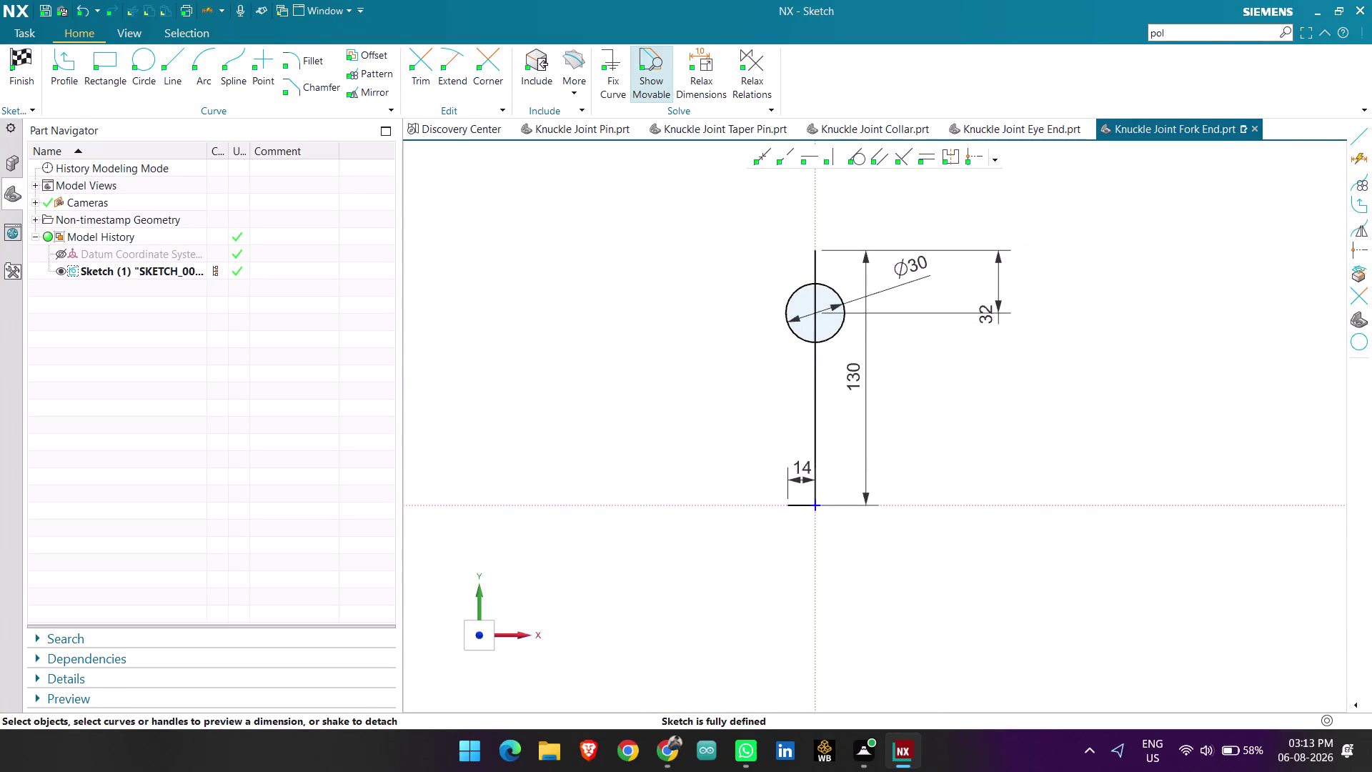
Change the 14 mm offset dimension at the vertical line's foot to 20.
scroll(up, 3)
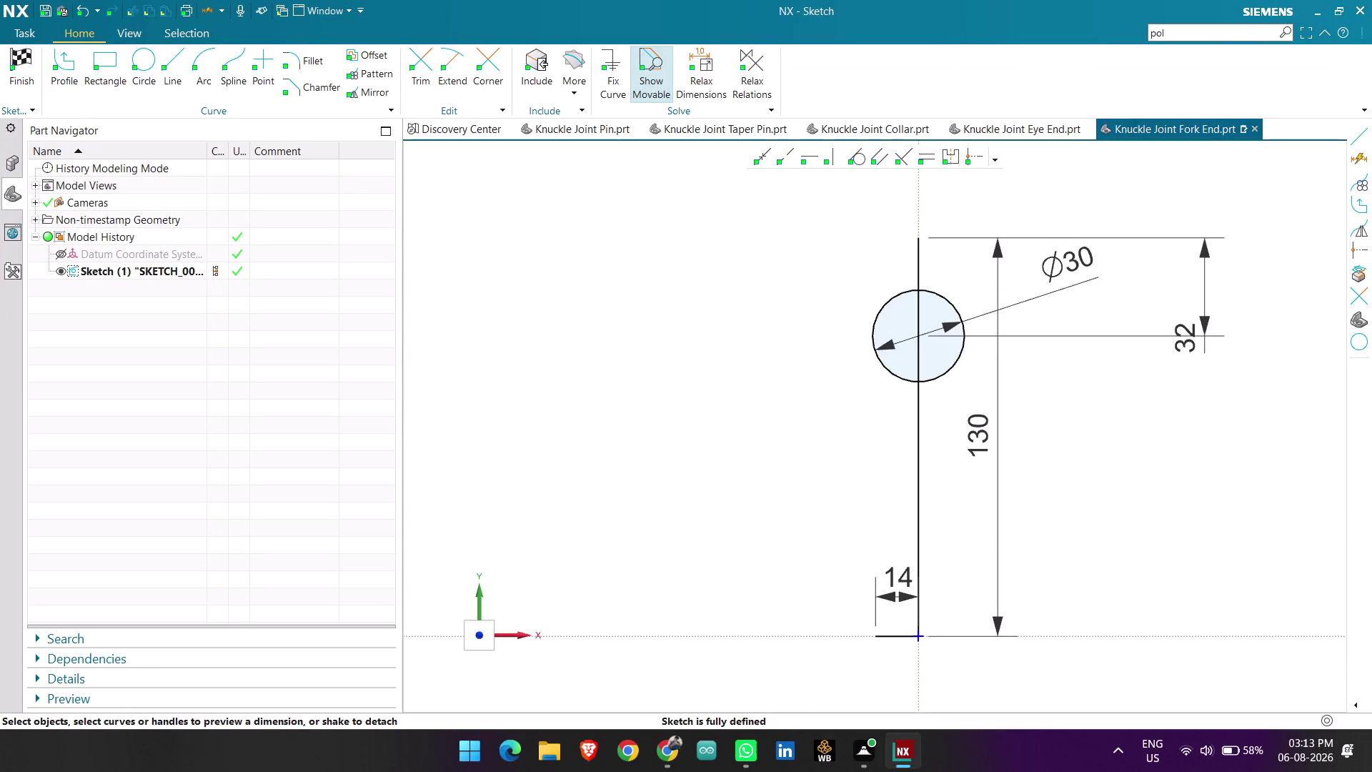
scroll(down, 3)
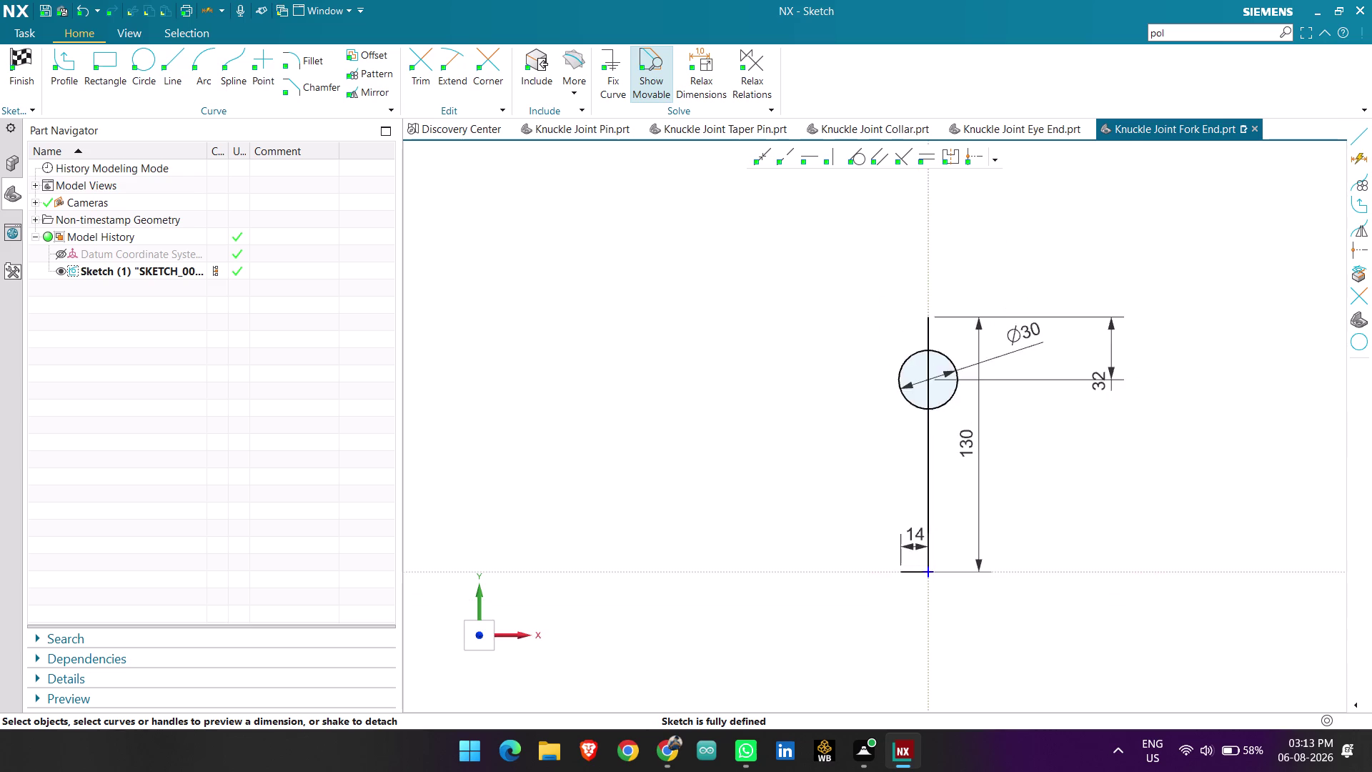
scroll(up, 3)
double_click(916, 507)
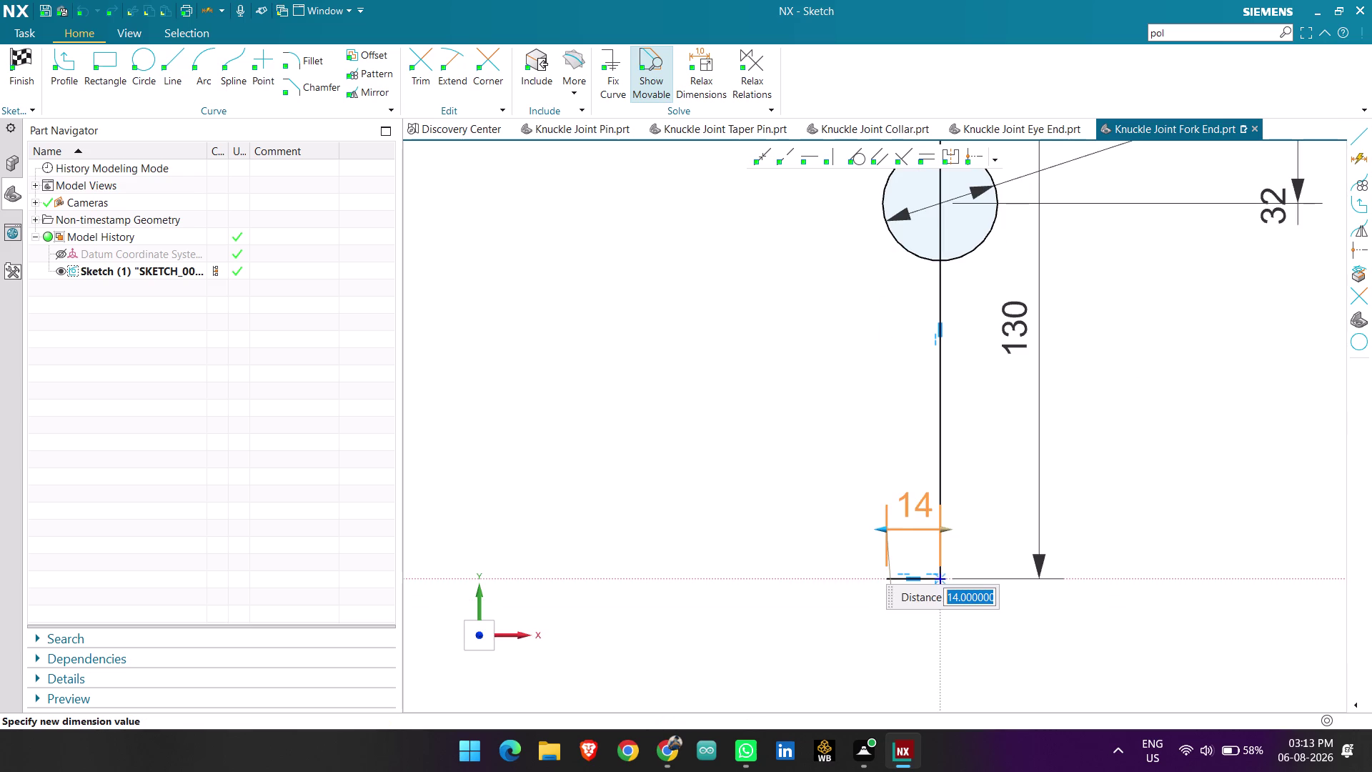
text(20)
key(Return)
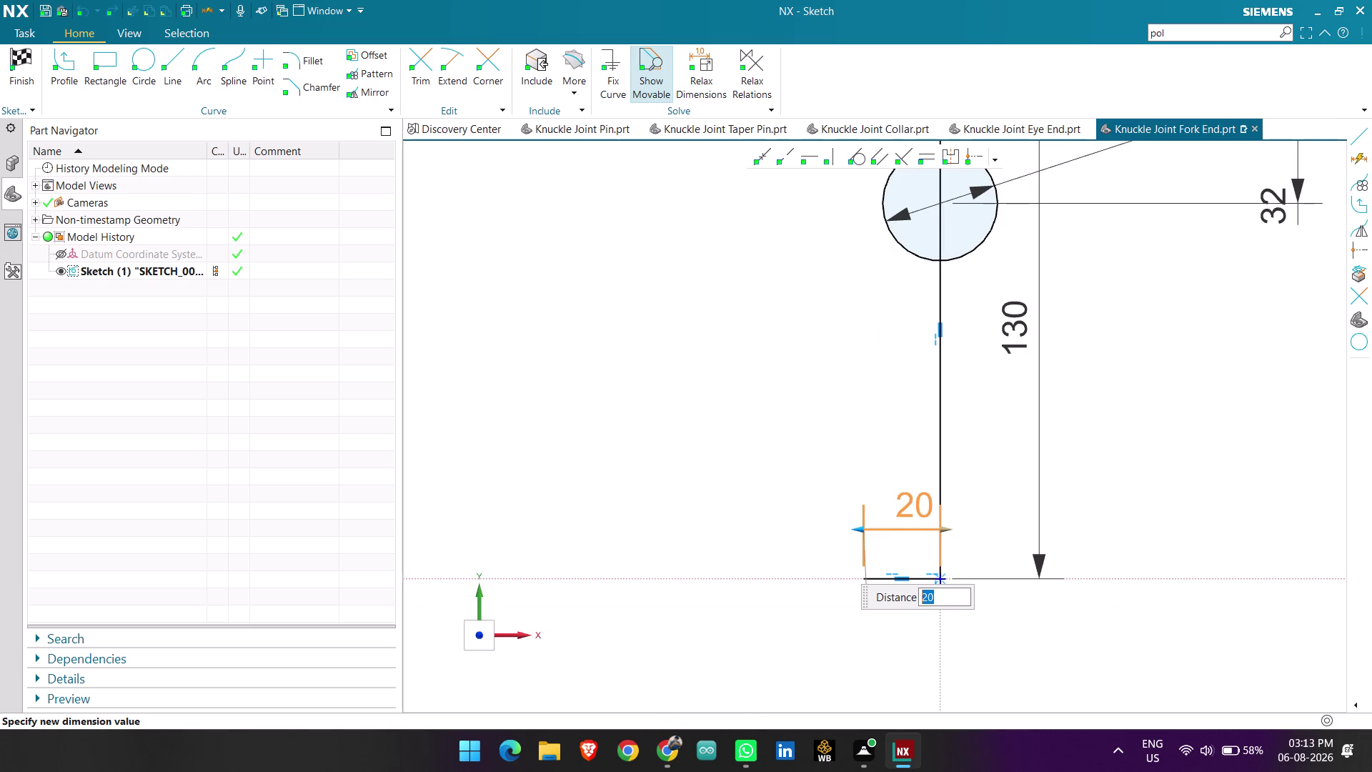
middle_click(879, 486)
scroll(down, 3)
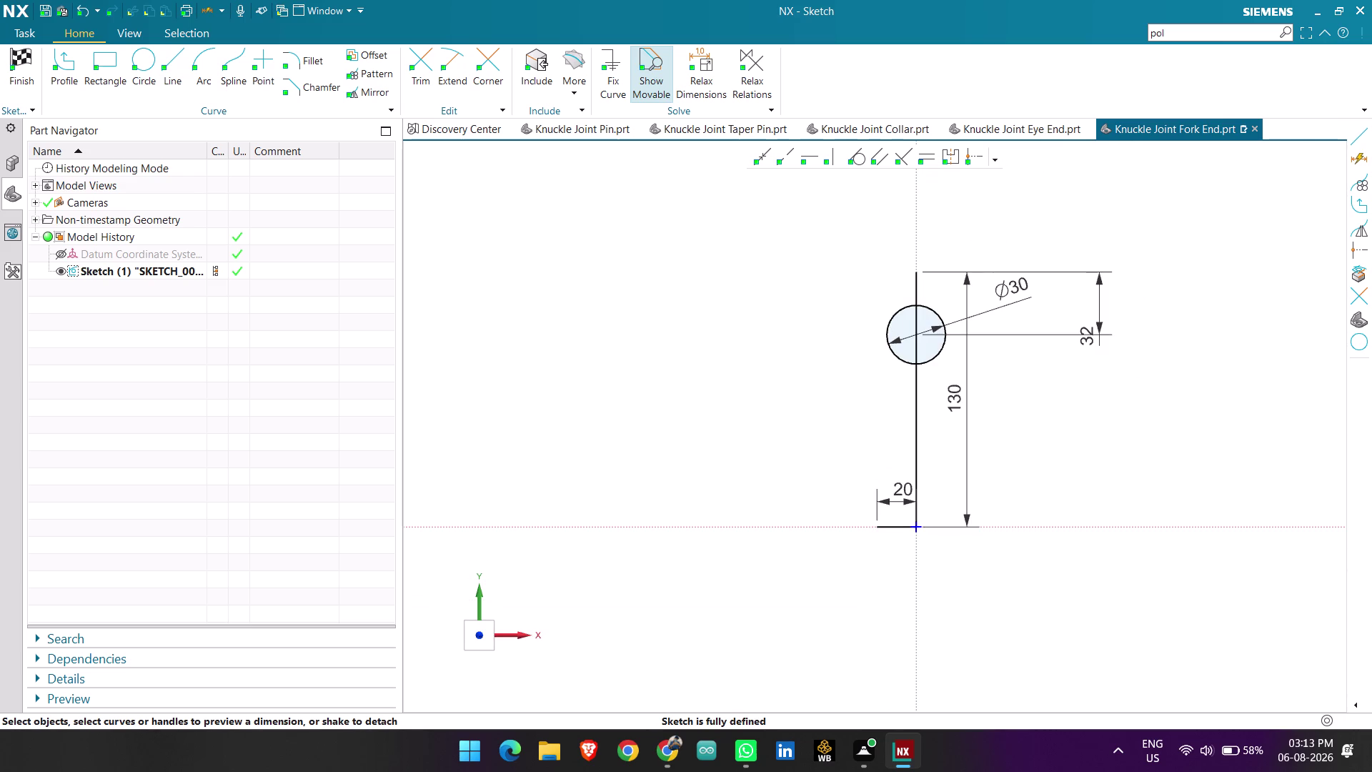
scroll(down, 3)
scroll(up, 3)
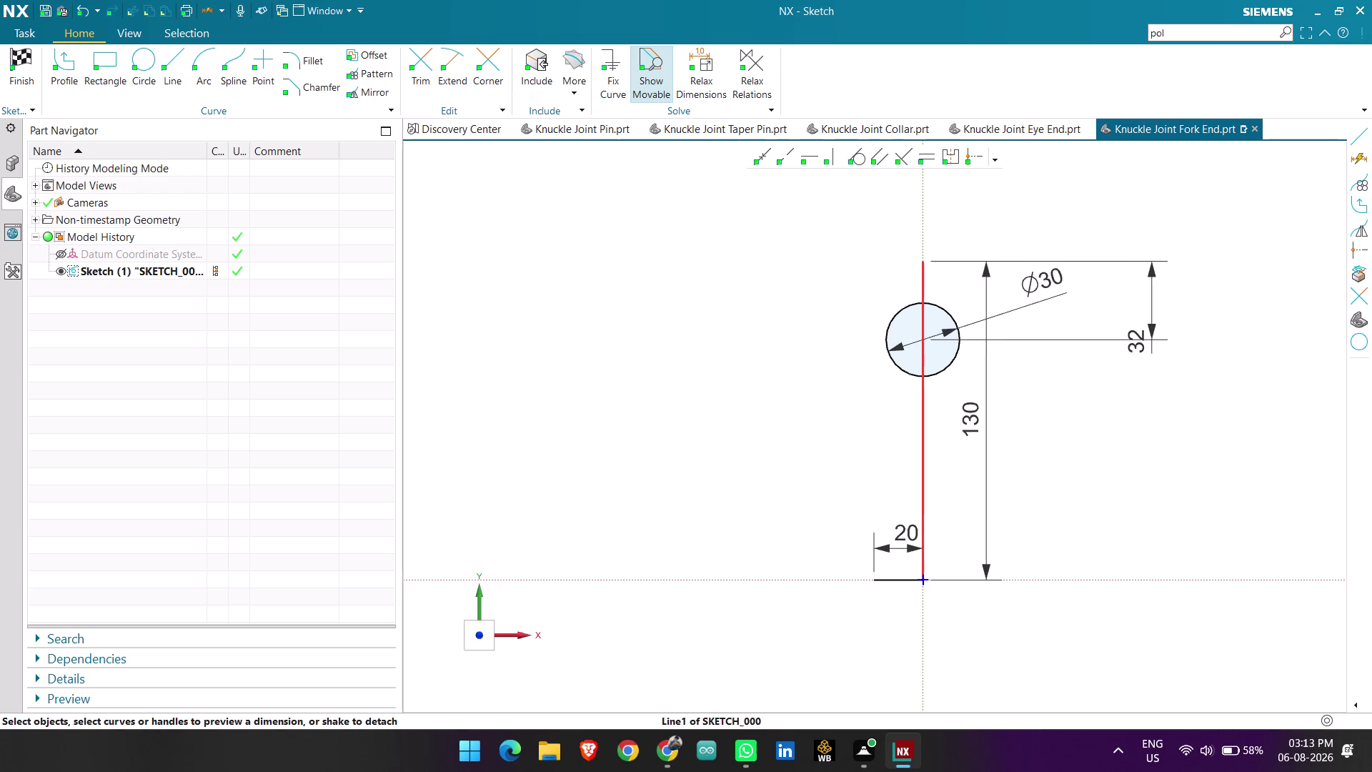
scroll(down, 3)
scroll(up, 3)
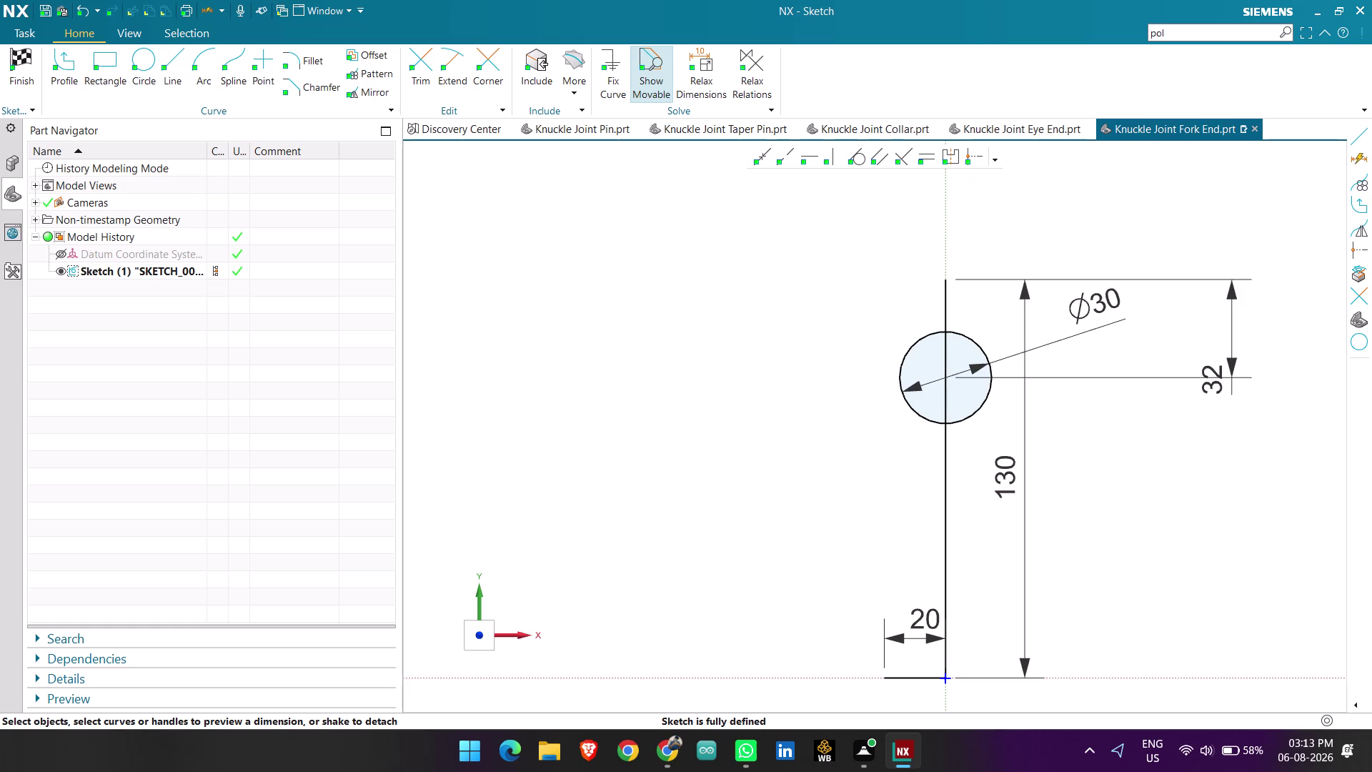
scroll(down, 3)
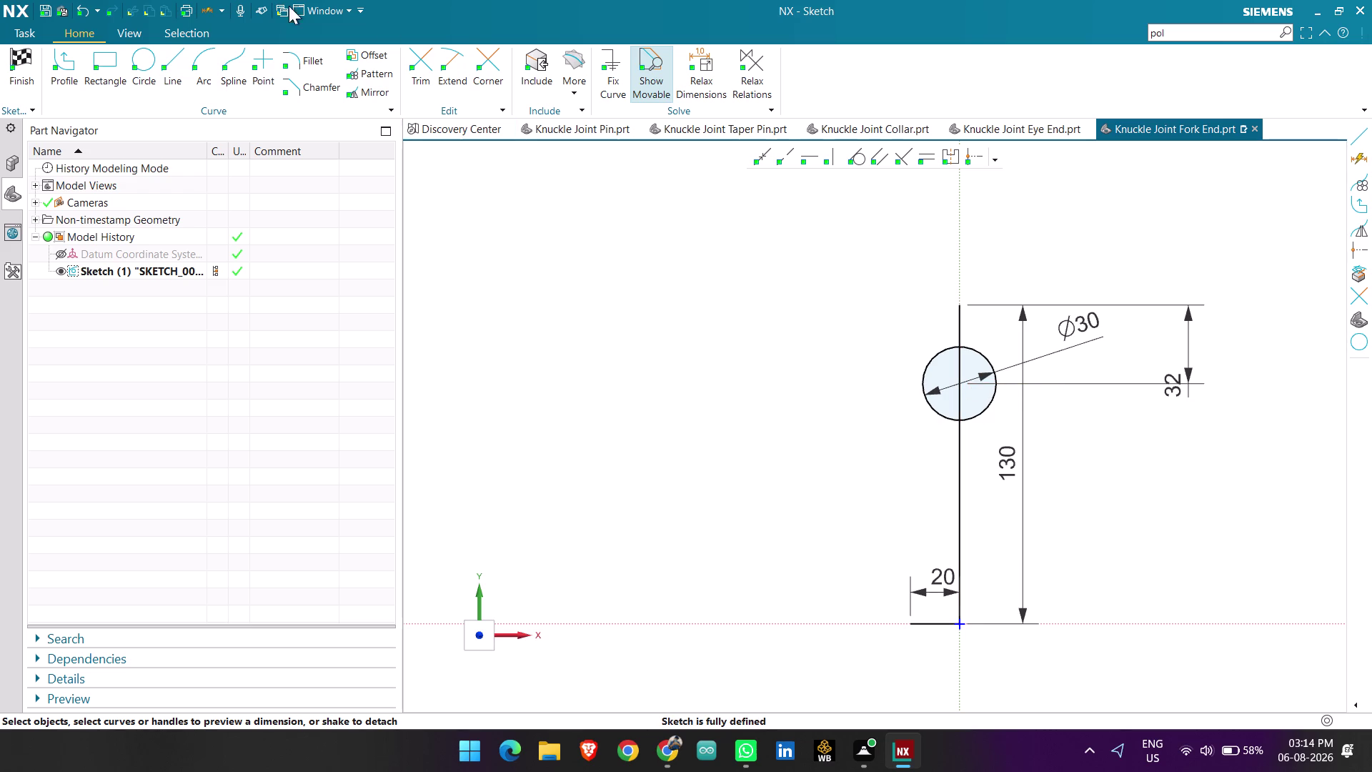
click(141, 69)
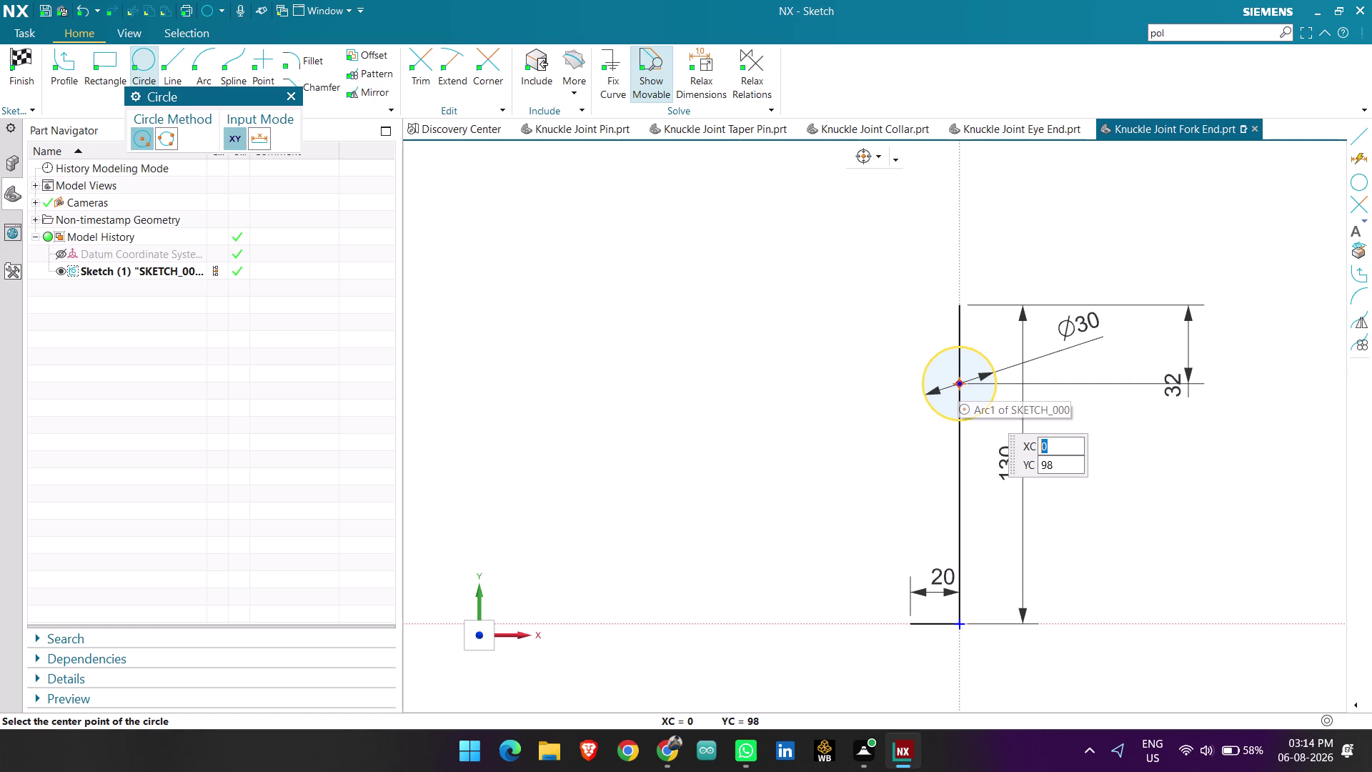
Draw a Ø80 circle centred on the Ø30 circle.
click(958, 383)
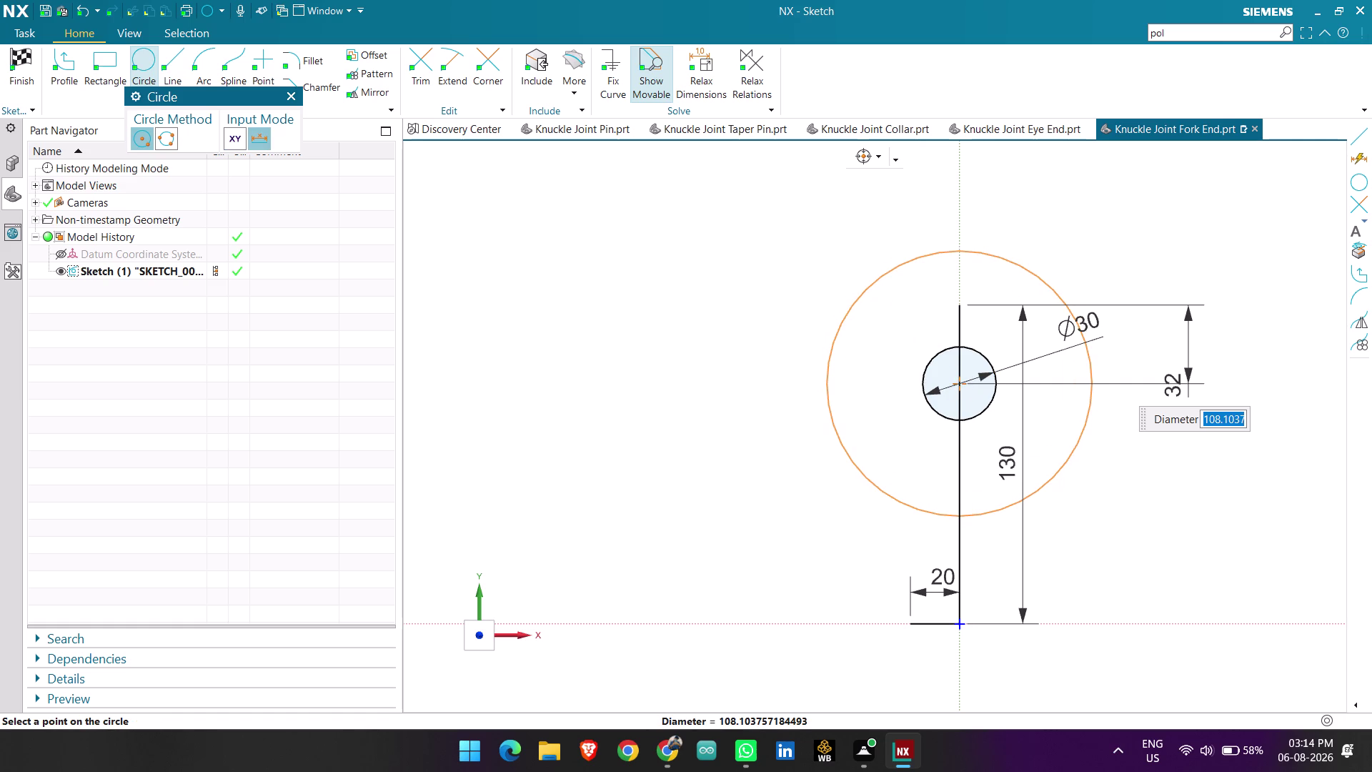
text(80)
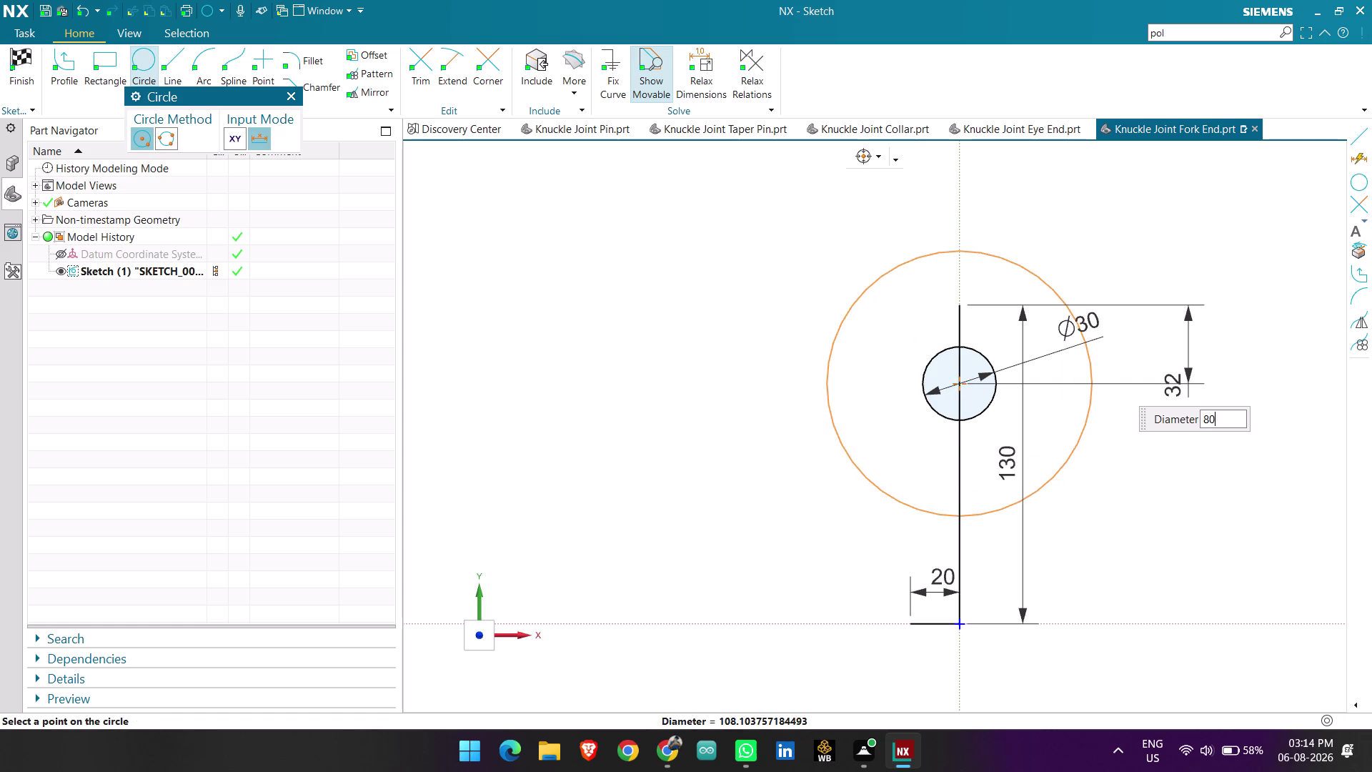
key(Return)
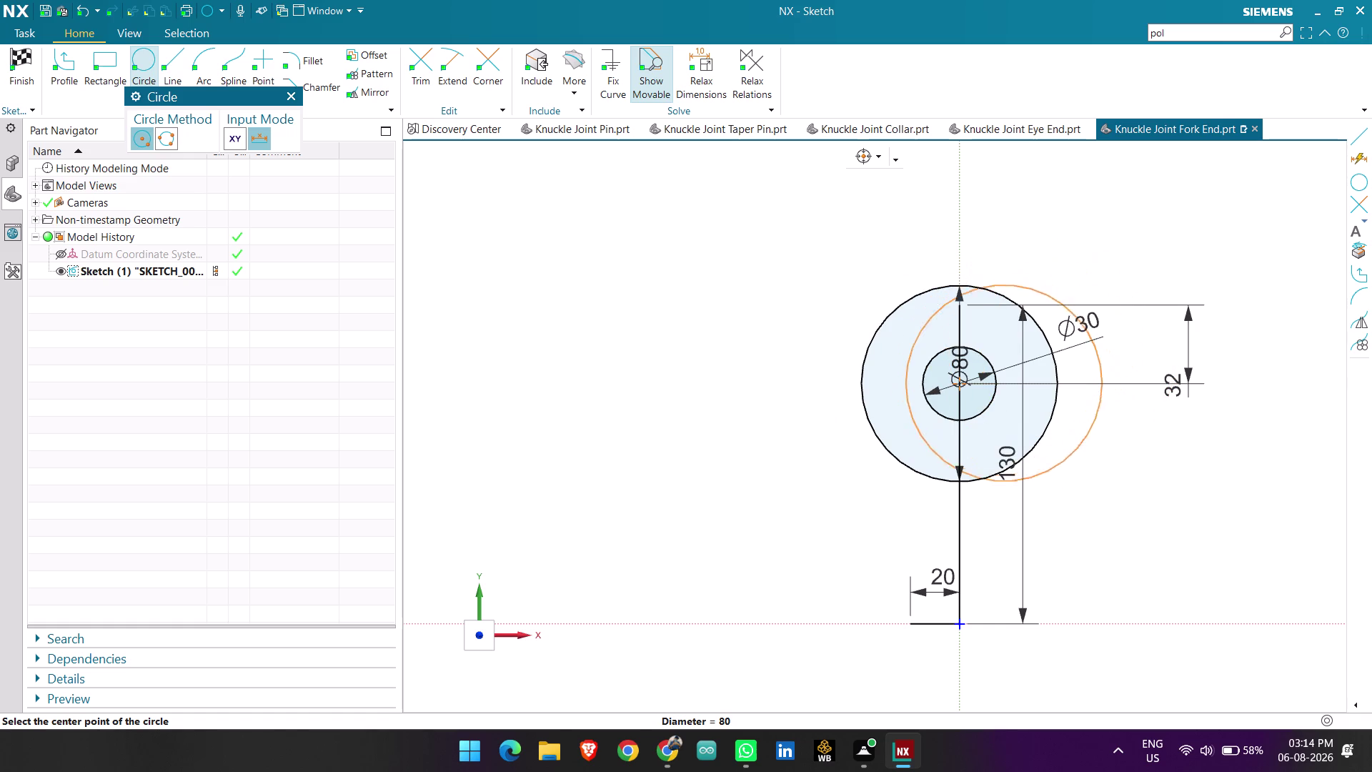
key(Escape)
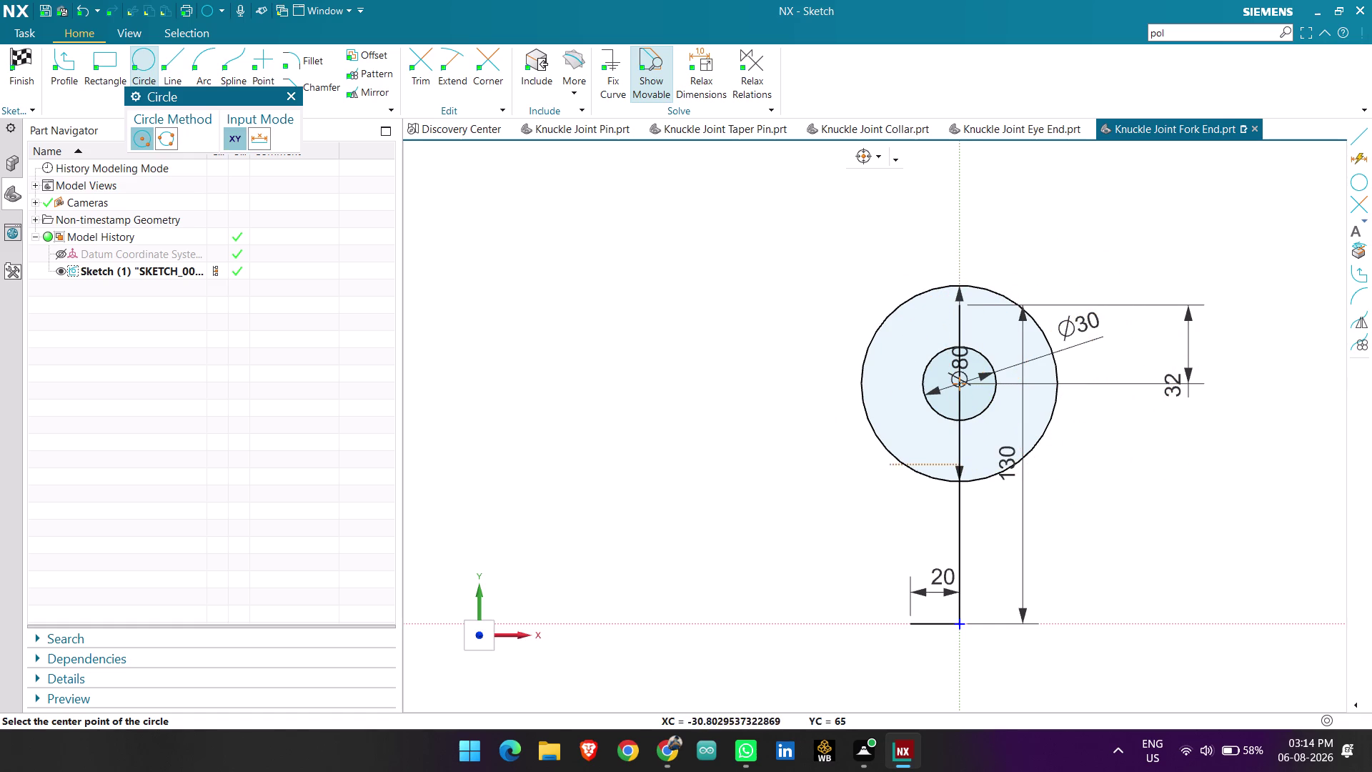
key(Escape)
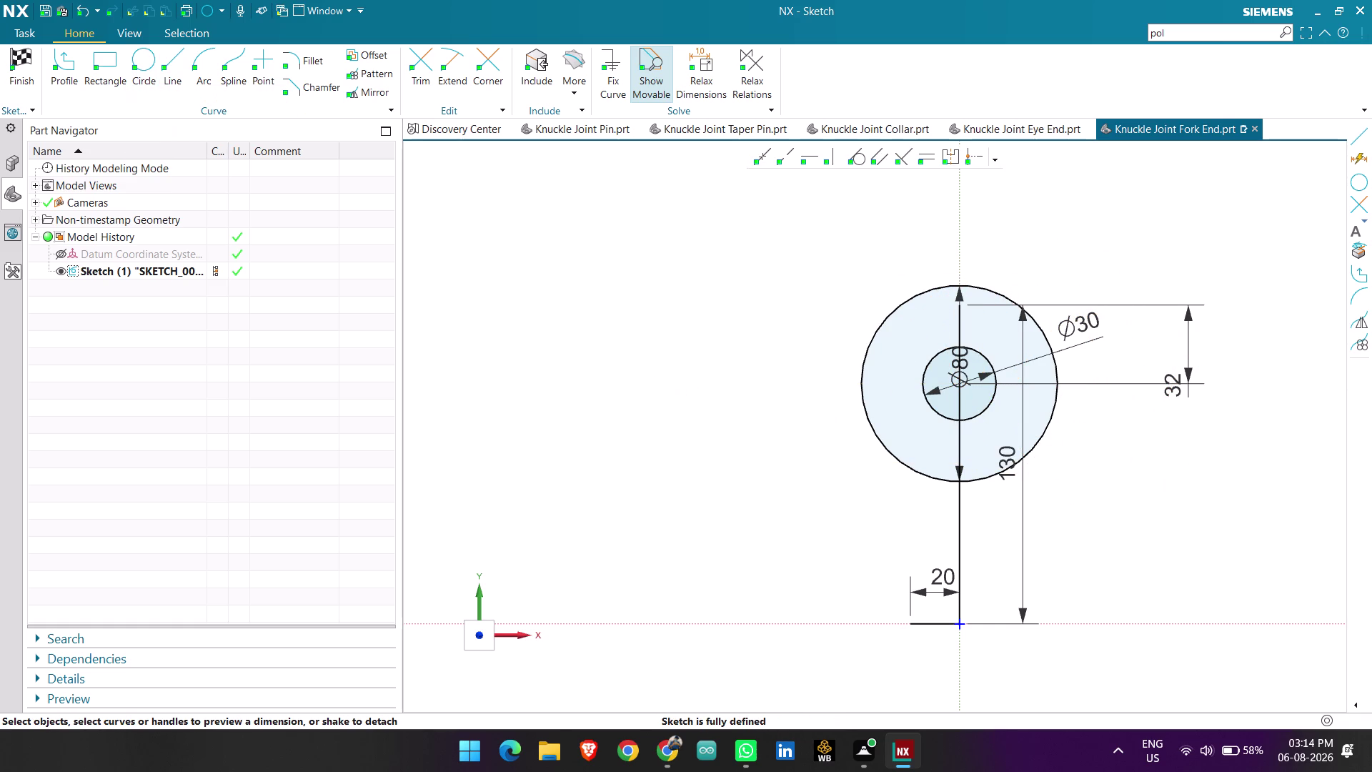
click(172, 63)
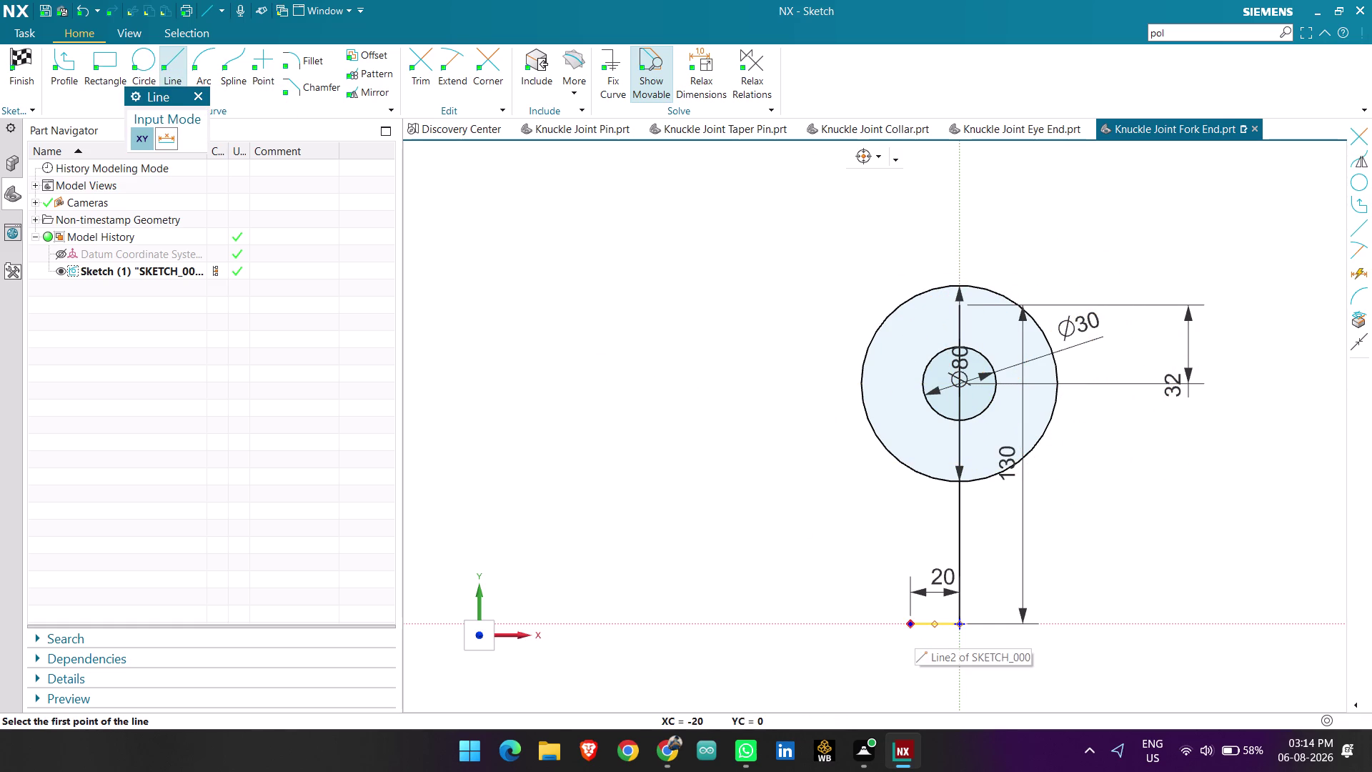
Draw a vertical line from the base line's left end up past the Ø80 circle.
click(912, 624)
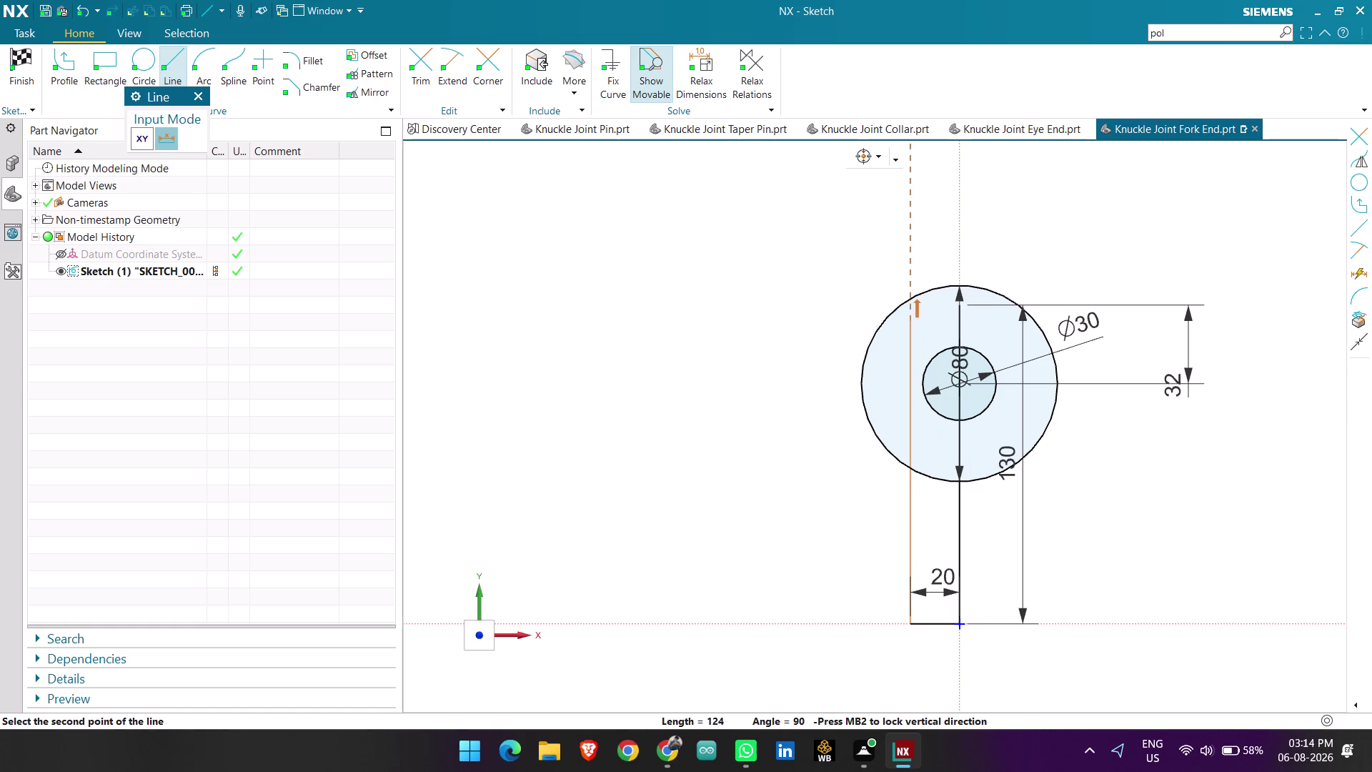
click(903, 263)
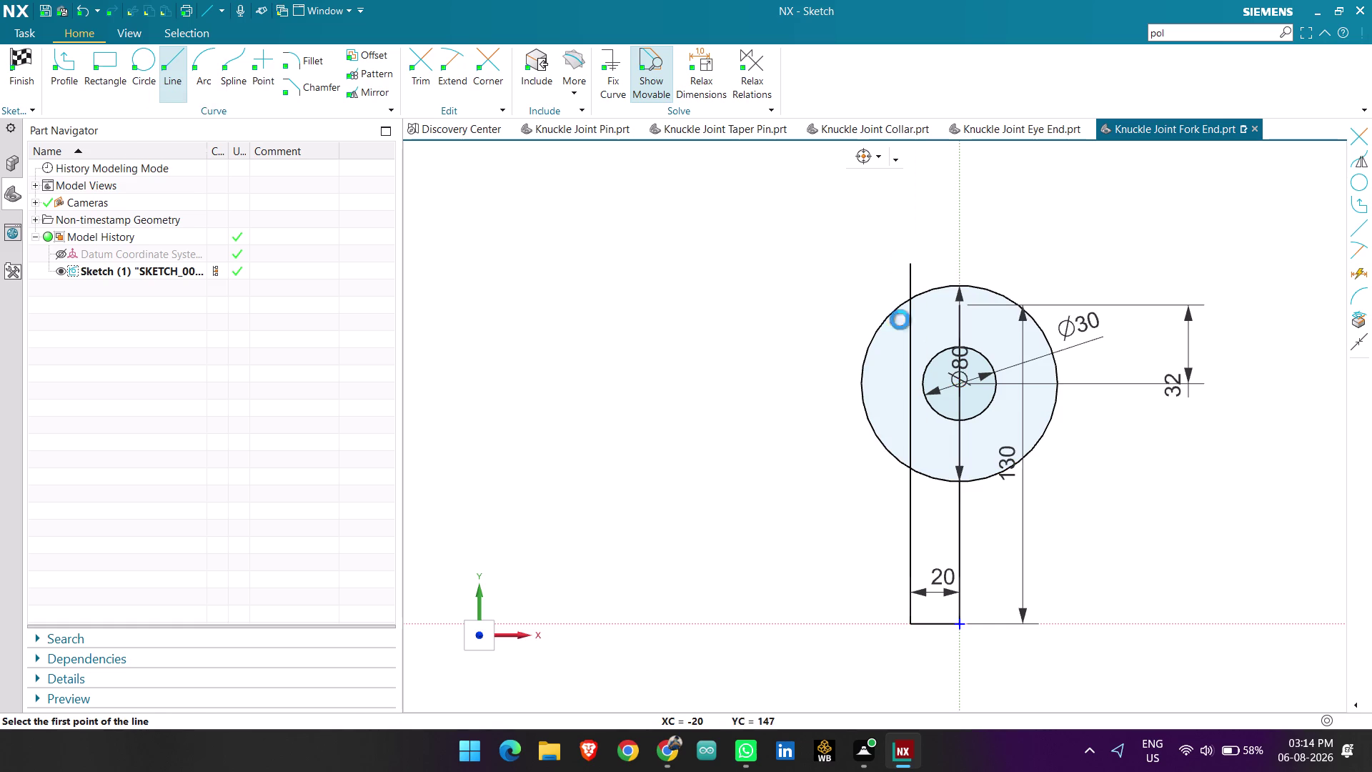
key(Escape)
key(Escape)
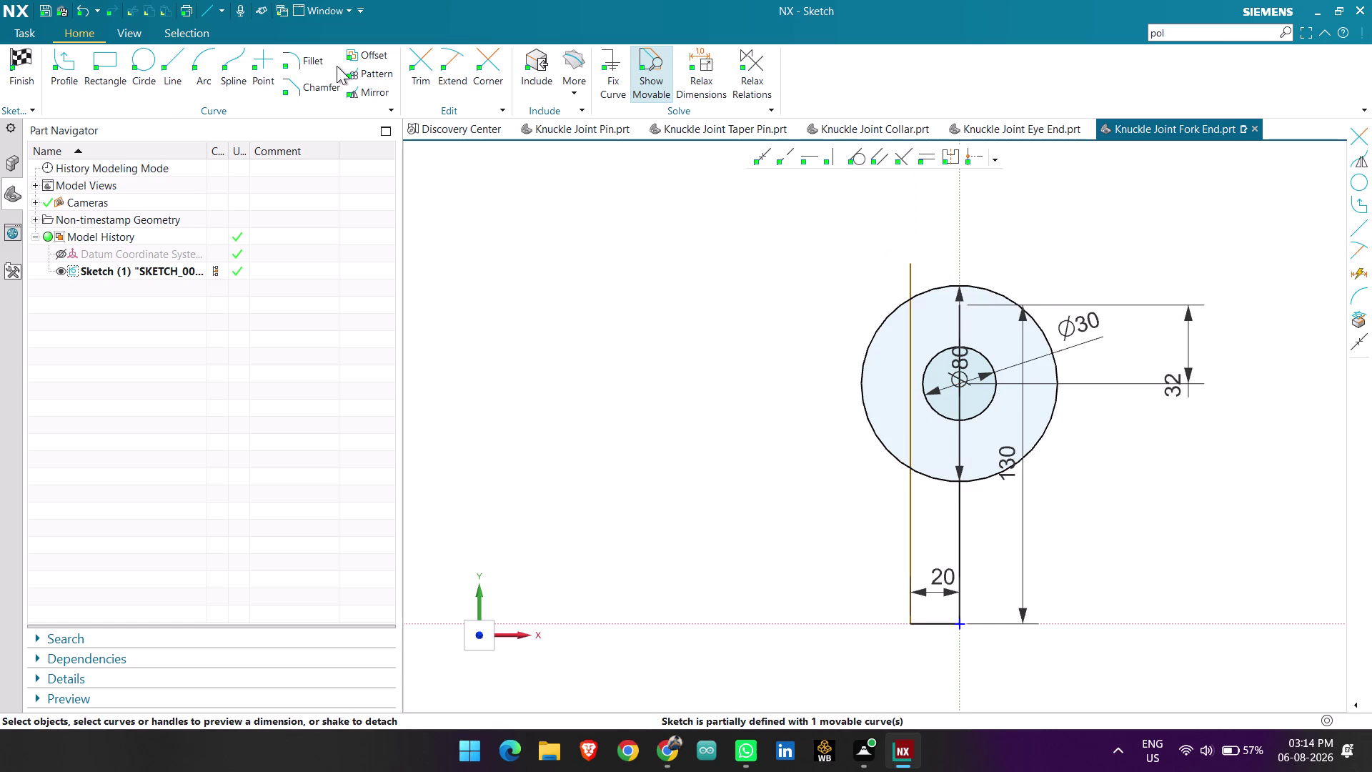
Trim away the vertical line's parts above and inside the Ø80 circle.
click(422, 64)
click(906, 275)
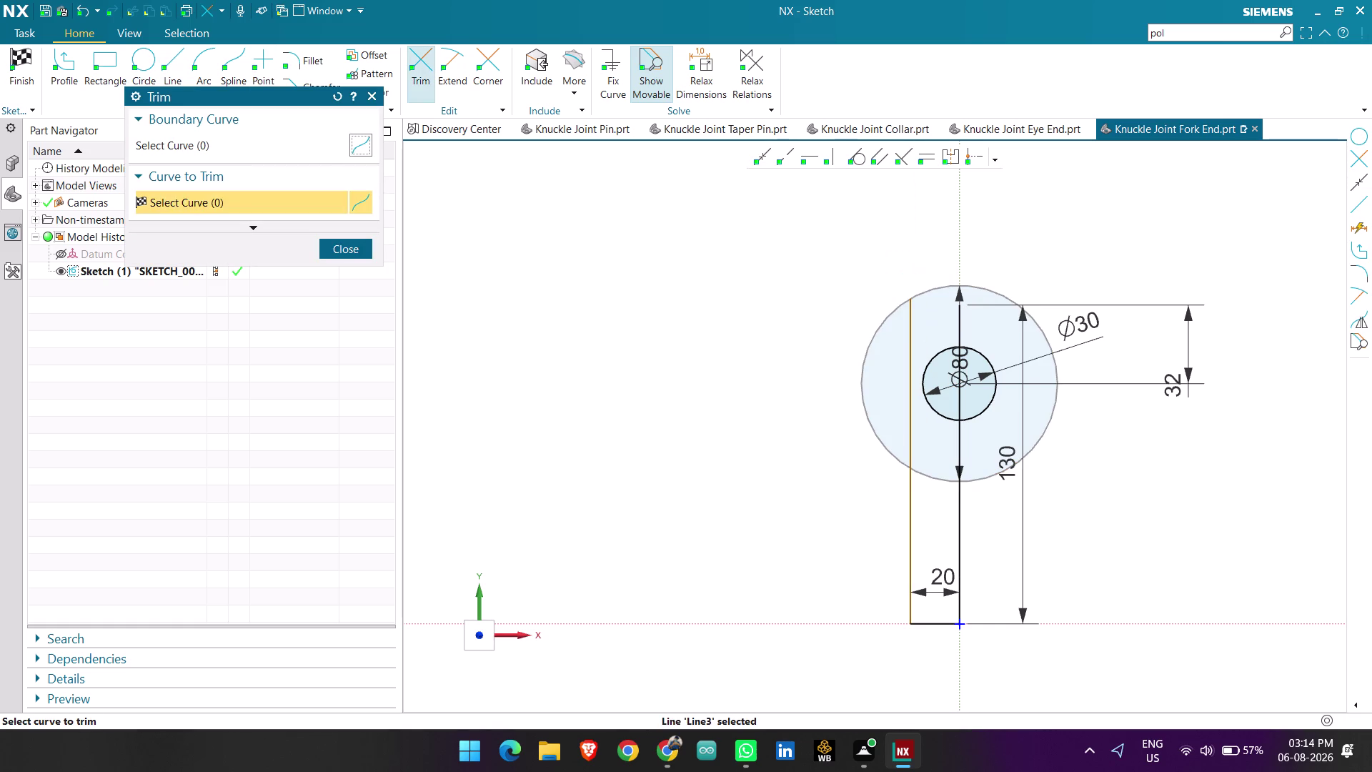
click(913, 337)
click(363, 256)
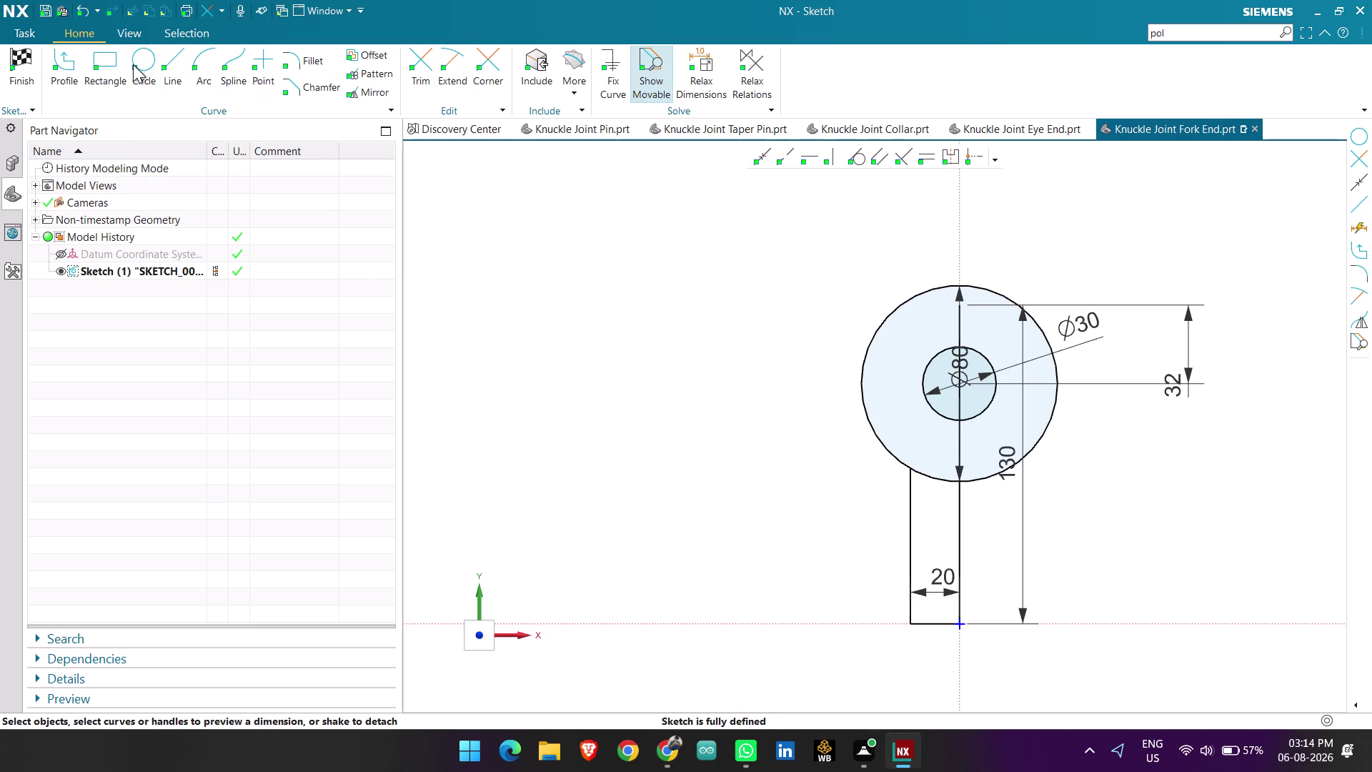
click(295, 59)
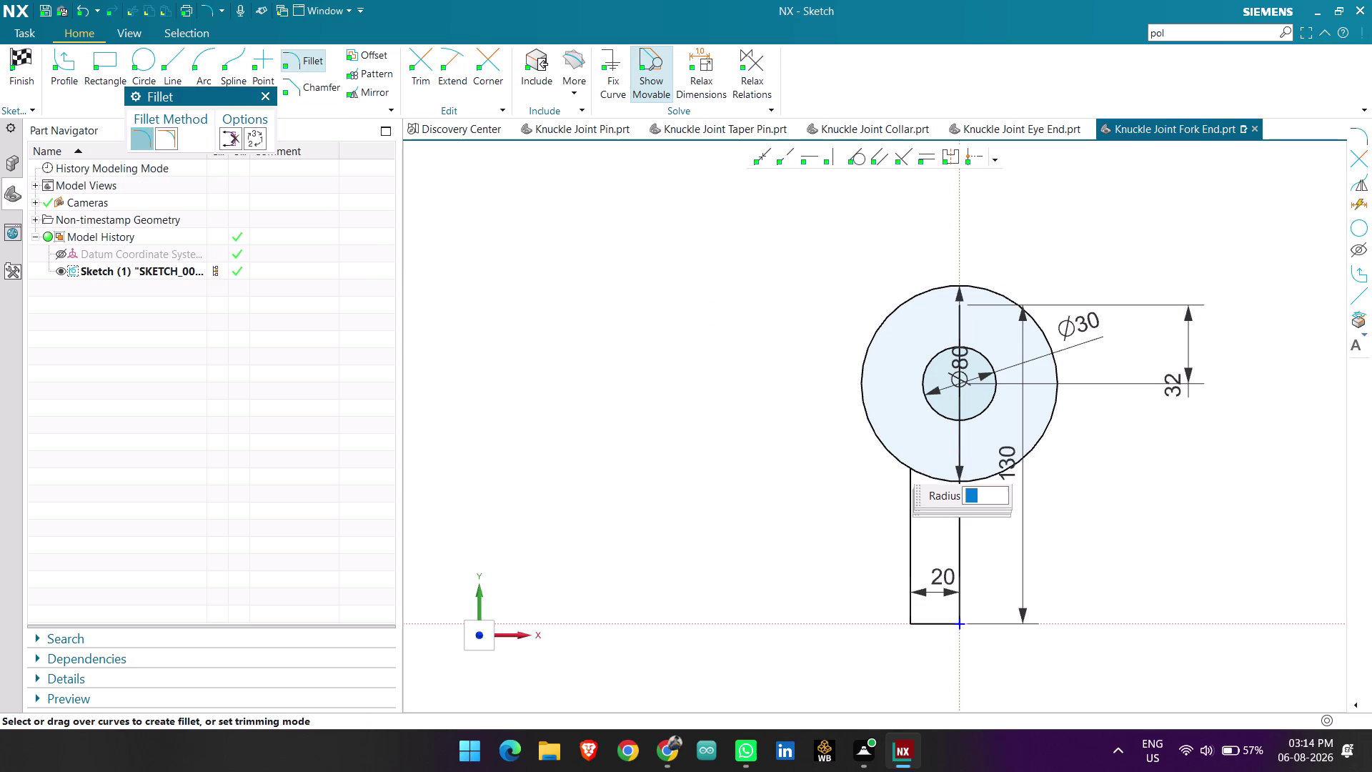
Blend the left vertical line into the Ø80 circle with an R12 fillet.
click(891, 457)
click(907, 496)
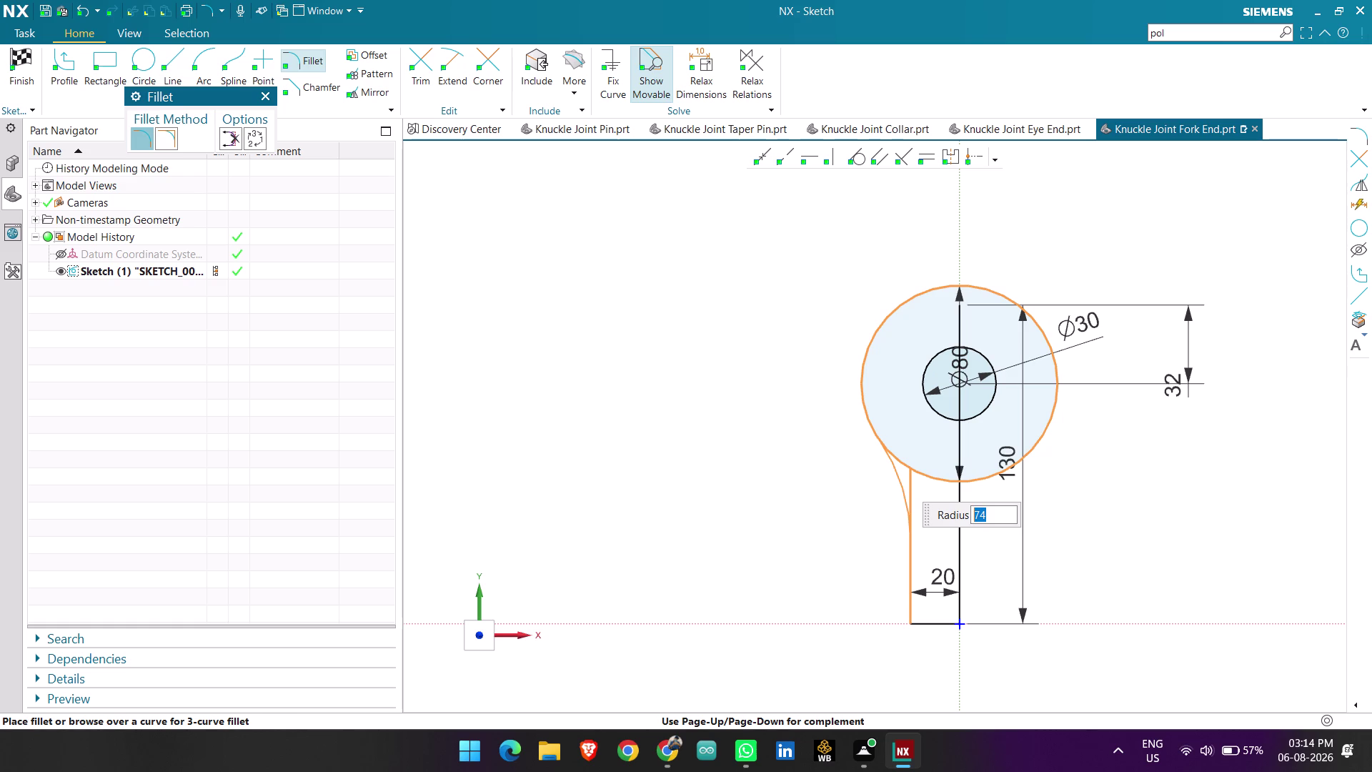
text(12)
key(Return)
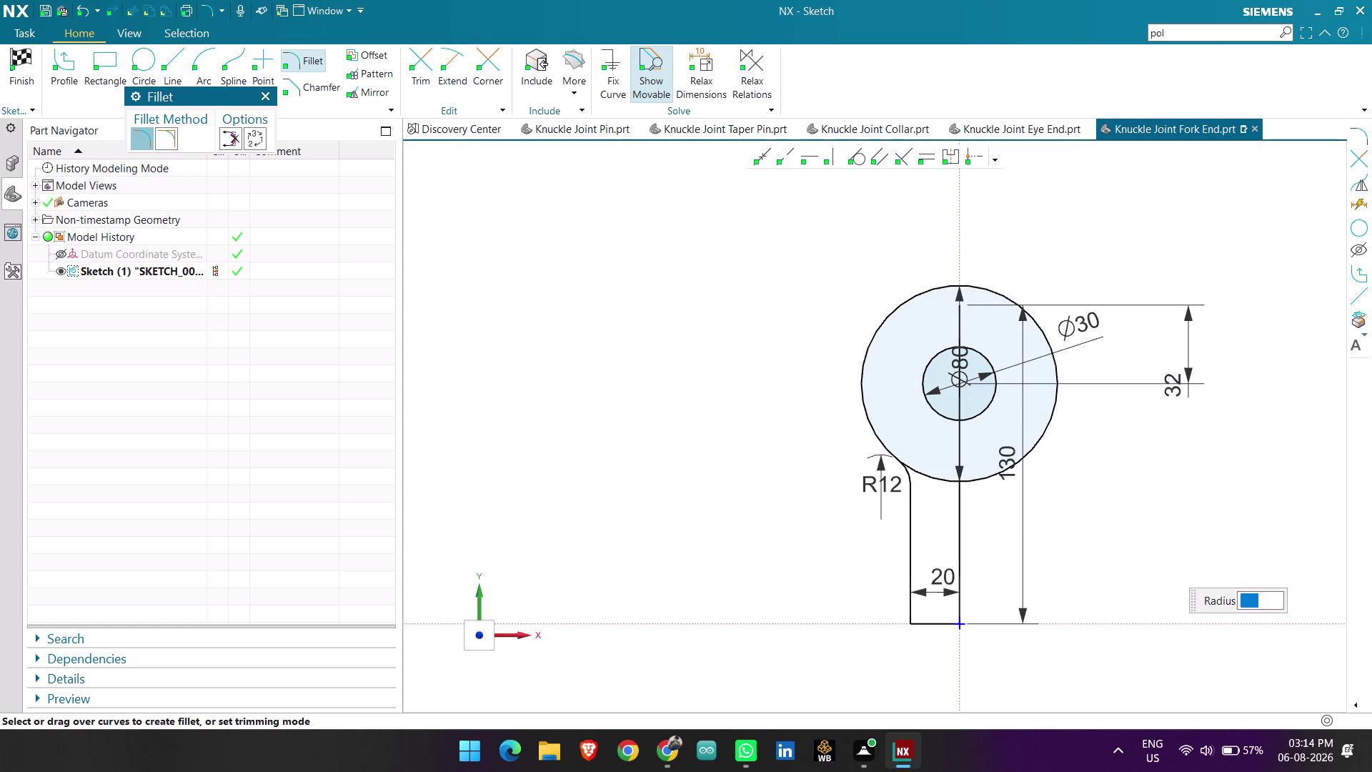
key(Escape)
scroll(down, 3)
scroll(up, 3)
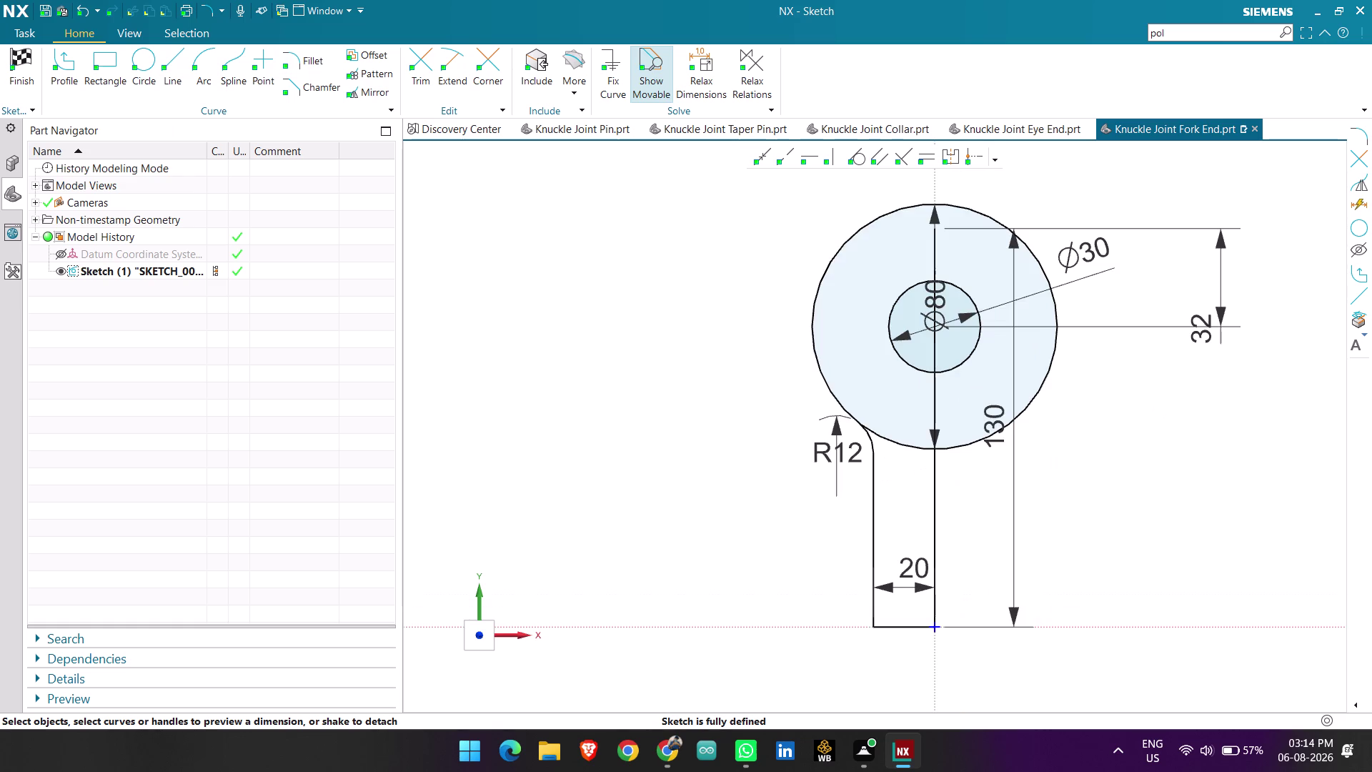
scroll(down, 3)
scroll(up, 3)
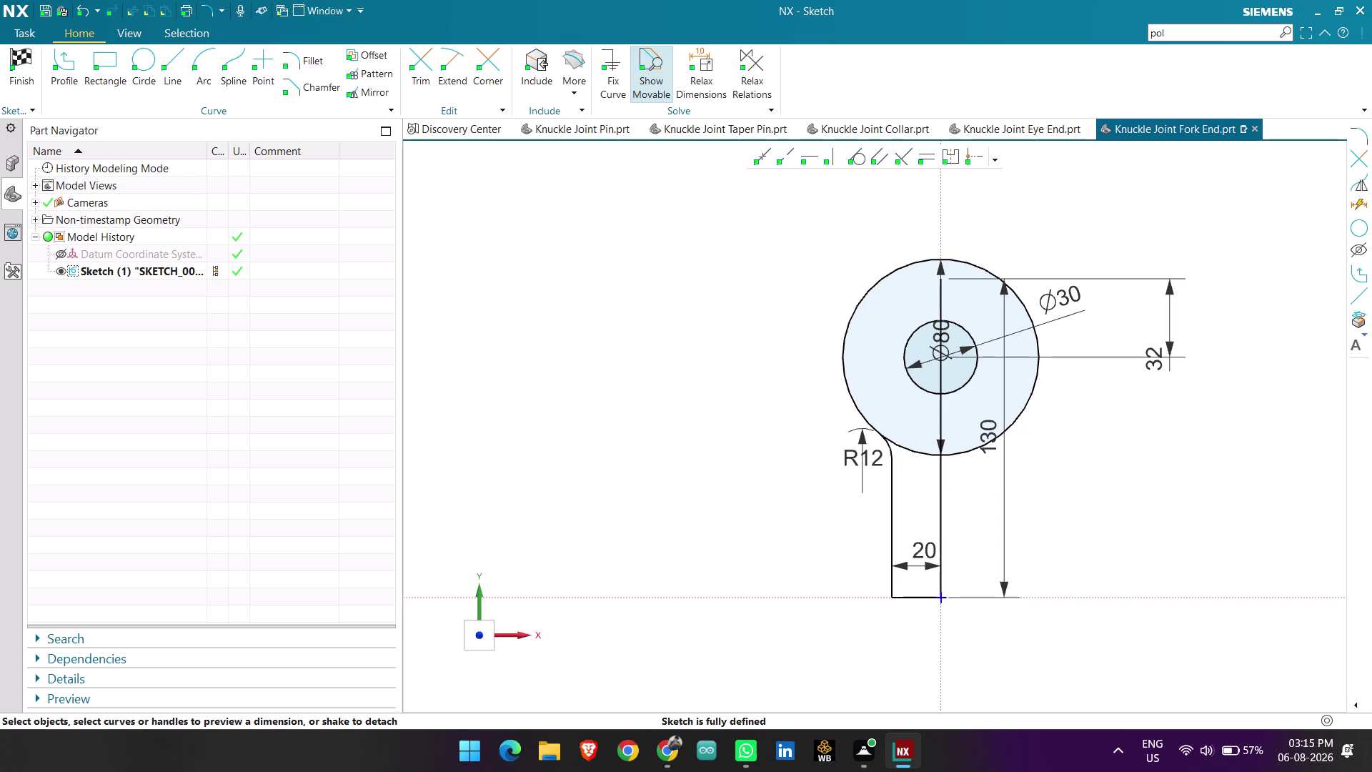
click(172, 66)
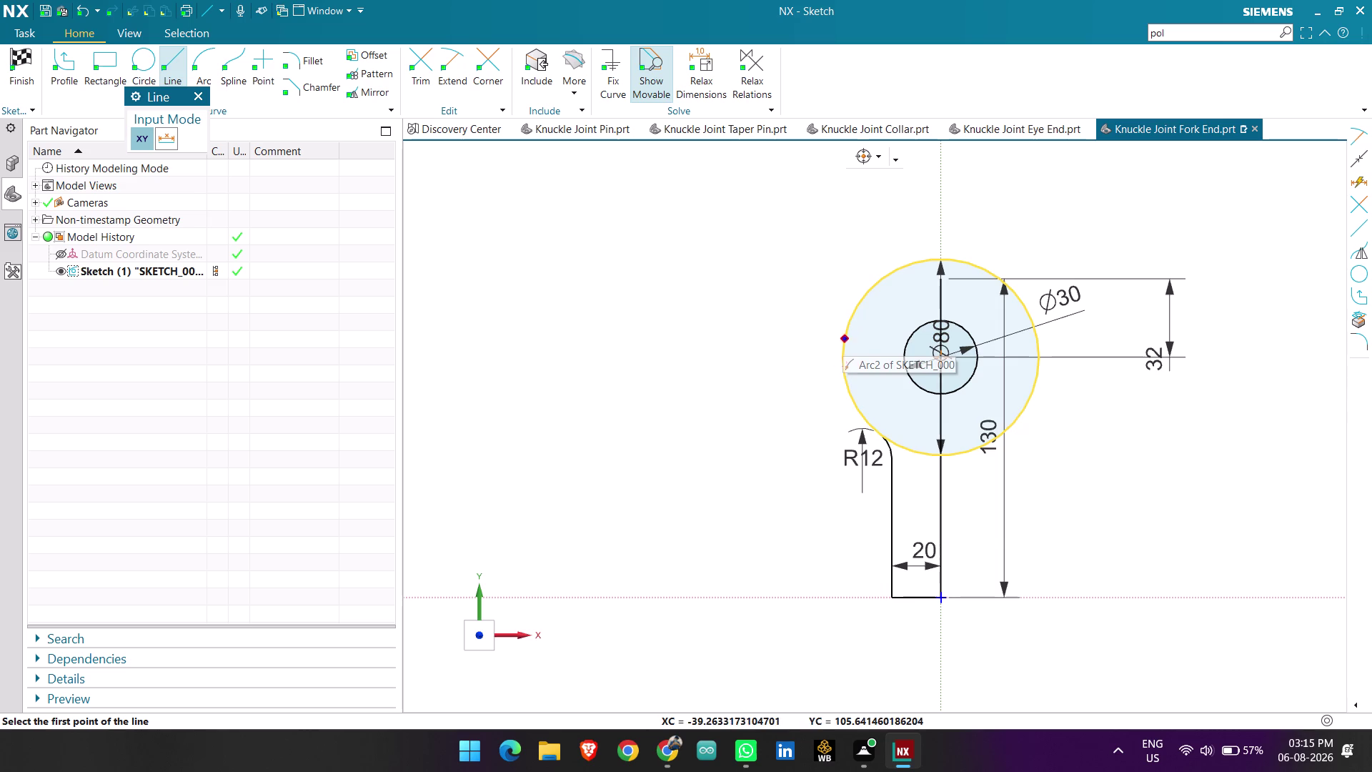
Draw a vertical line rising from the Ø80 circle's leftmost point.
click(848, 399)
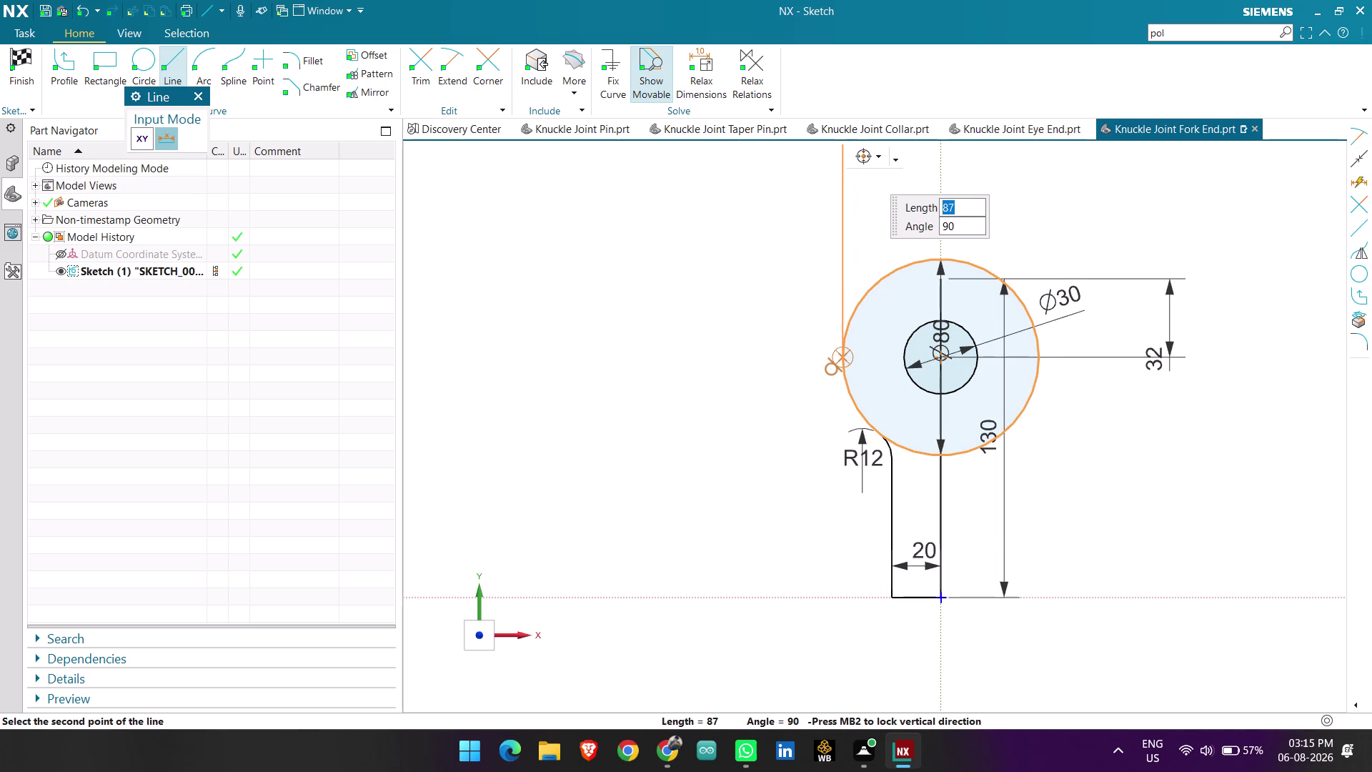
click(840, 144)
scroll(down, 3)
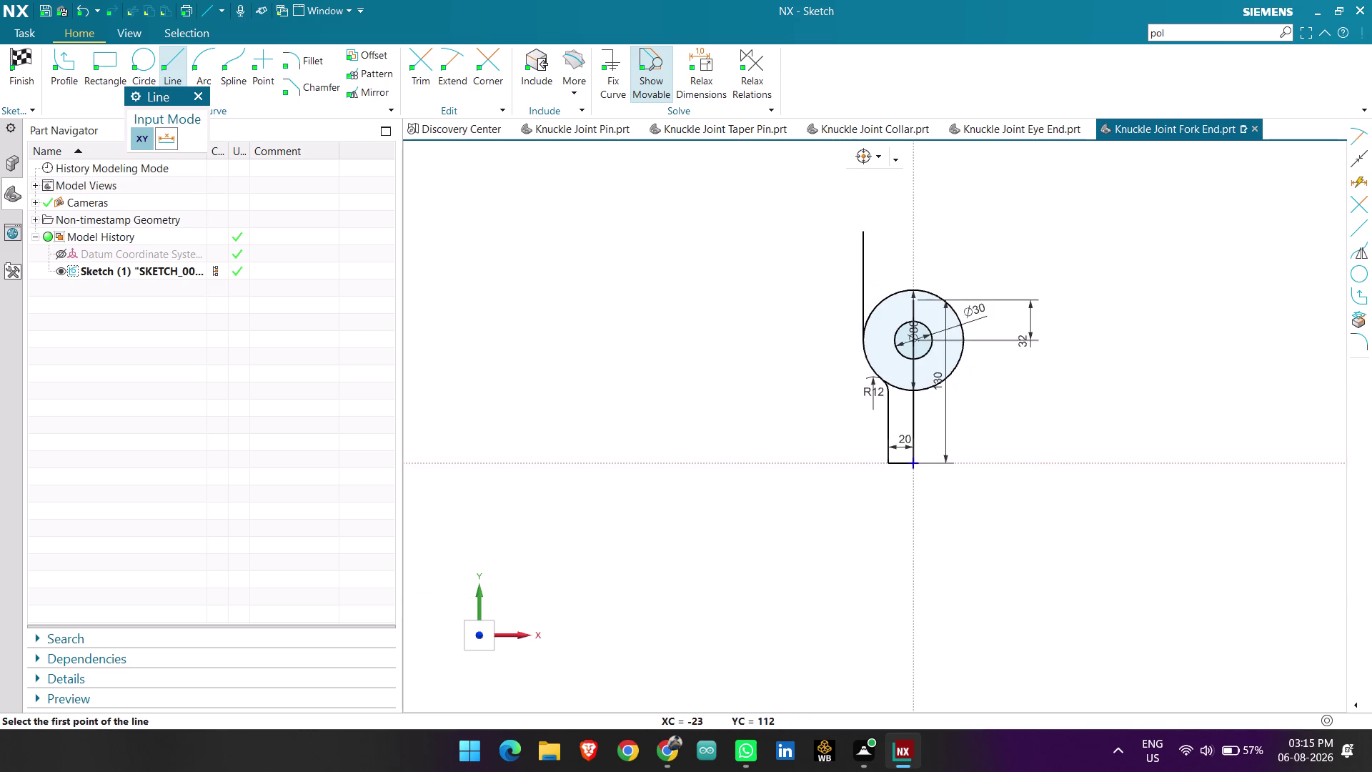
scroll(up, 3)
key(Escape)
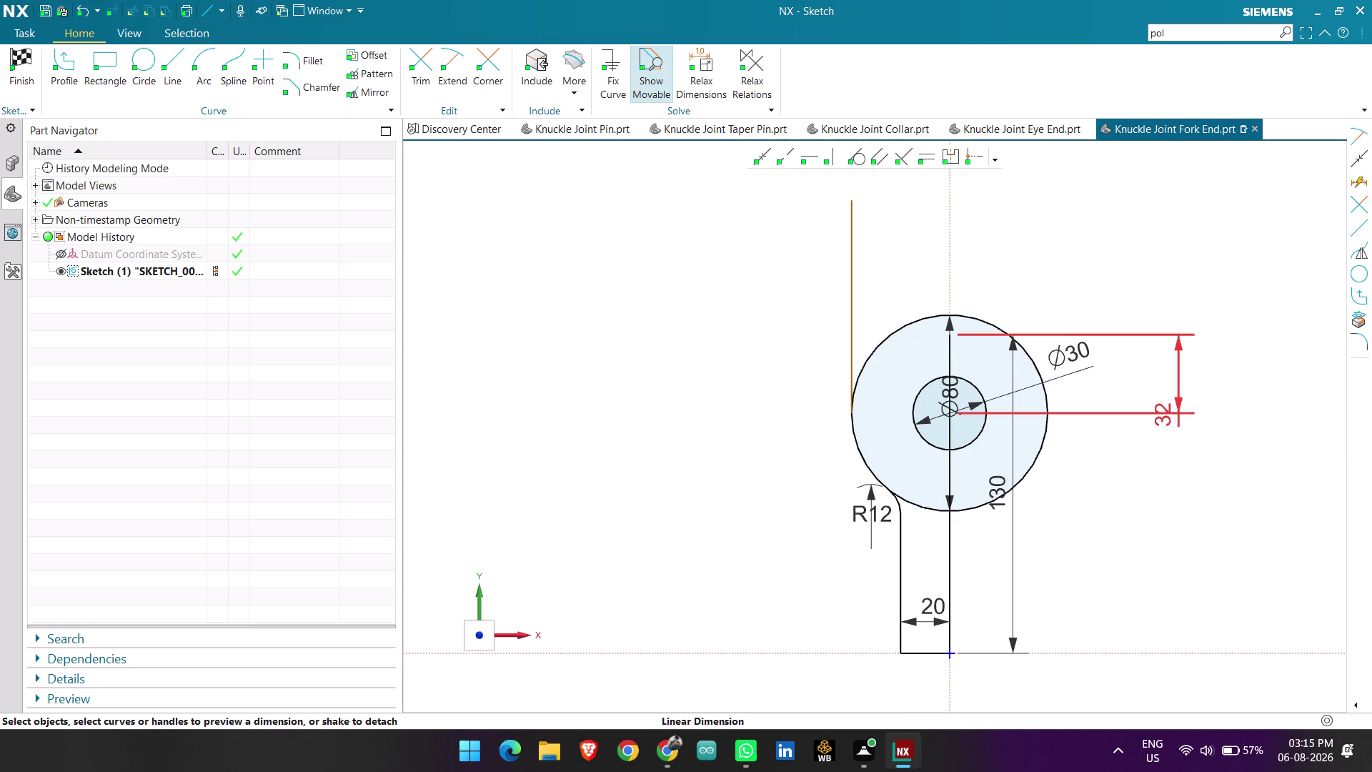
scroll(up, 3)
scroll(down, 3)
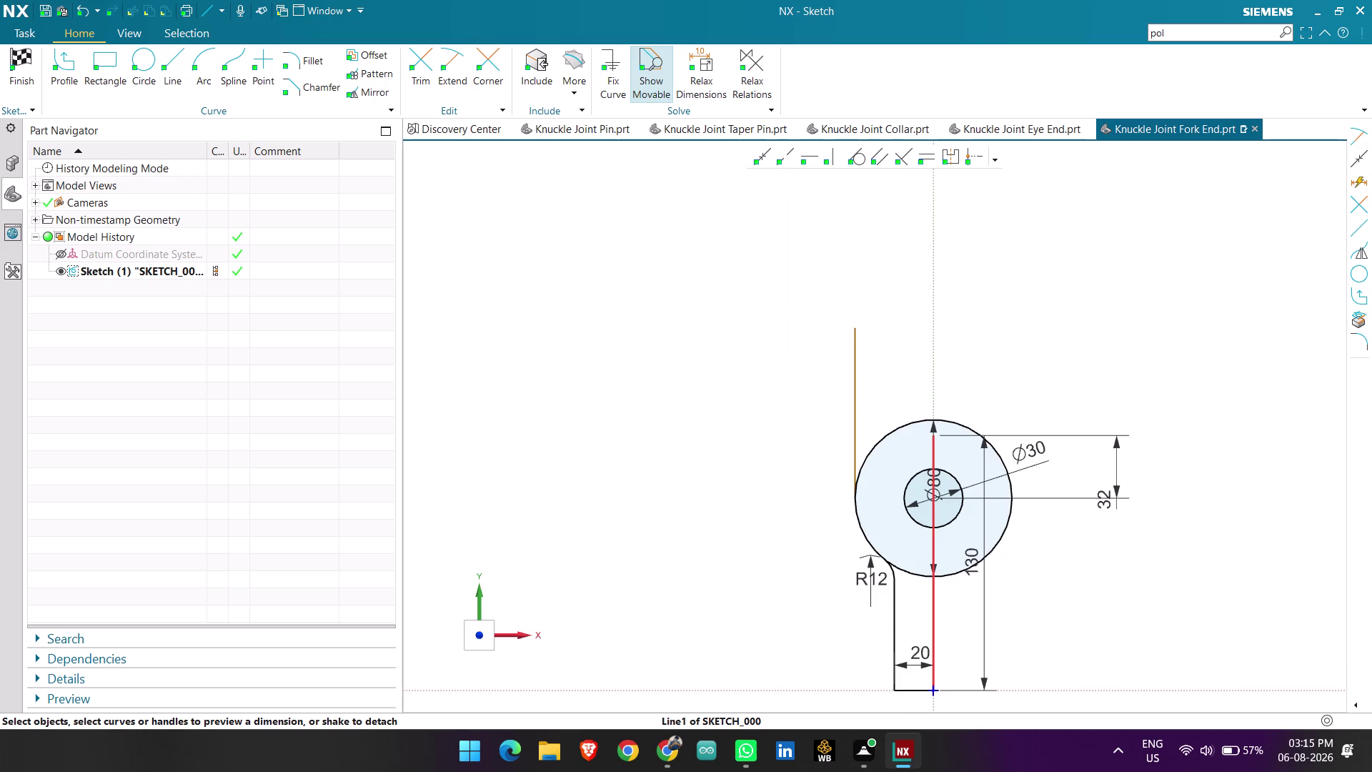
click(935, 602)
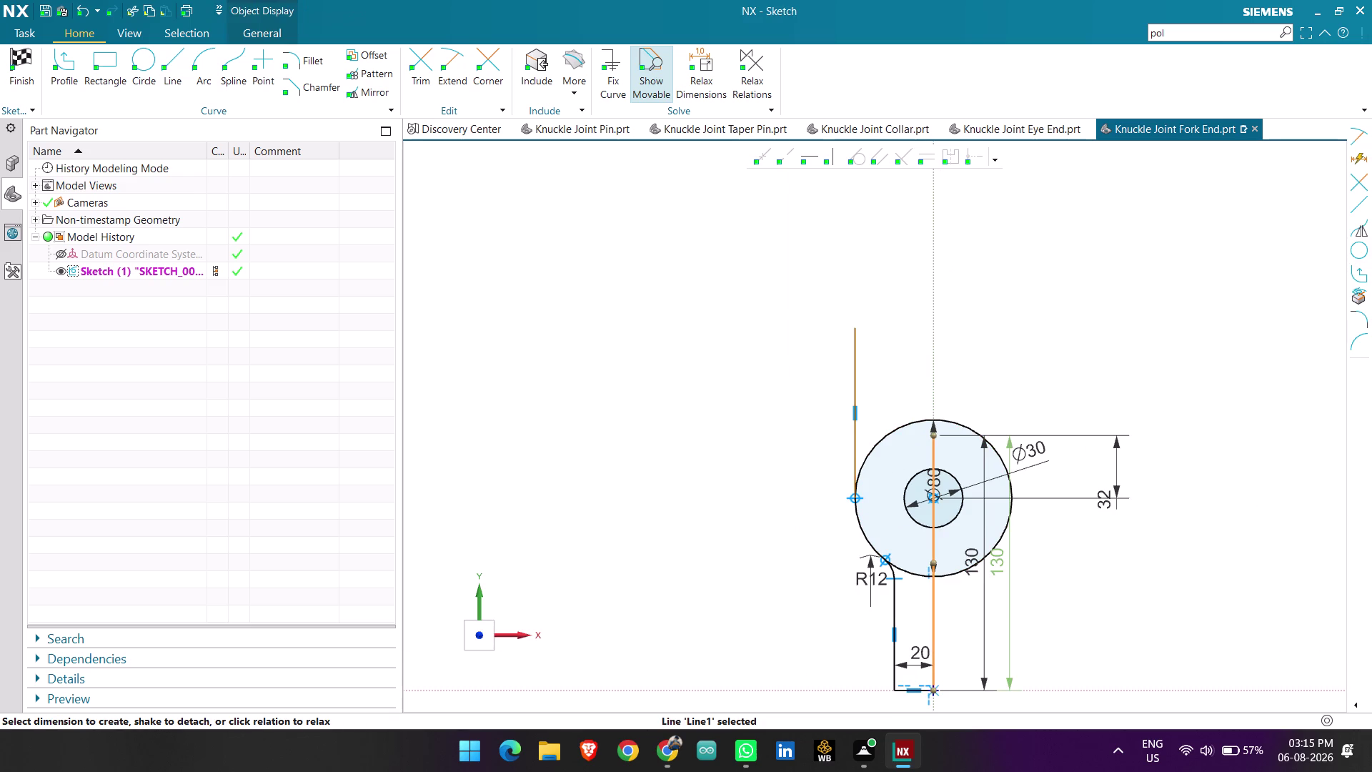
click(170, 60)
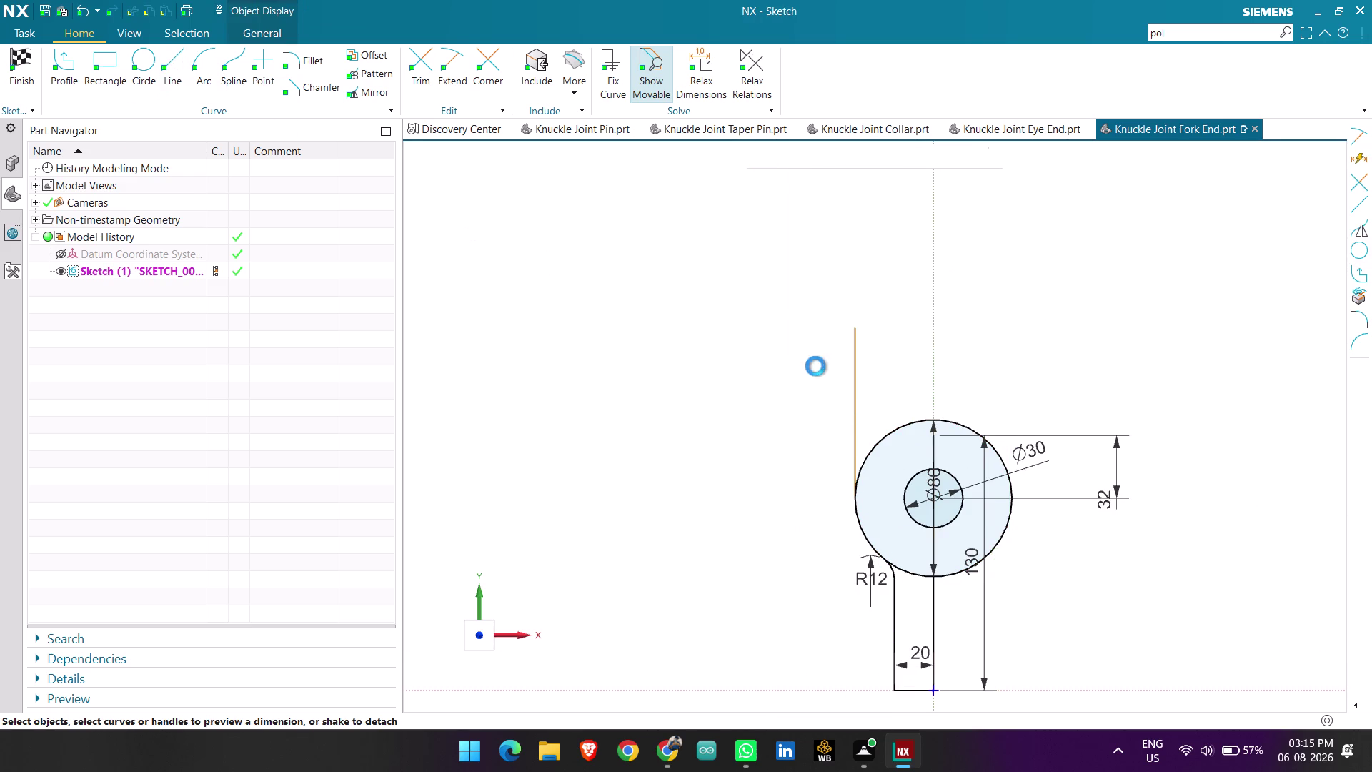
click(932, 438)
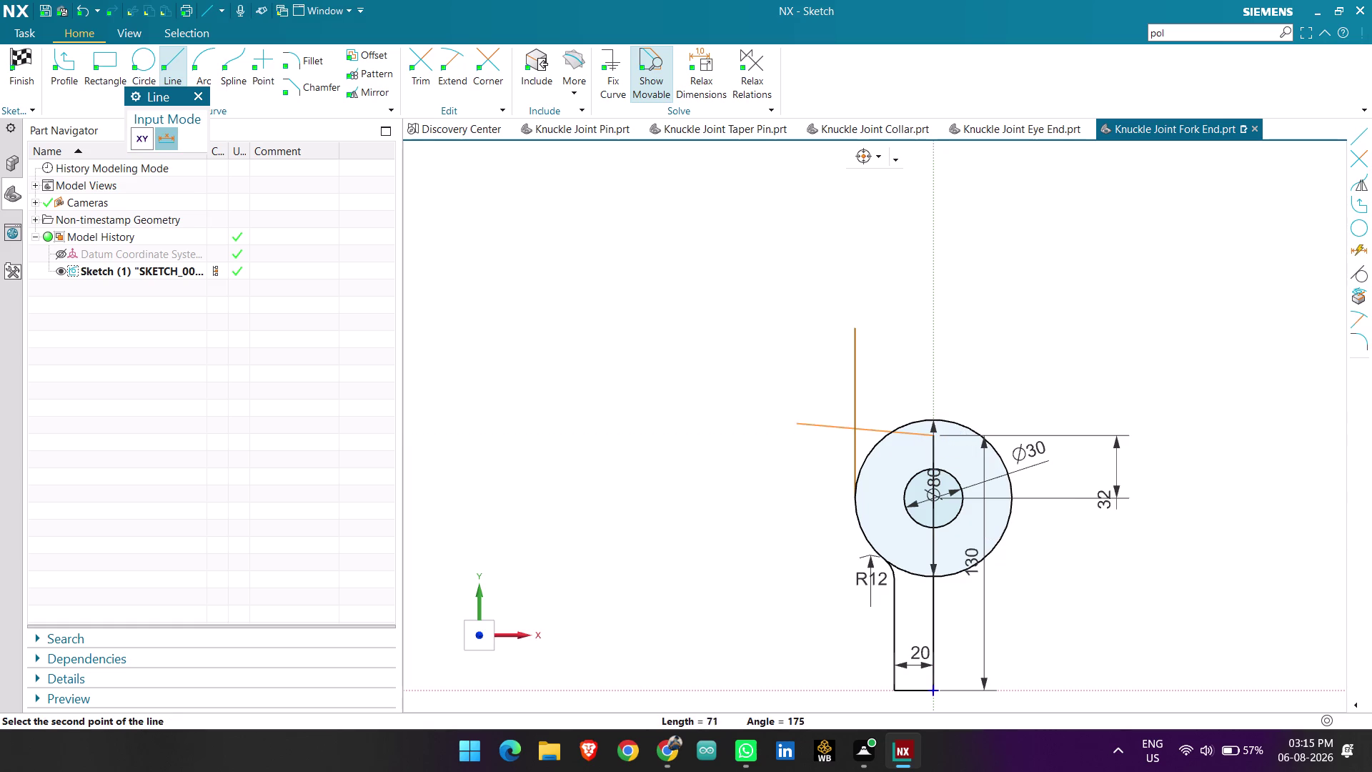
Draw a horizontal line at the Ø80 circle's top, crossing the left vertical line.
click(767, 442)
key(Escape)
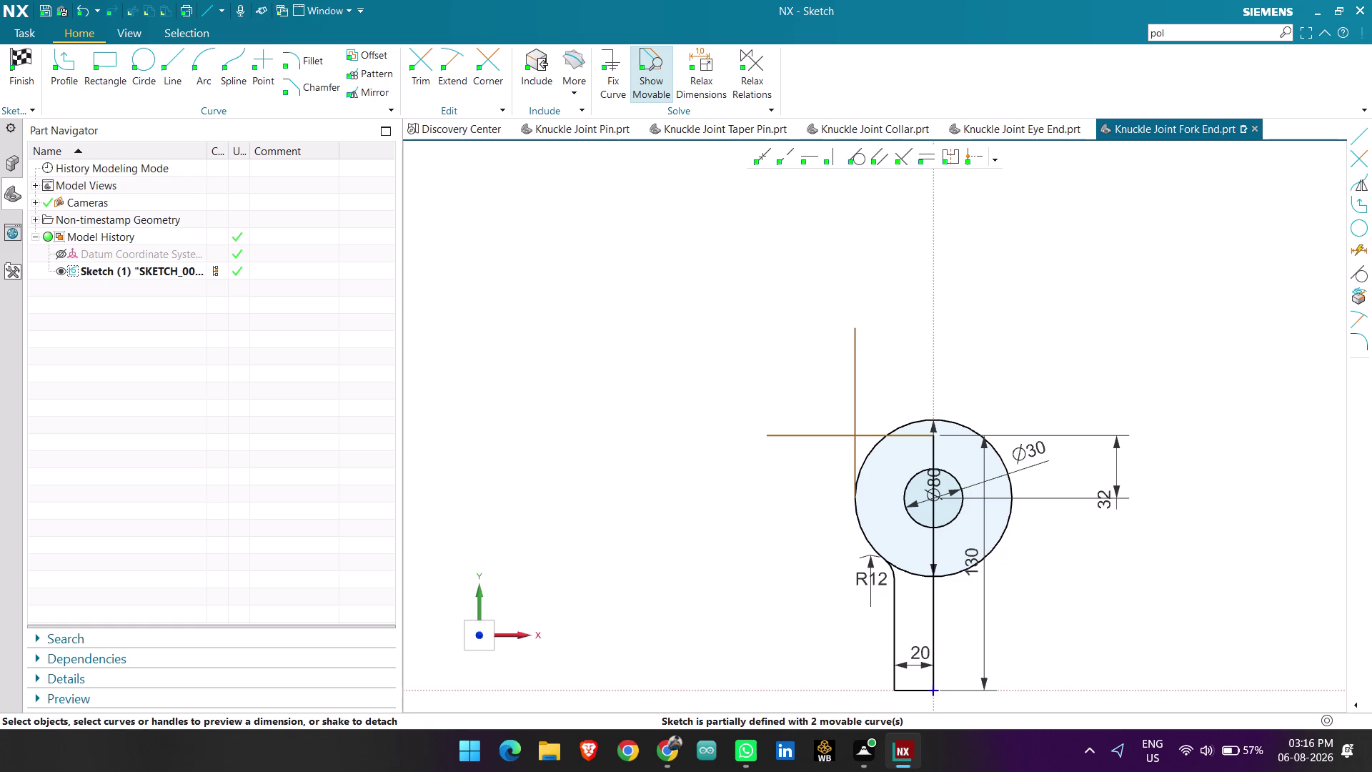
scroll(up, 3)
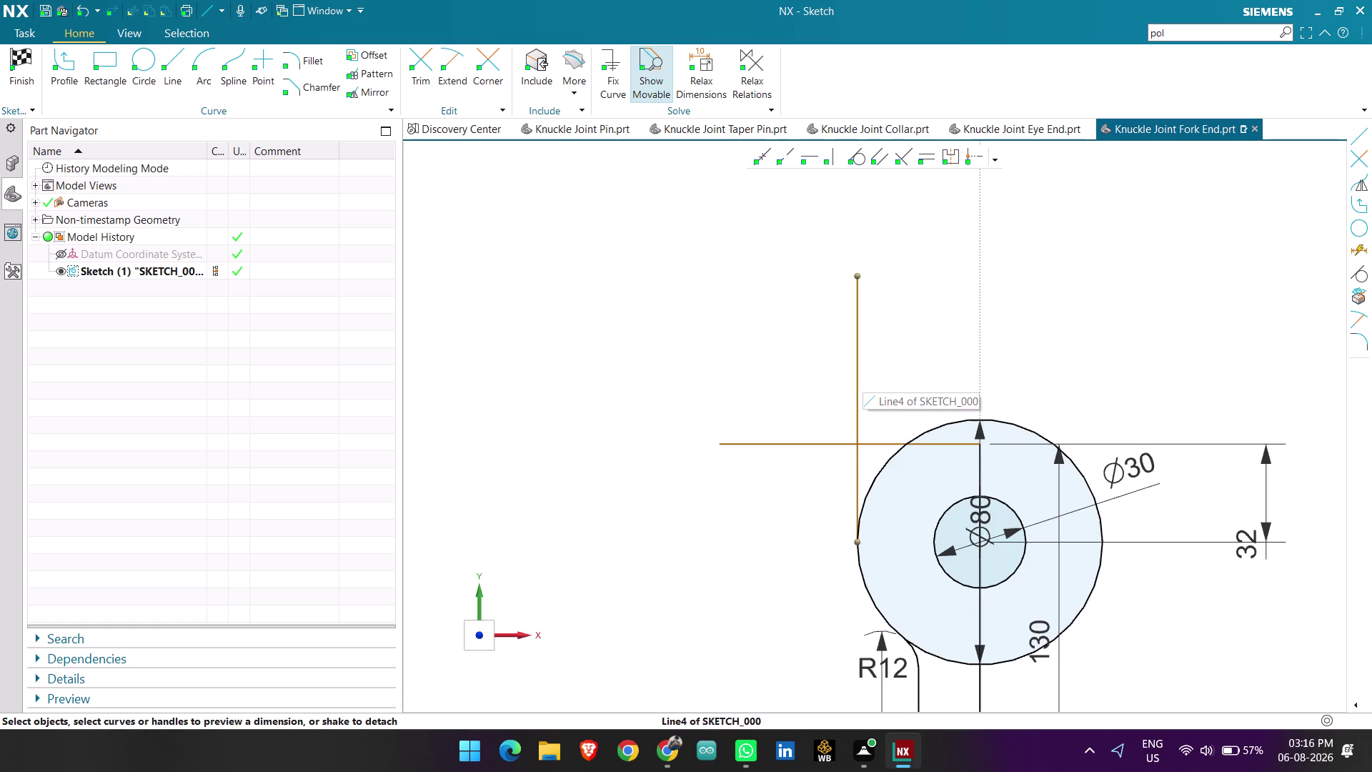
Trim the vertical line's segment above the horizontal line.
click(427, 57)
click(858, 366)
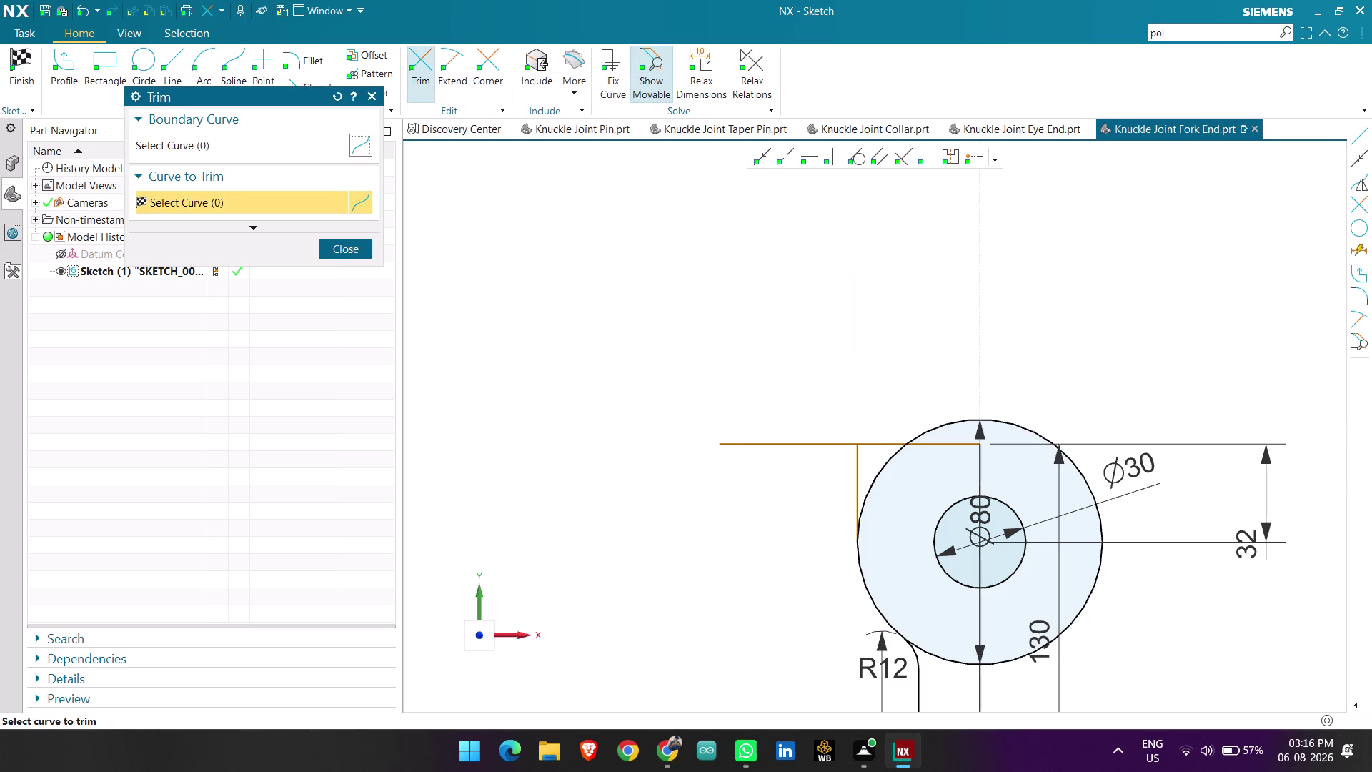
click(327, 247)
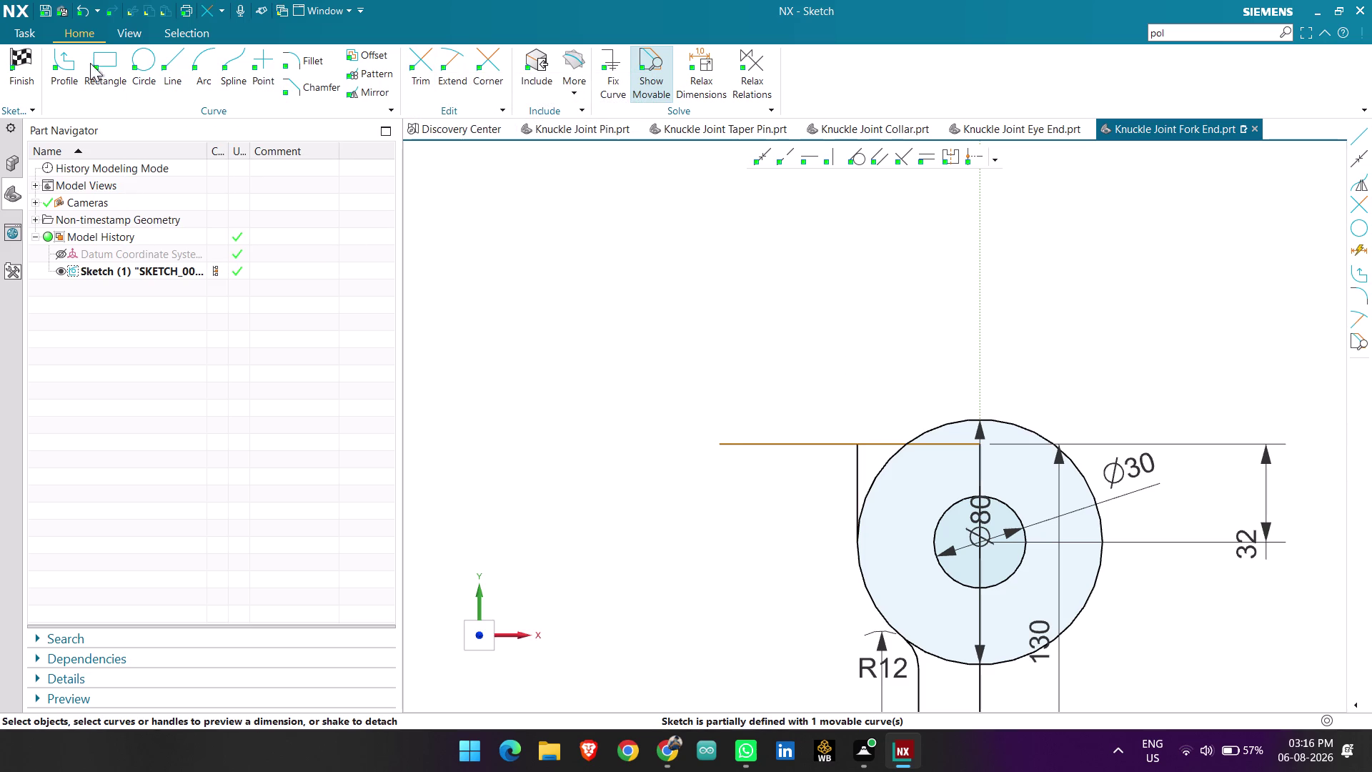
click(168, 58)
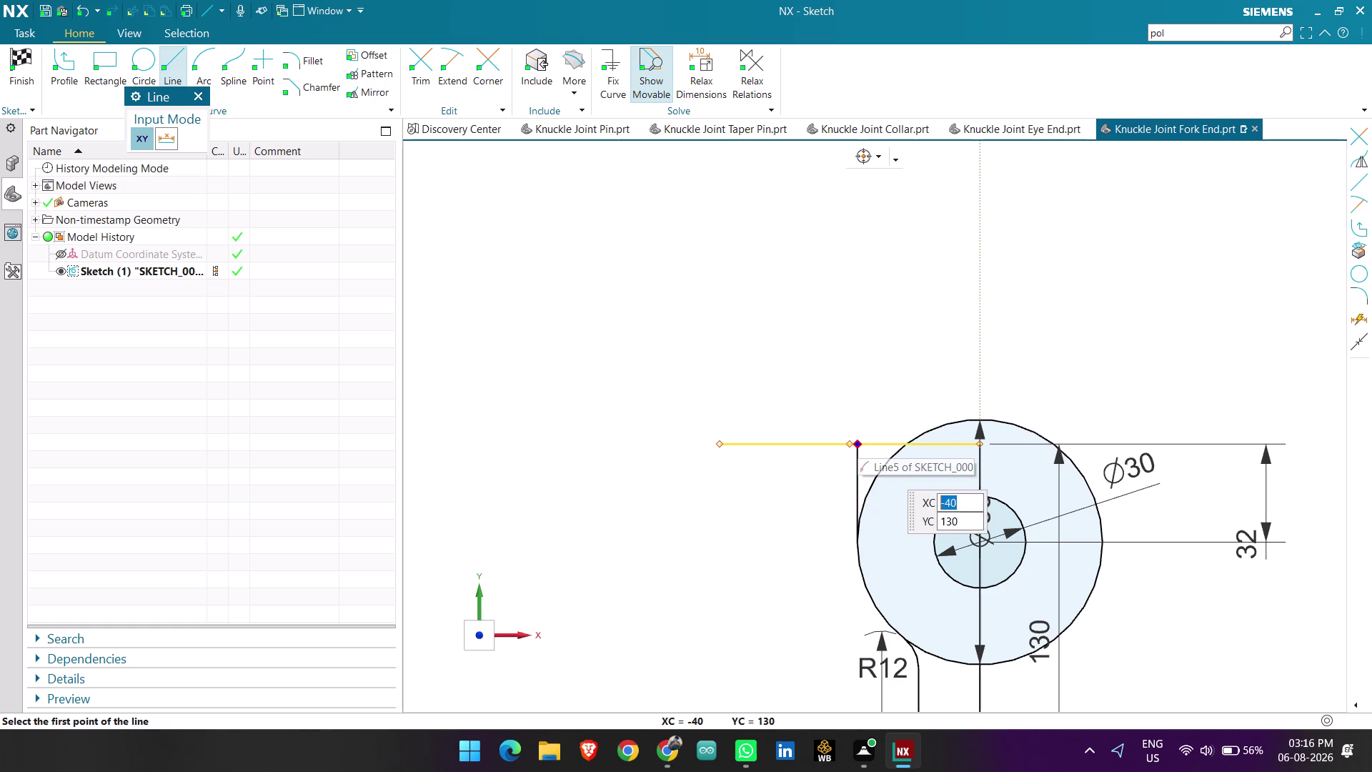
Draw a vertical line of length 52/2 (26) at 90° from the corner.
scroll(up, 3)
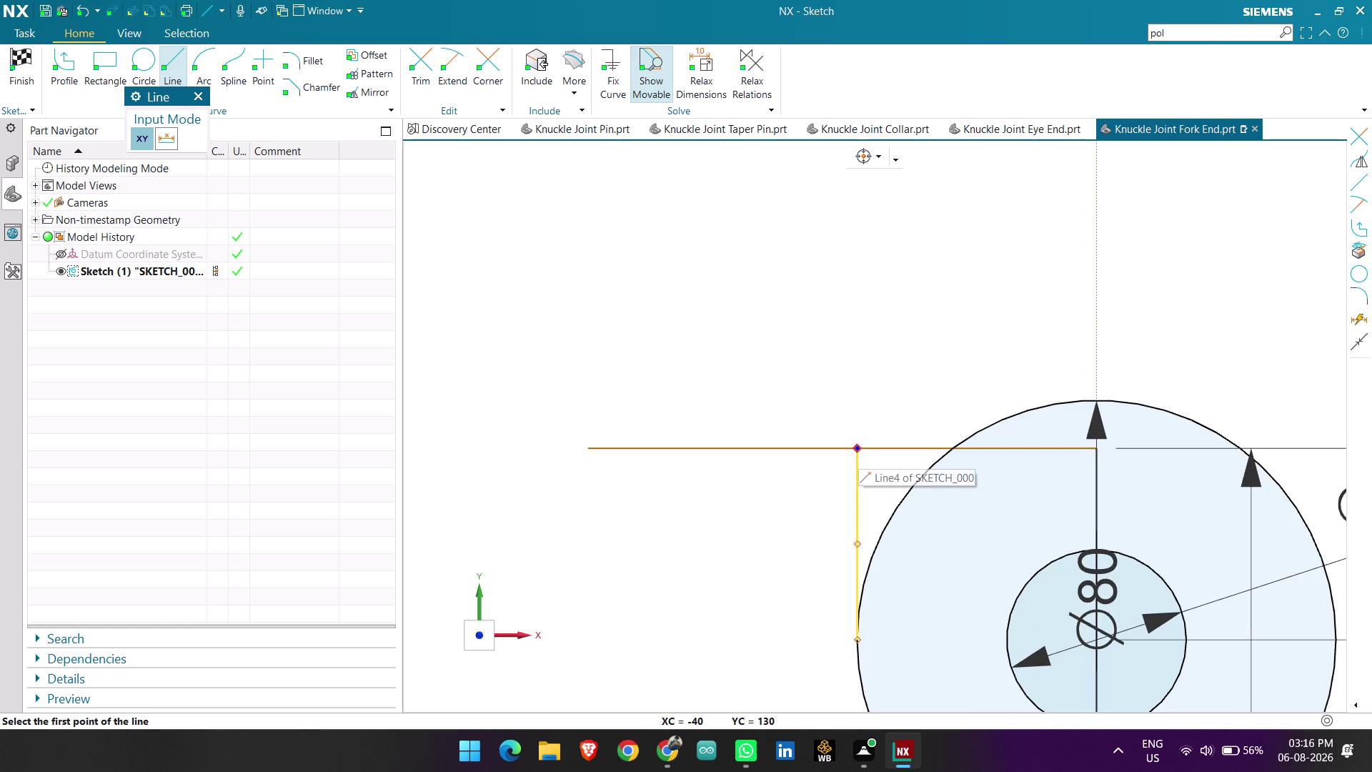
click(858, 450)
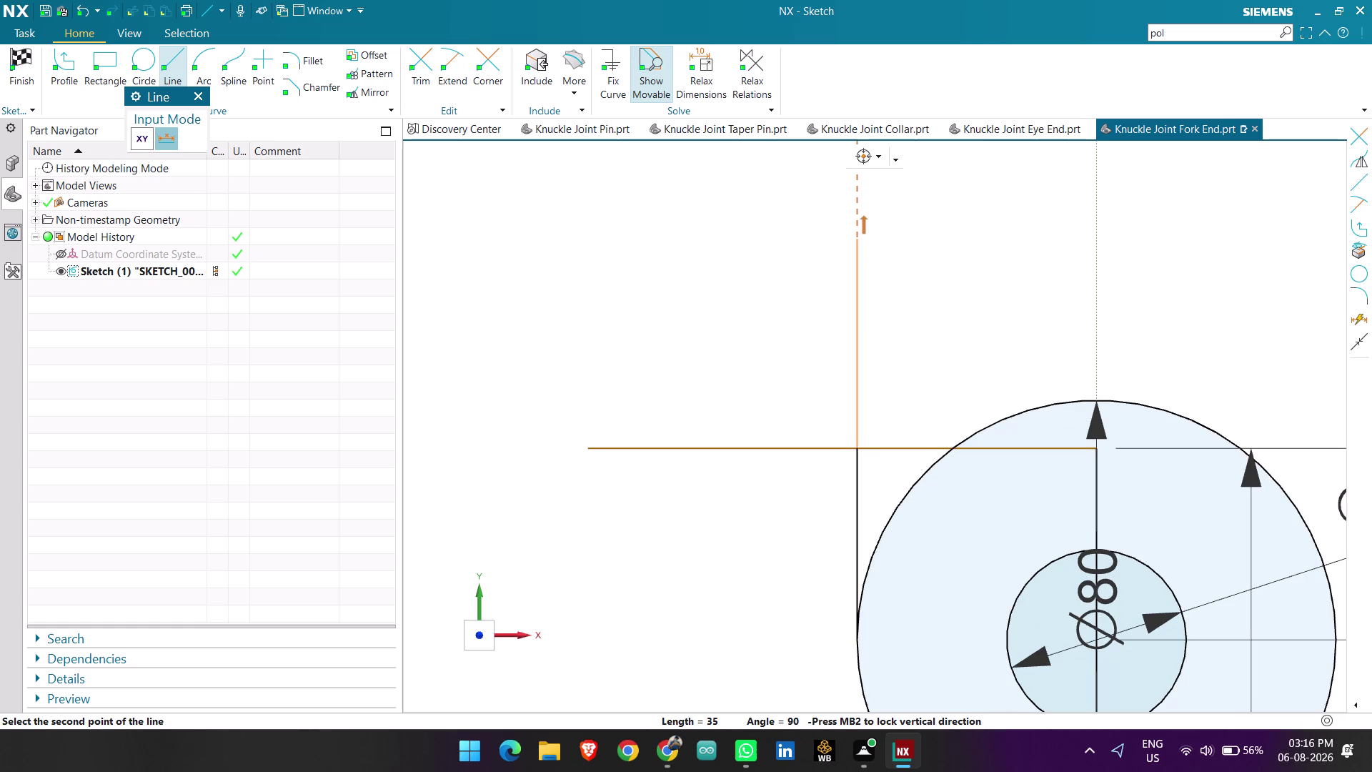
key(5)
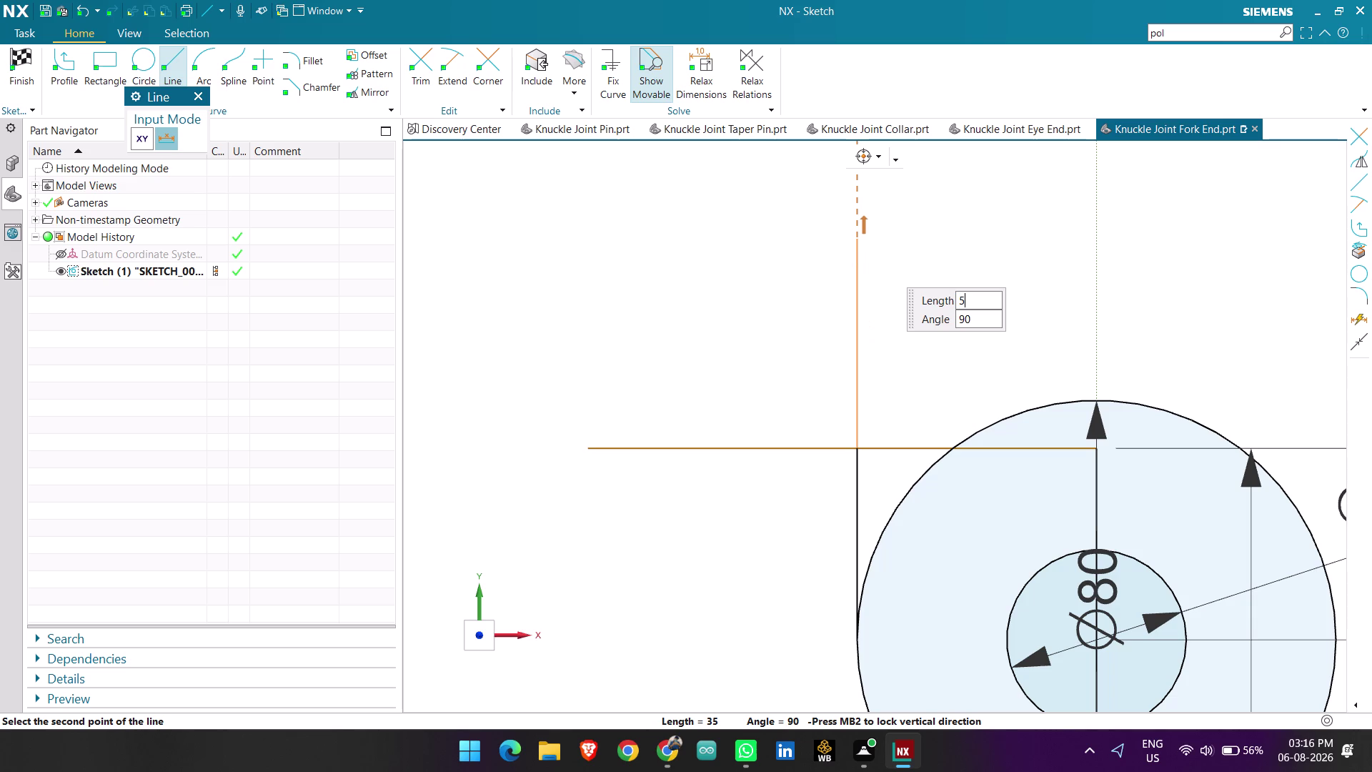
key(2)
key(slash)
key(2)
key(Return)
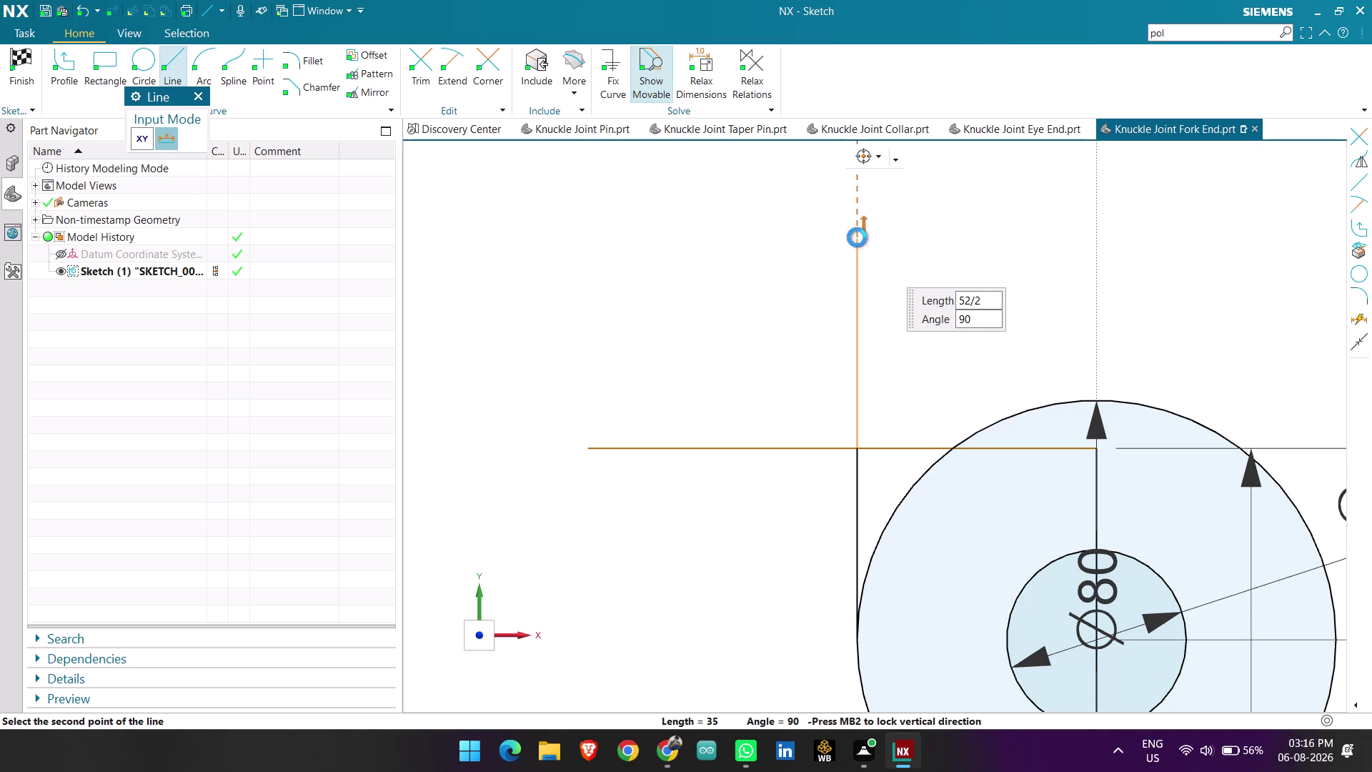
click(857, 237)
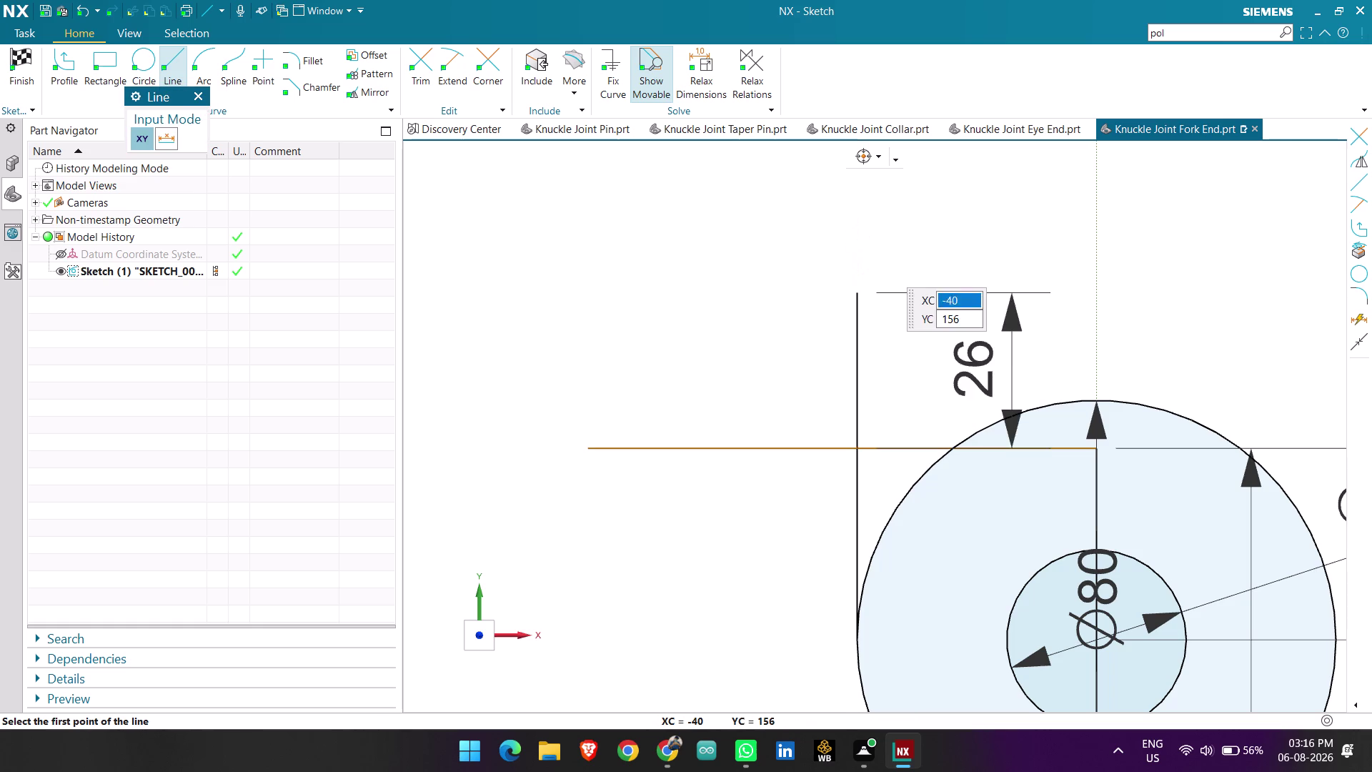
scroll(down, 3)
scroll(down, 3)
scroll(up, 3)
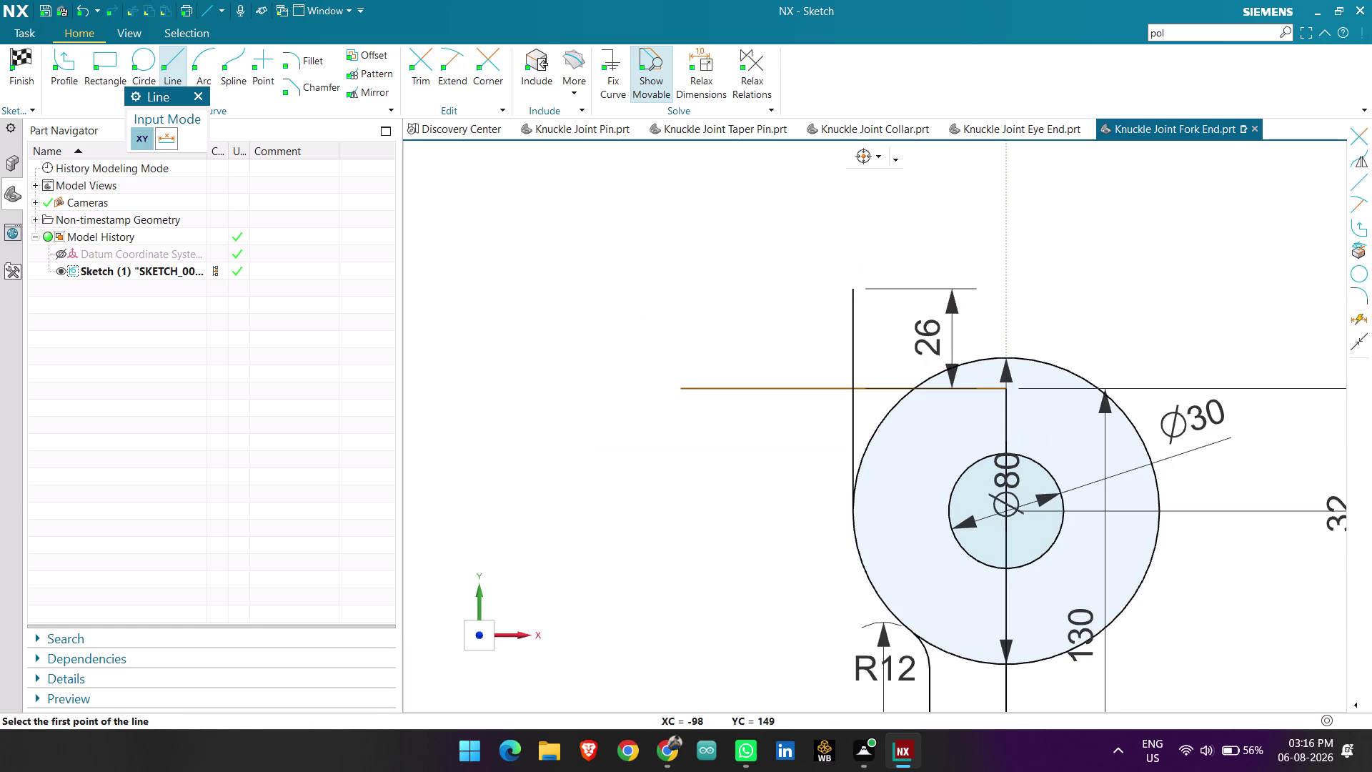
key(Escape)
Start another line on the horizontal line, then cancel it.
click(177, 64)
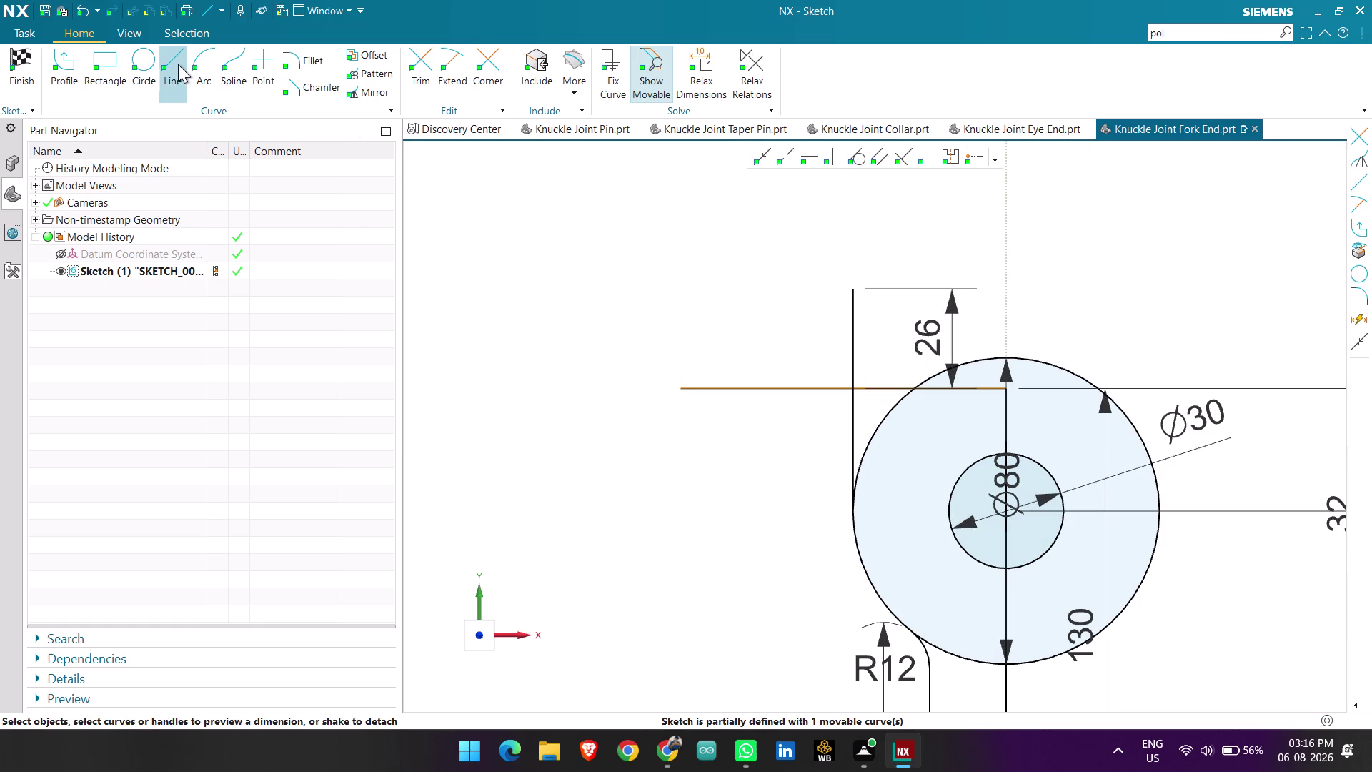
click(758, 389)
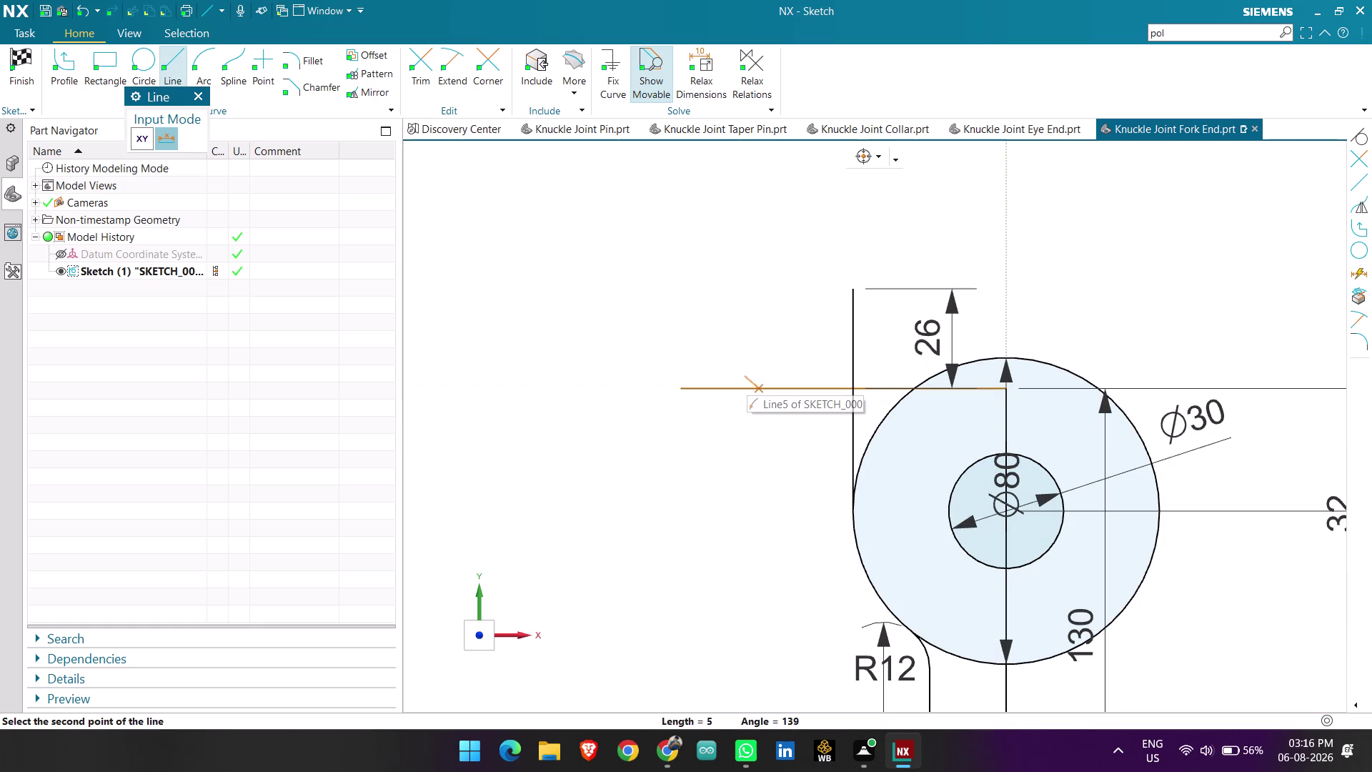
key(Escape)
Trim off the horizontal line's stub left of the vertical line.
key(Escape)
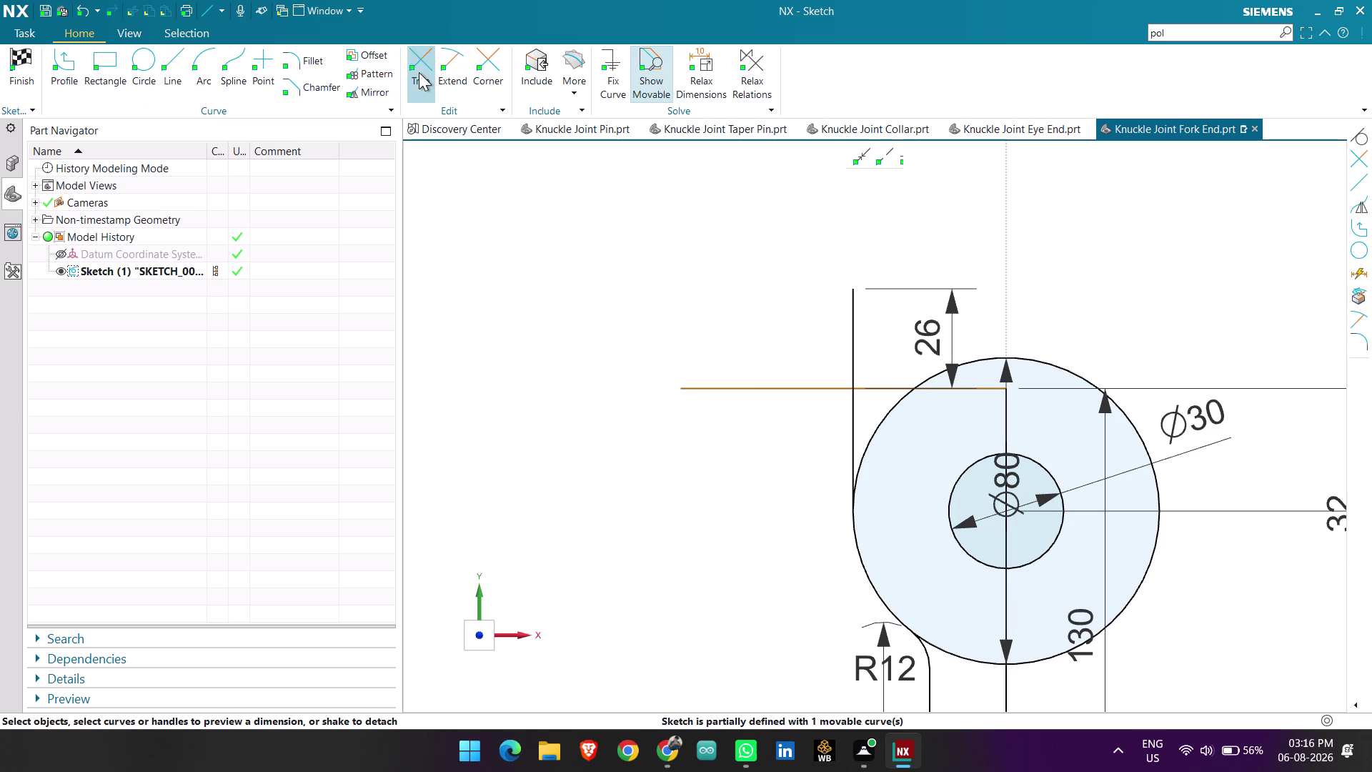
click(419, 72)
click(754, 392)
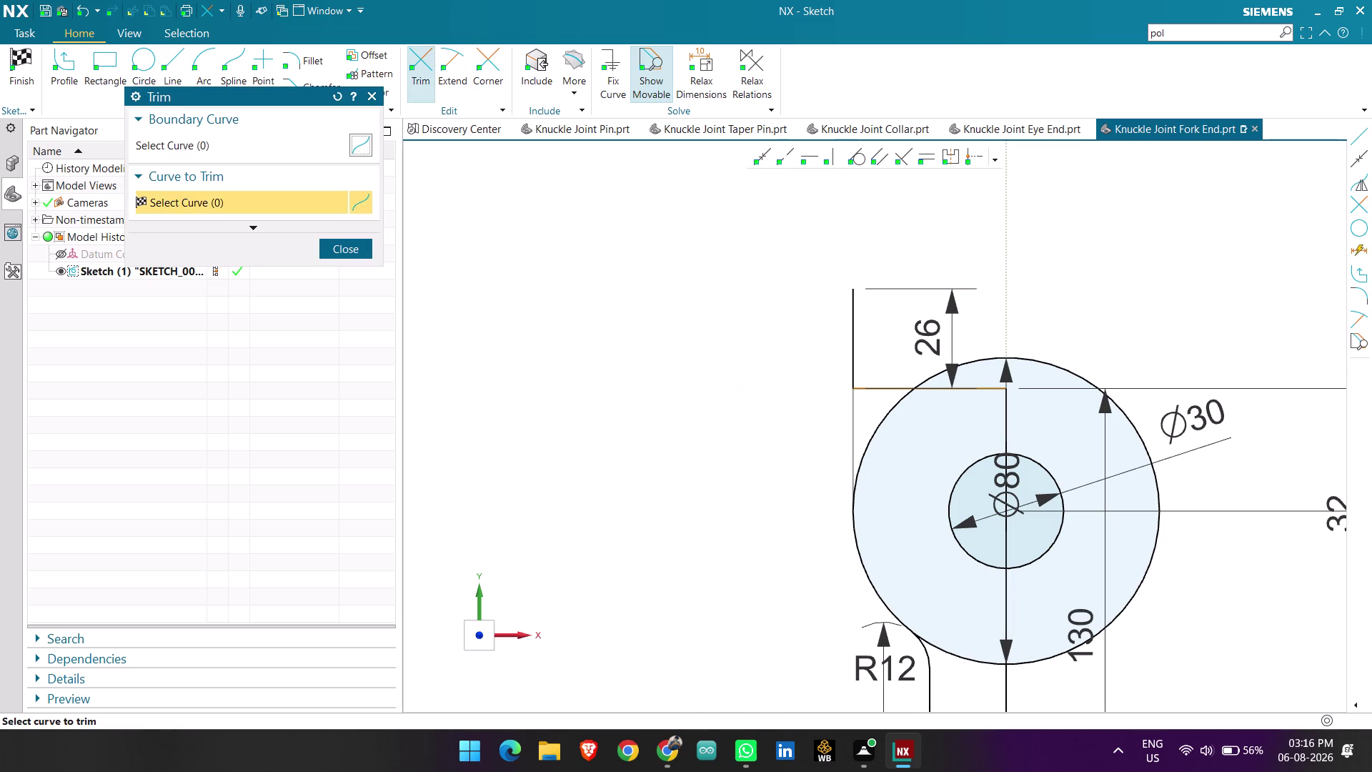
click(358, 259)
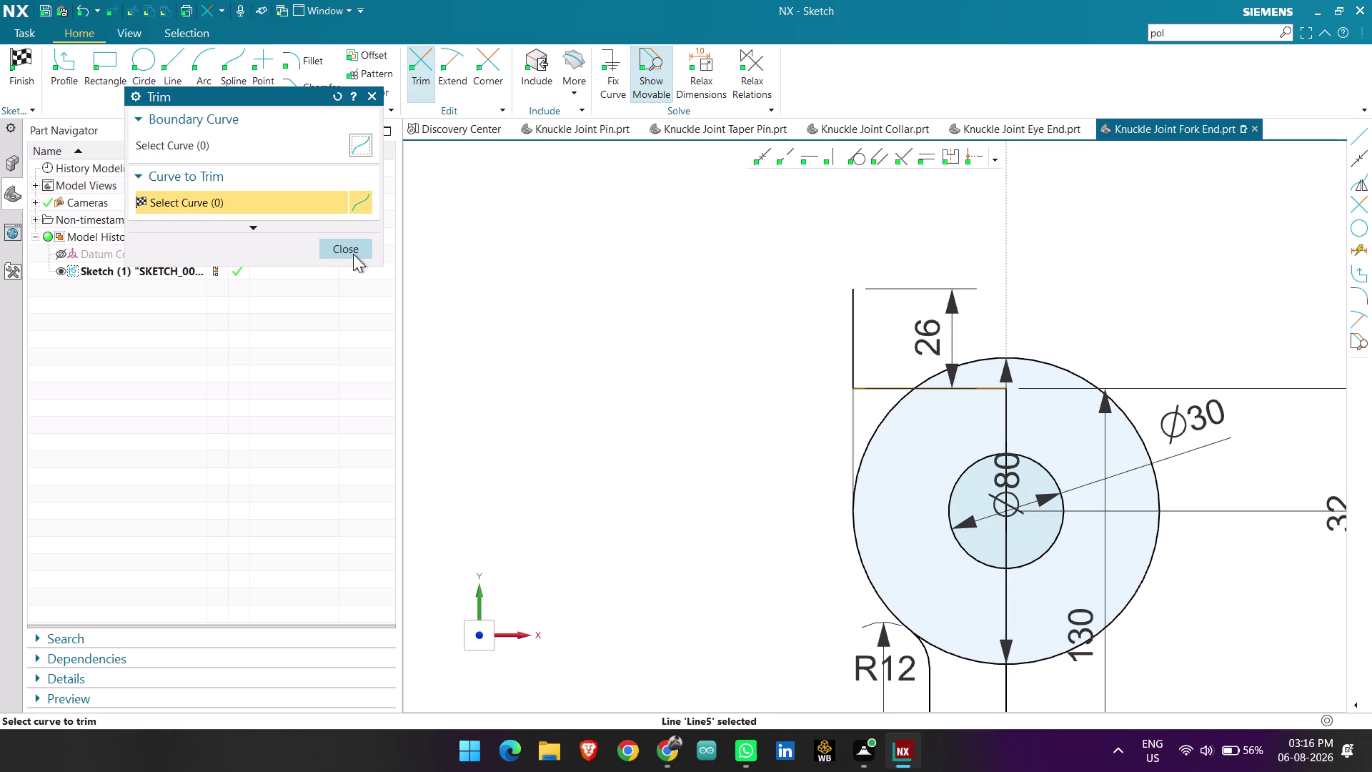
click(347, 249)
scroll(up, 3)
scroll(down, 3)
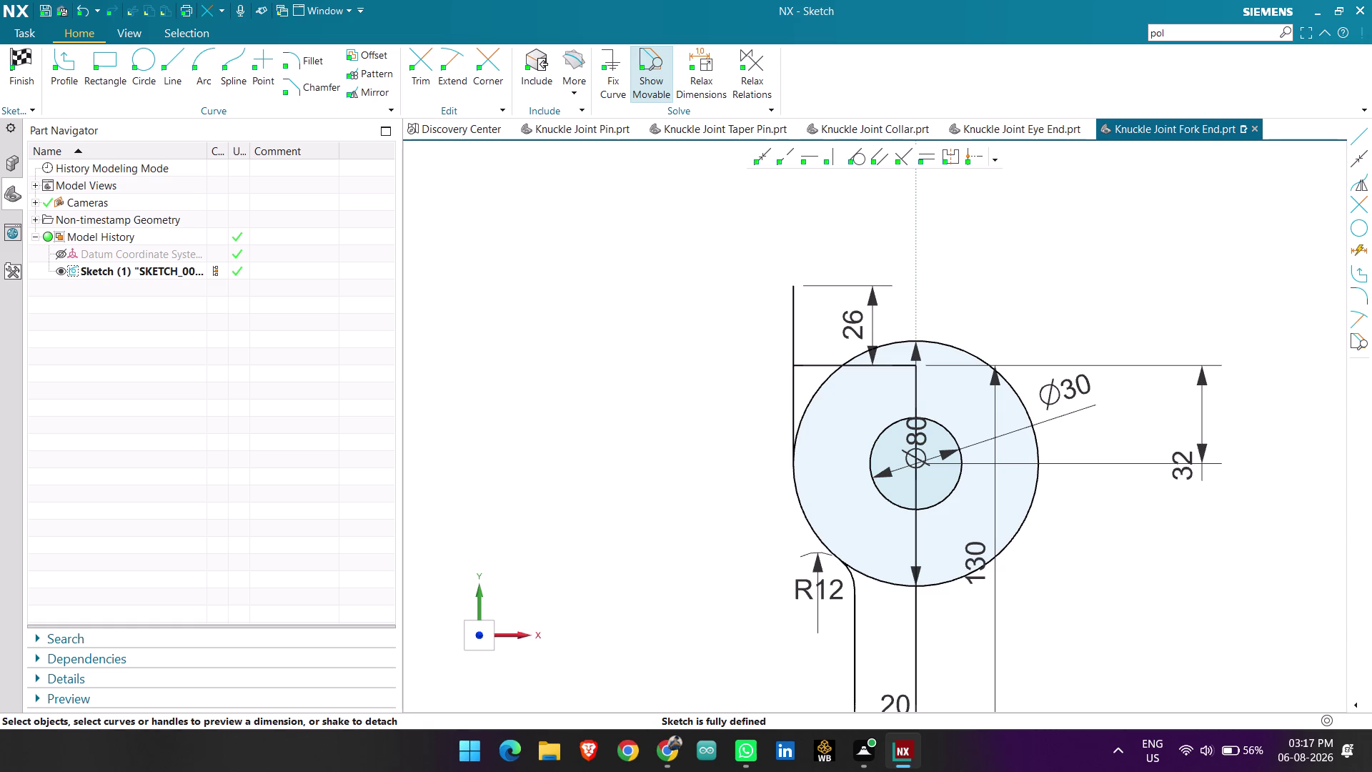
click(172, 54)
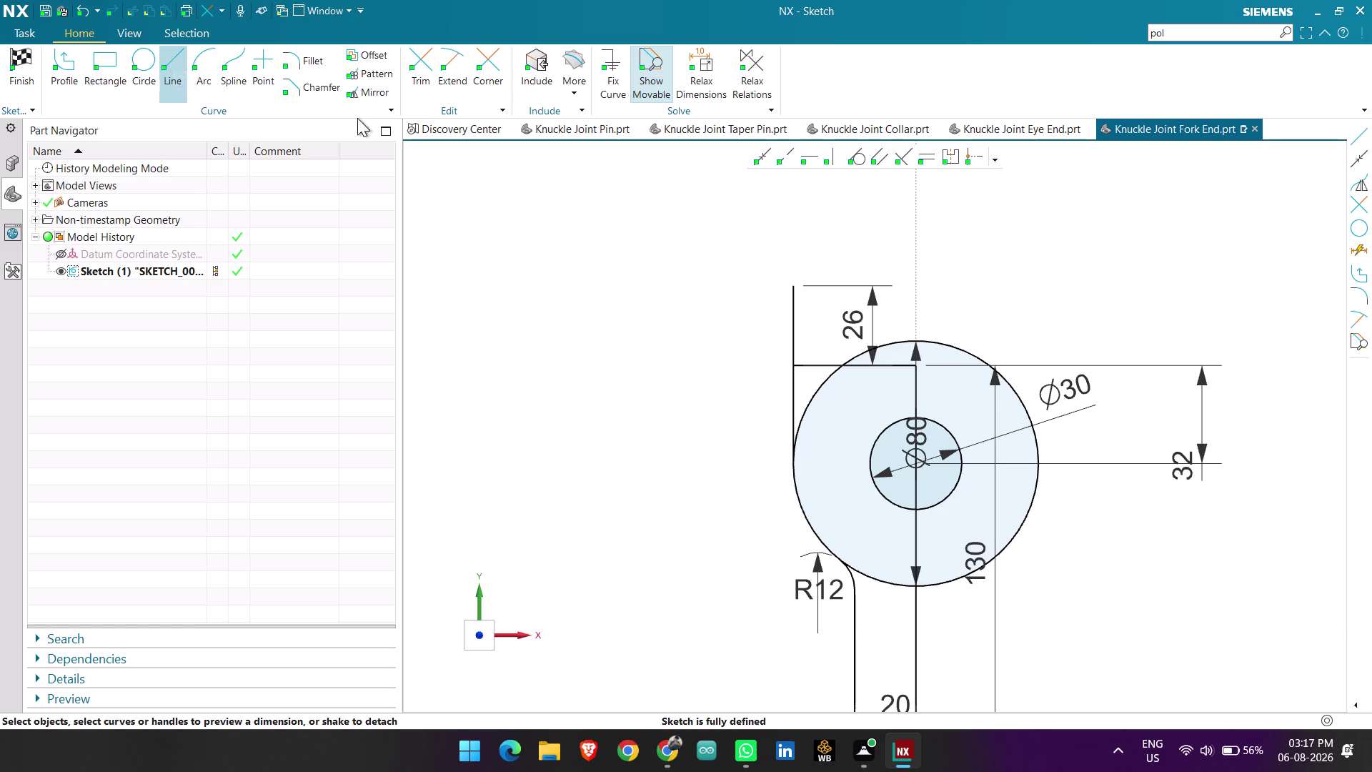
Start a line, then undo the misplaced one.
click(791, 287)
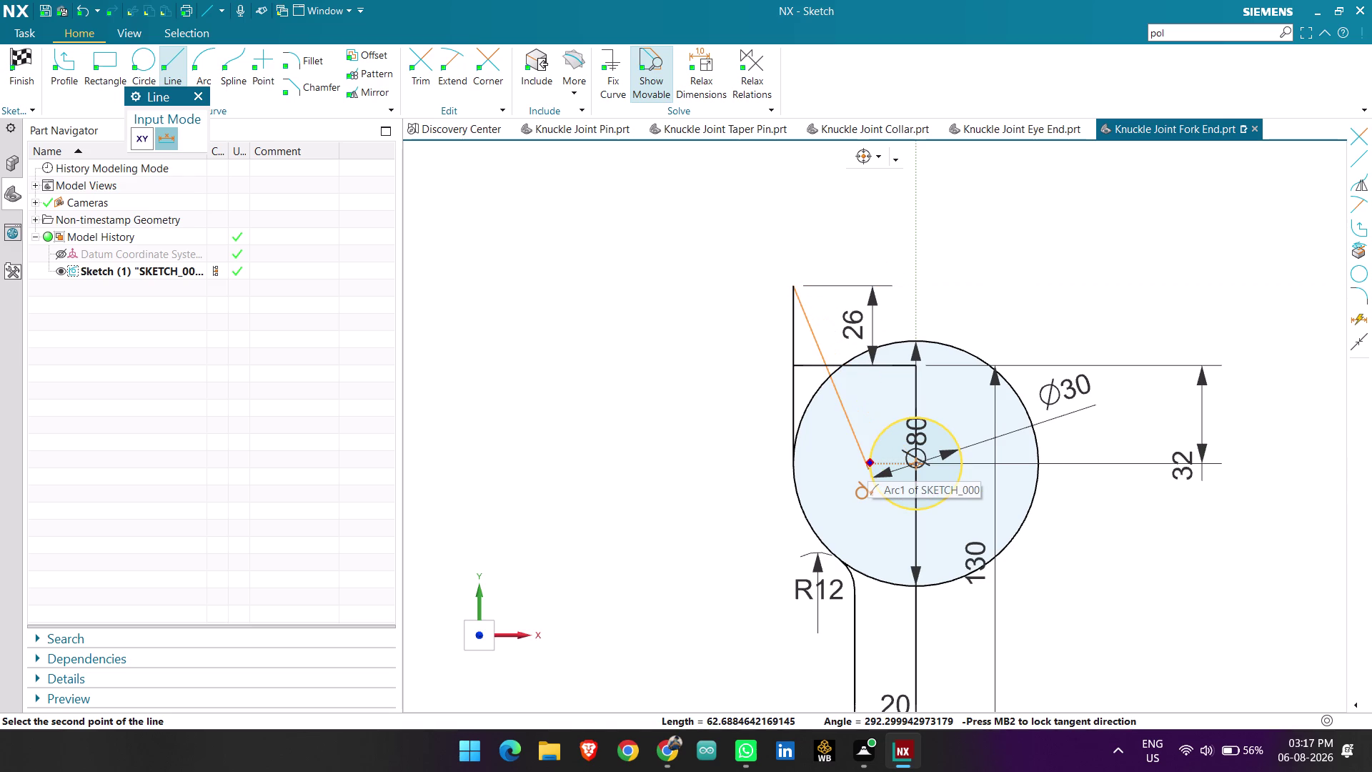
click(867, 462)
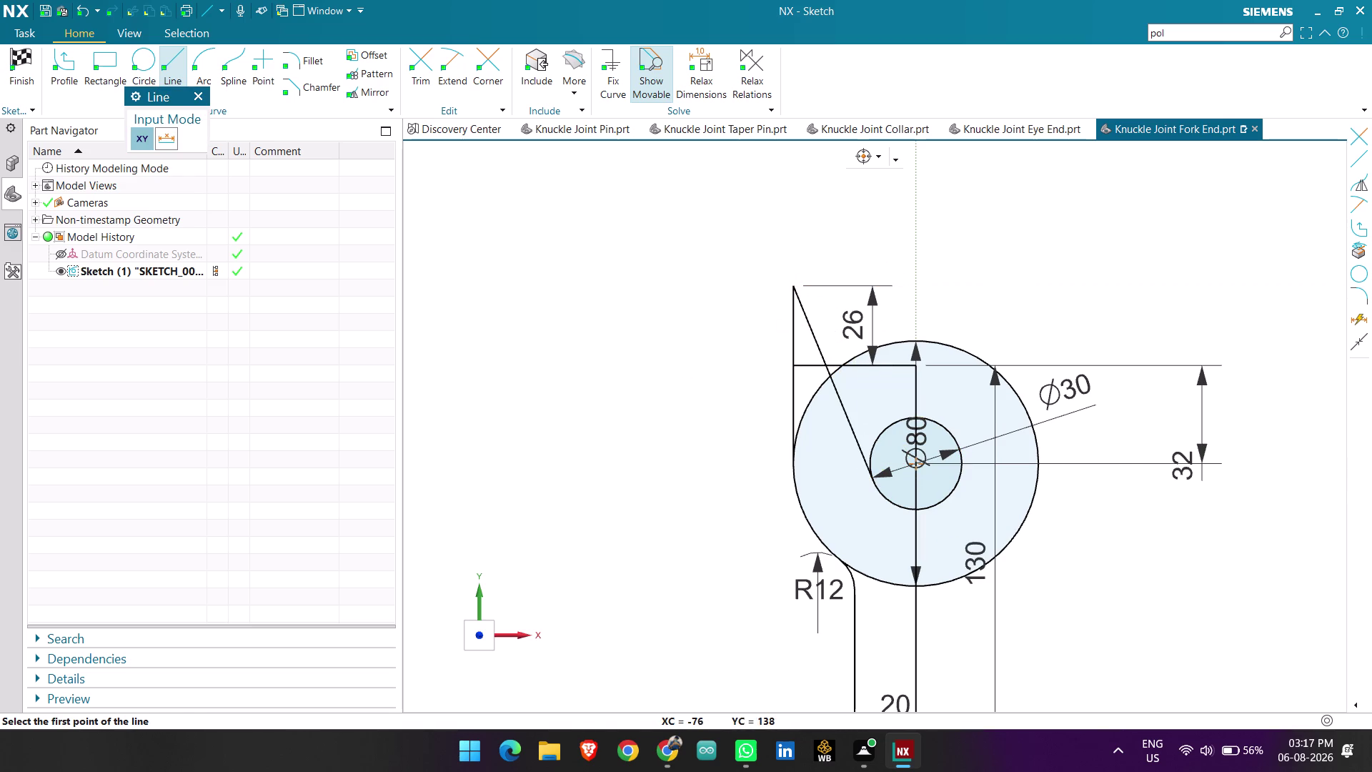
key(ctrl+z)
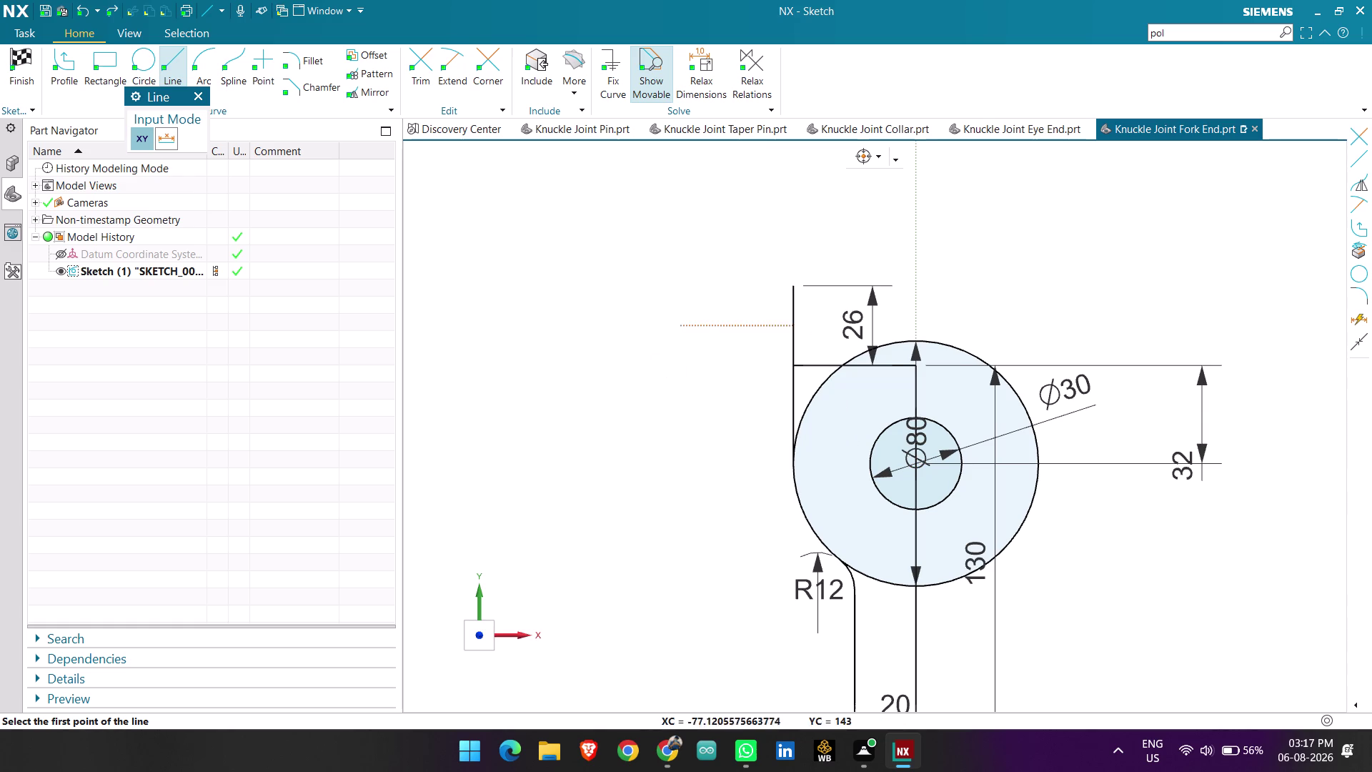
click(865, 463)
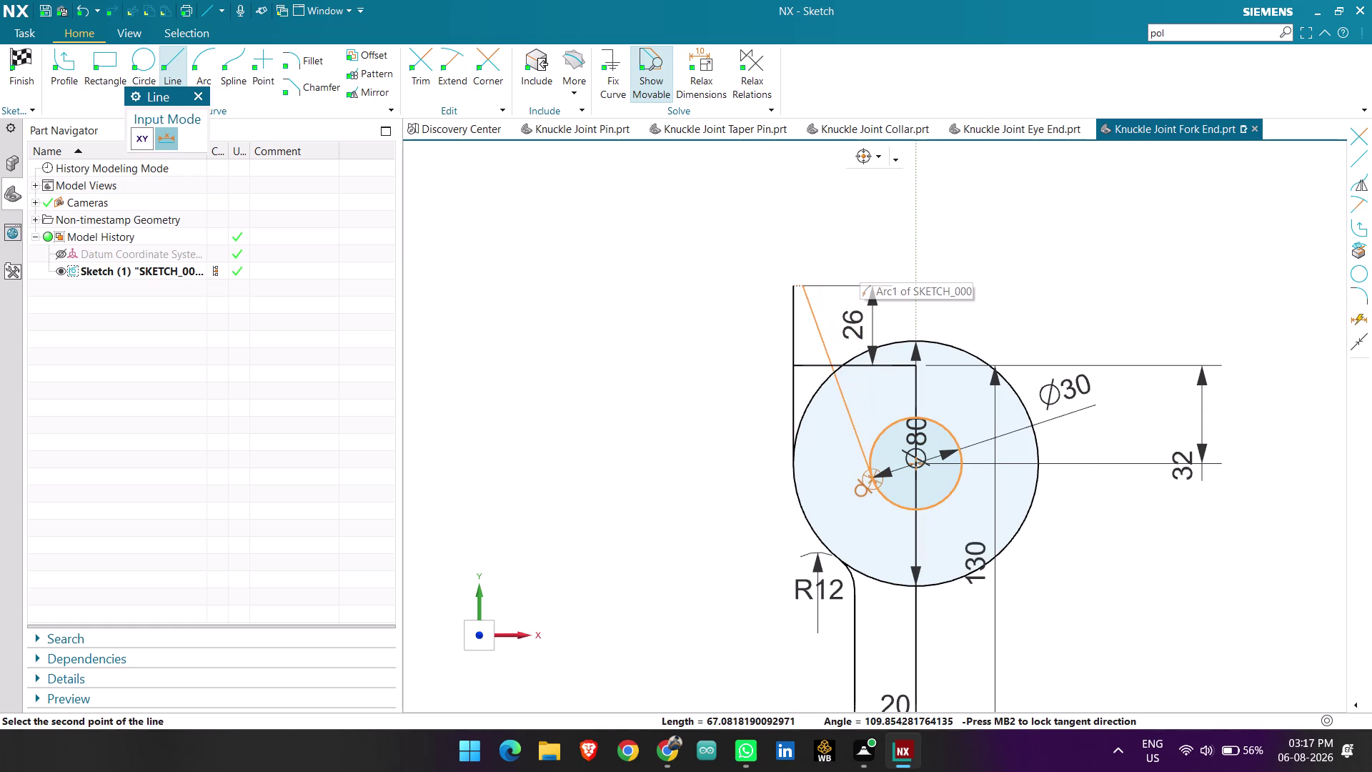
Draw a vertical line from the Ø30 circle's left edge and a 25 mm top line.
click(873, 284)
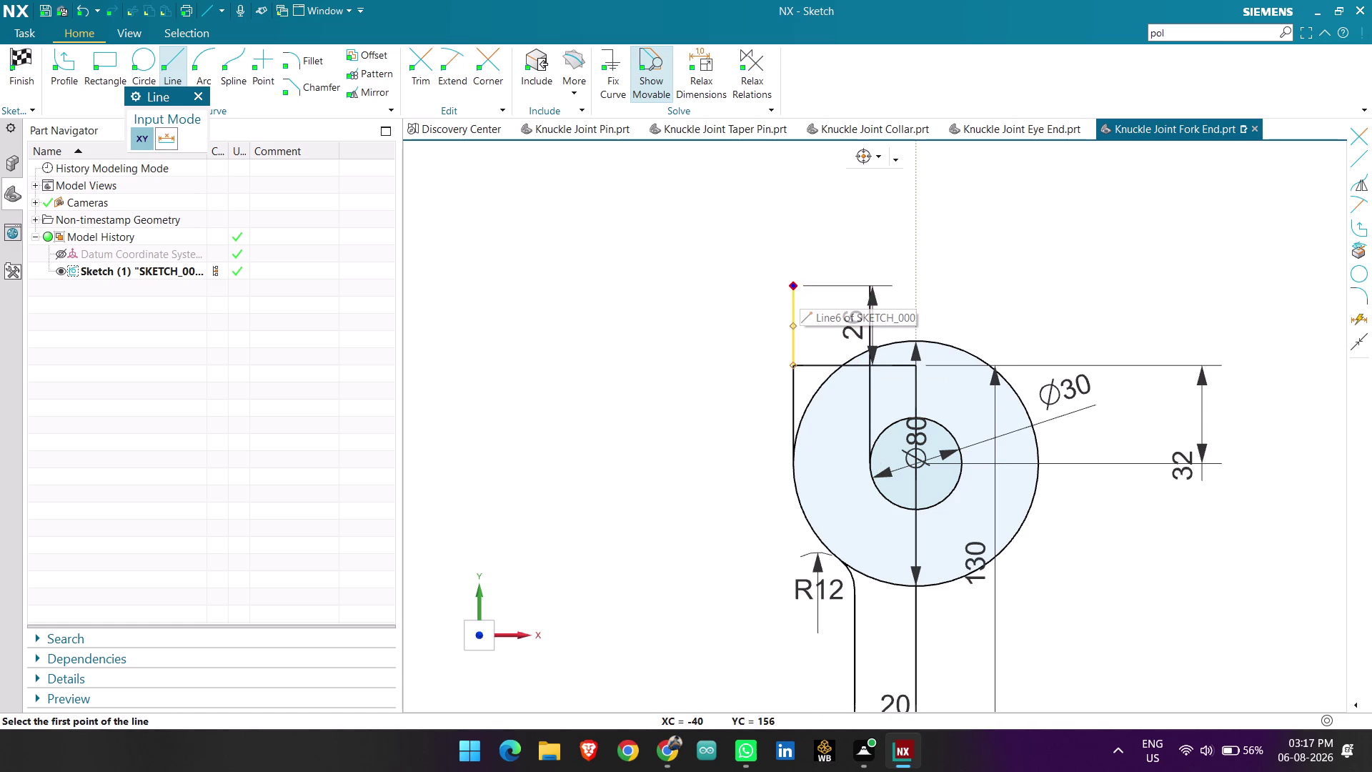
click(787, 290)
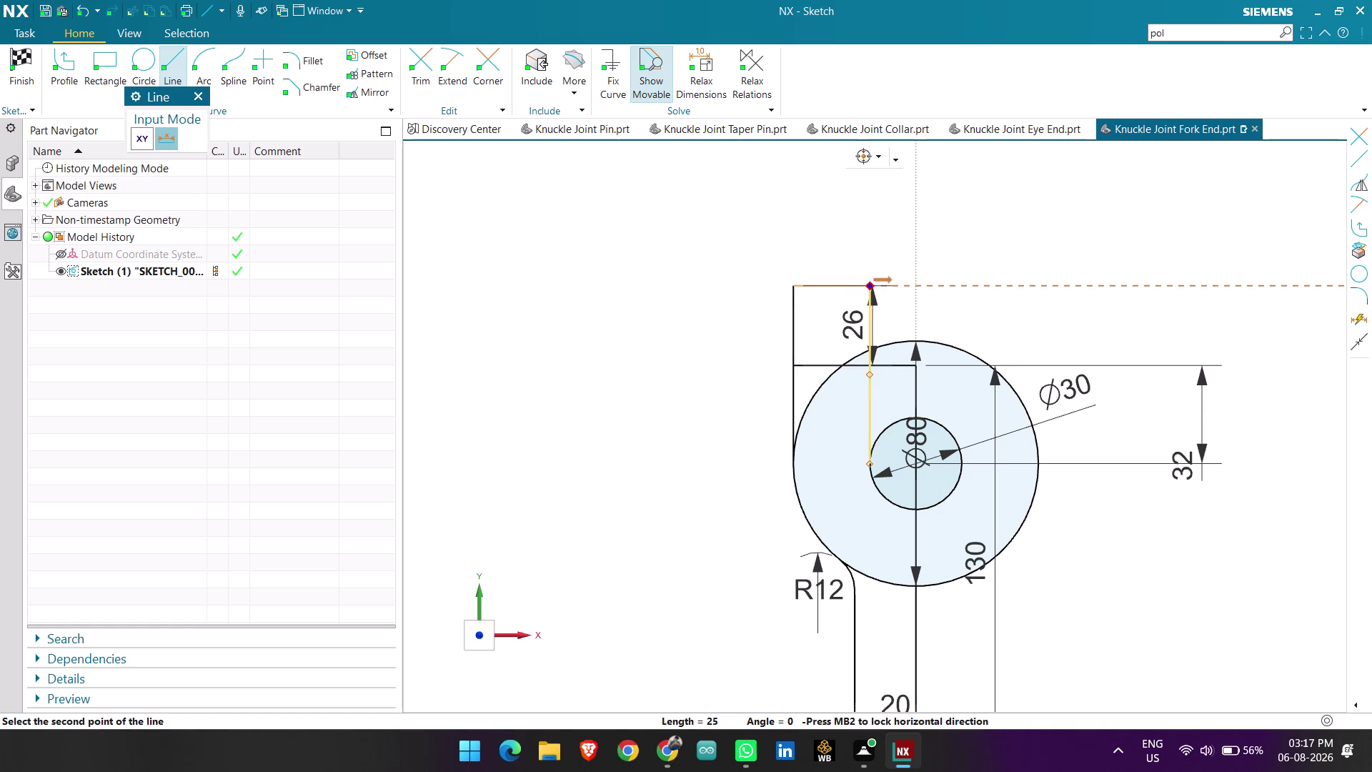
click(869, 288)
key(Escape)
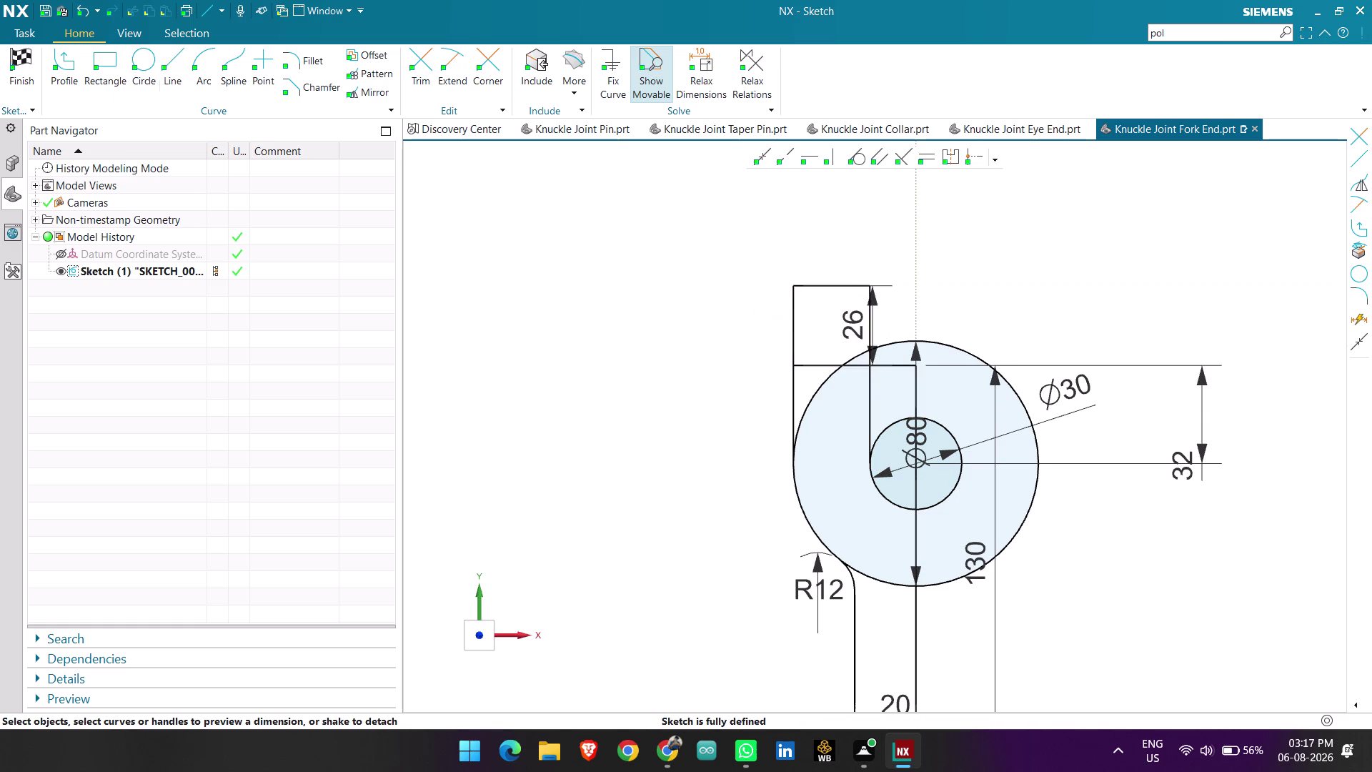
click(827, 284)
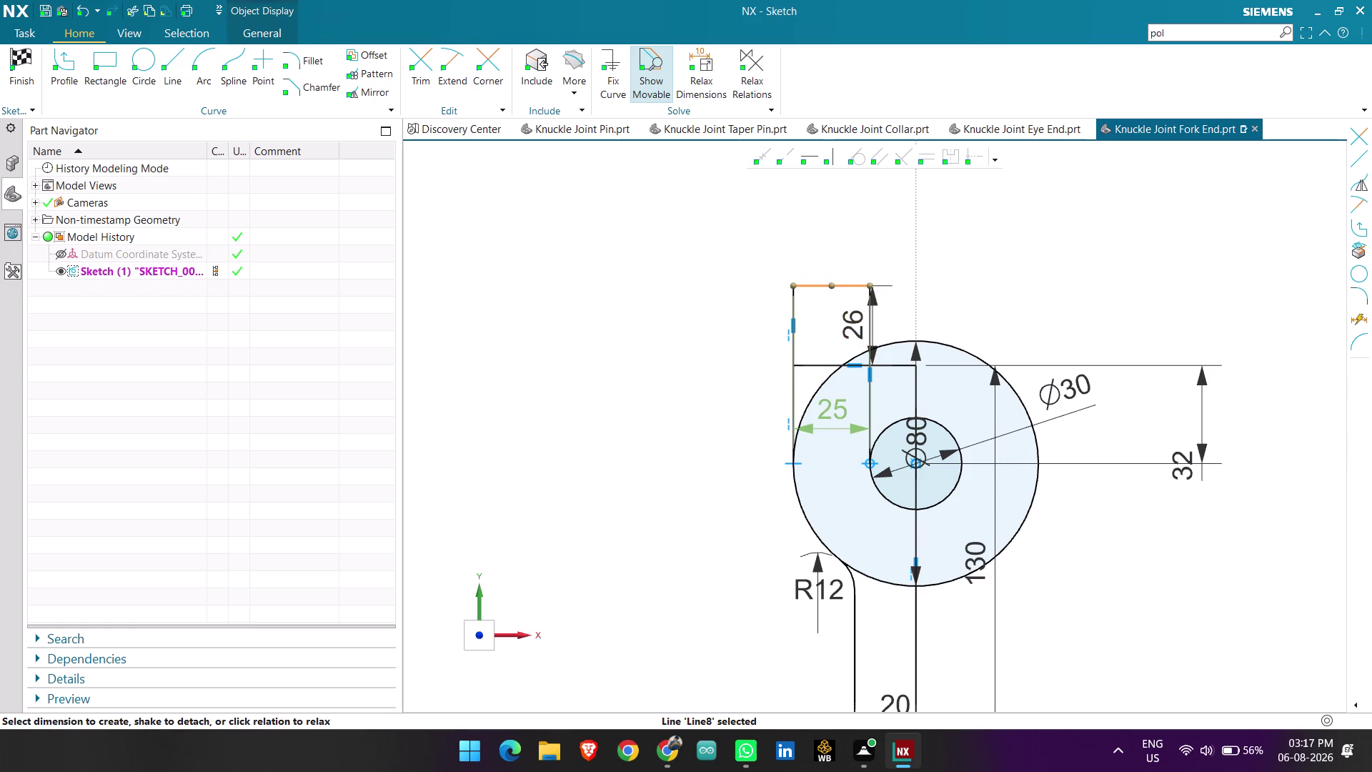
Review the fork-end sketch's circles and dimensions, then start trimming curves.
scroll(down, 3)
scroll(up, 3)
scroll(up, 3)
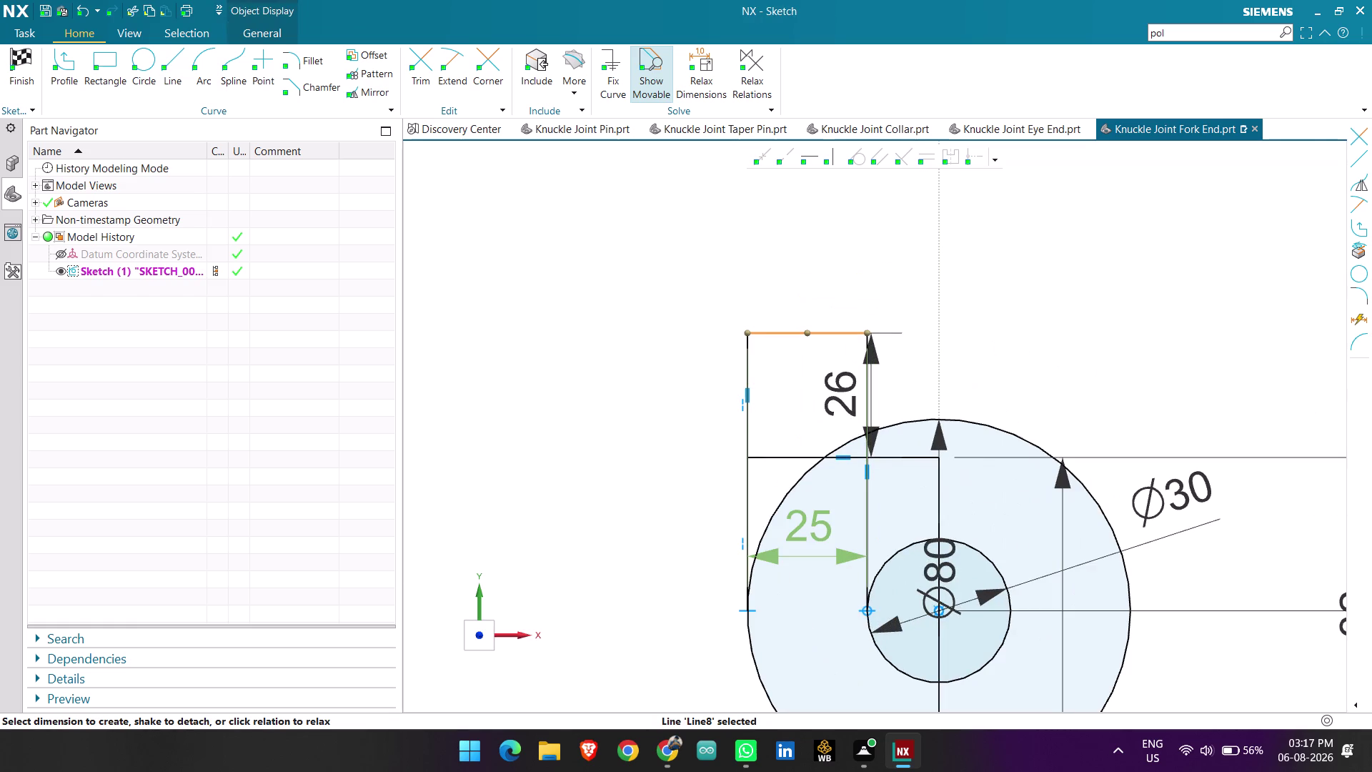
scroll(down, 3)
scroll(down, 3)
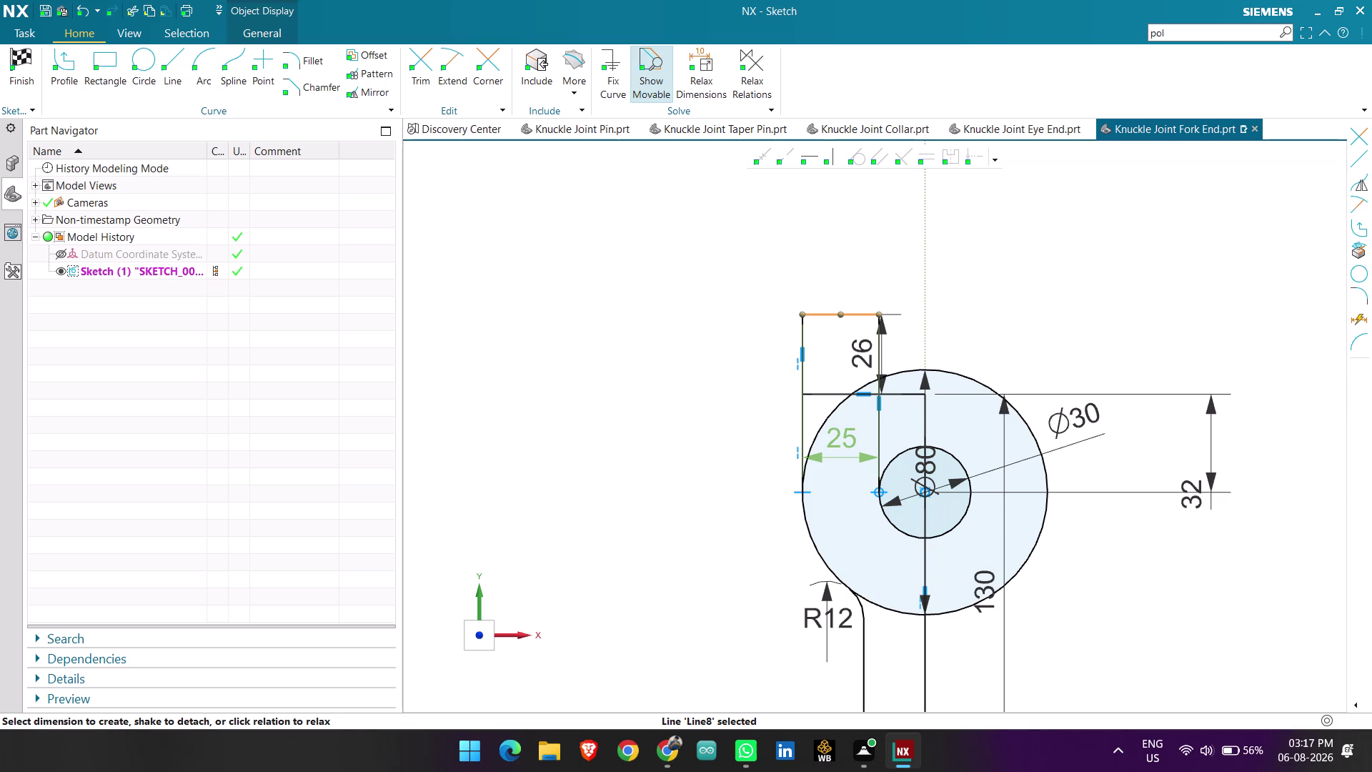
key(Escape)
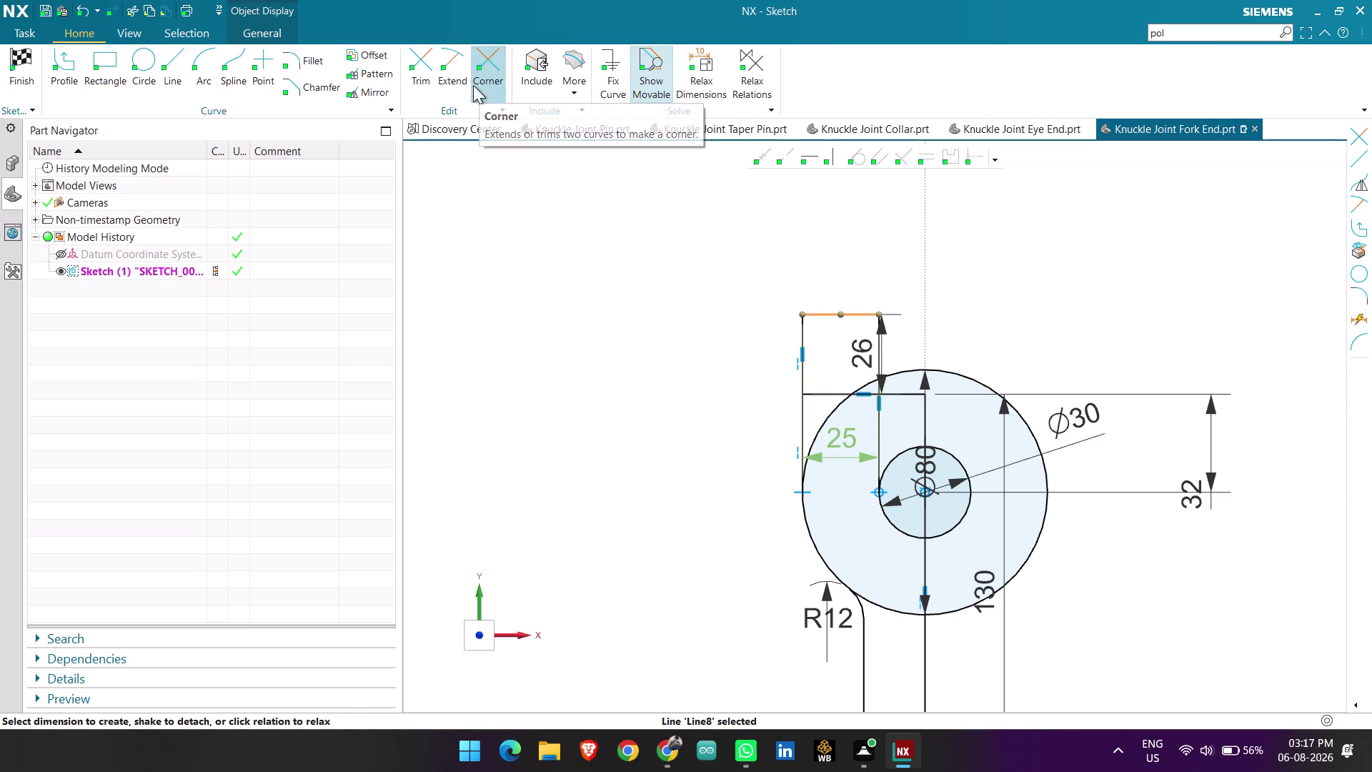
click(417, 70)
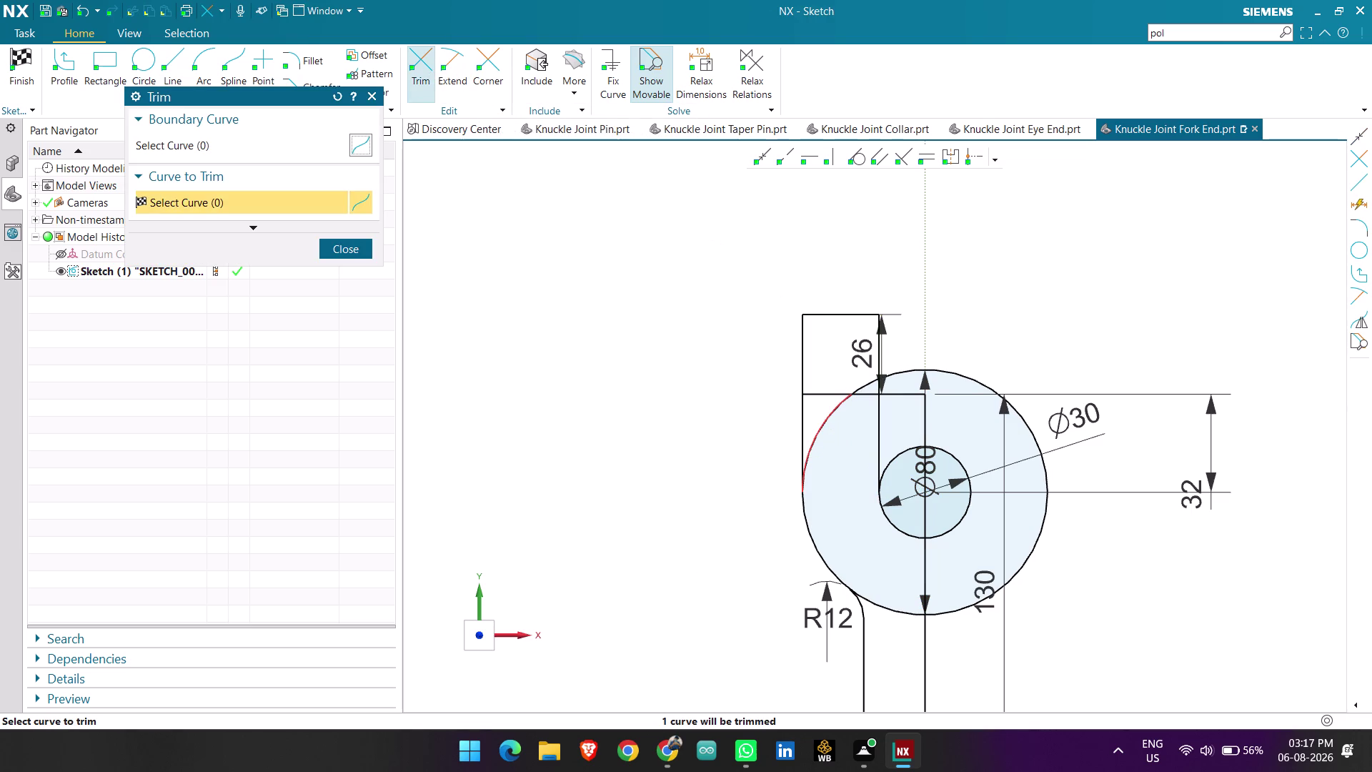
Trim the short stray line stubs below and around the slot.
click(829, 420)
scroll(up, 3)
click(859, 388)
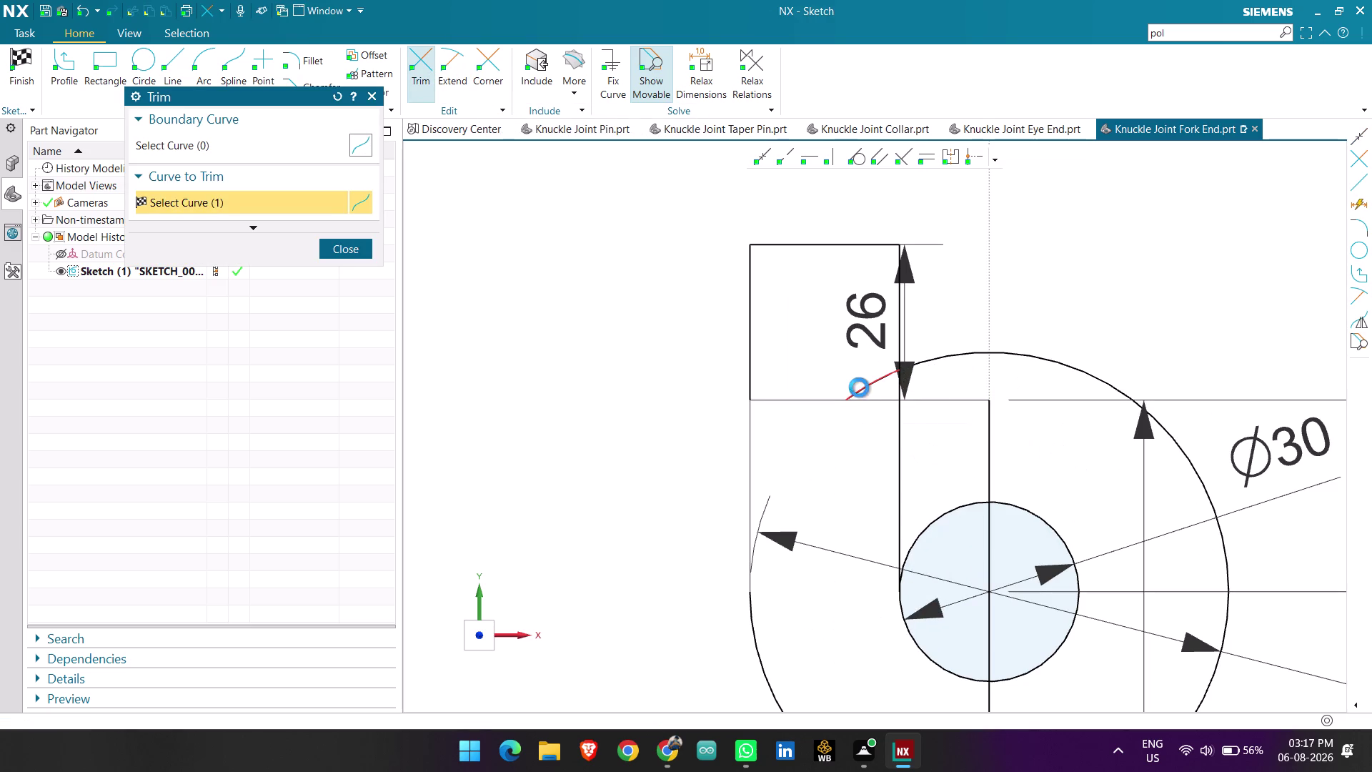
click(828, 407)
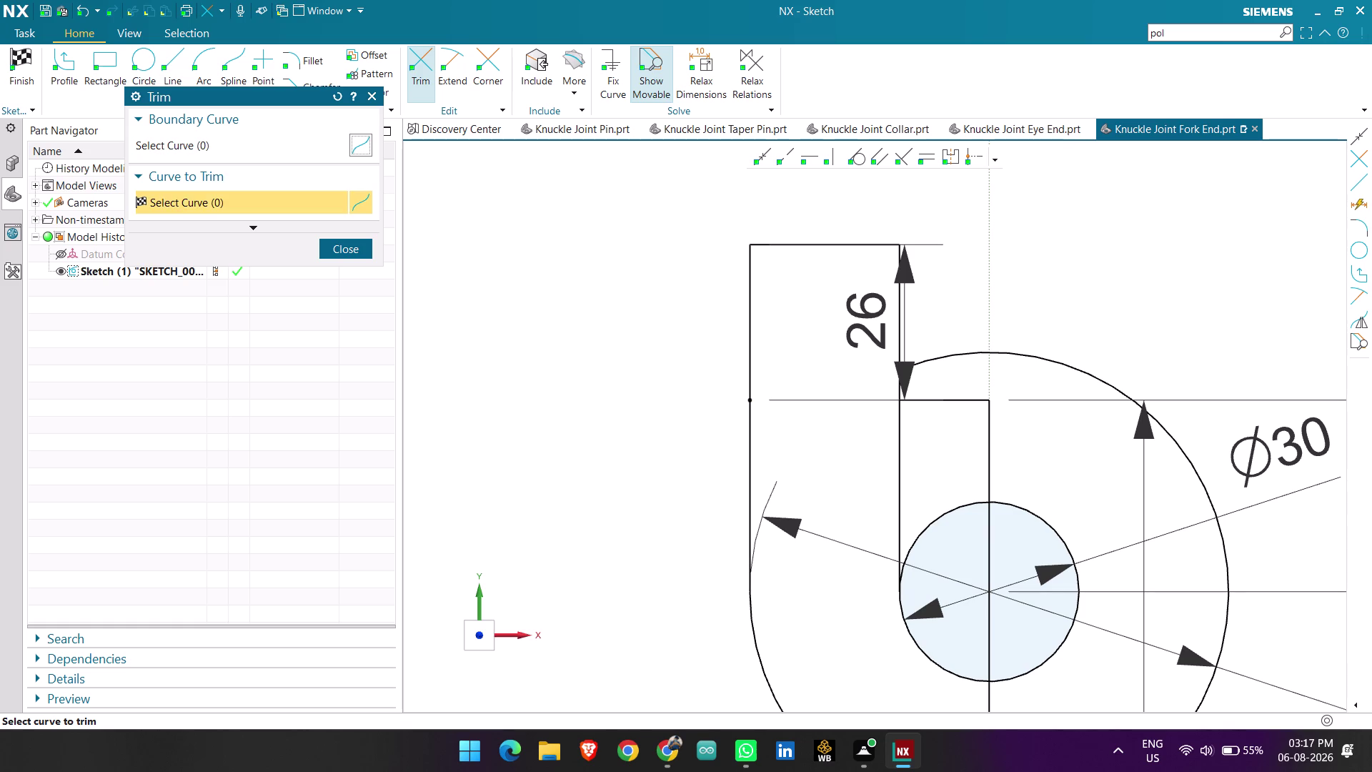
click(959, 355)
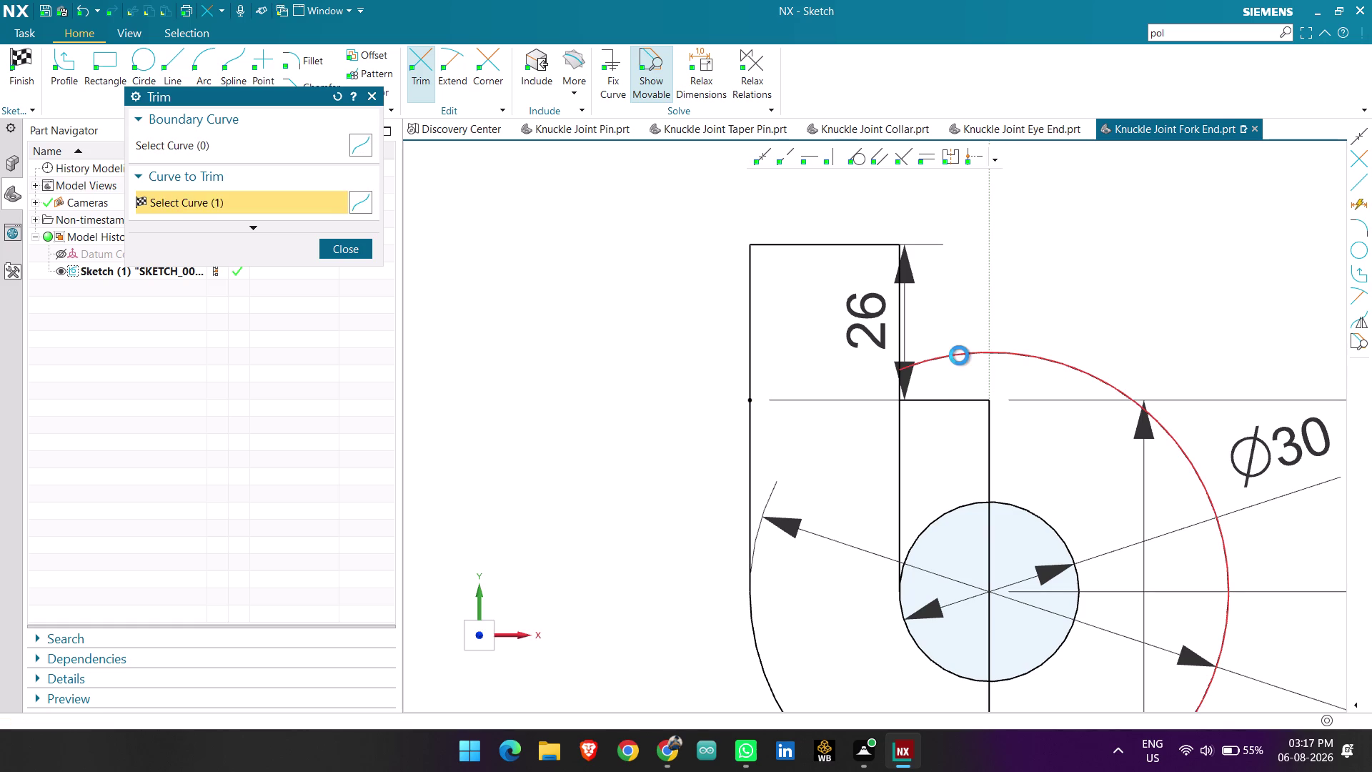
Cut away the Ø80 circle's right portion, undo the last trim, and end trimming.
click(951, 401)
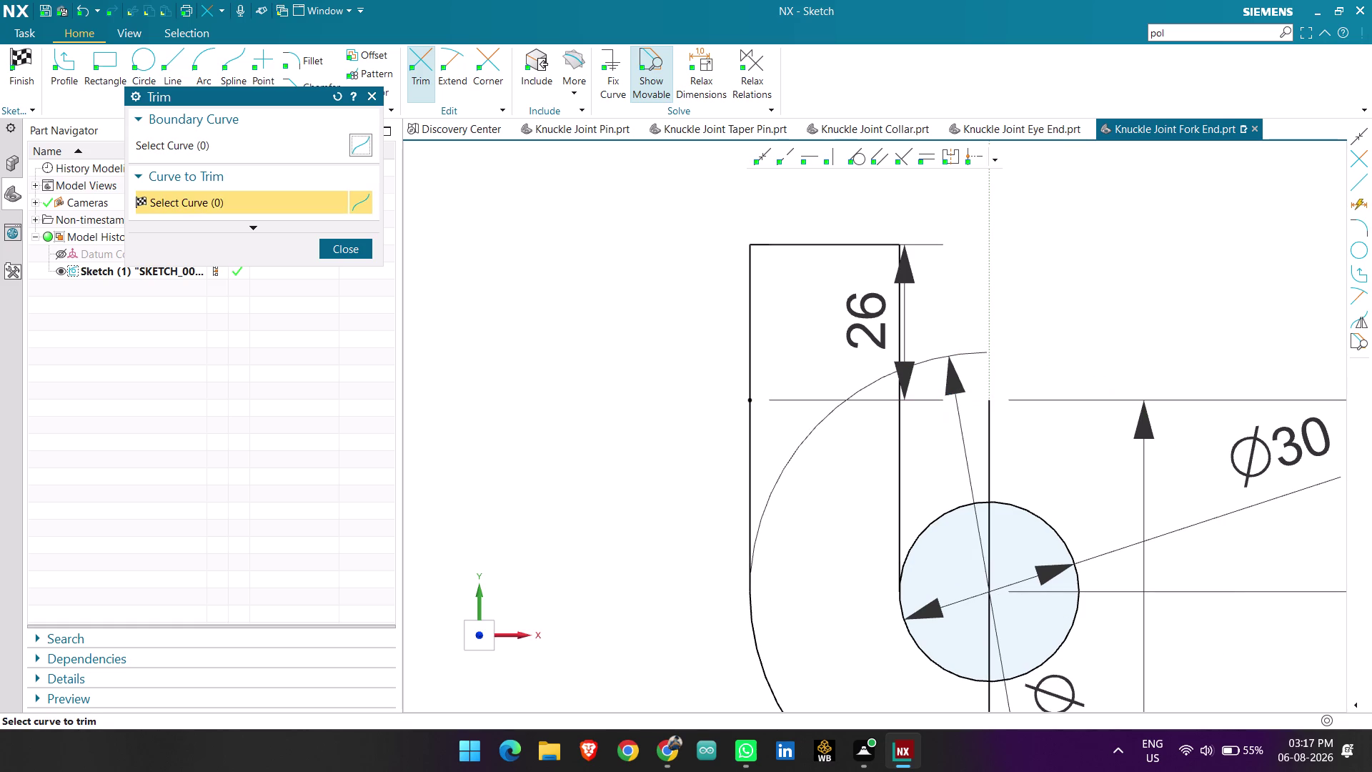
scroll(down, 3)
scroll(up, 3)
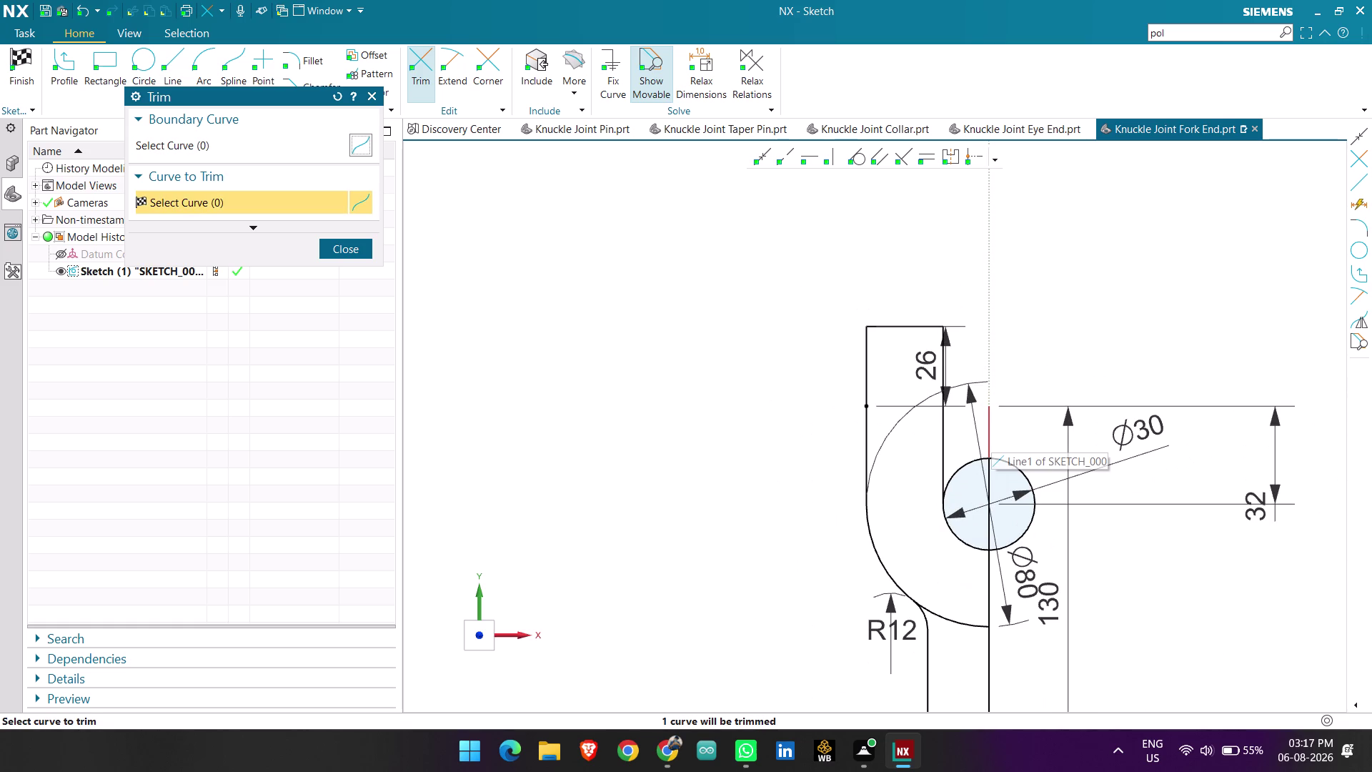
click(989, 437)
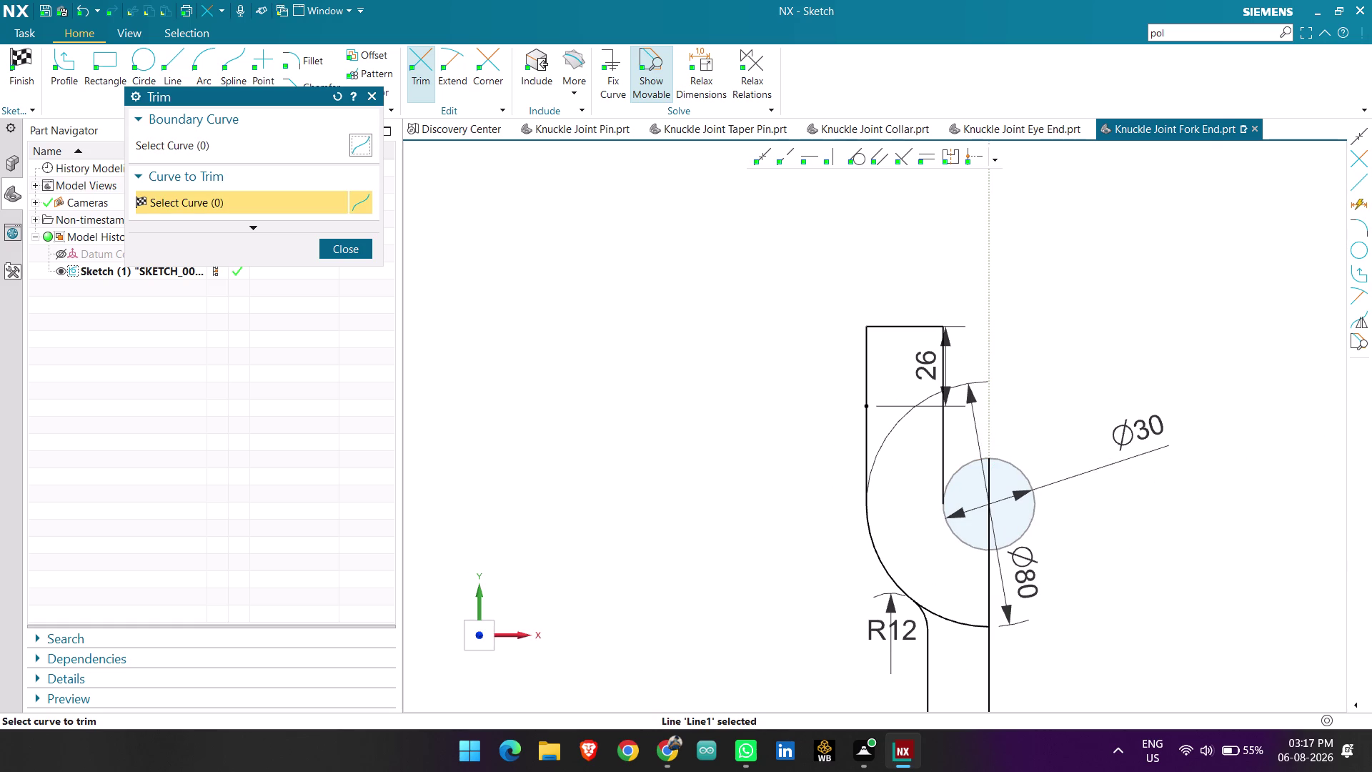
key(ctrl+z)
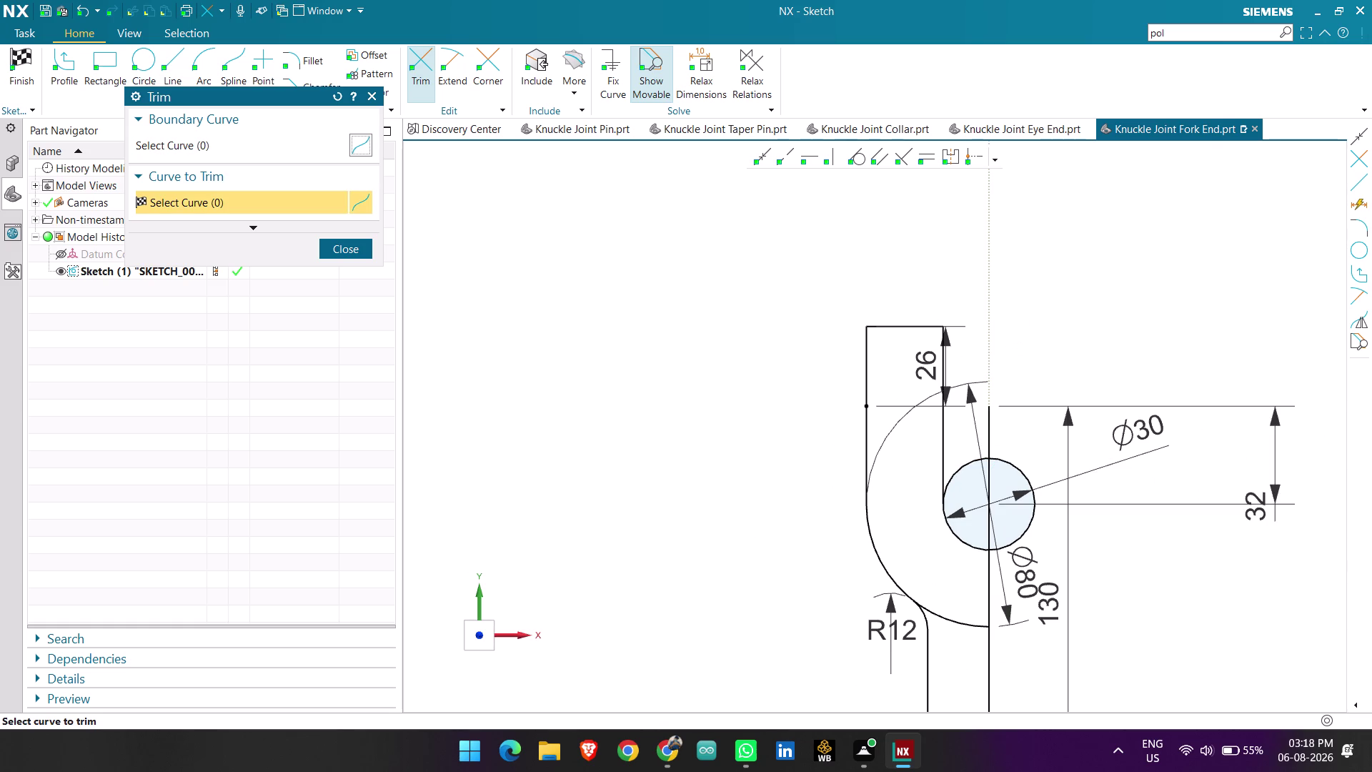
key(Escape)
scroll(down, 3)
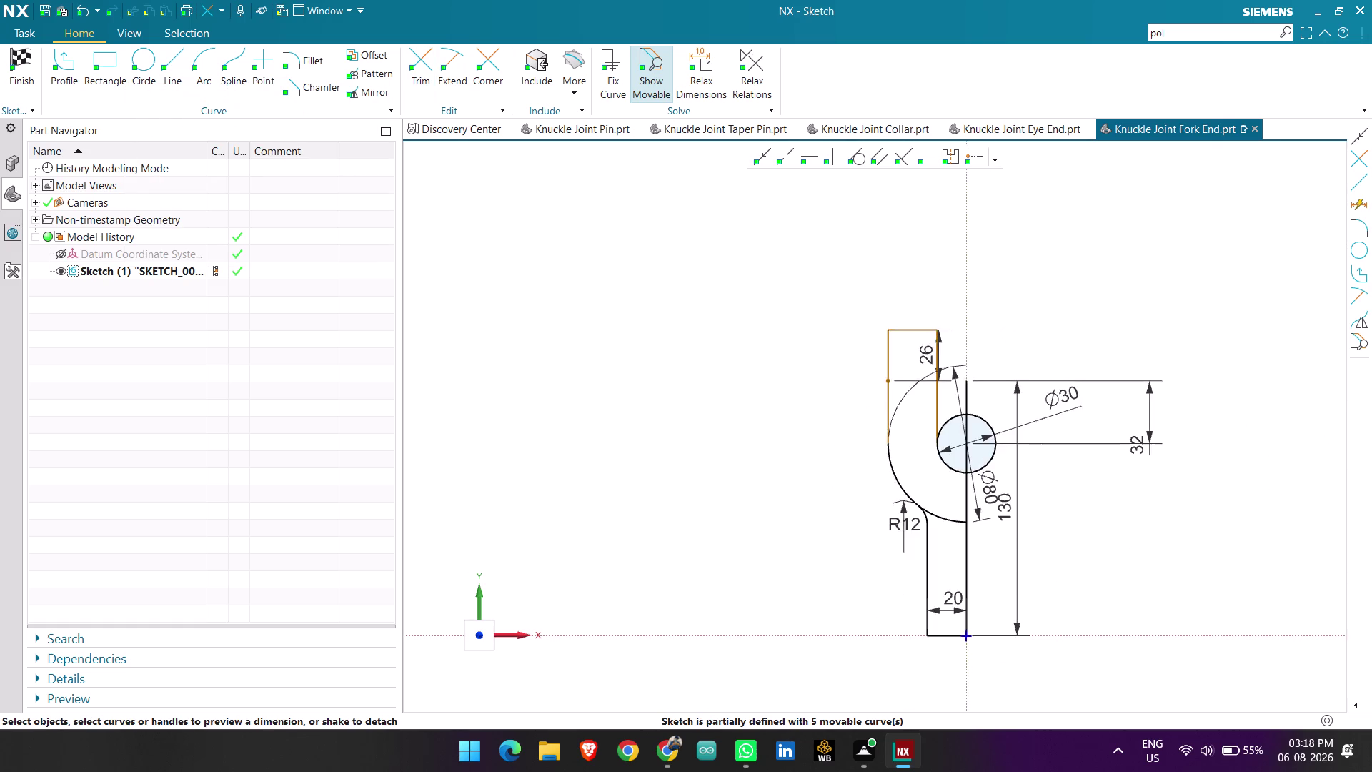
Pick three slot edges for mirroring, then back out without mirroring.
scroll(up, 3)
scroll(up, 3)
scroll(up, 3)
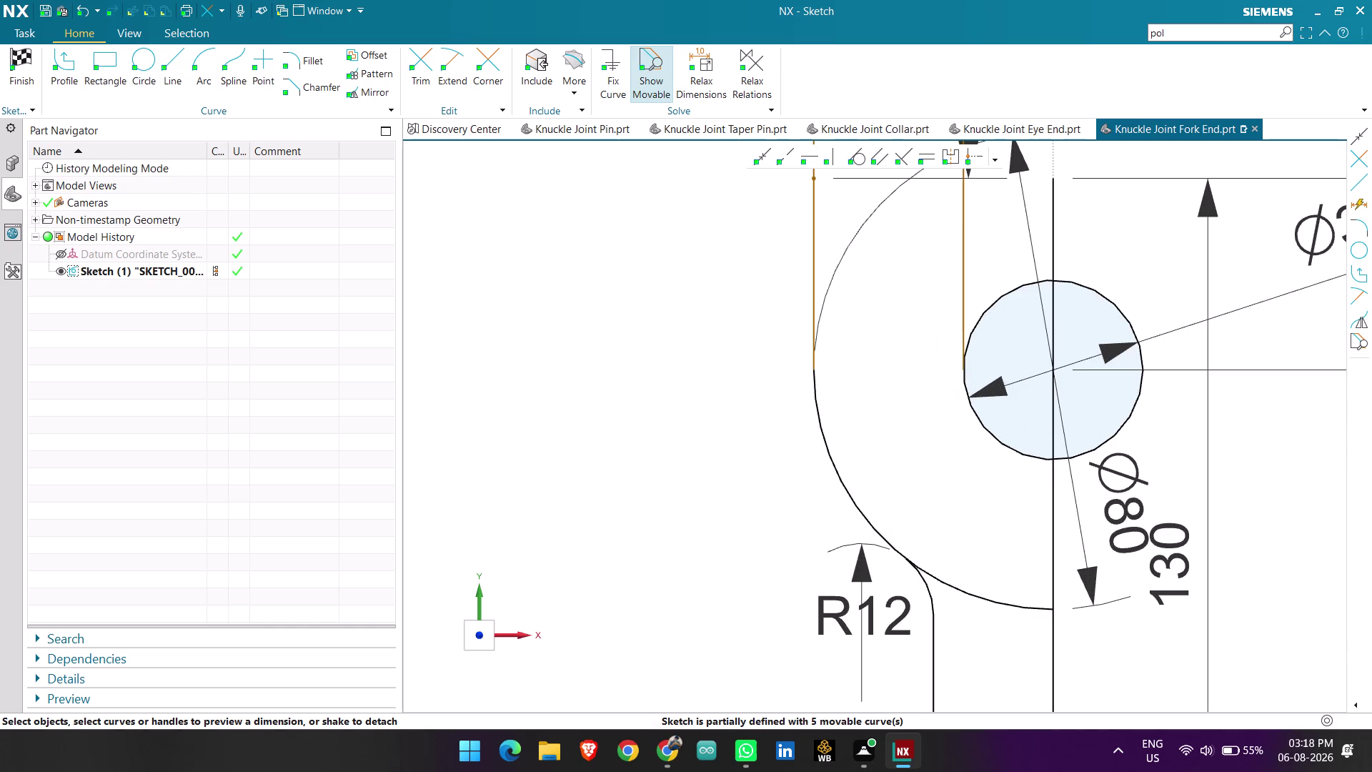
scroll(down, 3)
scroll(down, 3)
scroll(up, 3)
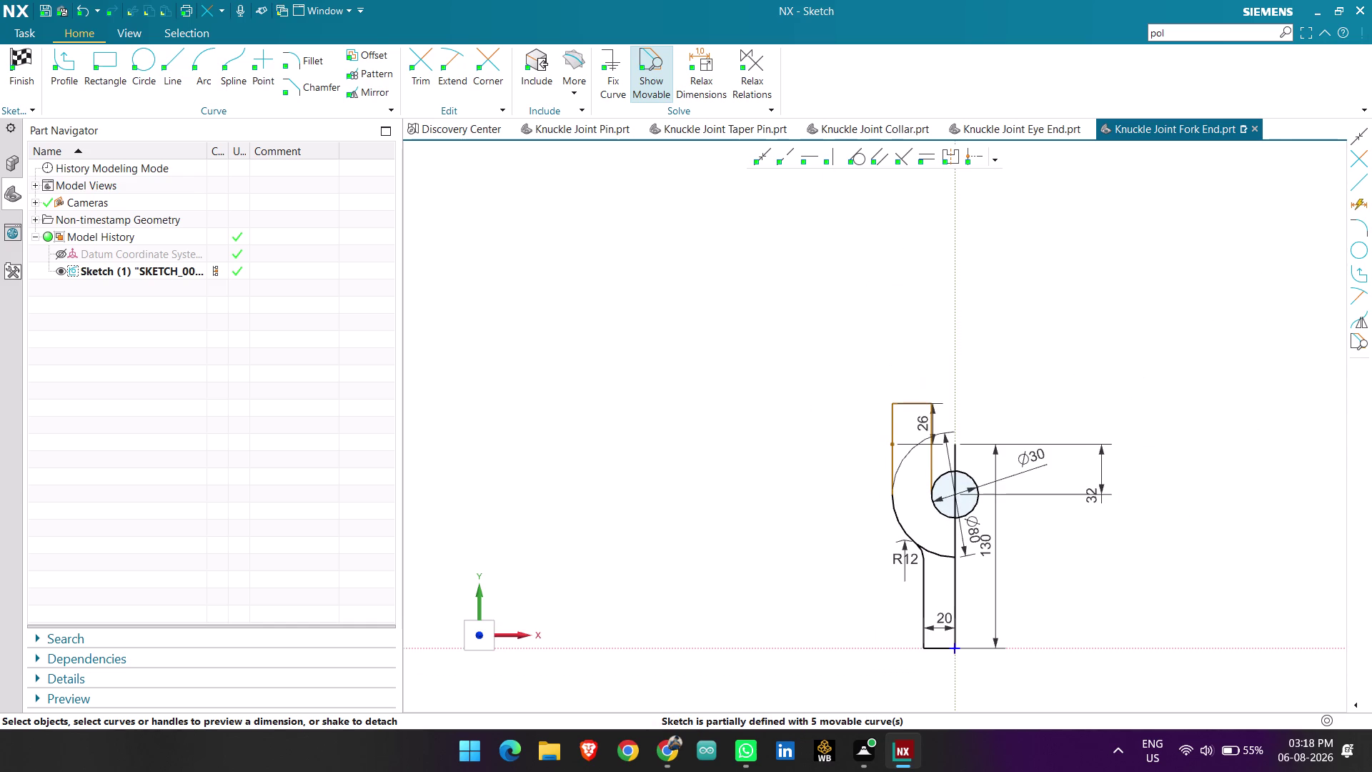
click(364, 89)
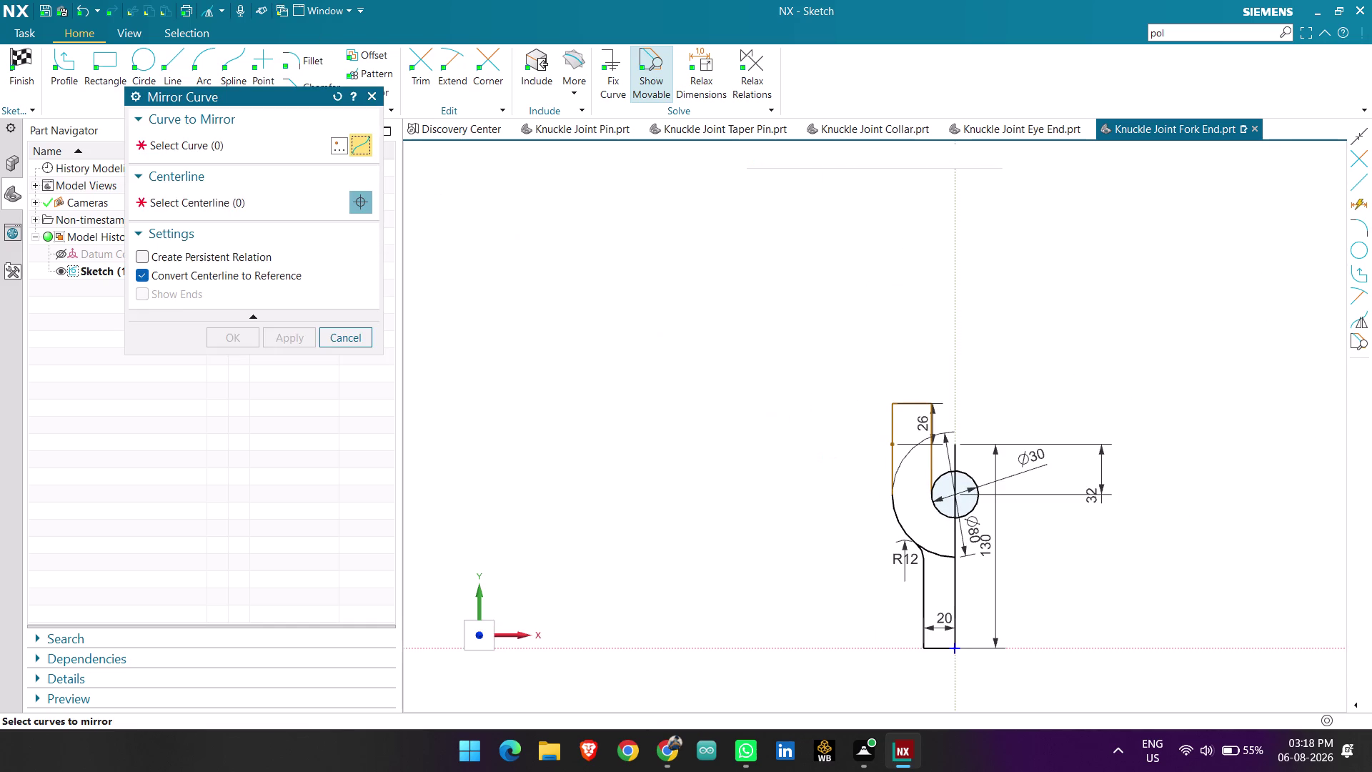
scroll(up, 3)
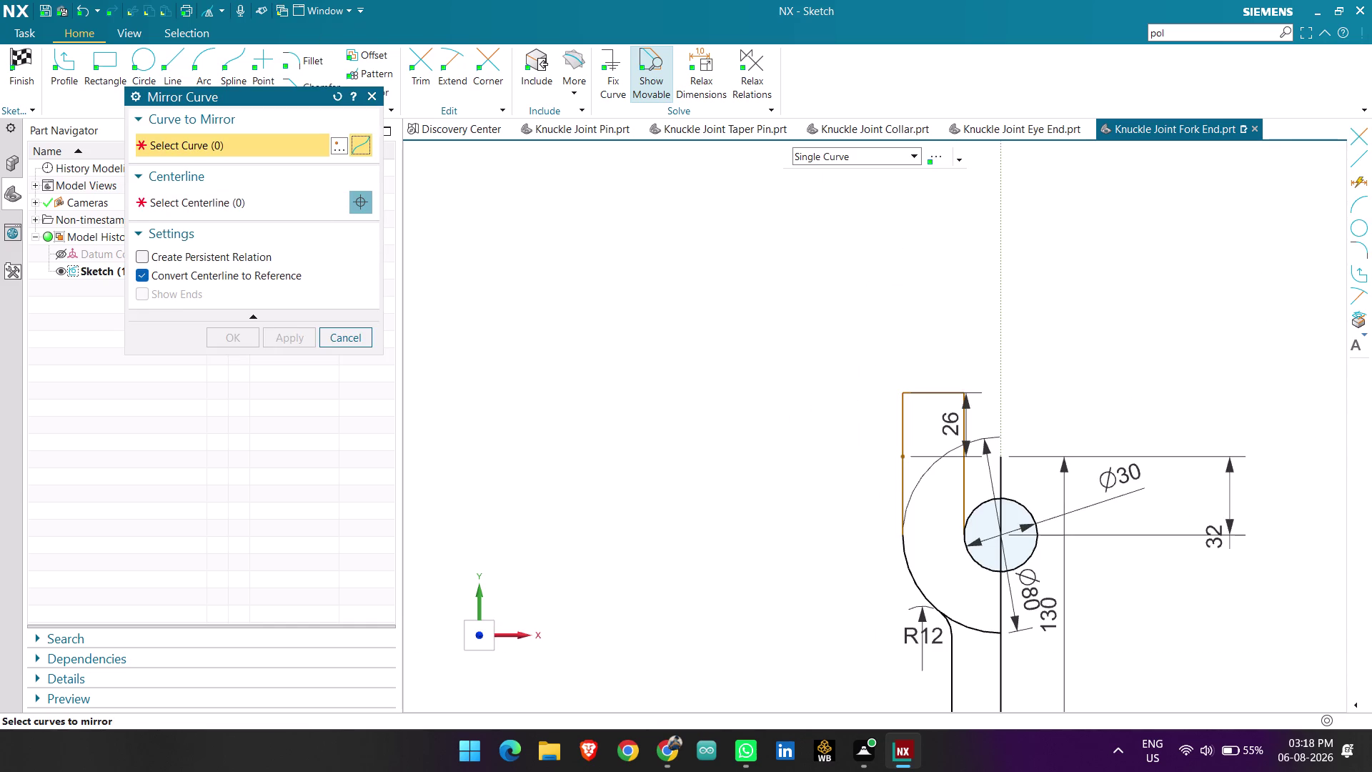
click(899, 476)
click(904, 419)
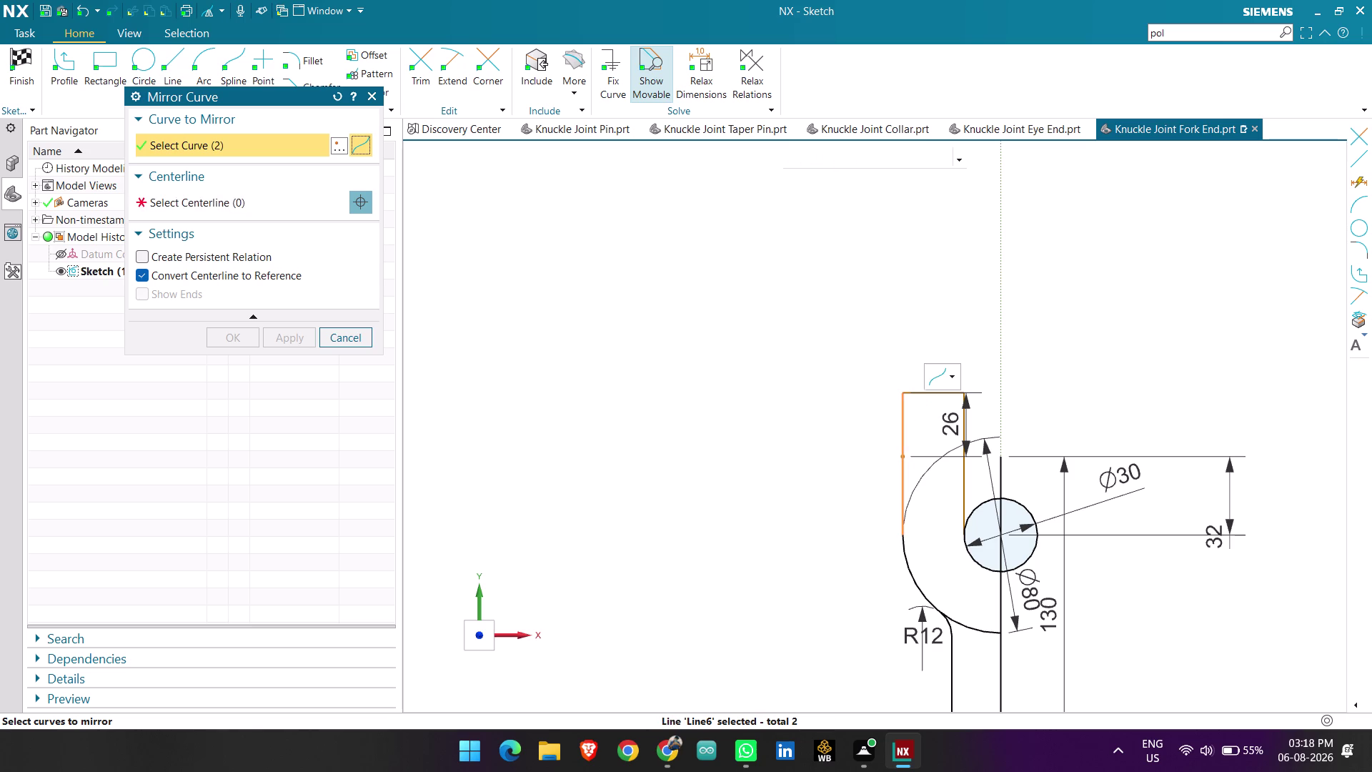
click(926, 394)
key(Escape)
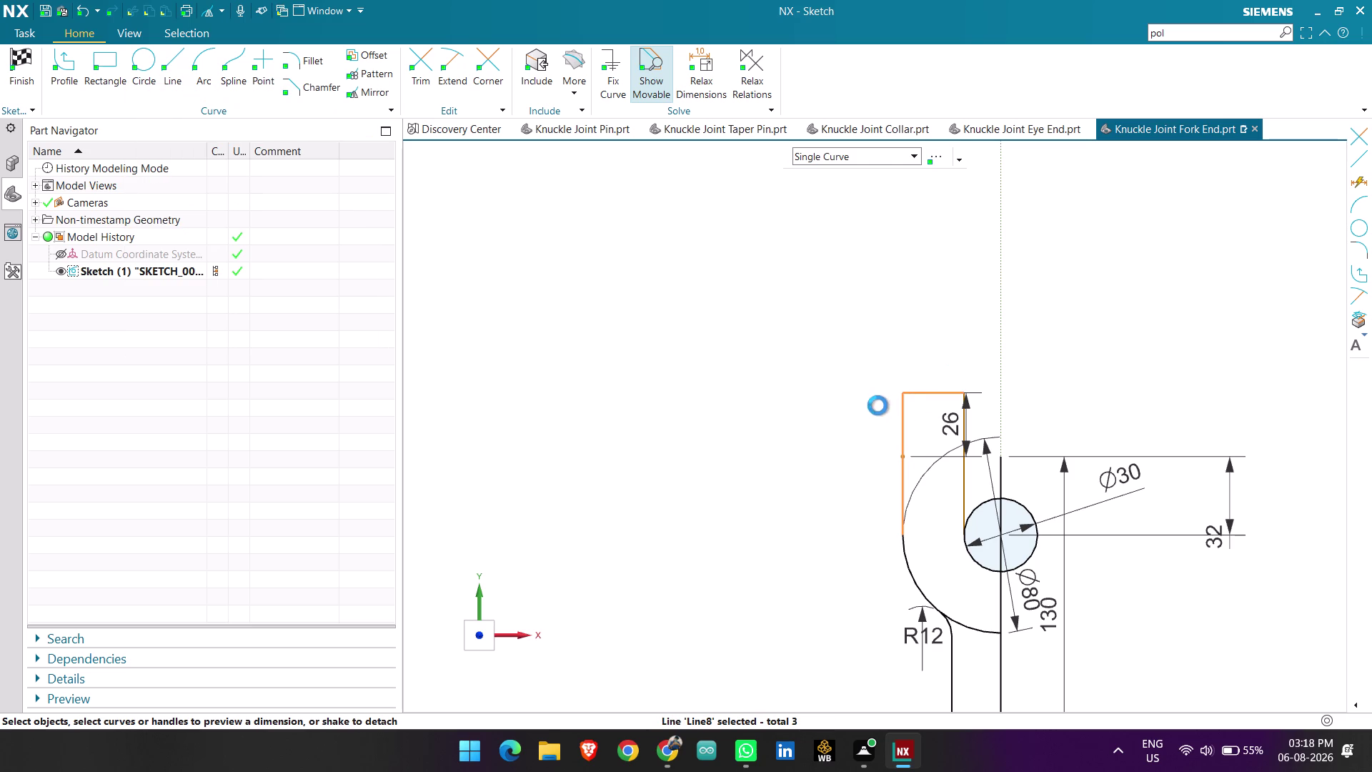
Delete the slot's 26 dimension and briefly try Extend before mirroring again.
click(904, 424)
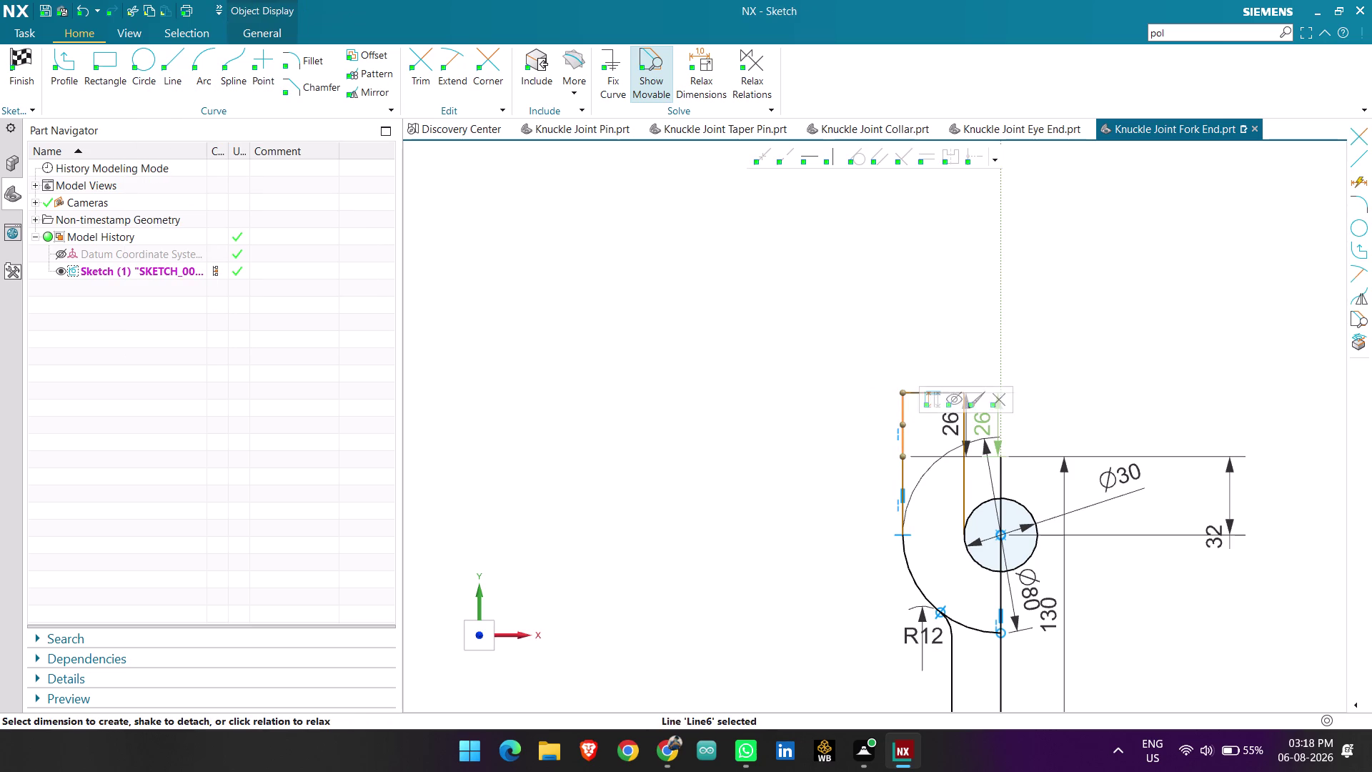
key(Delete)
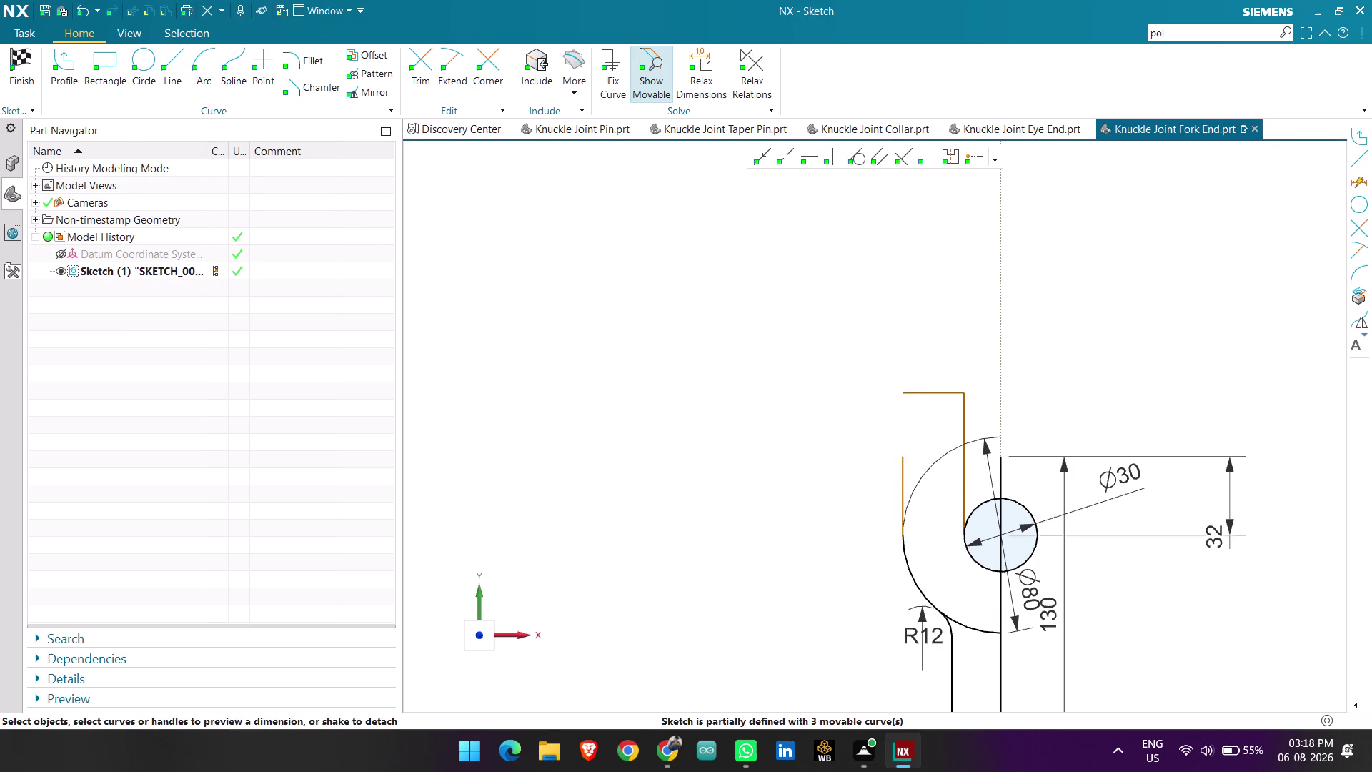
click(438, 71)
click(901, 479)
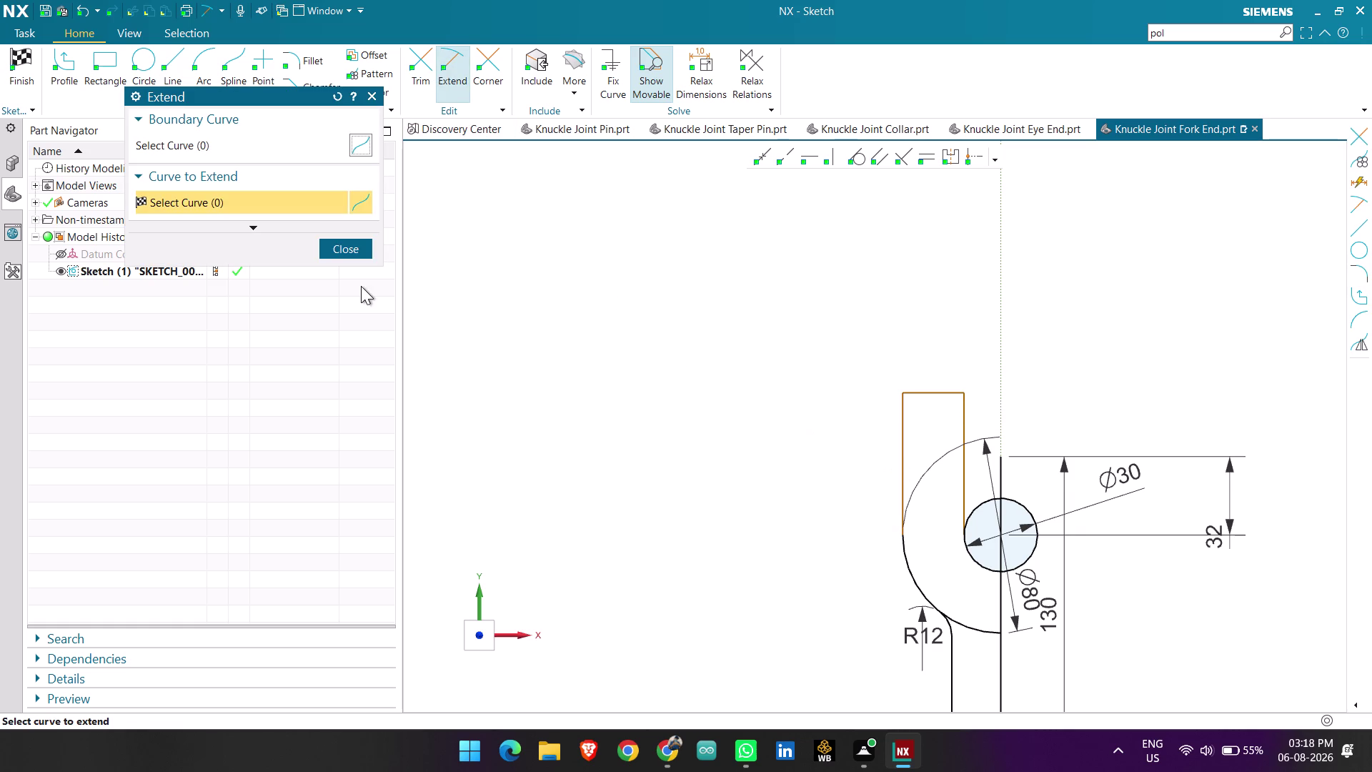
click(345, 254)
click(372, 98)
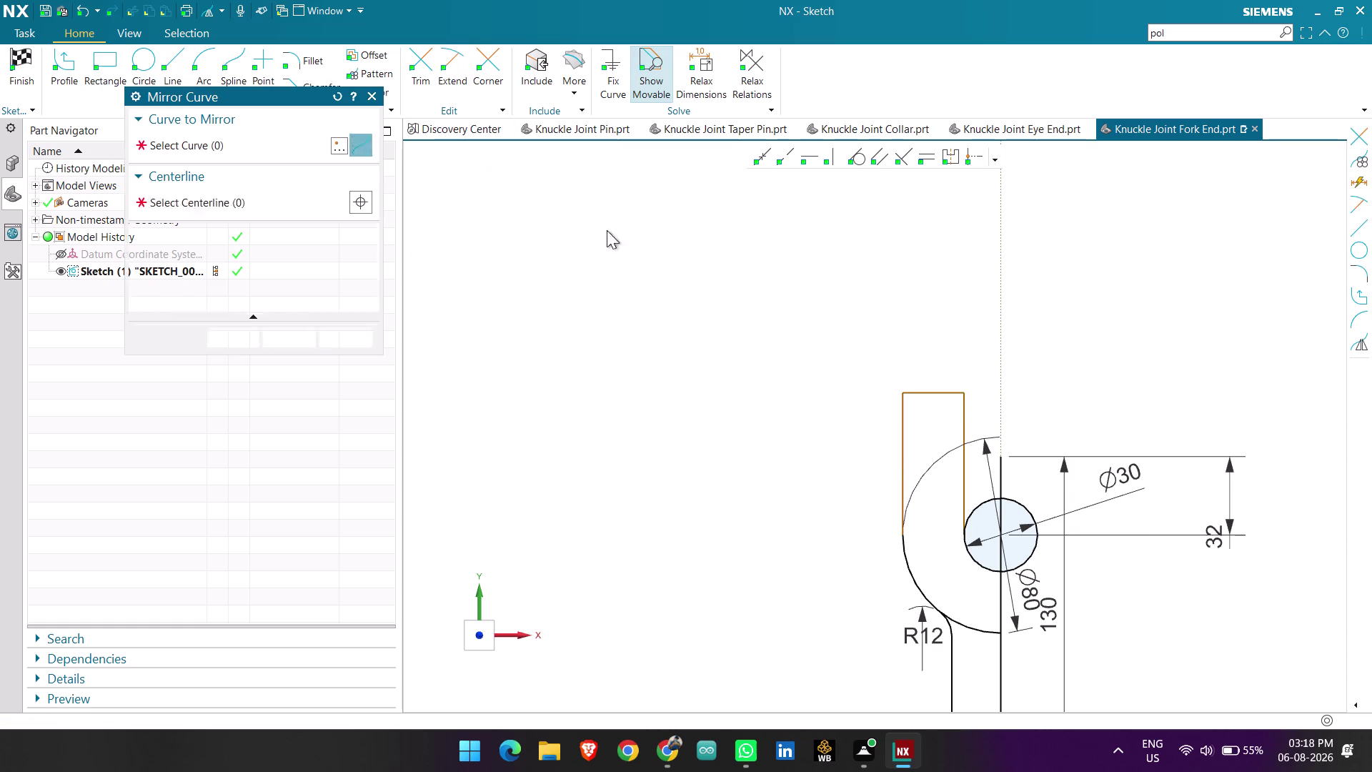
Select the stem's side and bottom edges as curves to mirror.
scroll(down, 3)
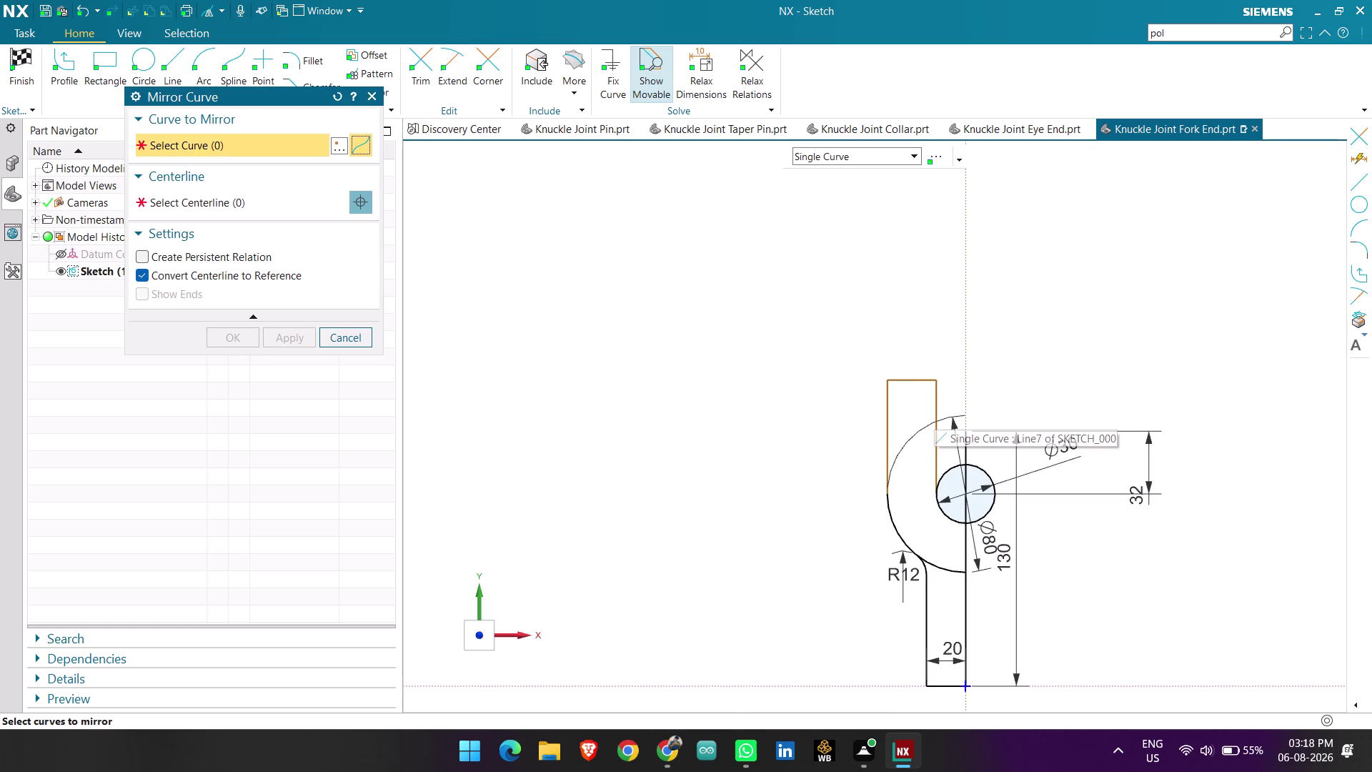
scroll(up, 3)
scroll(up, 3)
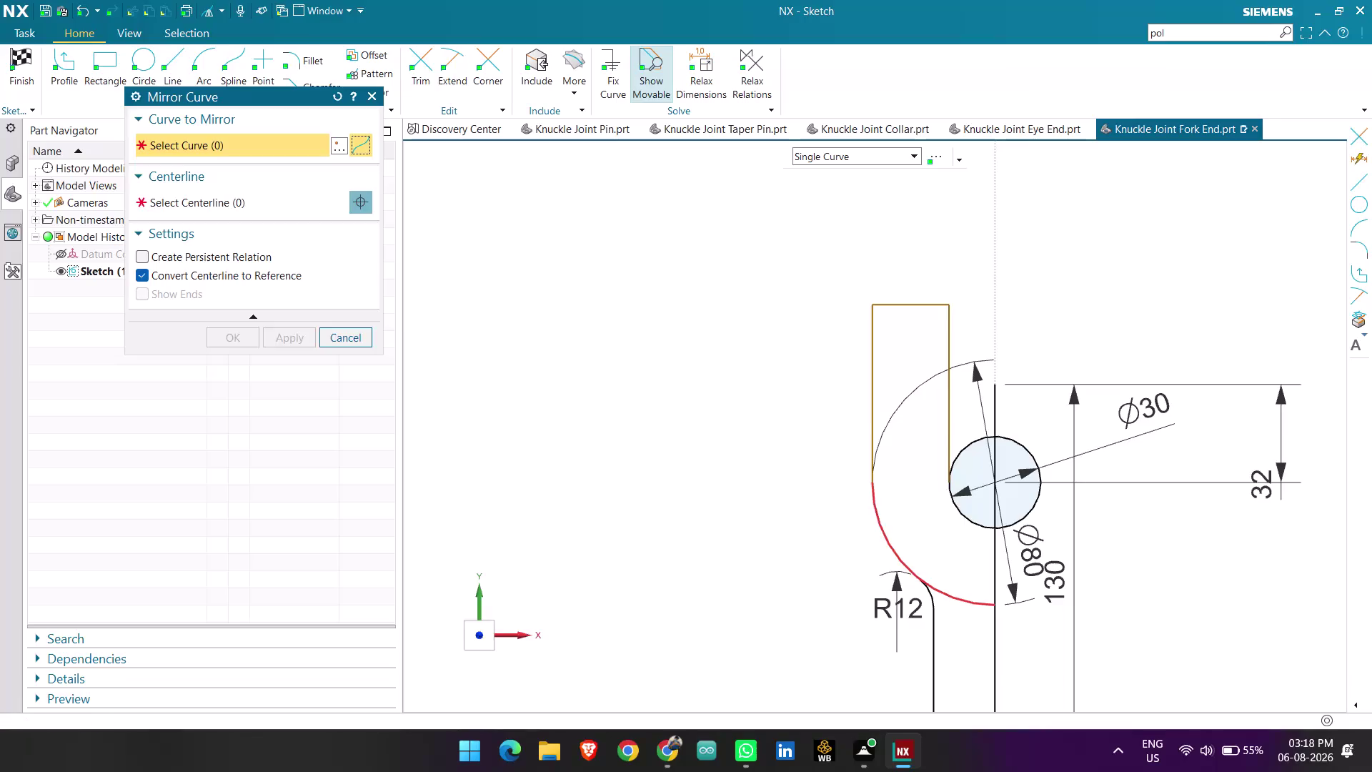
scroll(down, 3)
scroll(down, 3)
scroll(up, 3)
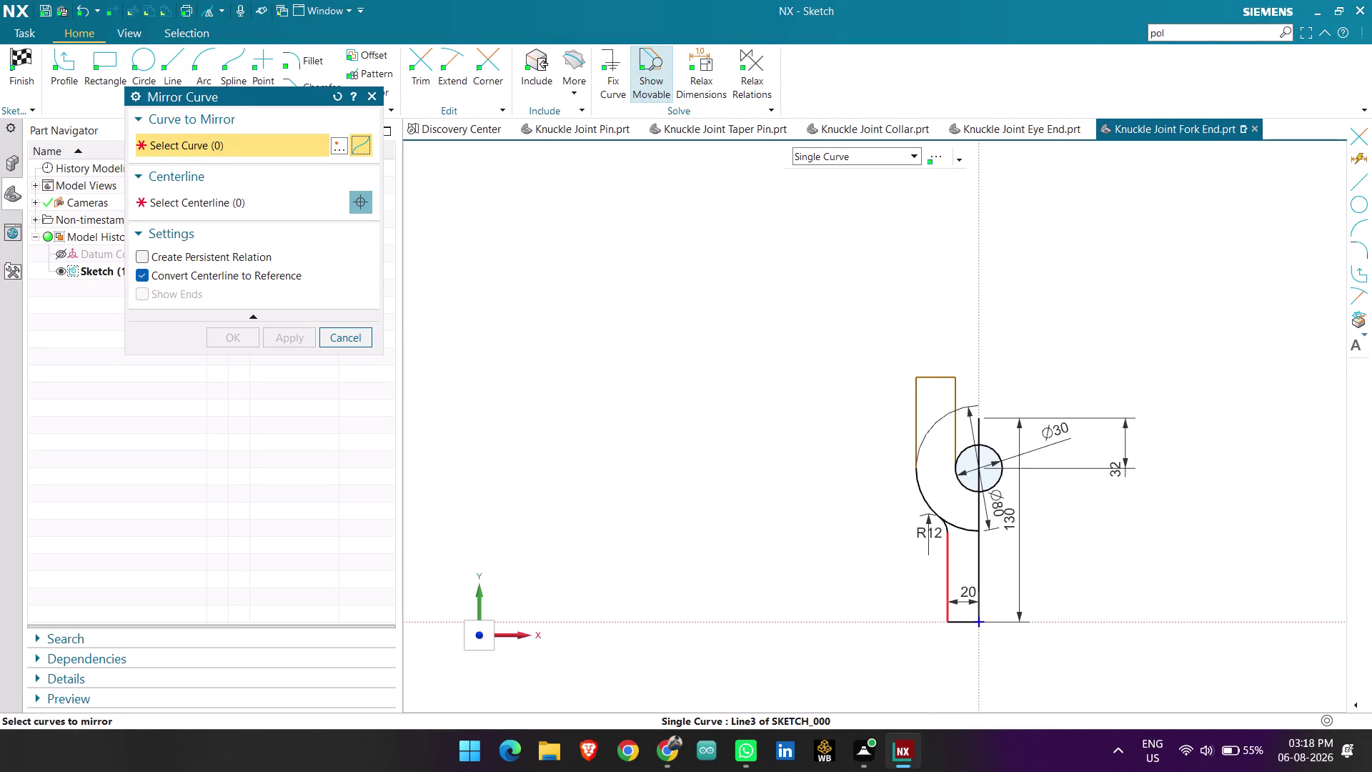
scroll(up, 3)
click(959, 626)
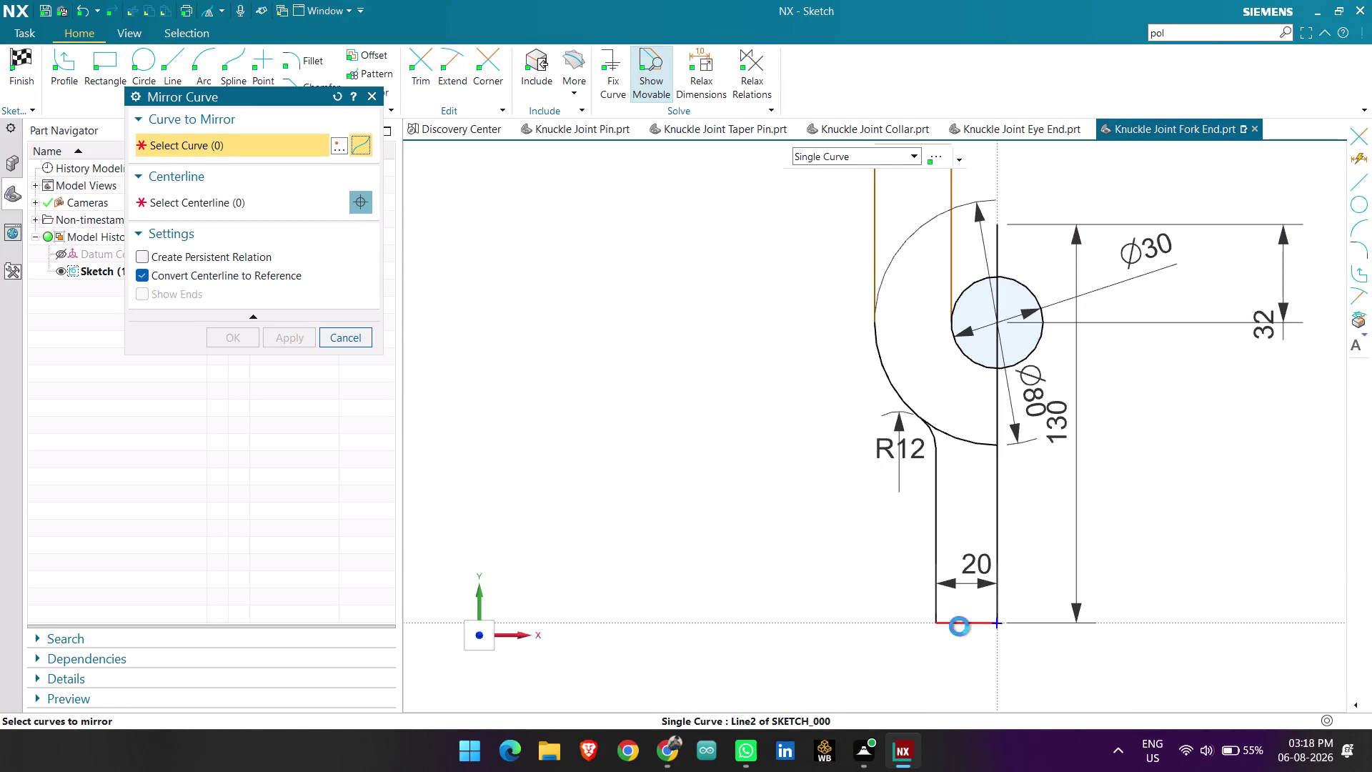
click(931, 552)
Add the R12 fillet arc, then cancel the mirror without creating copies.
scroll(up, 3)
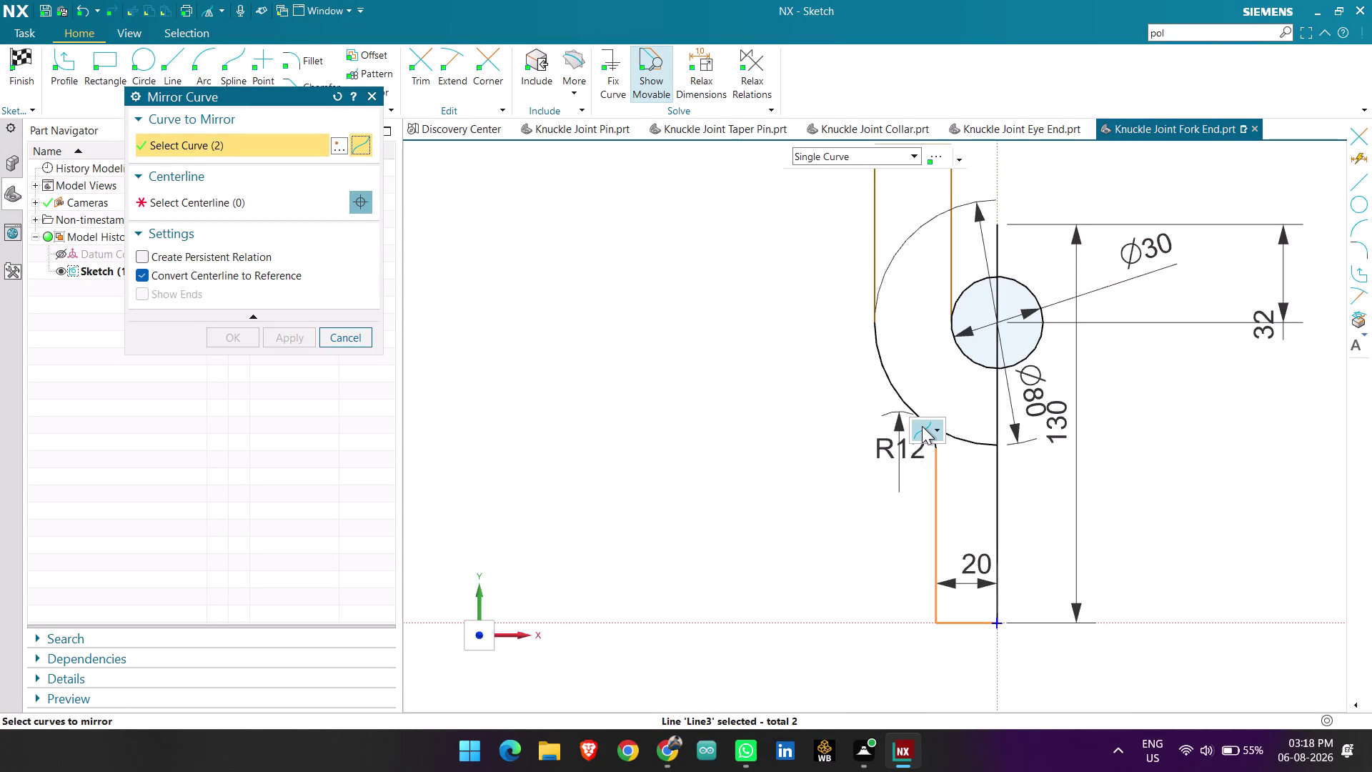
scroll(up, 3)
click(887, 419)
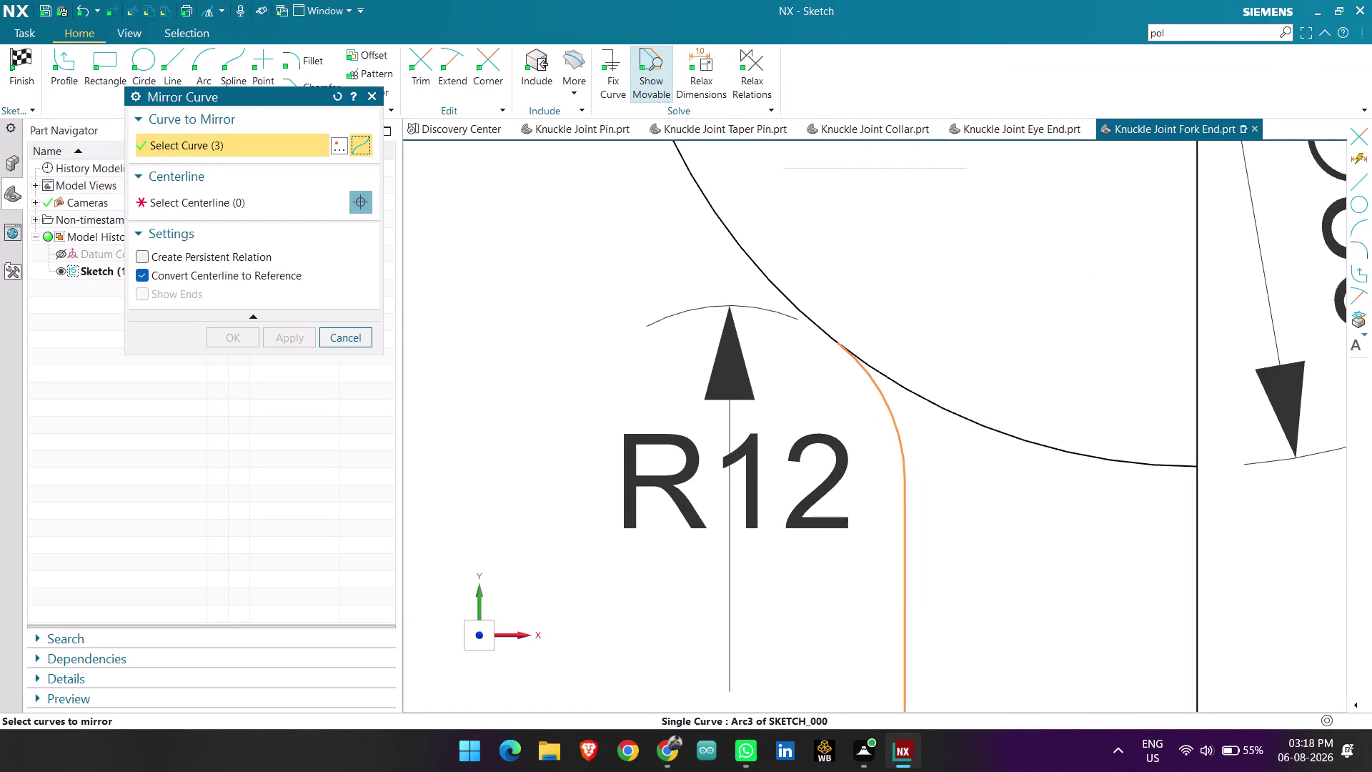
scroll(down, 3)
scroll(down, 3)
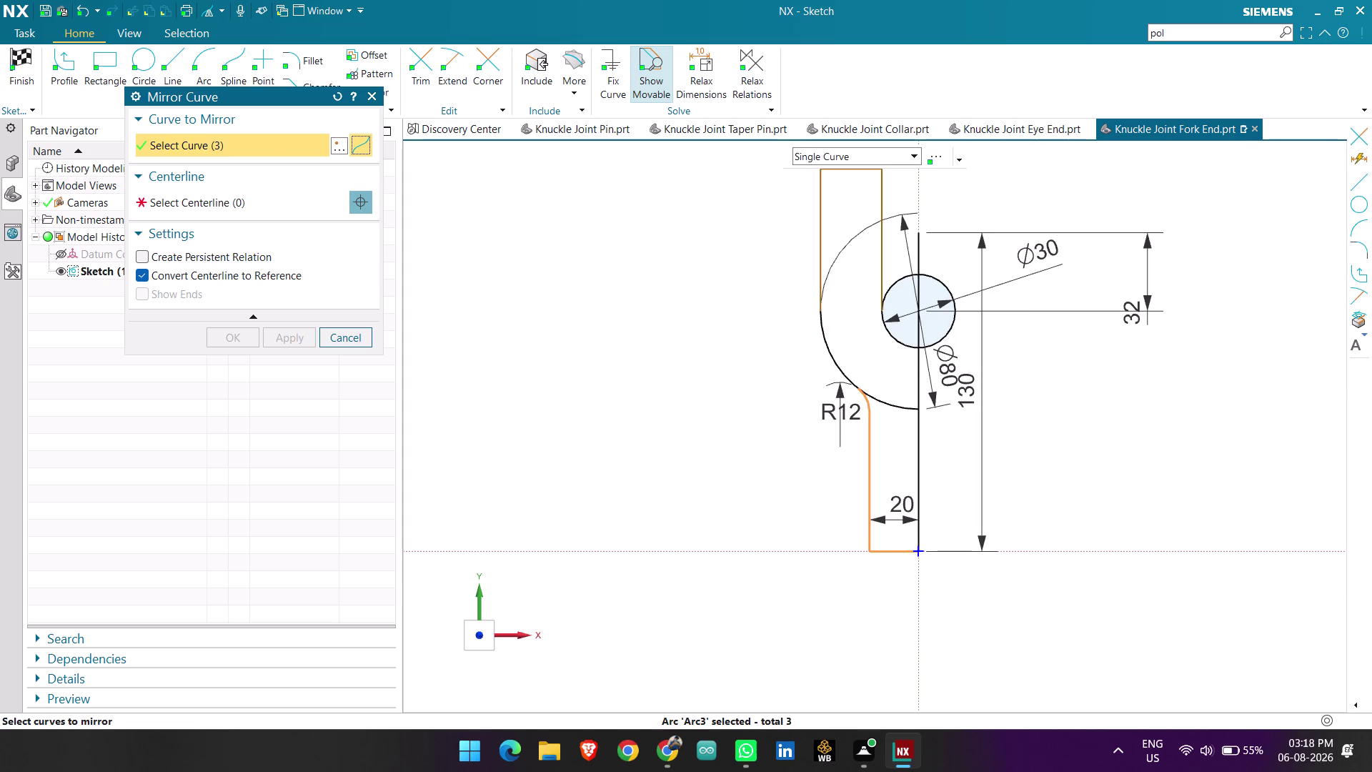
key(Escape)
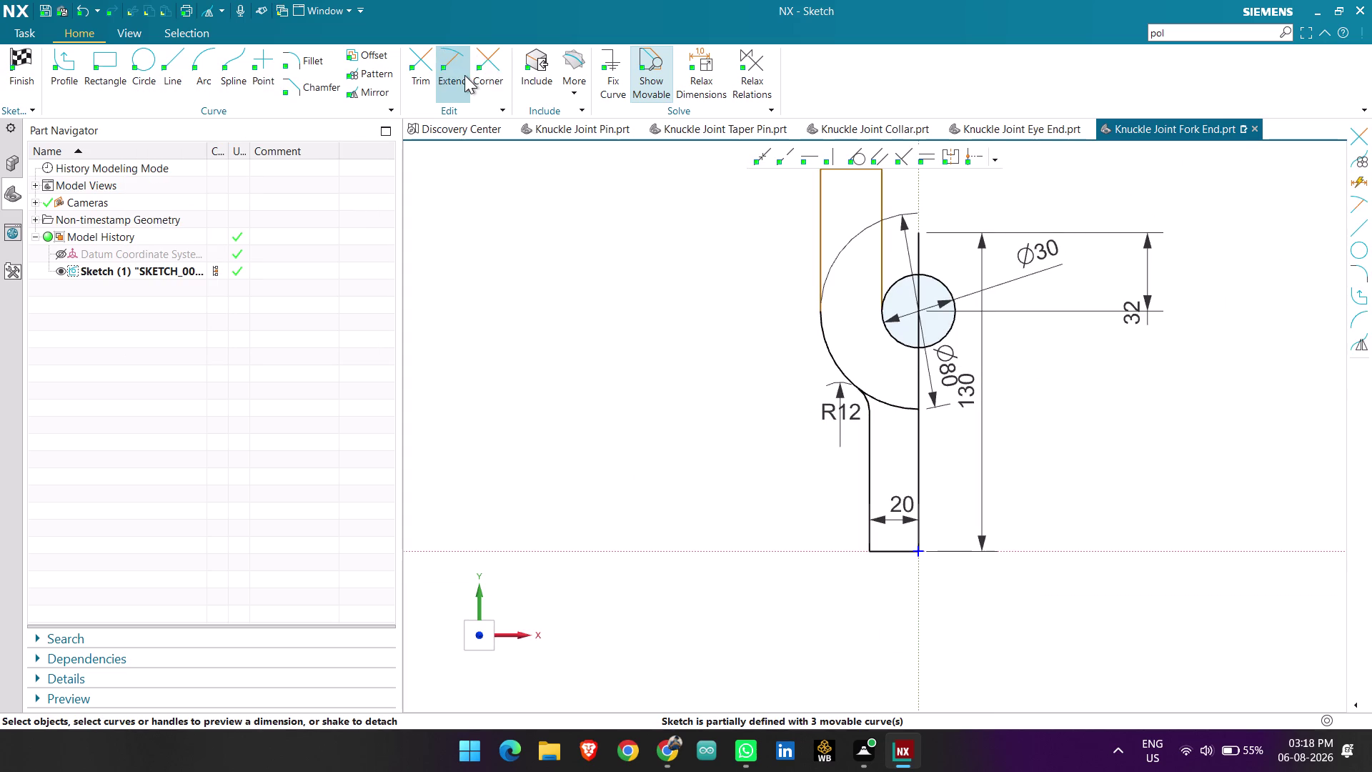
click(423, 72)
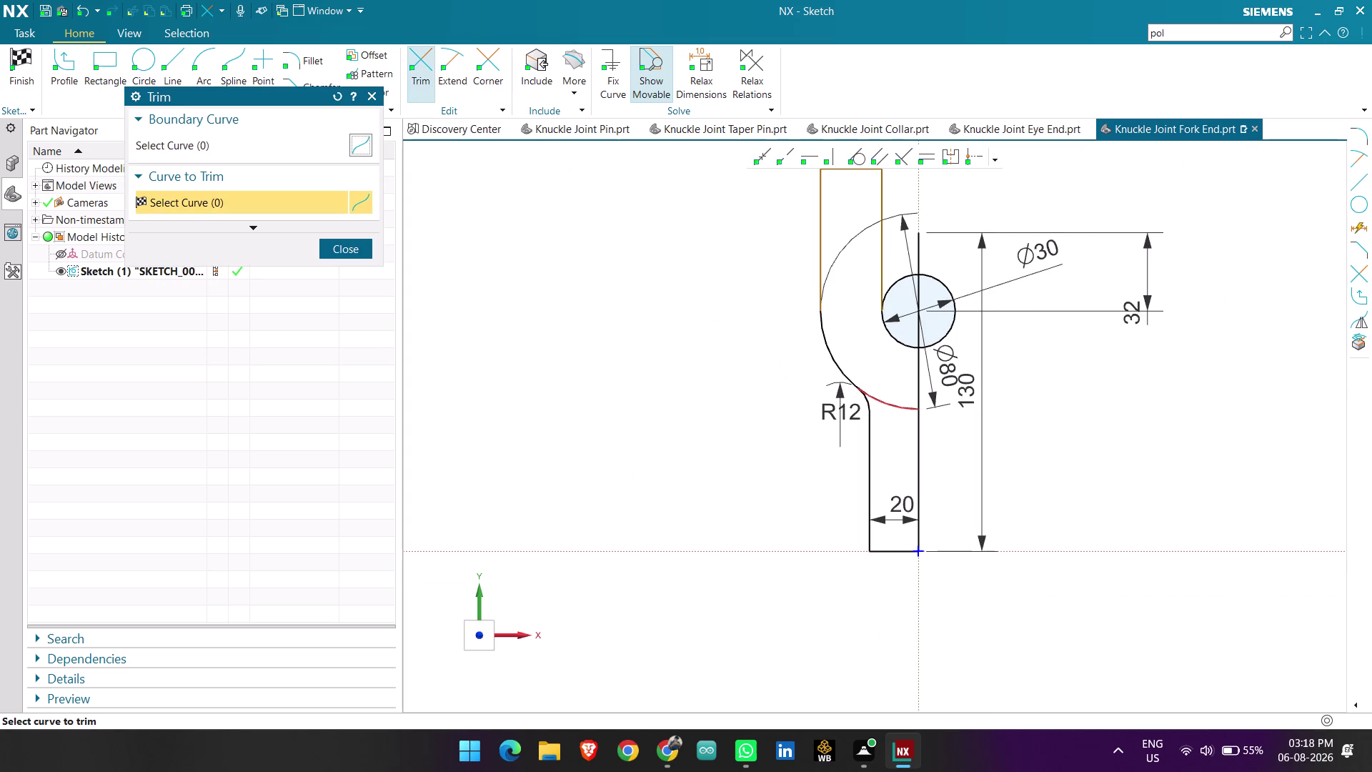
Trim the Ø30 circle and the arcs right of the centreline, leaving a half profile.
click(896, 401)
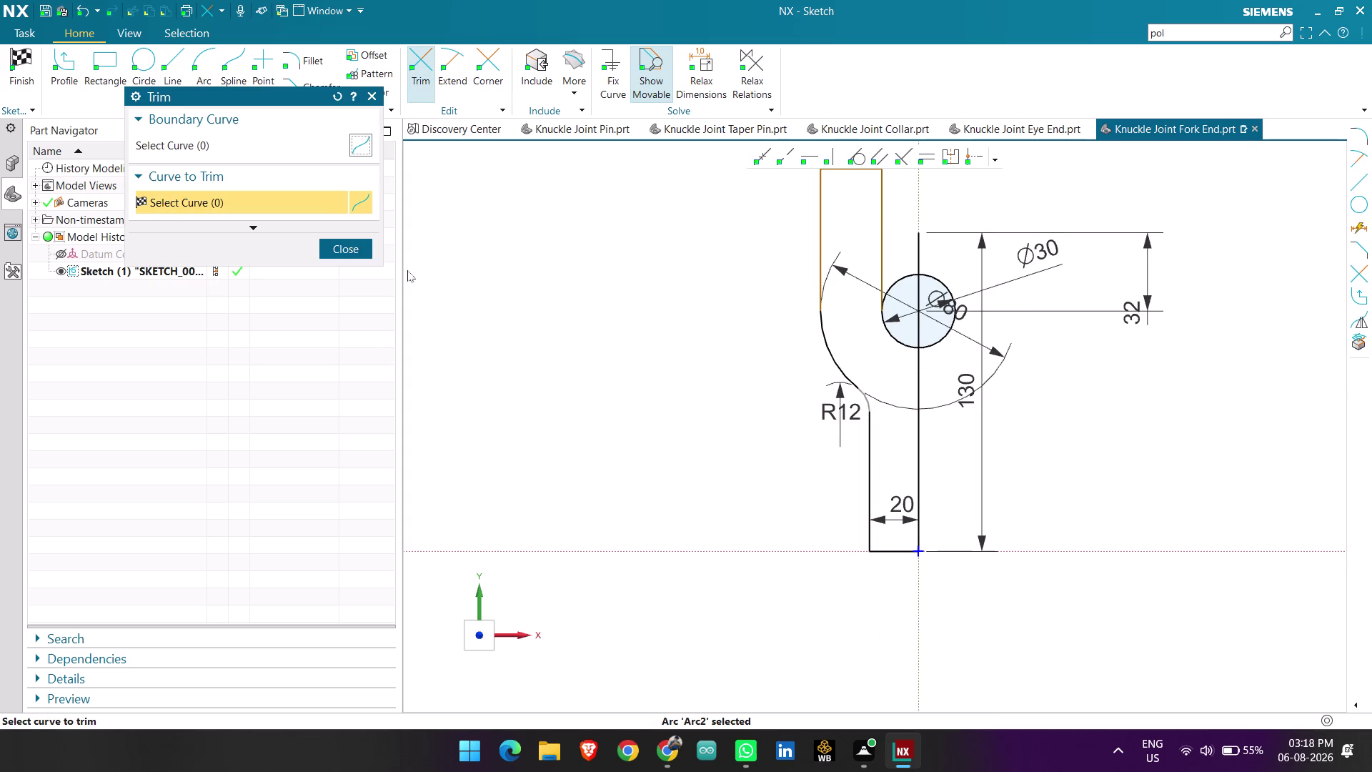
click(353, 253)
click(353, 250)
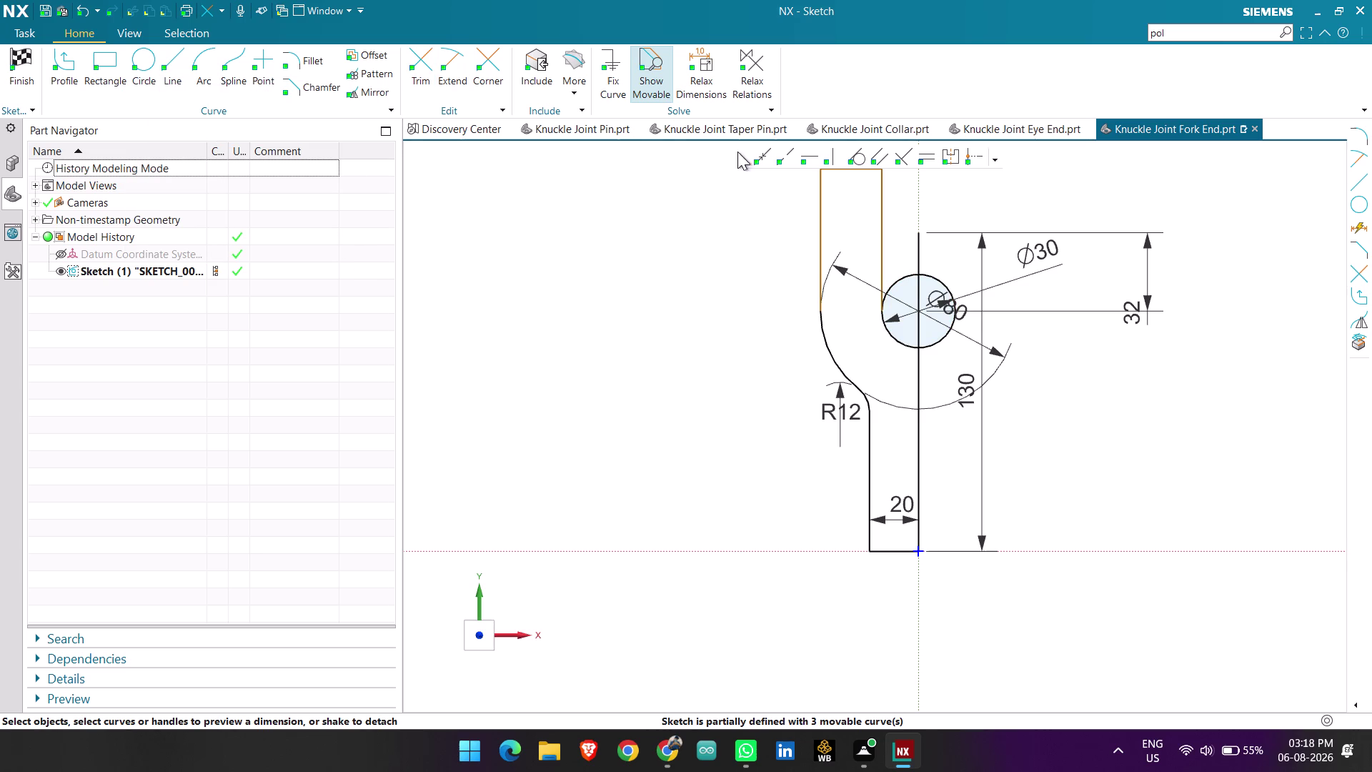
click(421, 77)
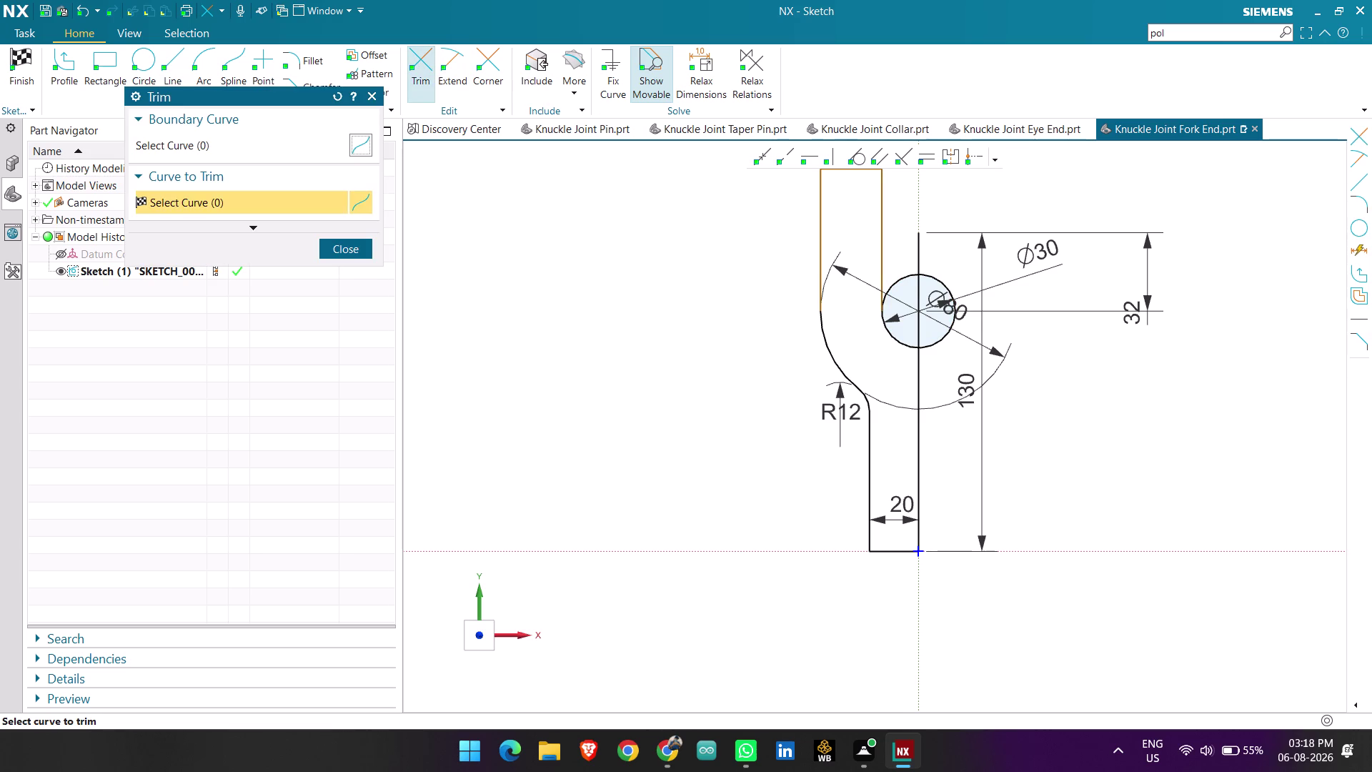
click(901, 283)
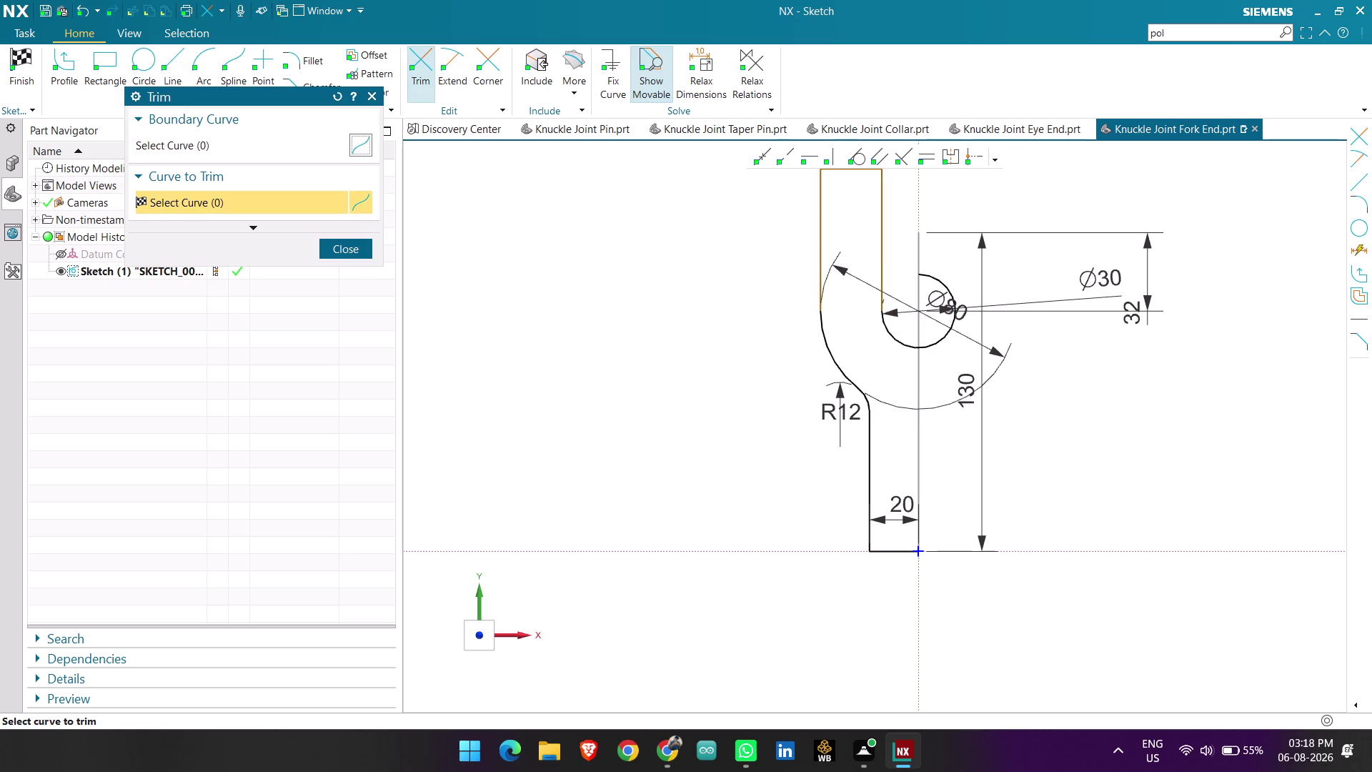
click(946, 336)
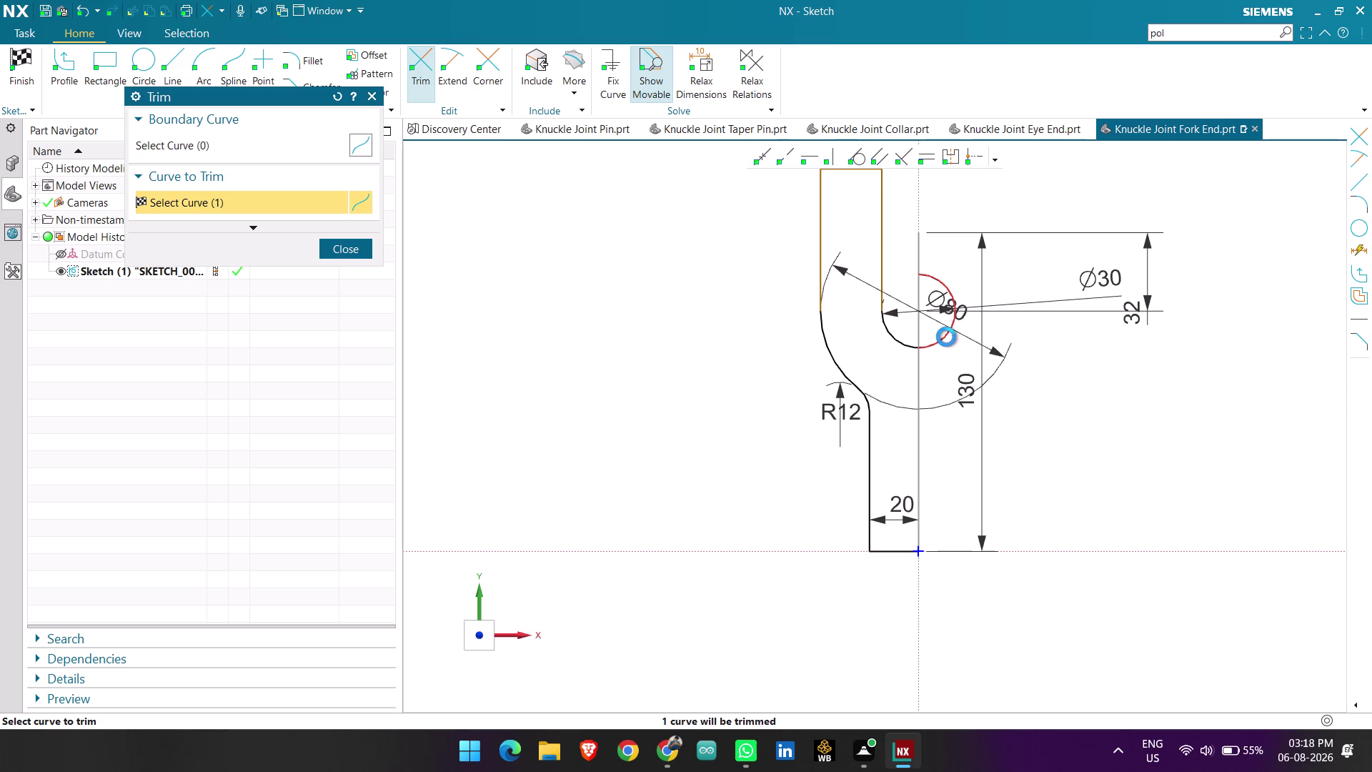
click(344, 255)
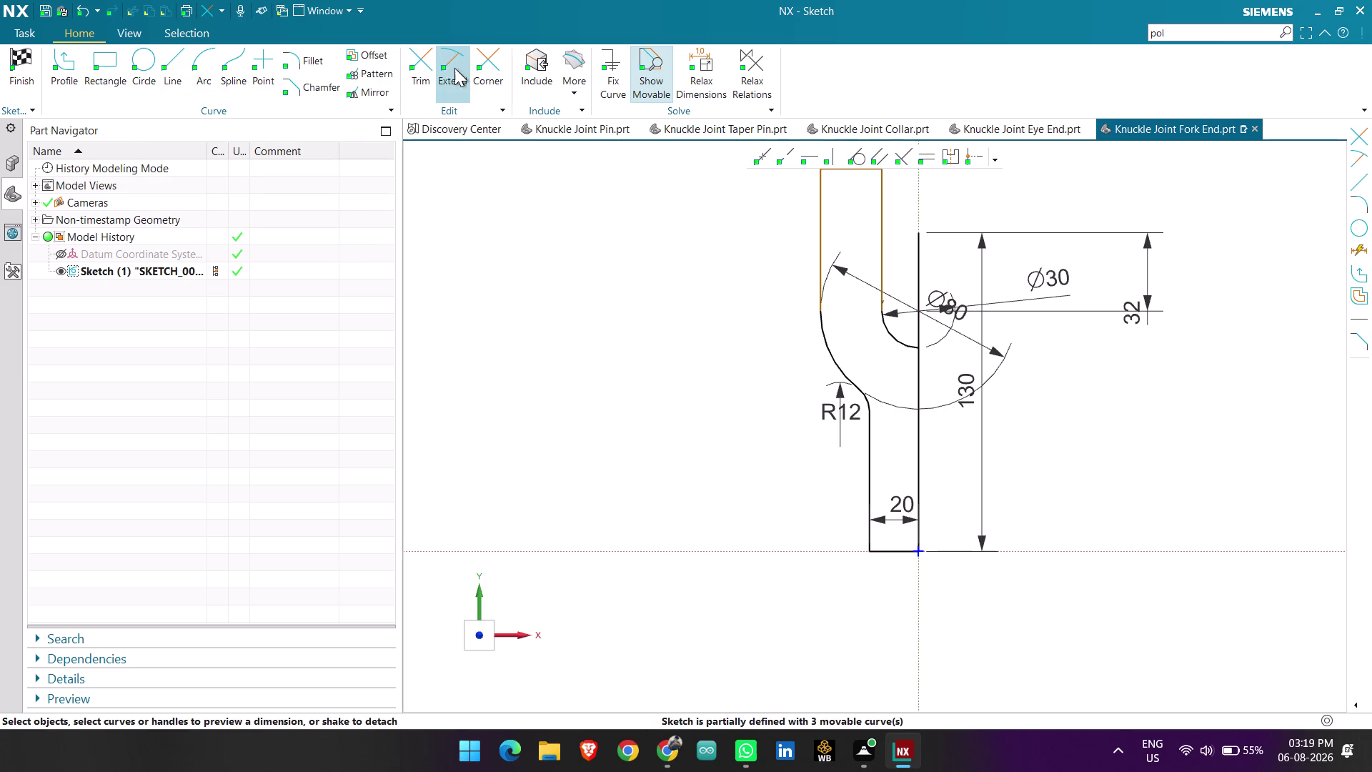
Mirror the half profile as Connected Curves about the vertical centreline.
click(370, 87)
scroll(down, 3)
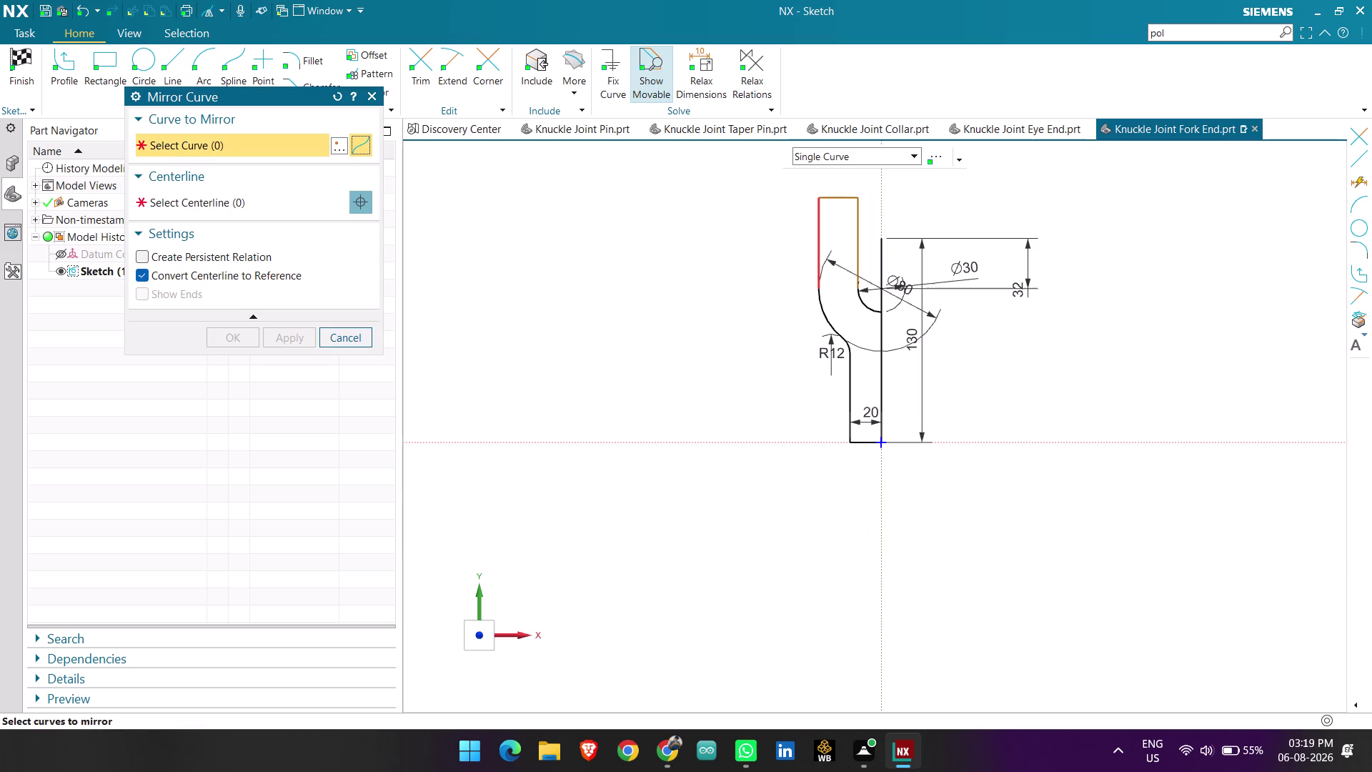
click(838, 159)
click(842, 191)
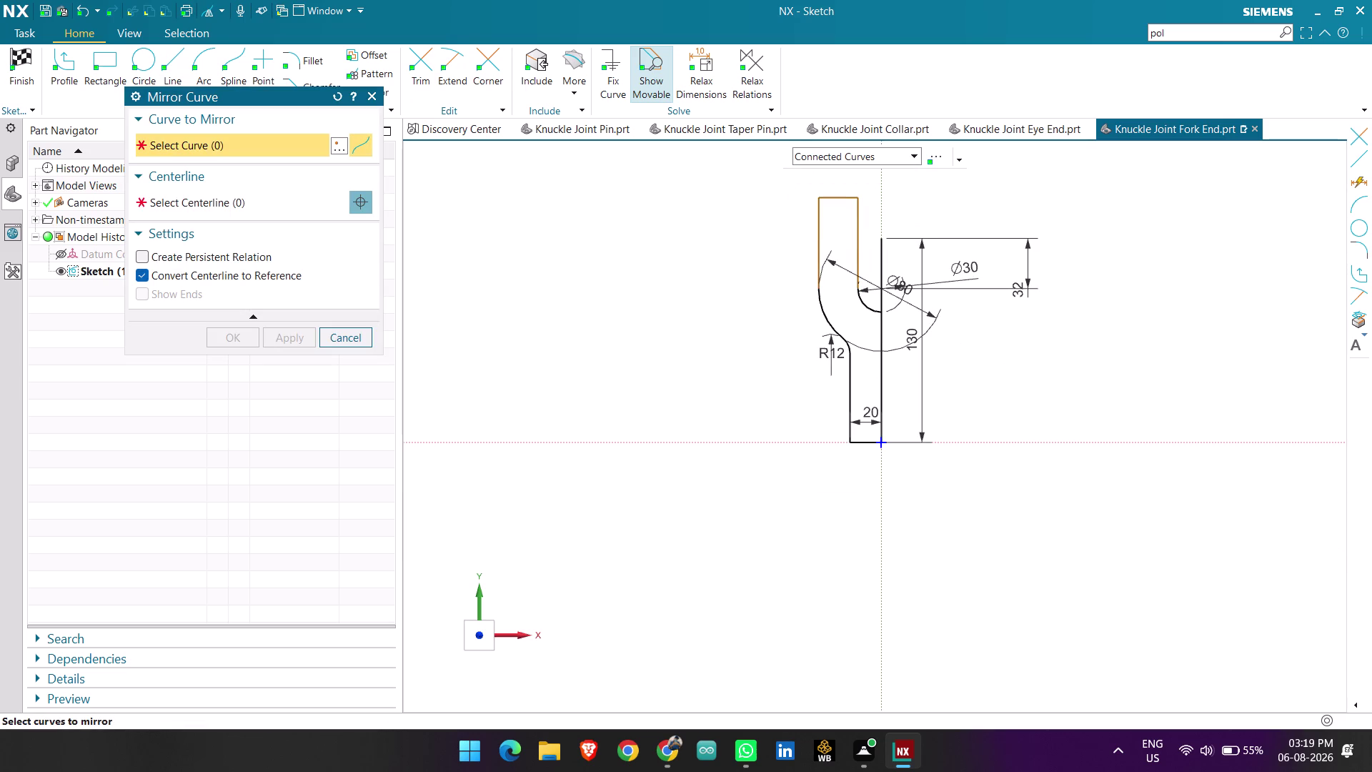
click(820, 211)
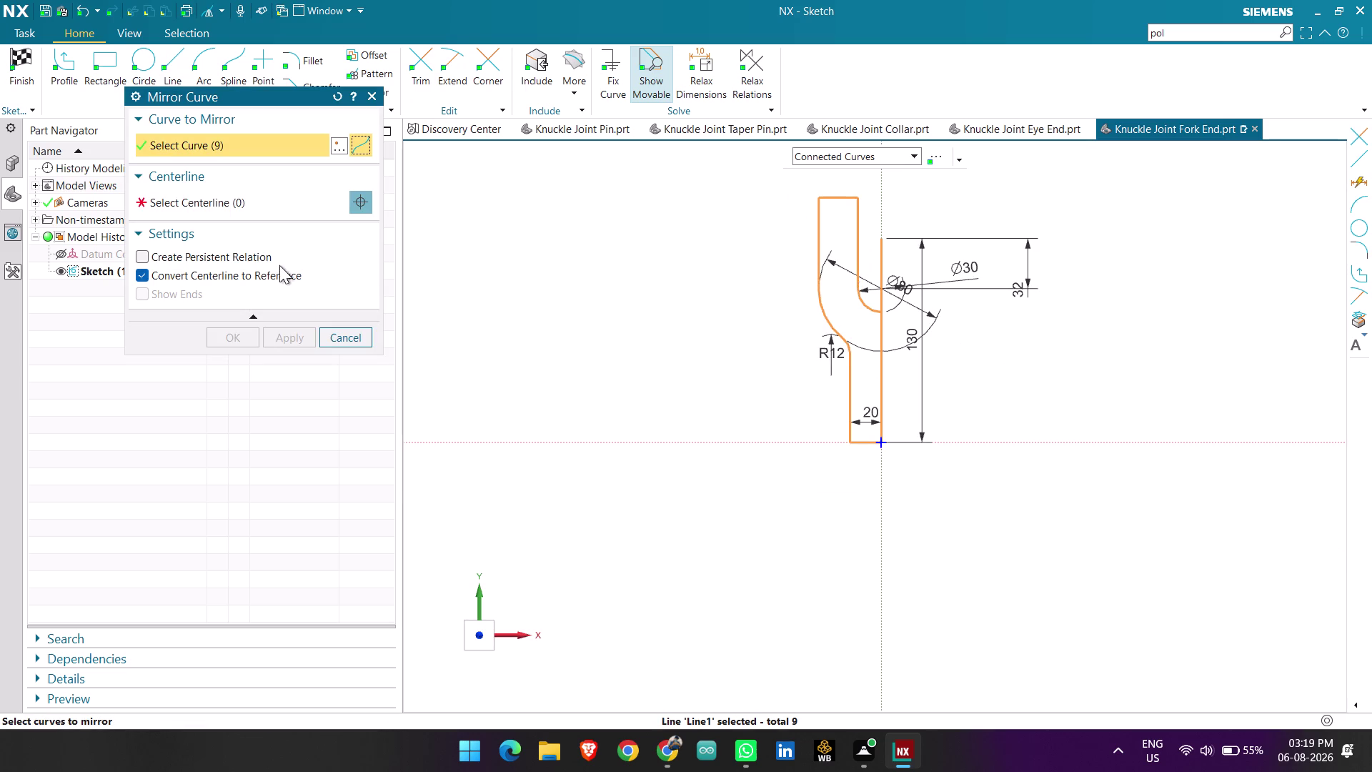
click(240, 195)
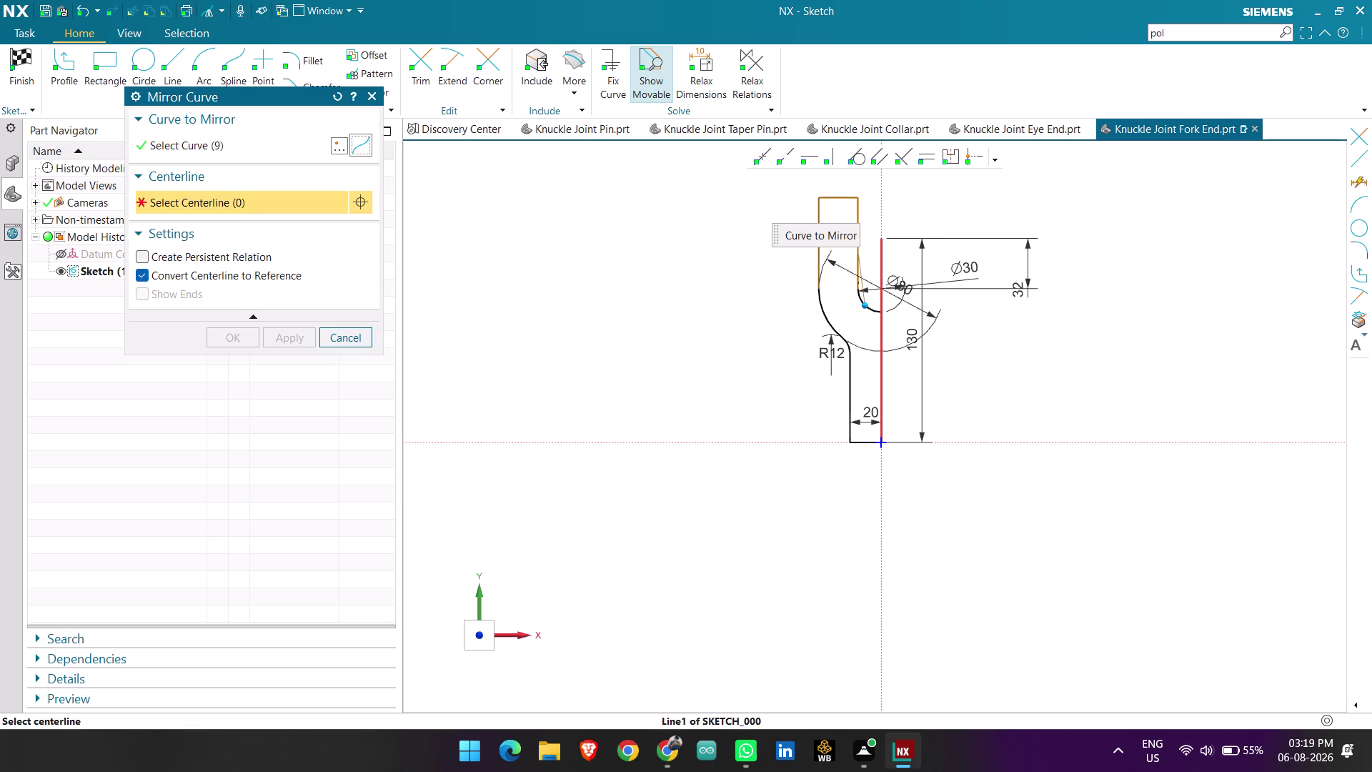
click(882, 264)
click(225, 333)
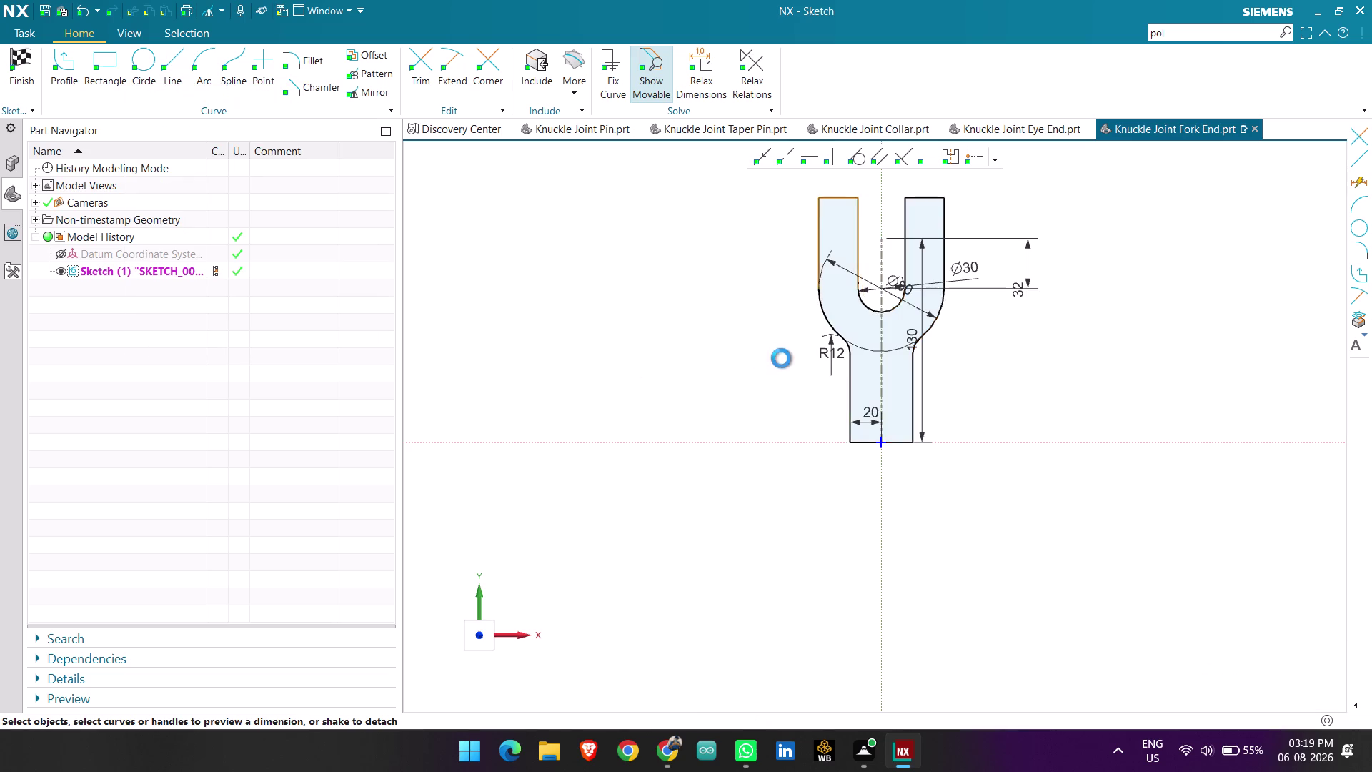
Check the full symmetric fork outline and finish the sketch.
scroll(down, 3)
scroll(up, 3)
scroll(up, 3)
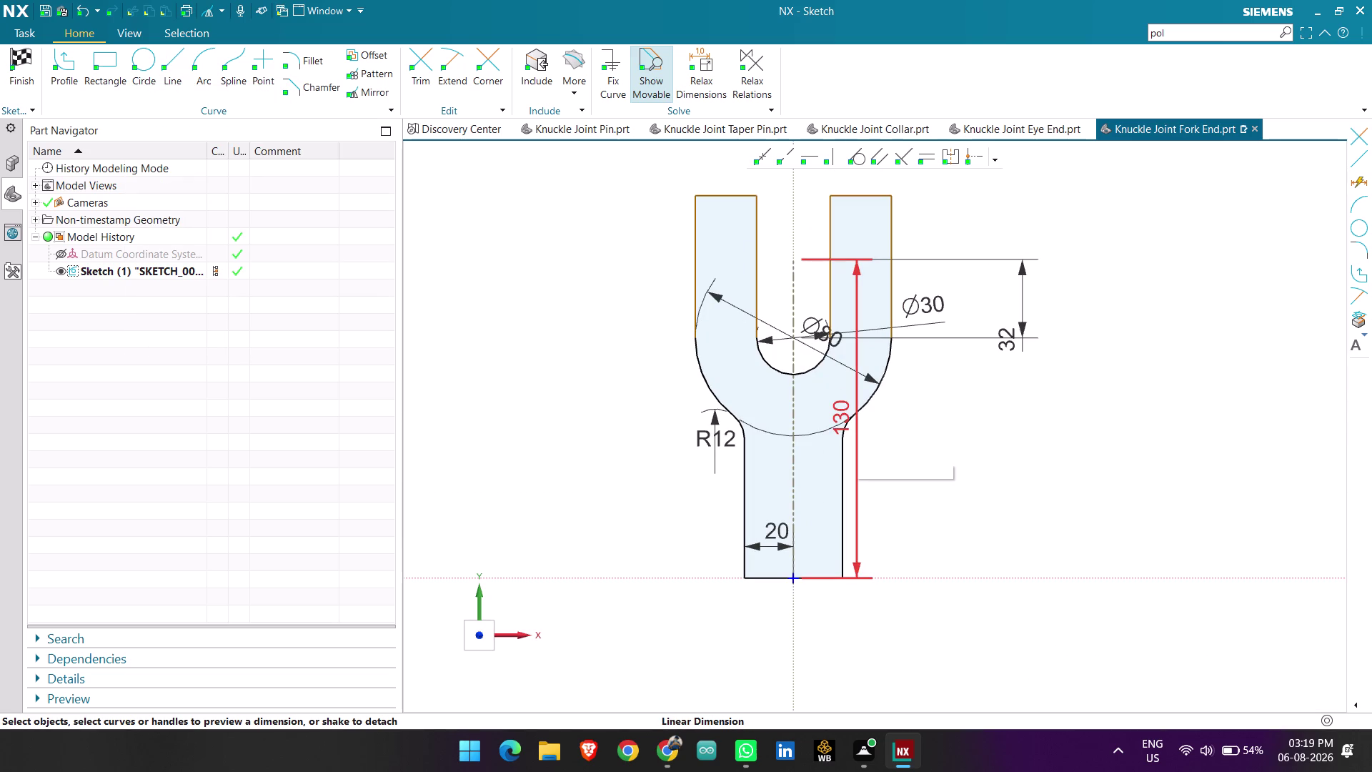
key(Escape)
scroll(down, 3)
scroll(up, 3)
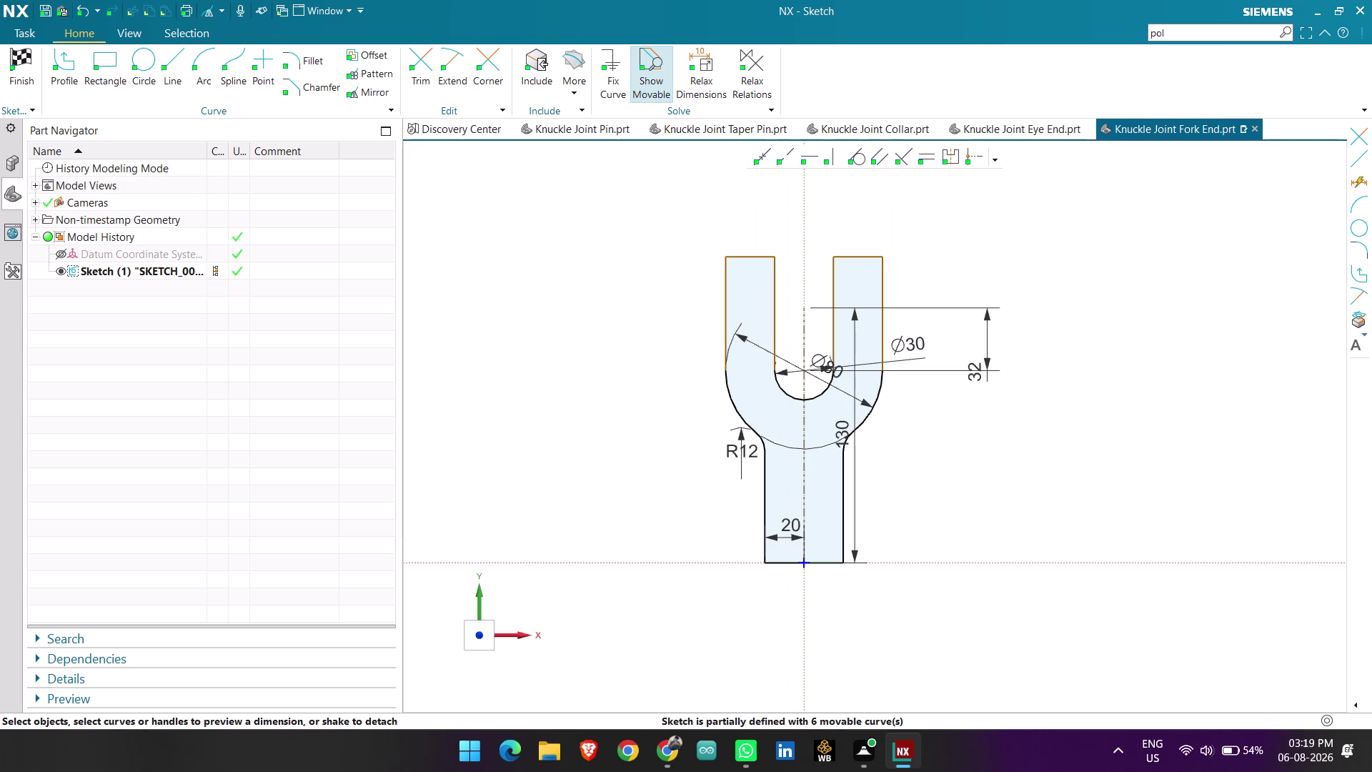
scroll(up, 3)
scroll(down, 3)
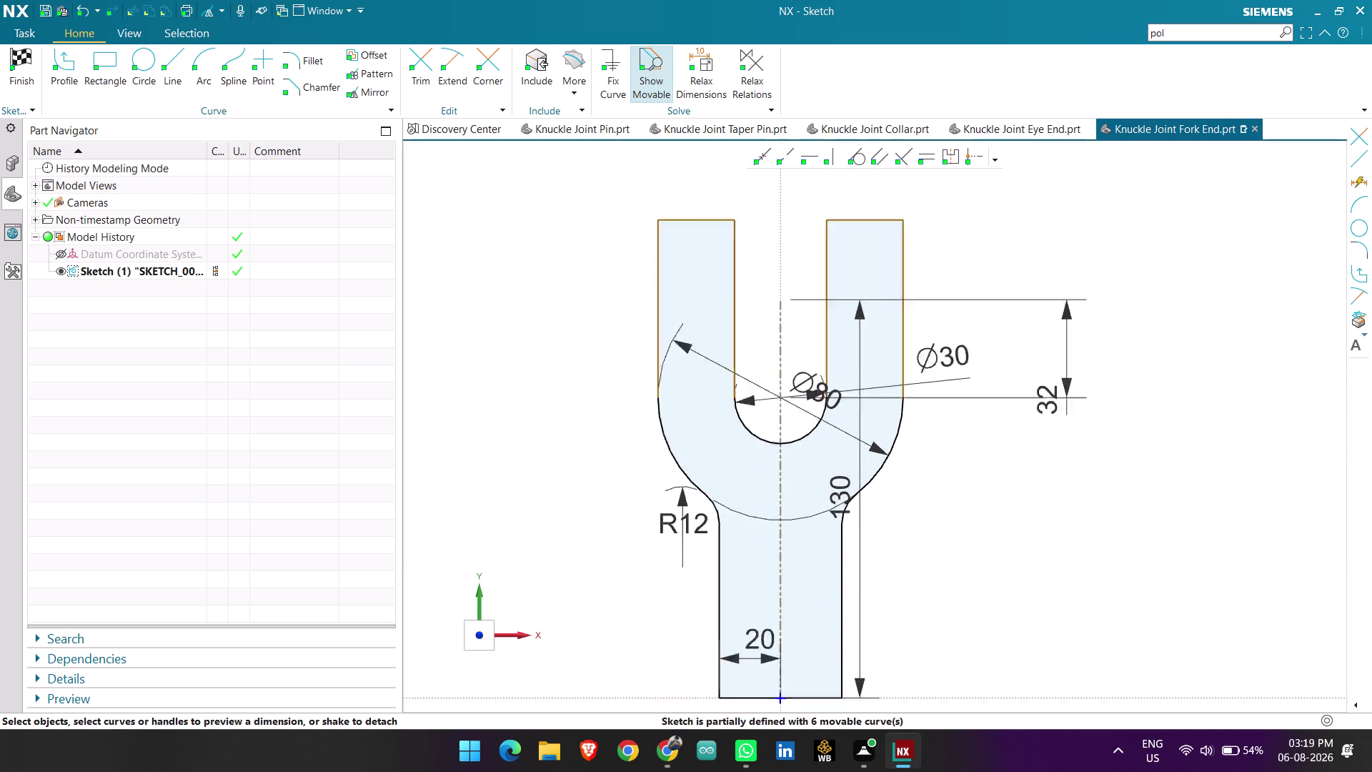
scroll(down, 3)
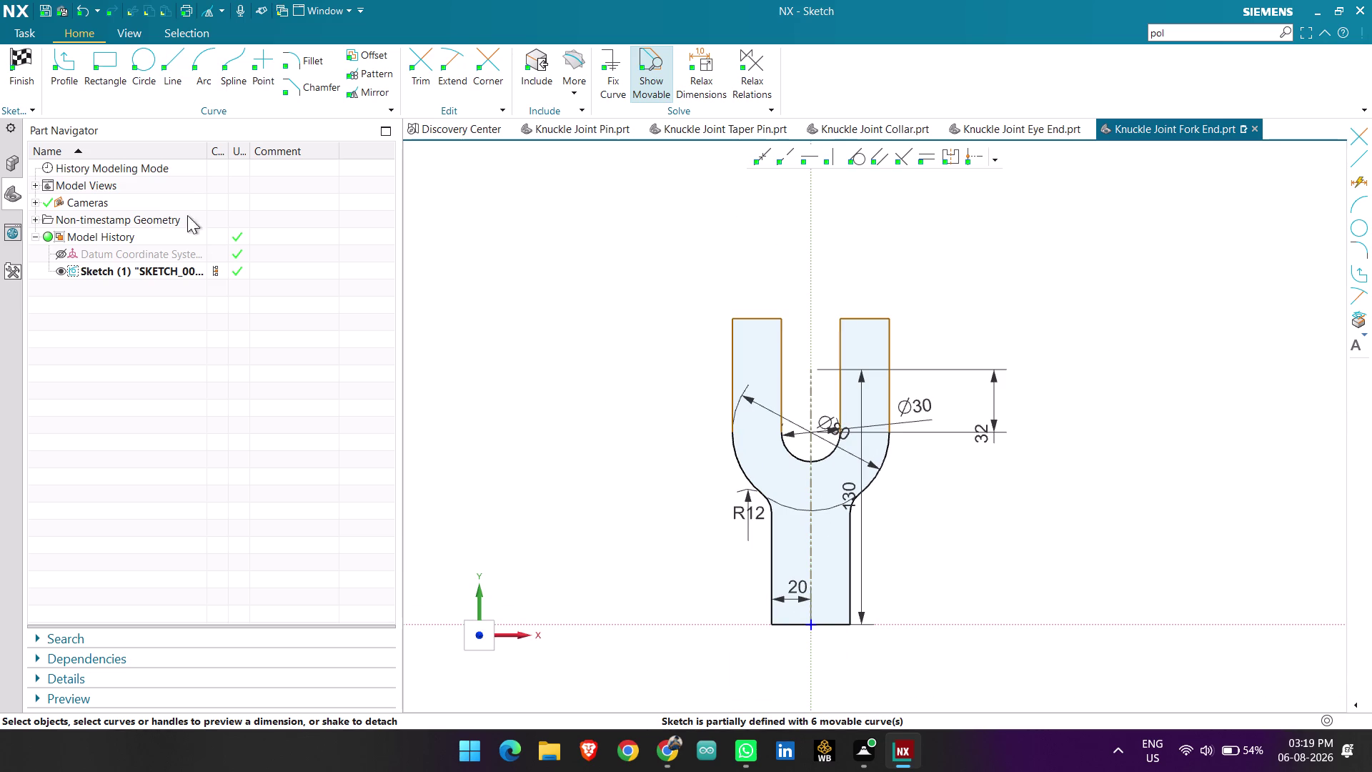
click(35, 84)
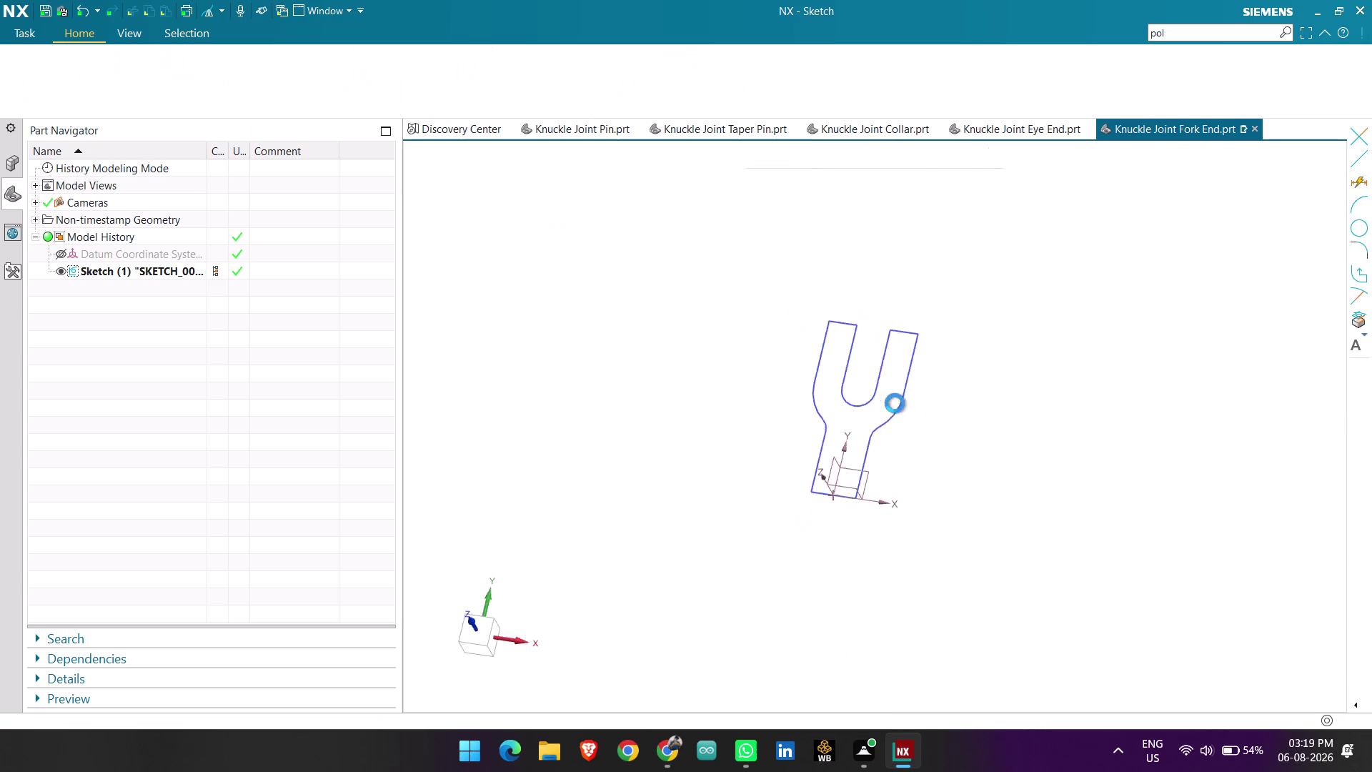
Extrude the fork profile with a 28 mm distance and preview the solid.
scroll(up, 3)
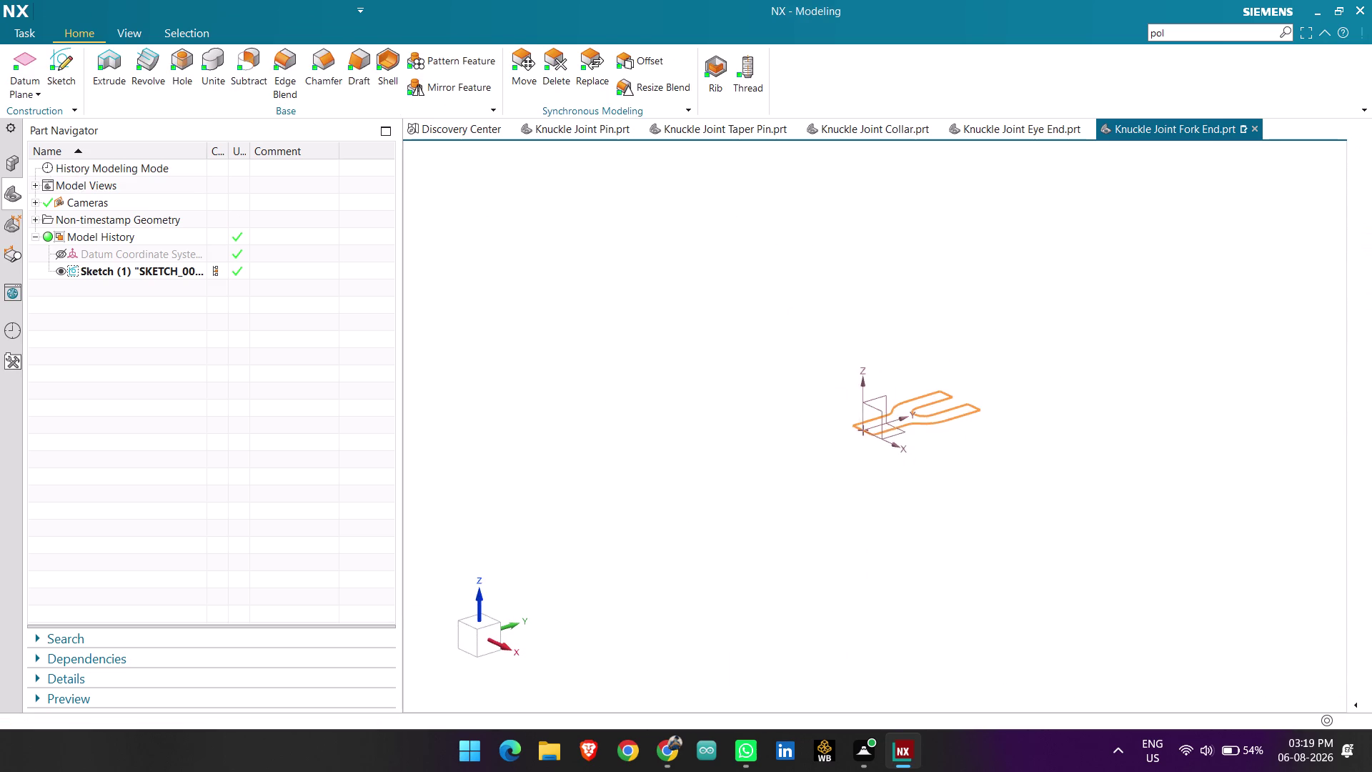
scroll(up, 3)
scroll(up, 3)
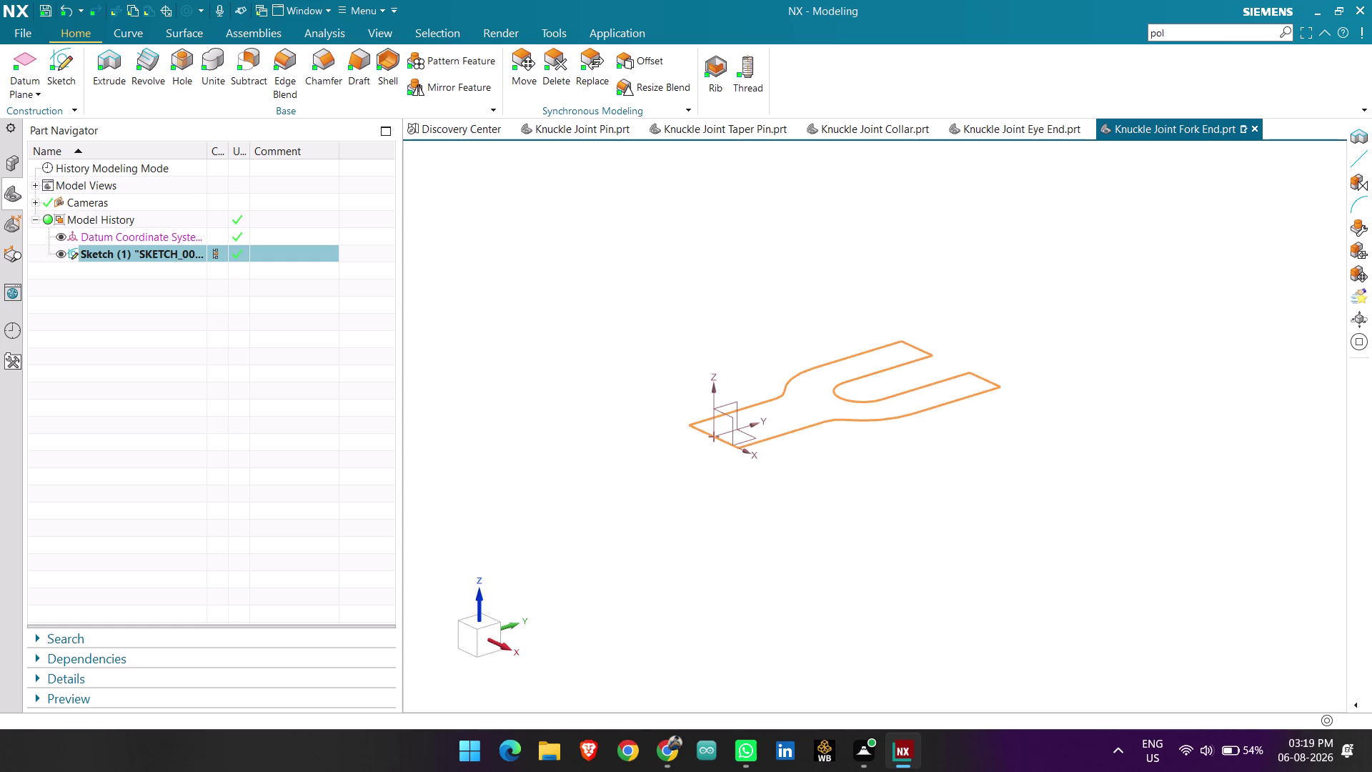
click(115, 58)
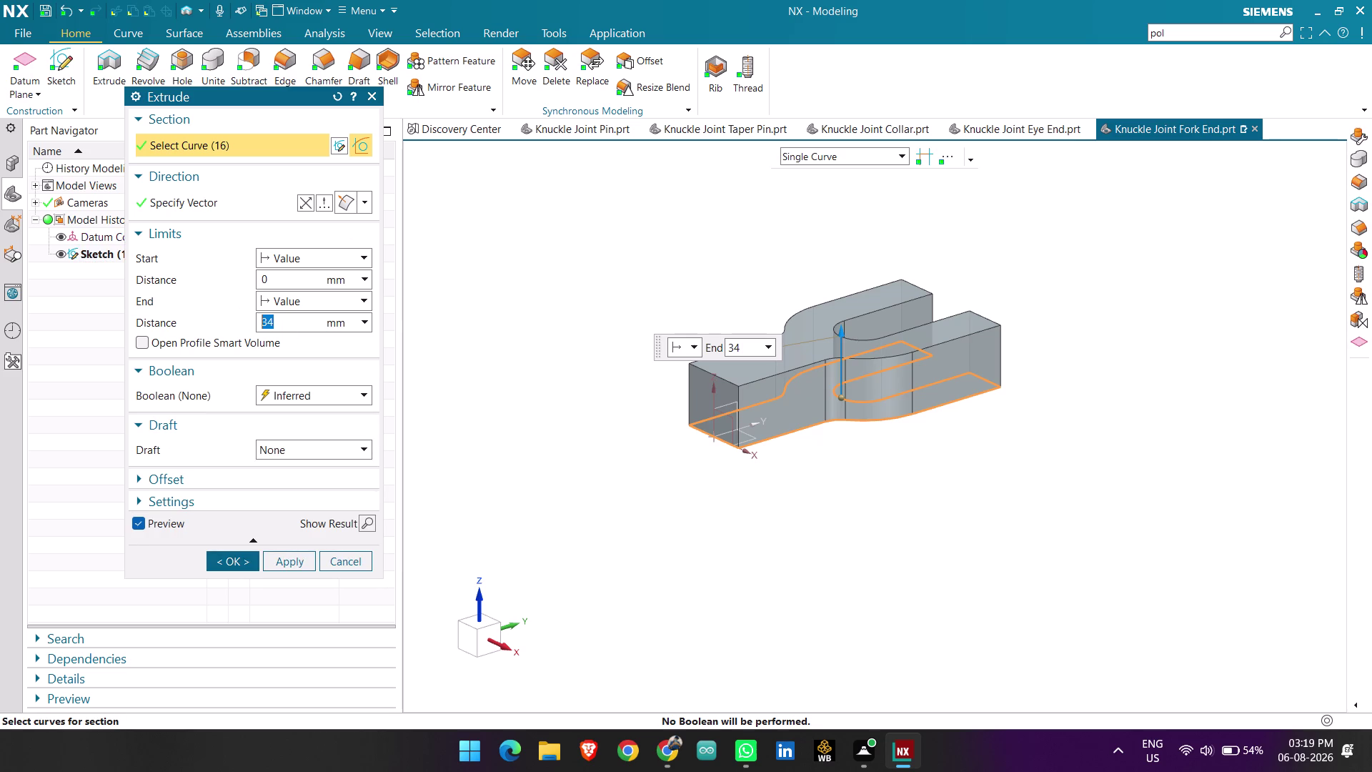
key(BackSpace)
key(2)
key(8)
key(Return)
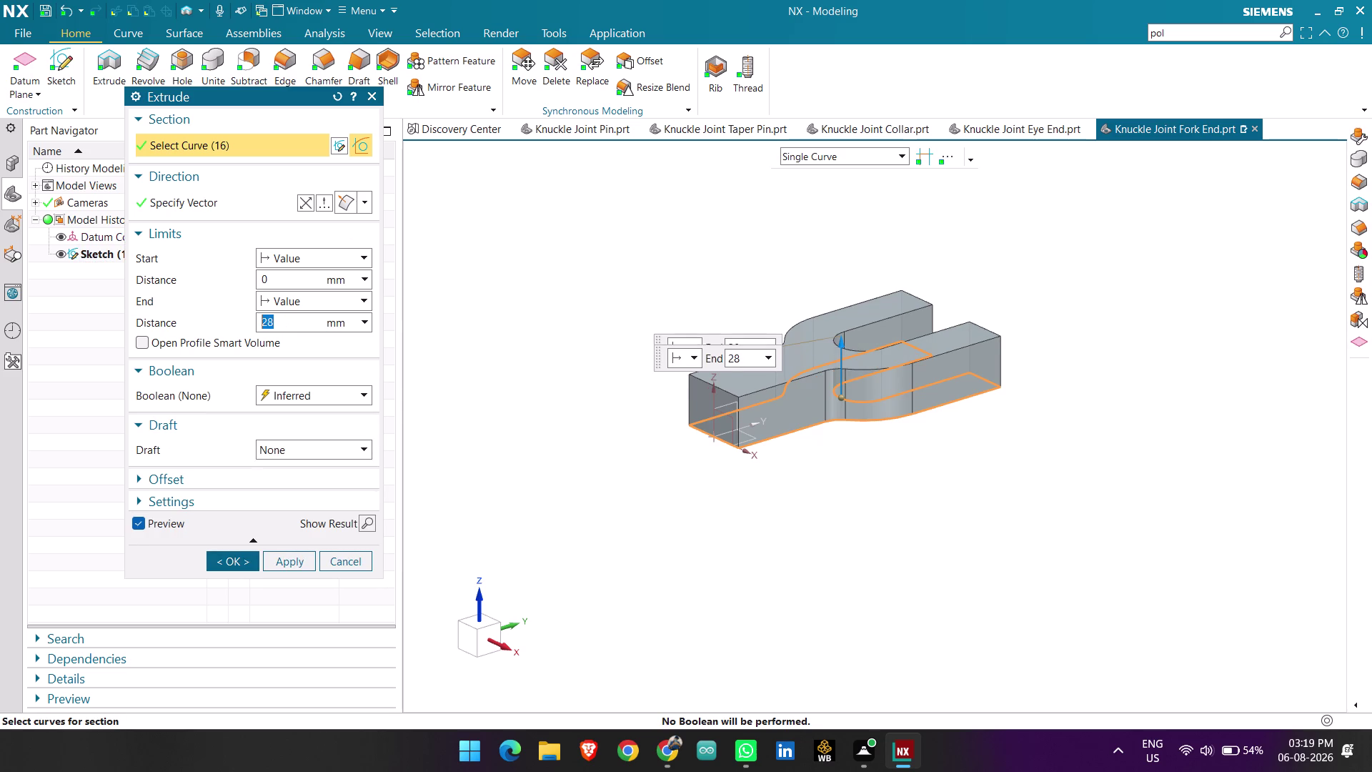
middle_drag(778, 493, 720, 487)
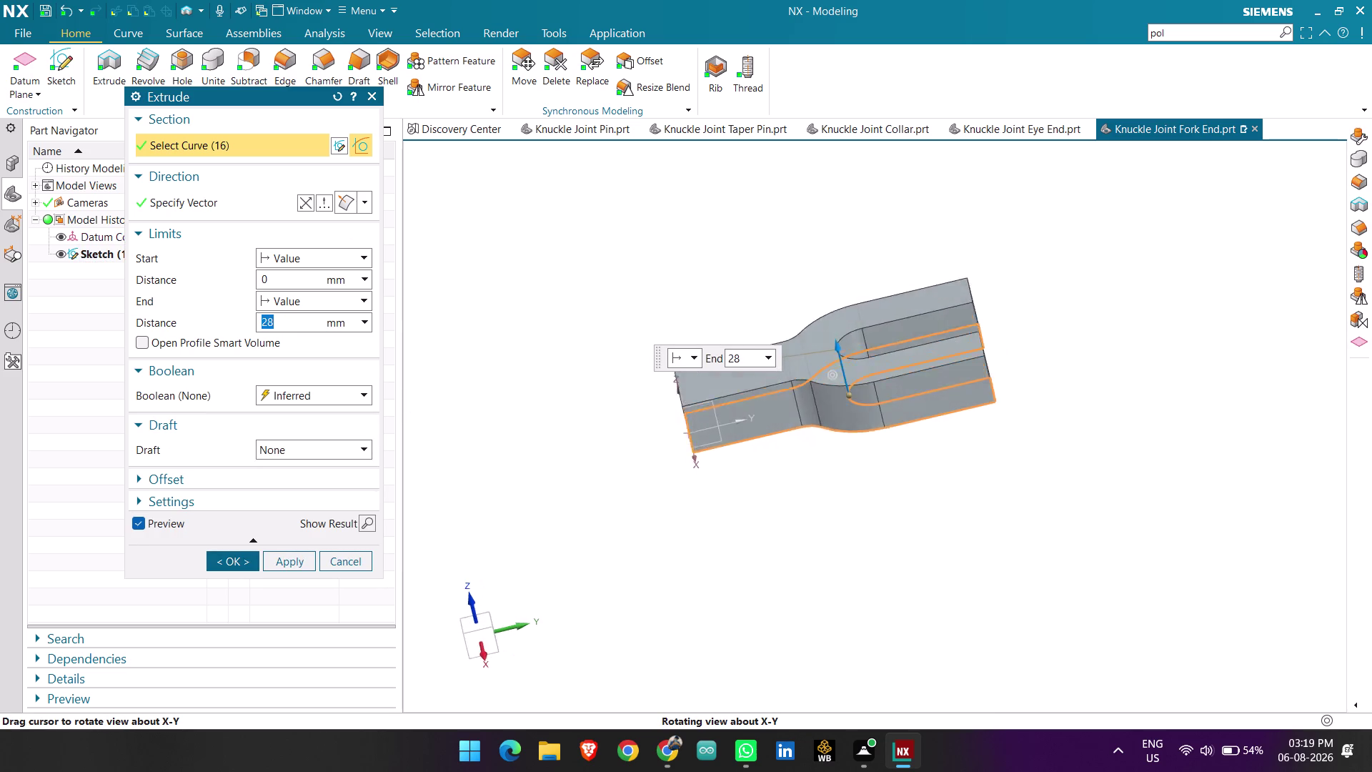
middle_drag(720, 487, 737, 472)
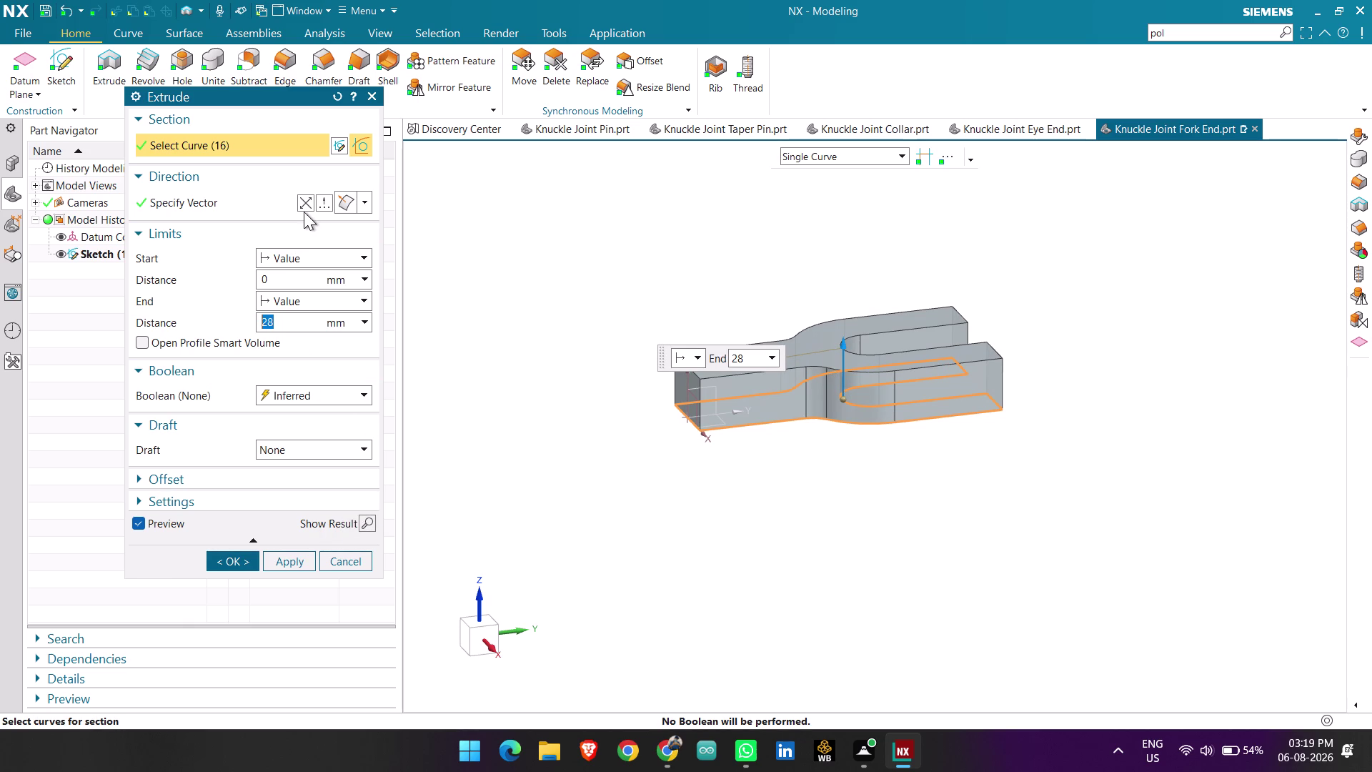
Make the extrusion Symmetric Value, create the plate, and orbit to inspect it.
click(313, 256)
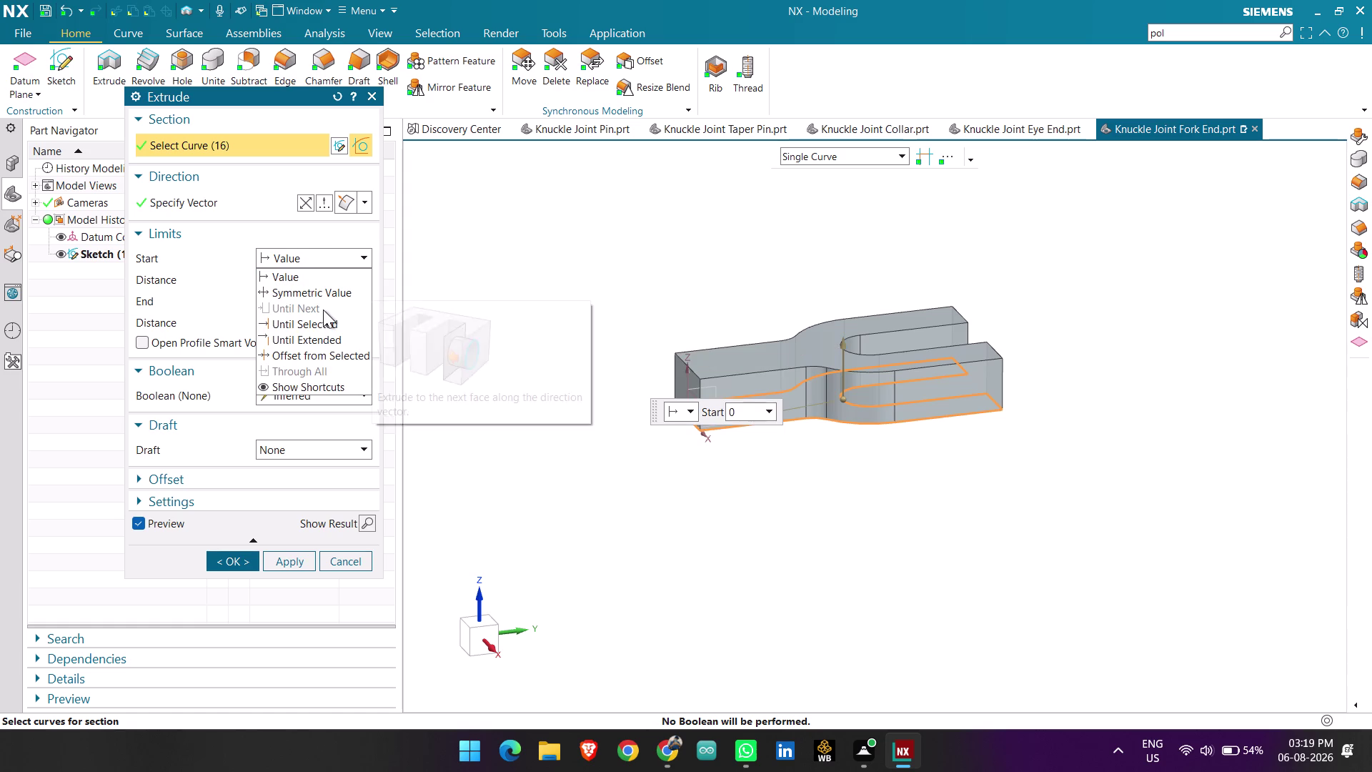
click(315, 288)
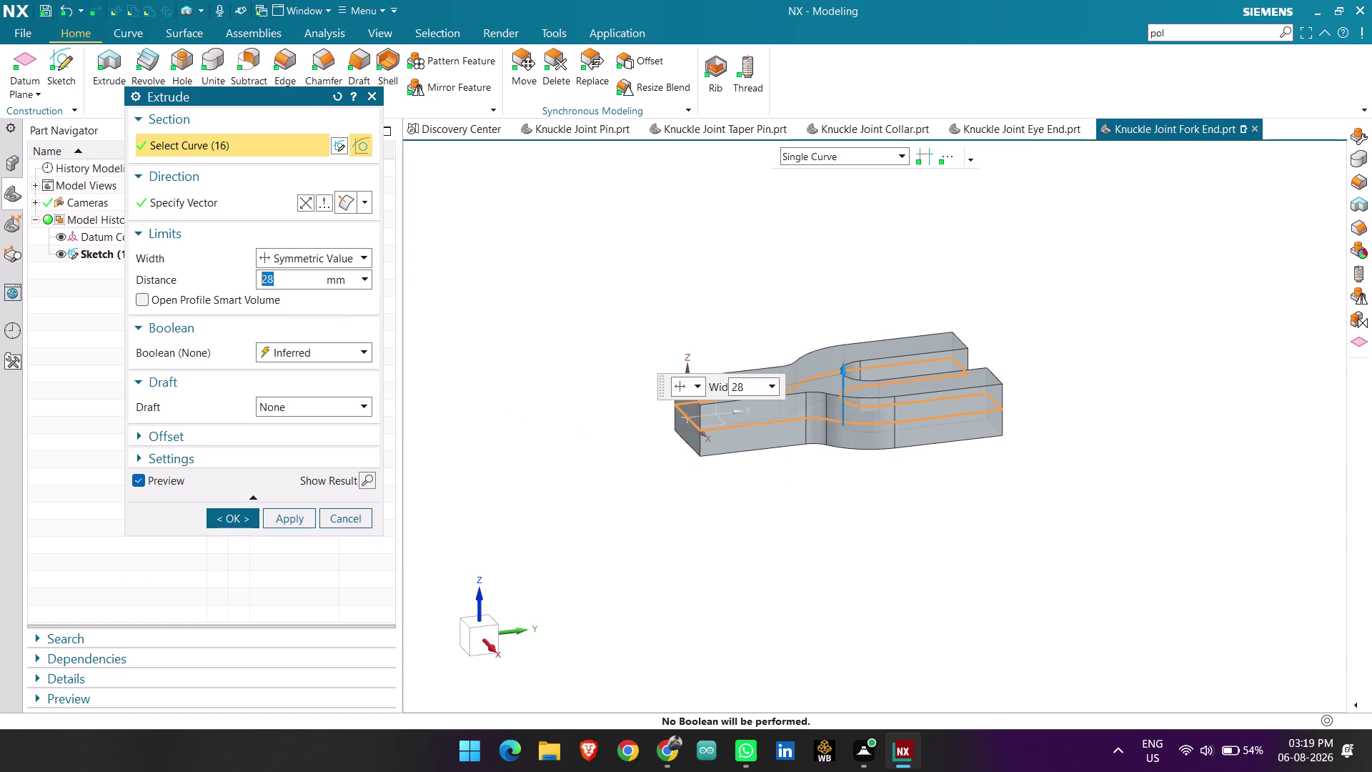
middle_drag(819, 495, 788, 476)
click(233, 519)
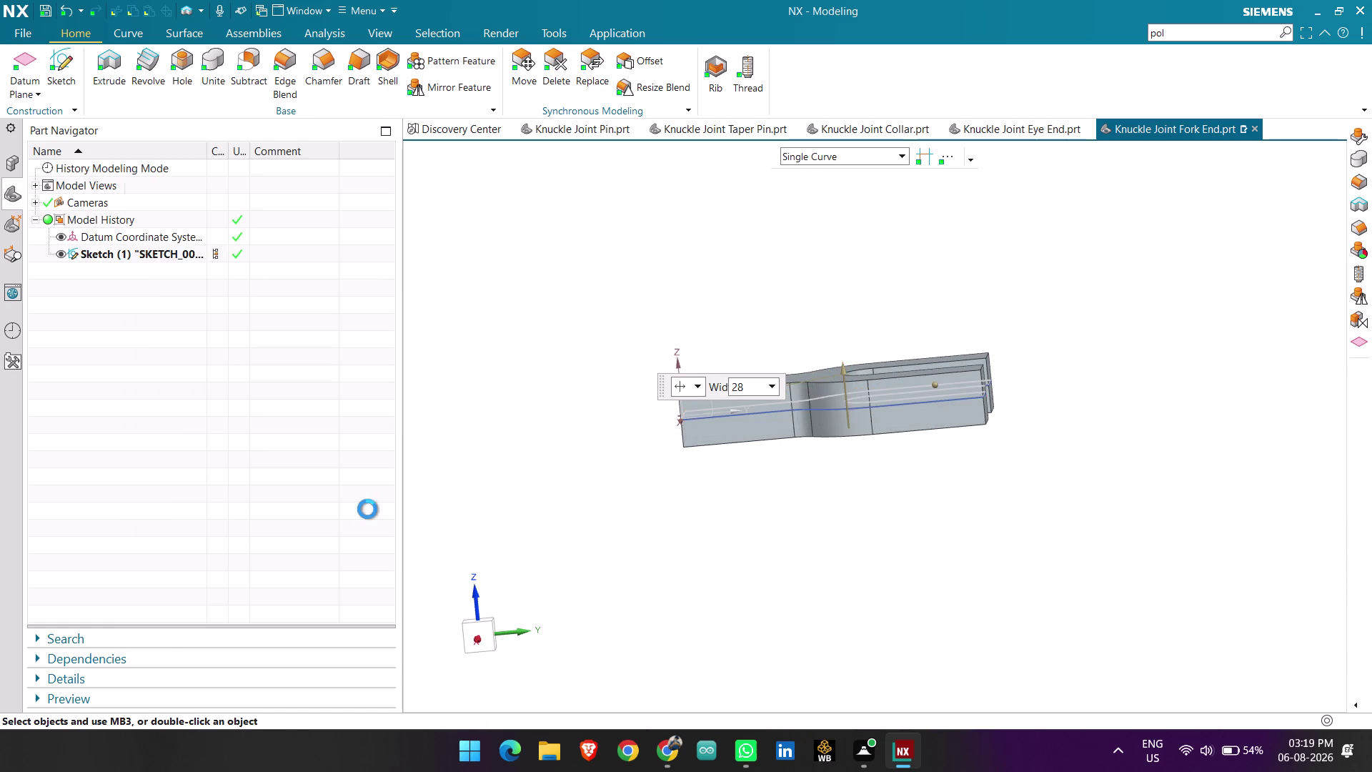
scroll(up, 3)
middle_drag(859, 433, 892, 518)
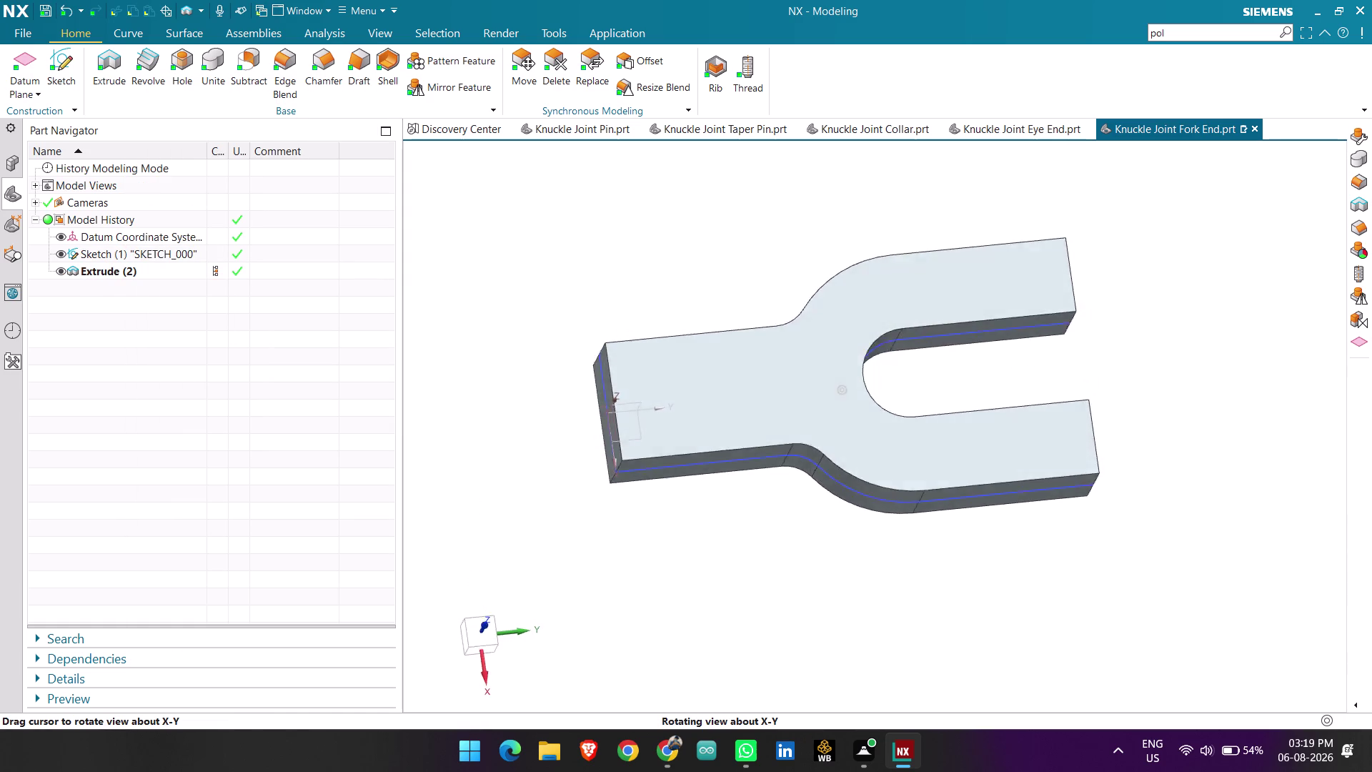
middle_drag(892, 518, 774, 541)
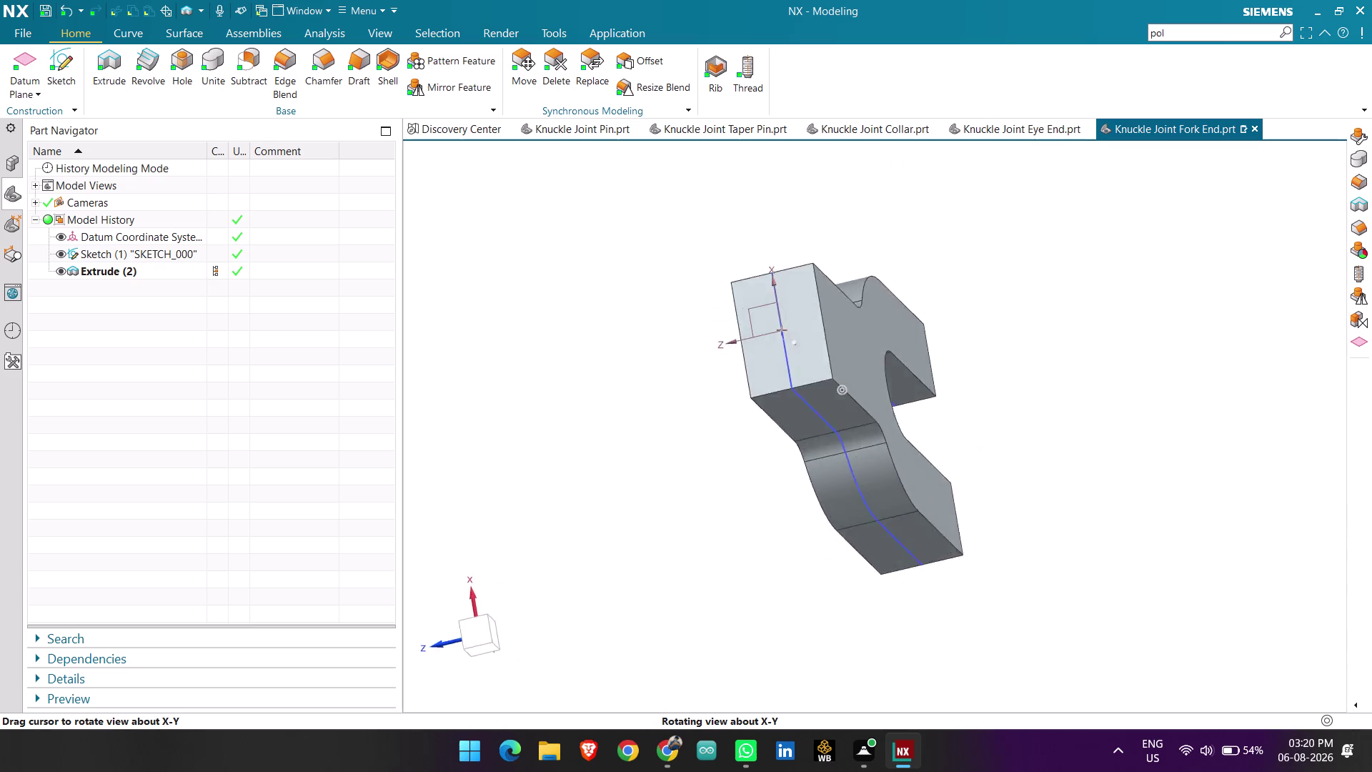
middle_drag(774, 541, 757, 463)
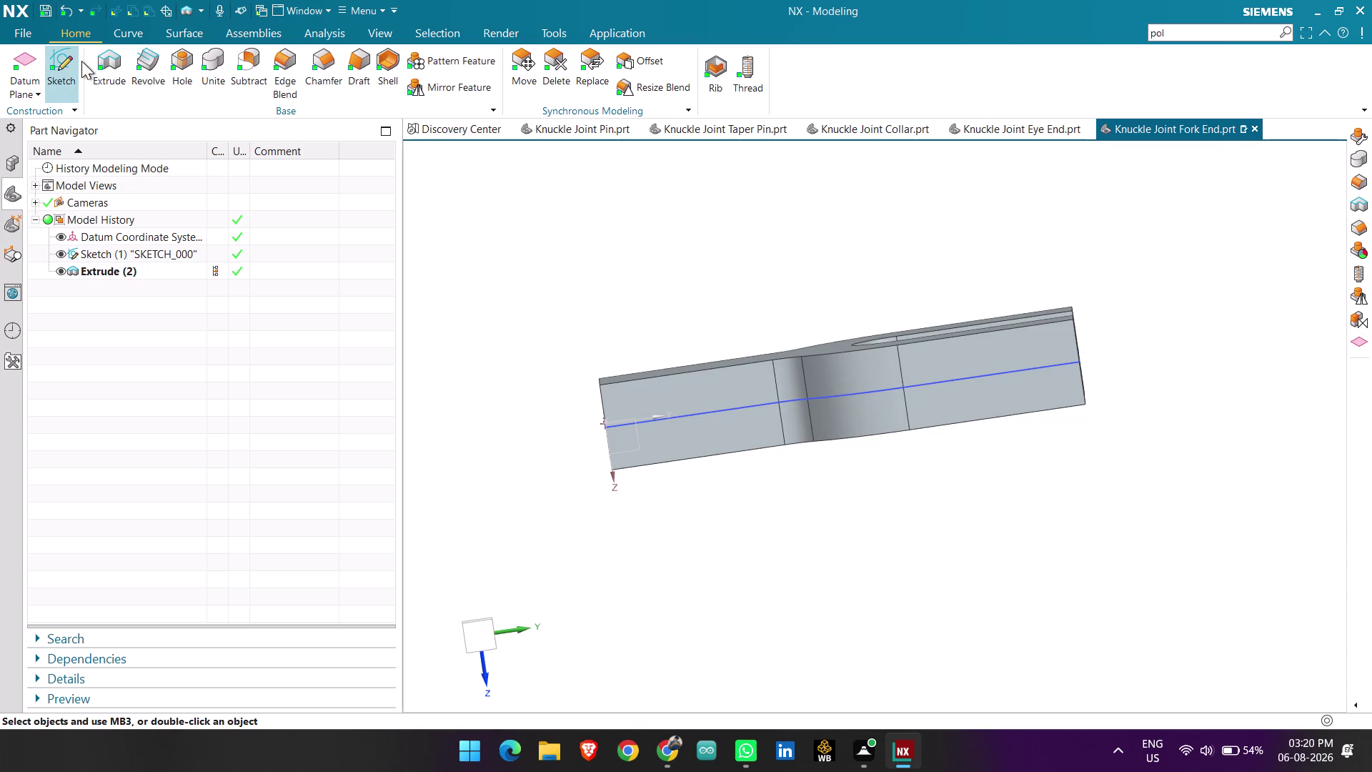
Start a new sketch on the fork plate's side face.
click(65, 59)
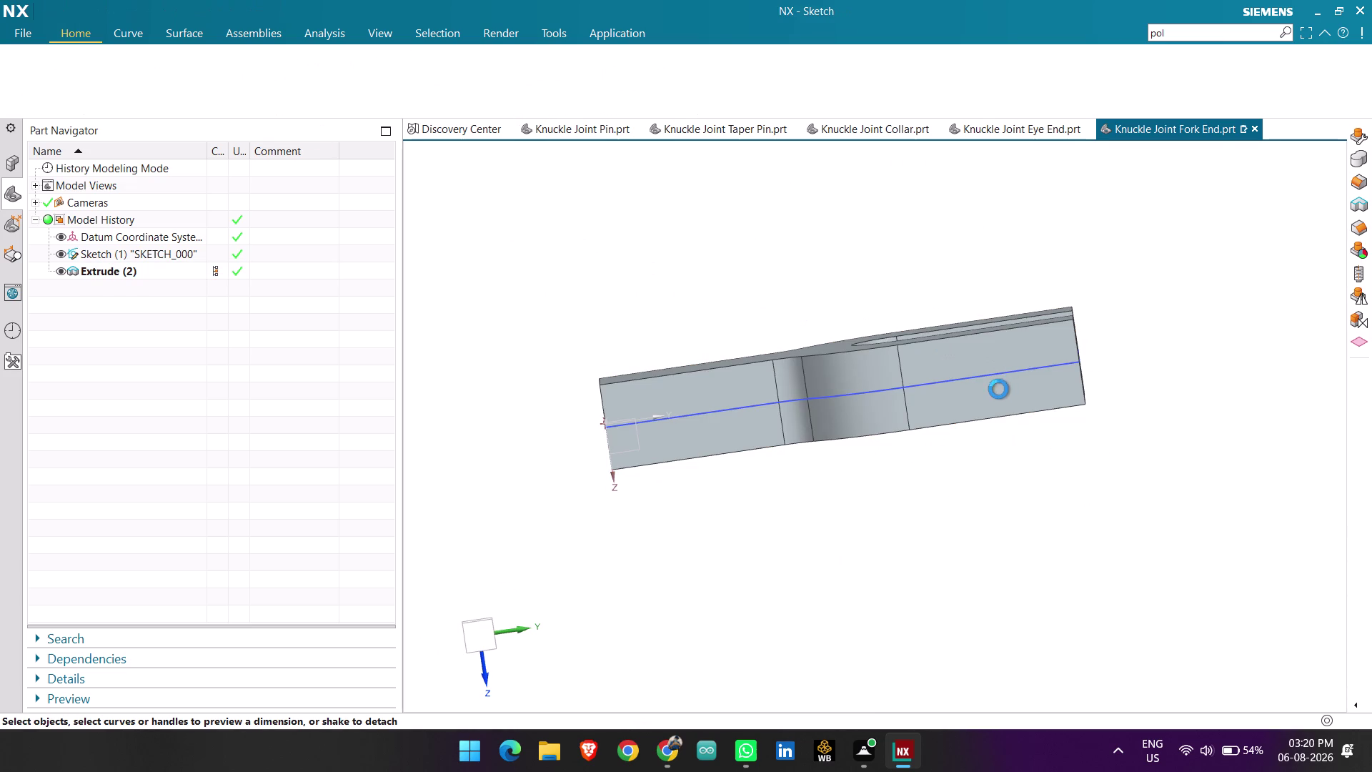
click(966, 391)
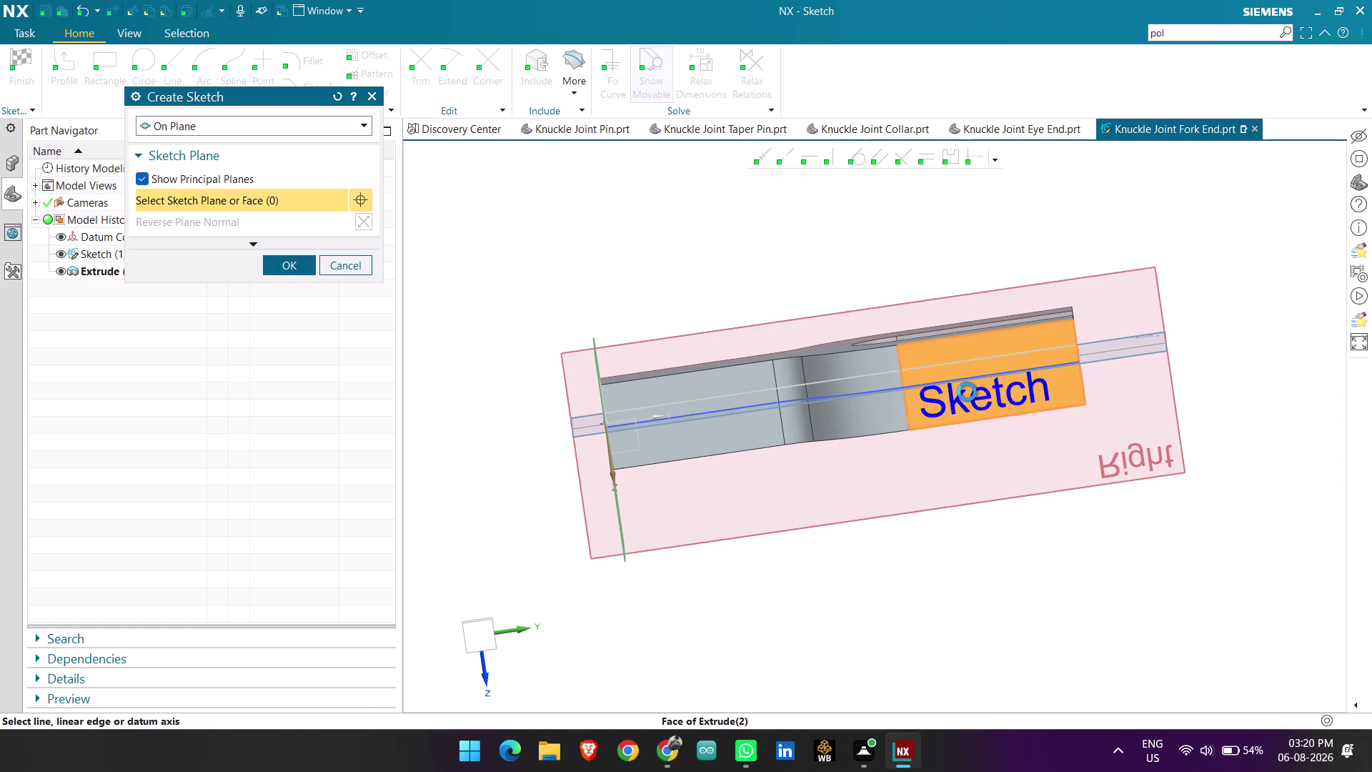
click(300, 264)
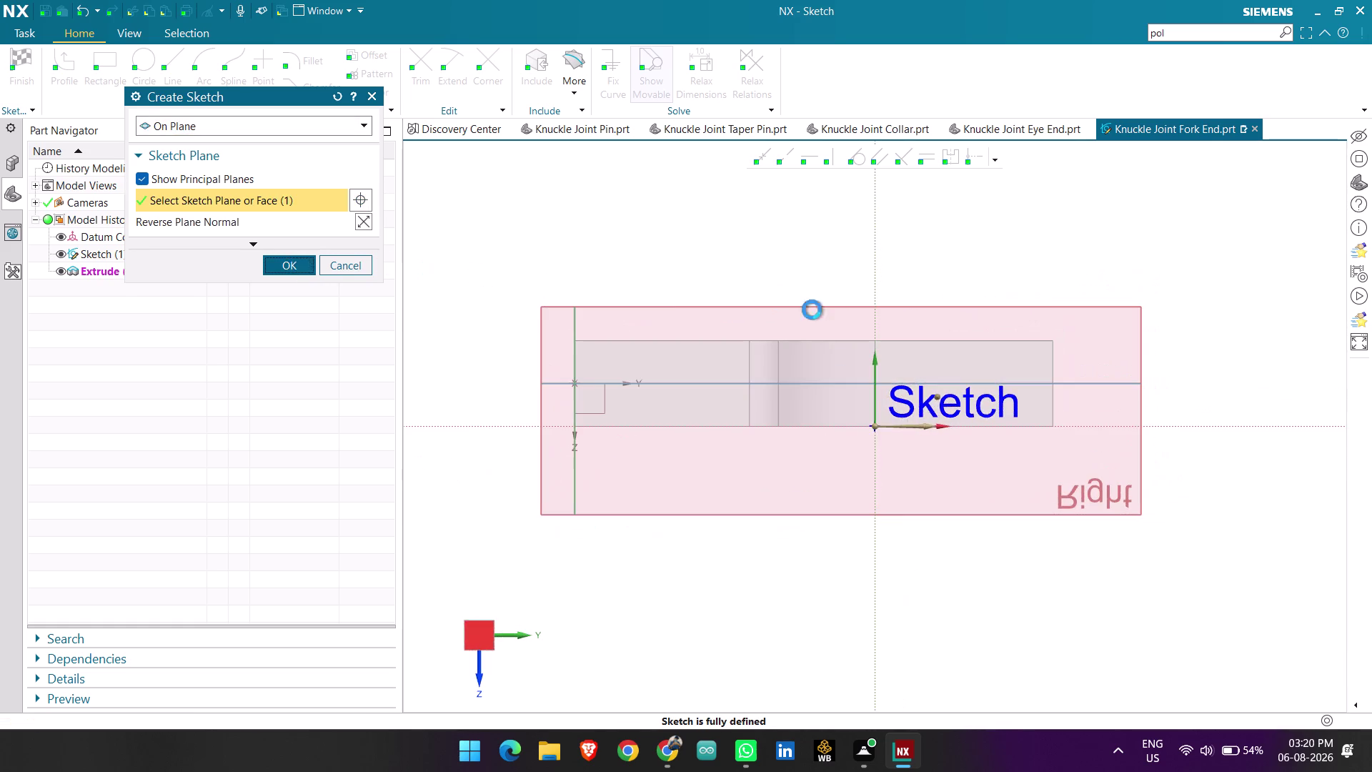
scroll(up, 3)
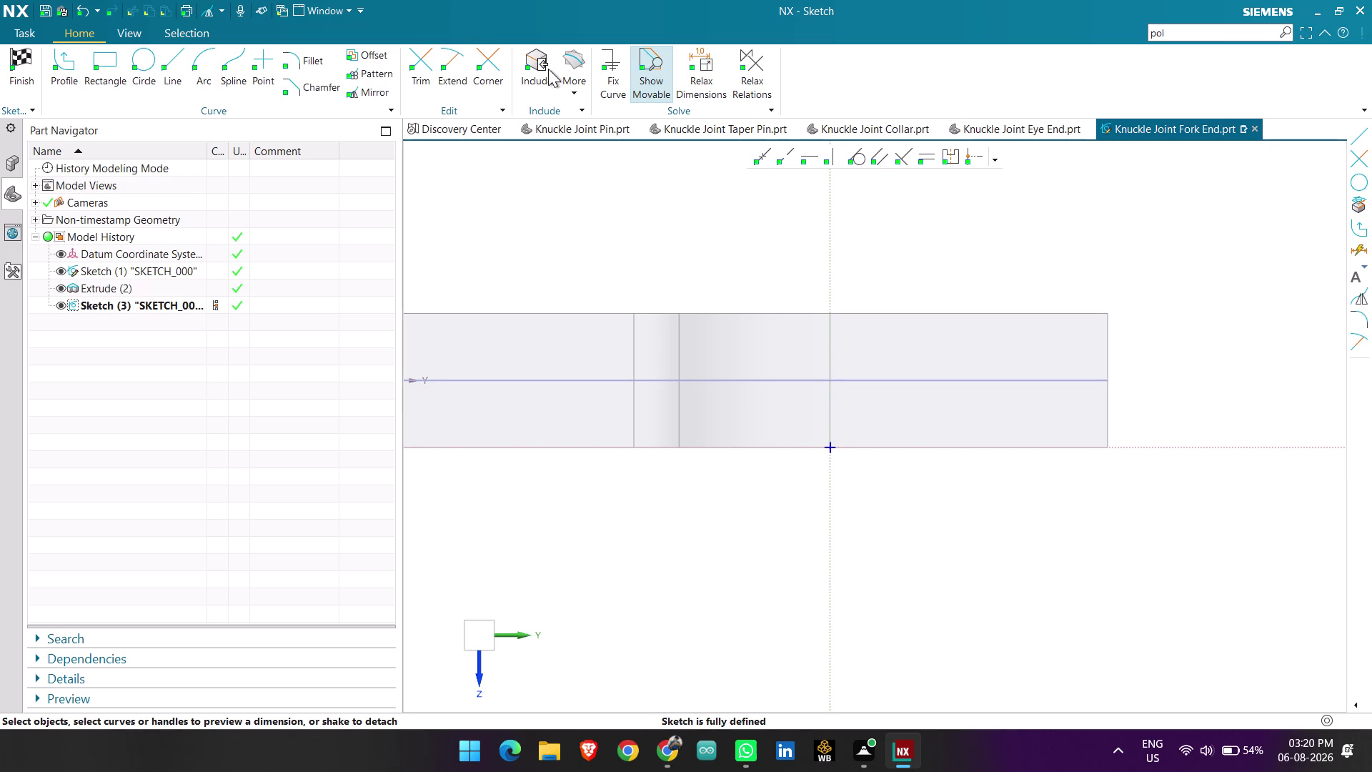
Project Line4 on the rod centreline into the sketch.
click(574, 57)
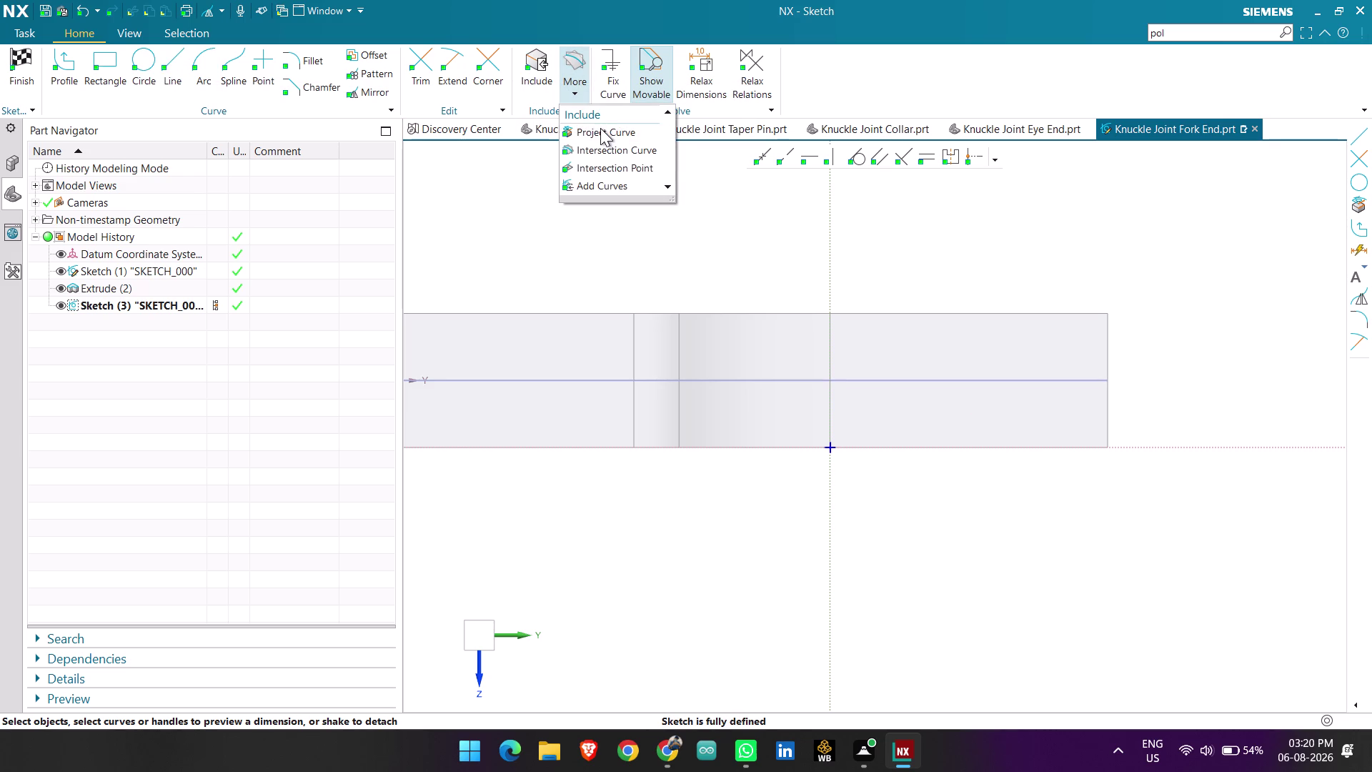
click(600, 128)
click(945, 385)
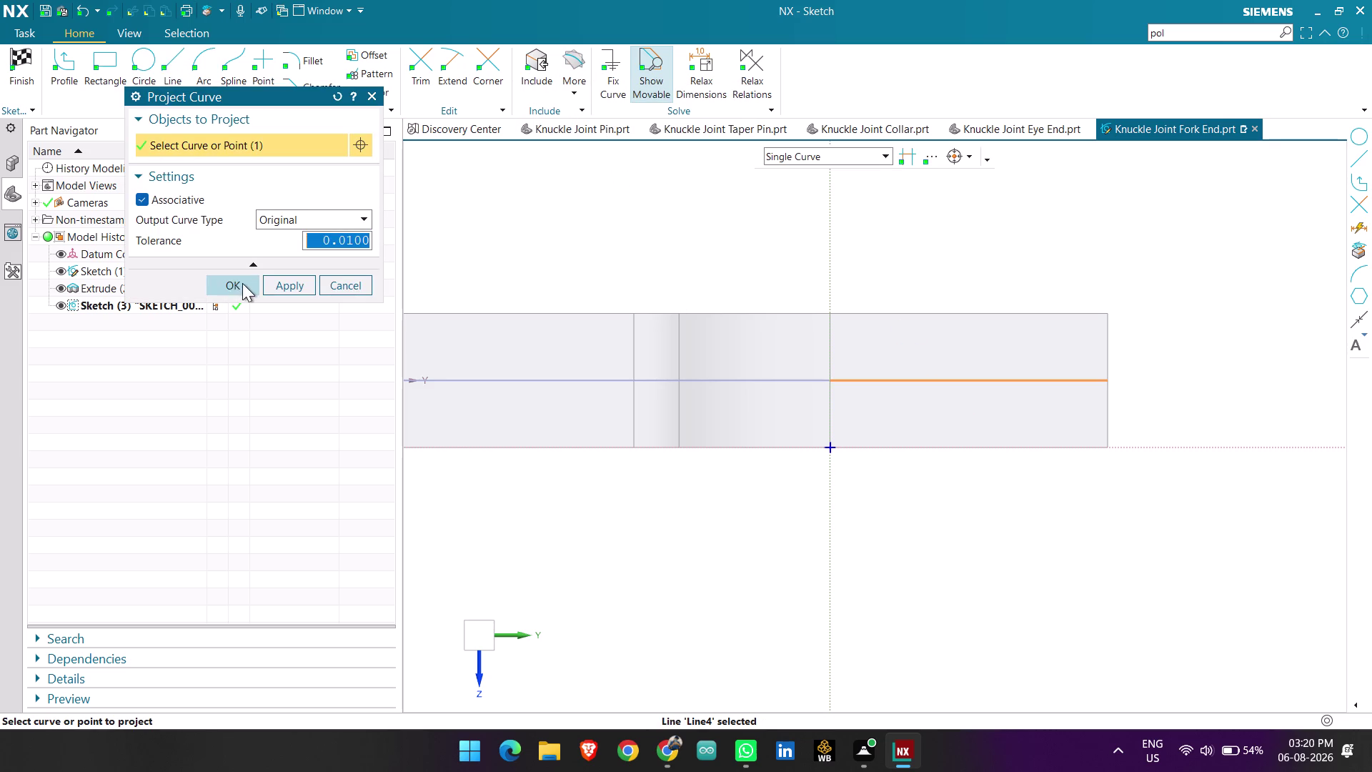
click(232, 283)
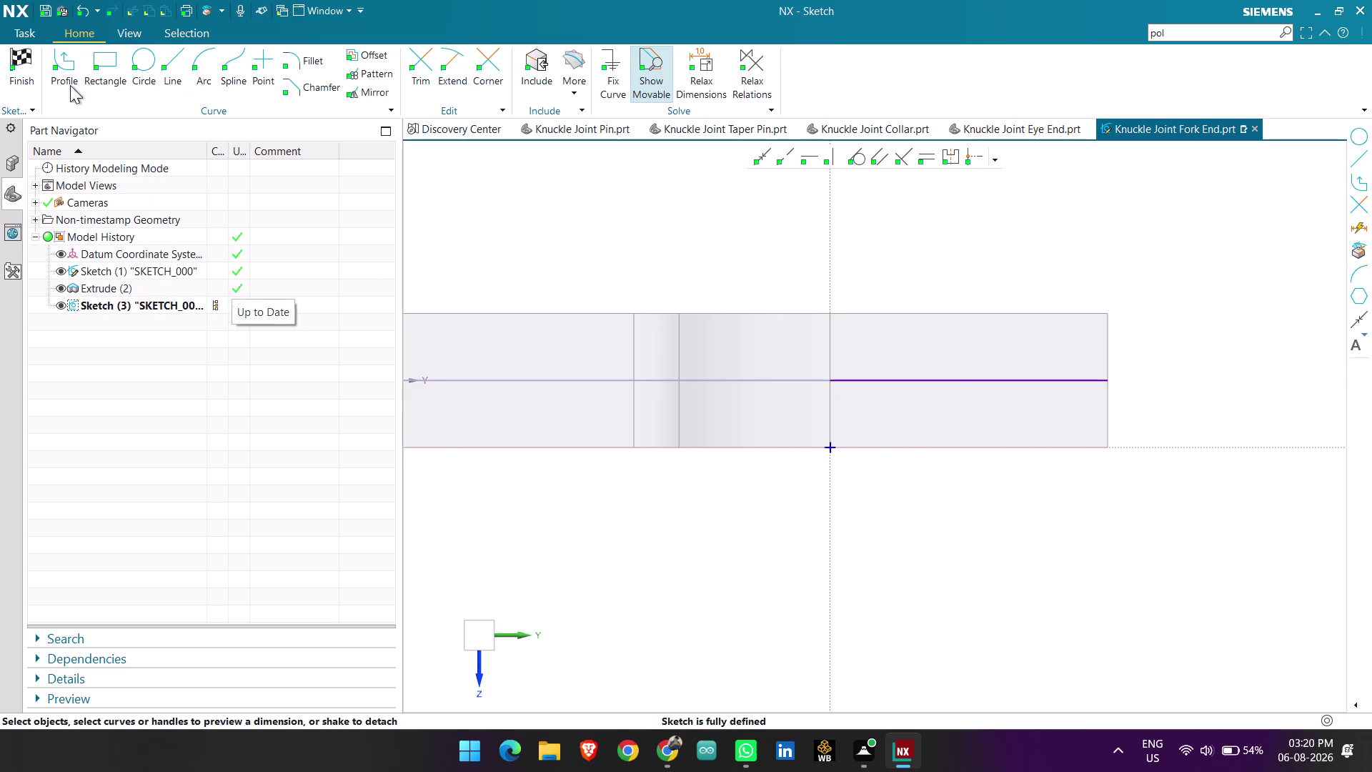
Draw a Ø25 circle centred on the rod axis.
click(147, 73)
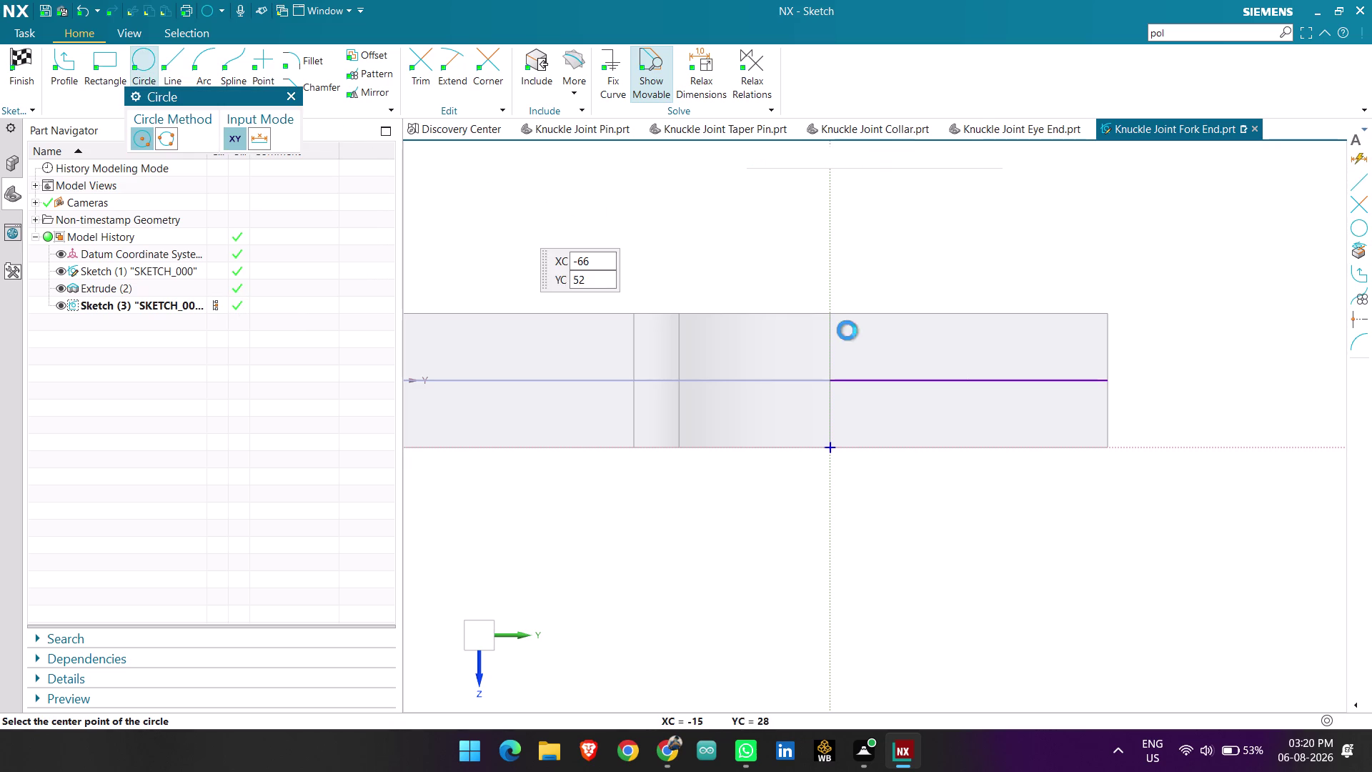
click(971, 379)
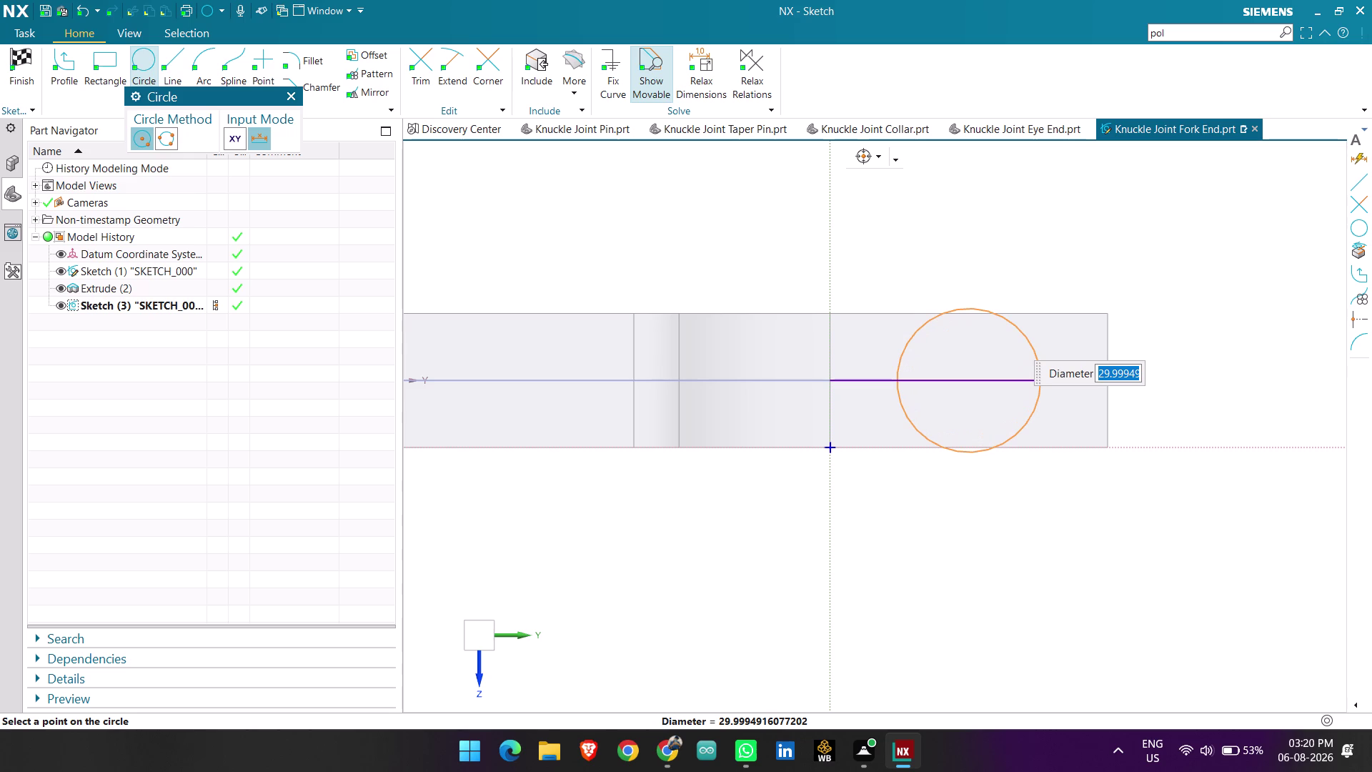
text(24)
key(BackSpace)
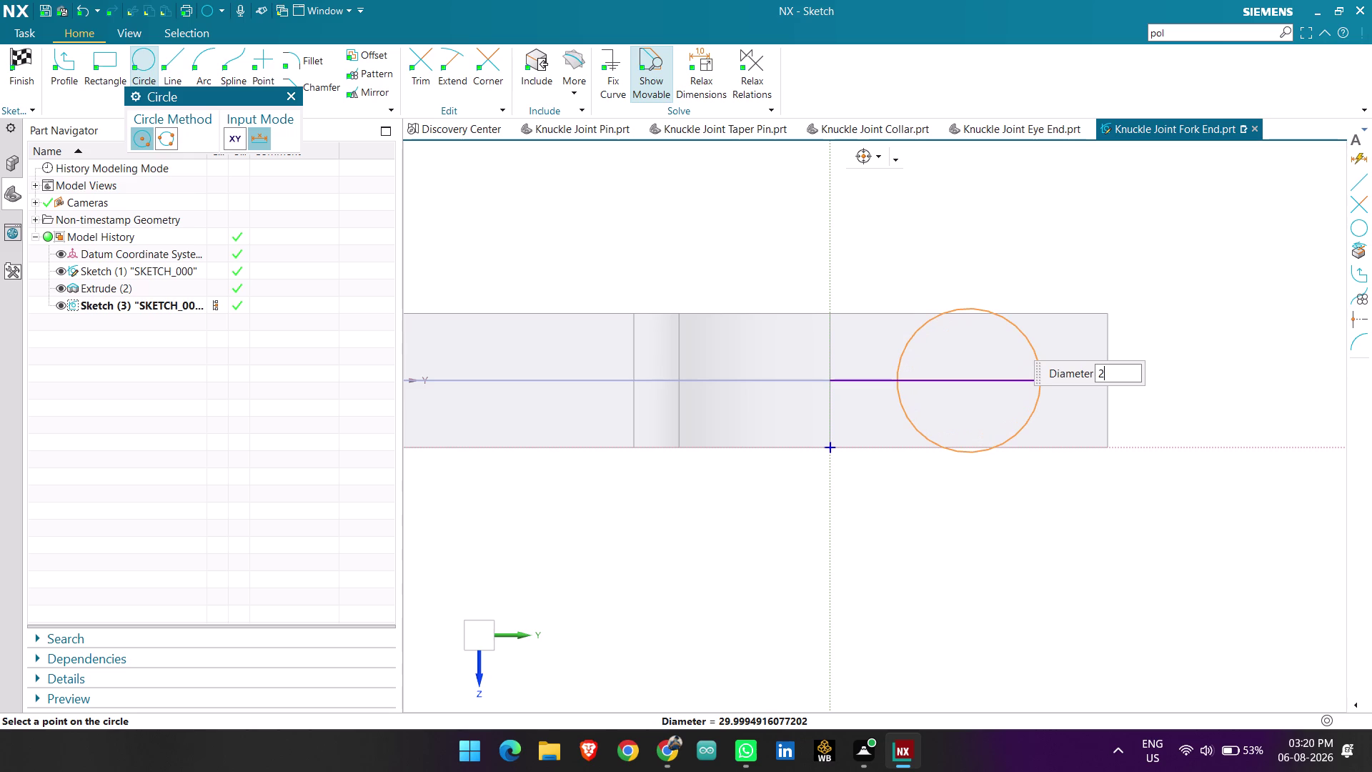
key(5)
key(Return)
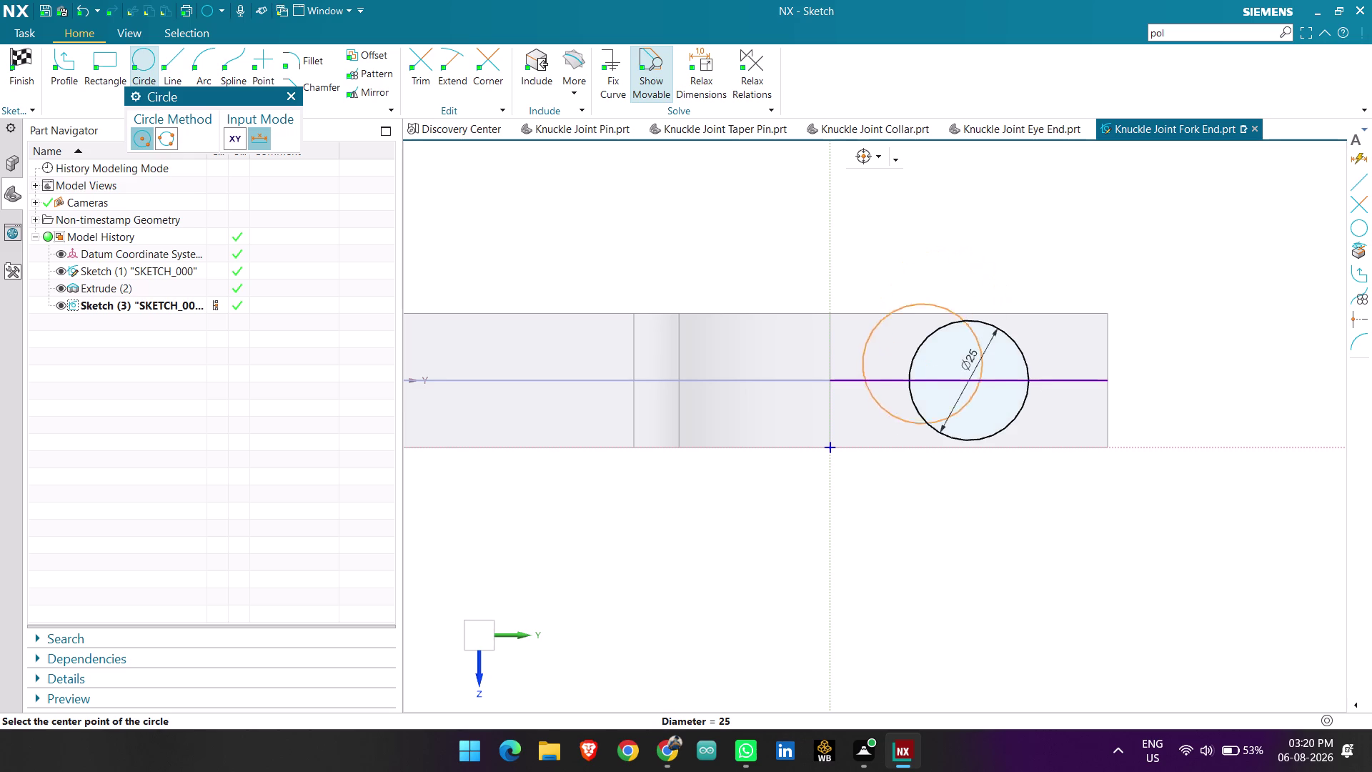
key(Escape)
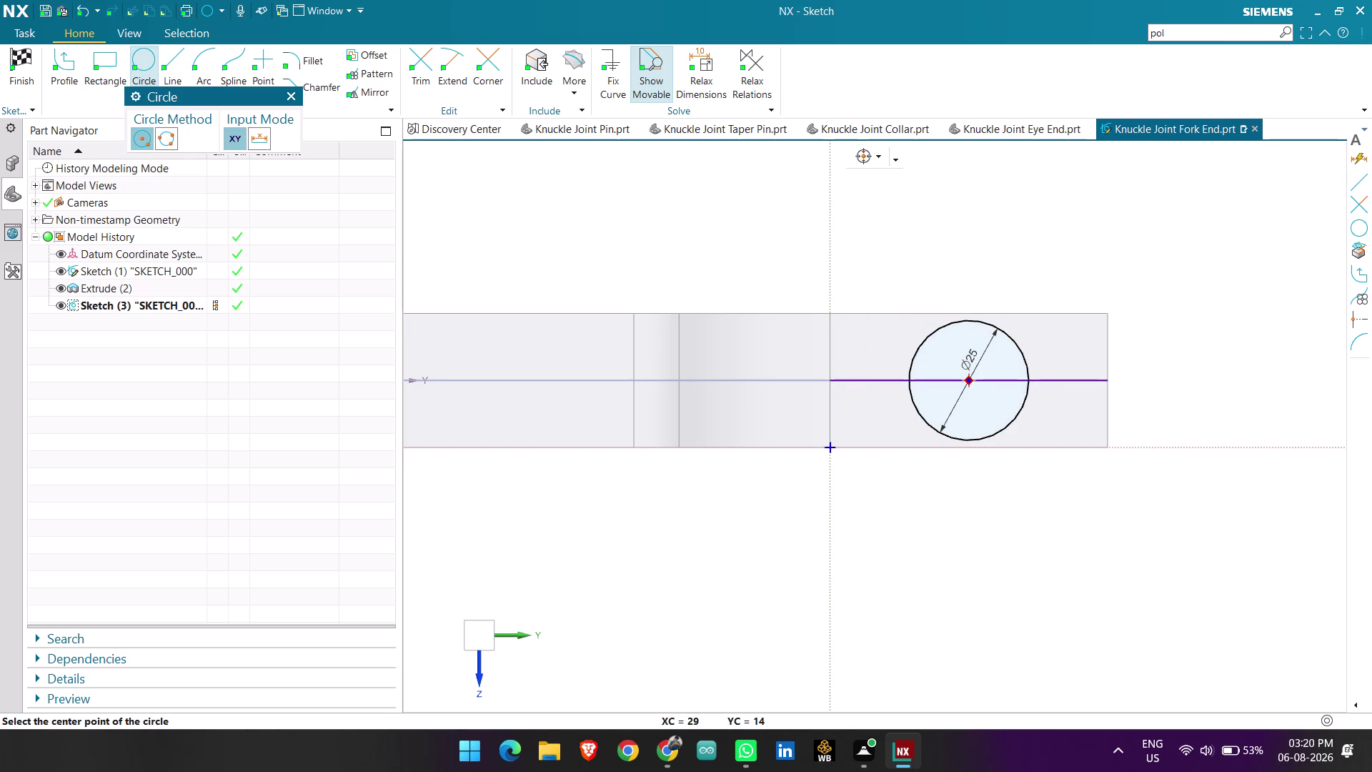
Add a concentric Ø52 circle and finish the sketch.
click(967, 380)
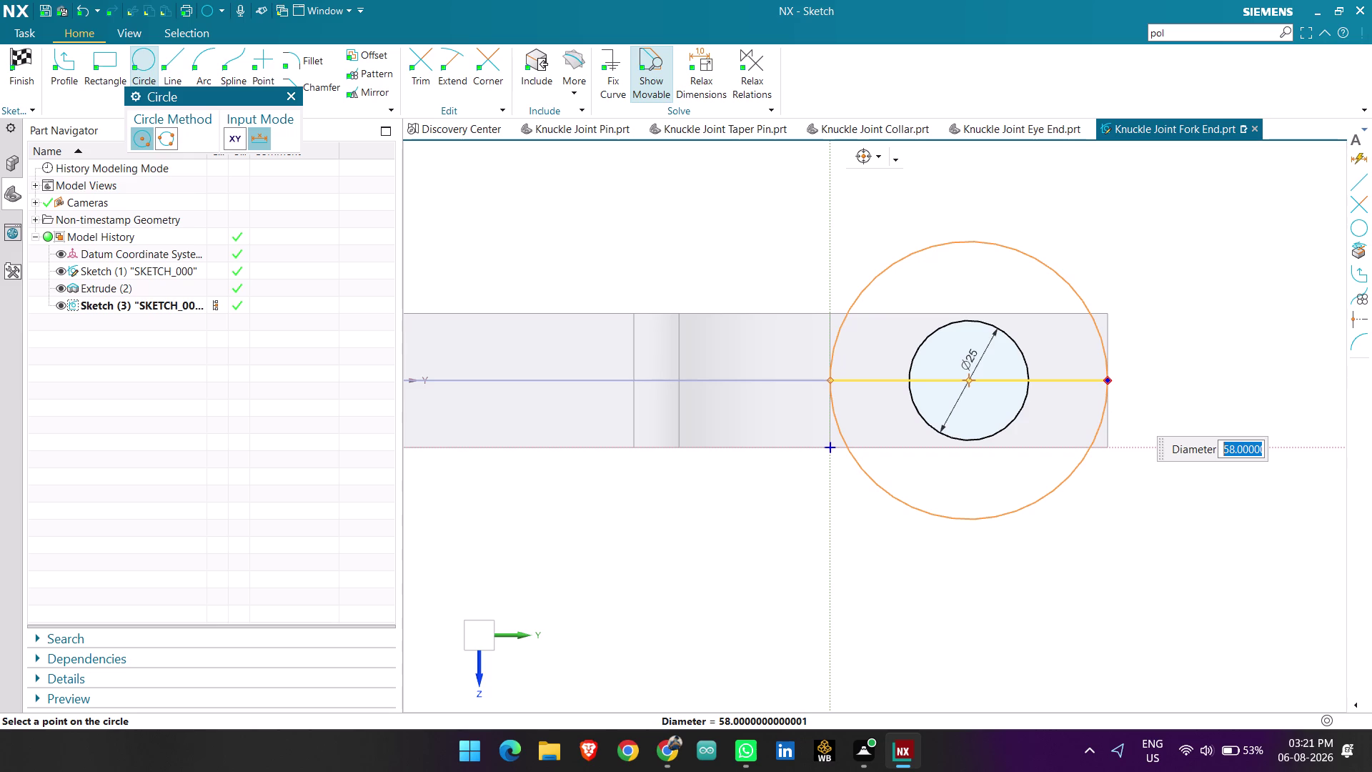
text(5)
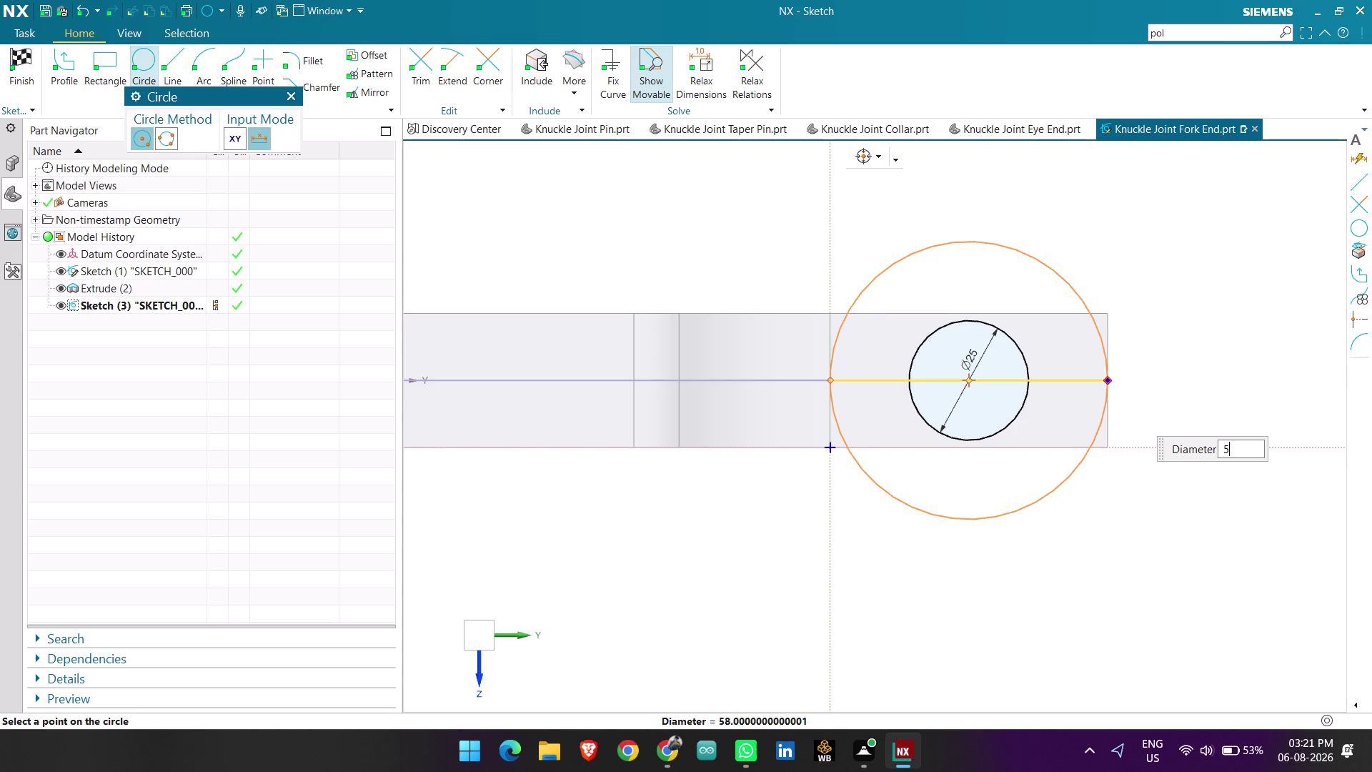
text(2)
key(Return)
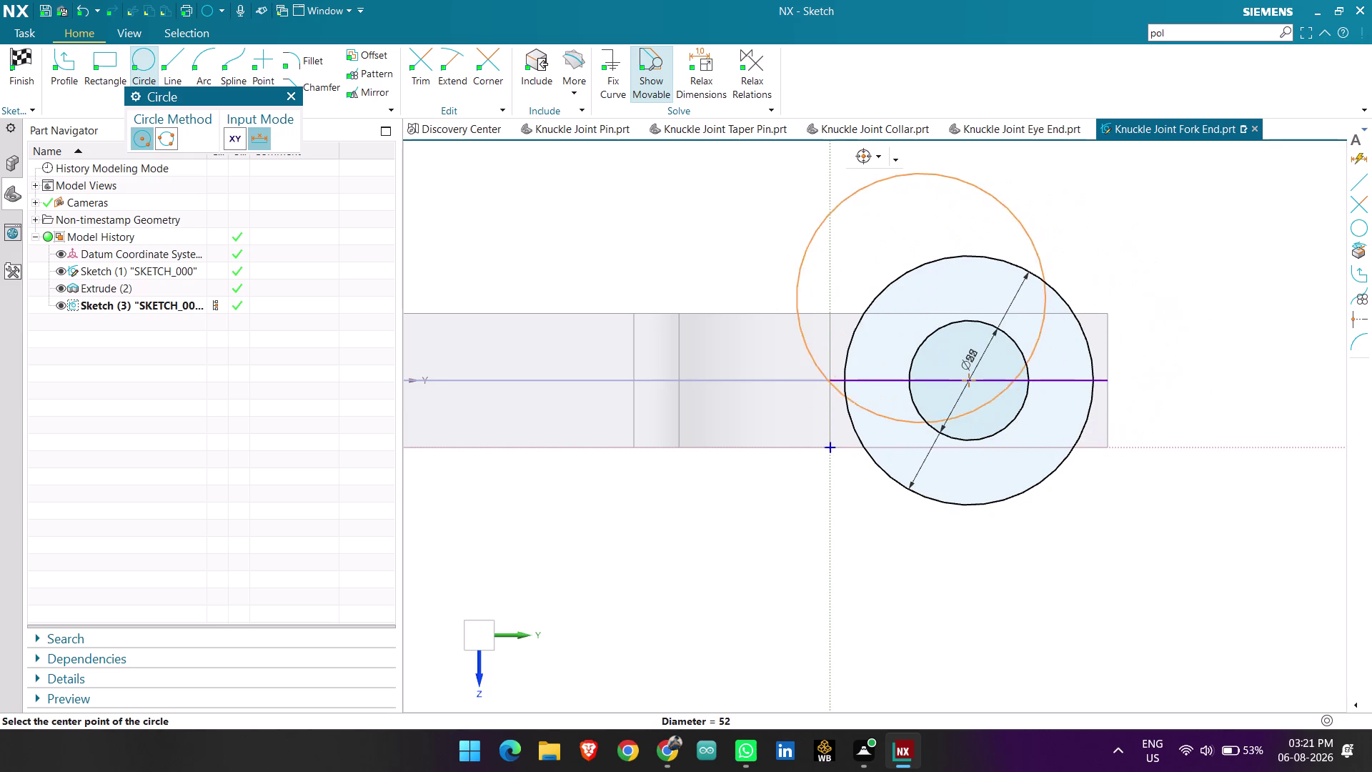
key(Escape)
key(Escape)
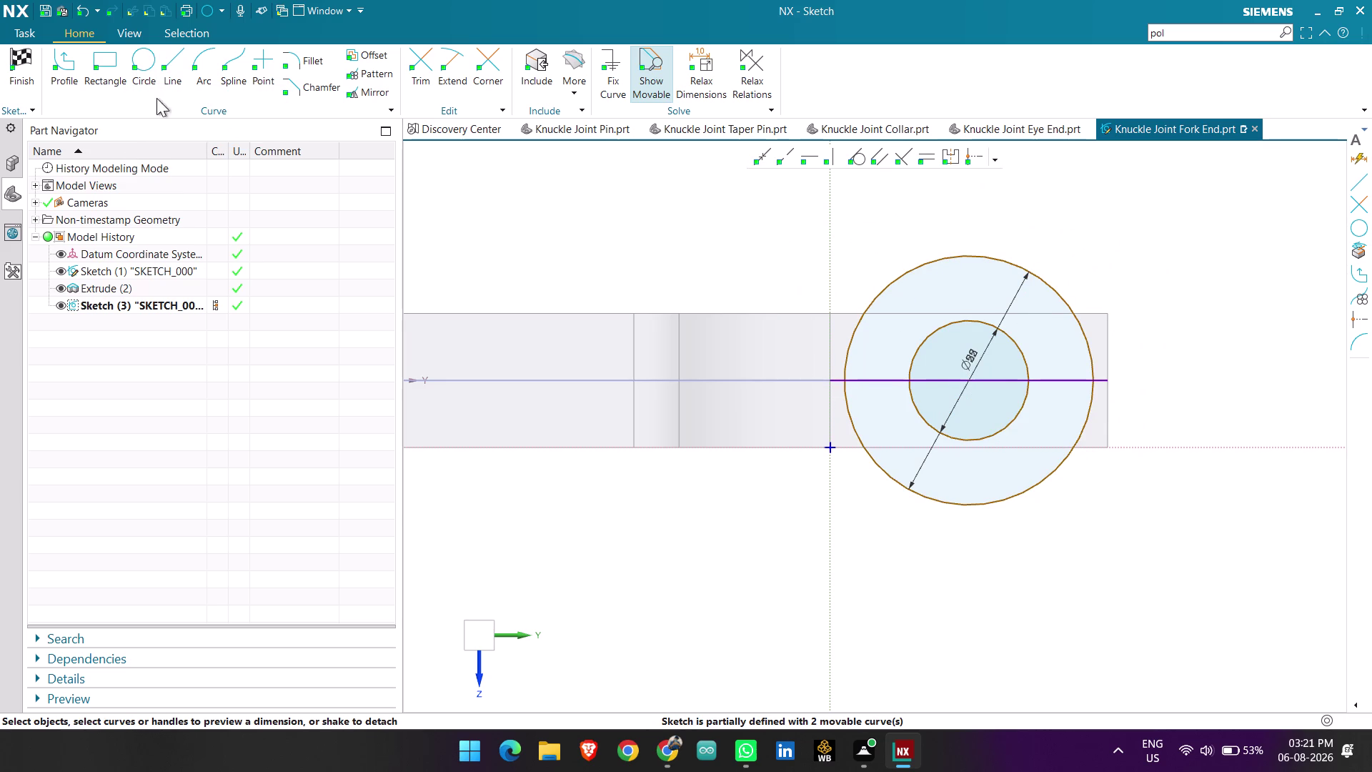
click(26, 76)
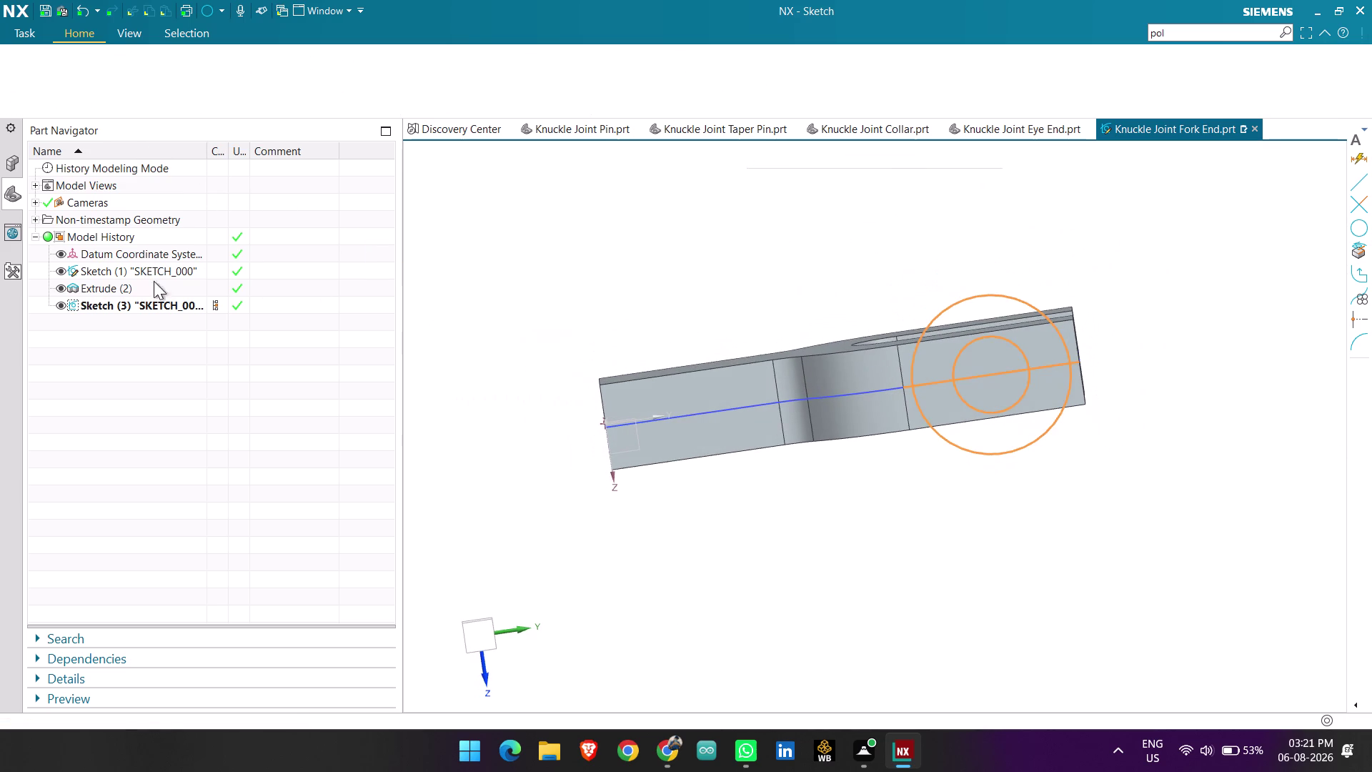
Reopen fork profile Sketch (1) using Edit with Rollback.
click(138, 270)
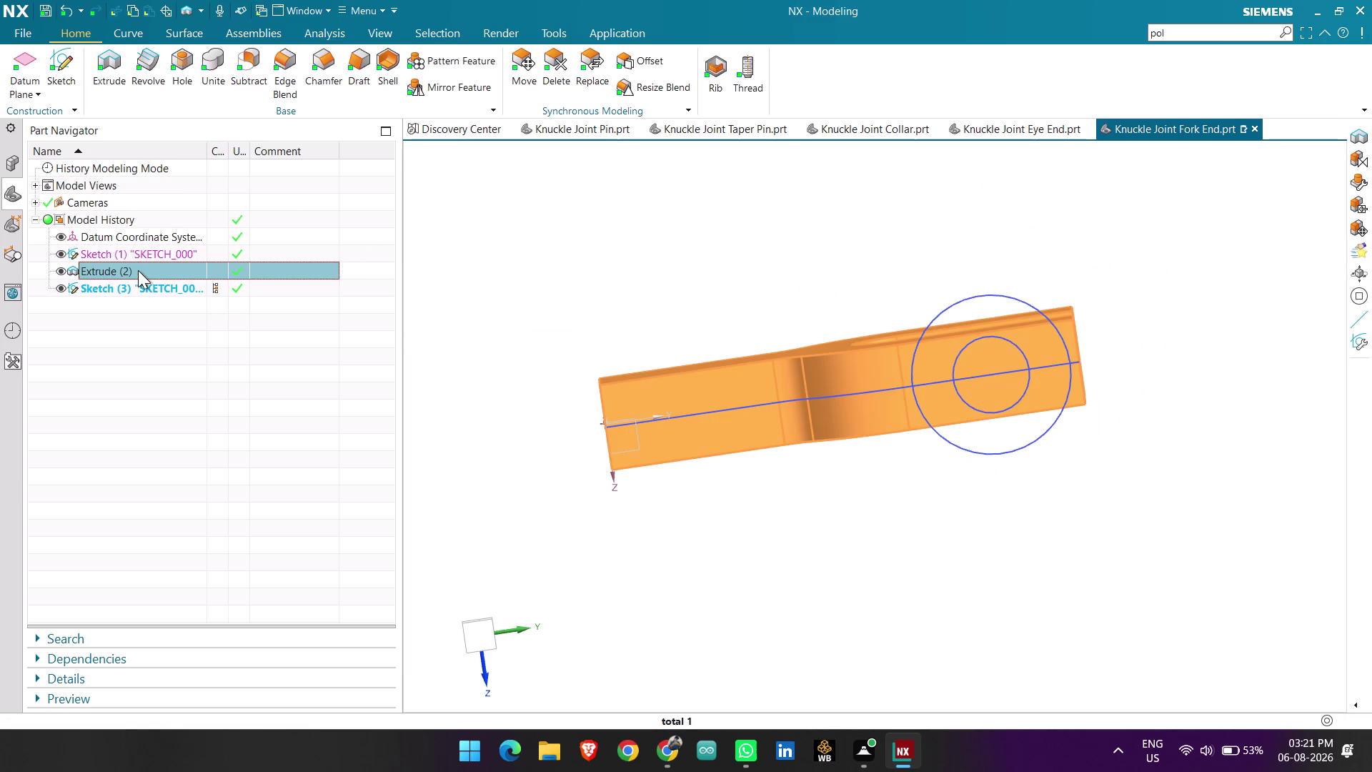
click(143, 248)
right_click(143, 248)
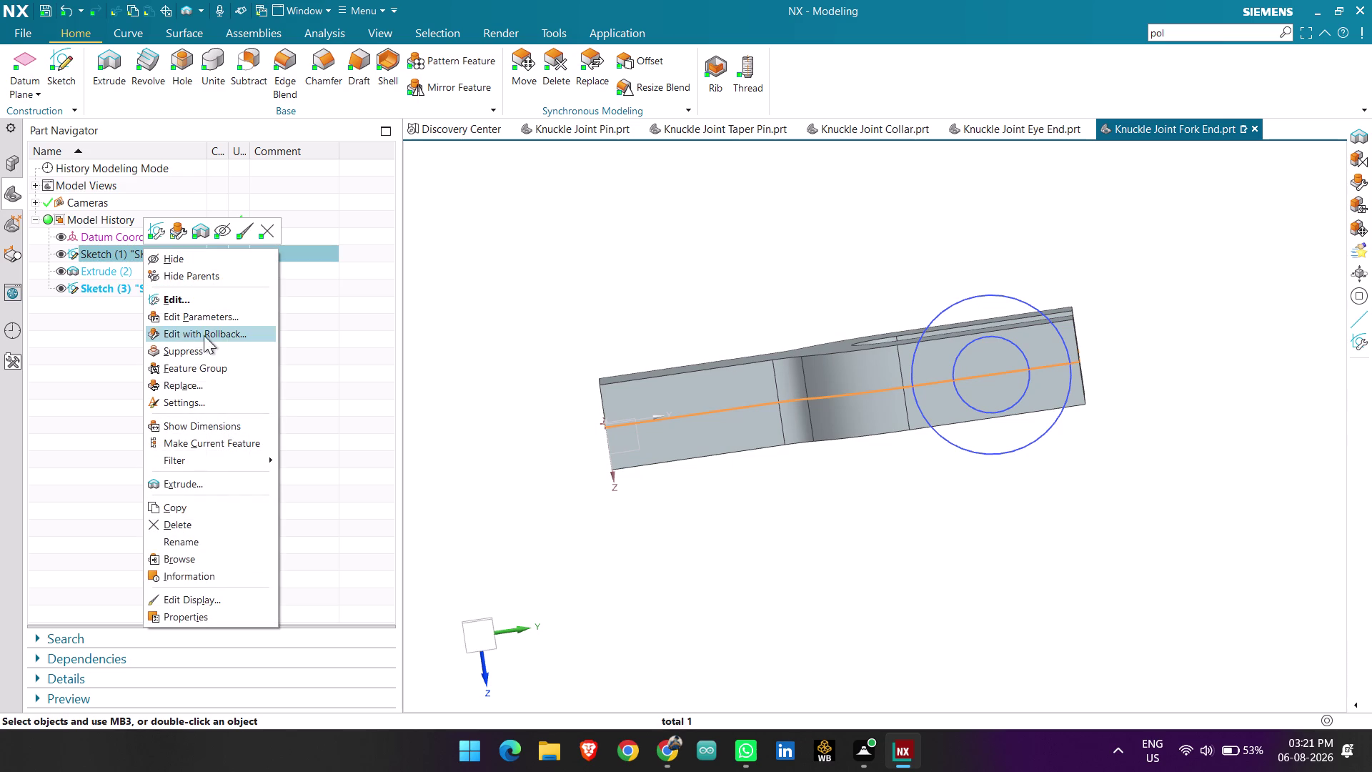
click(213, 331)
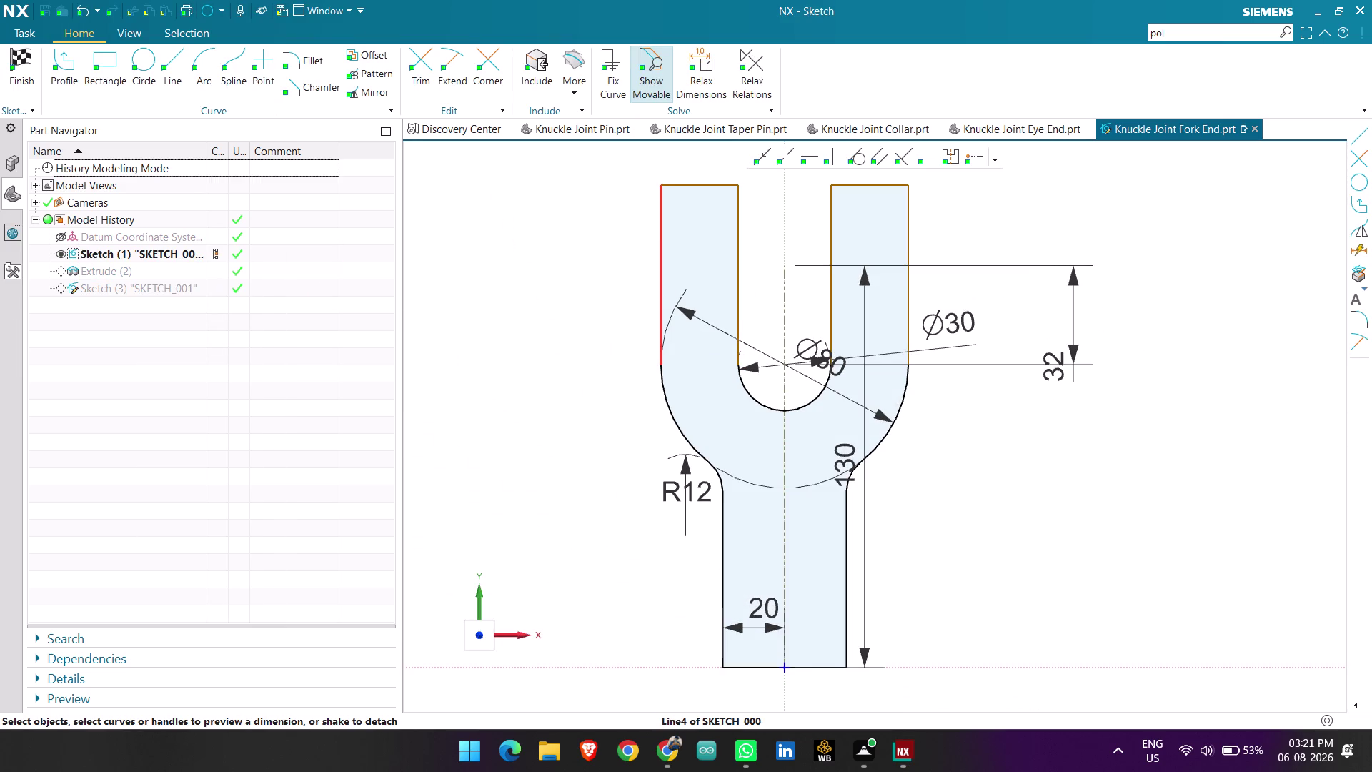
click(657, 248)
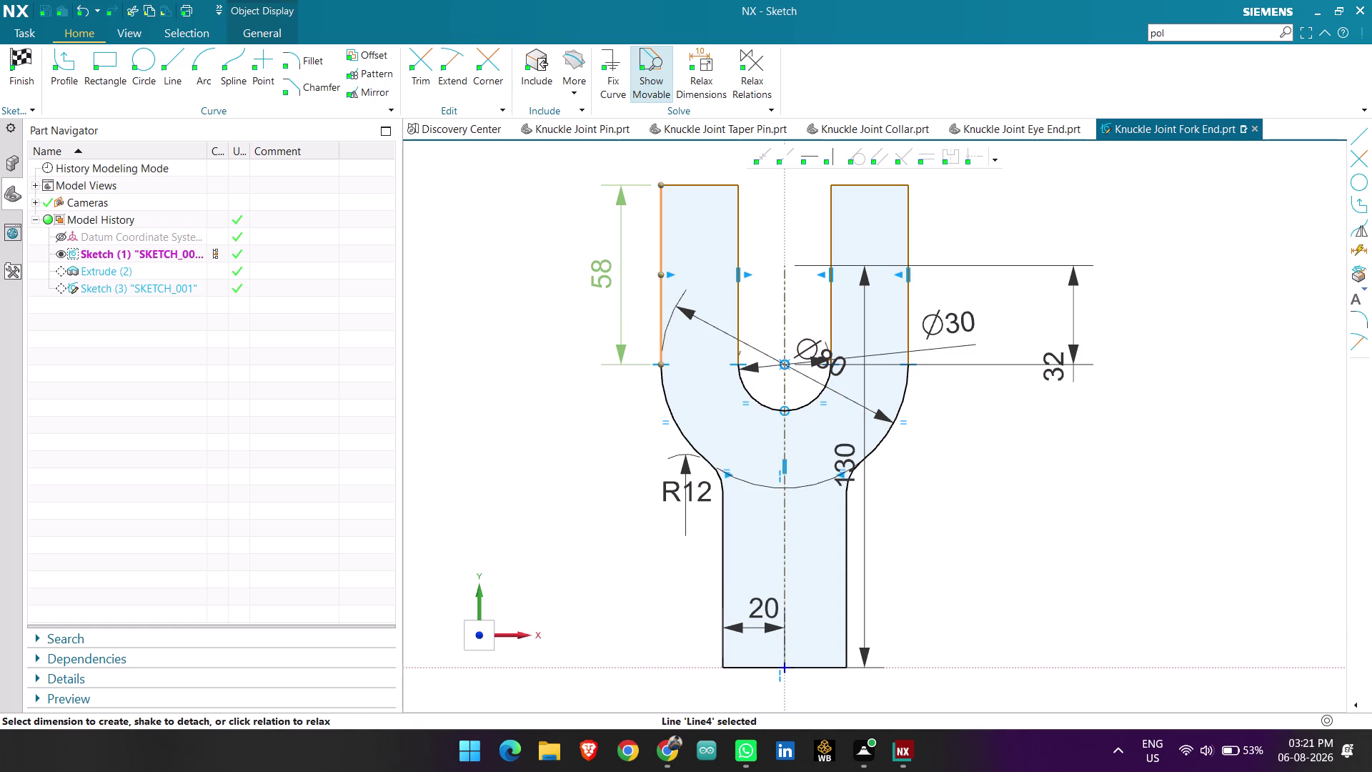
key(Escape)
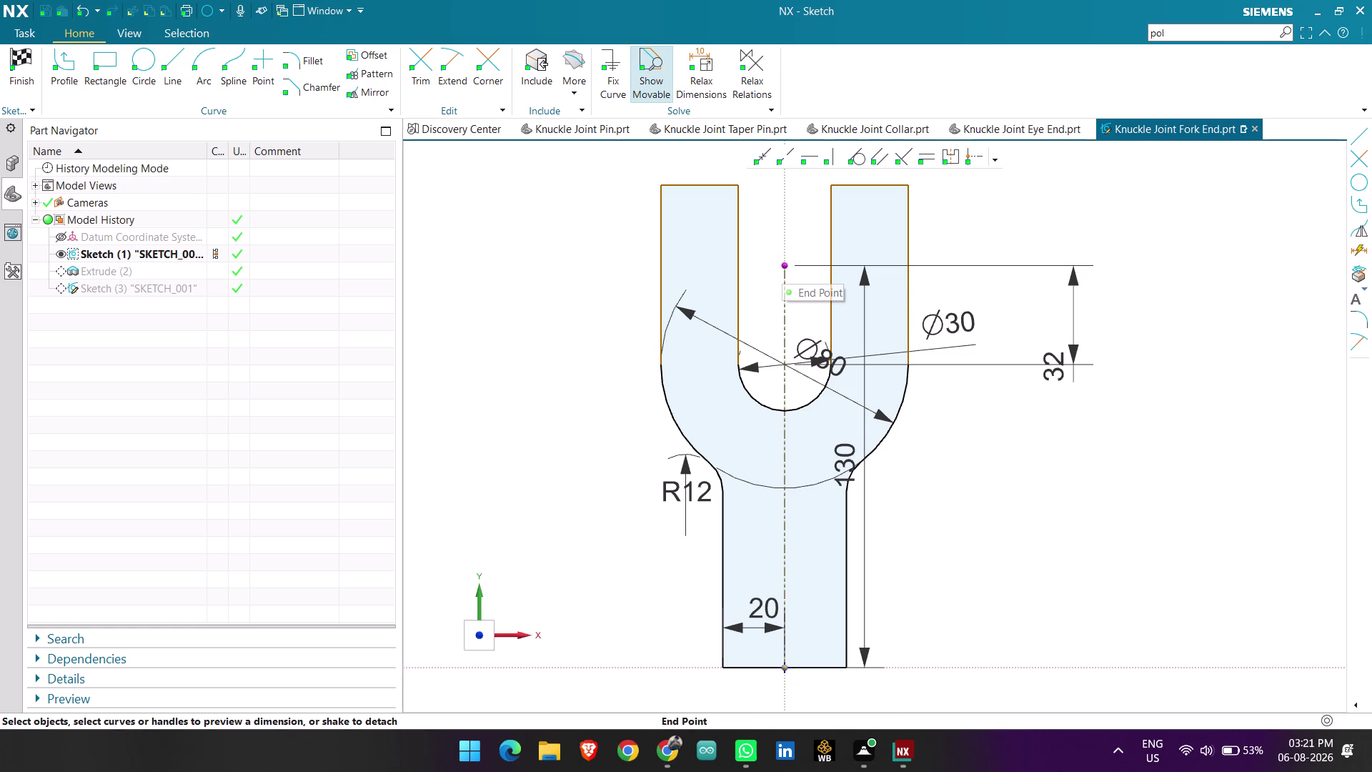
Draw a horizontal line from the centreline across the left prong.
click(170, 63)
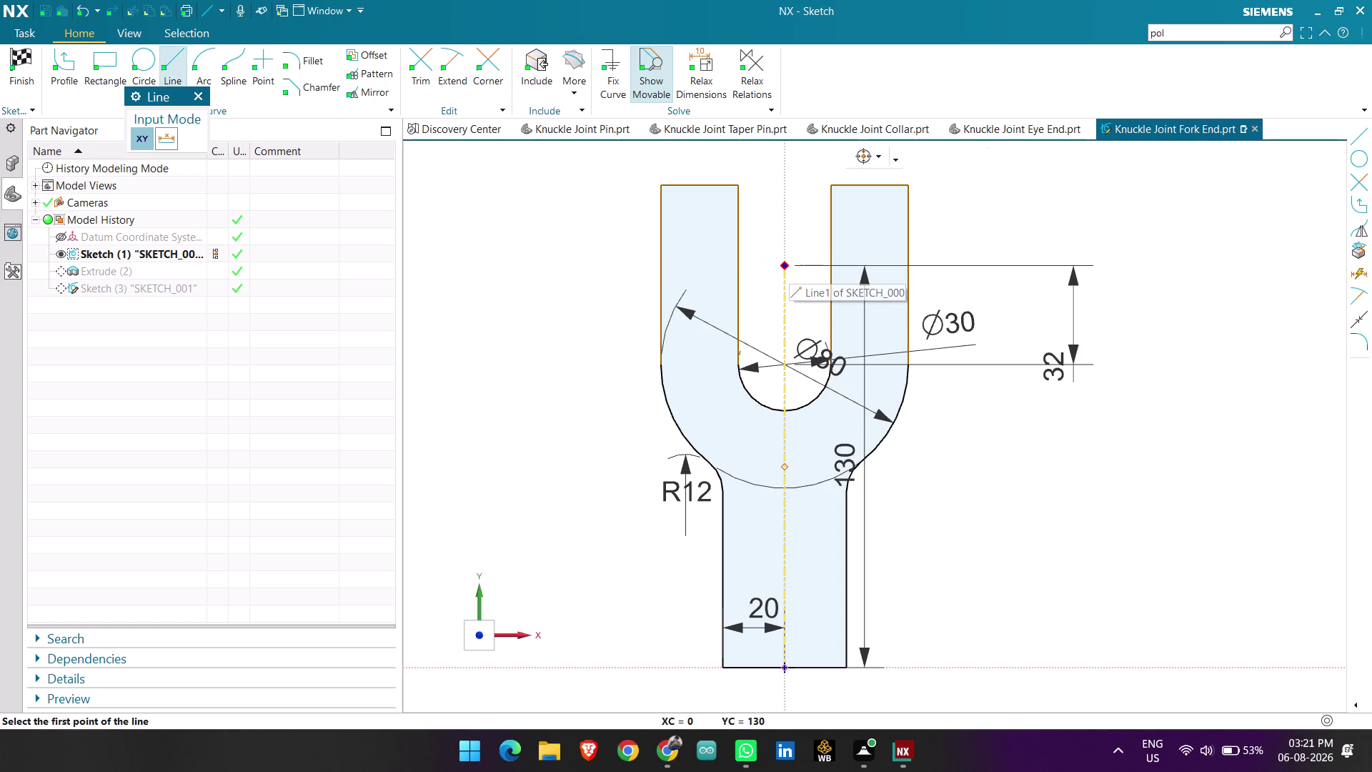
click(788, 265)
click(621, 263)
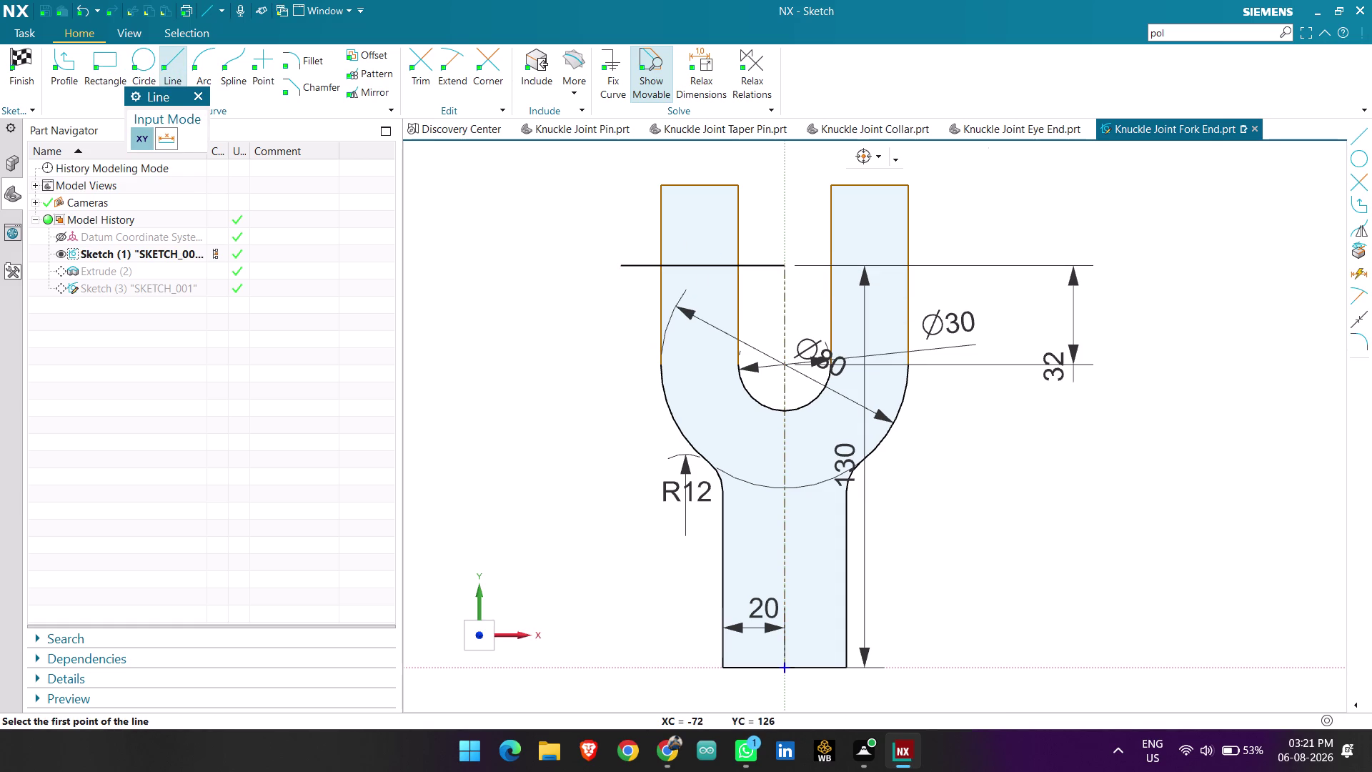
key(Escape)
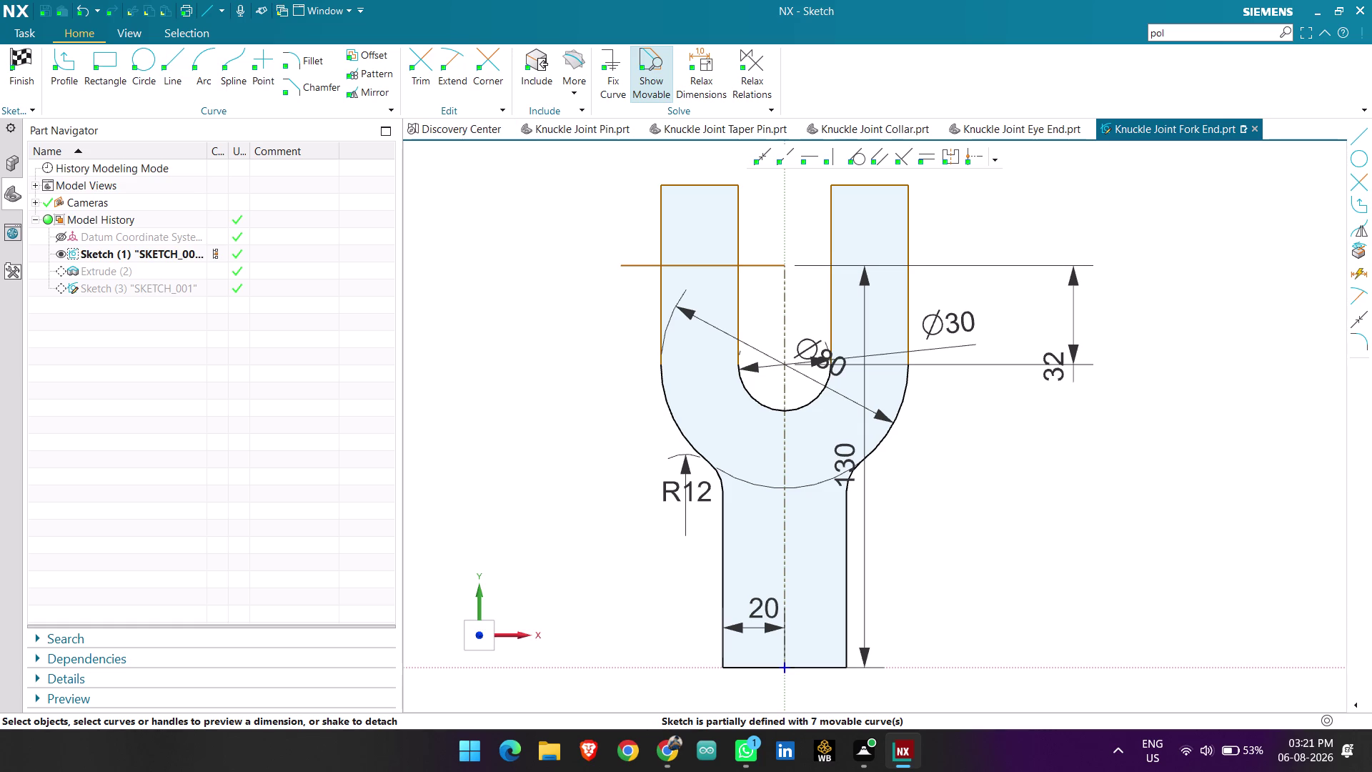
Dimension the new line 26 below the top of the left prong.
key(d)
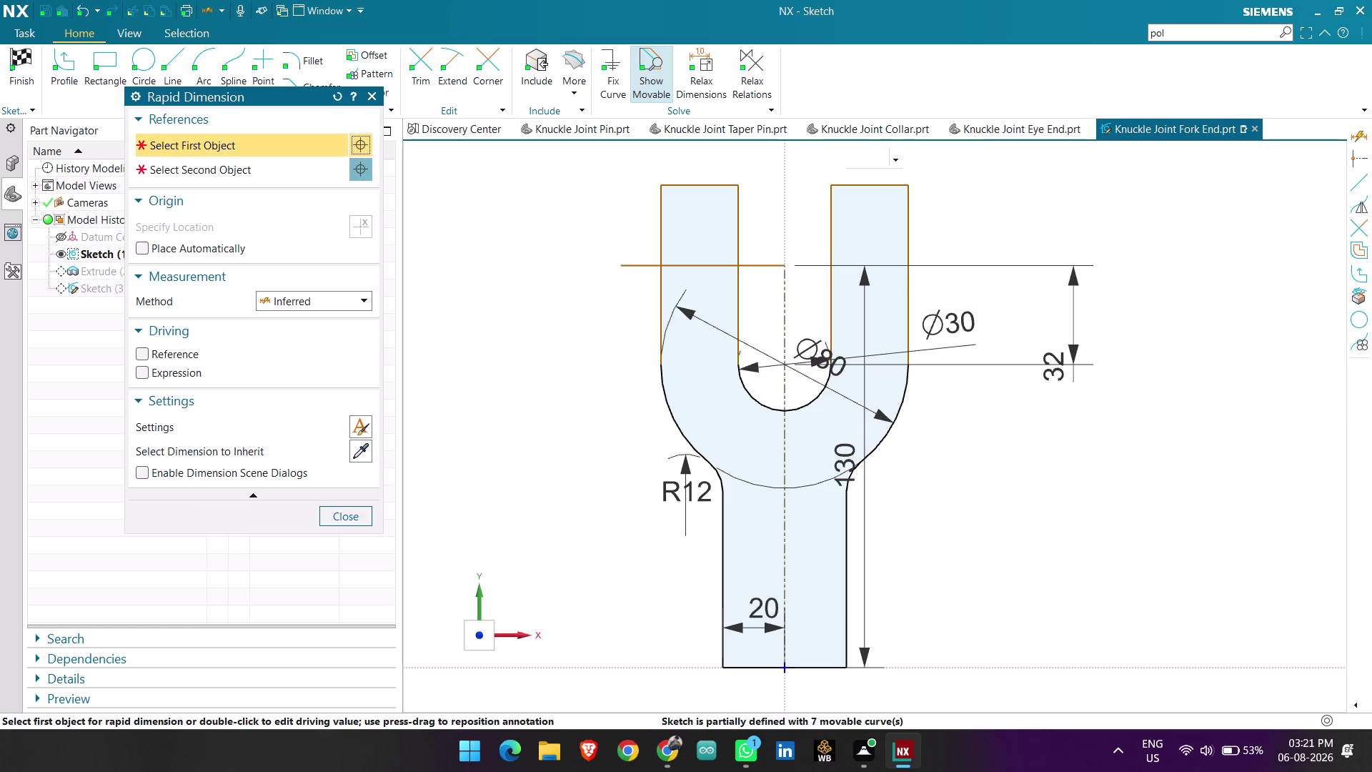
click(625, 264)
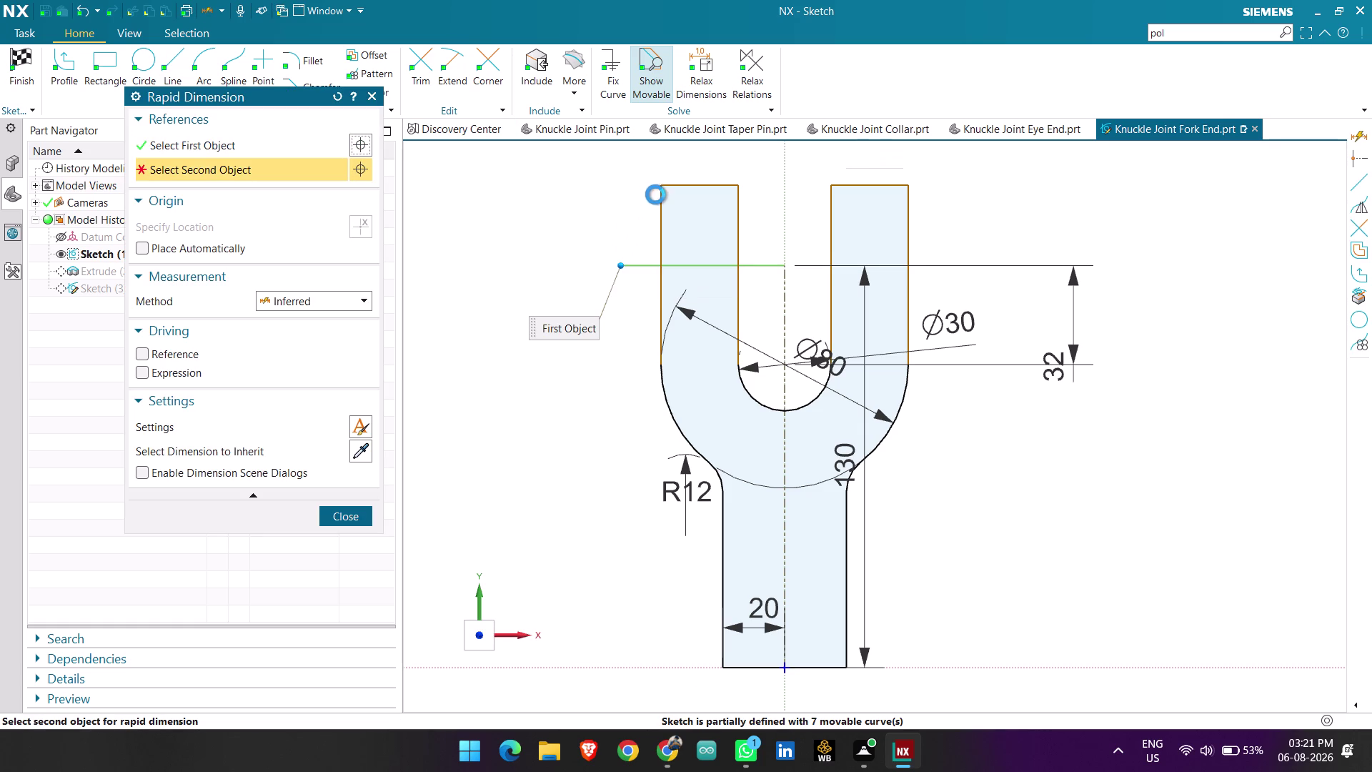
click(659, 187)
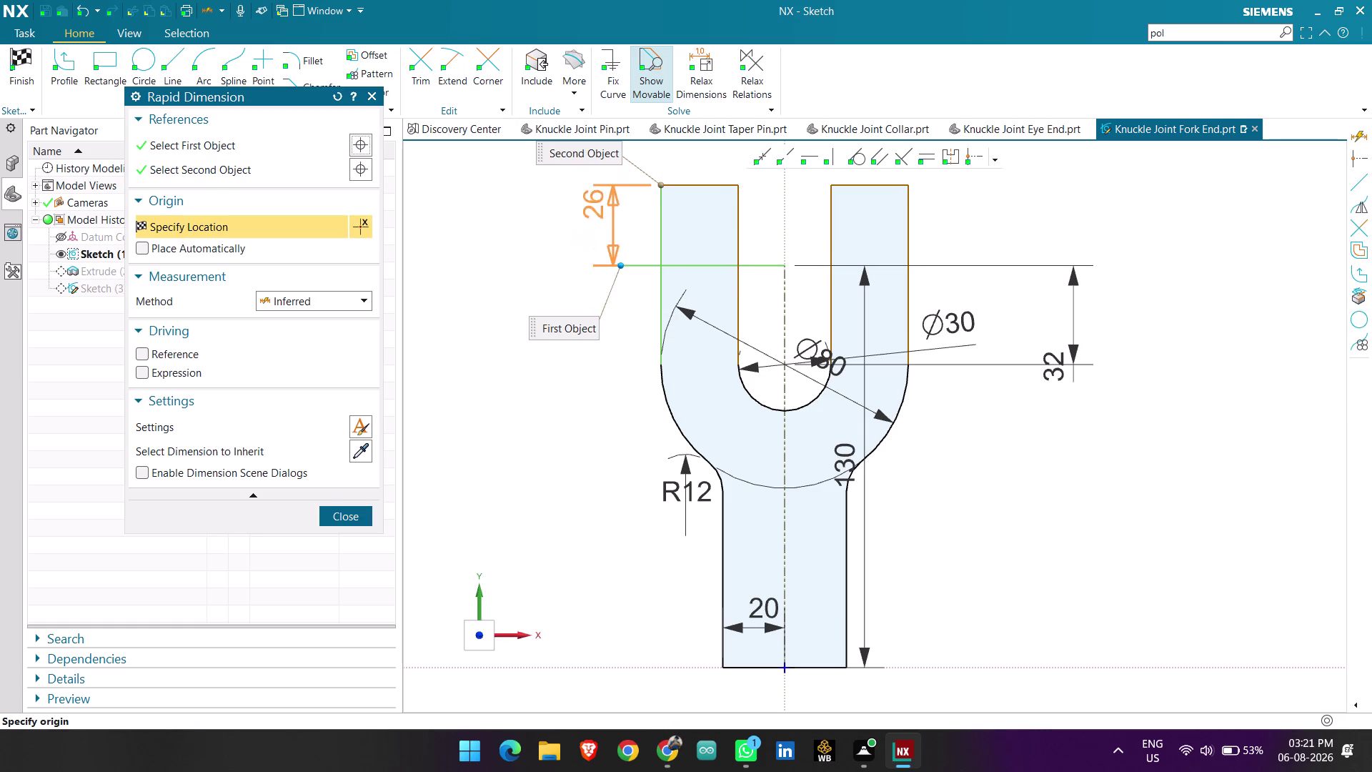
click(600, 217)
key(Escape)
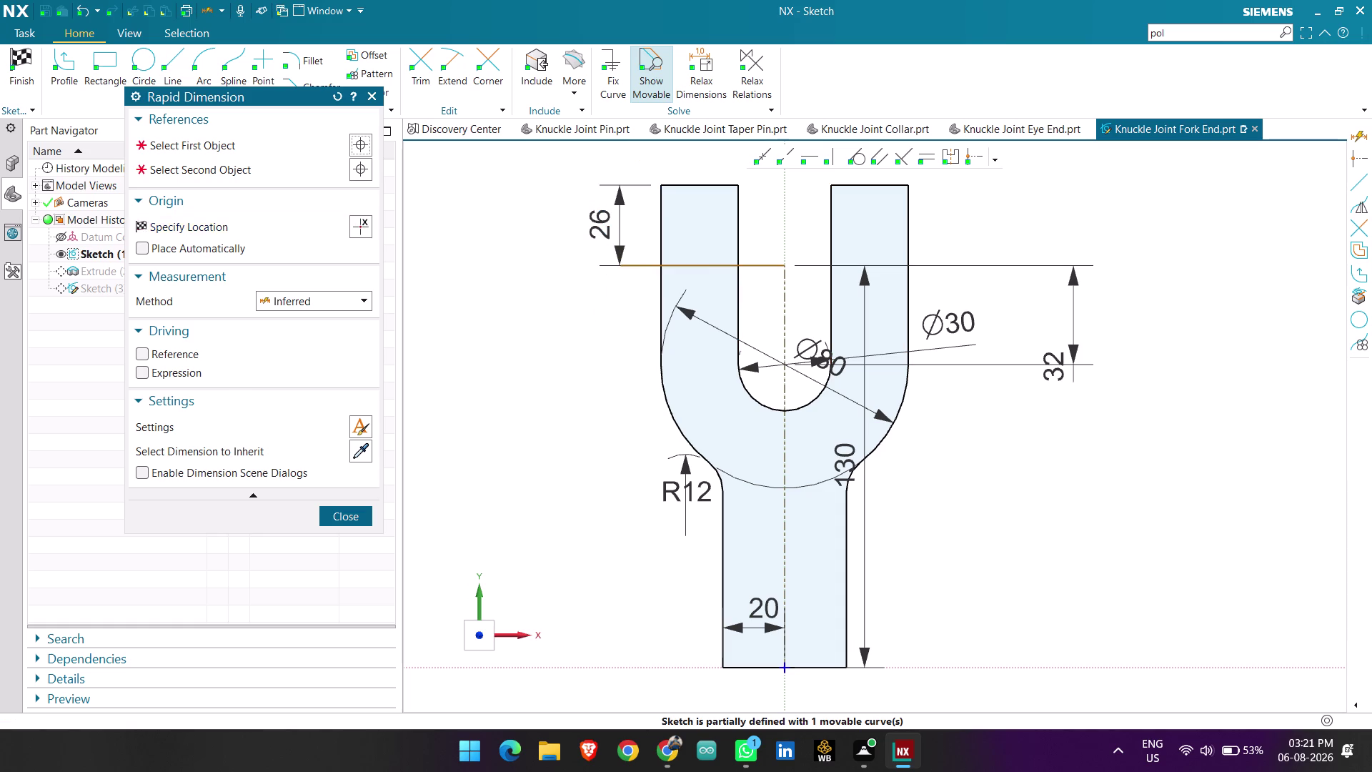
key(Escape)
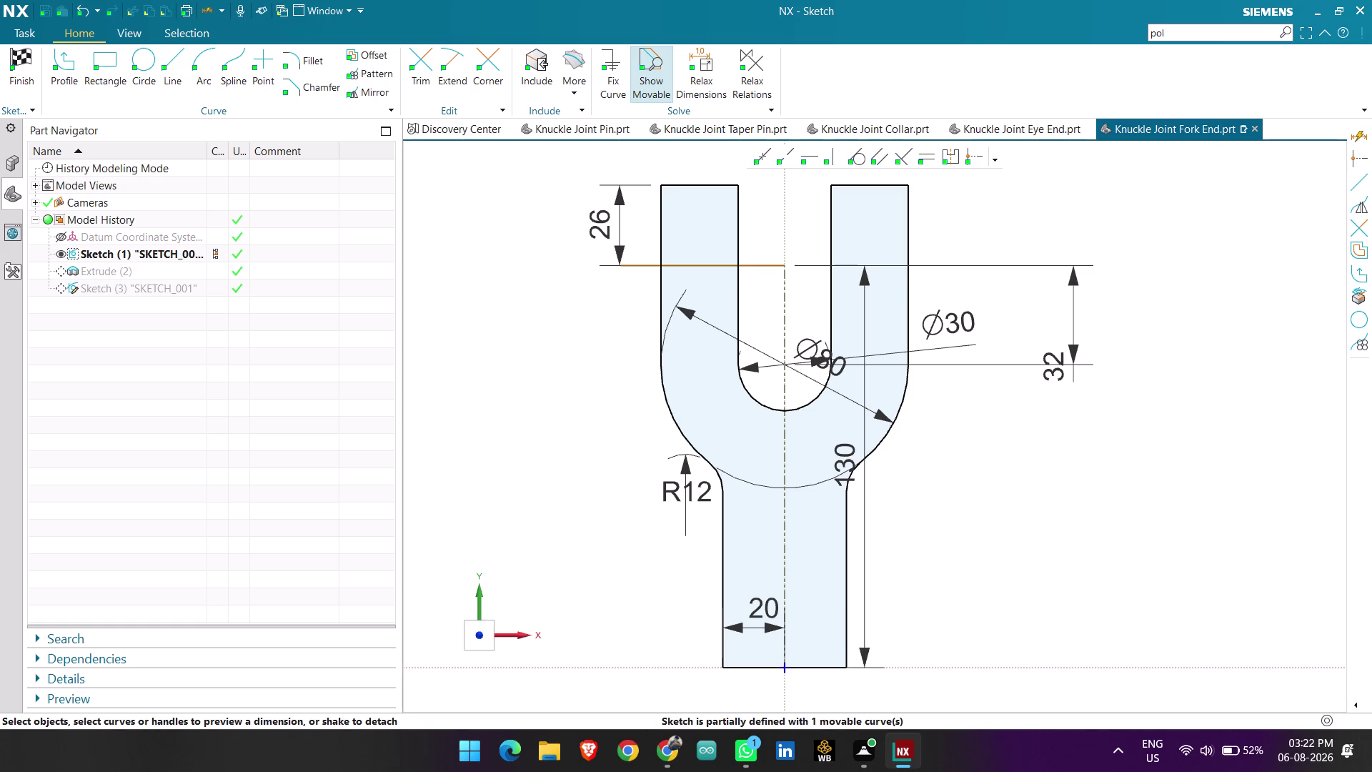
Select the new horizontal line and finish the fork profile sketch.
right_click(694, 266)
click(704, 244)
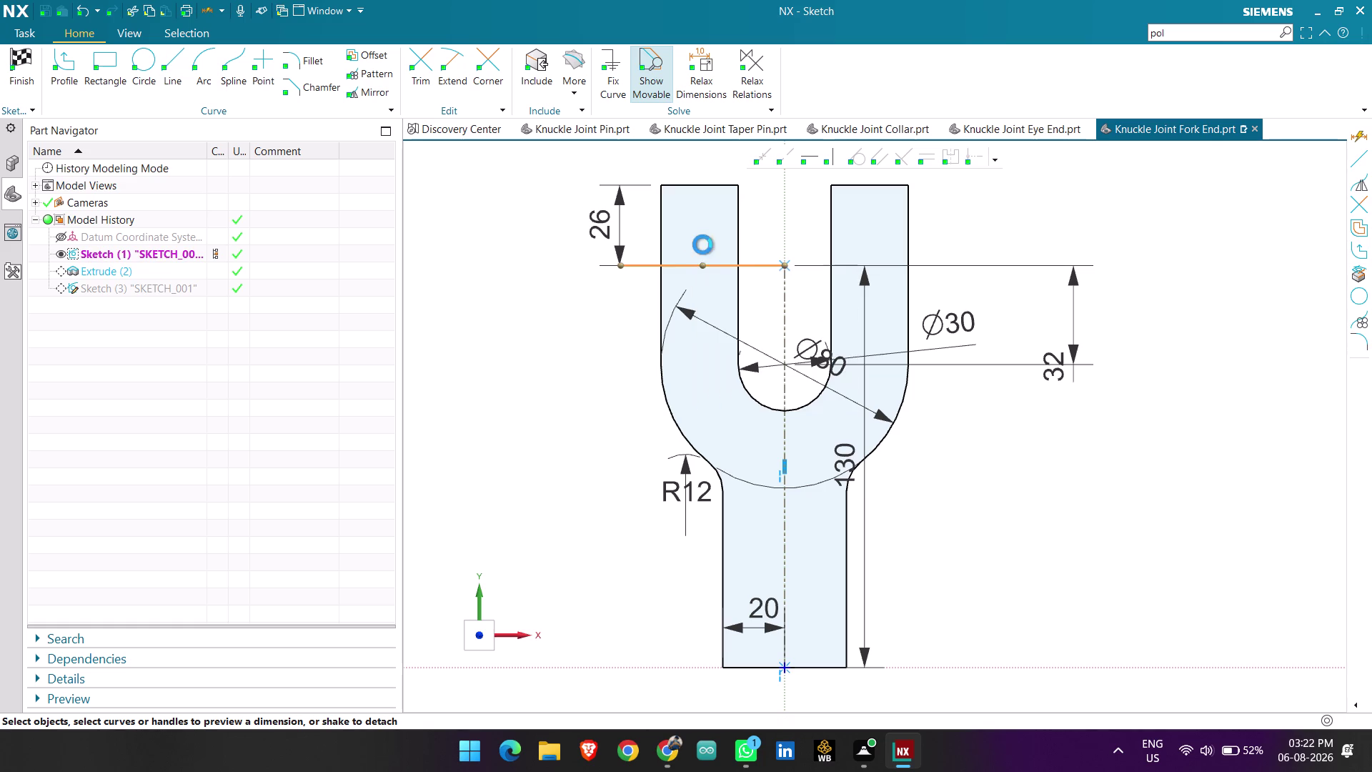
click(22, 70)
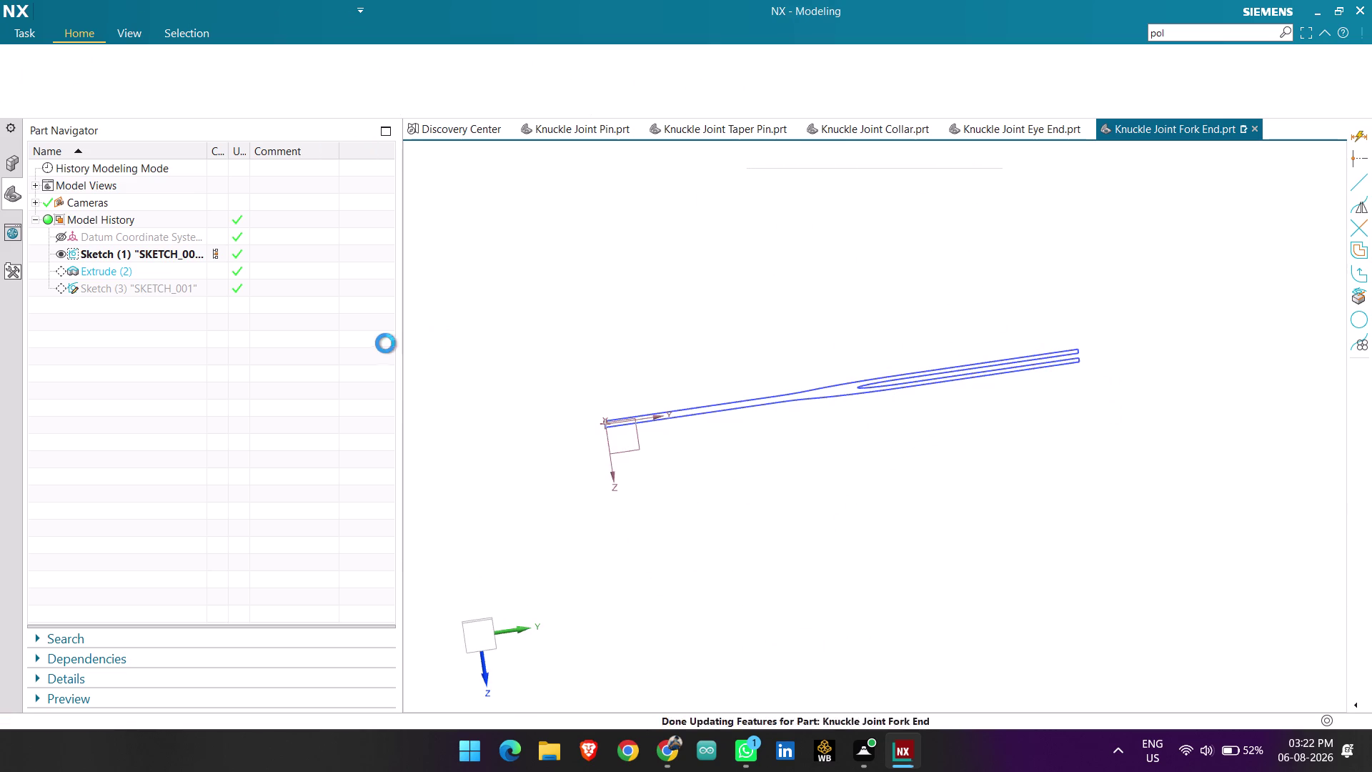
Reopen the circle sketch, Sketch (3), via Edit Parameters.
click(158, 289)
right_click(158, 289)
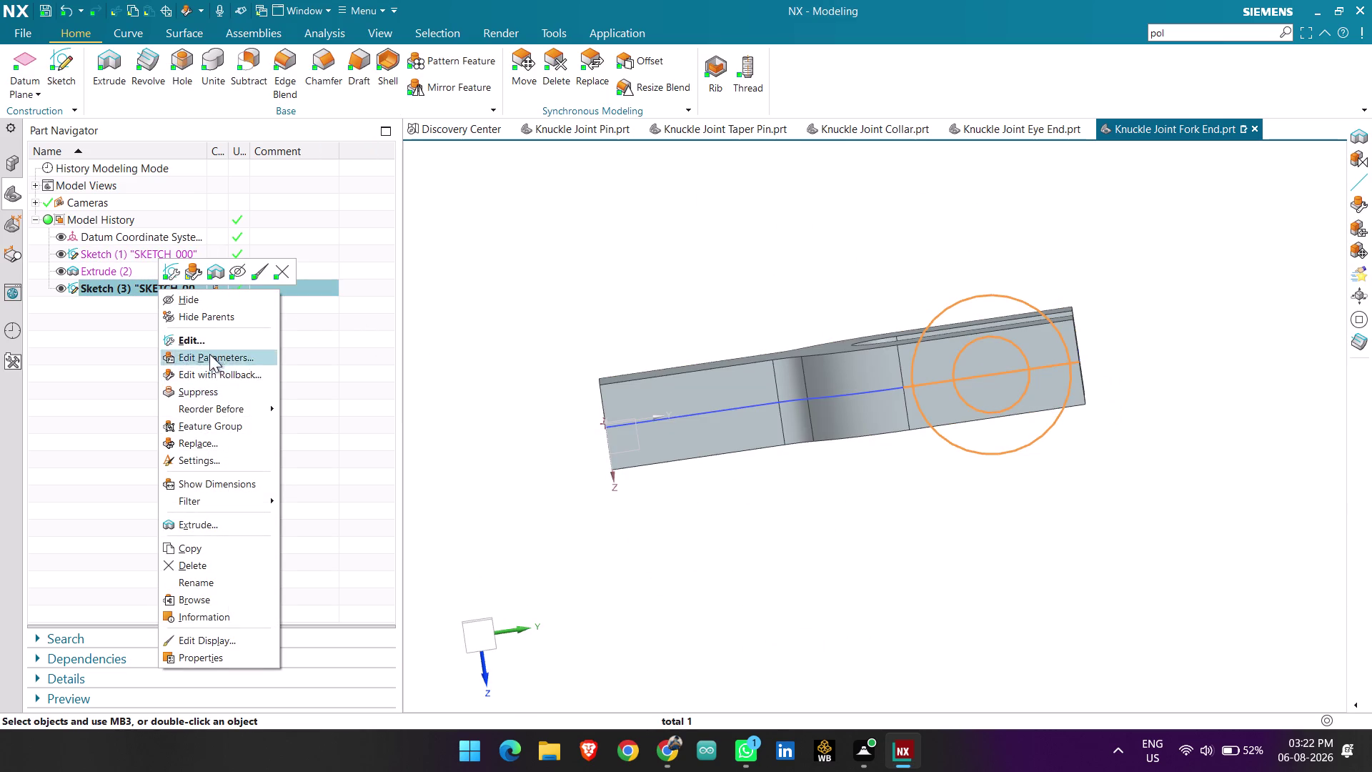
click(224, 373)
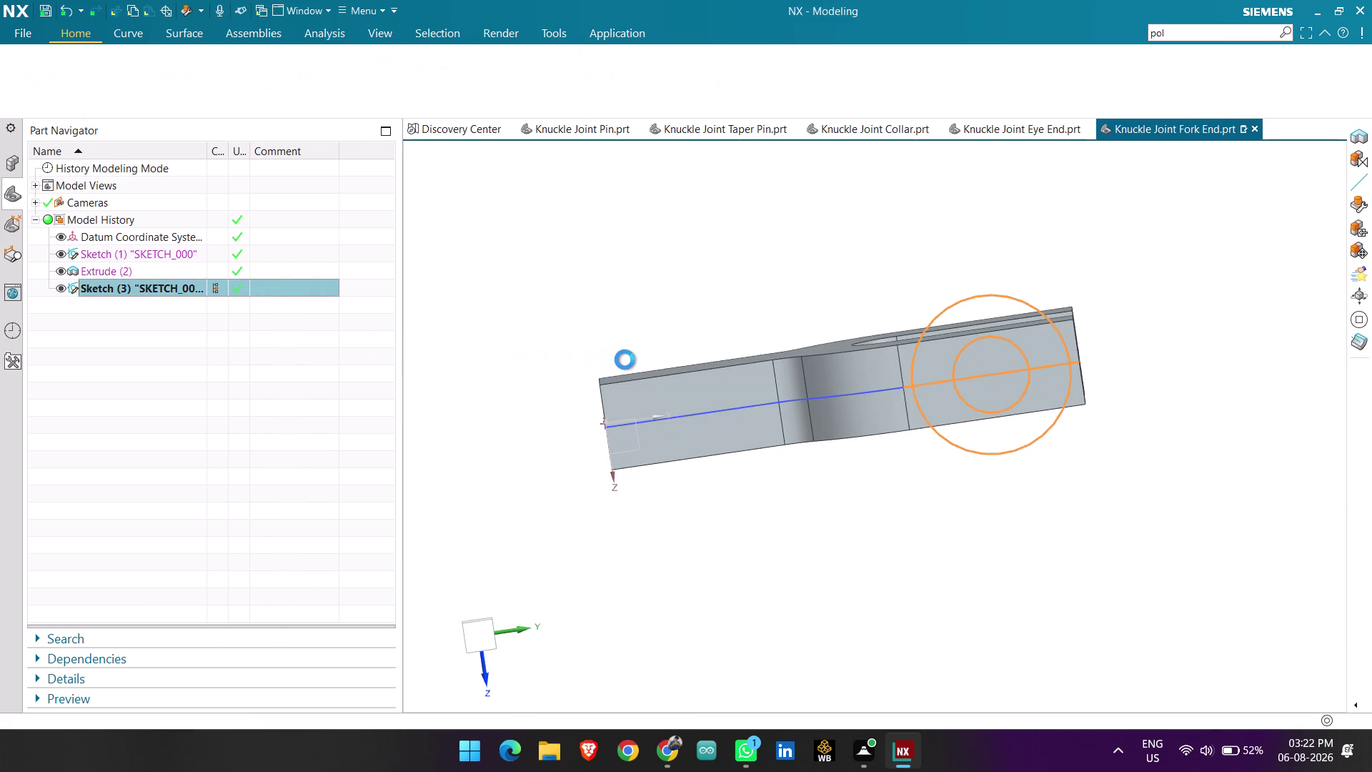
Undo the recent sketch changes with repeated Ctrl+Z.
scroll(down, 3)
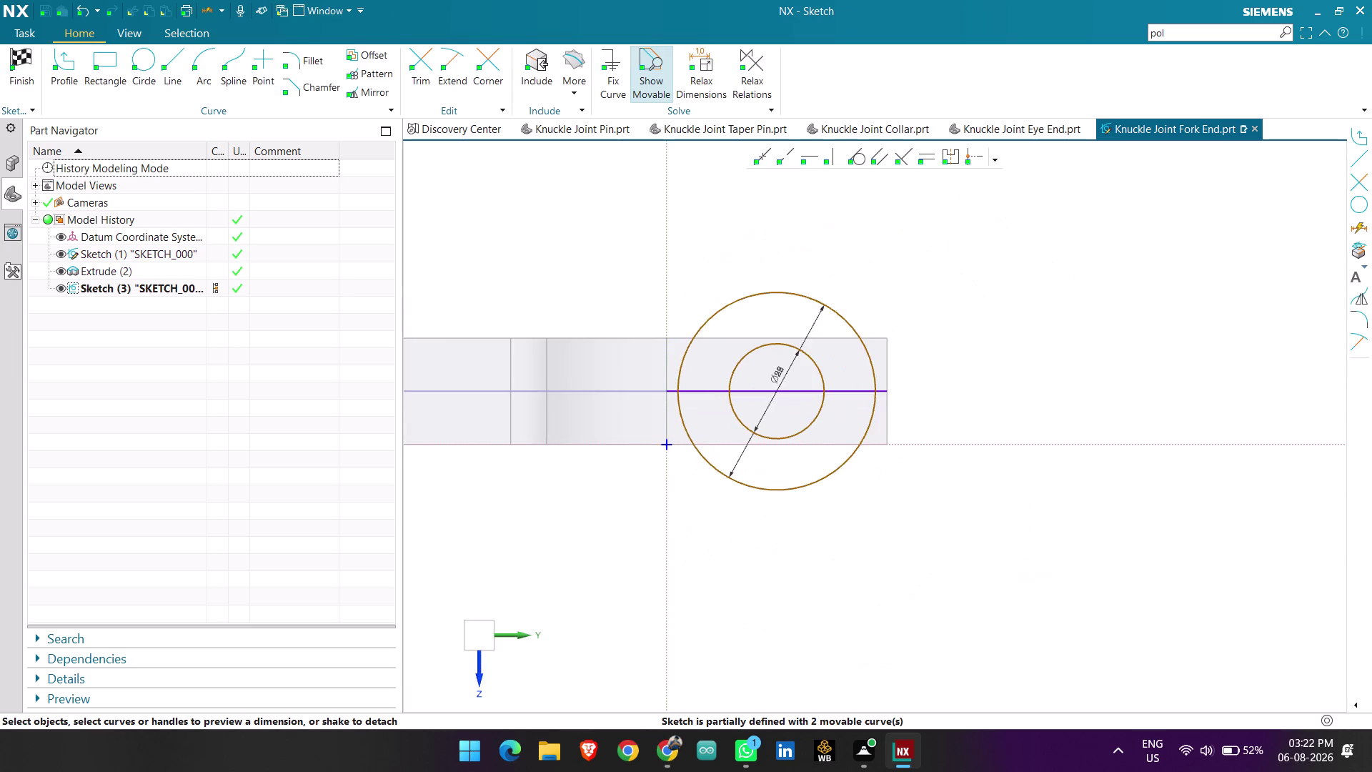
scroll(up, 3)
scroll(up, 3)
key(Escape)
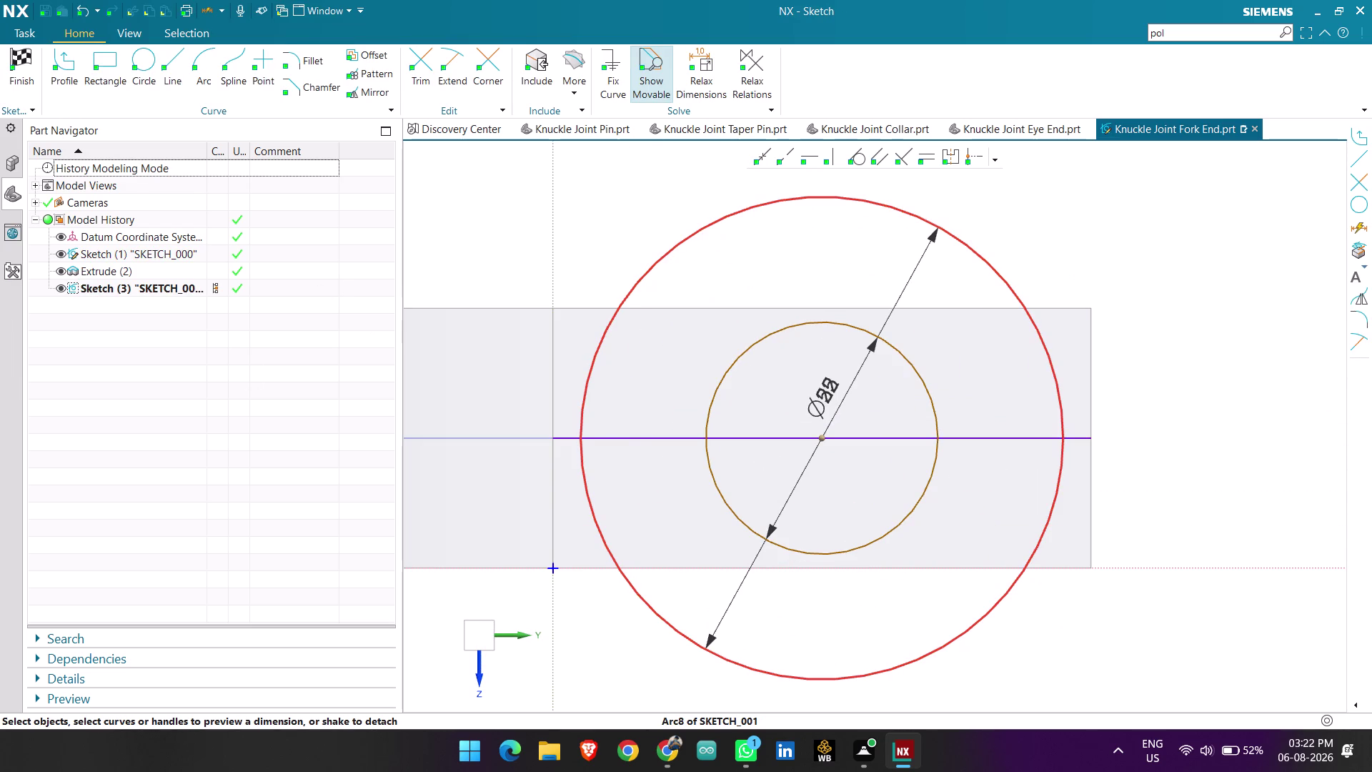
key(ctrl+z)
key(ctrl+z)
key(ctrl+z)
key(ctrl+z)
key(ctrl+z)
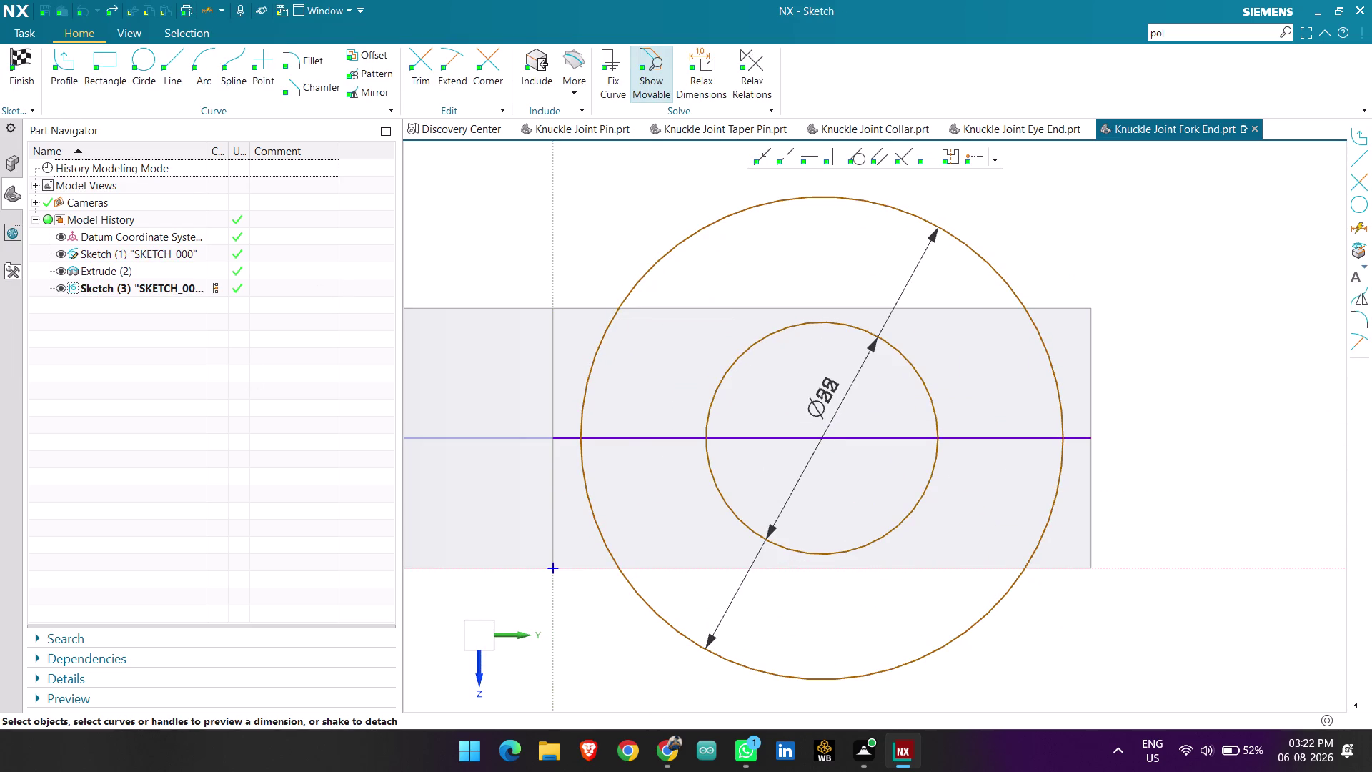
key(ctrl+z)
key(ctrl+z)
key(ctrl+z)
Delete the old sketch circles.
right_click(663, 249)
click(742, 229)
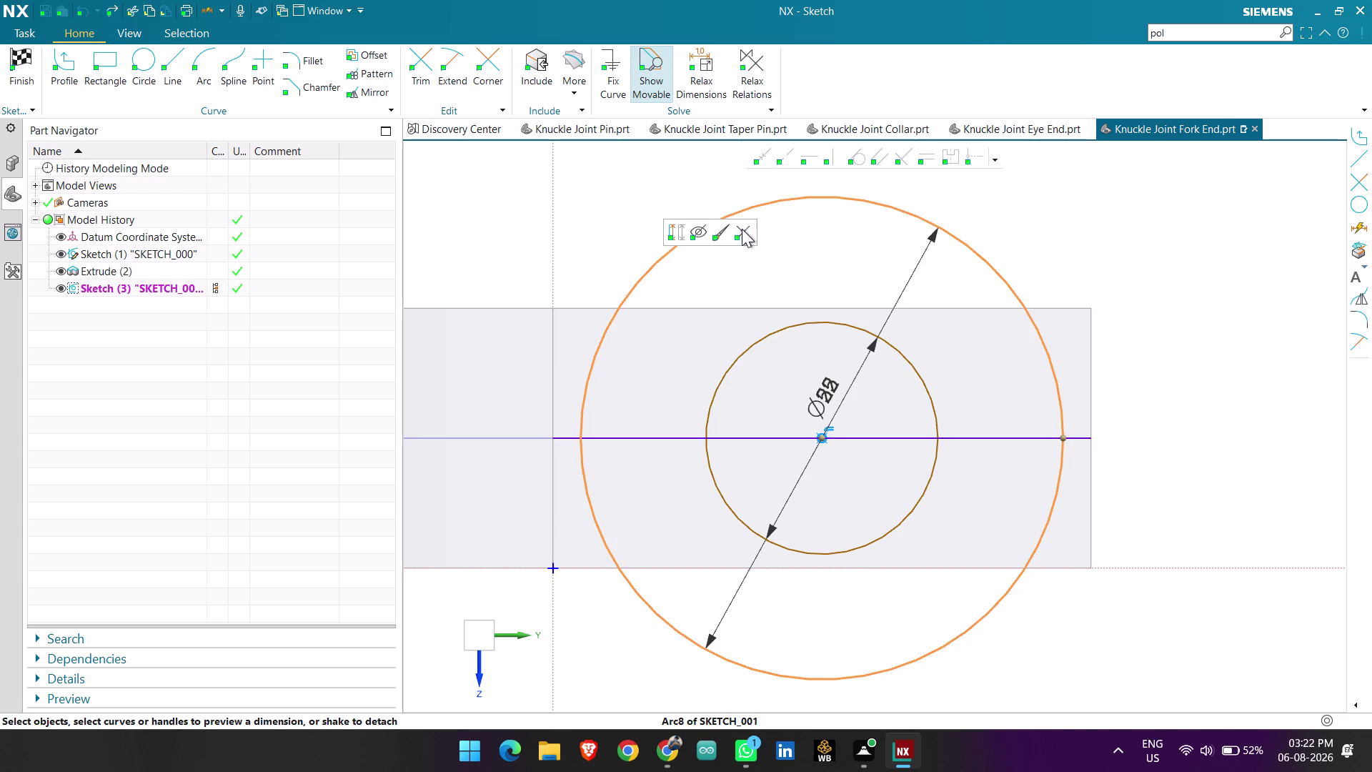
right_click(771, 339)
click(856, 323)
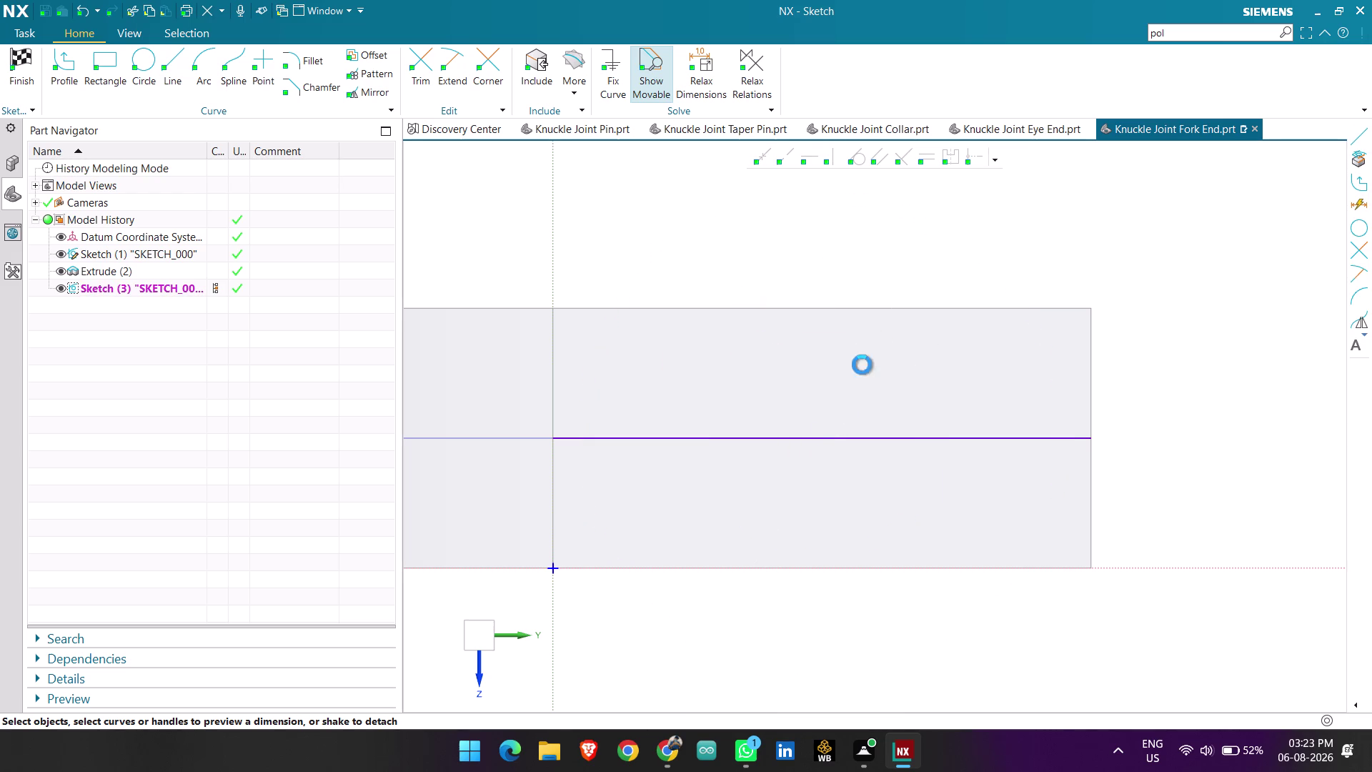
right_click(788, 437)
click(874, 423)
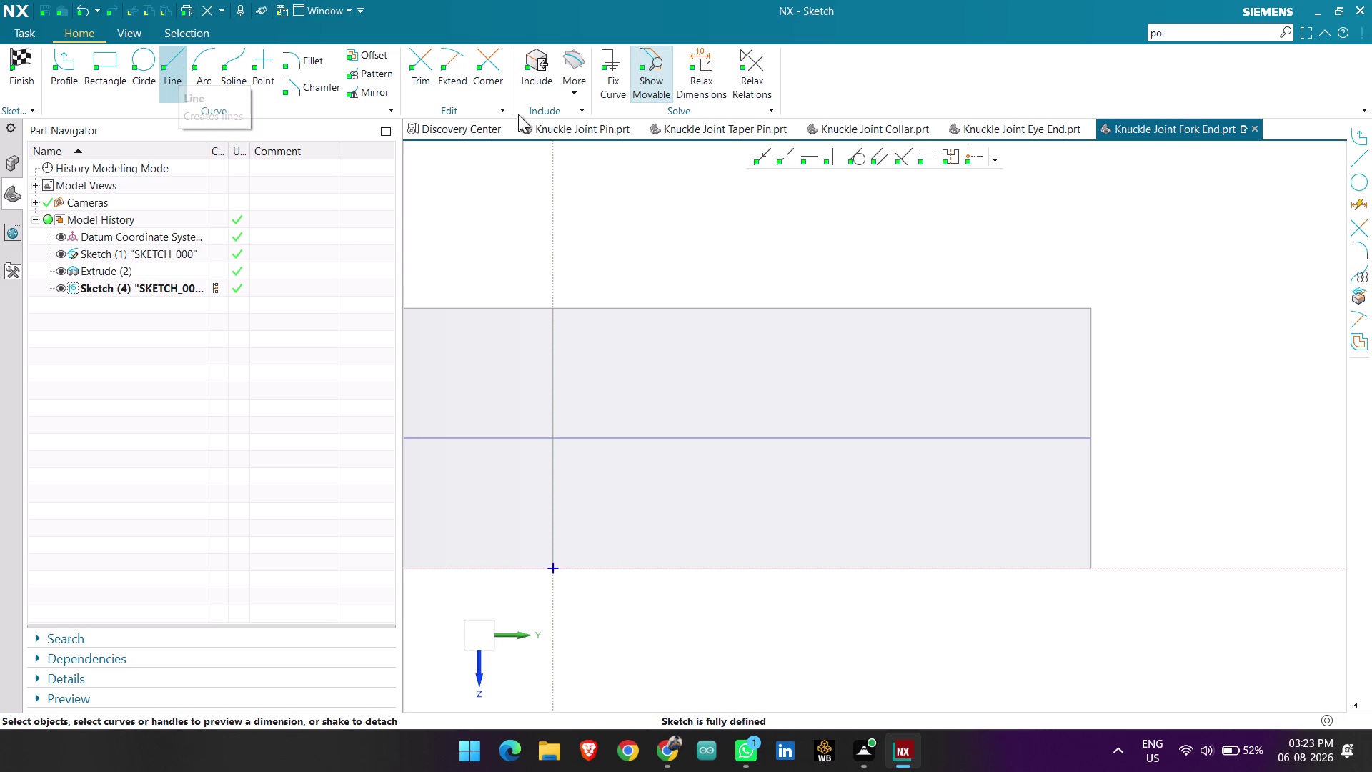
Project the rod's right end edge into the sketch as a line.
click(169, 65)
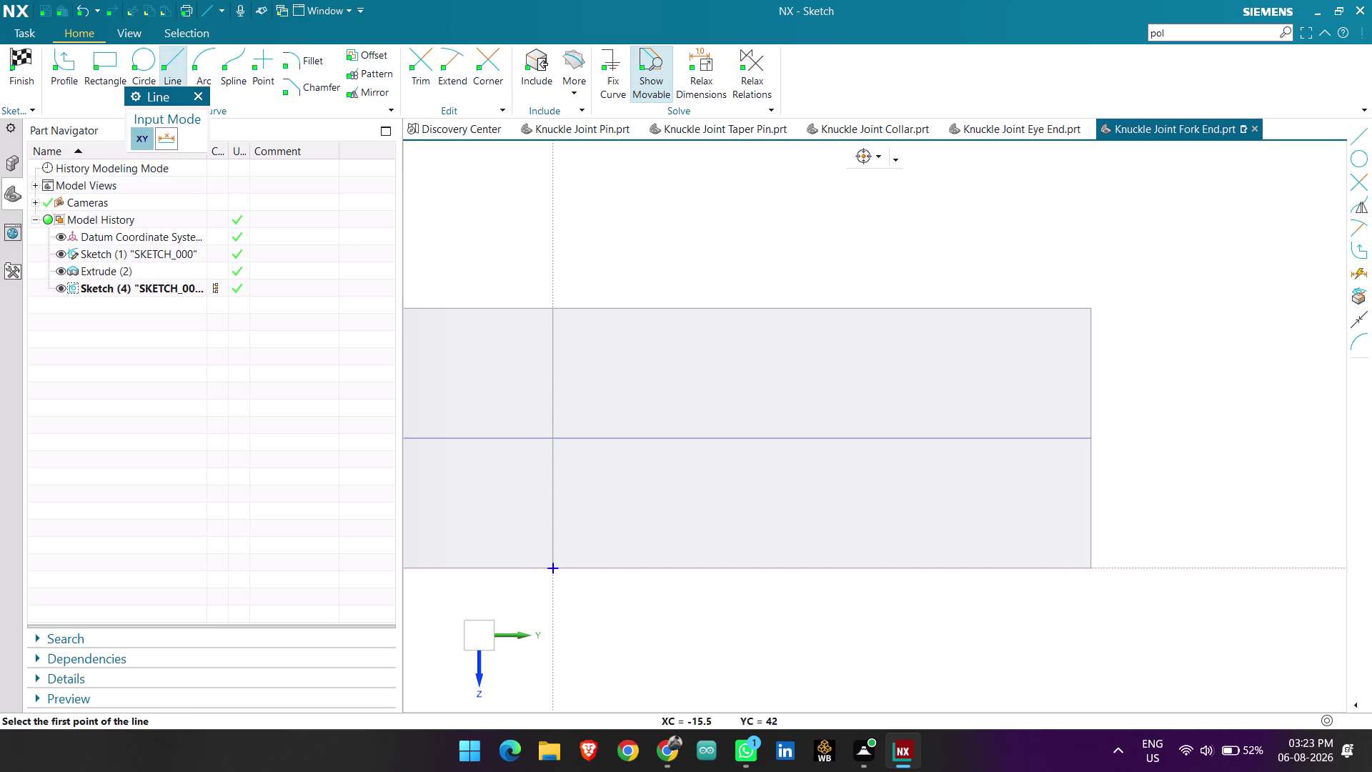
key(Escape)
click(570, 68)
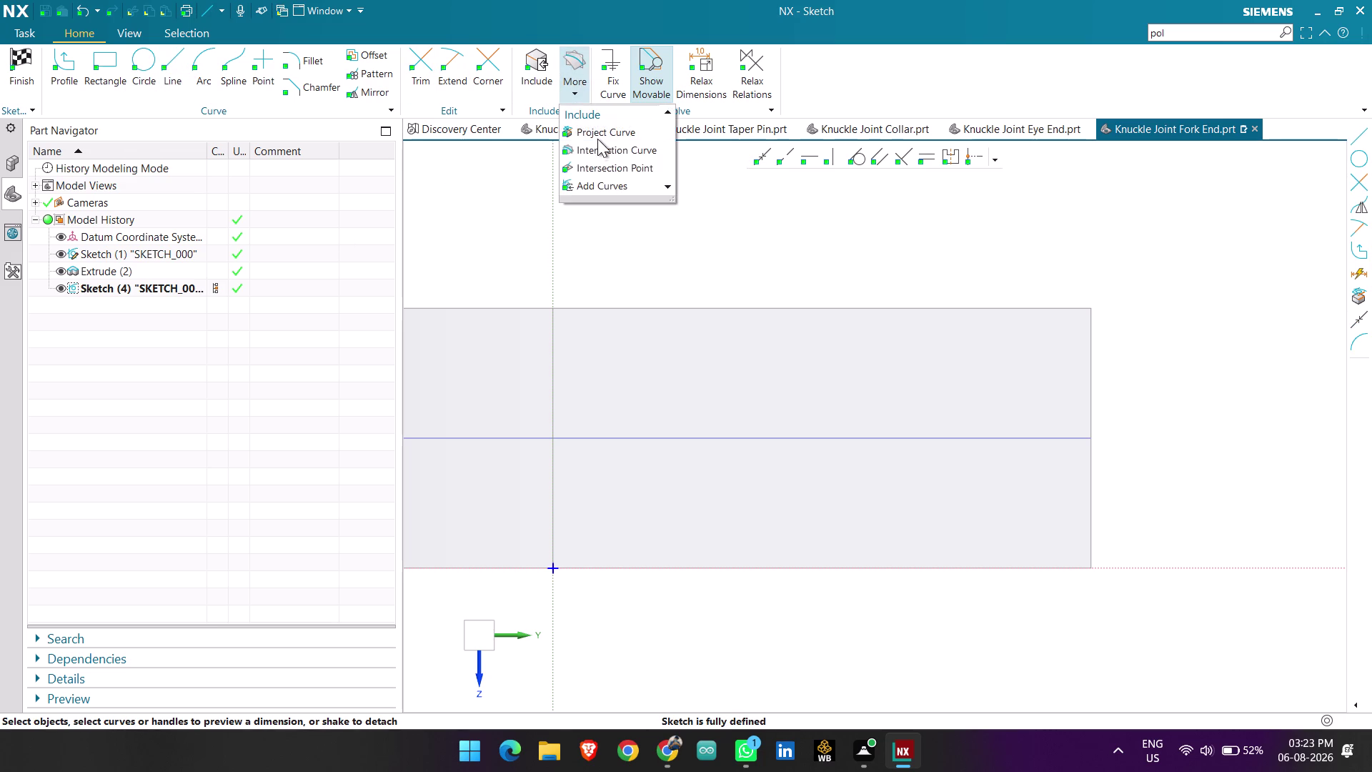
click(595, 135)
click(1085, 383)
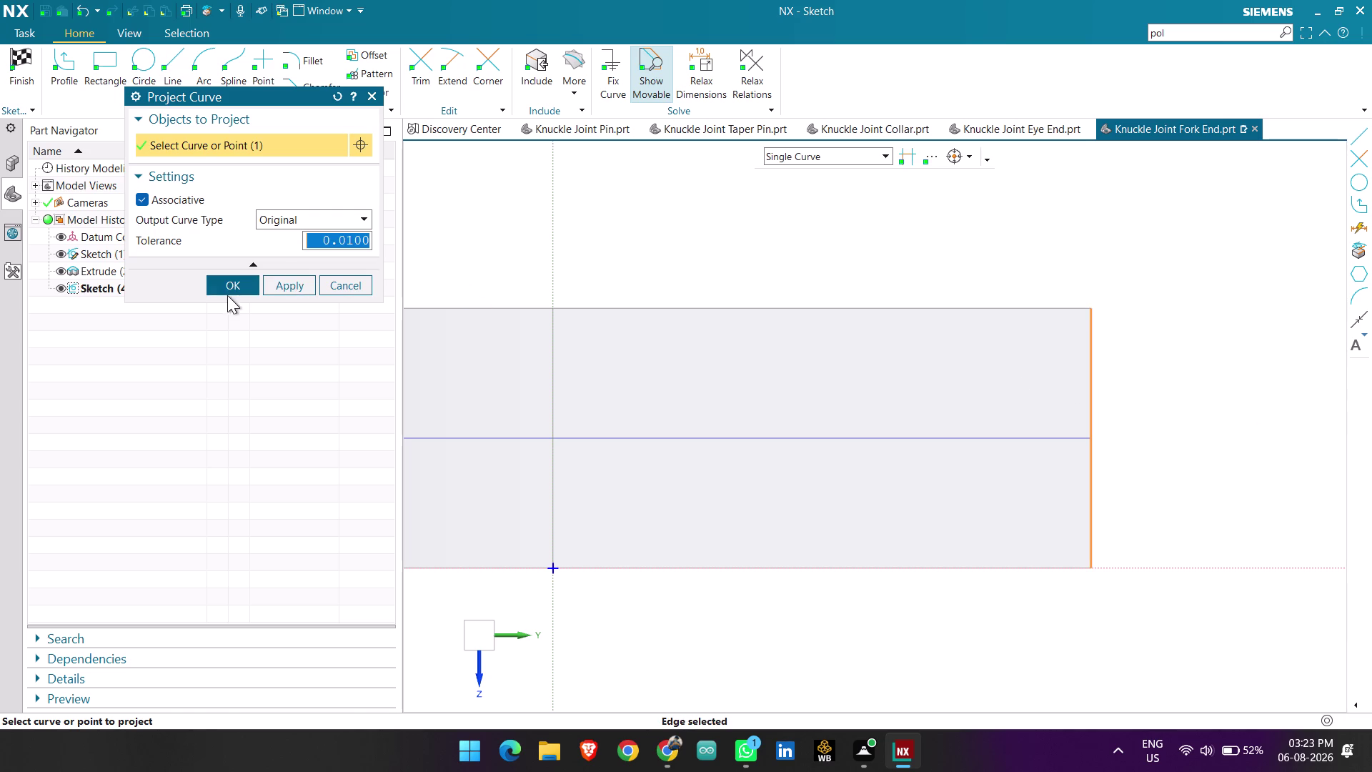
click(224, 285)
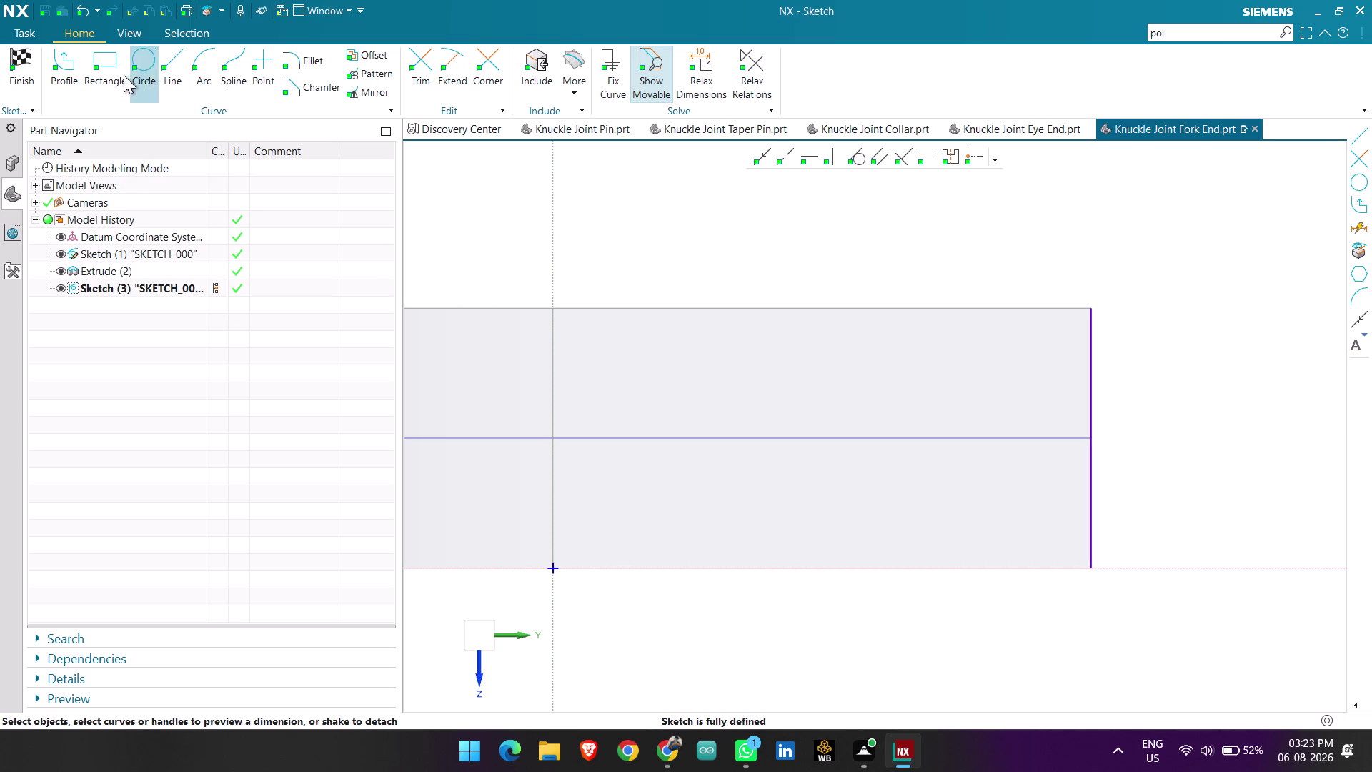
click(151, 64)
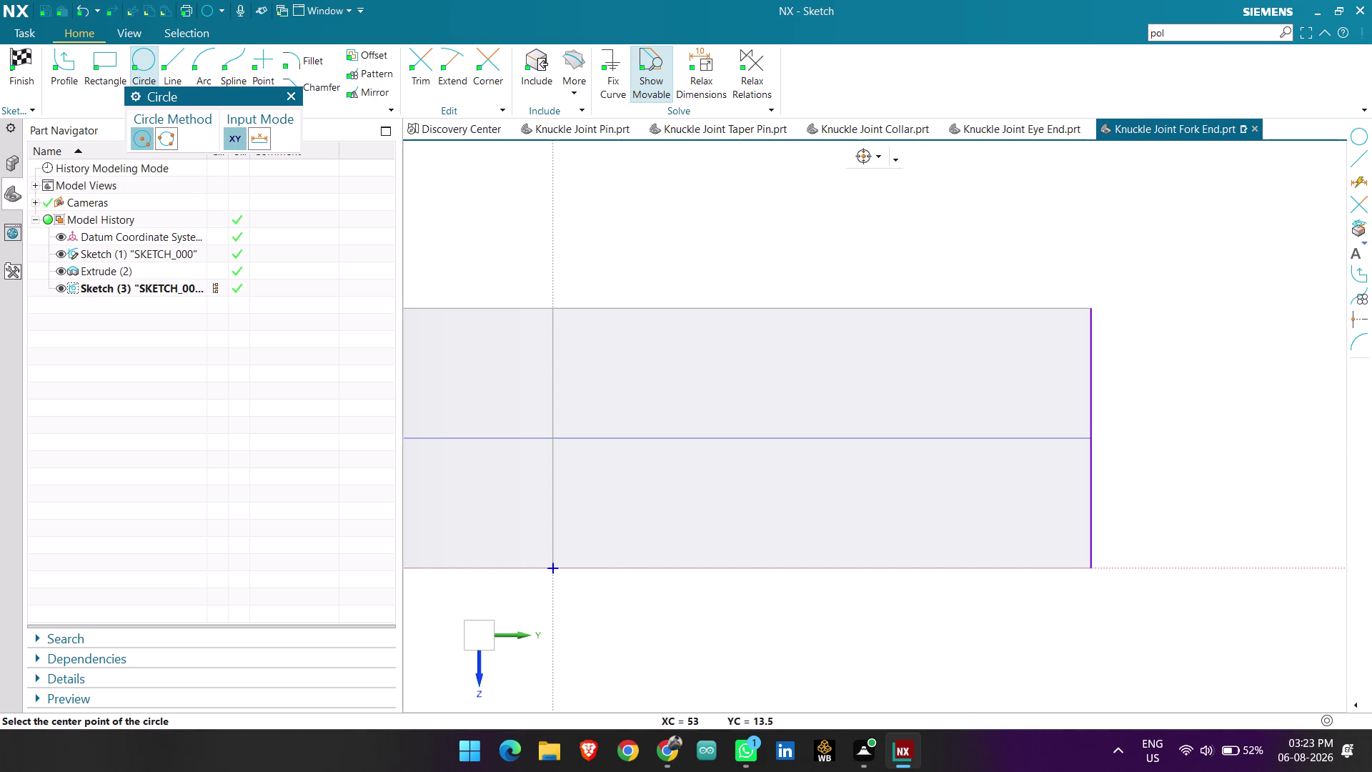
Draw a circle near the rod's right end and set its diameter to 25.
click(923, 442)
click(942, 371)
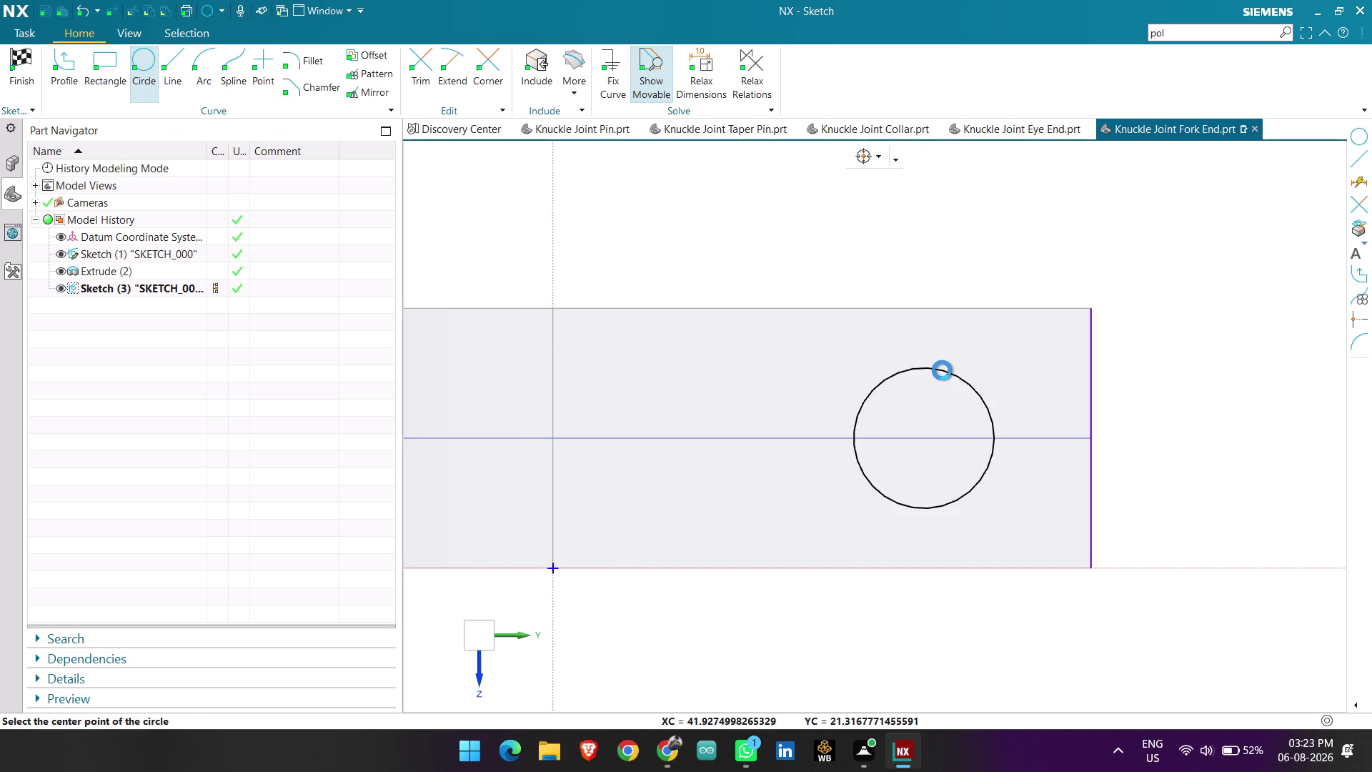
key(Escape)
right_click(901, 374)
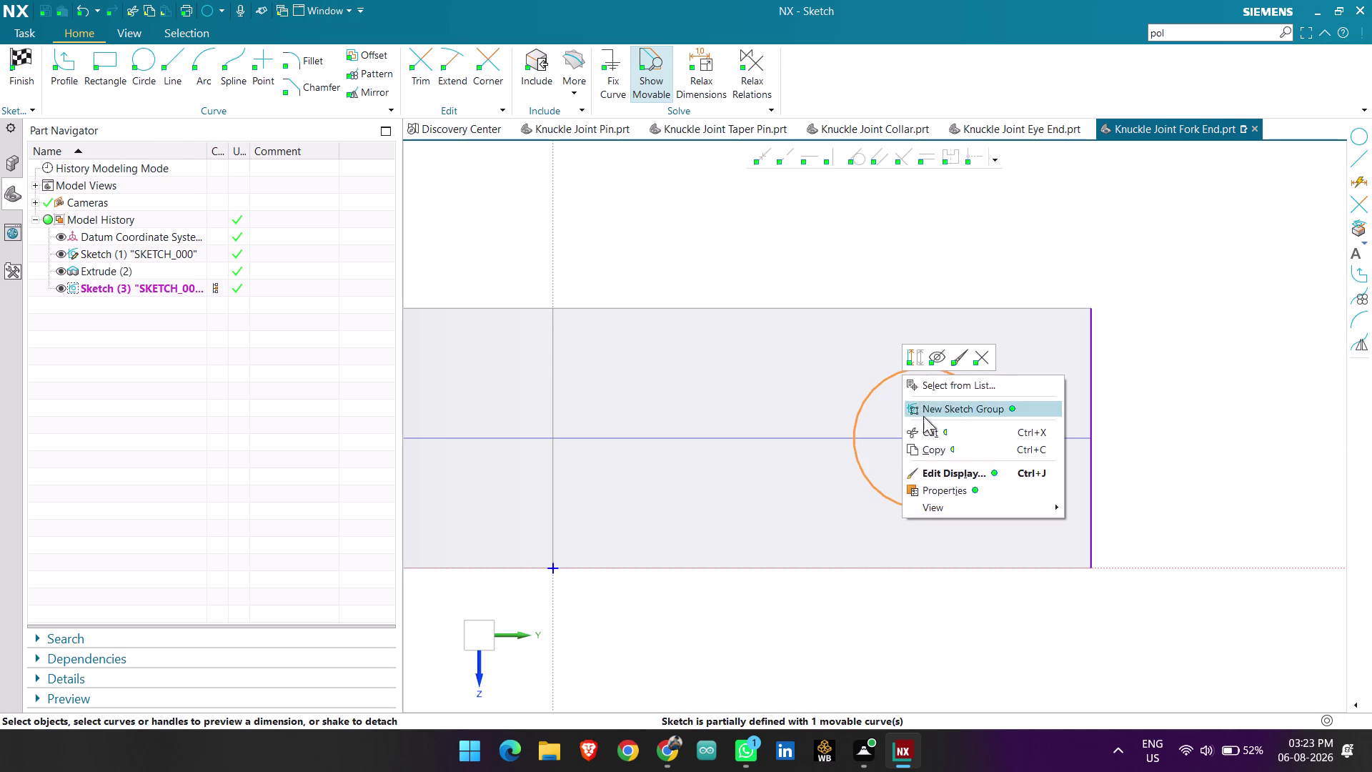
click(851, 390)
right_click(883, 383)
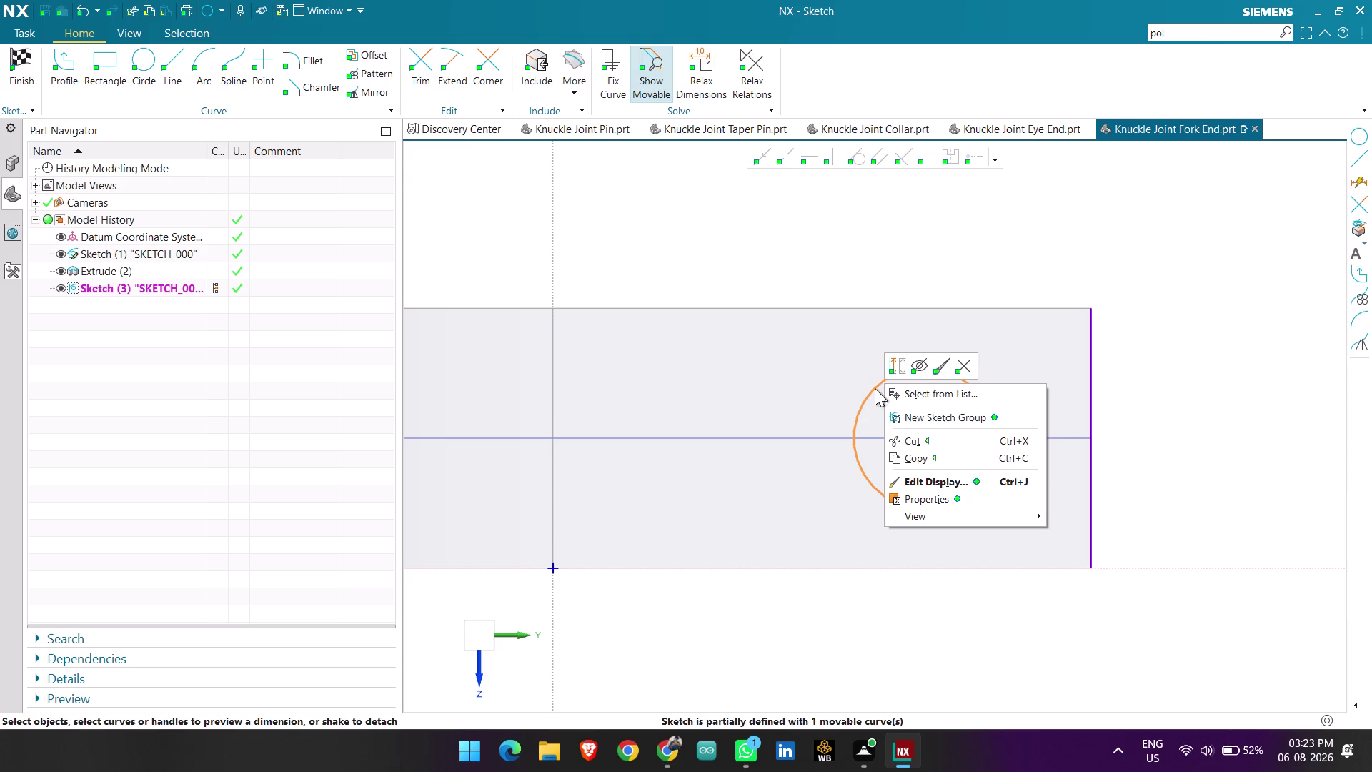
double_click(870, 389)
double_click(1047, 386)
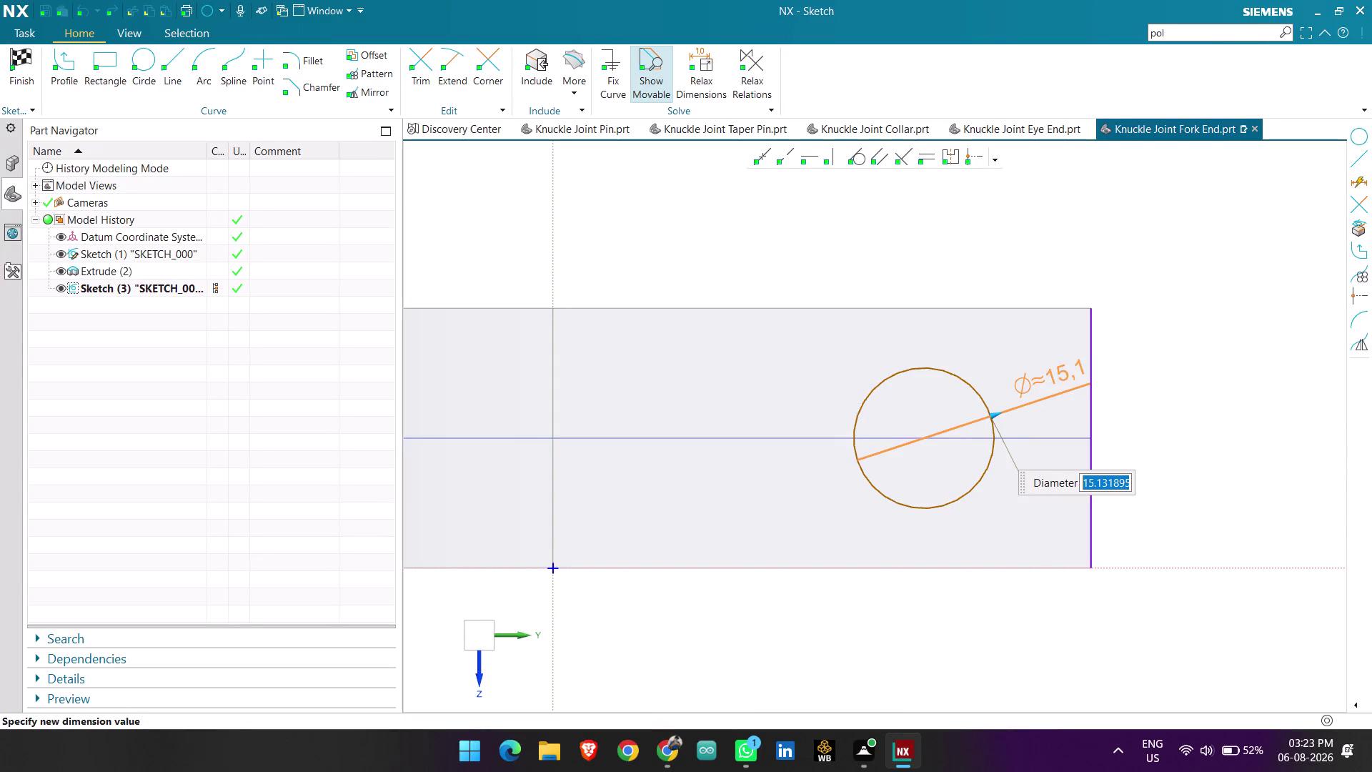
key(2)
key(5)
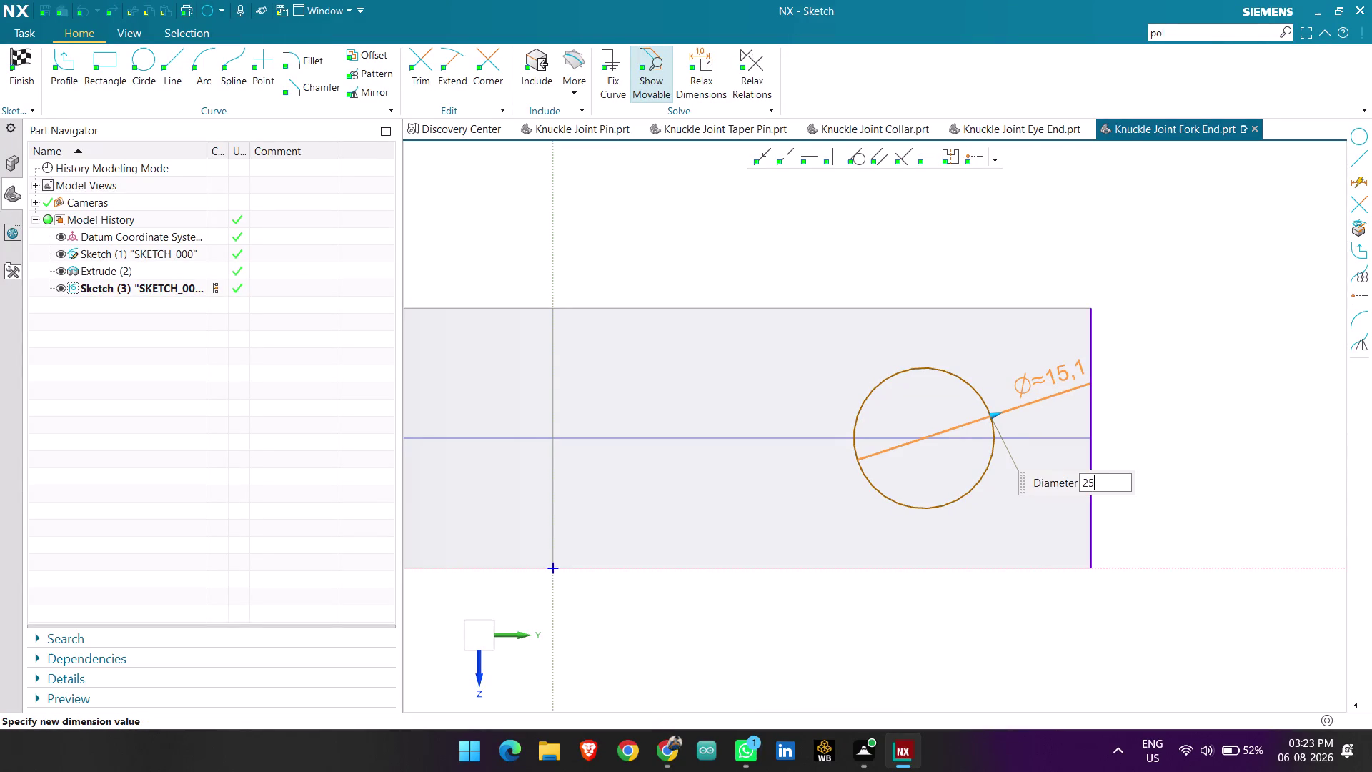
key(Return)
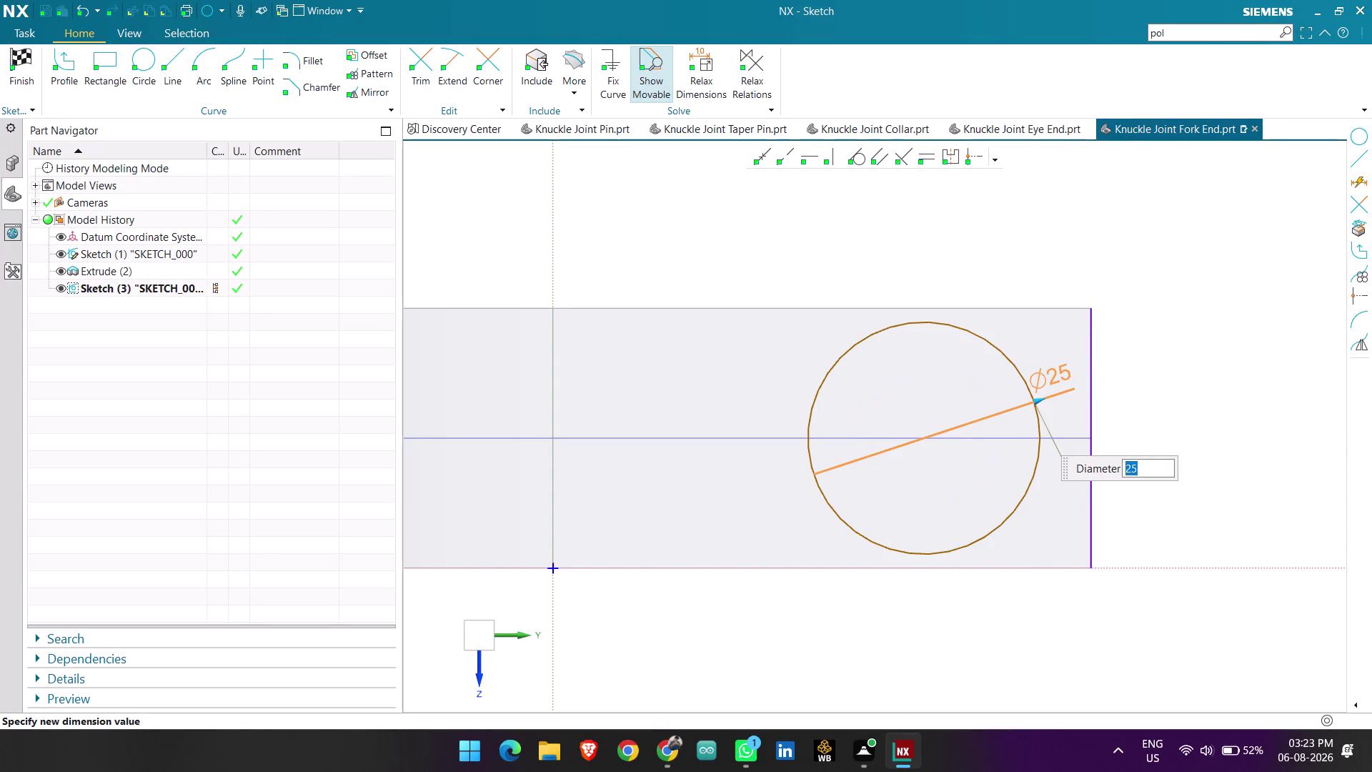
middle_click(1040, 371)
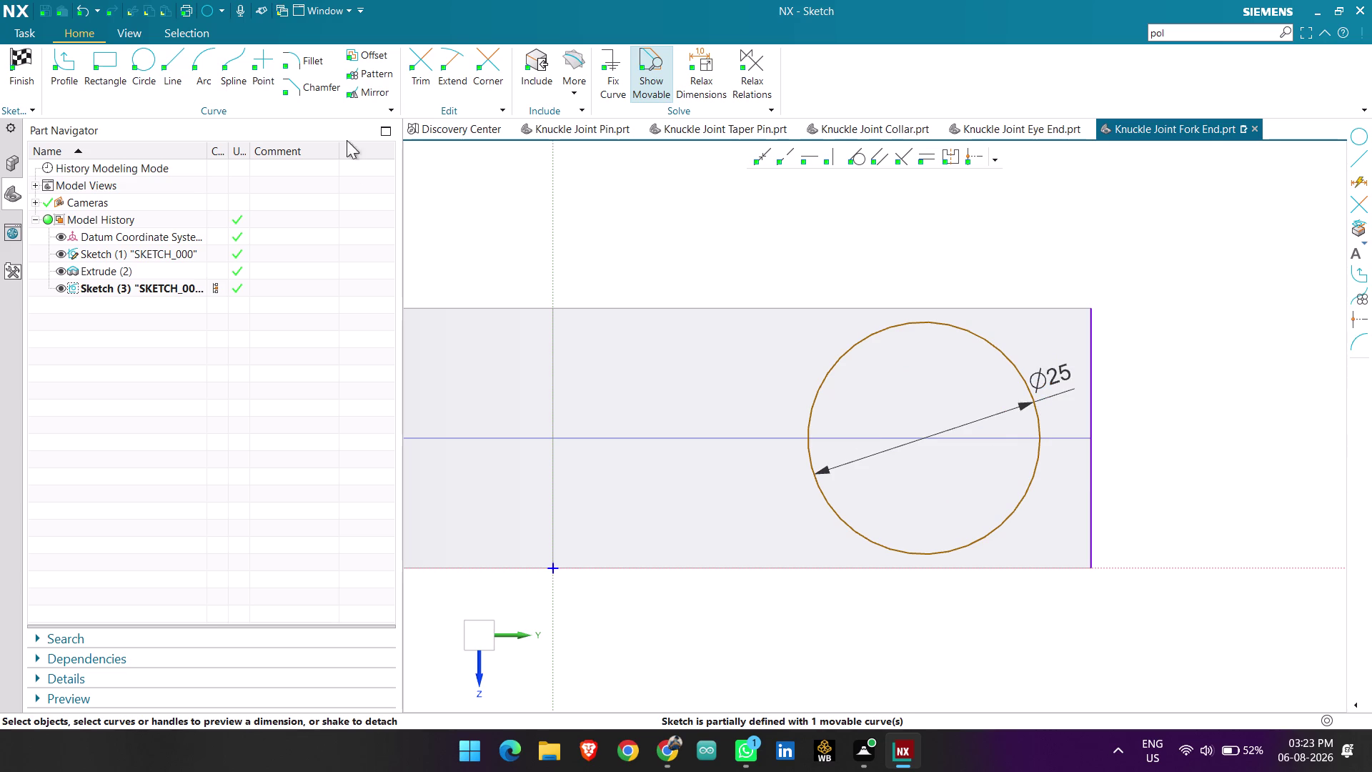
Add a concentric circle of diameter 52 on the same centre.
click(140, 70)
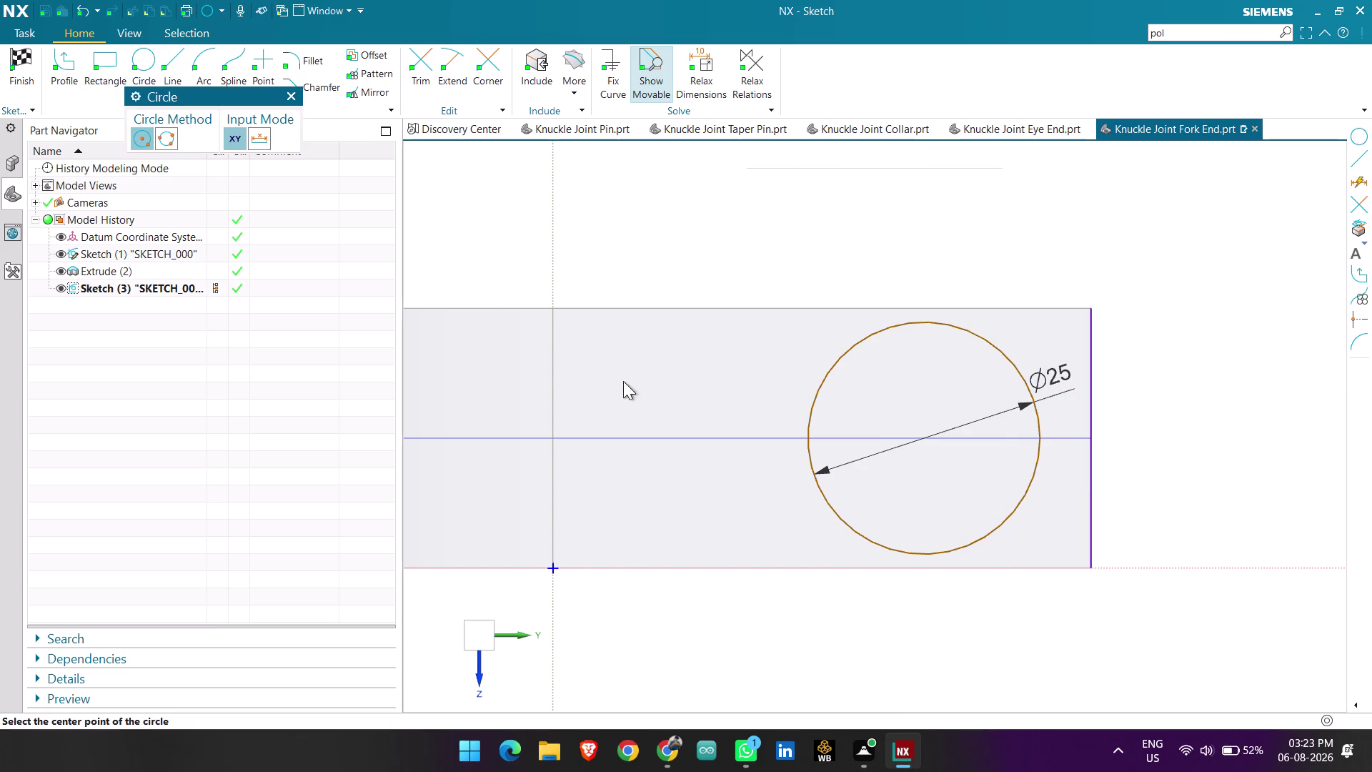
click(925, 440)
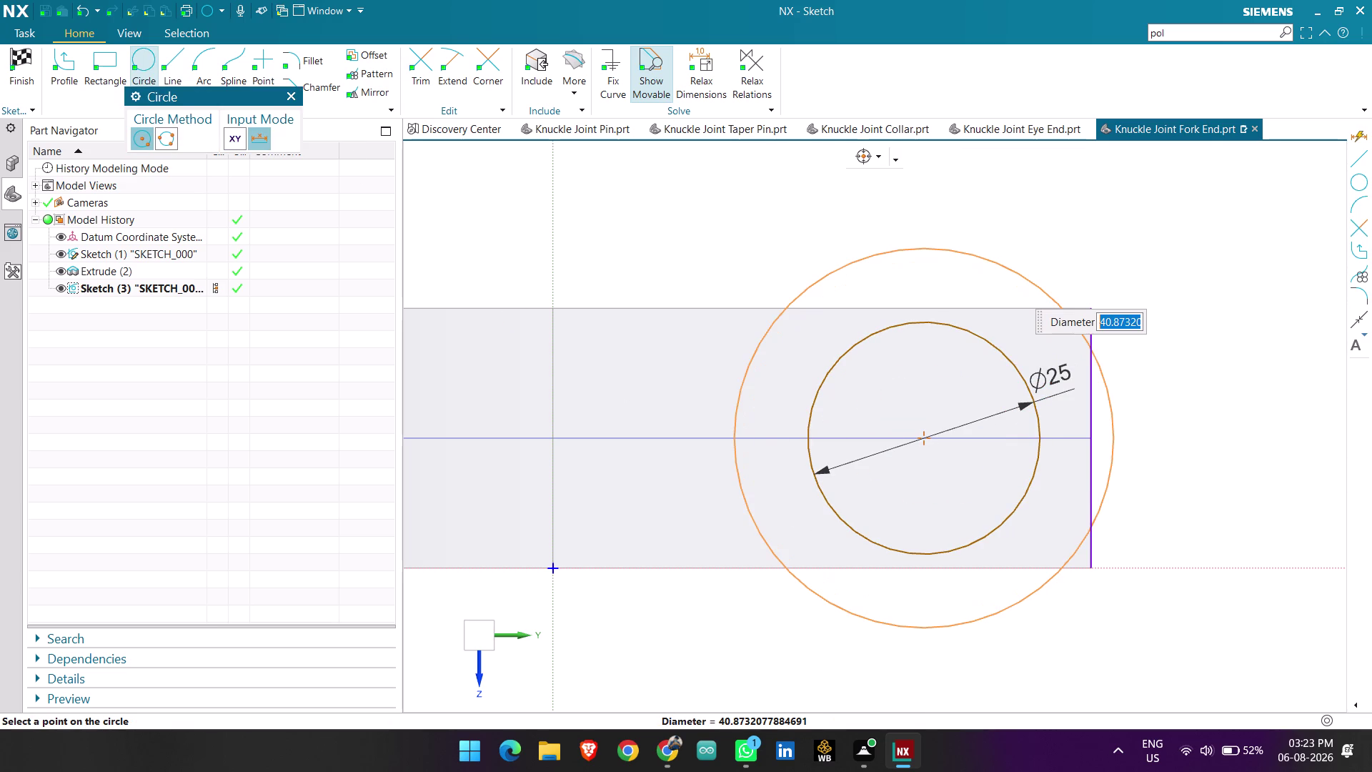
text(5)
text(2)
key(Return)
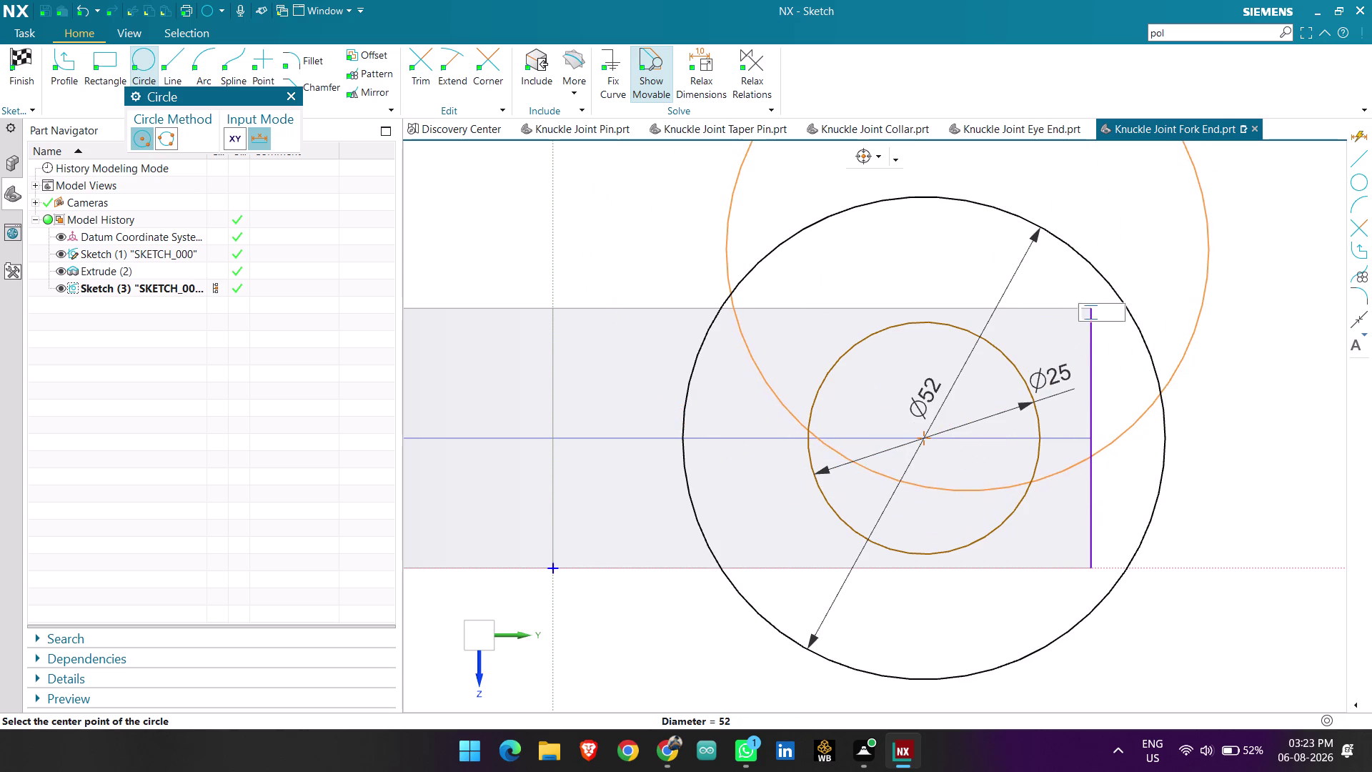
key(super+p)
key(super+p)
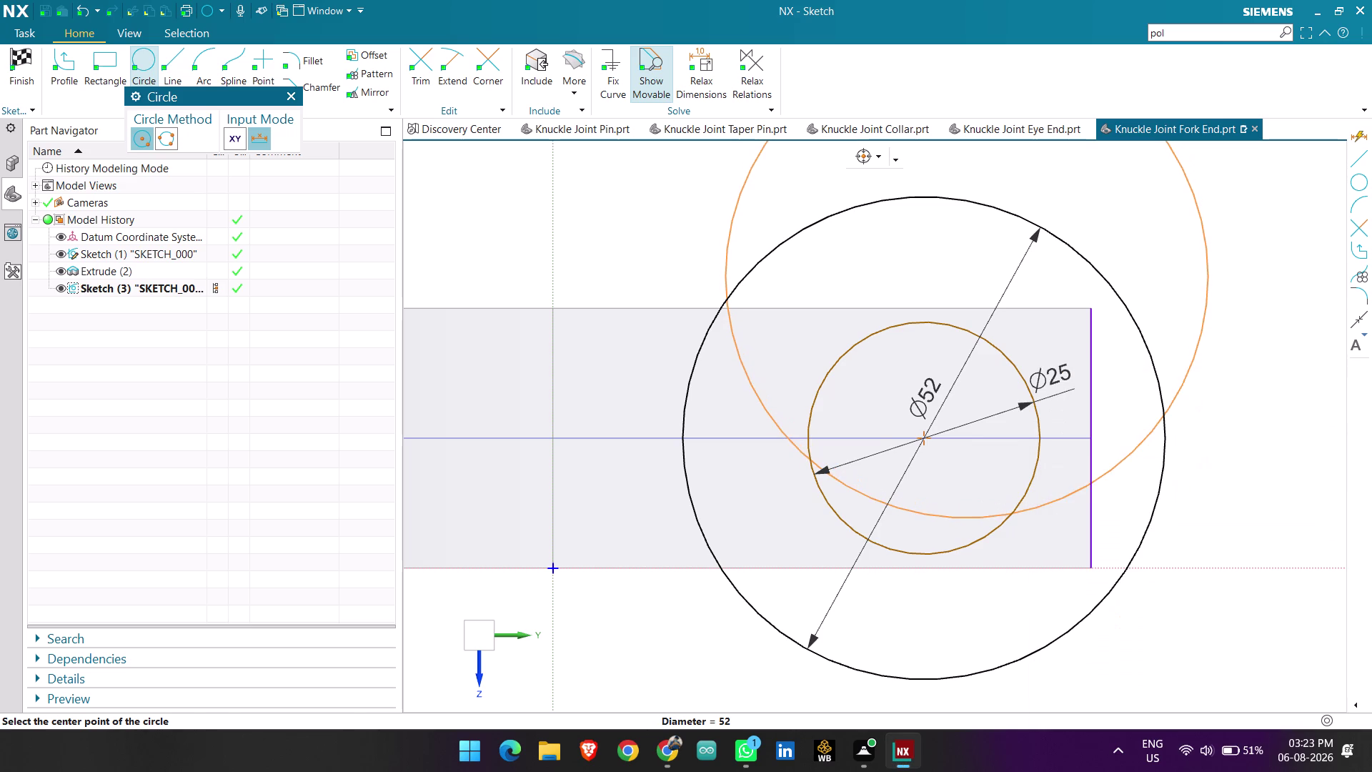
key(Escape)
scroll(down, 3)
scroll(up, 3)
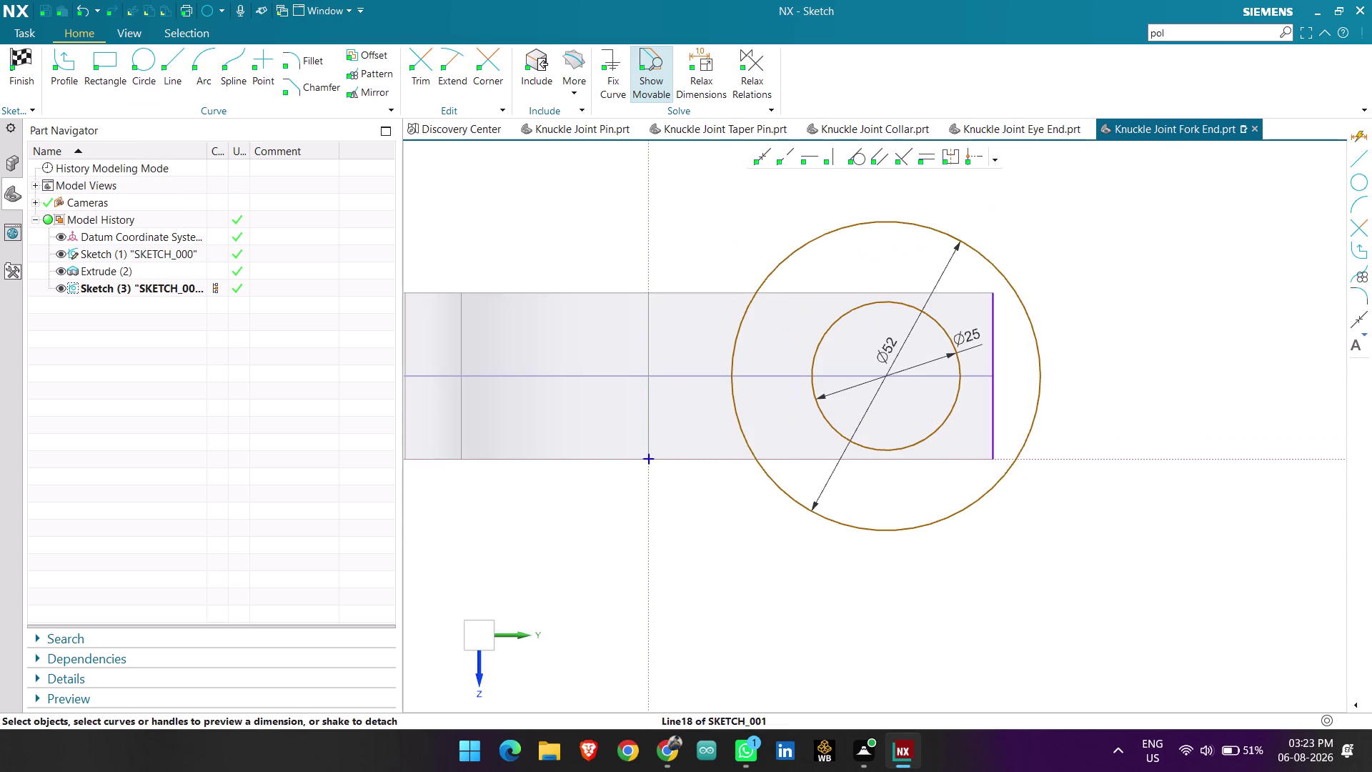
click(995, 168)
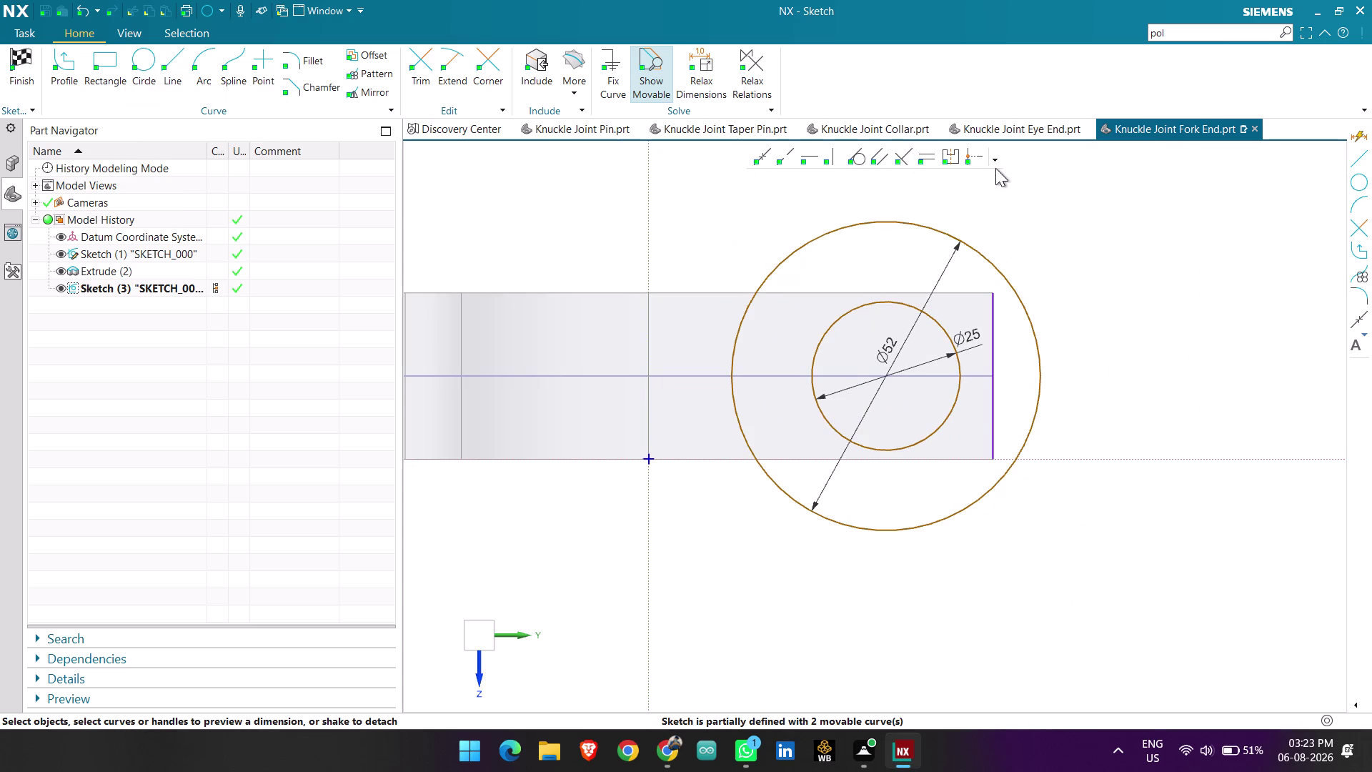
Drop the perpendicular constraint; midpoint-align the circles' centre to the projected end line.
click(999, 157)
click(1116, 252)
click(901, 157)
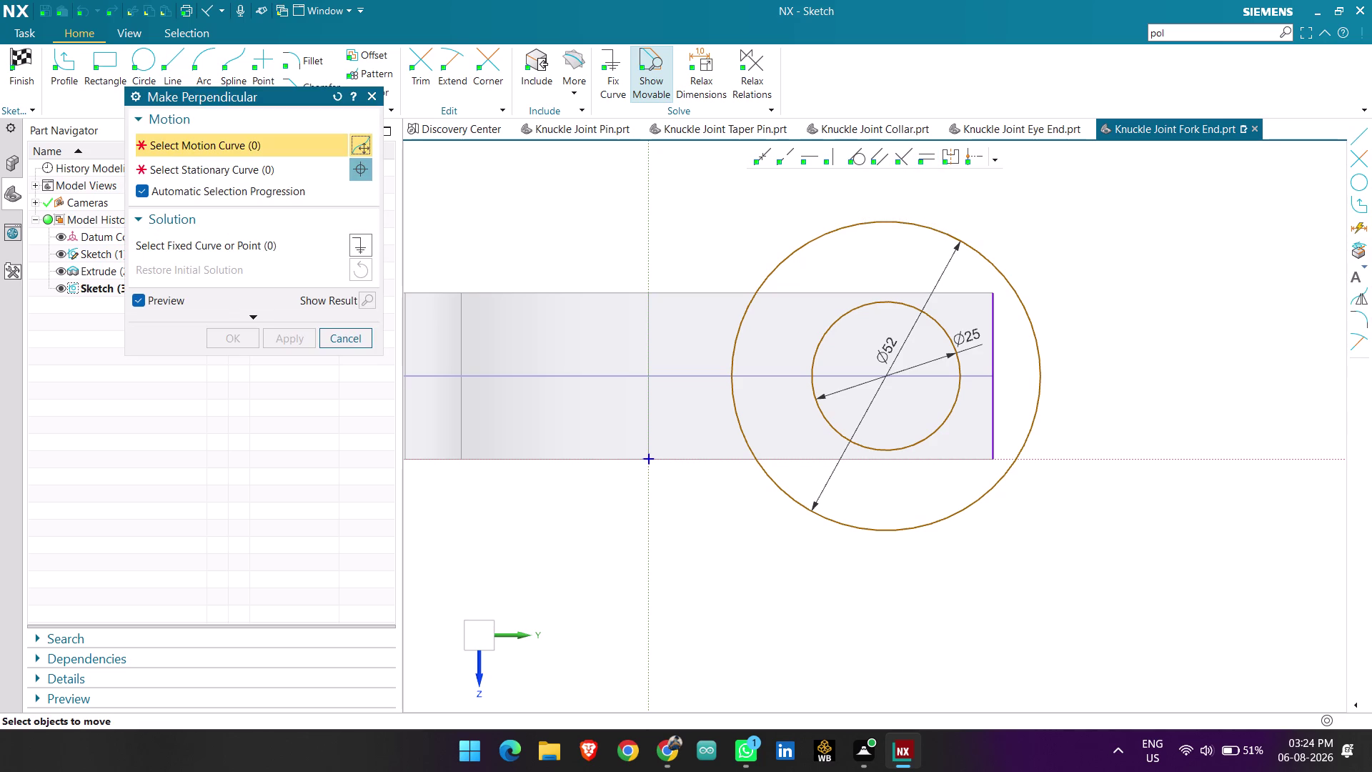
click(357, 340)
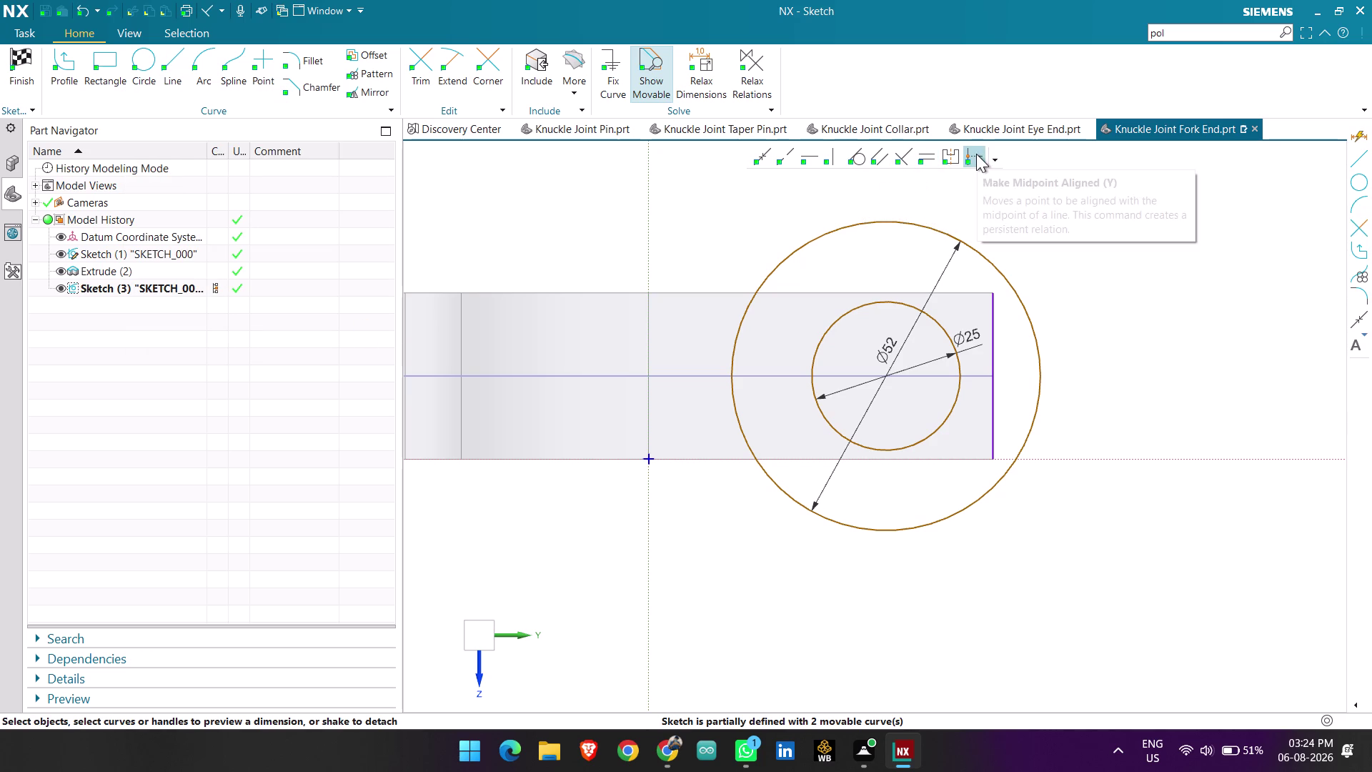
click(976, 154)
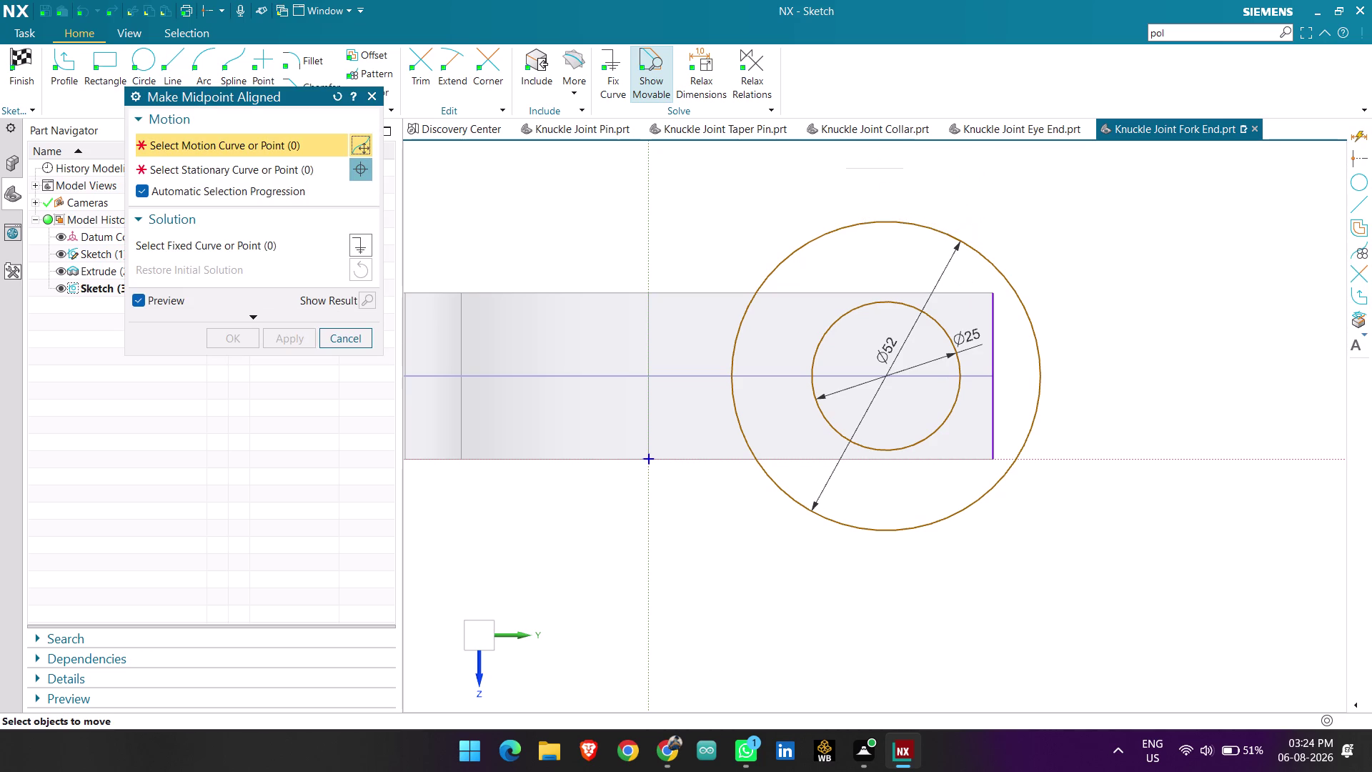
click(887, 375)
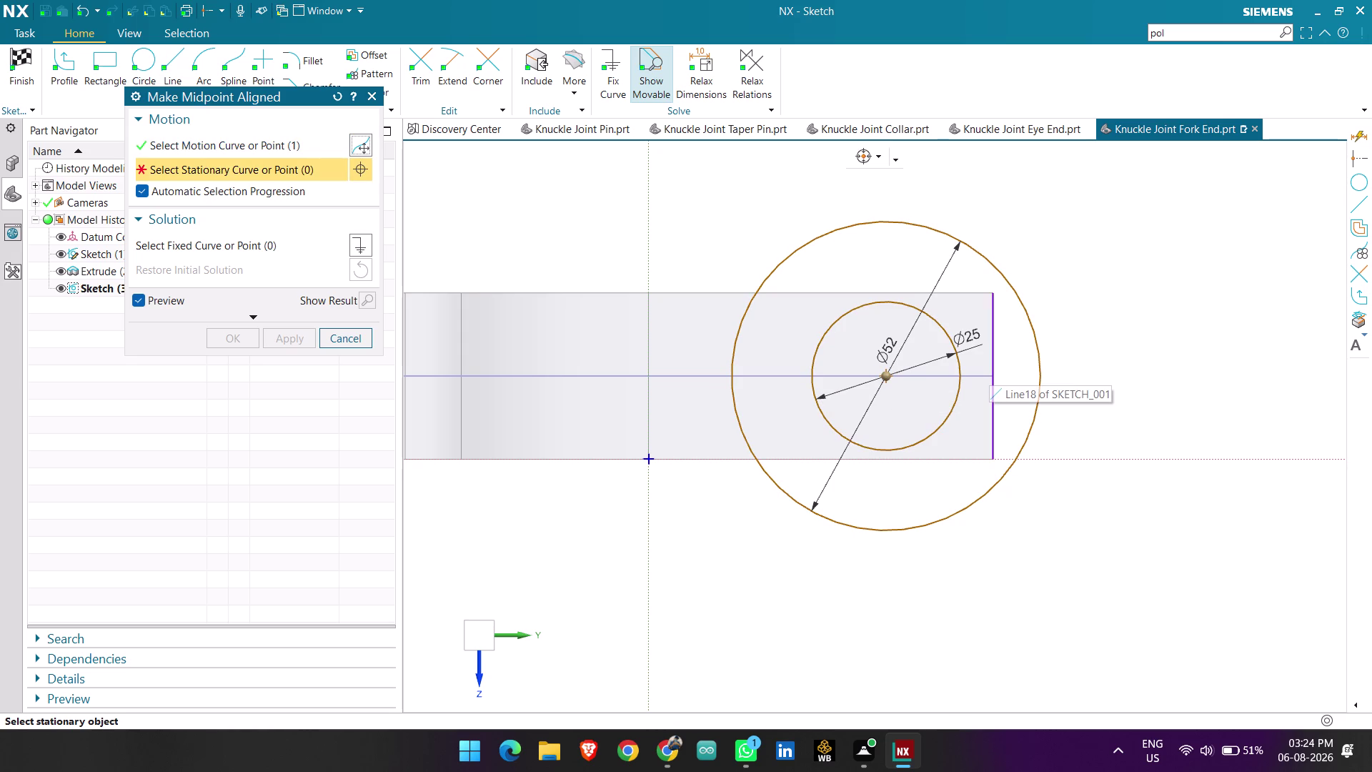
click(991, 362)
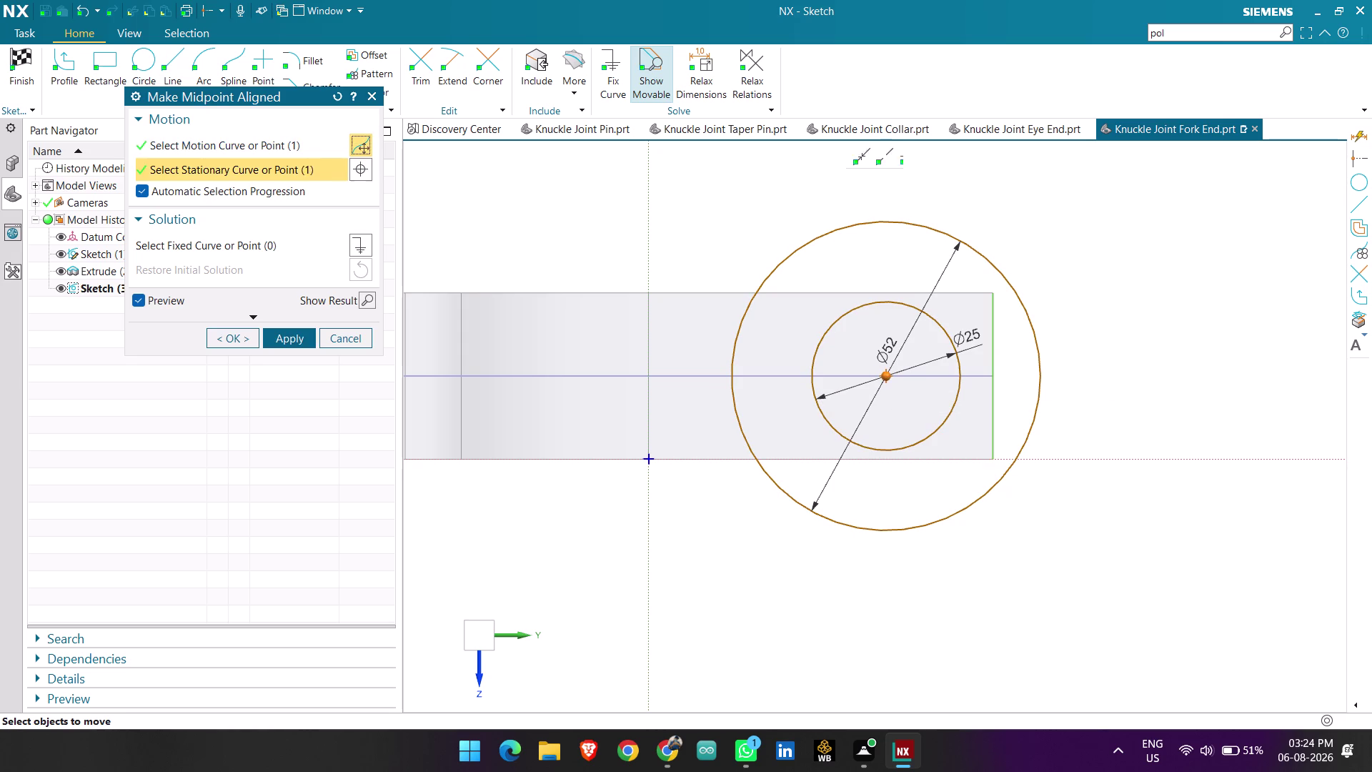
click(284, 340)
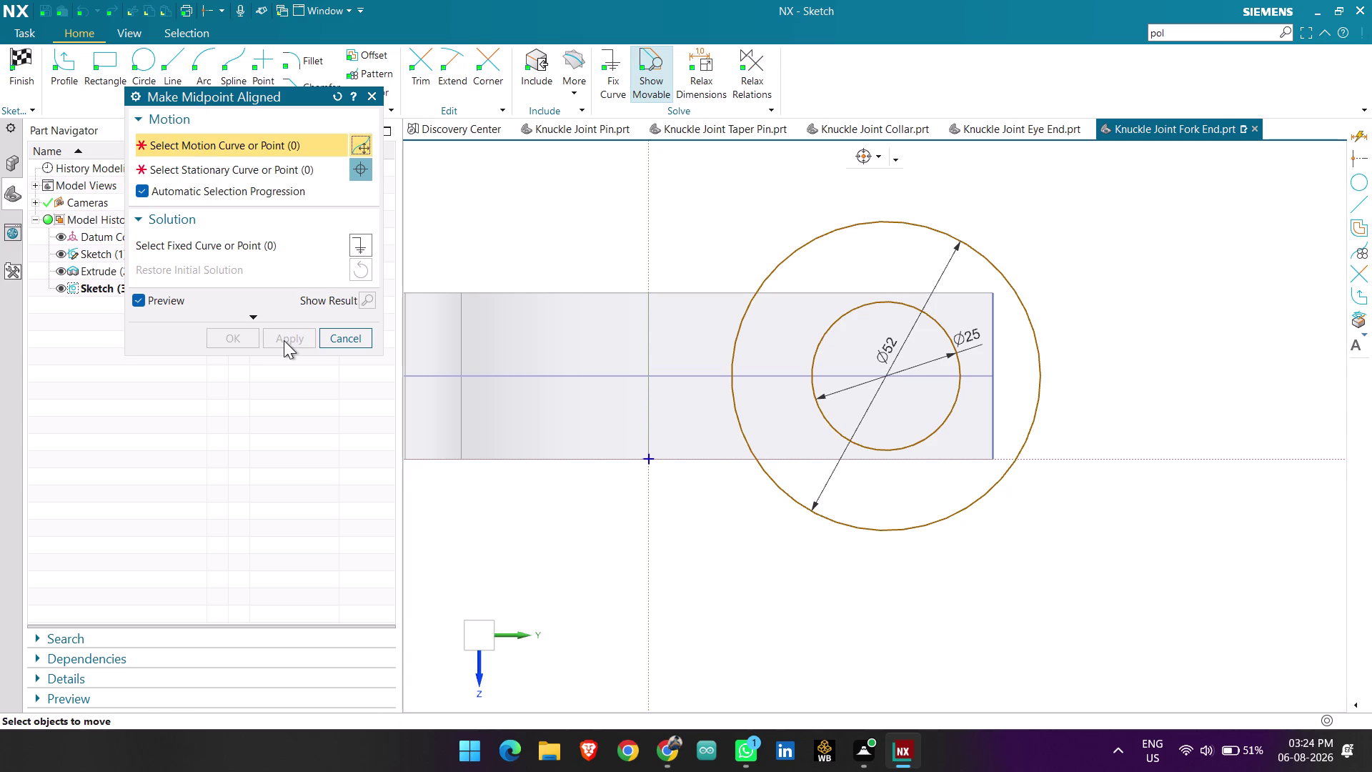
click(343, 340)
scroll(down, 3)
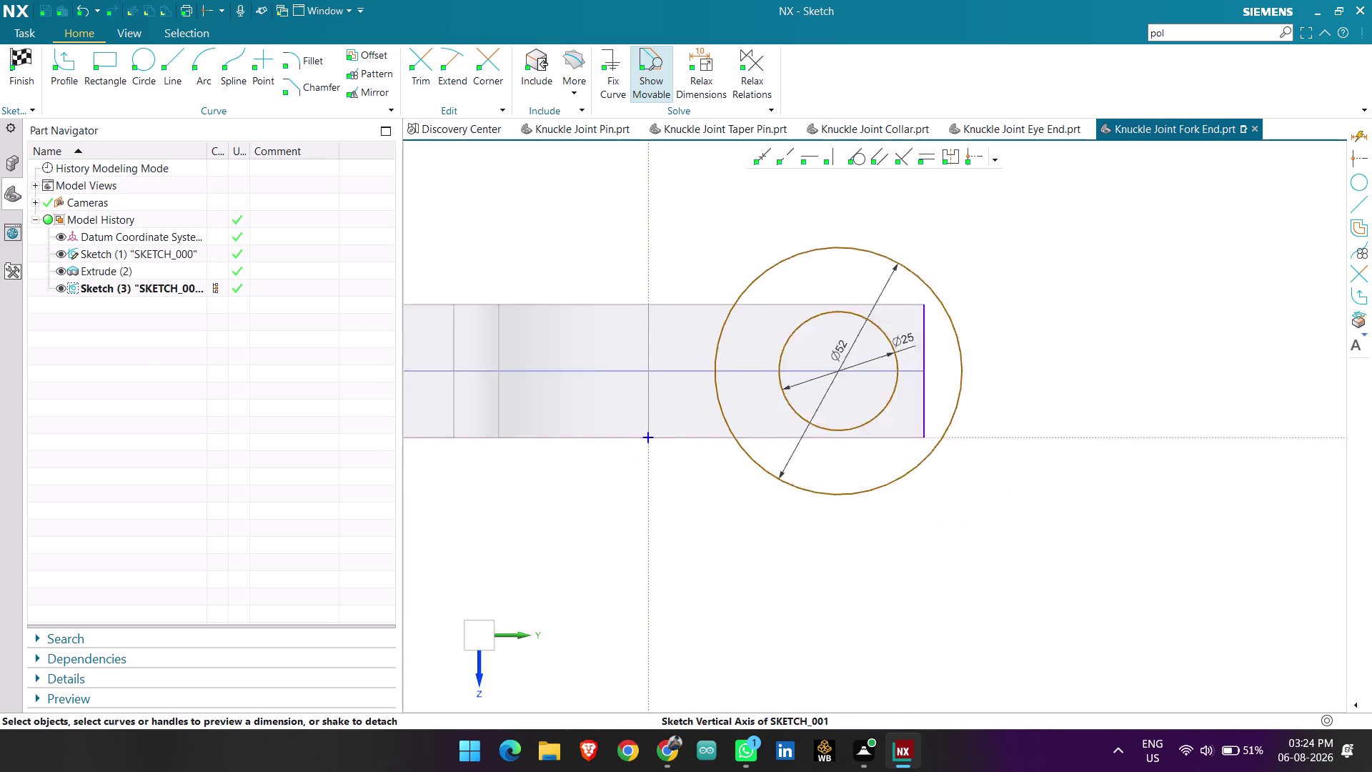
scroll(up, 3)
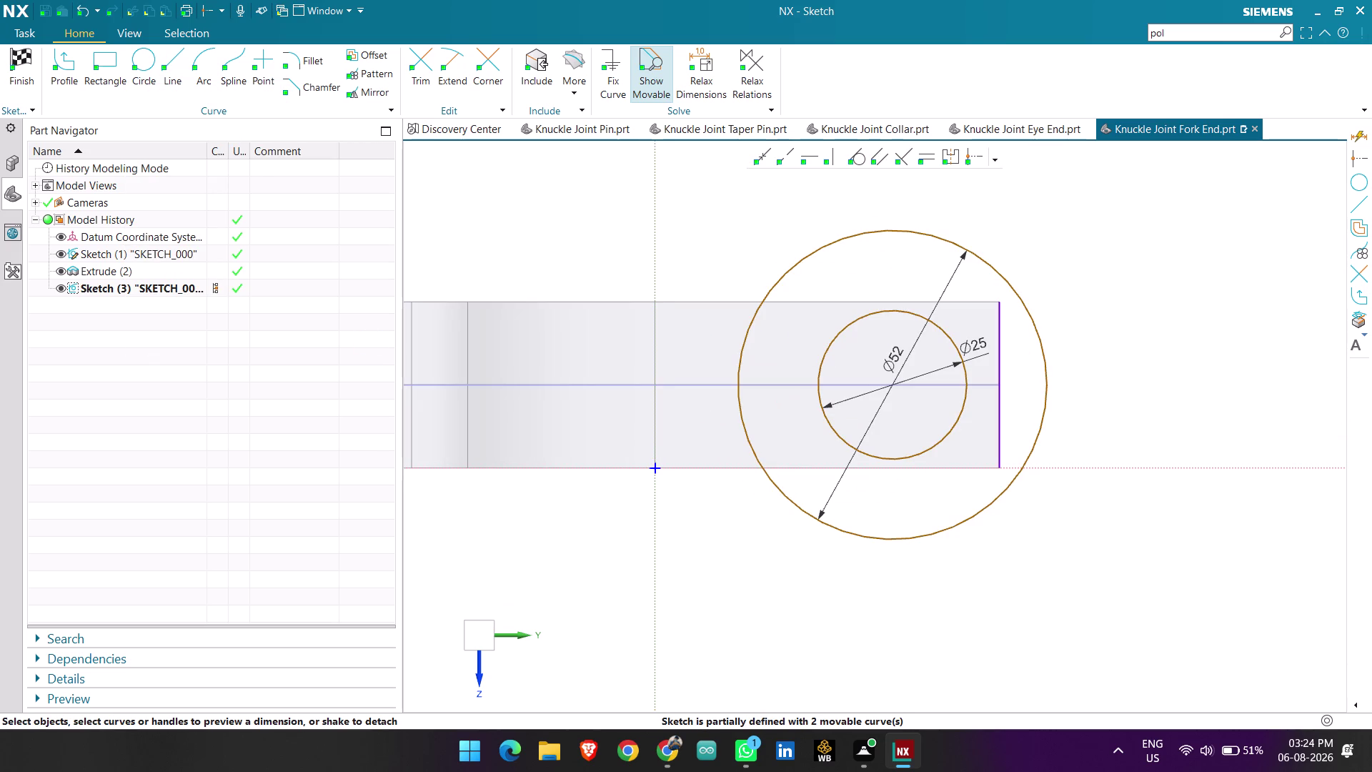
Dimension the circles' centre 26 mm from the rod's right end line.
key(d)
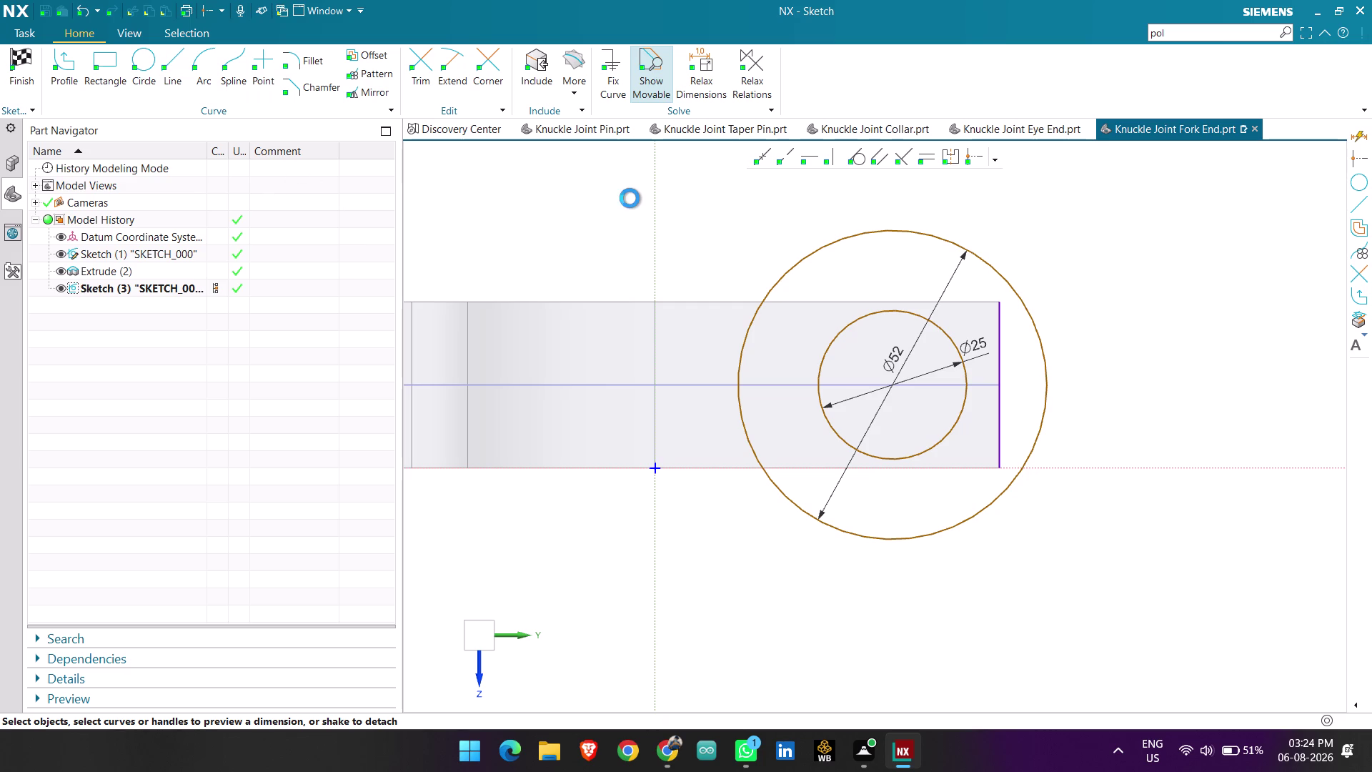
click(891, 382)
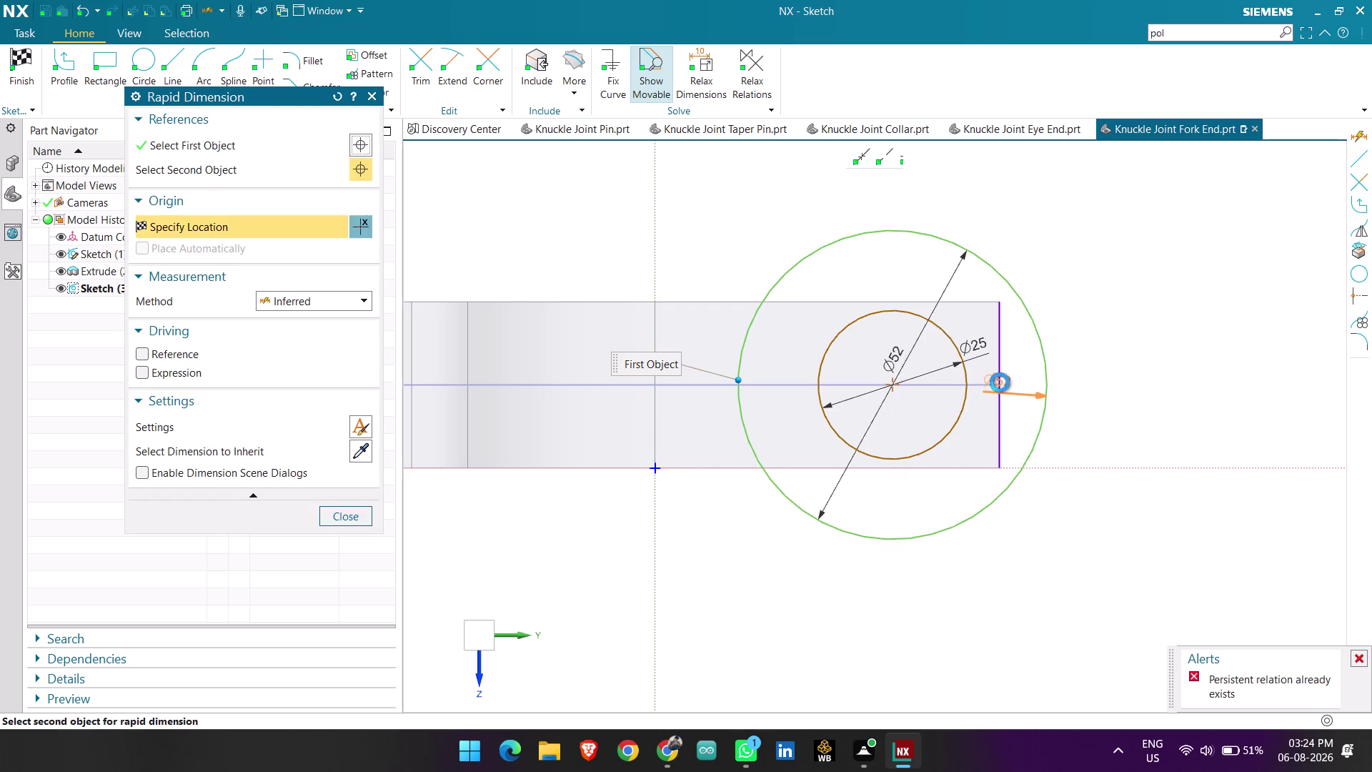
click(1000, 382)
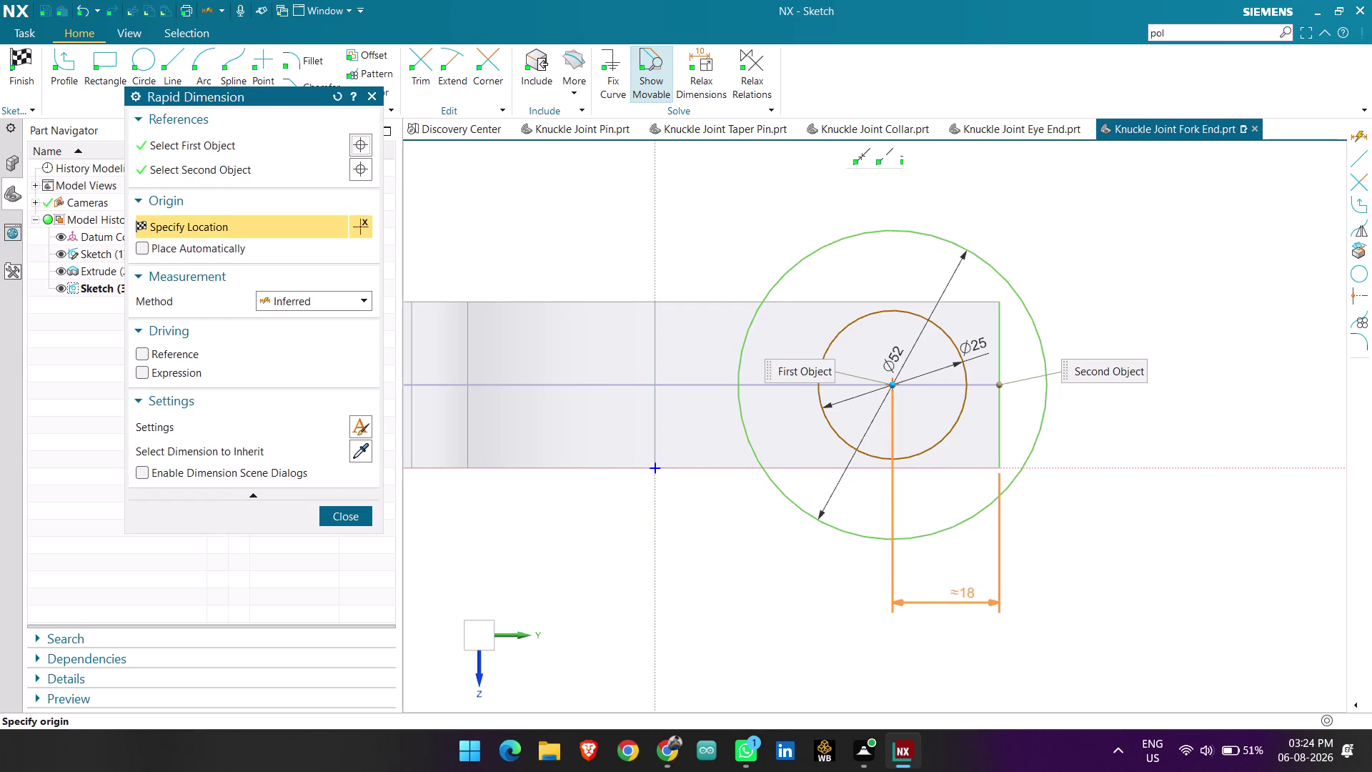
click(953, 586)
key(Escape)
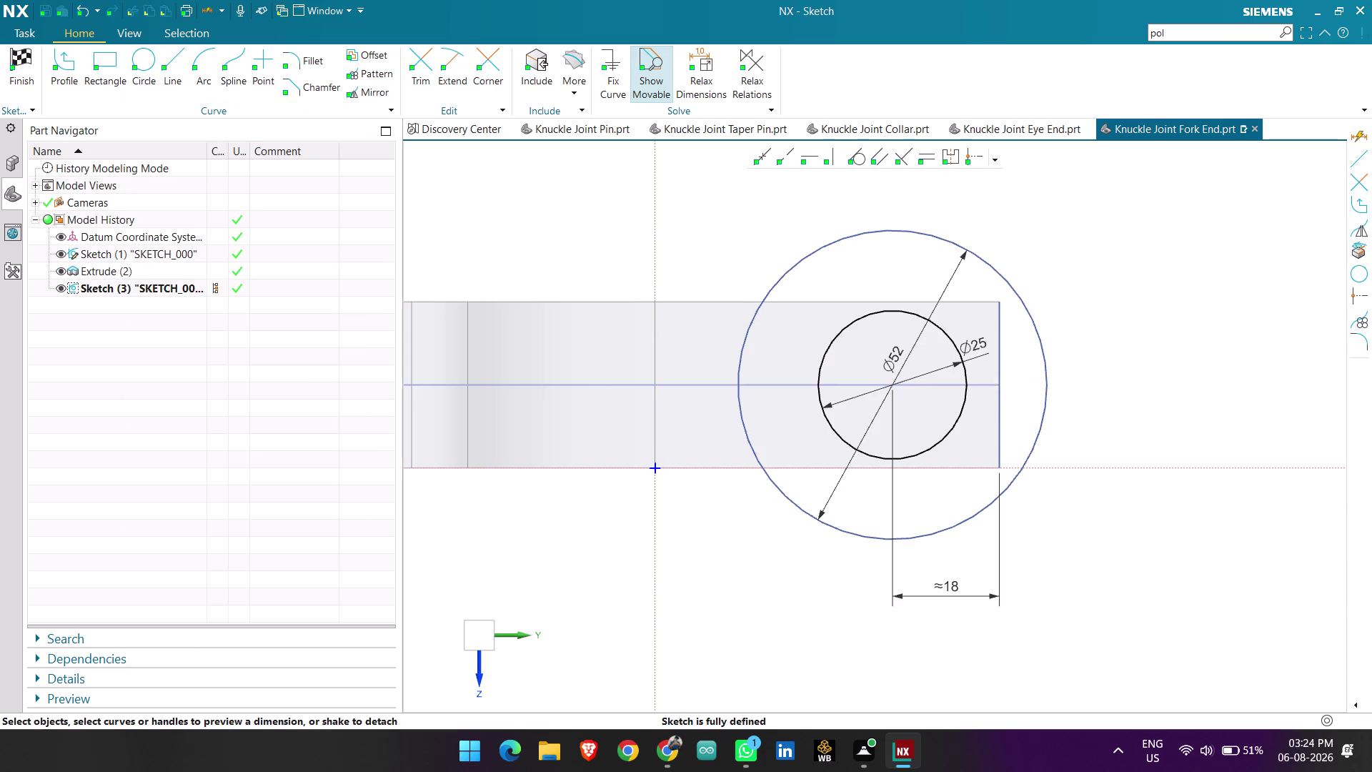
double_click(941, 583)
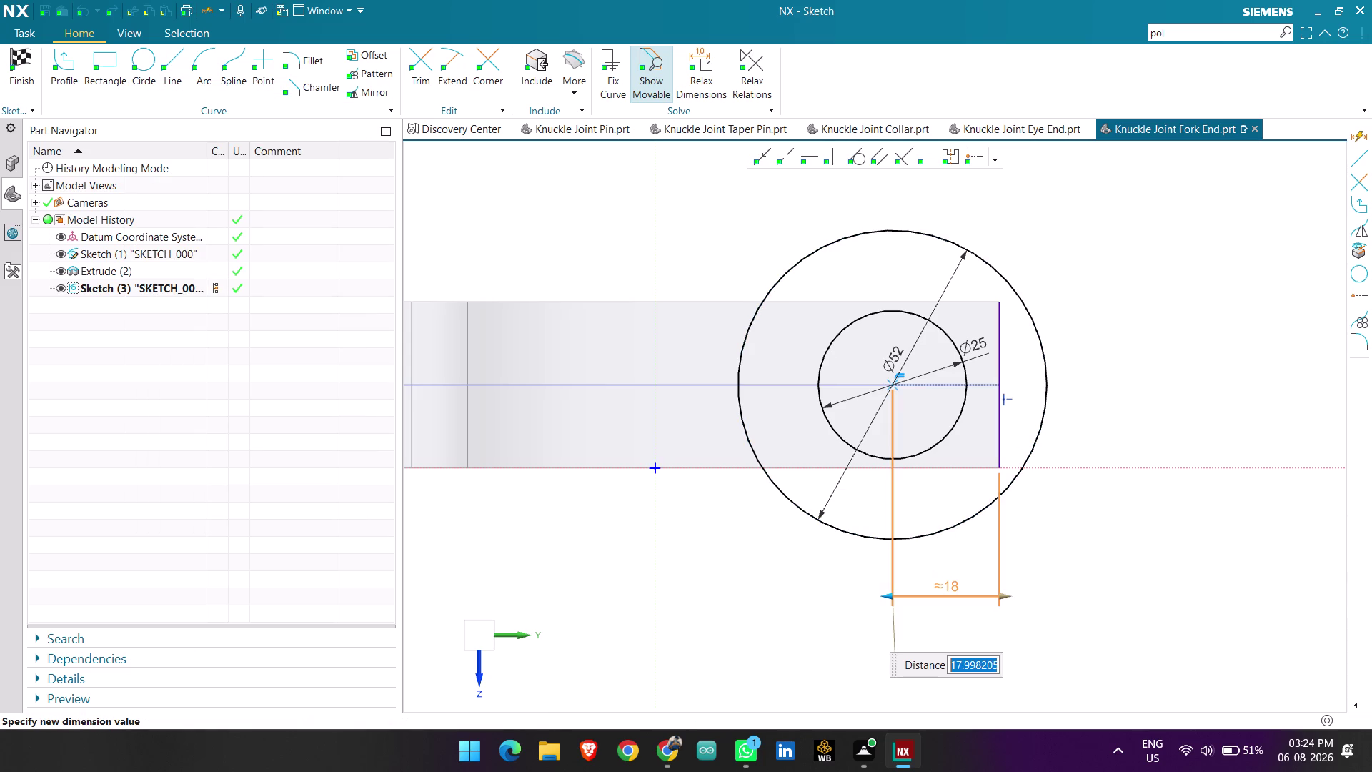
text(2)
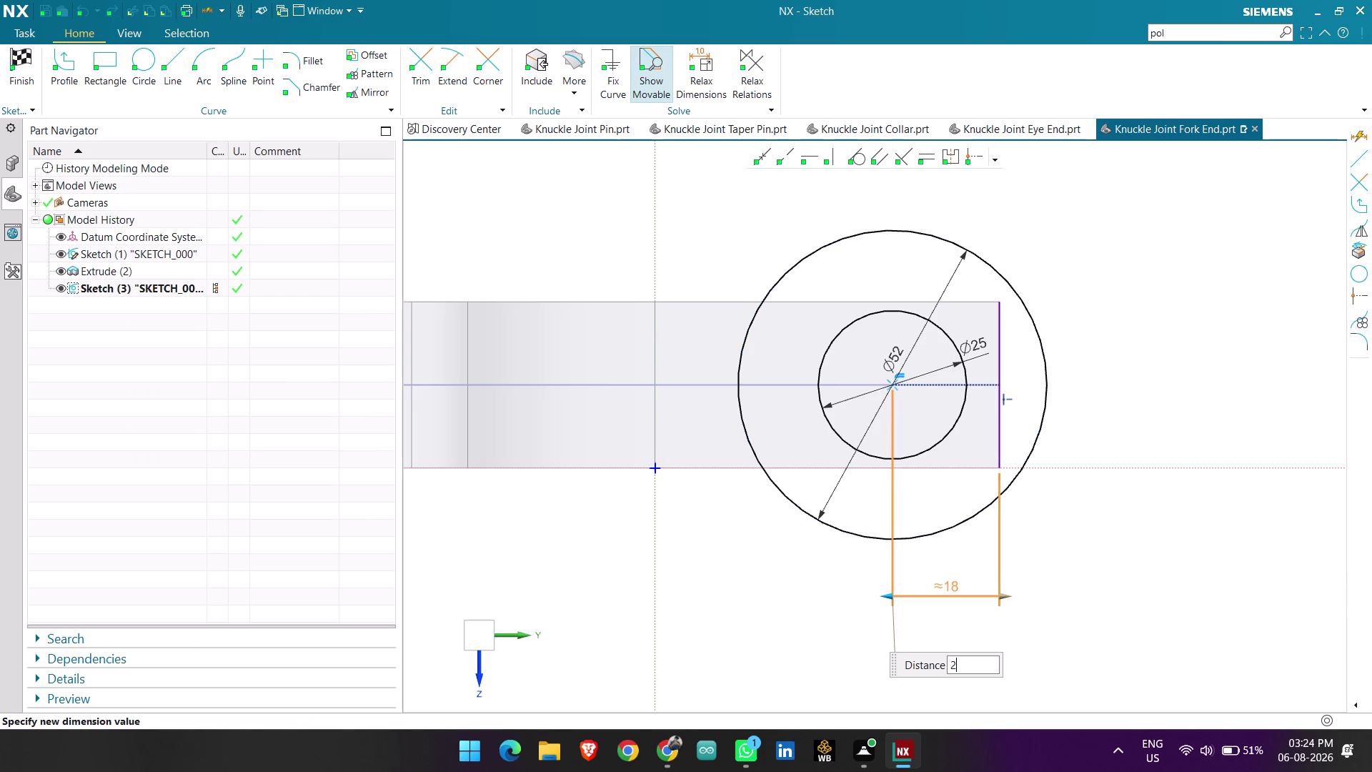
text(6)
key(Return)
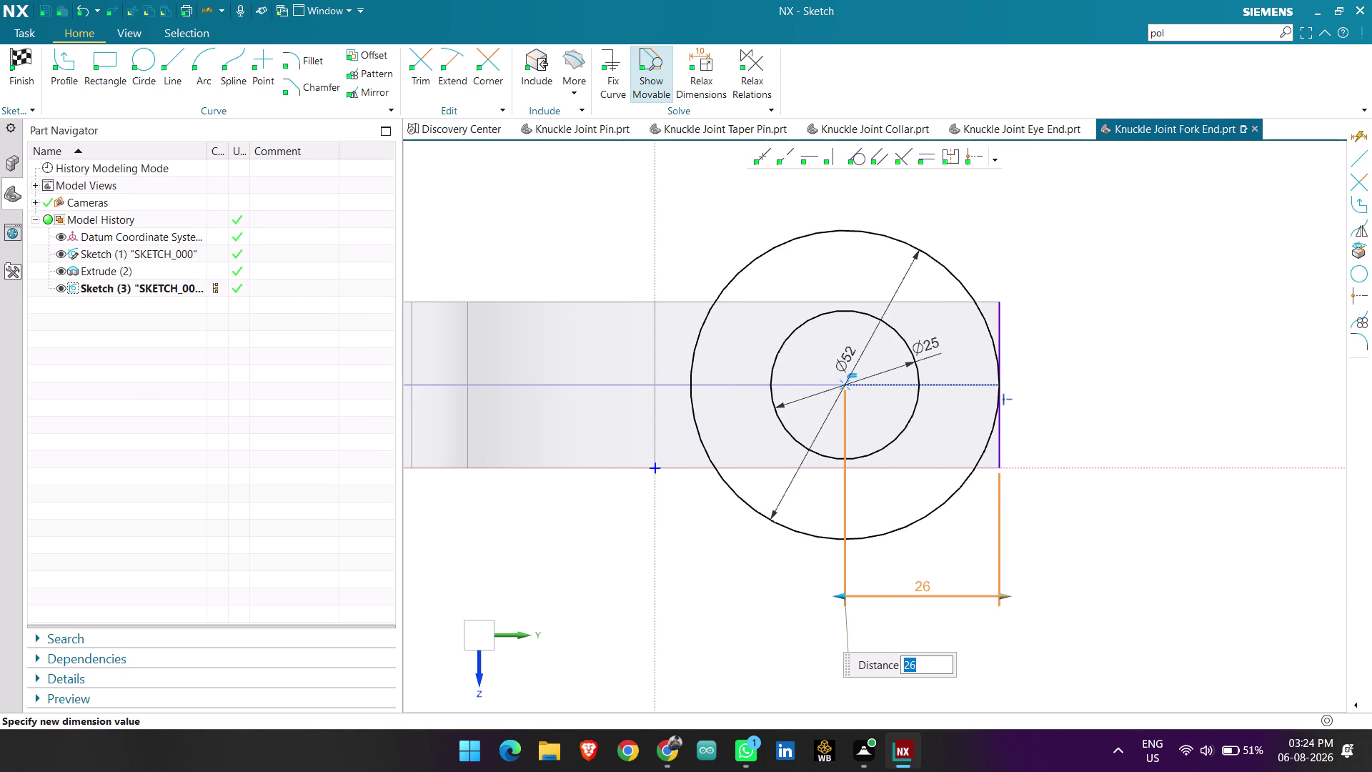
middle_click(1077, 518)
Finish the now fully defined circle sketch and return to modeling.
scroll(up, 3)
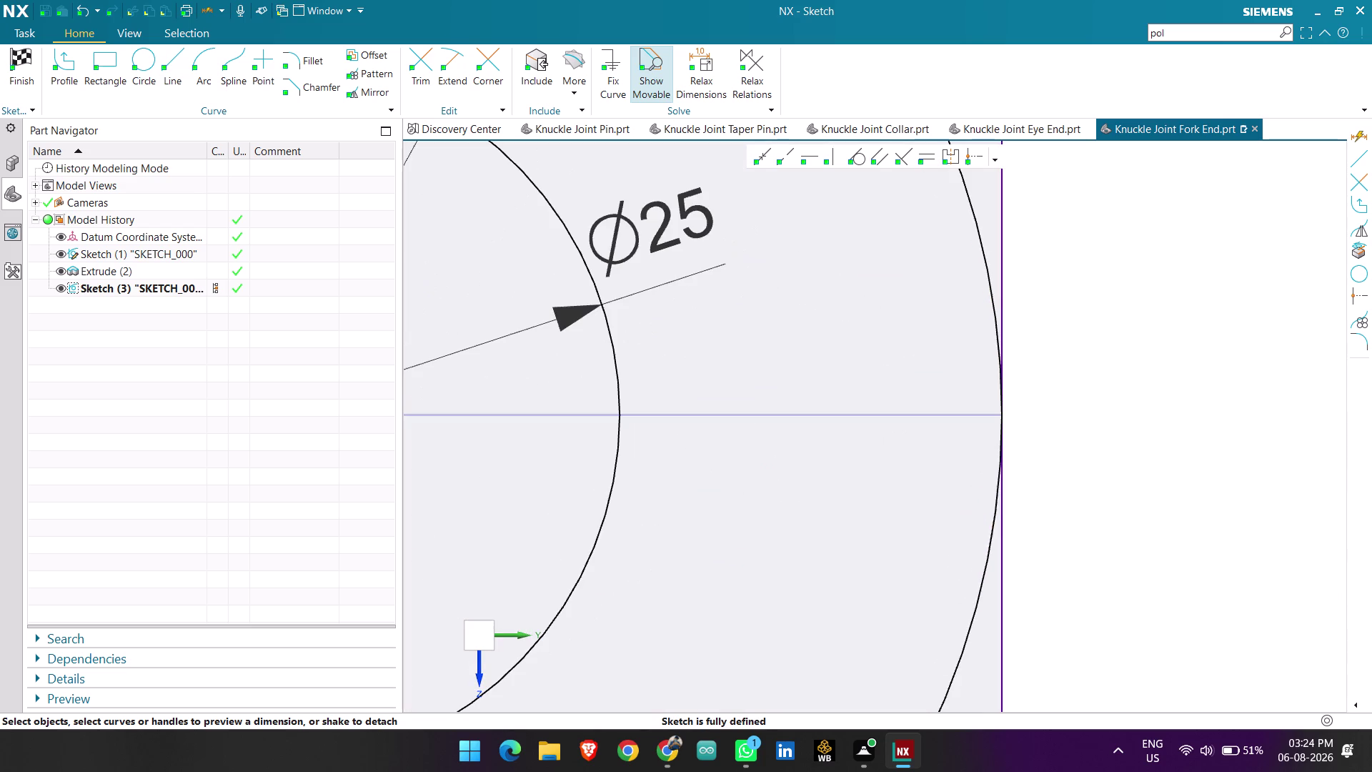
scroll(down, 3)
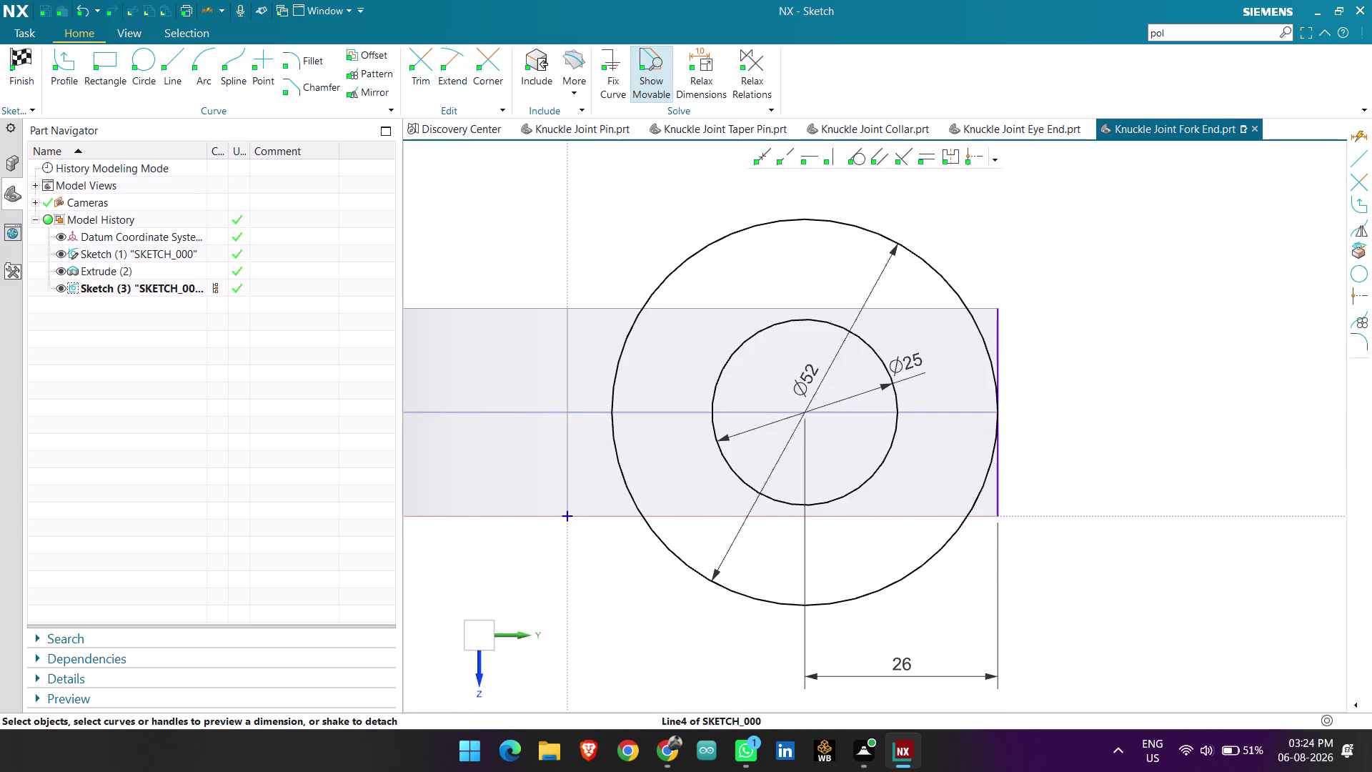
scroll(down, 3)
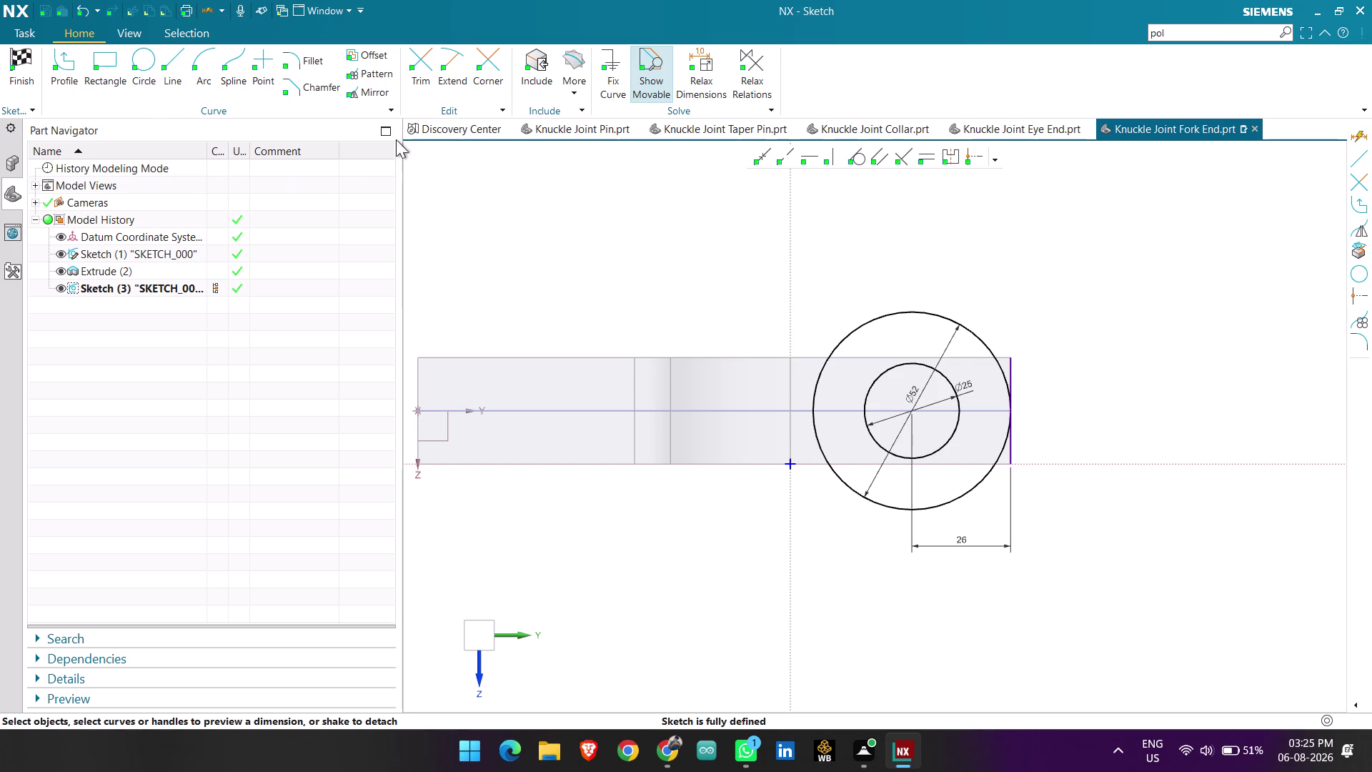
scroll(up, 3)
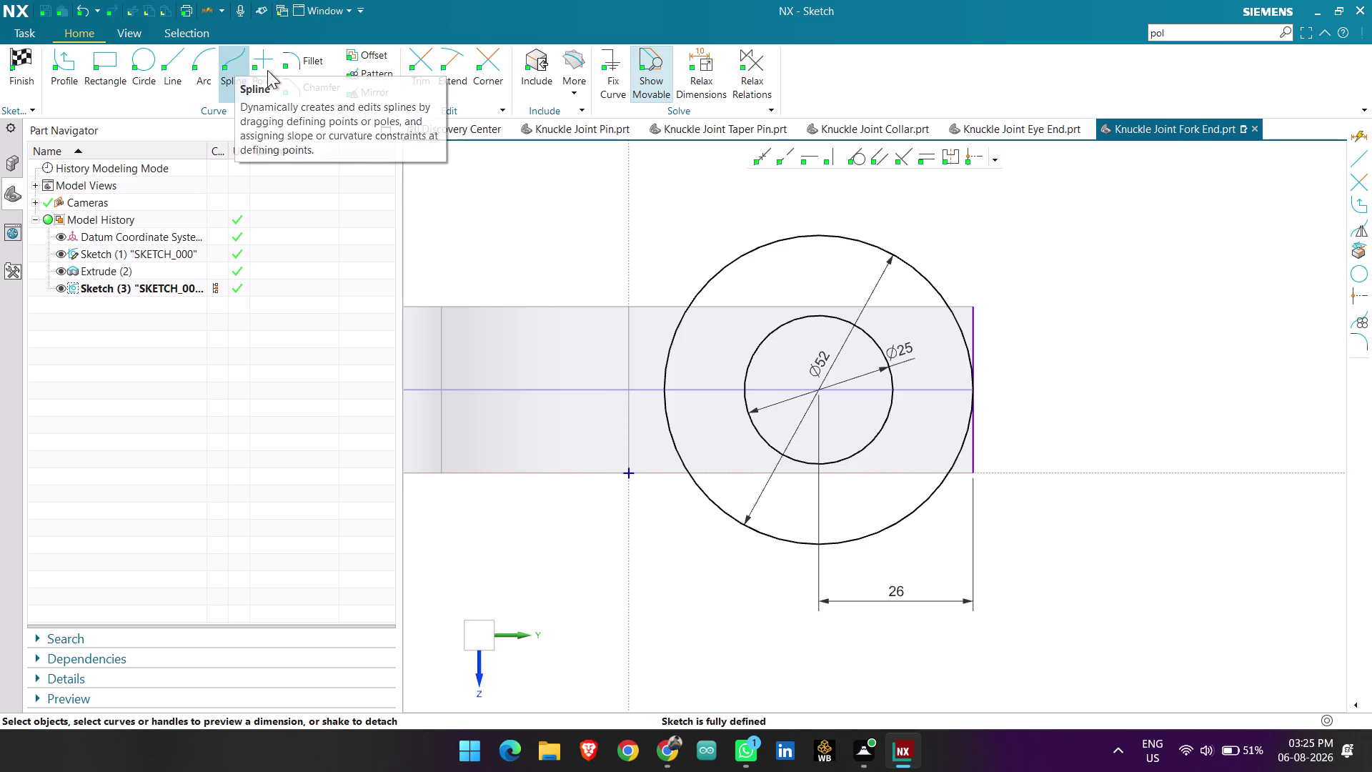
click(25, 60)
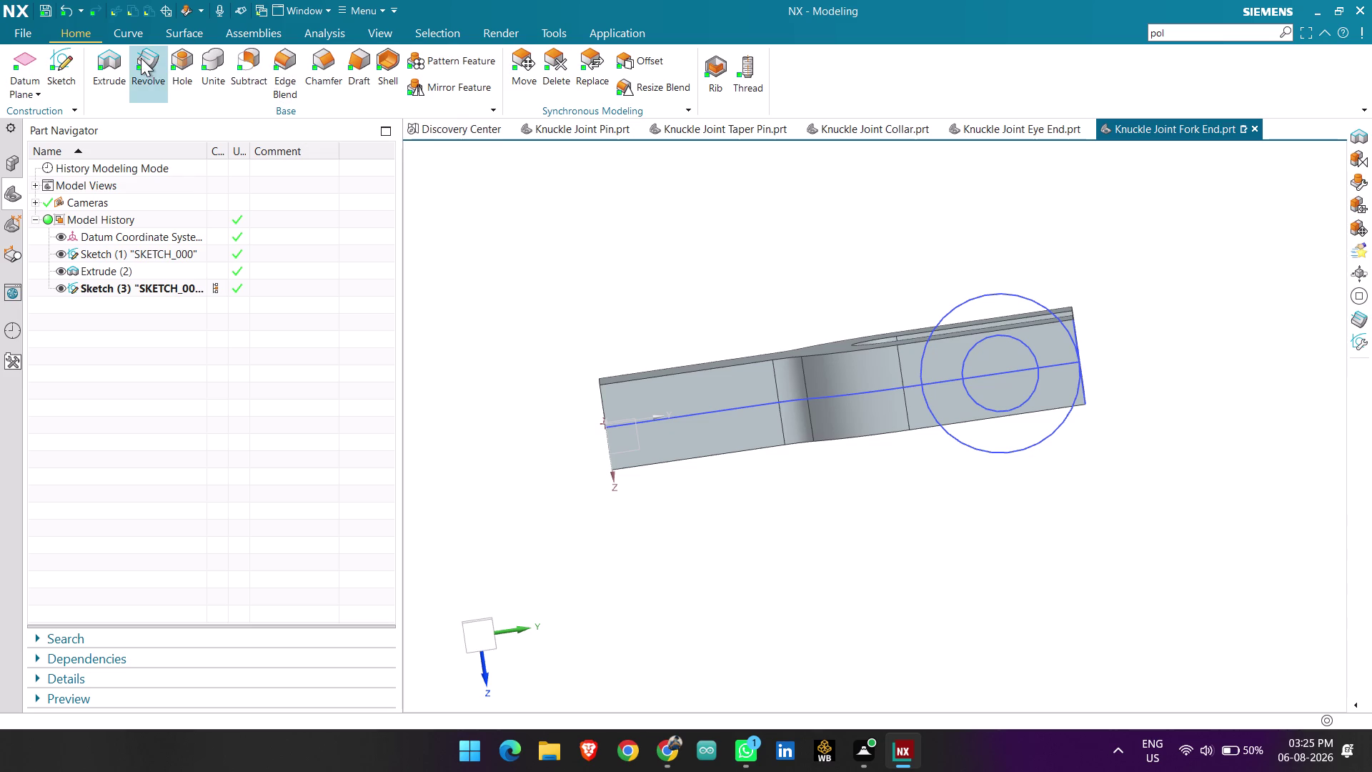
Start an extrusion using the inner and outer sketch circles as the section.
click(116, 63)
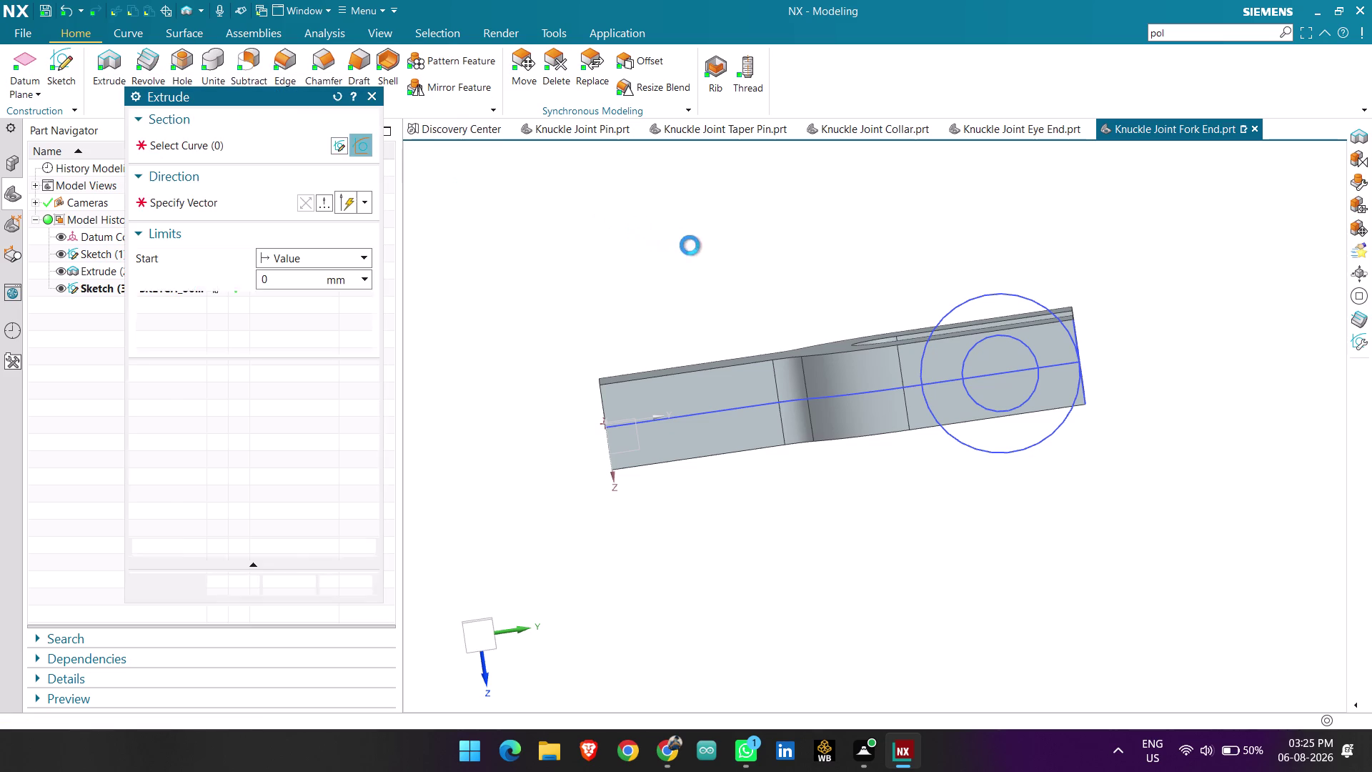
click(949, 314)
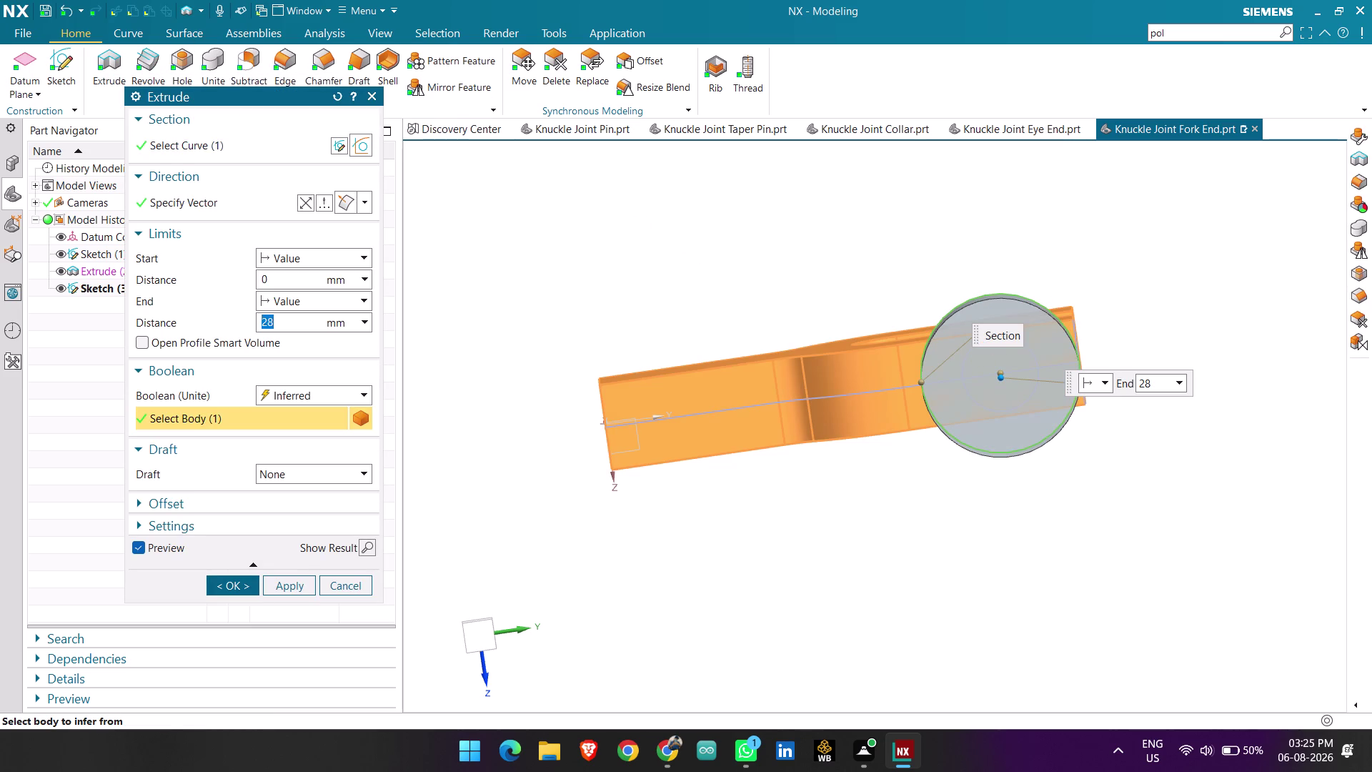
middle_drag(991, 265, 1030, 403)
scroll(up, 3)
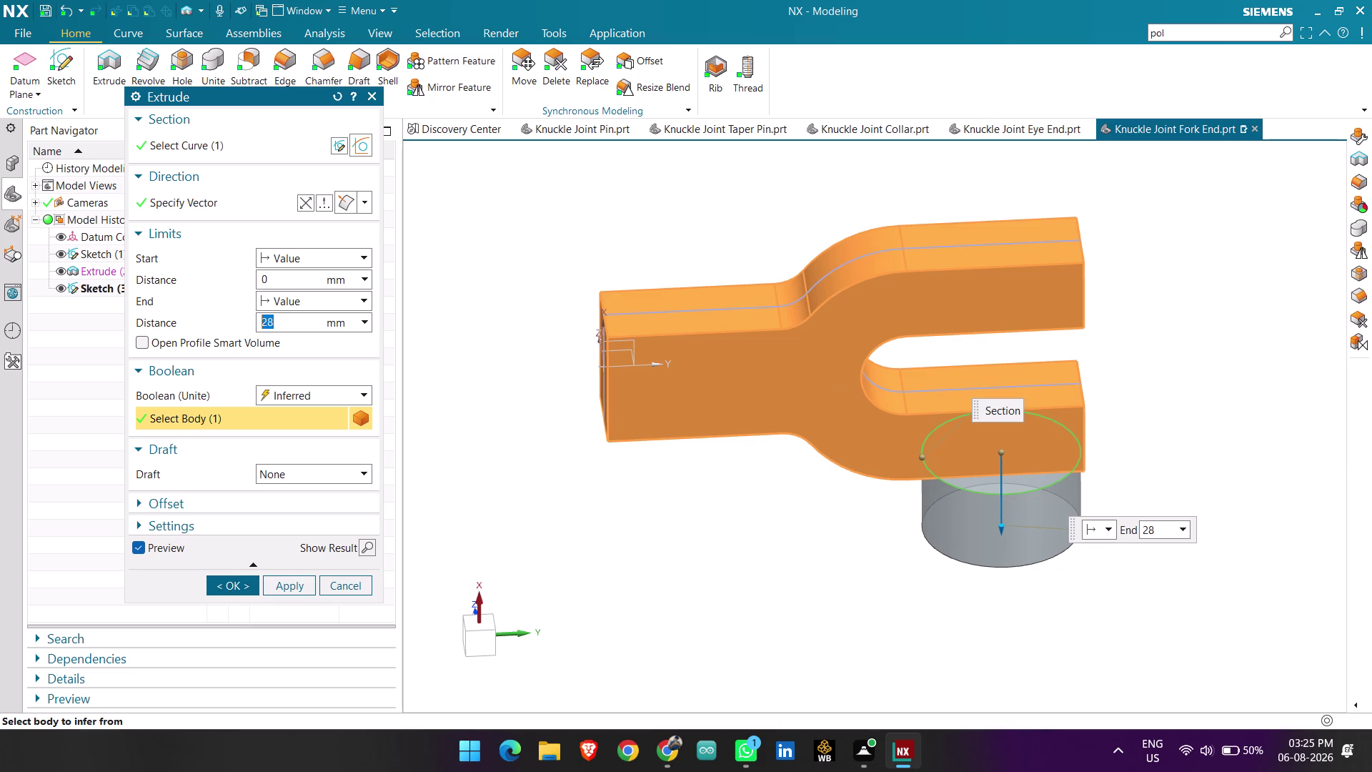
middle_drag(1033, 480, 1010, 429)
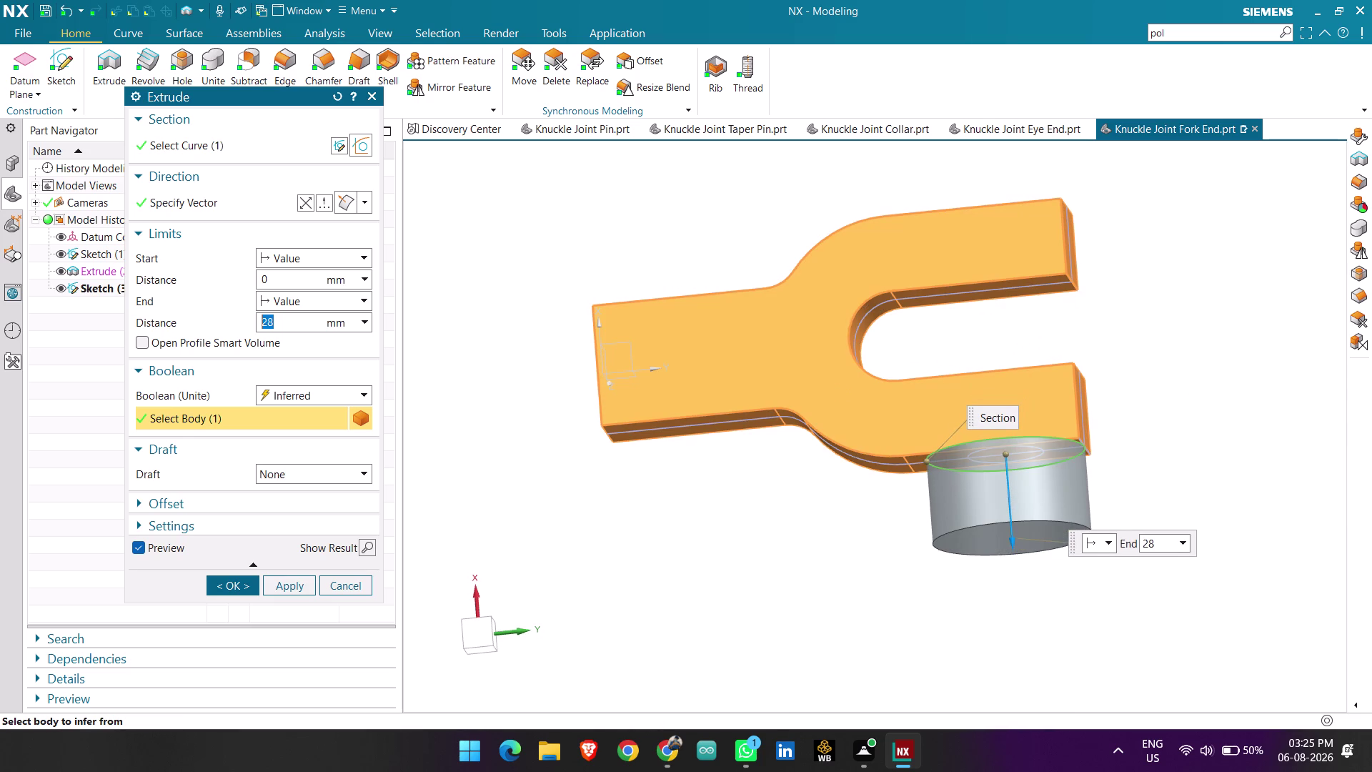
scroll(up, 3)
scroll(up, 3)
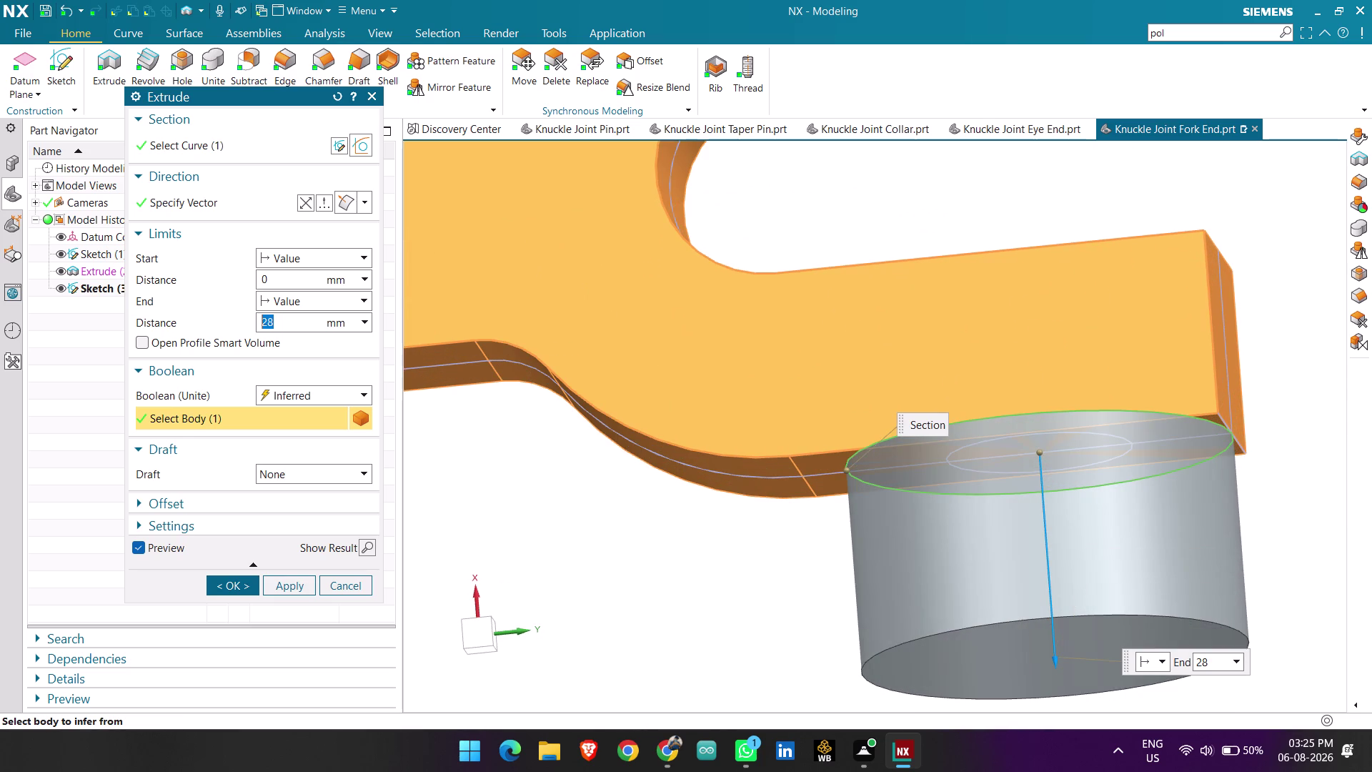
scroll(up, 3)
middle_drag(958, 447, 956, 395)
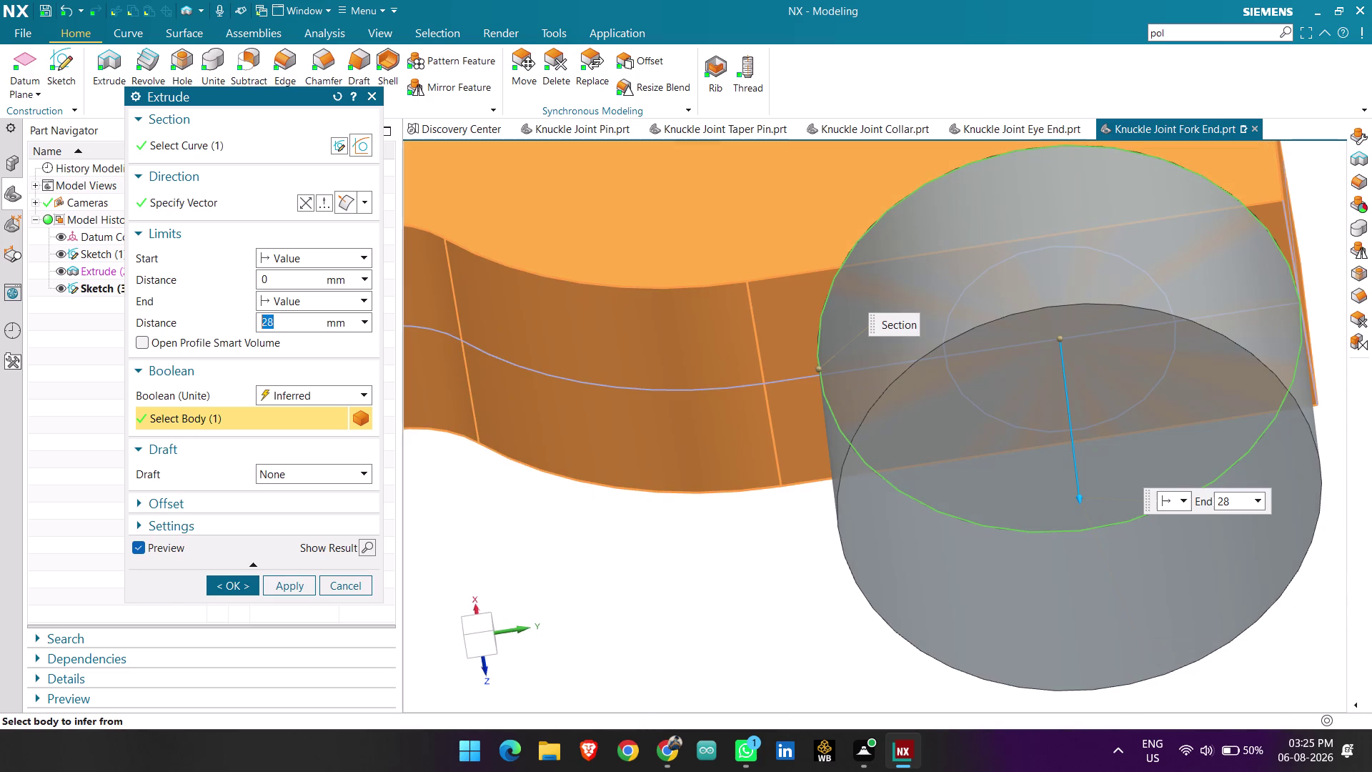
click(606, 561)
click(183, 140)
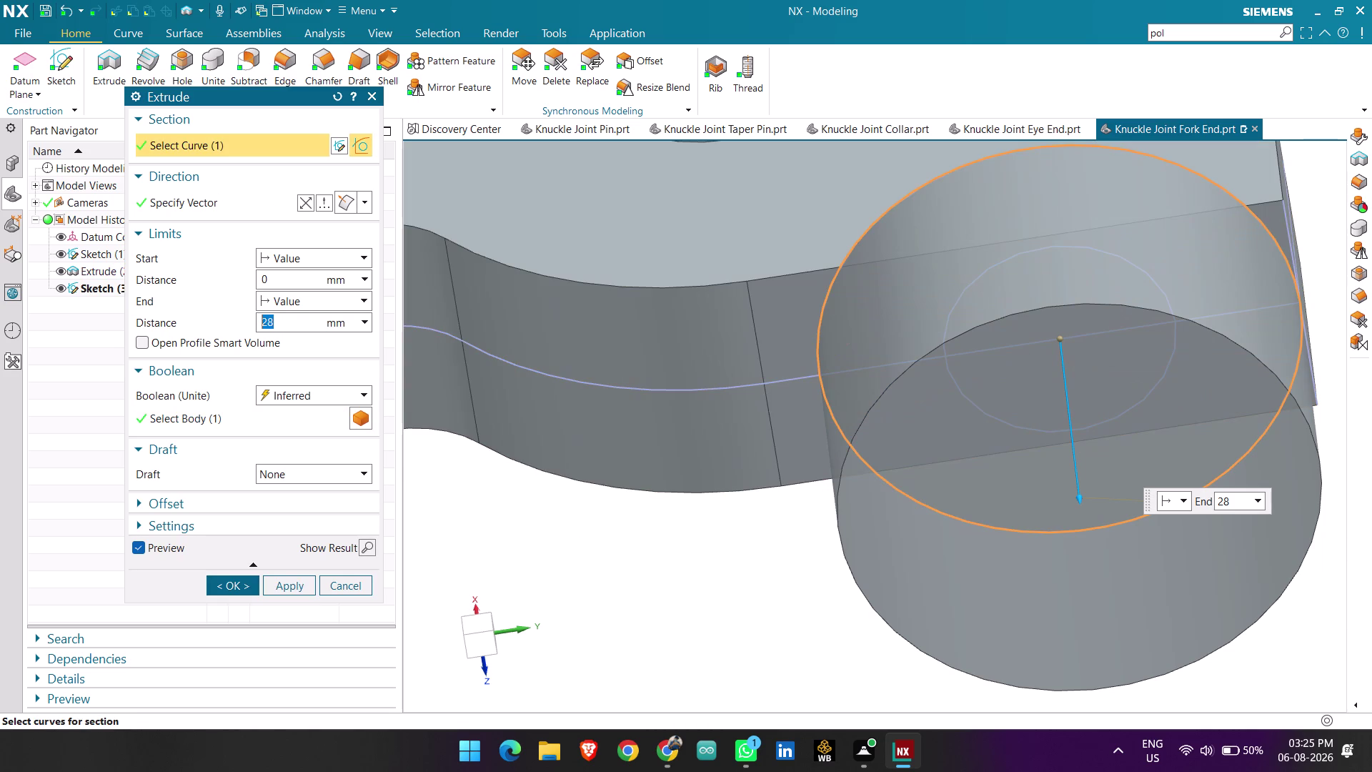
click(681, 574)
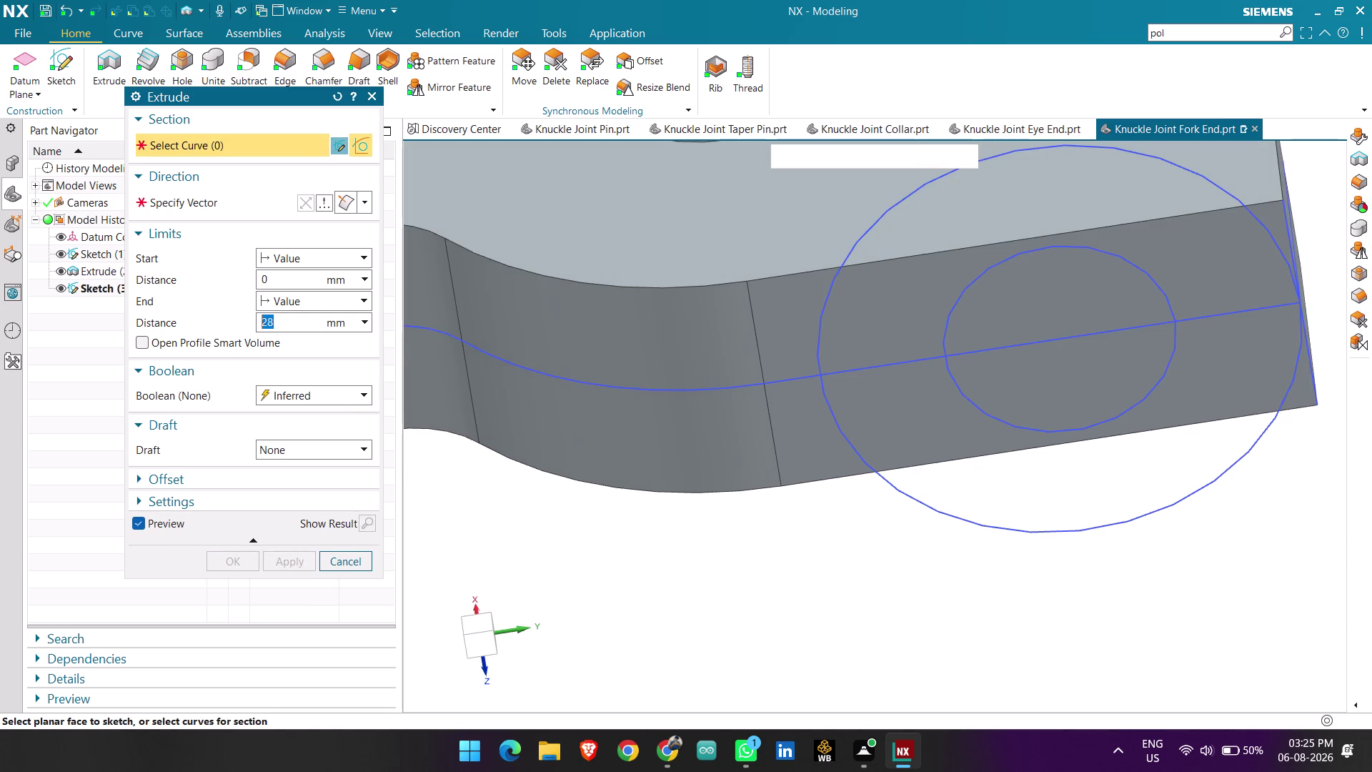
click(1026, 431)
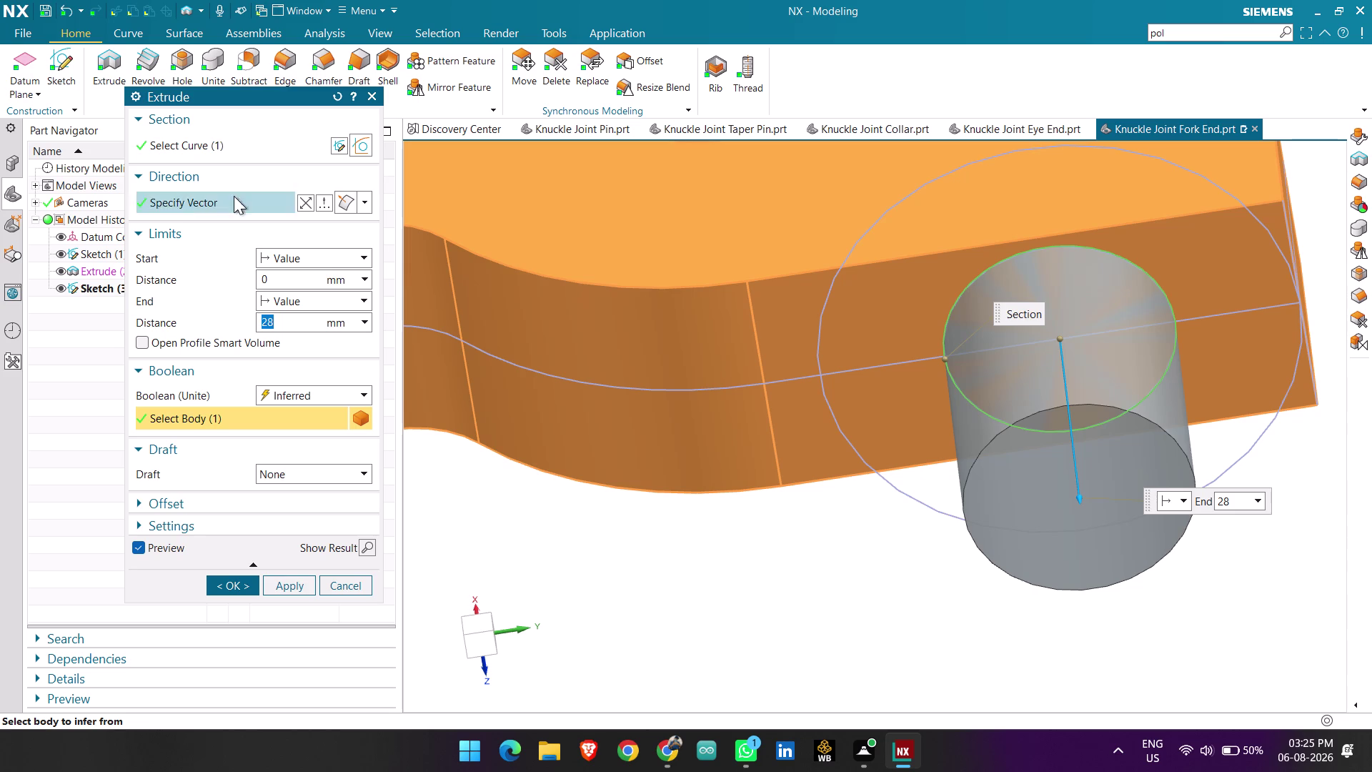
click(218, 152)
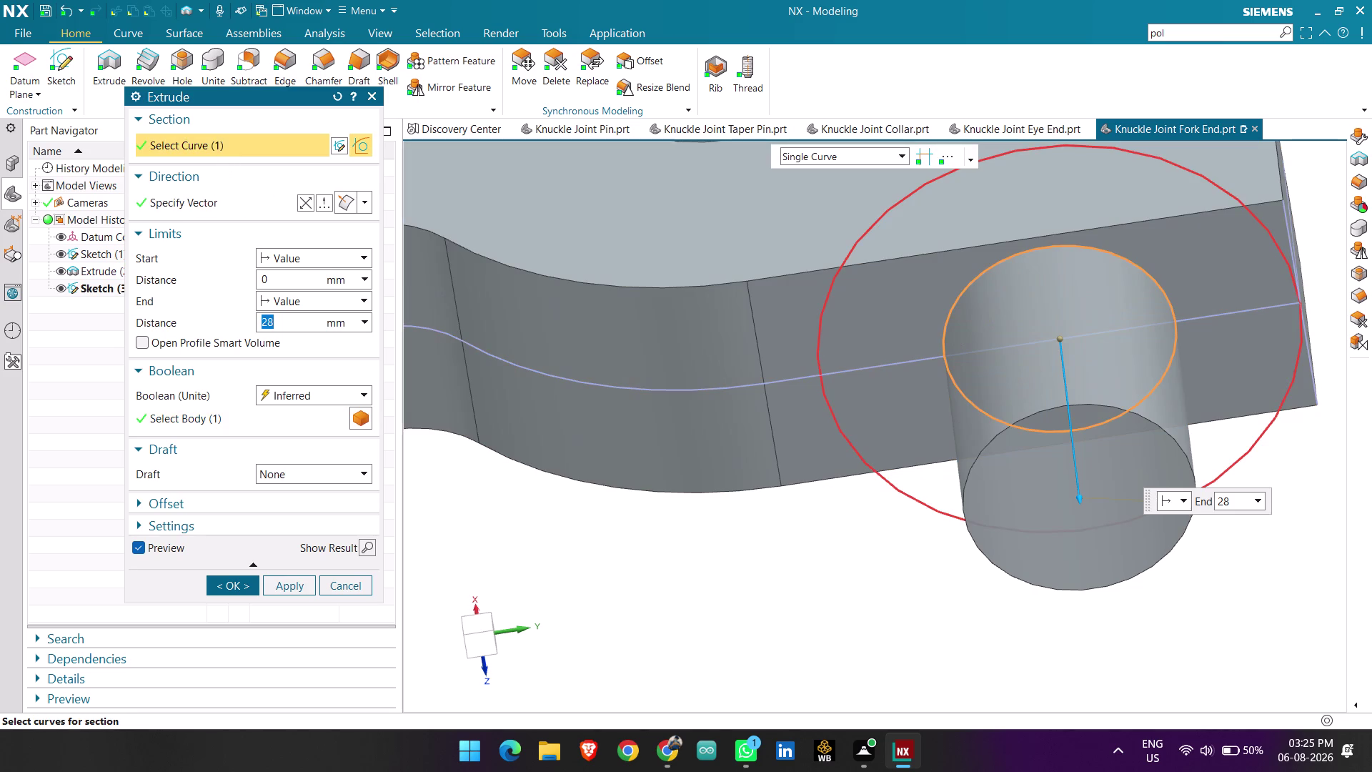
click(910, 495)
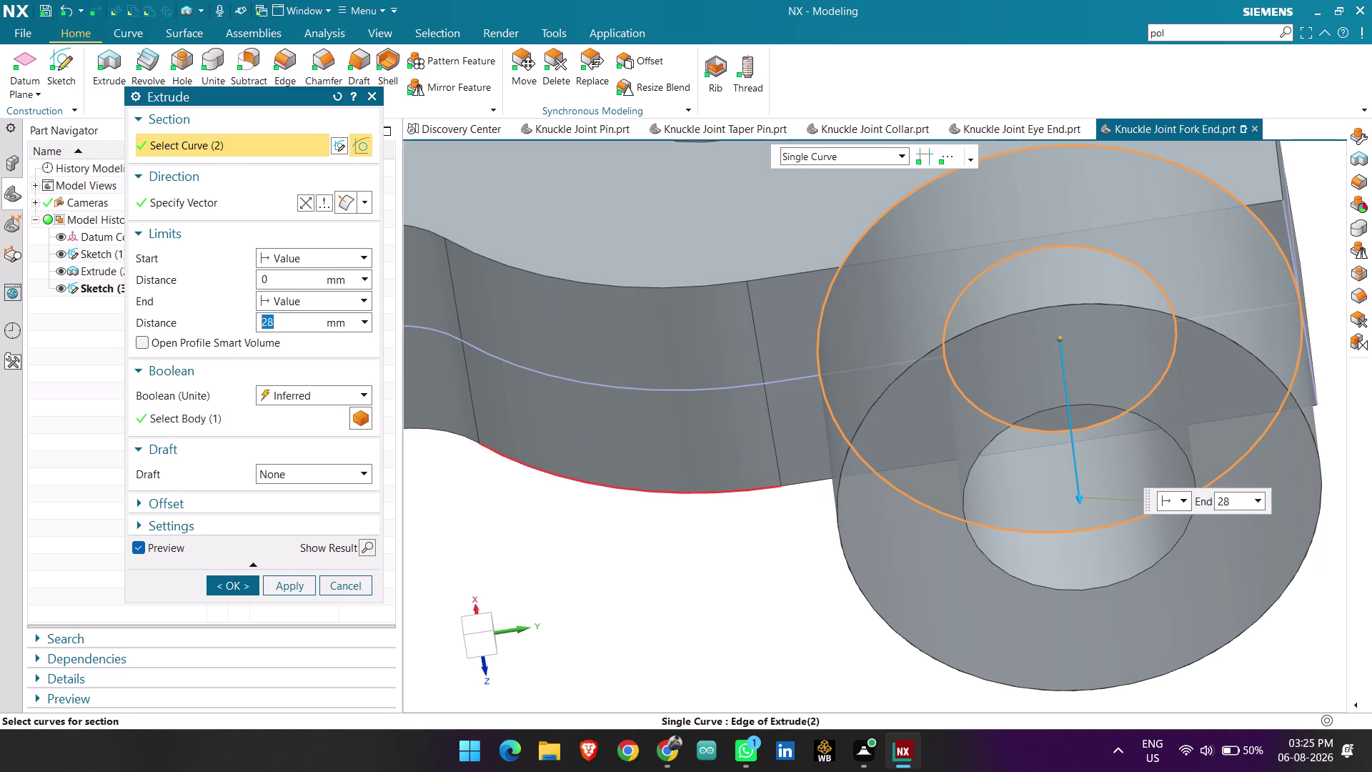
Set the extrusion to unite with the fork body and end at Until Next.
click(306, 202)
scroll(down, 3)
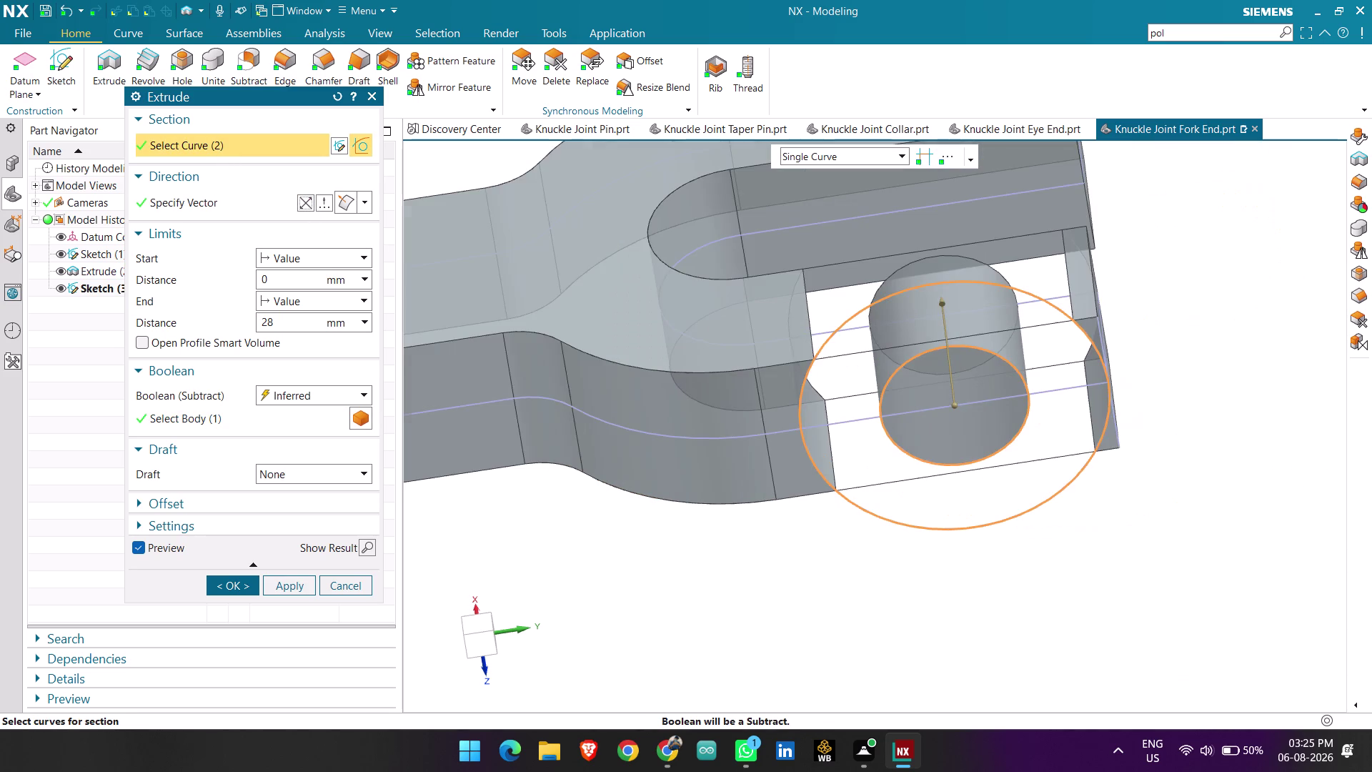
middle_drag(777, 542, 803, 582)
click(311, 472)
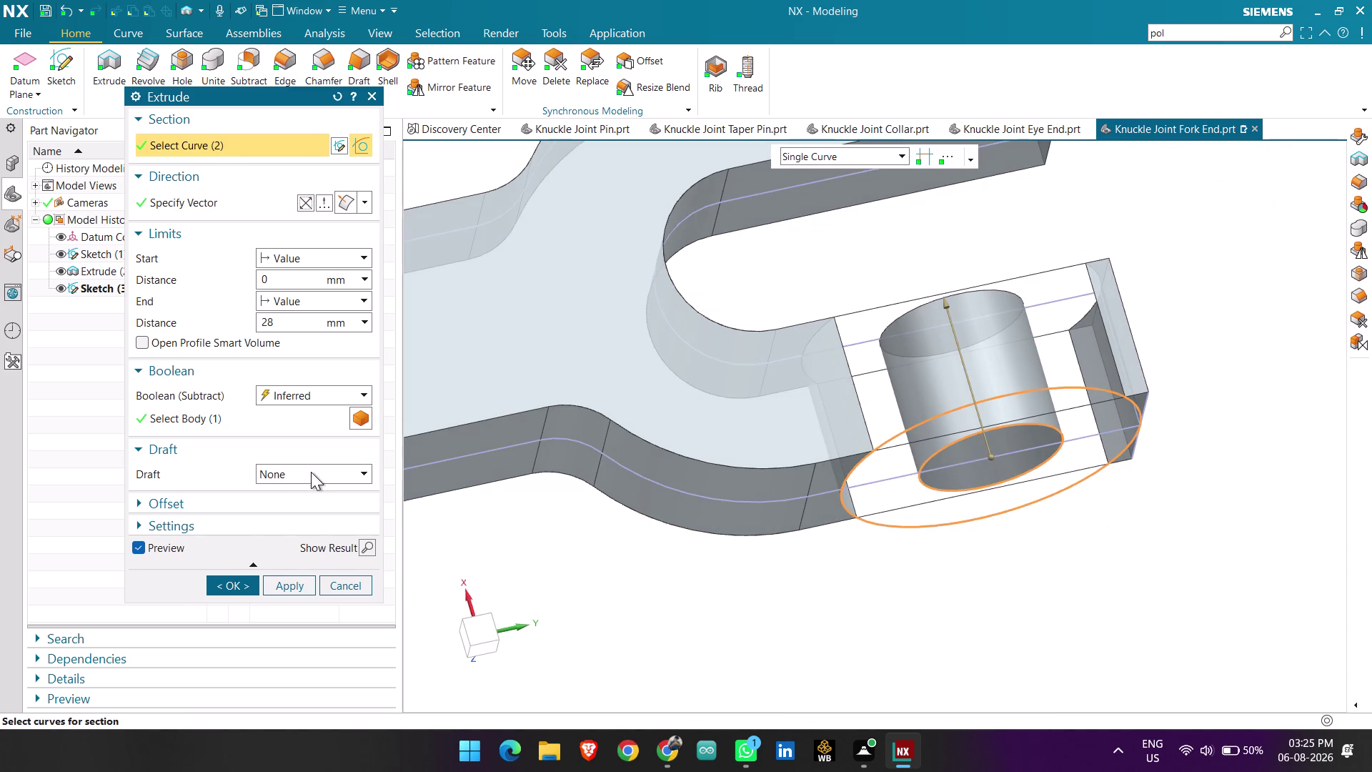
click(305, 391)
click(305, 391)
click(316, 426)
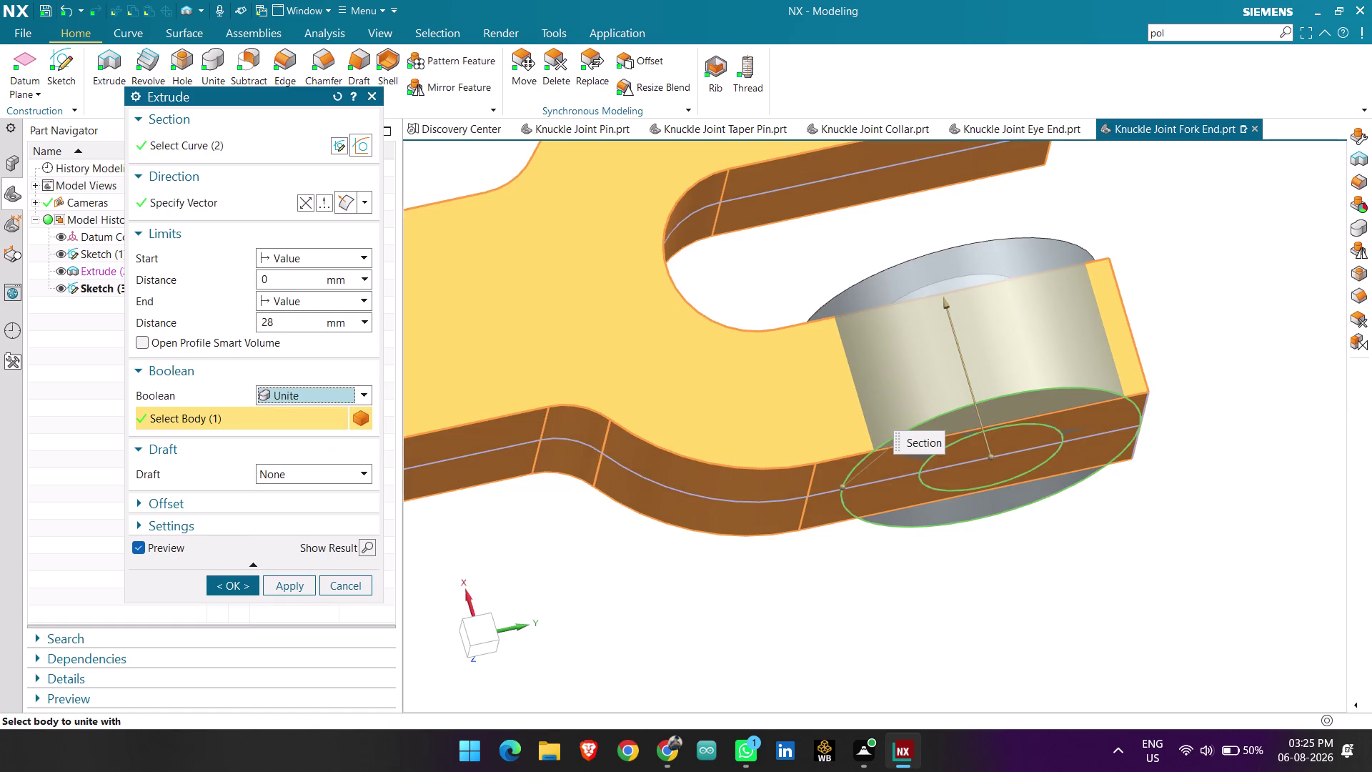
middle_drag(764, 608, 780, 659)
scroll(down, 3)
click(306, 301)
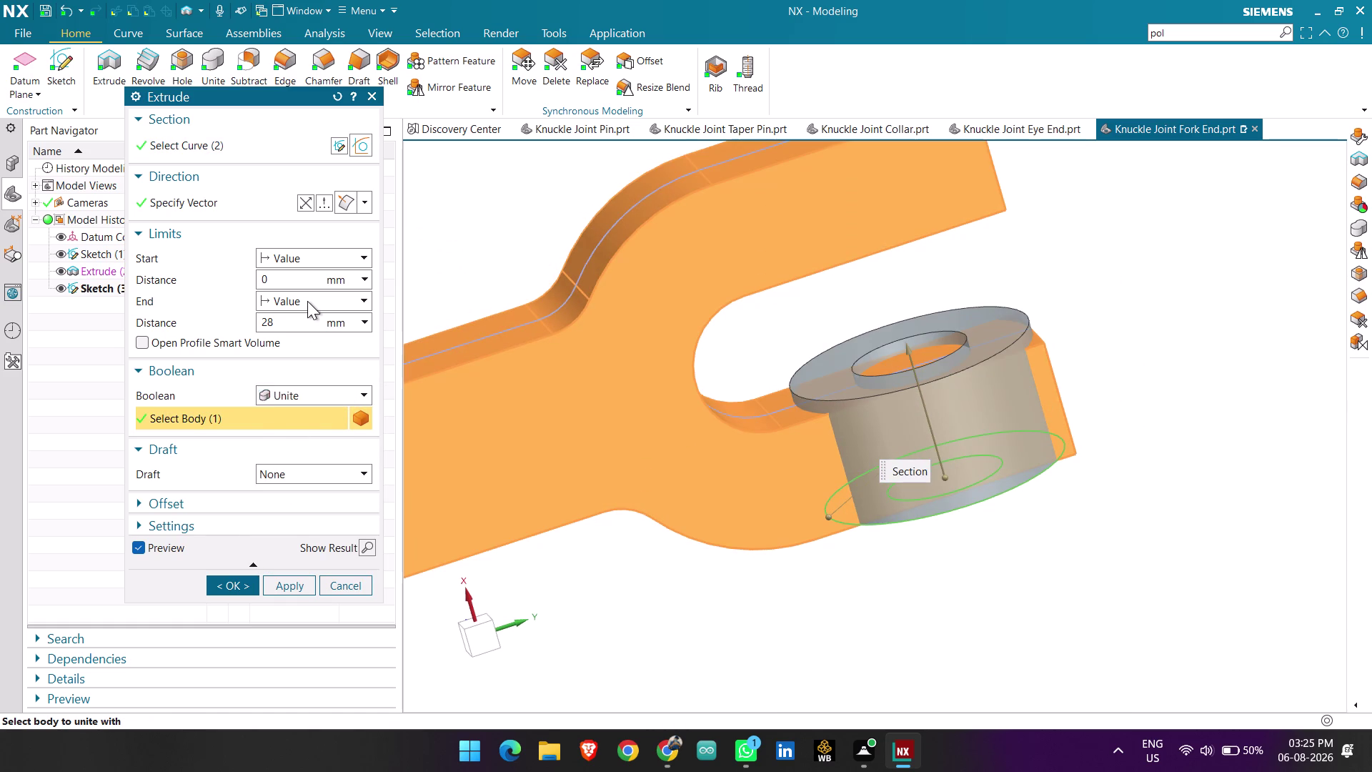
click(340, 360)
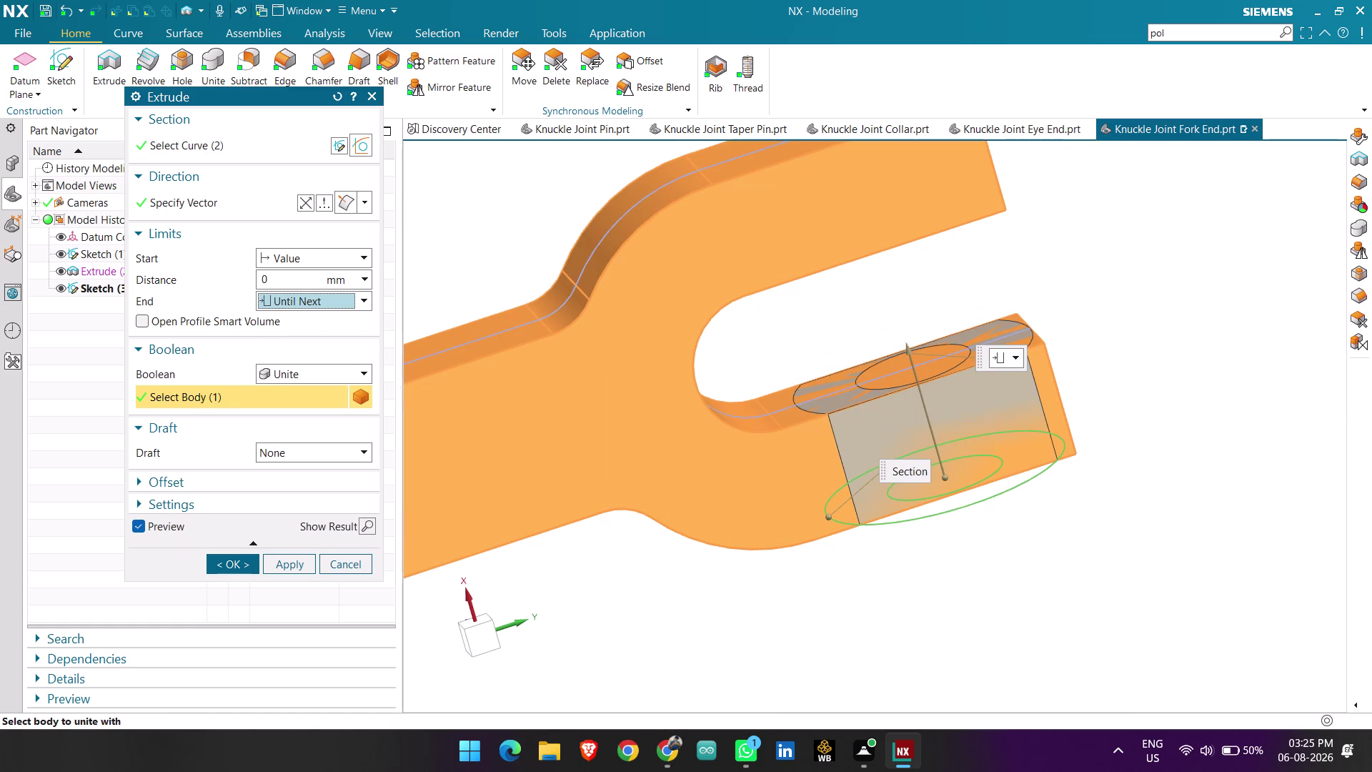
middle_drag(885, 608, 847, 520)
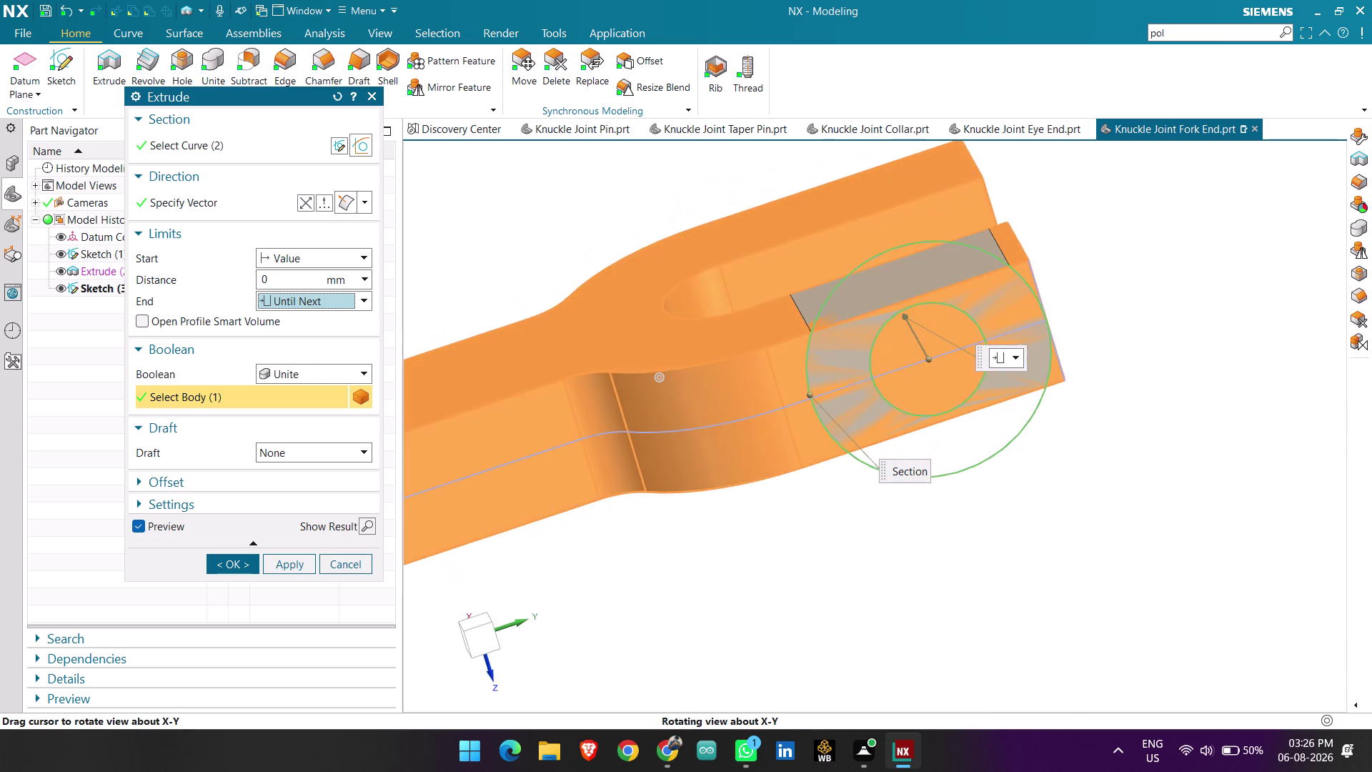
middle_drag(848, 520, 876, 513)
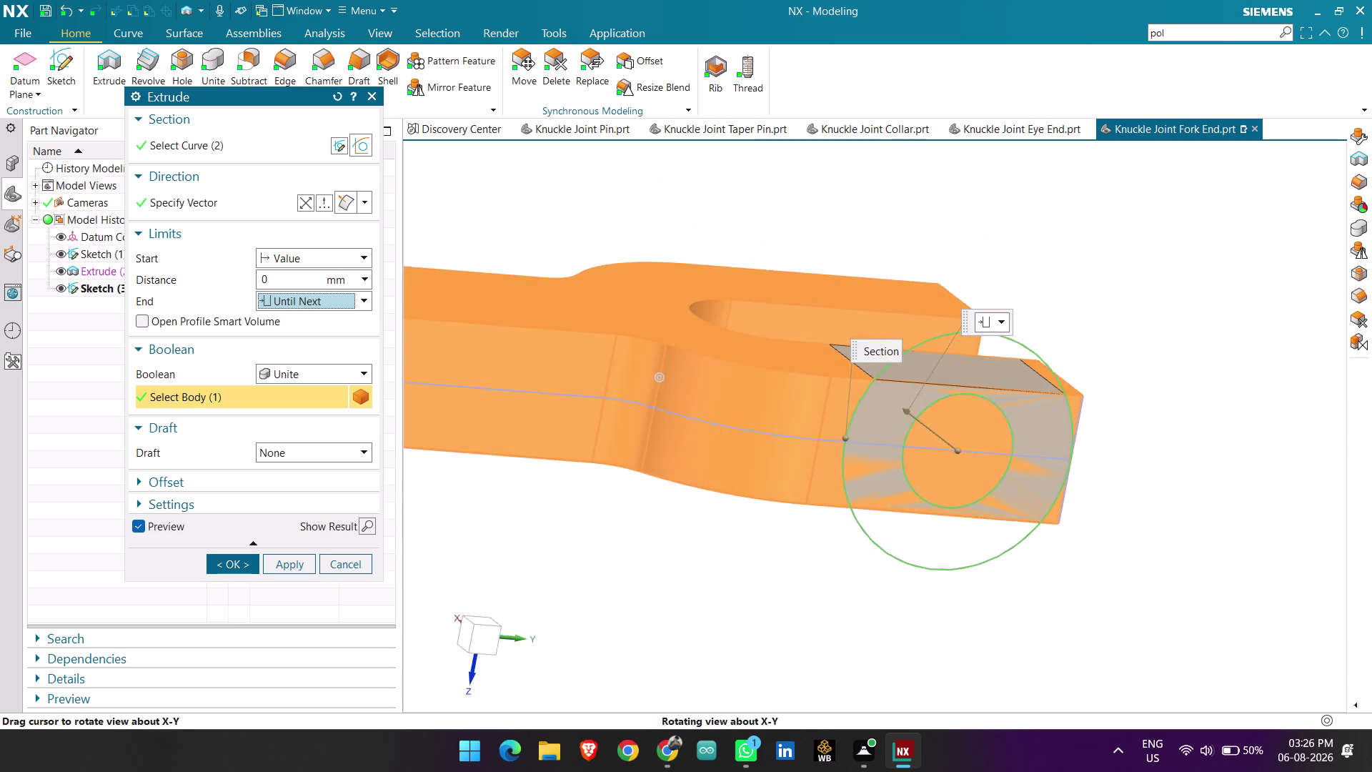
middle_drag(876, 513, 856, 601)
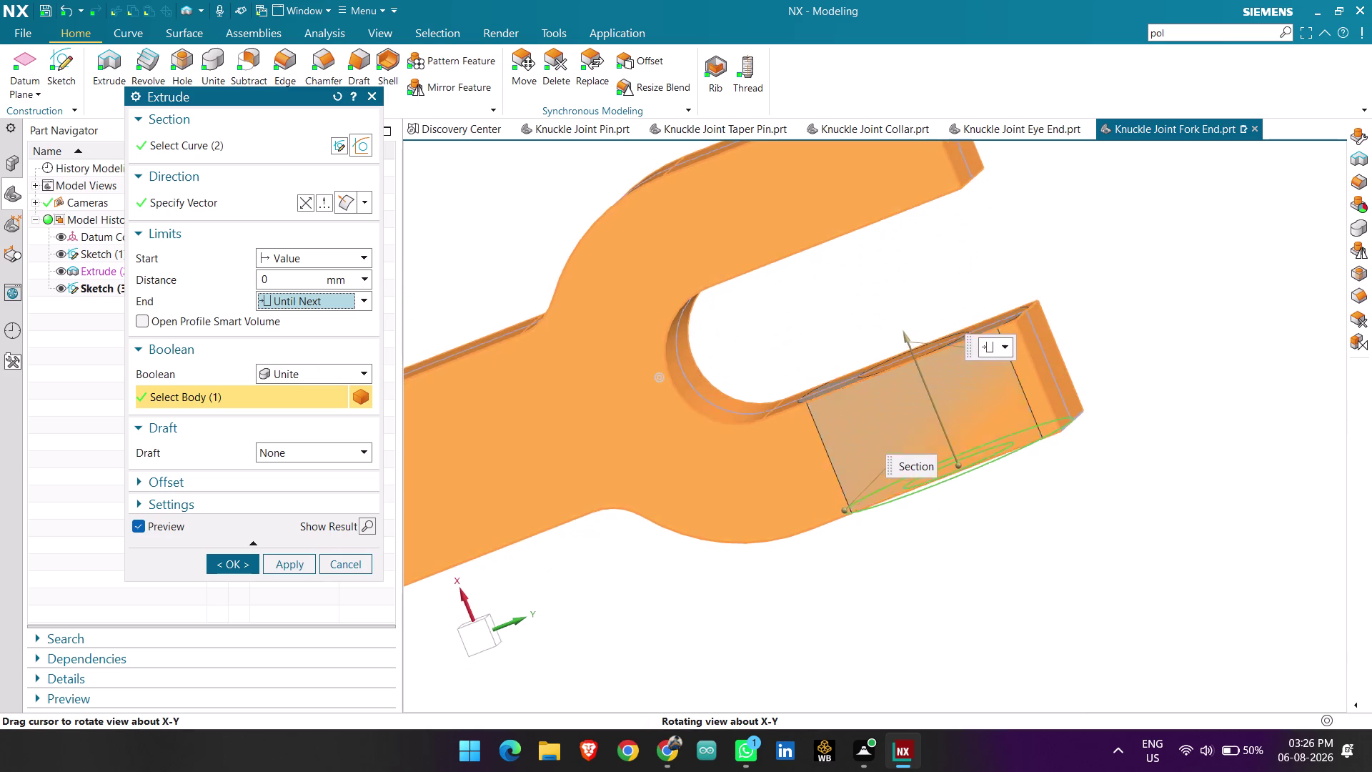
middle_drag(856, 601, 833, 507)
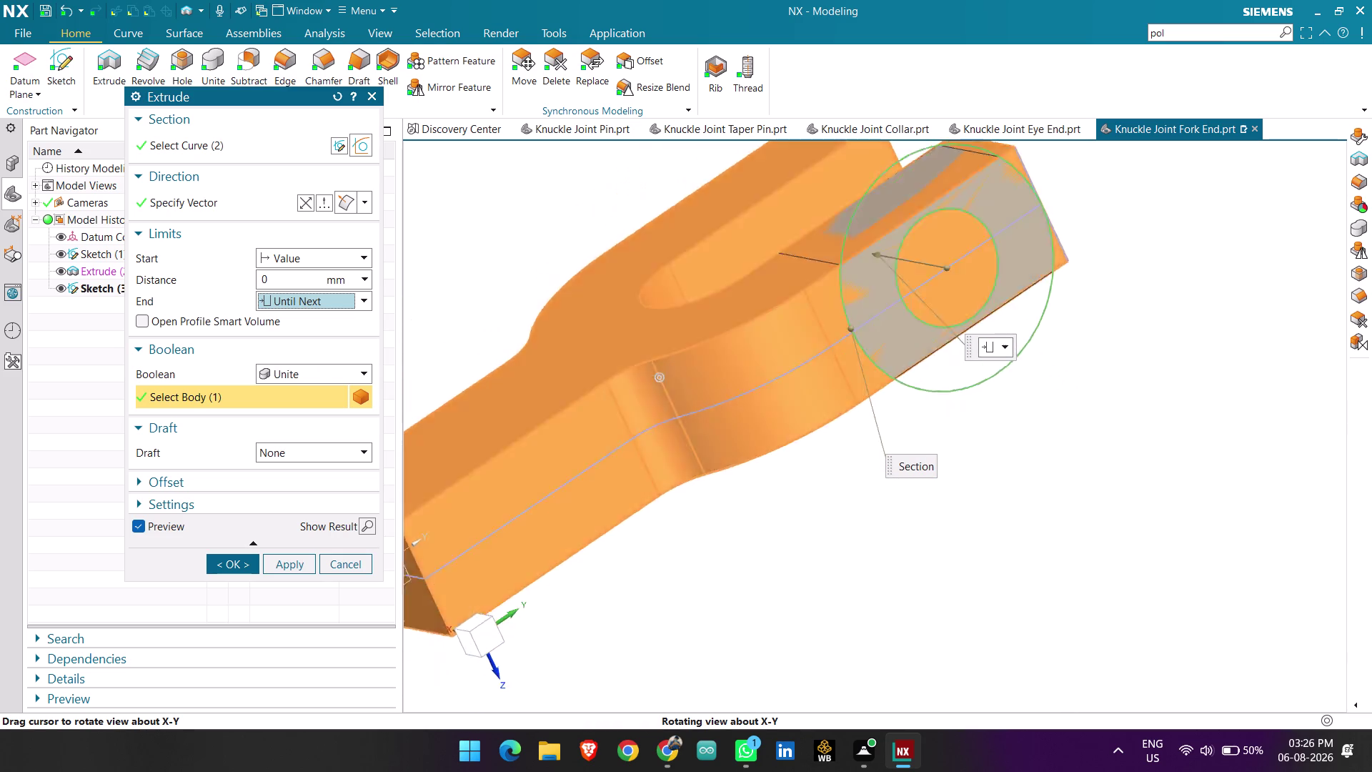
middle_drag(833, 508, 839, 512)
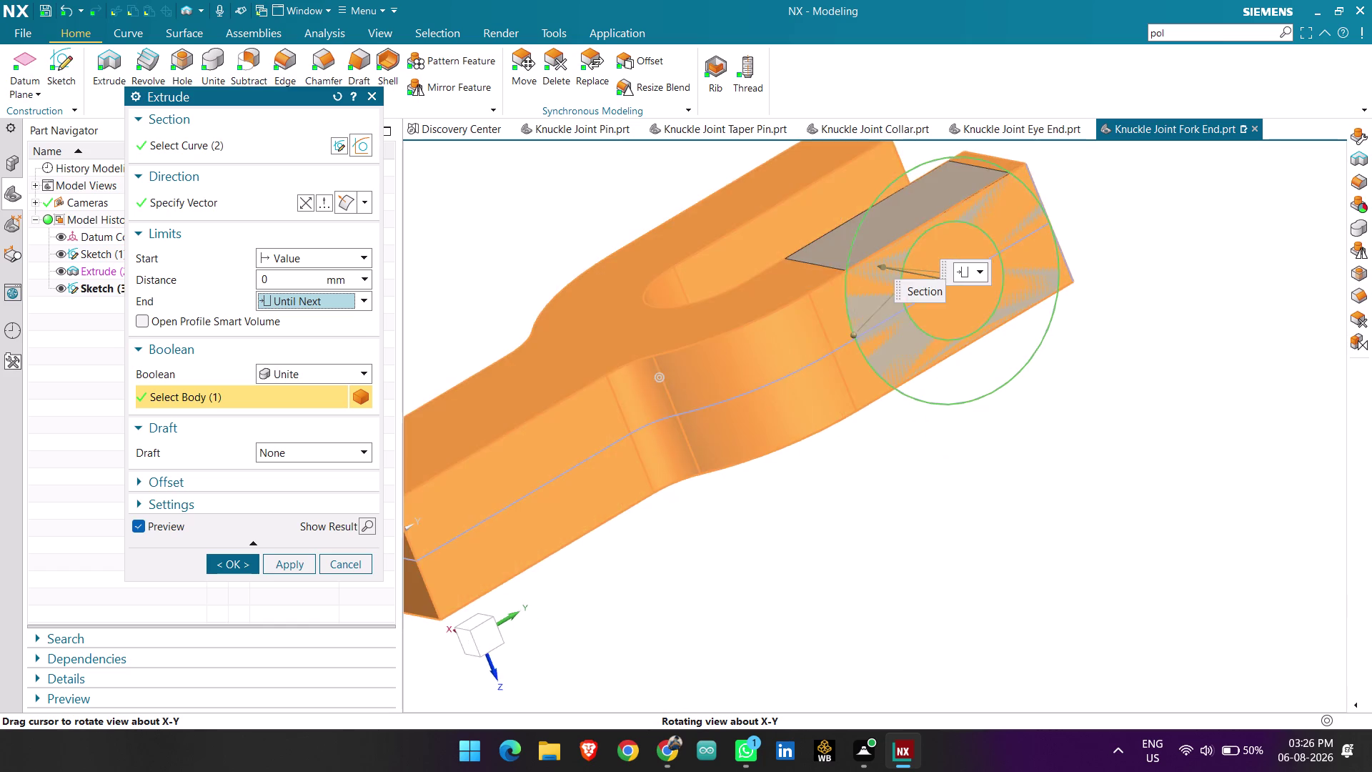
middle_drag(839, 512, 818, 531)
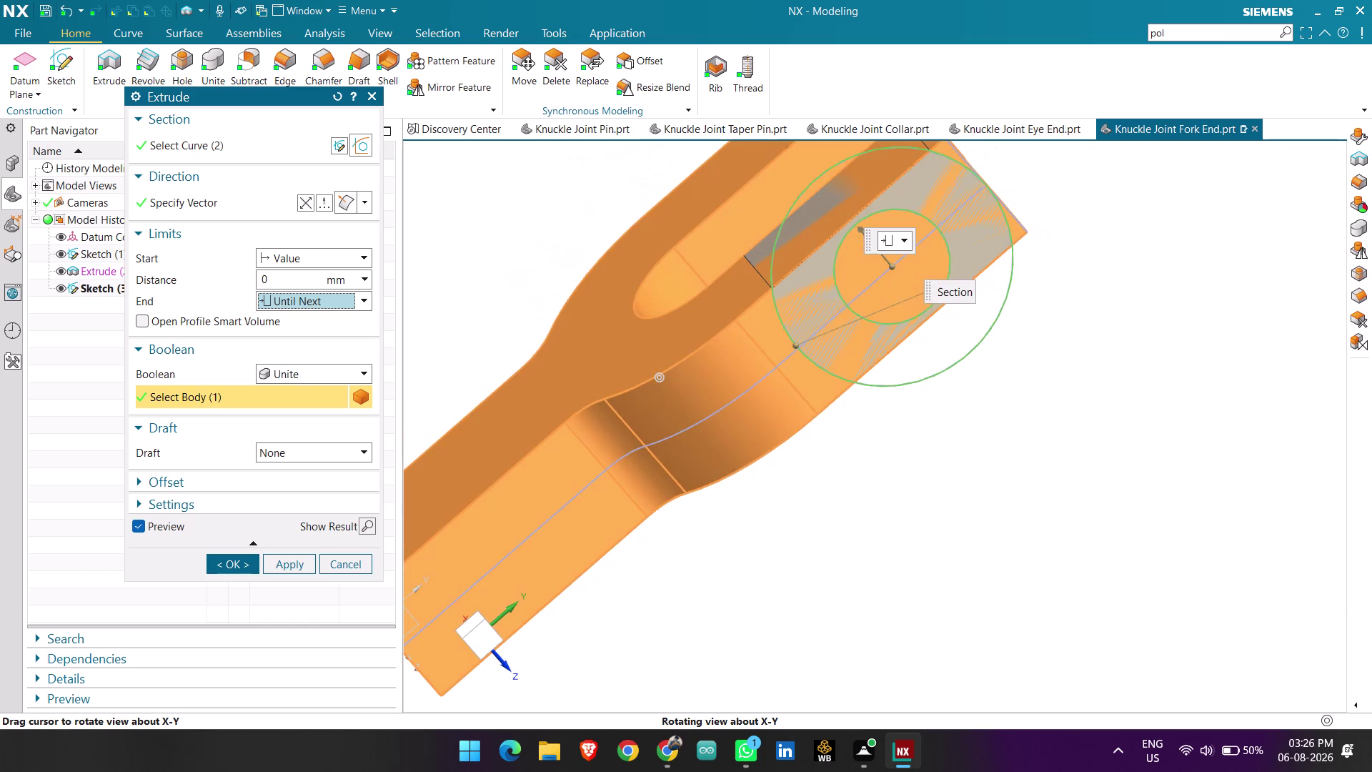
middle_drag(819, 531, 829, 534)
Apply the extrusion, inspect it, then undo Extrude (4).
click(288, 558)
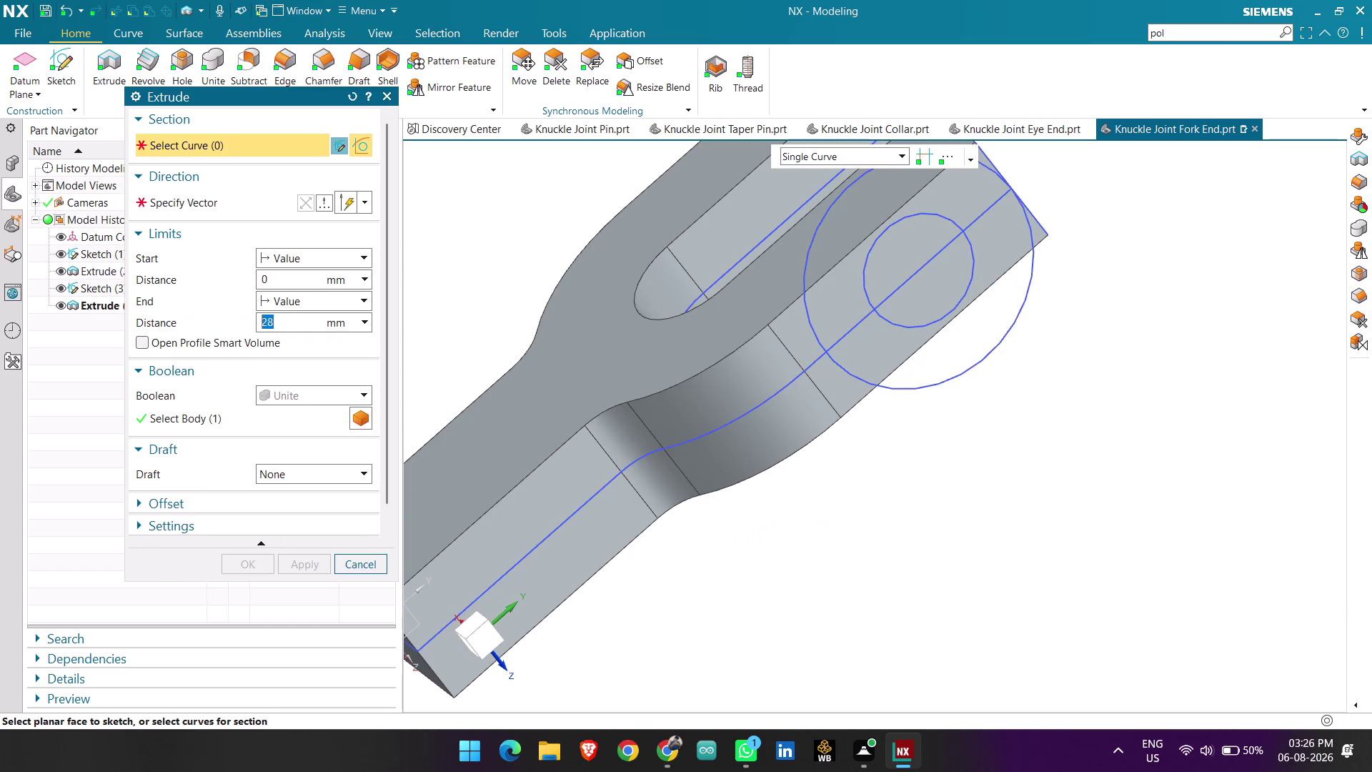
scroll(down, 3)
middle_drag(873, 467, 910, 500)
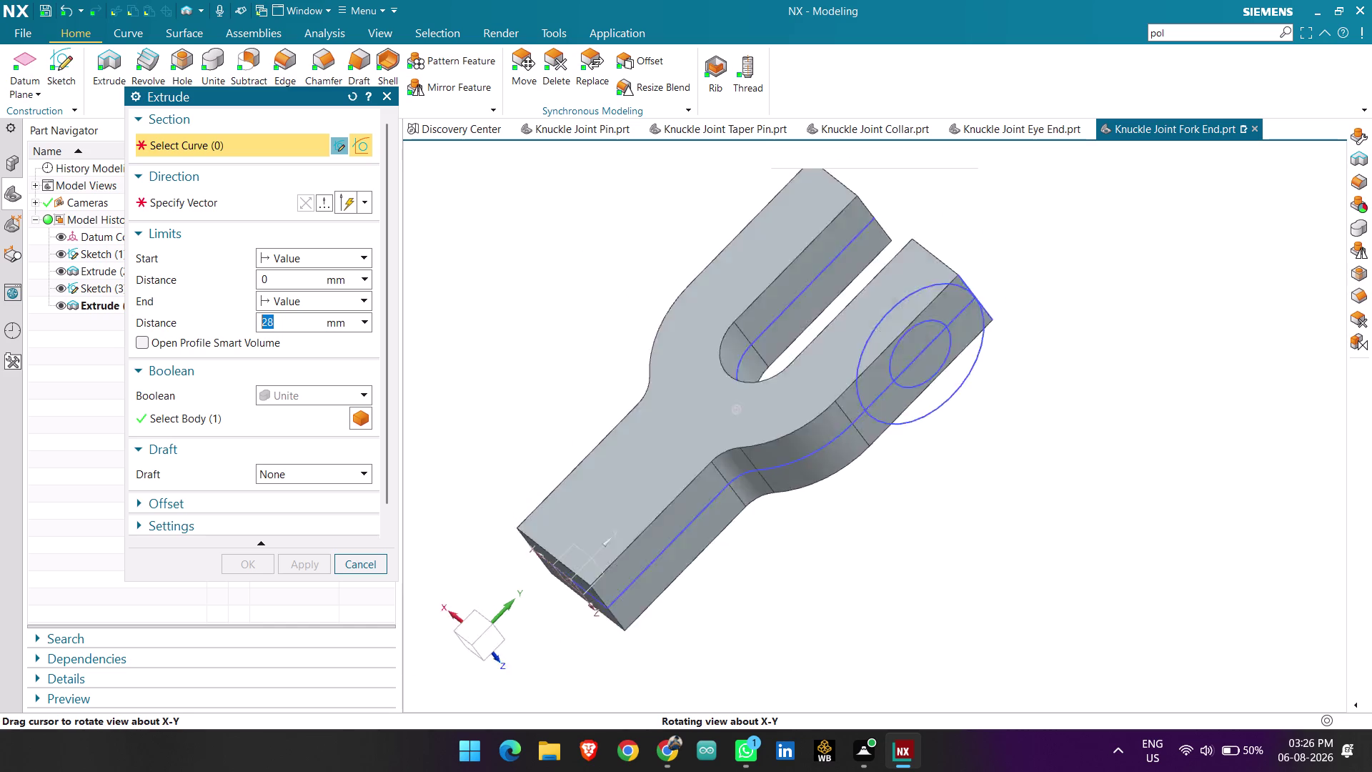
middle_drag(910, 501, 906, 496)
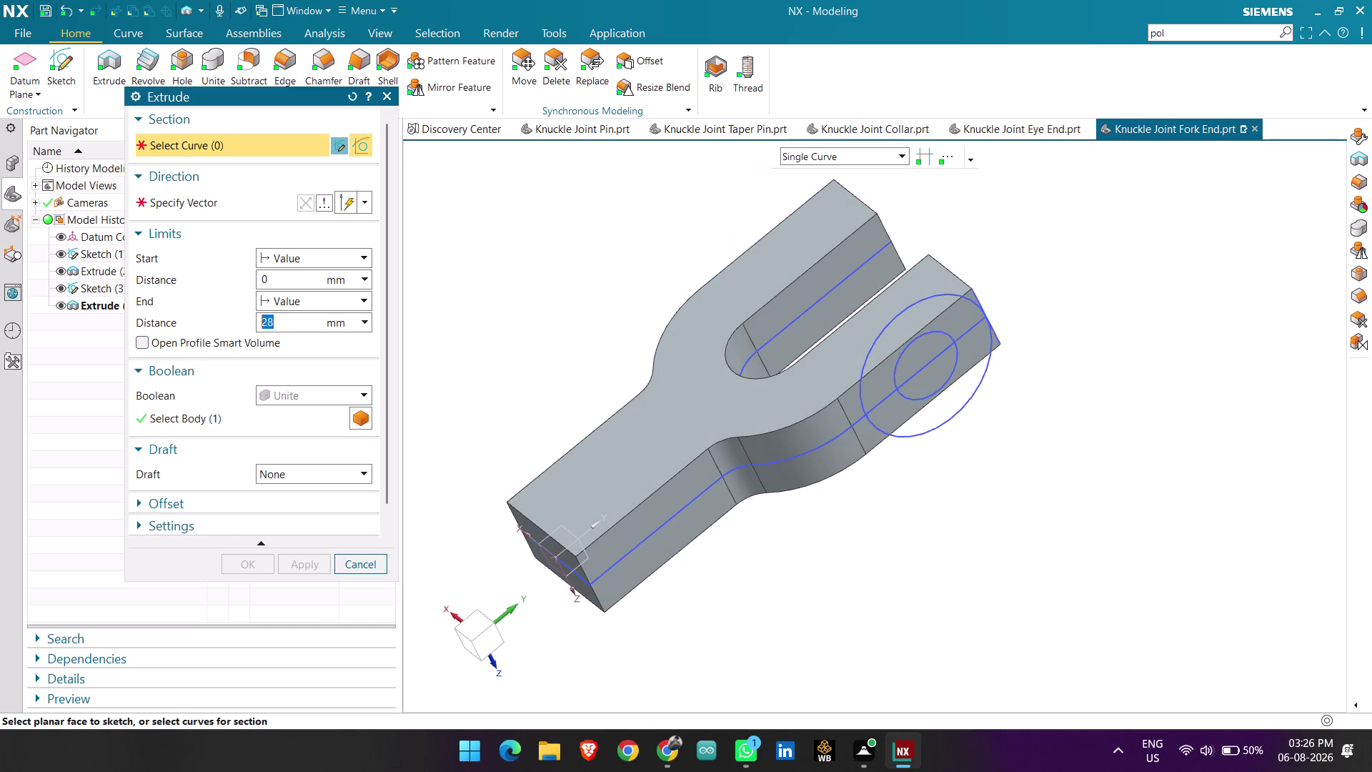
key(ctrl+z)
key(ctrl+z)
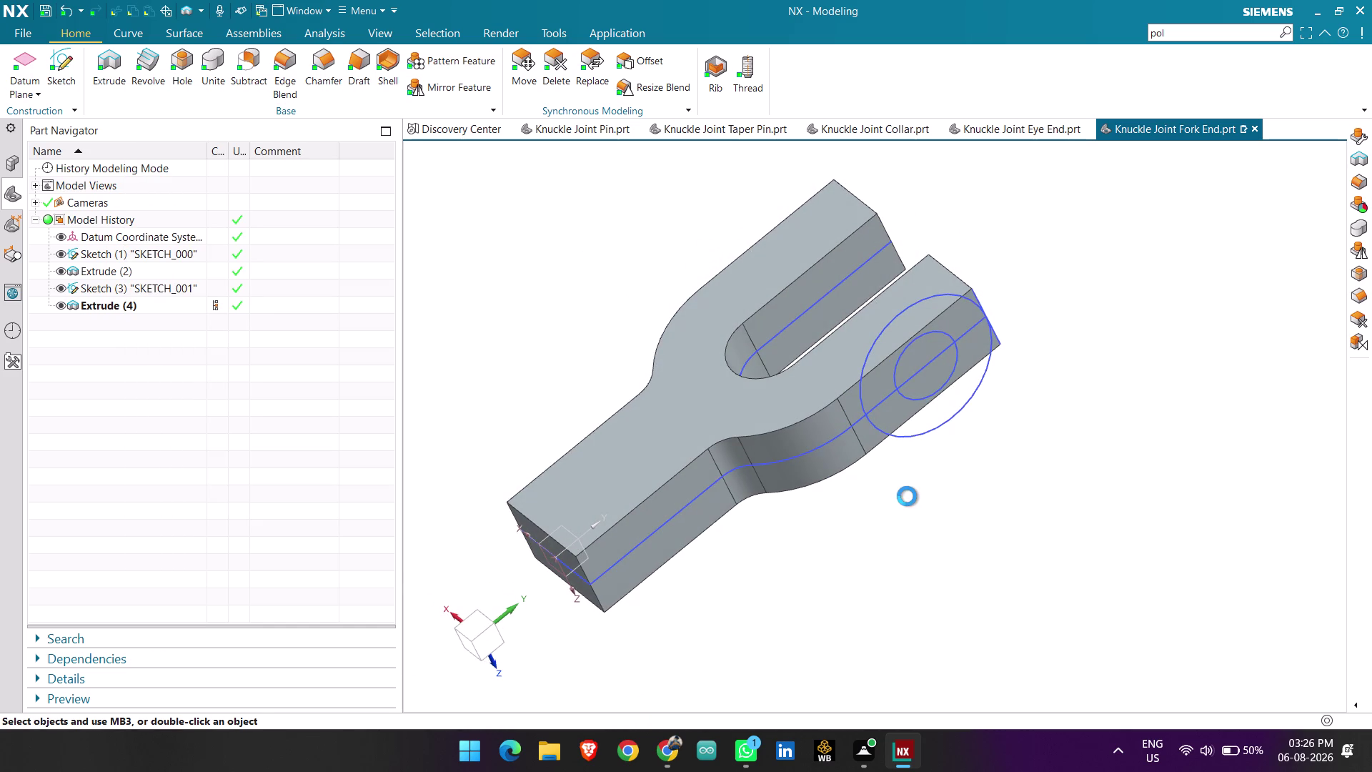
middle_drag(950, 495, 943, 493)
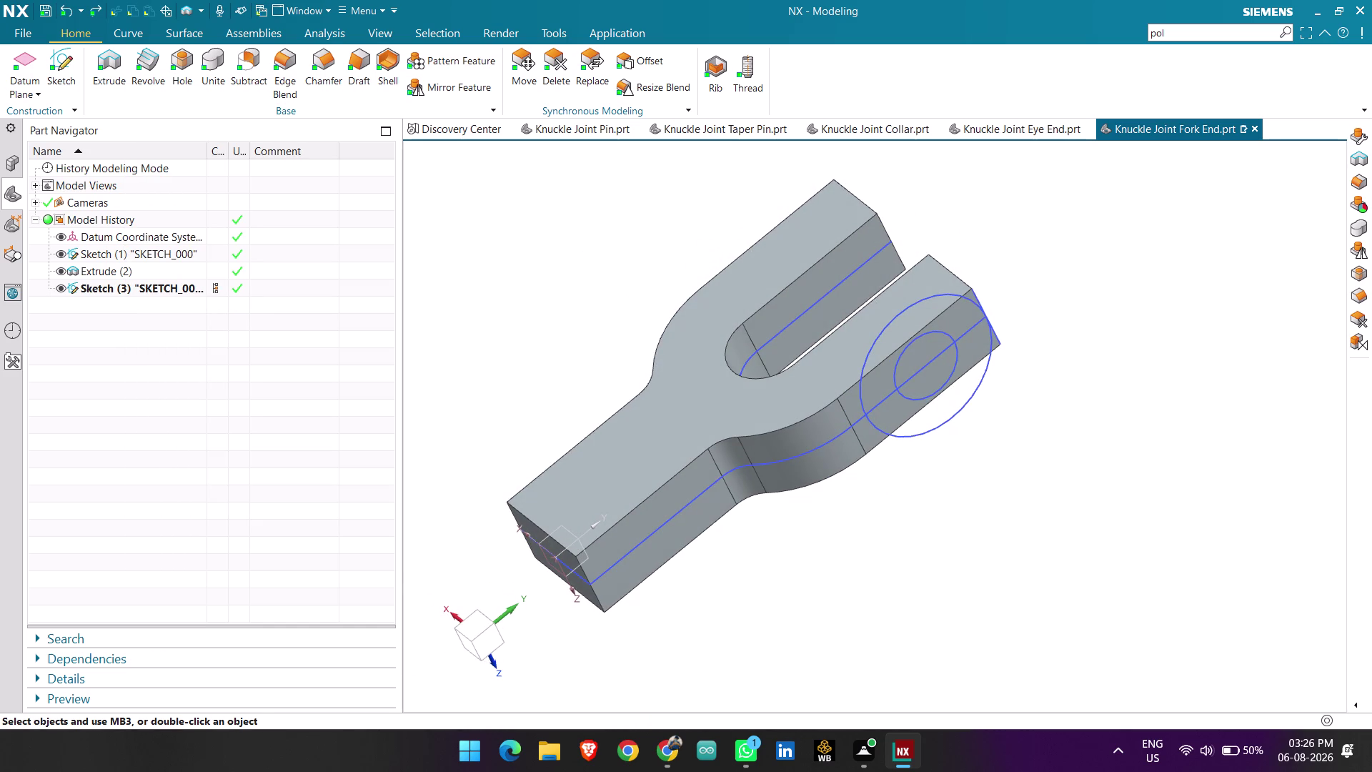
middle_drag(943, 493, 899, 484)
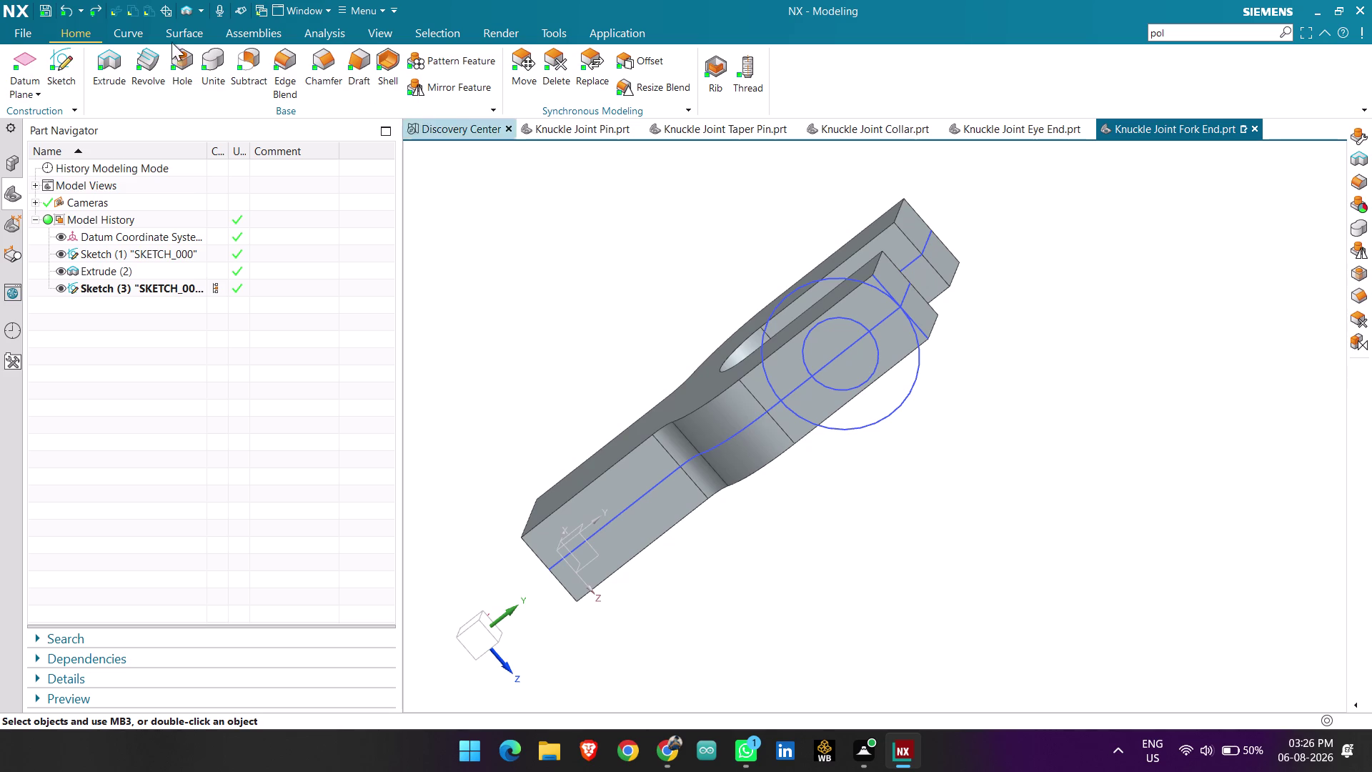
Create Sketch (4) on the datum plane through the rod axis.
click(67, 66)
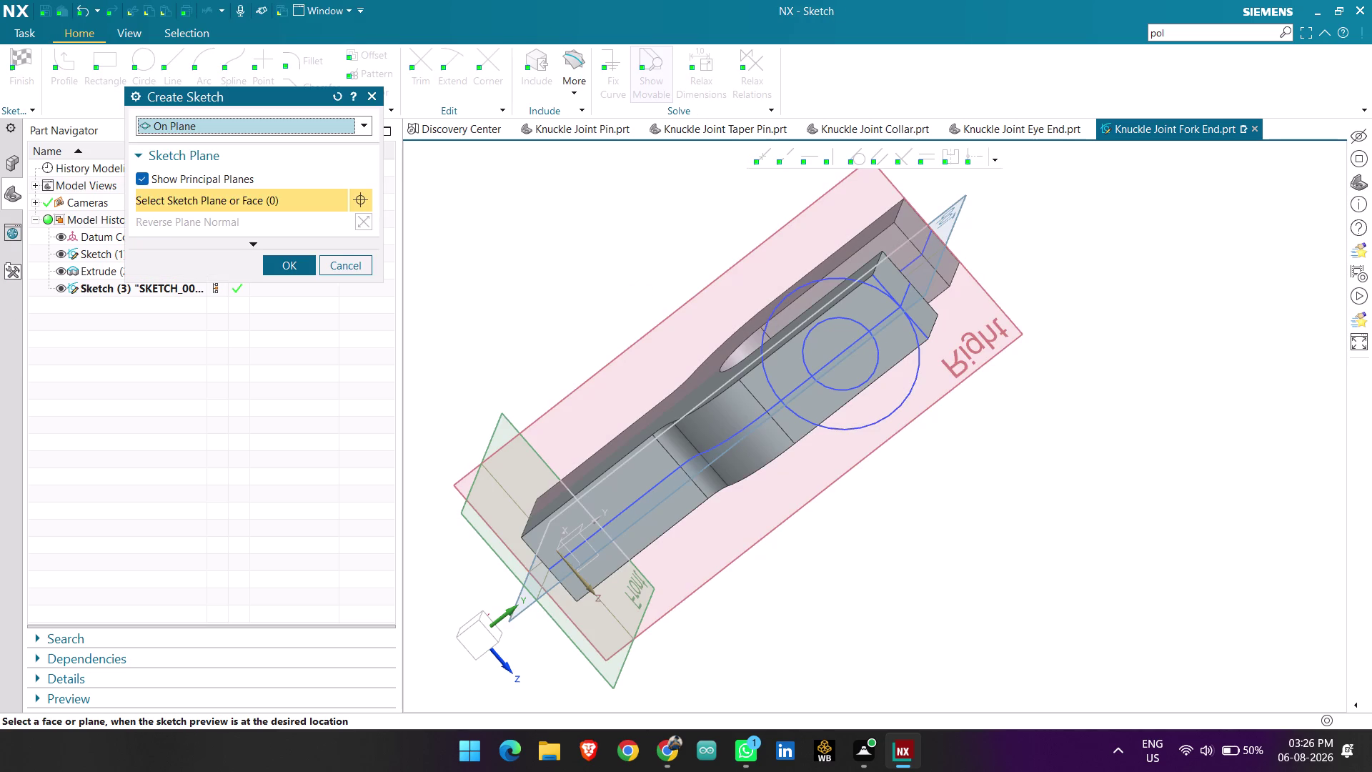
middle_drag(1069, 372, 1095, 340)
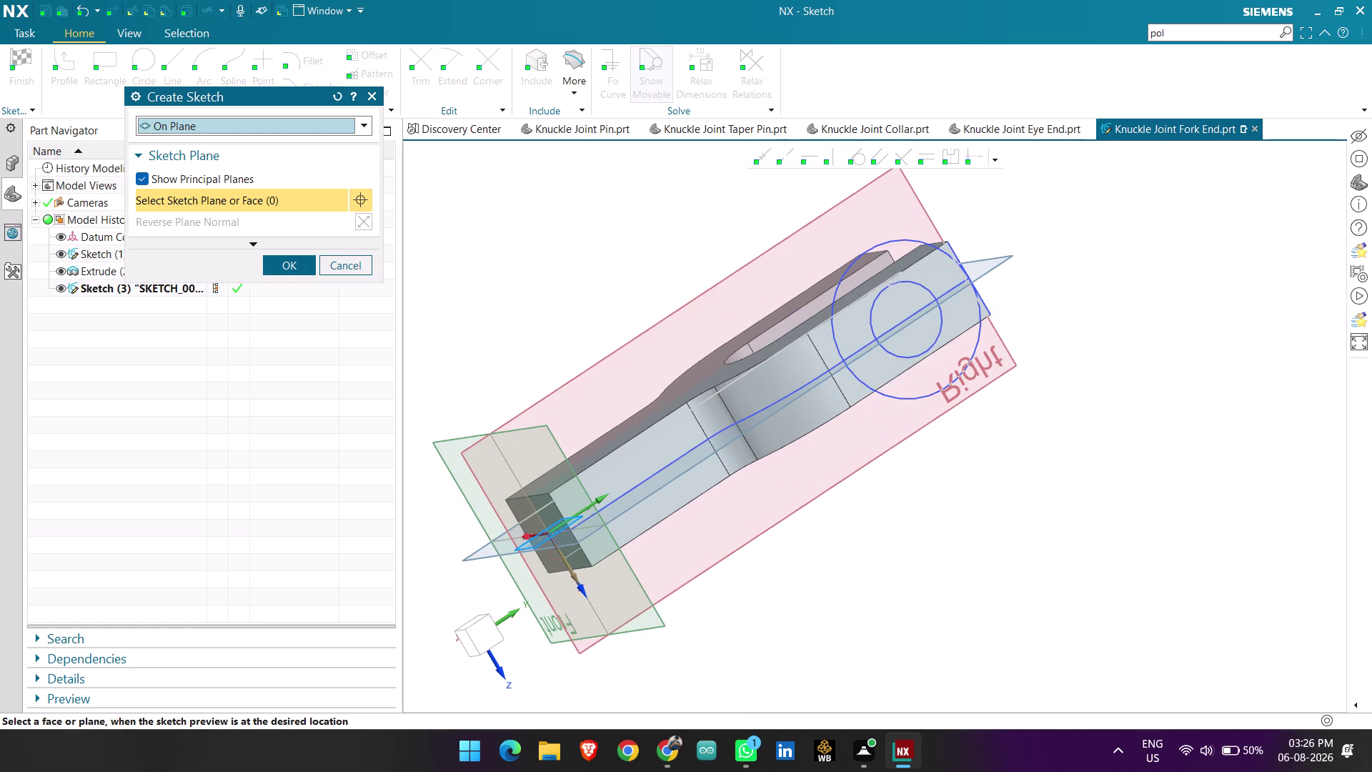
click(870, 308)
click(282, 264)
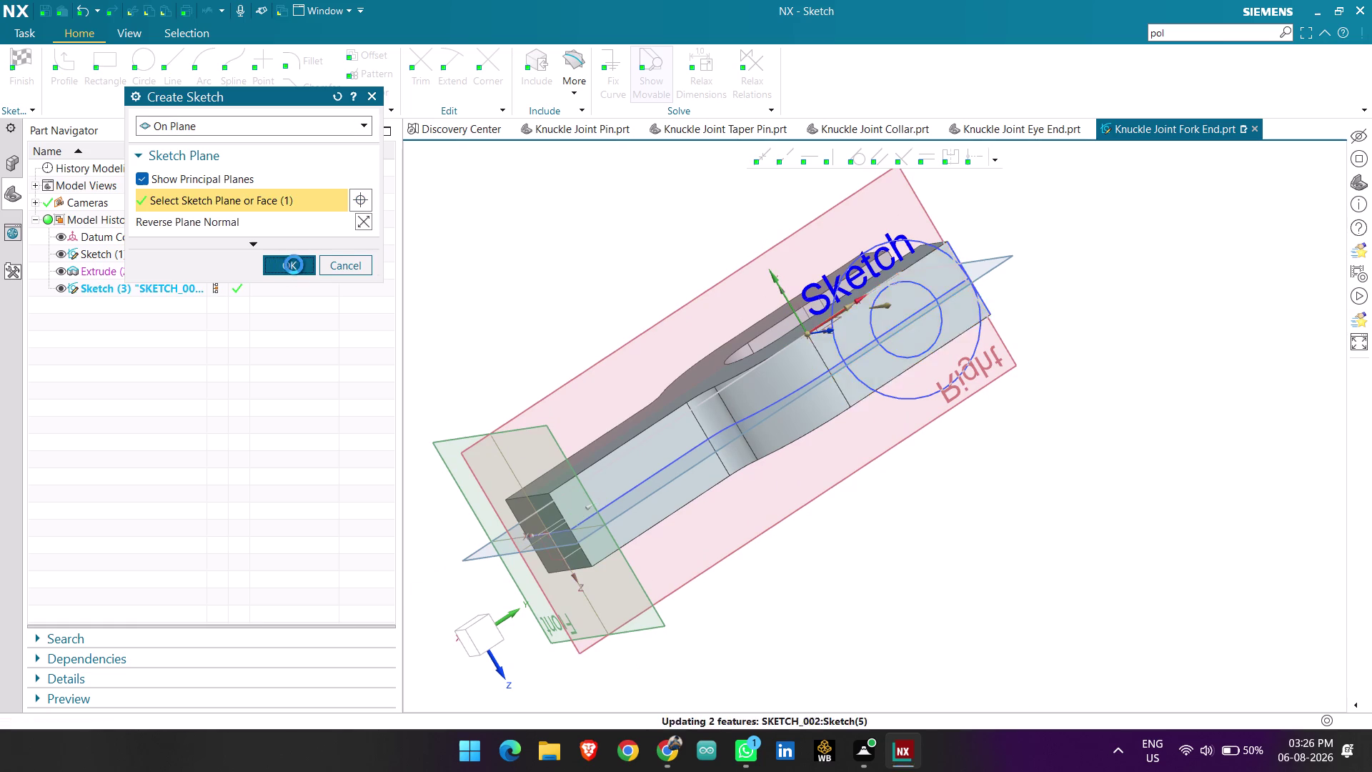
scroll(up, 3)
scroll(up, 3)
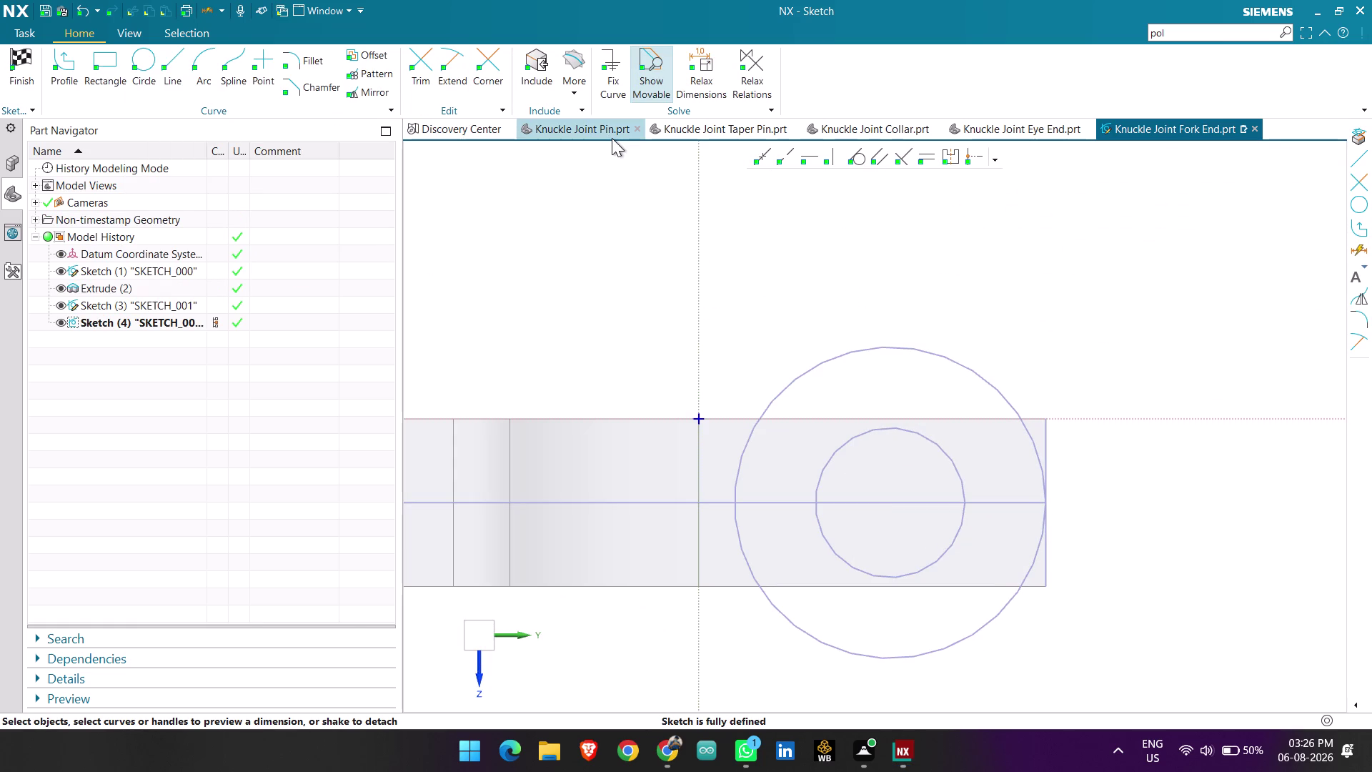
click(574, 60)
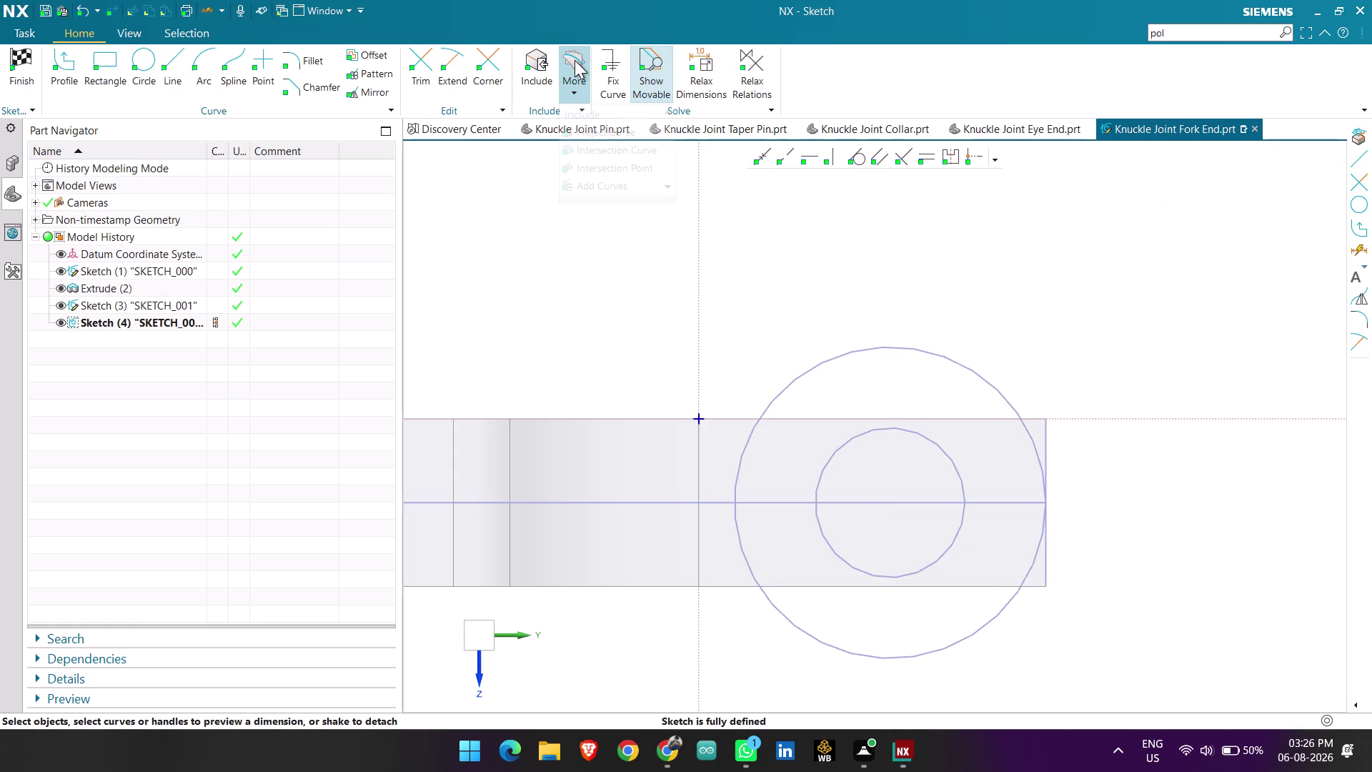
Project the rod's right end edge and top edge into the sketch.
click(586, 129)
scroll(up, 3)
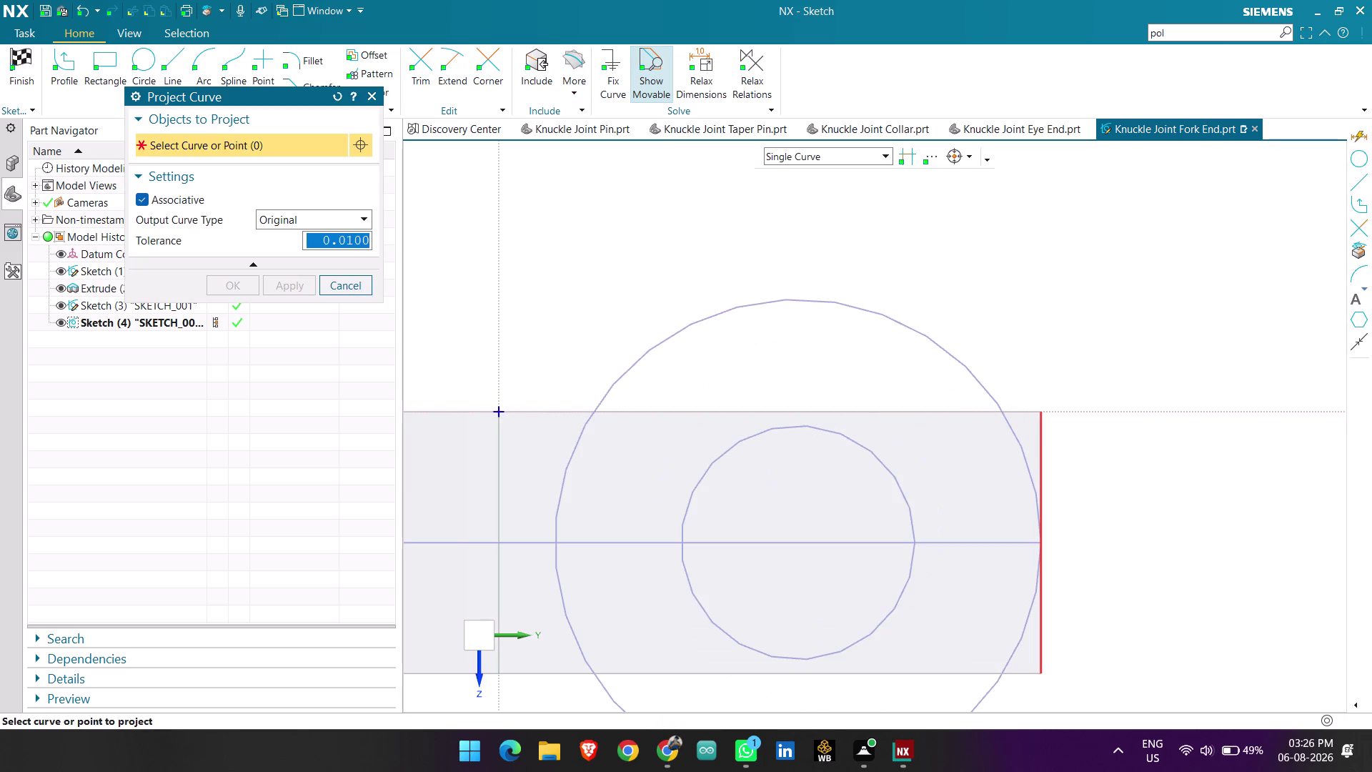
click(1041, 446)
click(1018, 411)
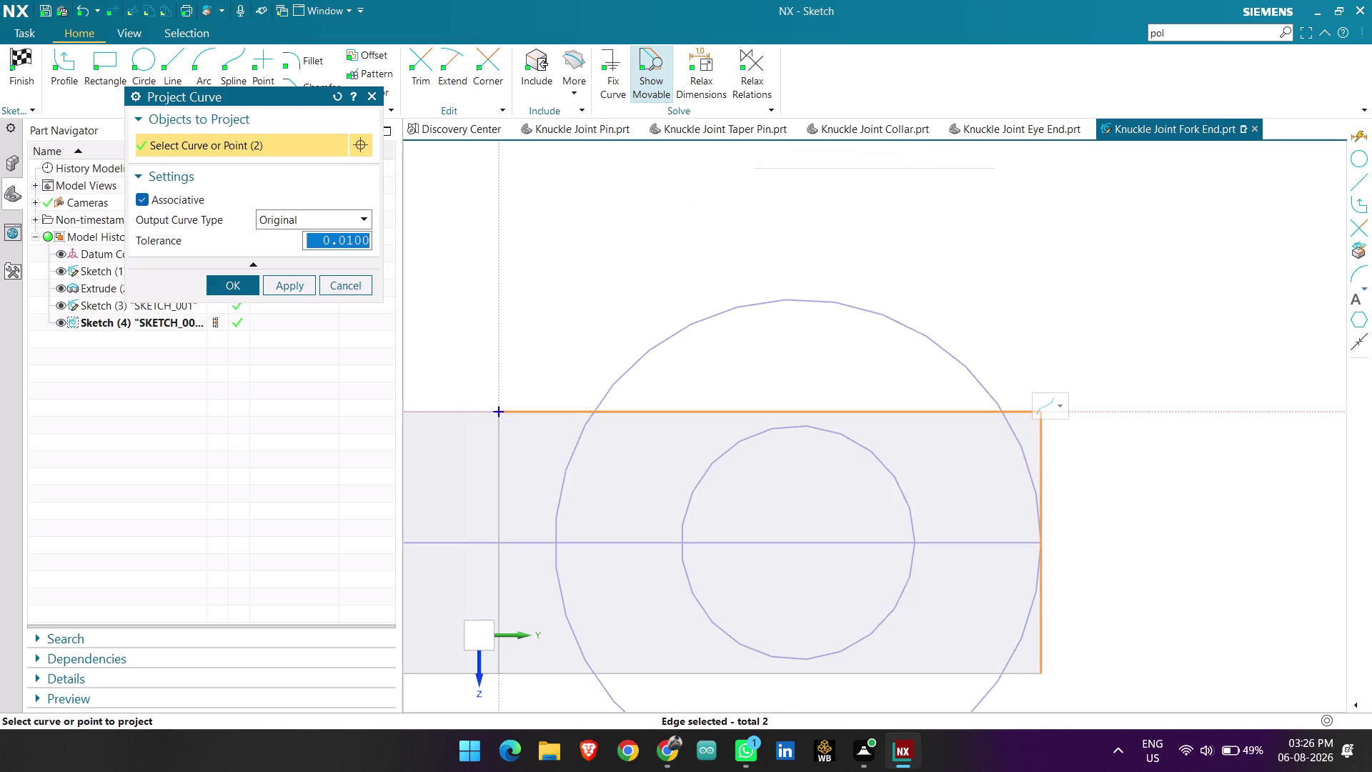
click(1019, 440)
Trim the large circle and the top edge segment inside the circle.
click(229, 286)
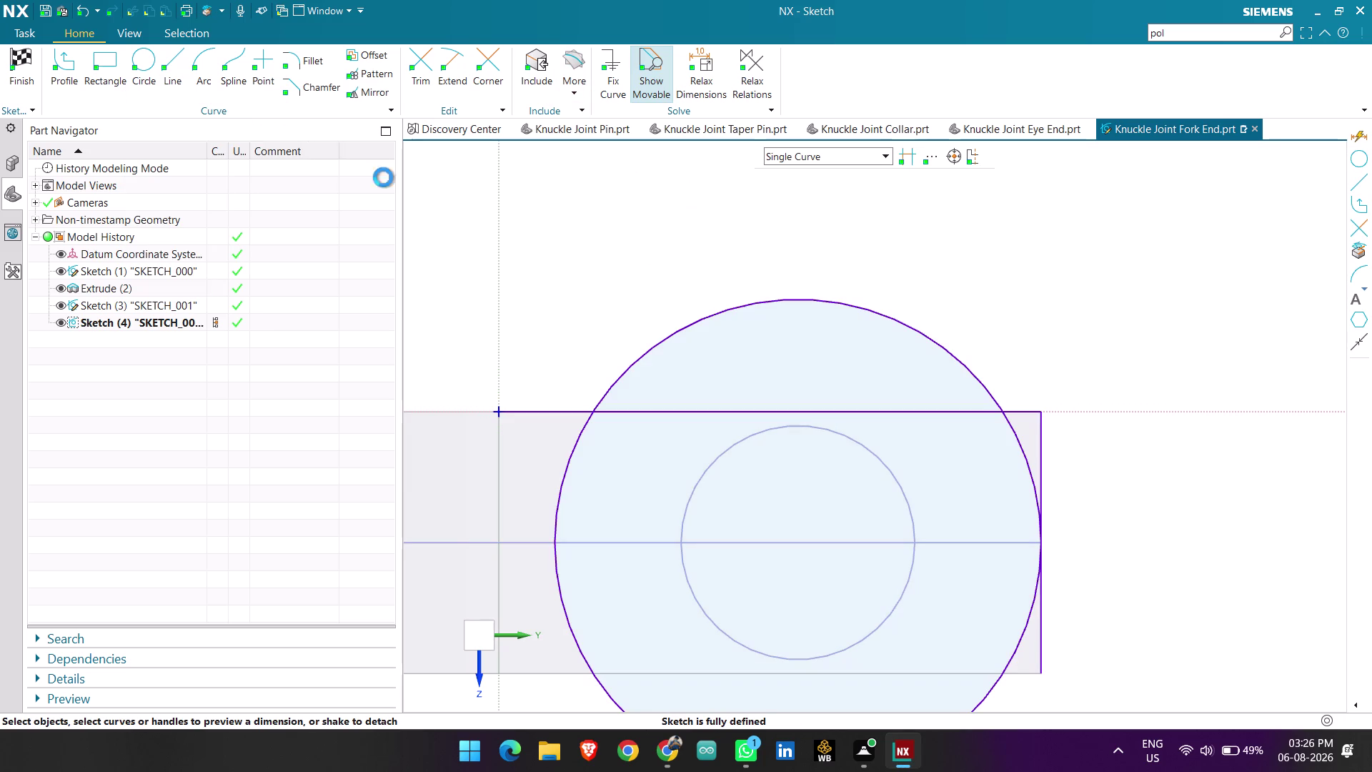
click(425, 64)
click(699, 319)
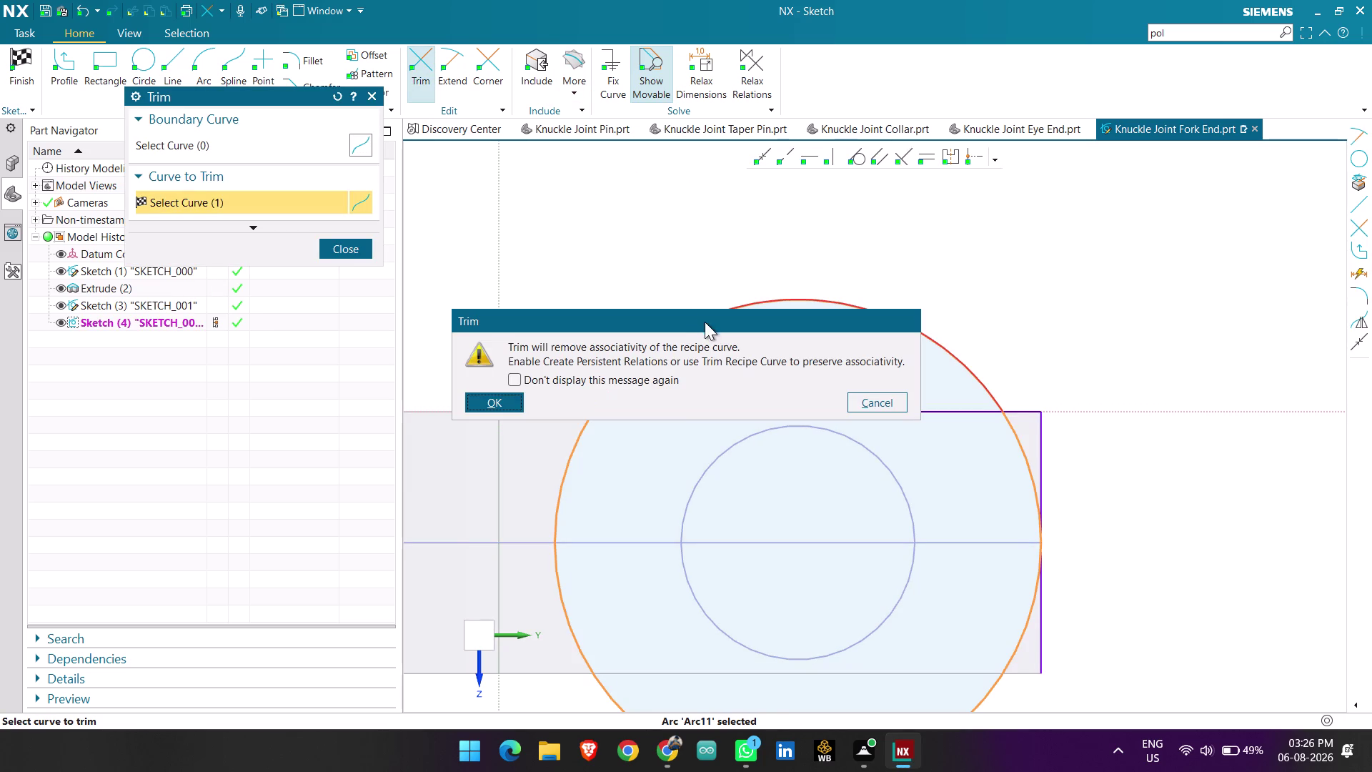
click(497, 401)
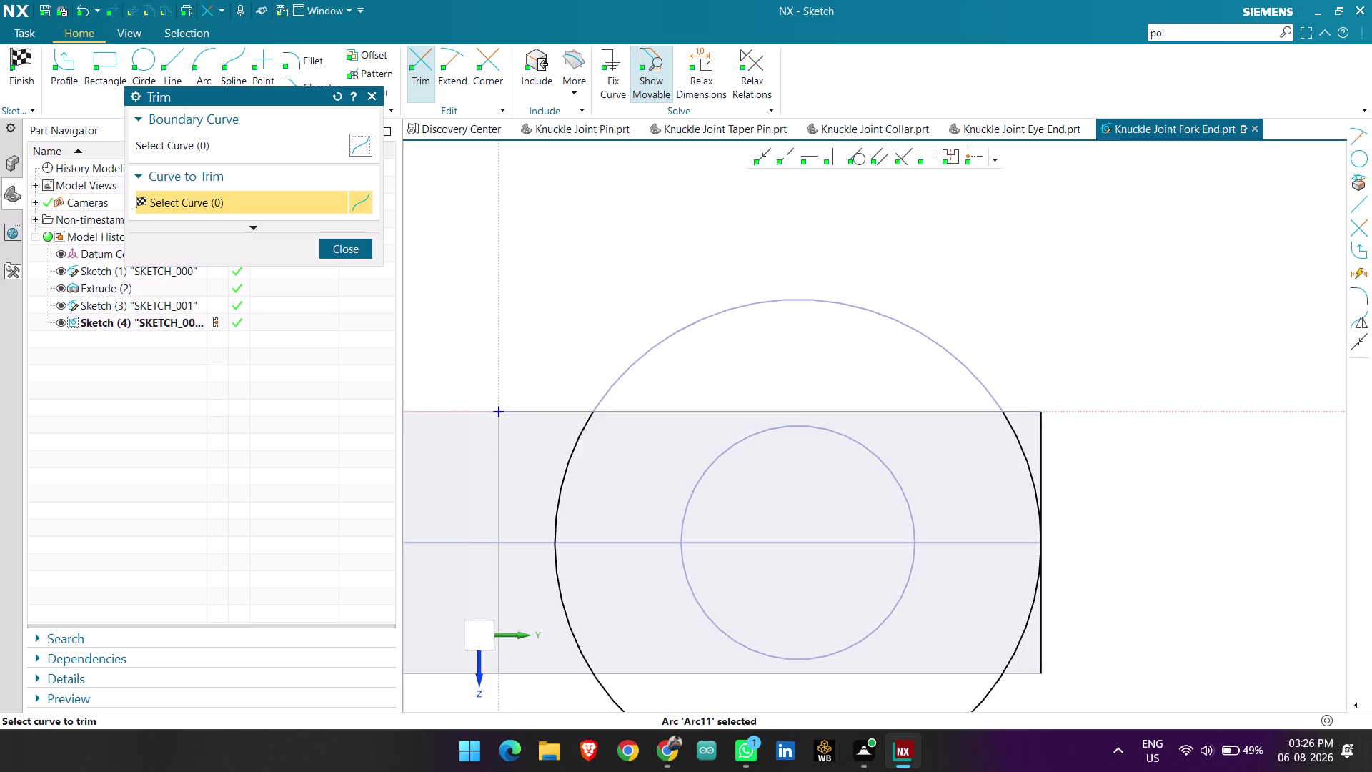
scroll(down, 3)
scroll(up, 3)
click(672, 449)
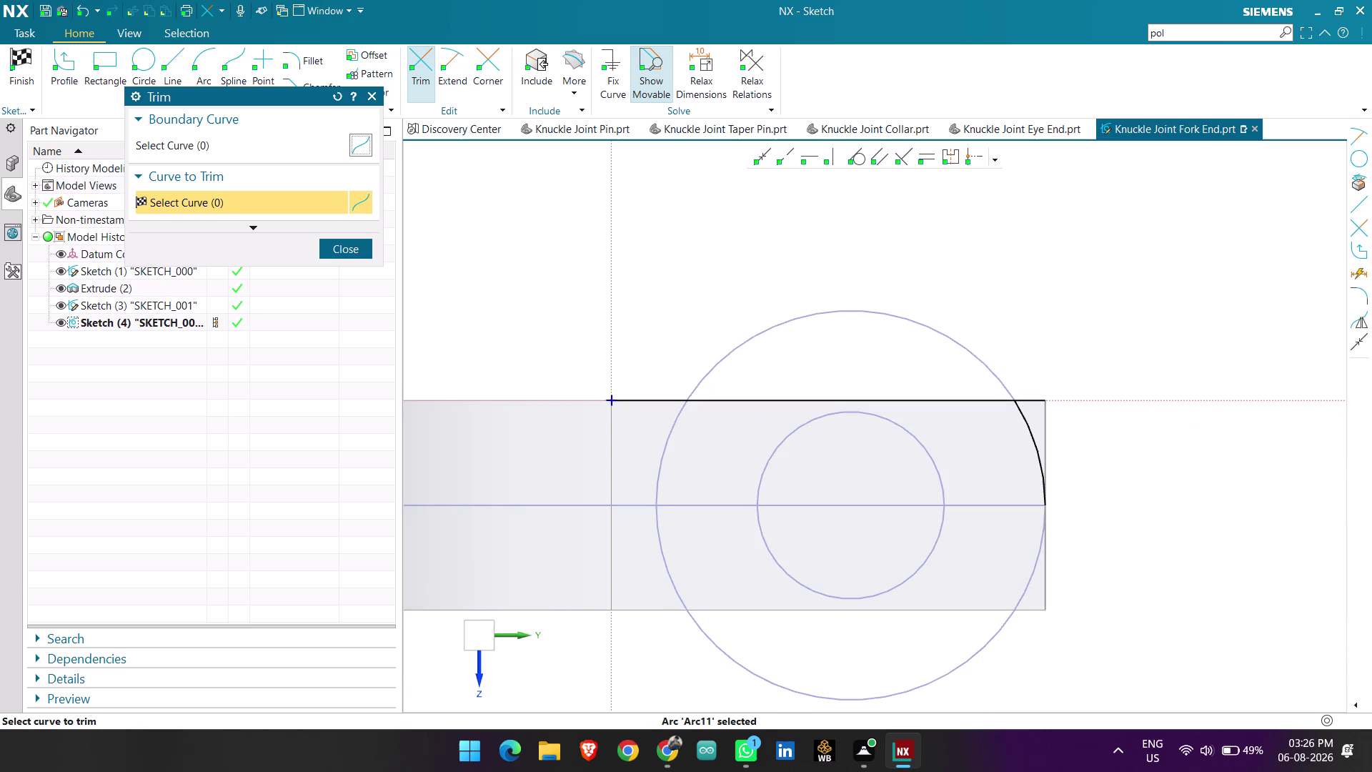
key(ctrl+z)
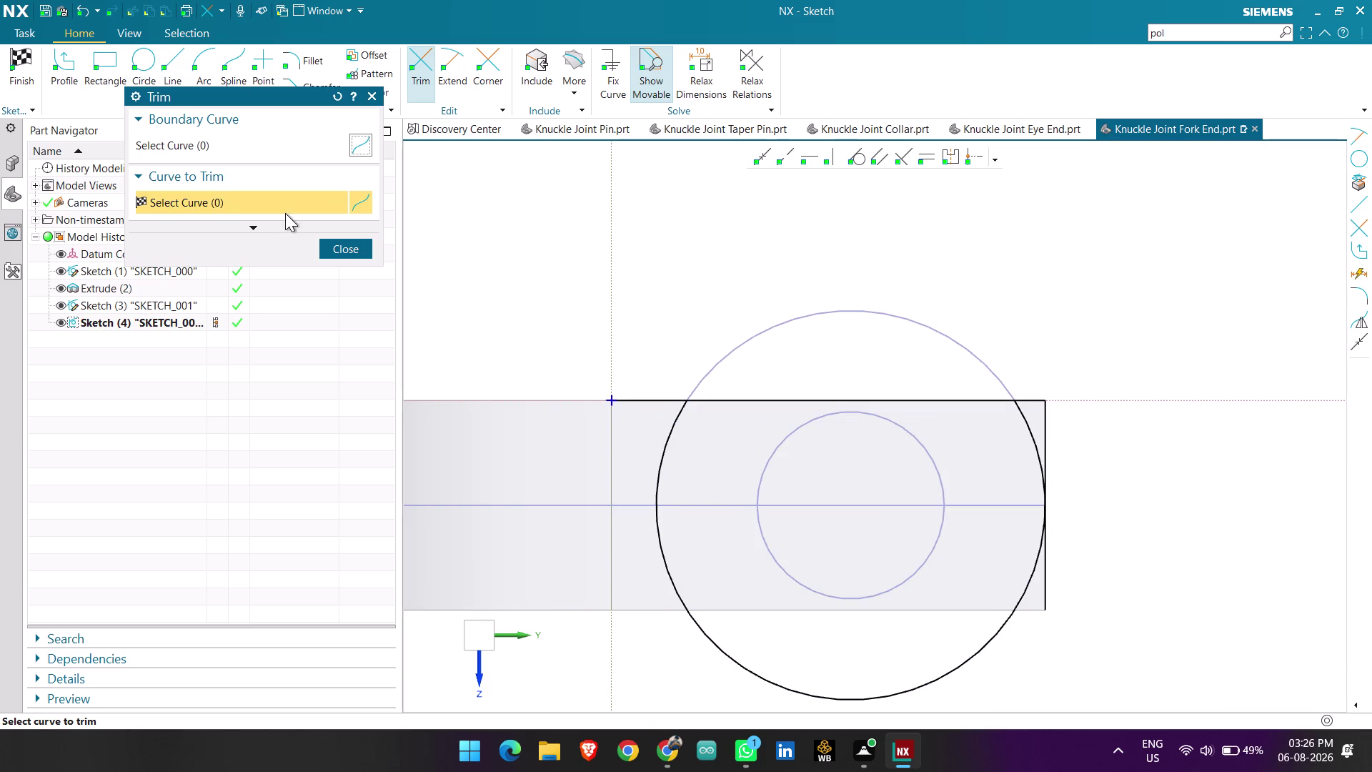
click(723, 399)
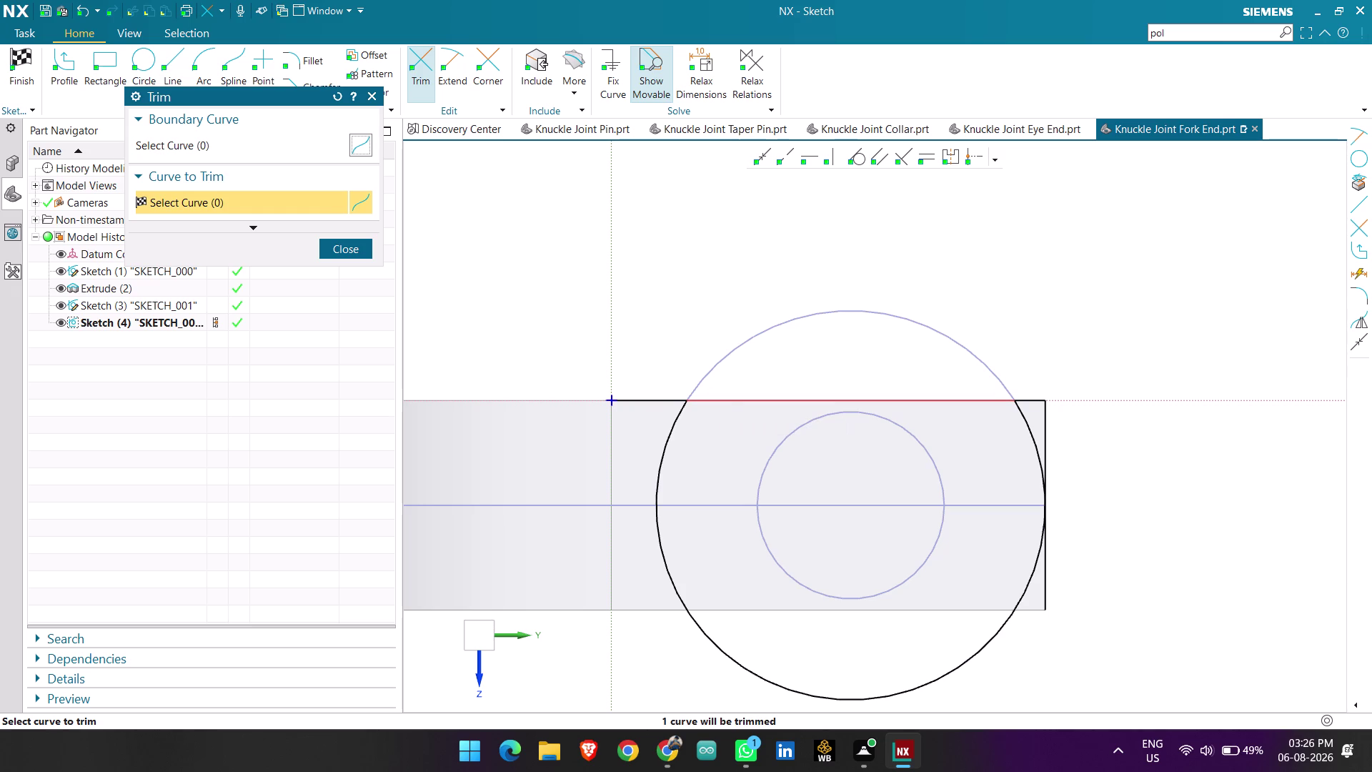
click(660, 400)
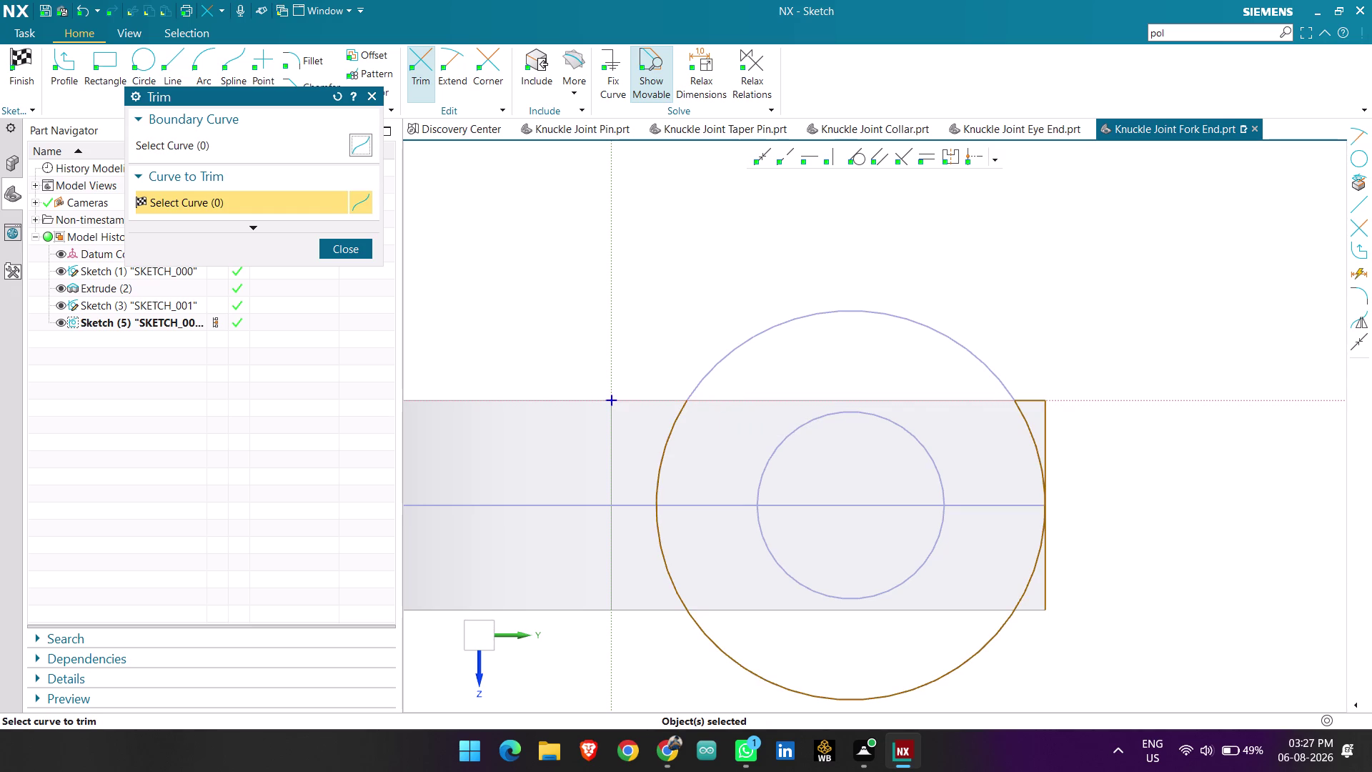
click(361, 253)
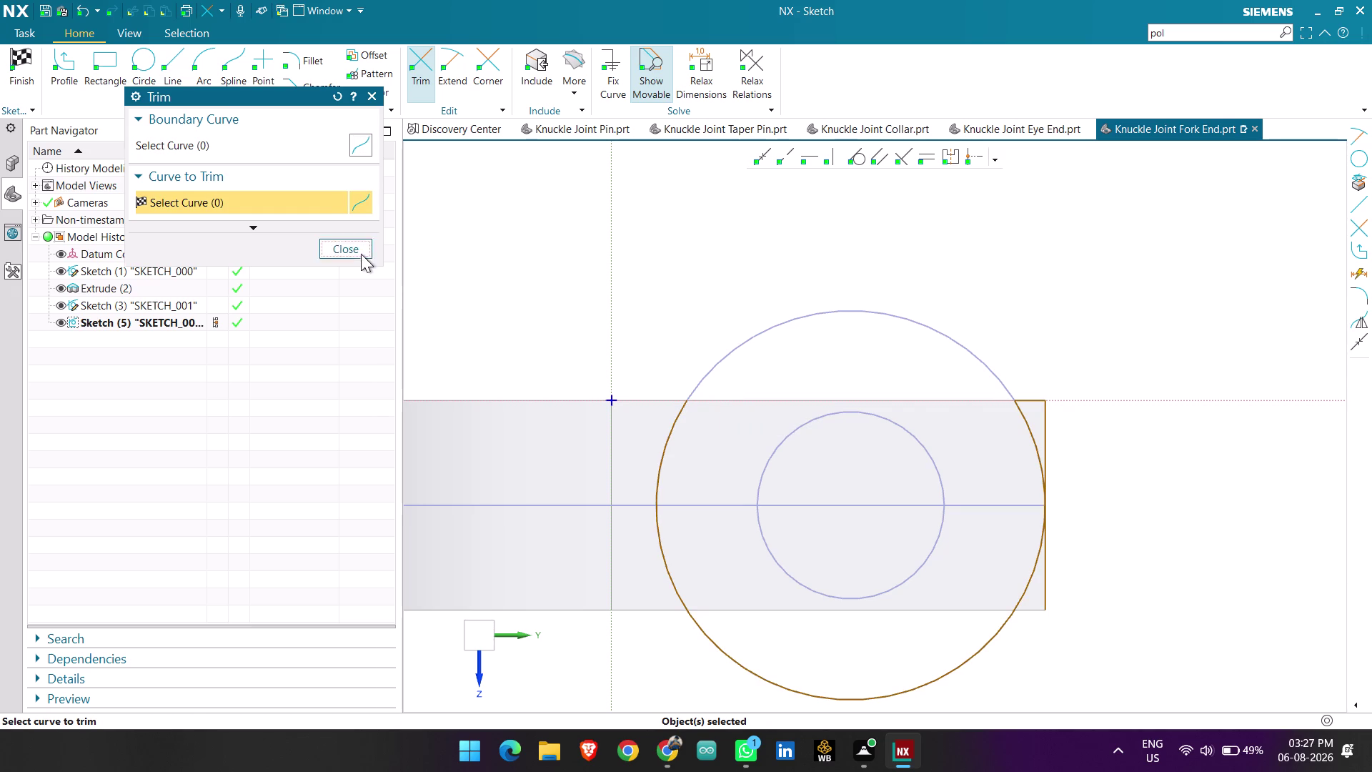
click(577, 61)
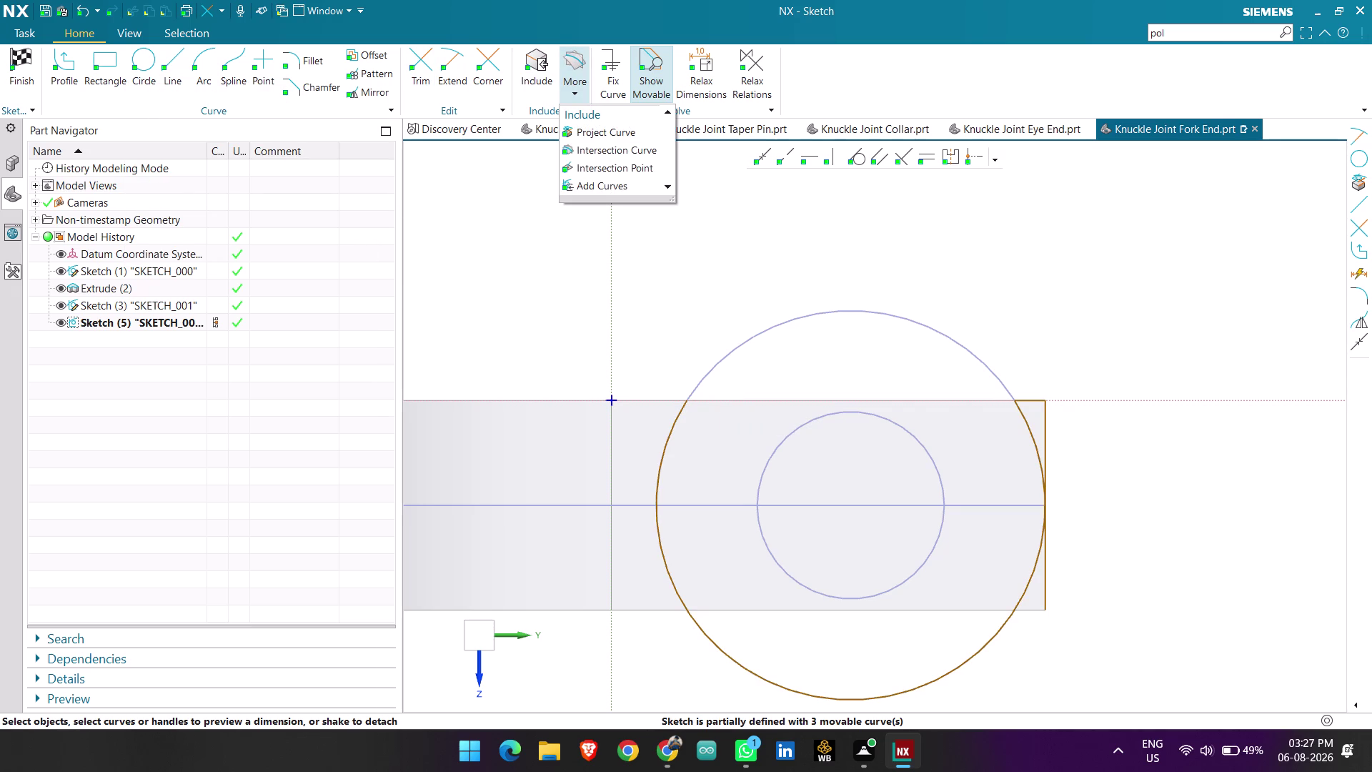
Project the rod's bottom edge into the sketch.
click(736, 617)
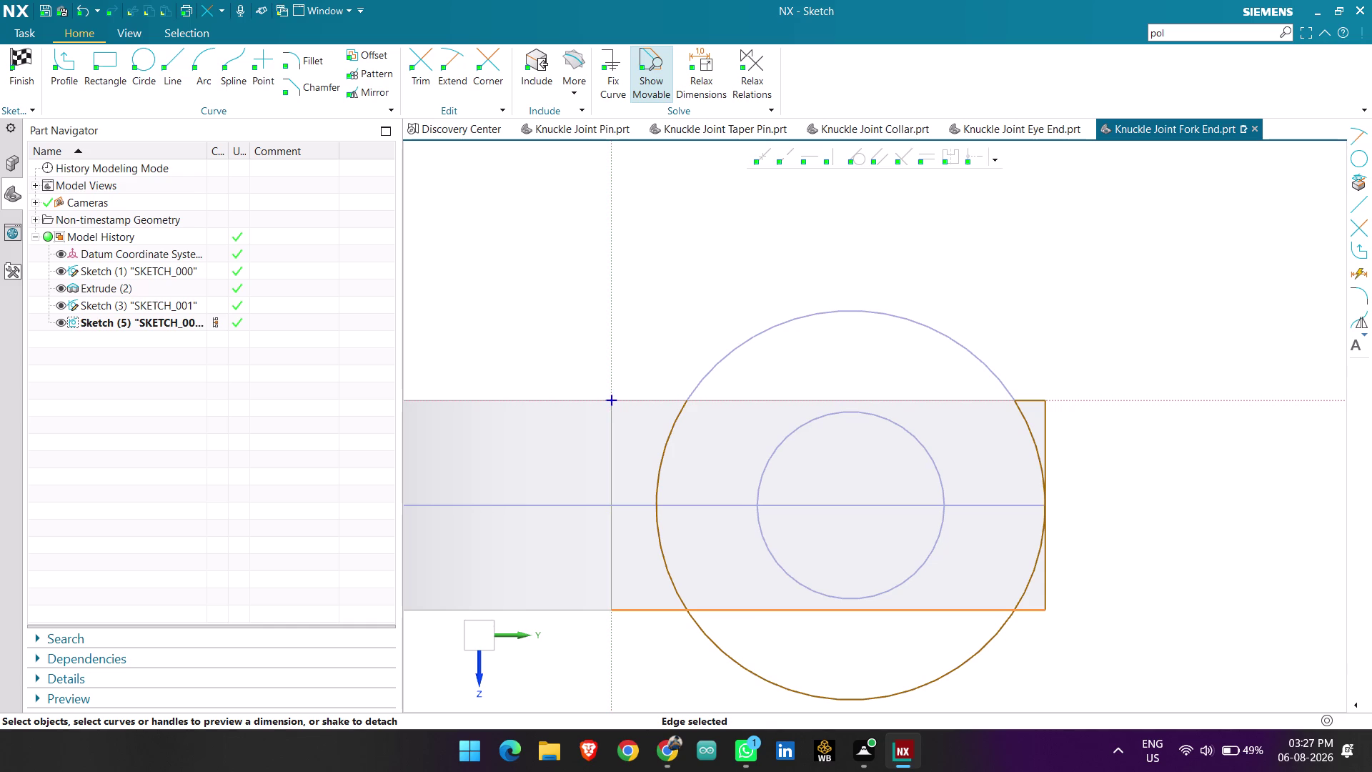
click(567, 57)
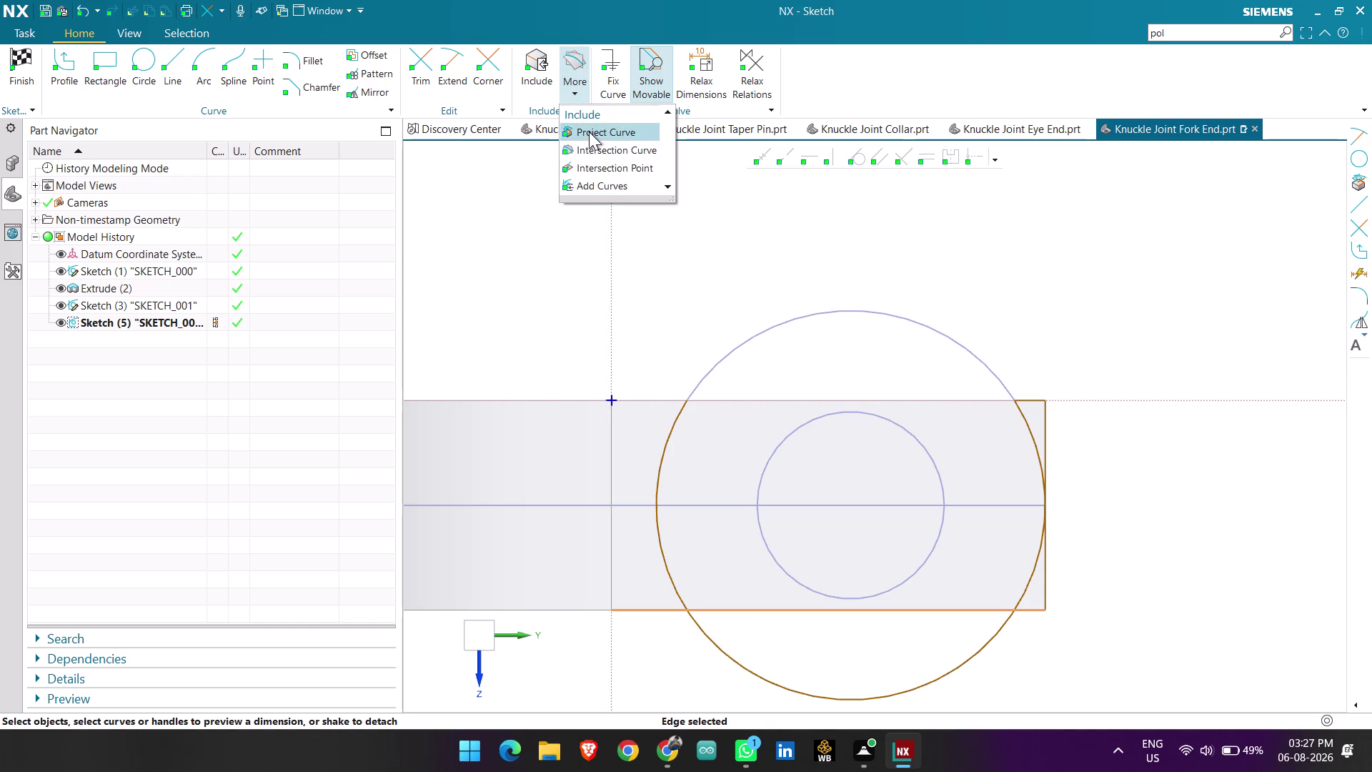
click(588, 131)
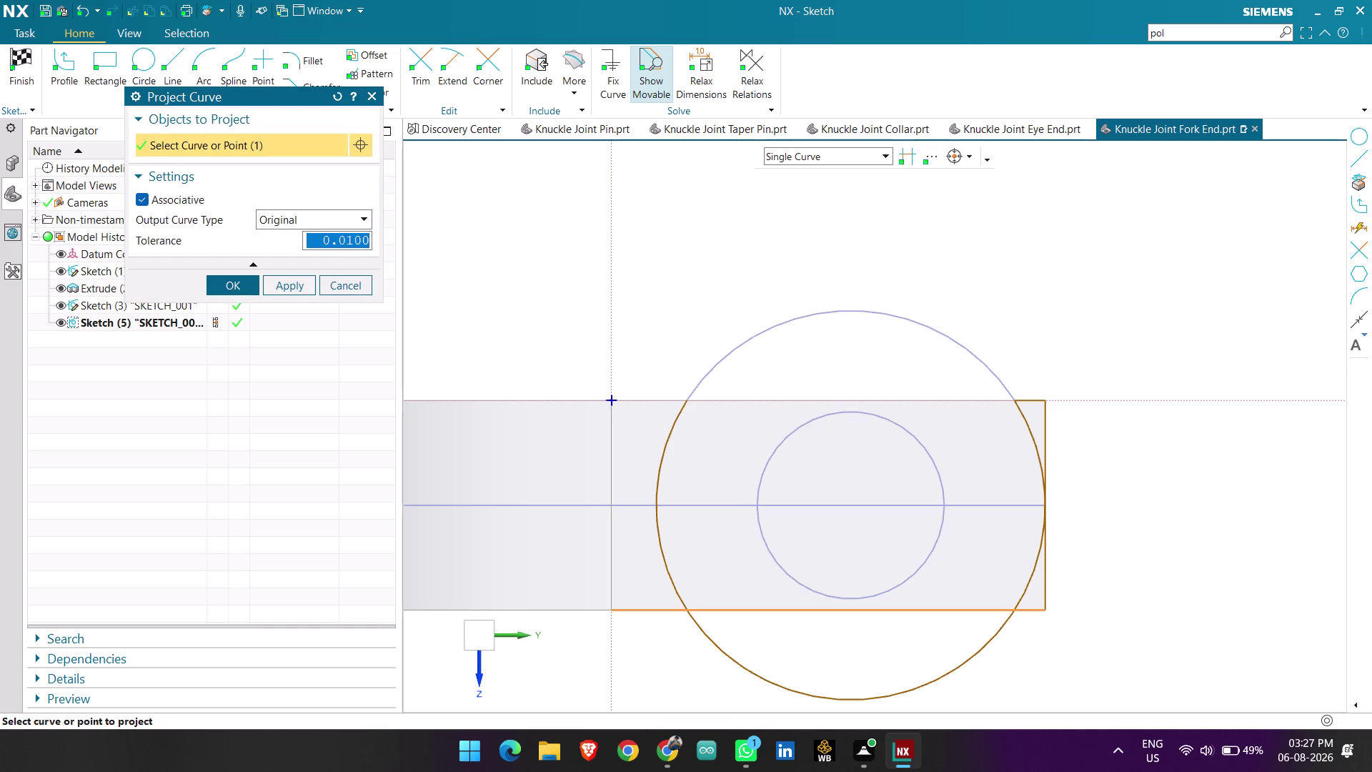
click(238, 289)
click(418, 58)
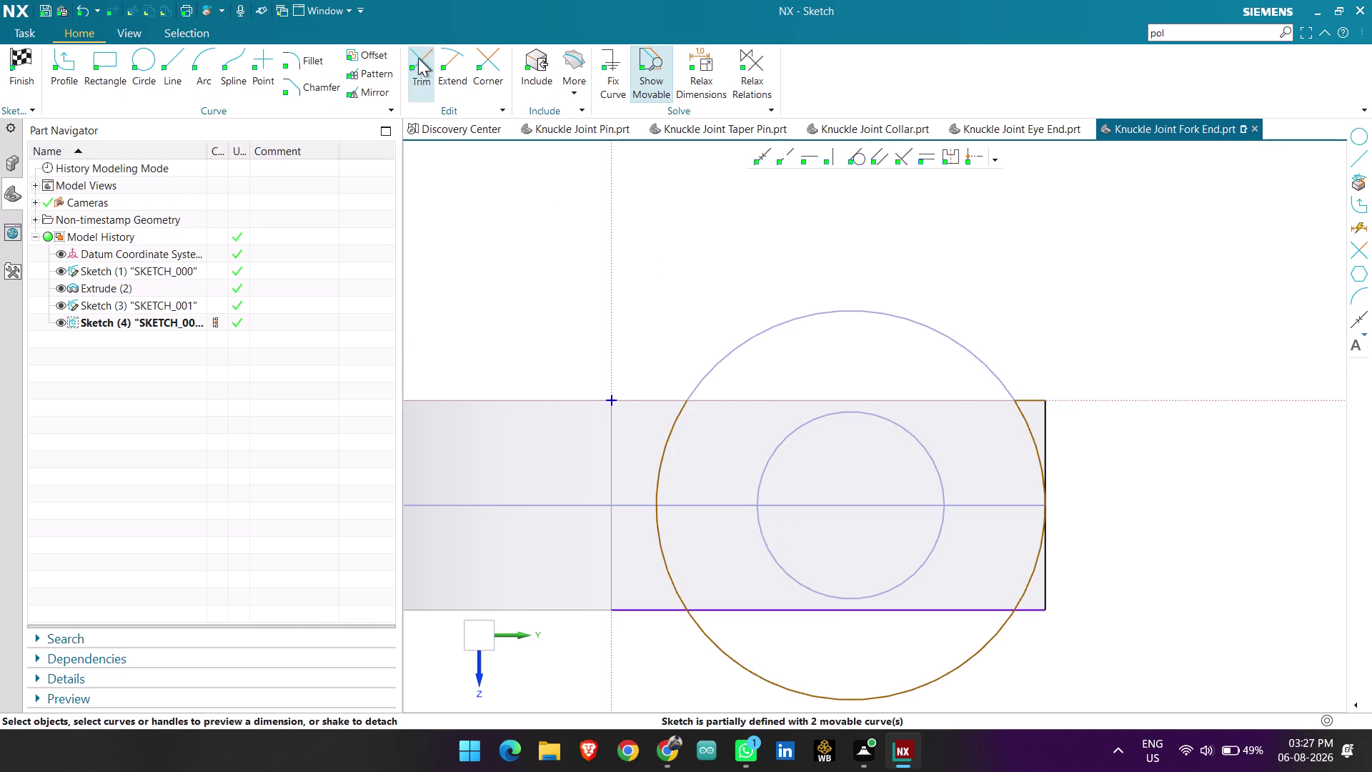
Trim the bottom edge segment and the lower part of the large circle.
click(675, 425)
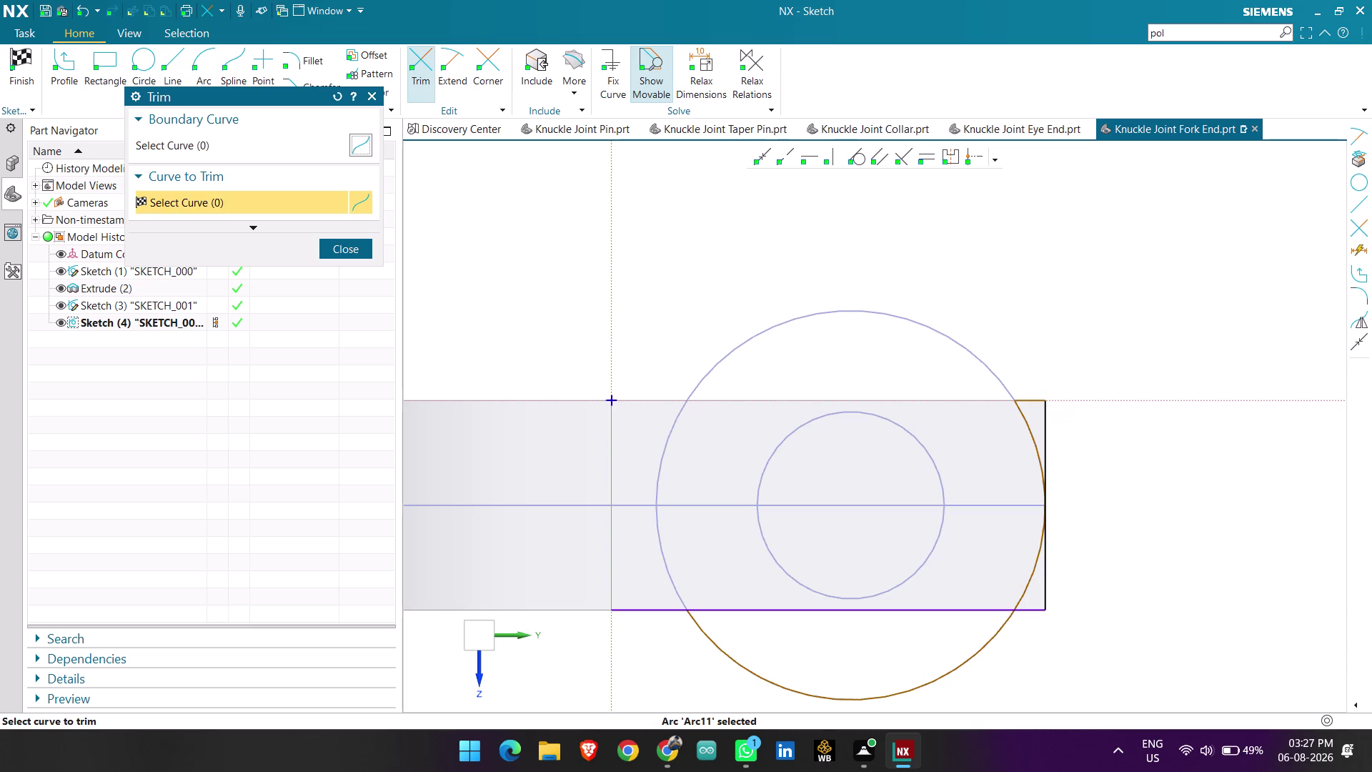
click(658, 608)
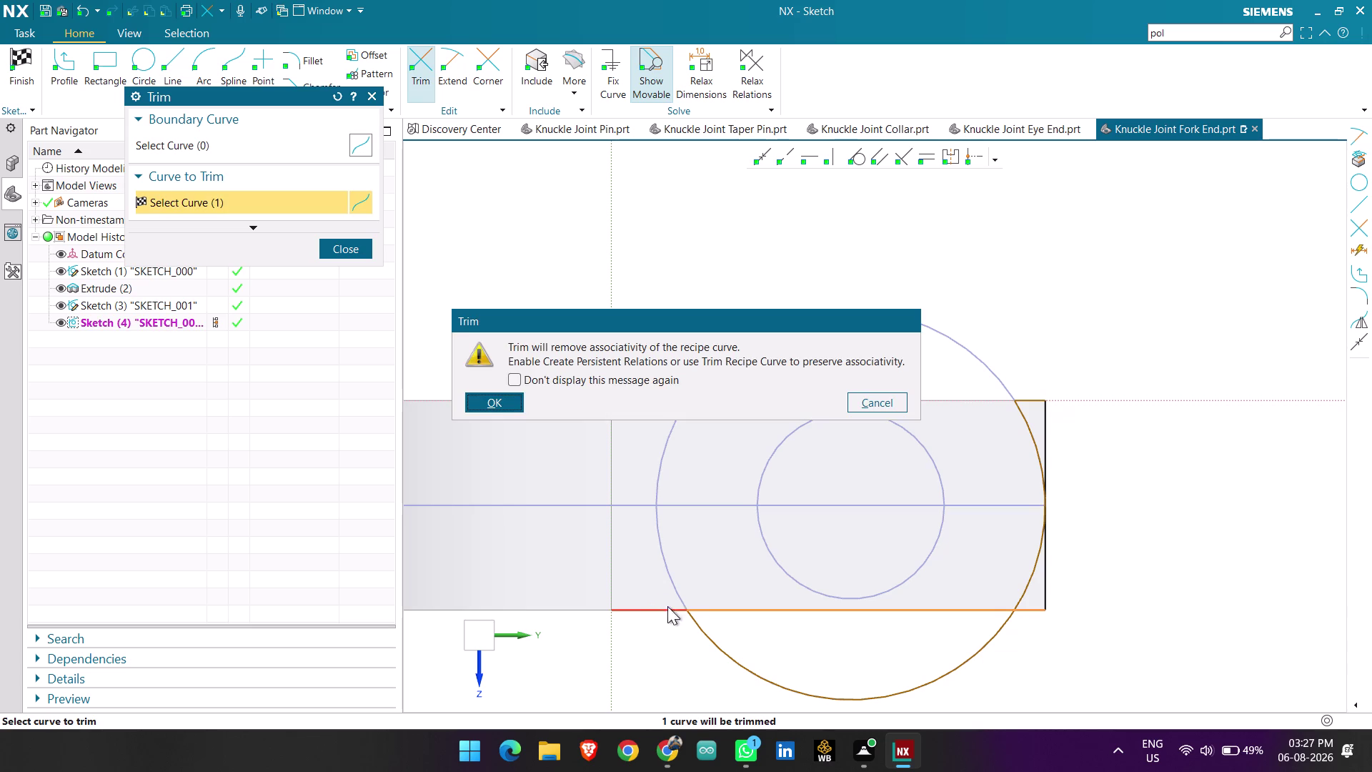
click(492, 397)
click(727, 651)
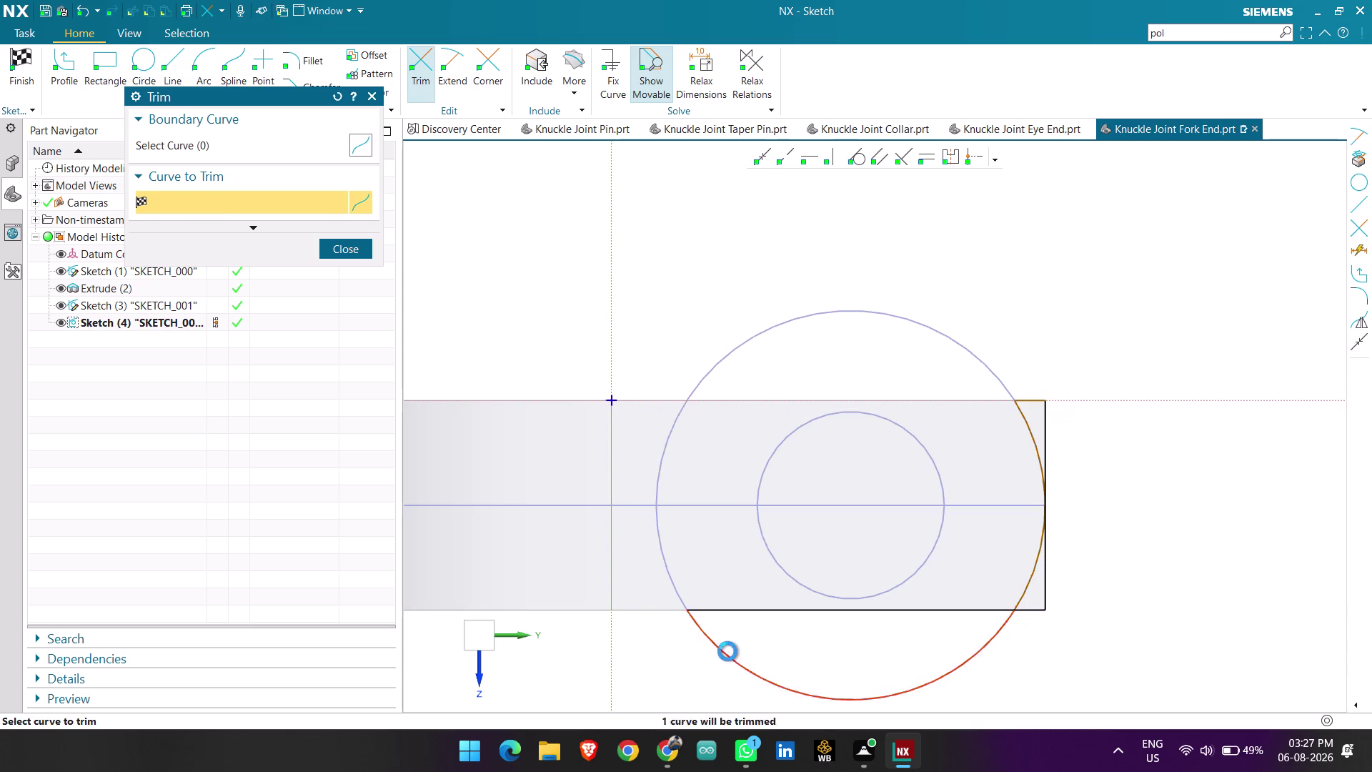
click(758, 610)
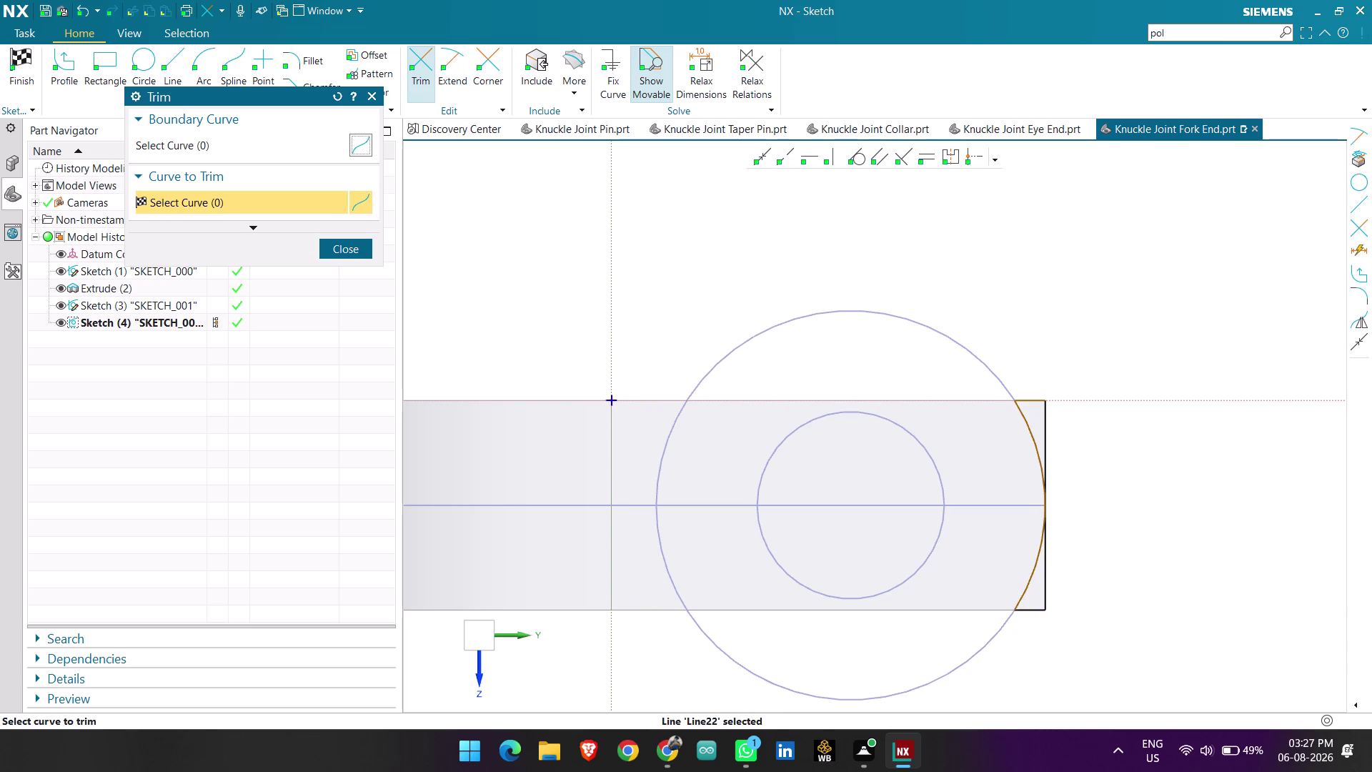
scroll(up, 3)
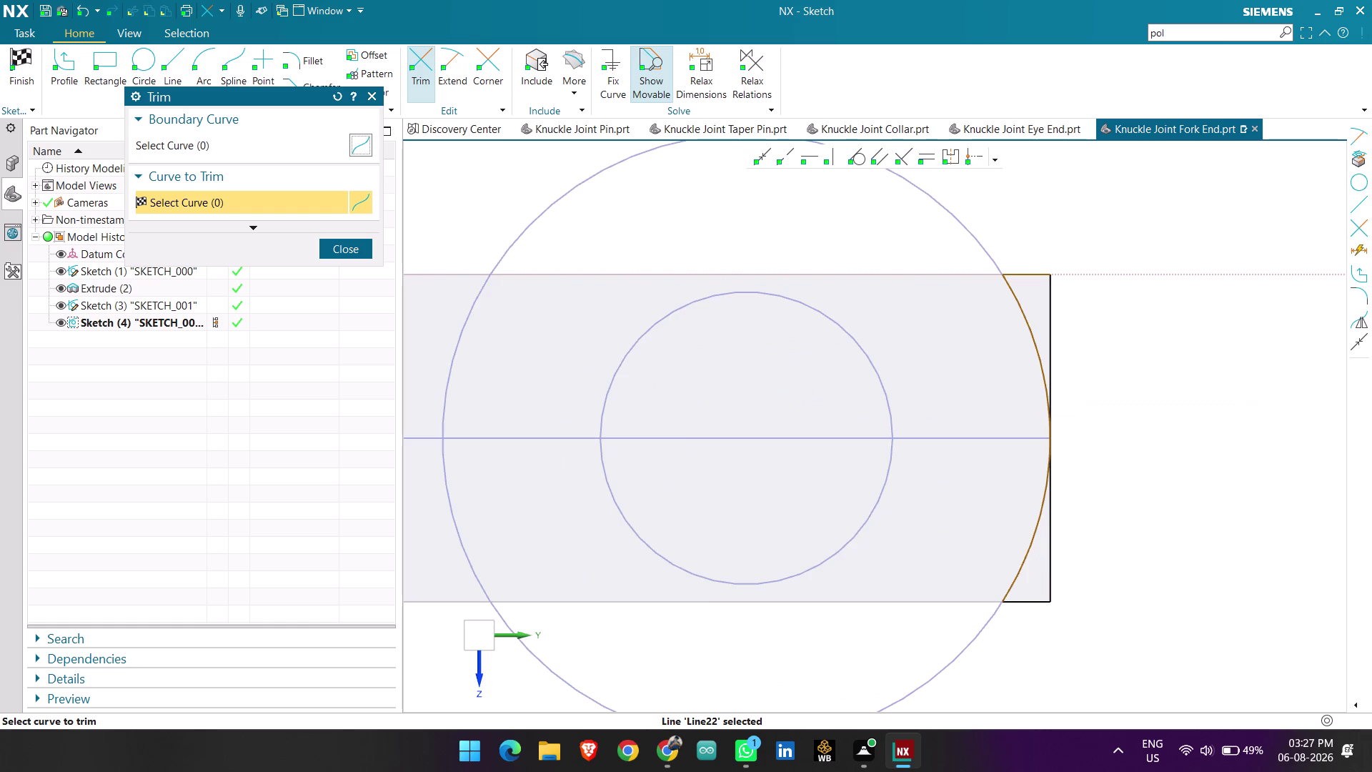
scroll(up, 3)
scroll(down, 3)
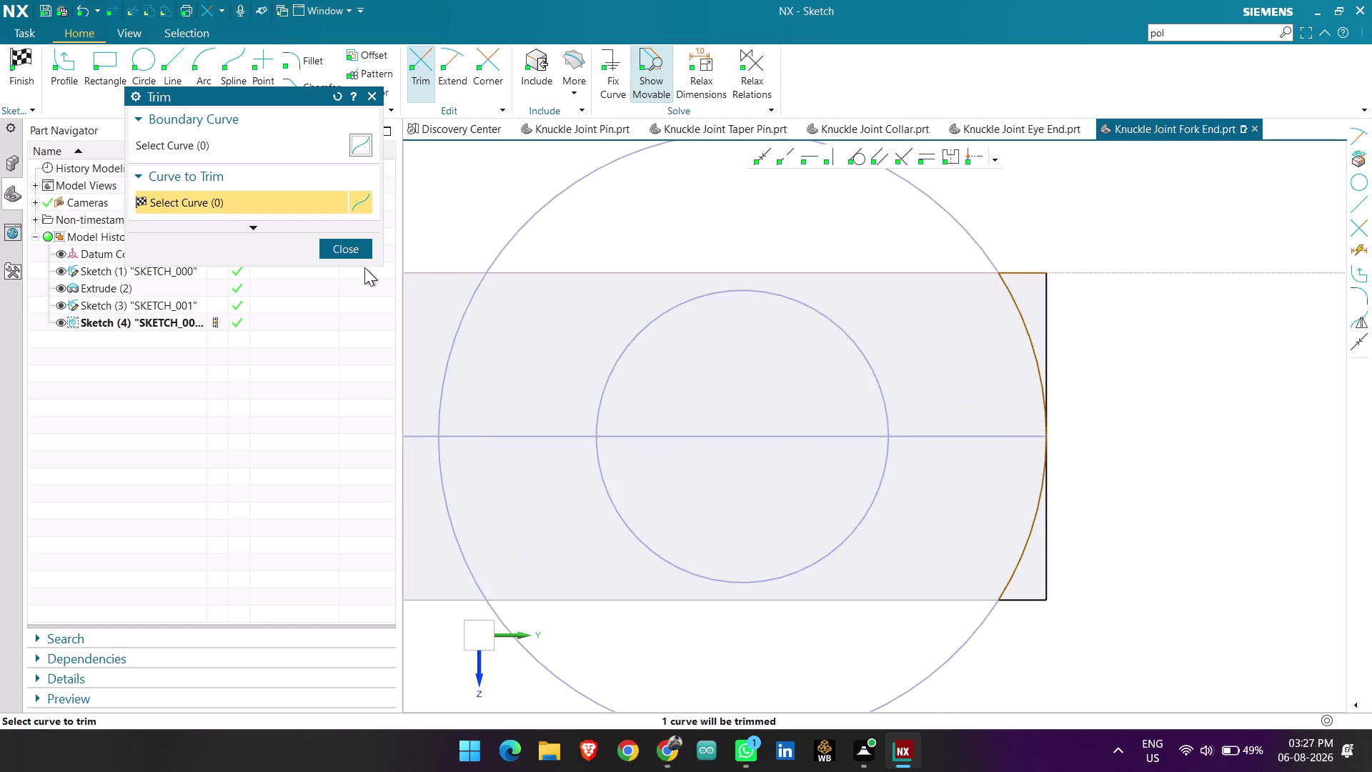
click(349, 247)
Finish the rod-end sketch and return to the model.
scroll(down, 3)
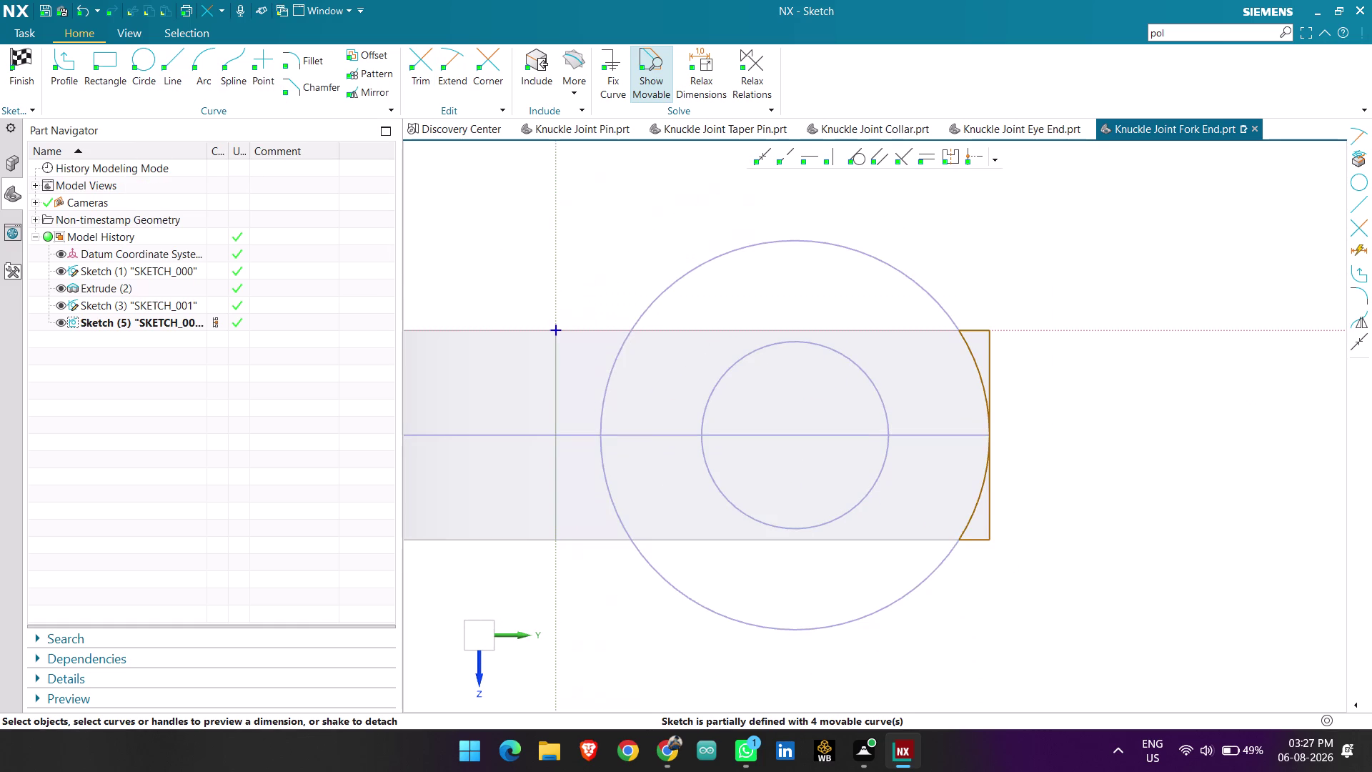
scroll(up, 3)
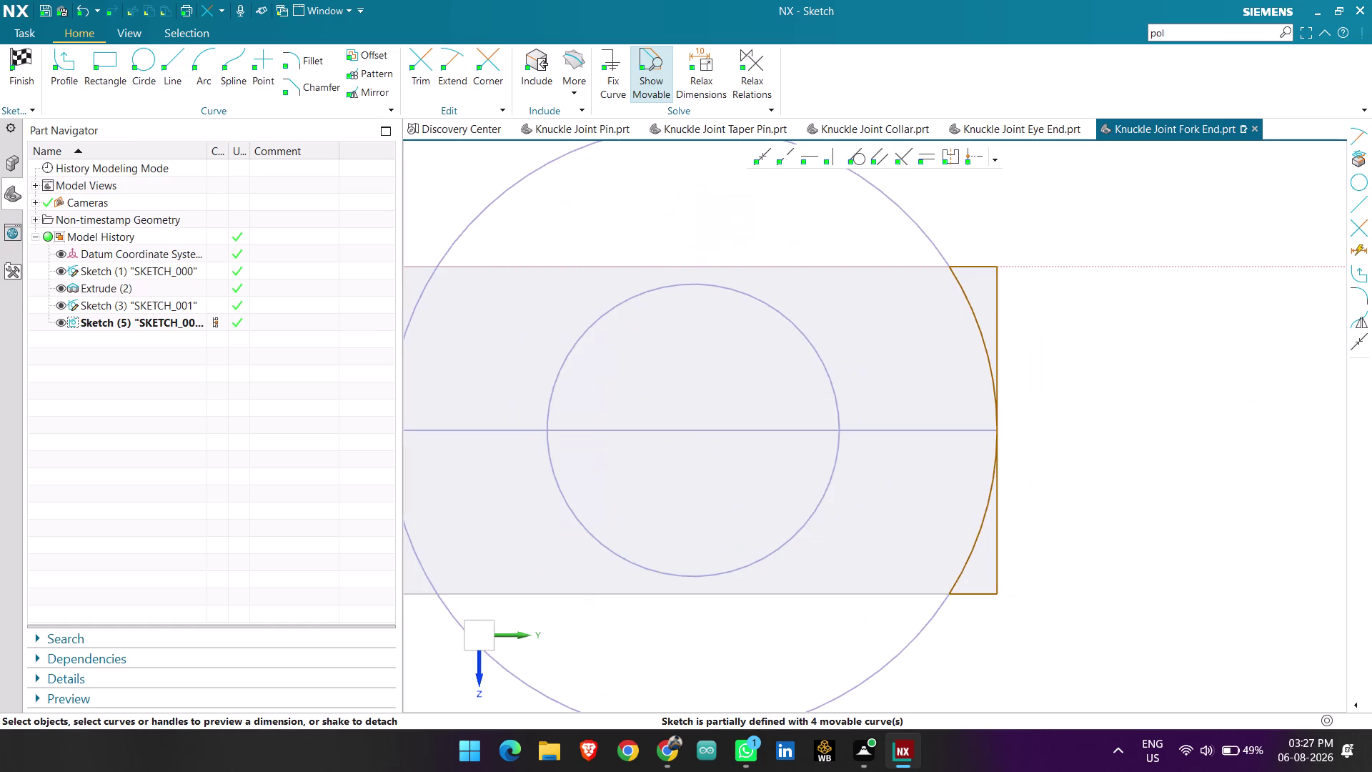
scroll(up, 3)
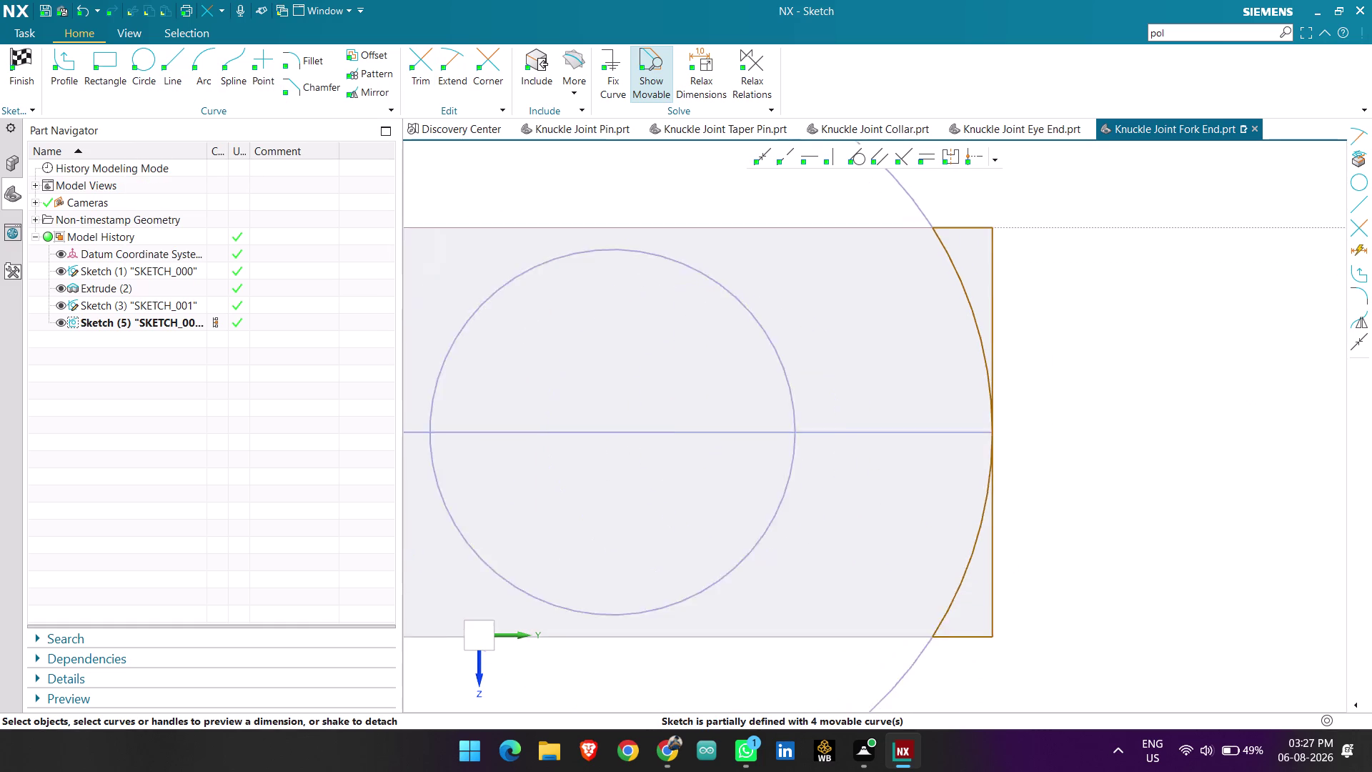
scroll(up, 3)
scroll(up, 3)
scroll(down, 3)
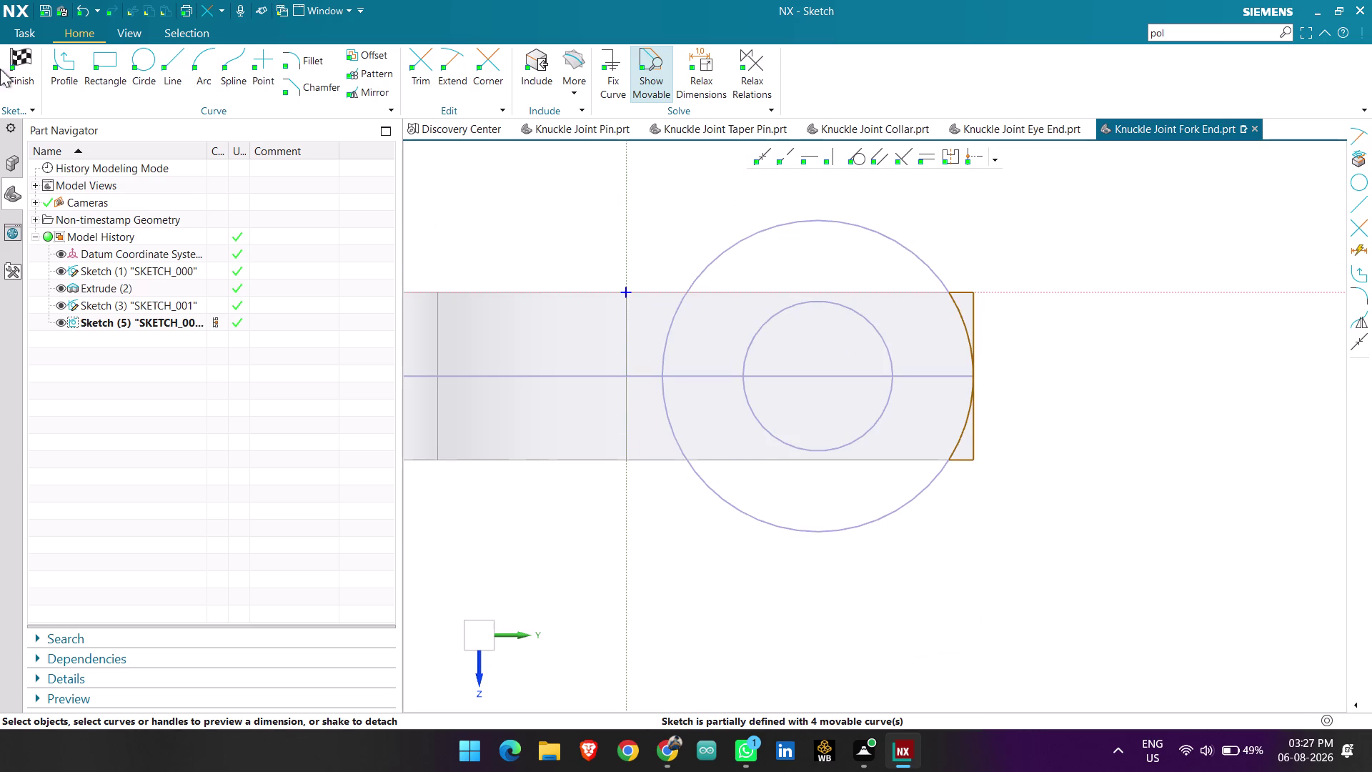
click(34, 63)
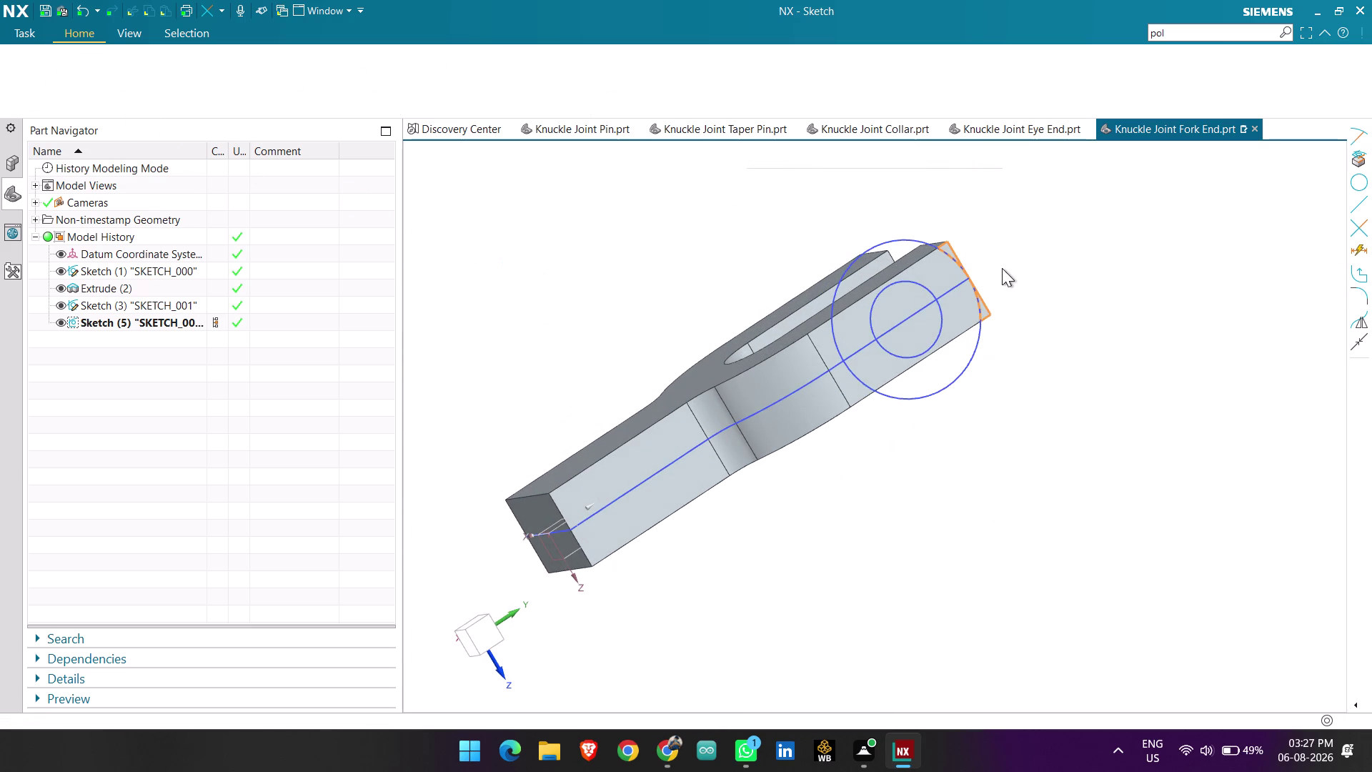
click(109, 62)
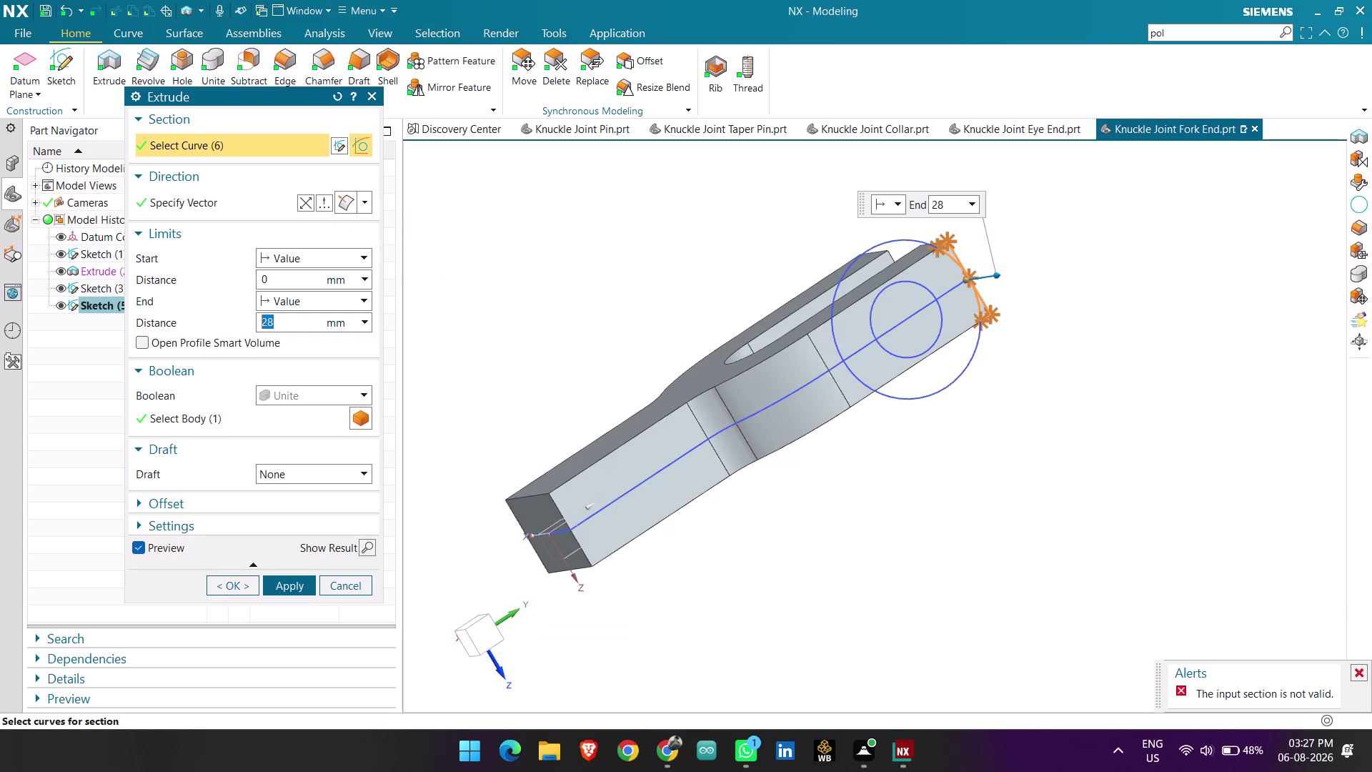
scroll(up, 3)
middle_drag(1072, 288, 1052, 311)
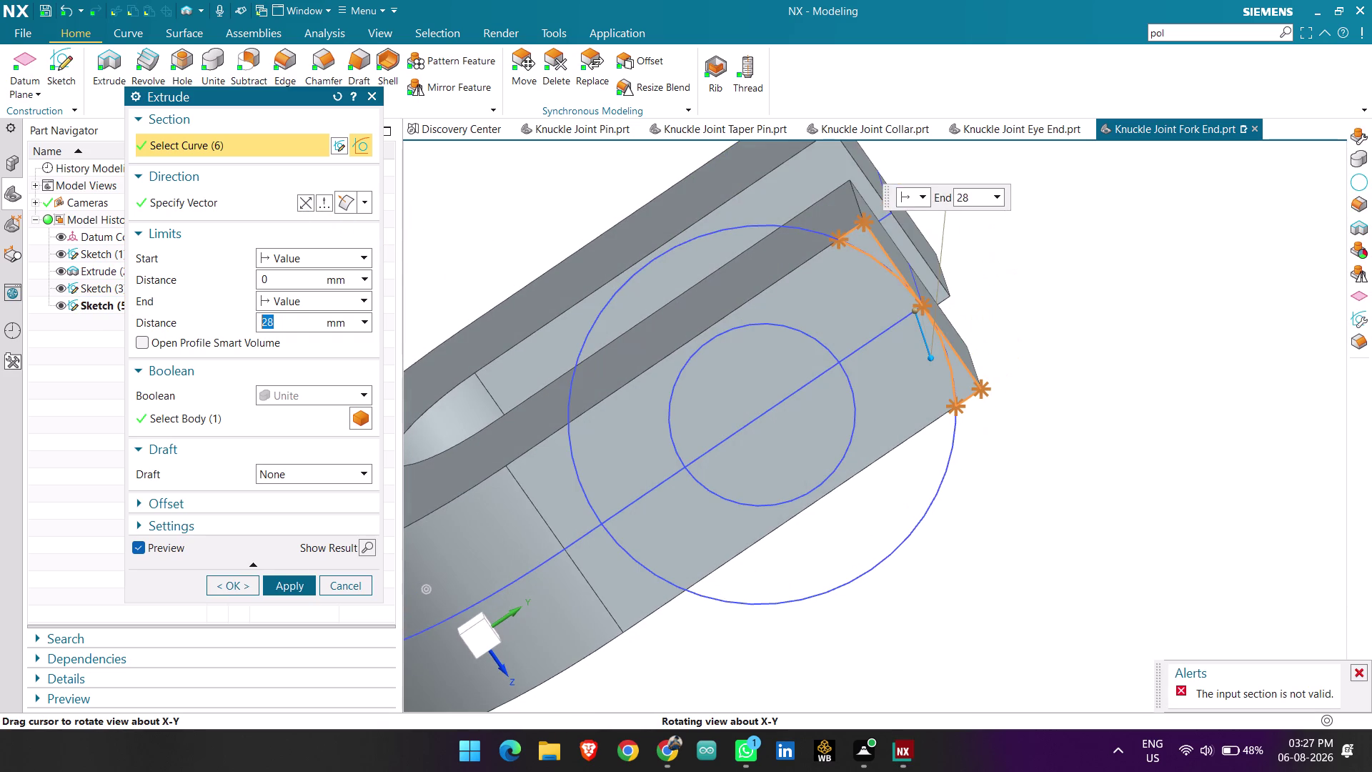
middle_drag(1052, 310, 1050, 300)
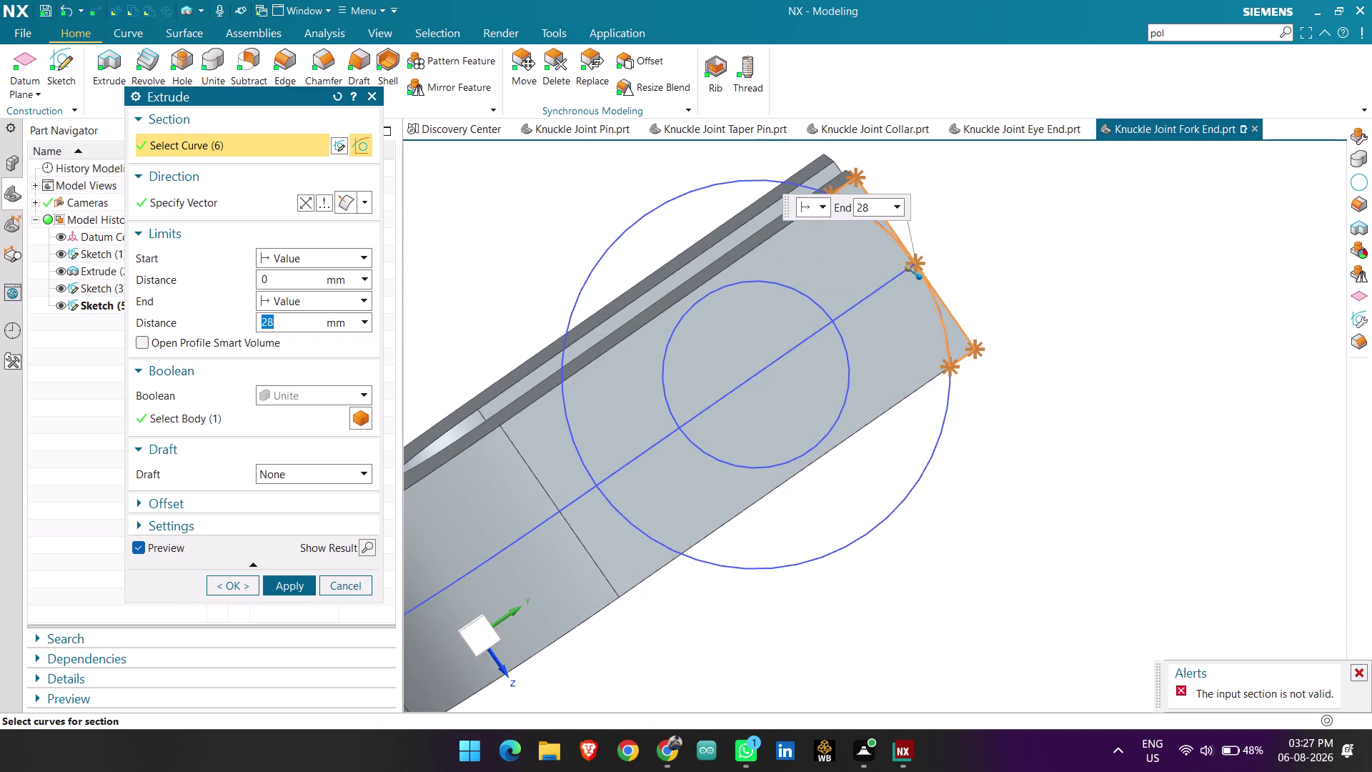
scroll(up, 3)
scroll(down, 3)
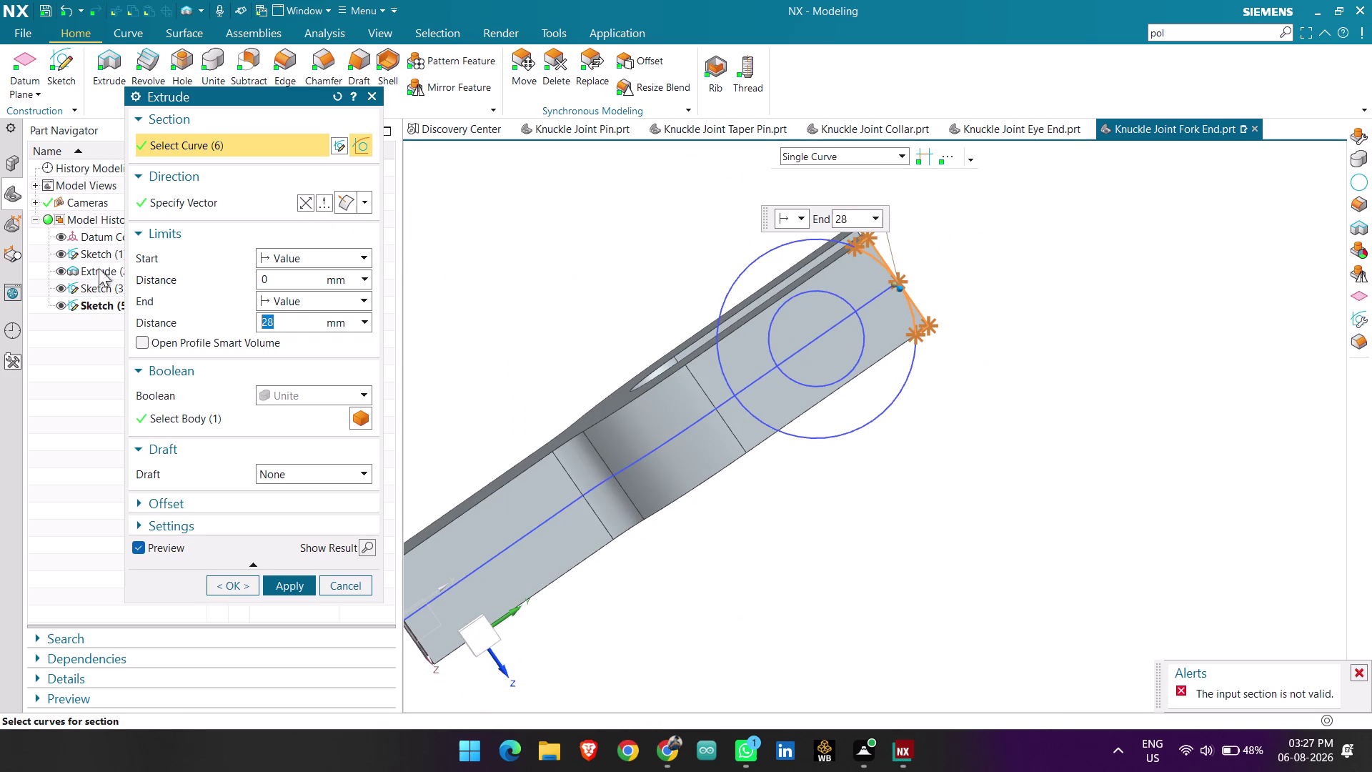
click(303, 203)
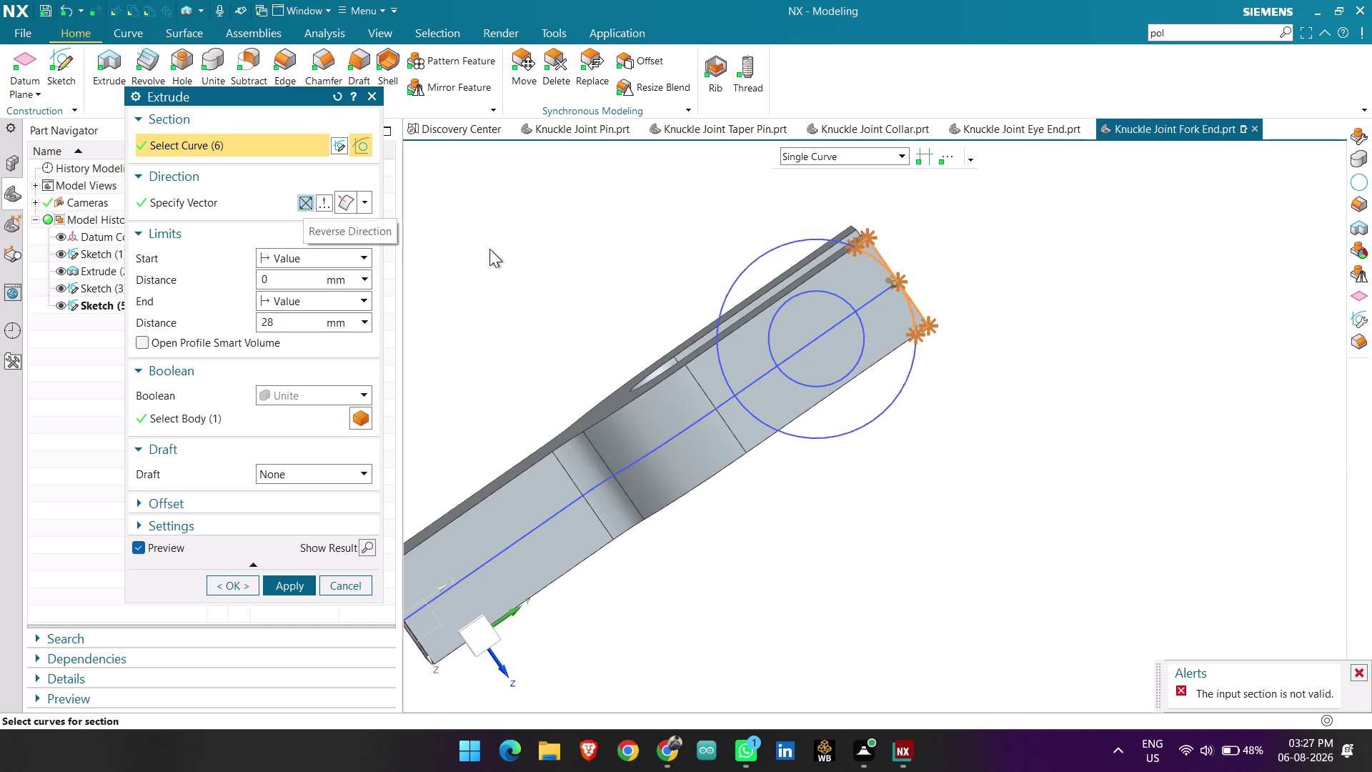
middle_drag(681, 268, 669, 328)
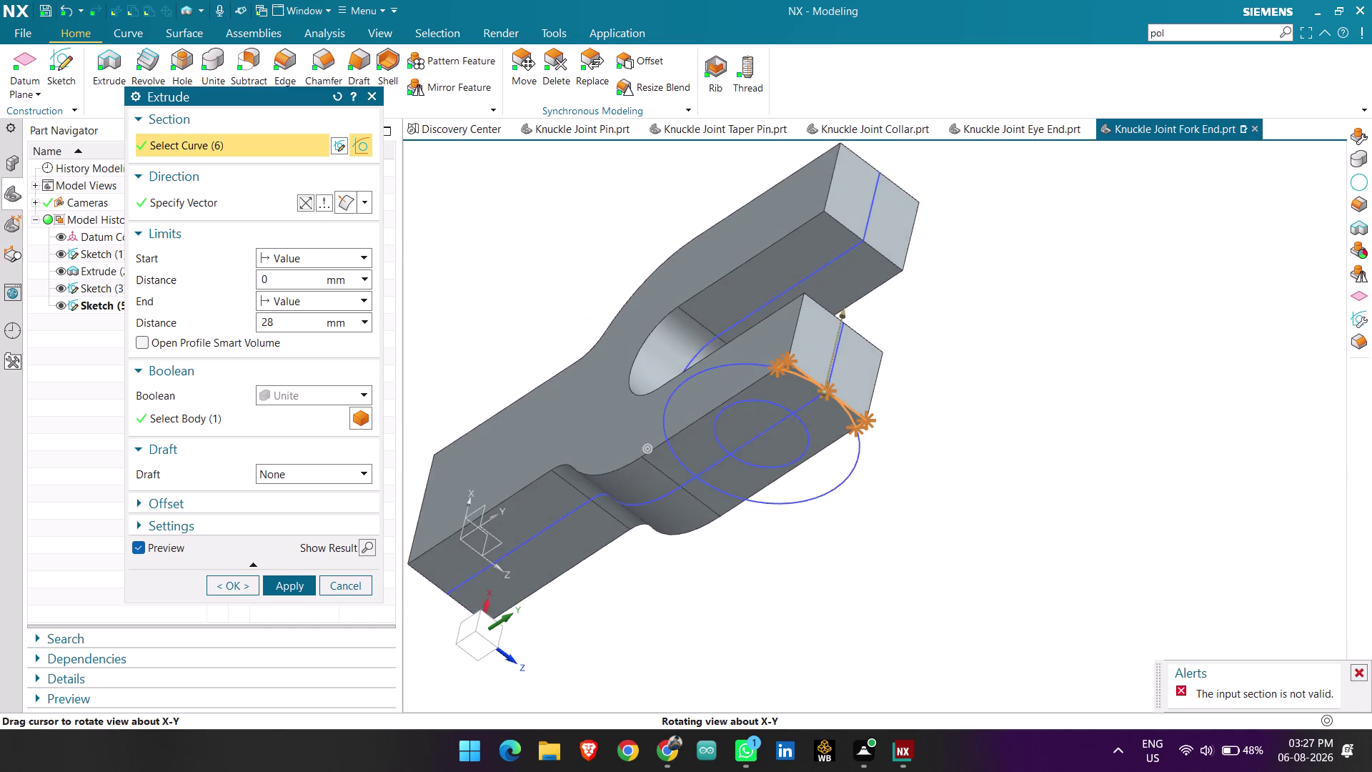
middle_drag(669, 328, 687, 315)
scroll(down, 3)
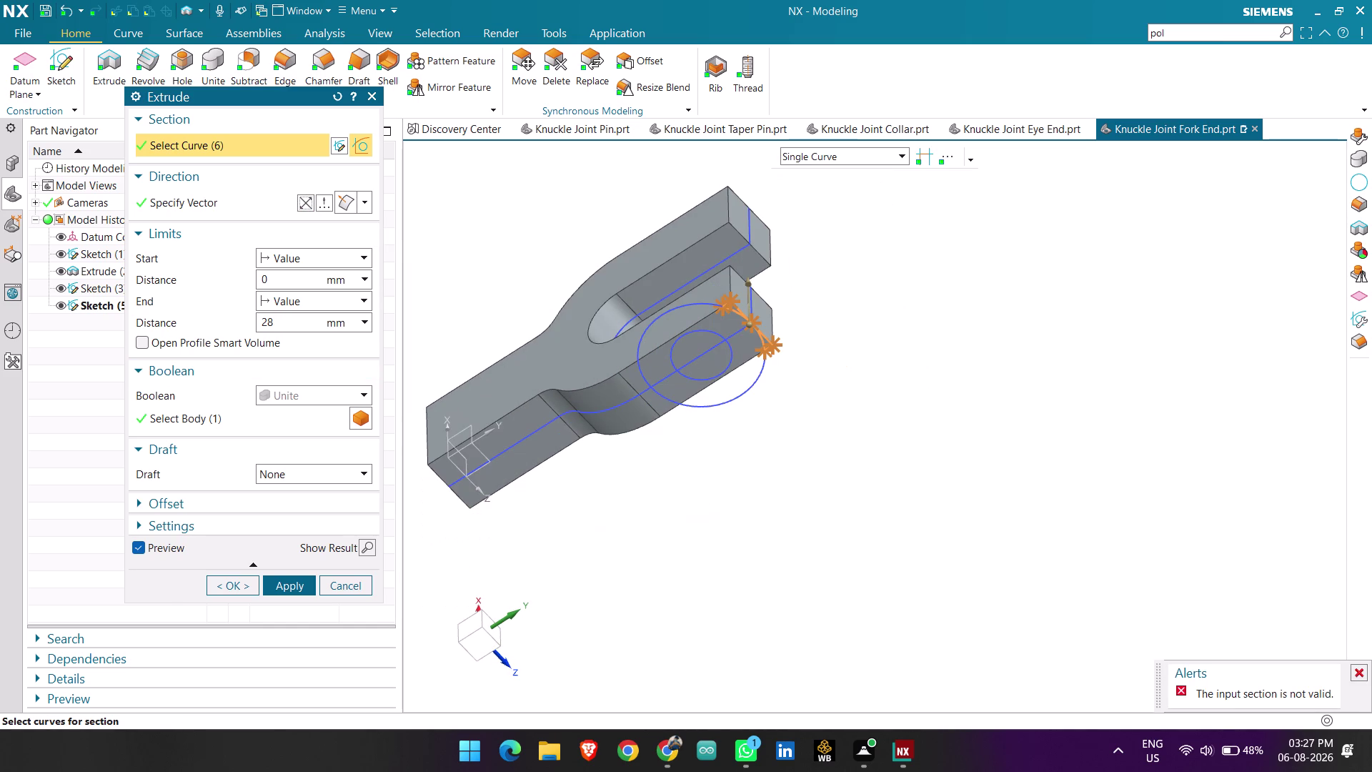
click(340, 579)
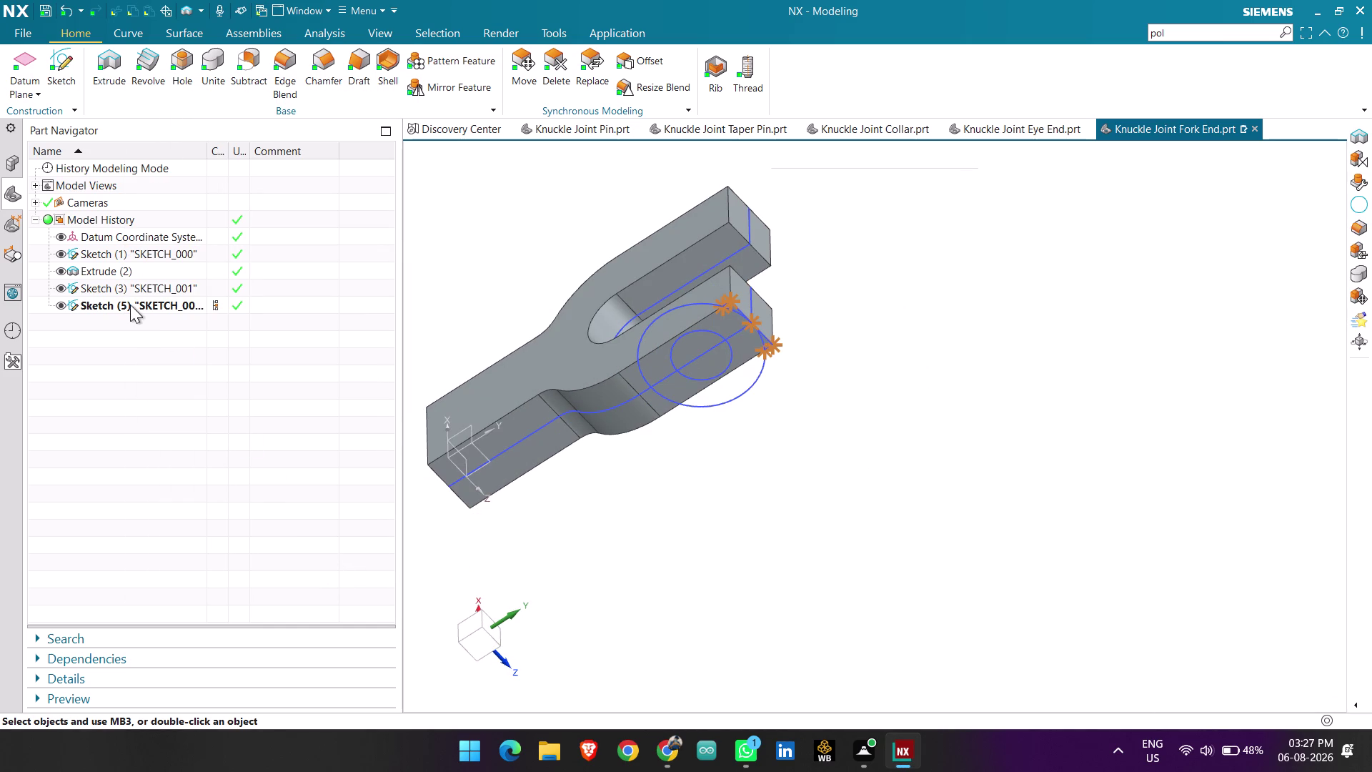
click(130, 304)
Reopen the rod-end sketch and inspect the arc radius and end line dimensions.
right_click(130, 305)
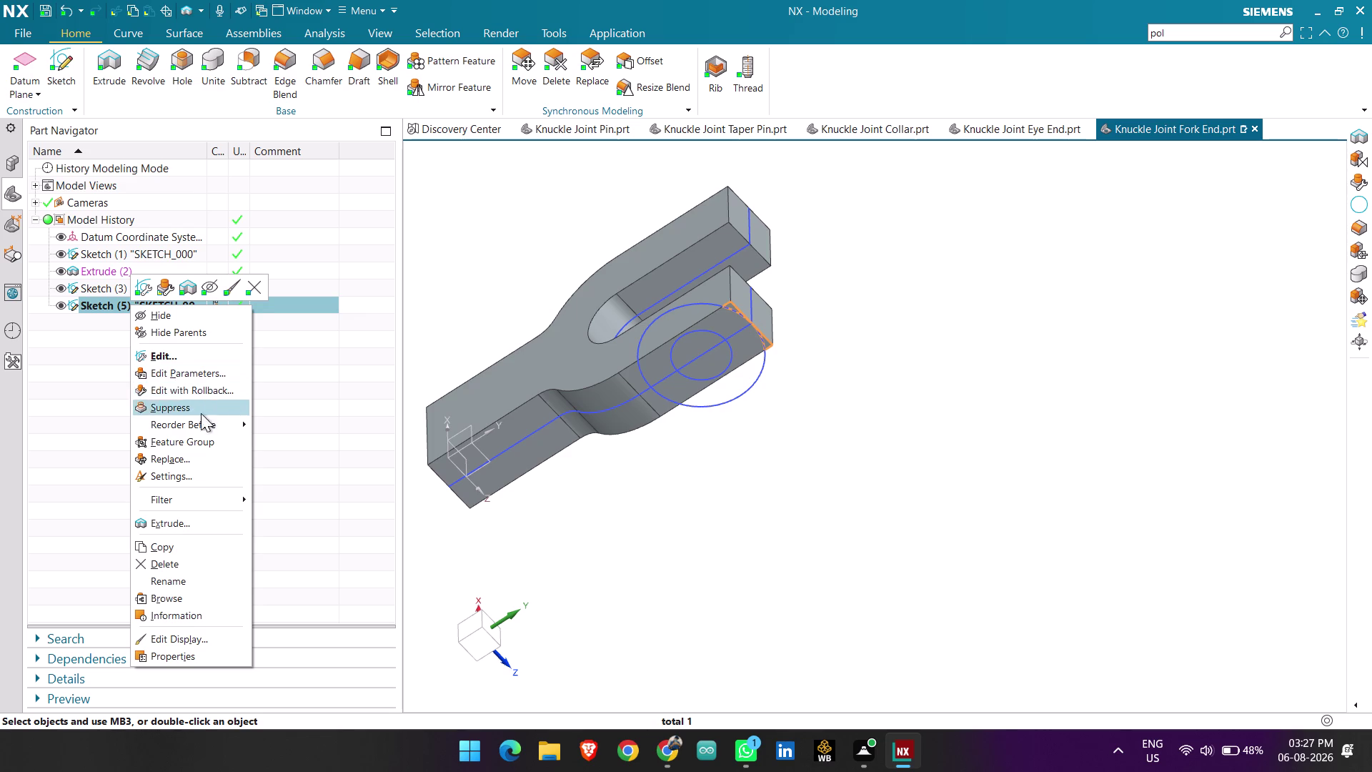
click(200, 393)
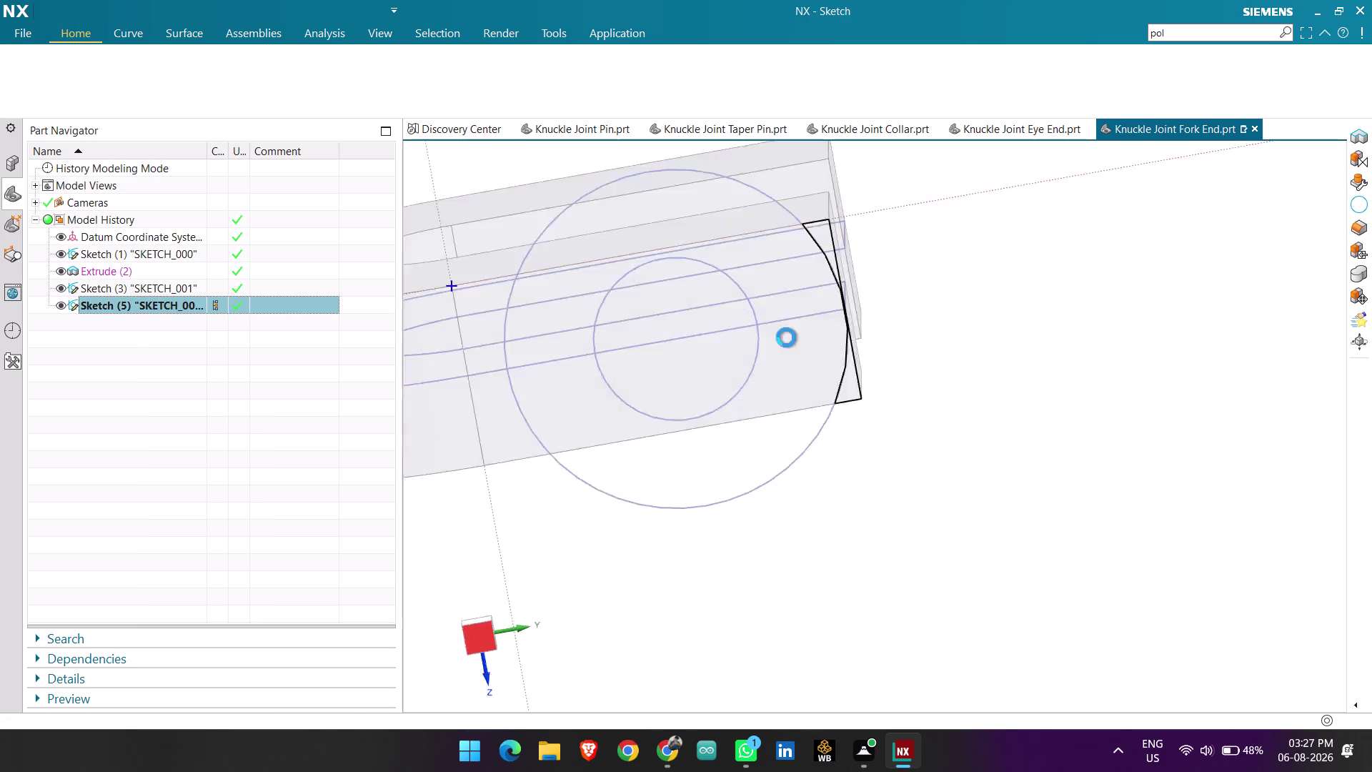
scroll(up, 3)
scroll(down, 3)
scroll(down, 3)
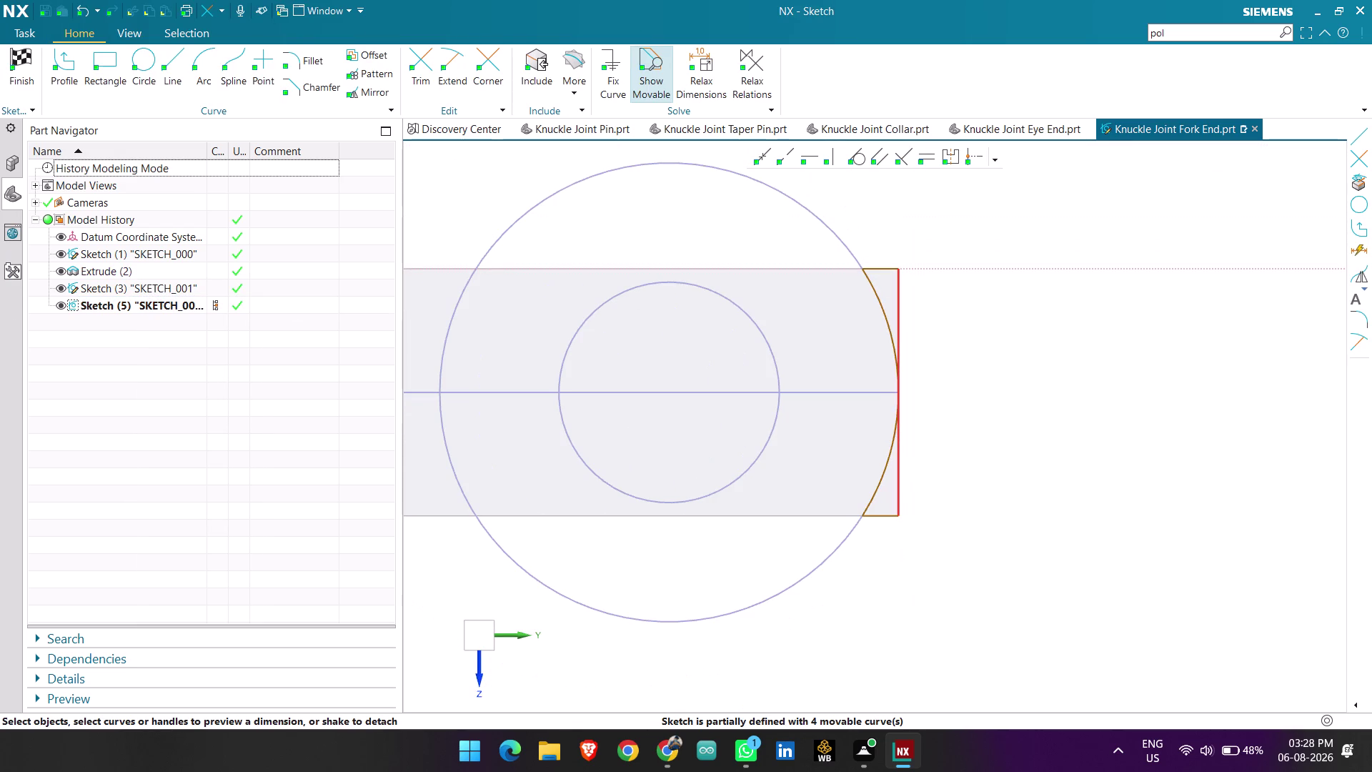
click(893, 357)
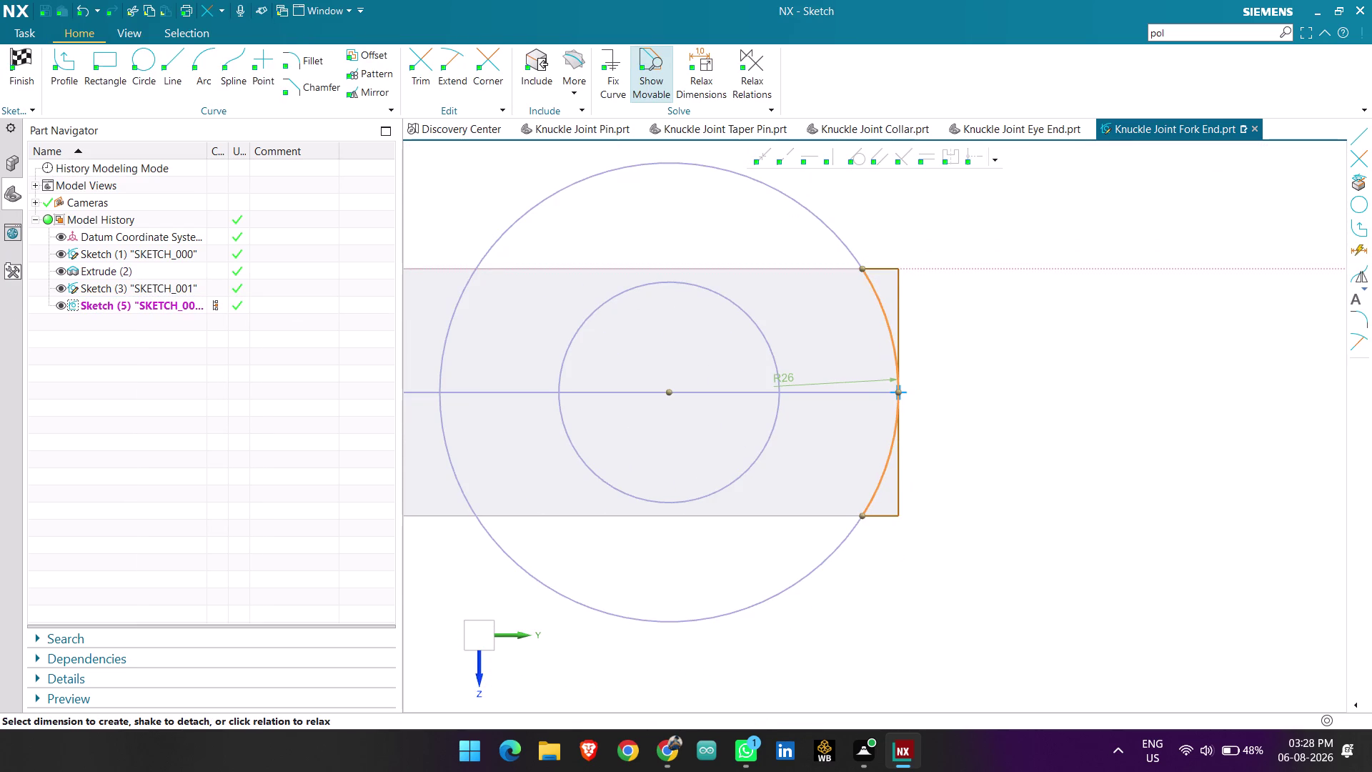
click(882, 269)
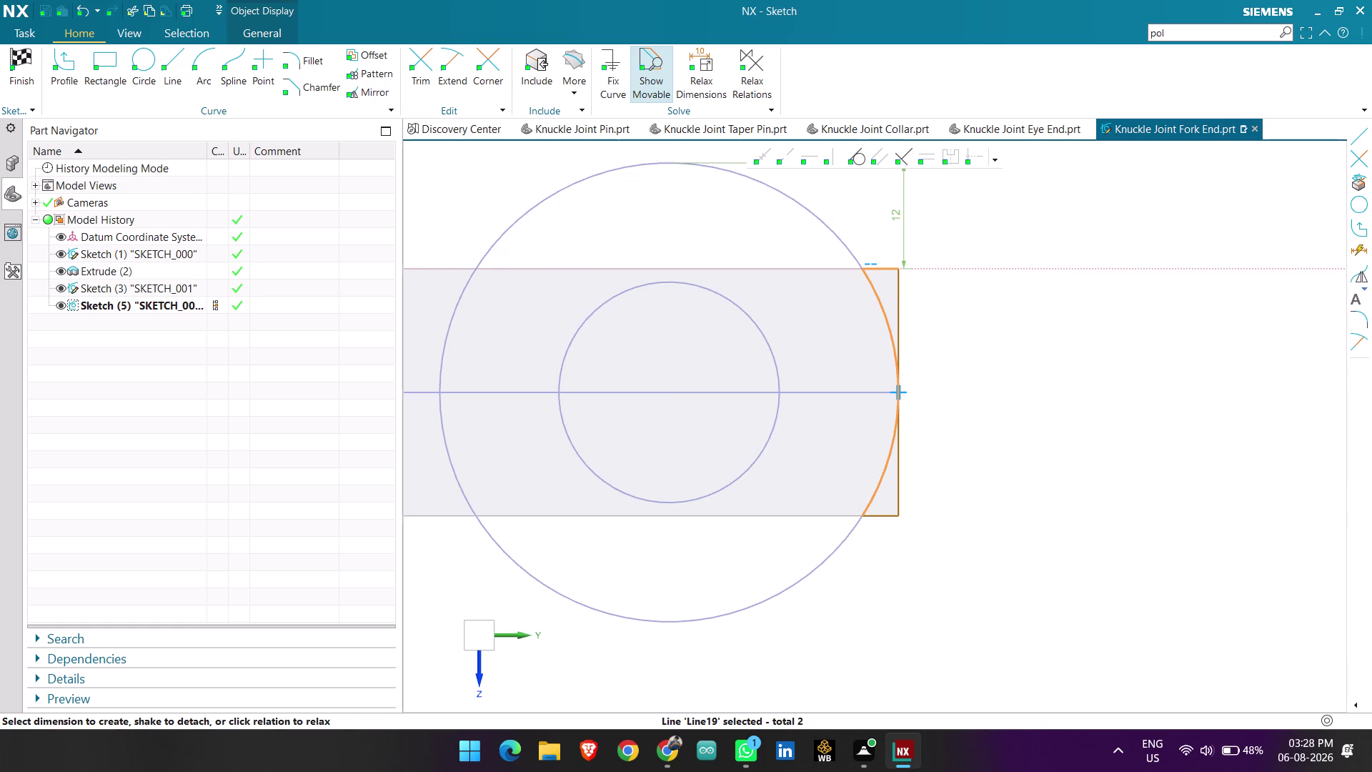
scroll(up, 3)
scroll(up, 3)
scroll(down, 3)
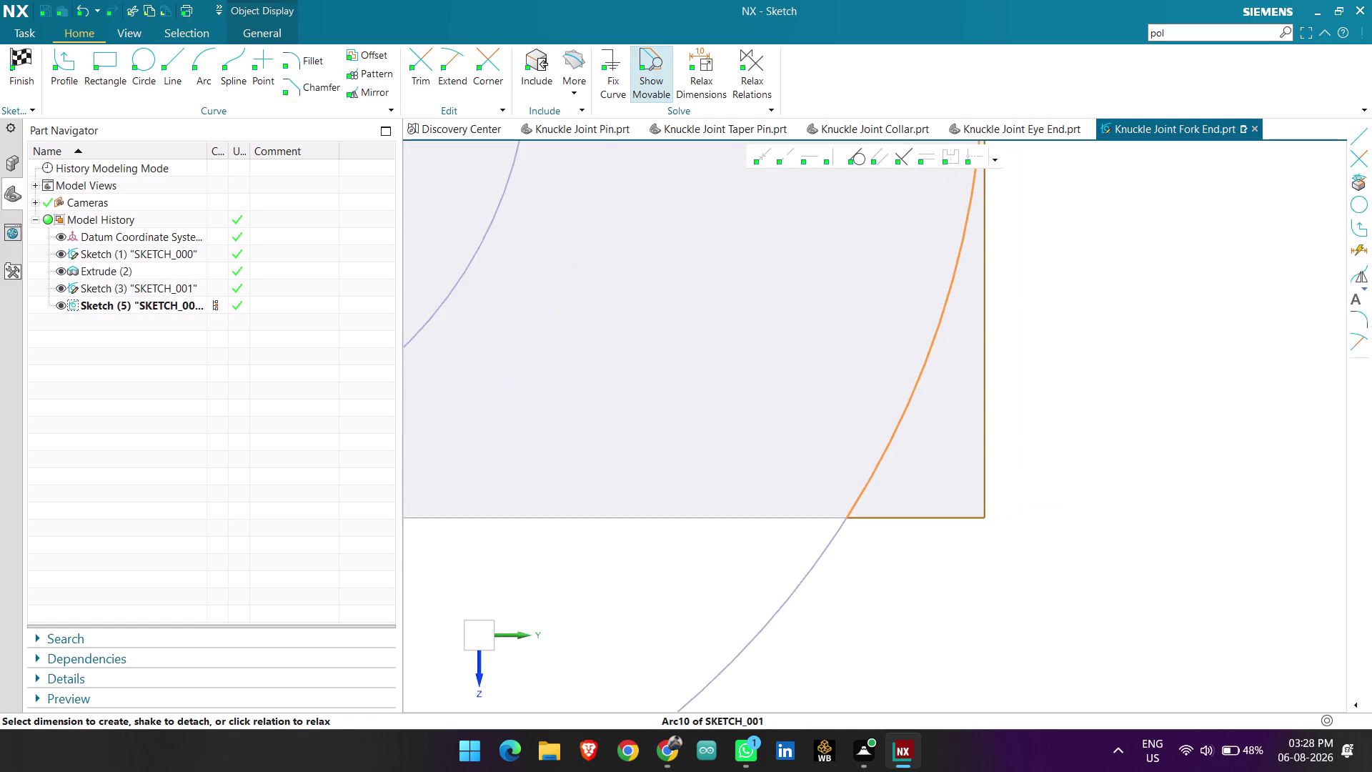
scroll(down, 3)
scroll(down, 3)
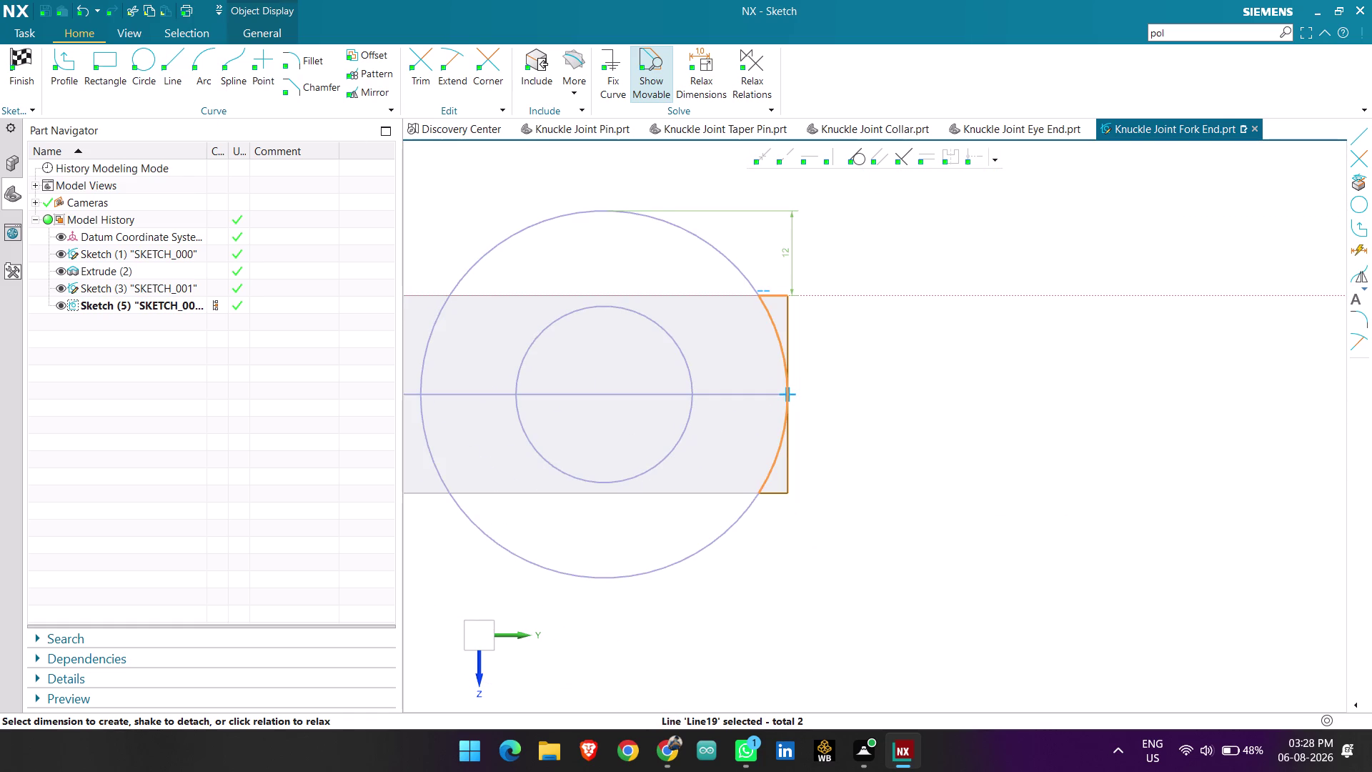
key(Escape)
Trim off the lower part of the end arc, then undo the trim.
click(405, 70)
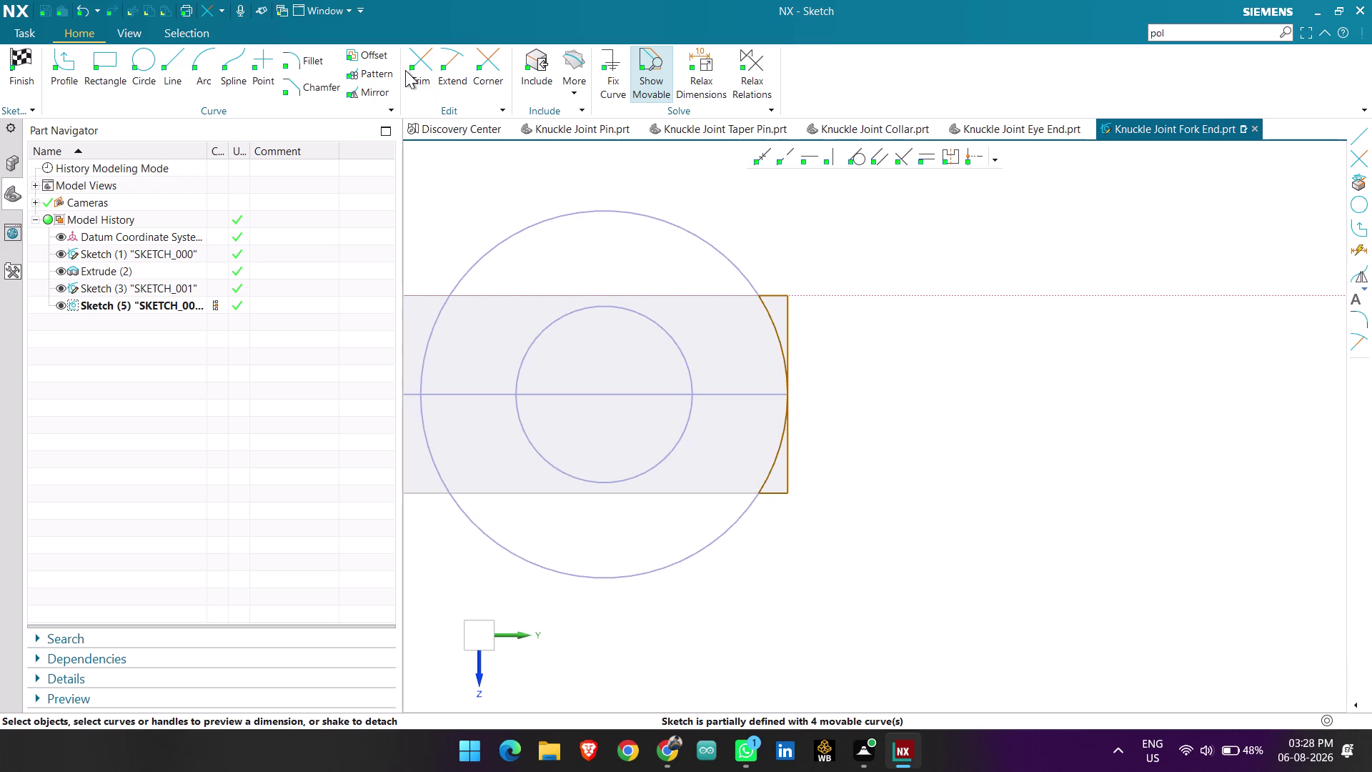
click(415, 70)
scroll(up, 3)
click(772, 441)
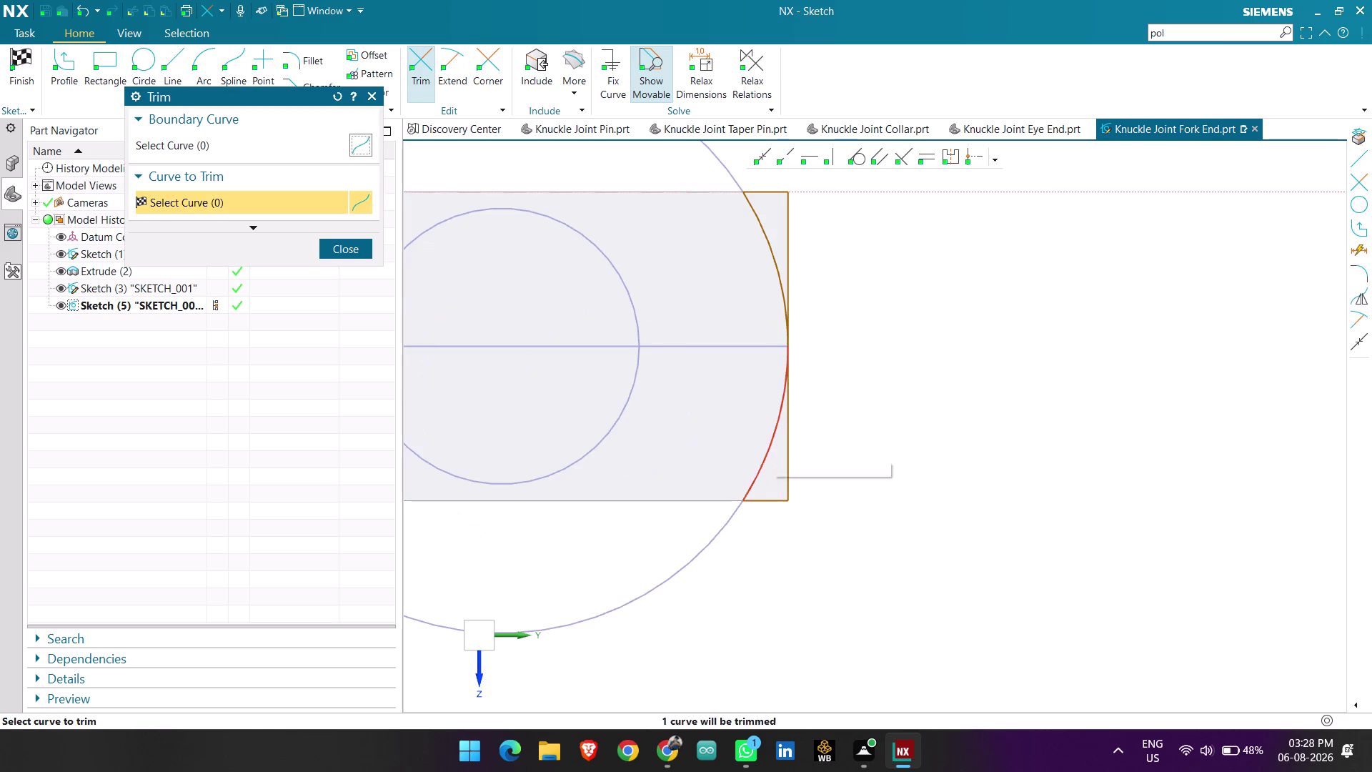
click(353, 244)
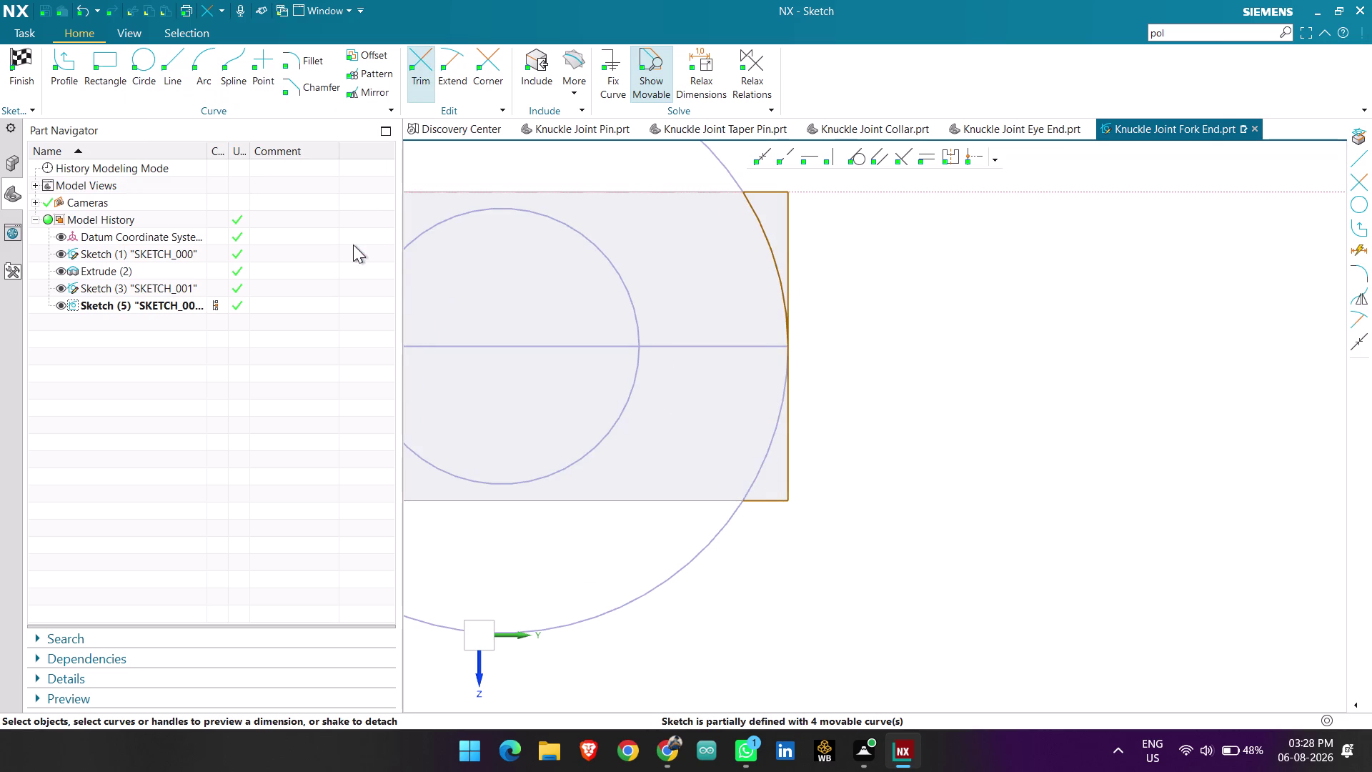
scroll(up, 3)
scroll(up, 3)
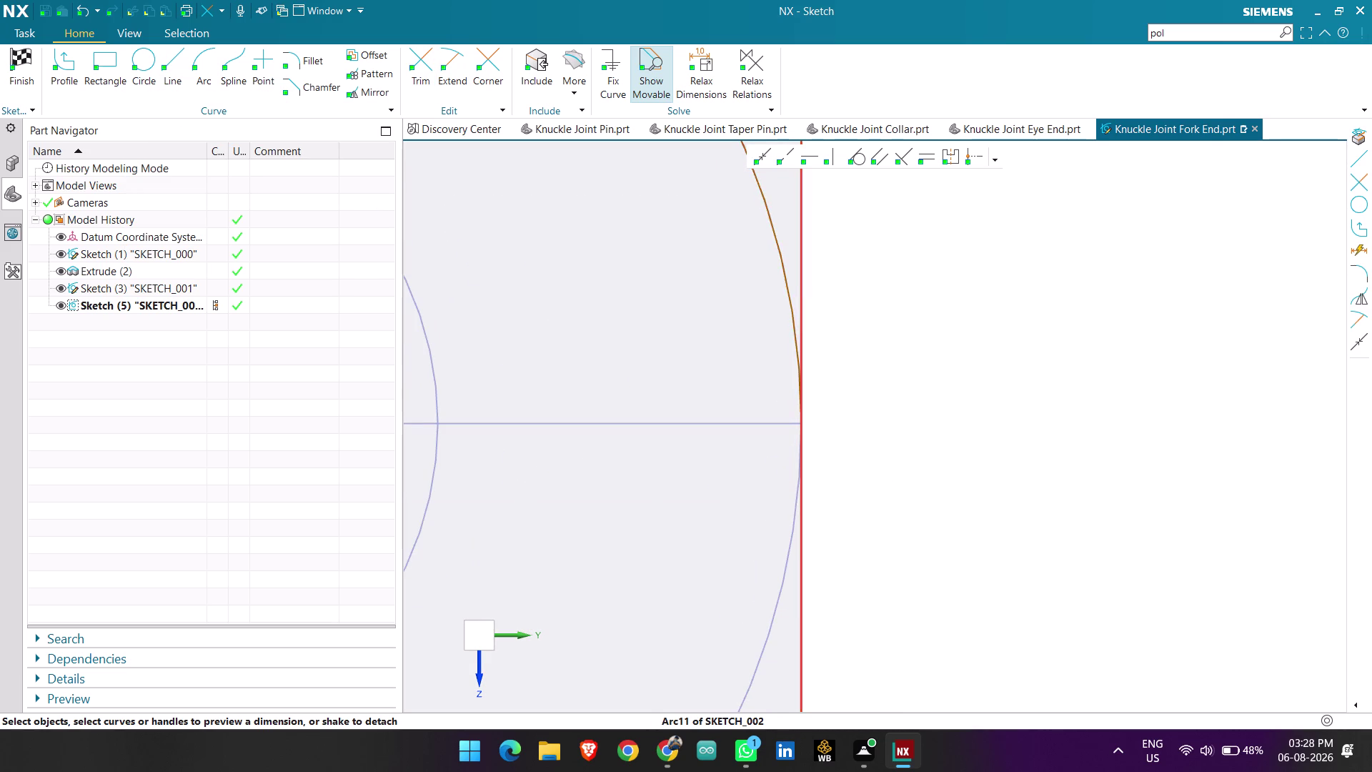
scroll(up, 3)
scroll(down, 3)
scroll(down, 3)
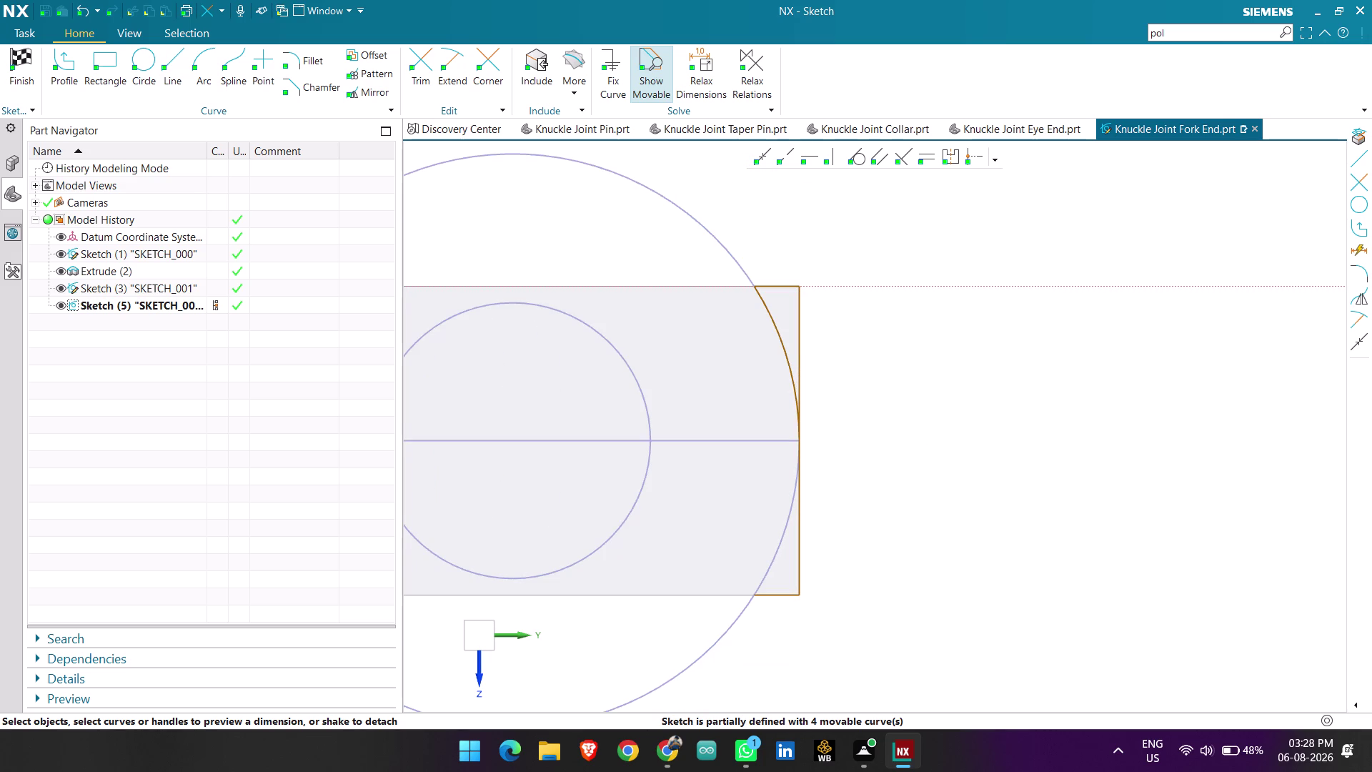
key(ctrl+z)
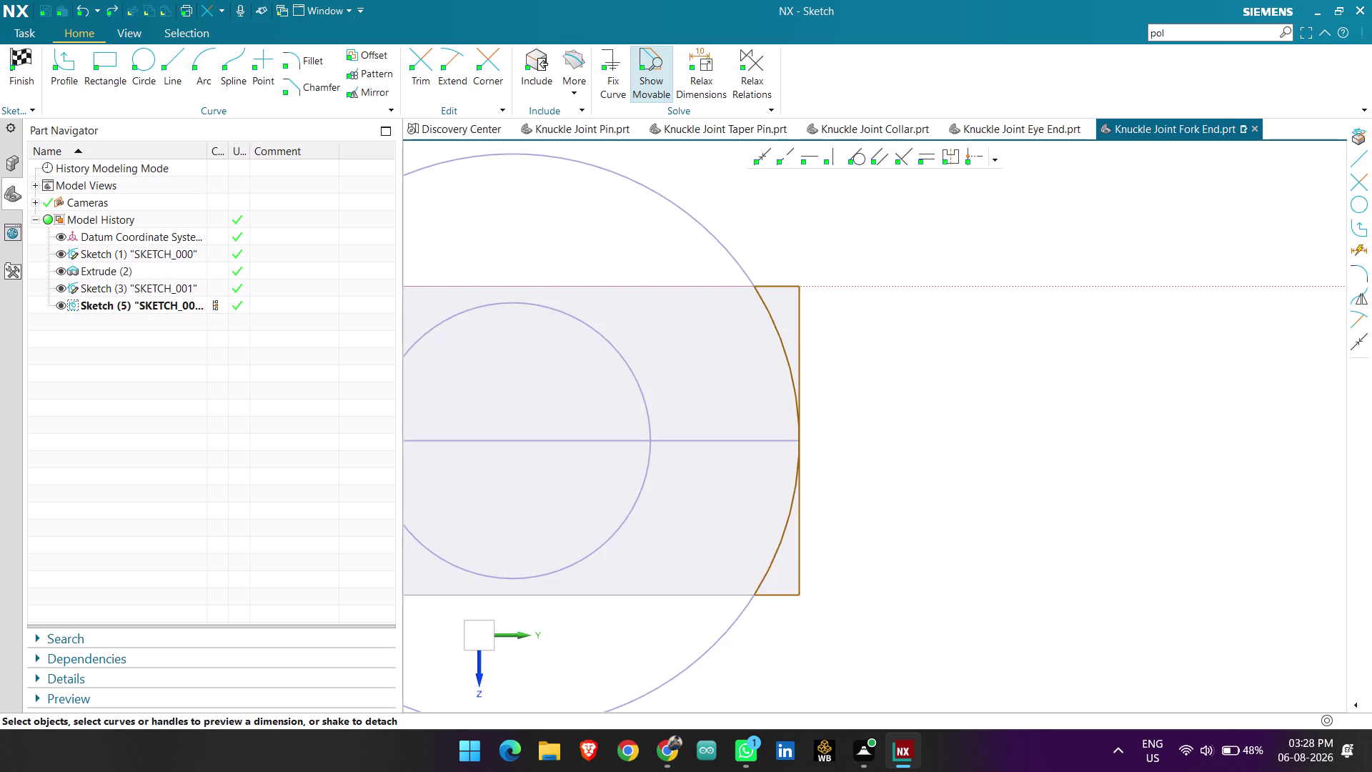
Start a straight line in the sketch, then cancel it.
scroll(up, 3)
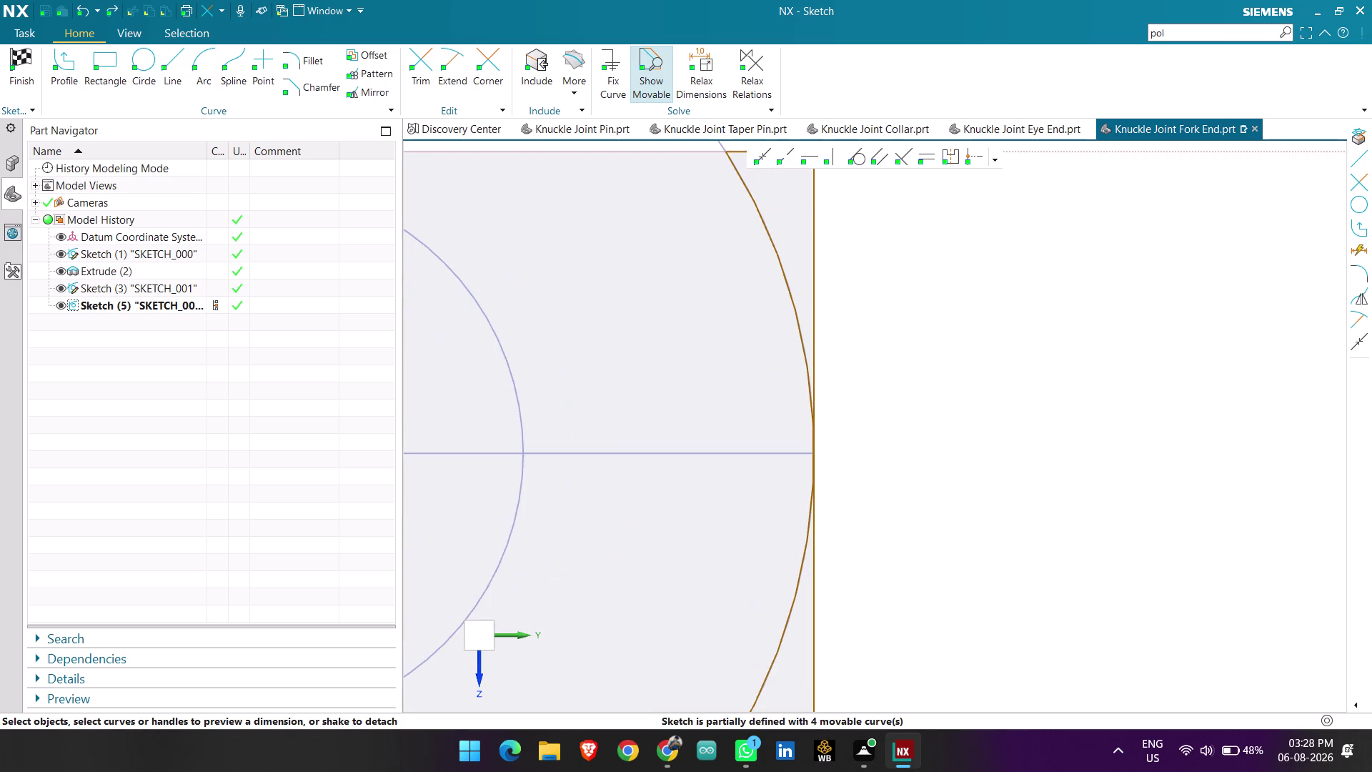
scroll(up, 3)
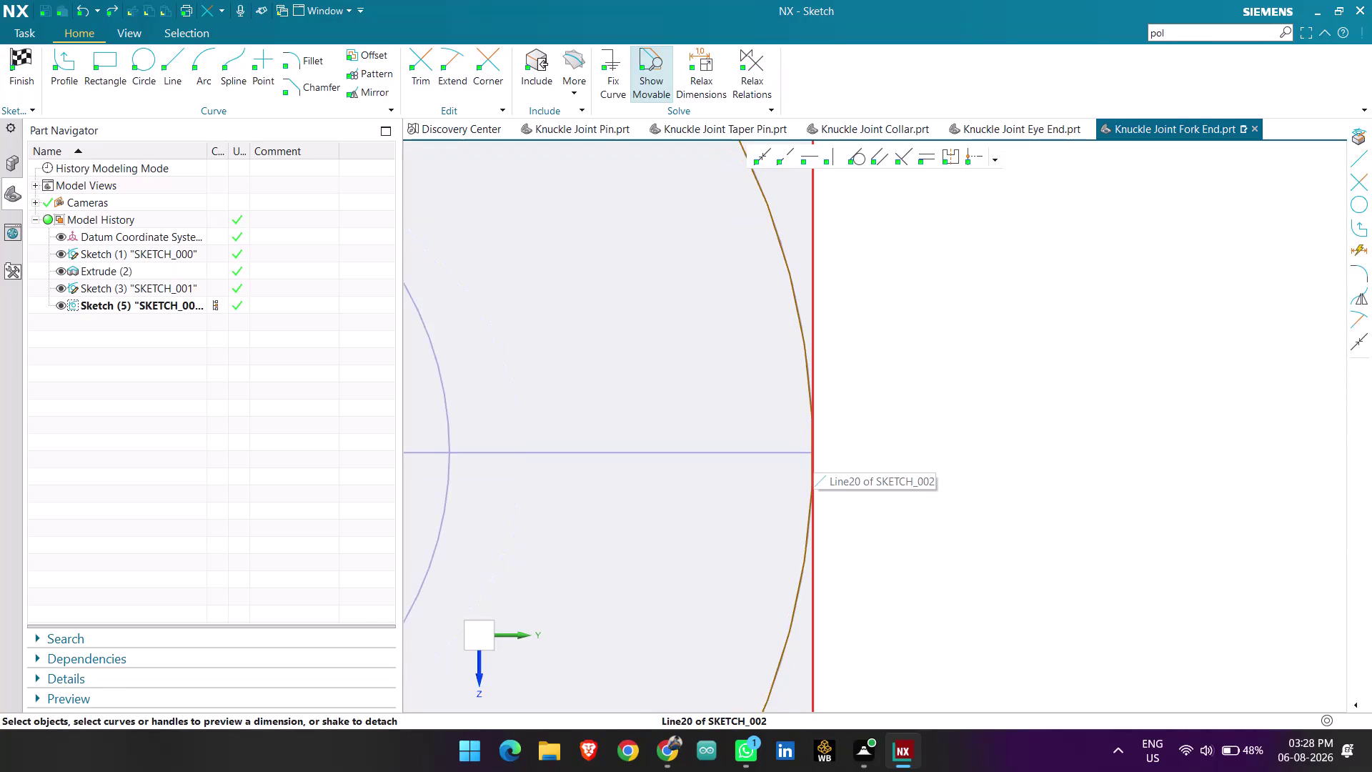
scroll(down, 3)
scroll(down, 3)
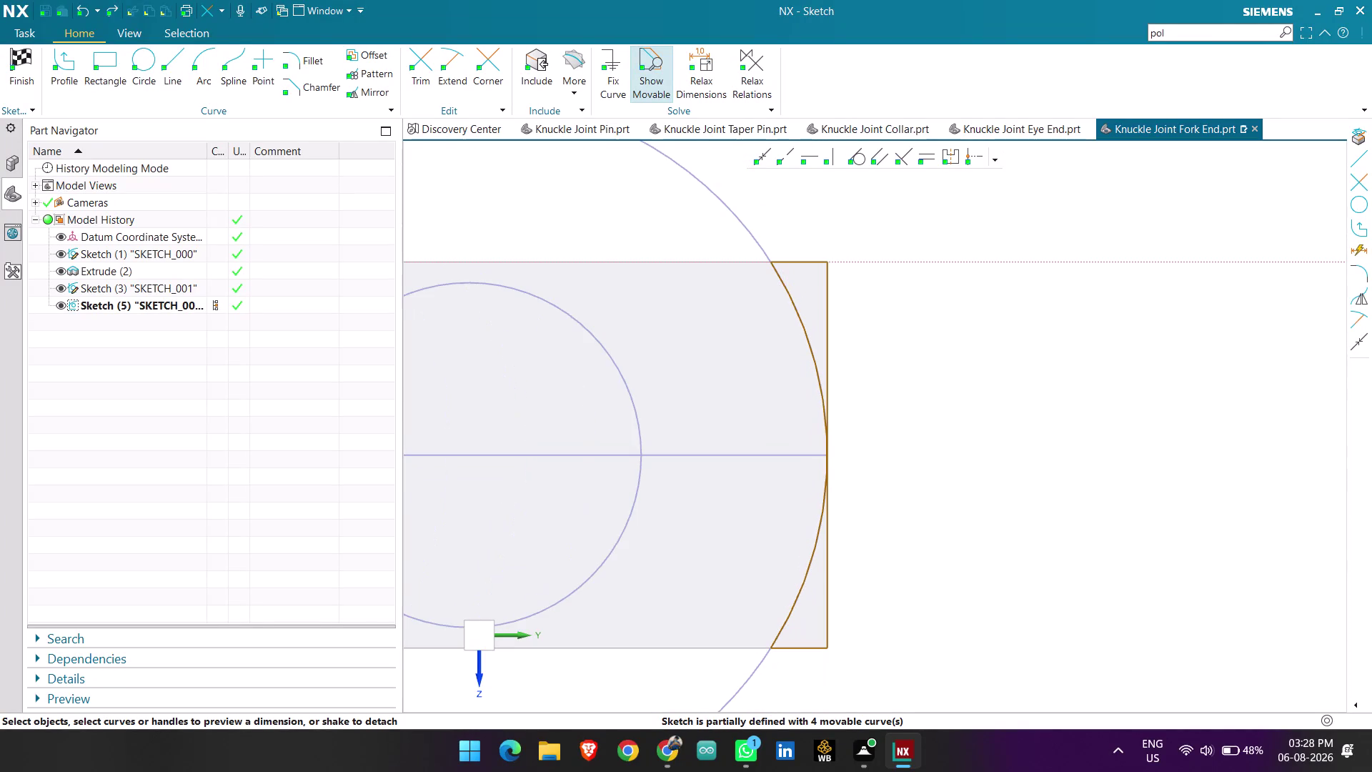
scroll(down, 3)
scroll(up, 3)
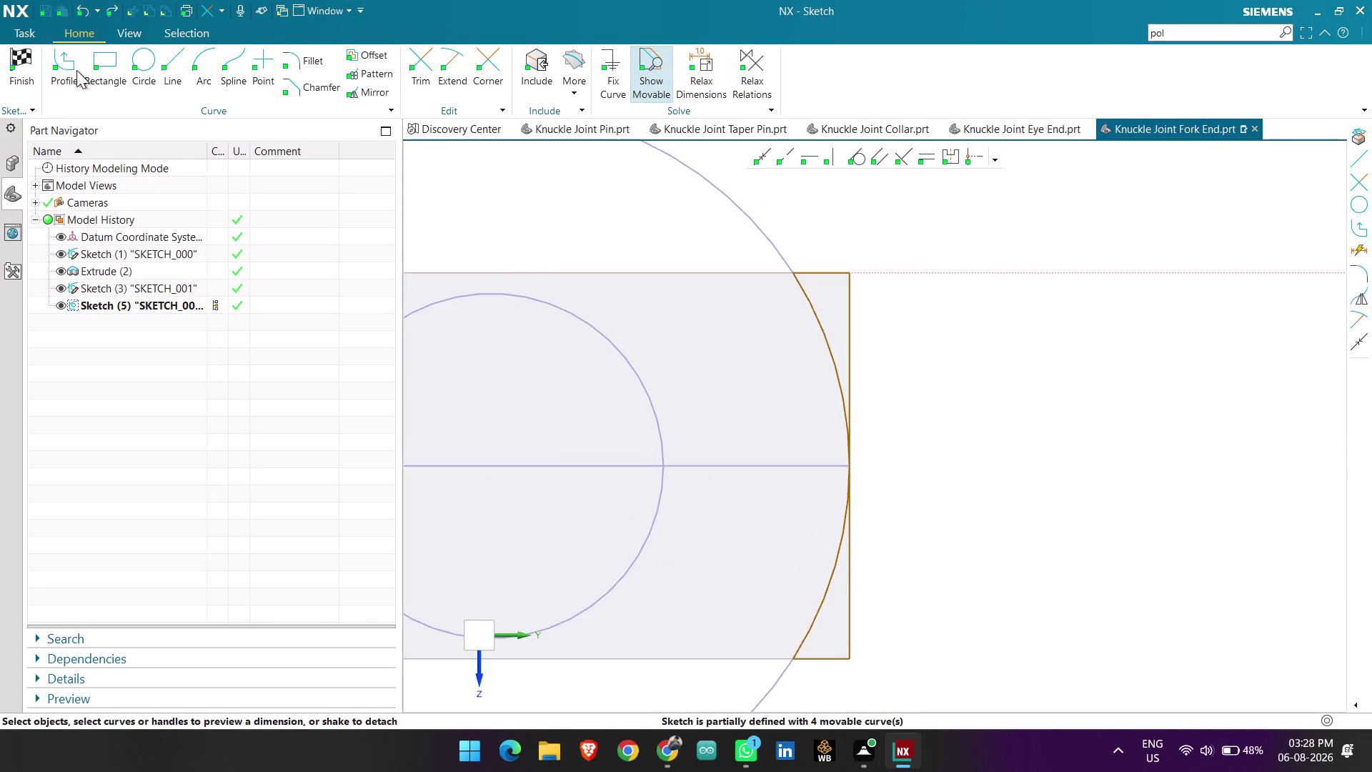
click(172, 64)
scroll(up, 3)
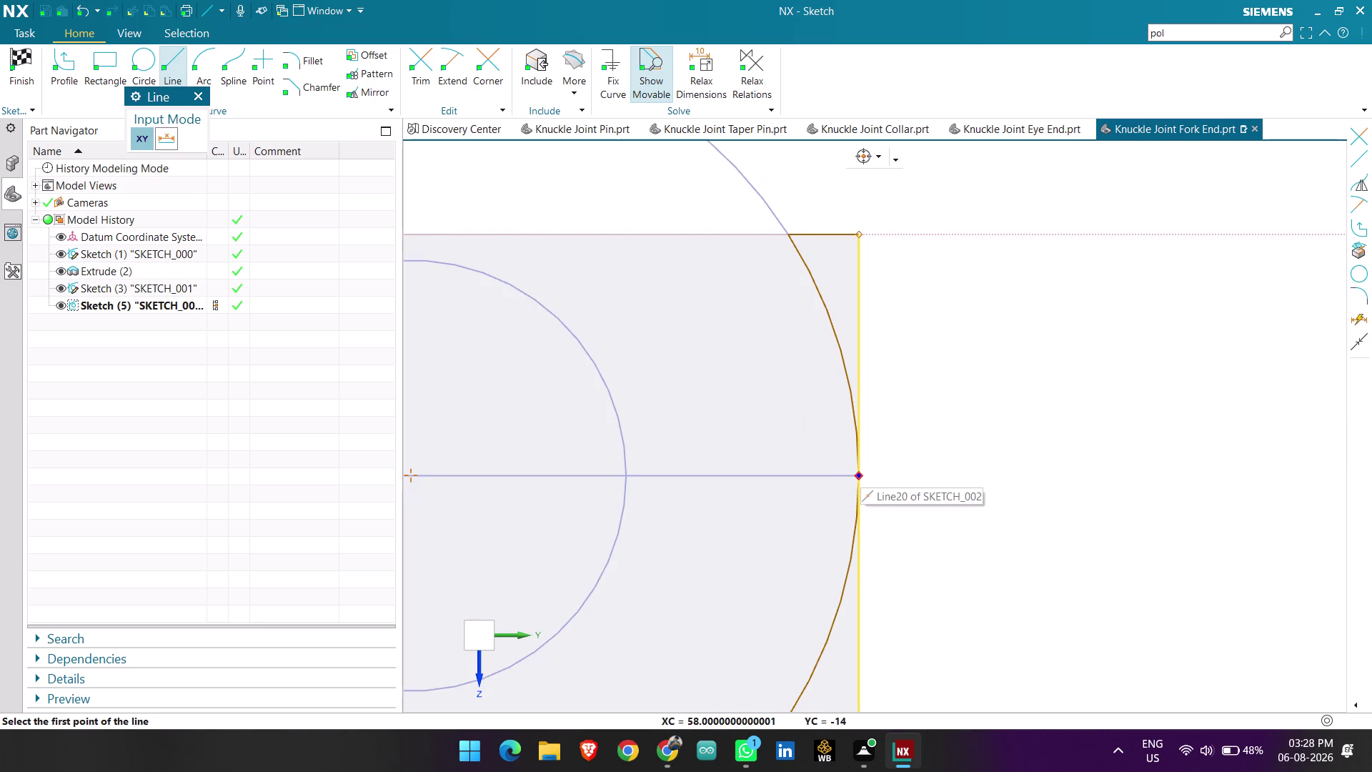
scroll(down, 3)
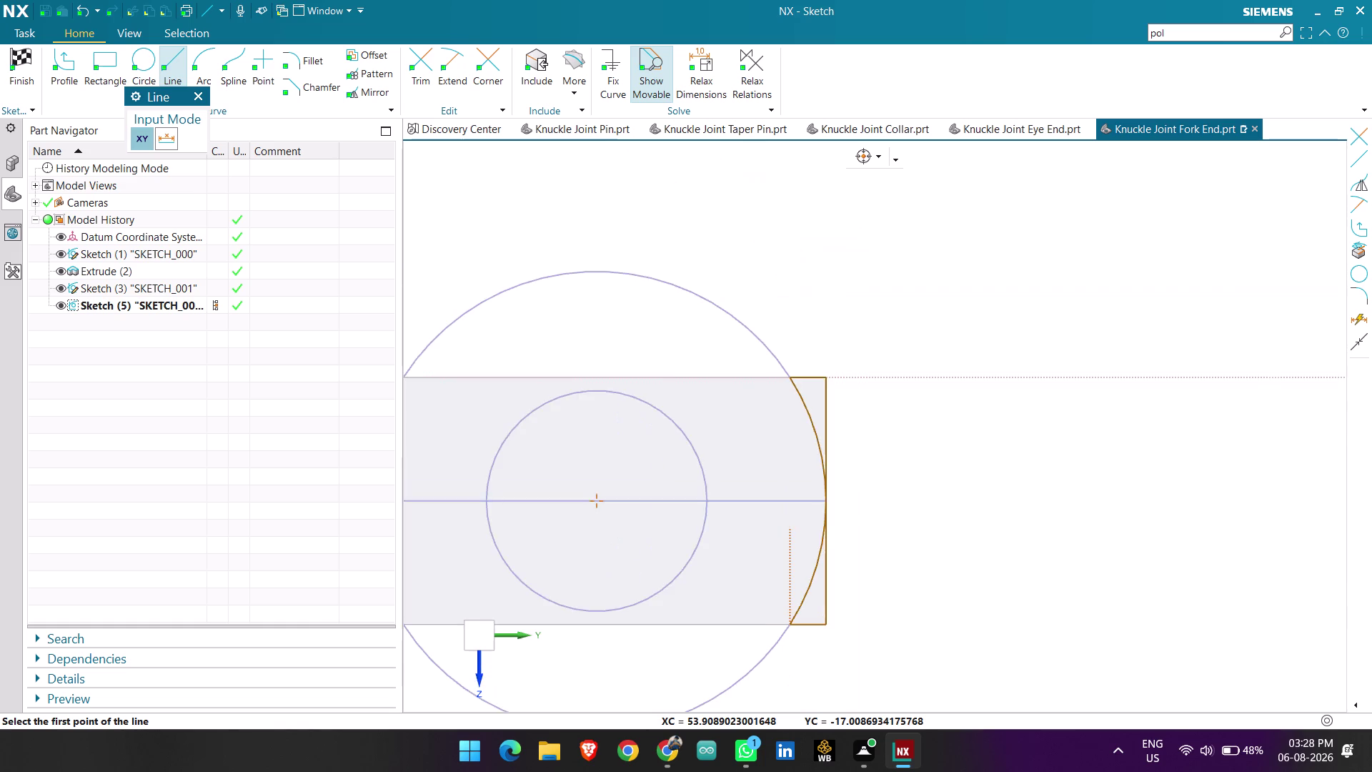
scroll(down, 3)
key(Escape)
key(Escape)
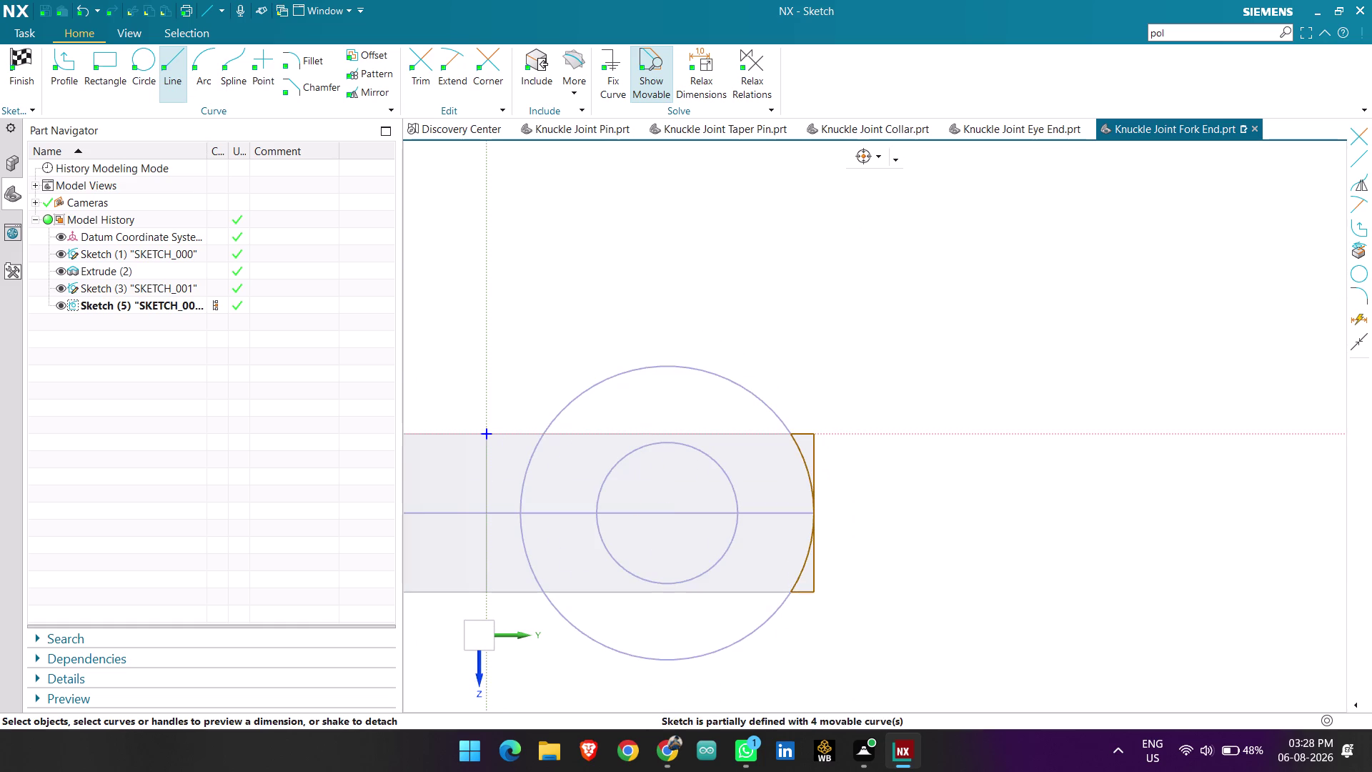
scroll(up, 3)
Select the short bottom corner line and the rod's end curves, then clear the selection.
click(781, 593)
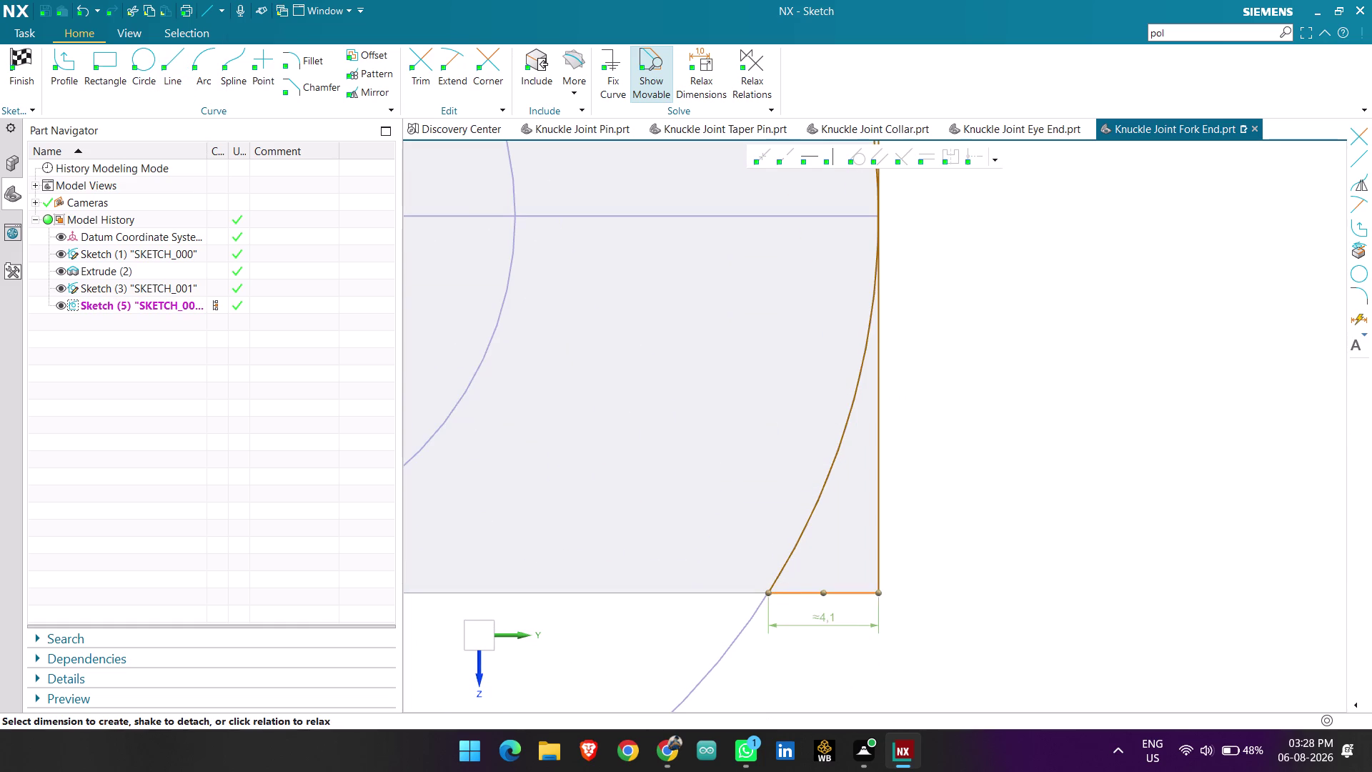
scroll(up, 3)
scroll(up, 3)
click(795, 553)
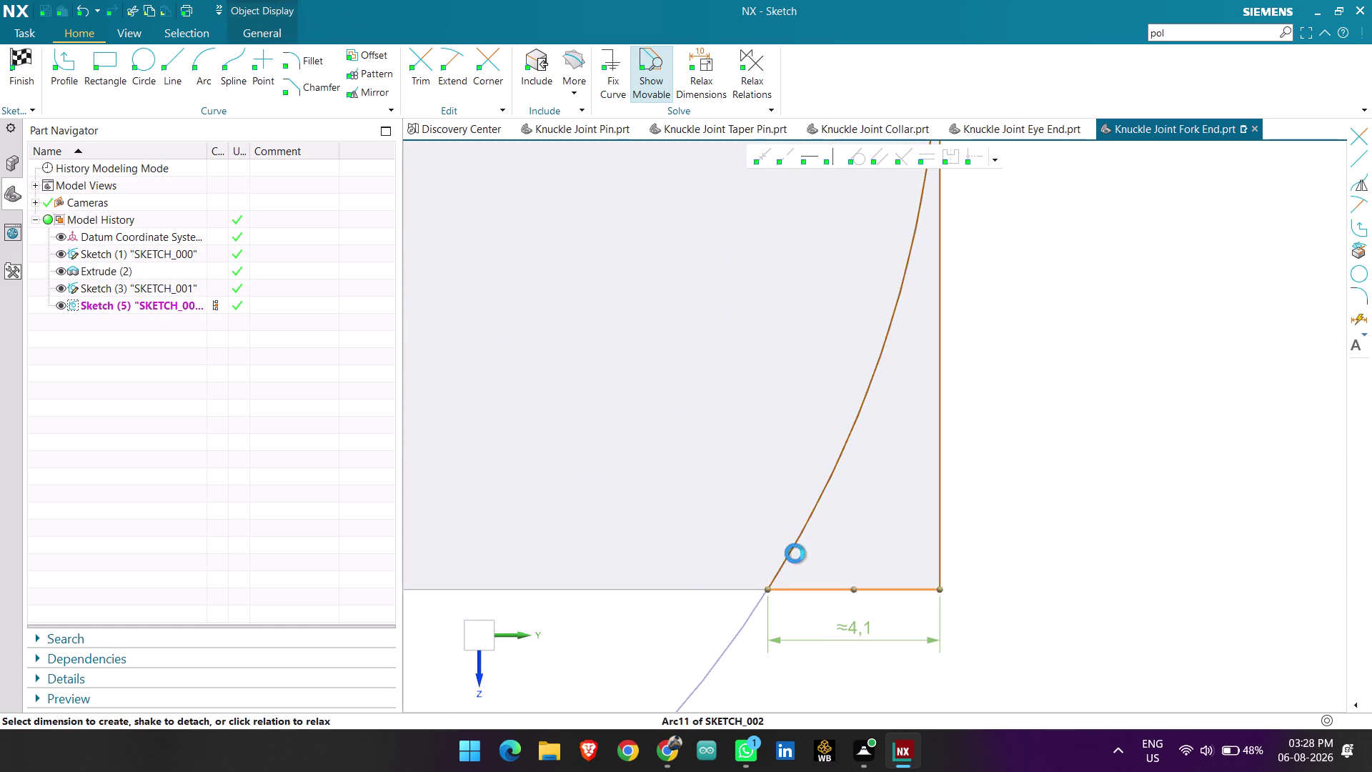
click(943, 424)
scroll(down, 3)
scroll(down, 3)
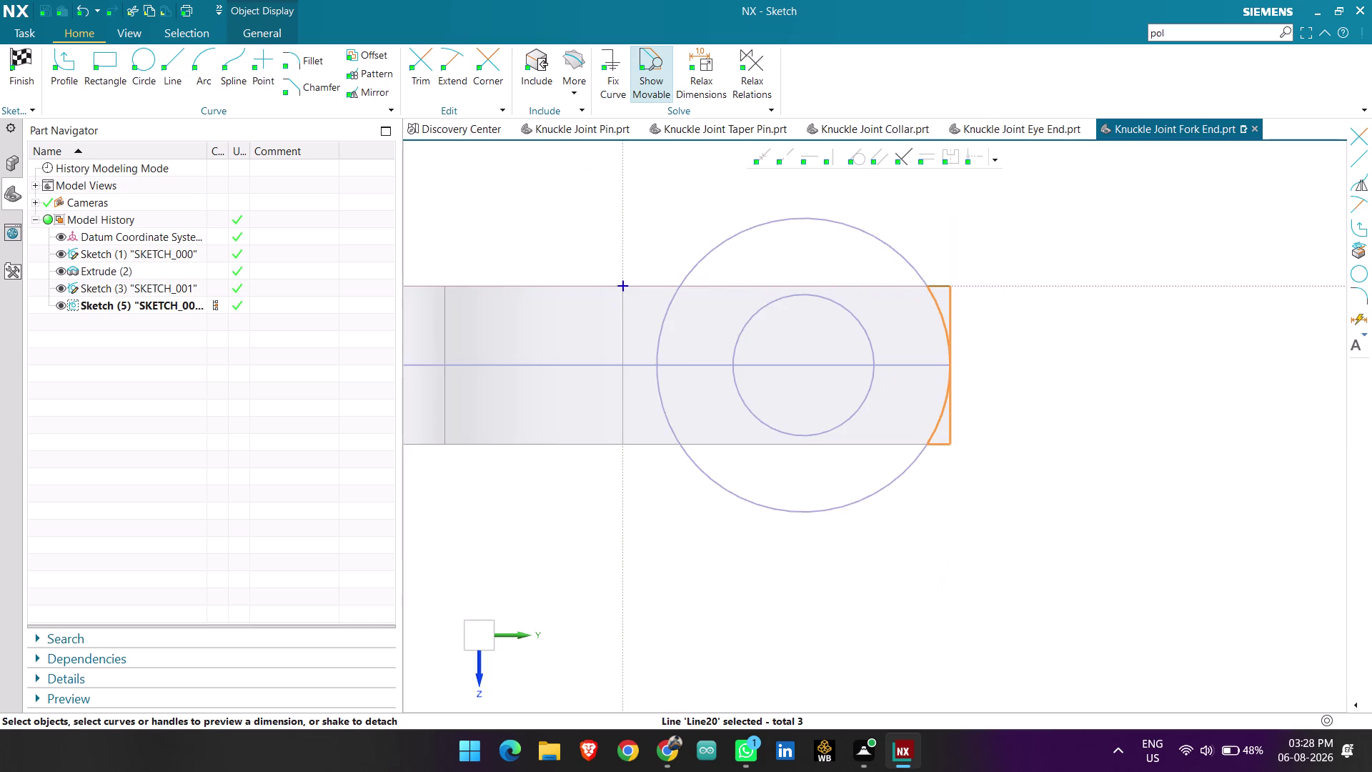
scroll(up, 3)
key(Escape)
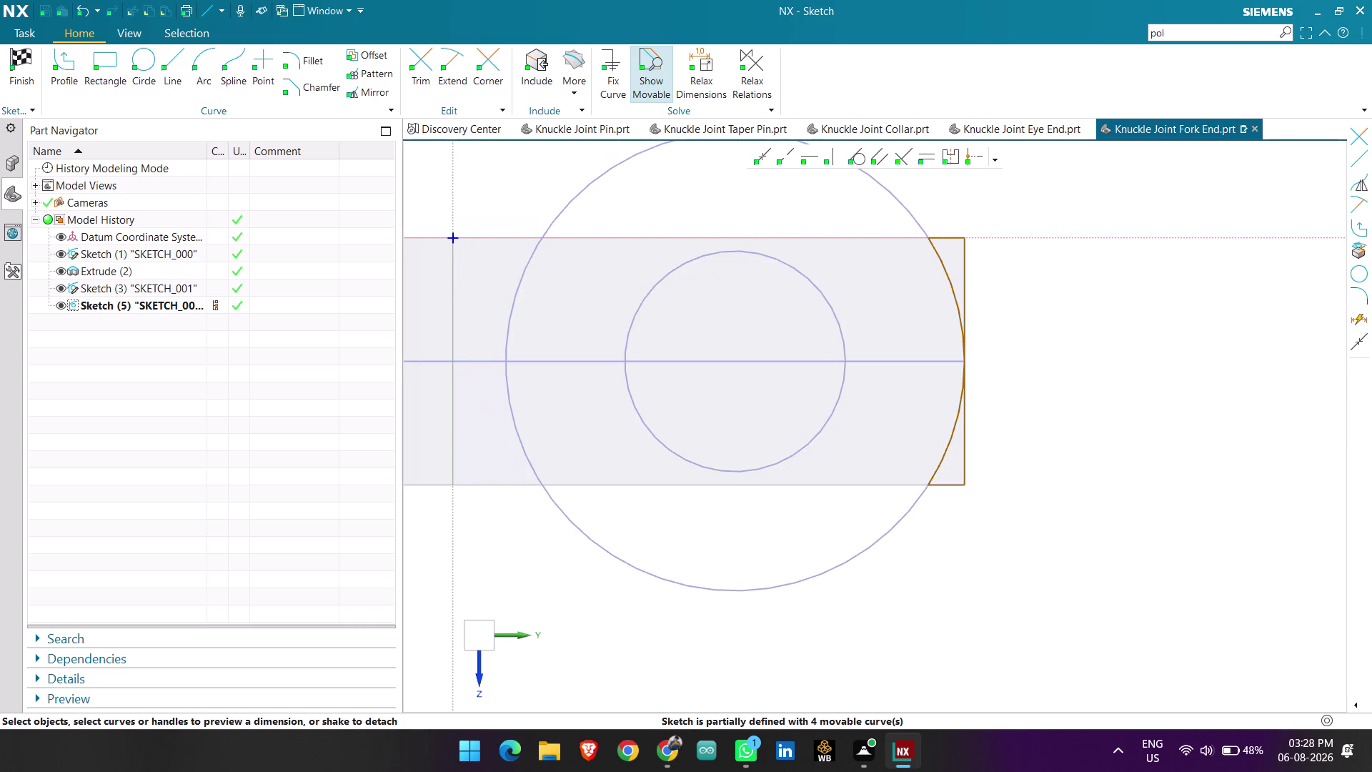
scroll(up, 3)
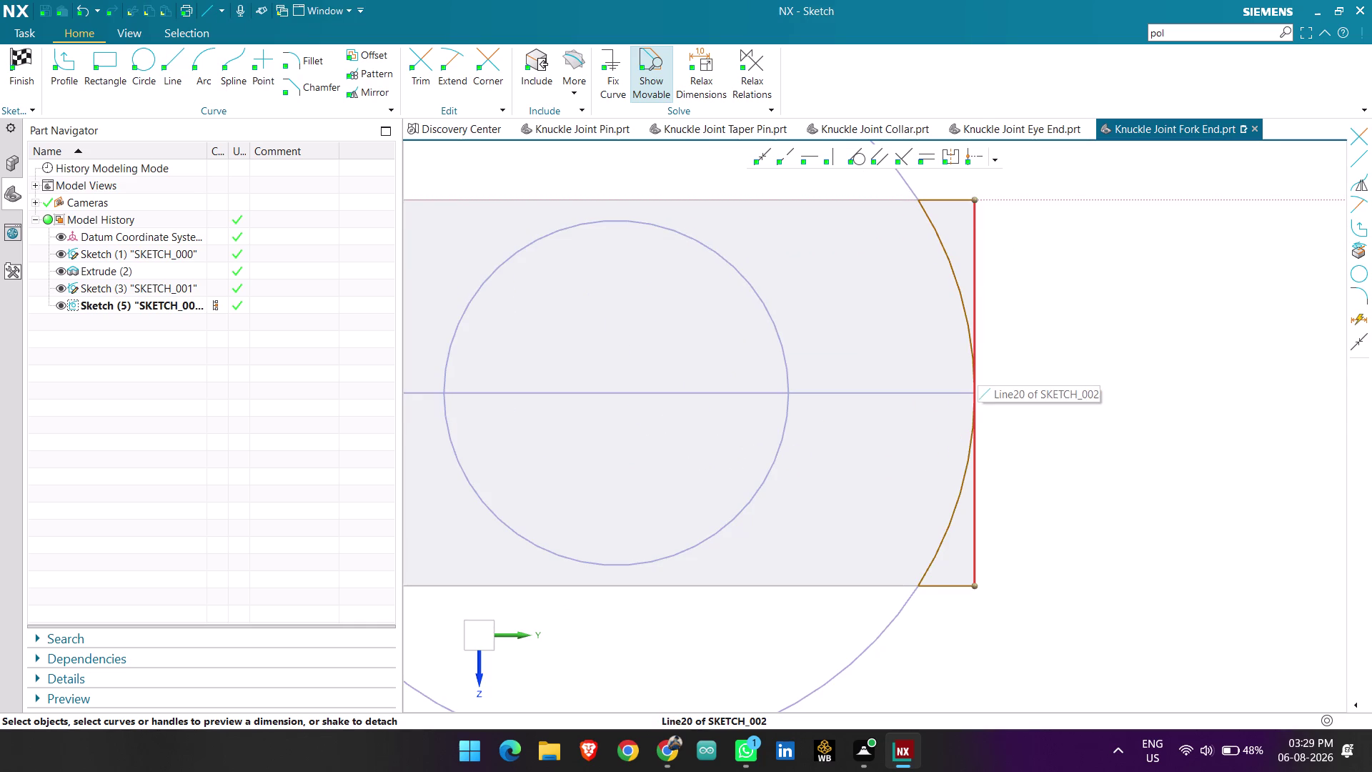
scroll(down, 3)
Delete the R26 end arc, undo the deletion, and reselect the arc.
click(959, 295)
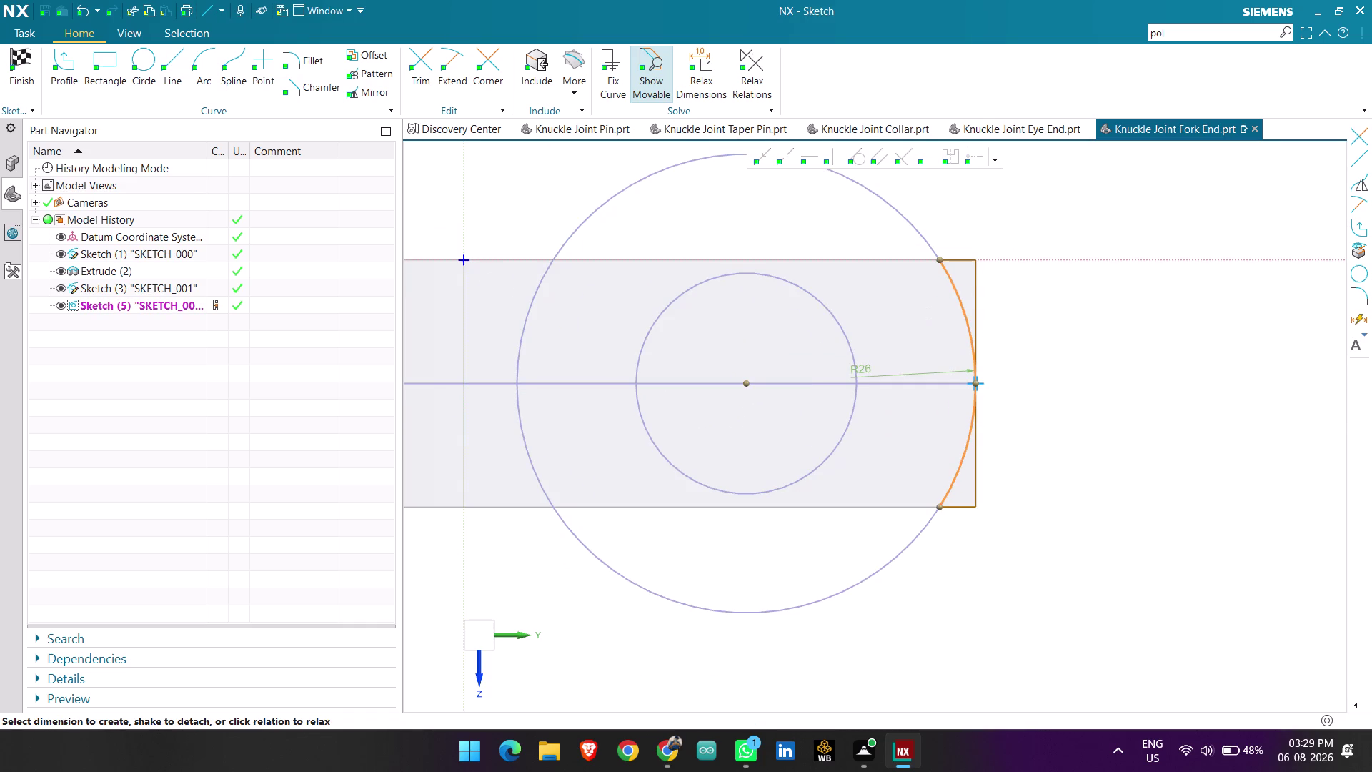
key(Delete)
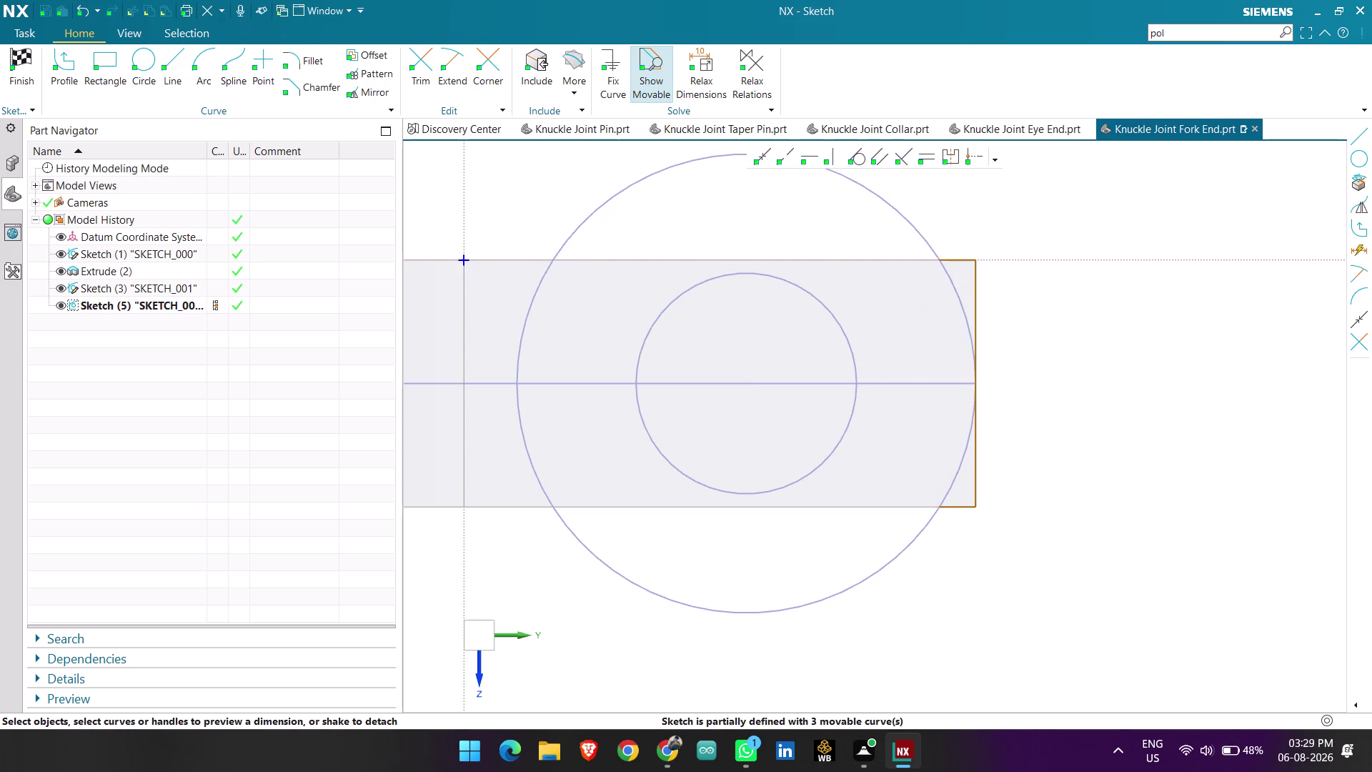
key(ctrl+z)
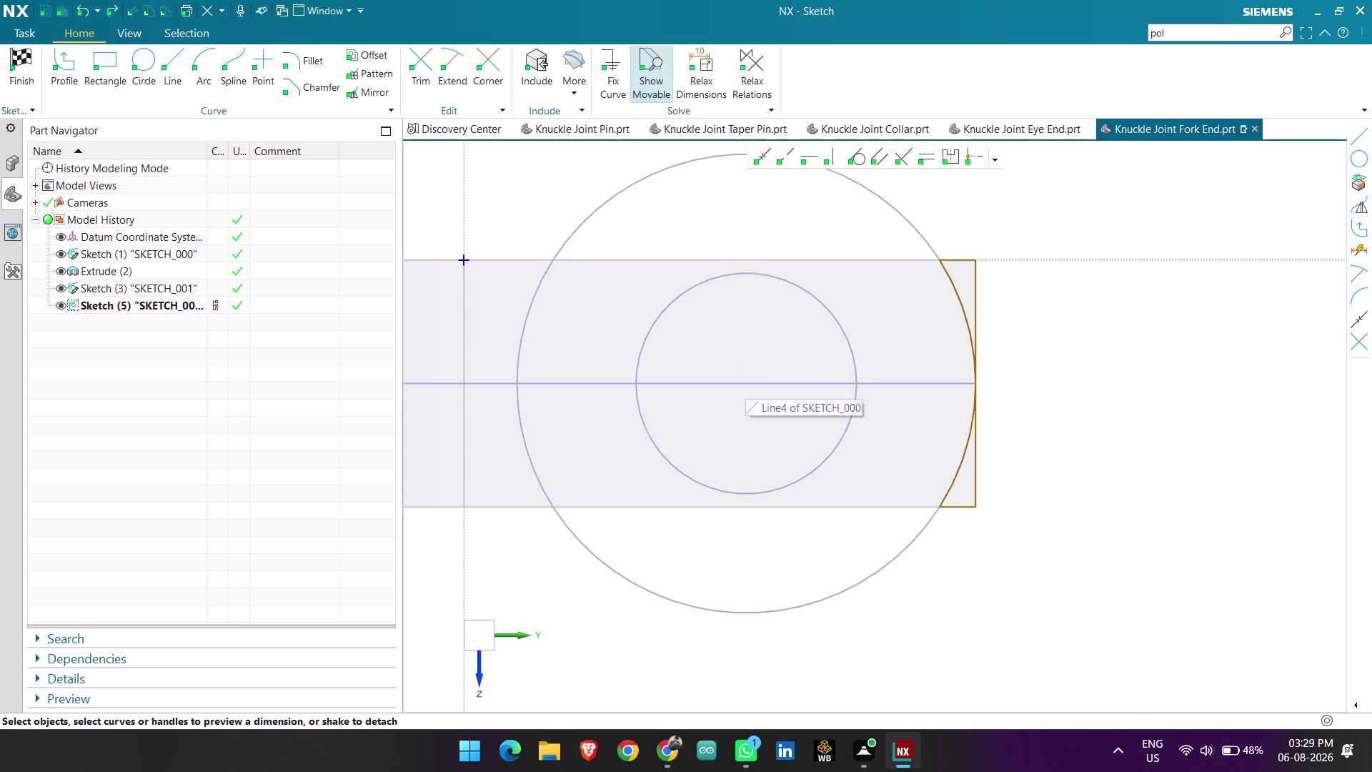
scroll(up, 3)
click(1015, 298)
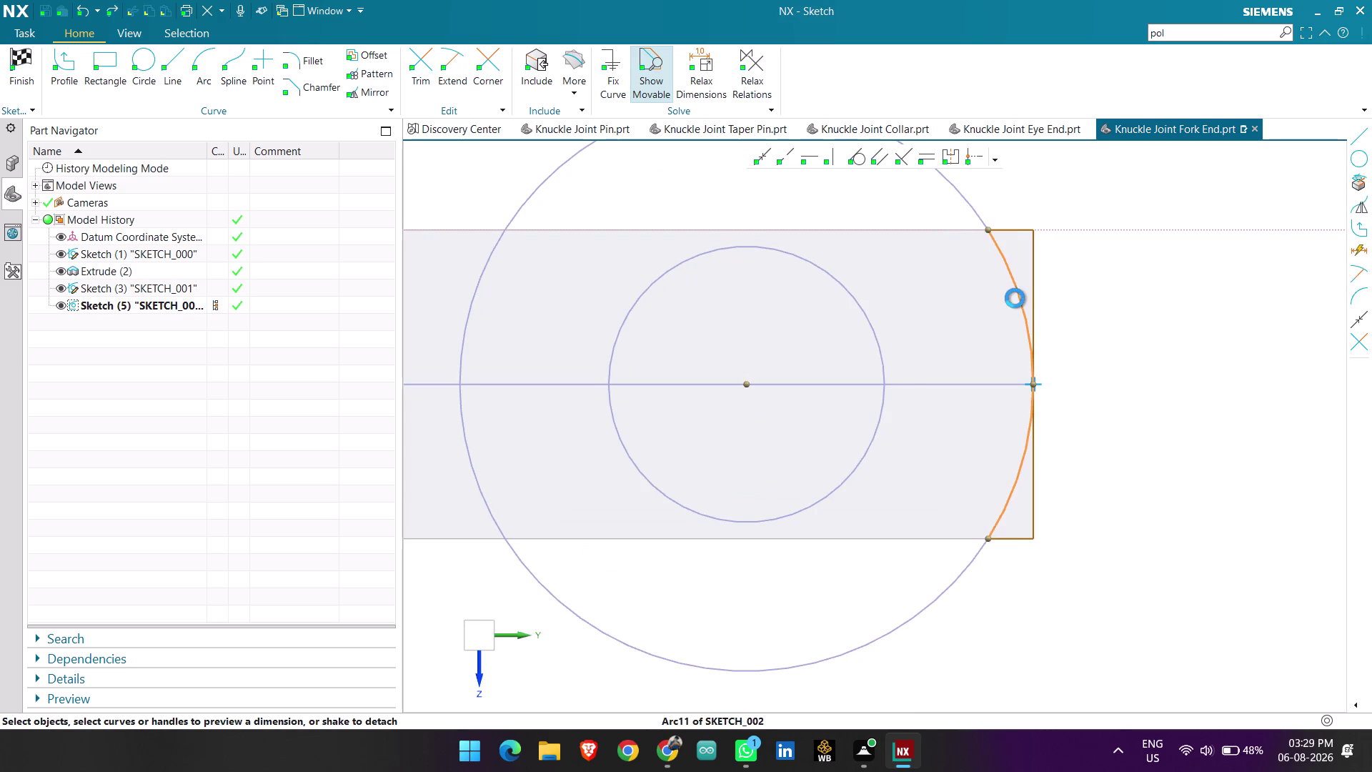
key(Escape)
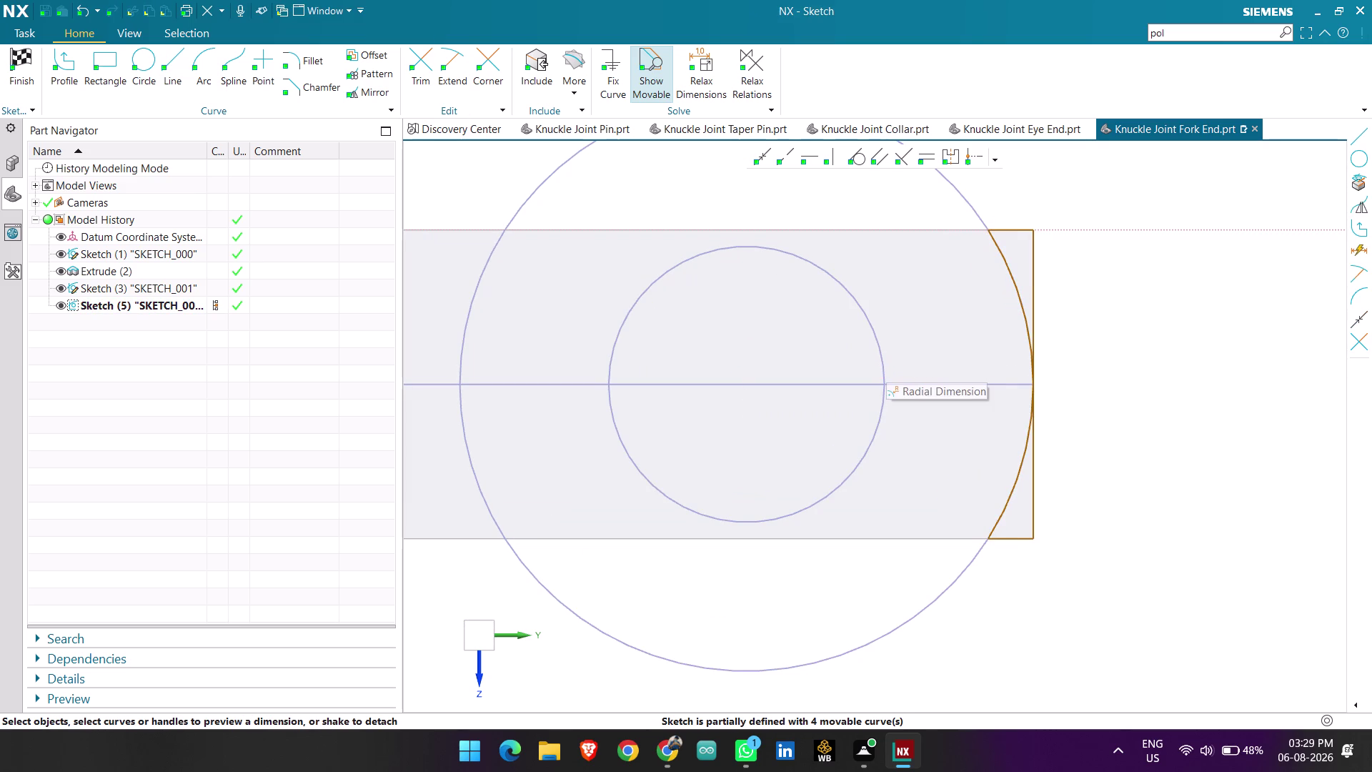
click(1012, 290)
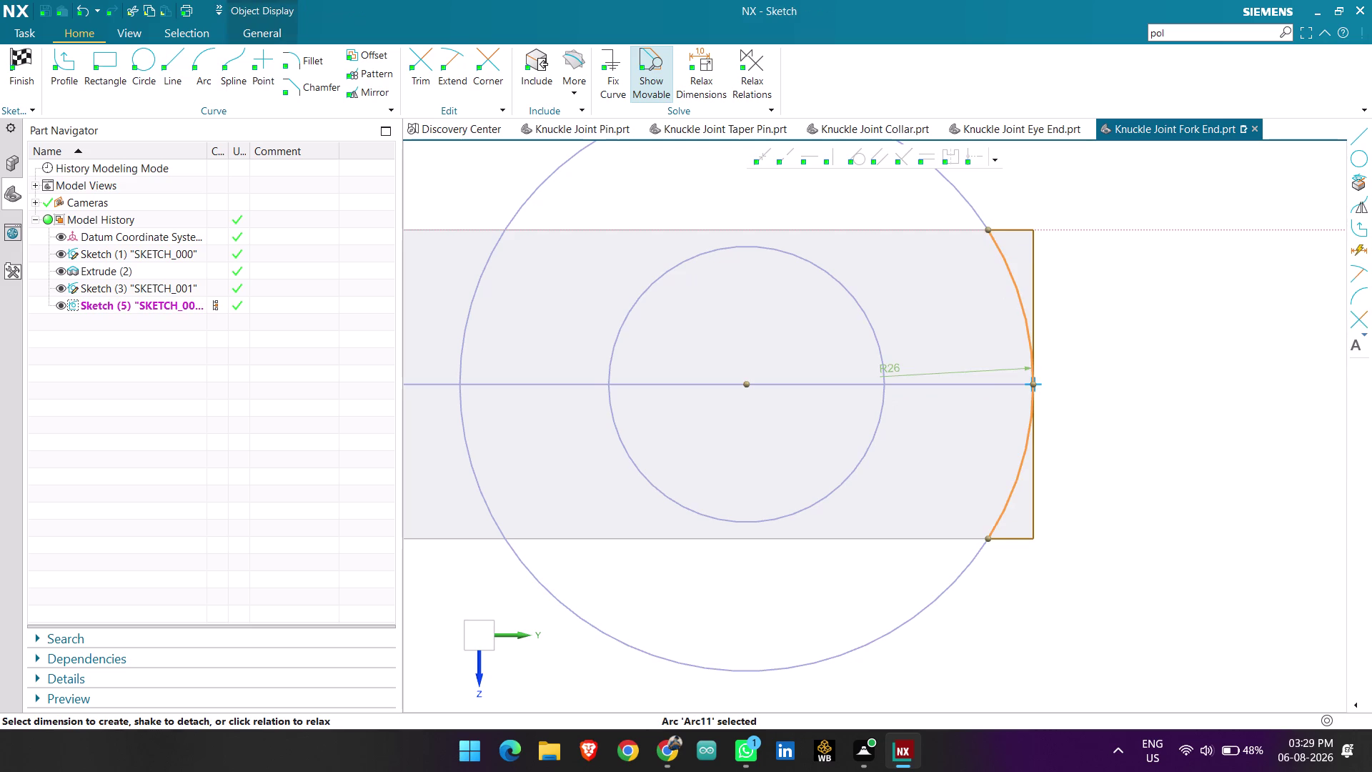
right_click(977, 297)
click(874, 341)
key(Escape)
click(1016, 292)
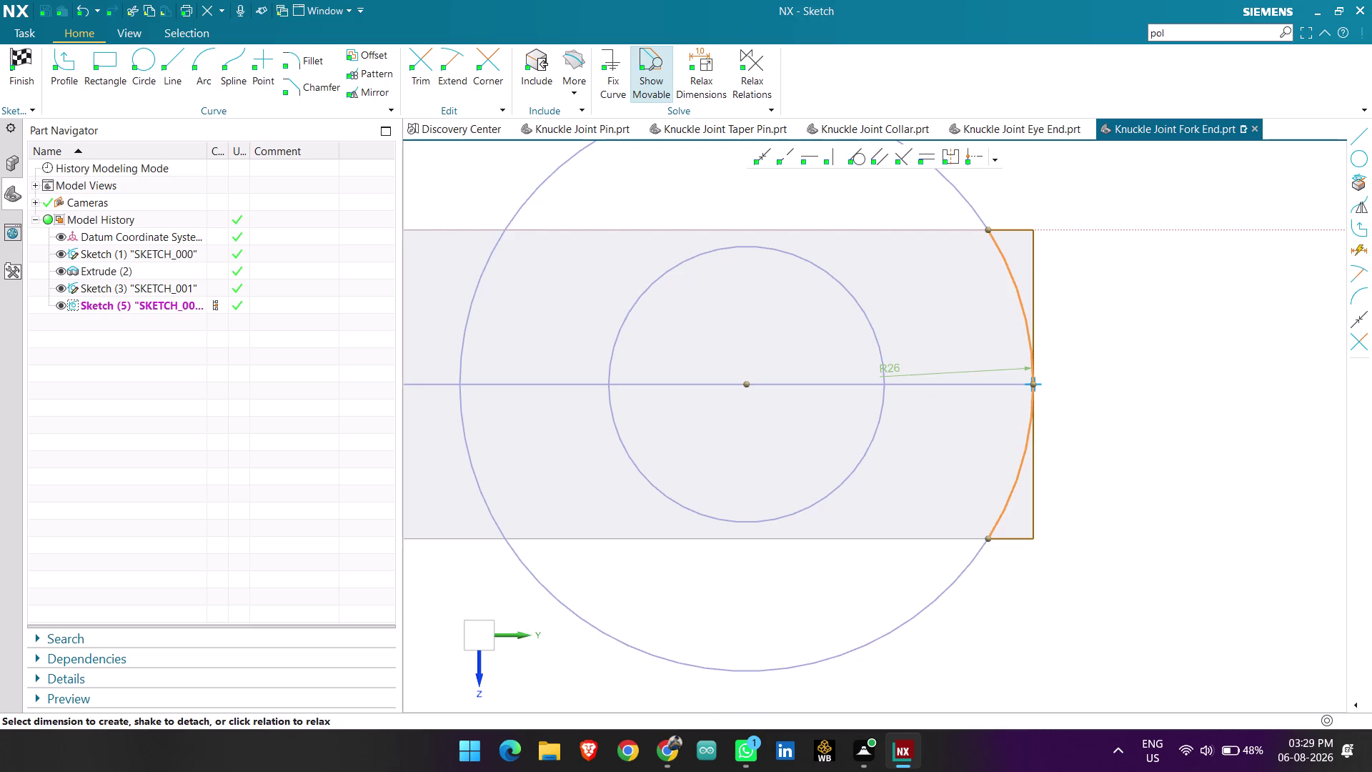
click(713, 290)
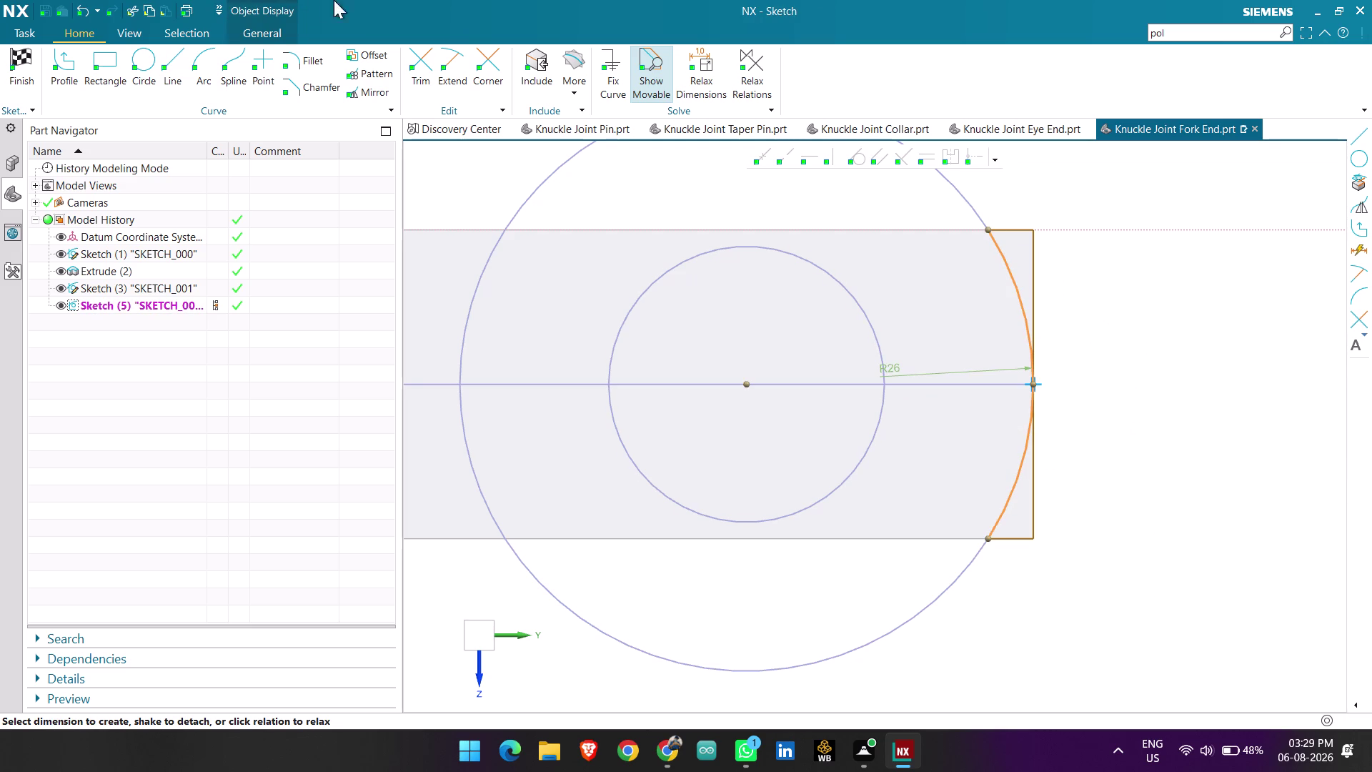
click(425, 61)
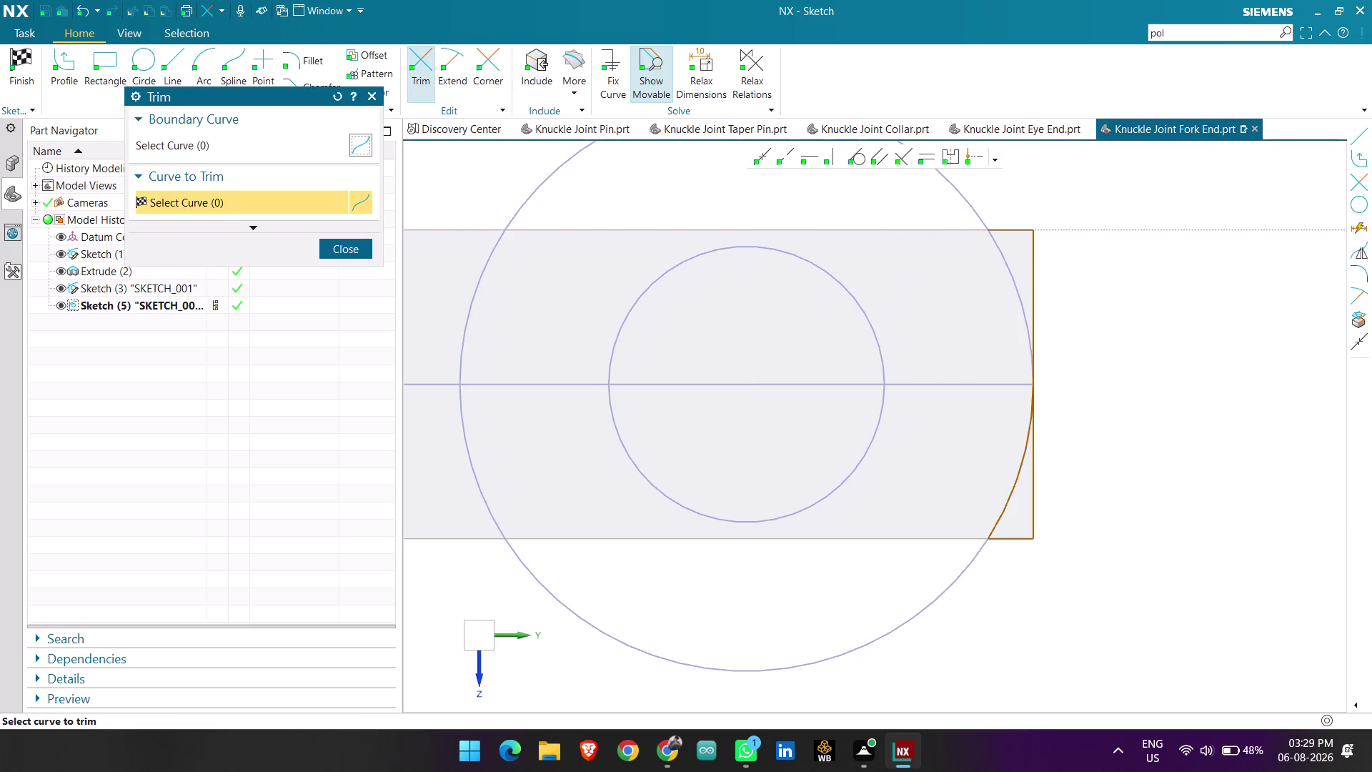
Trim the R26 arc off the rod's right end, leaving a straight edge.
click(1018, 470)
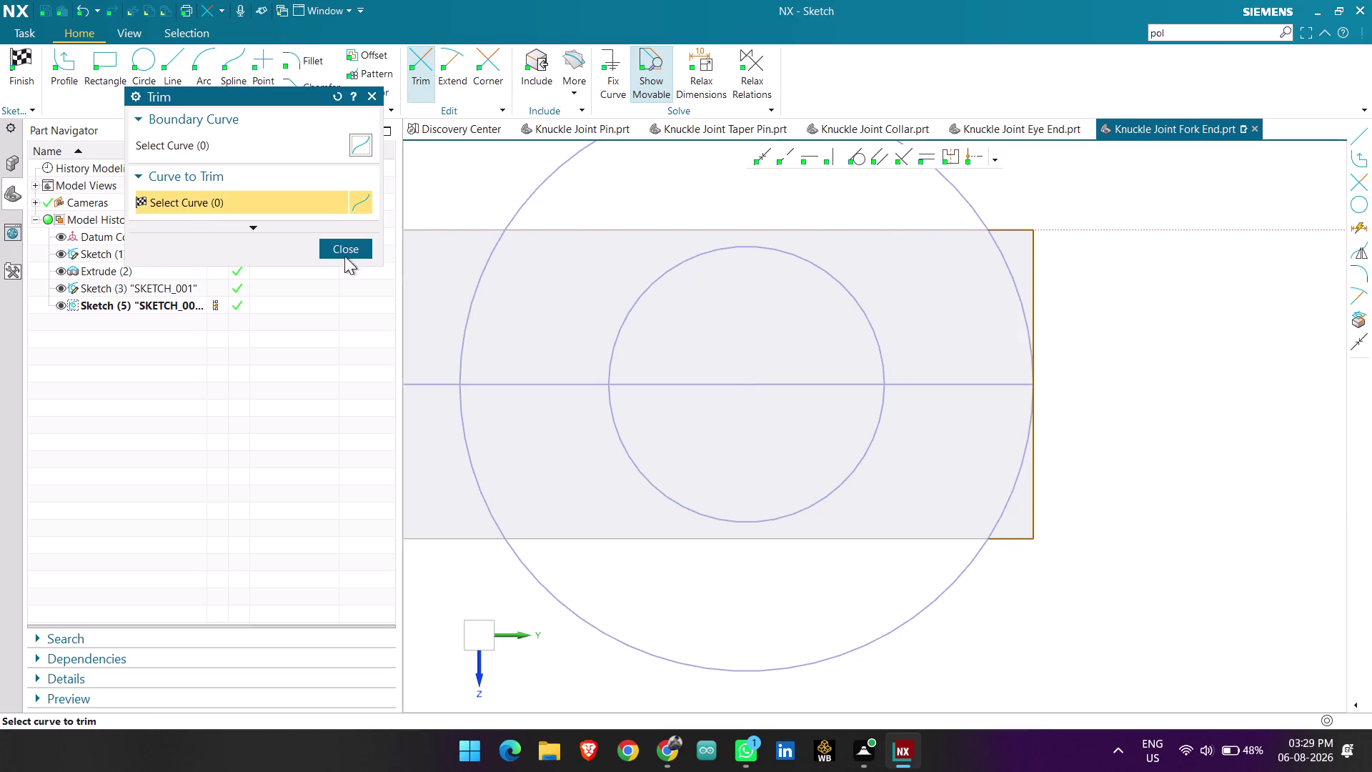
click(337, 245)
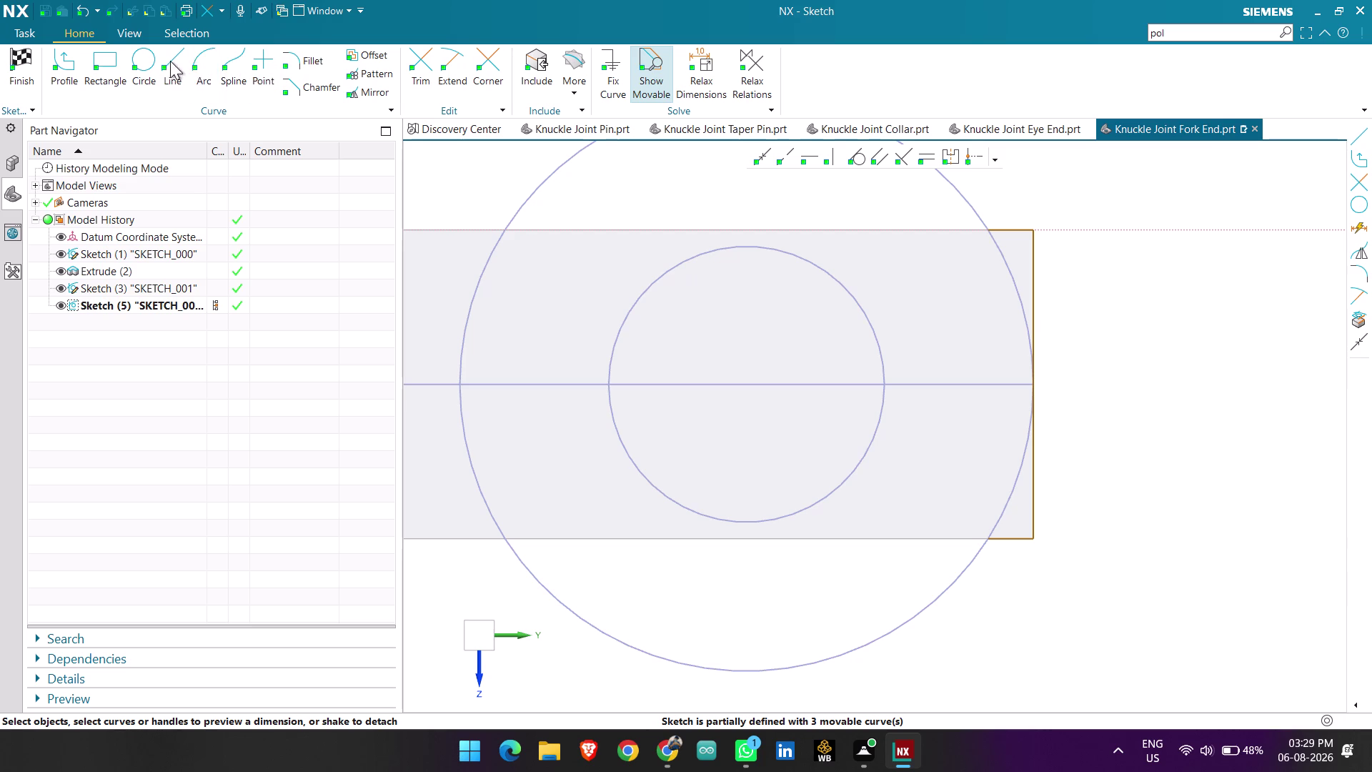
click(198, 59)
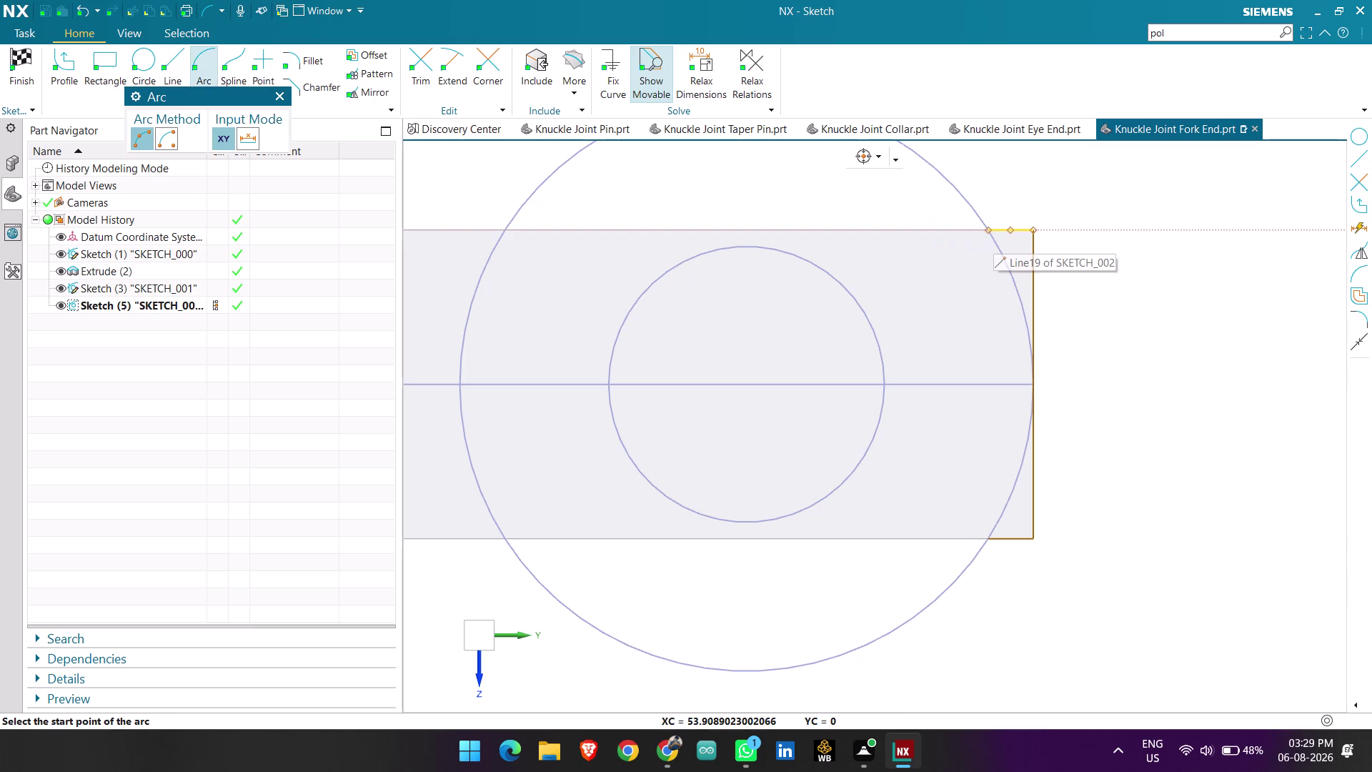
Draw a three-point arc on the large circle between the top and bottom end corners.
click(986, 227)
click(989, 540)
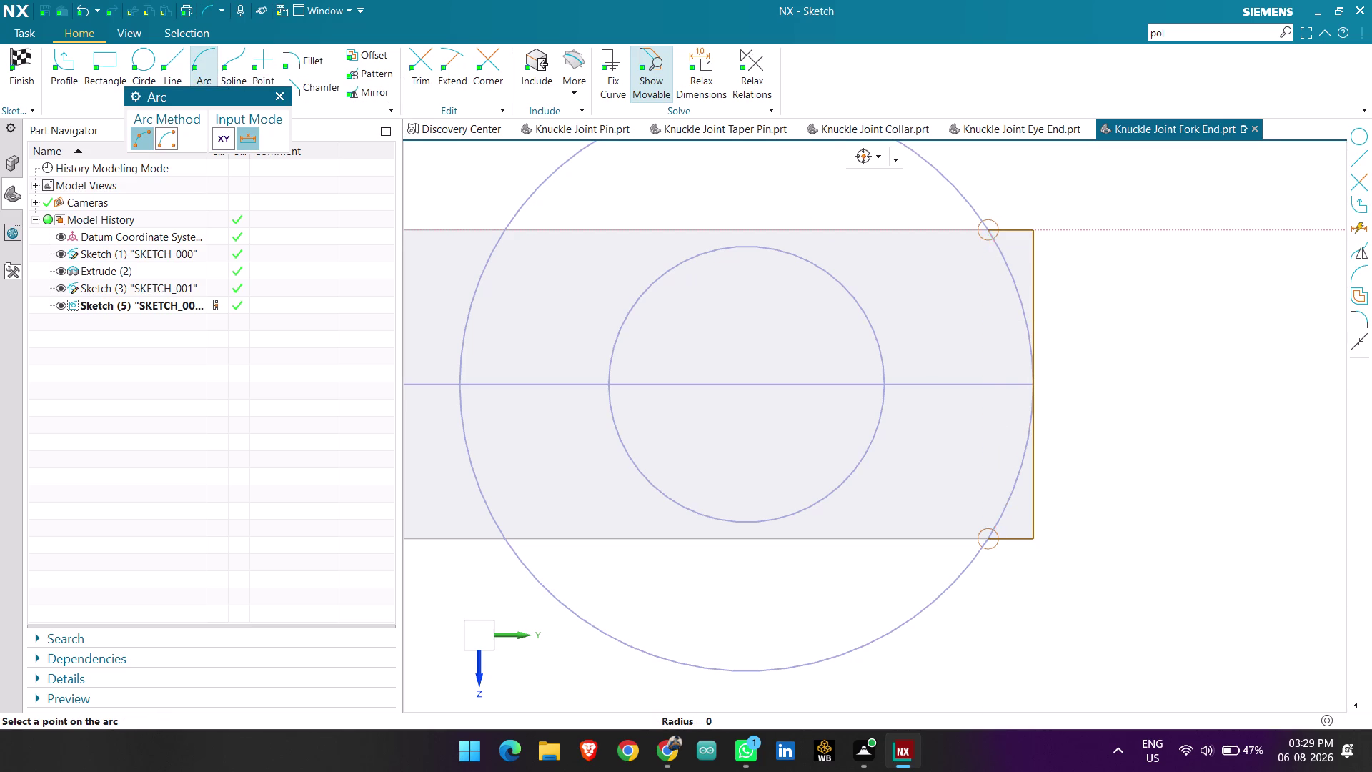
click(1036, 389)
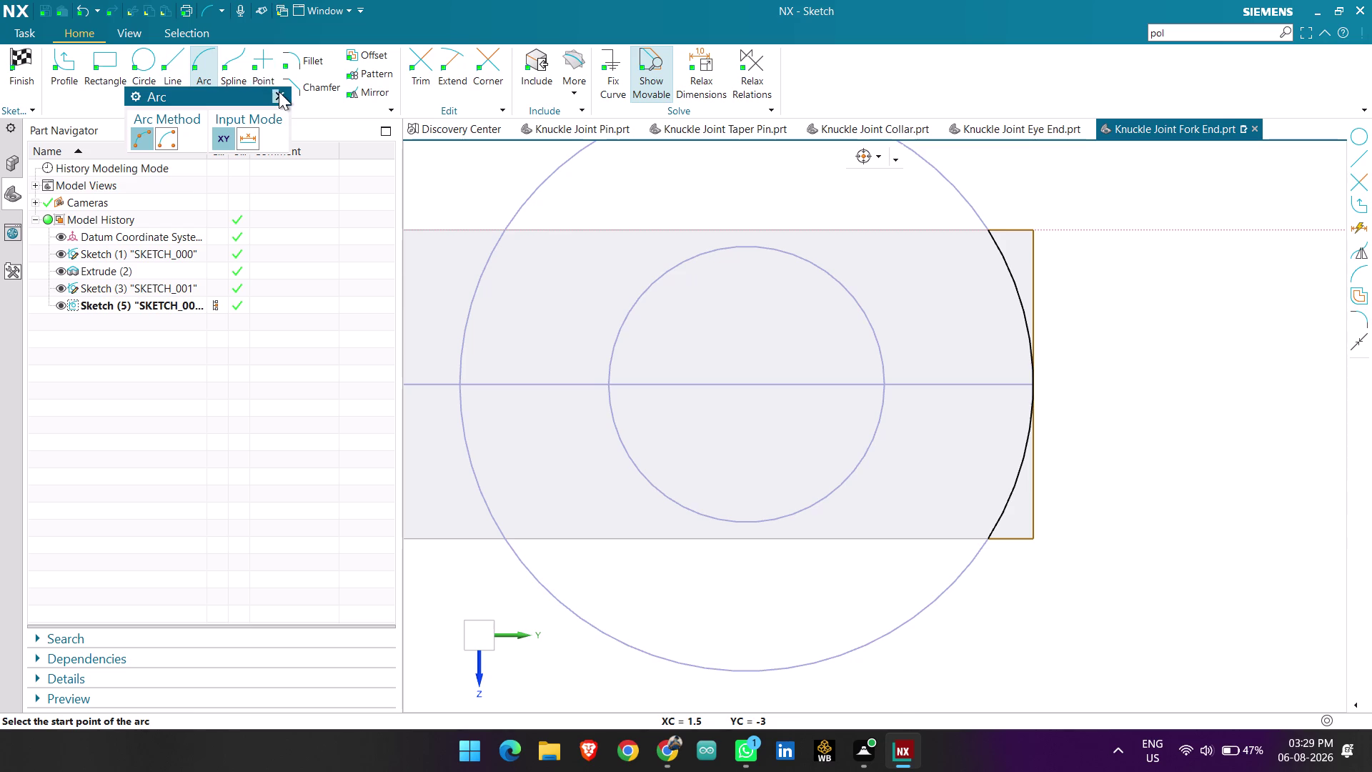
click(278, 92)
Delete the short bottom corner line and the leftover segment at the rod end.
scroll(down, 3)
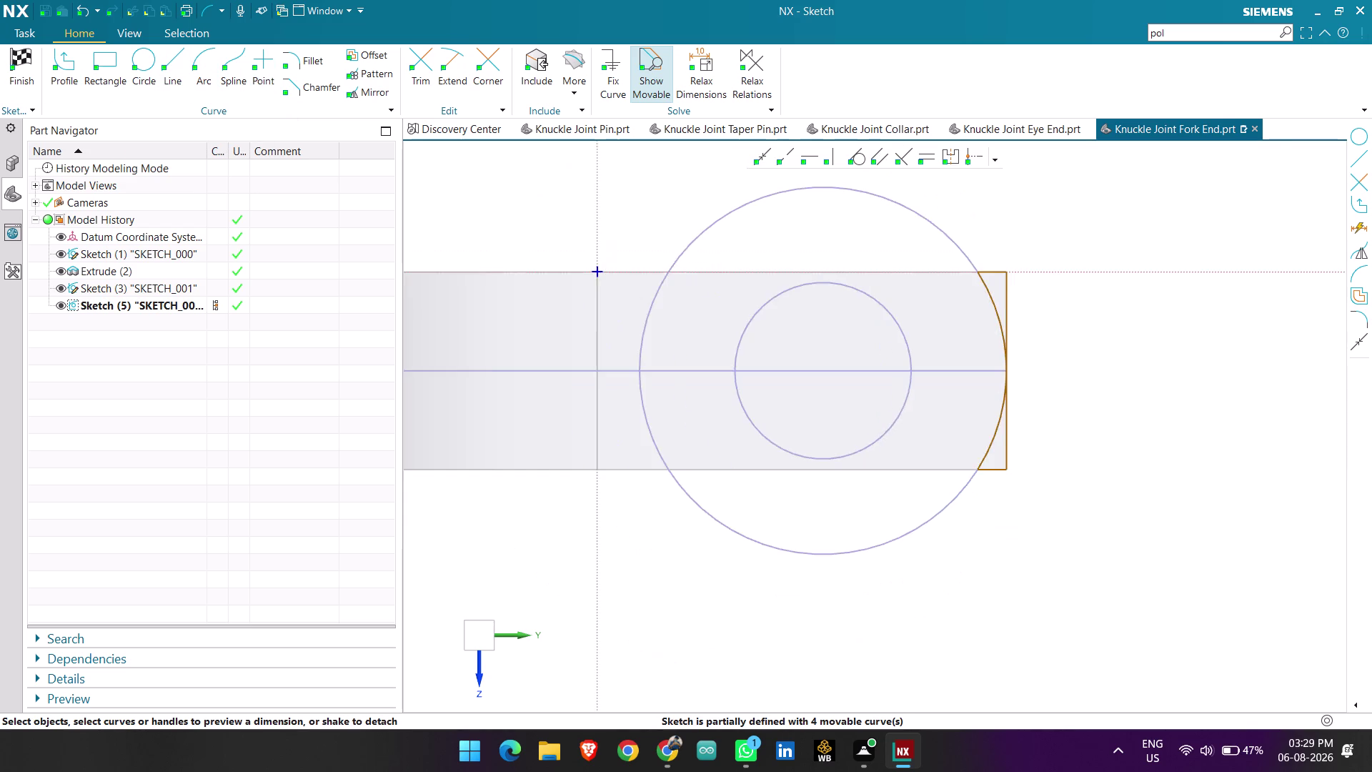
scroll(up, 3)
click(977, 480)
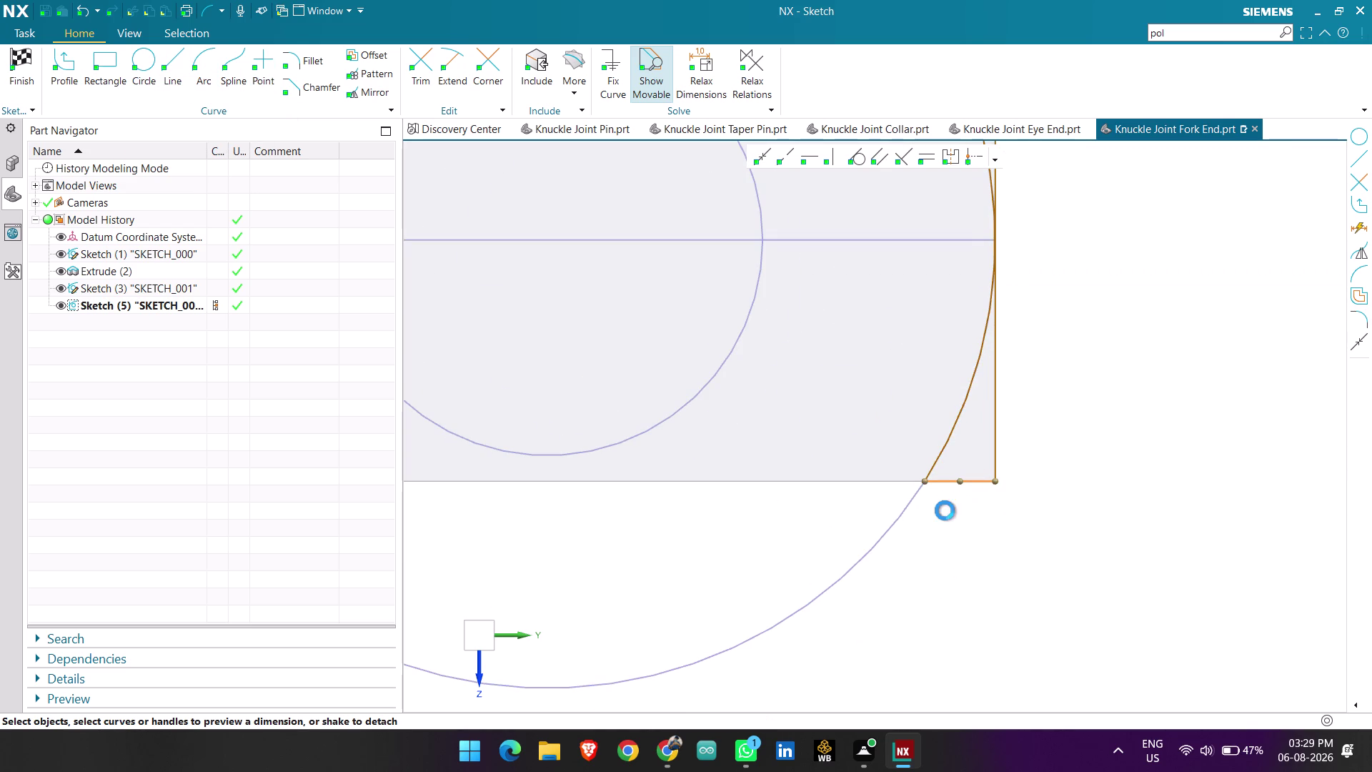
key(Delete)
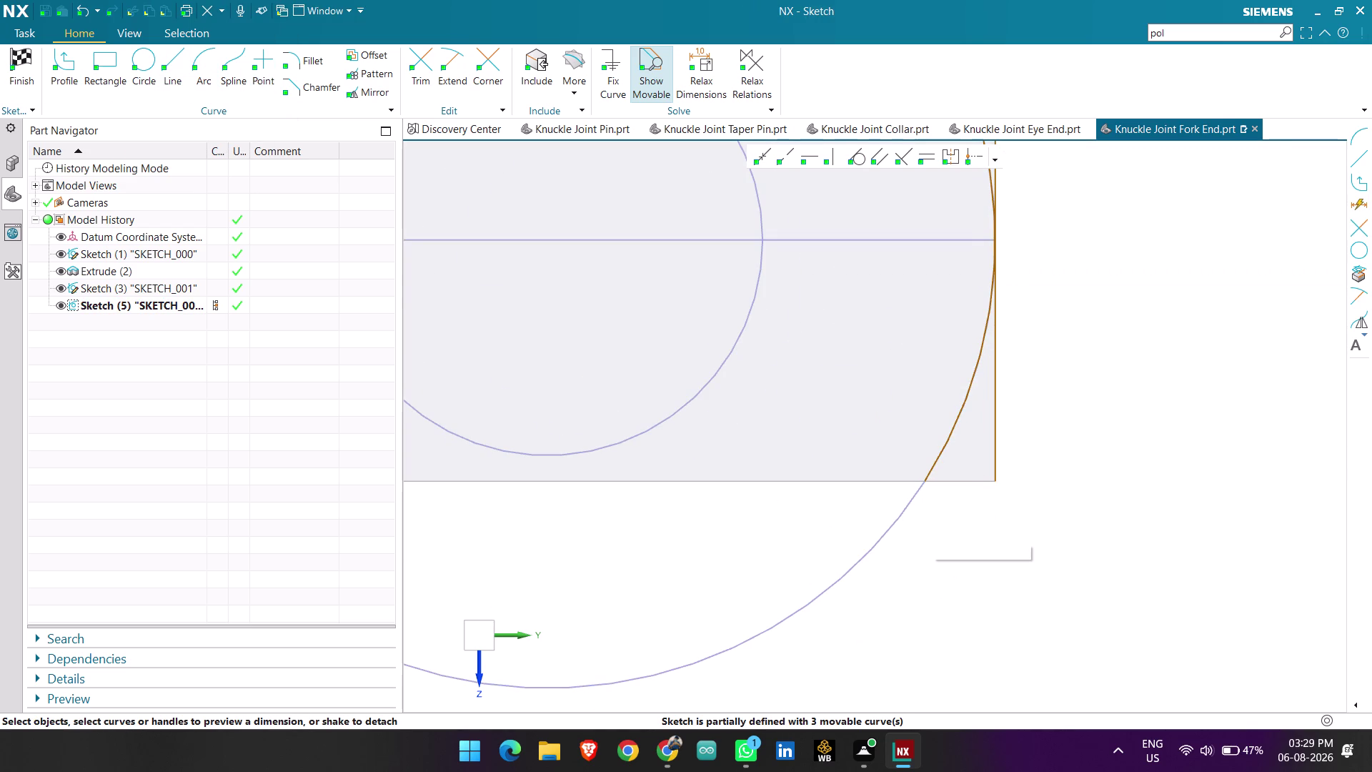
click(1000, 407)
key(Delete)
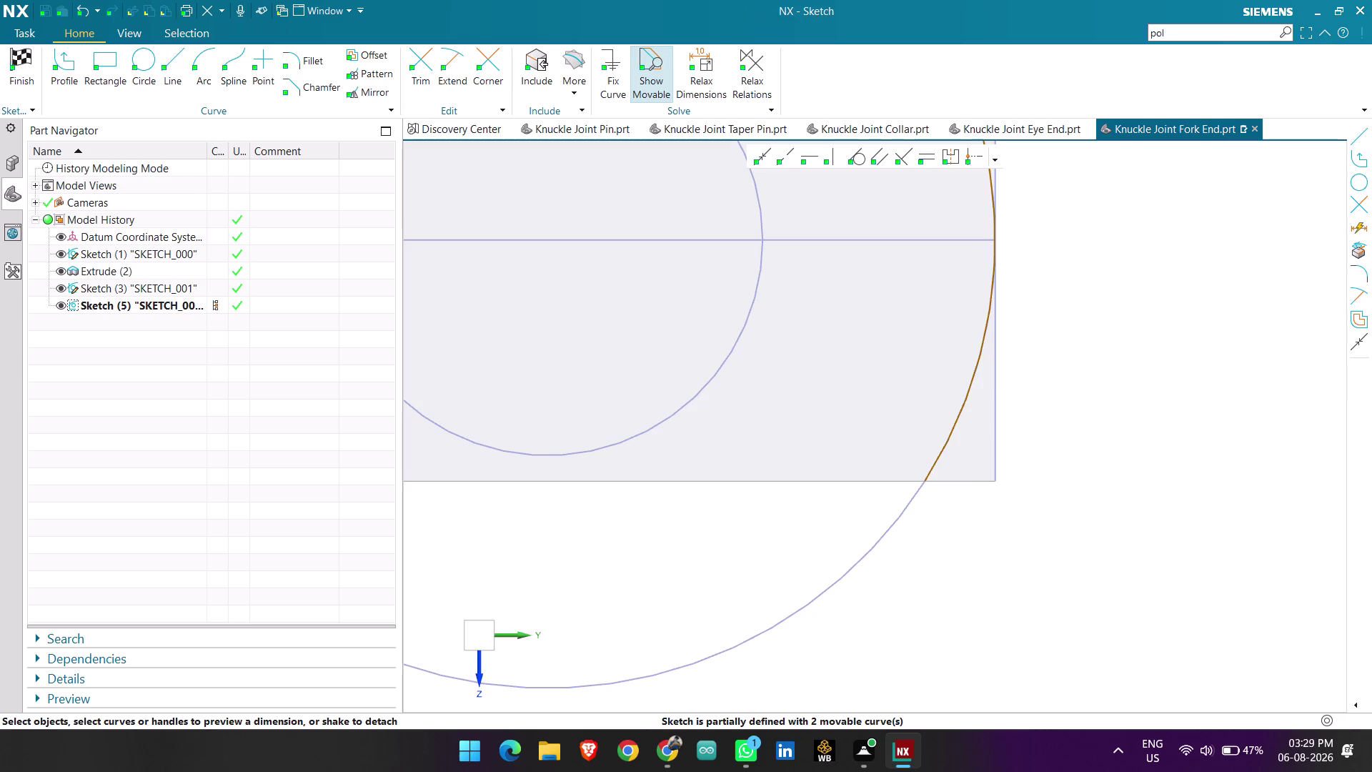
scroll(down, 3)
scroll(up, 3)
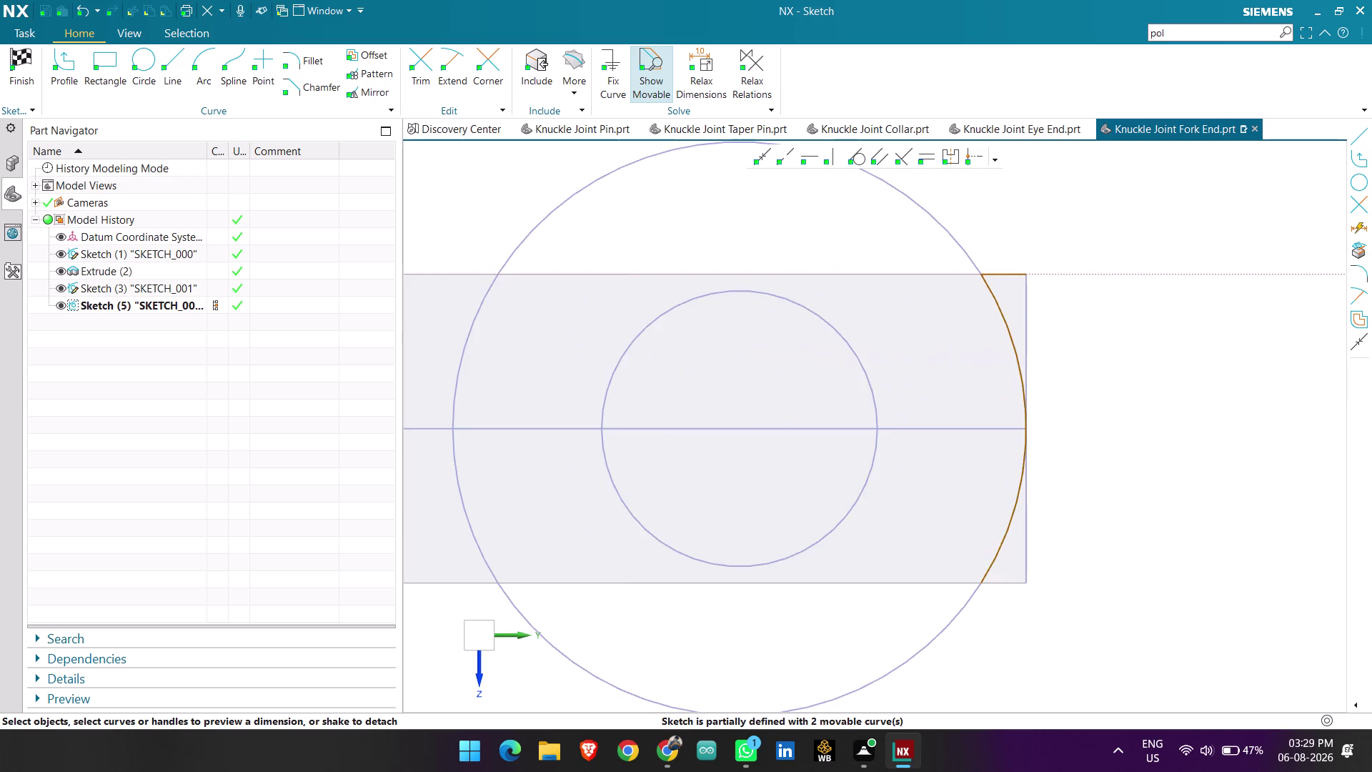
click(169, 48)
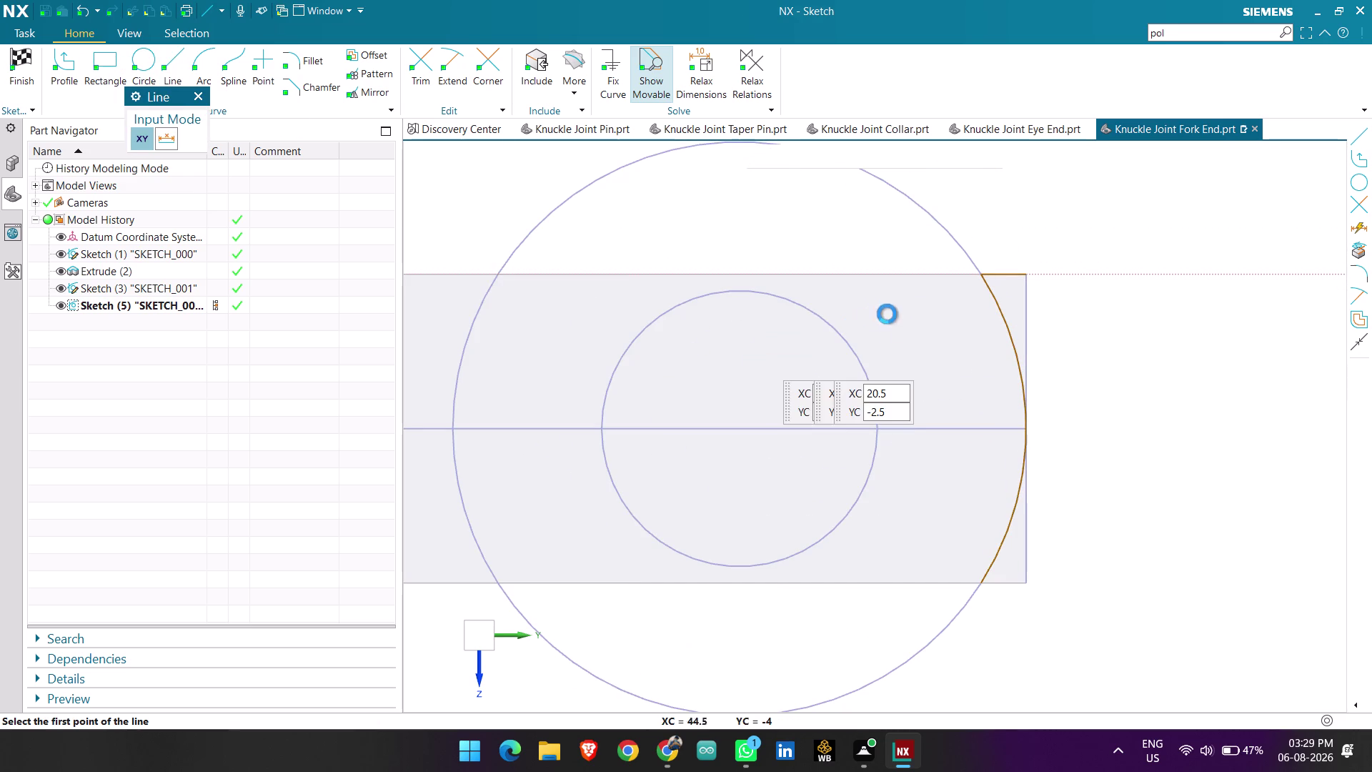
Draw straight lines joining the arc ends to the rod end, closing the bottom gap.
click(1026, 273)
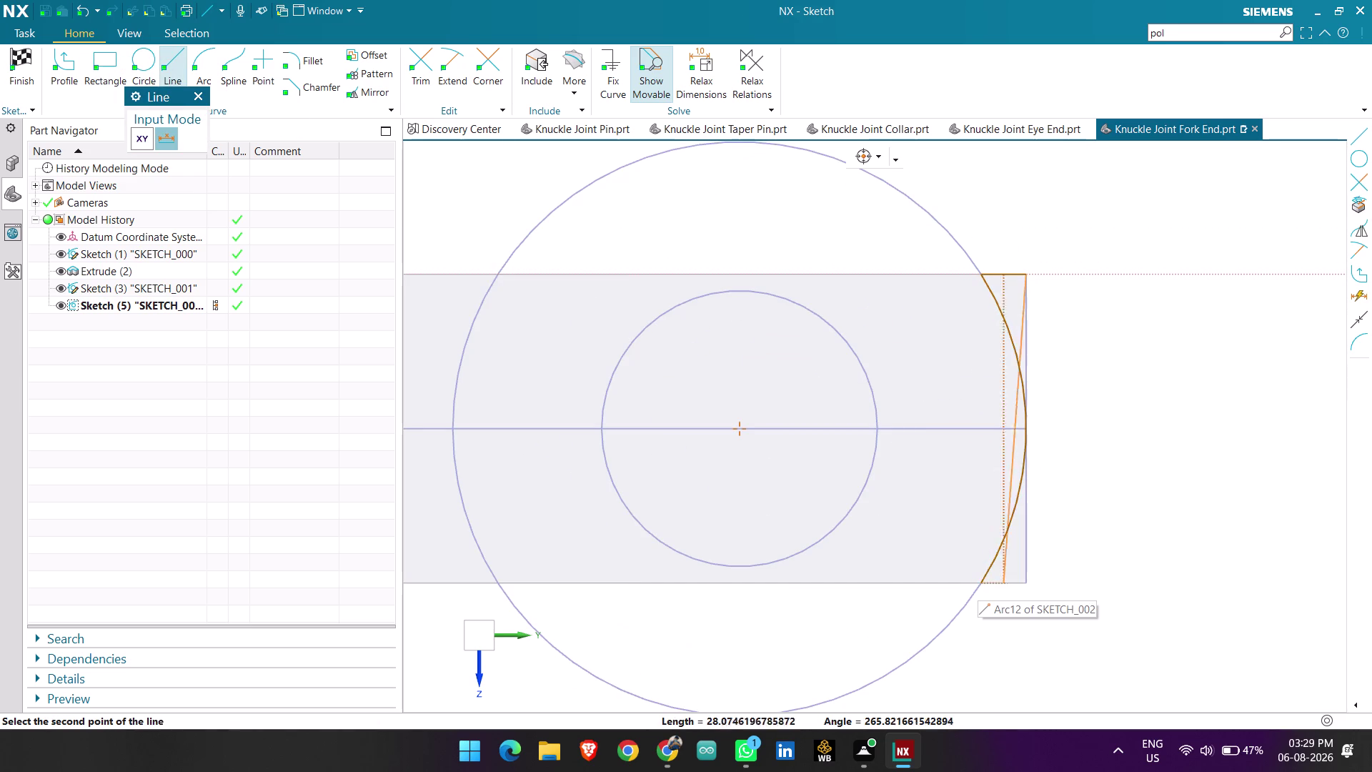
click(1024, 583)
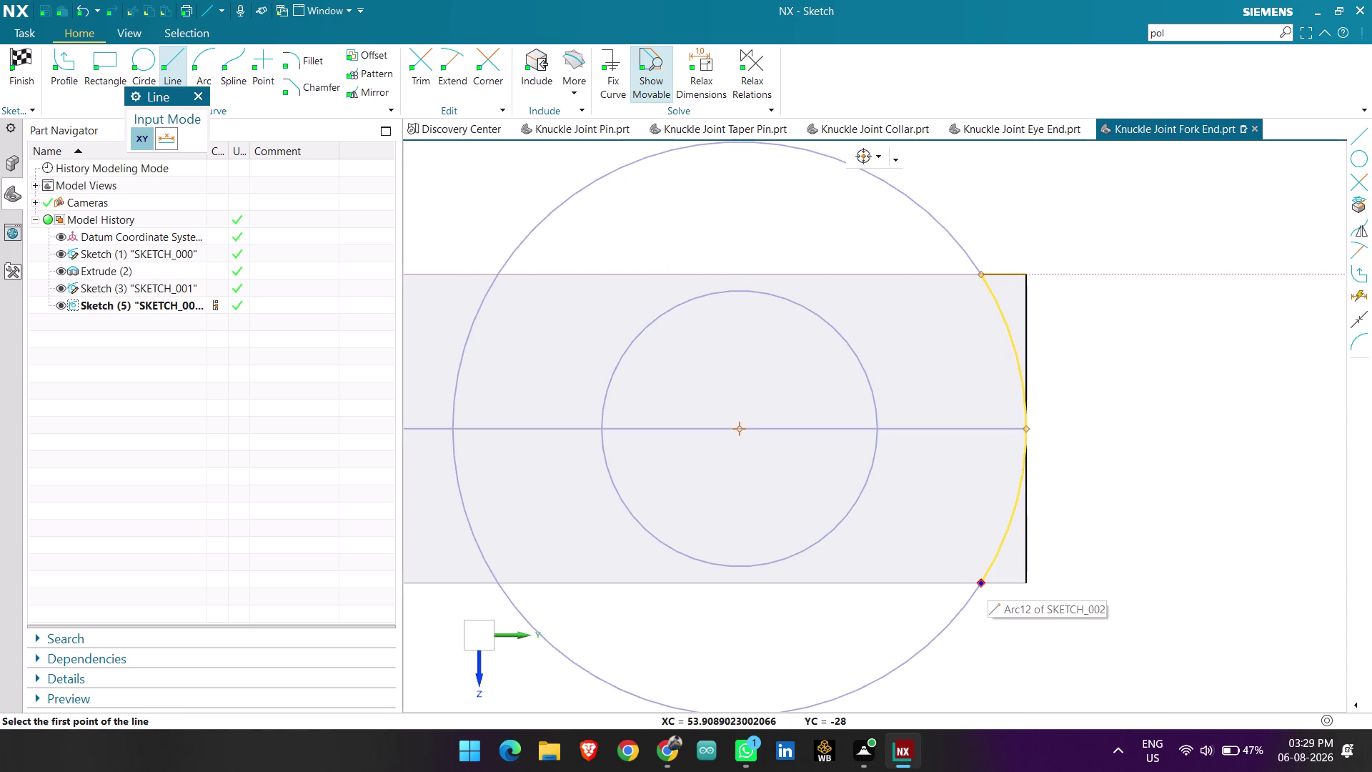
click(986, 582)
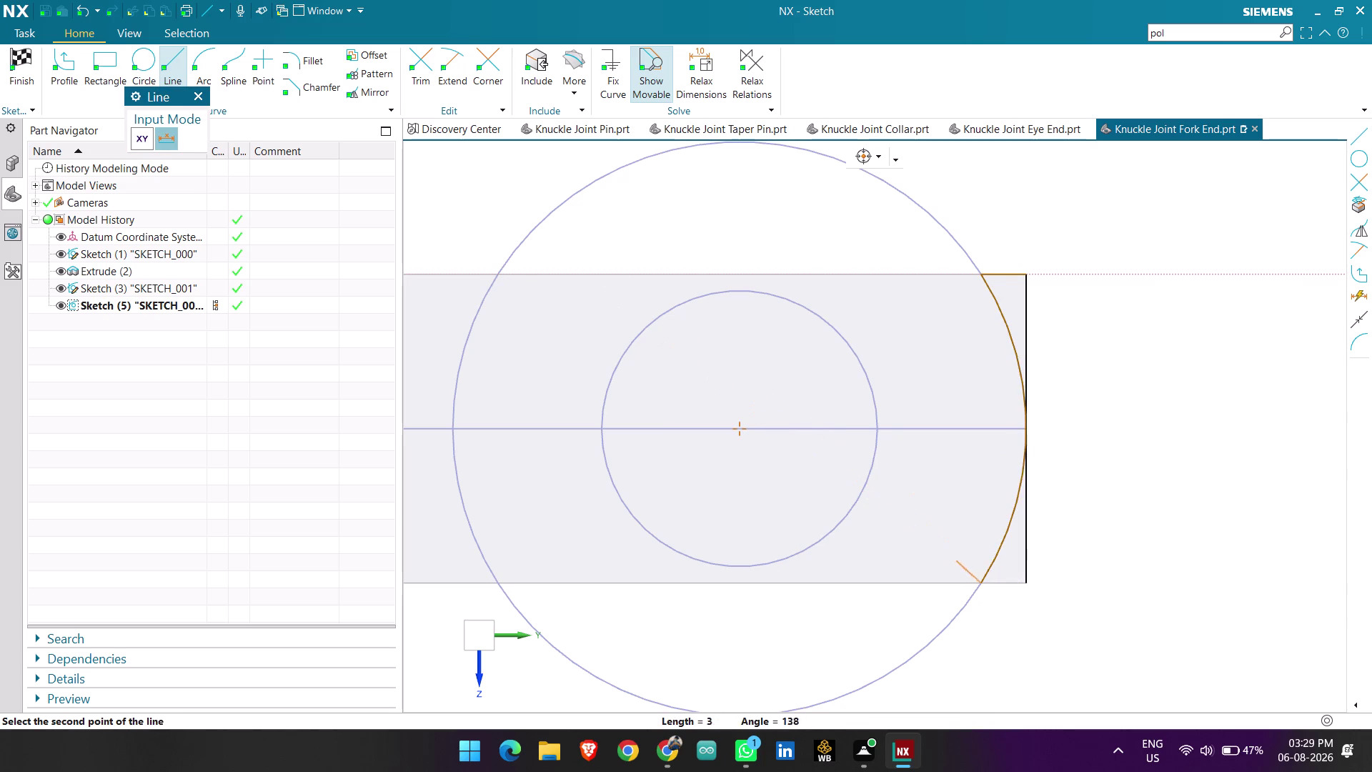
click(1028, 584)
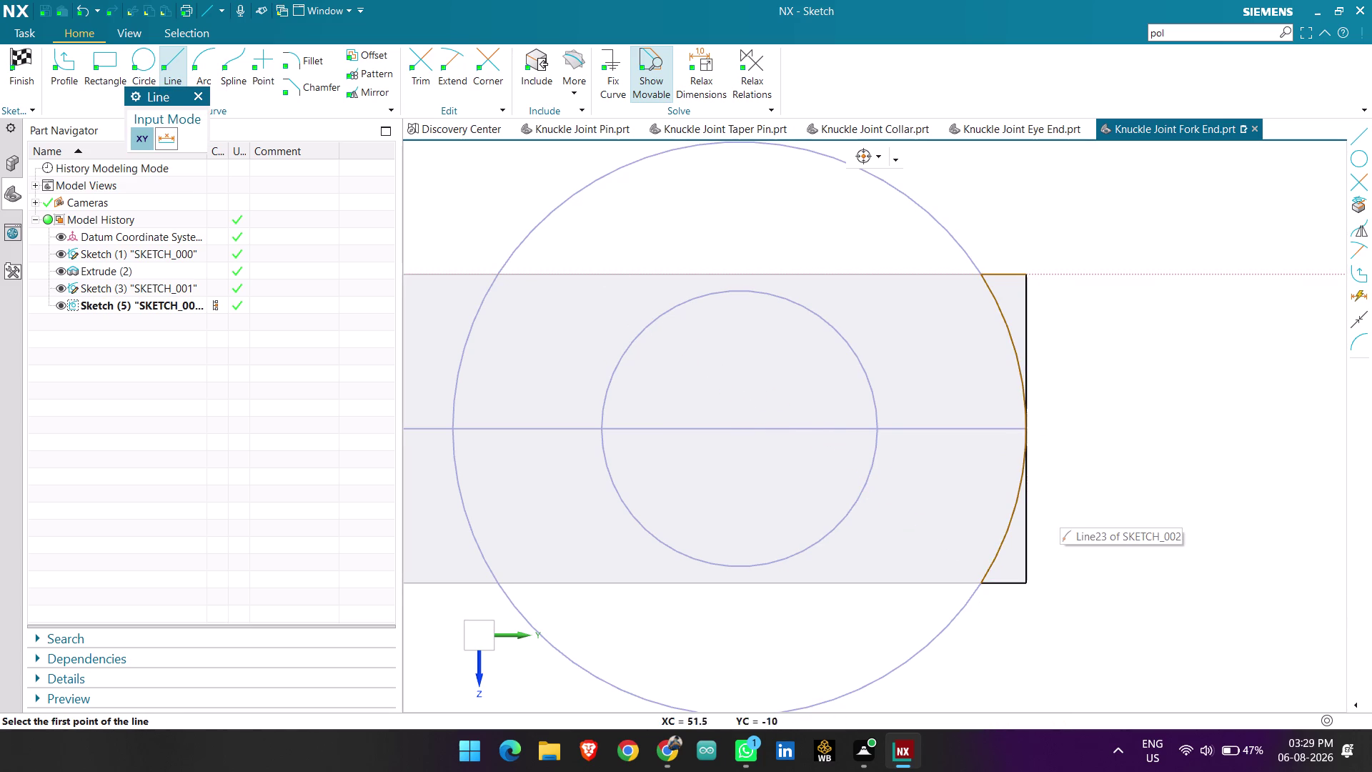
key(Escape)
key(Escape)
scroll(up, 3)
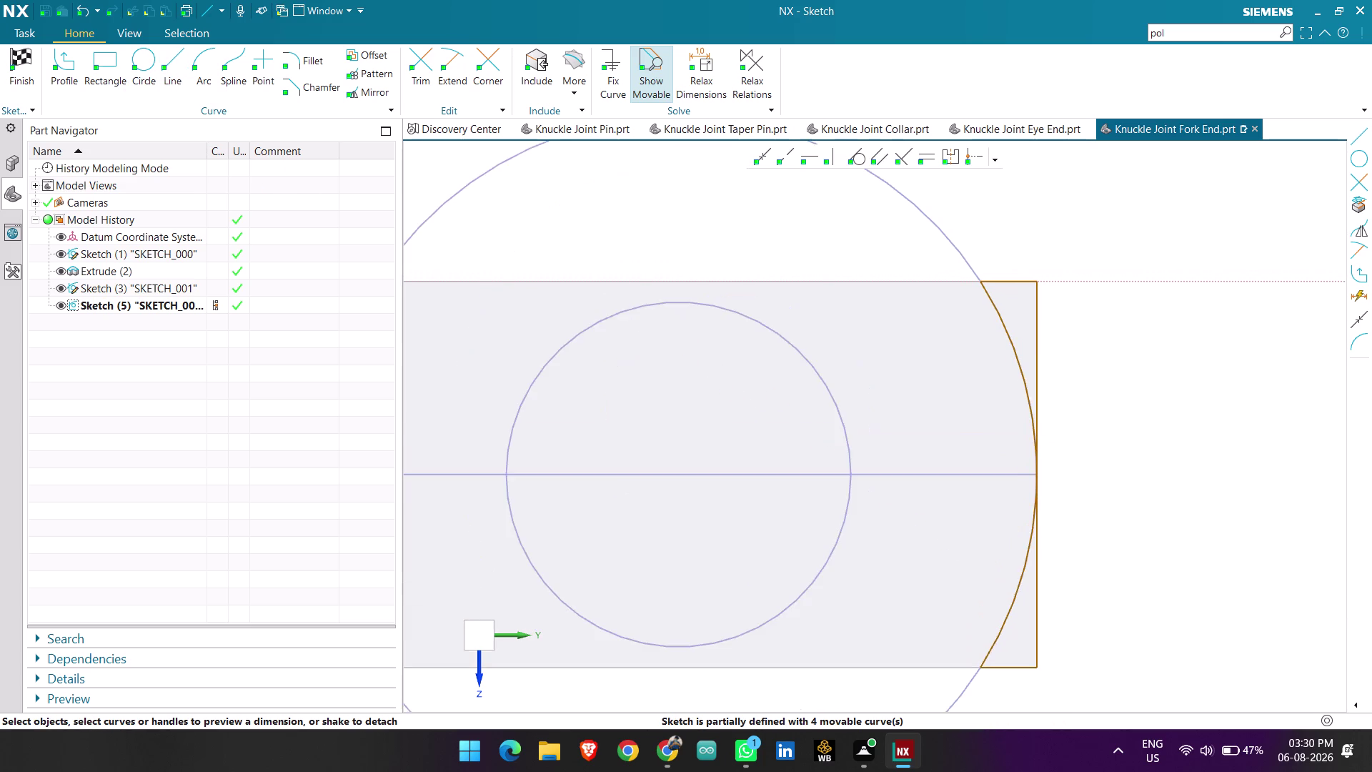
scroll(up, 3)
scroll(up, 3)
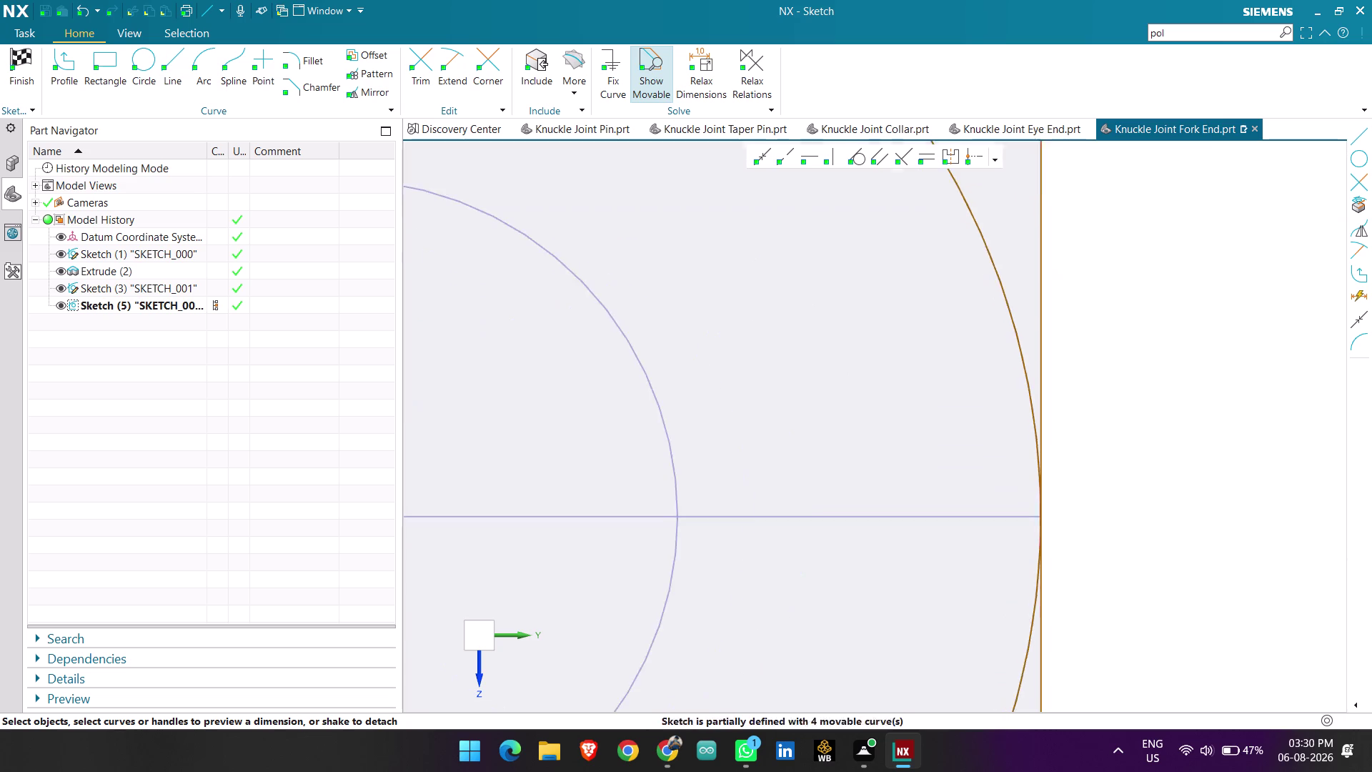
scroll(down, 3)
scroll(down, 3)
scroll(up, 3)
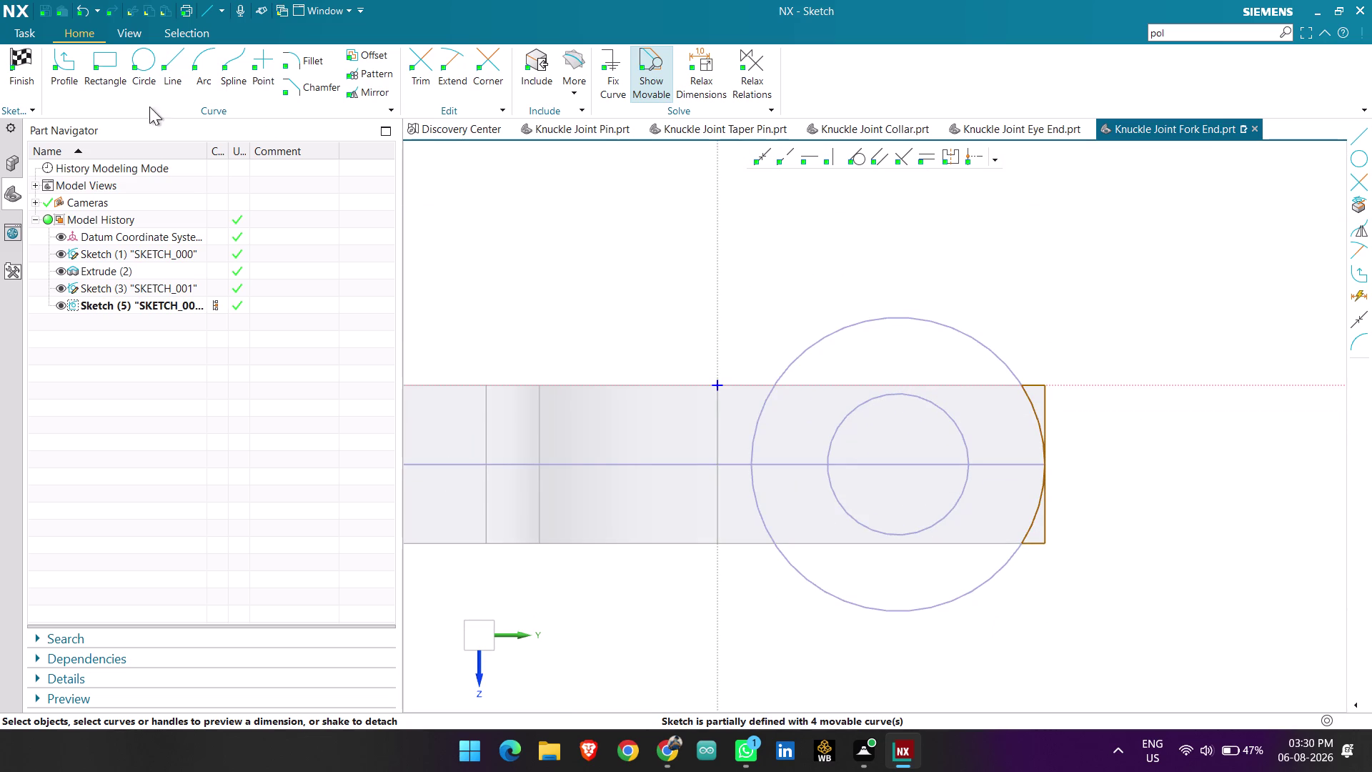
Finish Sketch (5) and return to the 3D fork end model.
click(28, 70)
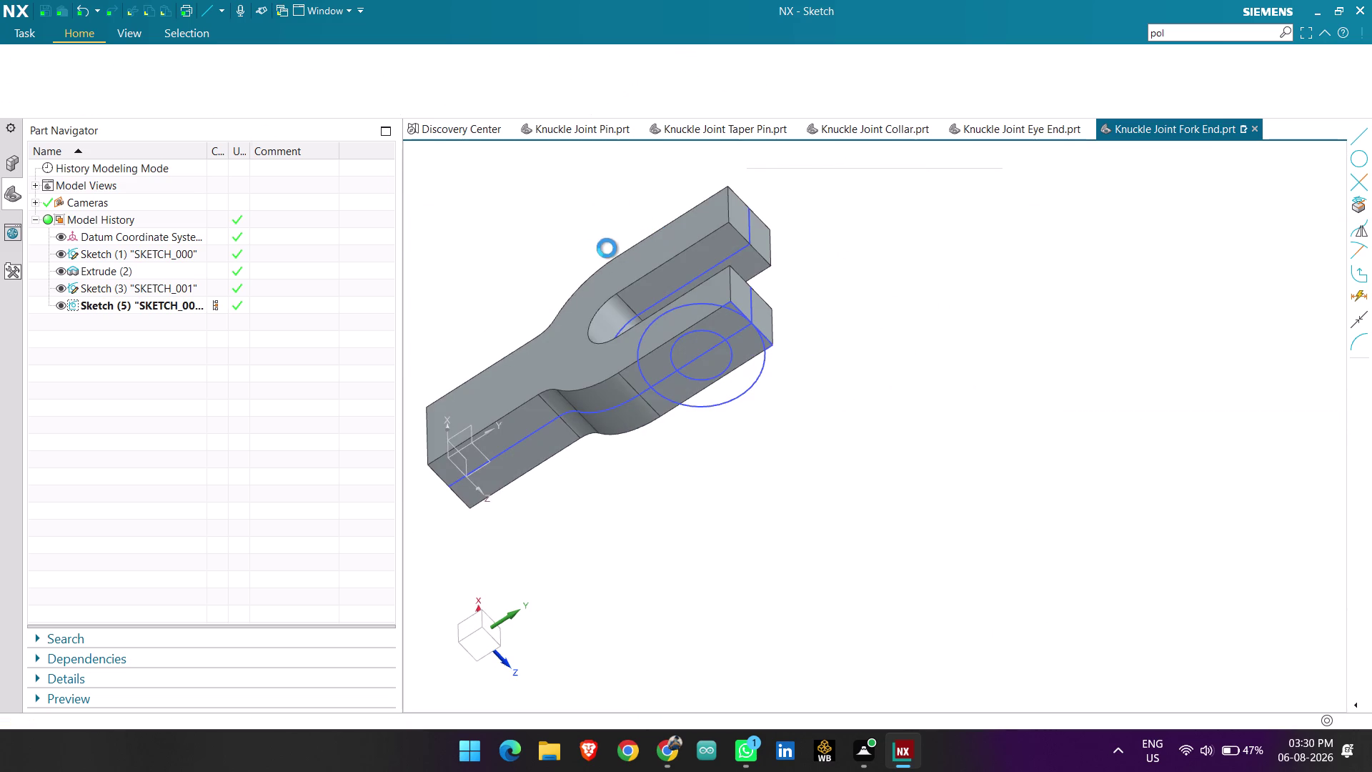
click(109, 70)
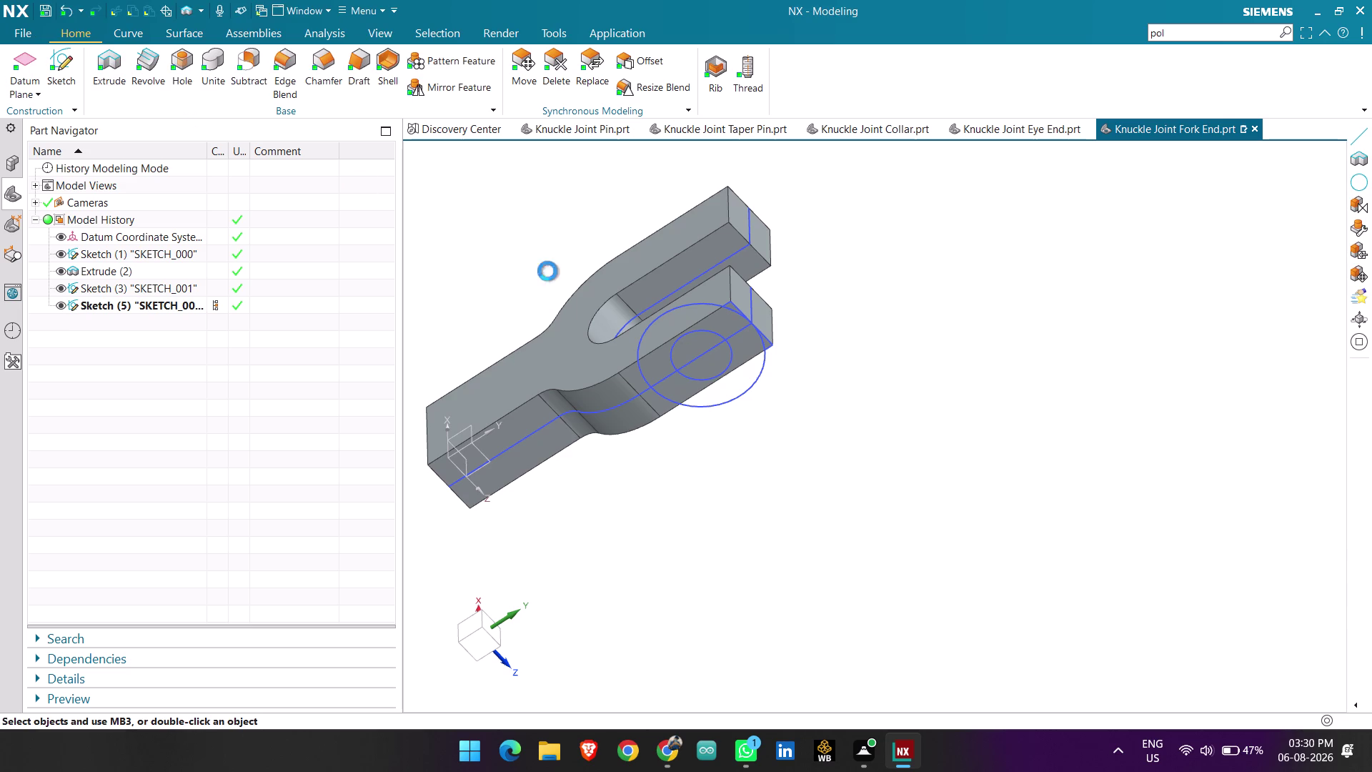
scroll(up, 3)
scroll(up, 3)
scroll(up, 3)
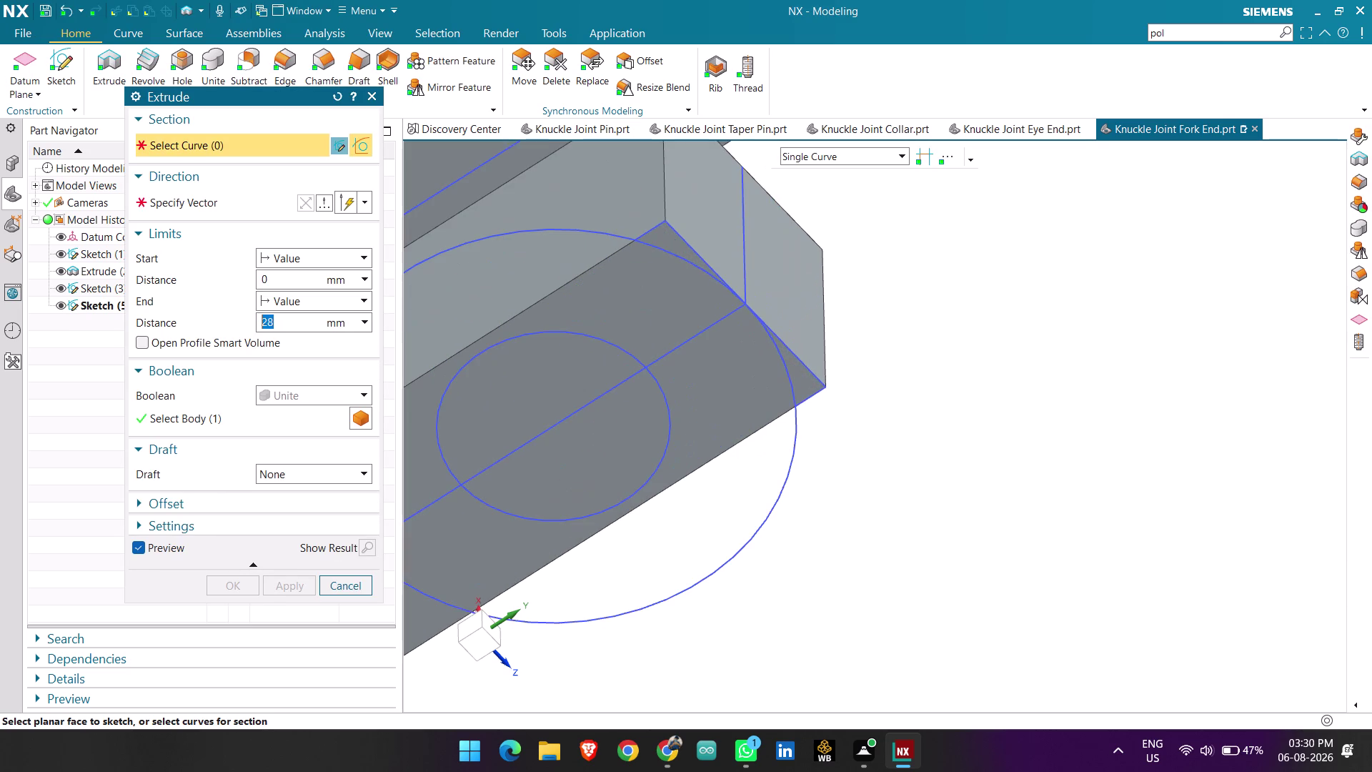
click(691, 249)
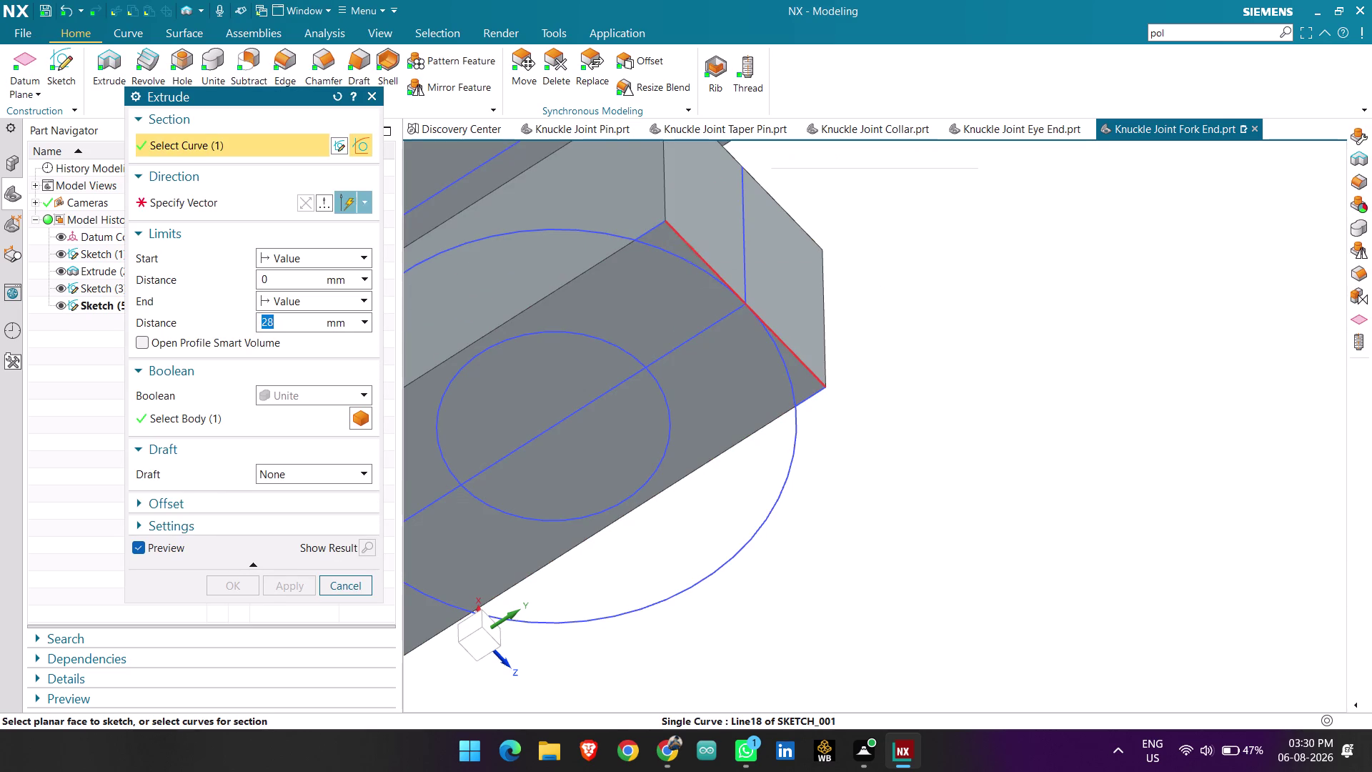
click(653, 232)
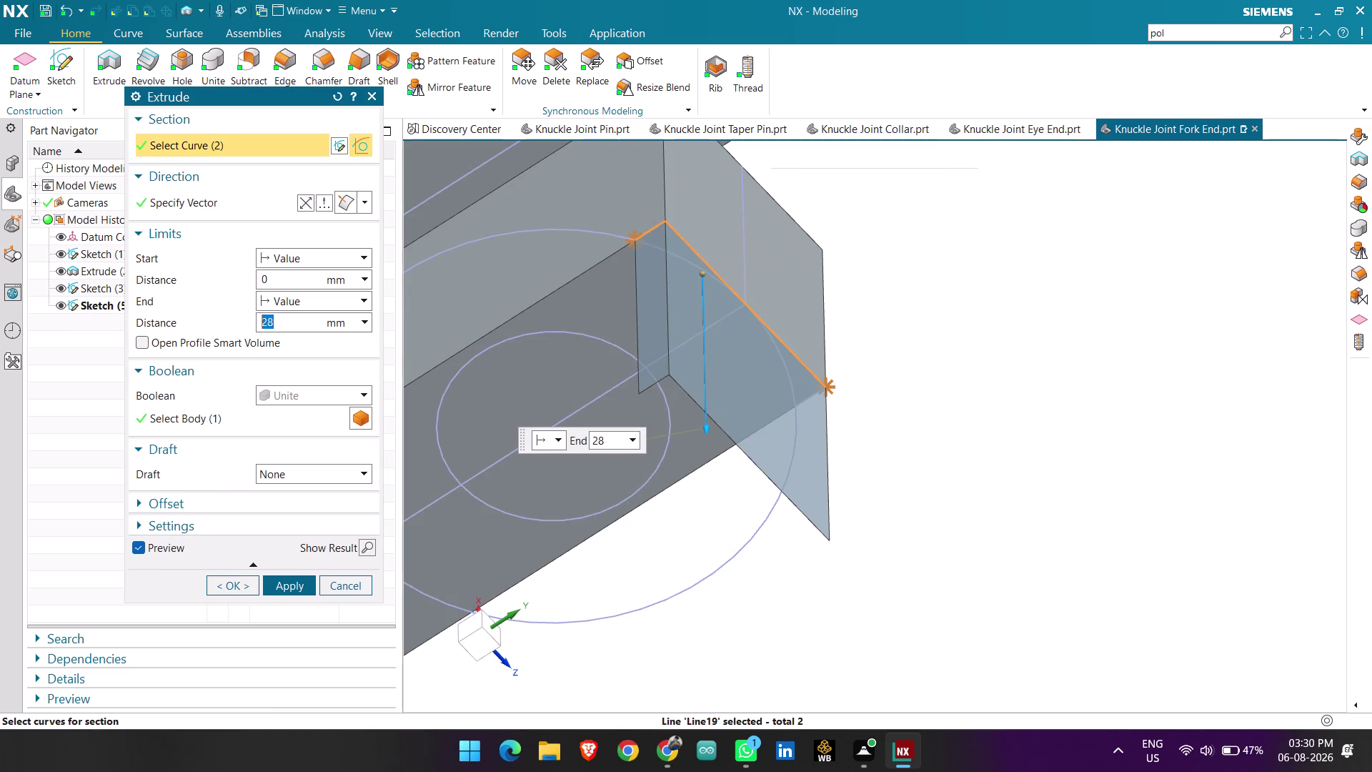
middle_drag(658, 359, 693, 287)
scroll(up, 3)
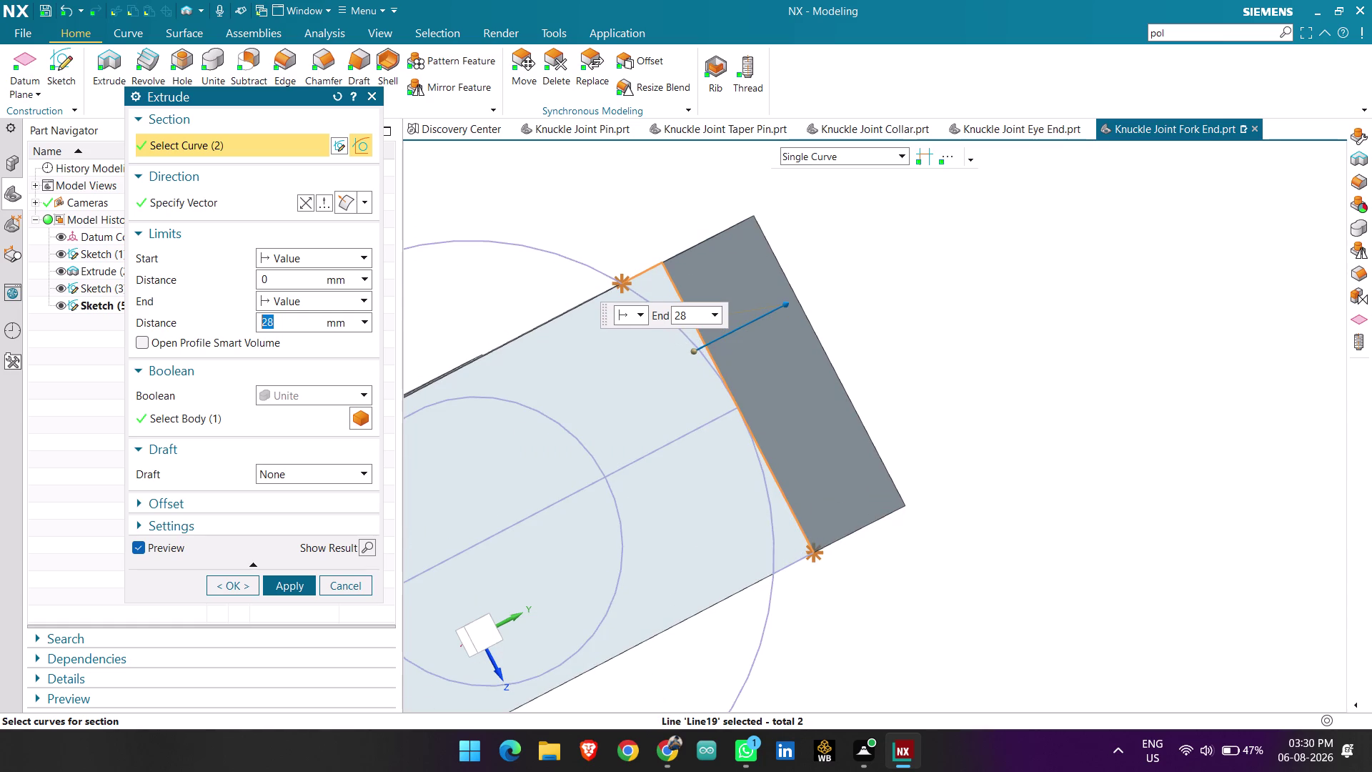
click(686, 337)
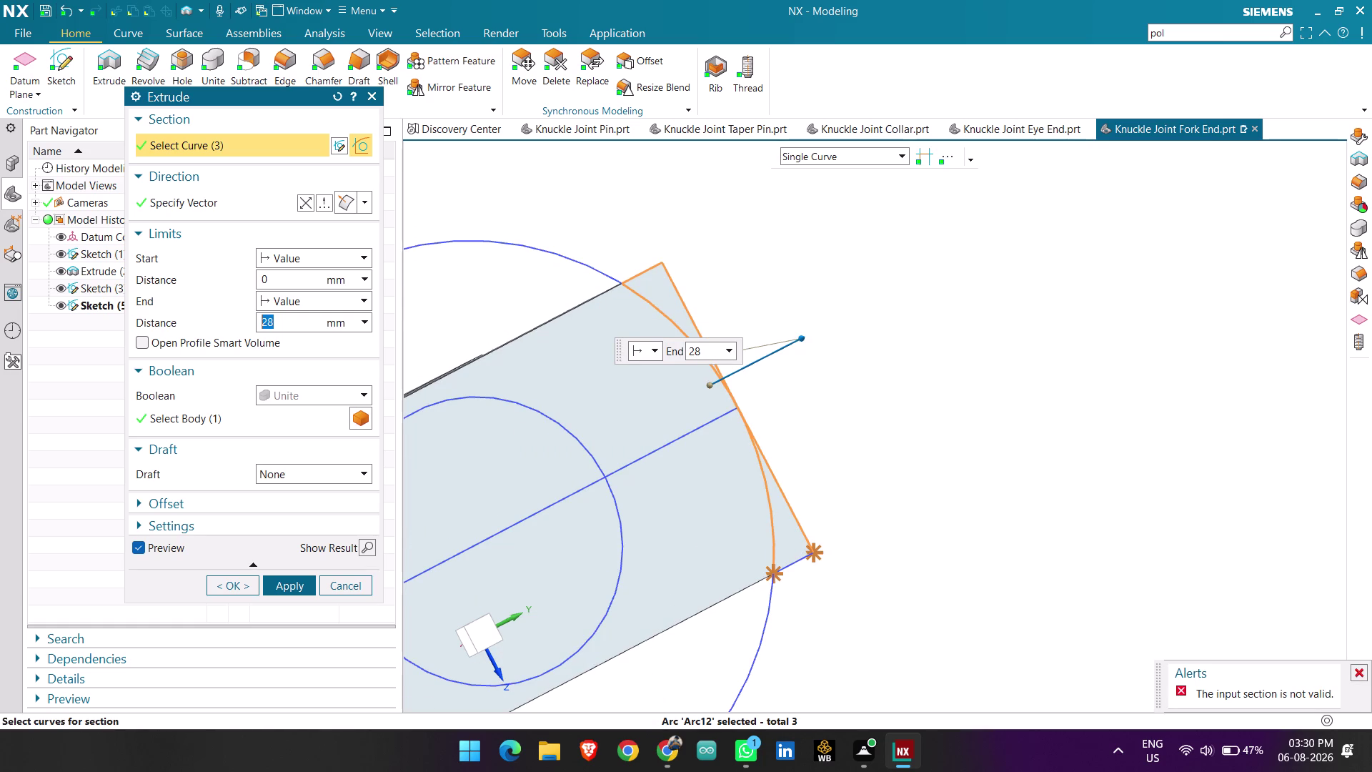
click(795, 568)
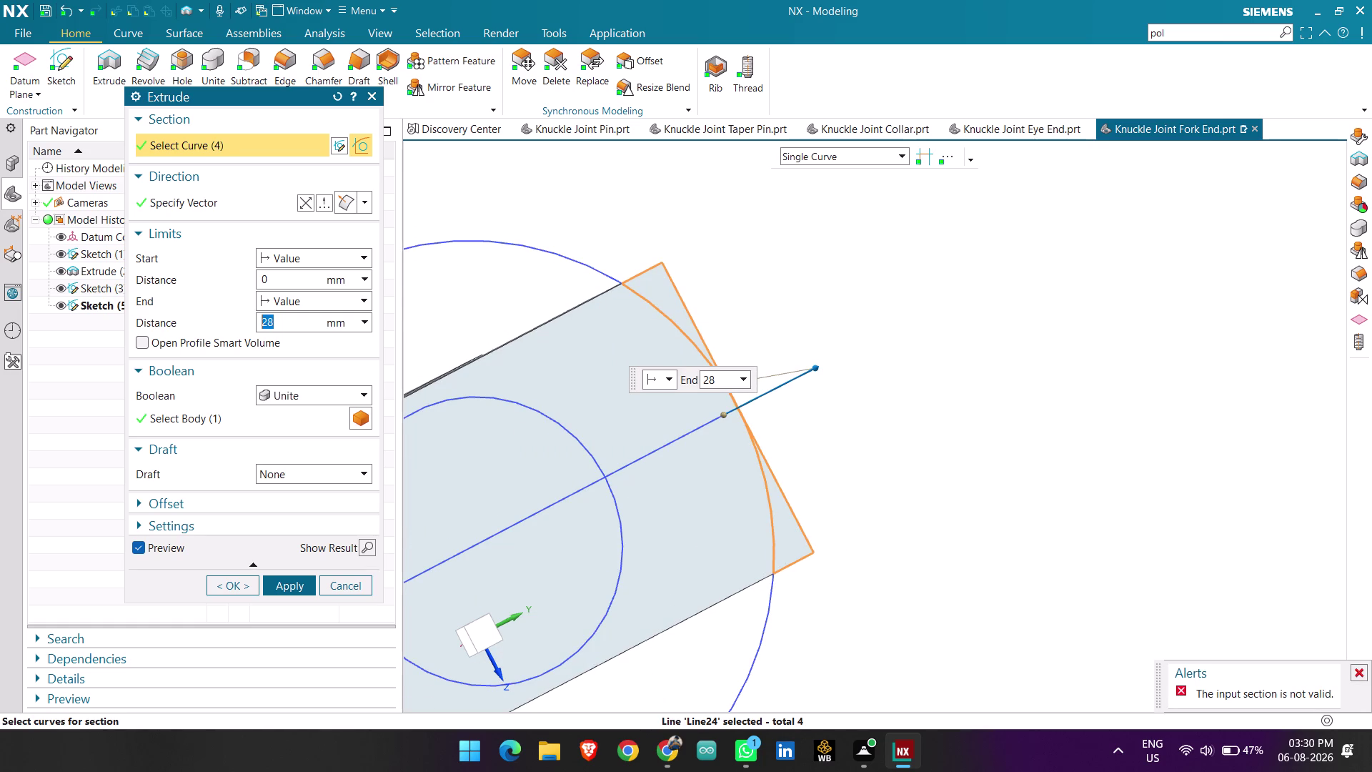
middle_drag(845, 443, 830, 448)
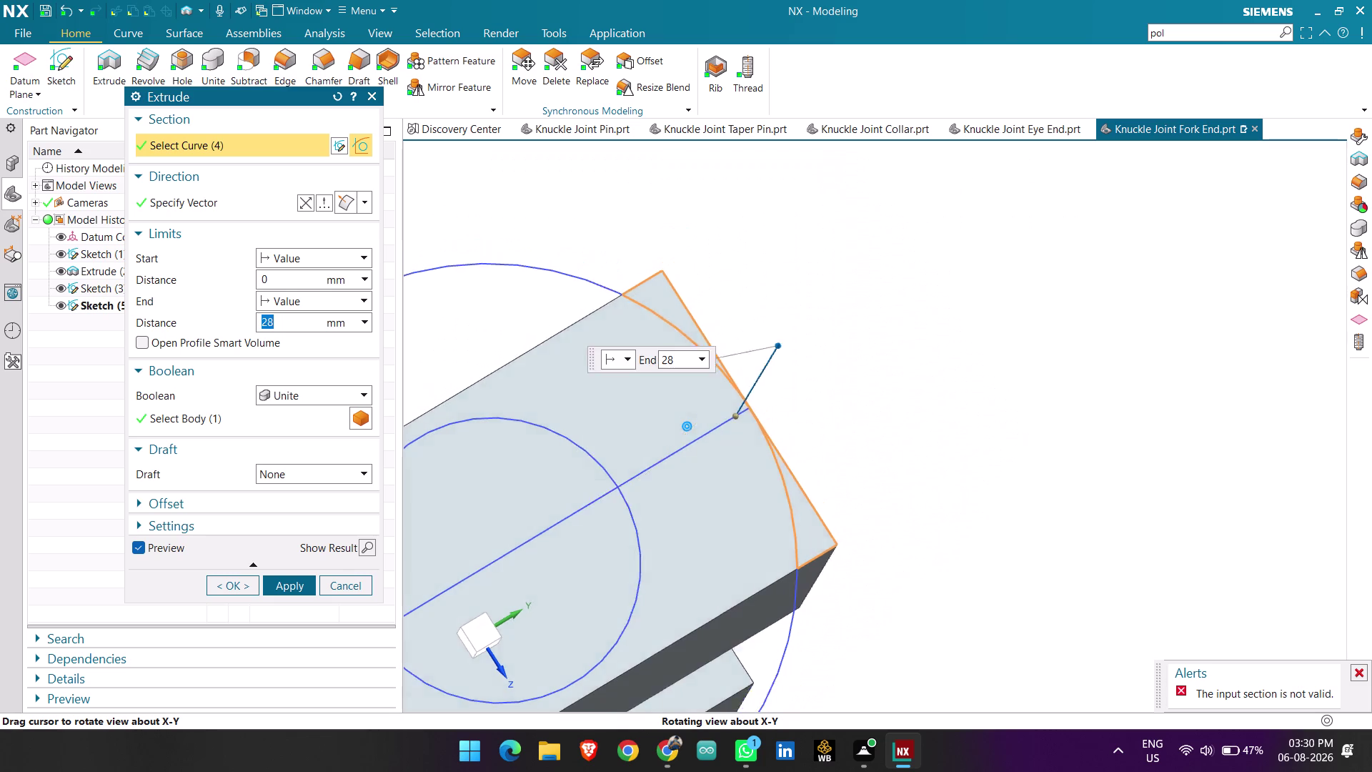
middle_drag(830, 448, 829, 471)
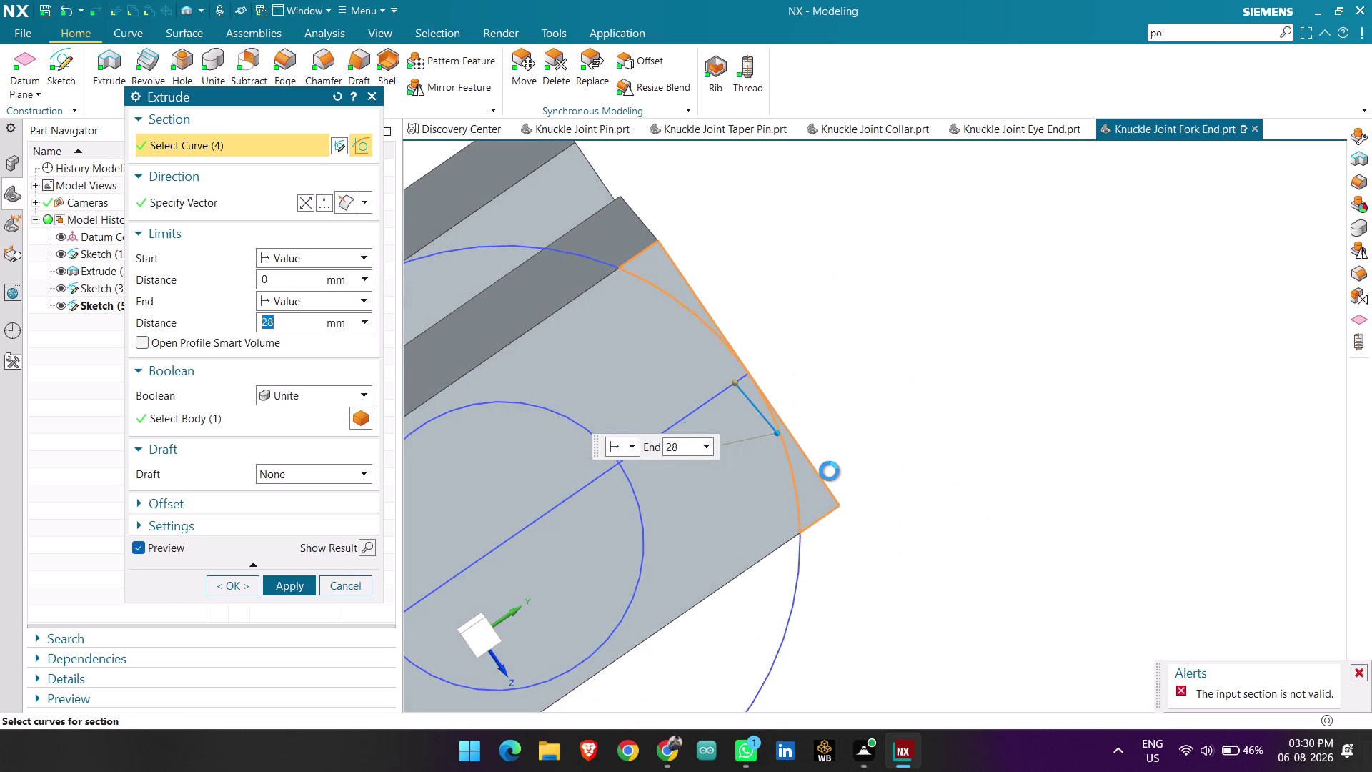
click(334, 586)
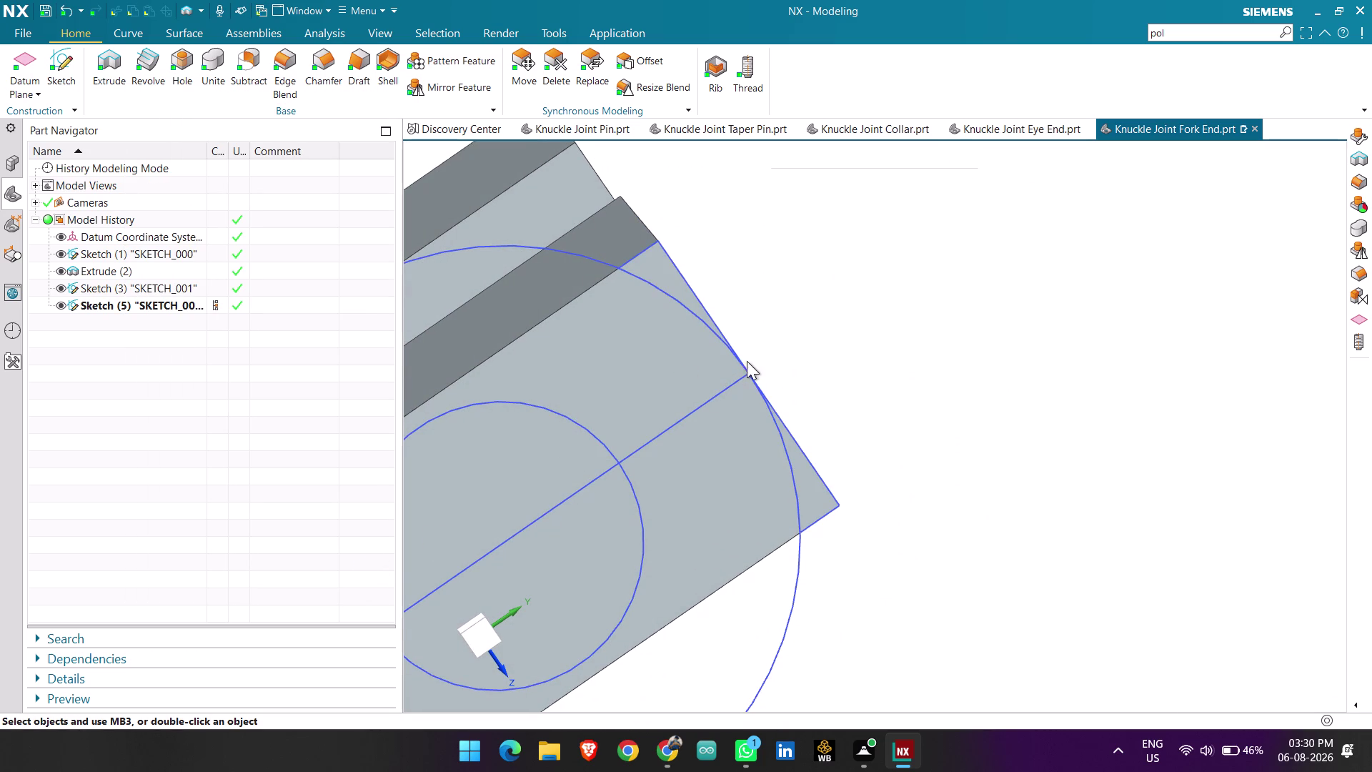
Reopen the latest sketch, Sketch (5), for editing.
click(132, 306)
right_click(132, 306)
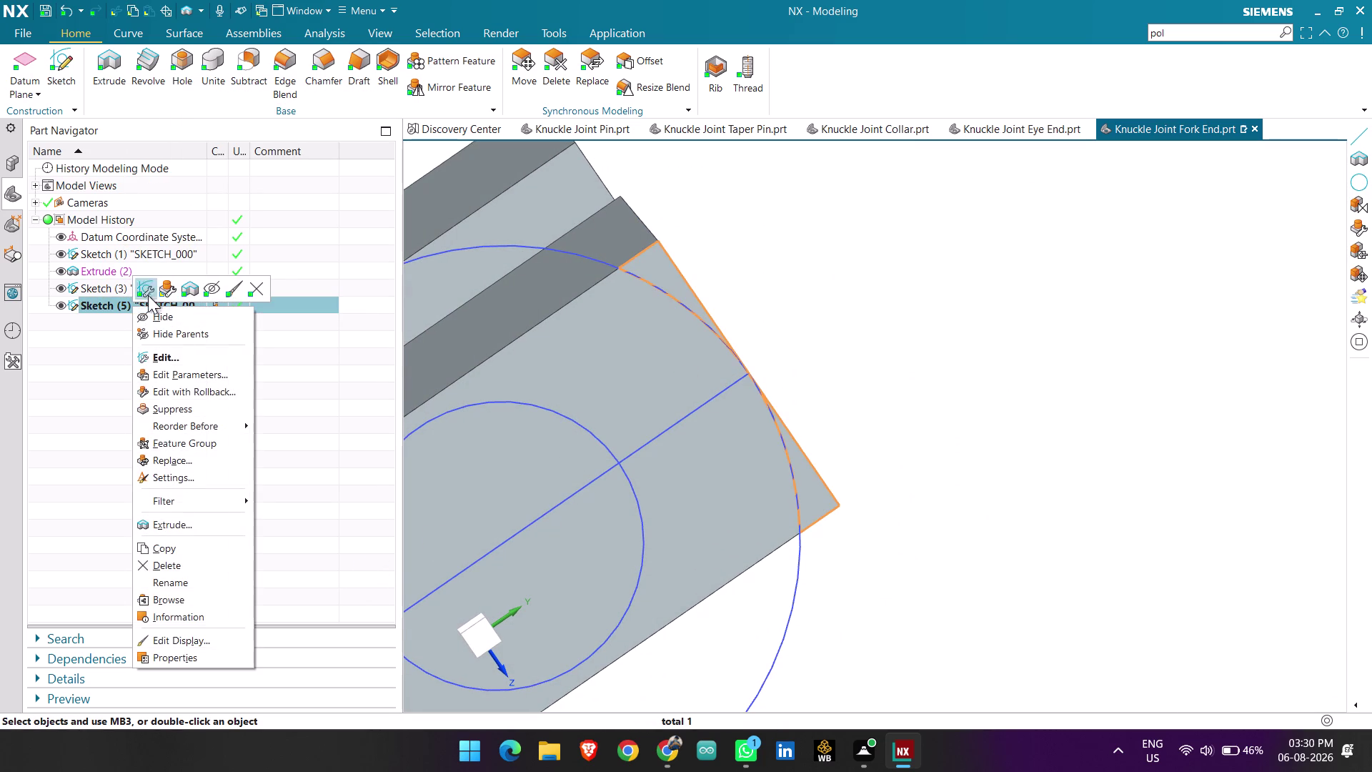
click(198, 395)
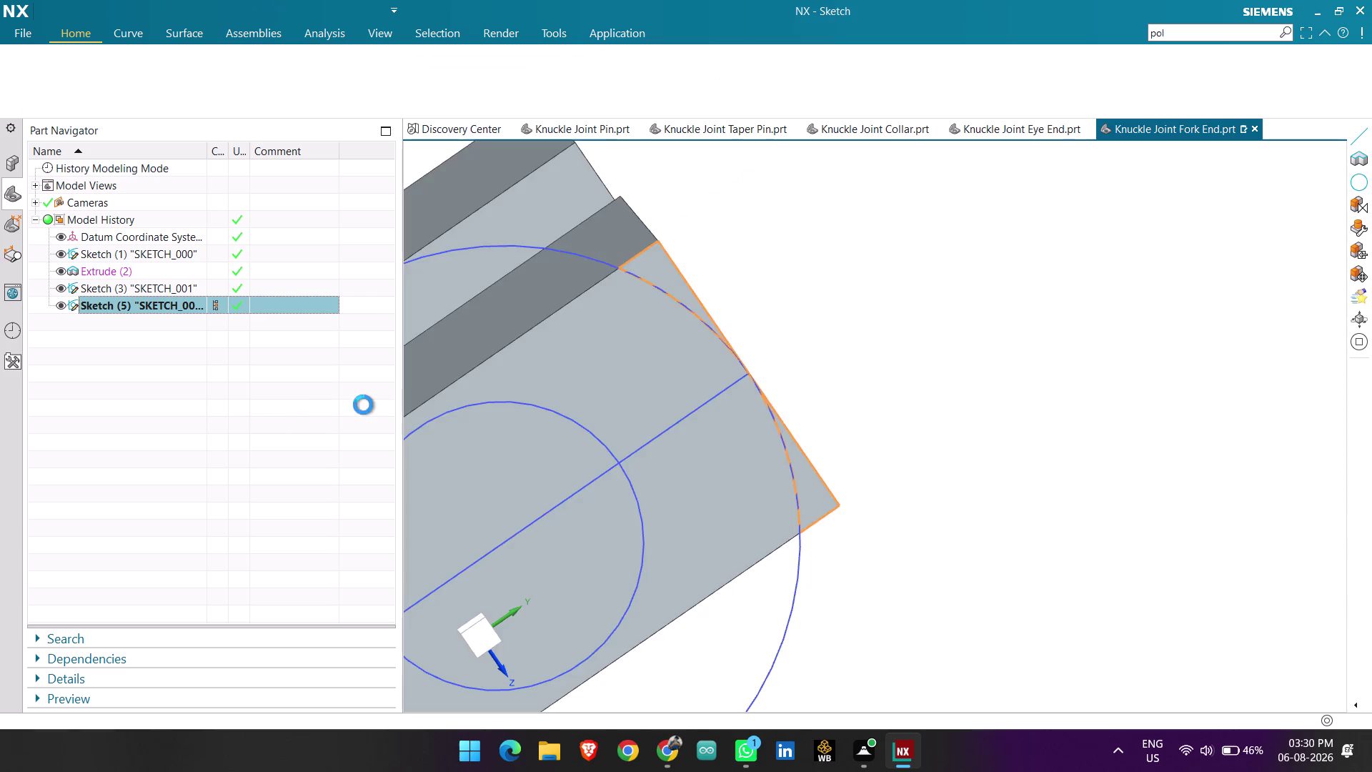
scroll(down, 3)
scroll(up, 3)
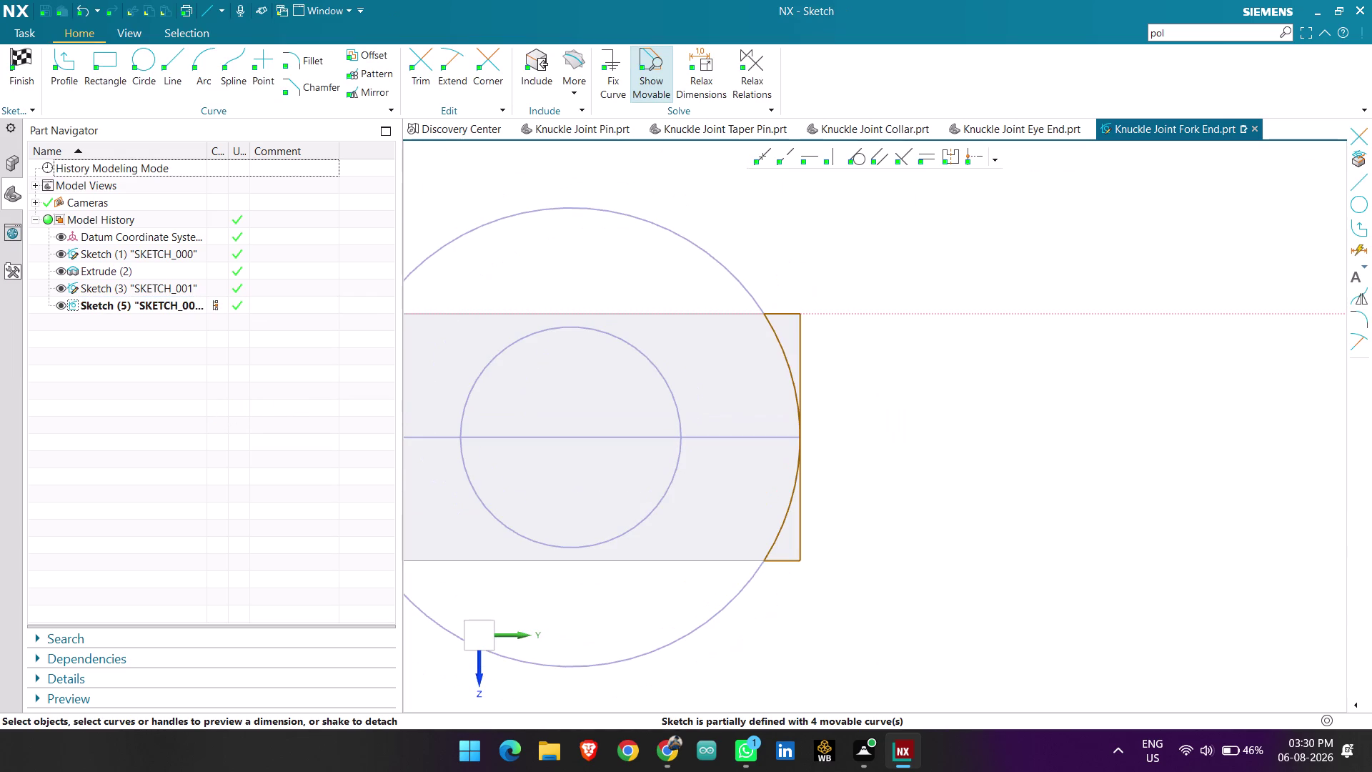
Try resizing the top closing line, undo it, then delete the R26 end arc.
click(788, 310)
scroll(up, 3)
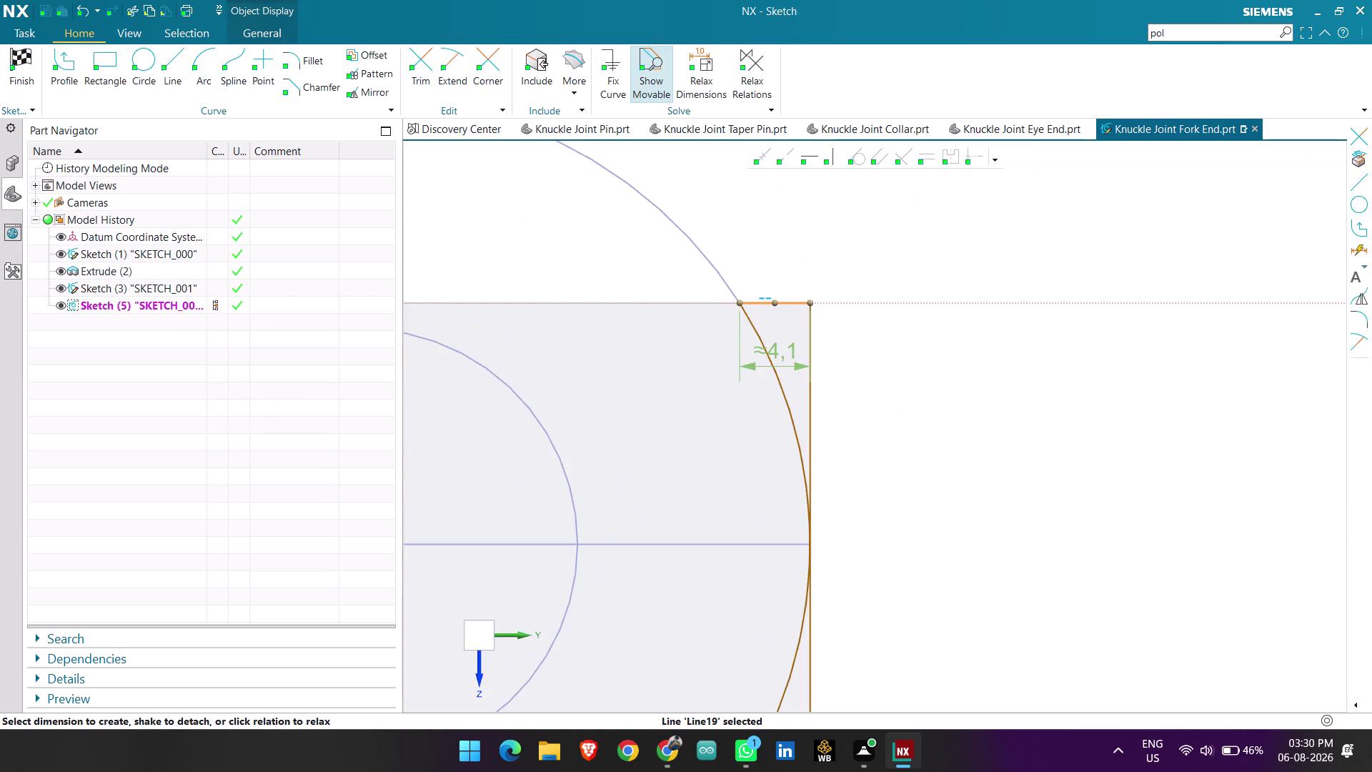
drag(773, 303, 774, 236)
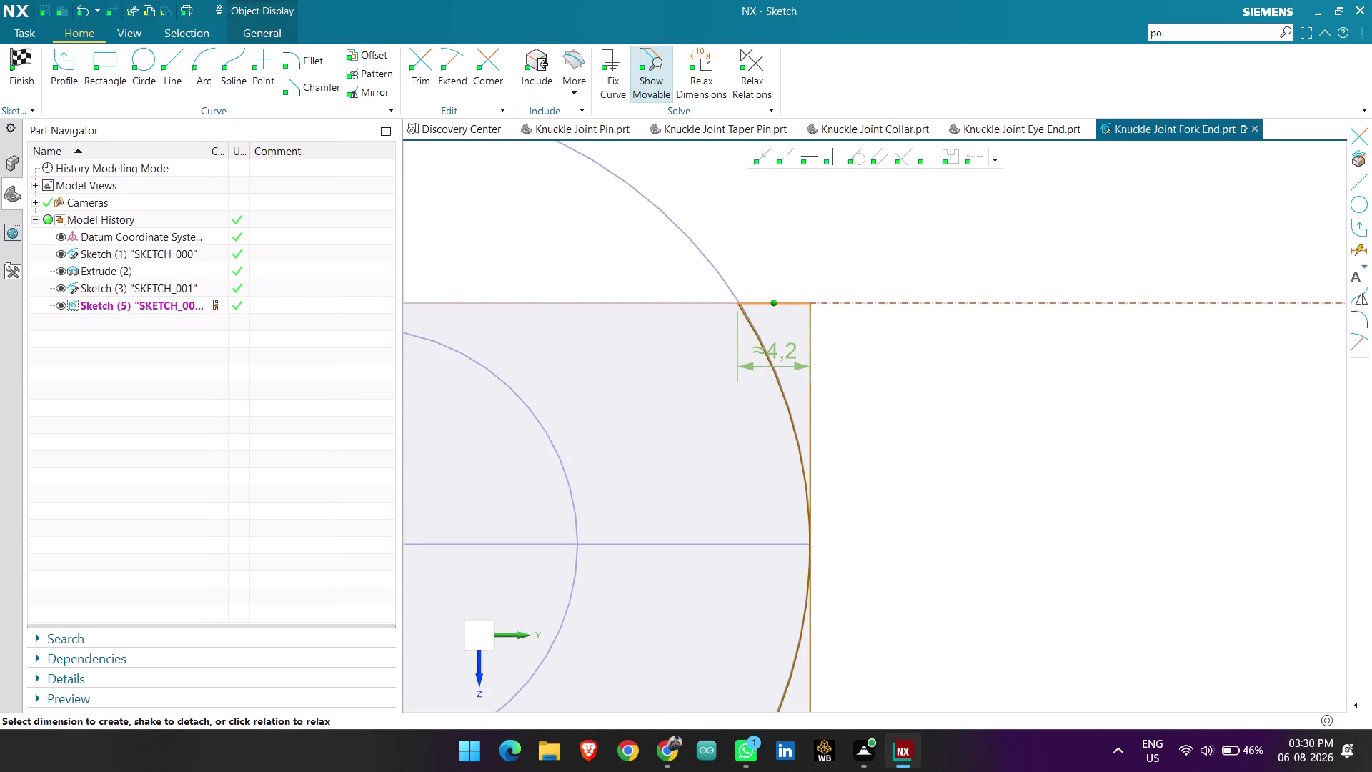
drag(774, 236, 783, 240)
scroll(down, 3)
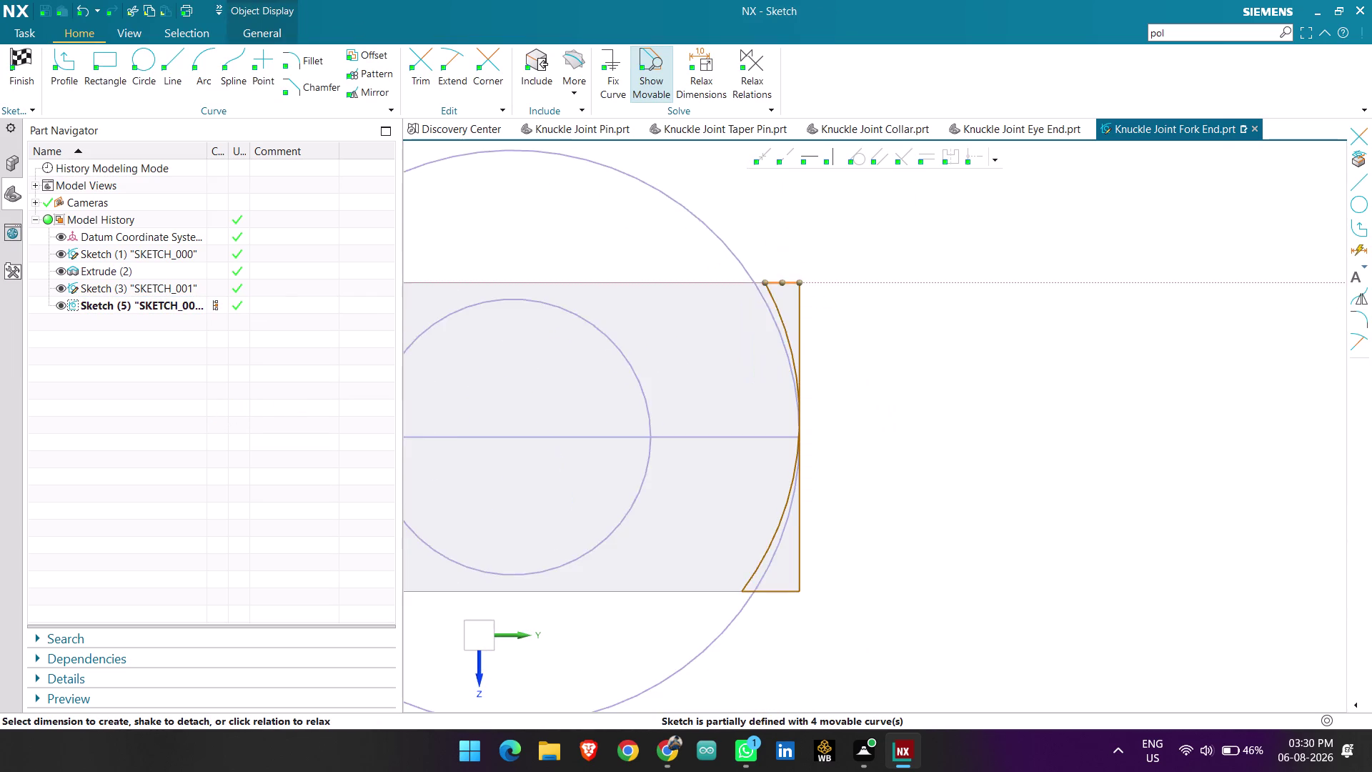
key(ctrl+z)
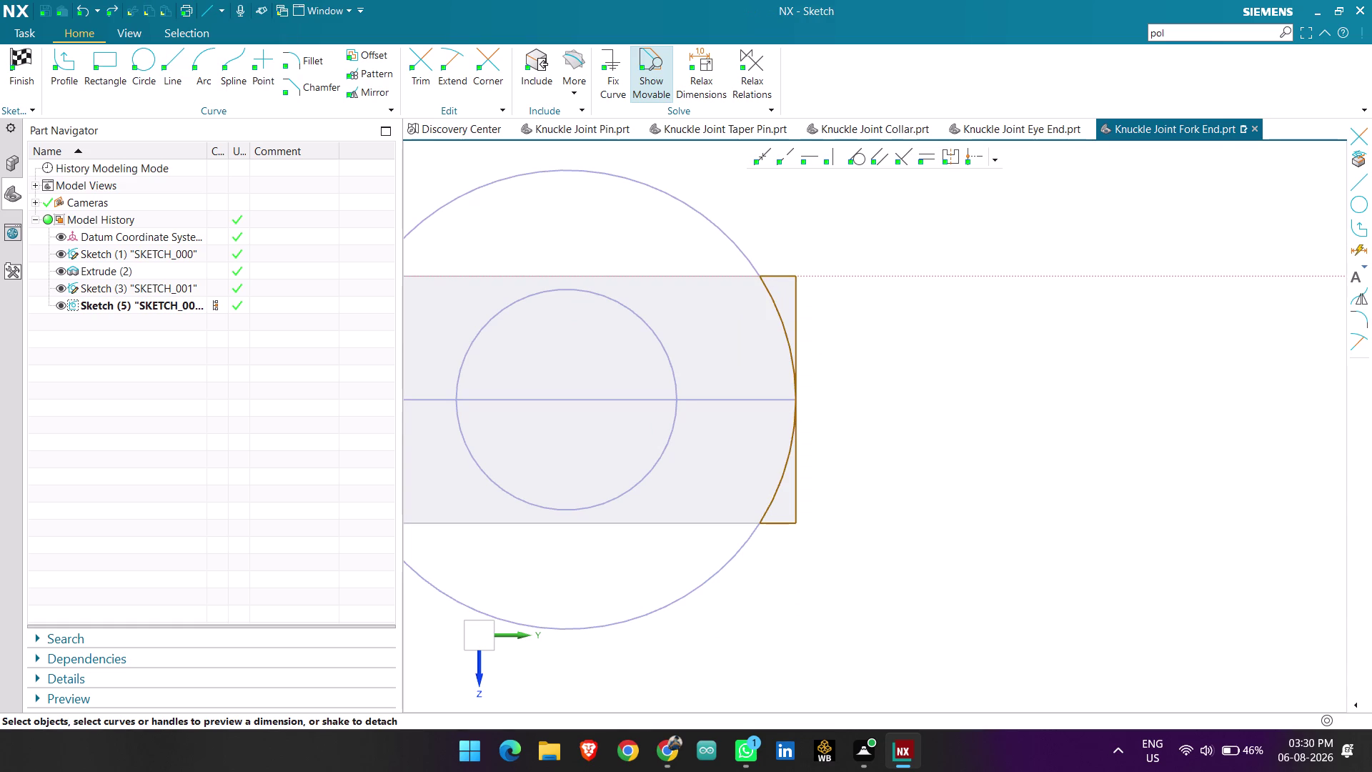
click(783, 279)
scroll(up, 3)
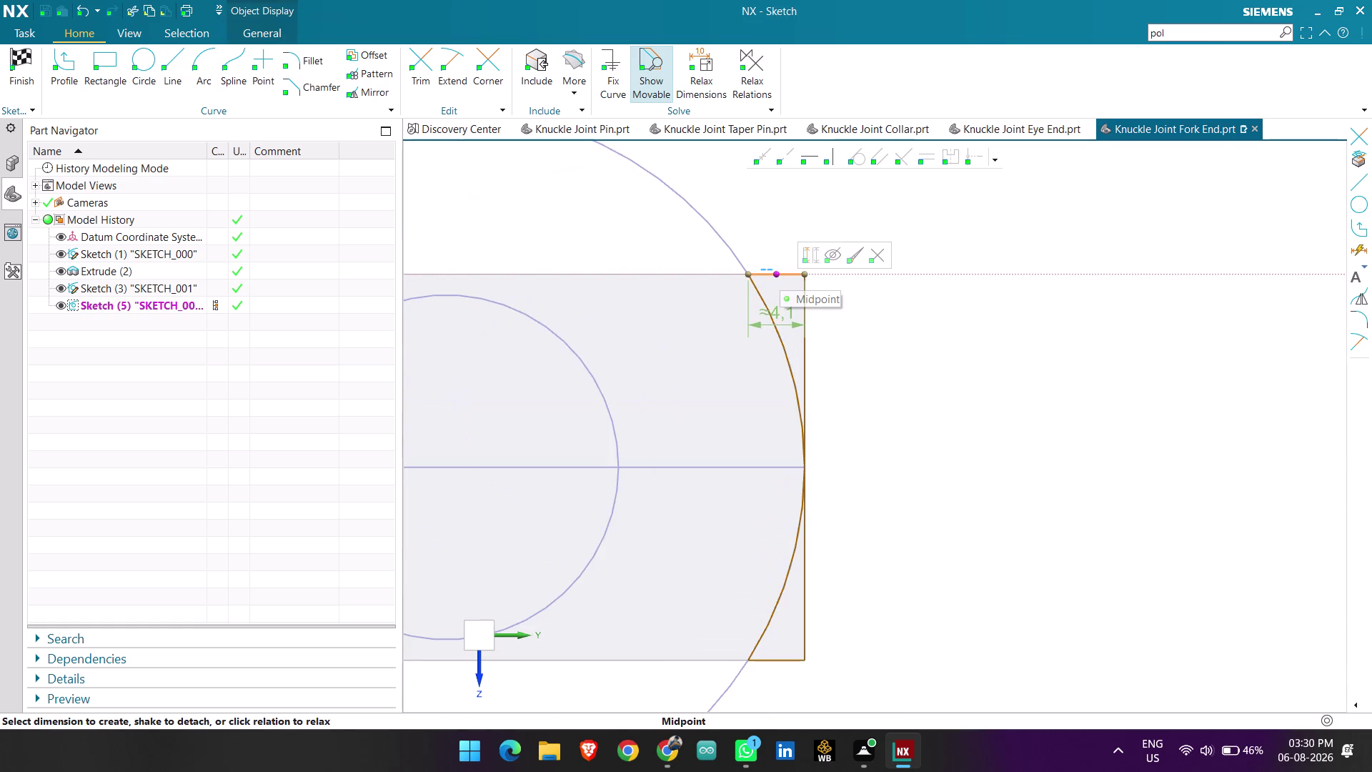
scroll(down, 3)
key(Escape)
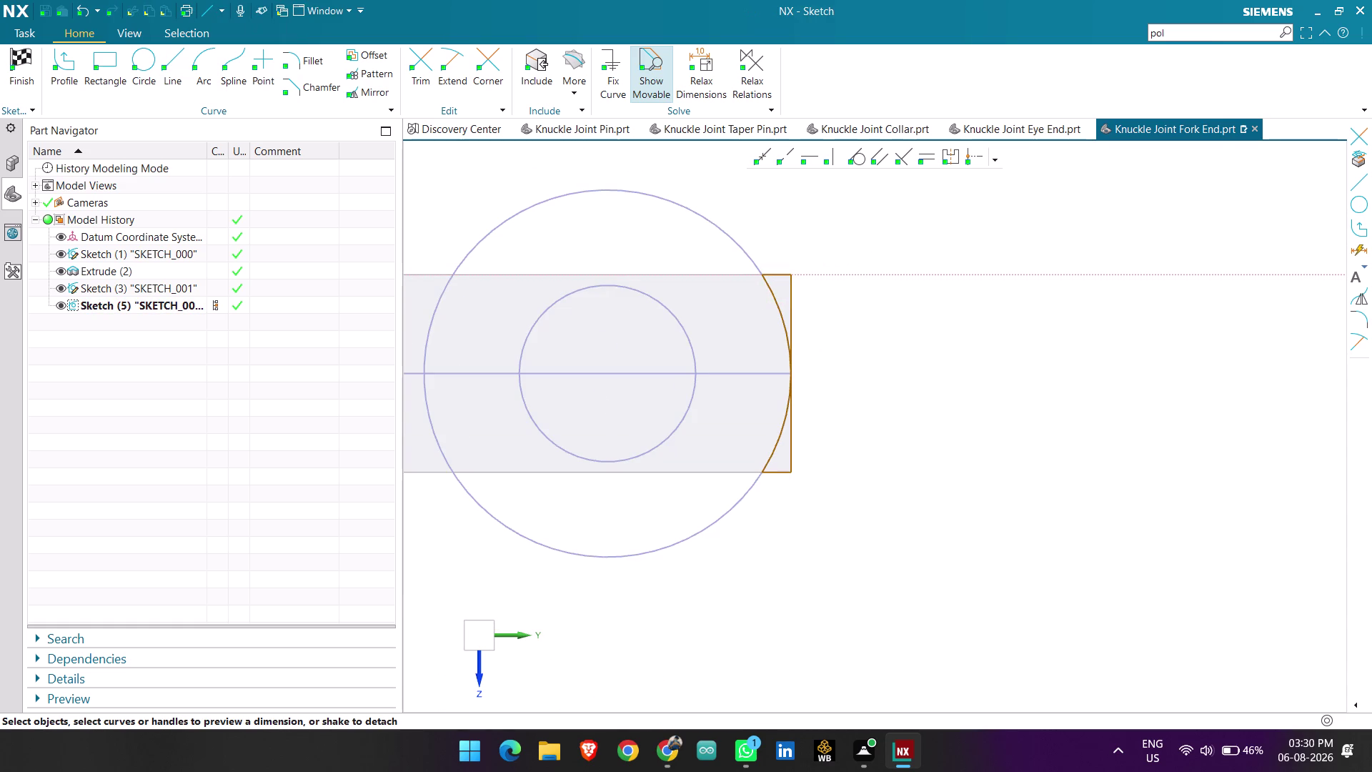
click(772, 296)
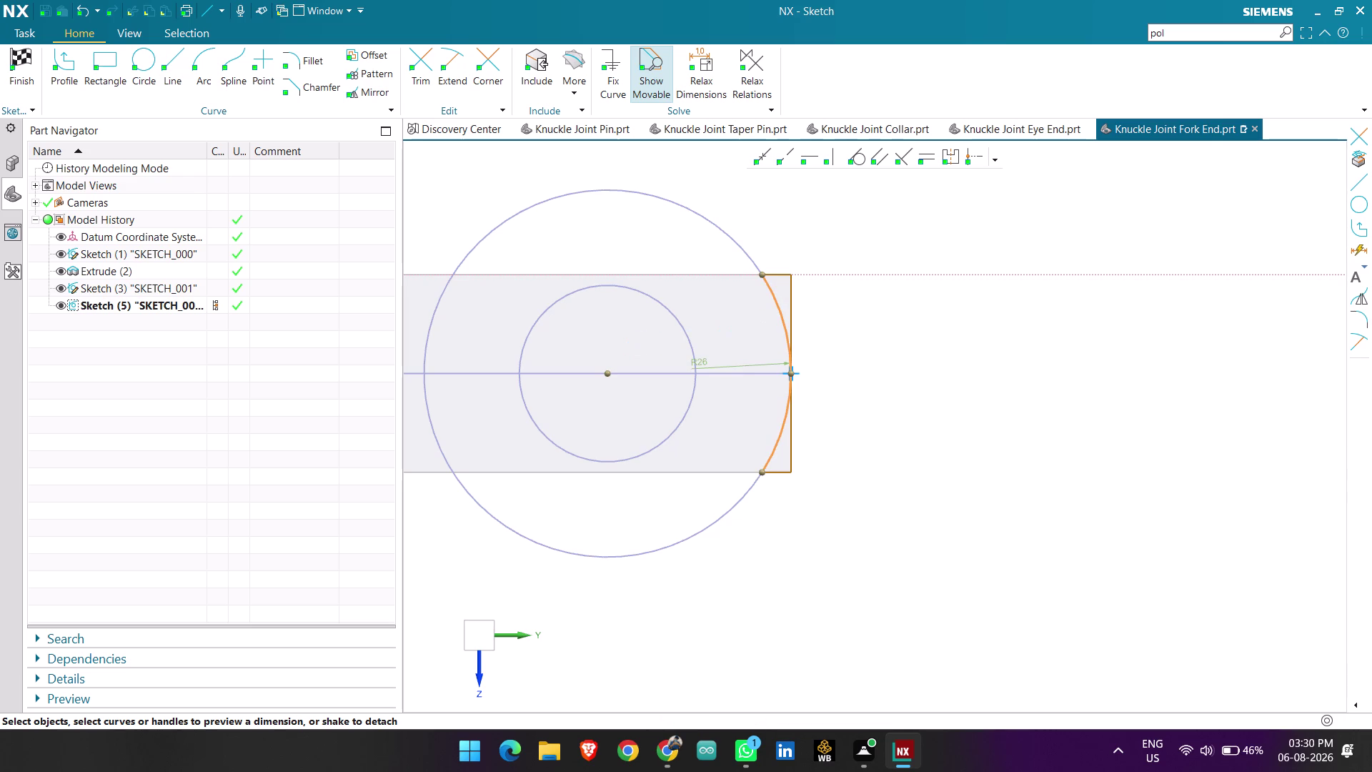
key(Delete)
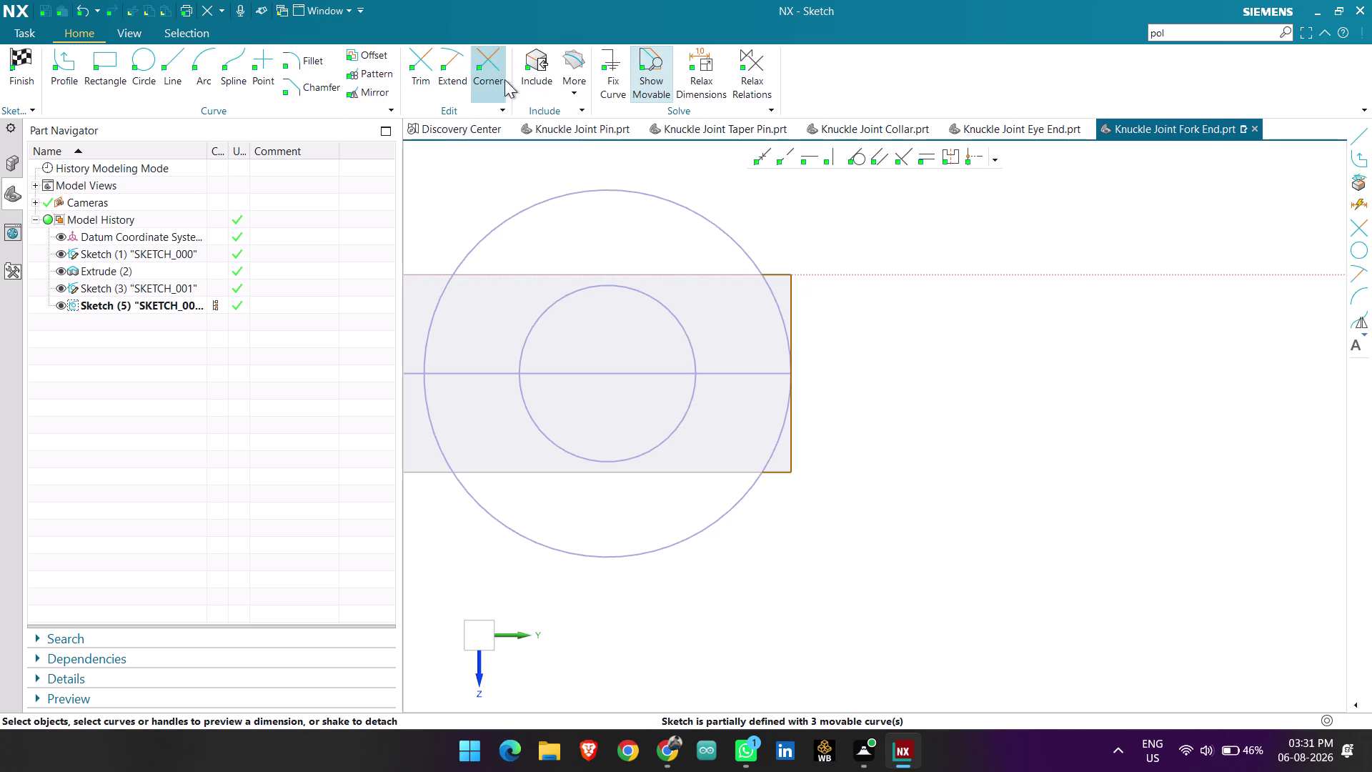
Project the outer circle into the sketch and delete the top short closing line.
click(575, 59)
click(594, 126)
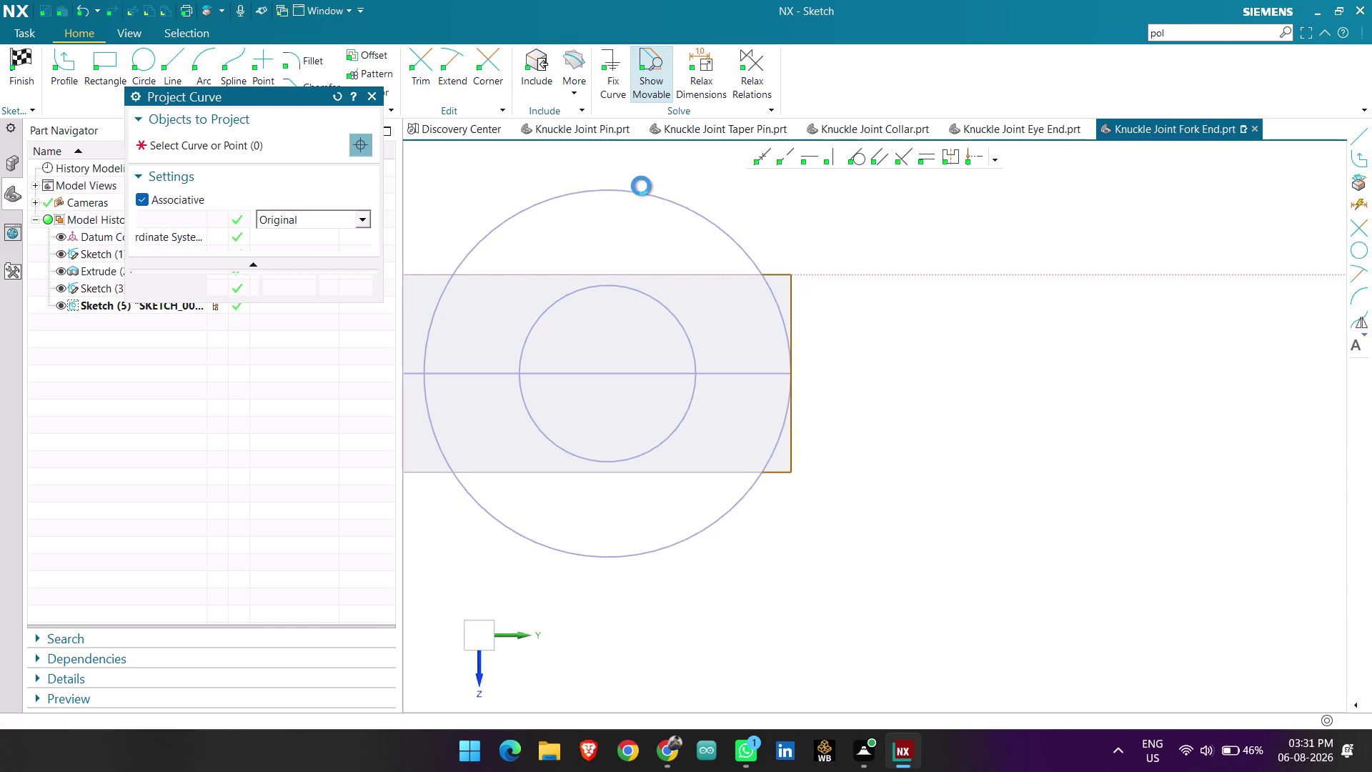
click(701, 213)
click(228, 275)
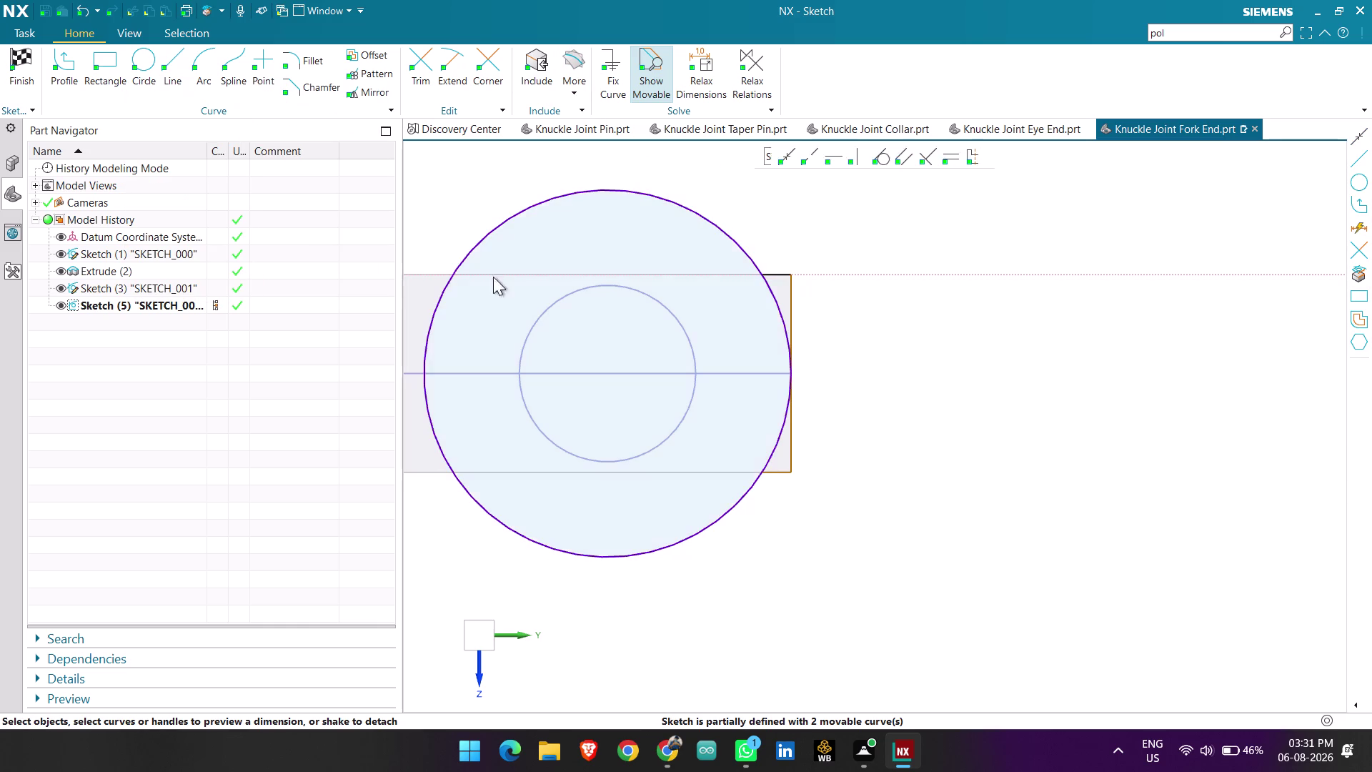
scroll(up, 3)
scroll(up, 3)
click(777, 270)
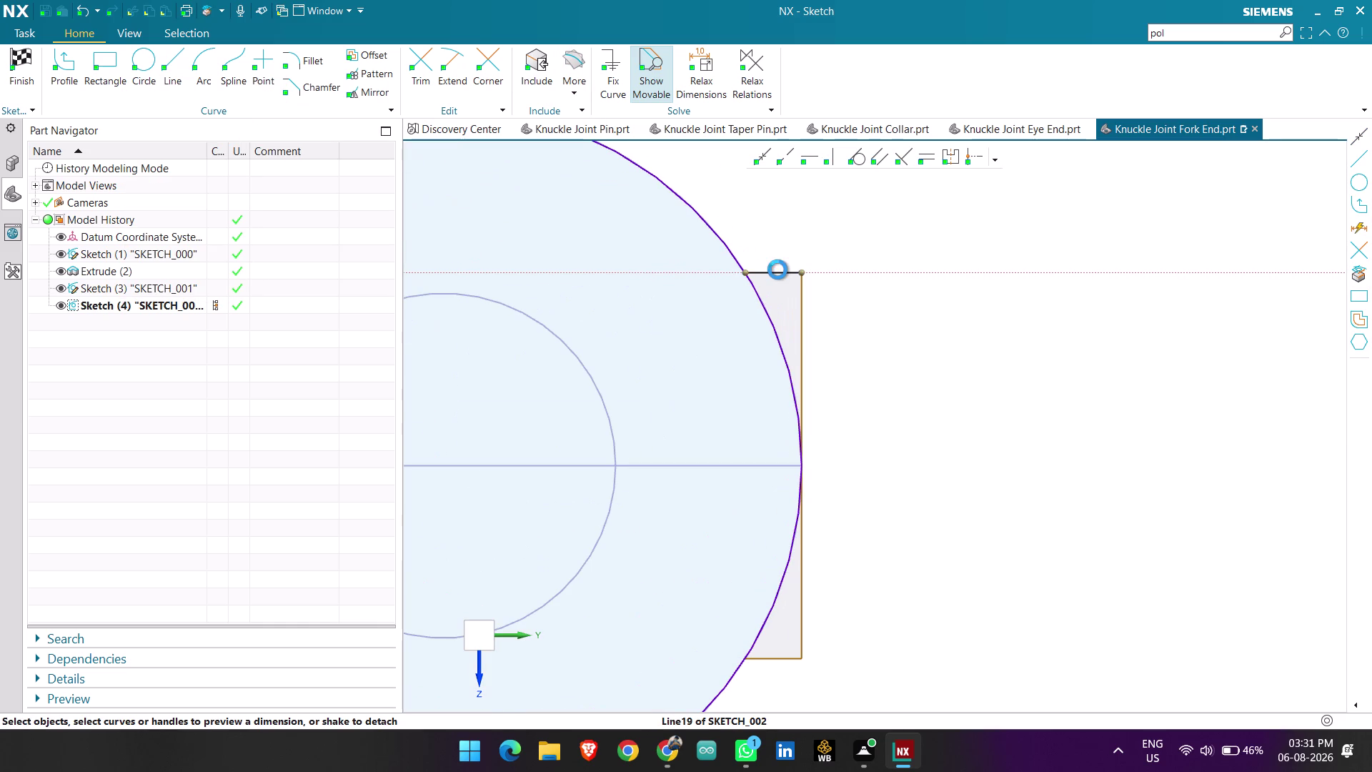
key(Delete)
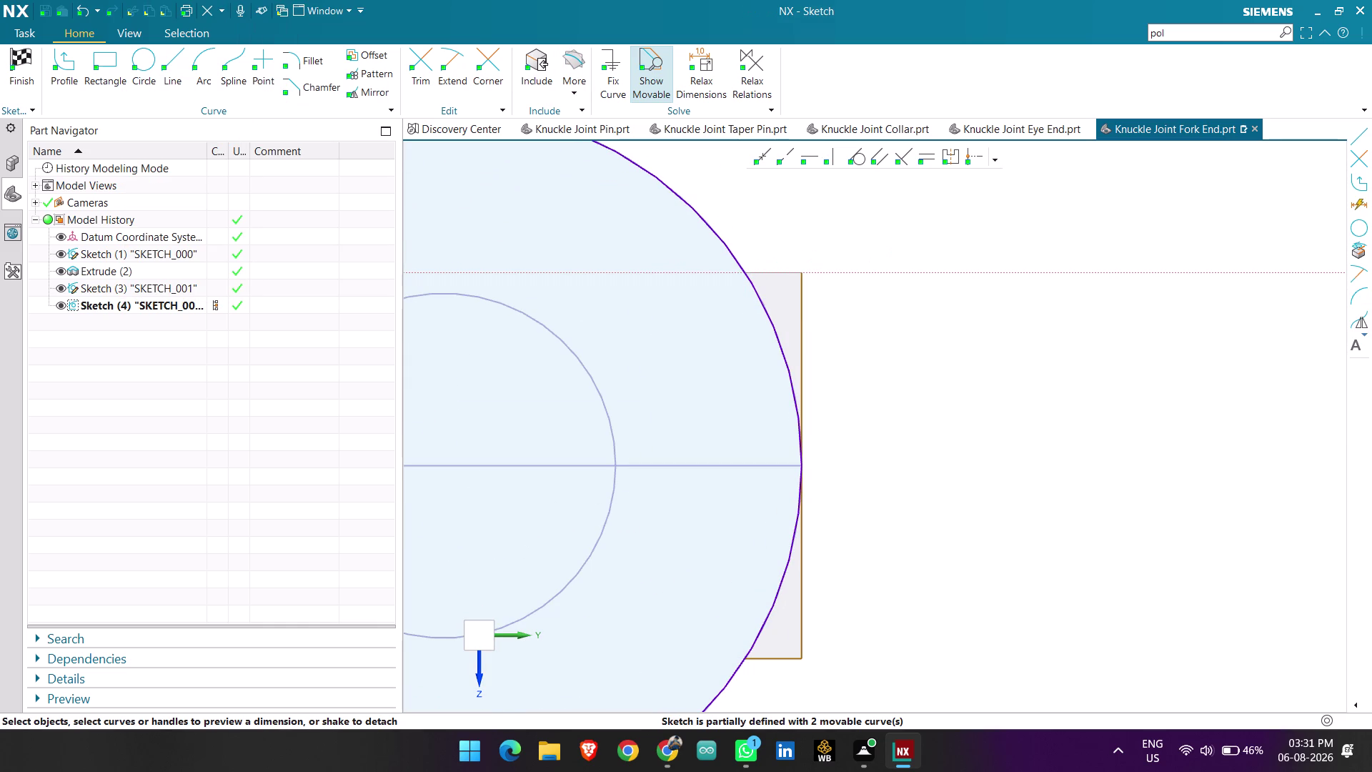
scroll(down, 3)
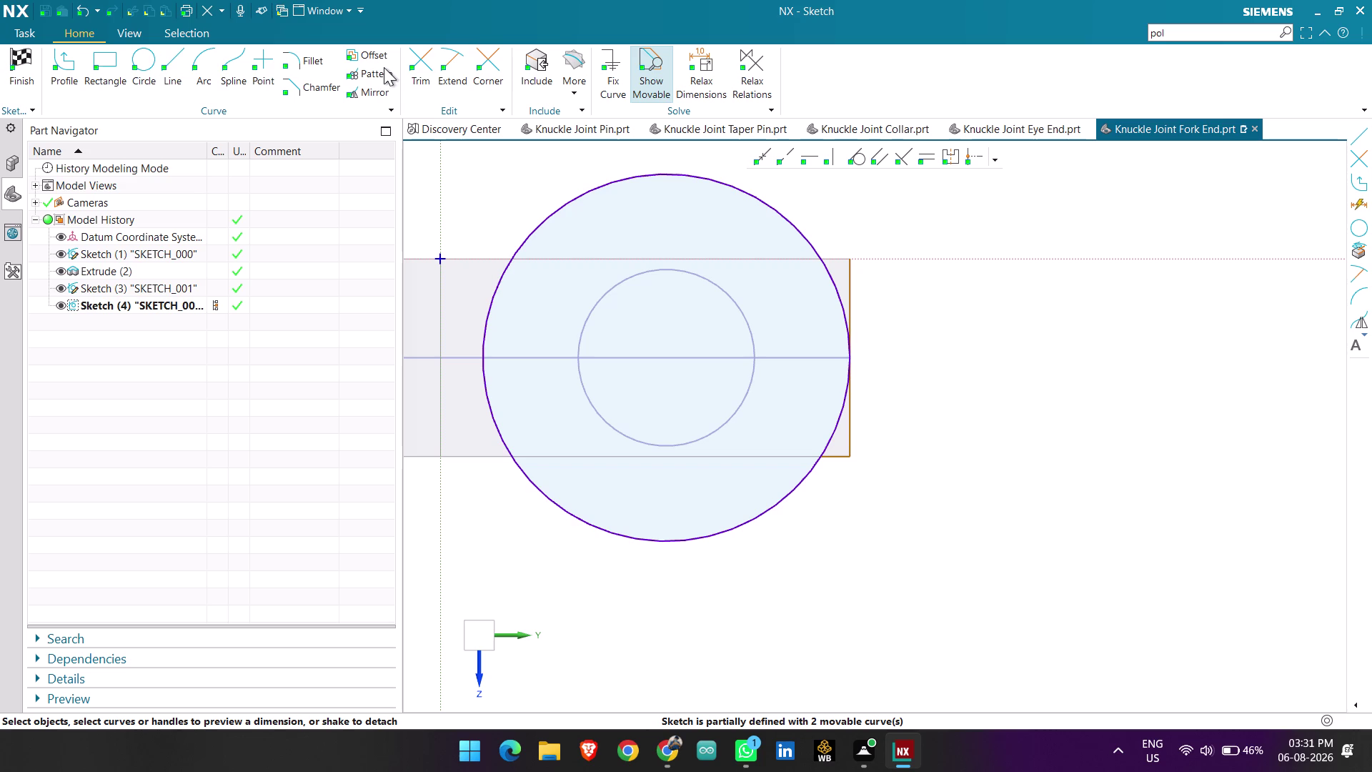
Draw a vertical line at the rod's top edge, a slanted line to the circle top, and delete a stray curve.
click(162, 58)
scroll(up, 3)
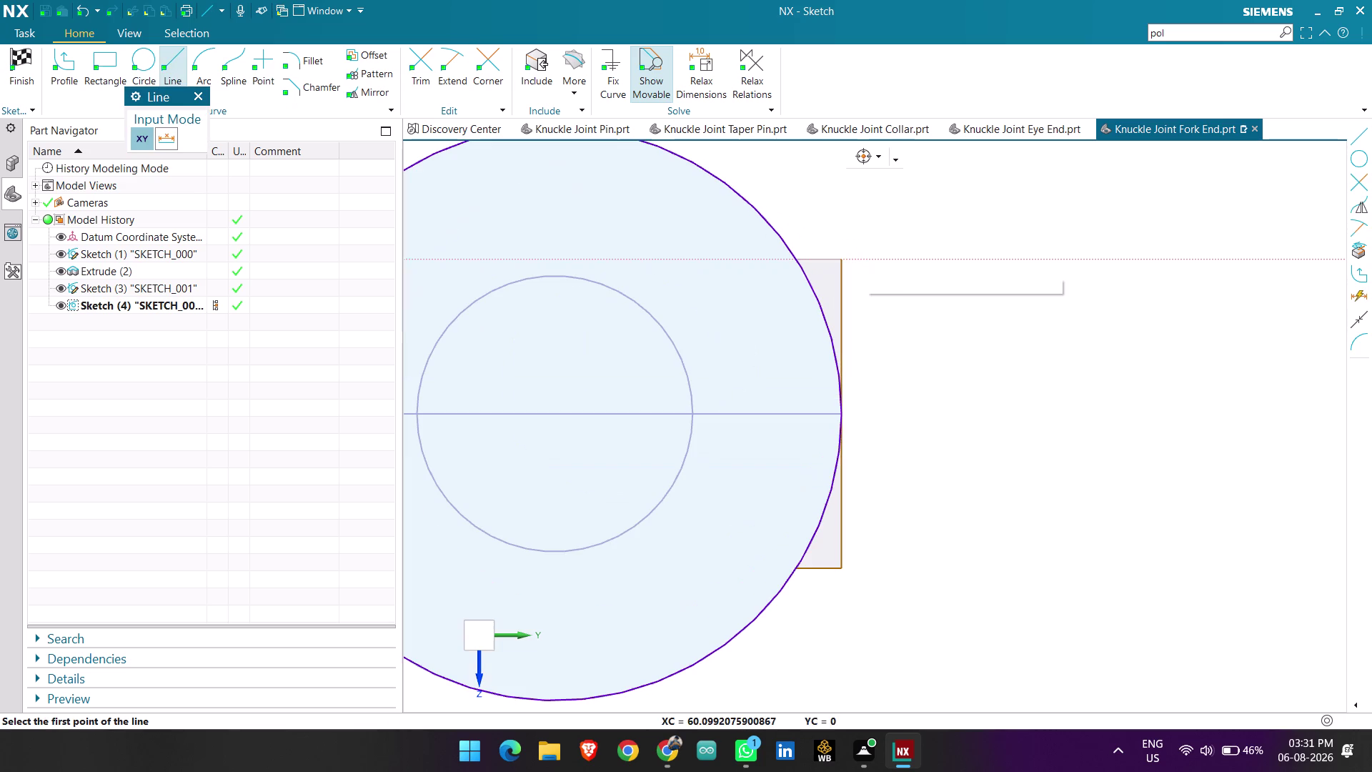
click(843, 254)
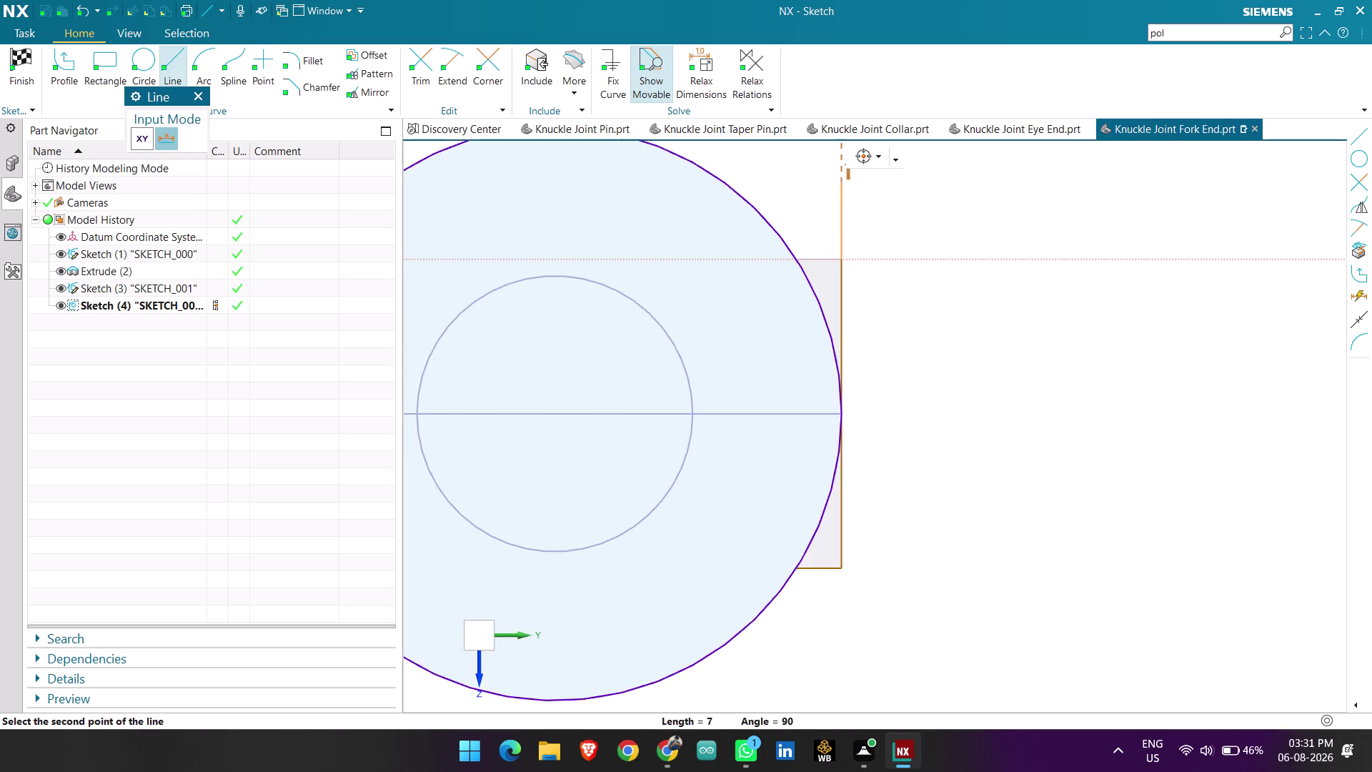
click(842, 175)
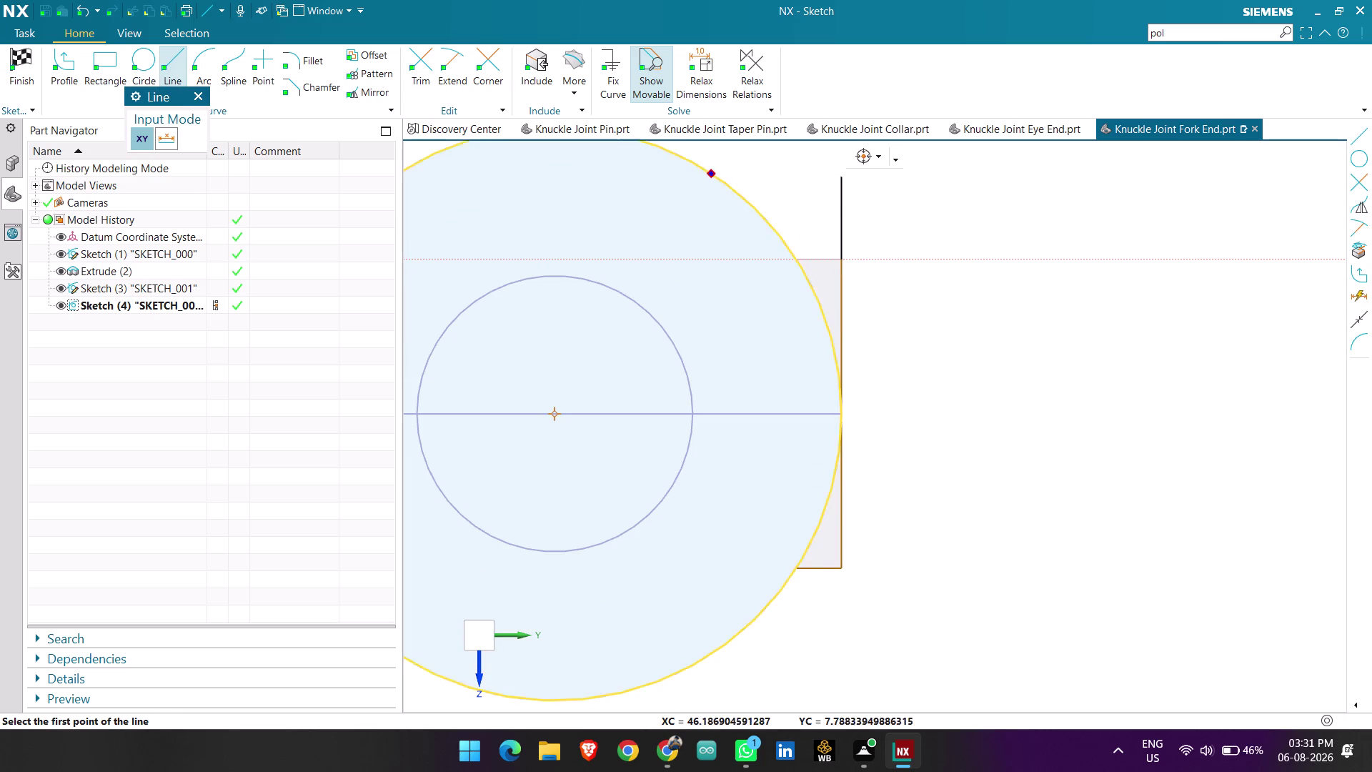
click(707, 169)
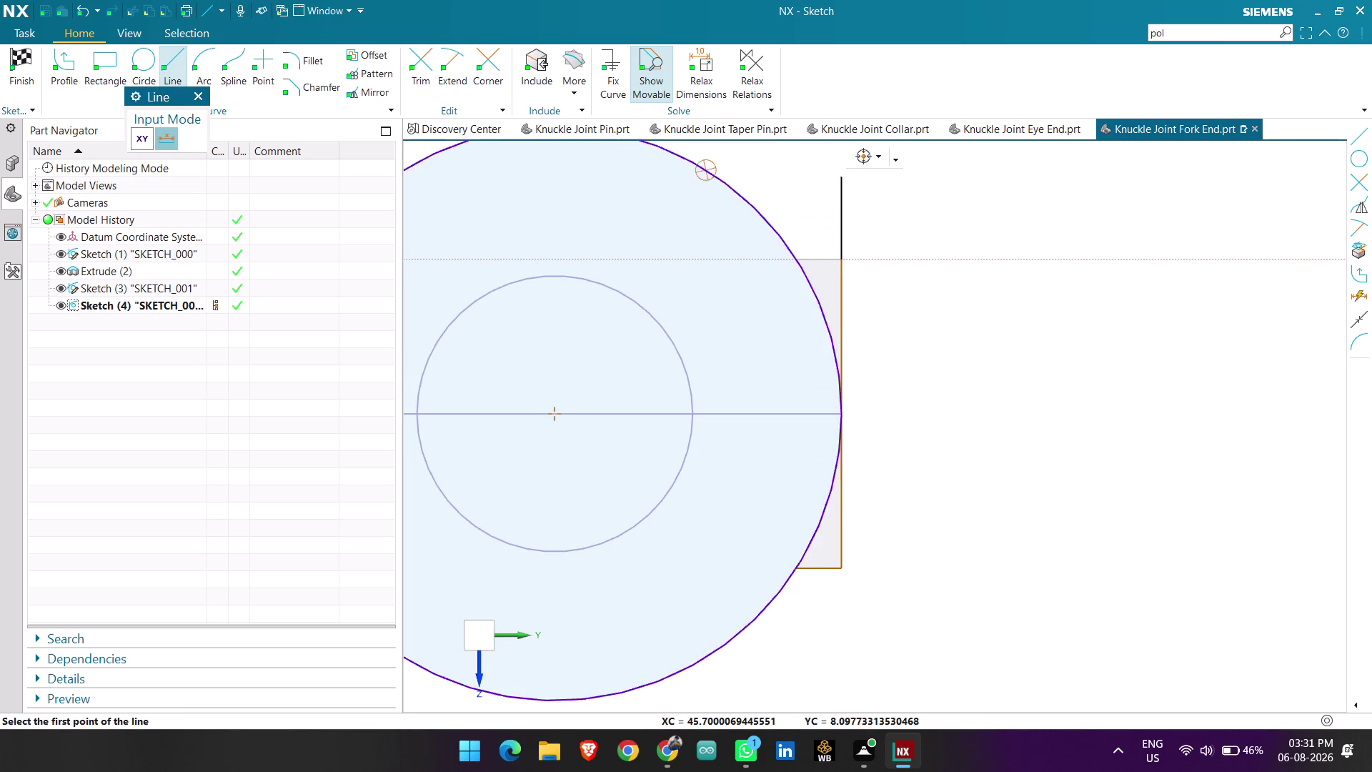
click(842, 173)
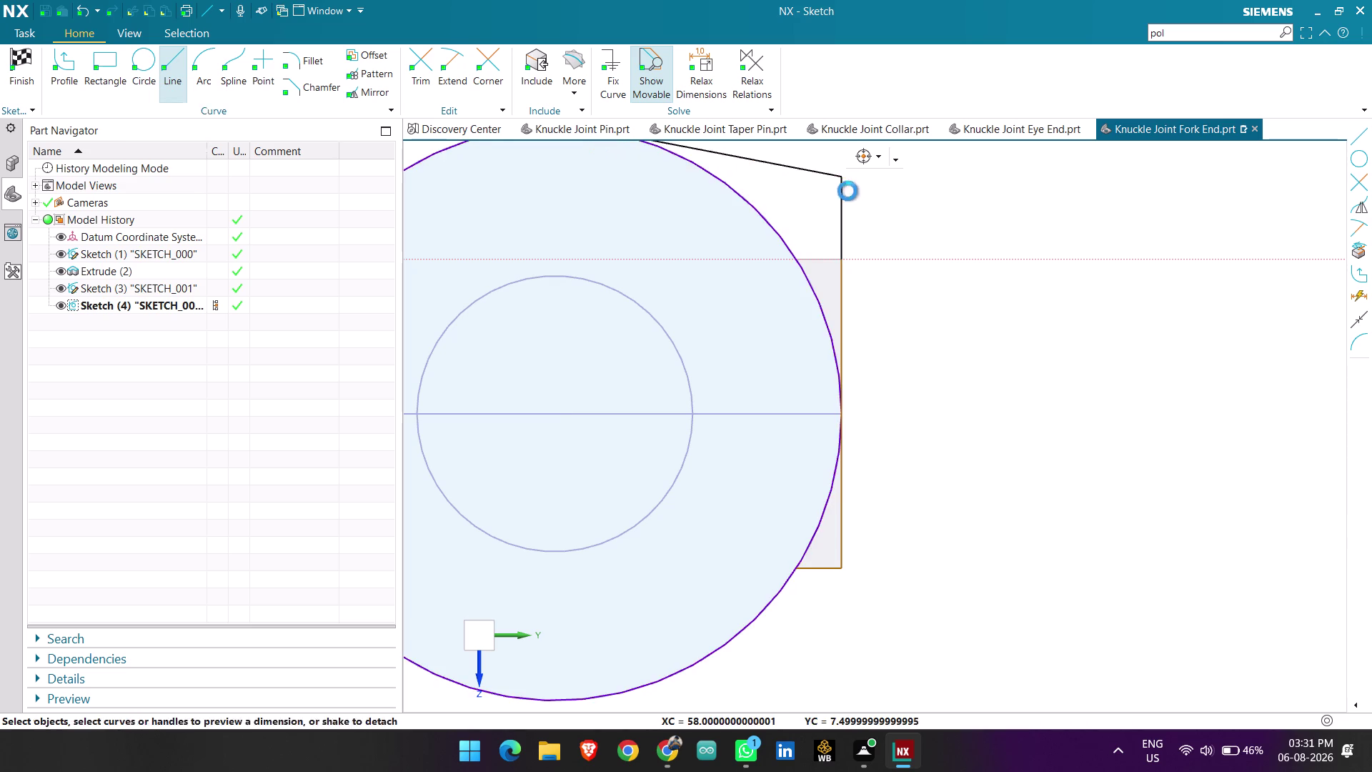
scroll(down, 3)
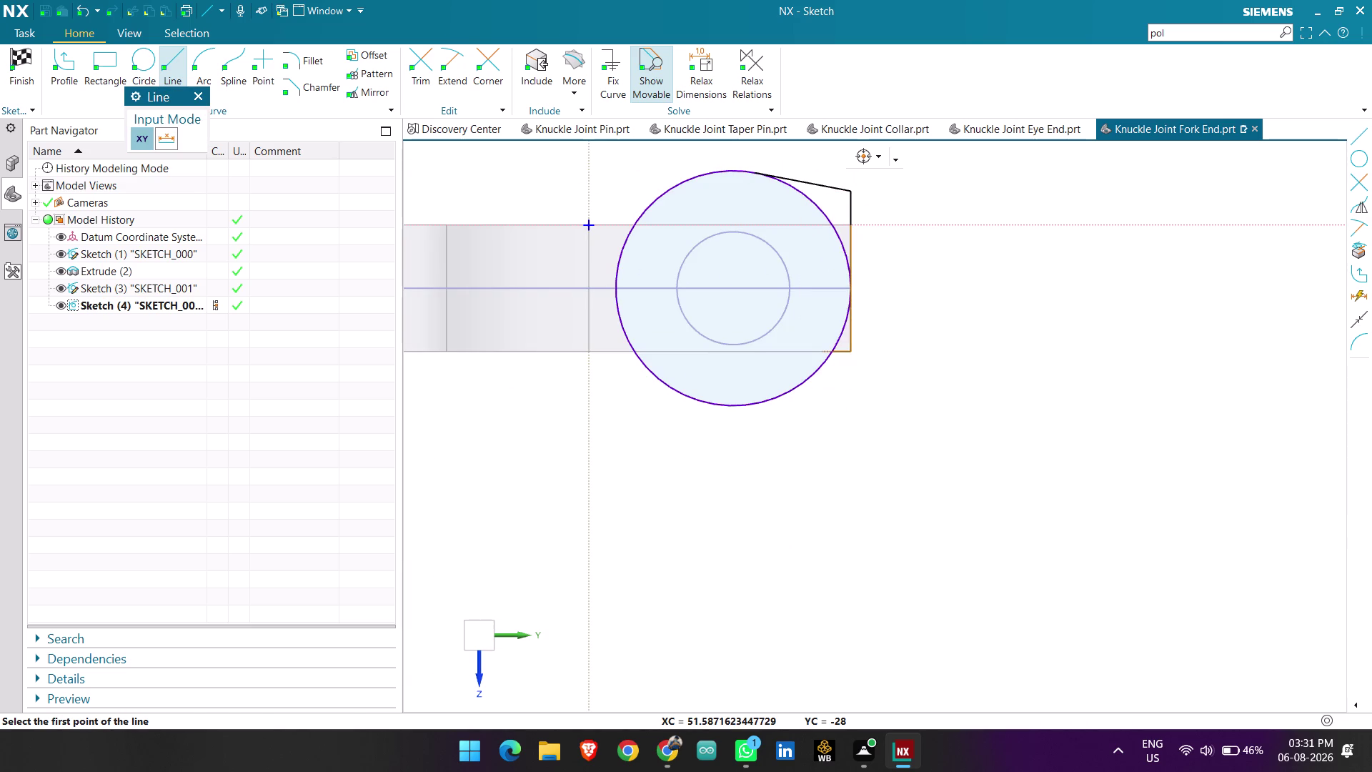
key(Escape)
scroll(up, 3)
click(838, 345)
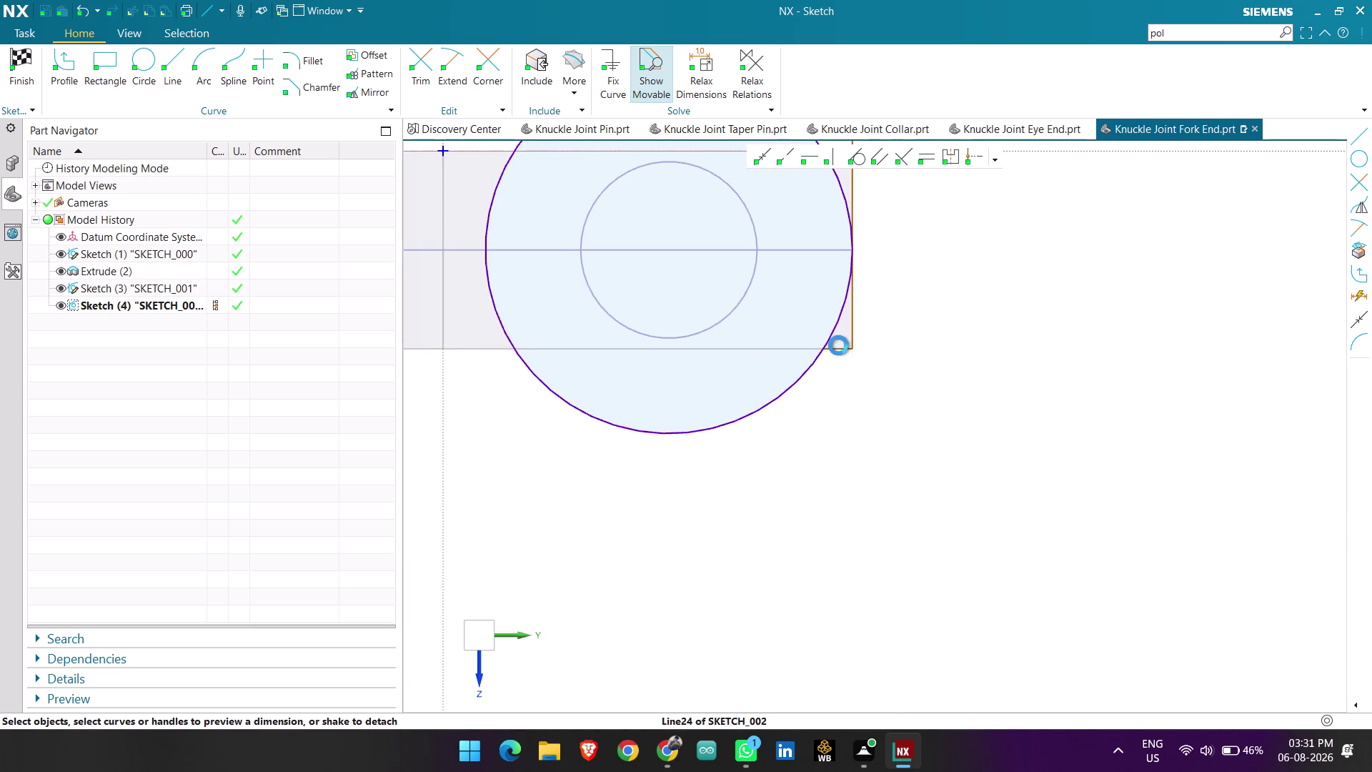
key(Delete)
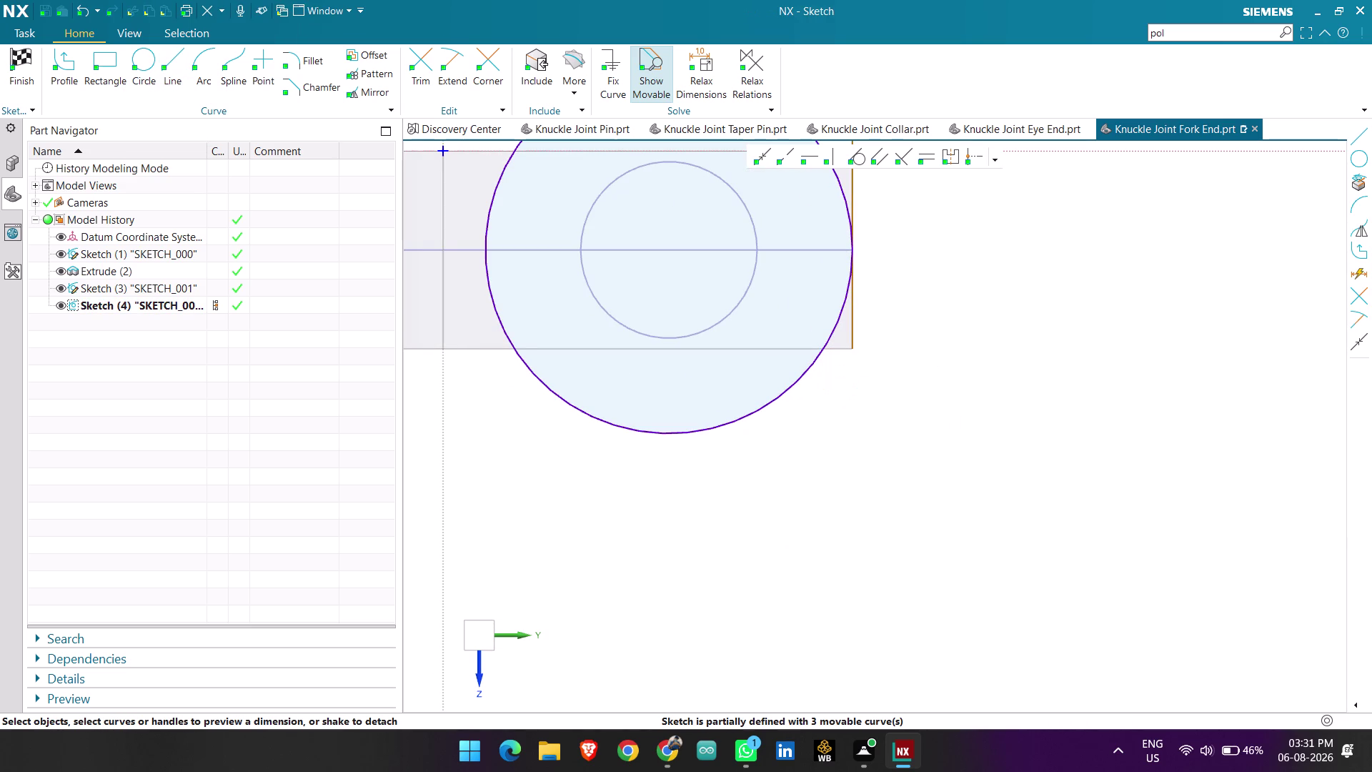
scroll(down, 3)
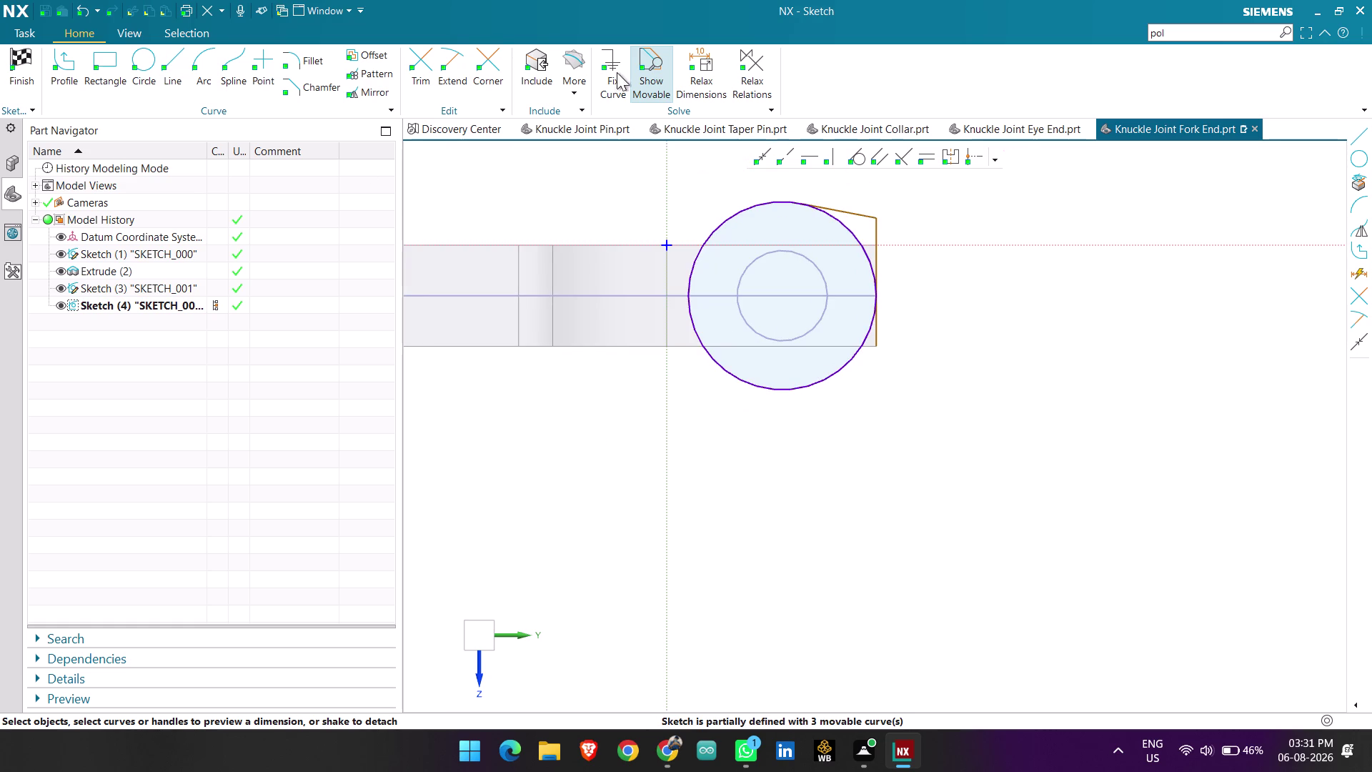
Project the horizontal centre edge into the sketch as a reference line.
click(581, 58)
click(609, 136)
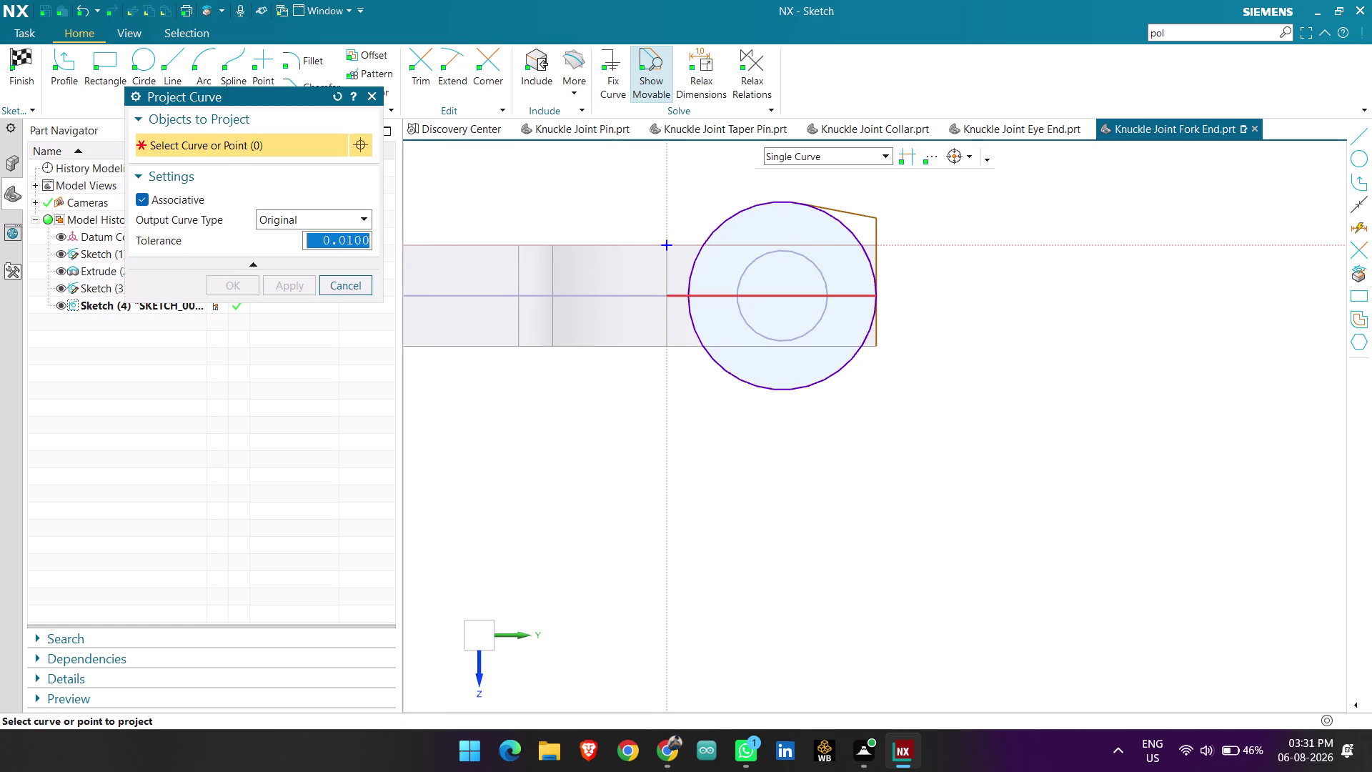
click(763, 297)
click(224, 279)
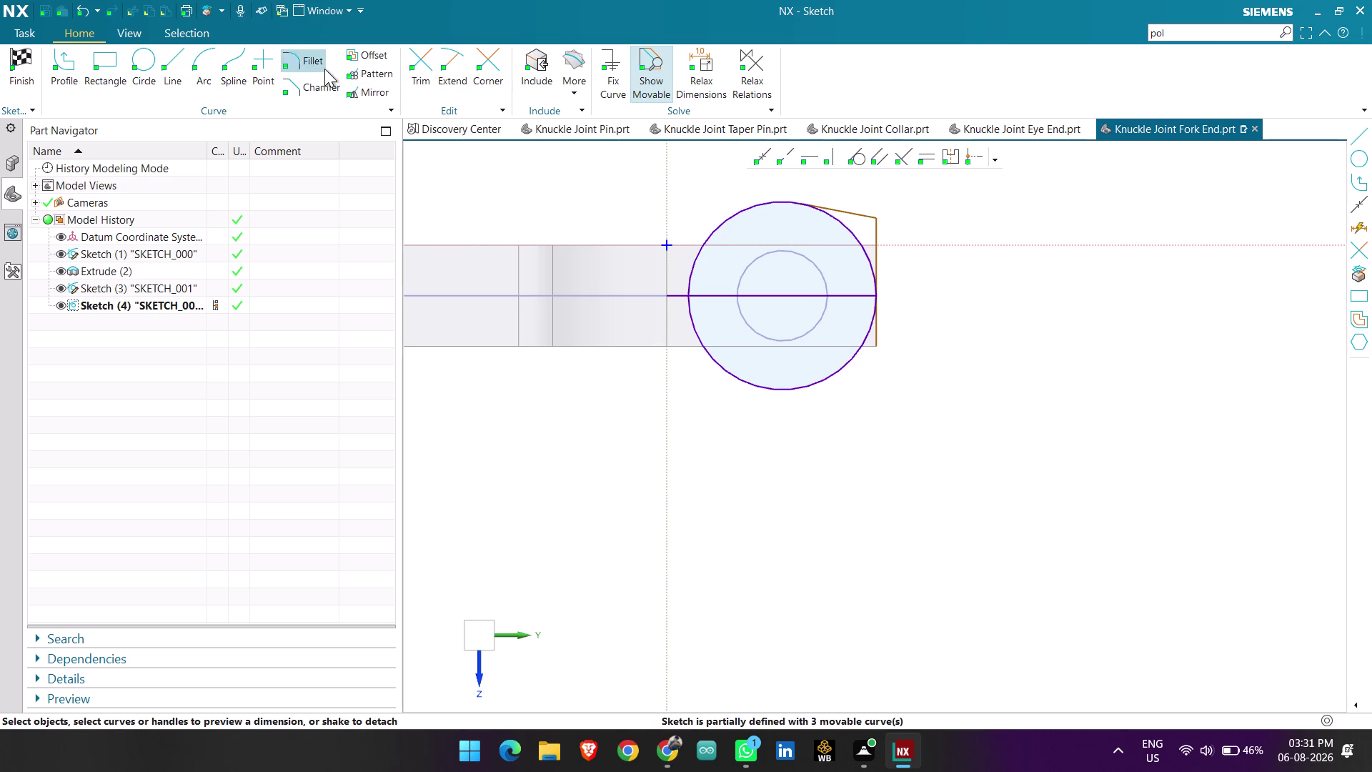
Mirror the slanted and short vertical lines about the projected centreline.
click(368, 92)
scroll(up, 3)
scroll(up, 3)
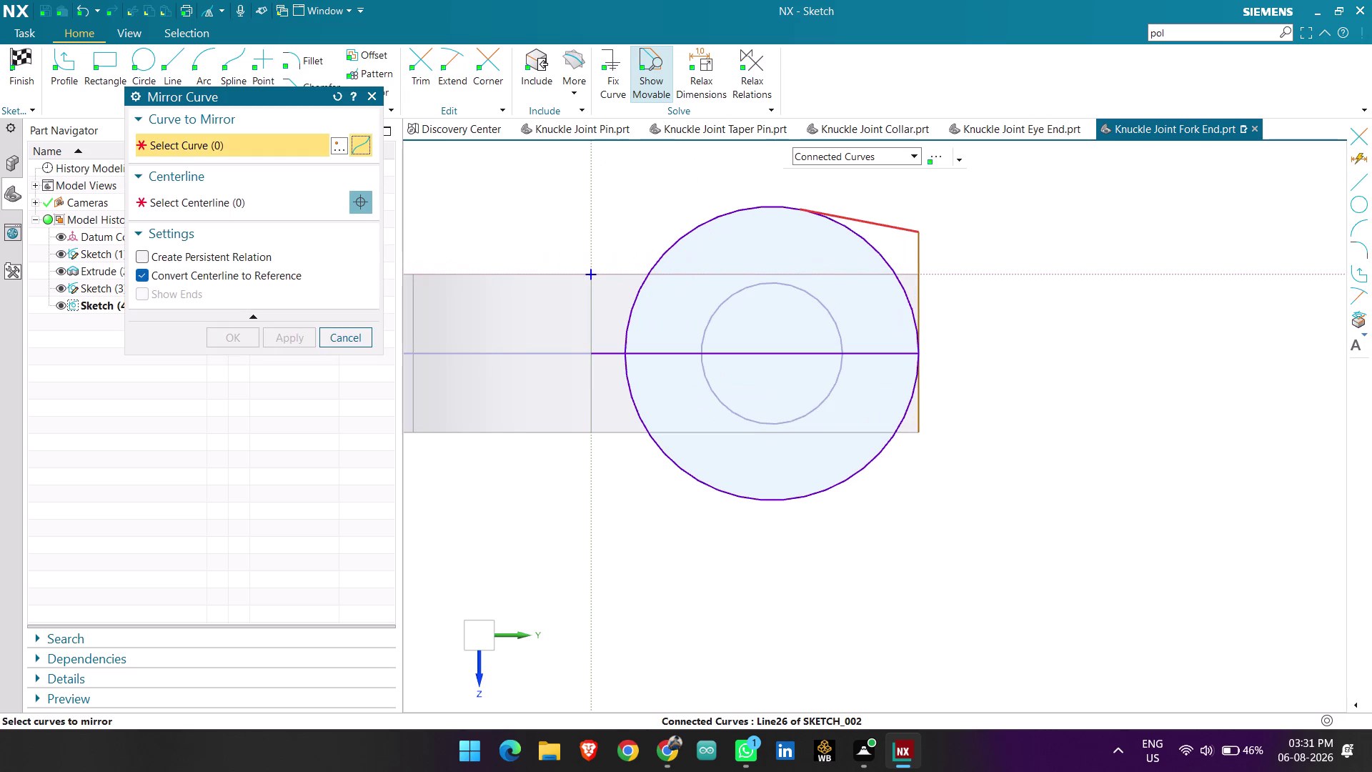
click(876, 154)
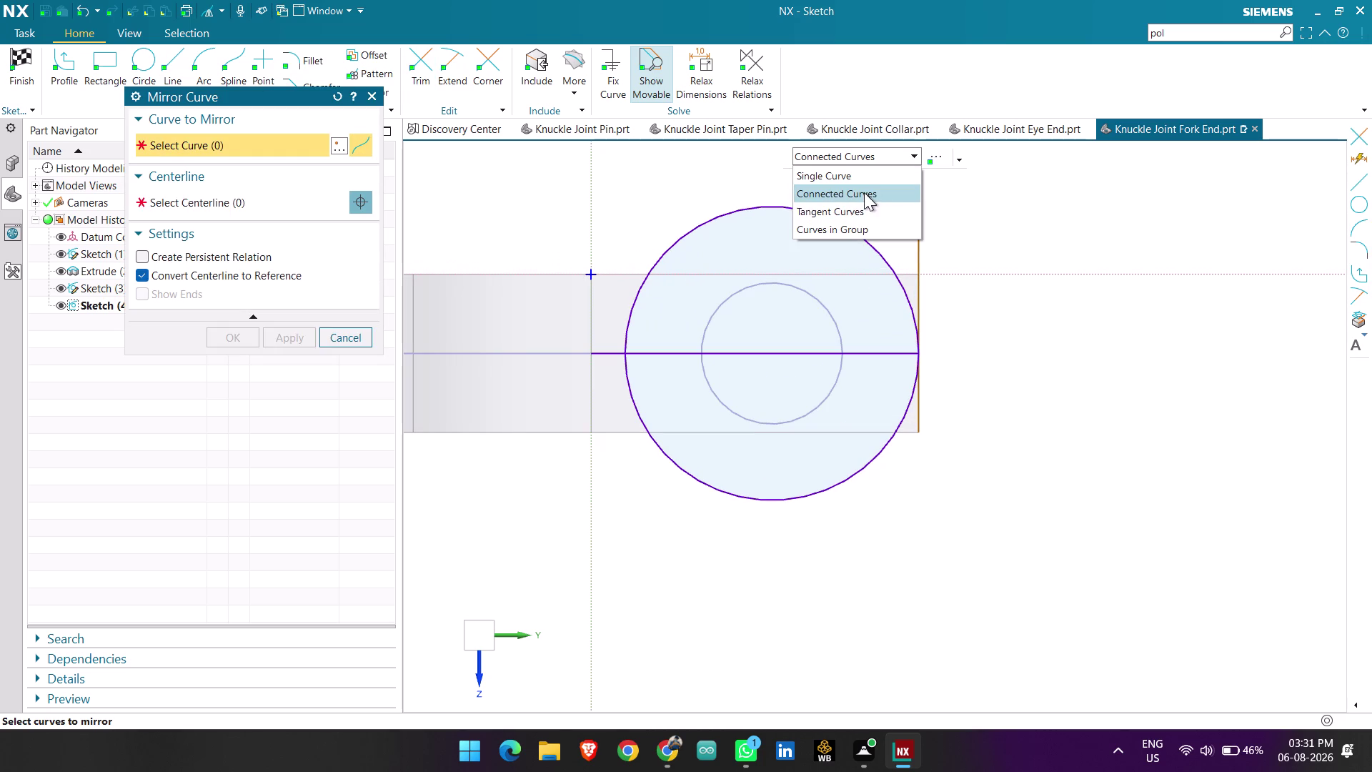
click(866, 170)
click(876, 220)
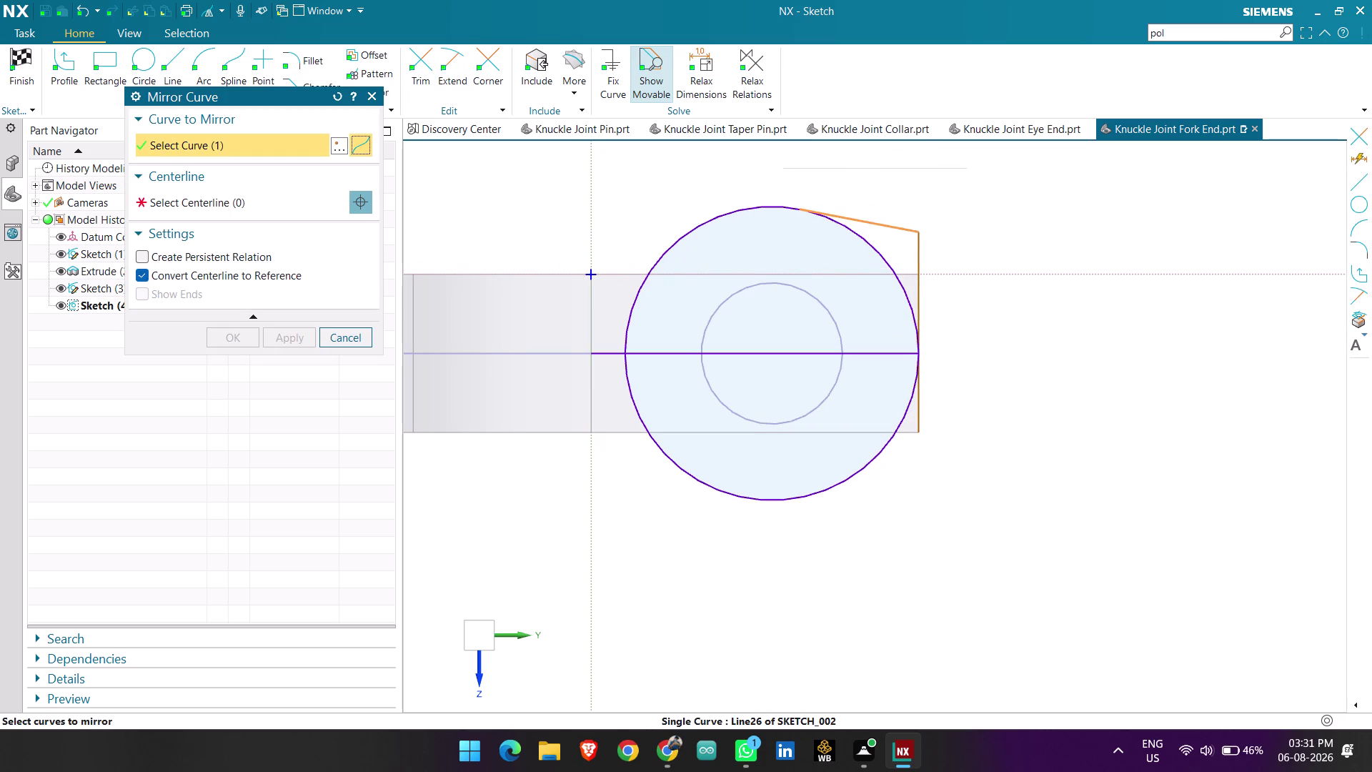
click(915, 254)
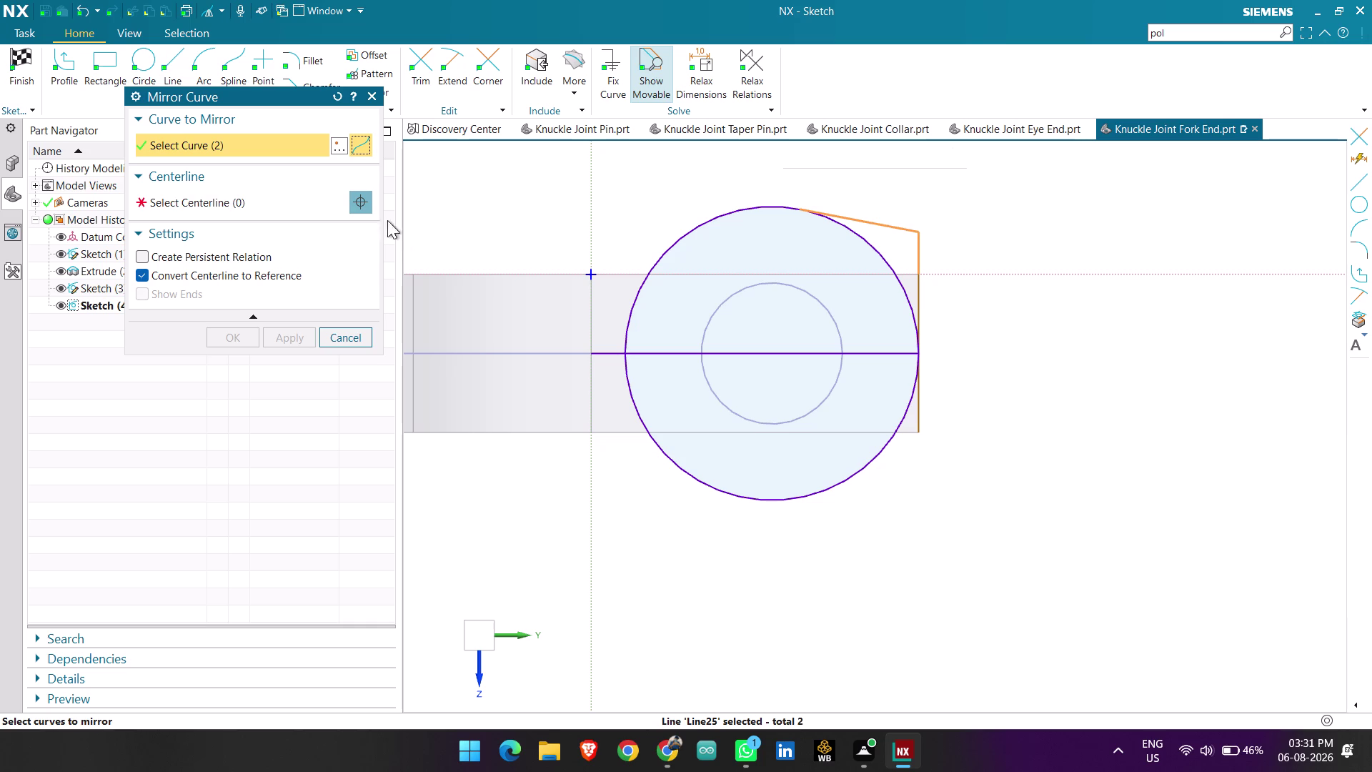
click(301, 201)
click(745, 355)
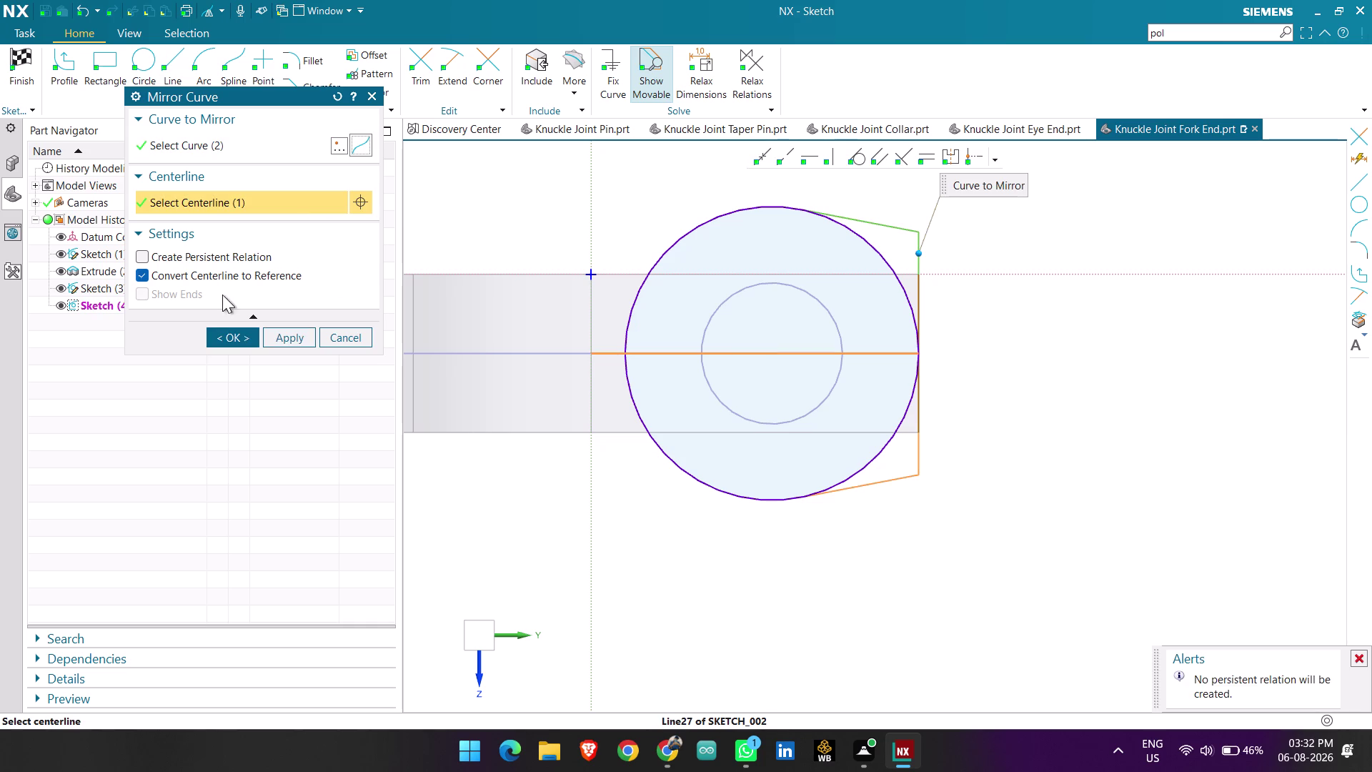
click(232, 335)
scroll(down, 3)
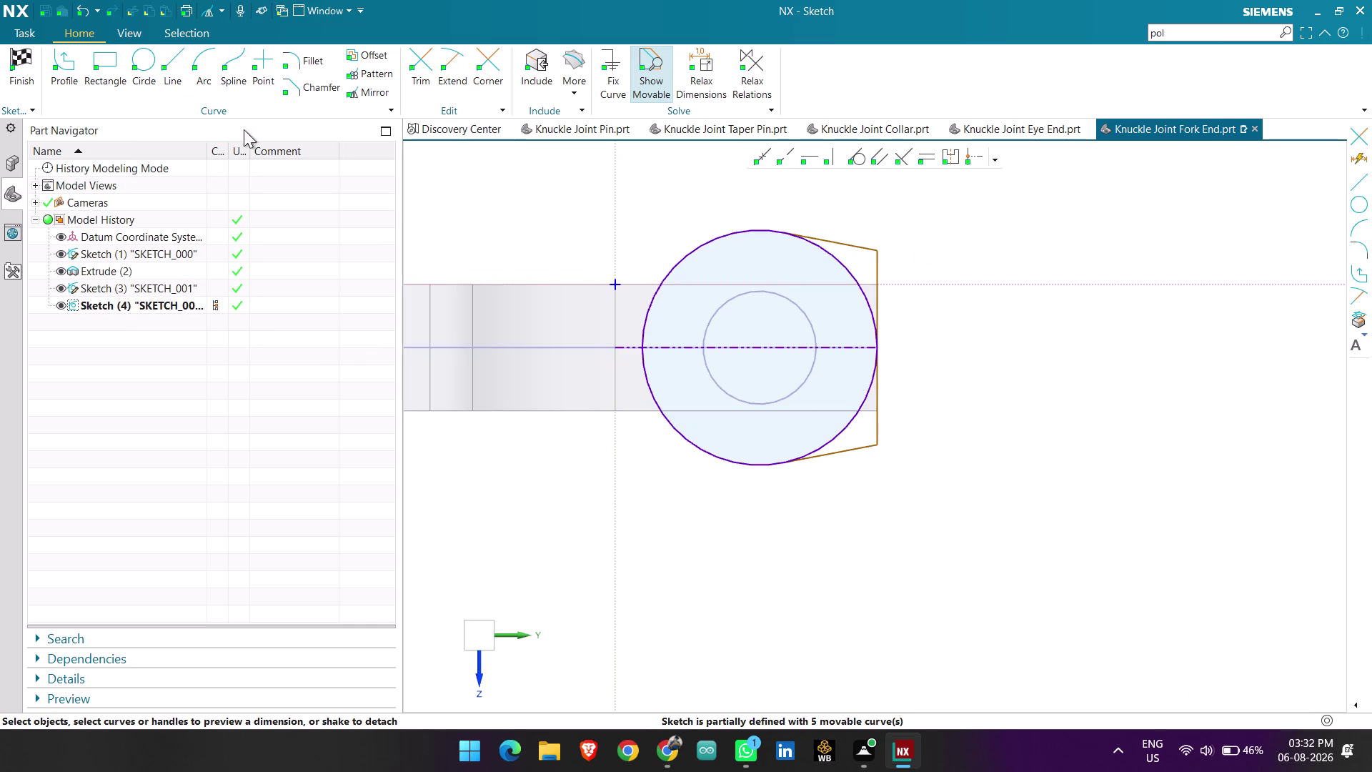
Trim away the circle's left arc, keeping the right arc between the slanted lines.
click(411, 61)
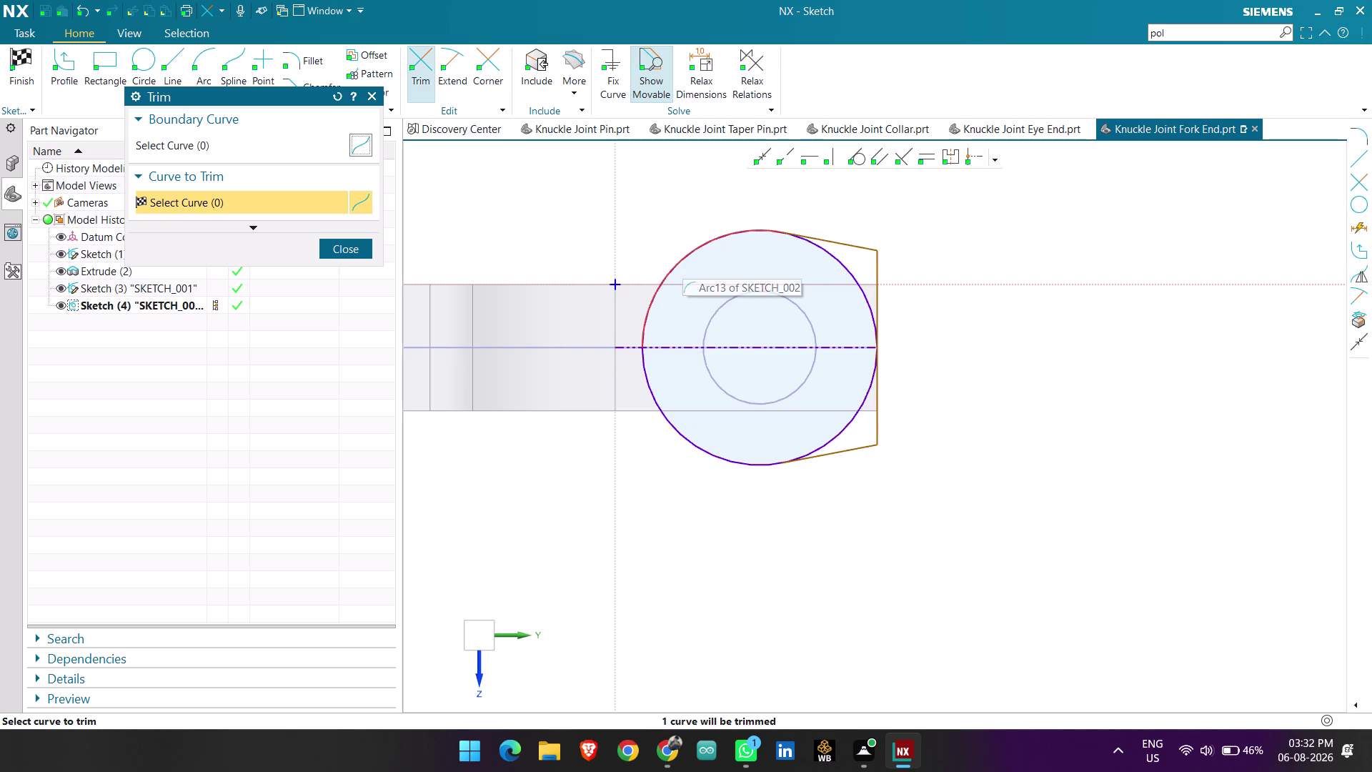
click(683, 260)
click(492, 399)
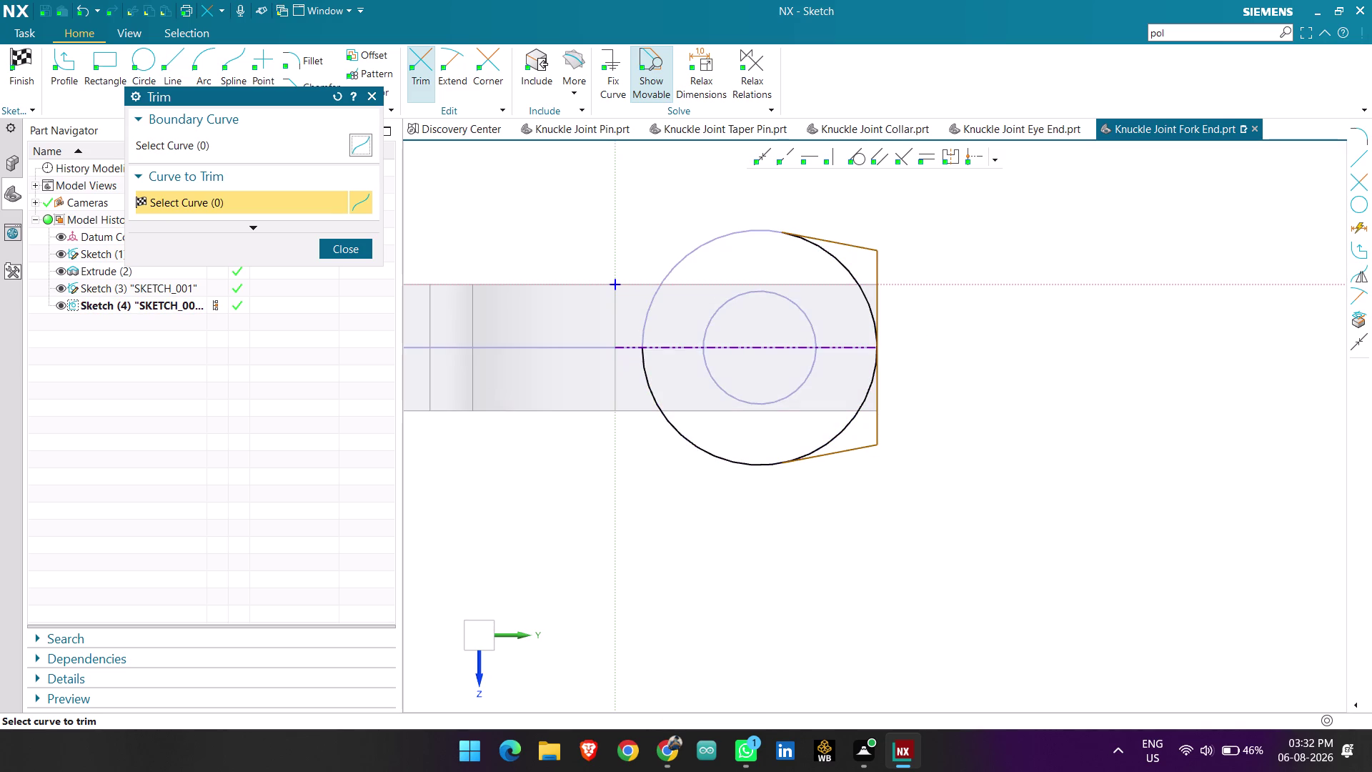
click(652, 382)
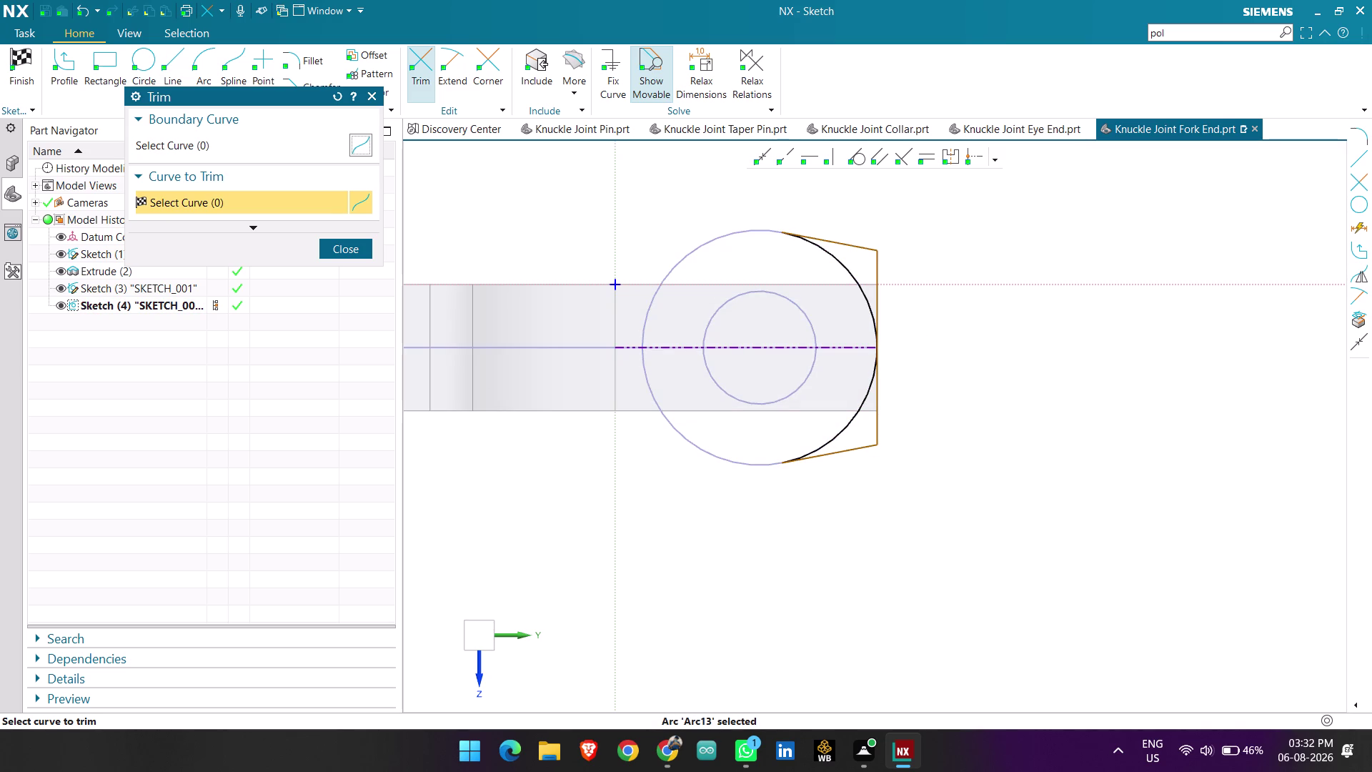
click(339, 248)
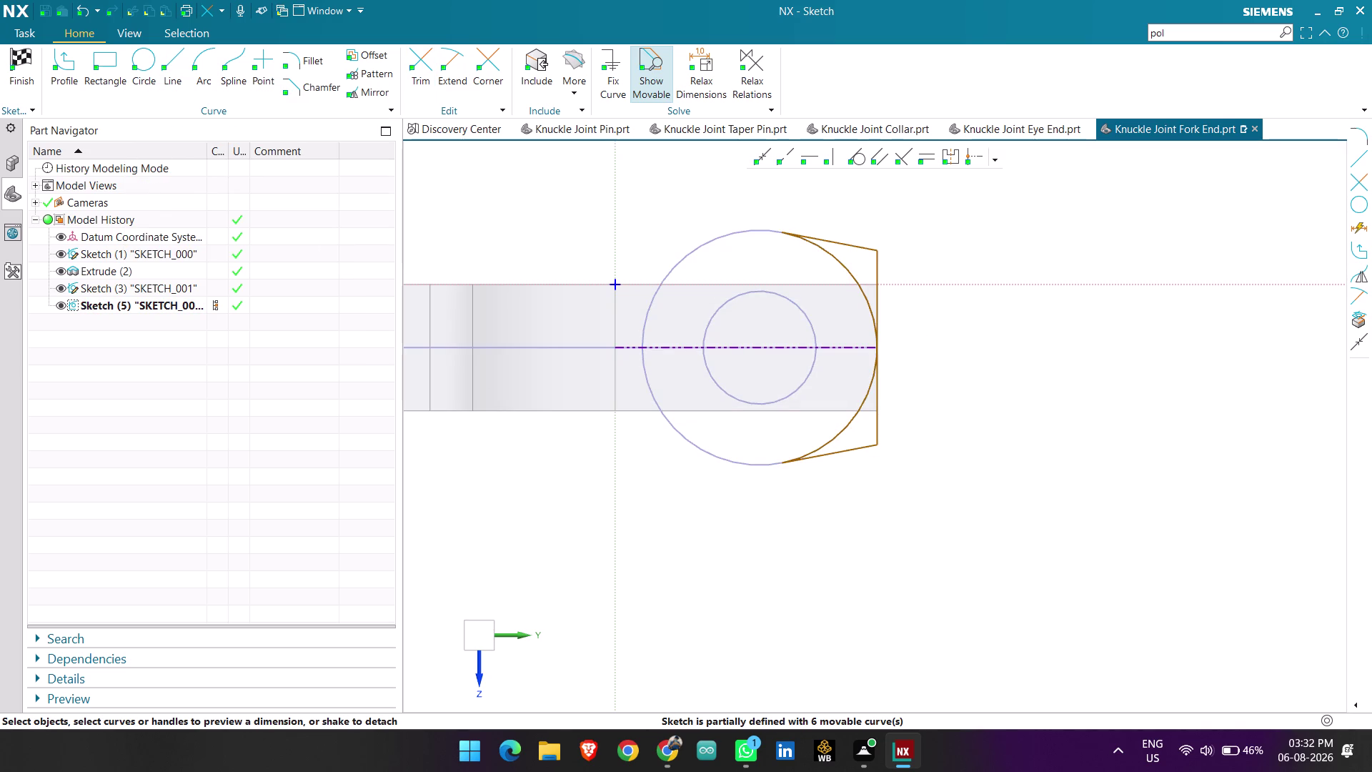
scroll(up, 3)
scroll(up, 3)
scroll(down, 3)
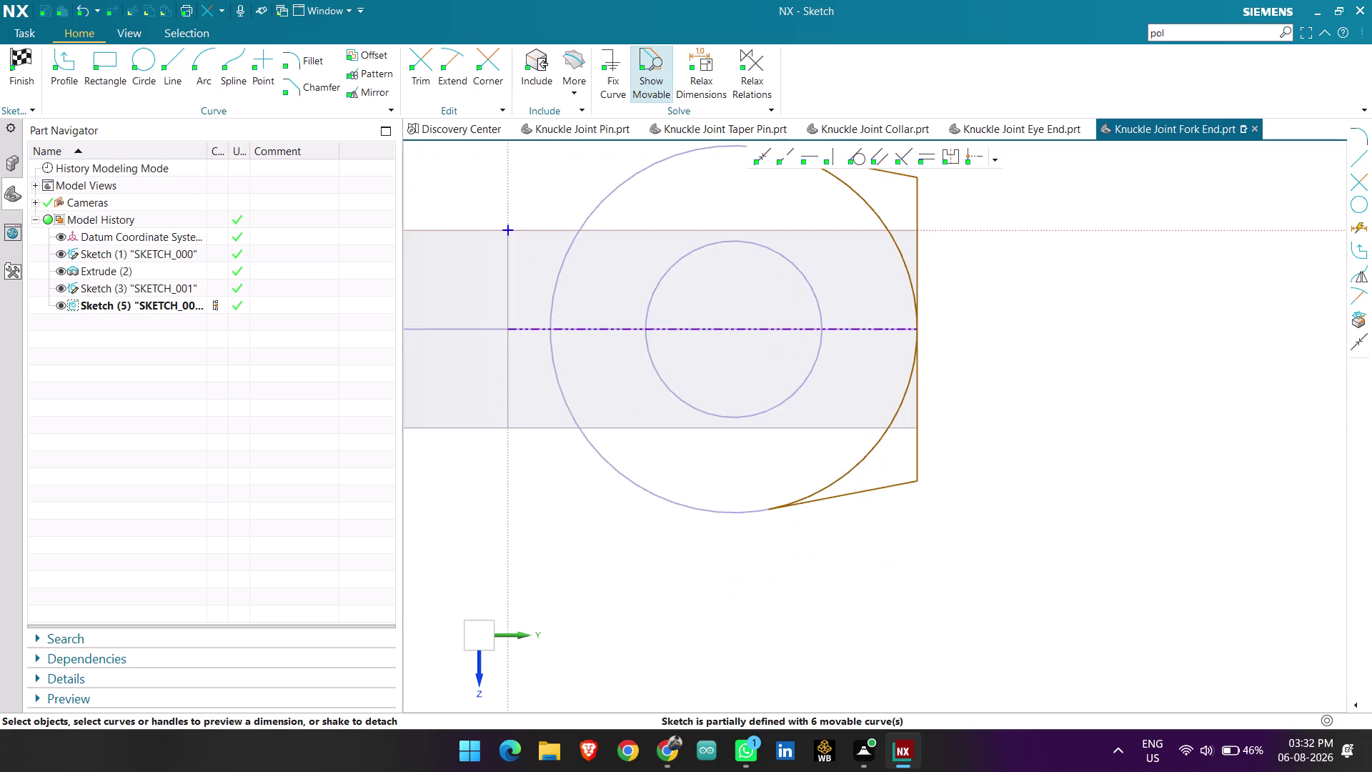
scroll(down, 3)
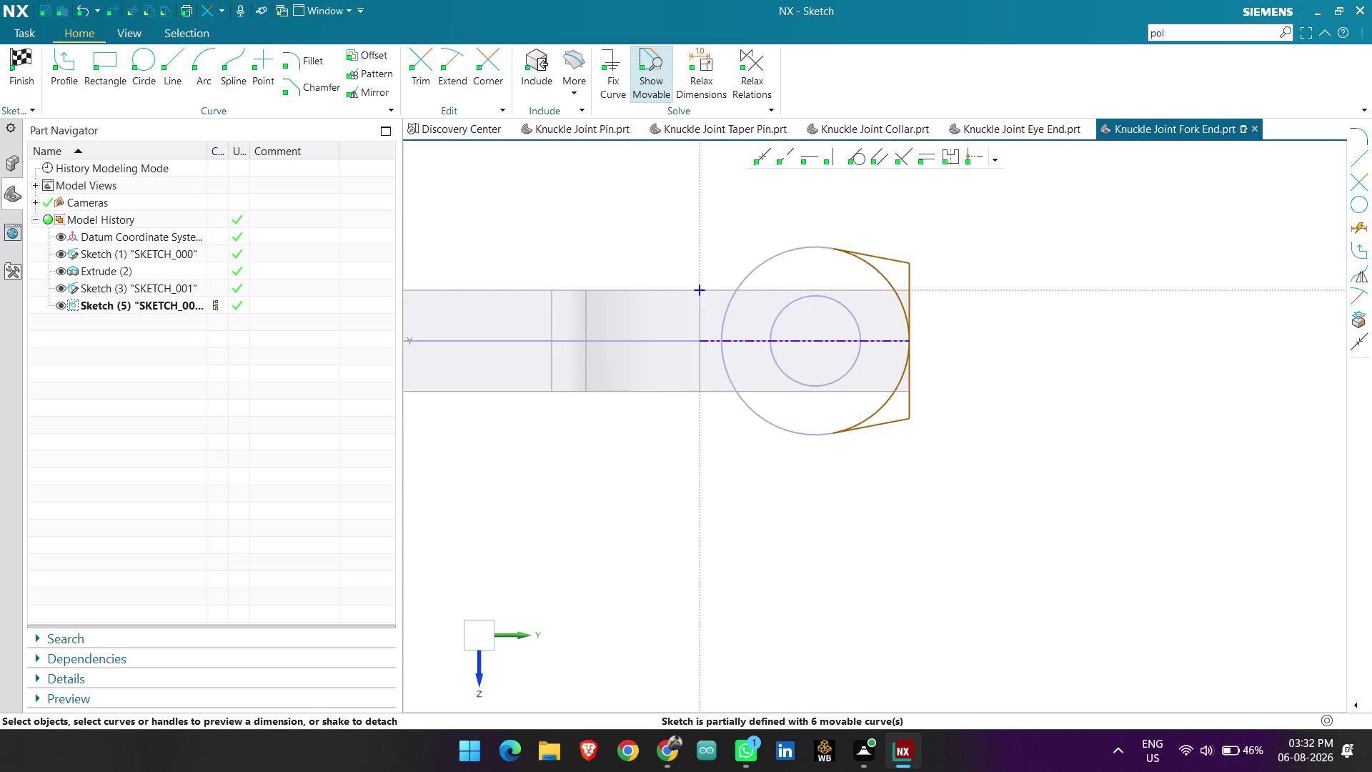
Delete the upper and lower short vertical lines.
click(910, 391)
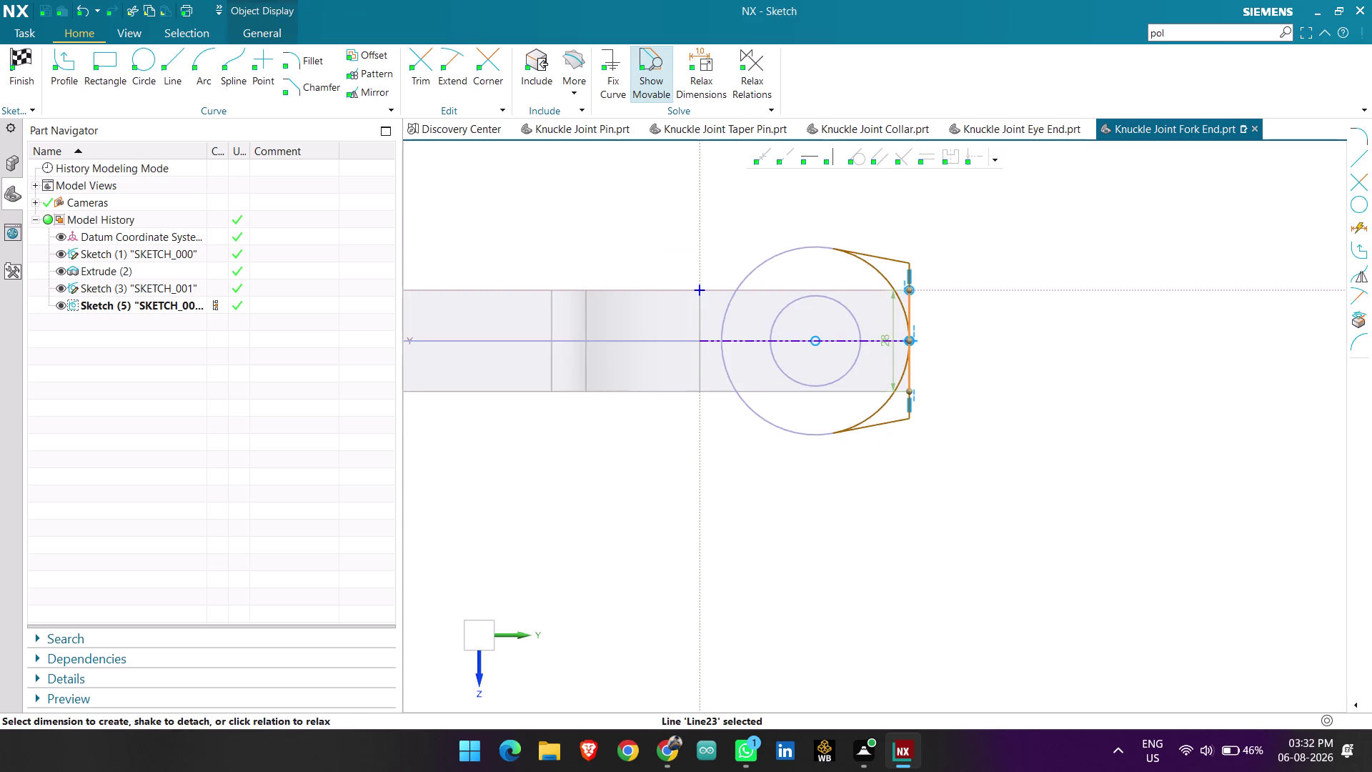
key(Delete)
scroll(up, 3)
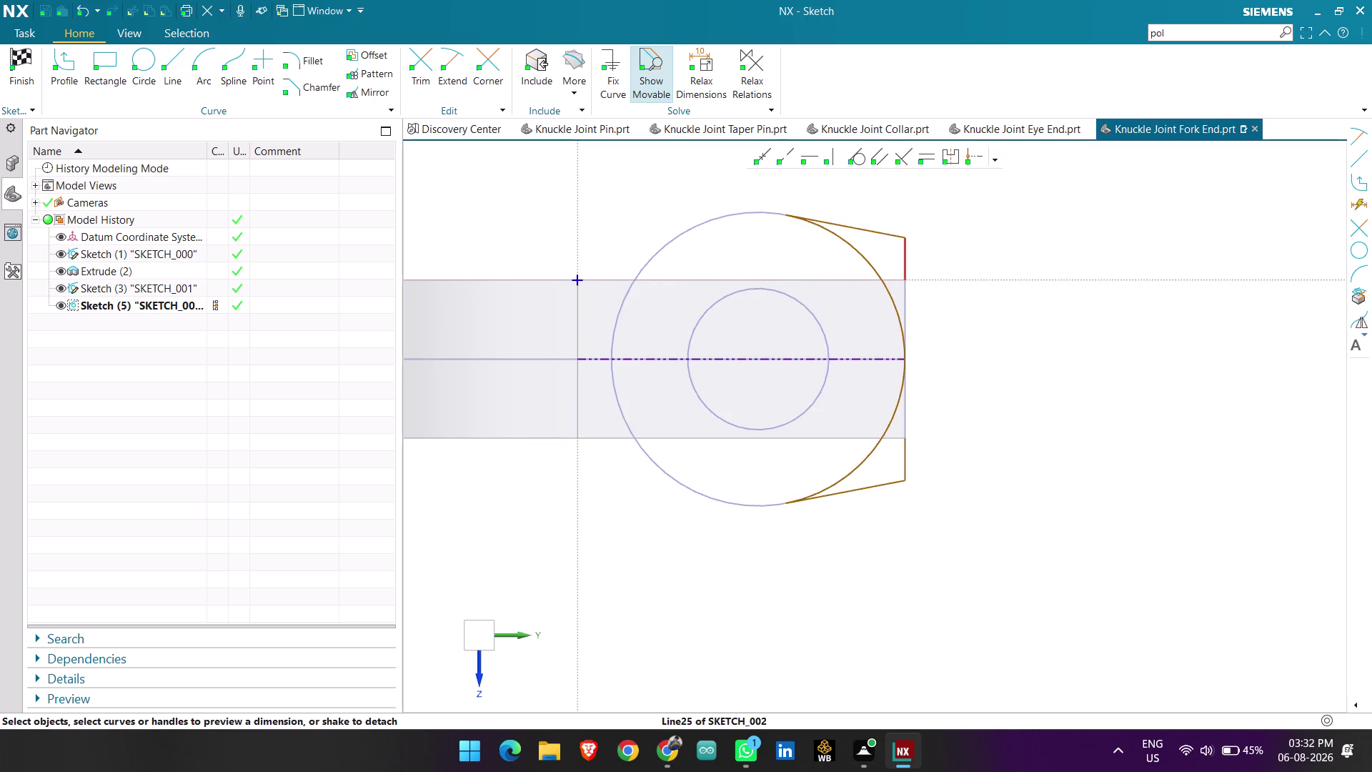
click(907, 255)
key(Delete)
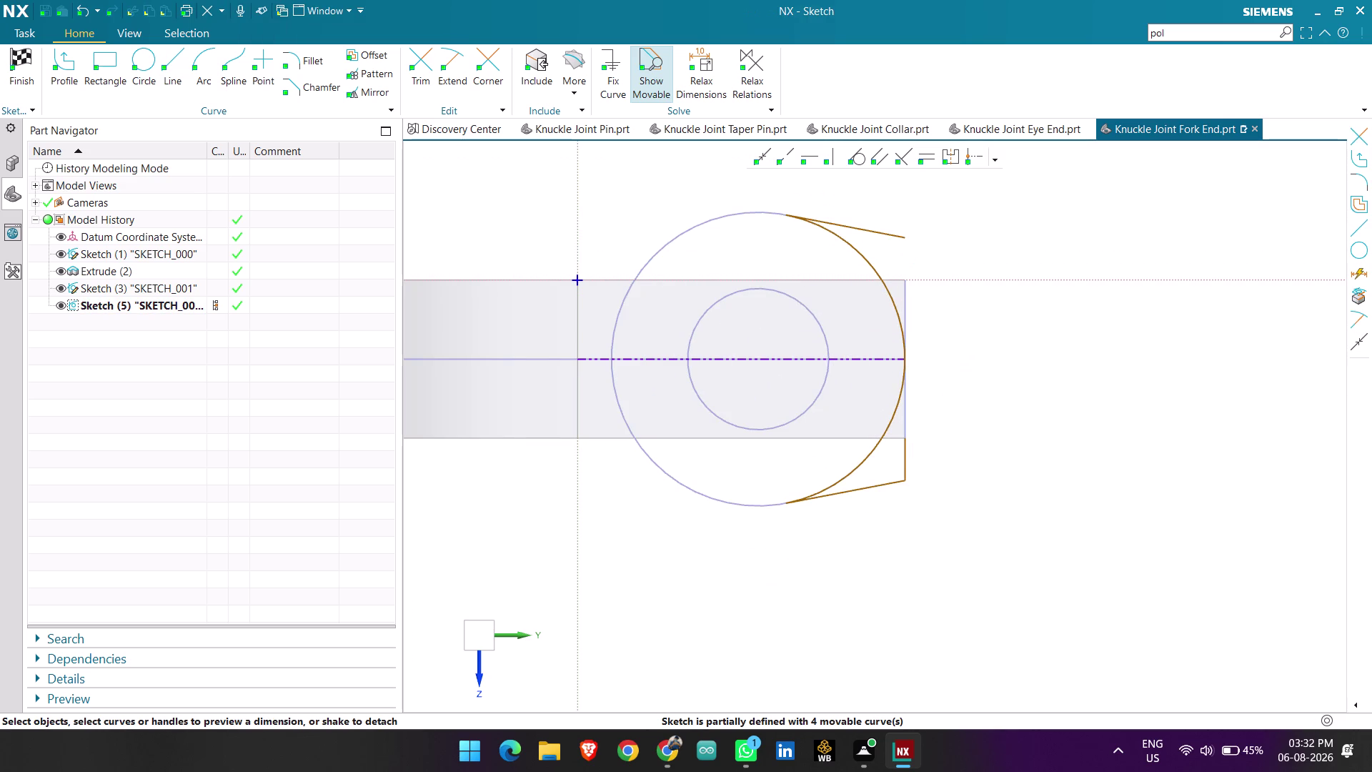
click(903, 454)
key(Delete)
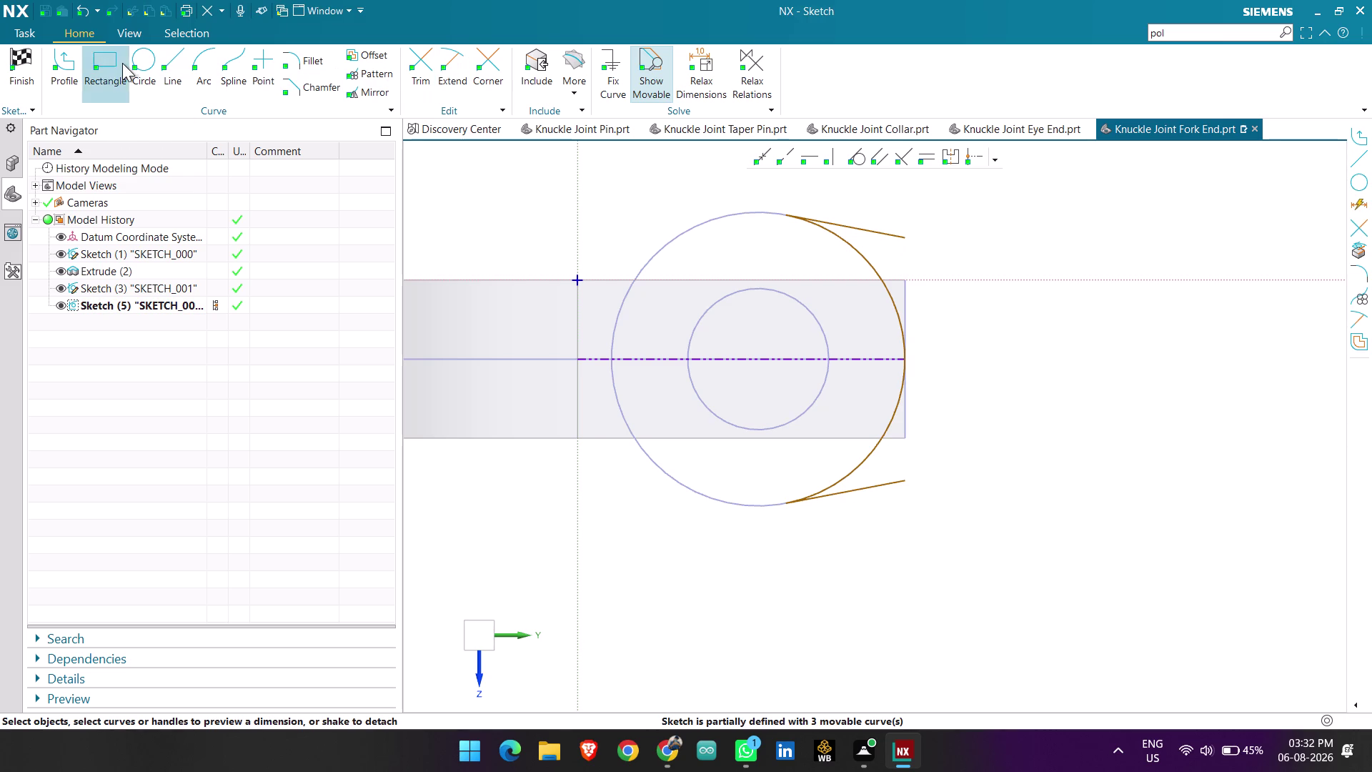
Draw a vertical closing line and a horizontal line at the lower tangent, then finish Sketch (5).
click(173, 60)
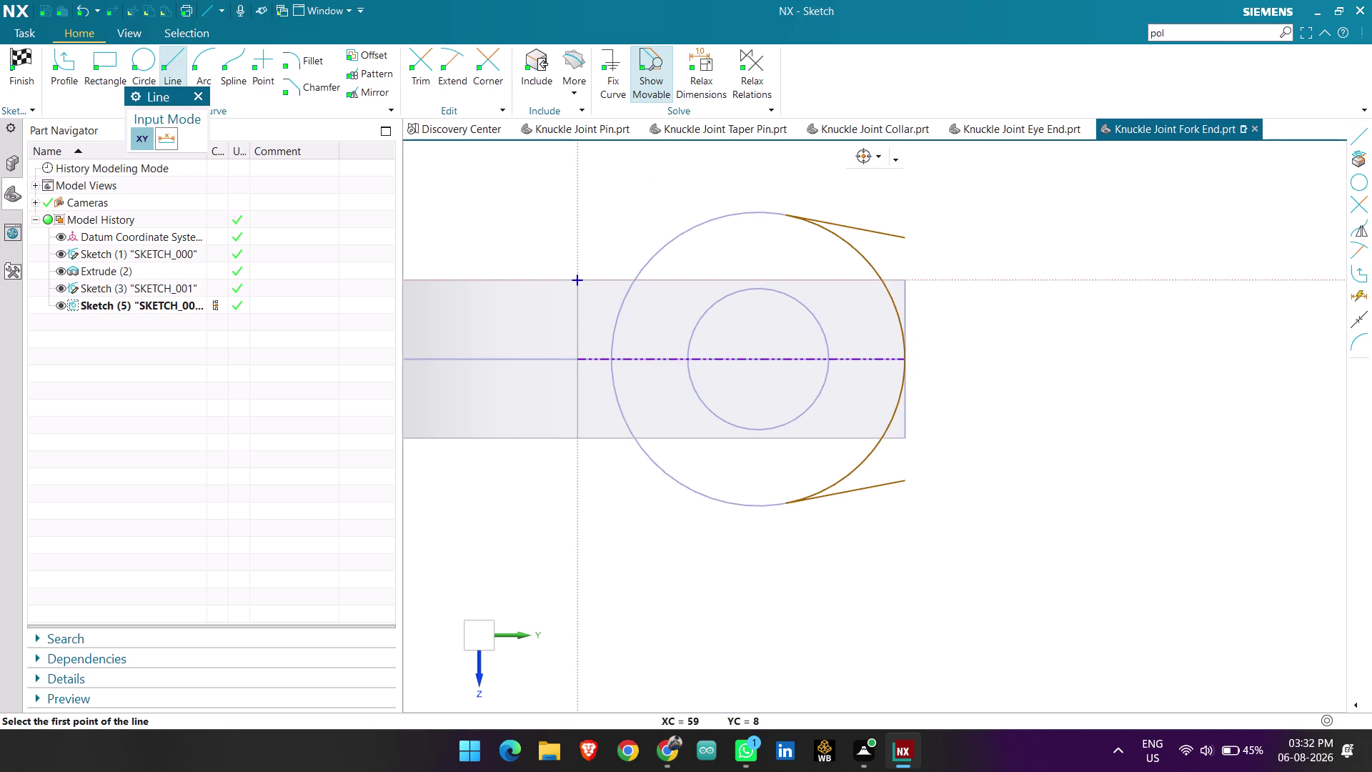
click(906, 237)
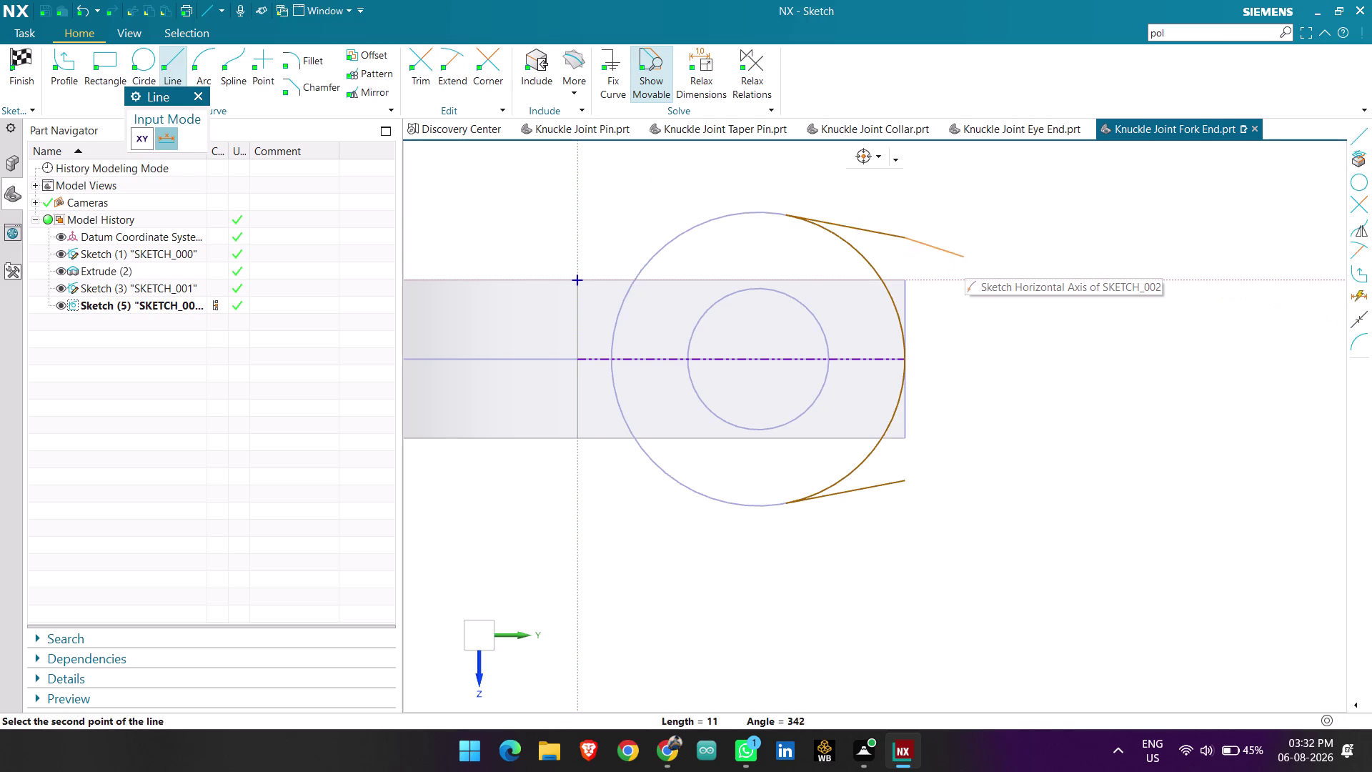
click(964, 249)
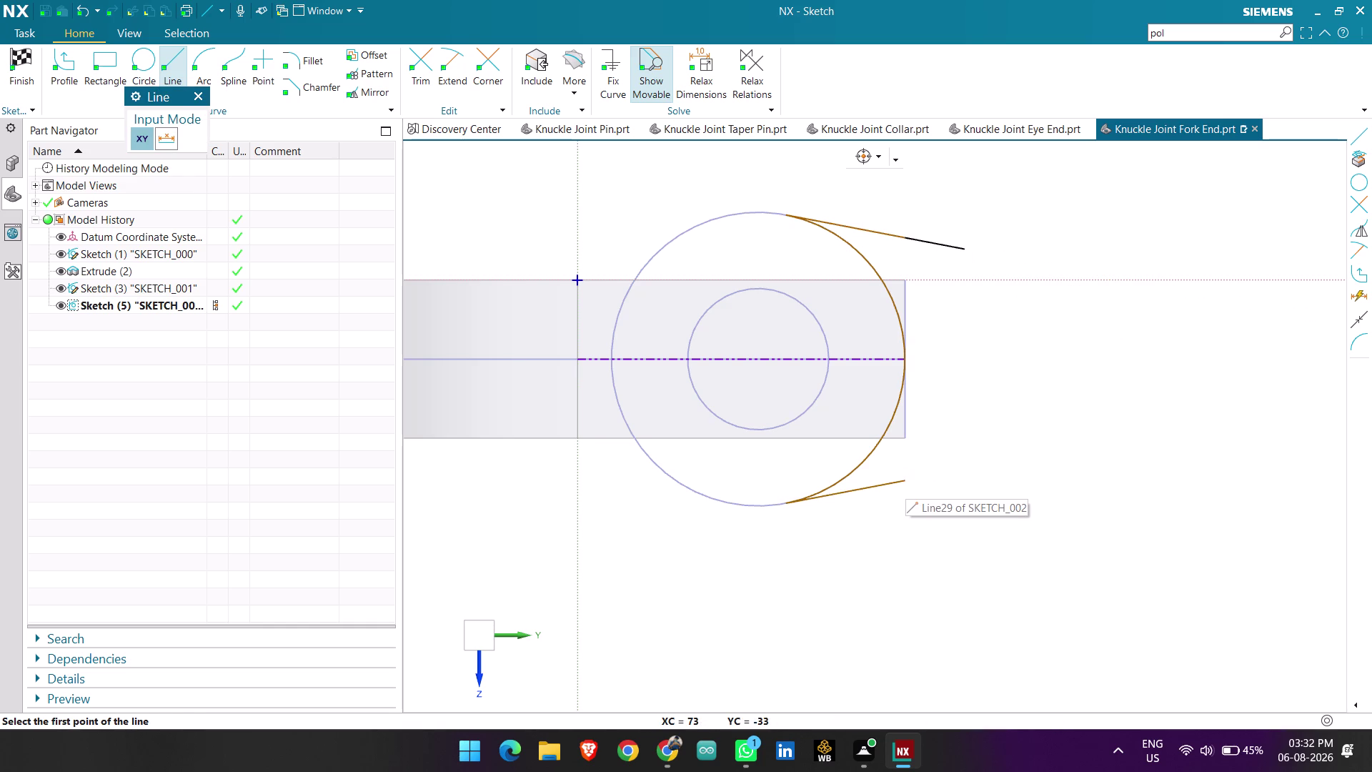
click(965, 252)
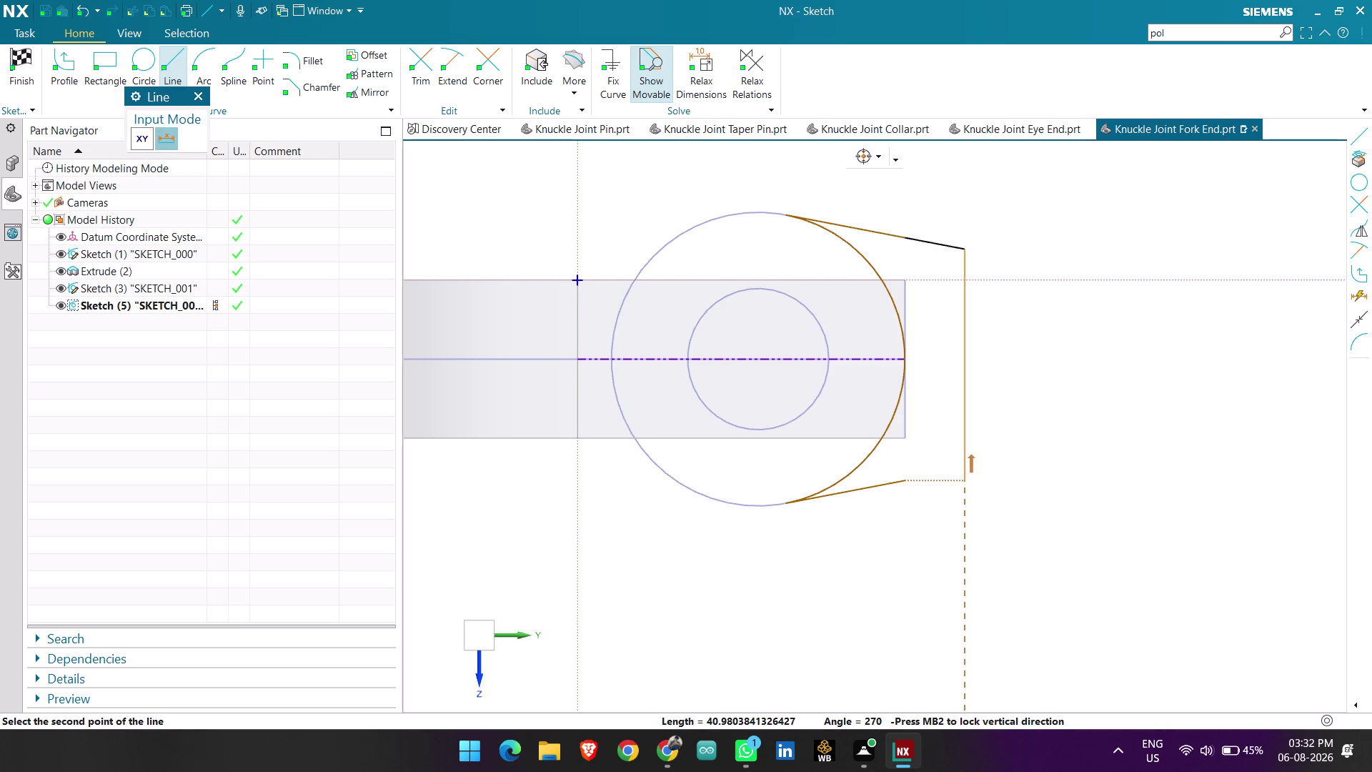
click(964, 476)
click(906, 484)
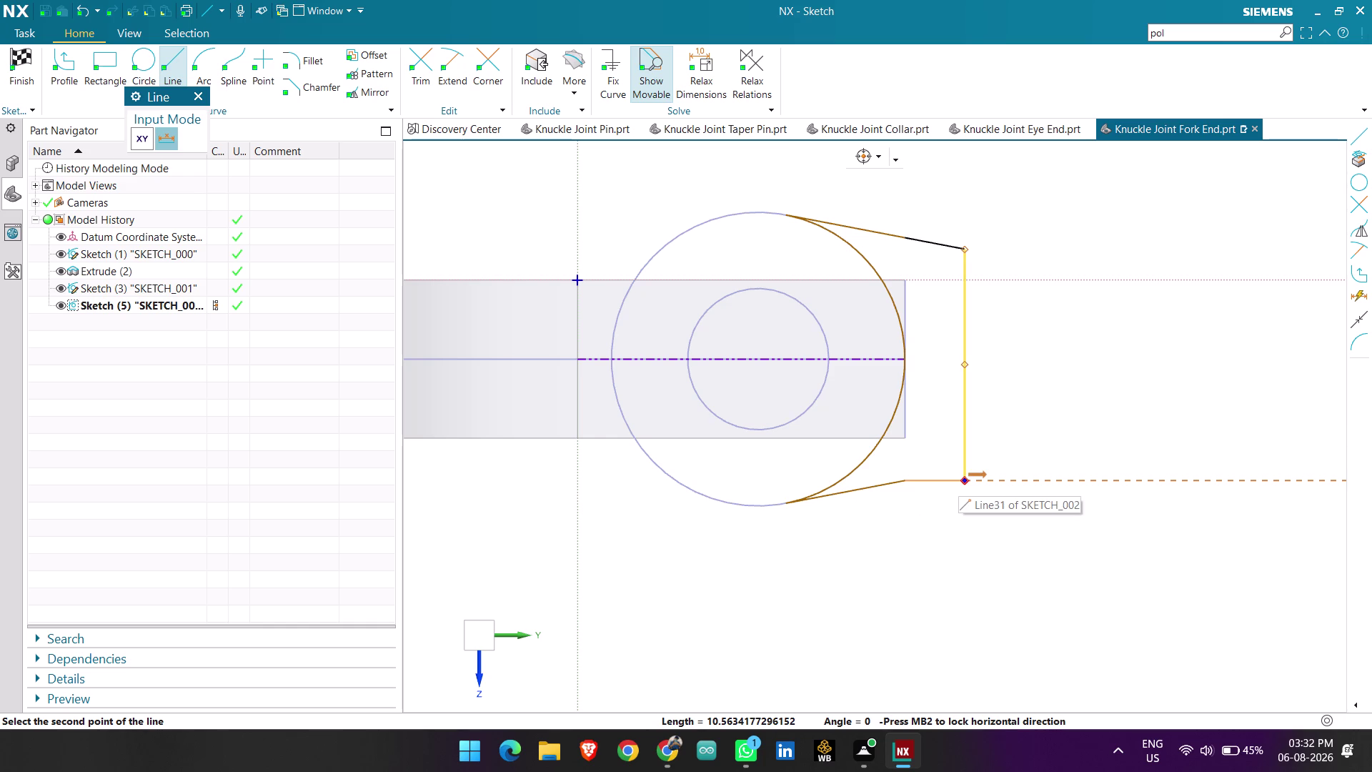
click(961, 479)
click(200, 93)
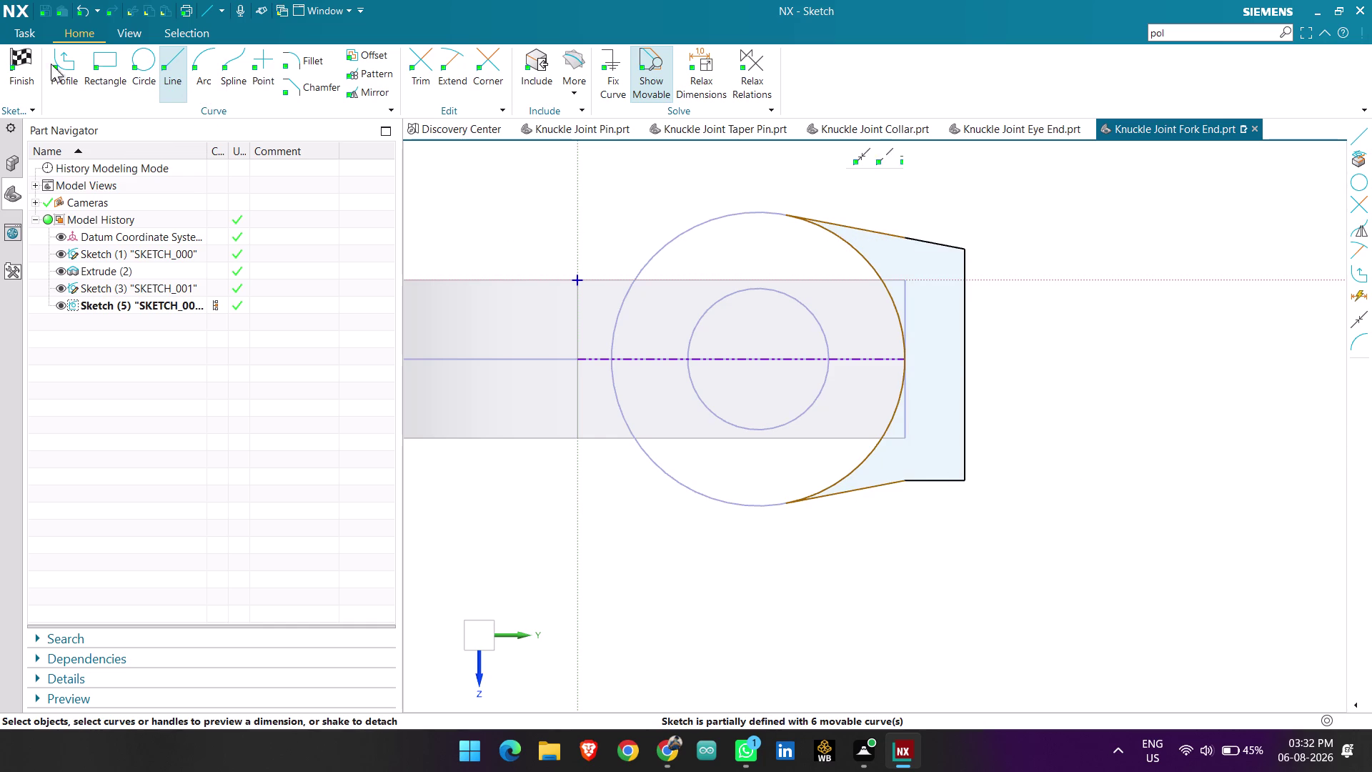
click(13, 61)
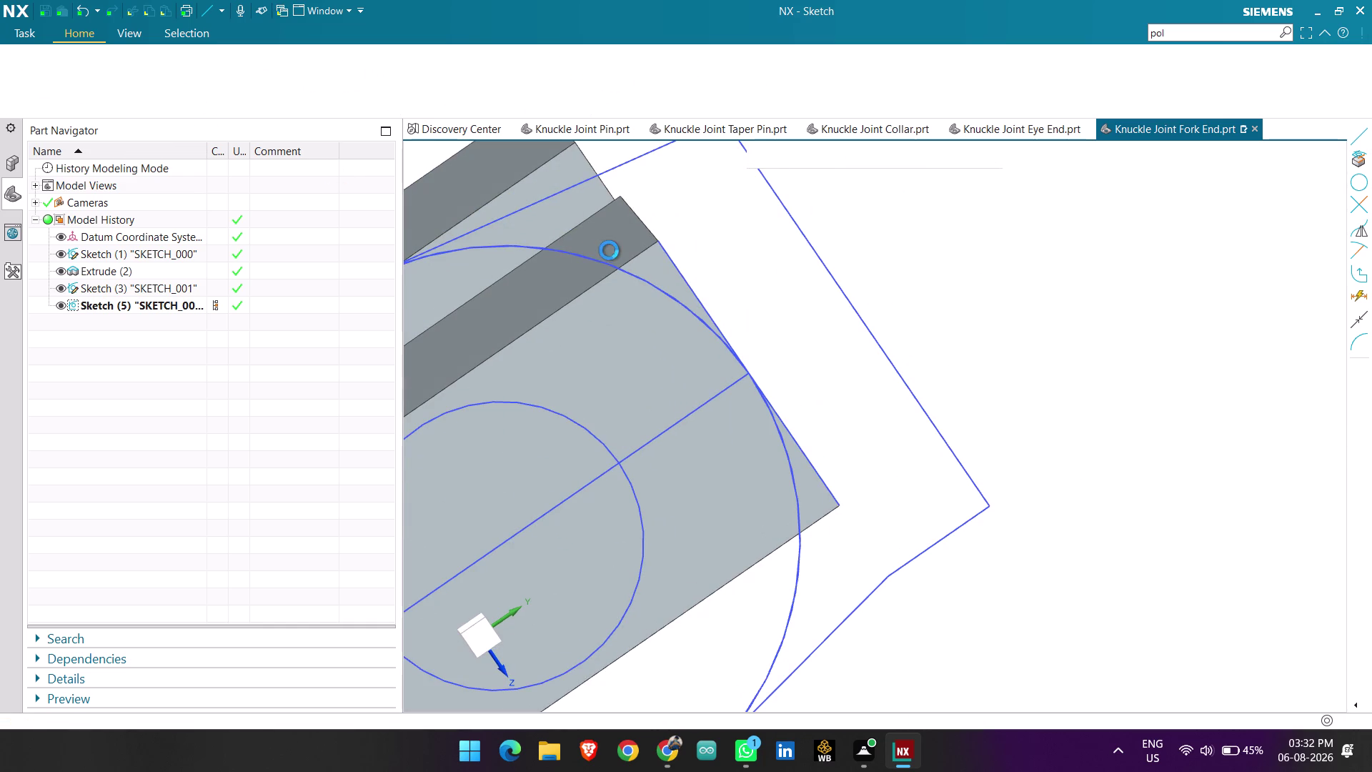
Start an extrusion of the closed outline as connected curves, with the direction reversed.
scroll(down, 3)
scroll(down, 3)
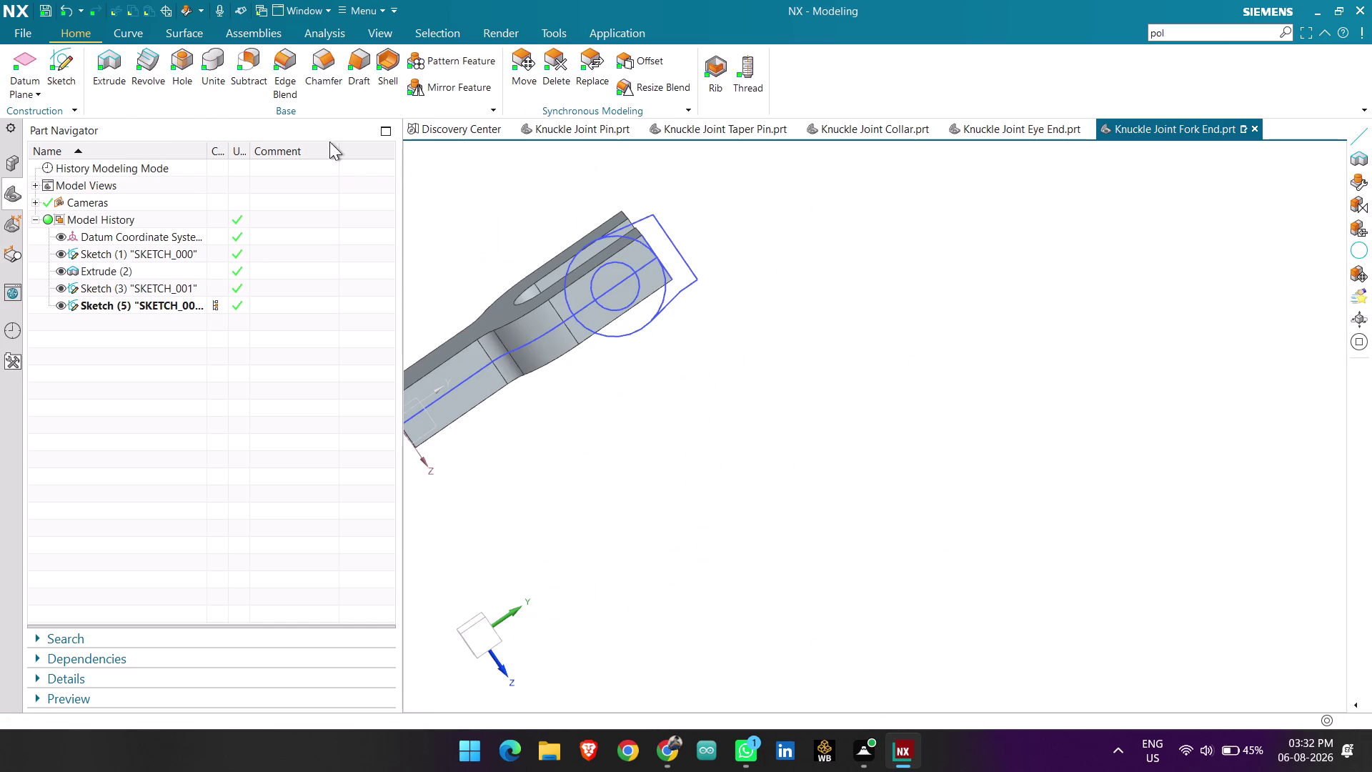
click(104, 61)
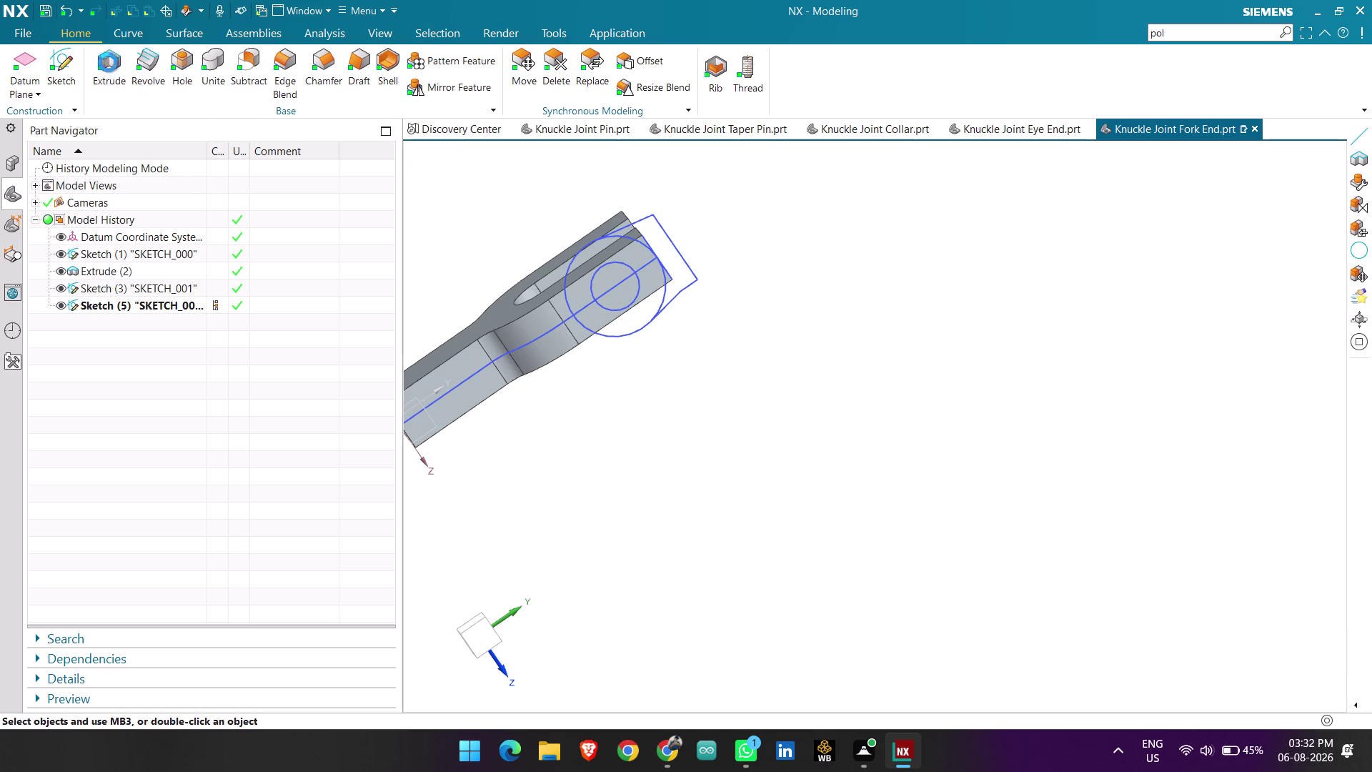
scroll(up, 3)
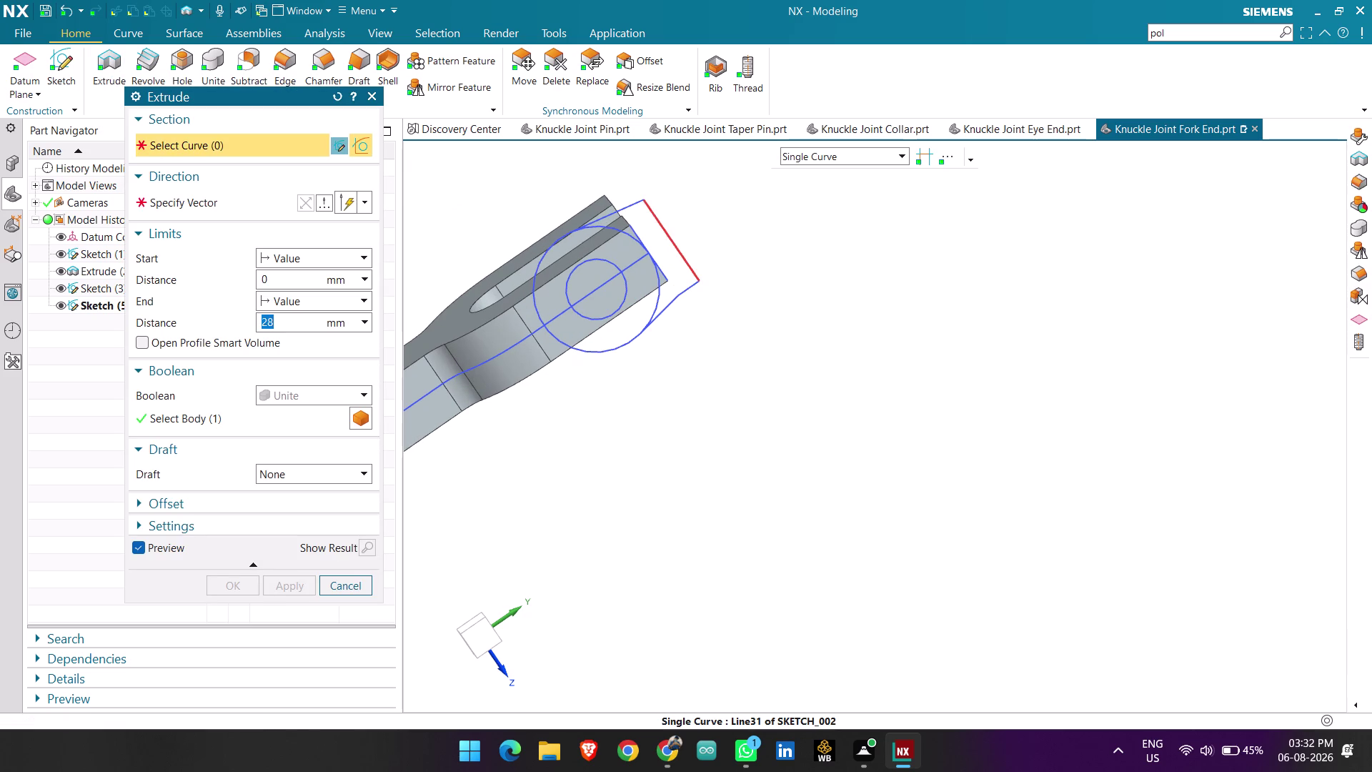
click(838, 157)
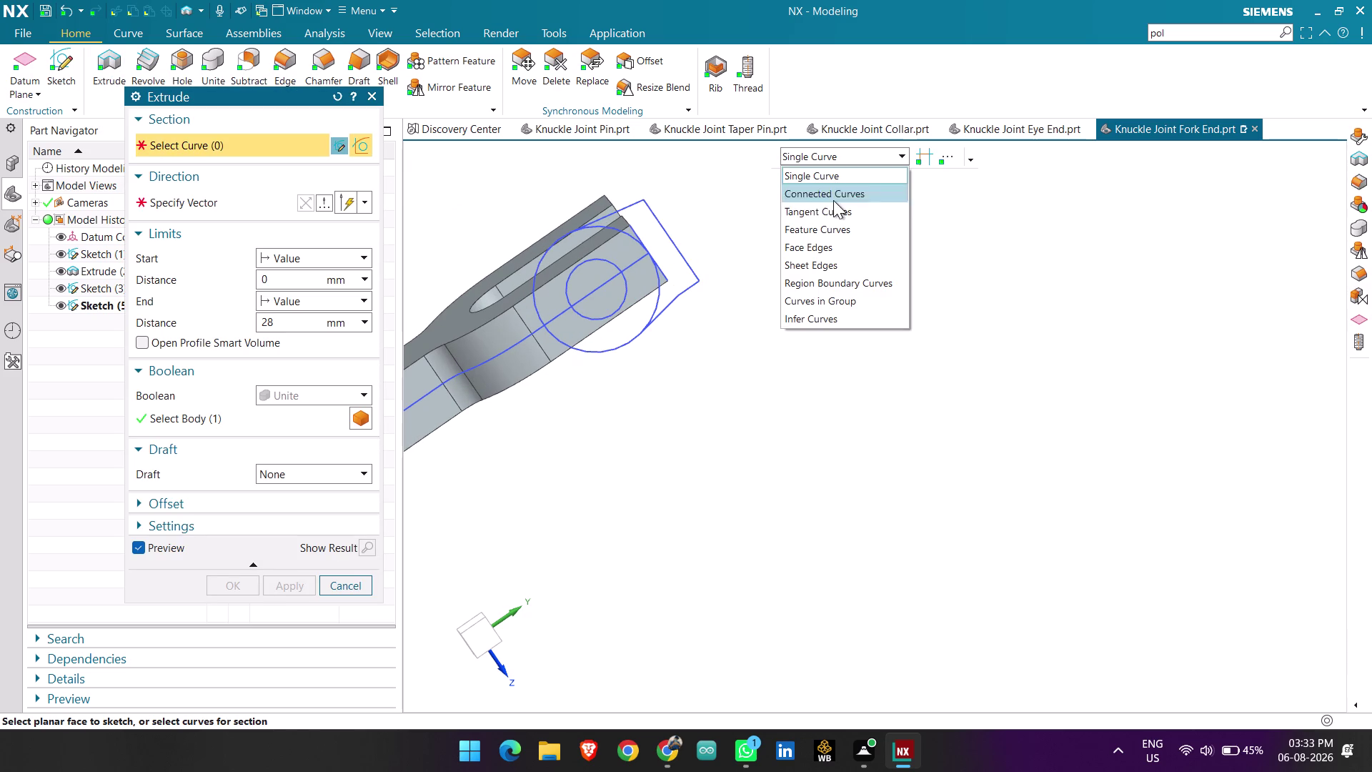
click(835, 193)
click(684, 248)
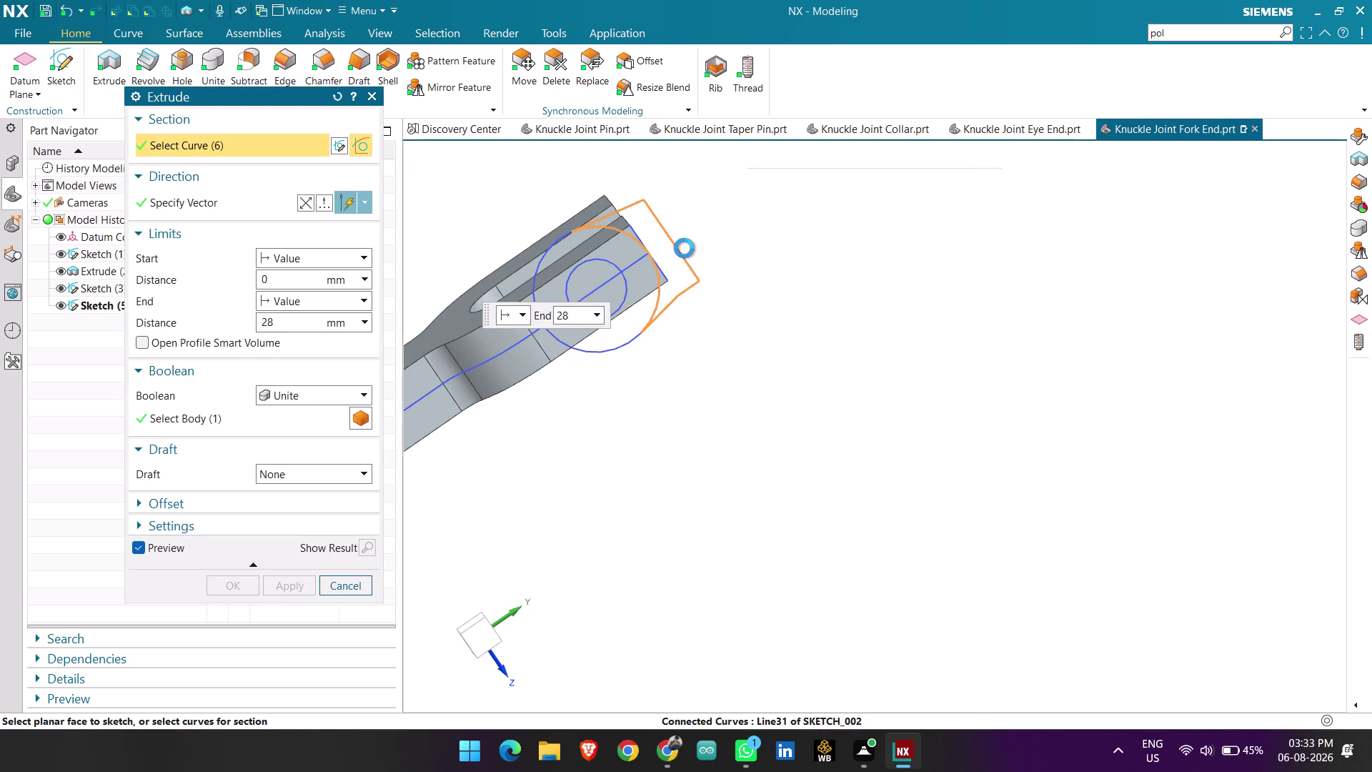
click(306, 204)
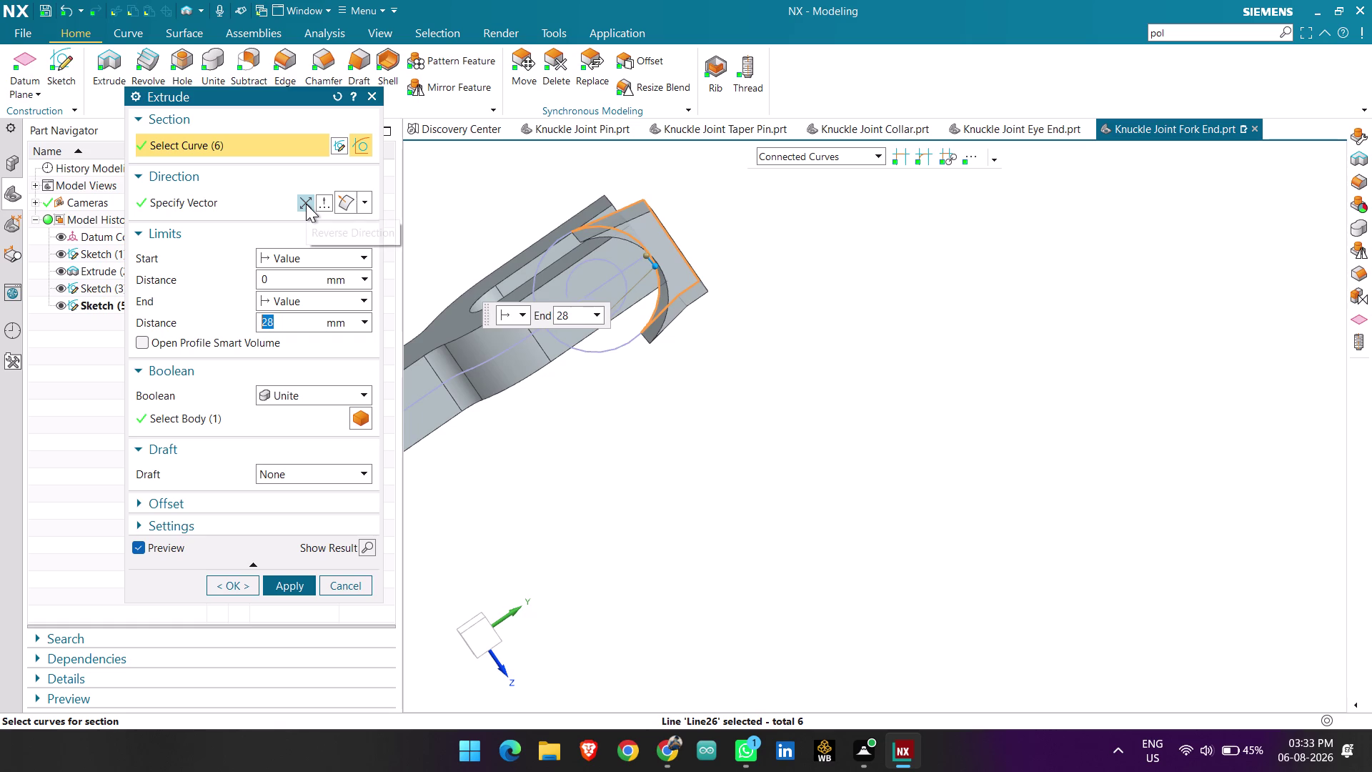
middle_drag(684, 404, 730, 439)
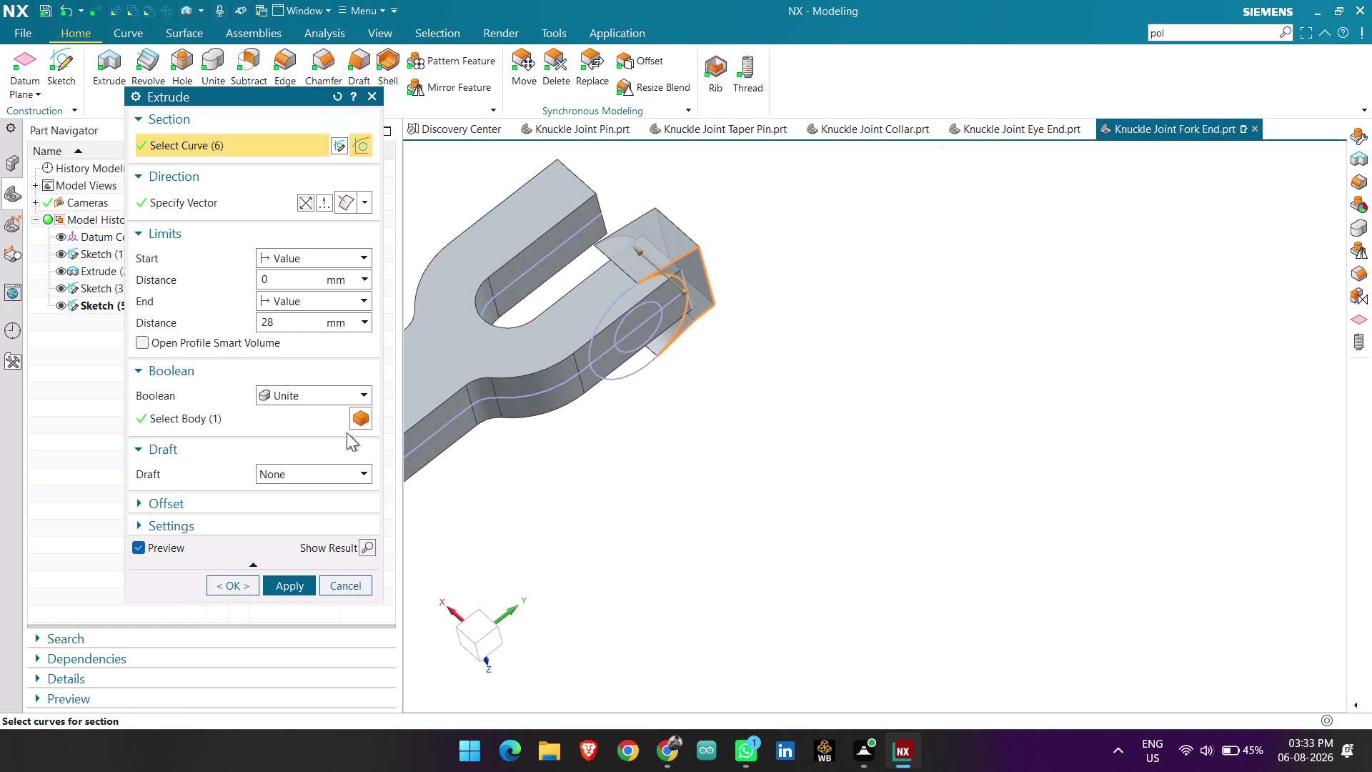
Set the extrusion to Subtract and Through All, then confirm it as Extrude (6).
click(308, 393)
click(310, 446)
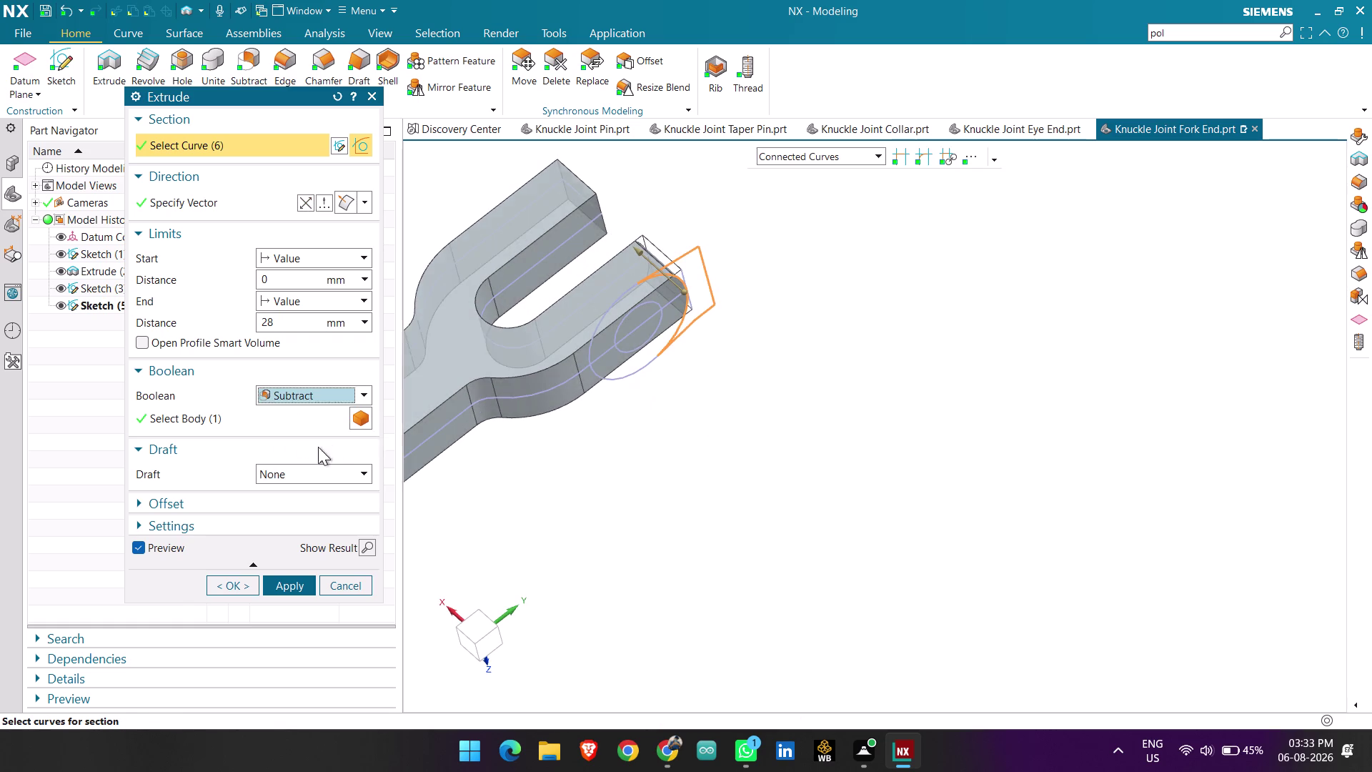
middle_drag(691, 440, 641, 419)
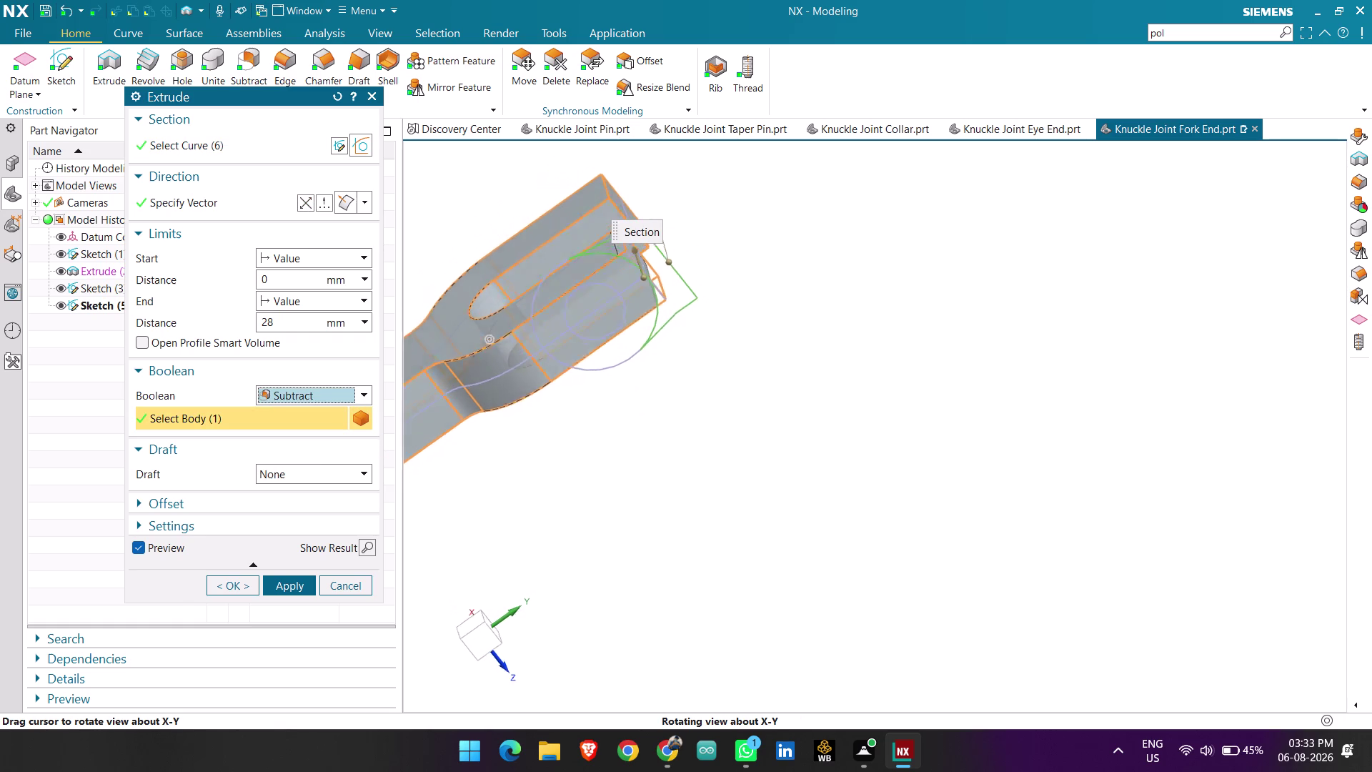
middle_drag(641, 419, 506, 44)
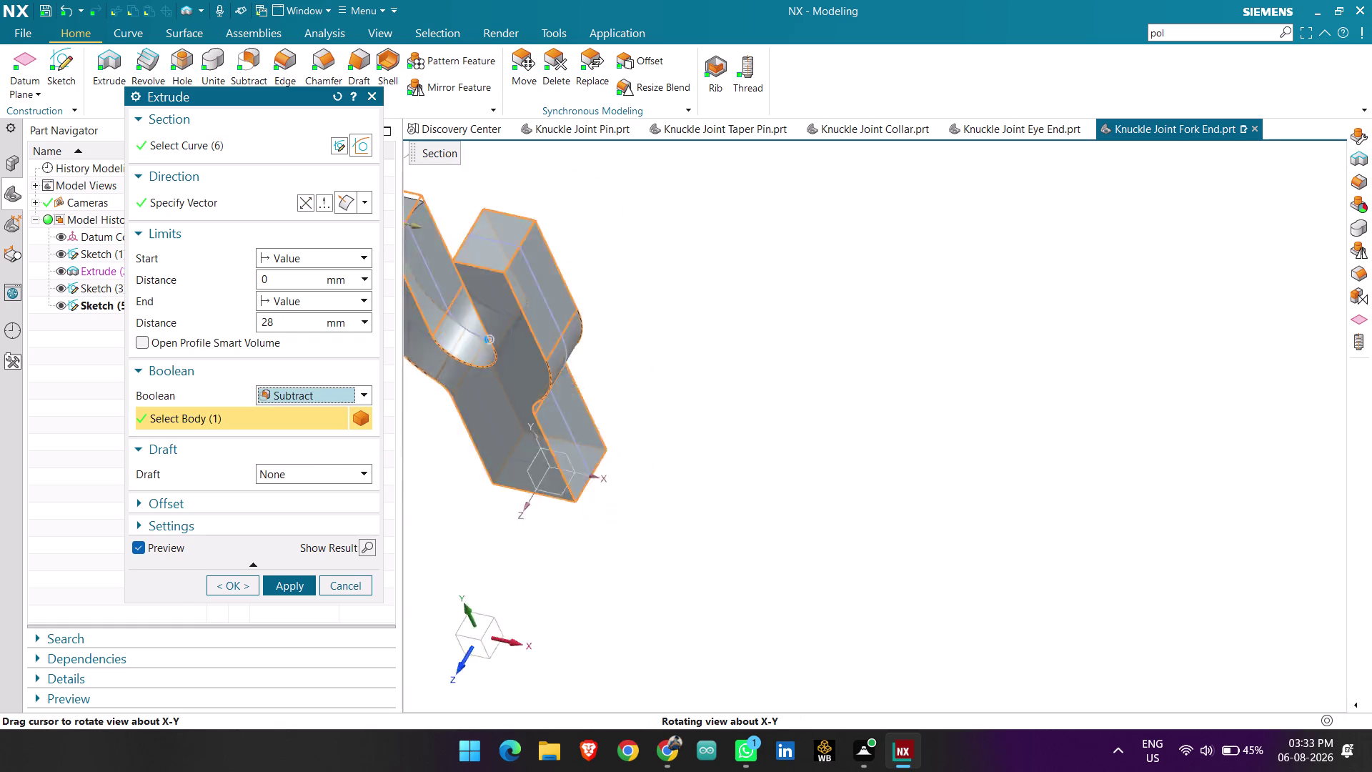
middle_drag(505, 44, 599, 63)
click(318, 299)
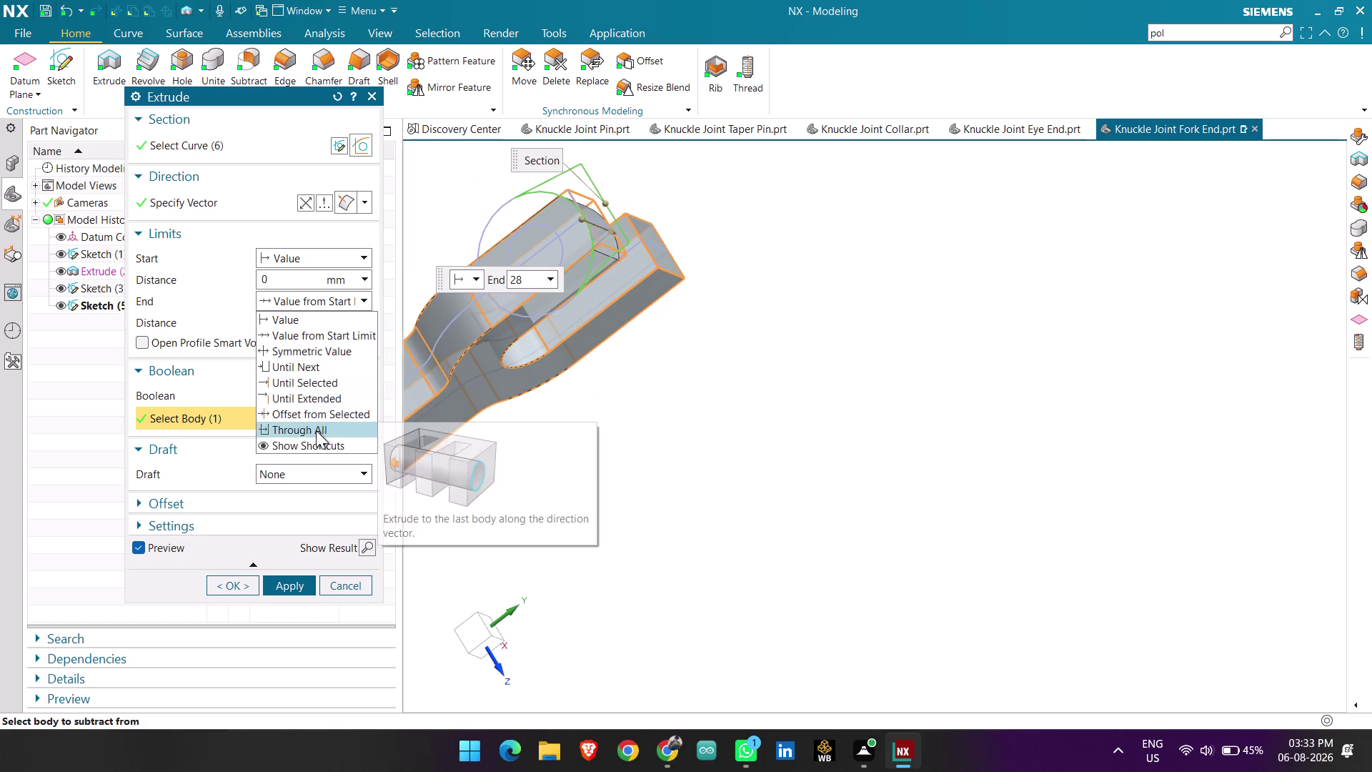
click(316, 430)
middle_drag(664, 382, 698, 392)
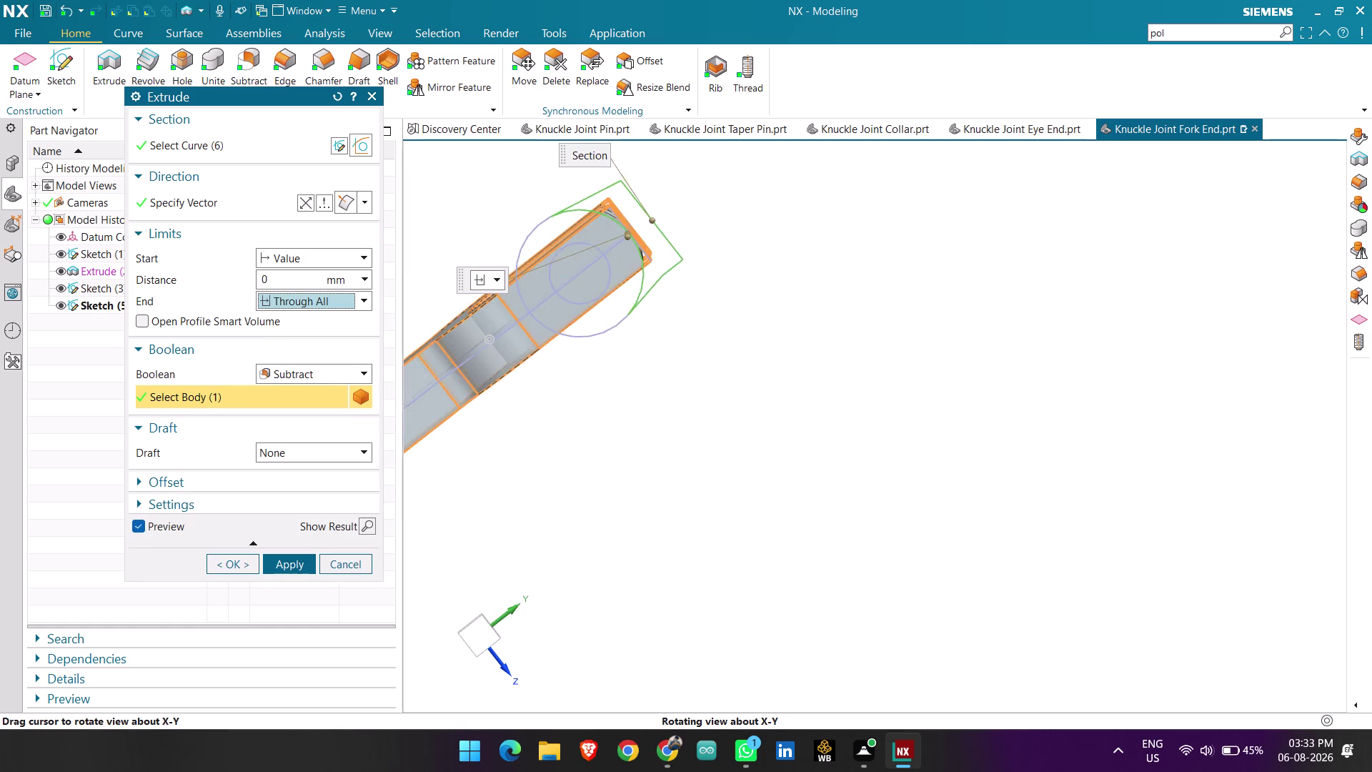
middle_drag(698, 393, 704, 374)
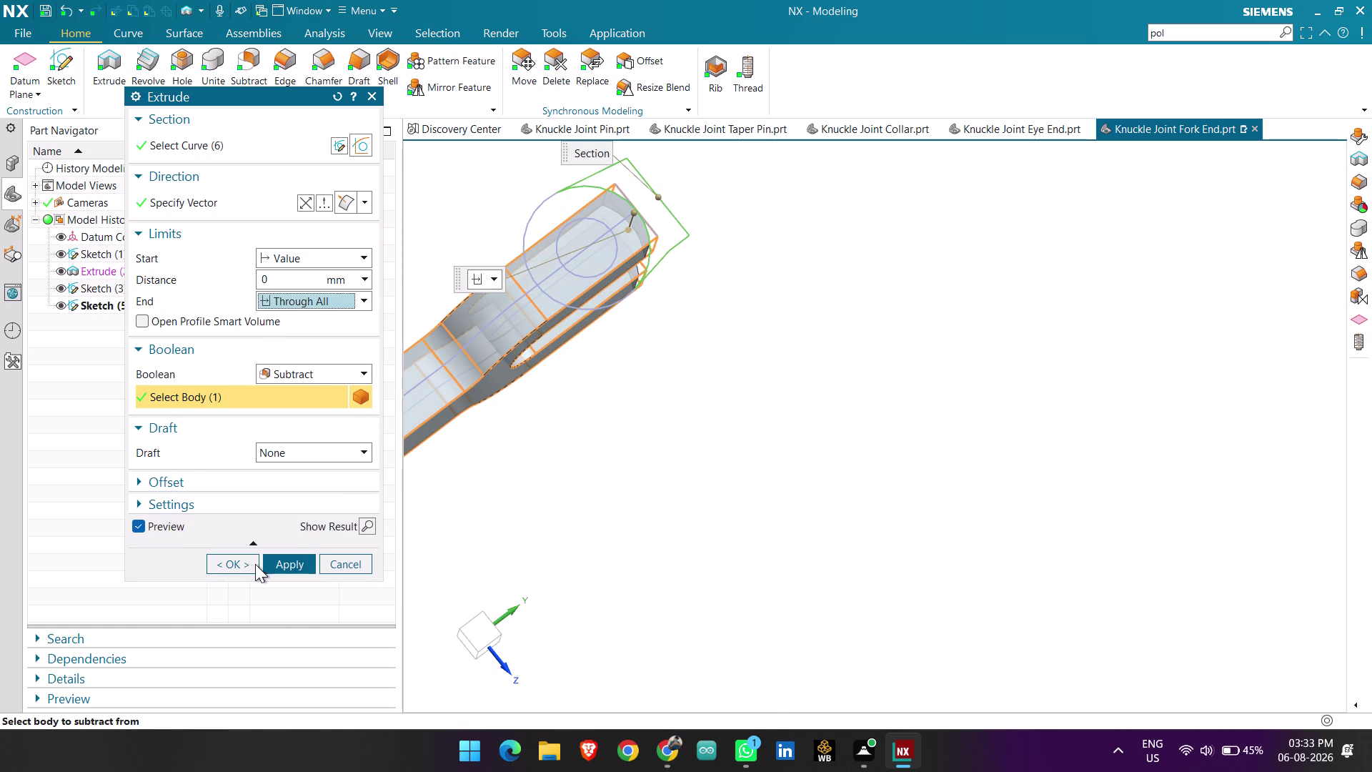
click(247, 561)
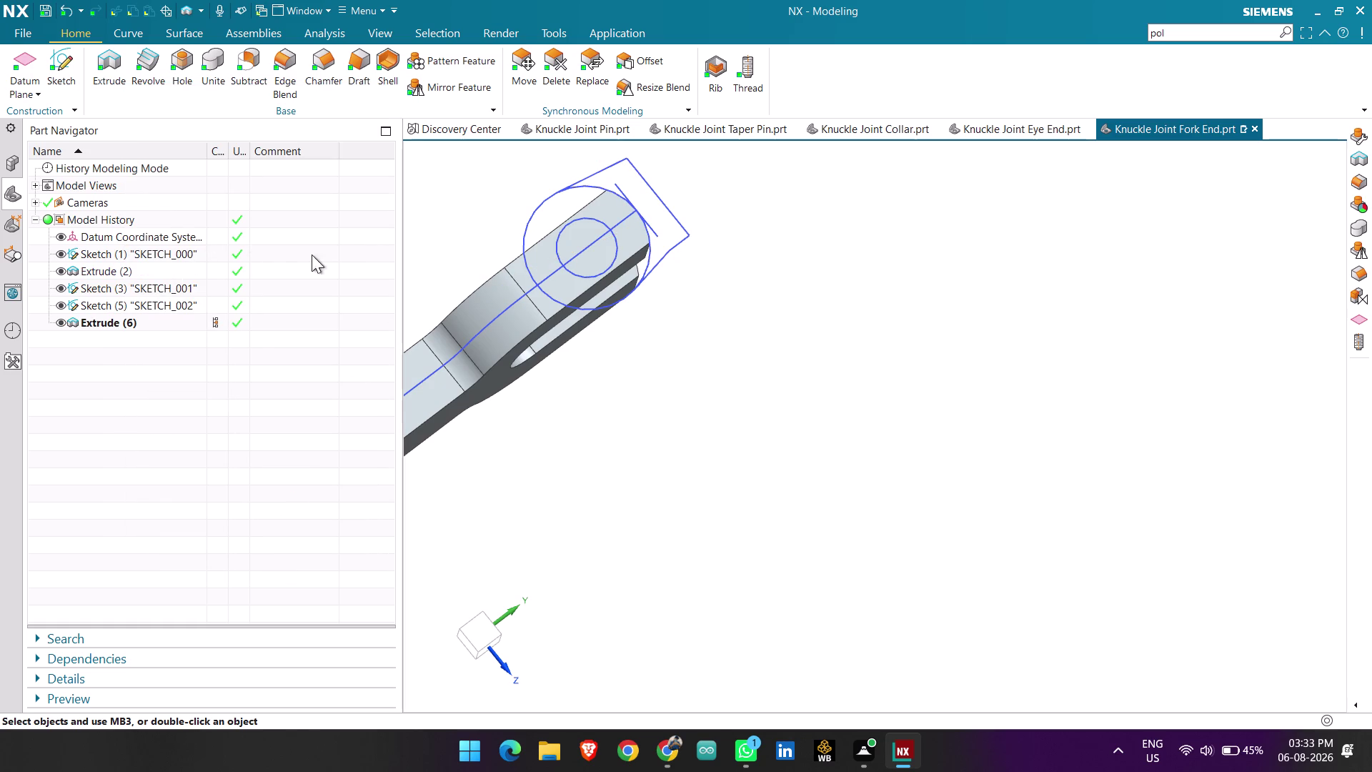
Hide Sketch (5) in the Part Navigator.
click(60, 304)
middle_drag(711, 293, 721, 320)
scroll(up, 3)
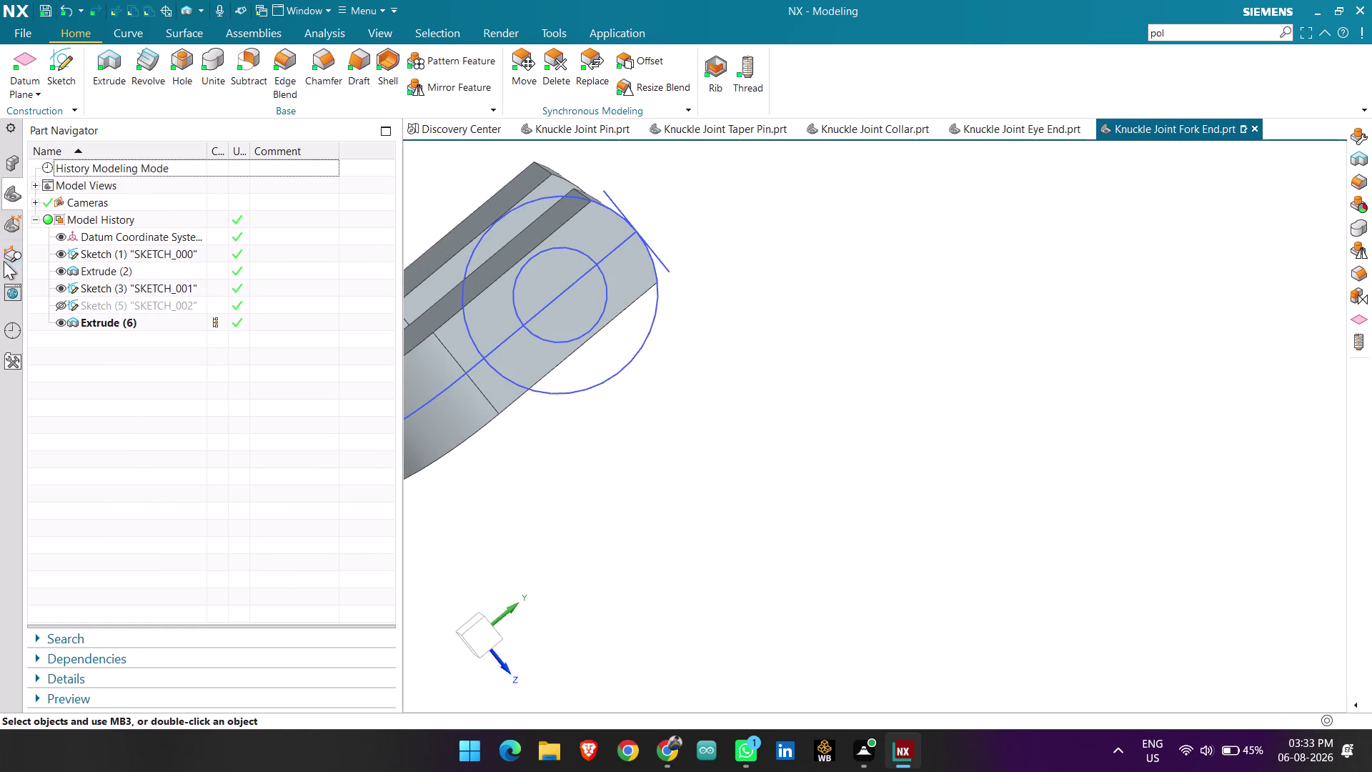
click(58, 283)
click(58, 282)
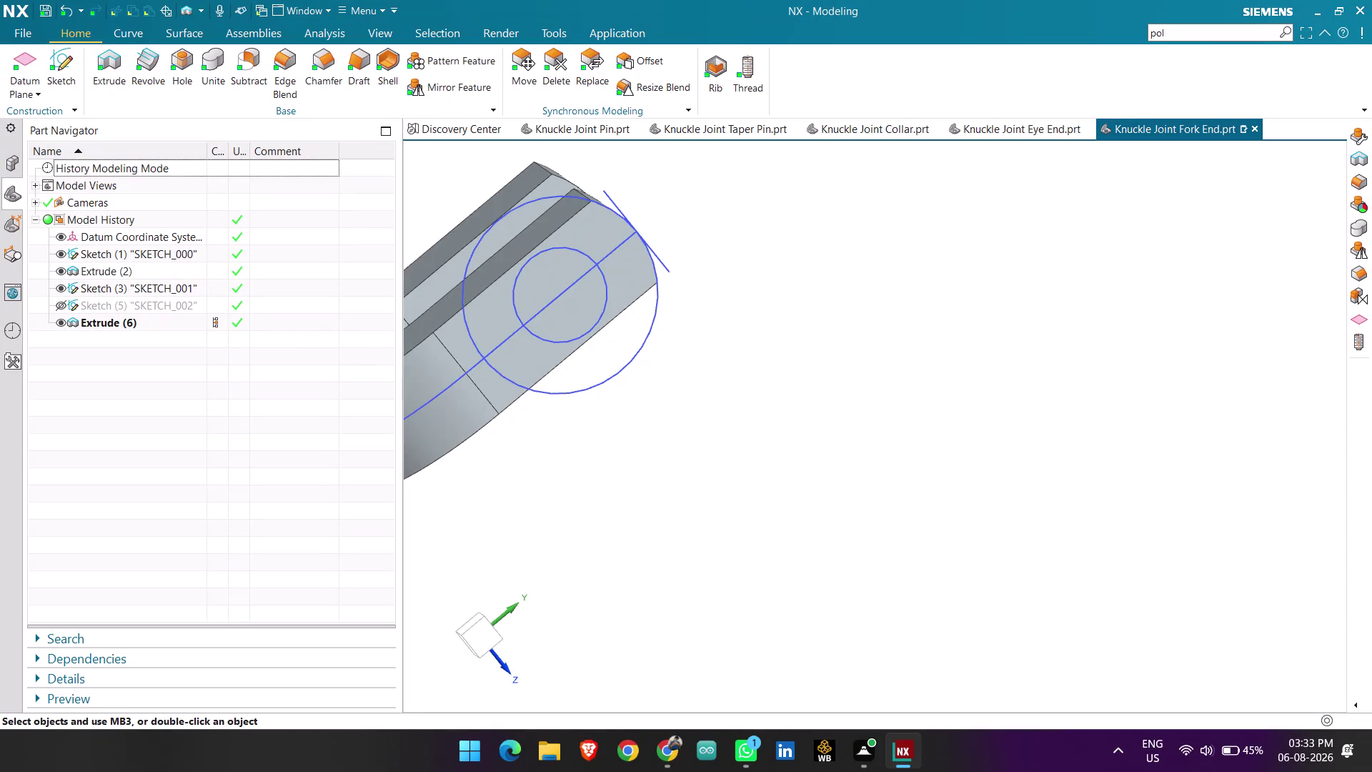
Edit SKETCH_001, hide its straight edge line Line18, and finish the sketch.
click(118, 284)
right_click(118, 284)
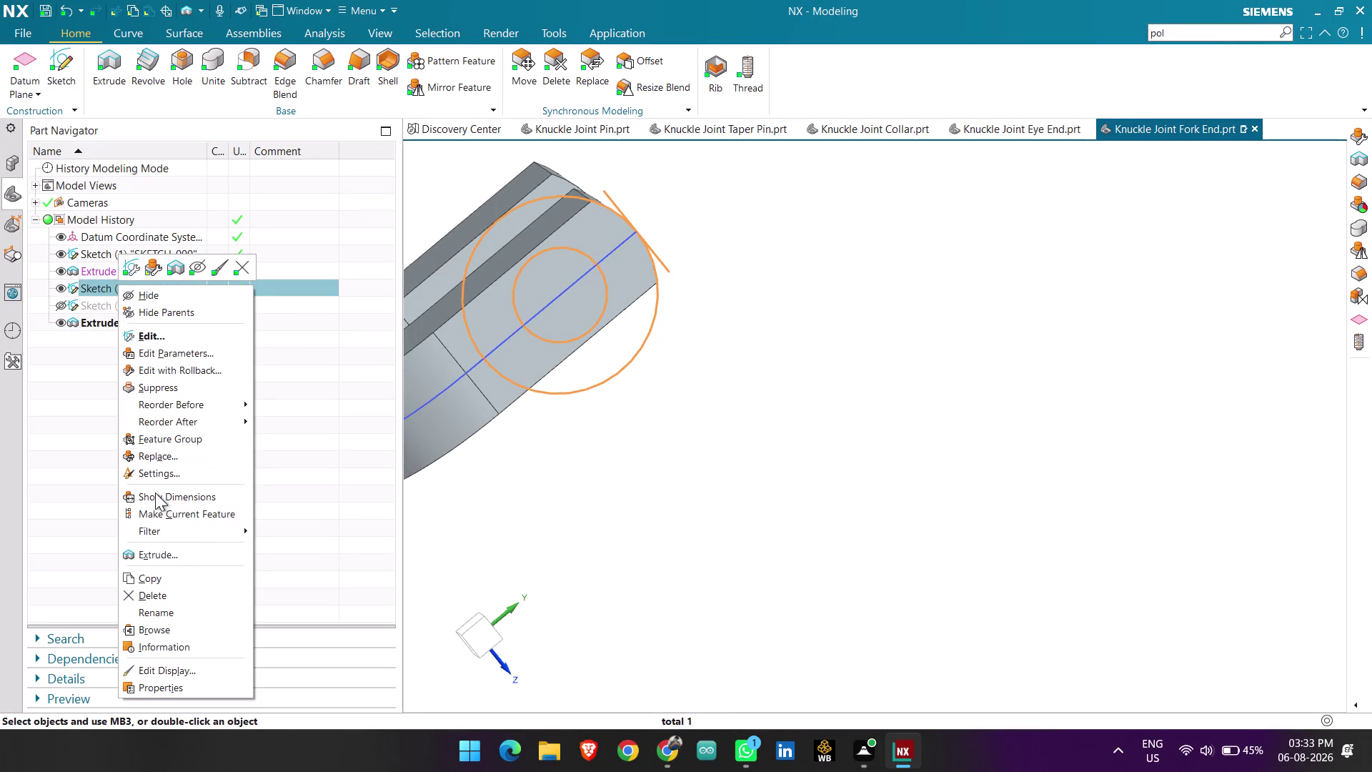
click(179, 365)
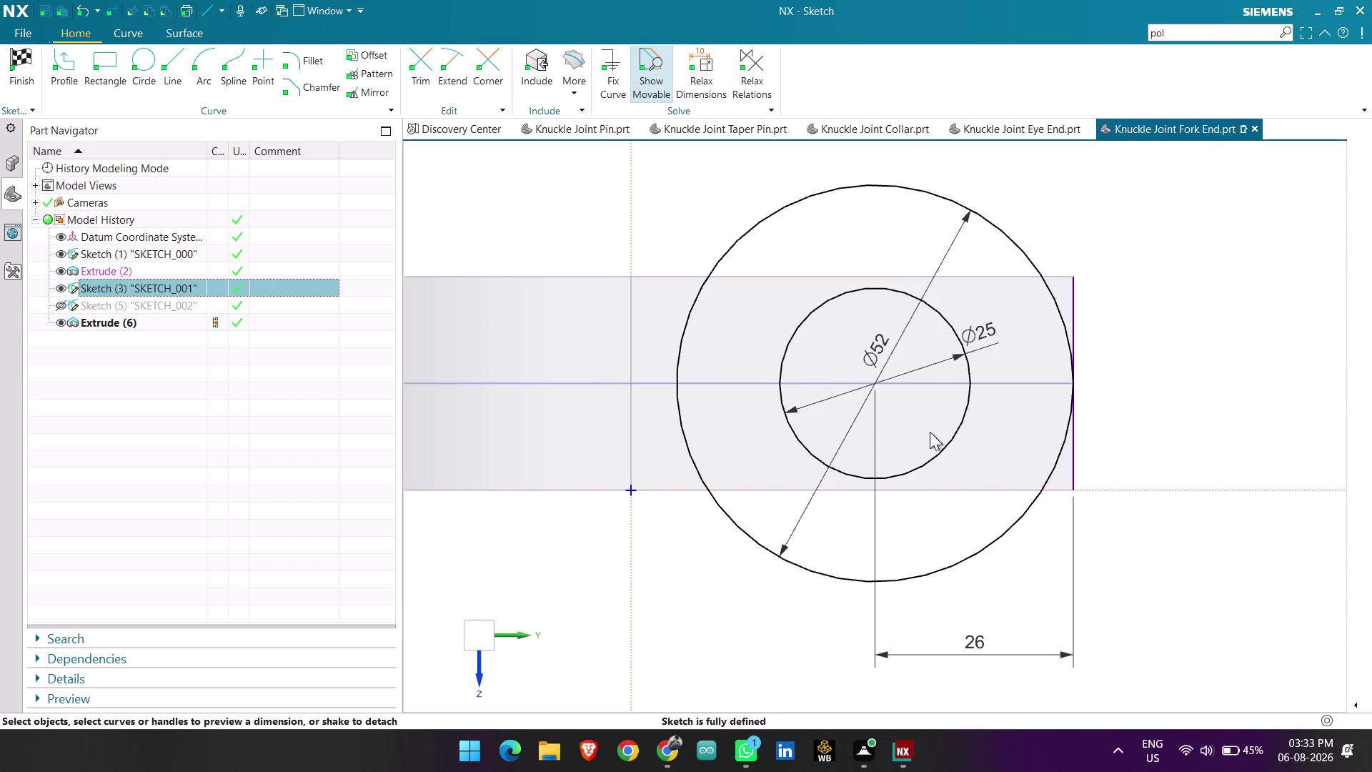
scroll(up, 3)
right_click(1074, 442)
click(1089, 428)
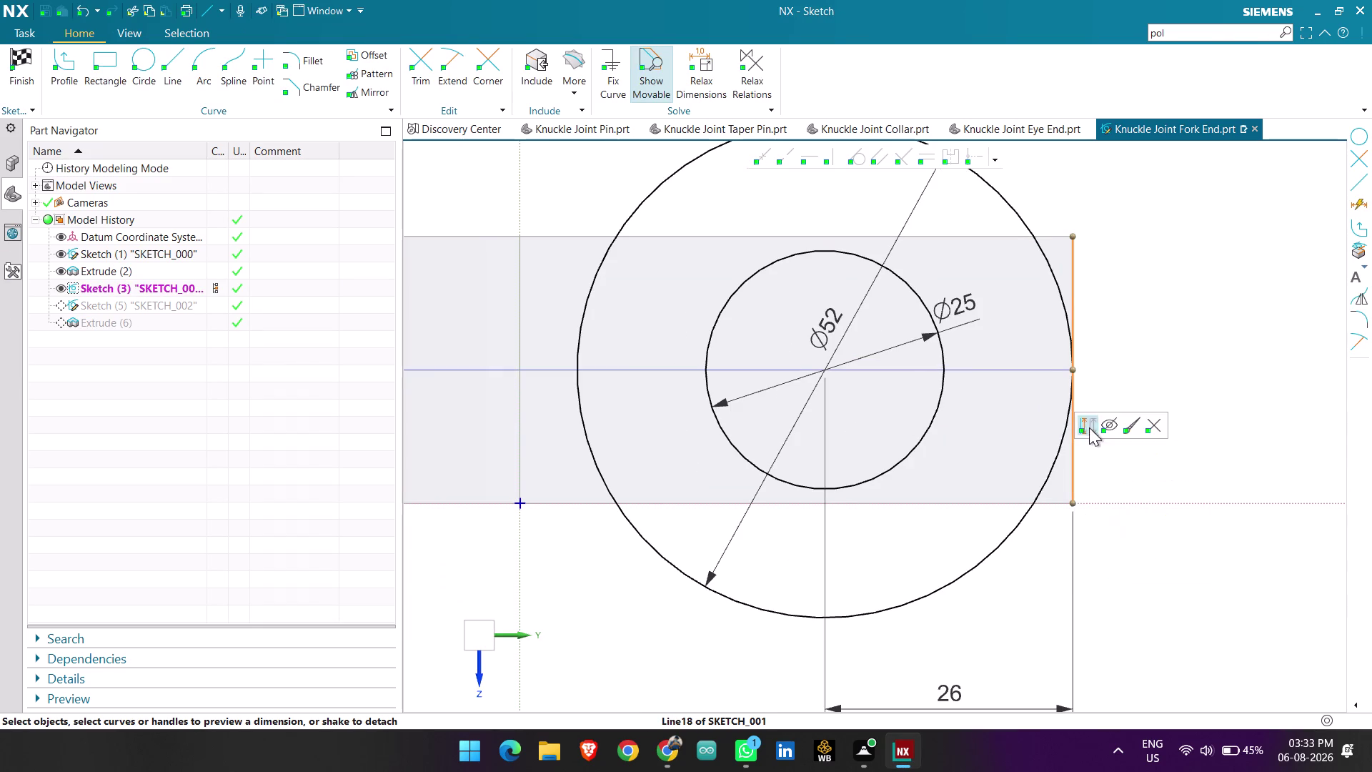
click(4, 69)
click(20, 69)
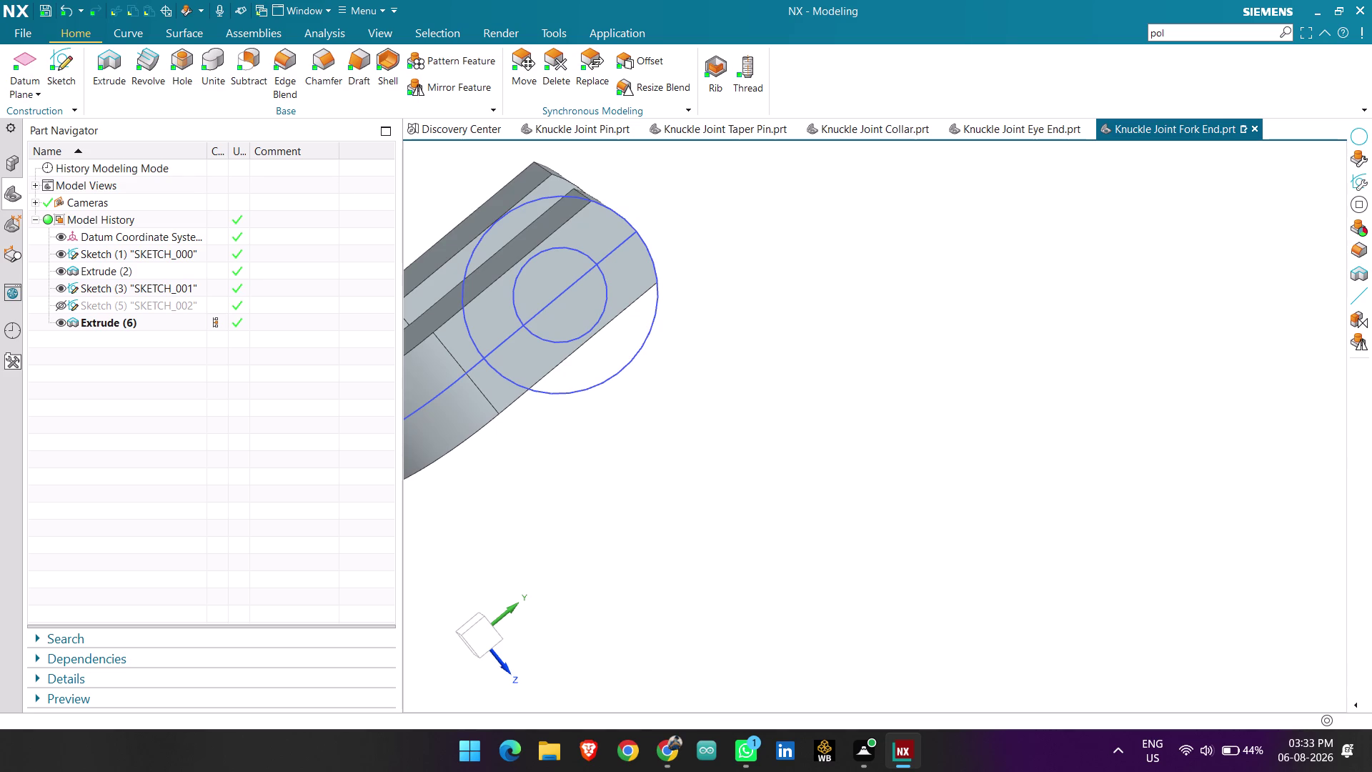
click(121, 65)
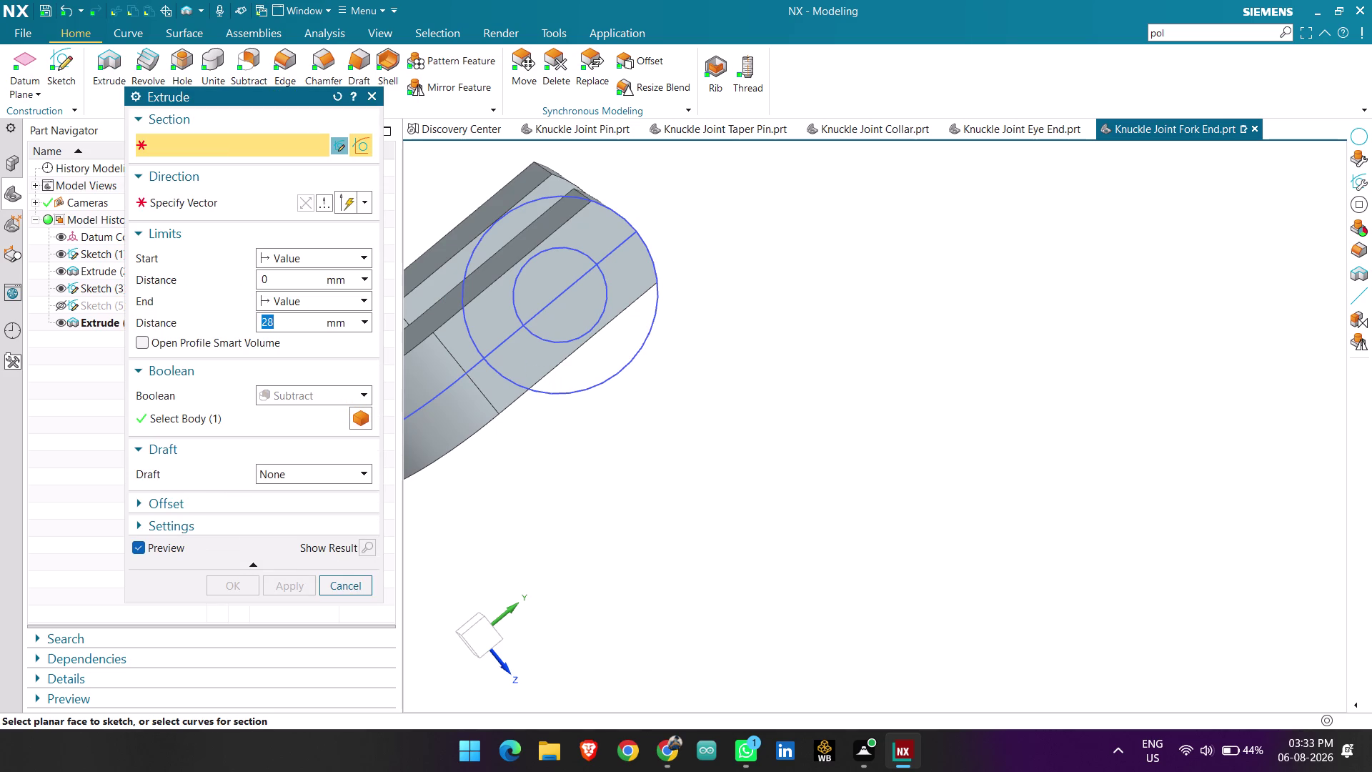
Pick the large and small circles as the extrusion section and set Boolean to Unite.
click(574, 392)
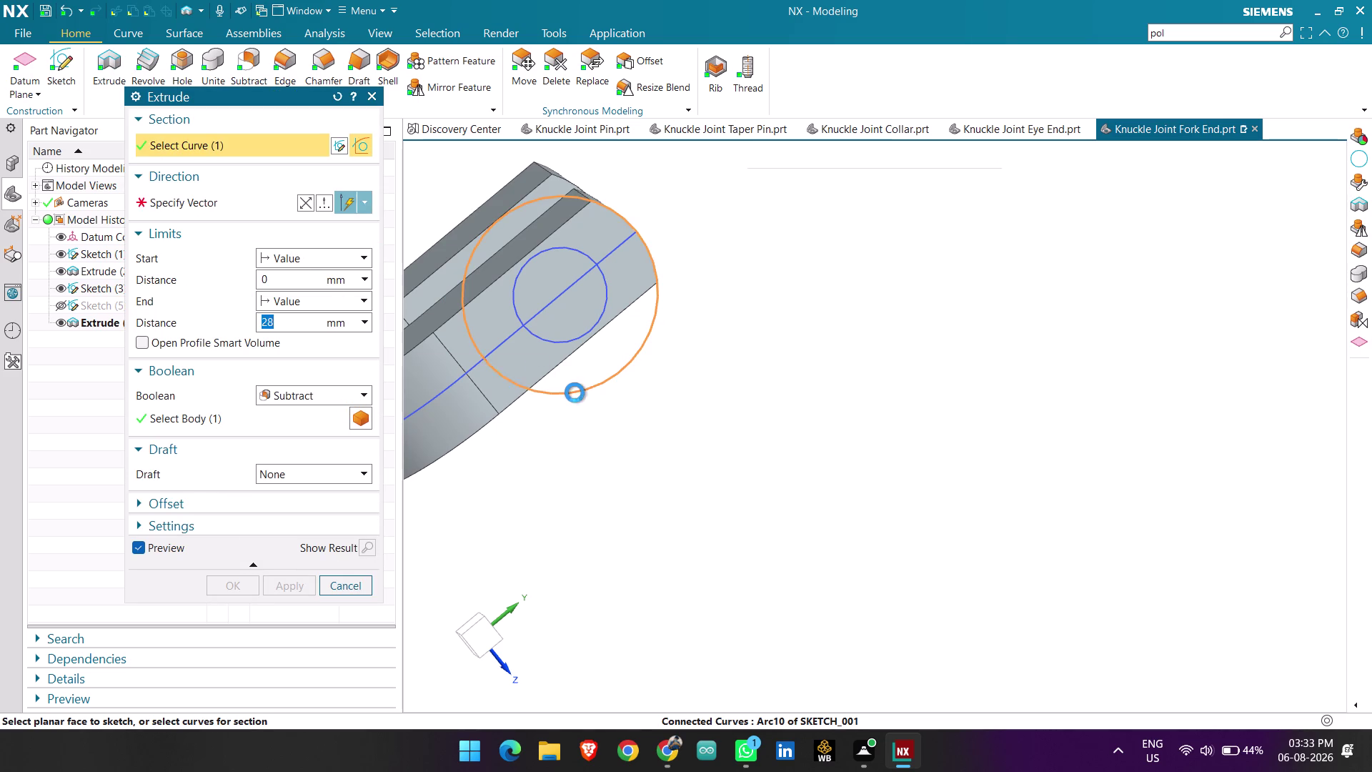
click(588, 336)
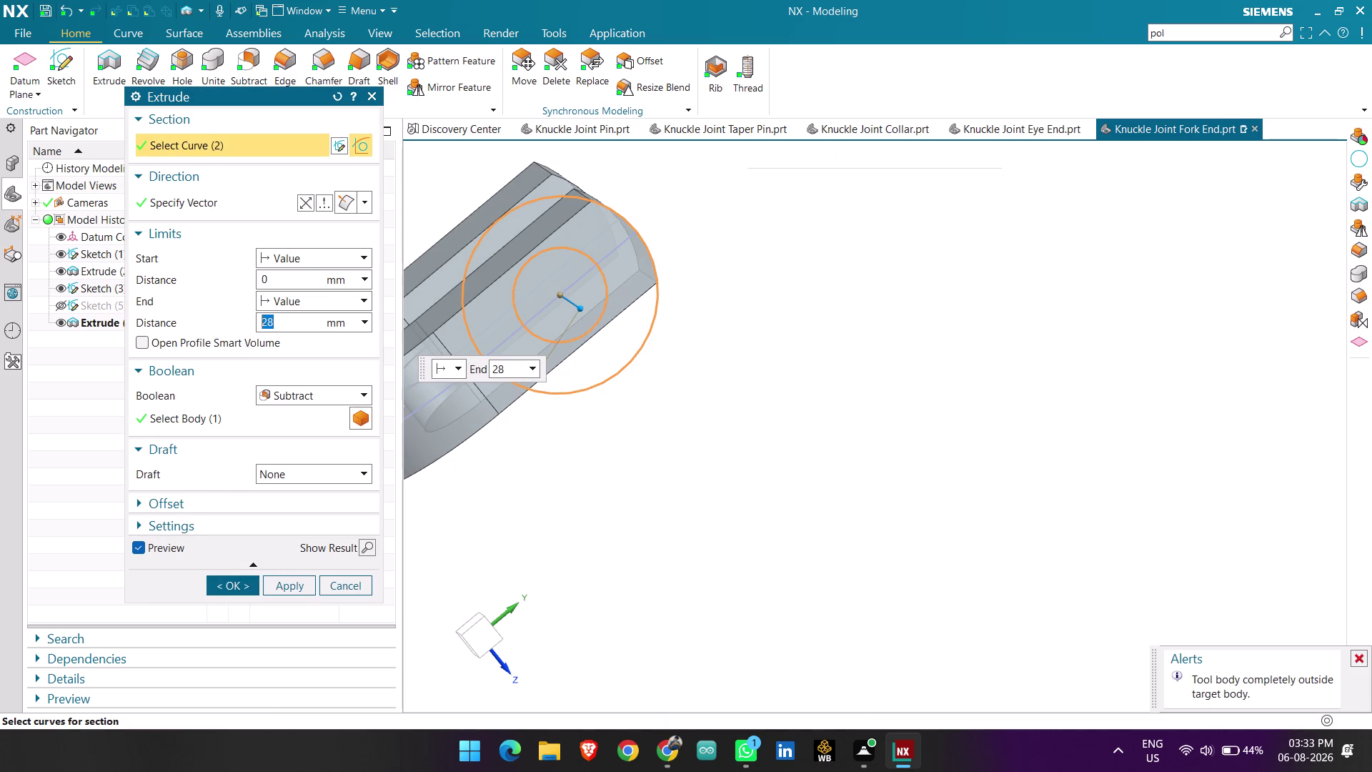
scroll(down, 3)
middle_drag(708, 410, 792, 460)
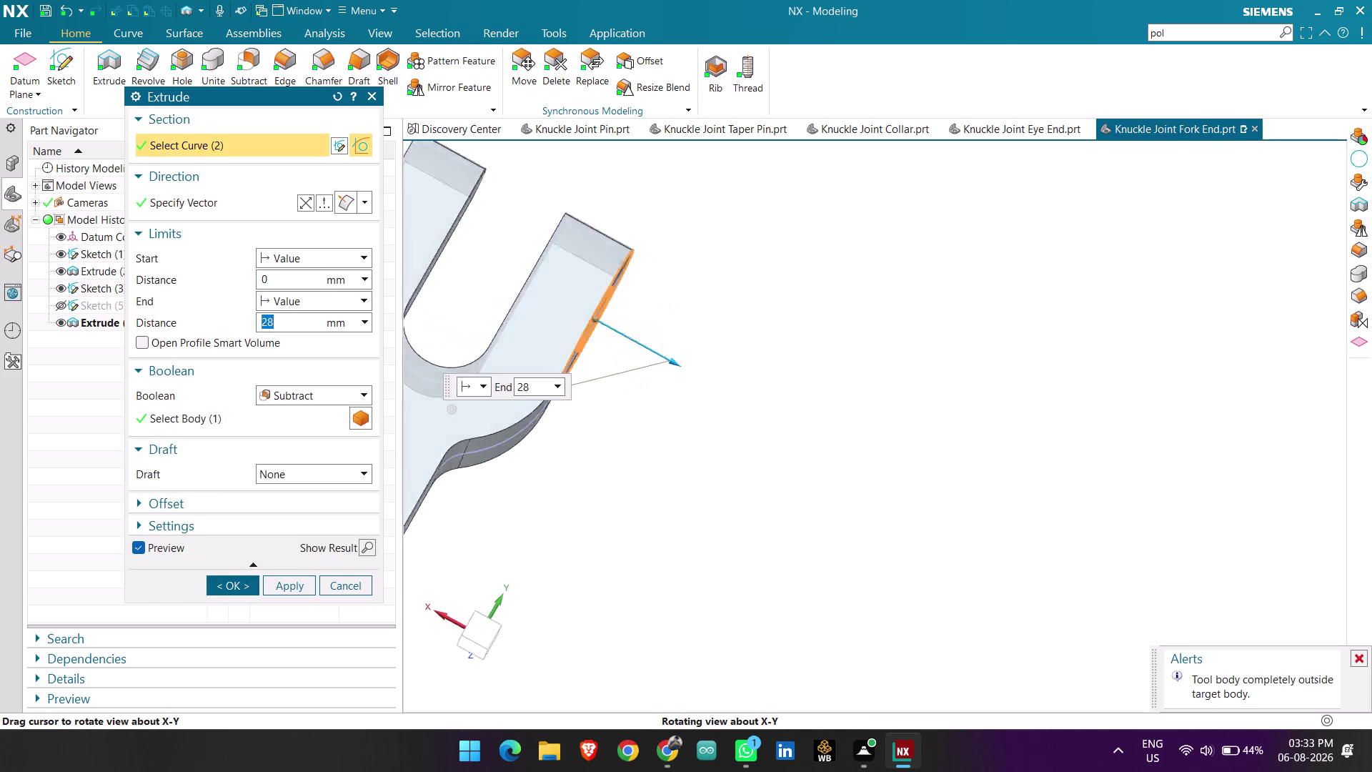
middle_drag(792, 459, 771, 455)
click(312, 203)
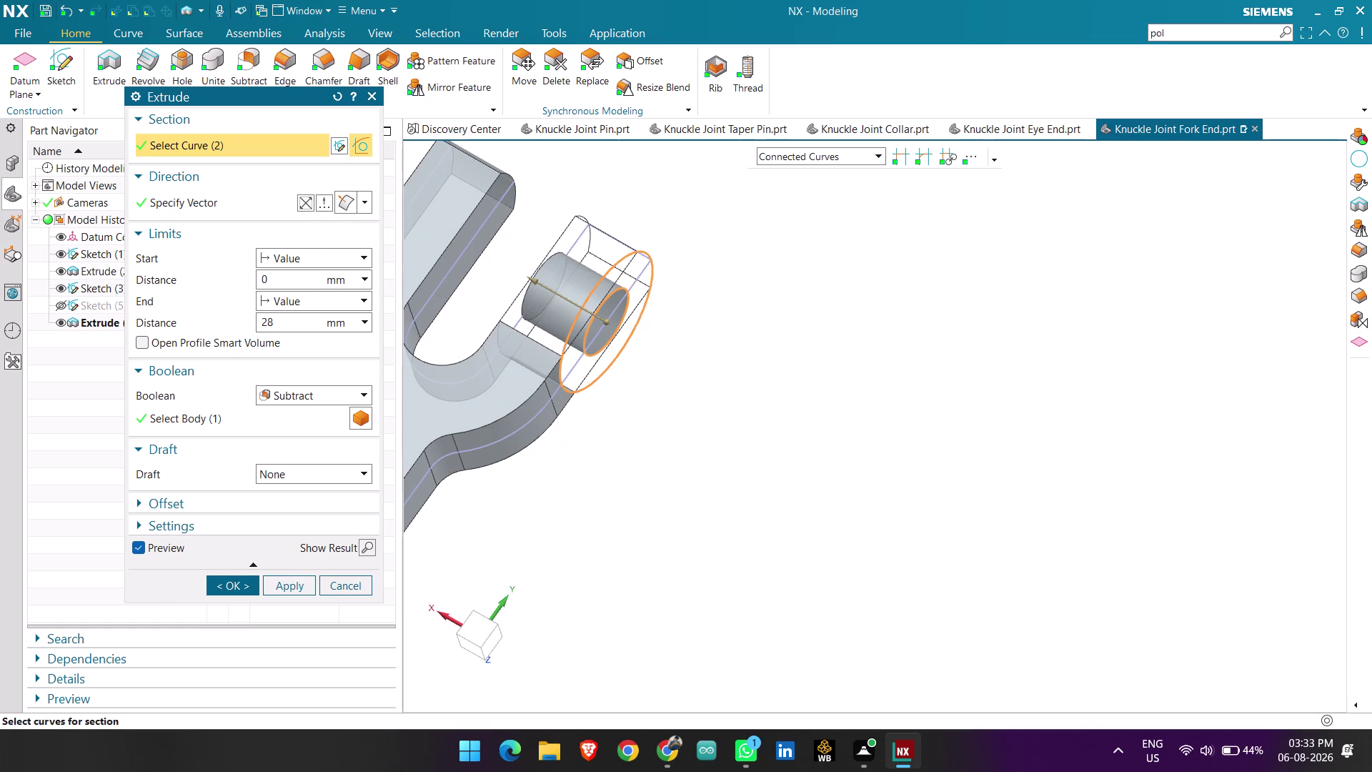
click(324, 394)
click(315, 432)
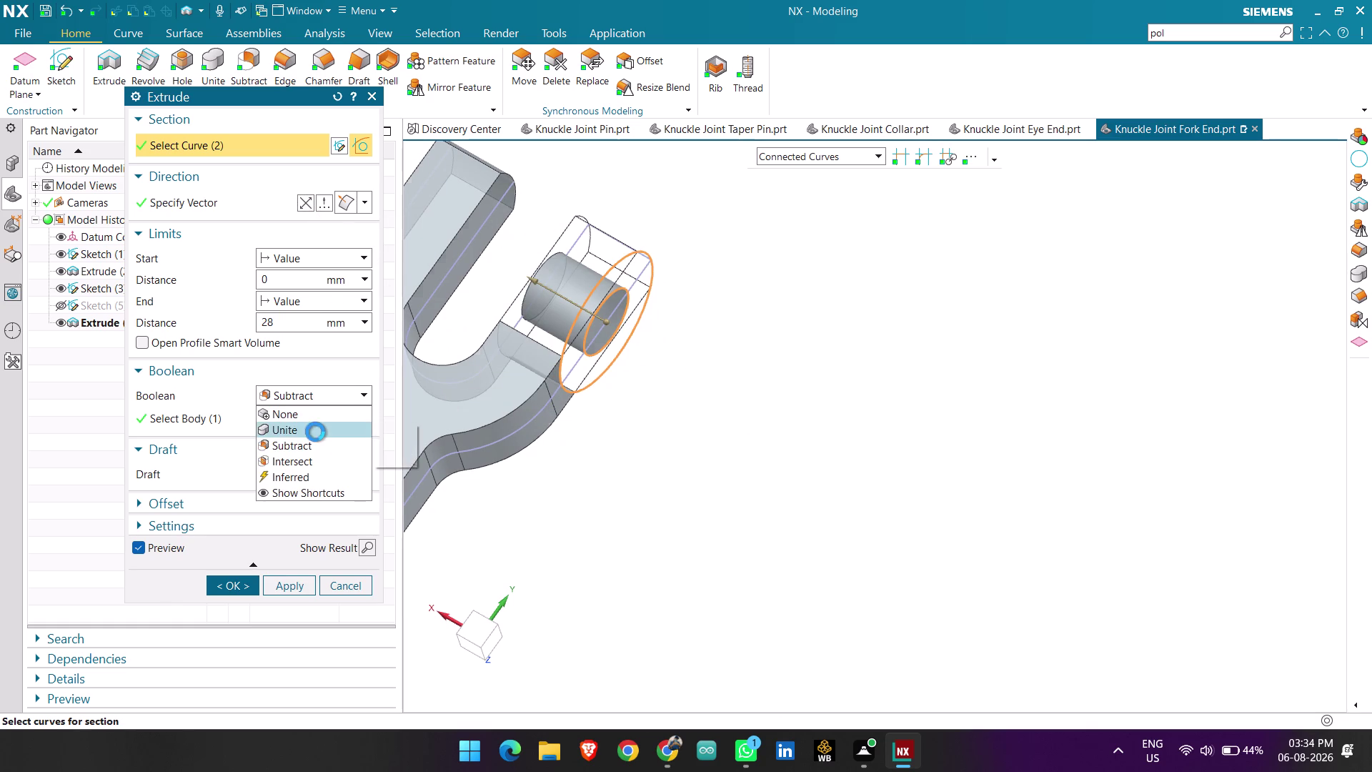
middle_drag(714, 441, 660, 421)
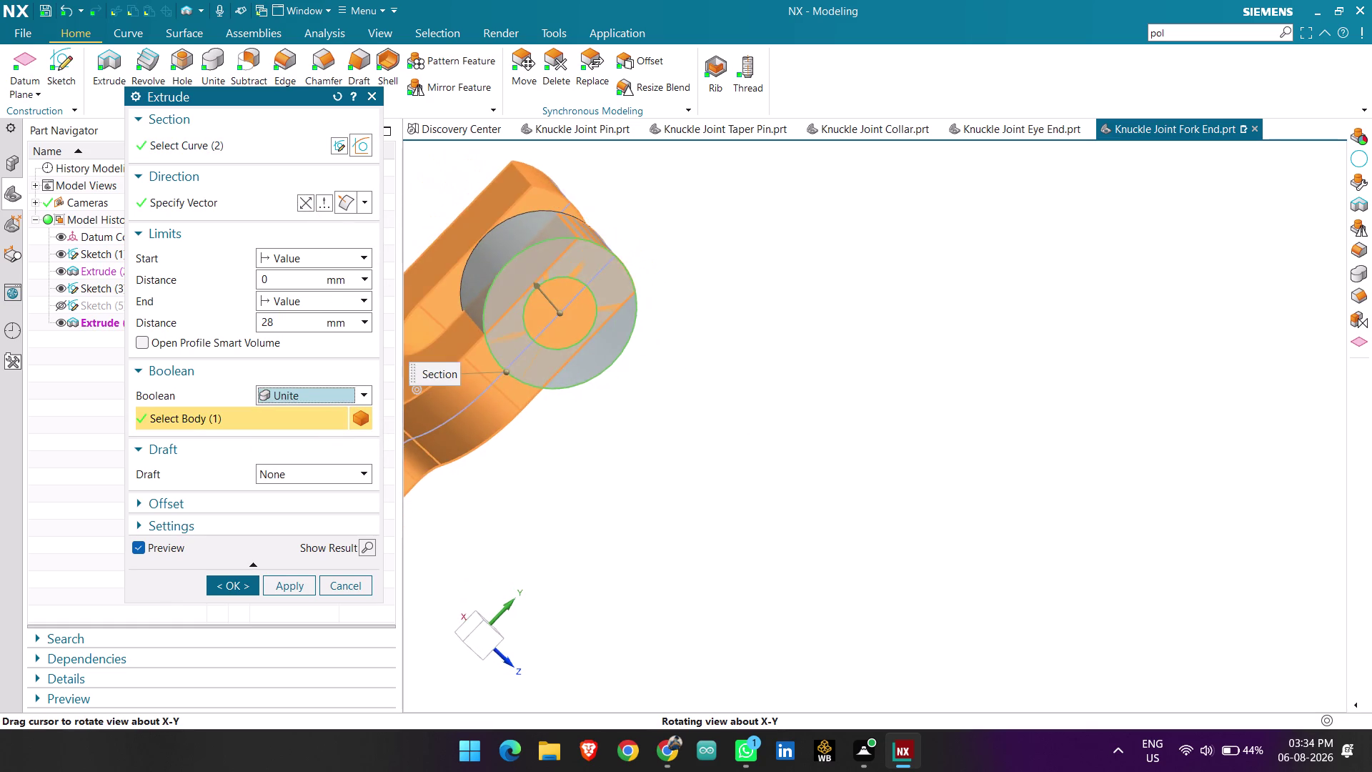
middle_drag(660, 421, 669, 410)
scroll(down, 3)
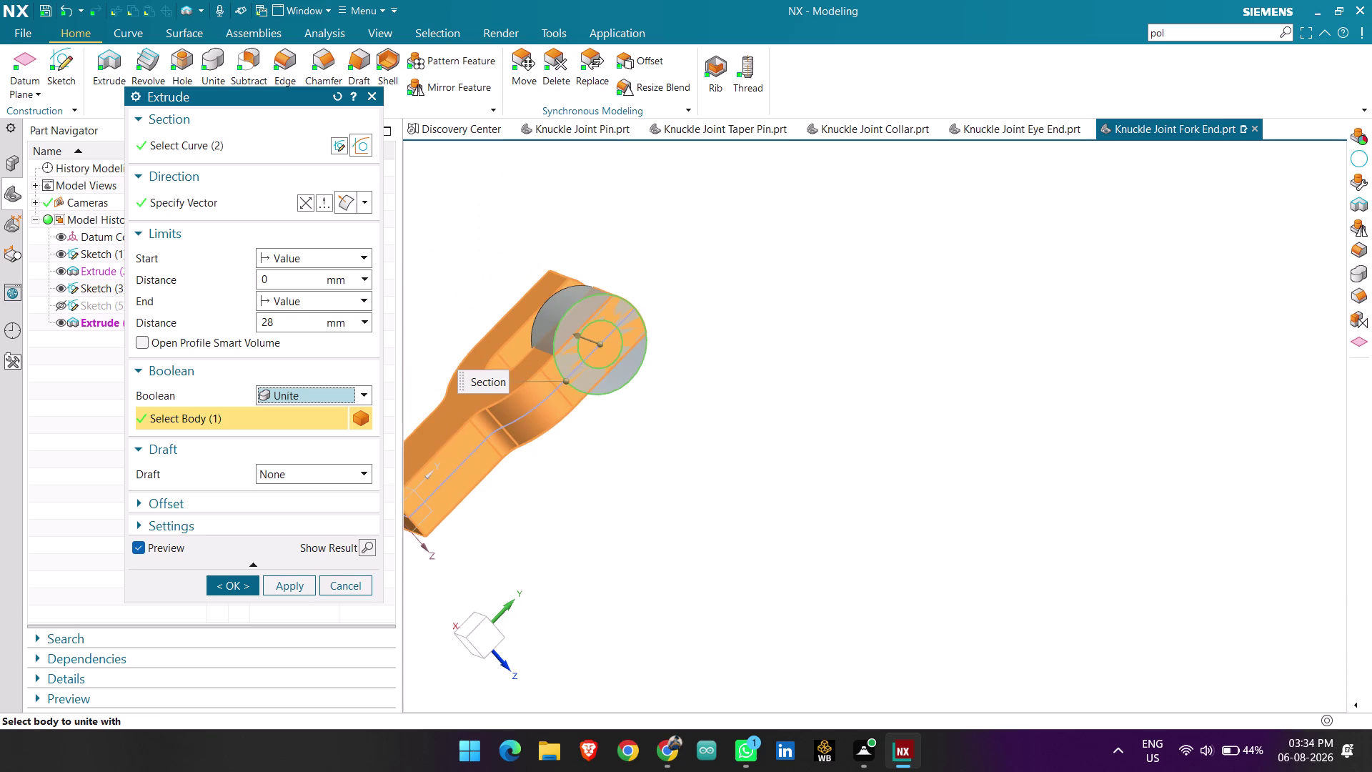
scroll(up, 3)
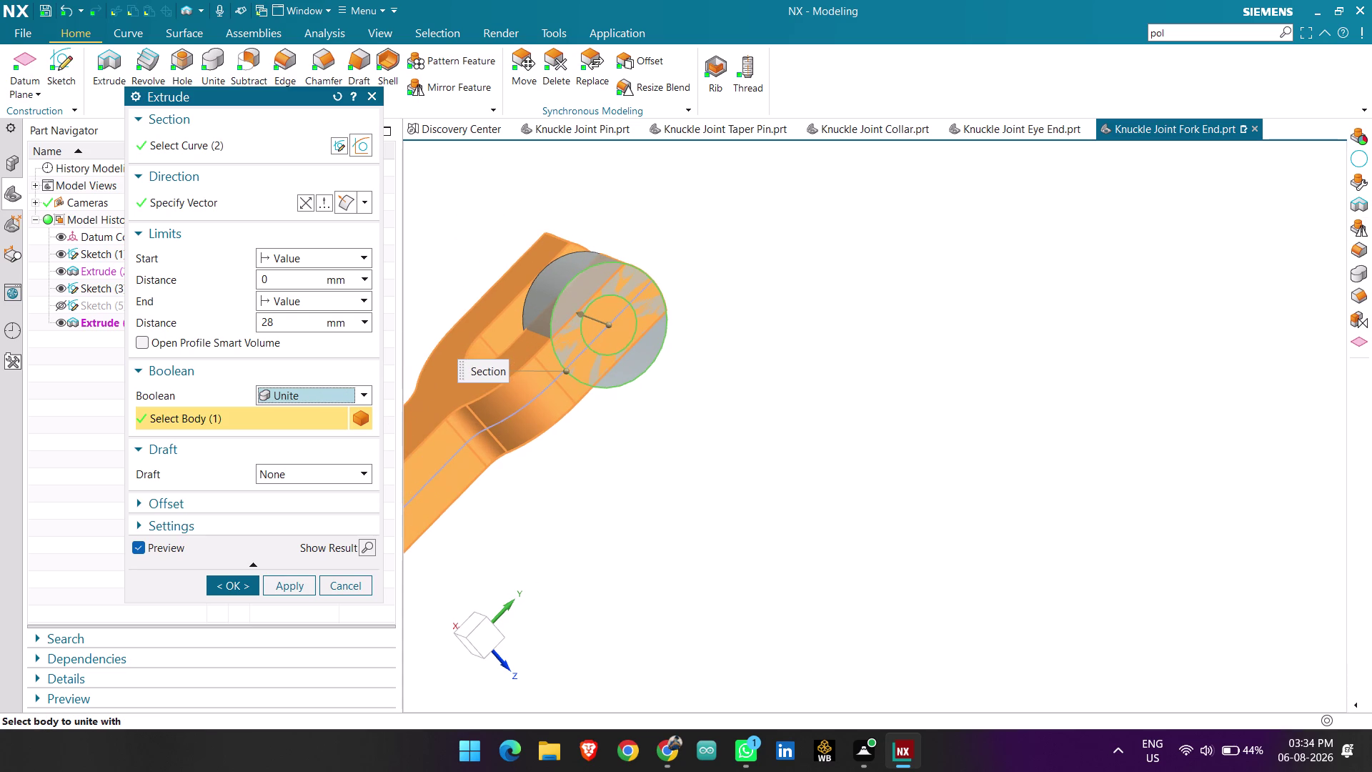
Reselect only the outer circle, unite with the fork body, and apply the 28 mm boss.
click(656, 425)
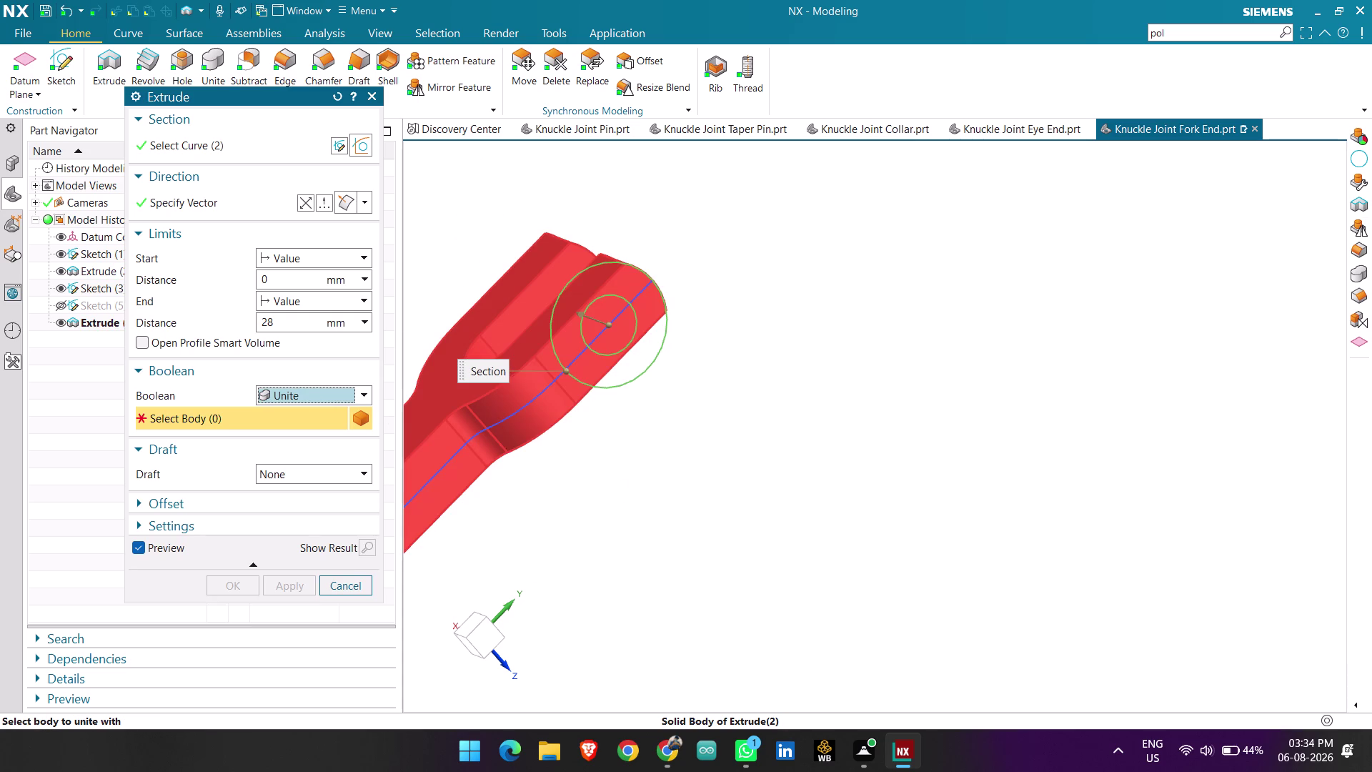
click(240, 142)
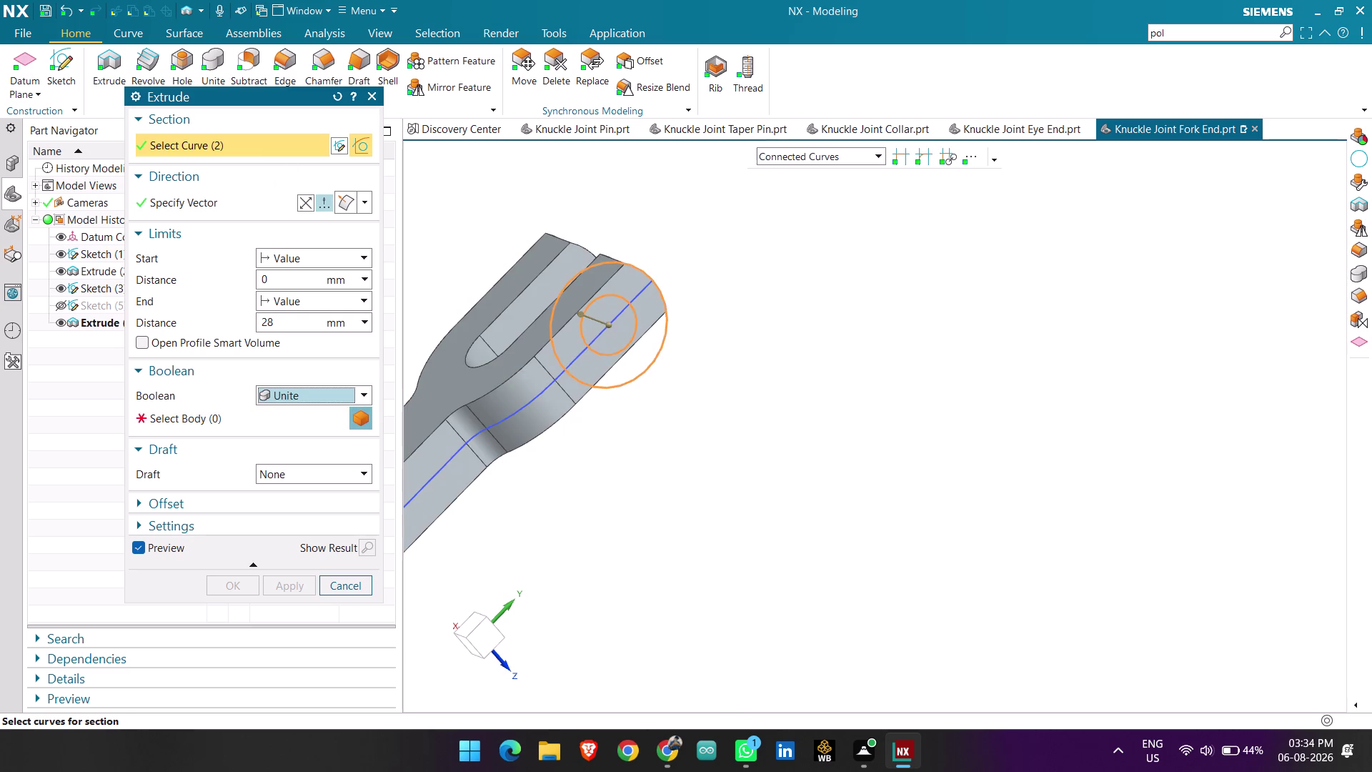
click(732, 448)
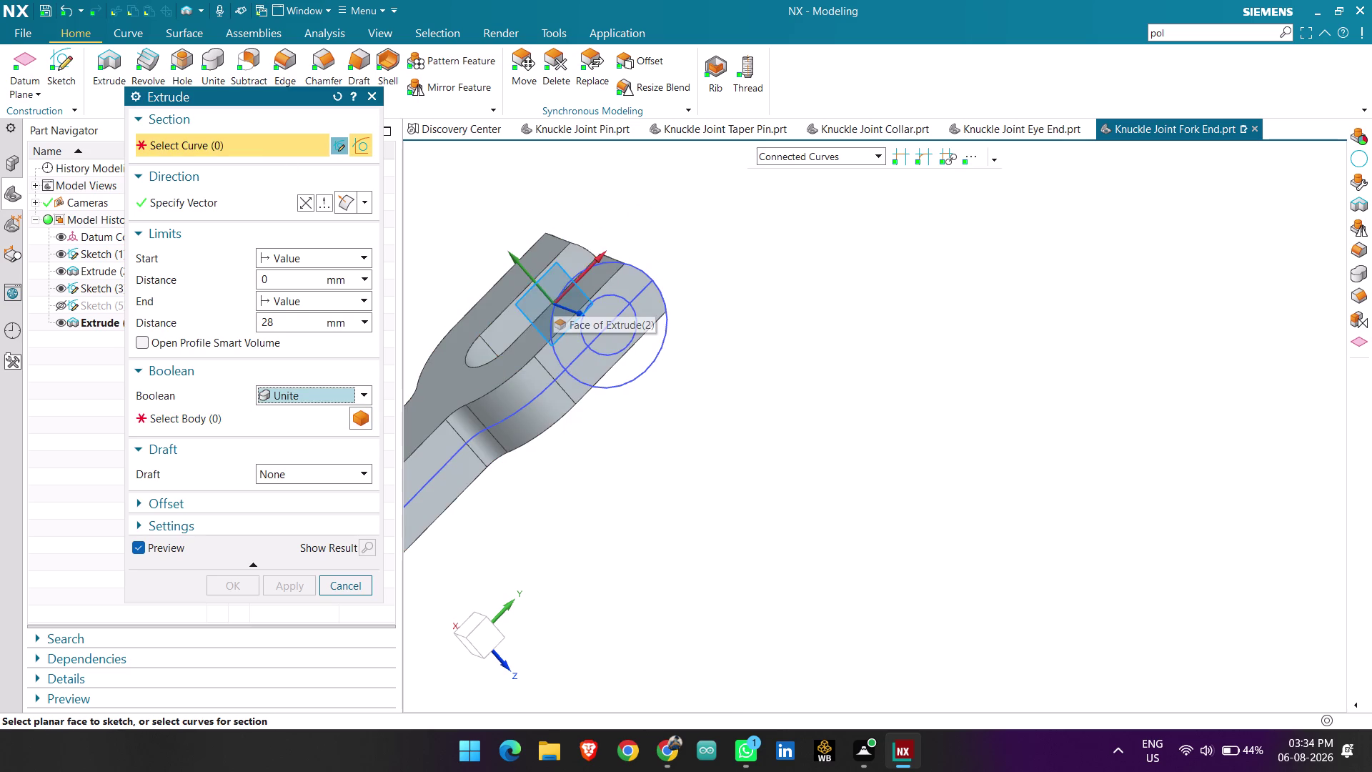
scroll(up, 3)
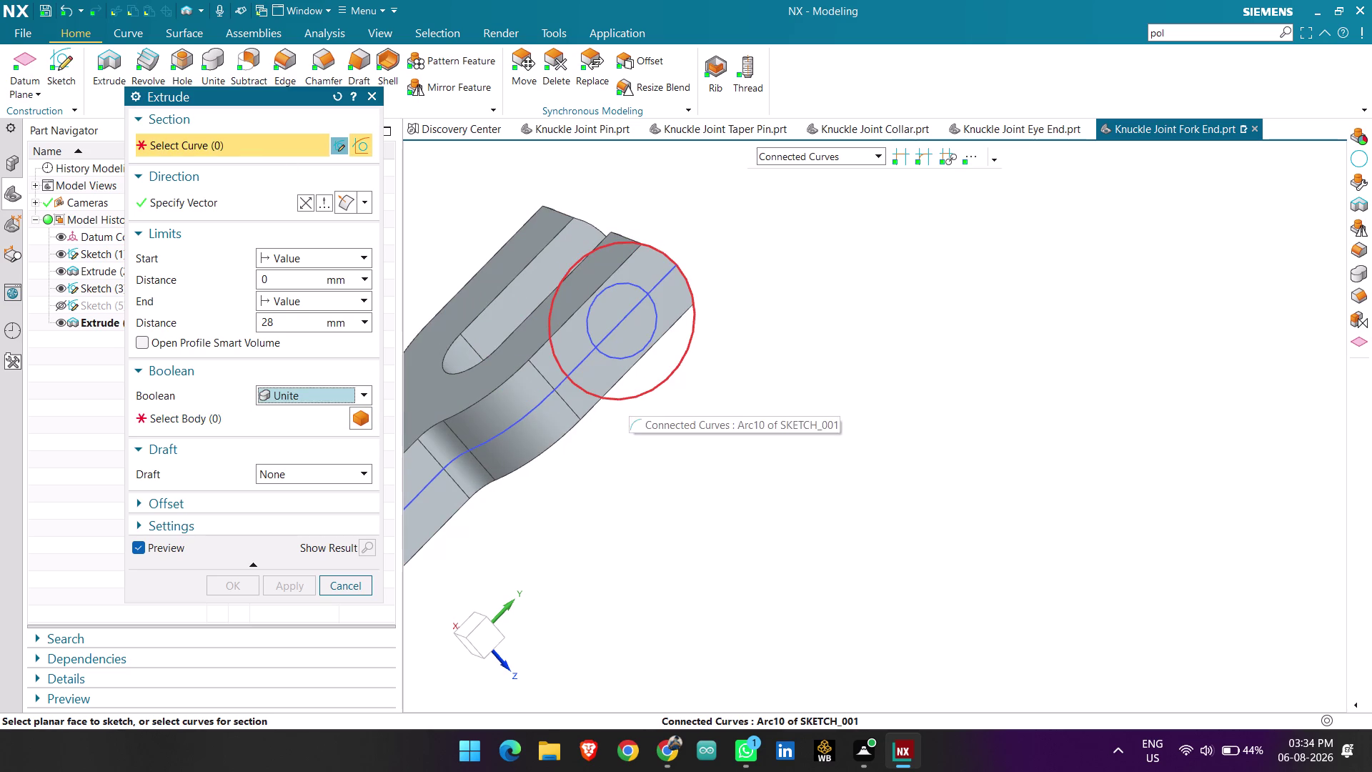
click(629, 397)
scroll(down, 3)
middle_drag(633, 462, 666, 460)
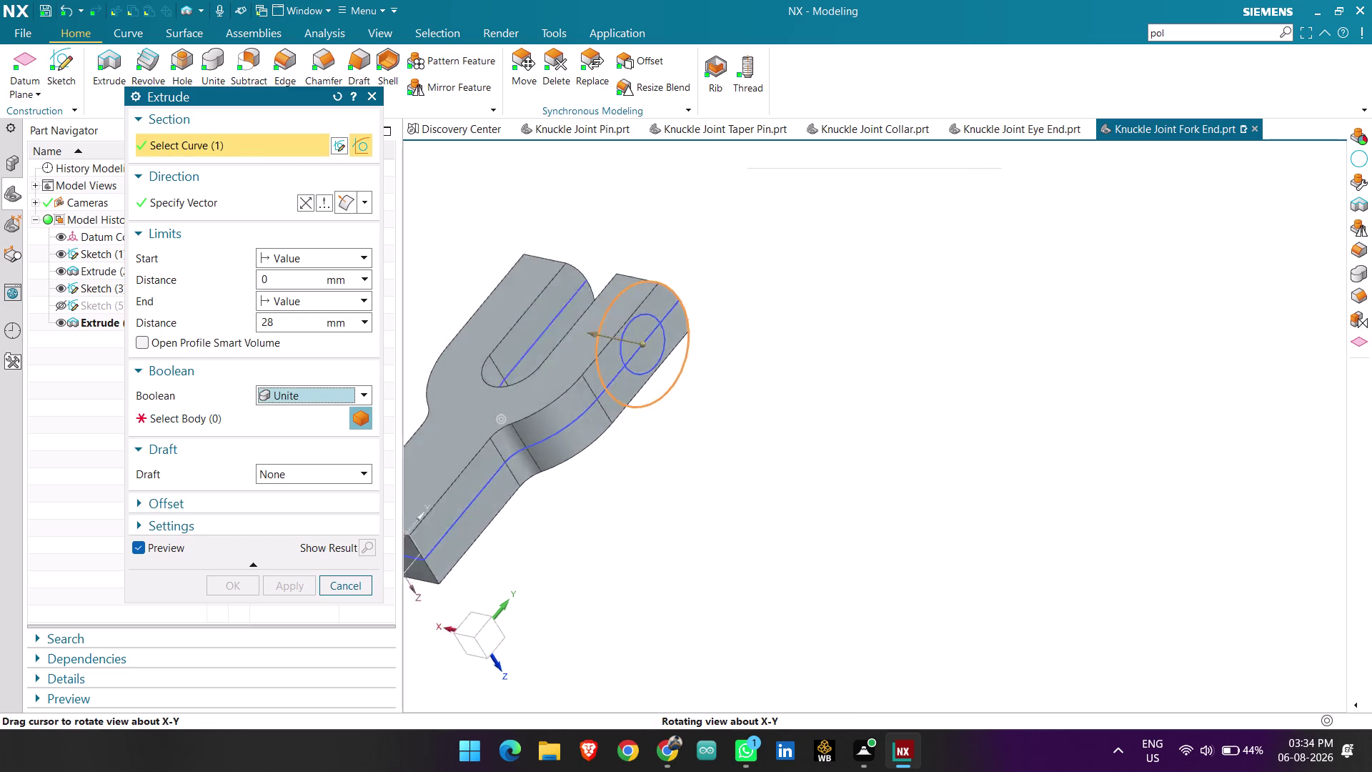
middle_drag(666, 460, 664, 452)
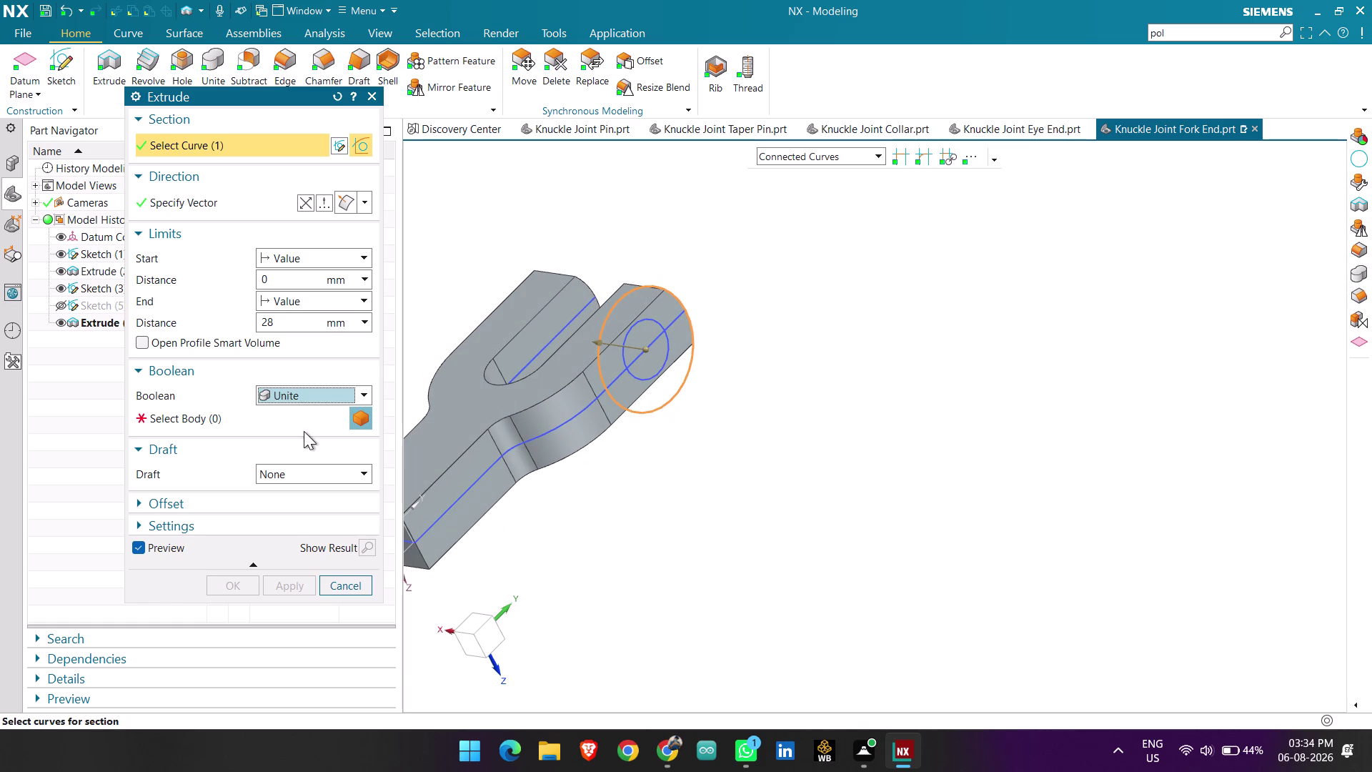
click(285, 420)
click(566, 432)
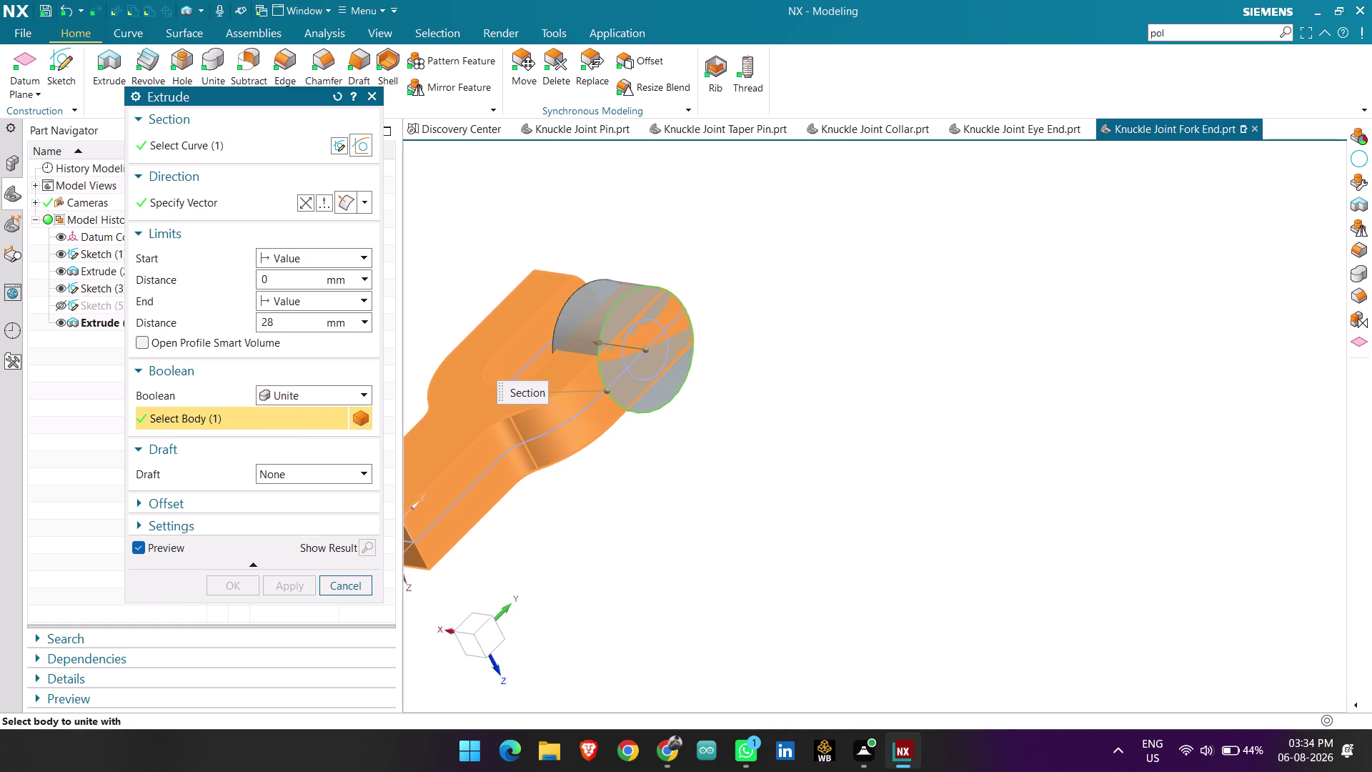
click(289, 576)
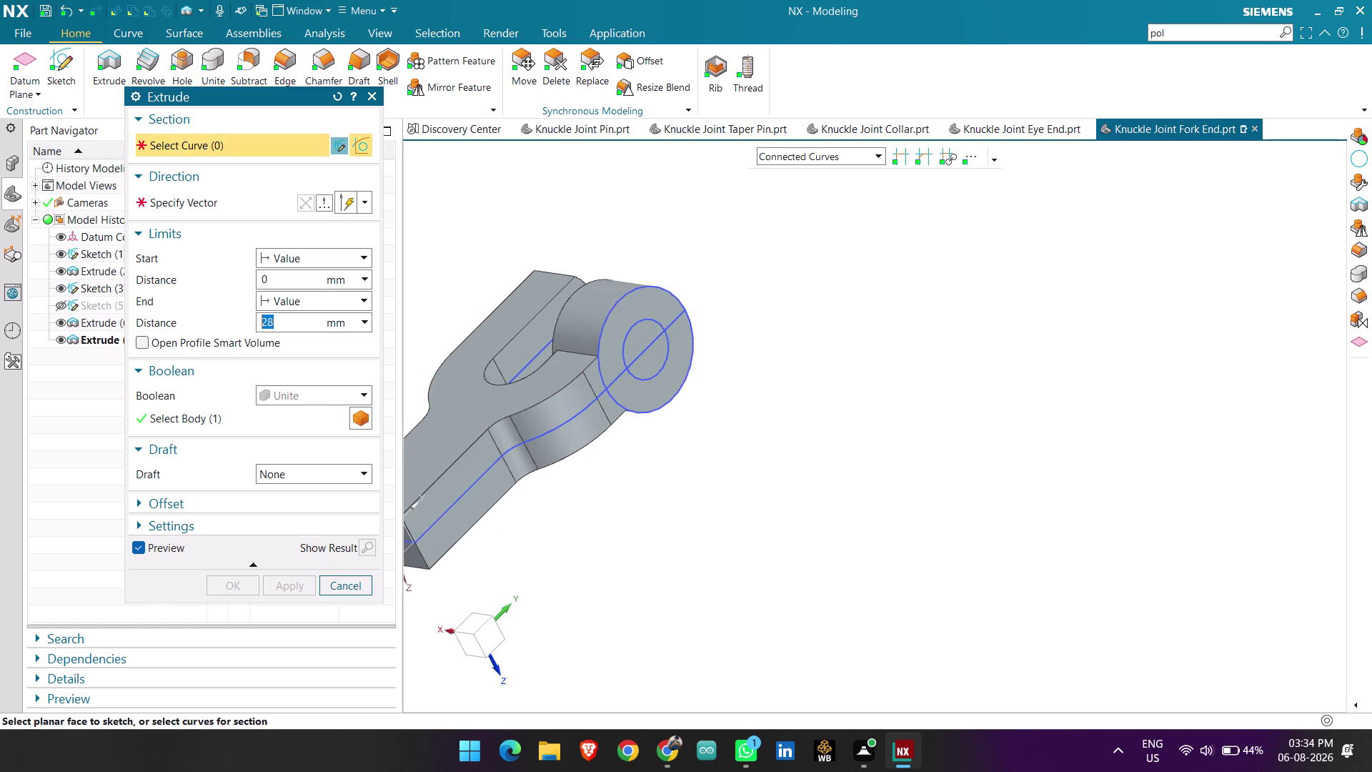
Extrude the inner circle as a subtract cut, reversed into the boss.
scroll(up, 3)
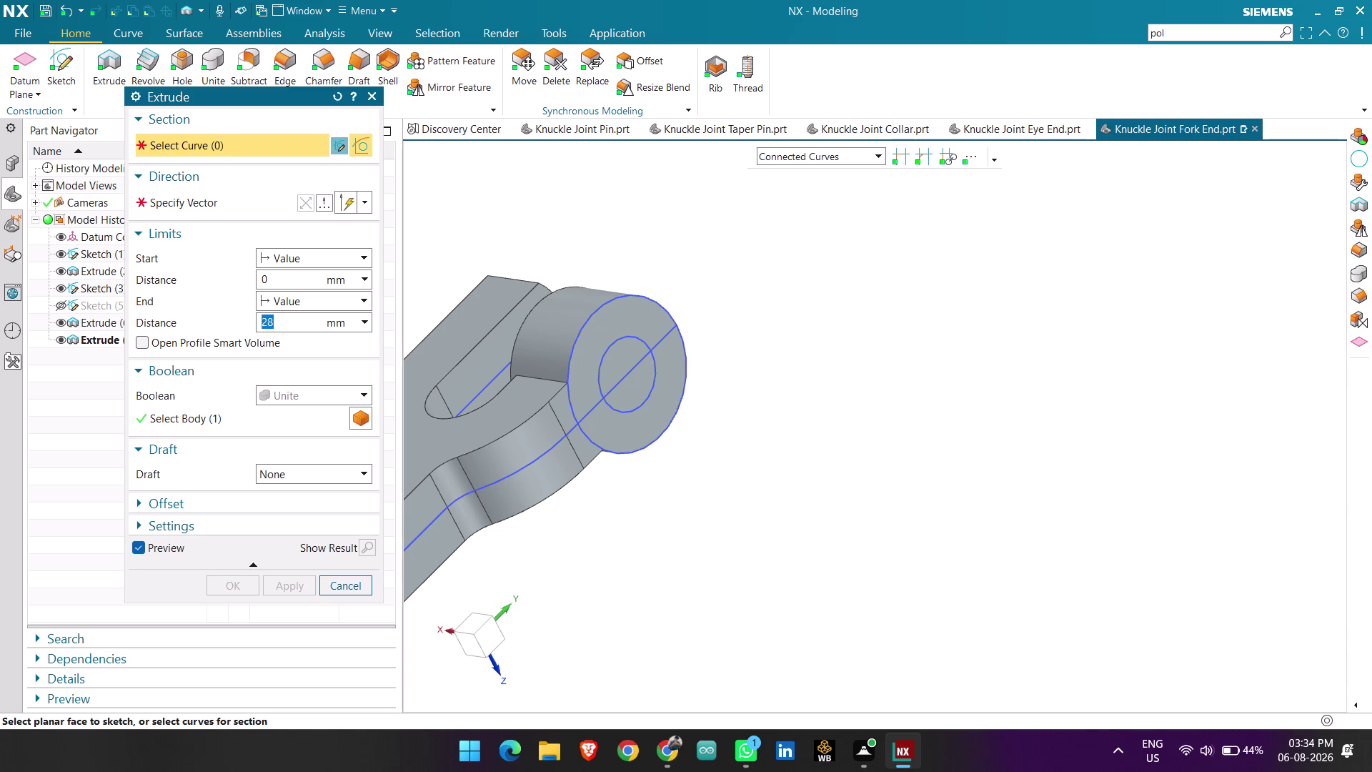
click(637, 410)
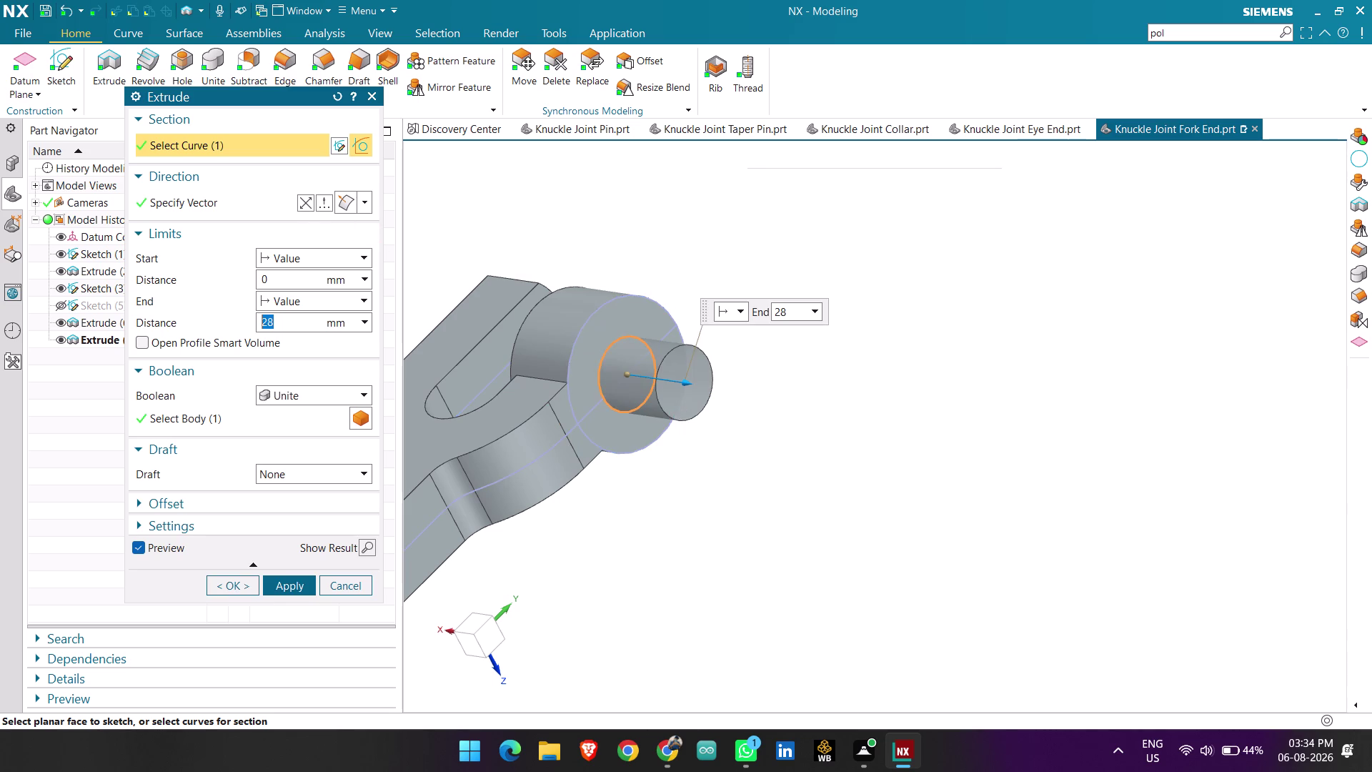
click(315, 392)
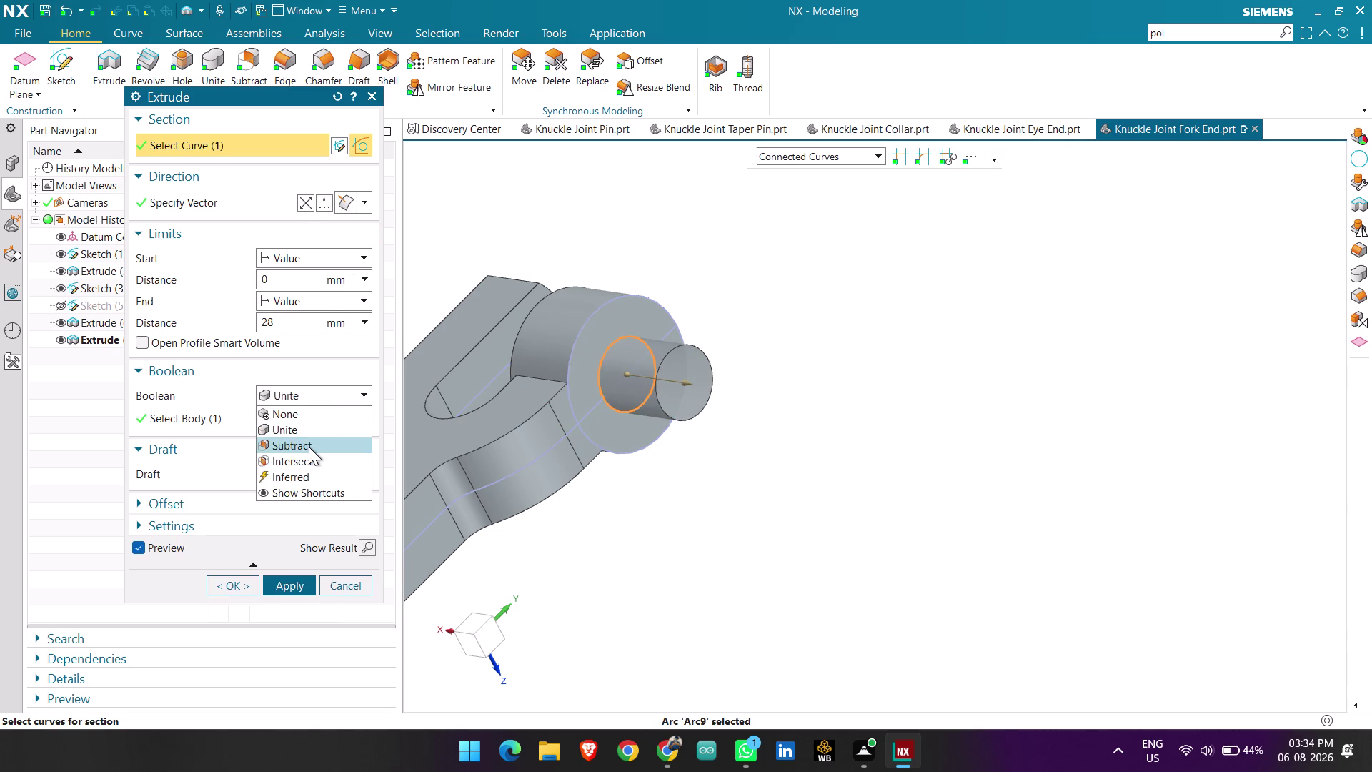
click(309, 447)
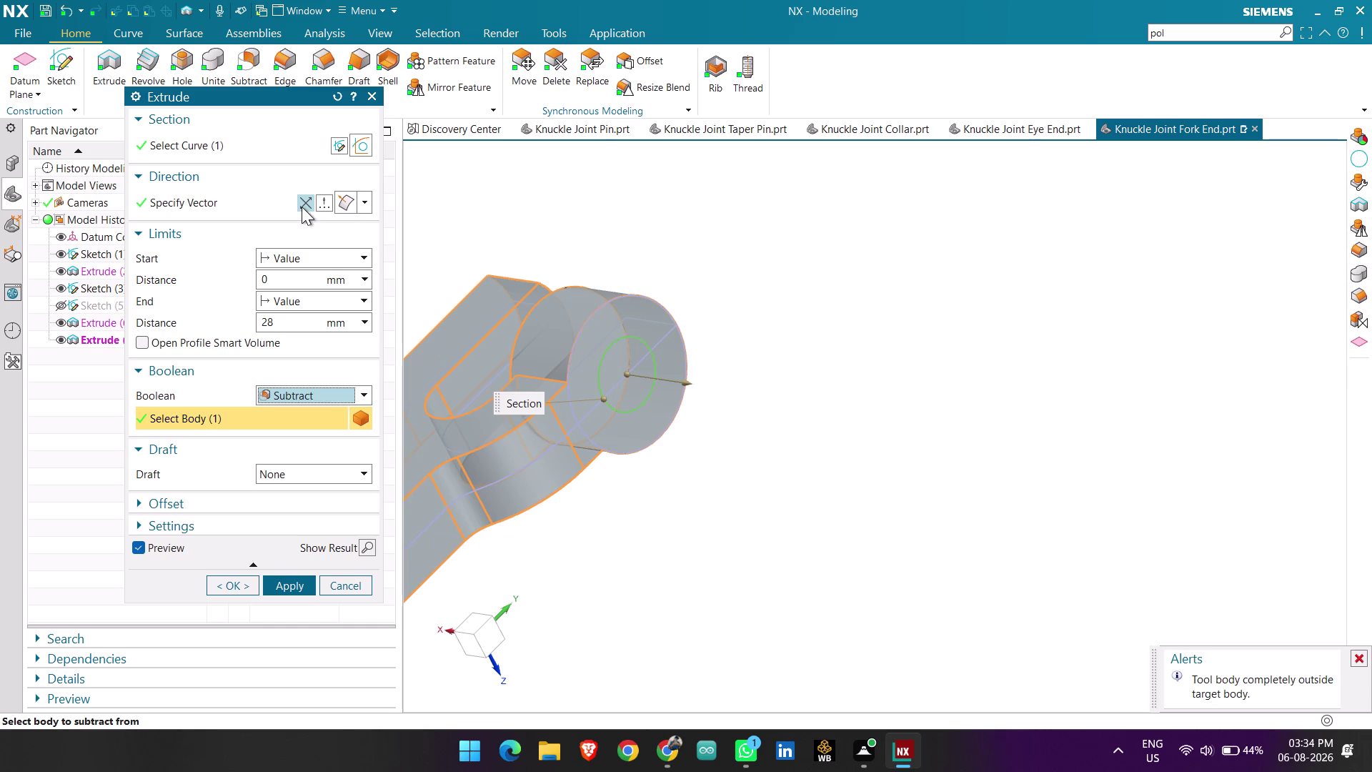
click(302, 206)
scroll(down, 3)
middle_drag(750, 412, 742, 448)
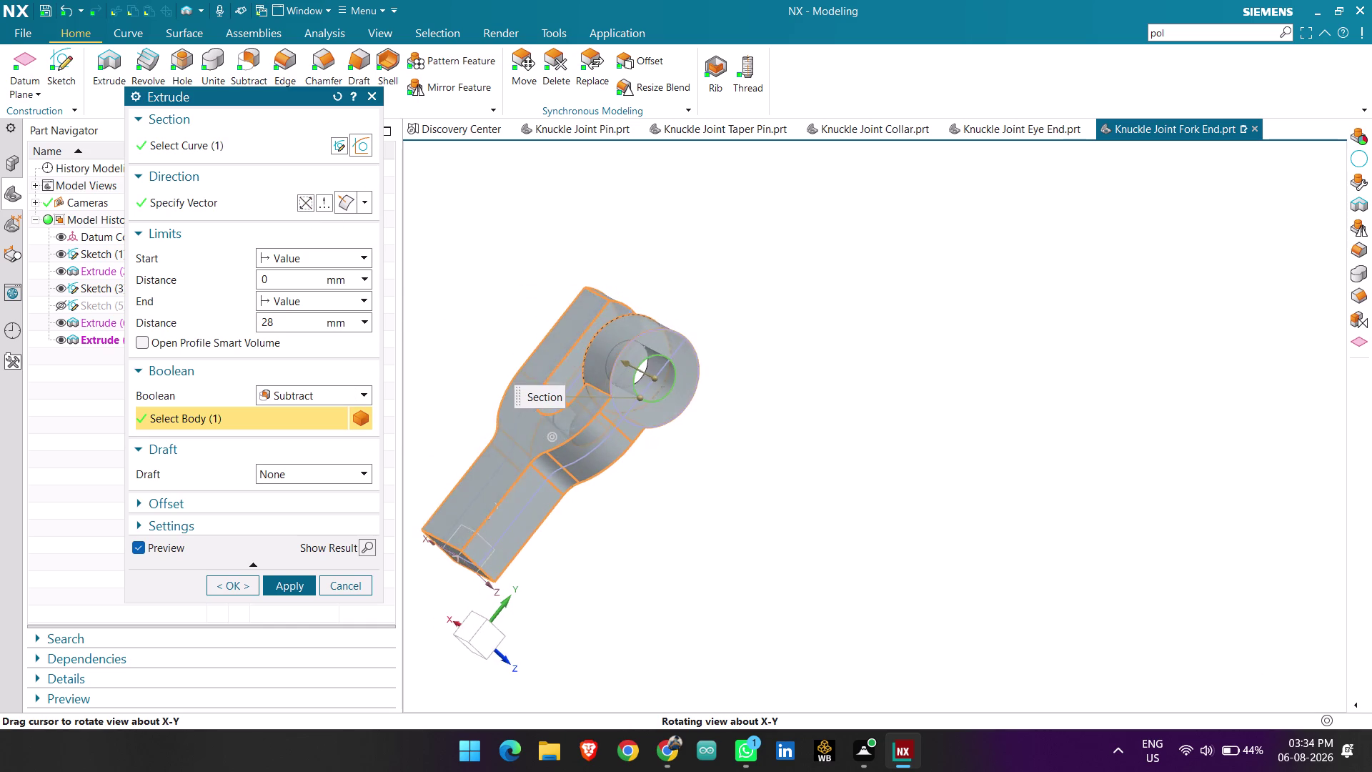
middle_drag(742, 447, 751, 447)
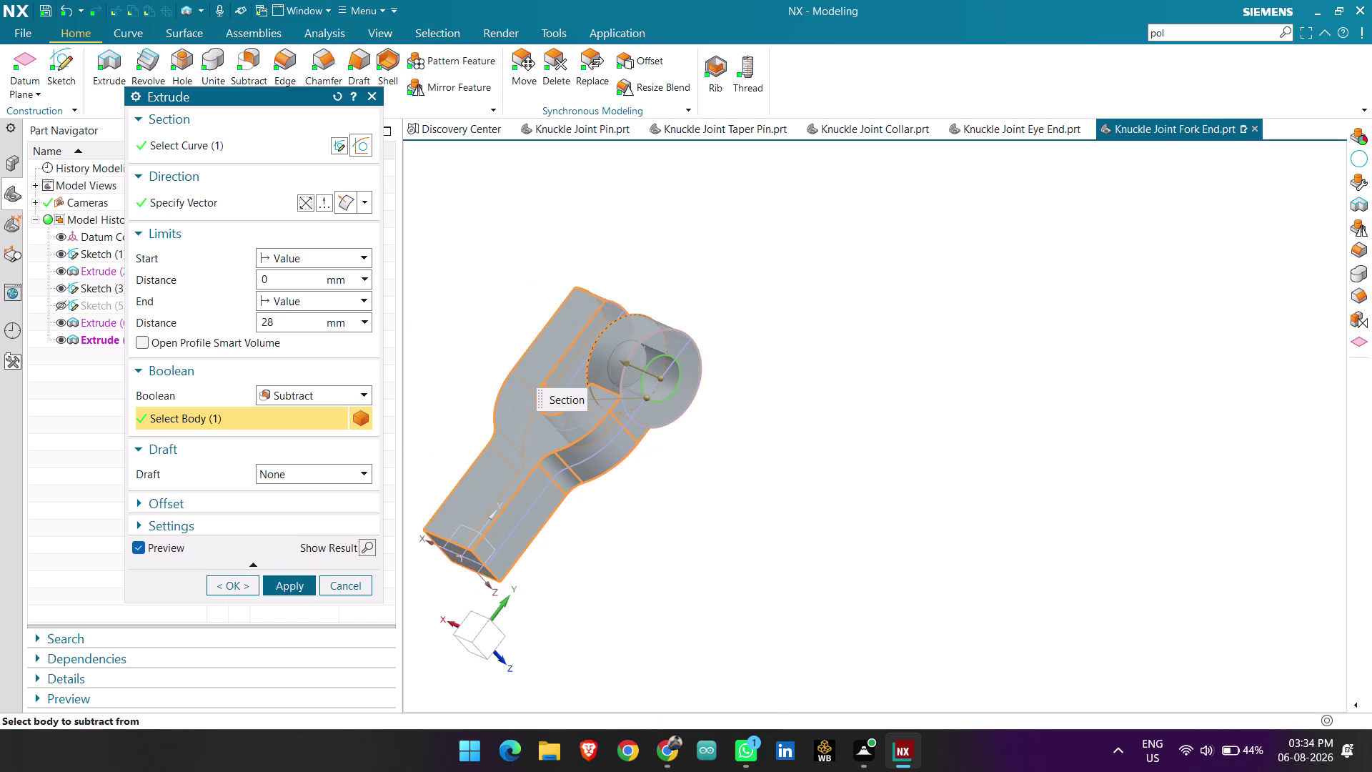
Set the cut's end to Through All to bore the 25 mm hole, then select the boss extrude.
click(316, 301)
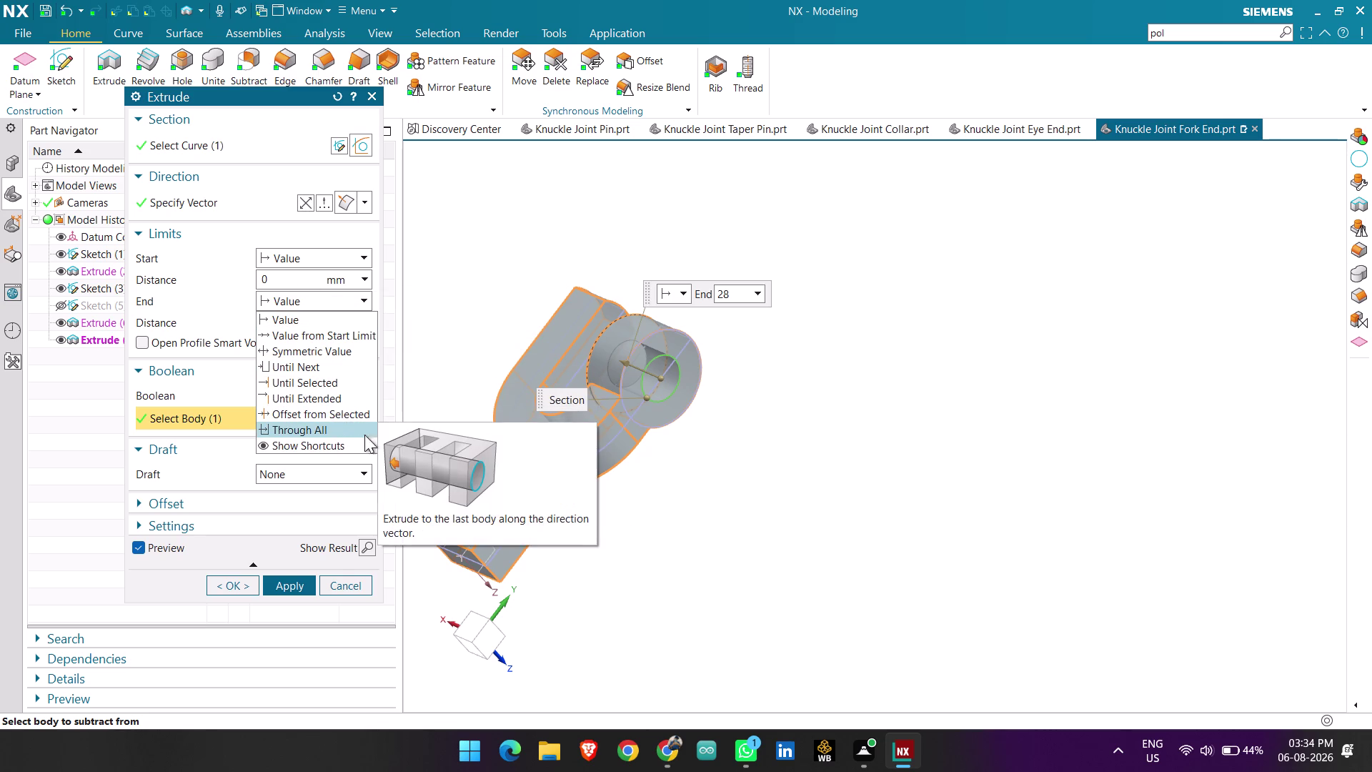
middle_drag(789, 493, 876, 518)
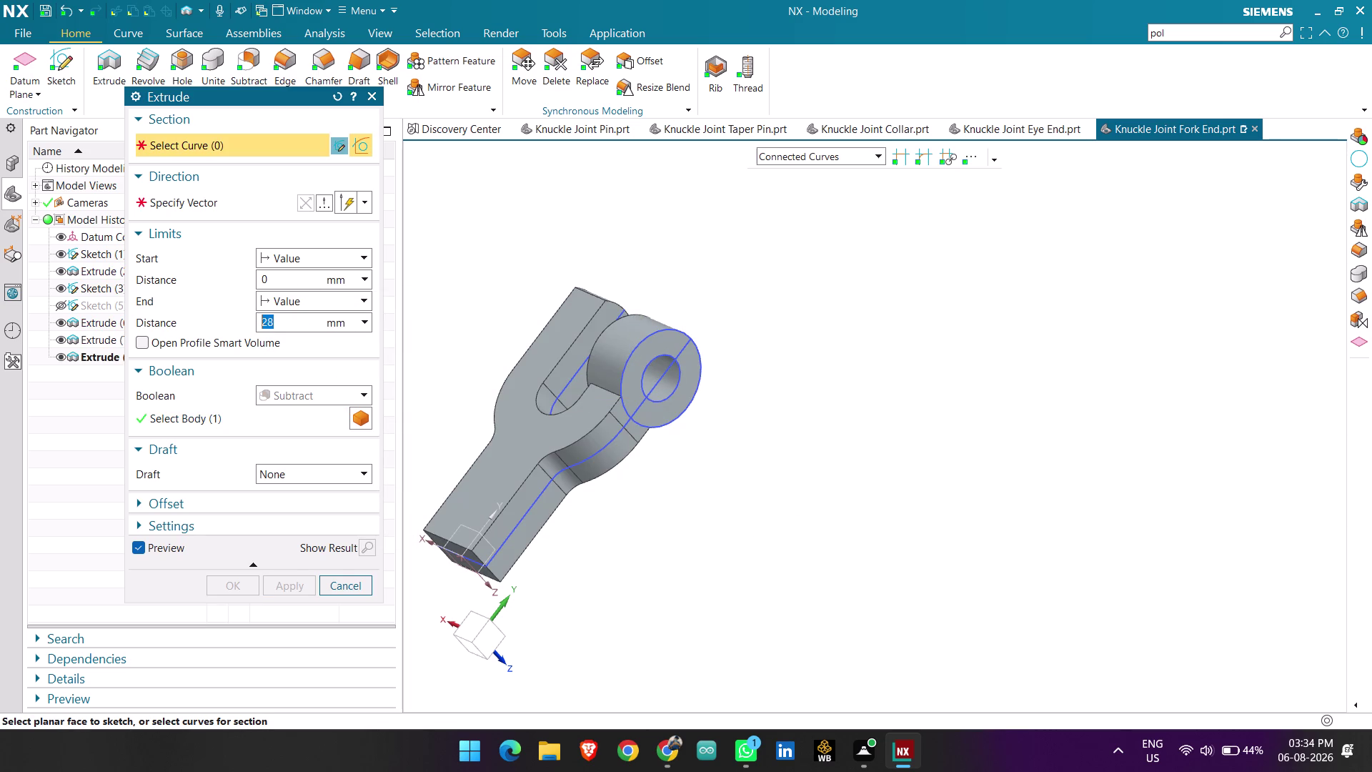
key(ctrl+z)
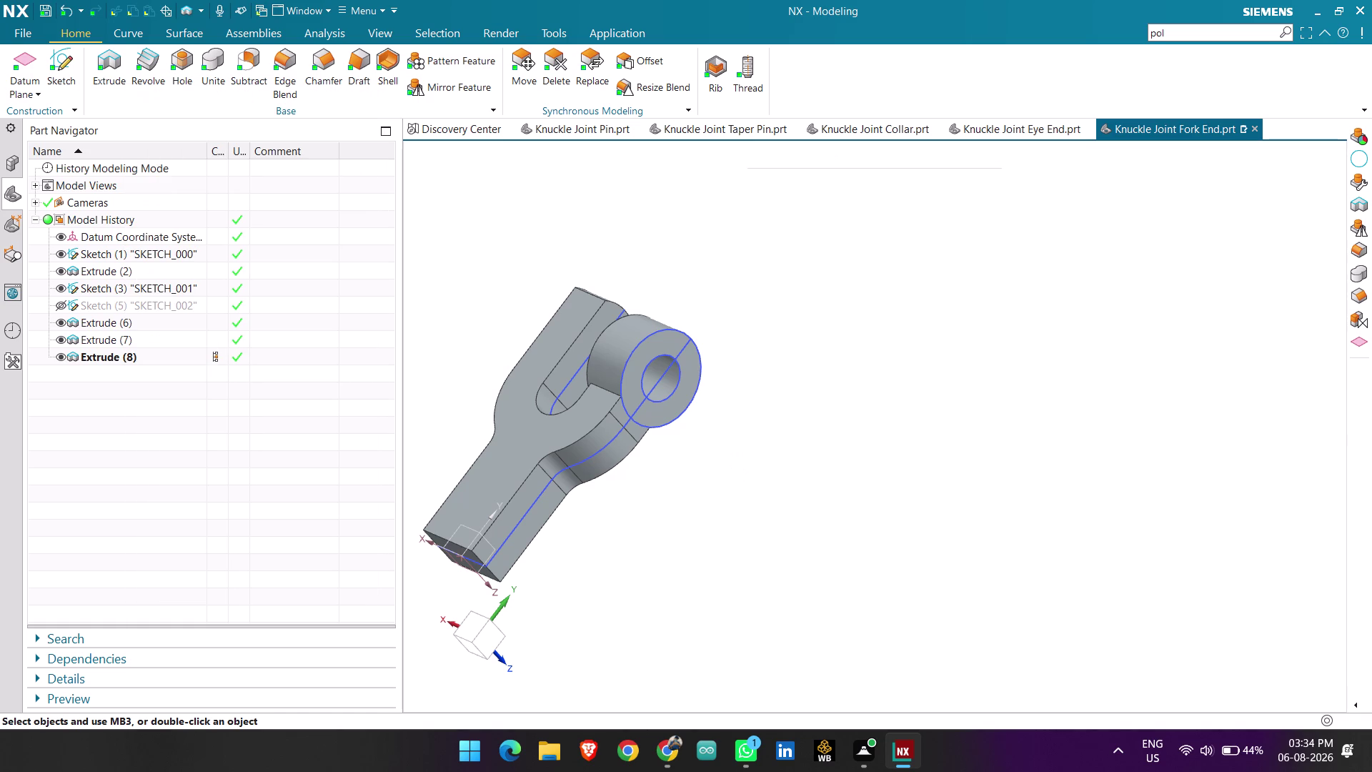
click(107, 341)
Reopen the boss extrude with Edit with Rollback and set its end to Until Next.
right_click(106, 341)
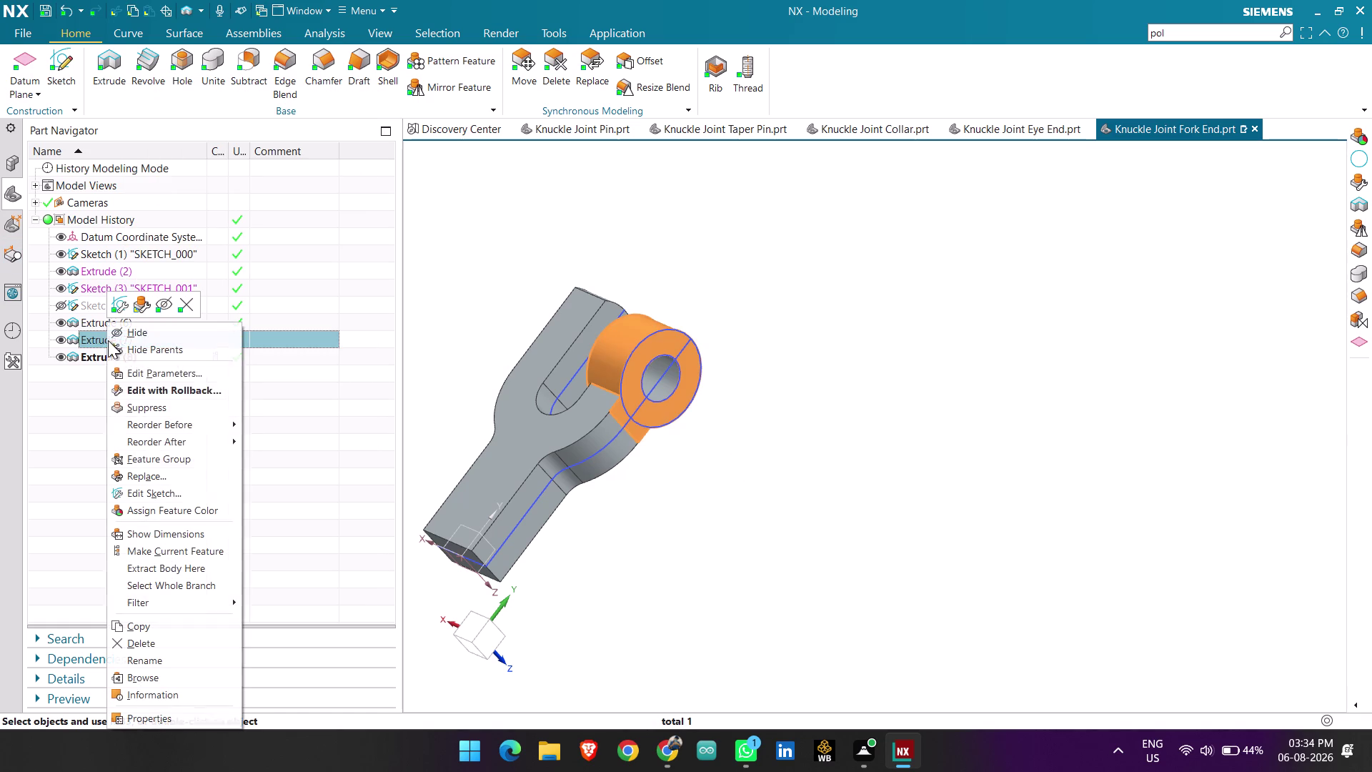
click(173, 392)
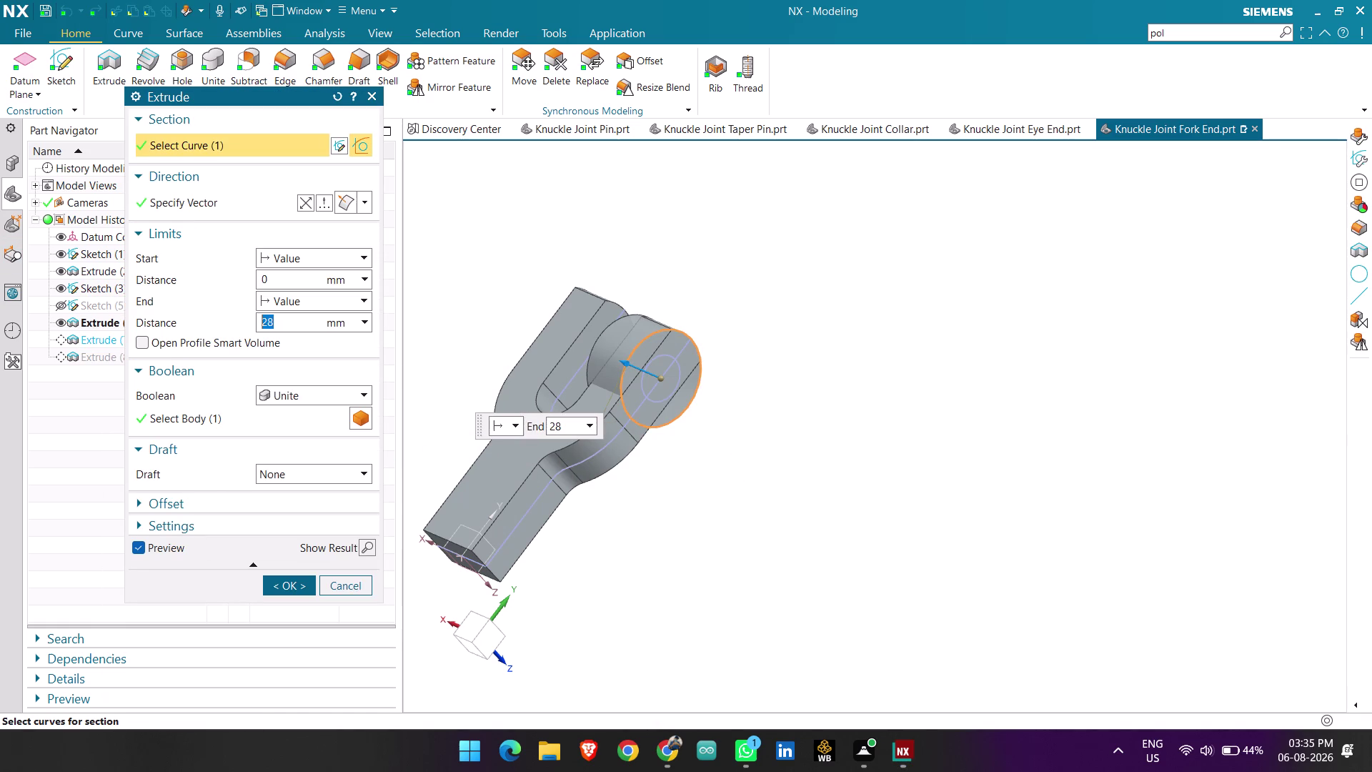
click(280, 300)
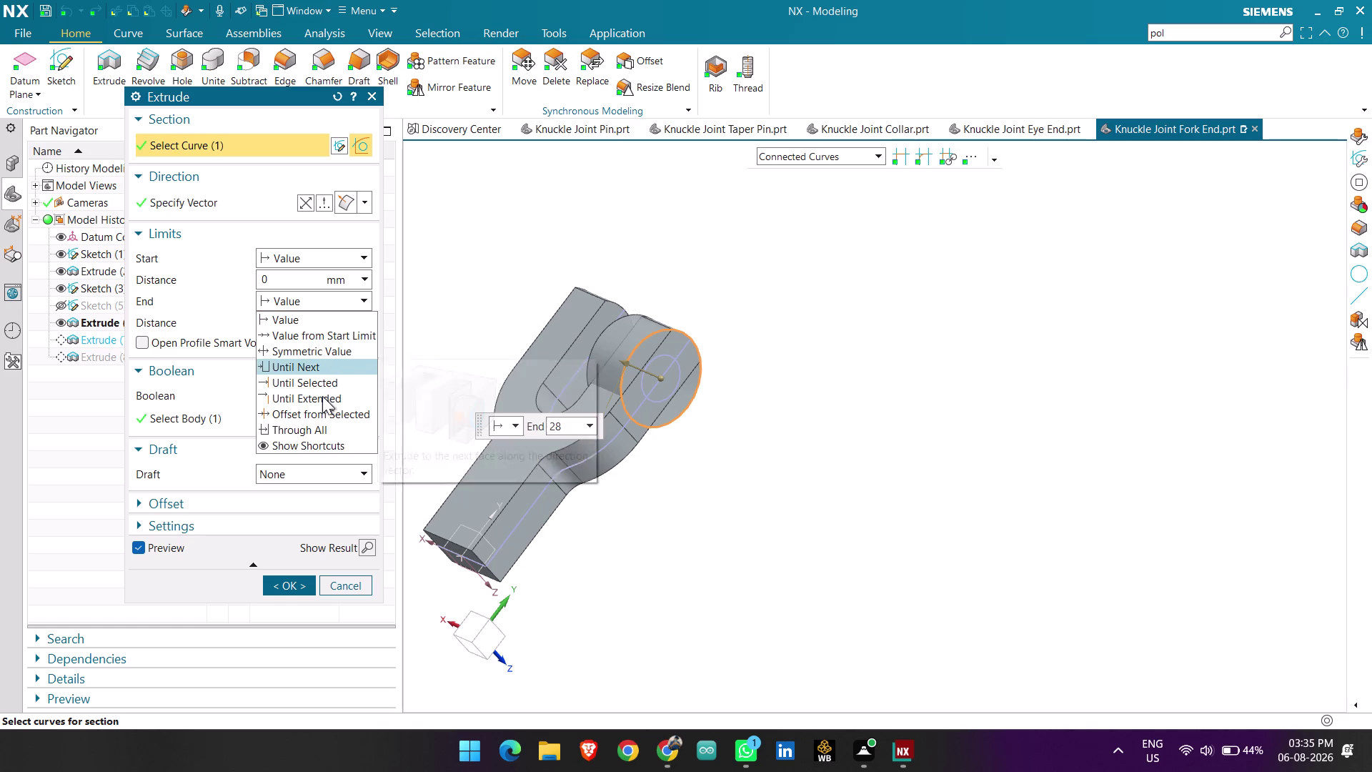
click(321, 367)
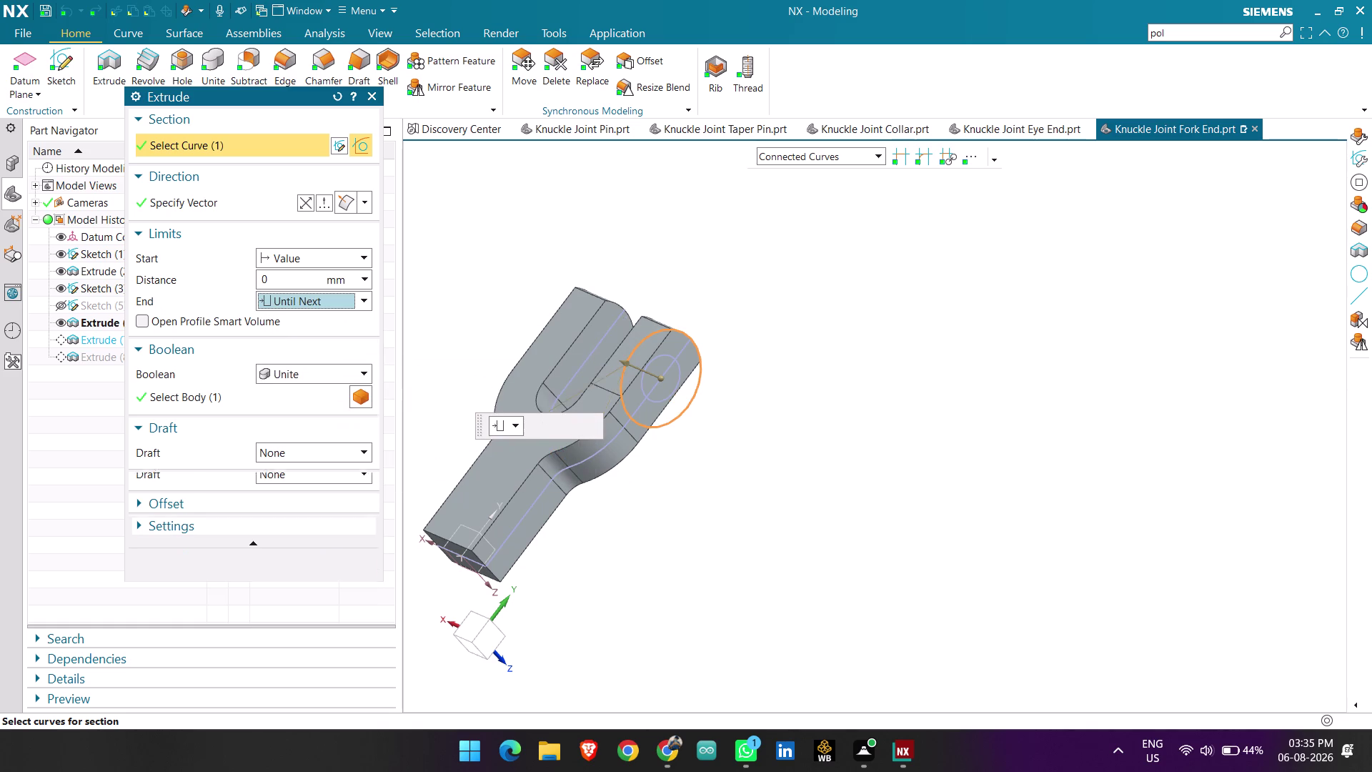
Change the boss extrude's end limit to Until Selected.
middle_drag(705, 472, 767, 521)
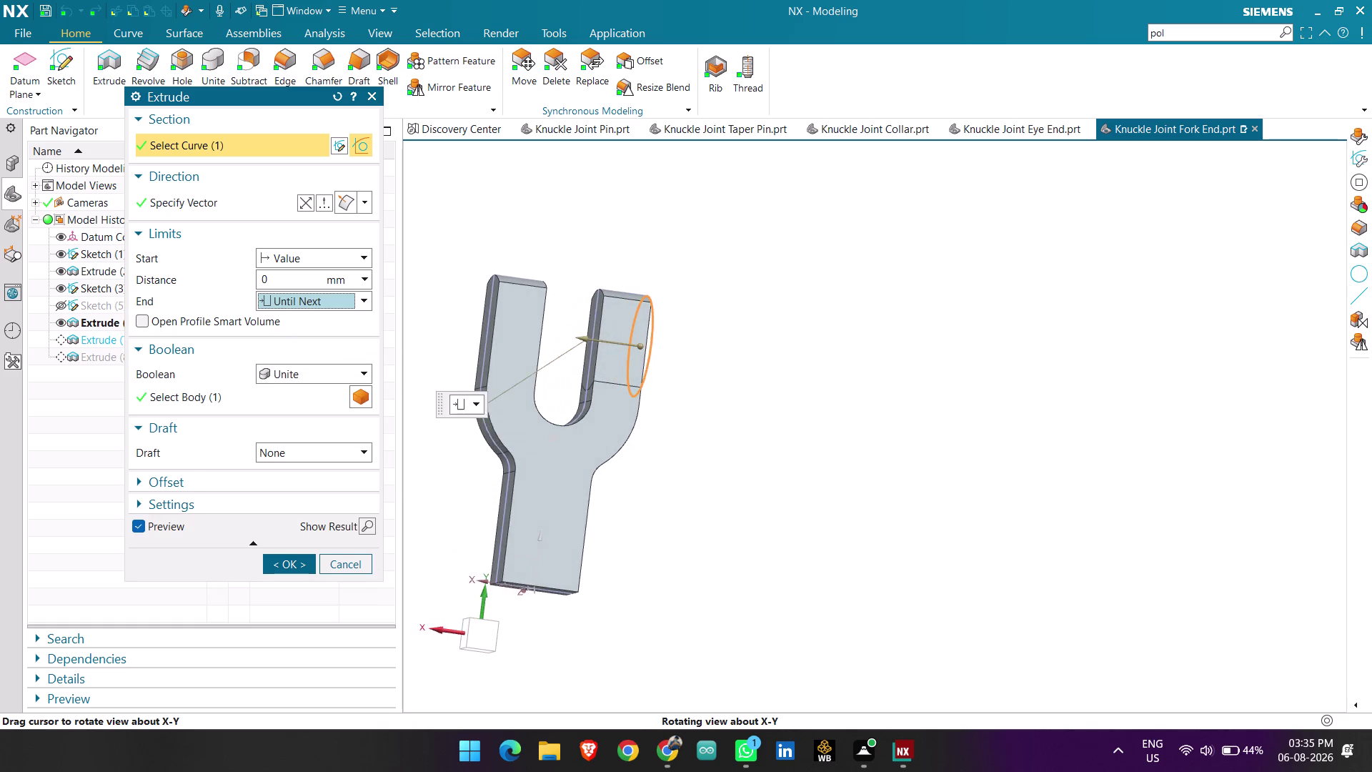
middle_drag(768, 520, 709, 443)
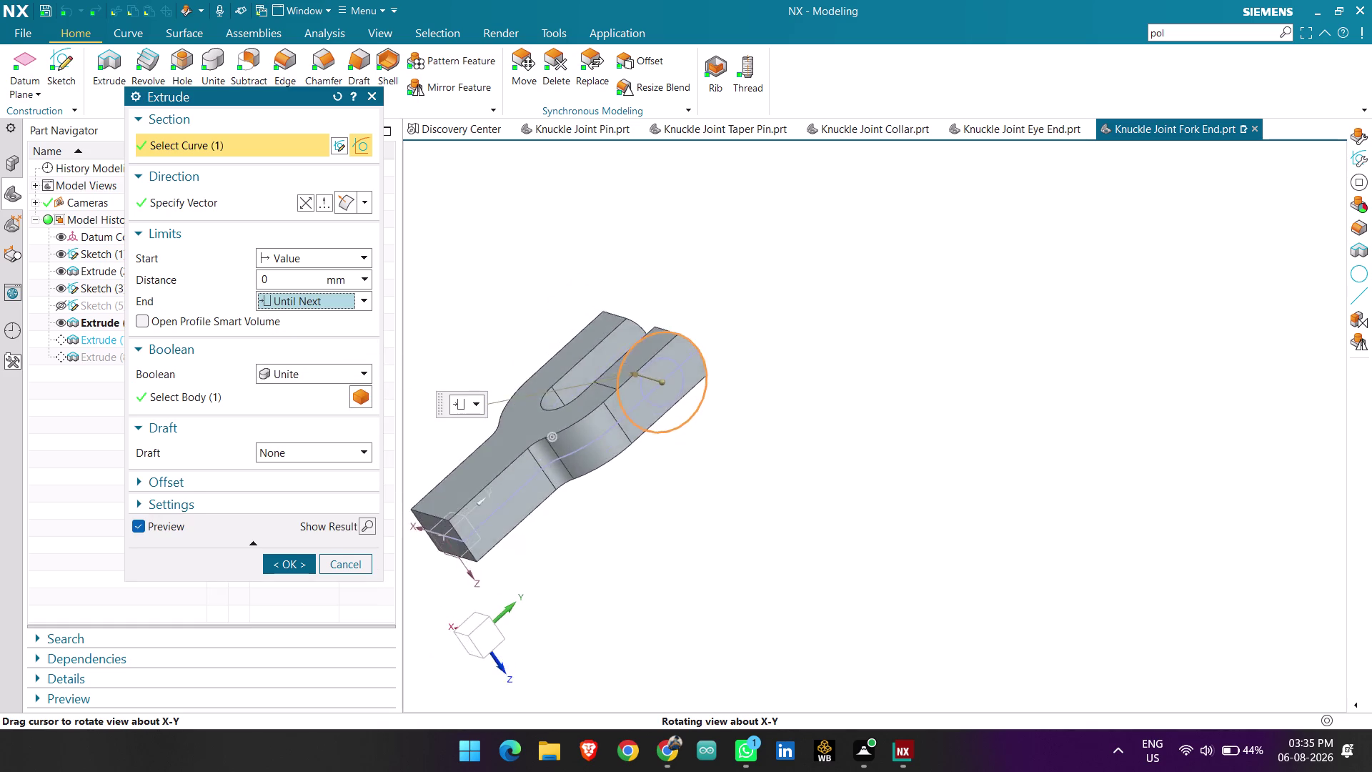
middle_drag(708, 443, 767, 476)
scroll(up, 3)
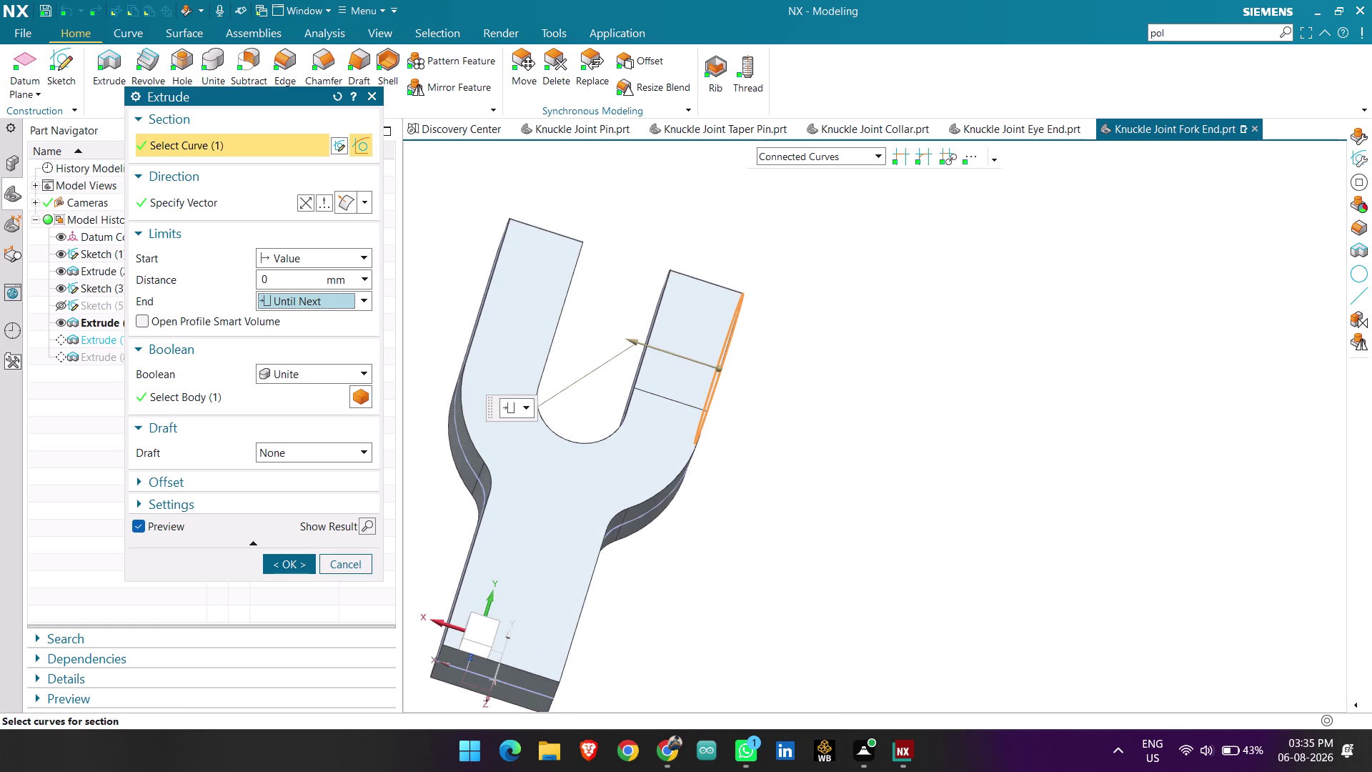
click(301, 296)
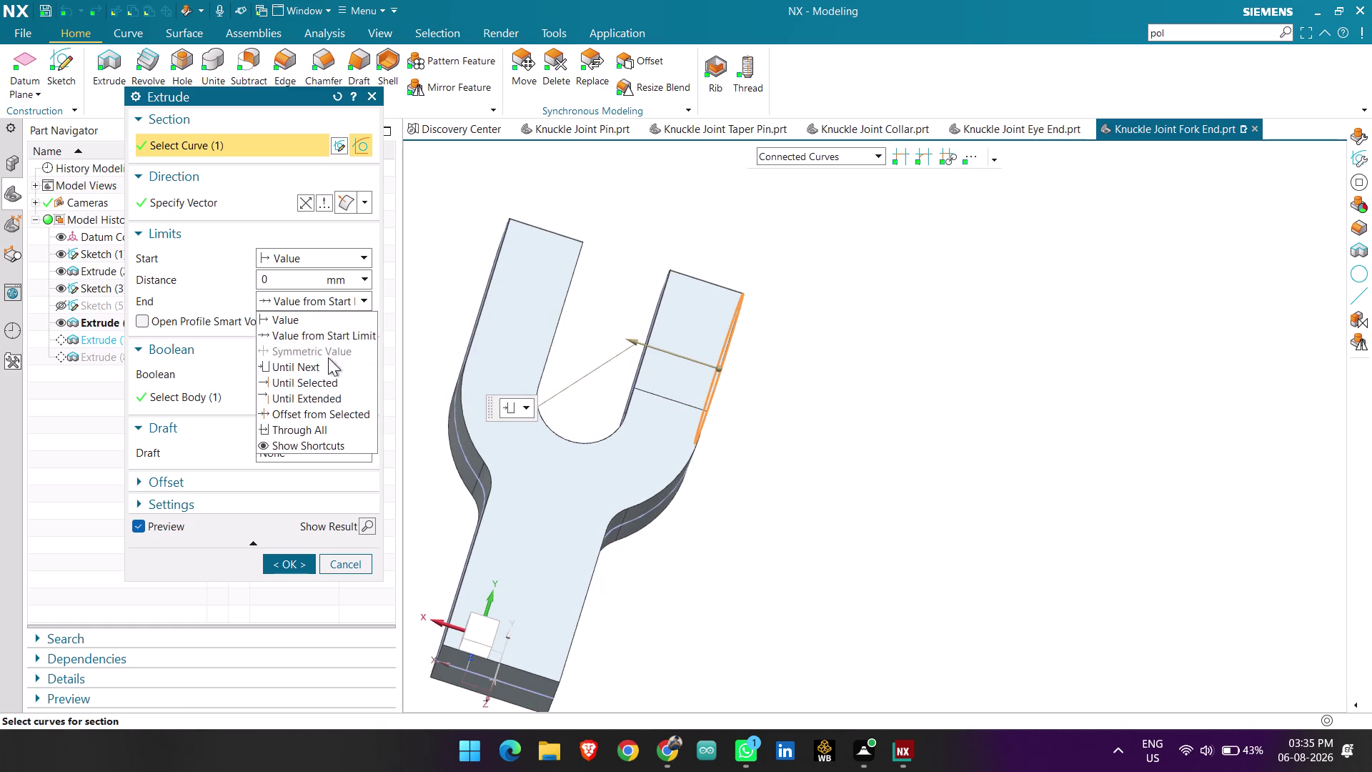
click(333, 383)
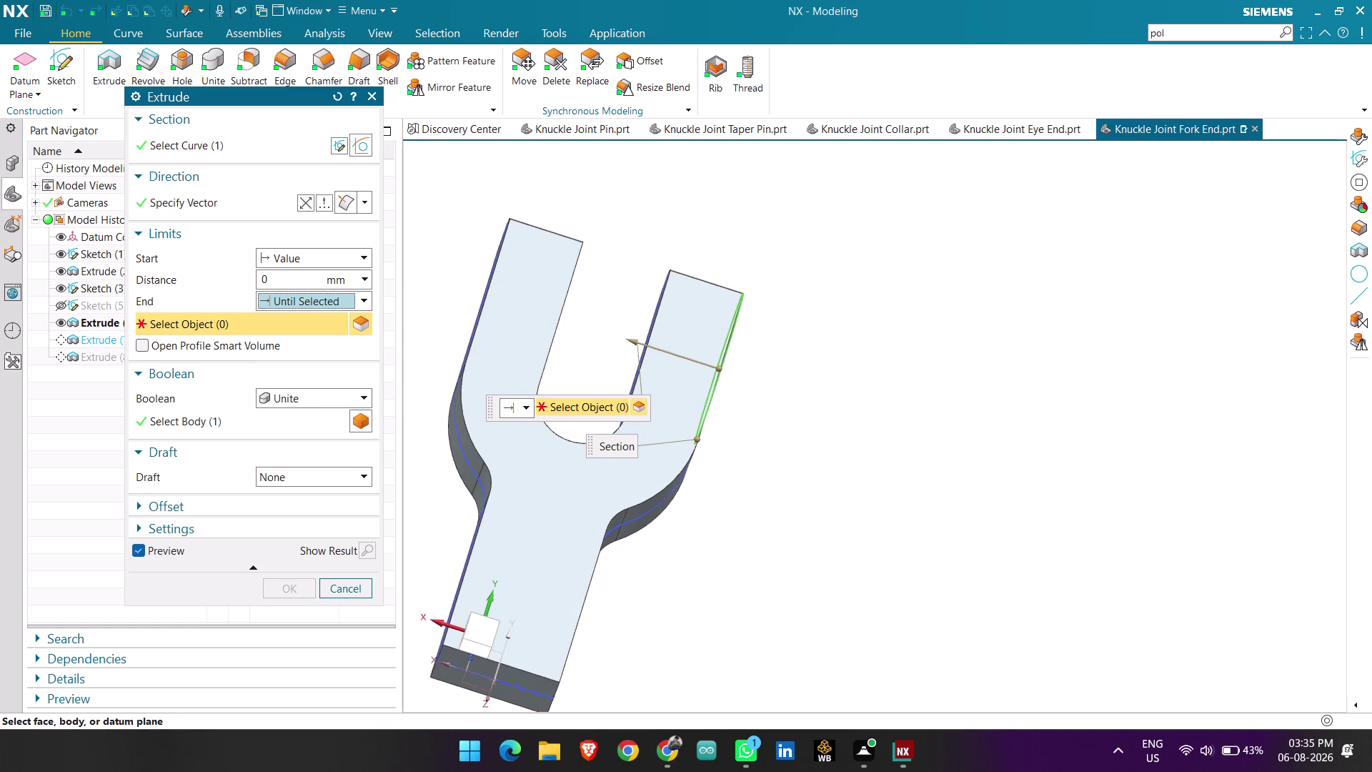
Pick the fork arm face as the Until Selected end limit.
scroll(down, 3)
middle_drag(615, 386, 681, 412)
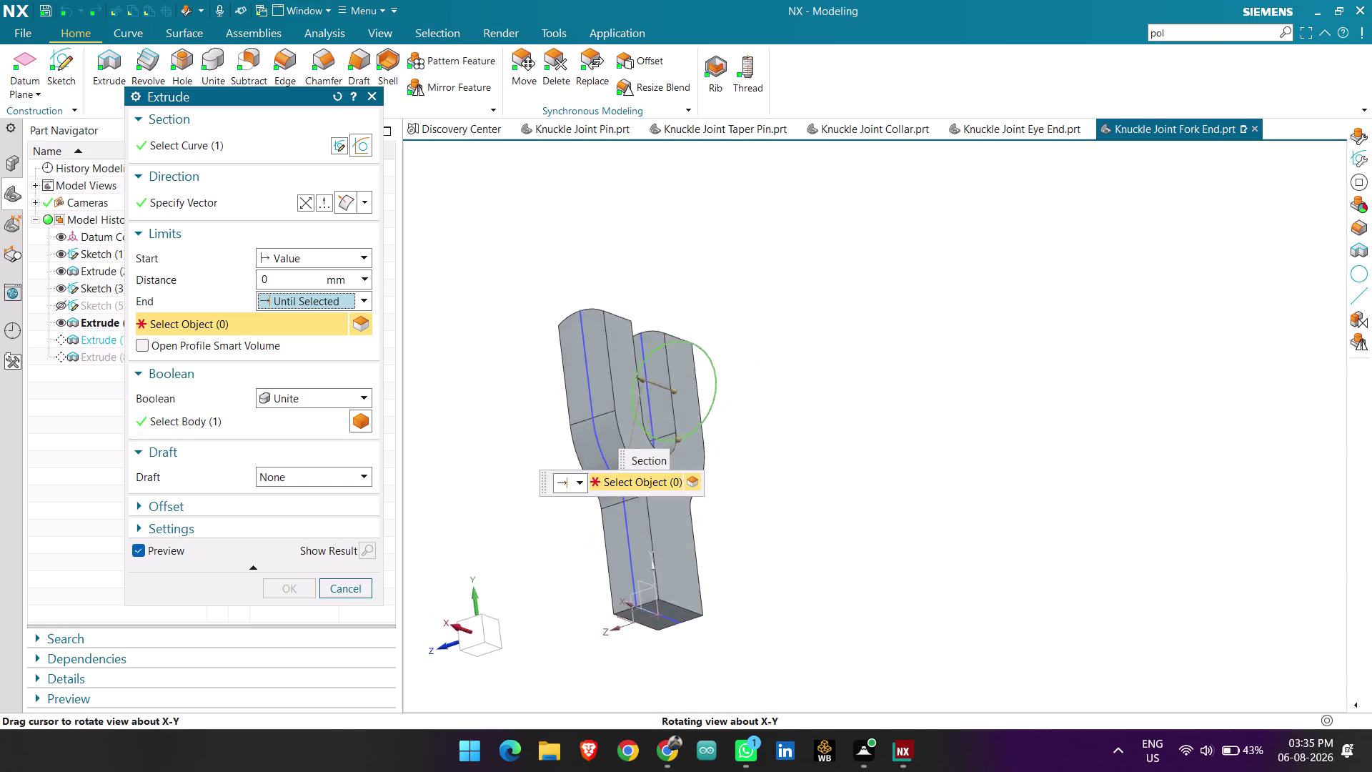
middle_drag(681, 413, 683, 416)
scroll(up, 3)
click(668, 408)
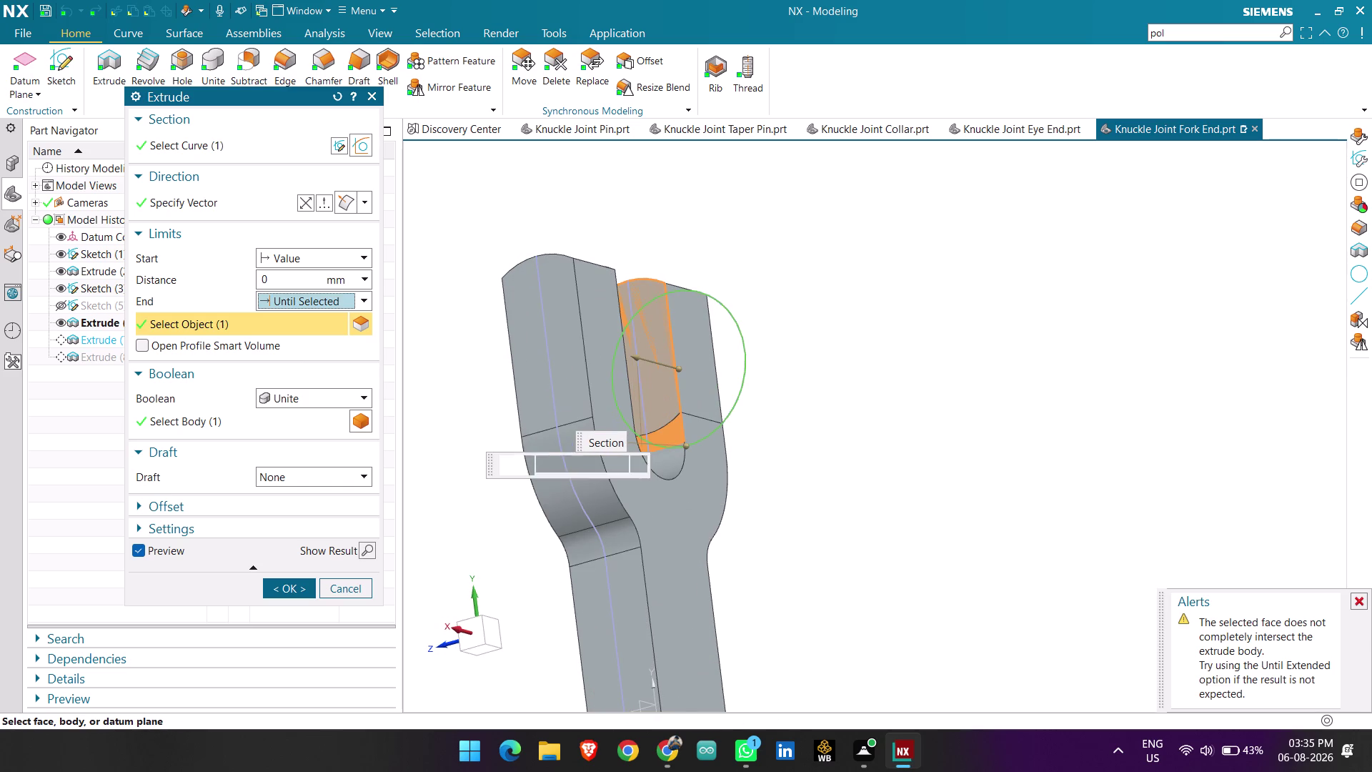
Inspect the preview around the fork, then clear the chosen end face.
middle_drag(855, 435, 725, 397)
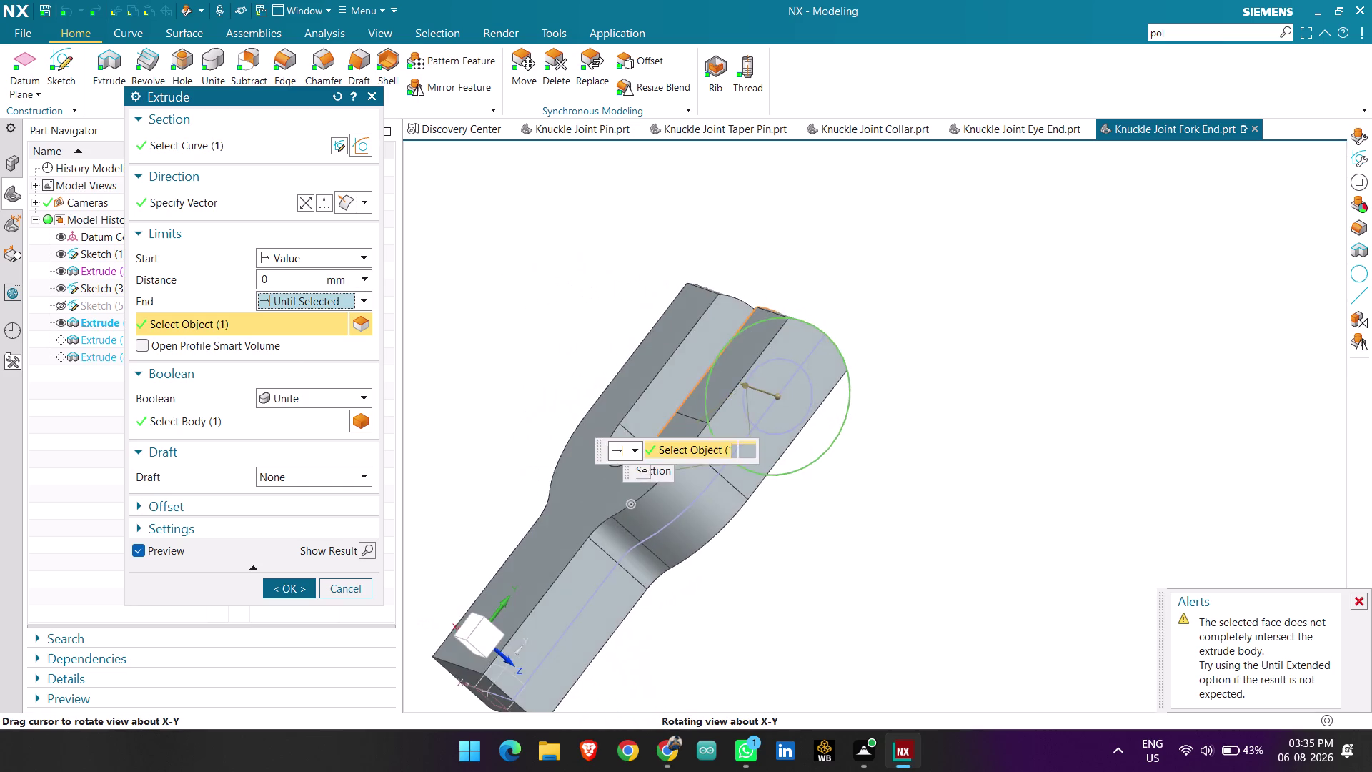
middle_drag(725, 397, 714, 415)
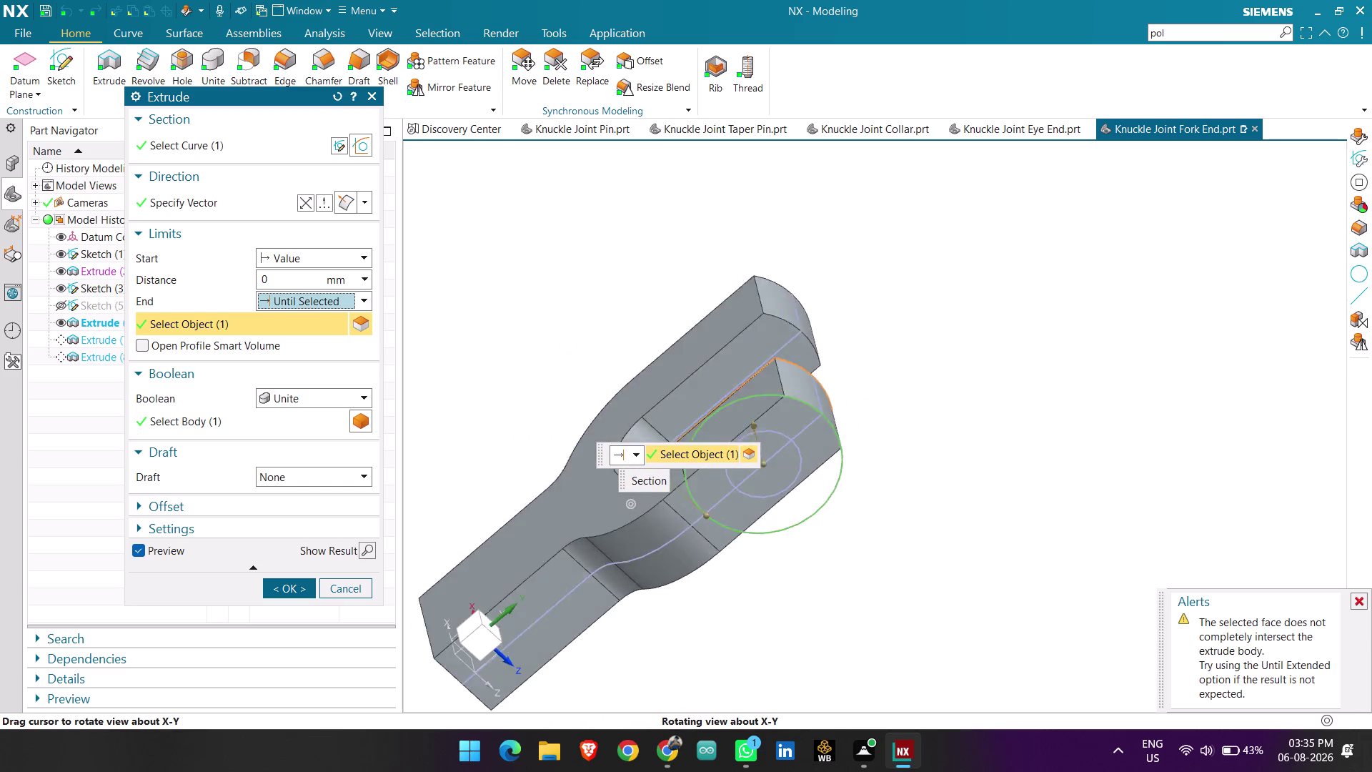
middle_drag(714, 415, 730, 391)
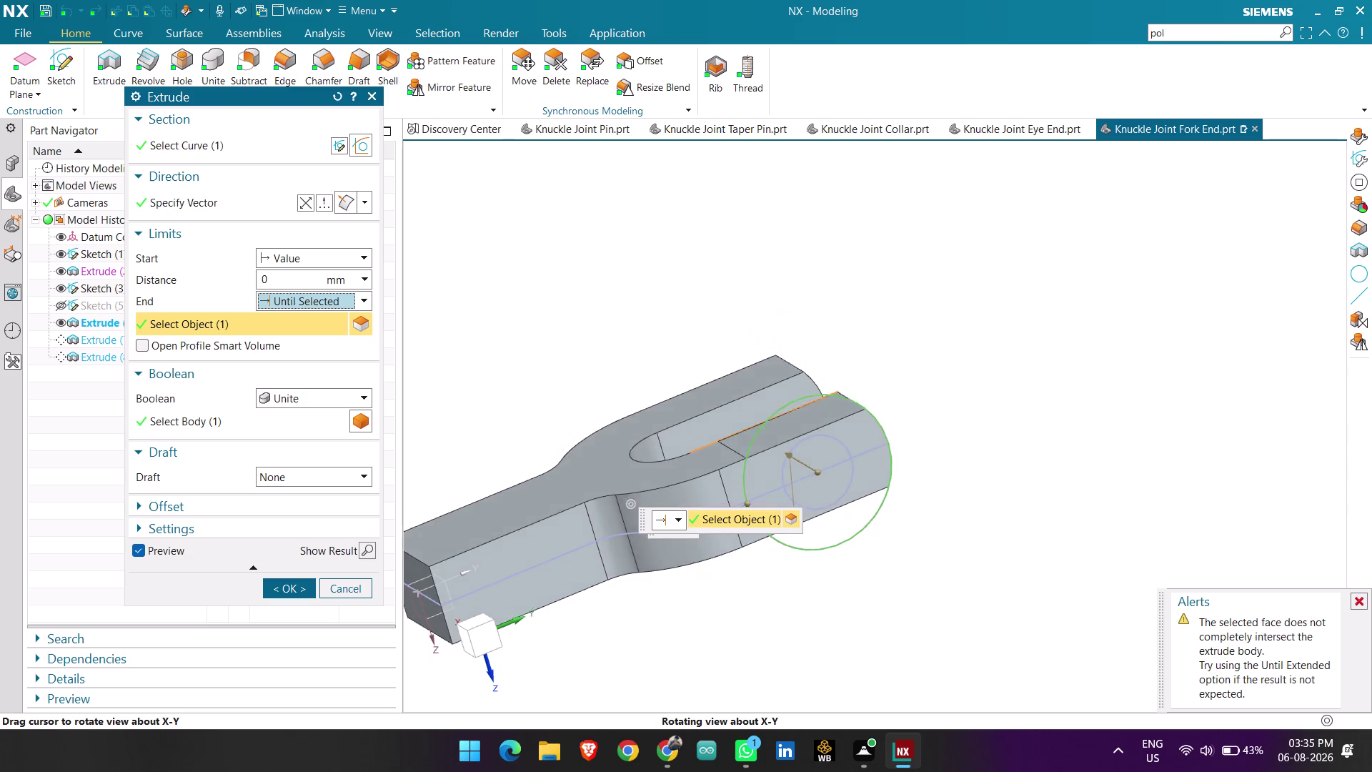
middle_drag(731, 391, 813, 411)
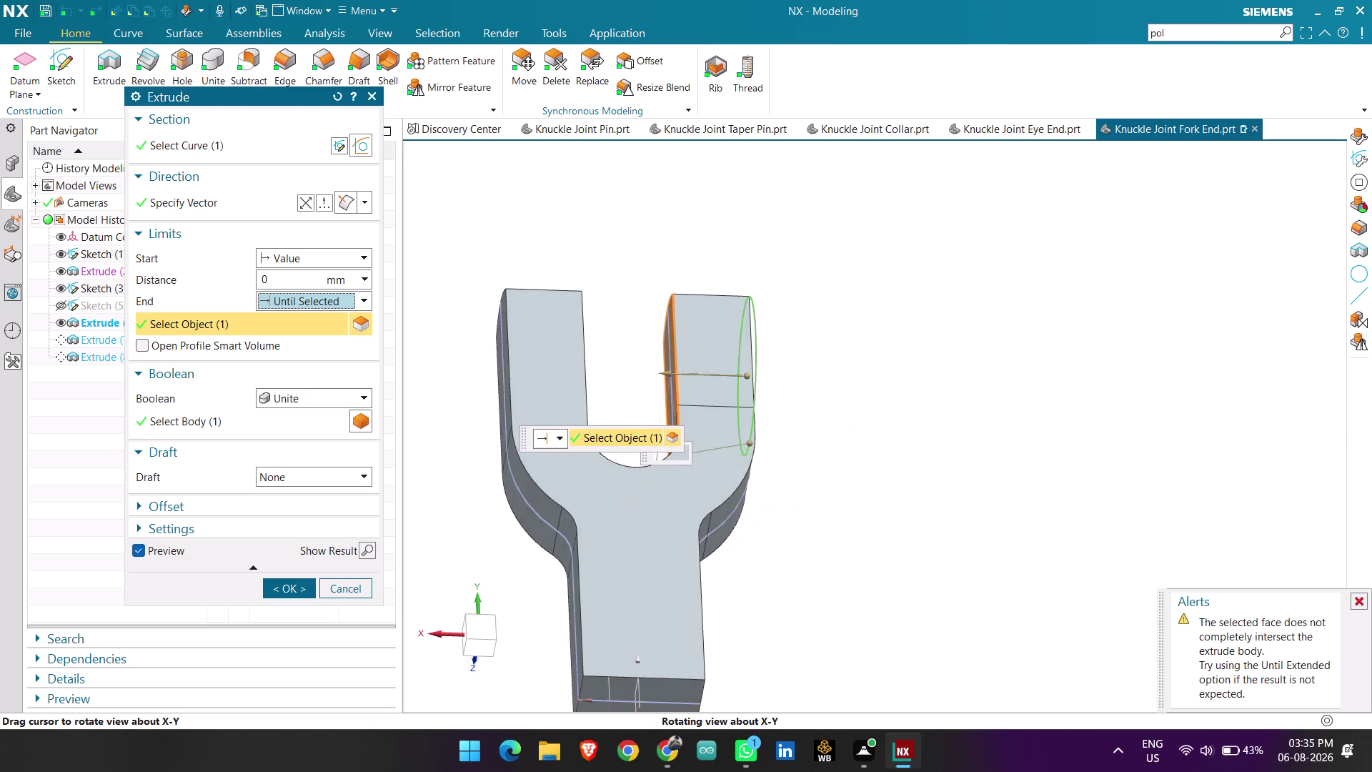
middle_drag(813, 411, 800, 425)
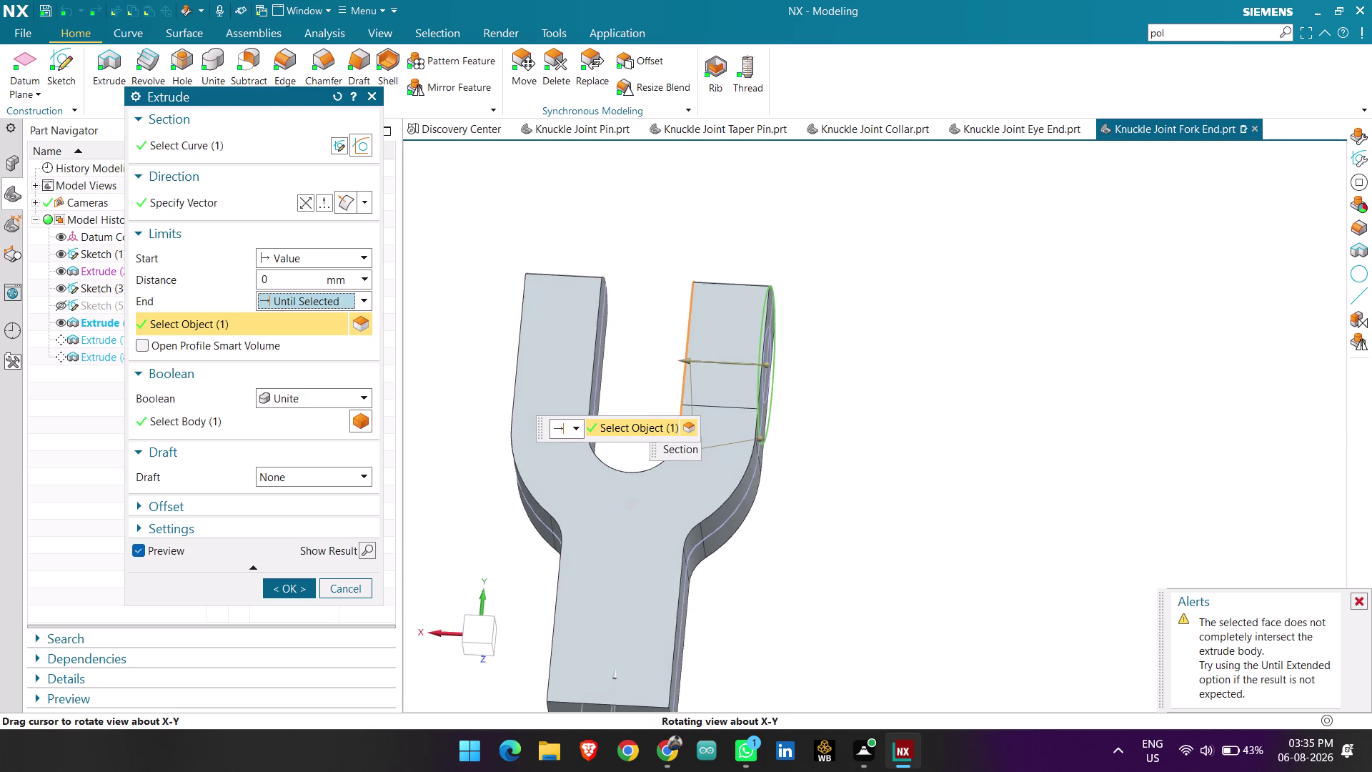
middle_drag(800, 425, 801, 443)
scroll(down, 3)
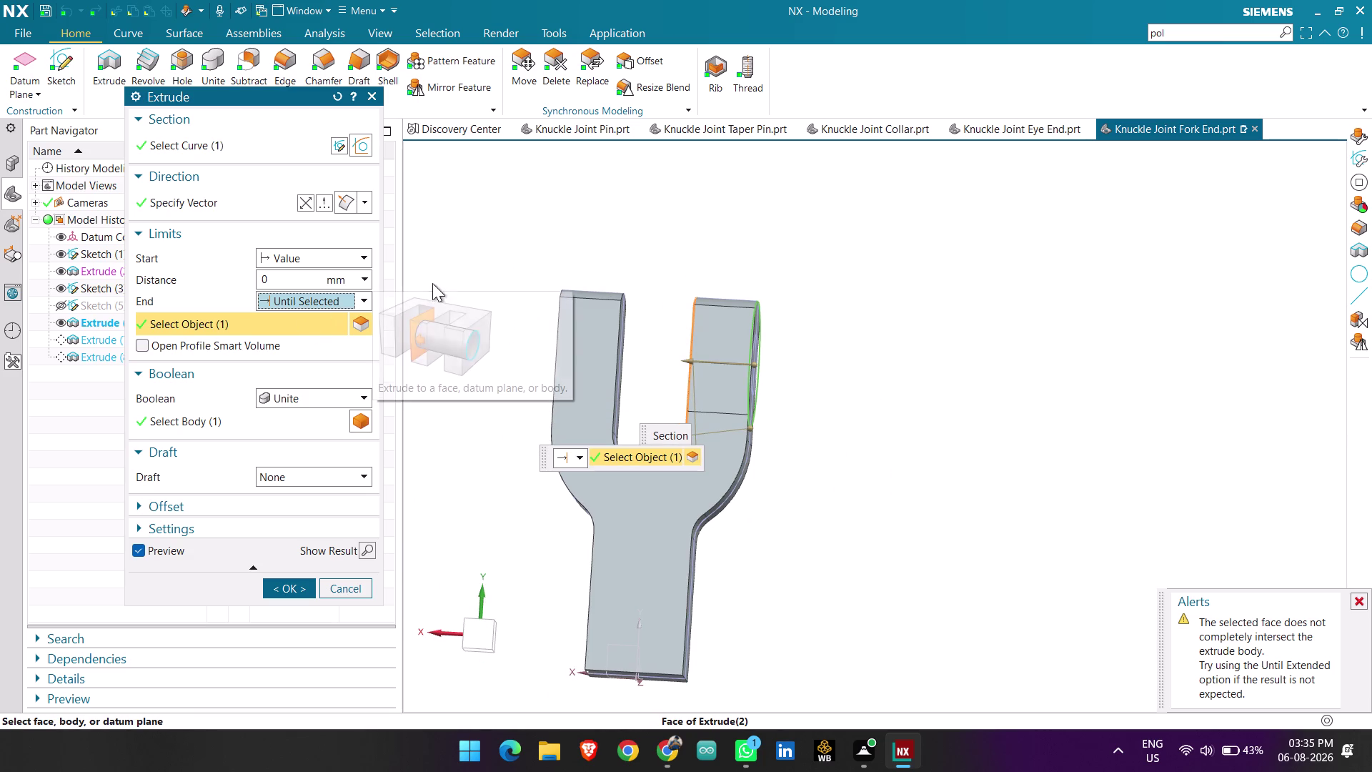
click(457, 312)
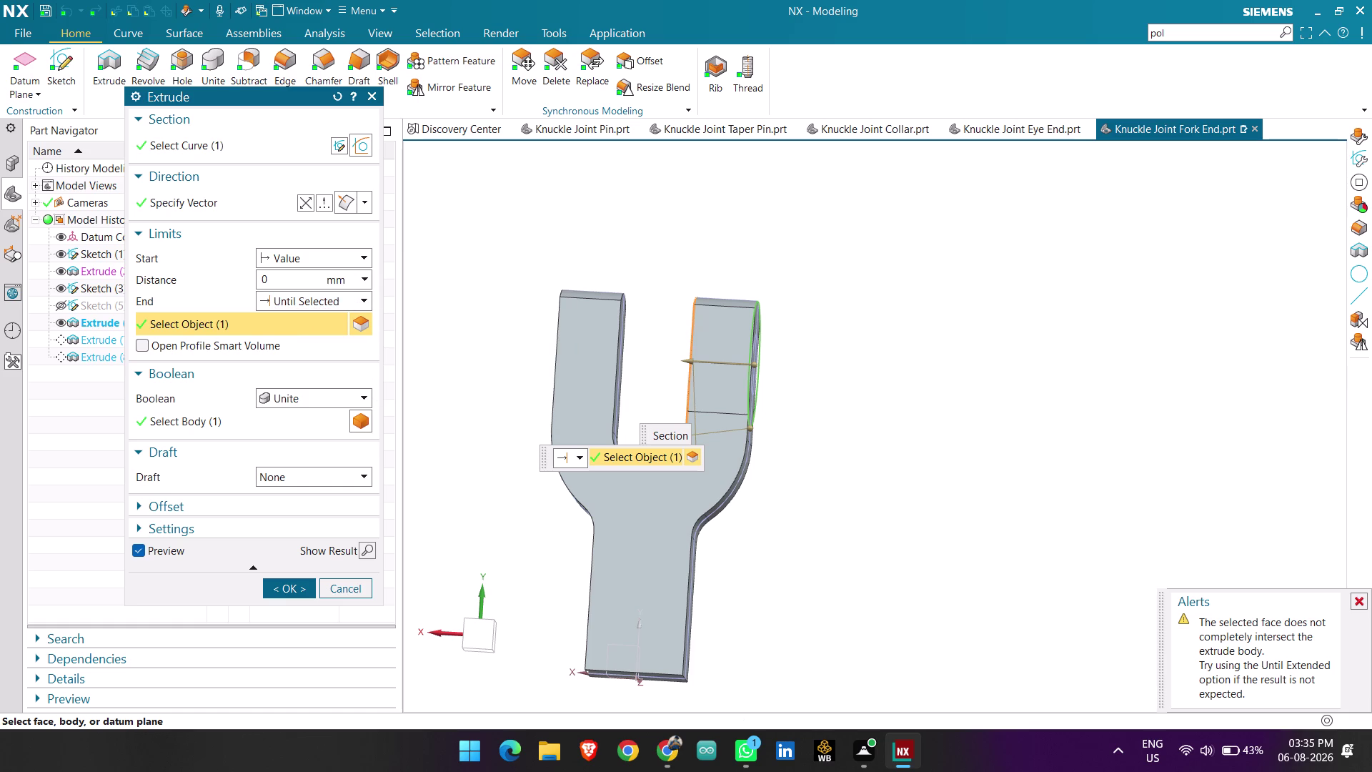
click(243, 140)
Set the Boolean to None so the extrusion stays a separate body.
middle_drag(823, 416, 750, 378)
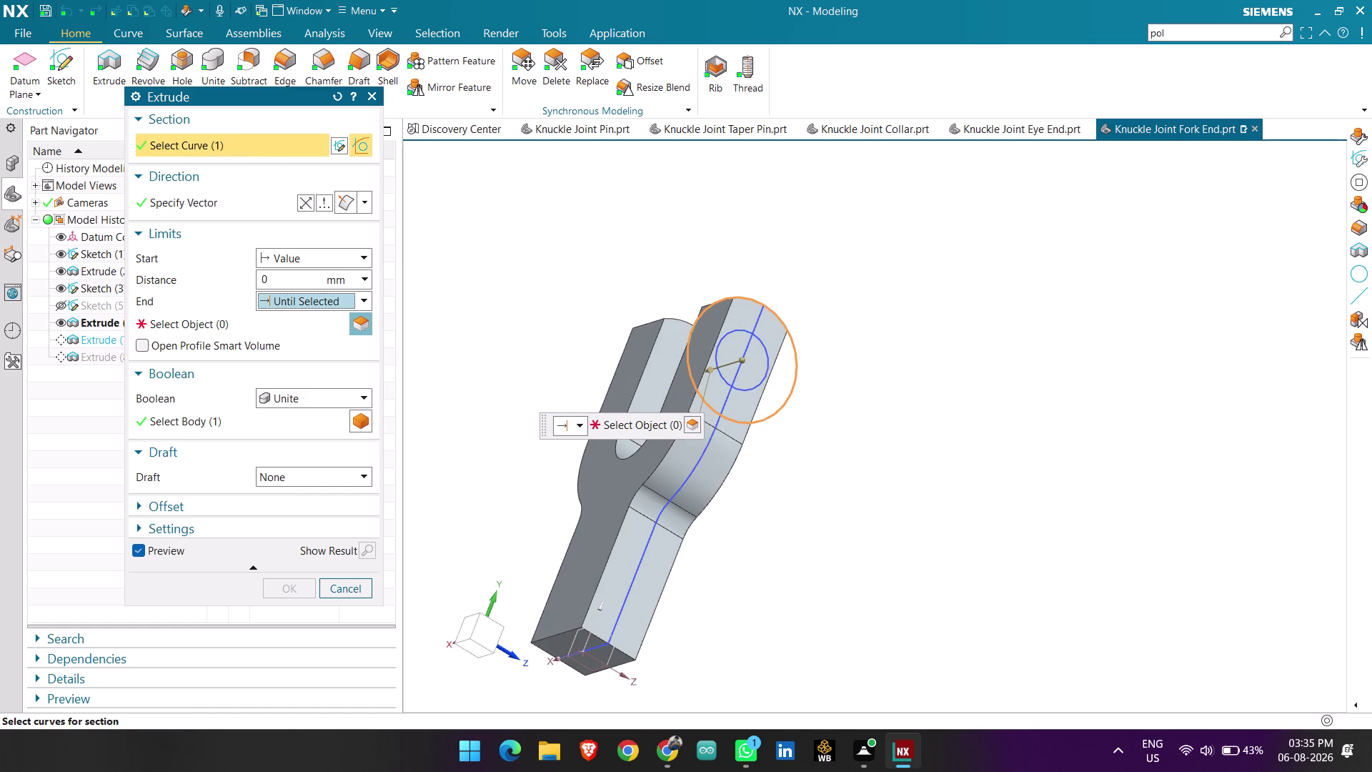
scroll(down, 3)
click(318, 387)
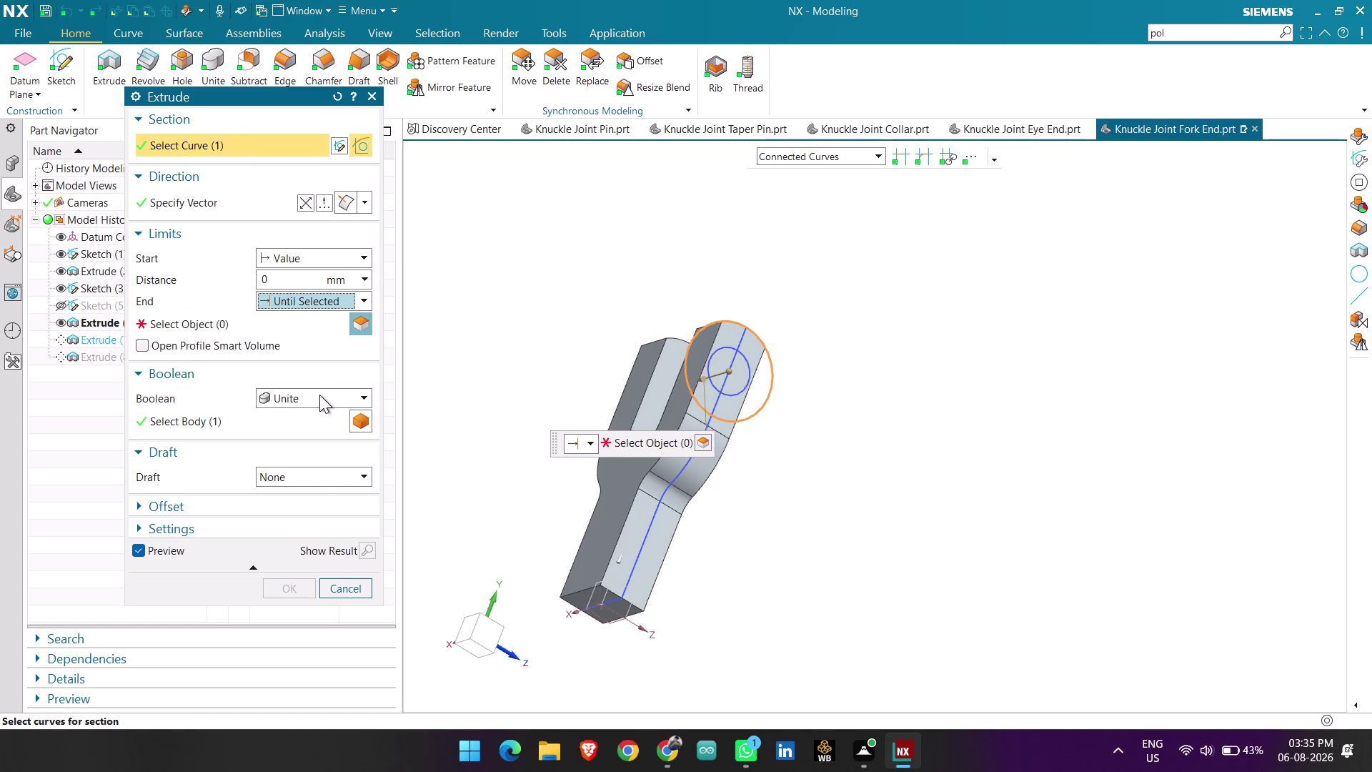
click(320, 398)
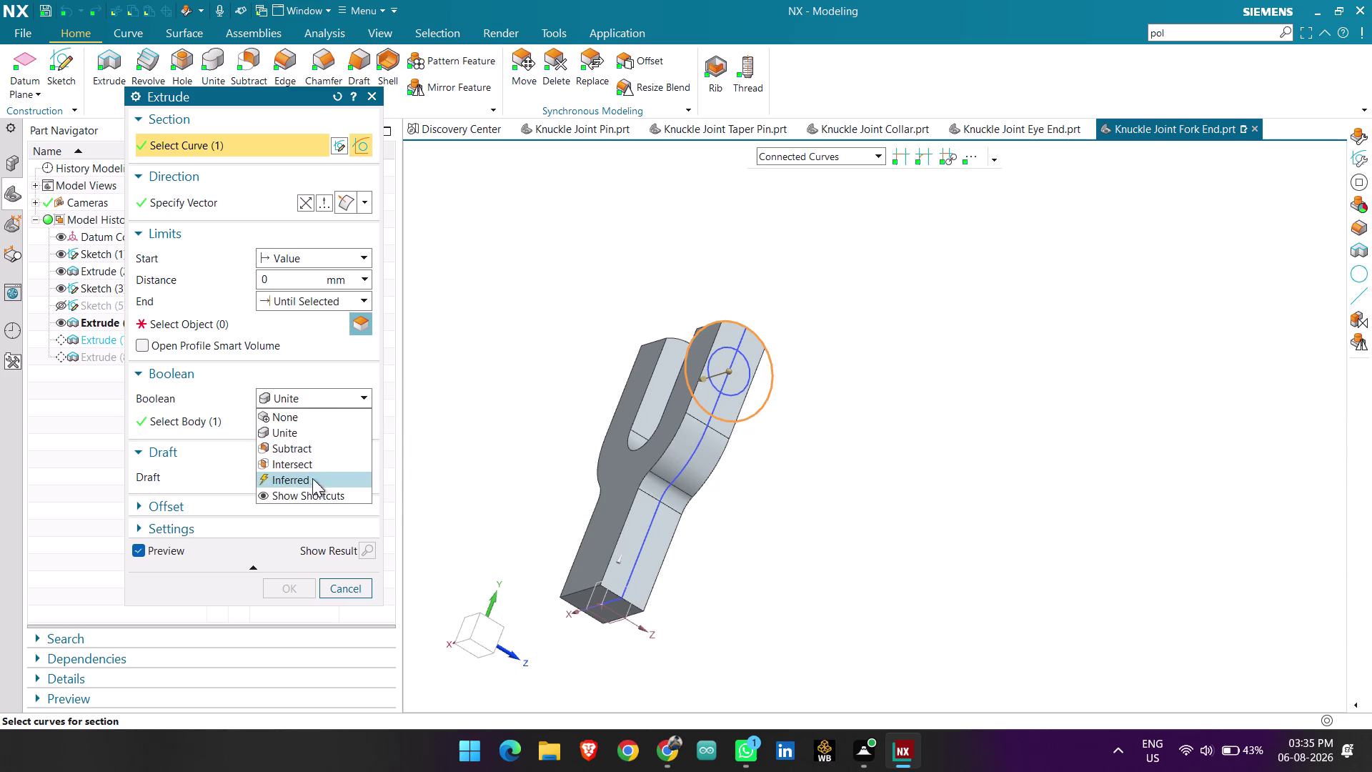
click(316, 418)
middle_drag(511, 316, 594, 370)
Select the prong's side face as the extrusion's end face.
click(257, 324)
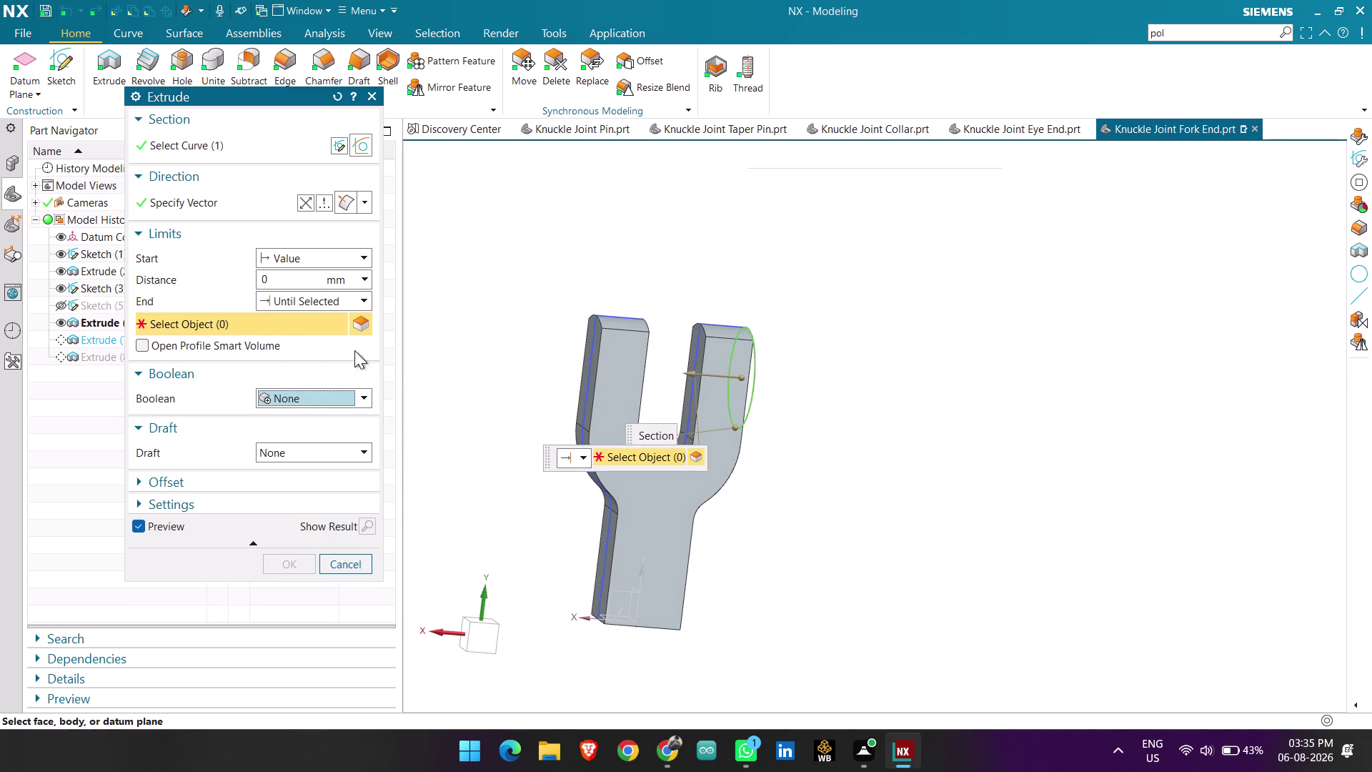
middle_drag(704, 380, 772, 387)
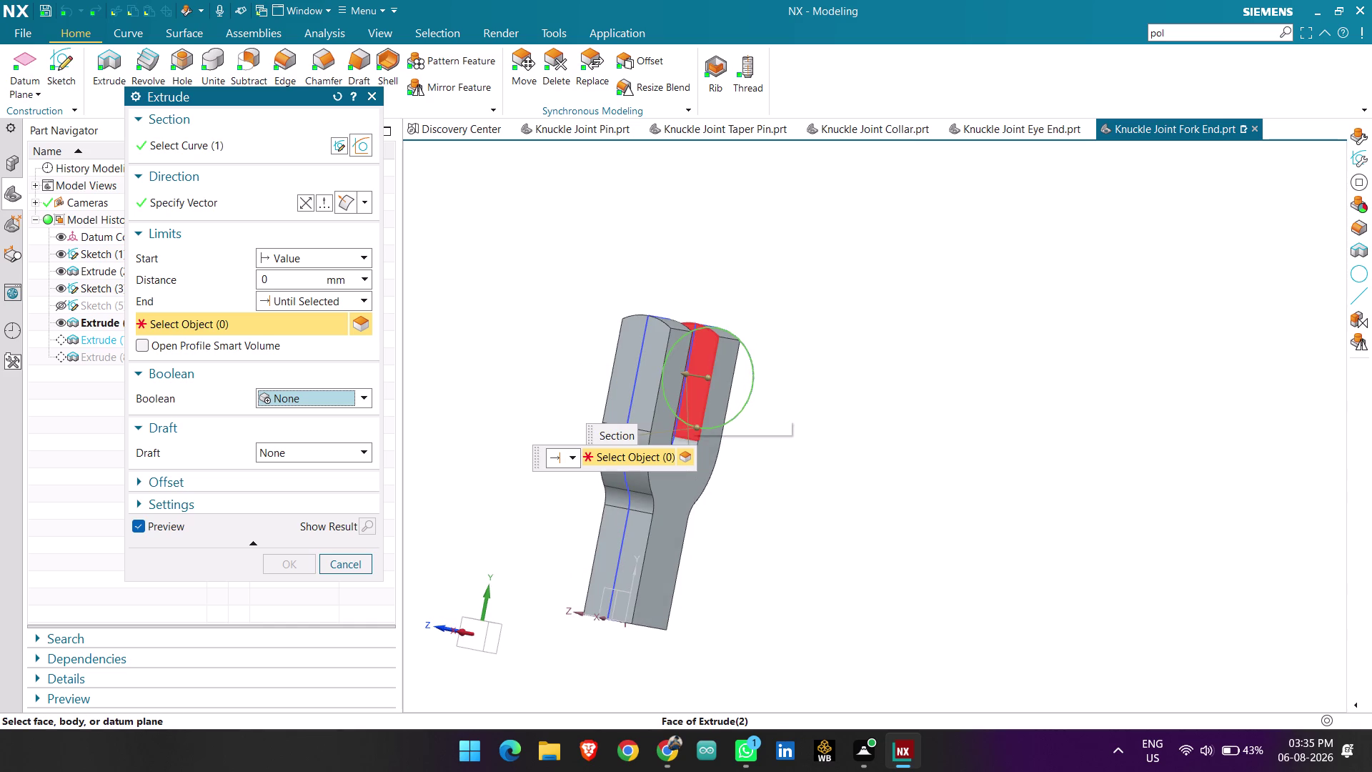
click(688, 400)
middle_drag(860, 448, 741, 355)
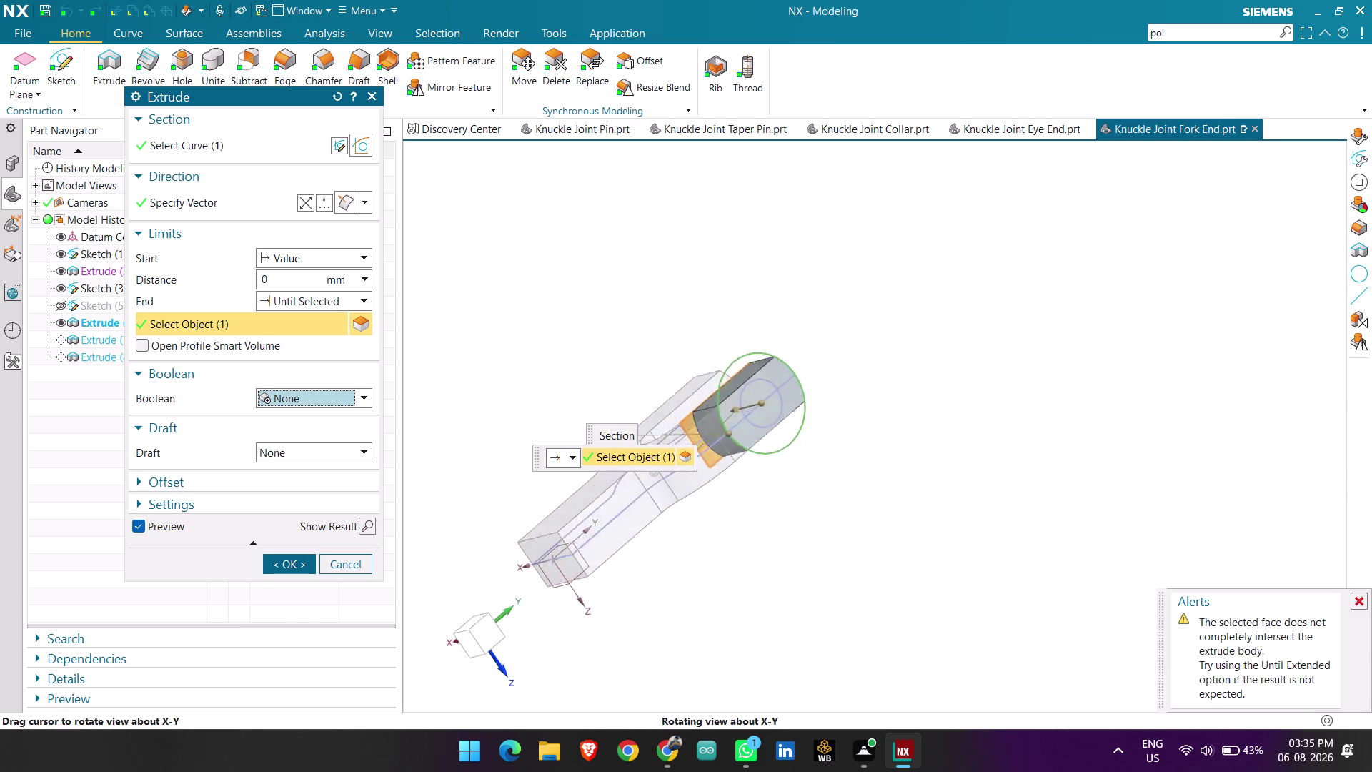
middle_drag(741, 356, 719, 357)
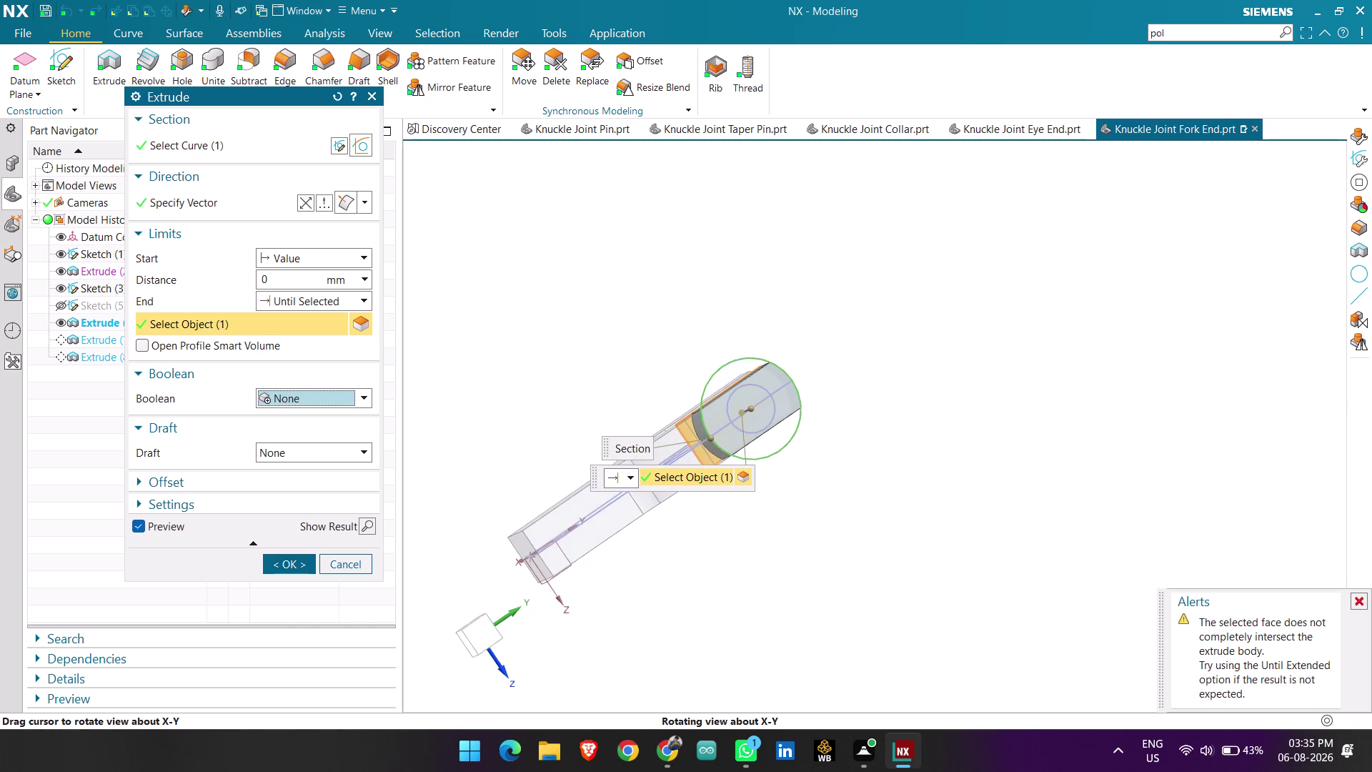
middle_drag(719, 357, 719, 368)
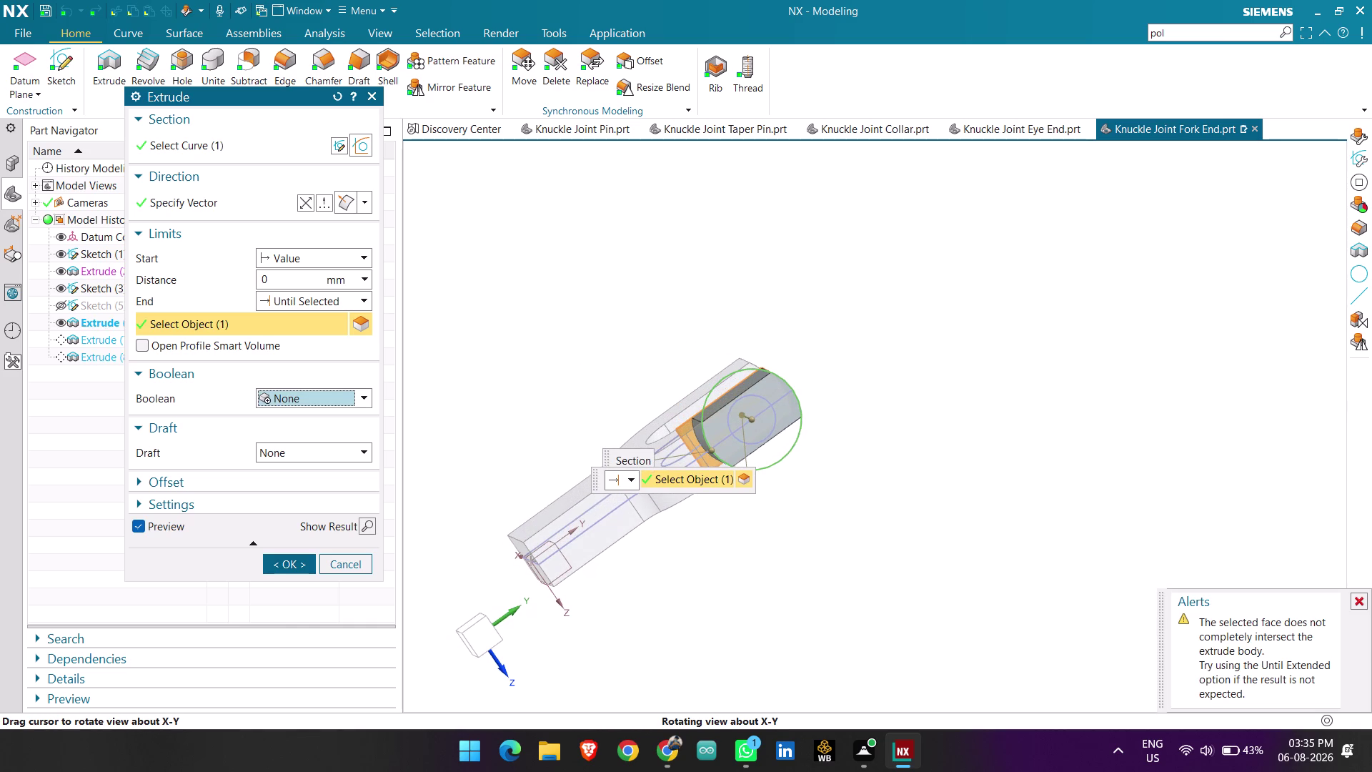
middle_drag(720, 368, 731, 378)
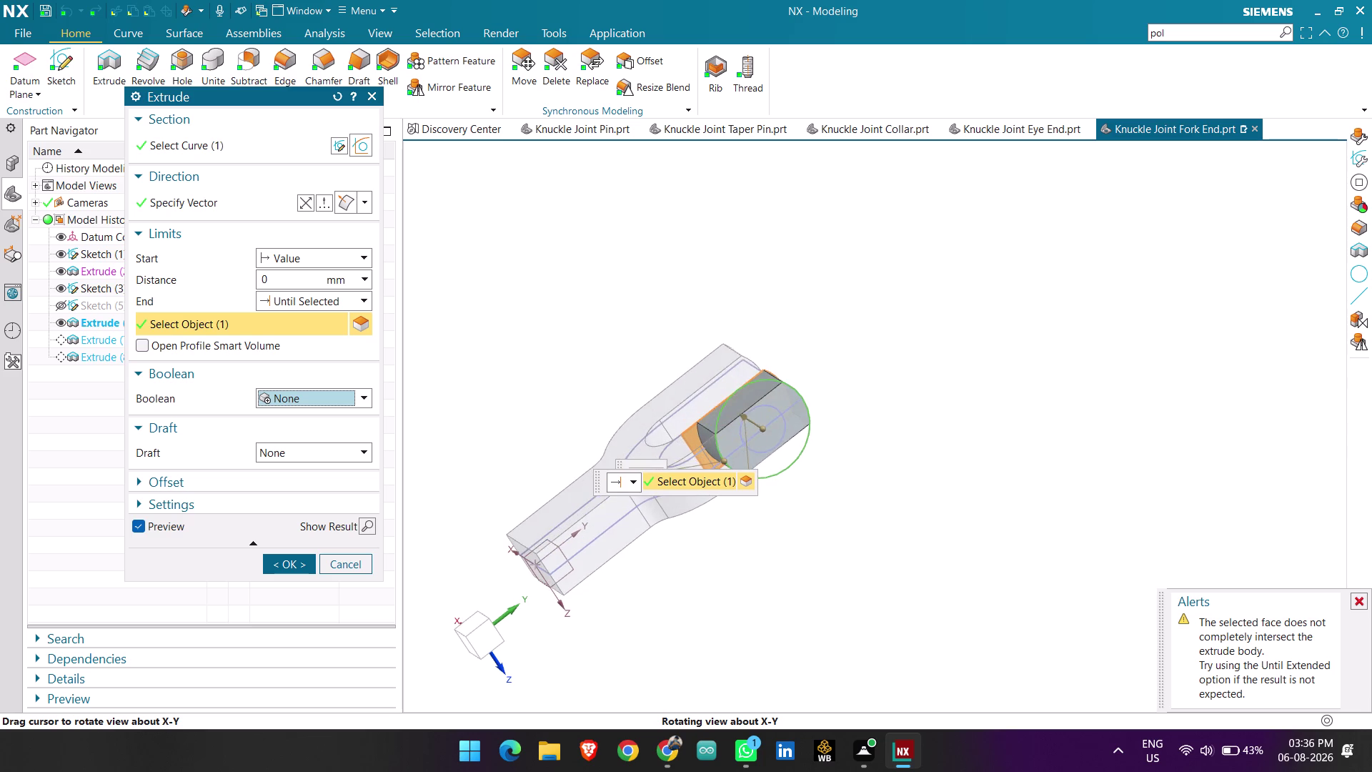
middle_drag(731, 378, 737, 385)
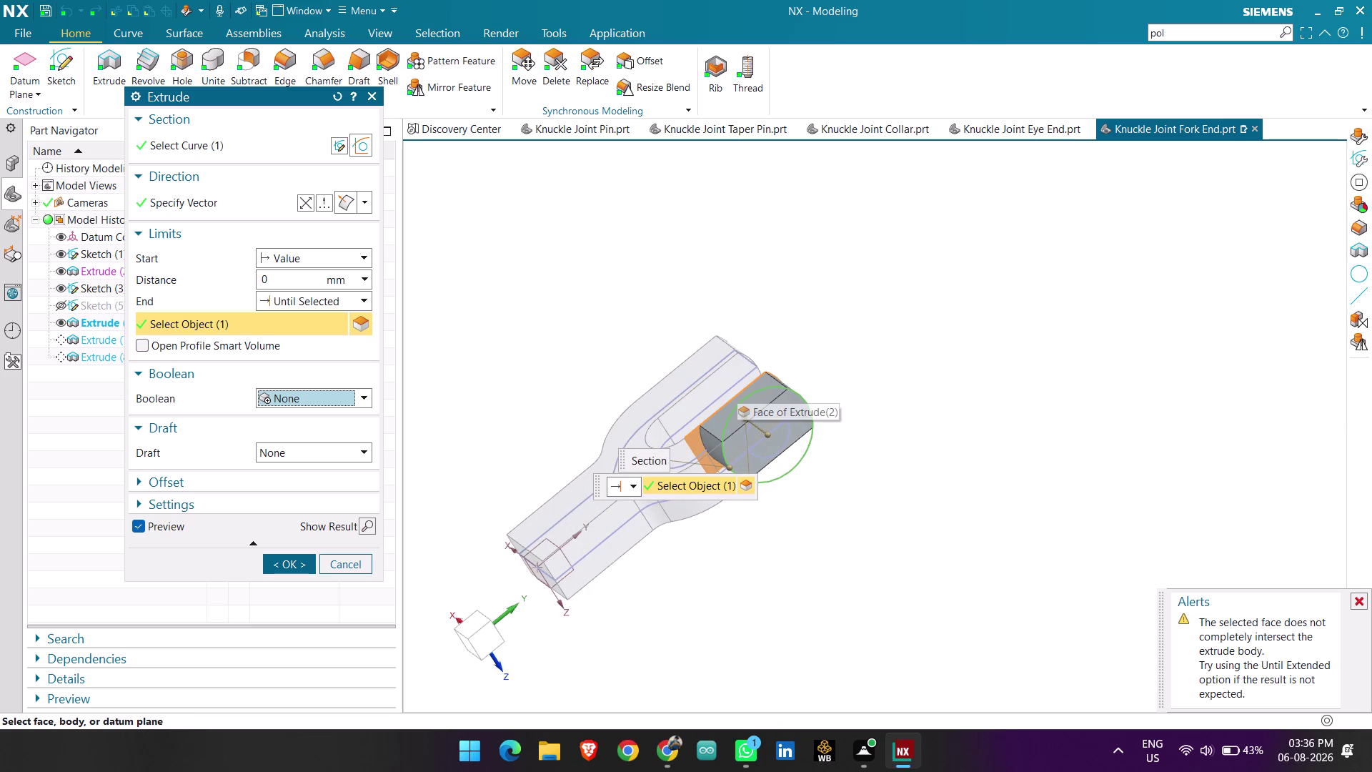
Switch the Boolean back to Unite with the fork body and confirm the edit.
click(333, 398)
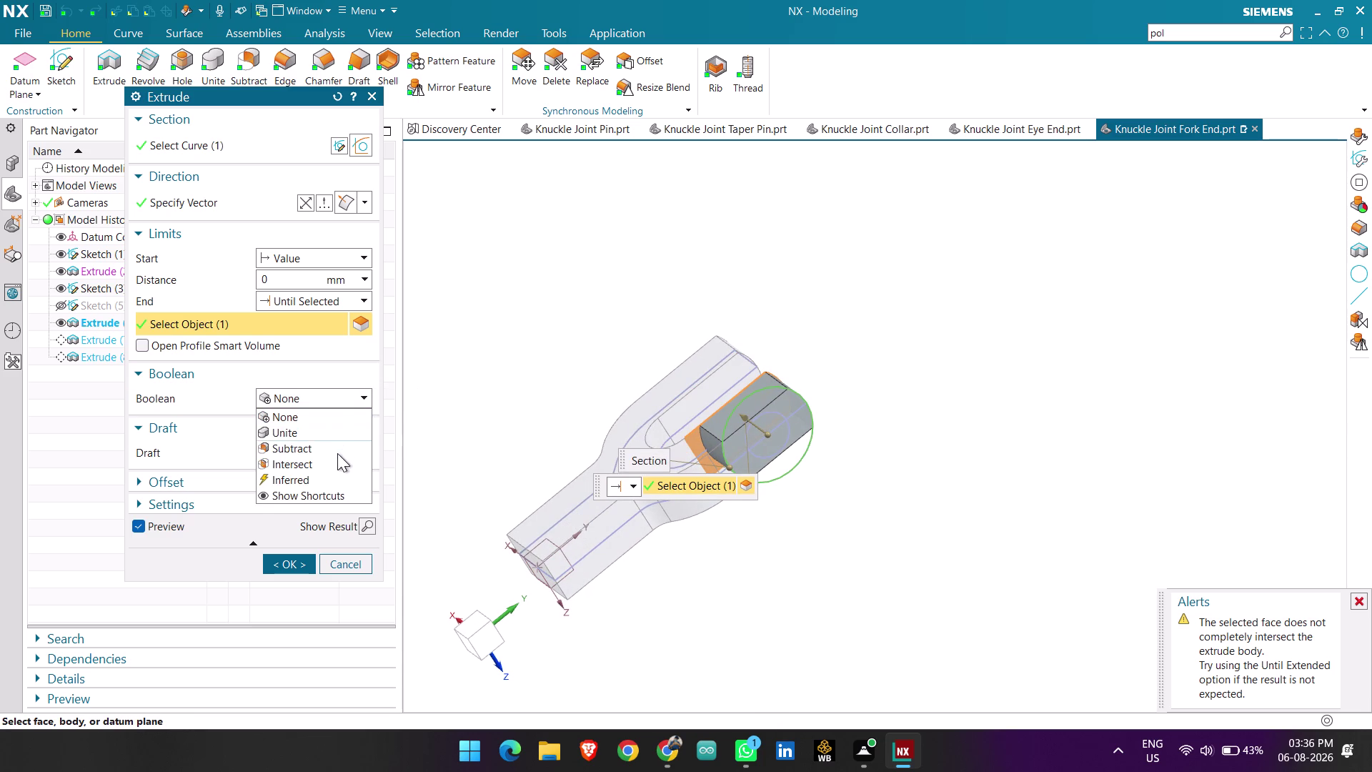
click(330, 429)
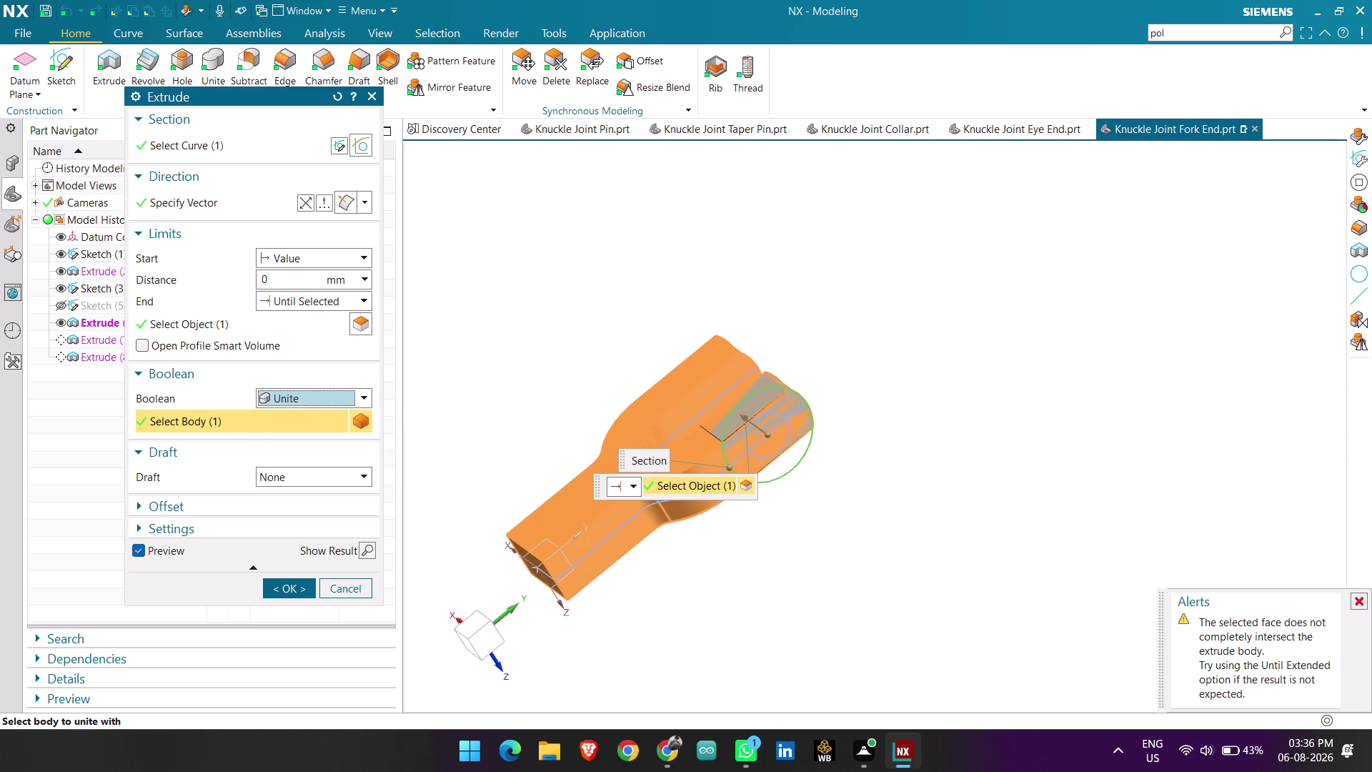
middle_drag(628, 348, 680, 315)
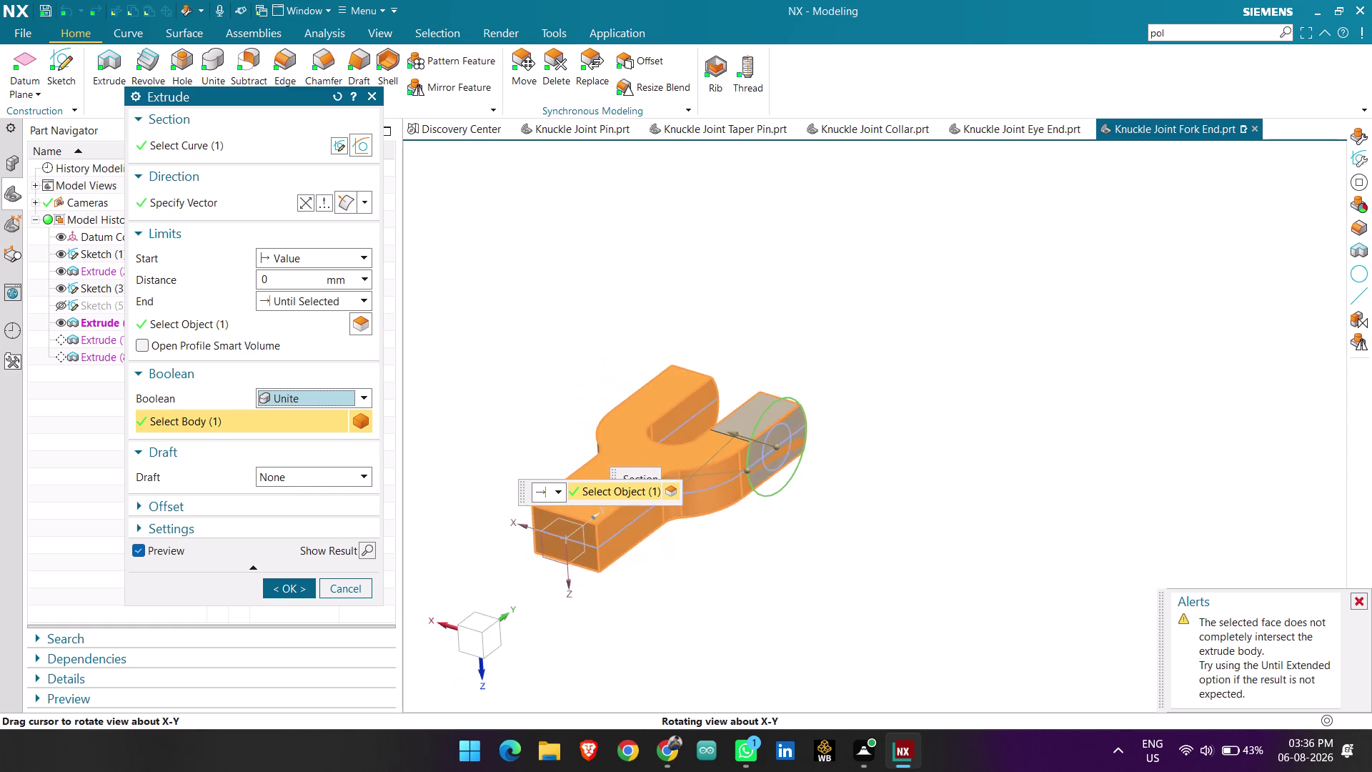
middle_drag(680, 316, 722, 380)
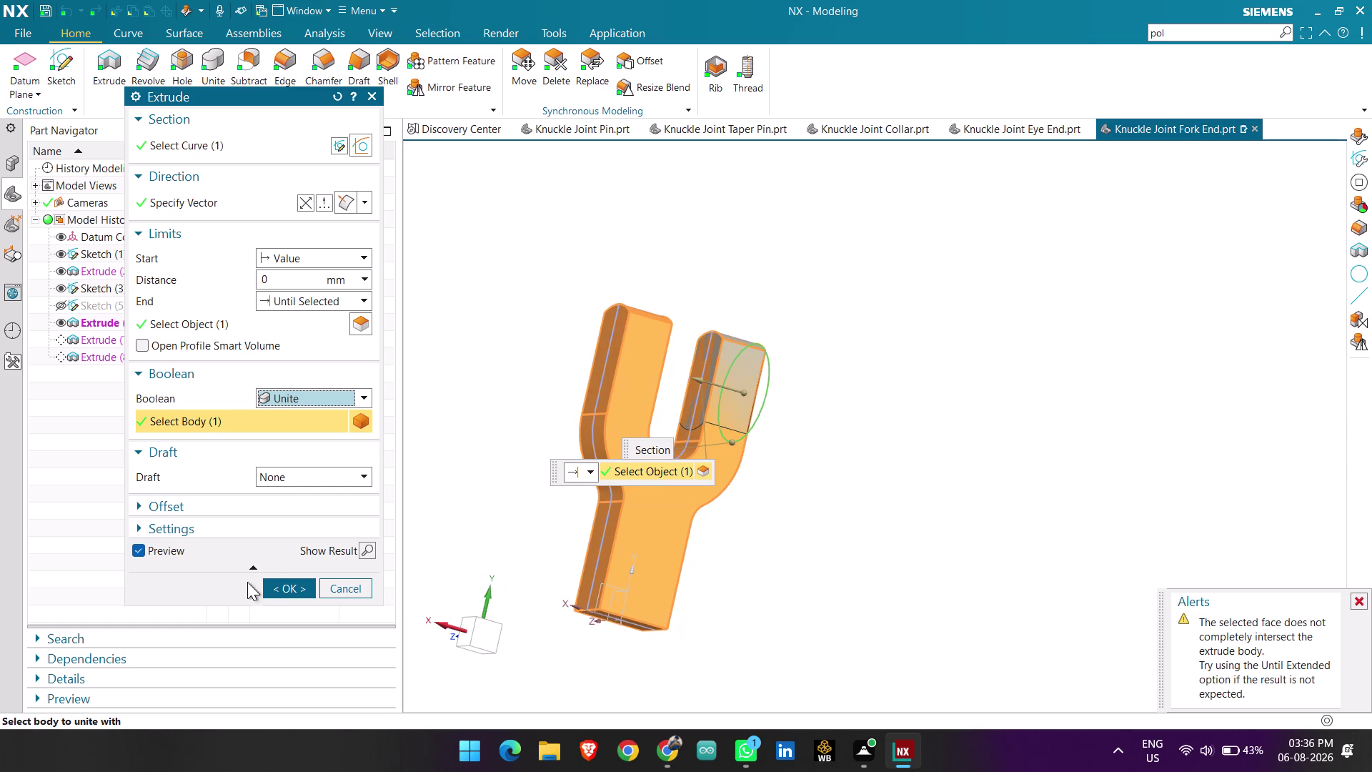
click(302, 585)
Delete the Extrude (7) feature from the Part Navigator history.
middle_drag(828, 531, 787, 502)
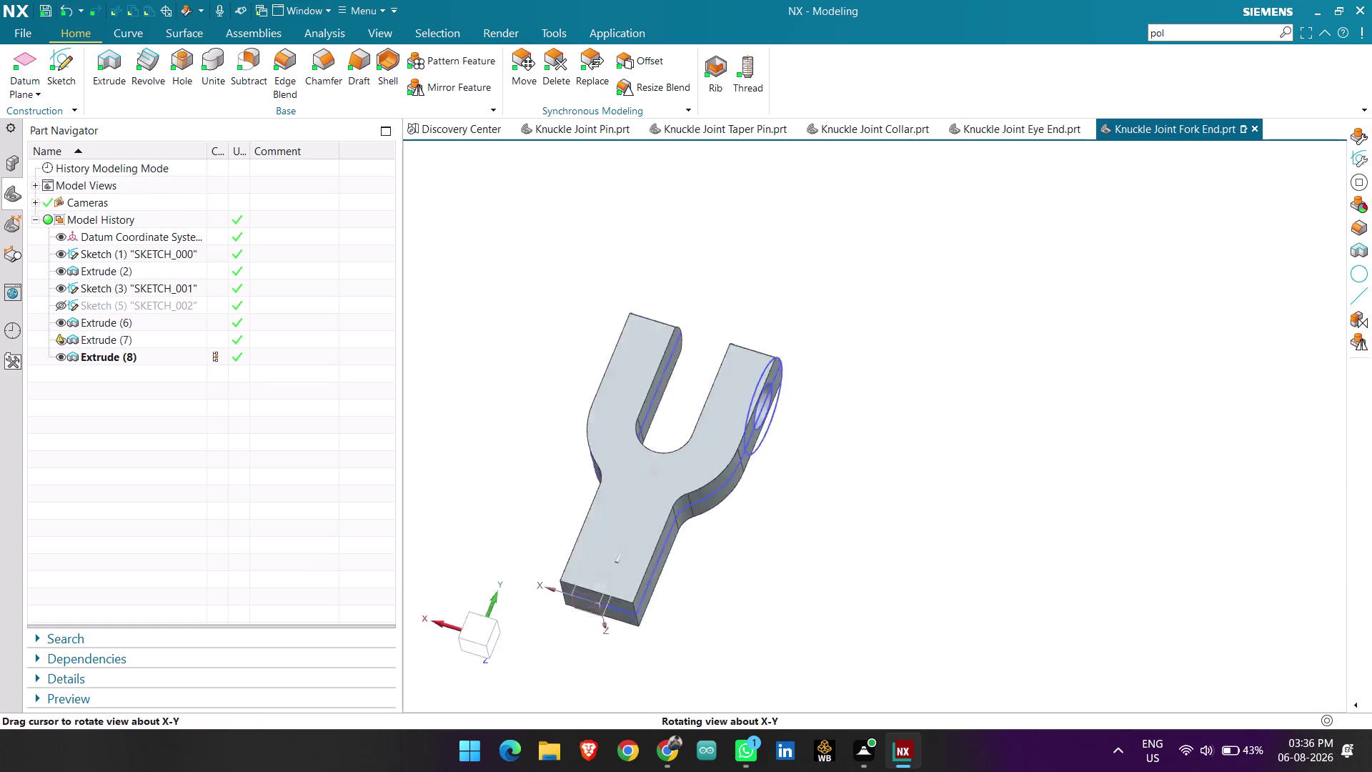
middle_drag(788, 501, 738, 473)
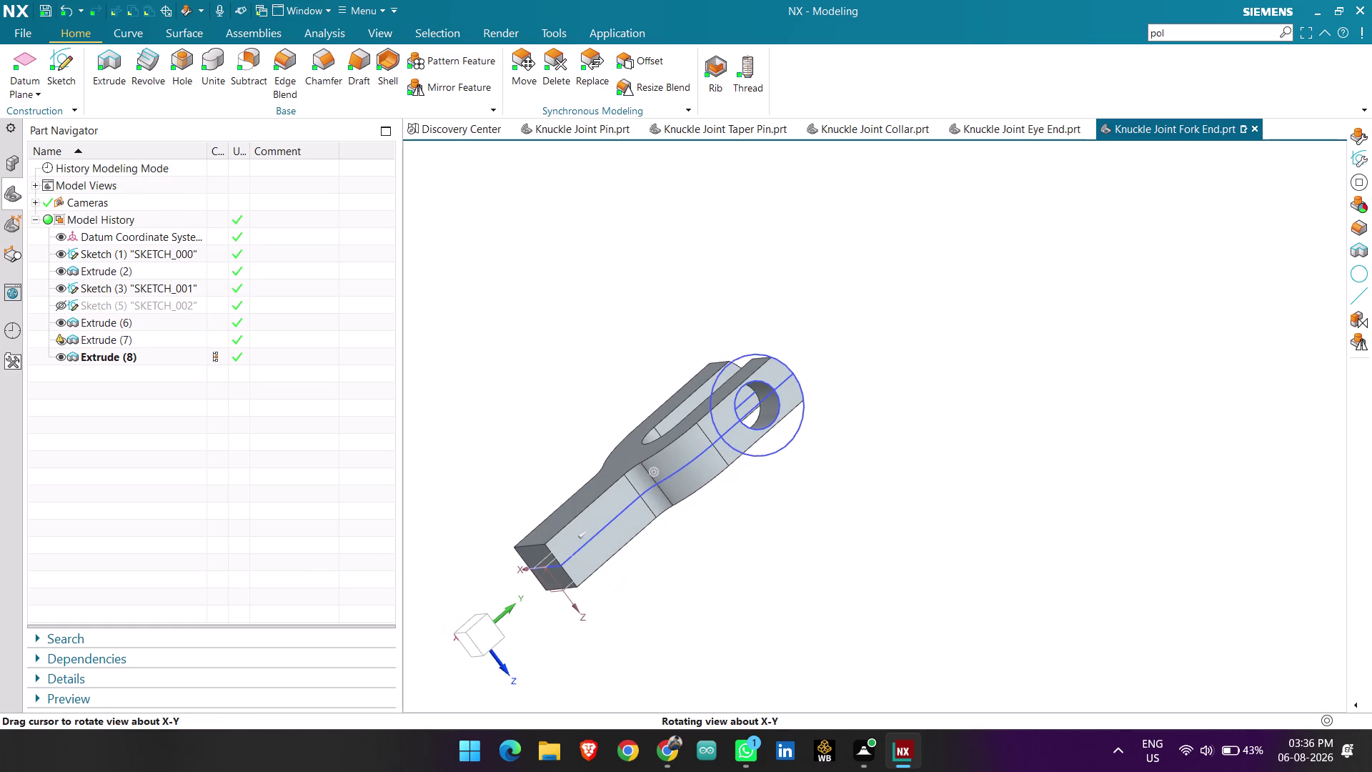
click(138, 356)
click(131, 343)
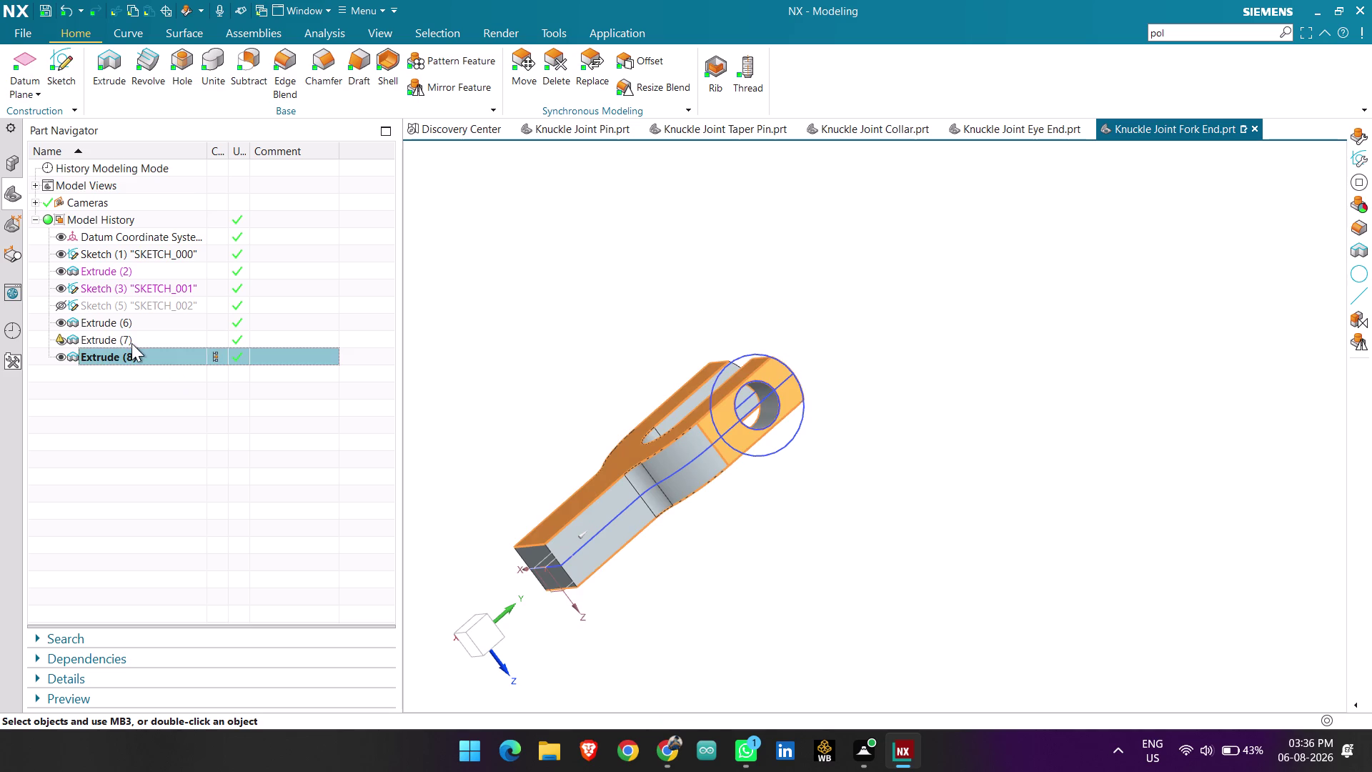
right_click(132, 343)
click(218, 302)
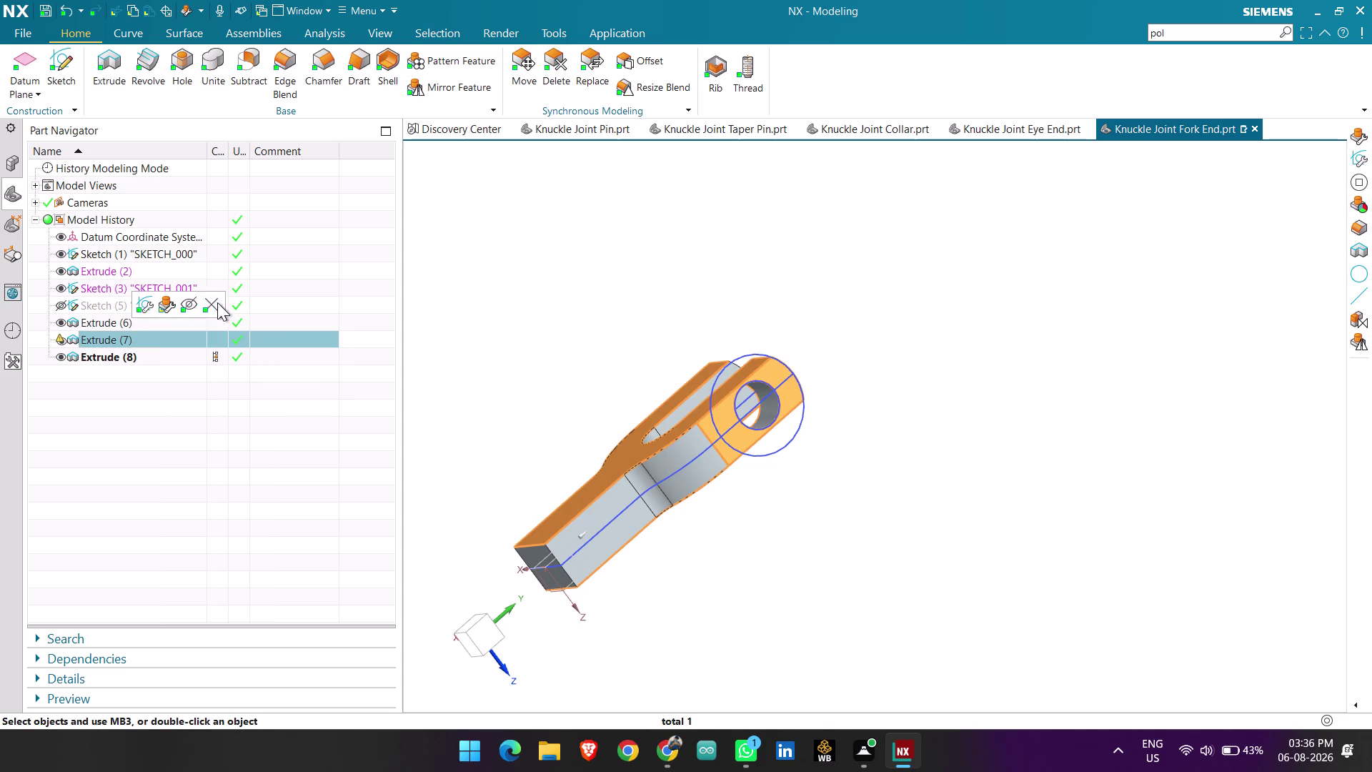
click(131, 318)
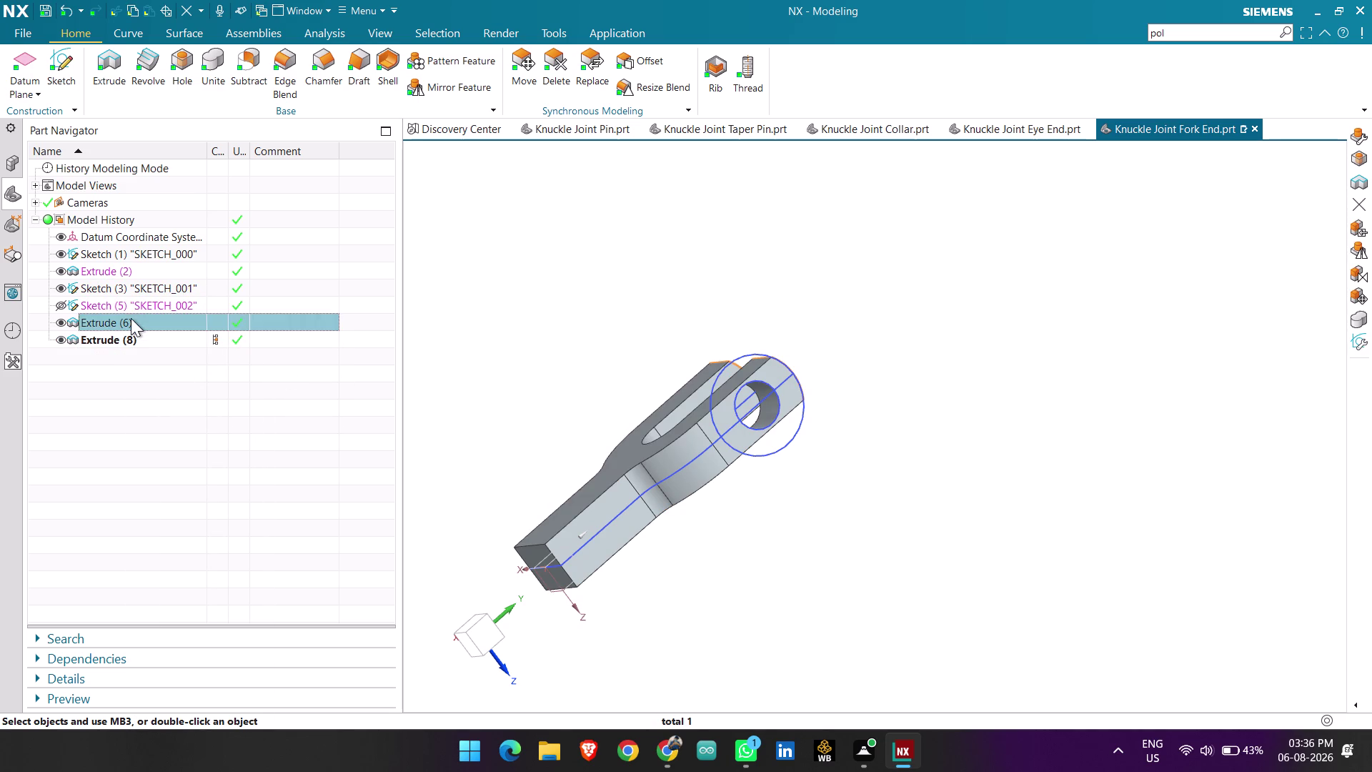
middle_drag(567, 247, 596, 278)
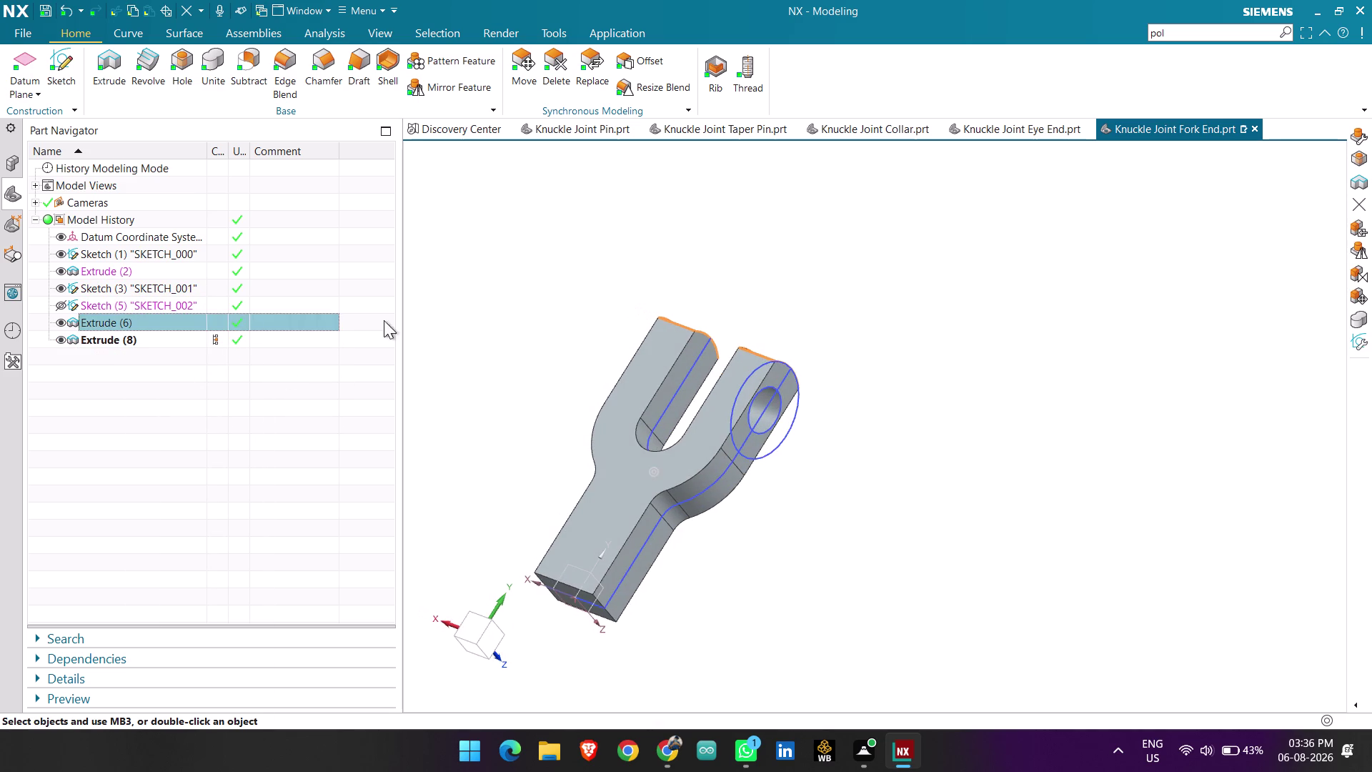
click(103, 60)
Select the circle as the extrusion profile instead of creating a new sketch.
middle_drag(850, 438, 823, 414)
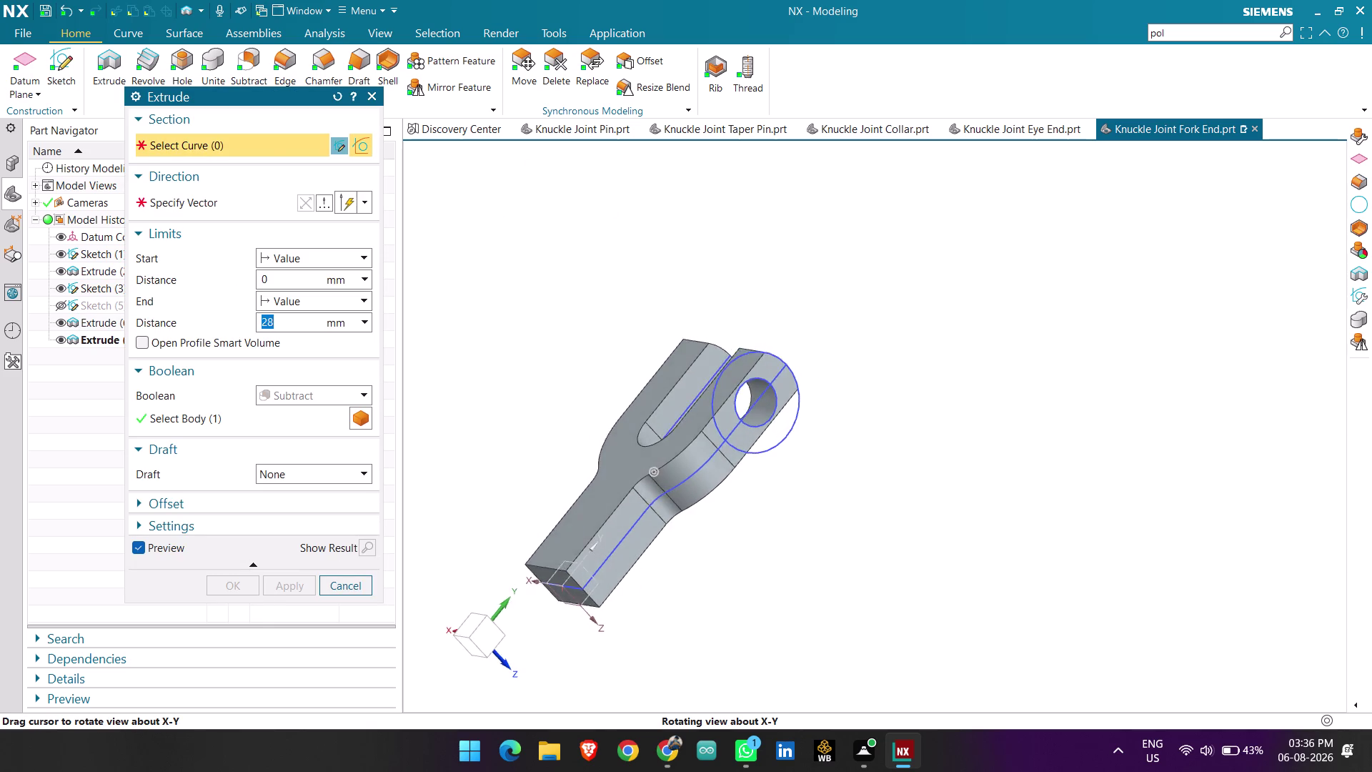
middle_drag(823, 413, 809, 414)
middle_click(805, 410)
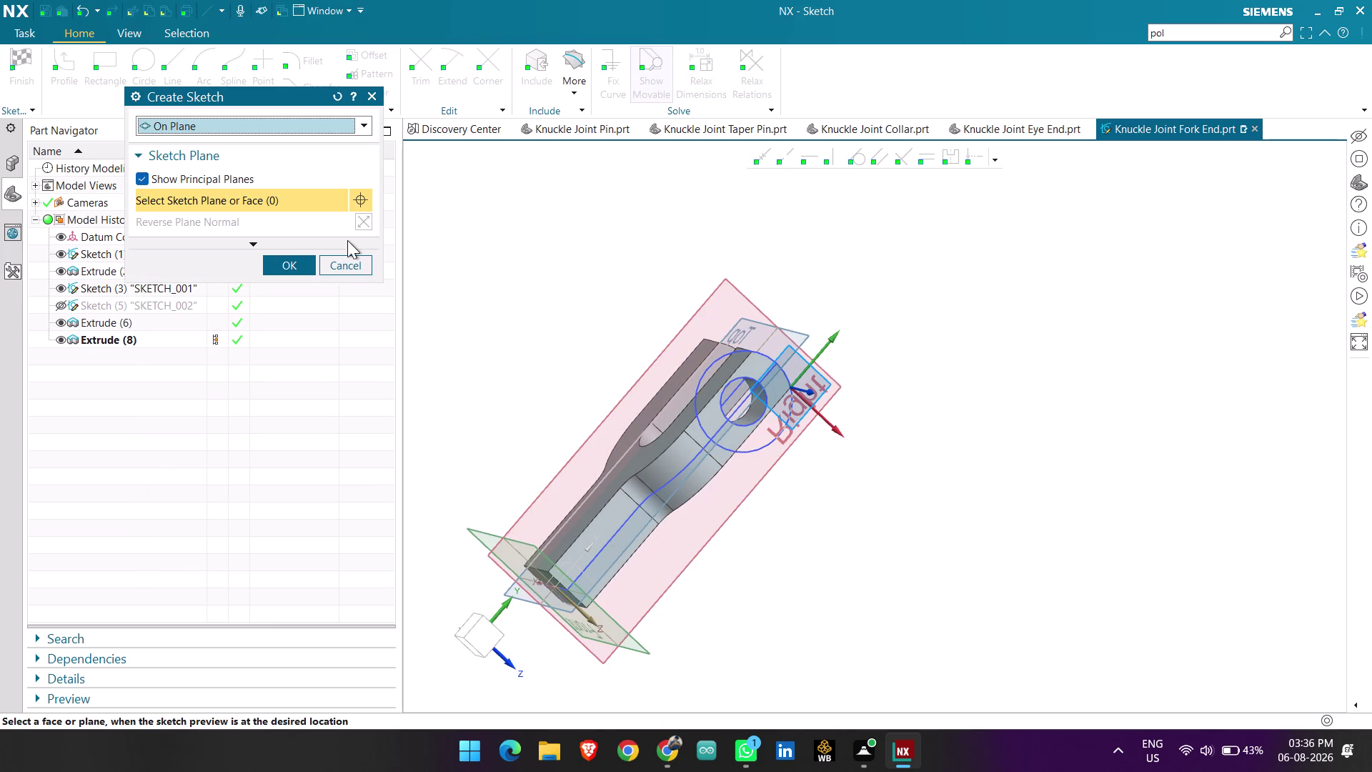
click(344, 265)
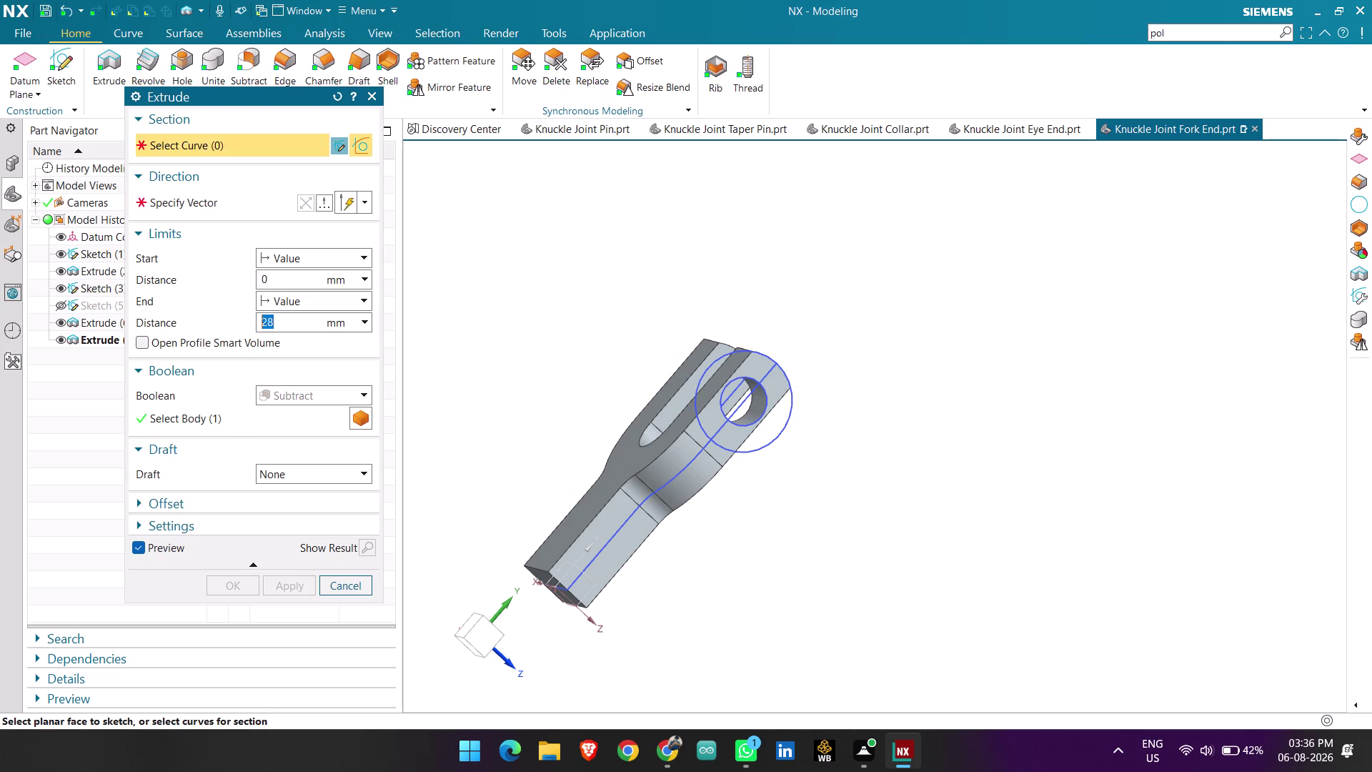
click(716, 359)
Set the extrusion's Boolean to Unite with the fork body.
middle_drag(783, 302, 794, 302)
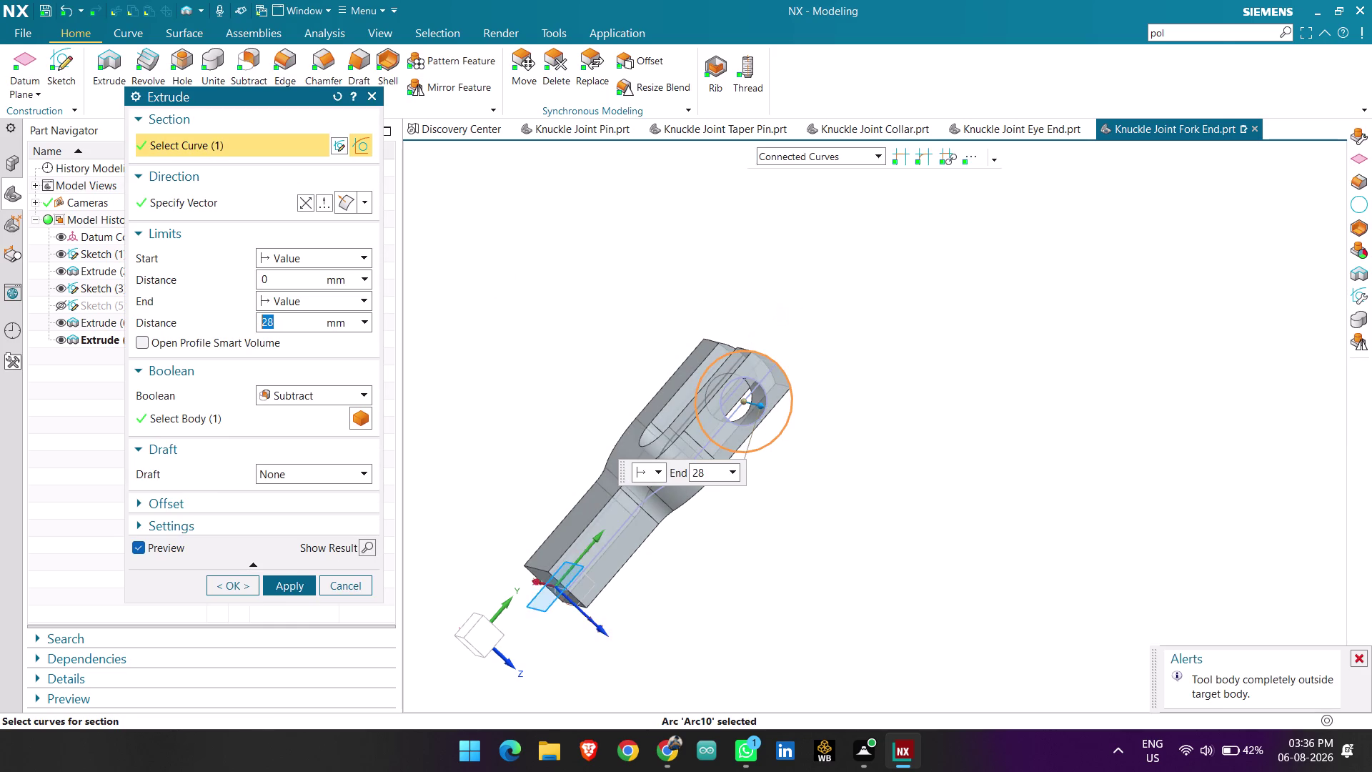
middle_drag(793, 303, 879, 305)
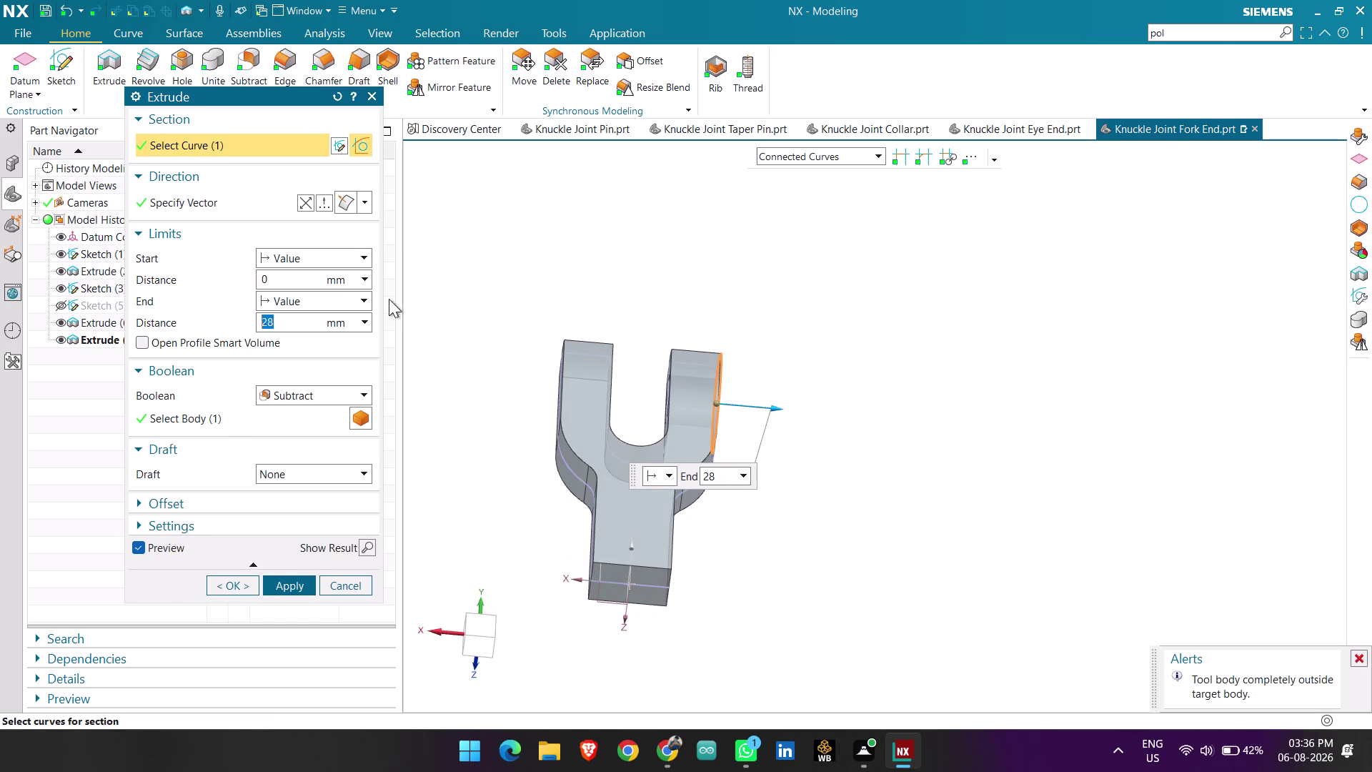
click(318, 393)
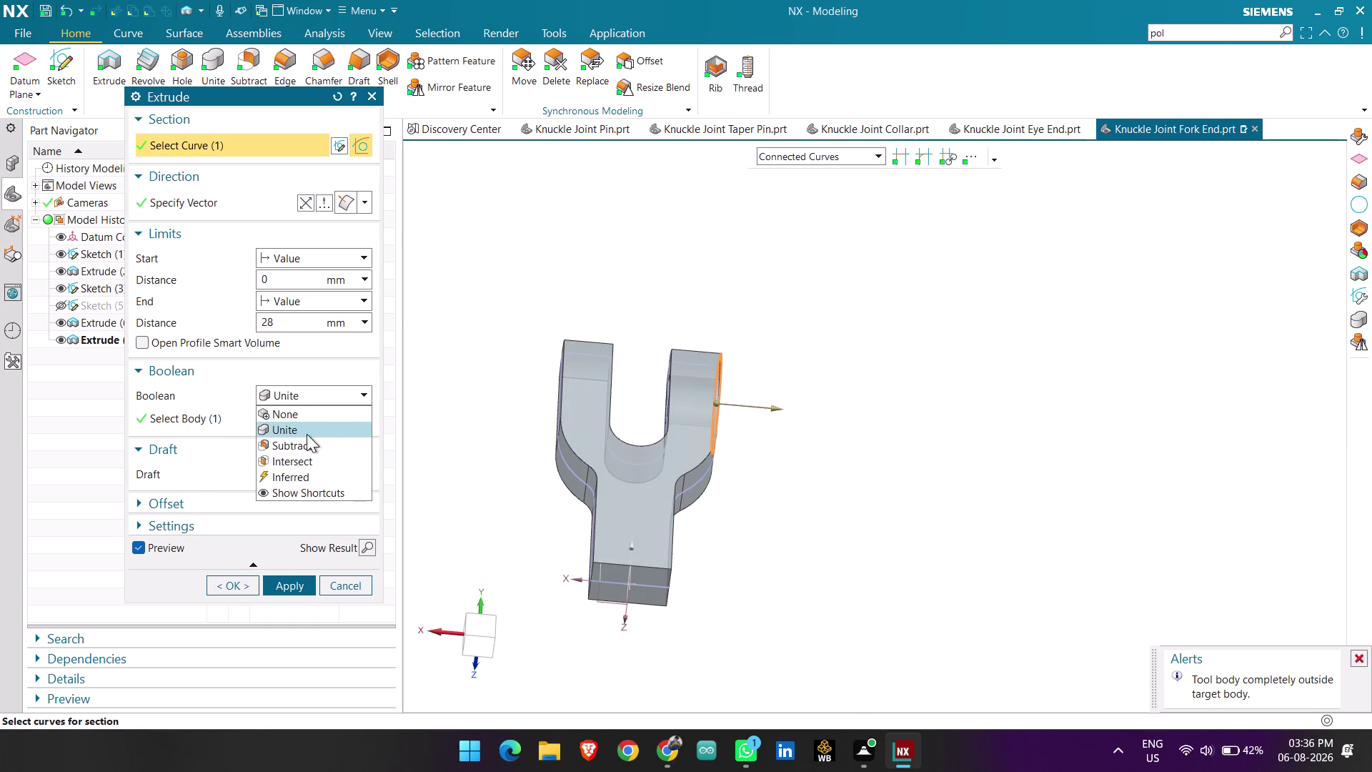
click(307, 430)
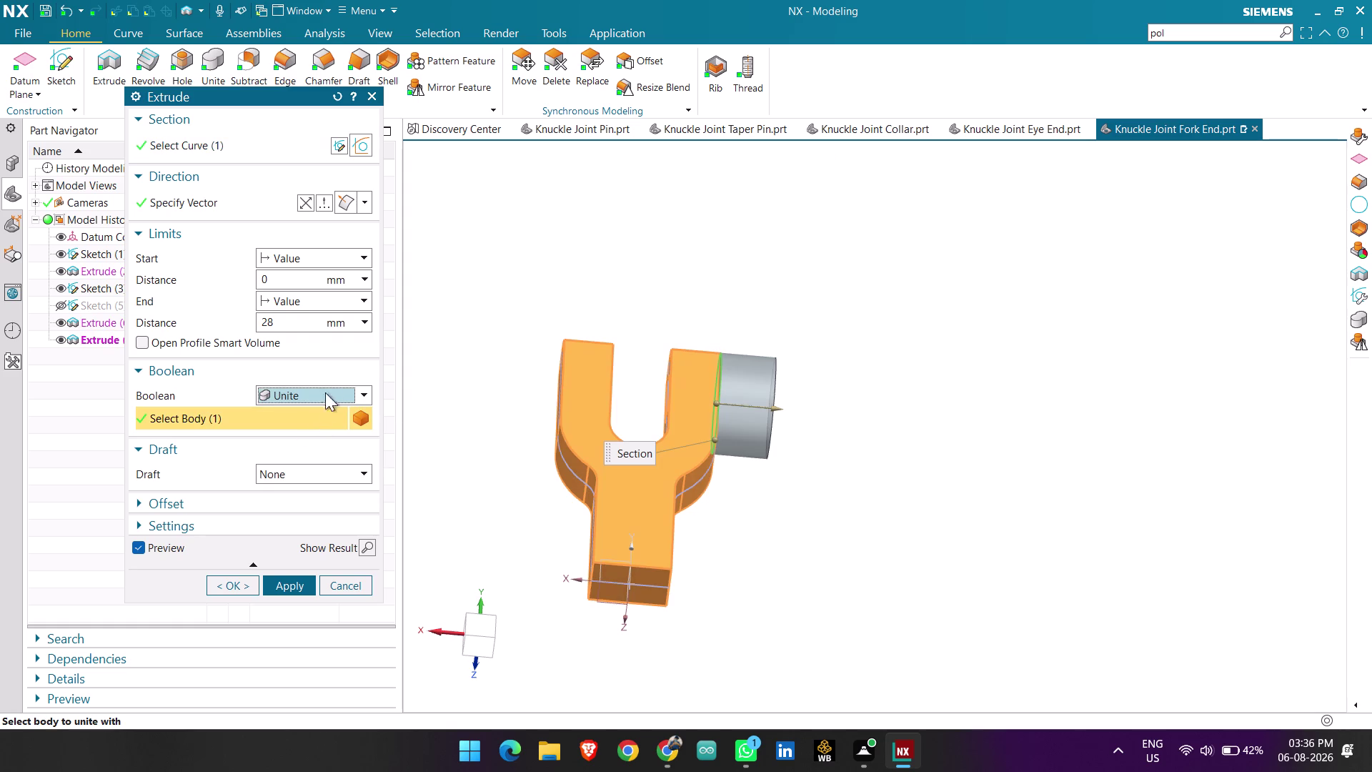
click(310, 202)
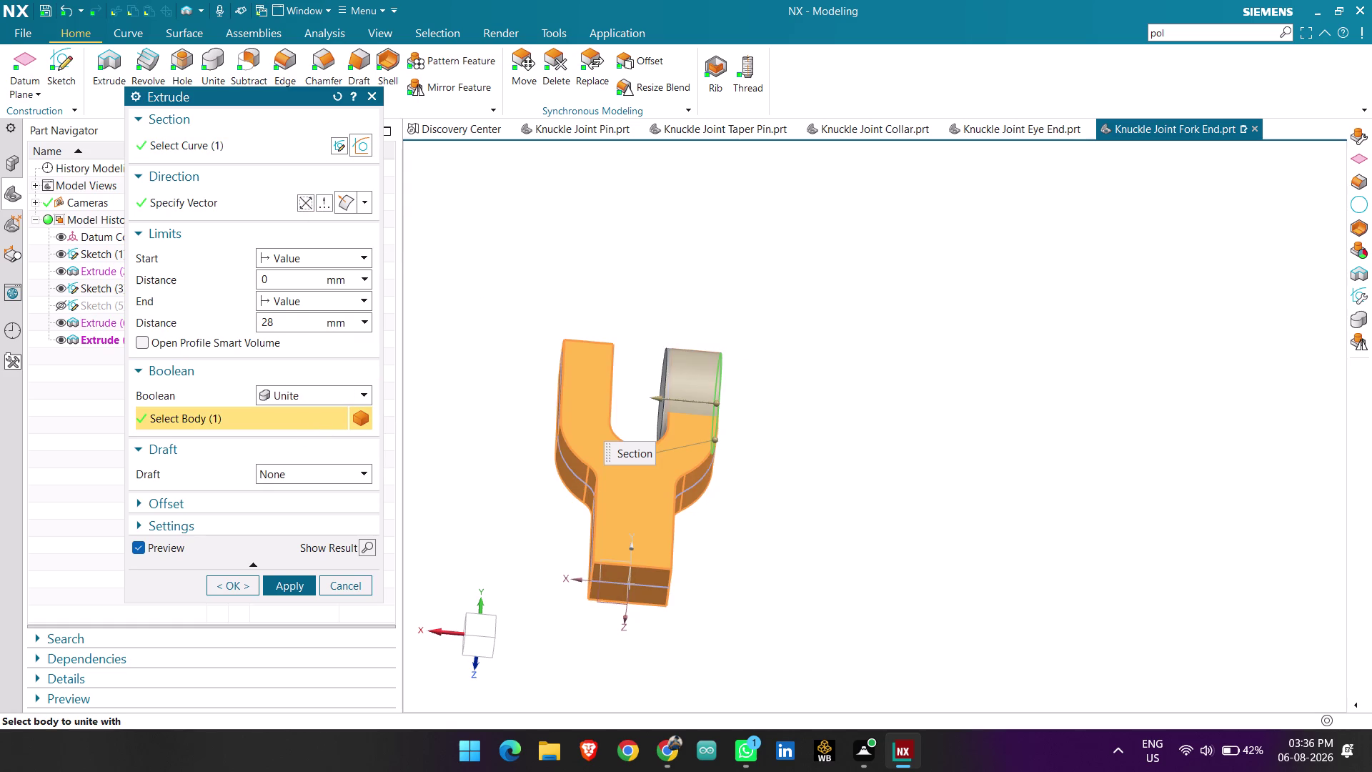
middle_drag(646, 296, 699, 310)
scroll(up, 3)
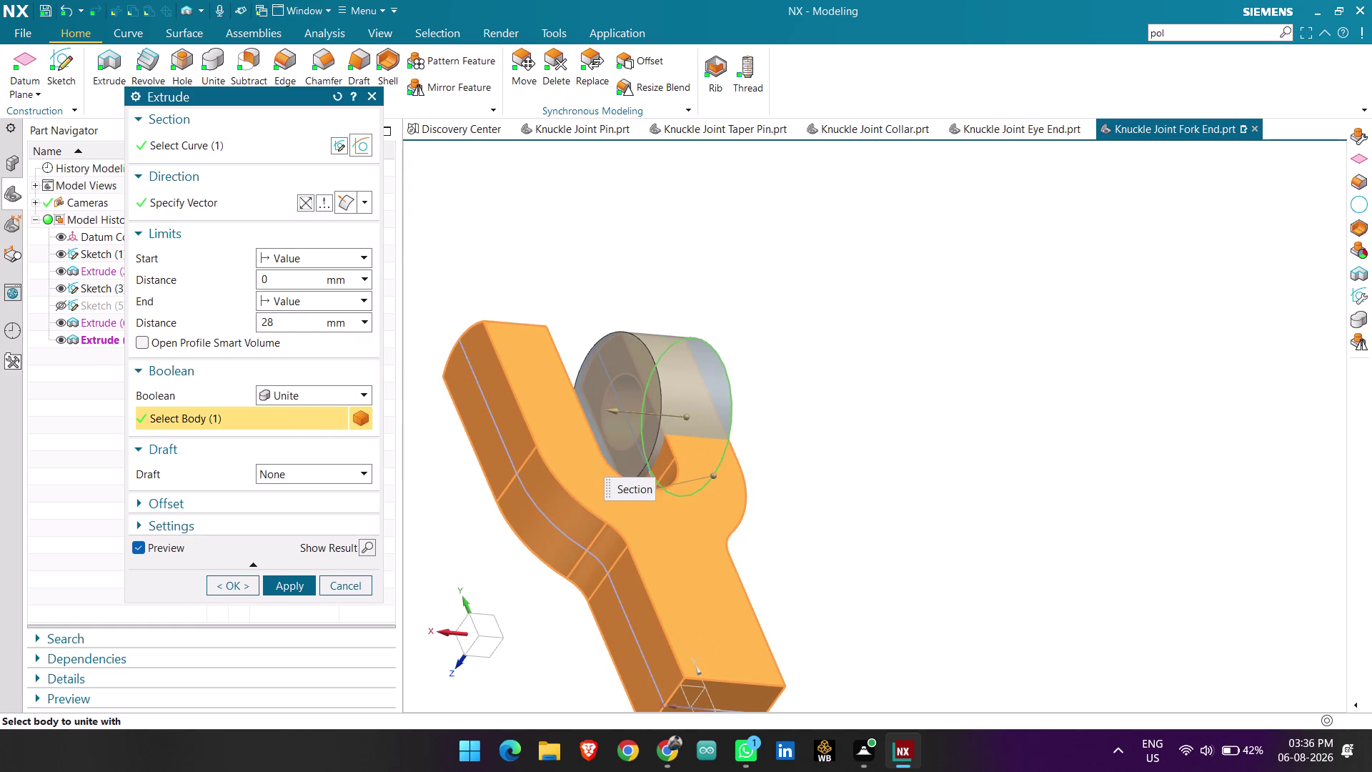
scroll(up, 3)
middle_drag(861, 438, 824, 436)
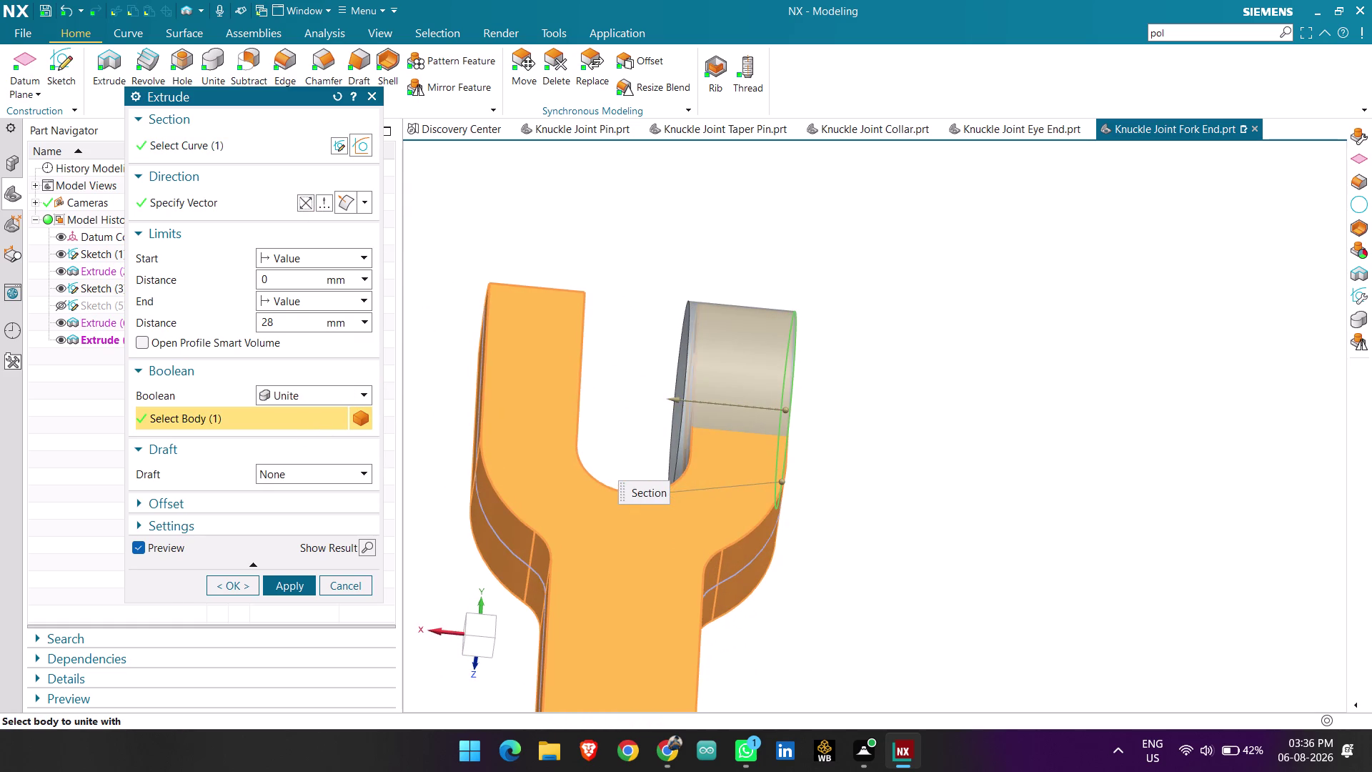
Drag the cylinder's extrusion length to 25 mm.
drag(672, 399, 692, 403)
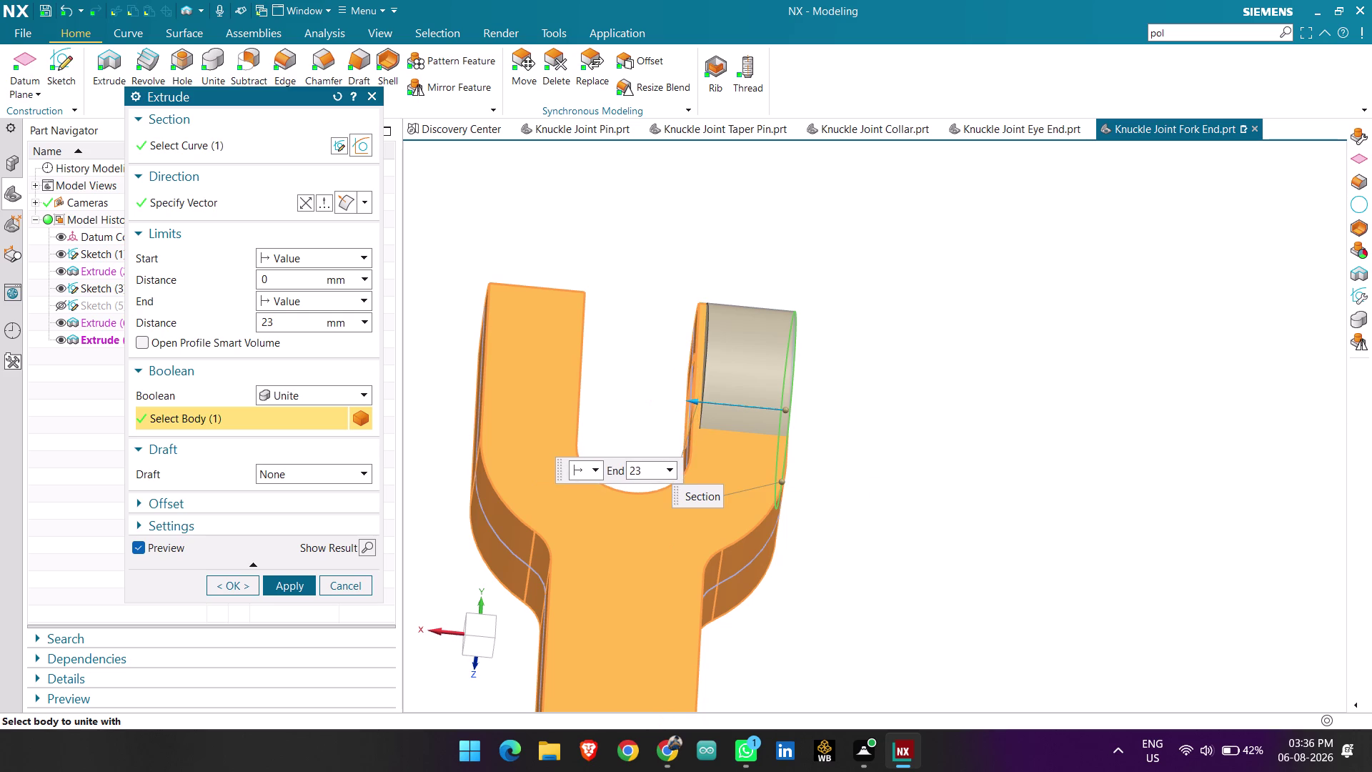
drag(692, 402, 685, 402)
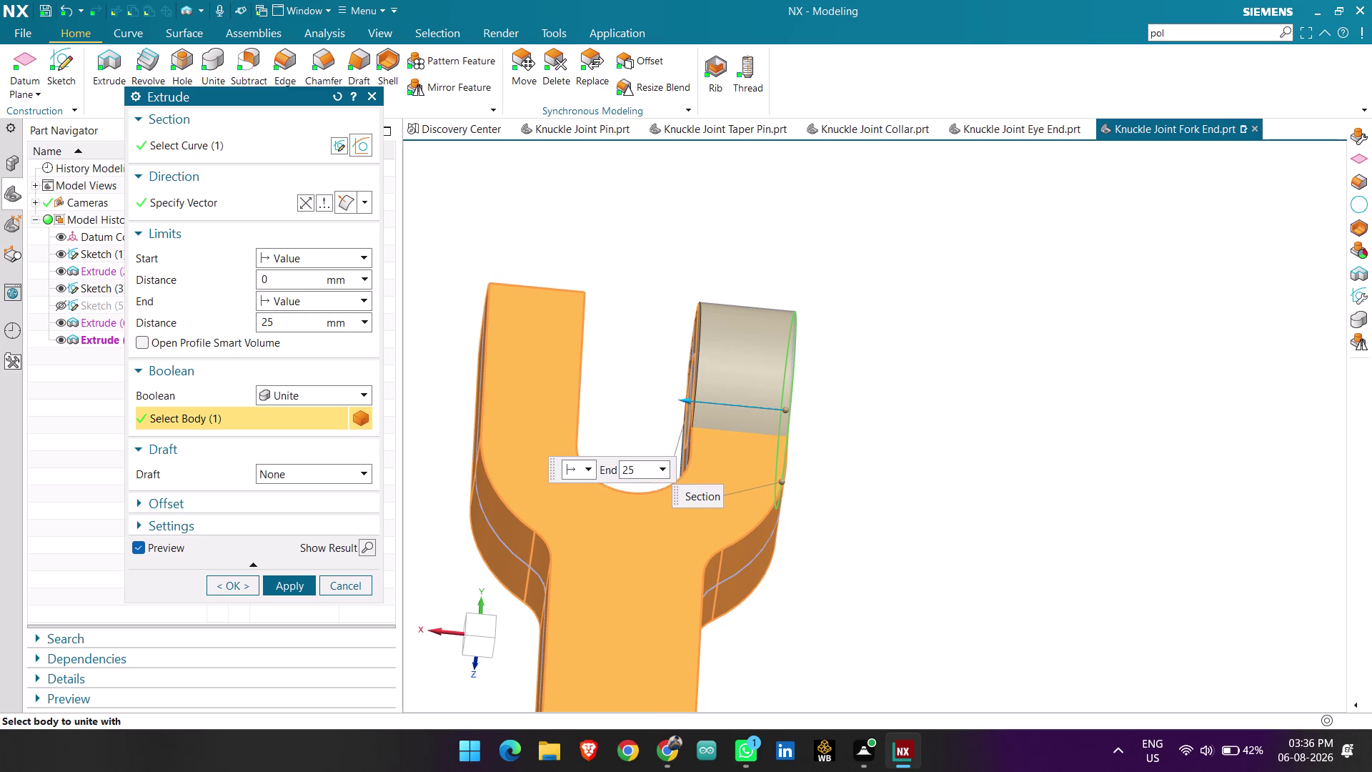
drag(686, 402, 682, 401)
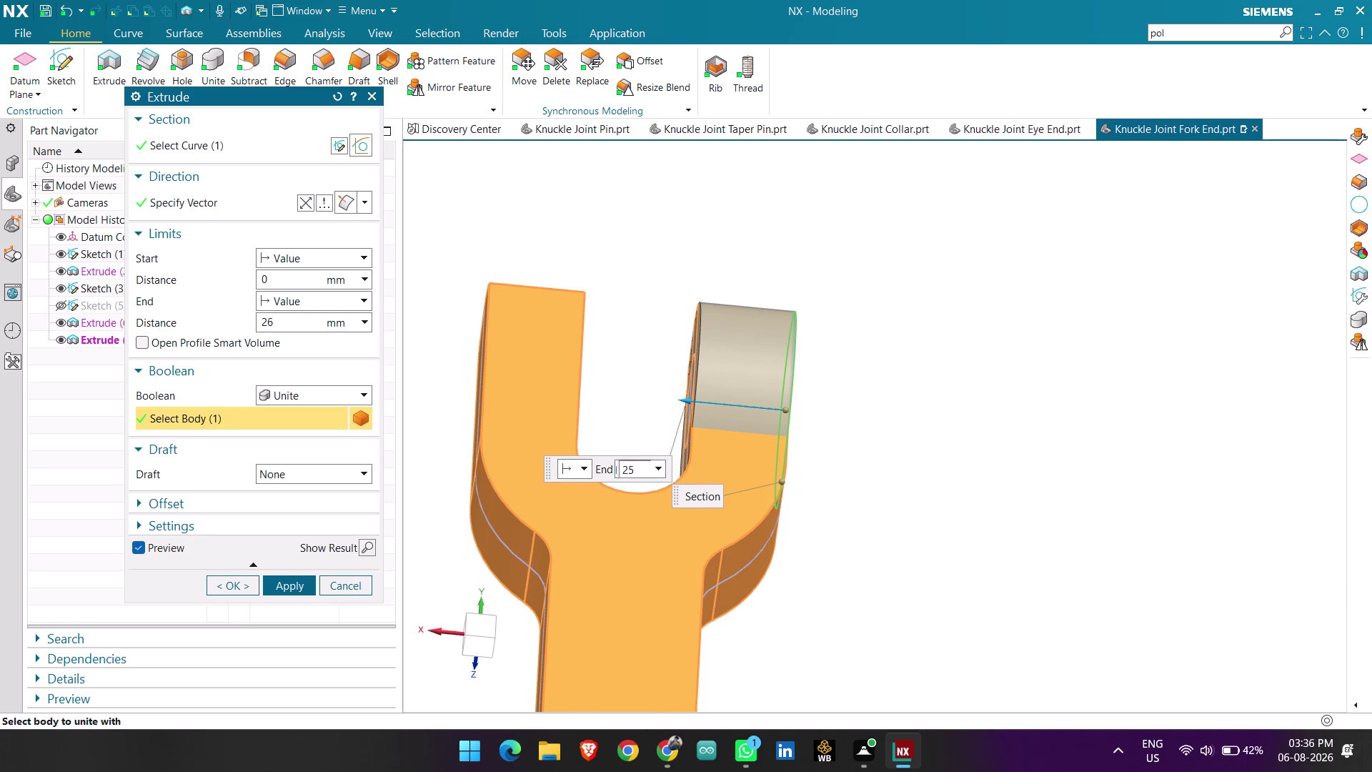
drag(683, 401, 684, 401)
scroll(up, 3)
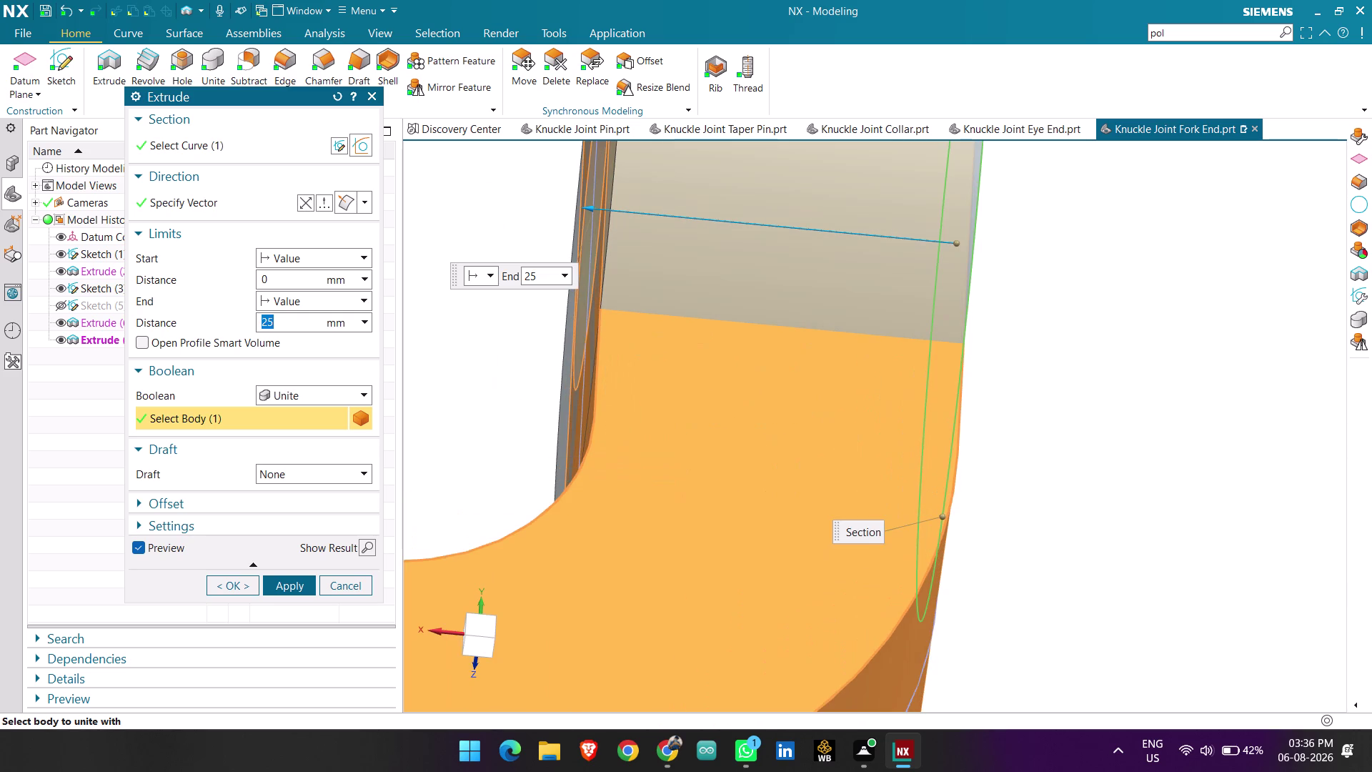
middle_drag(683, 434, 707, 432)
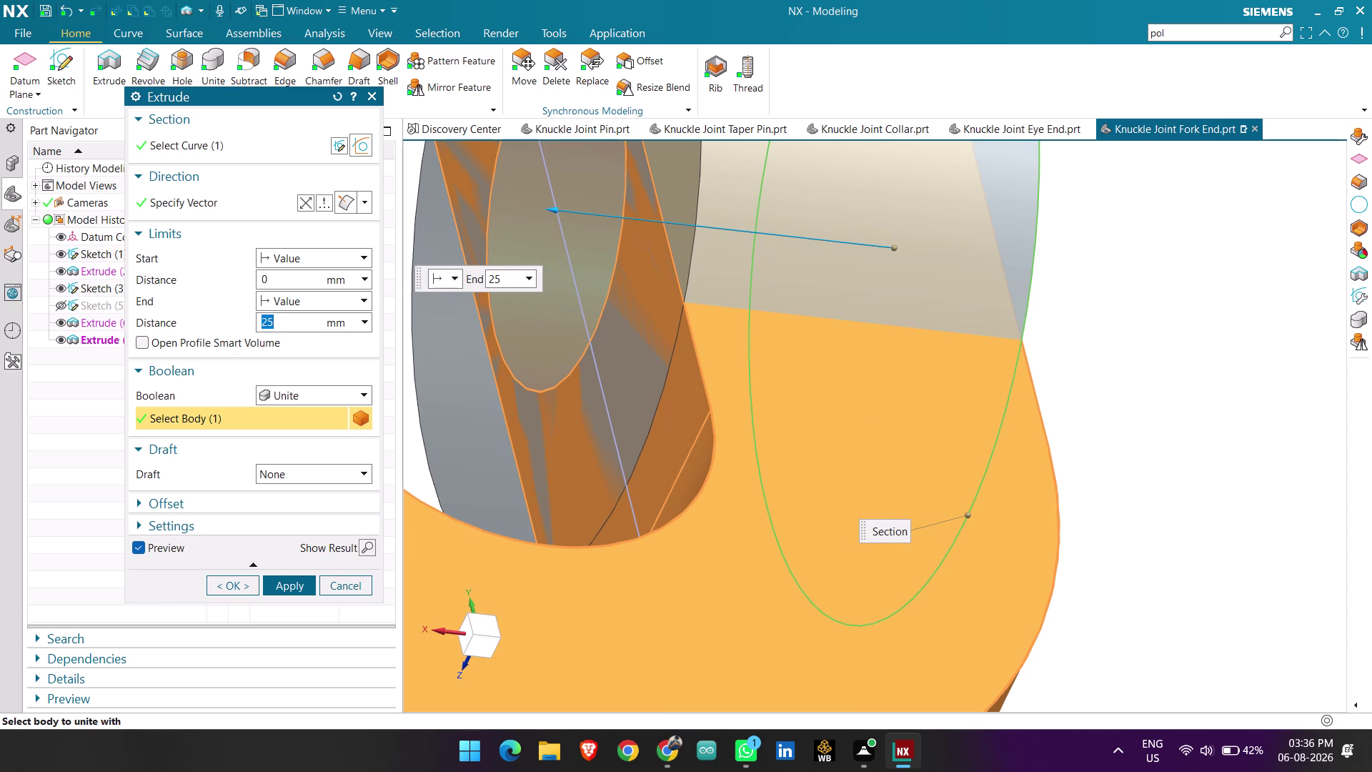
scroll(down, 3)
scroll(down, 3)
scroll(up, 3)
middle_drag(885, 410, 850, 411)
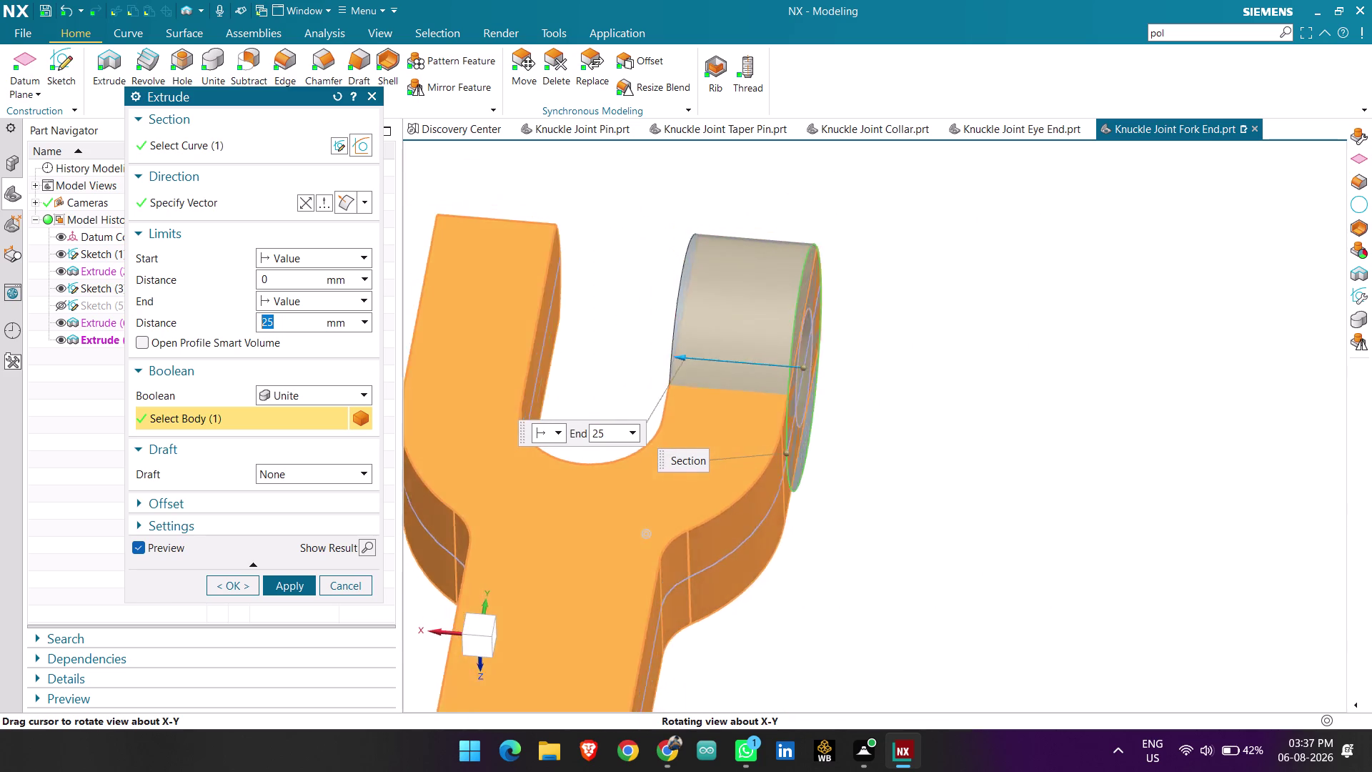
middle_drag(850, 411, 866, 420)
scroll(down, 3)
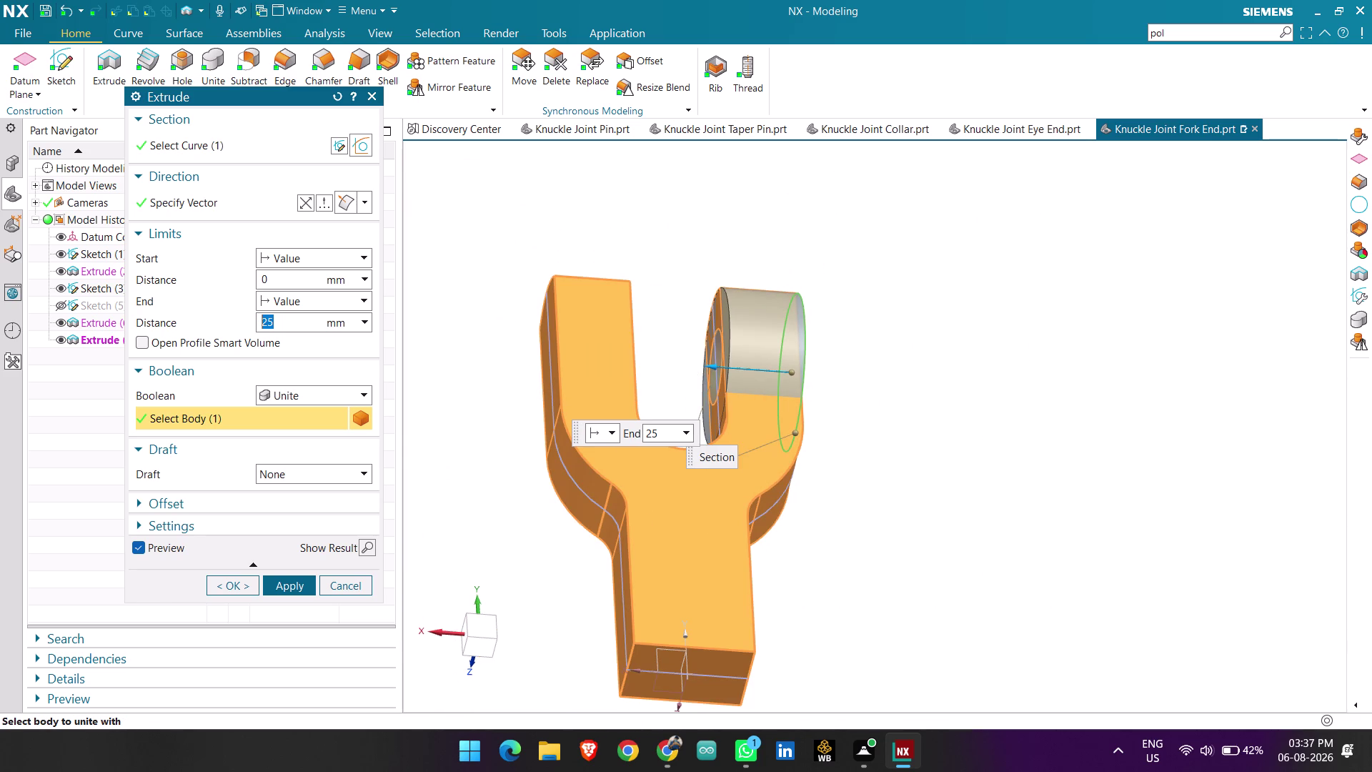
Try the Until Next end limit and smart volume, then revert to a fixed Value.
click(320, 297)
click(327, 363)
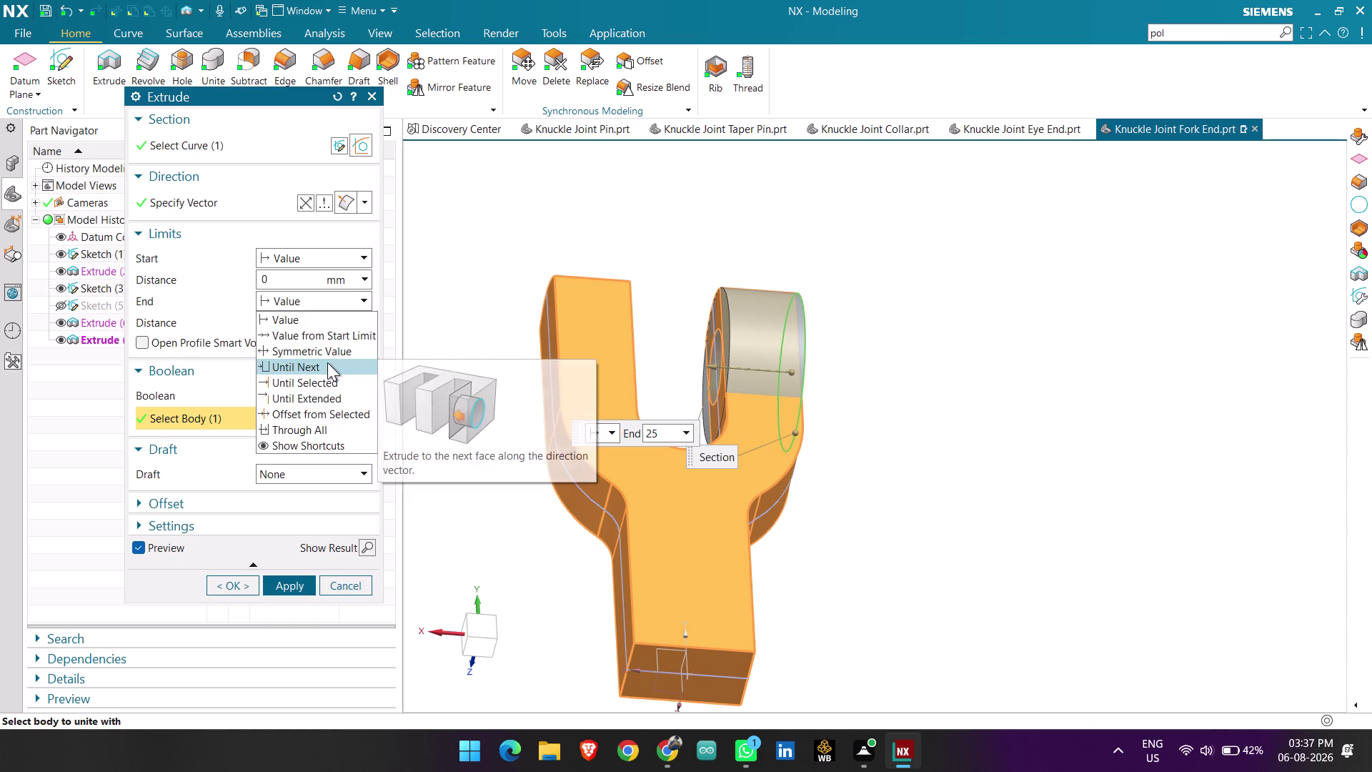
click(336, 295)
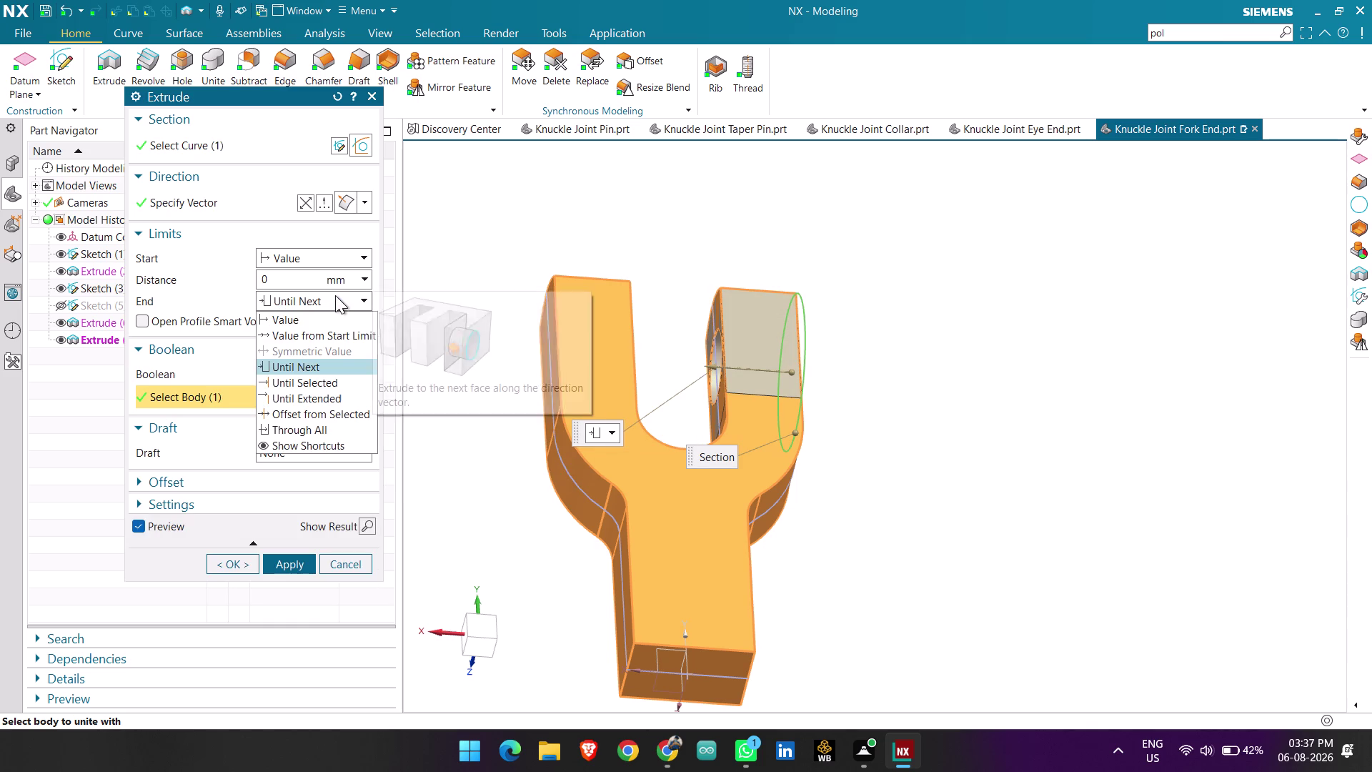
click(240, 315)
click(206, 321)
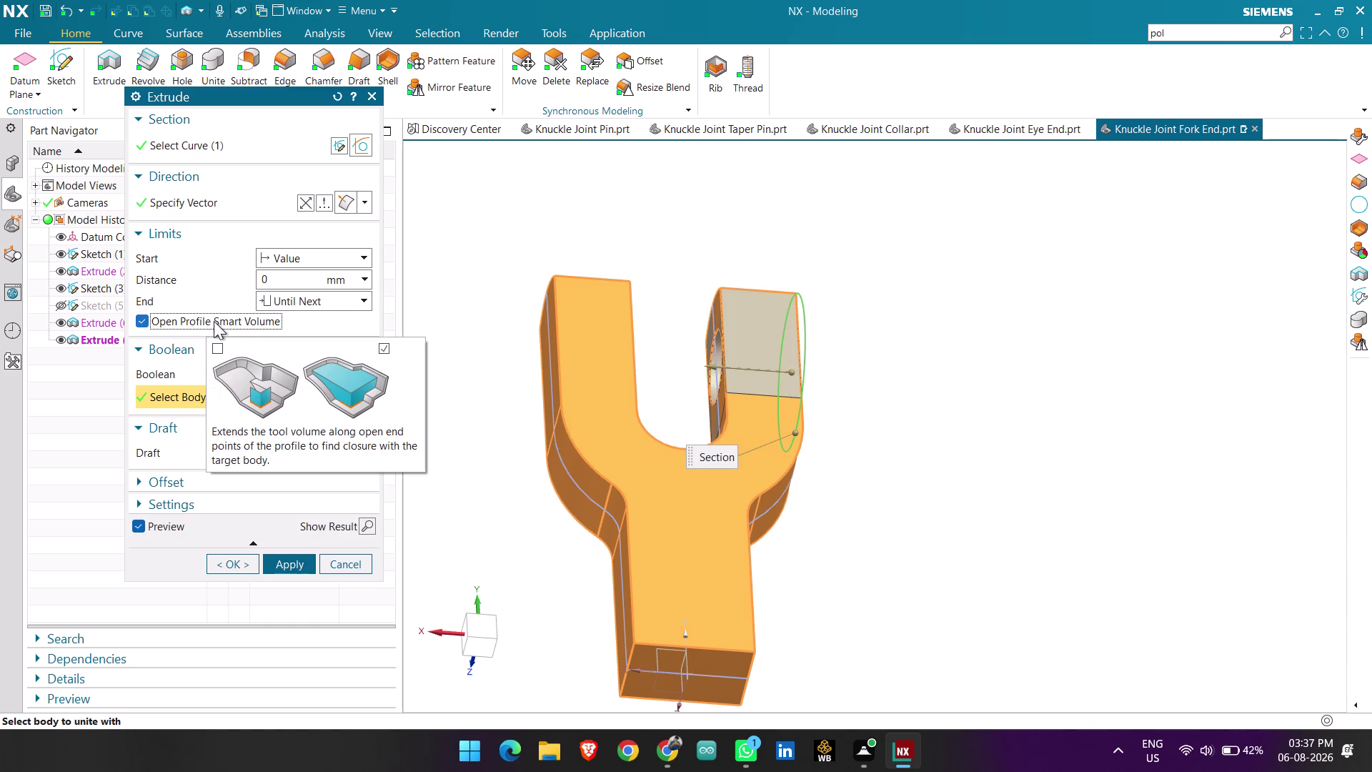
click(201, 319)
click(303, 301)
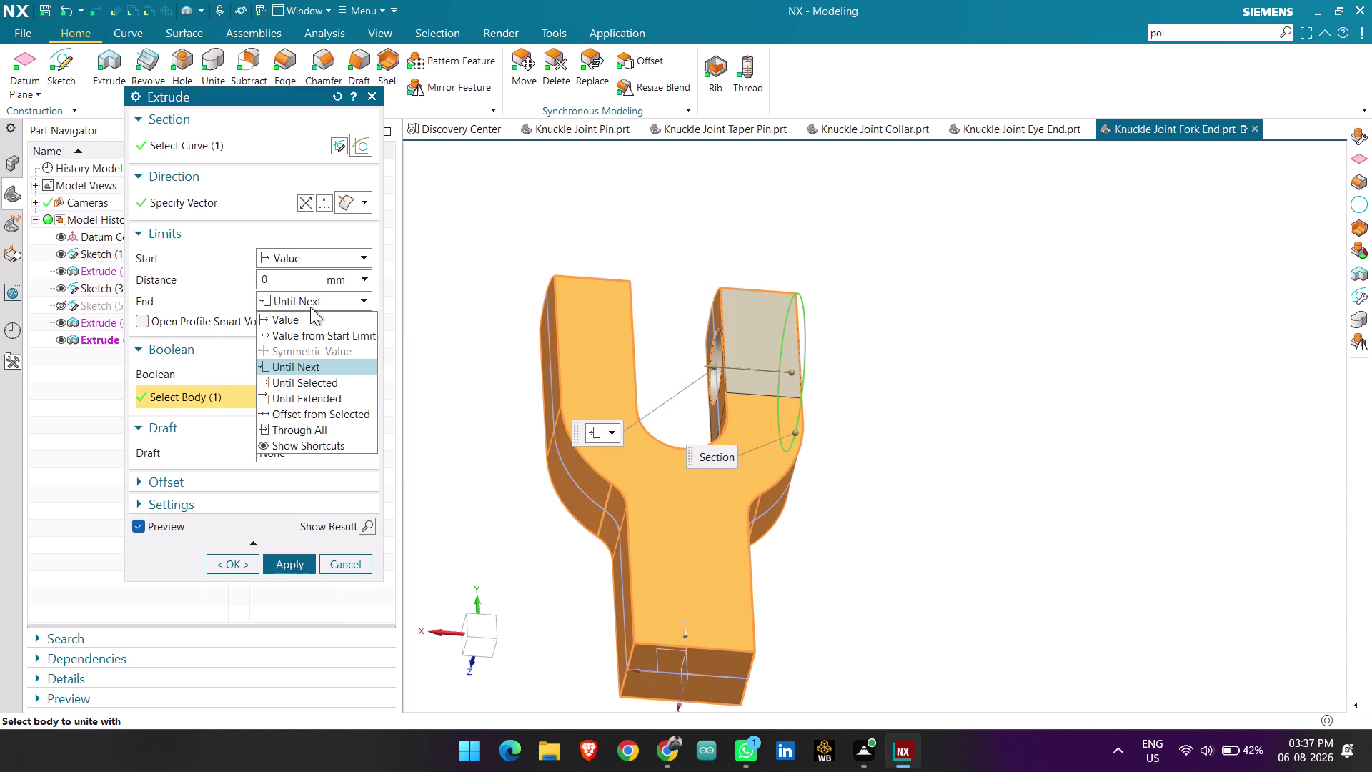
click(324, 335)
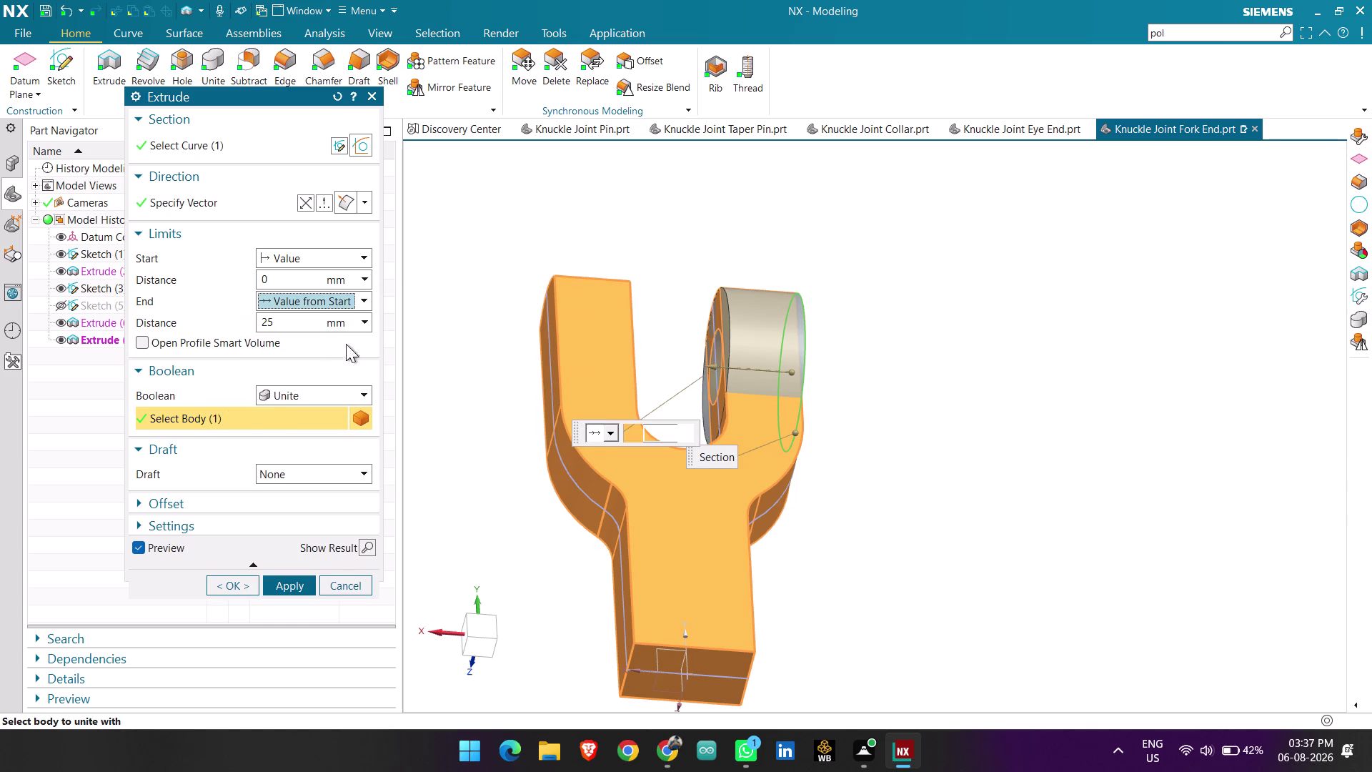
Accept the united 25 mm cylinder extrusion.
scroll(up, 3)
scroll(up, 3)
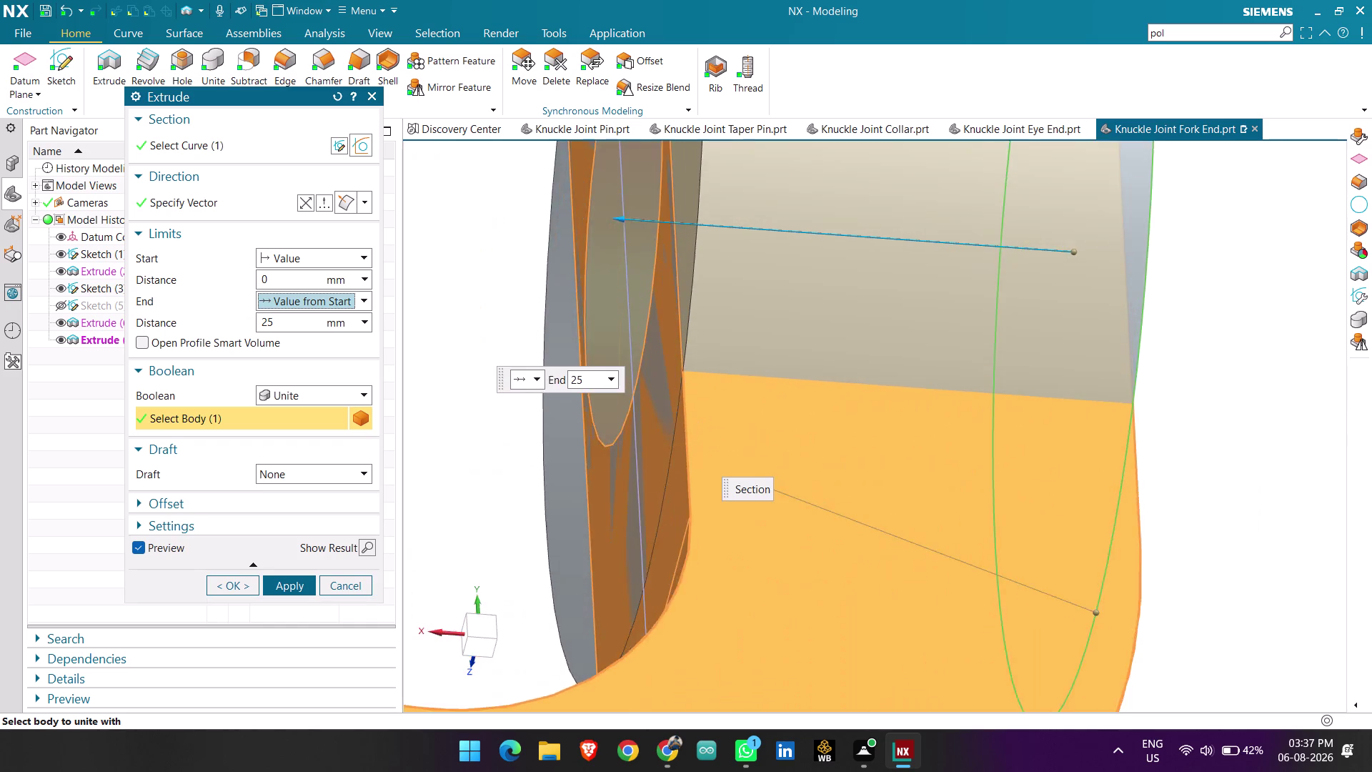
scroll(up, 3)
scroll(down, 3)
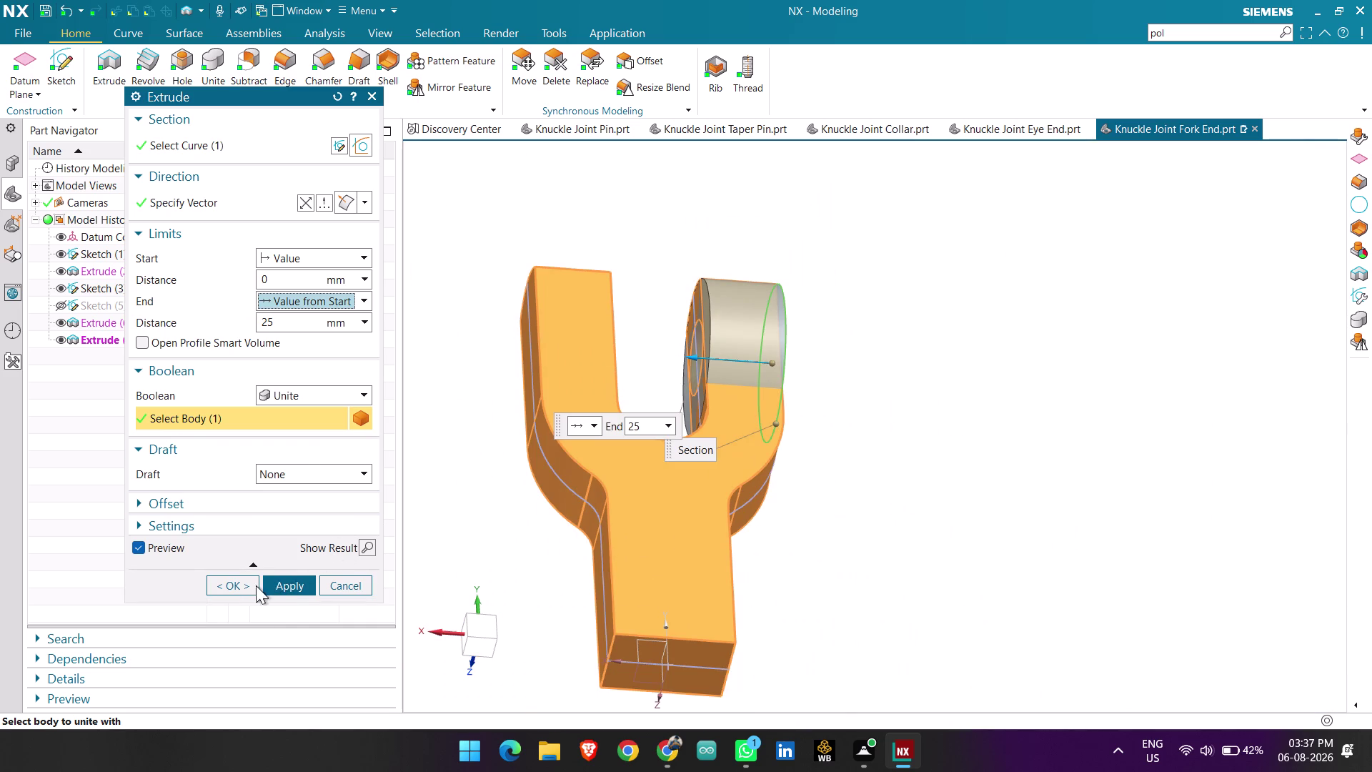
click(273, 585)
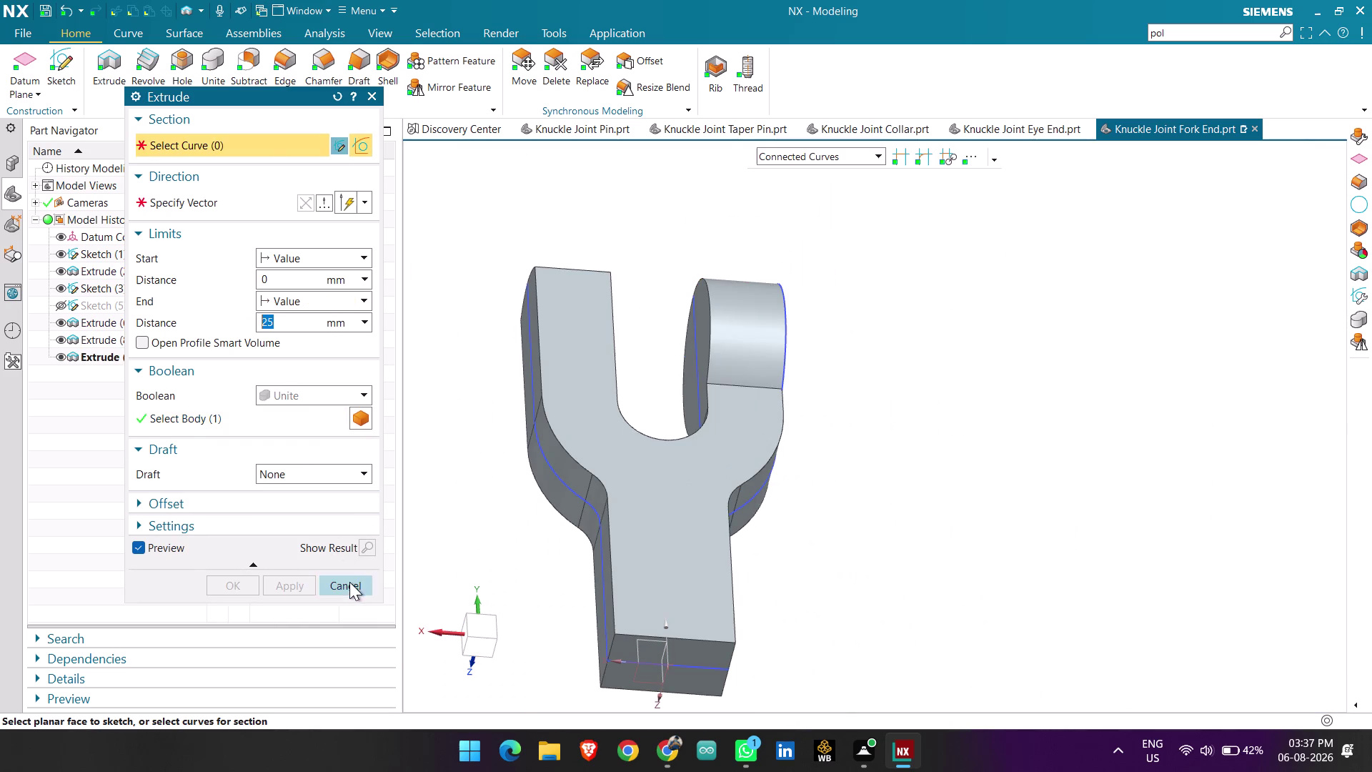
Cancel the restarted extrude and look over the boss-prong junction.
click(348, 581)
scroll(up, 3)
middle_drag(747, 399, 770, 401)
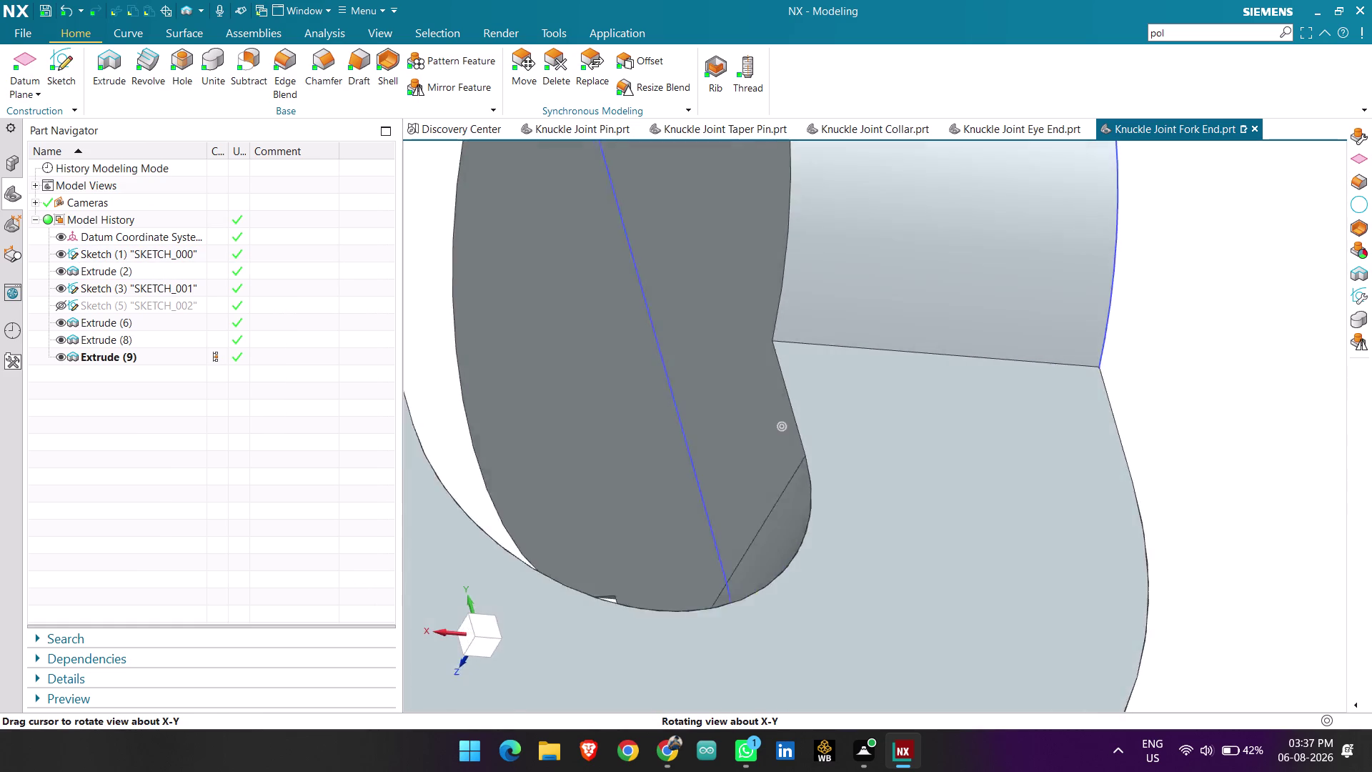
middle_drag(771, 401, 783, 400)
scroll(down, 3)
scroll(up, 3)
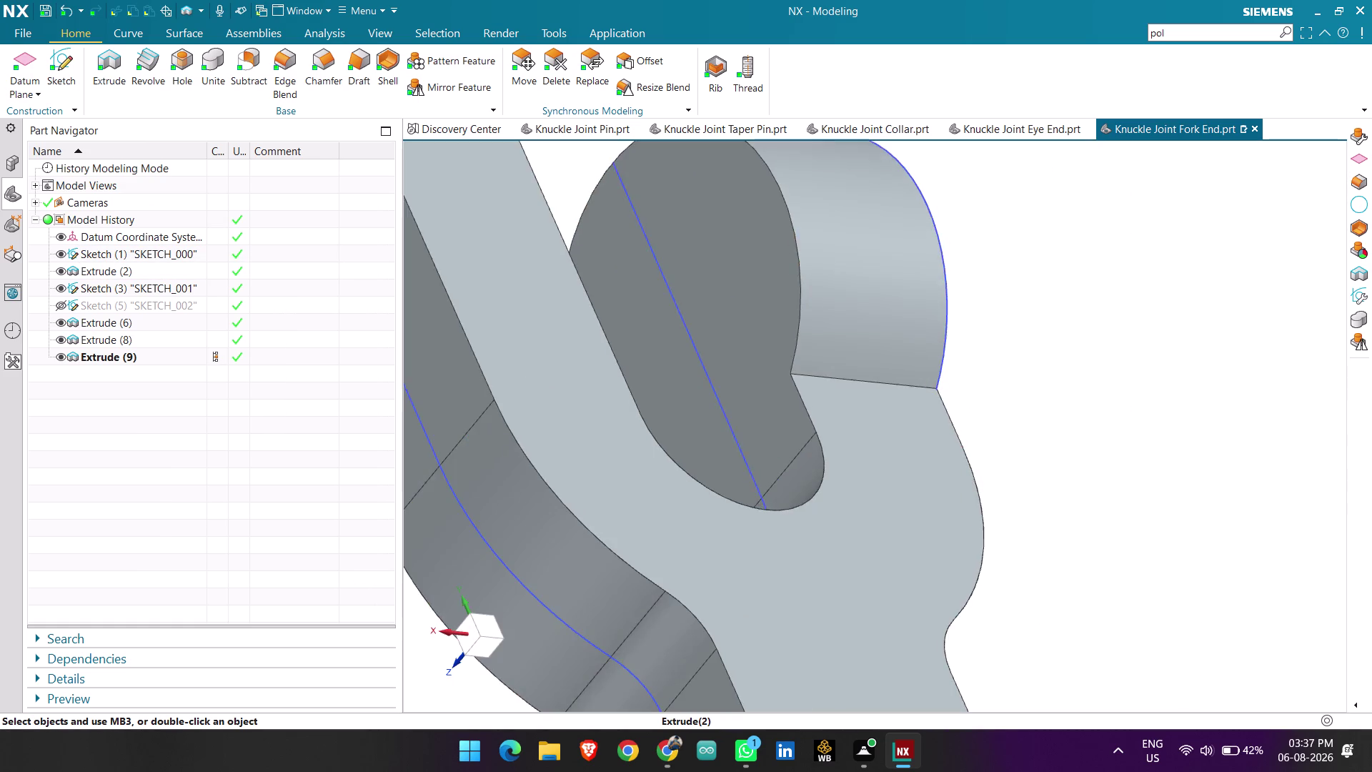
scroll(up, 3)
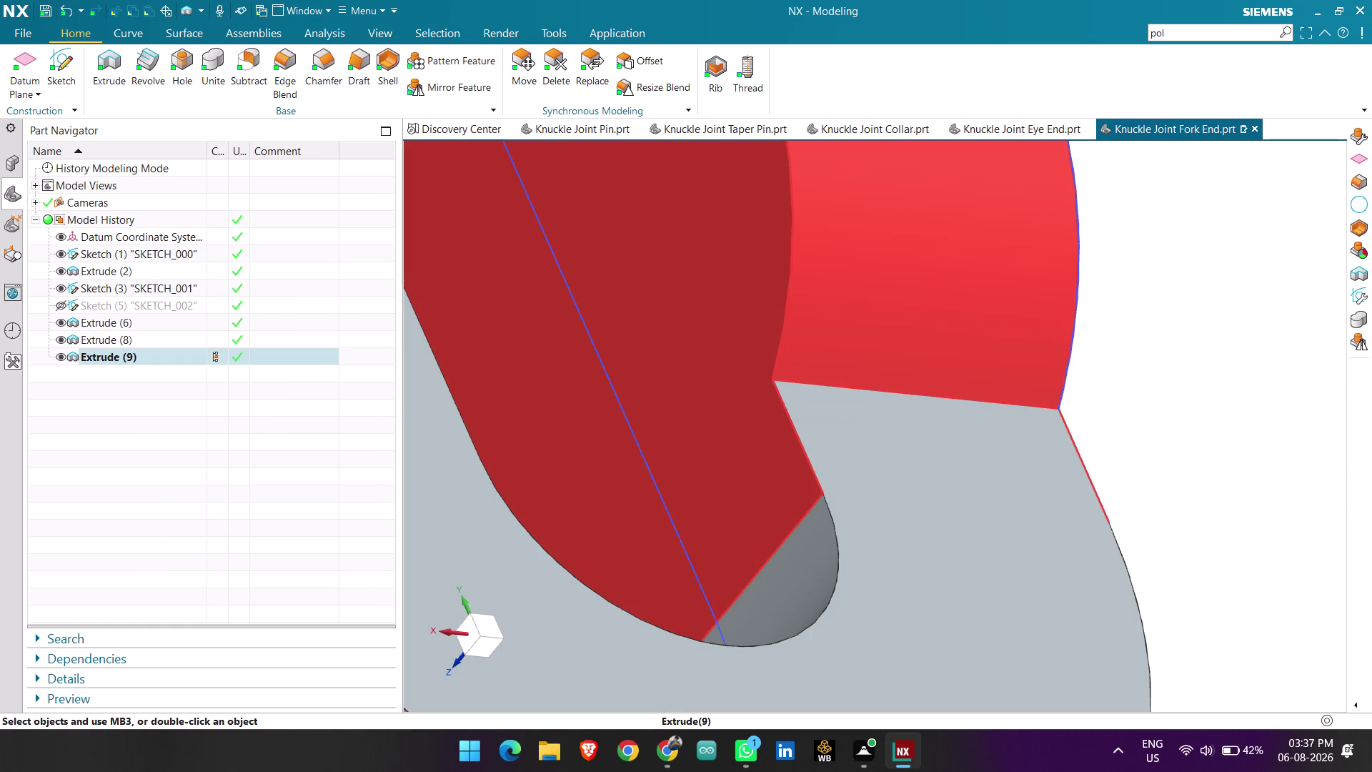
scroll(down, 3)
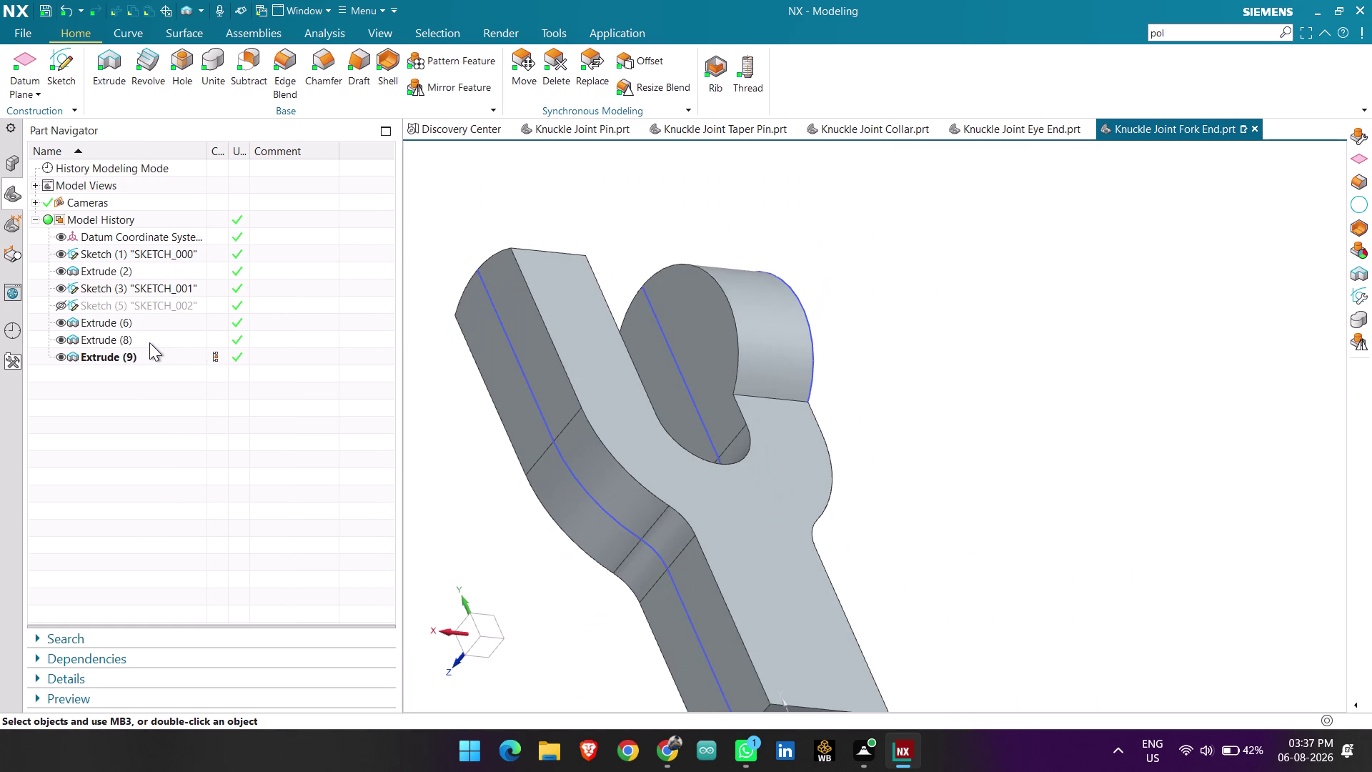
Move Extrude (8) below Extrude (9) so the bore cuts the boss, then begin mirroring the boss.
drag(149, 342, 150, 368)
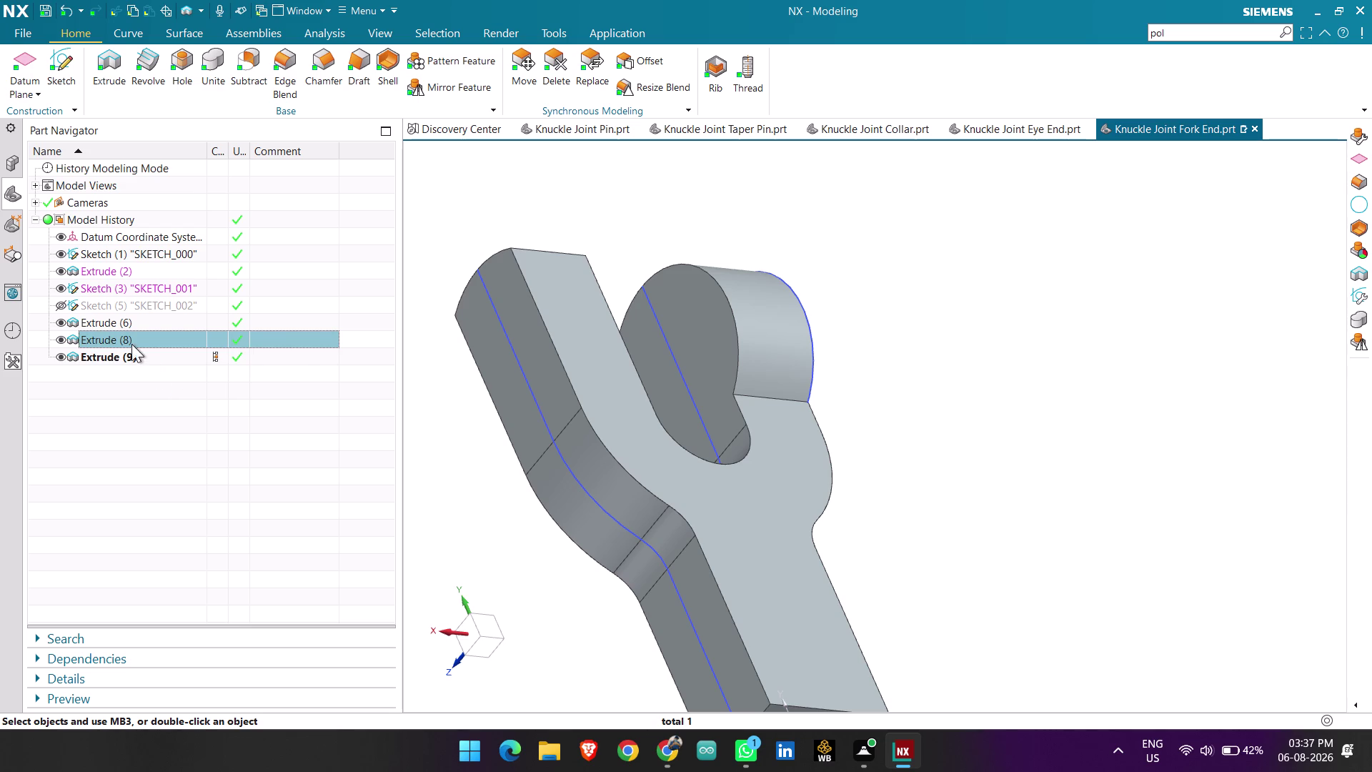
drag(126, 336, 125, 360)
scroll(down, 3)
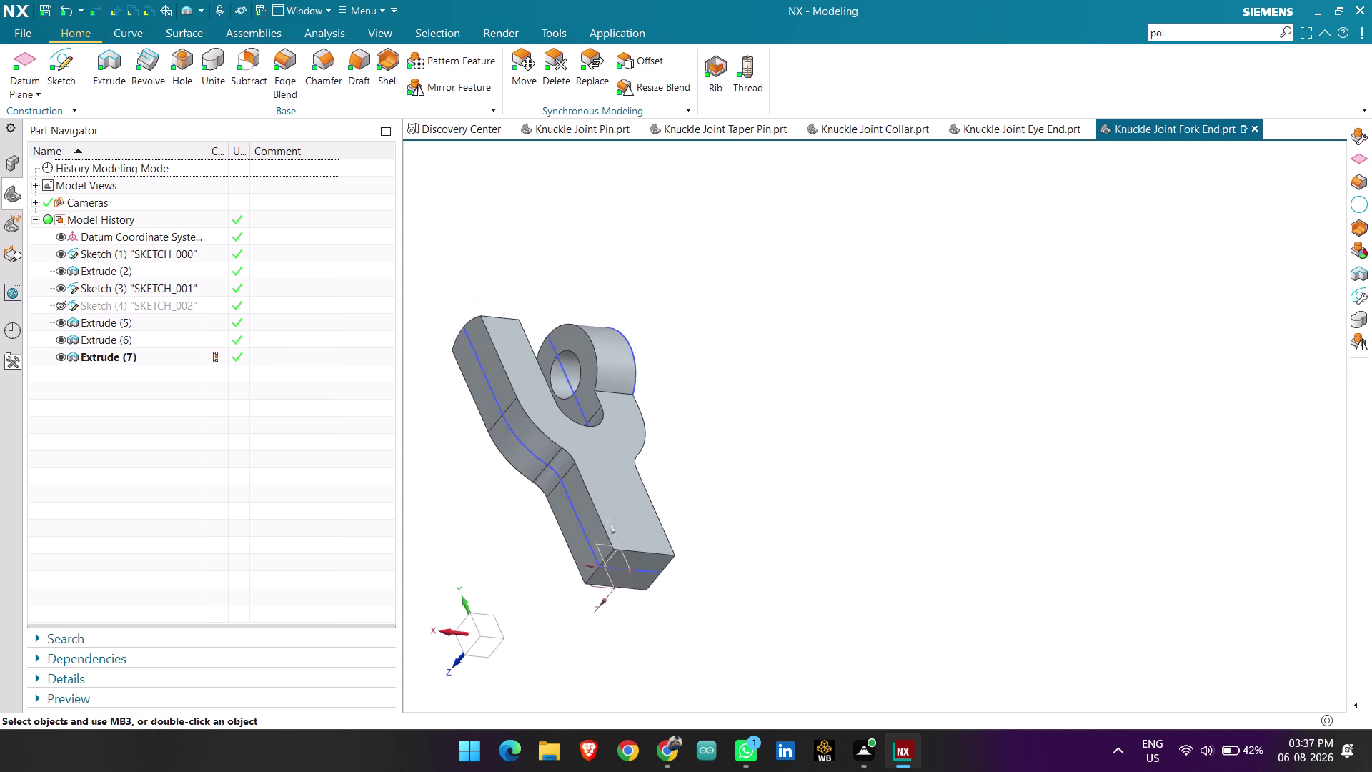
middle_drag(828, 402, 781, 446)
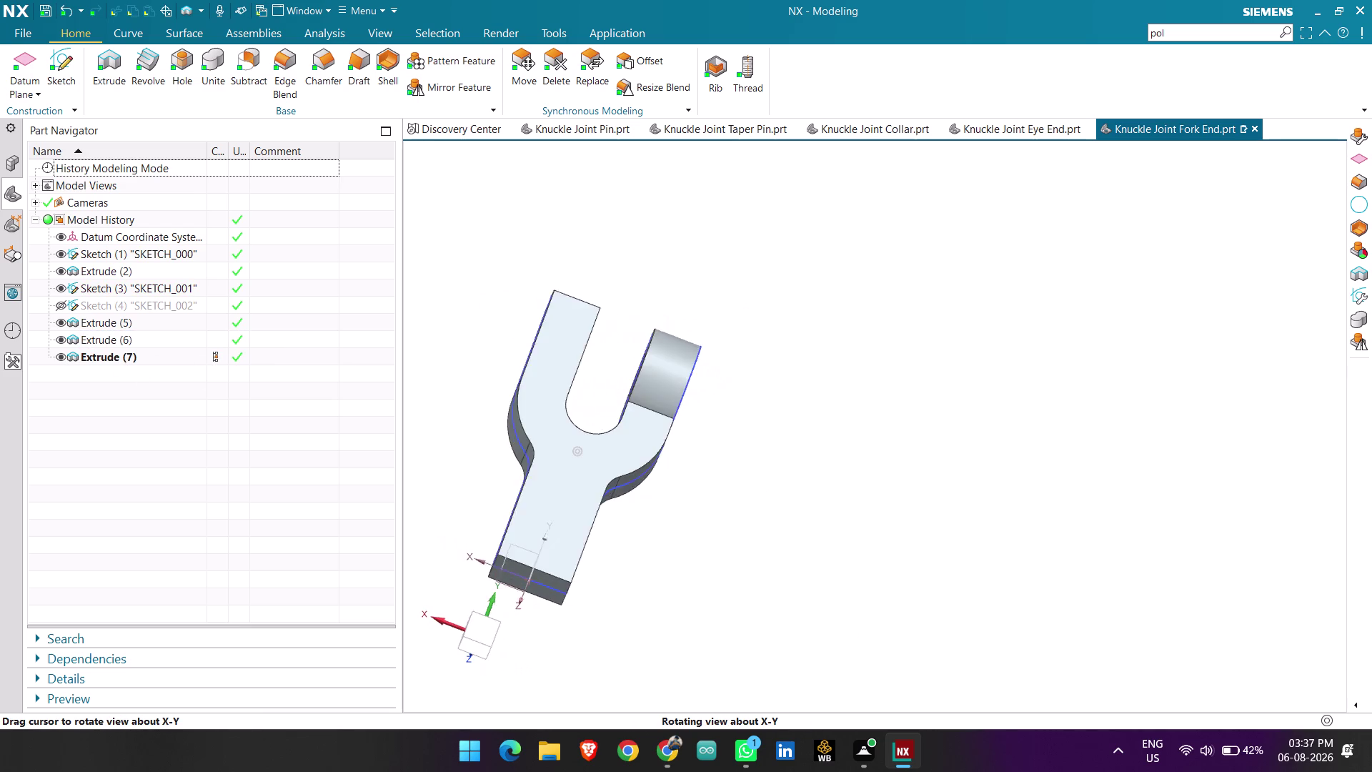
middle_drag(782, 446, 758, 457)
scroll(up, 3)
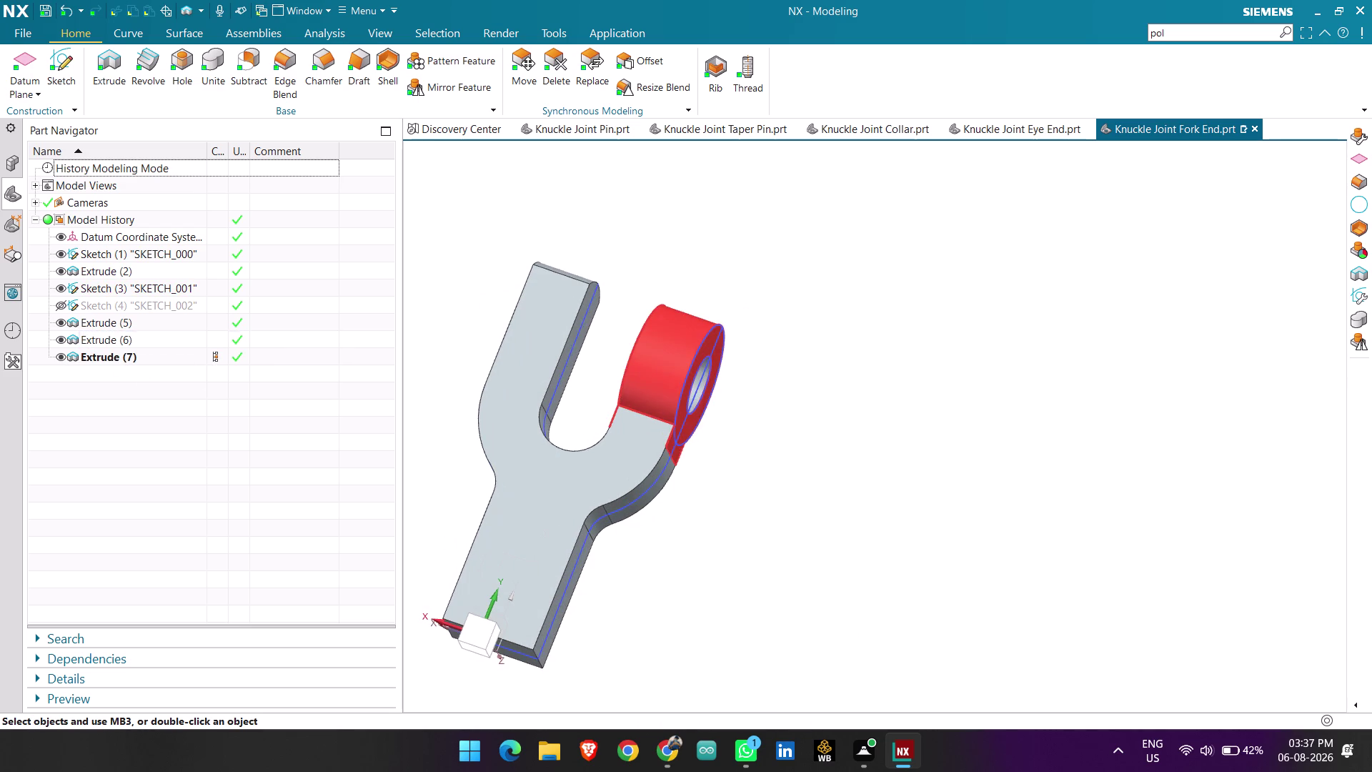
scroll(up, 3)
scroll(down, 3)
click(439, 87)
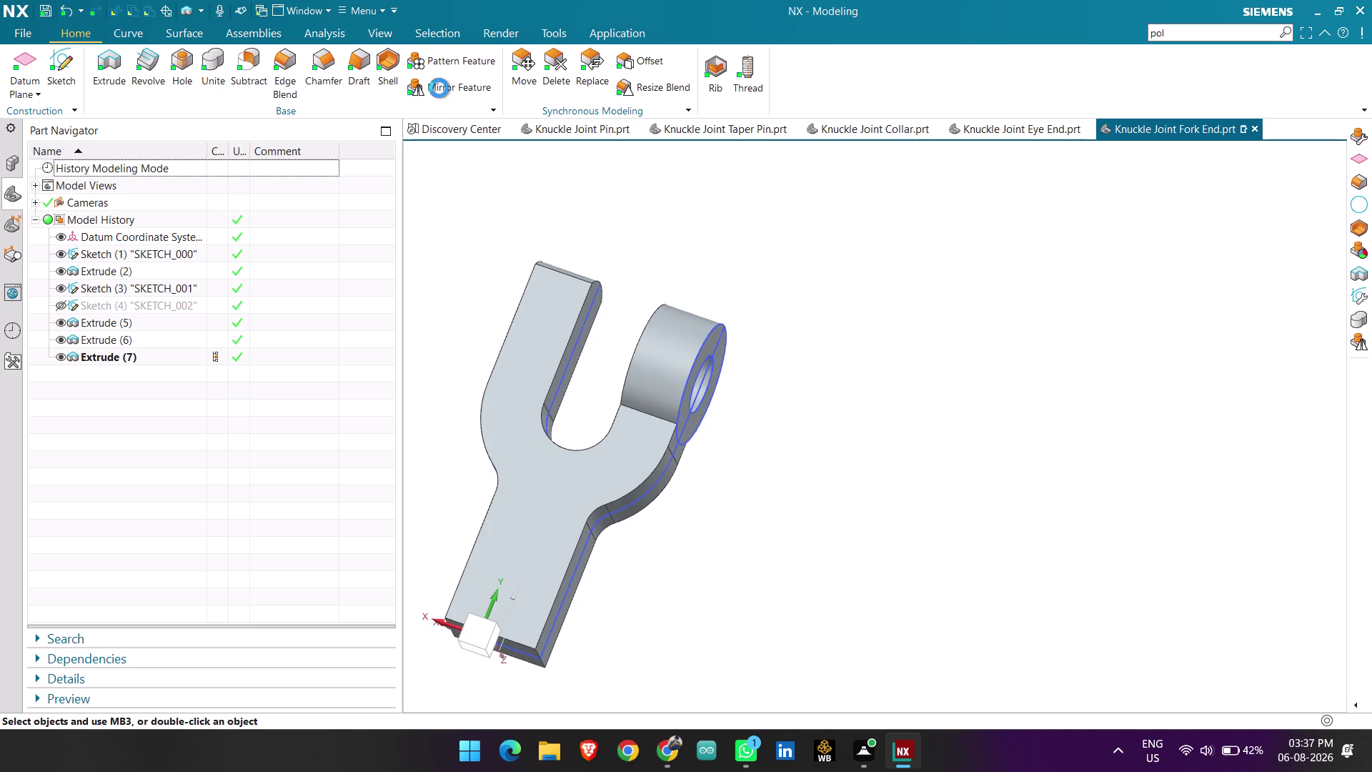
click(682, 360)
middle_drag(754, 396, 714, 371)
Select the eye lug extrusions Extrude (6) and (7) to mirror.
scroll(up, 3)
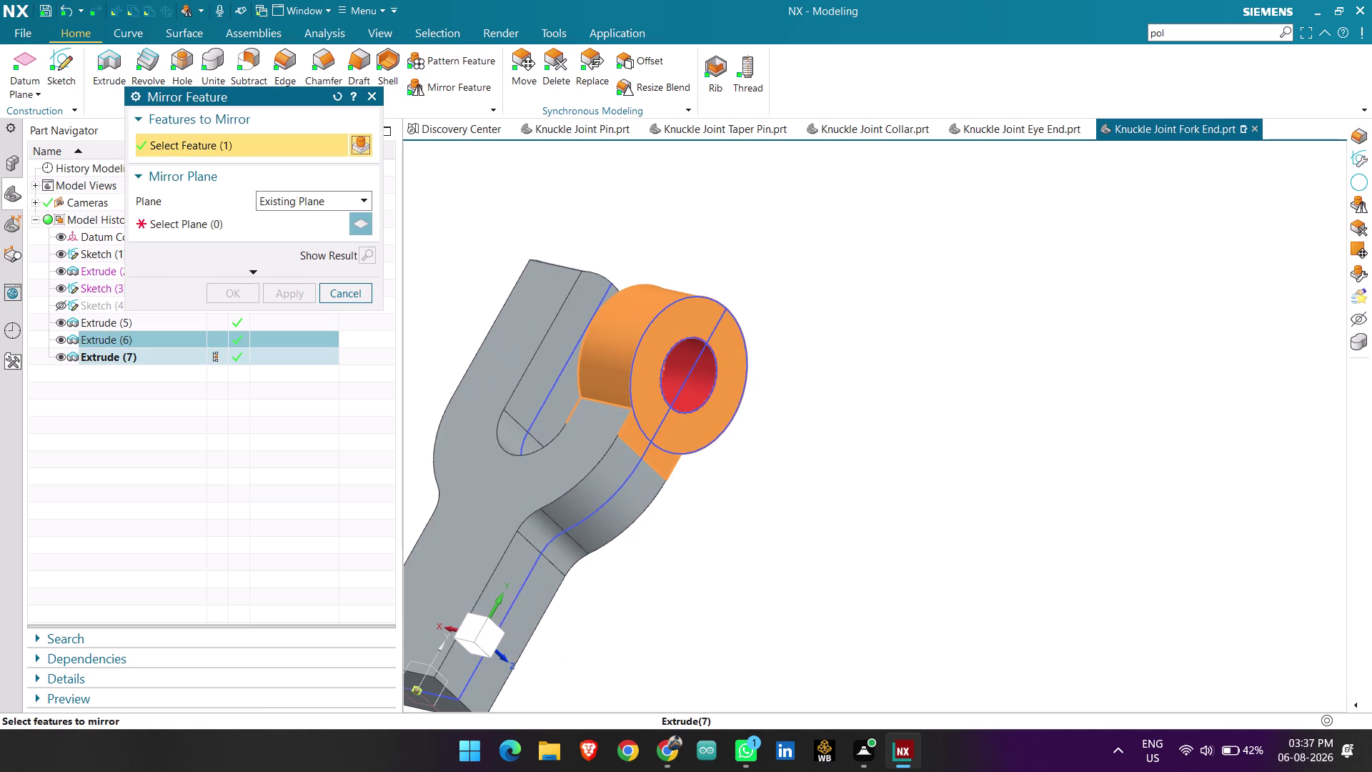
click(703, 383)
scroll(down, 3)
middle_drag(781, 373, 823, 396)
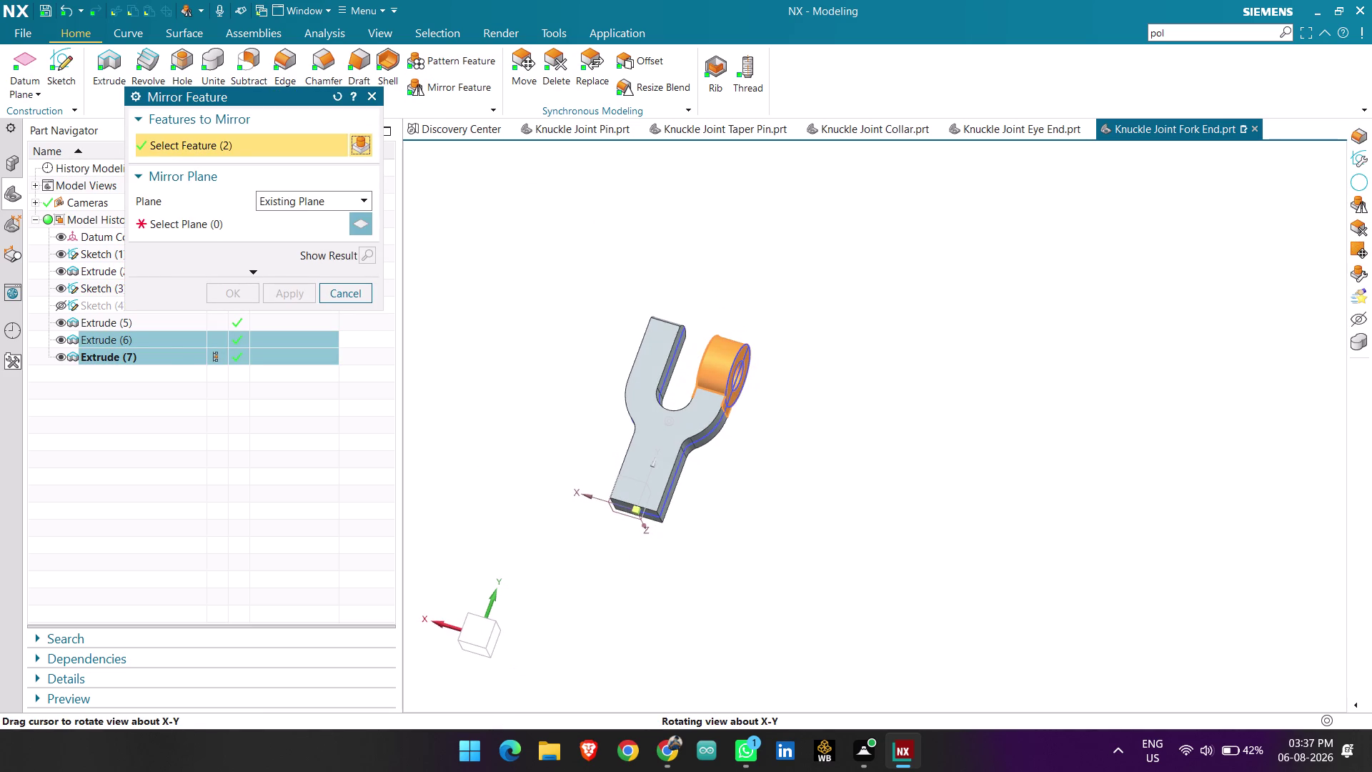
click(275, 220)
Mirror them across the datum plane, creating Mirror Feature (8).
middle_drag(750, 459, 727, 449)
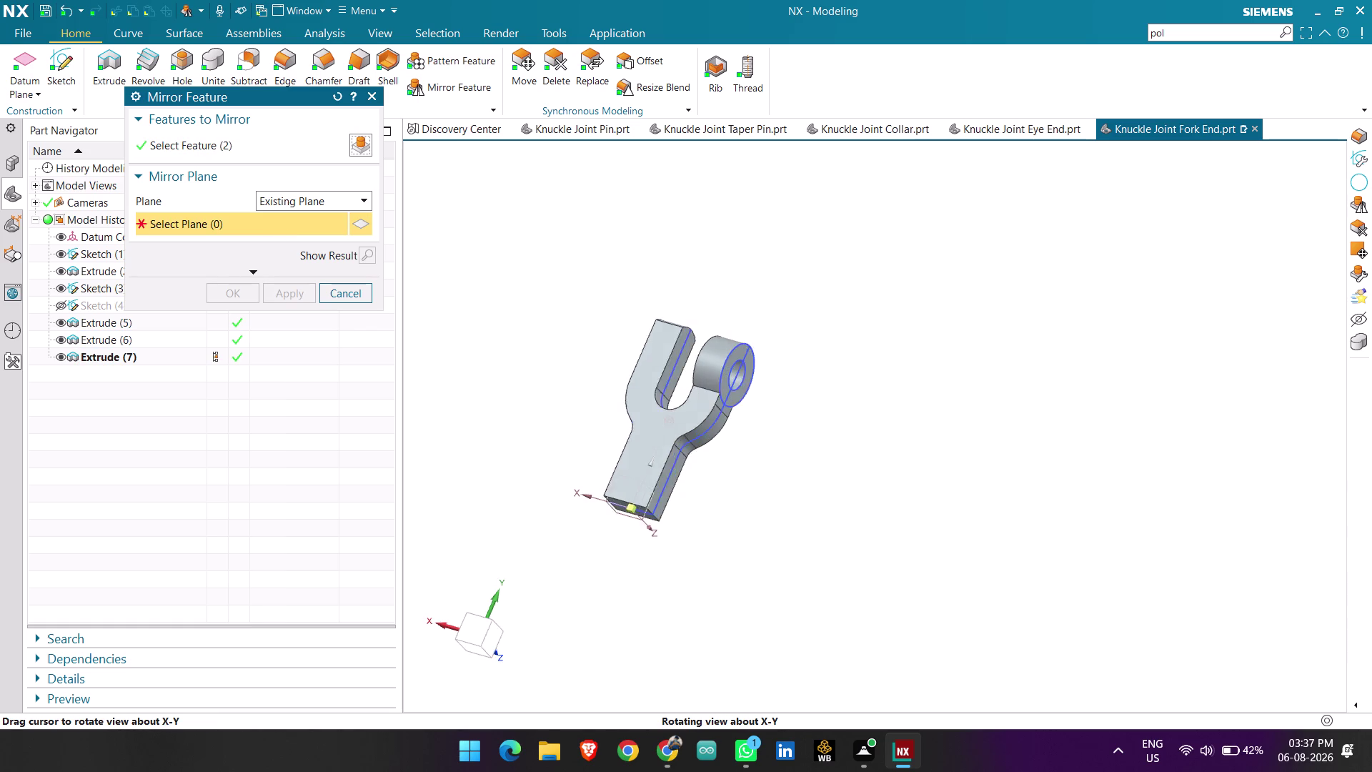
middle_drag(728, 449, 680, 433)
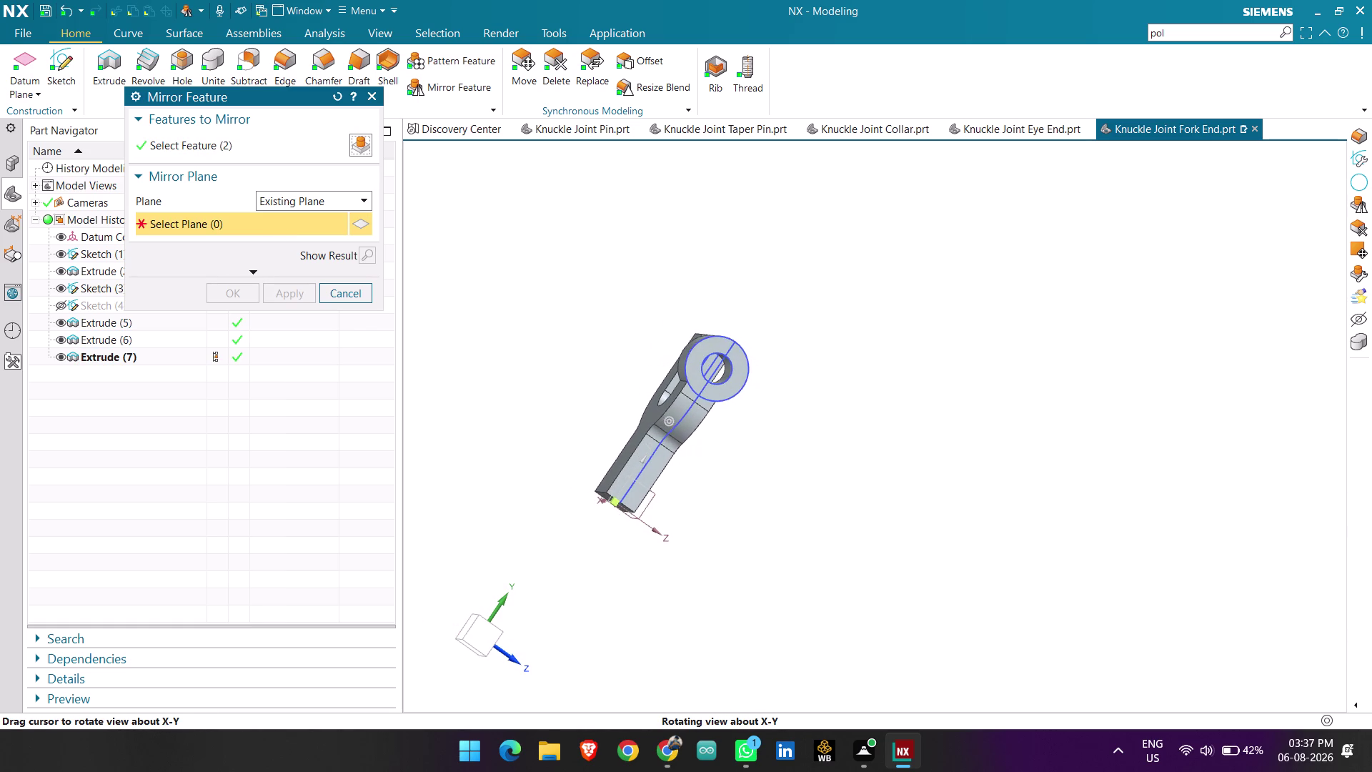
middle_drag(680, 432, 679, 430)
click(650, 493)
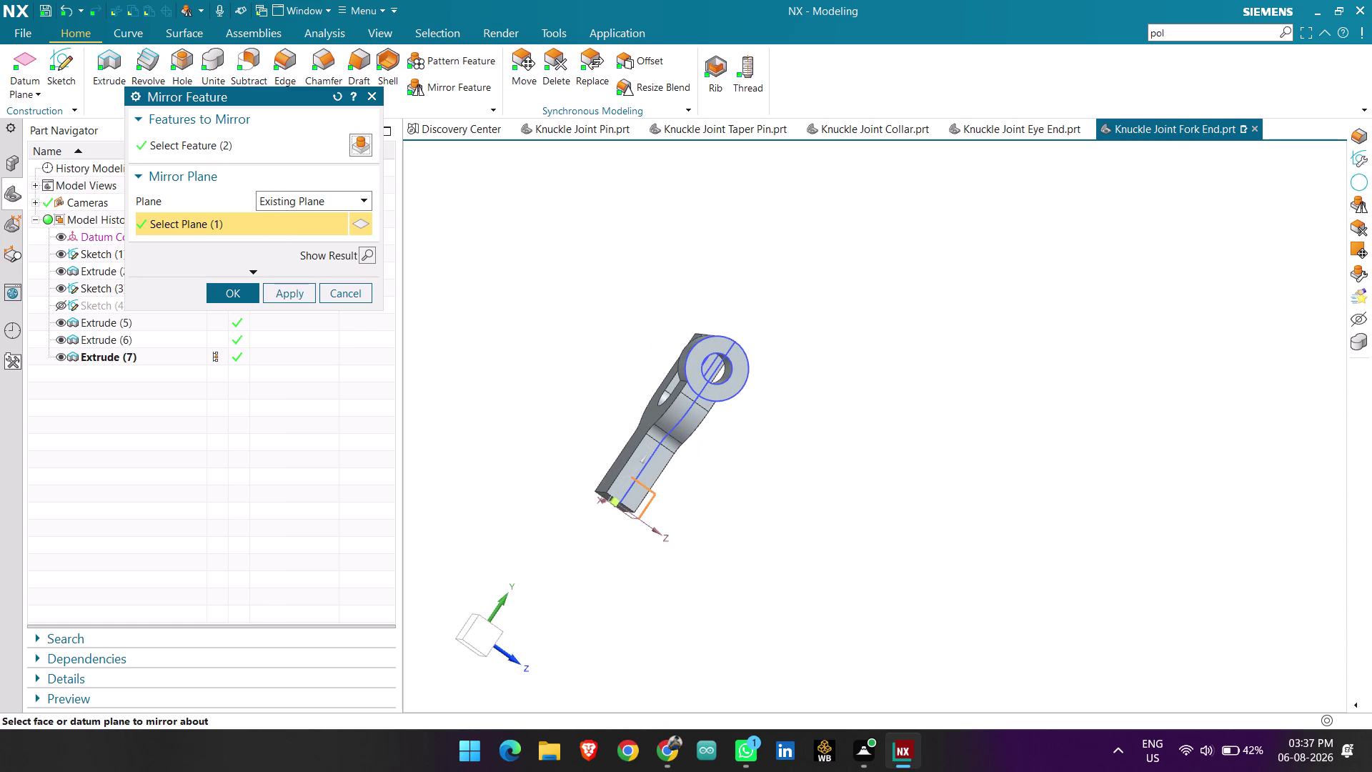
click(285, 287)
middle_drag(587, 300, 685, 341)
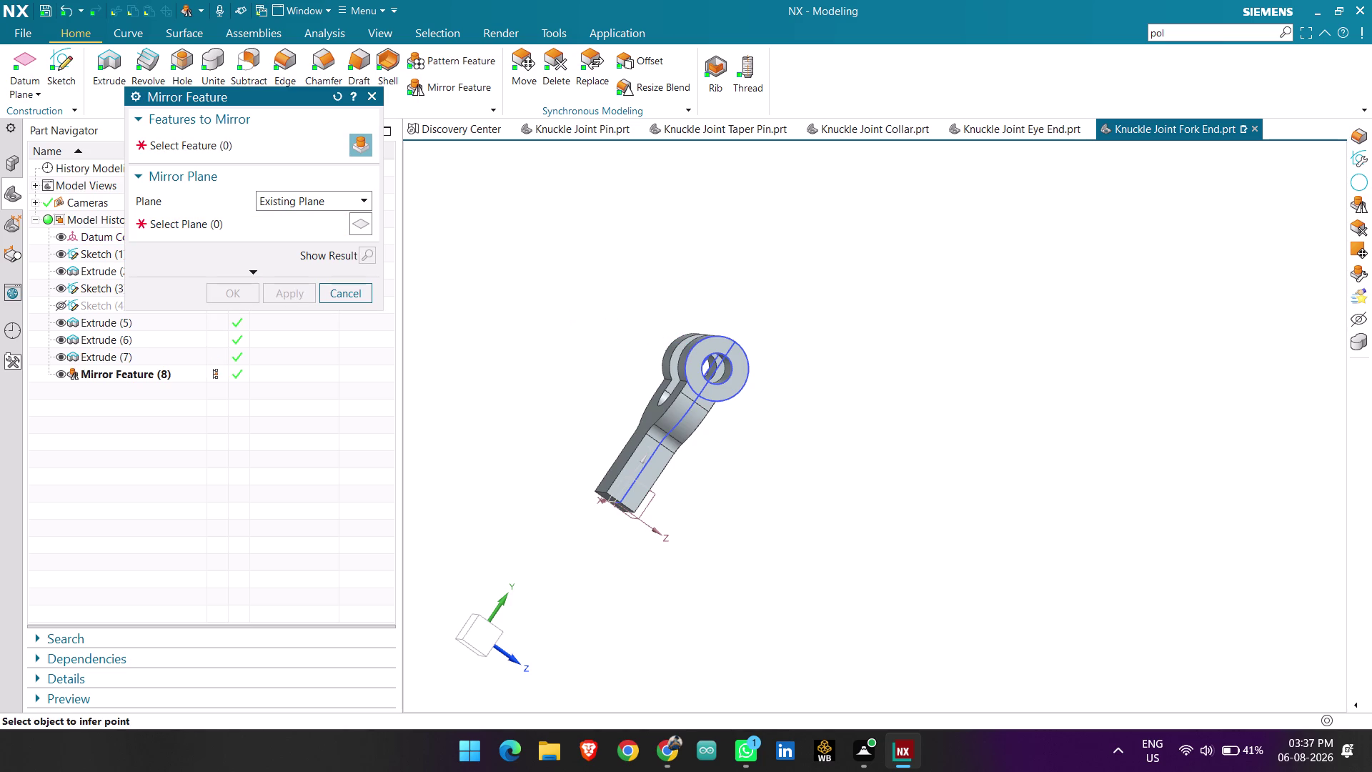
middle_drag(600, 307, 653, 318)
Close the Mirror dialog, orbit around the mirrored fork, and start an Edge Blend.
click(352, 290)
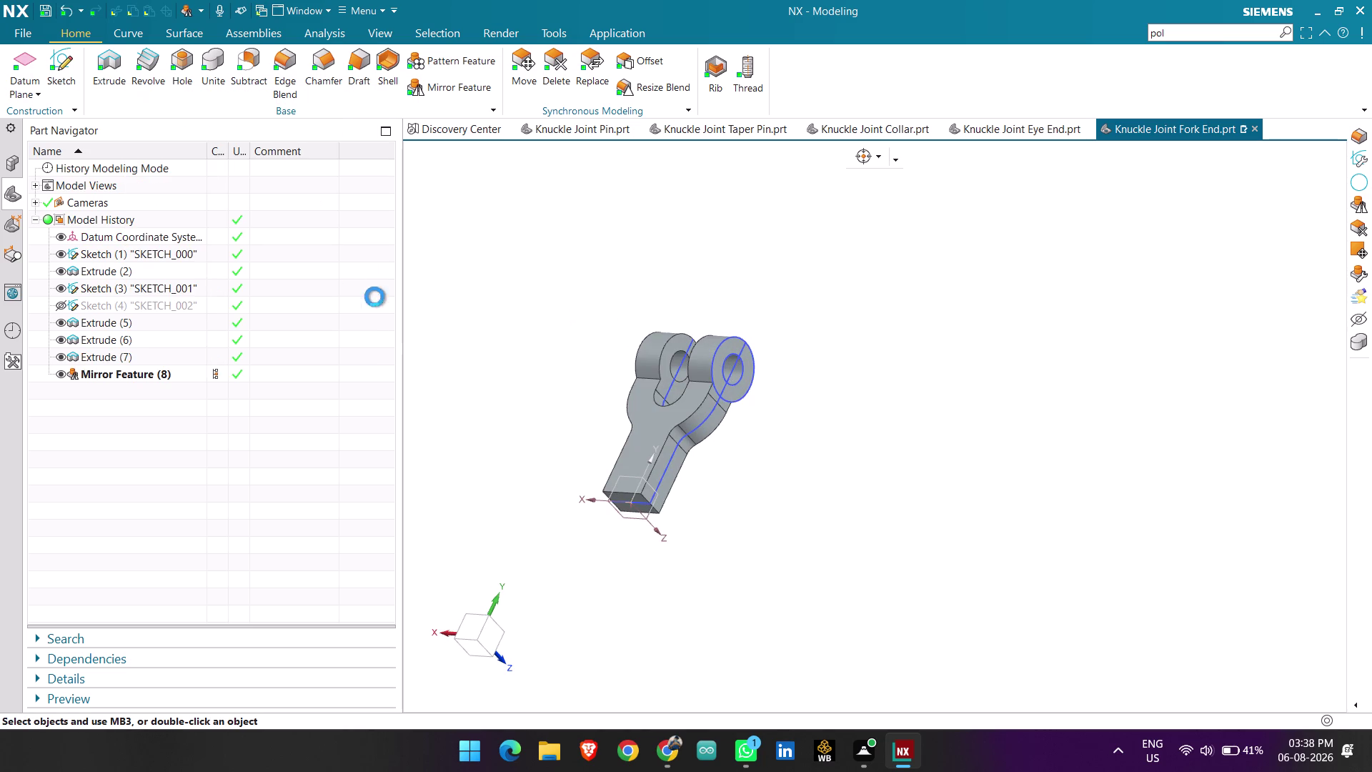
middle_drag(846, 377, 799, 413)
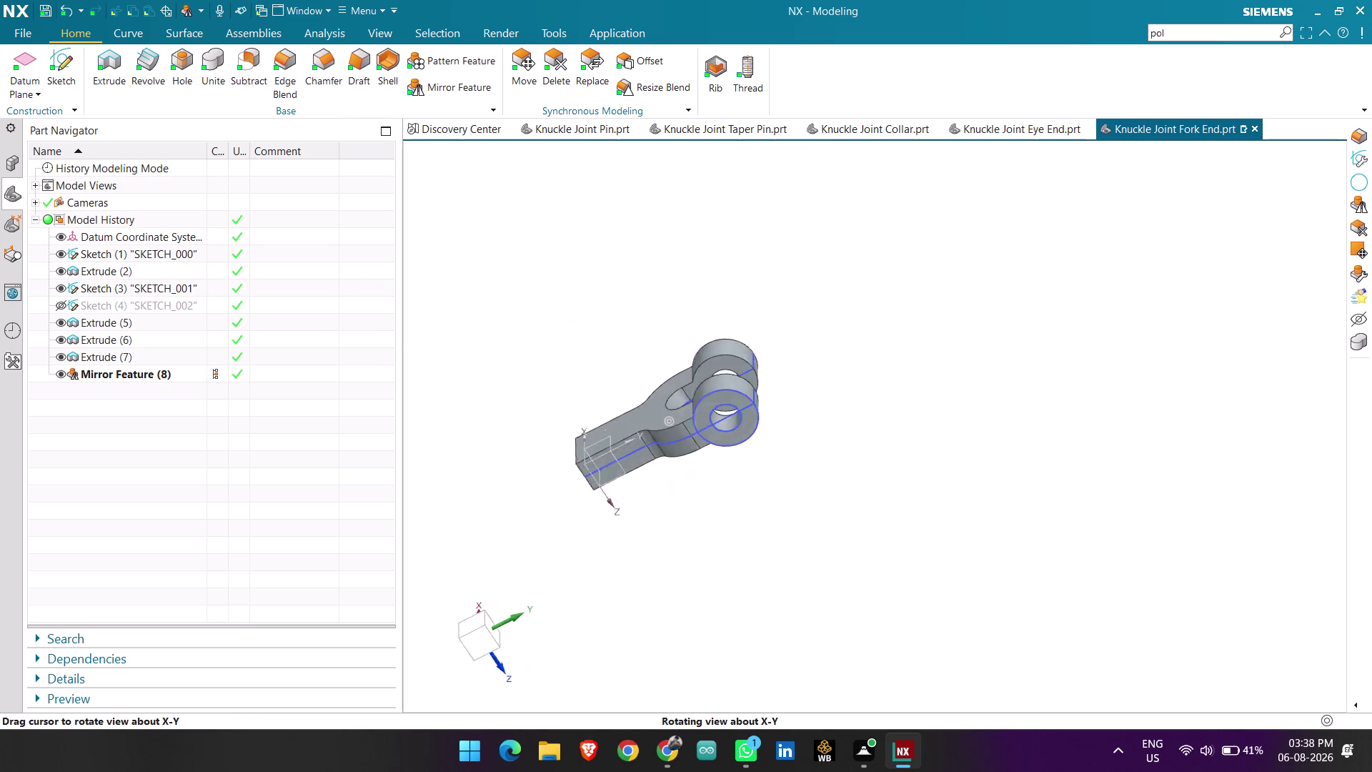
middle_drag(798, 412, 821, 400)
scroll(up, 3)
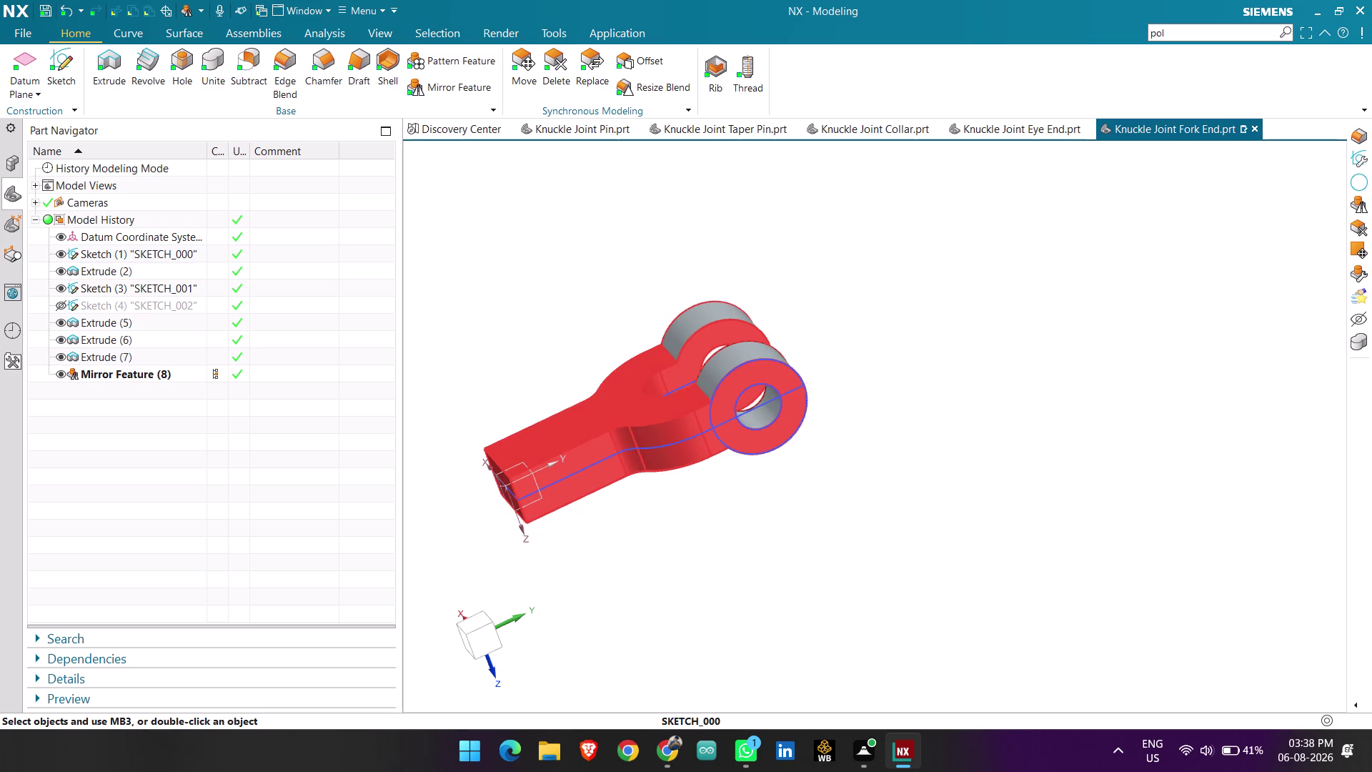
middle_drag(757, 472, 741, 455)
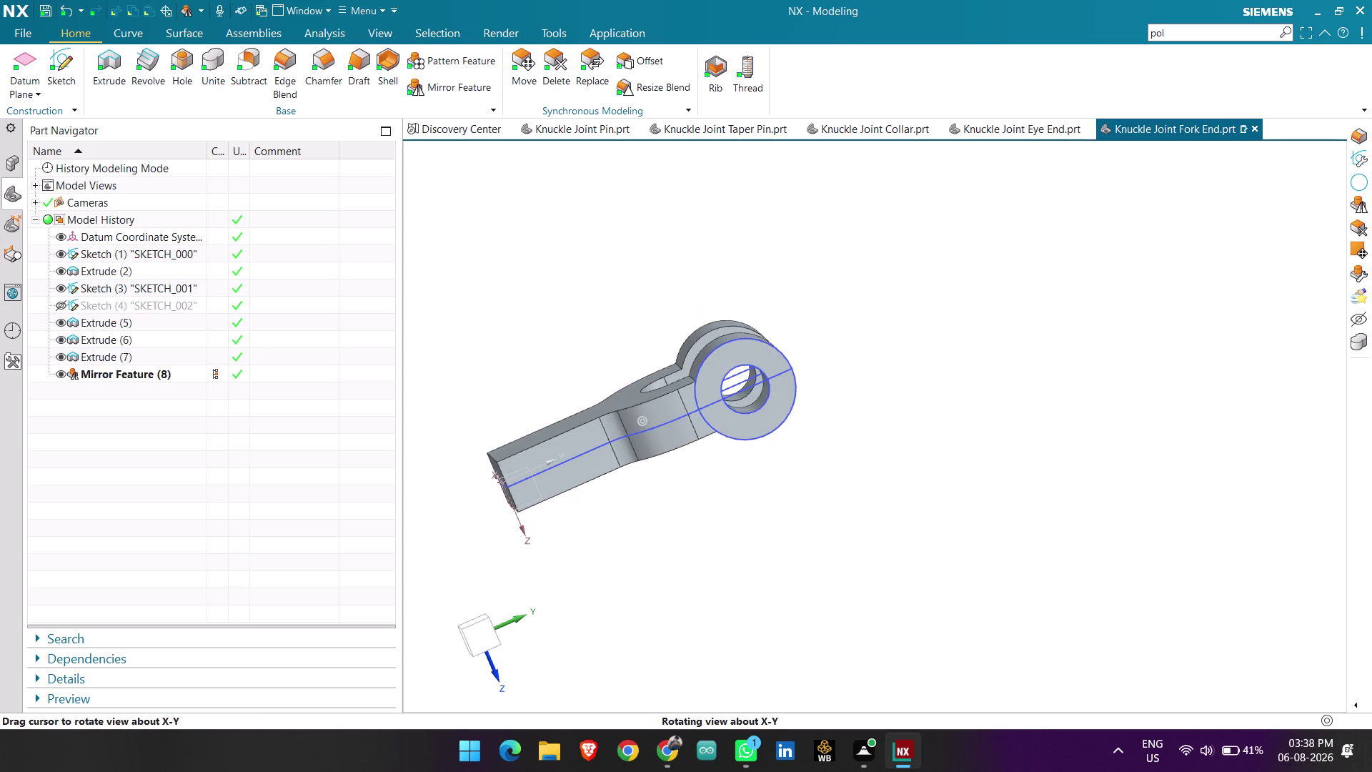
middle_drag(741, 454, 752, 451)
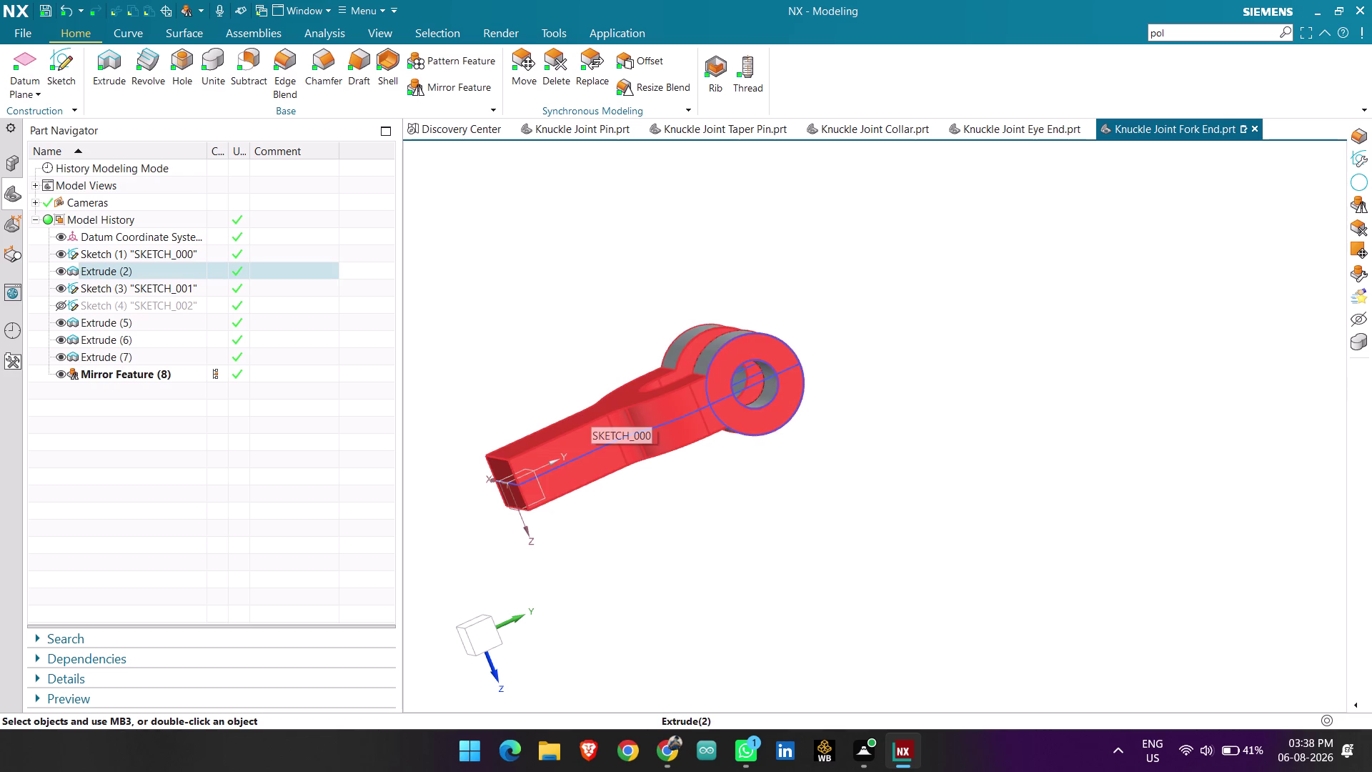
middle_drag(696, 345, 731, 380)
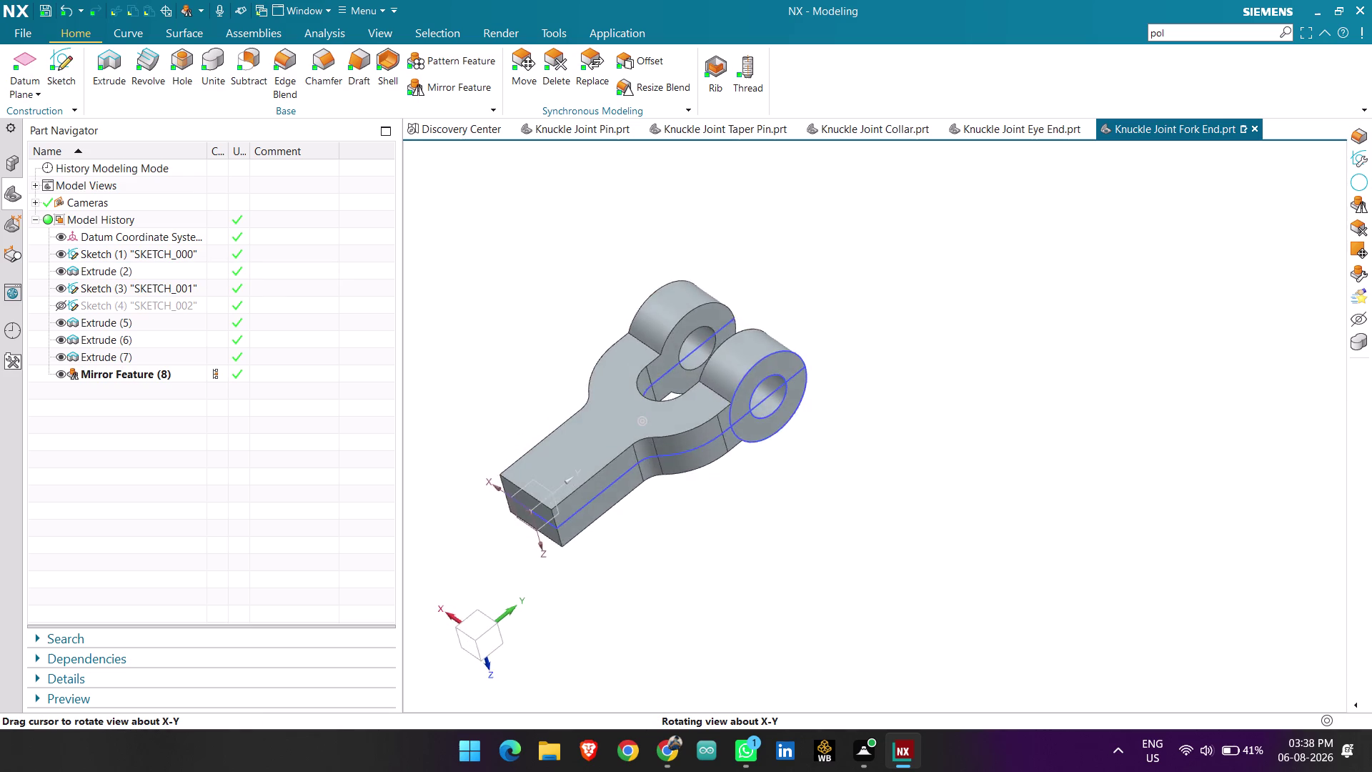
middle_drag(730, 380, 705, 371)
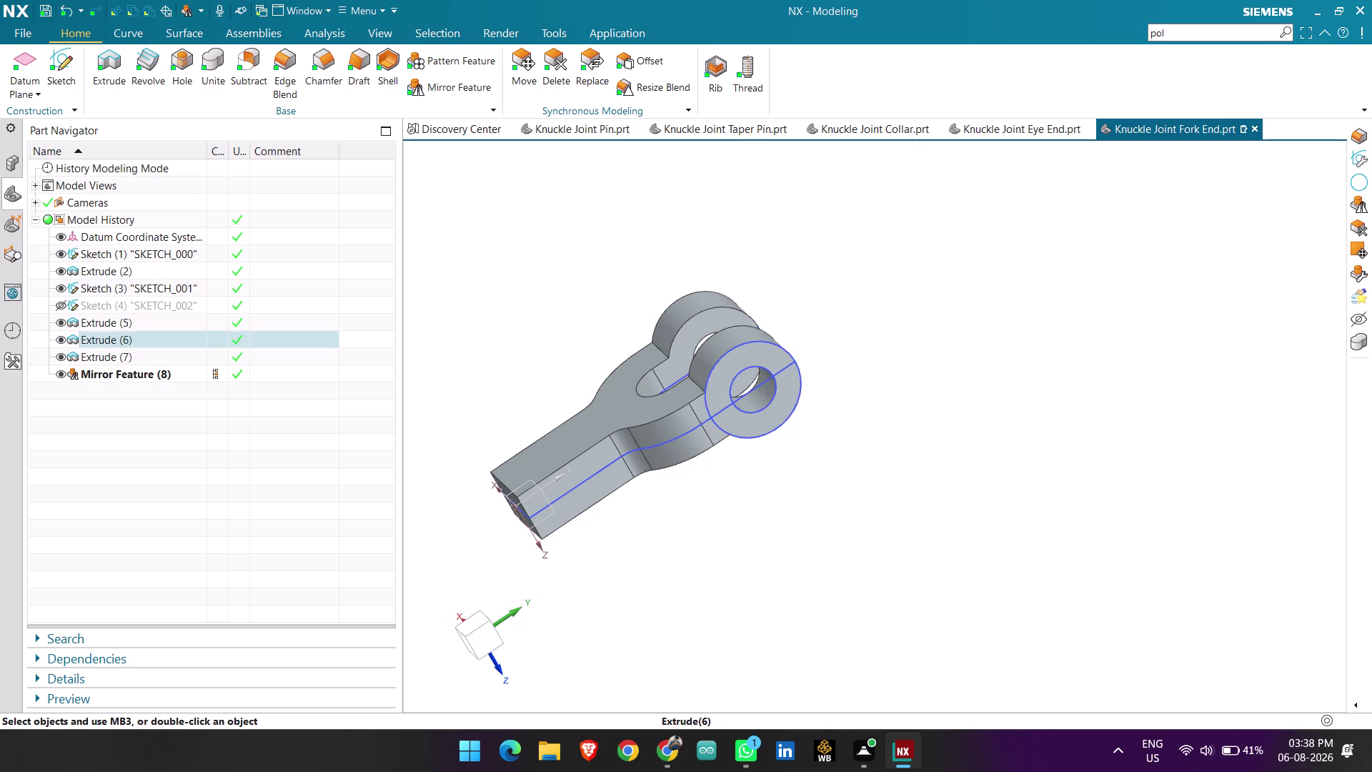
scroll(up, 3)
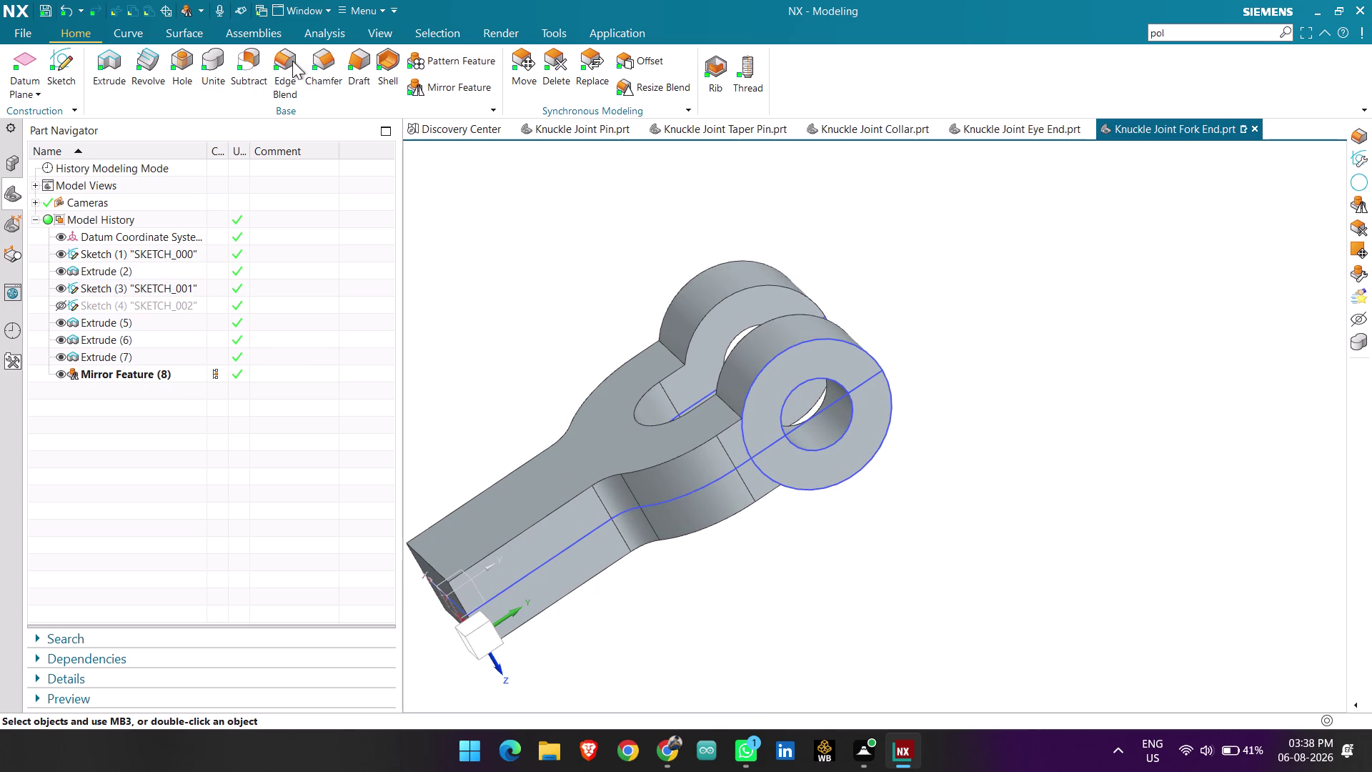
click(290, 62)
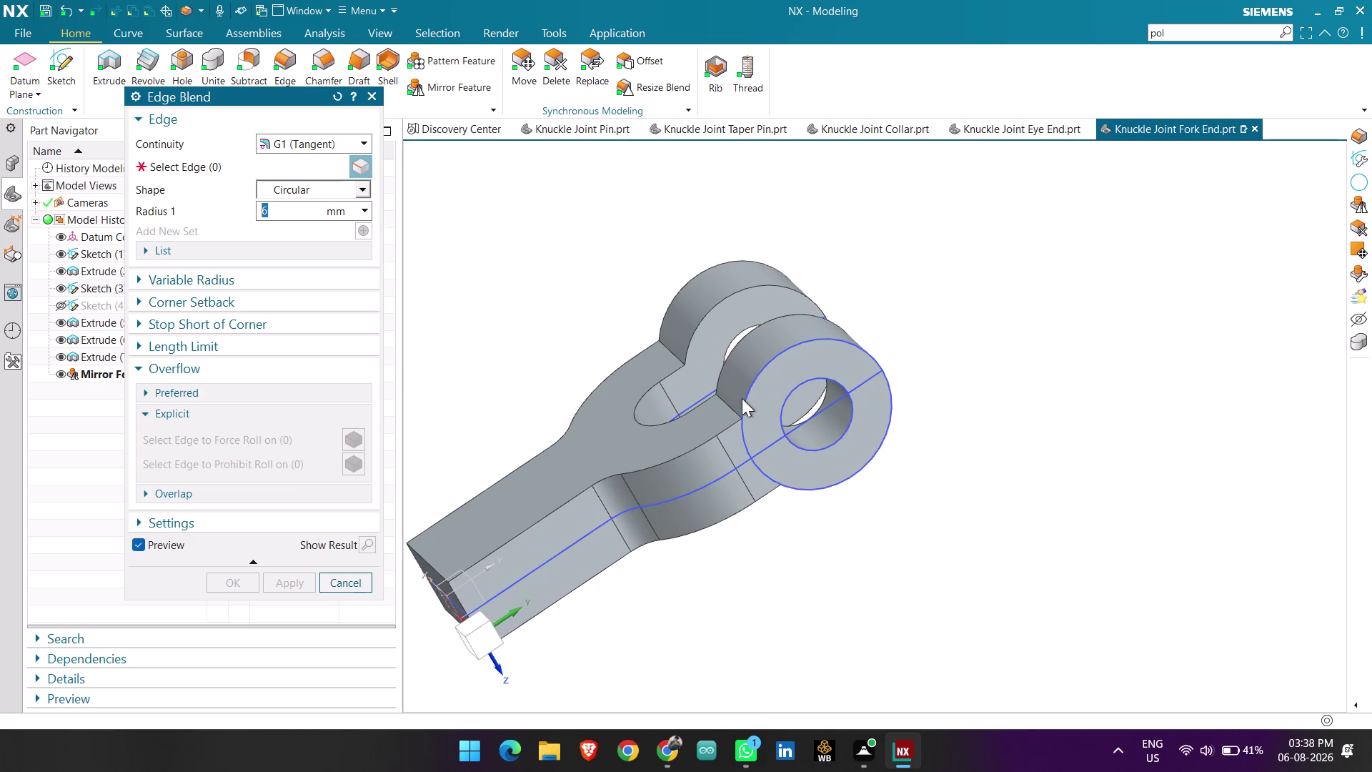
Round the two inner fork-slot edges with an 80 mm blend radius and apply it.
click(727, 405)
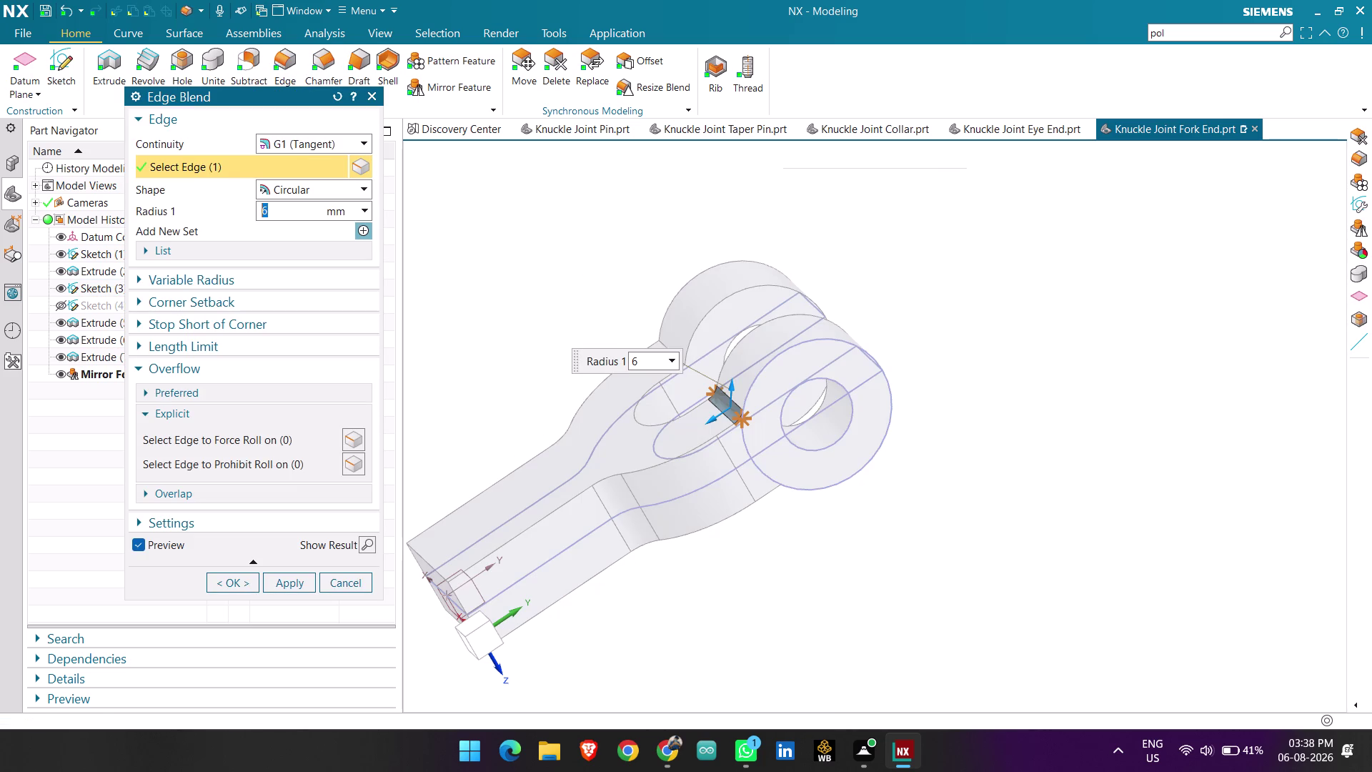
key(BackSpace)
text(8)
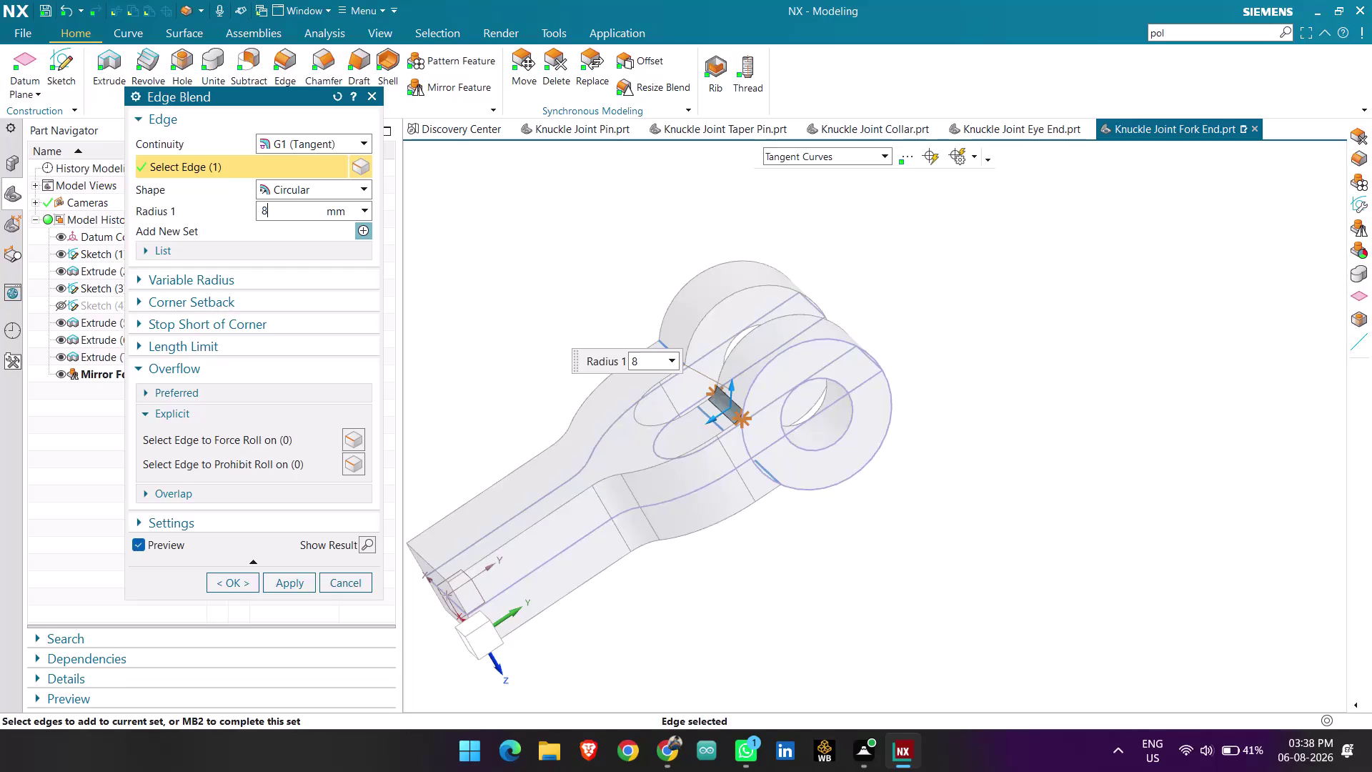
text(0)
key(Return)
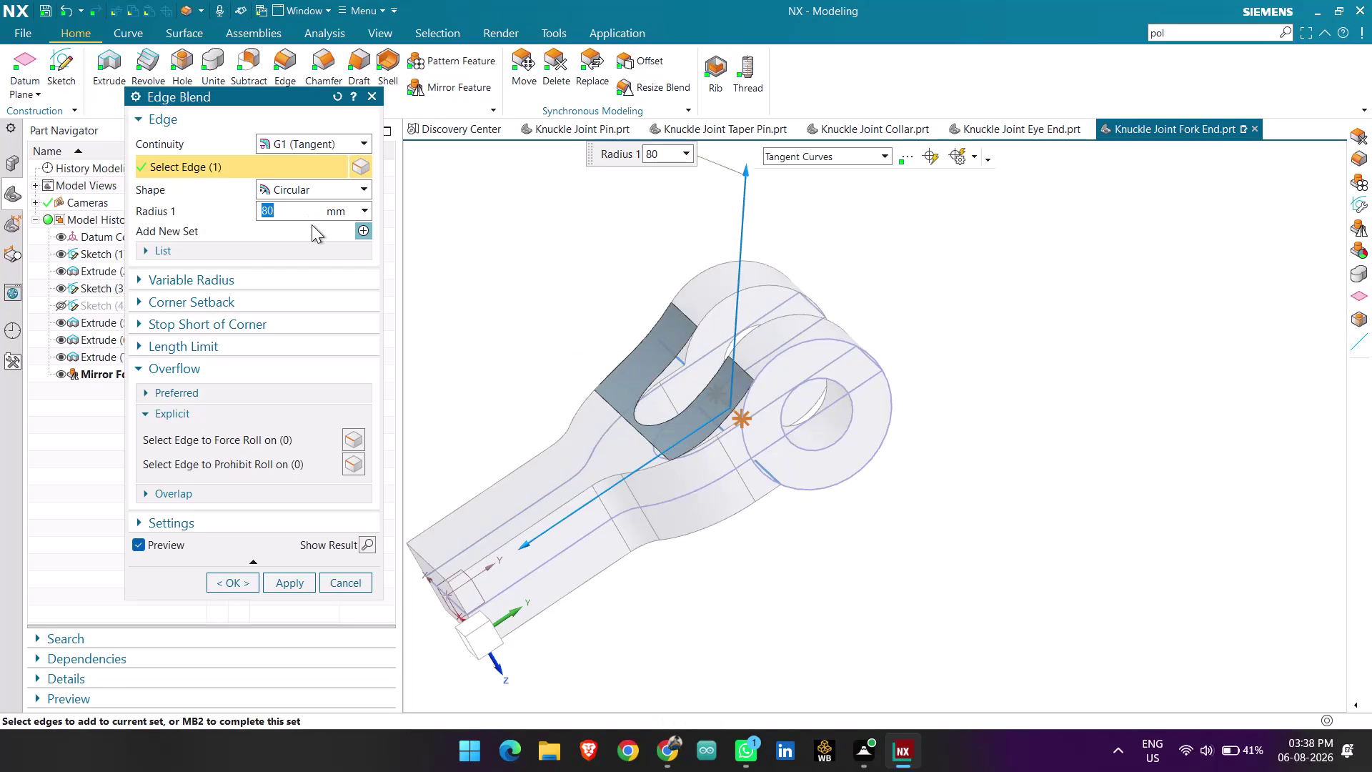
middle_drag(827, 566, 752, 466)
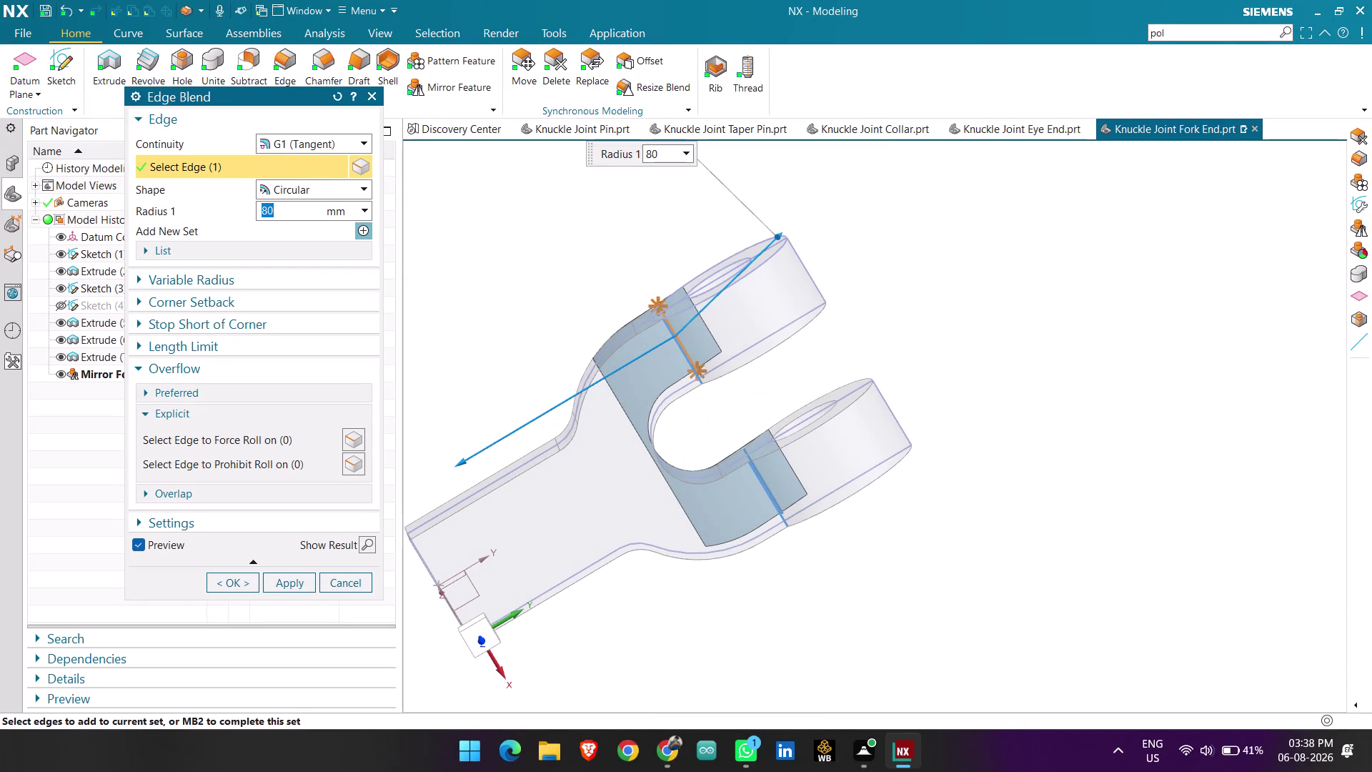
click(680, 354)
scroll(down, 3)
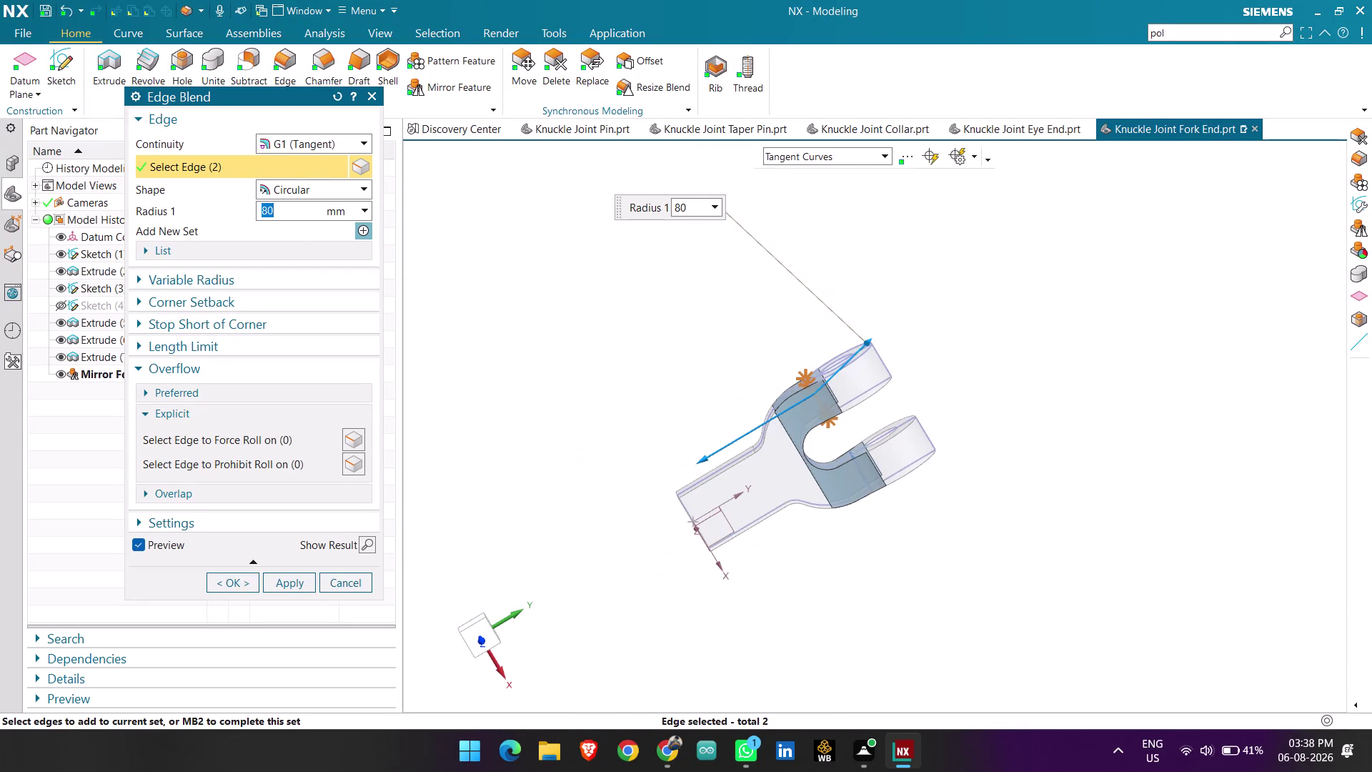
middle_drag(966, 459, 1045, 551)
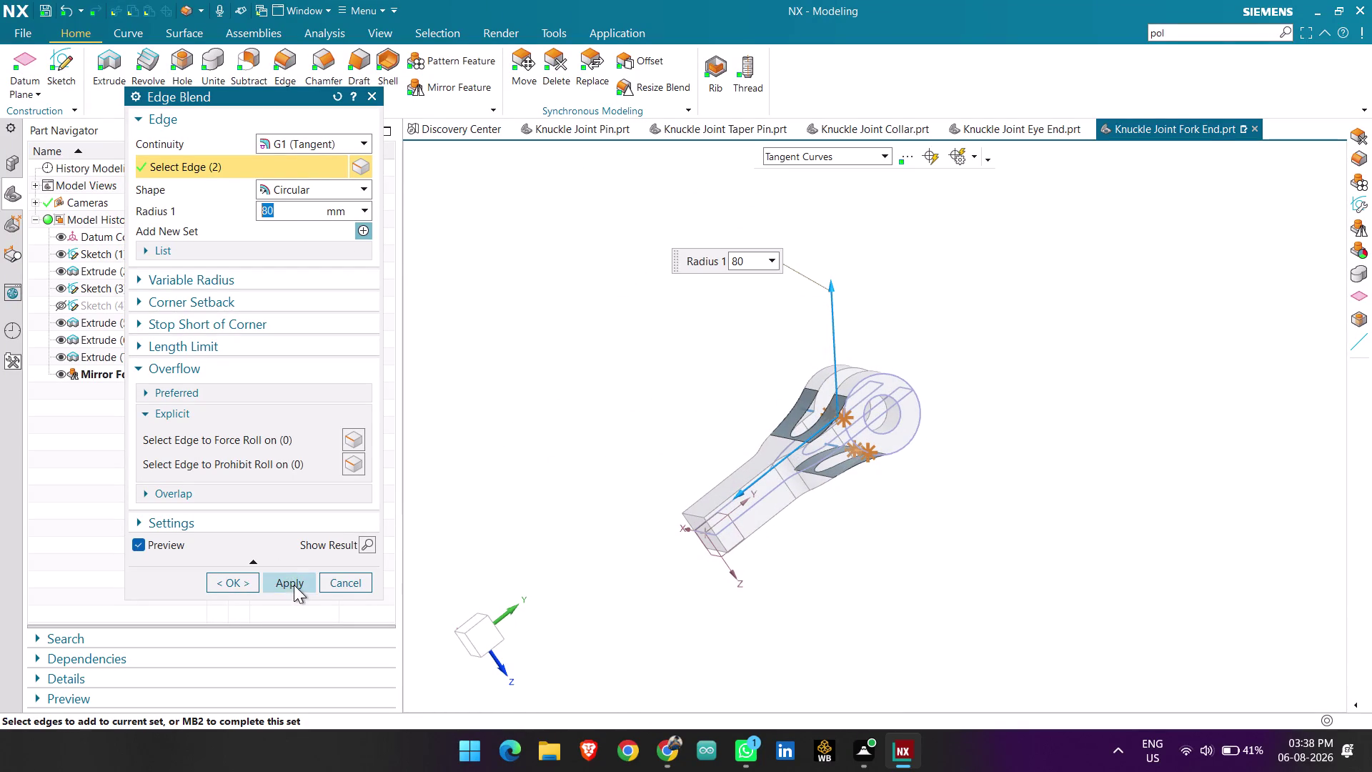
click(290, 580)
Orbit around the fork to inspect the rounded slot, then close the Edge Blend dialog.
scroll(up, 3)
scroll(up, 3)
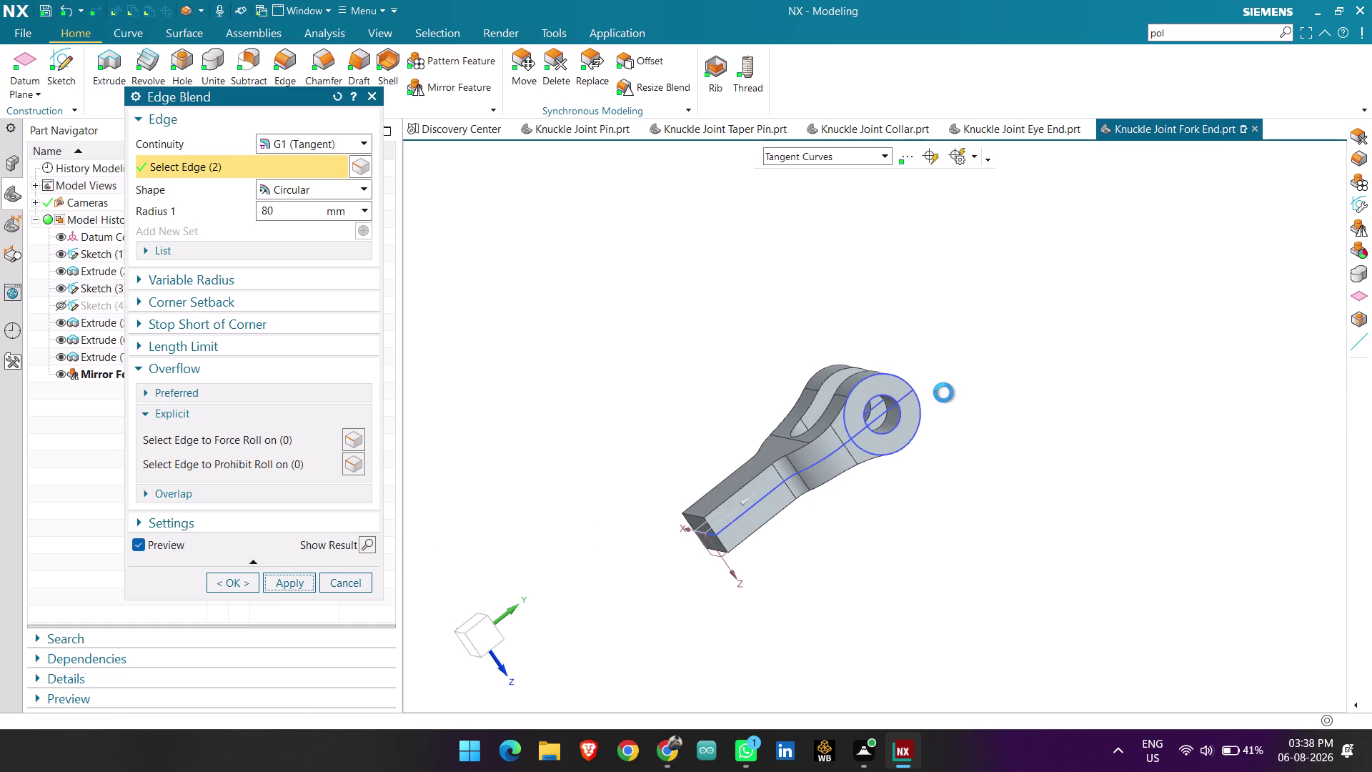
scroll(up, 3)
scroll(down, 3)
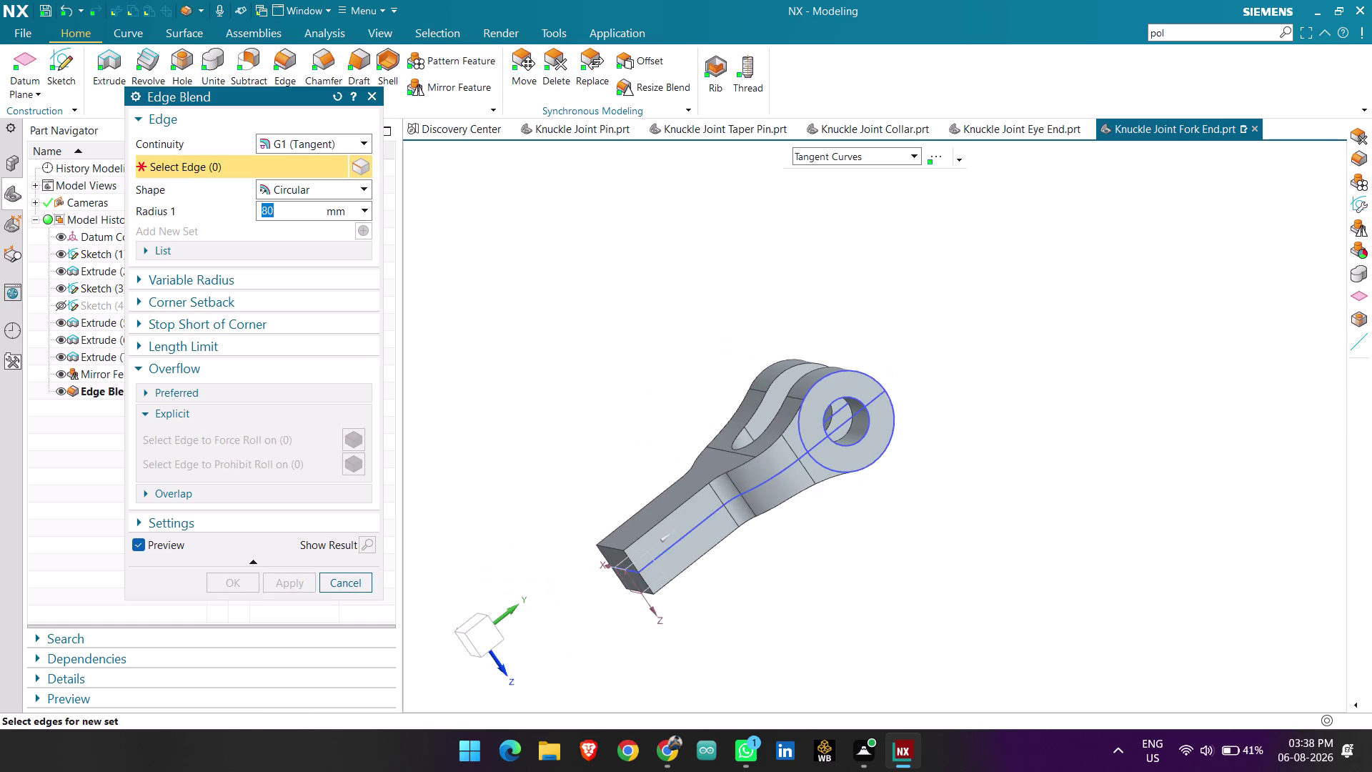
middle_drag(956, 405, 926, 421)
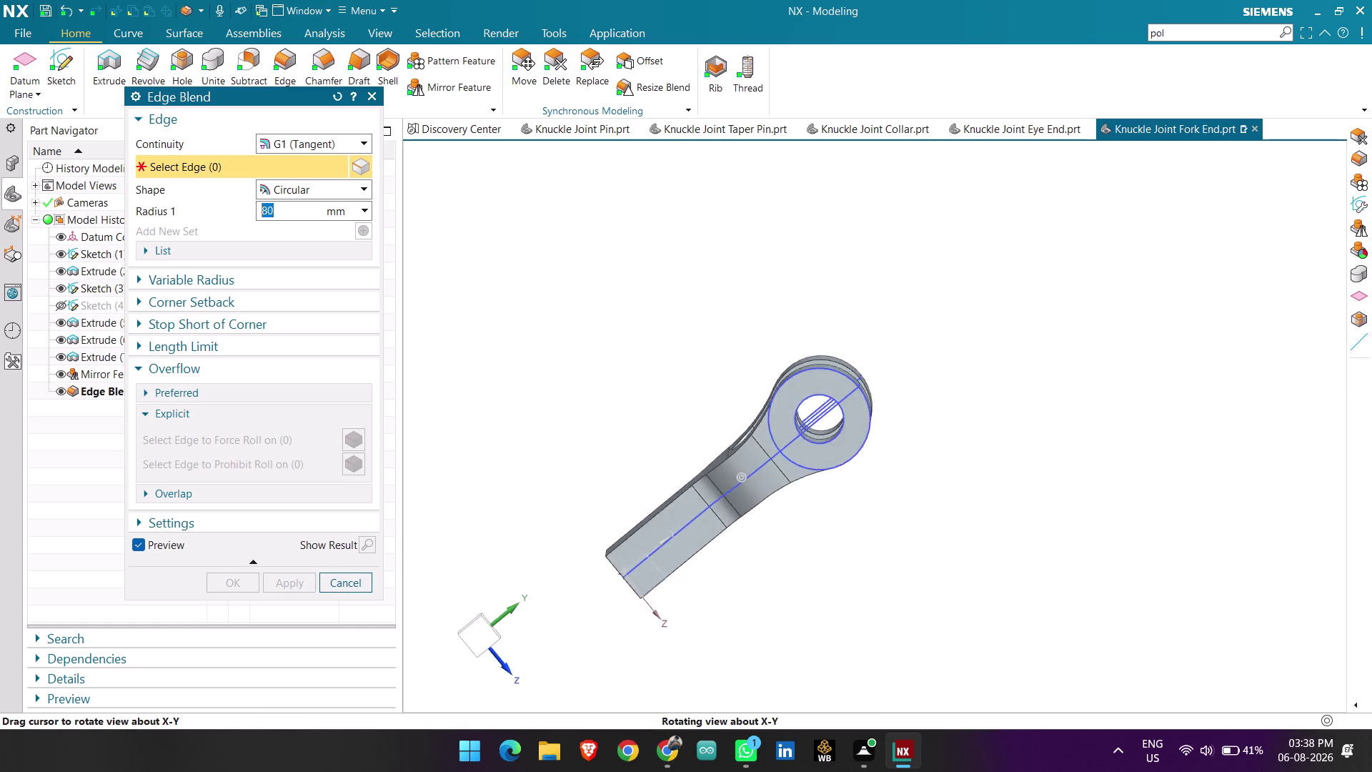
middle_drag(925, 421, 979, 429)
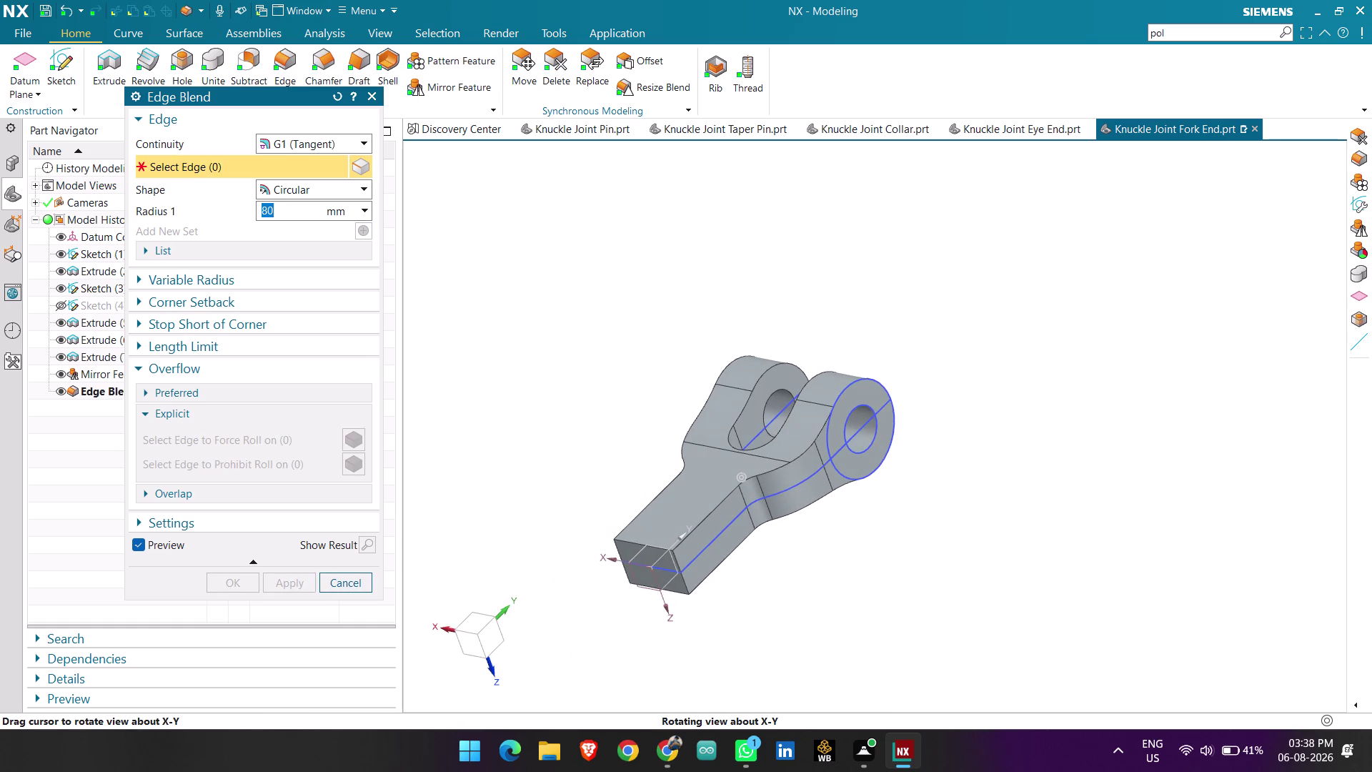
middle_drag(979, 428, 1006, 470)
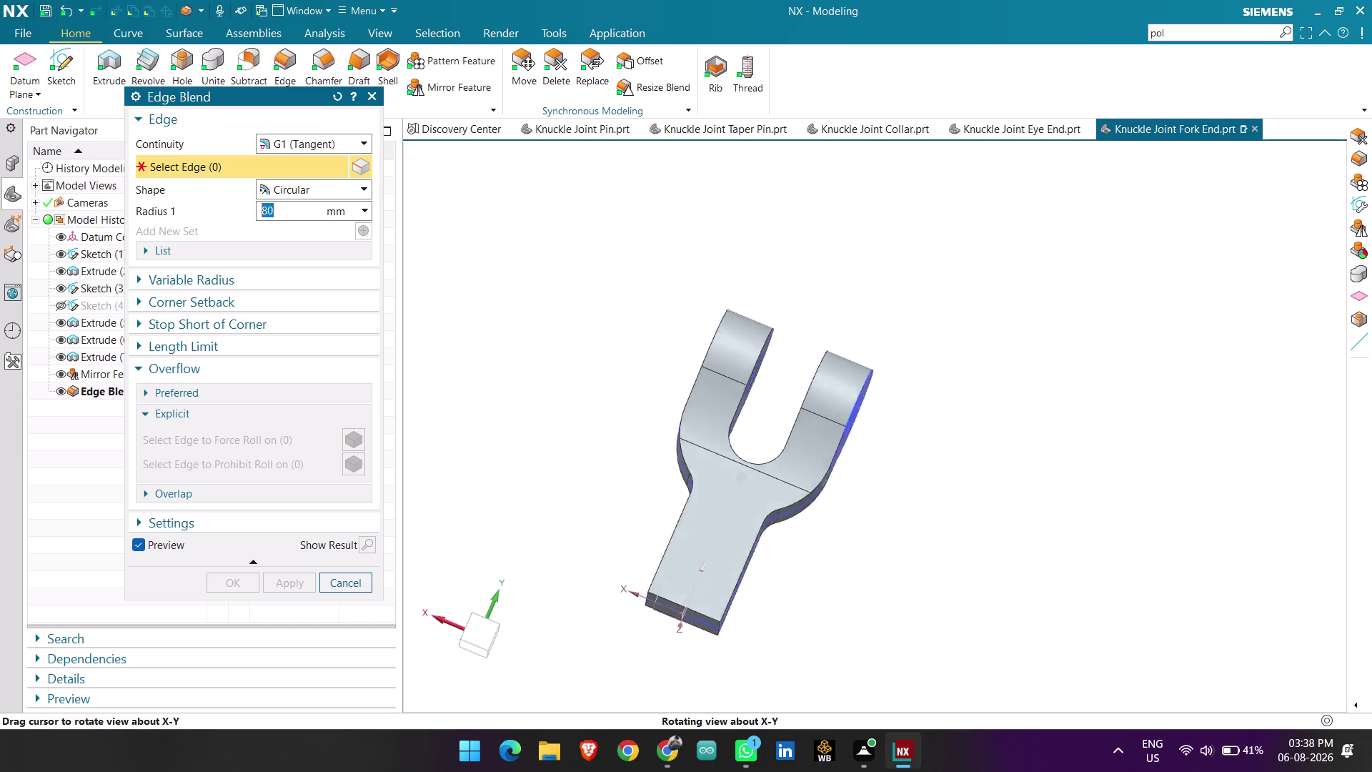
middle_drag(1006, 471, 994, 447)
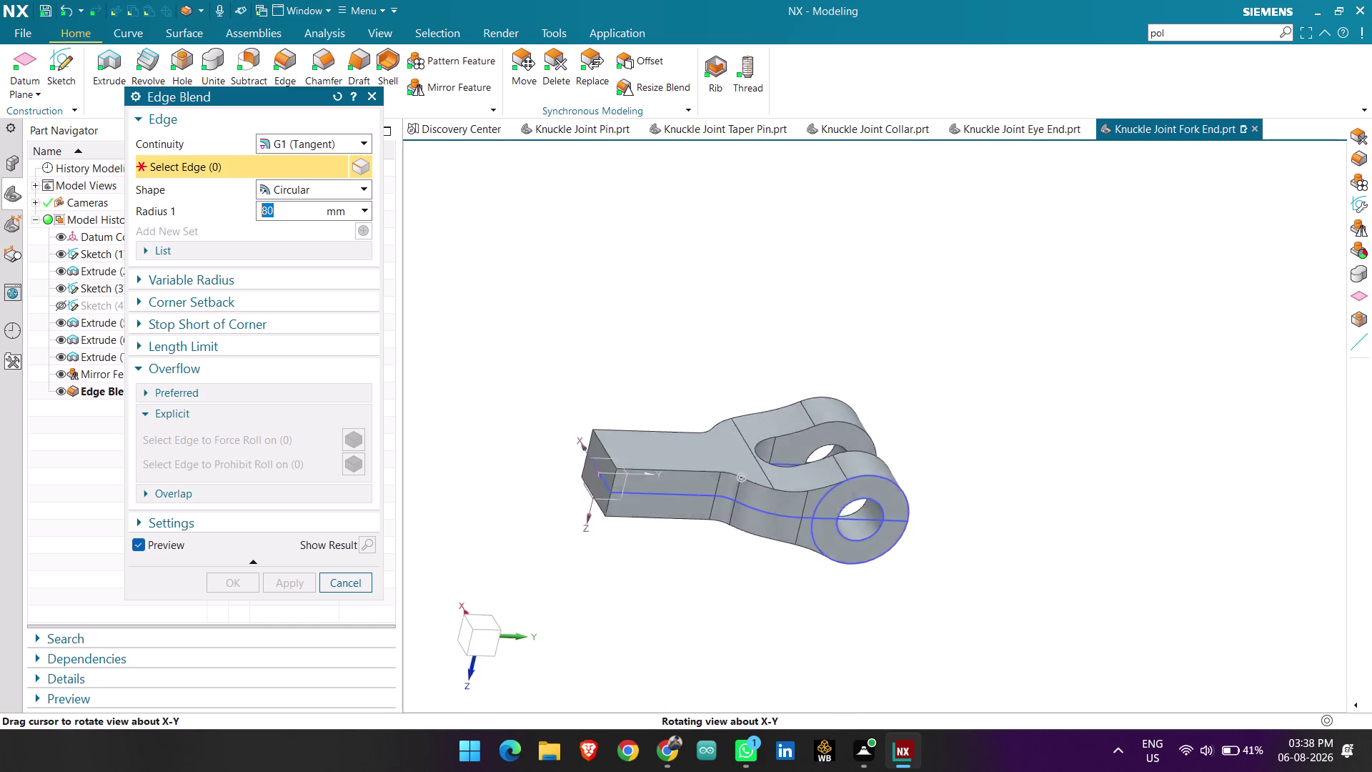
middle_drag(994, 447, 969, 458)
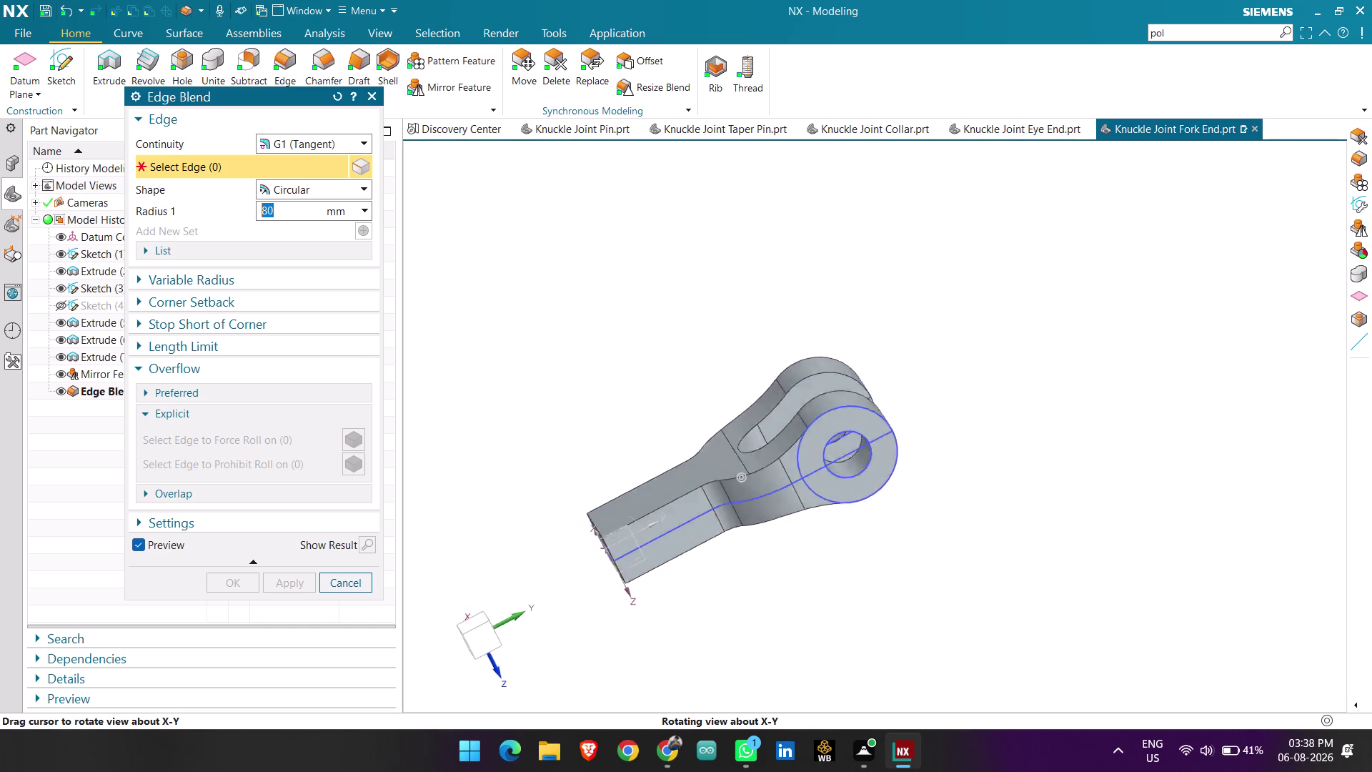
middle_drag(969, 458, 1037, 451)
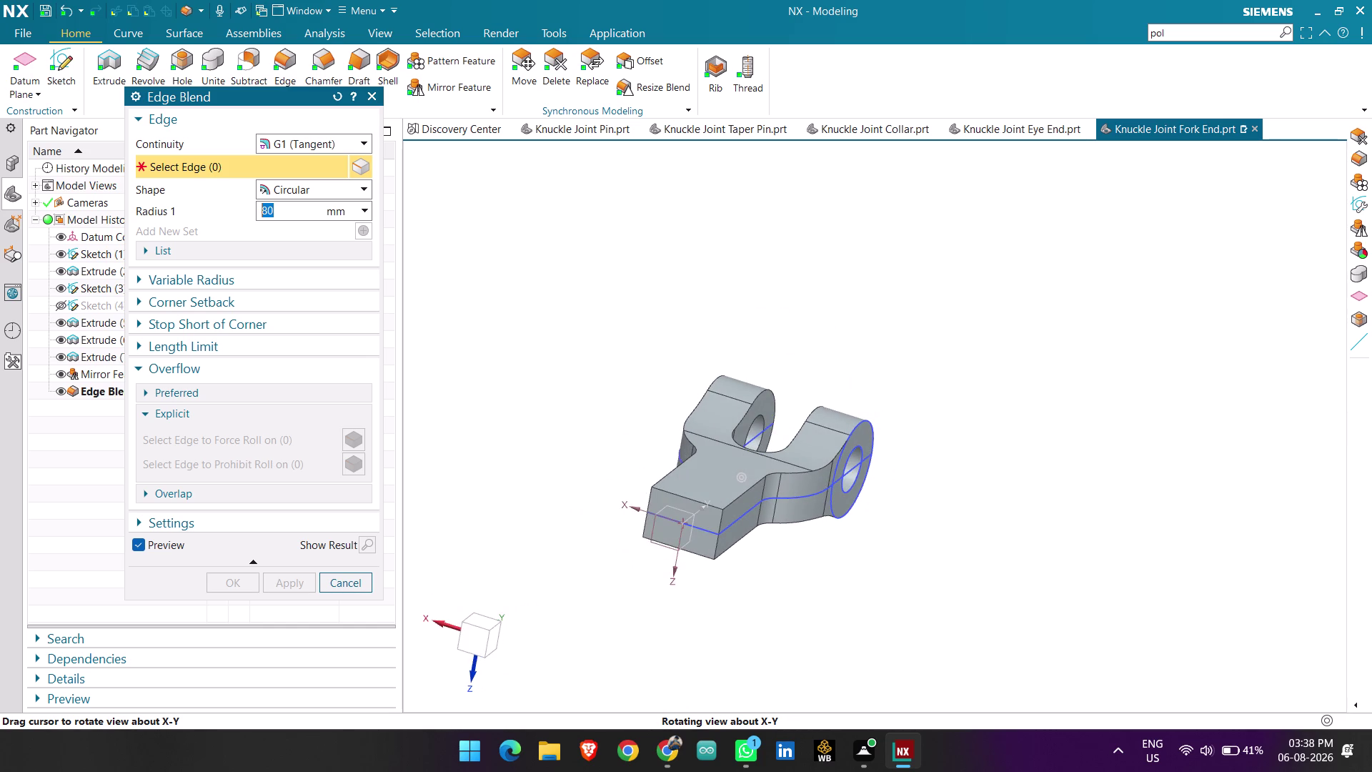
middle_drag(1037, 451, 967, 445)
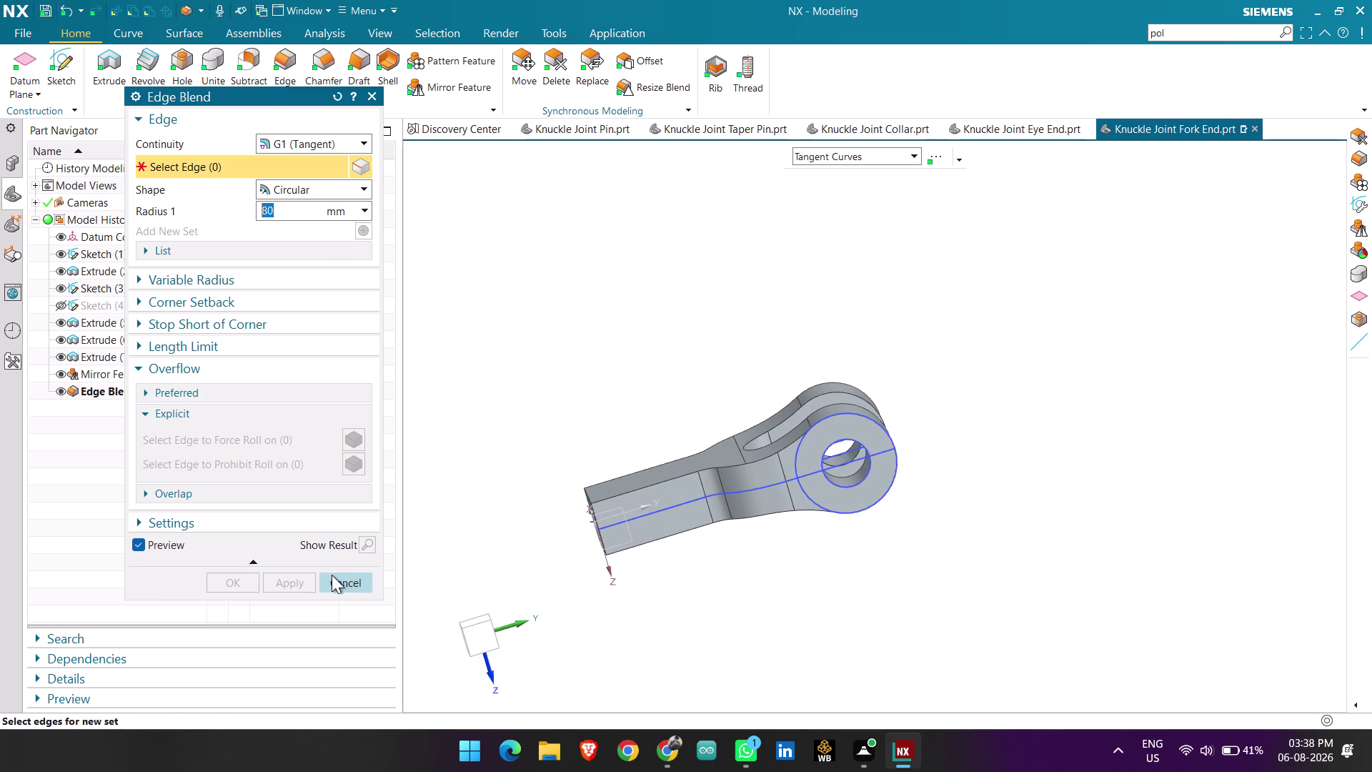
click(333, 574)
Start a Unite, look over the fork, then cancel it without joining bodies.
click(217, 89)
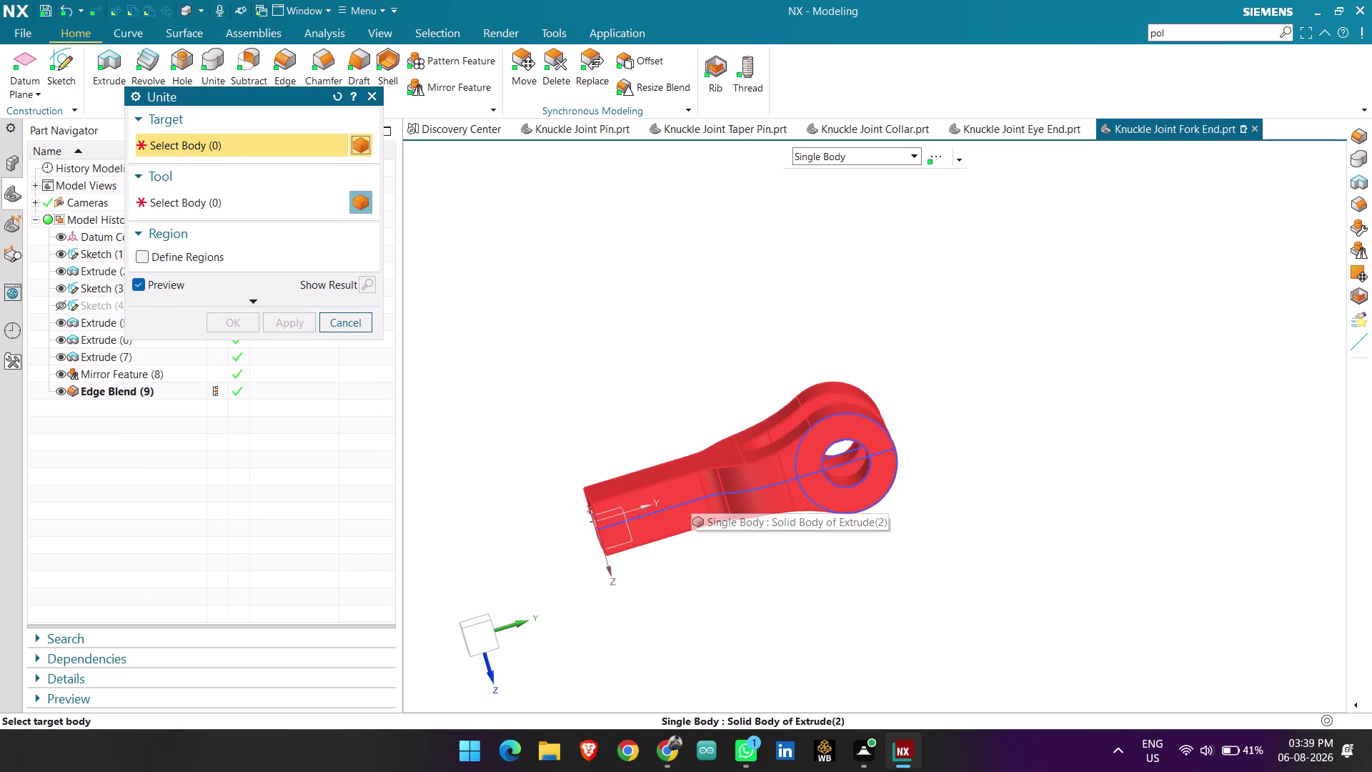
middle_drag(801, 370, 844, 432)
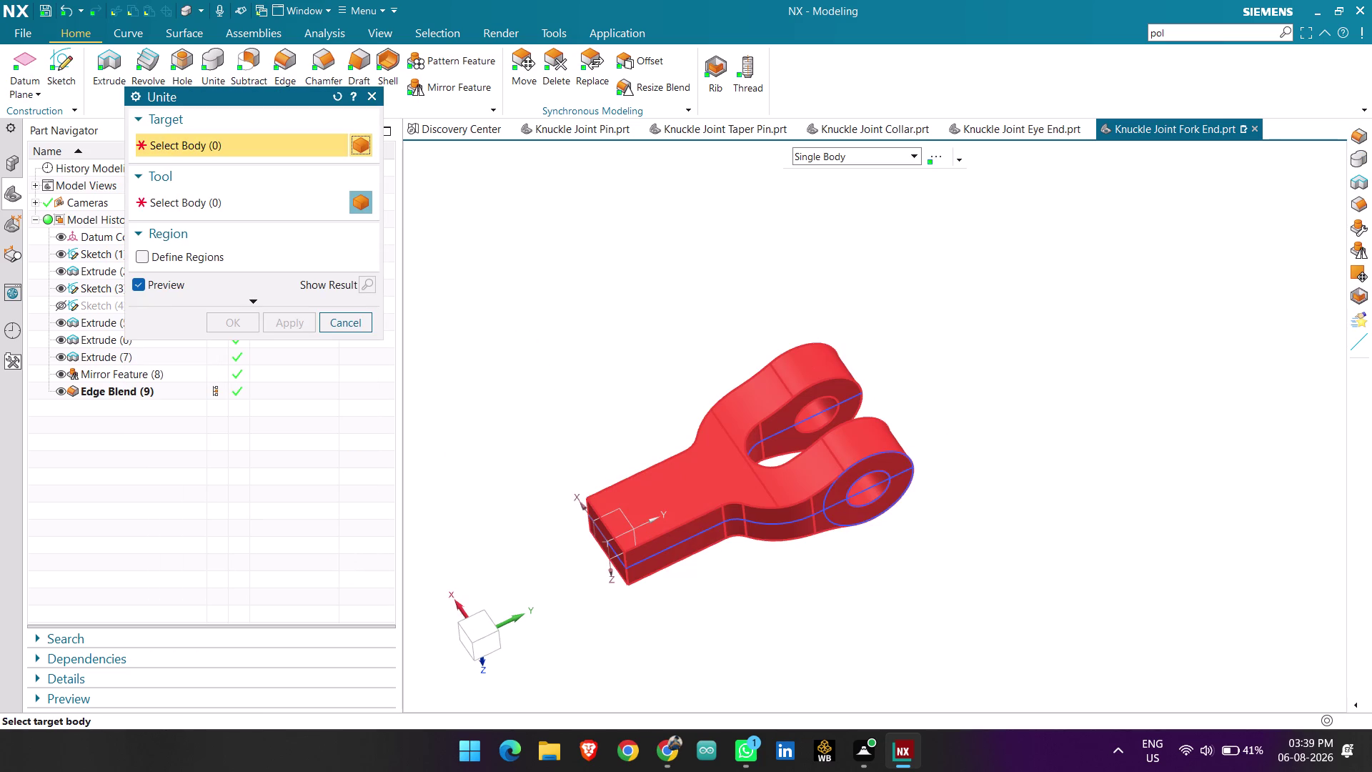
middle_drag(878, 359, 909, 446)
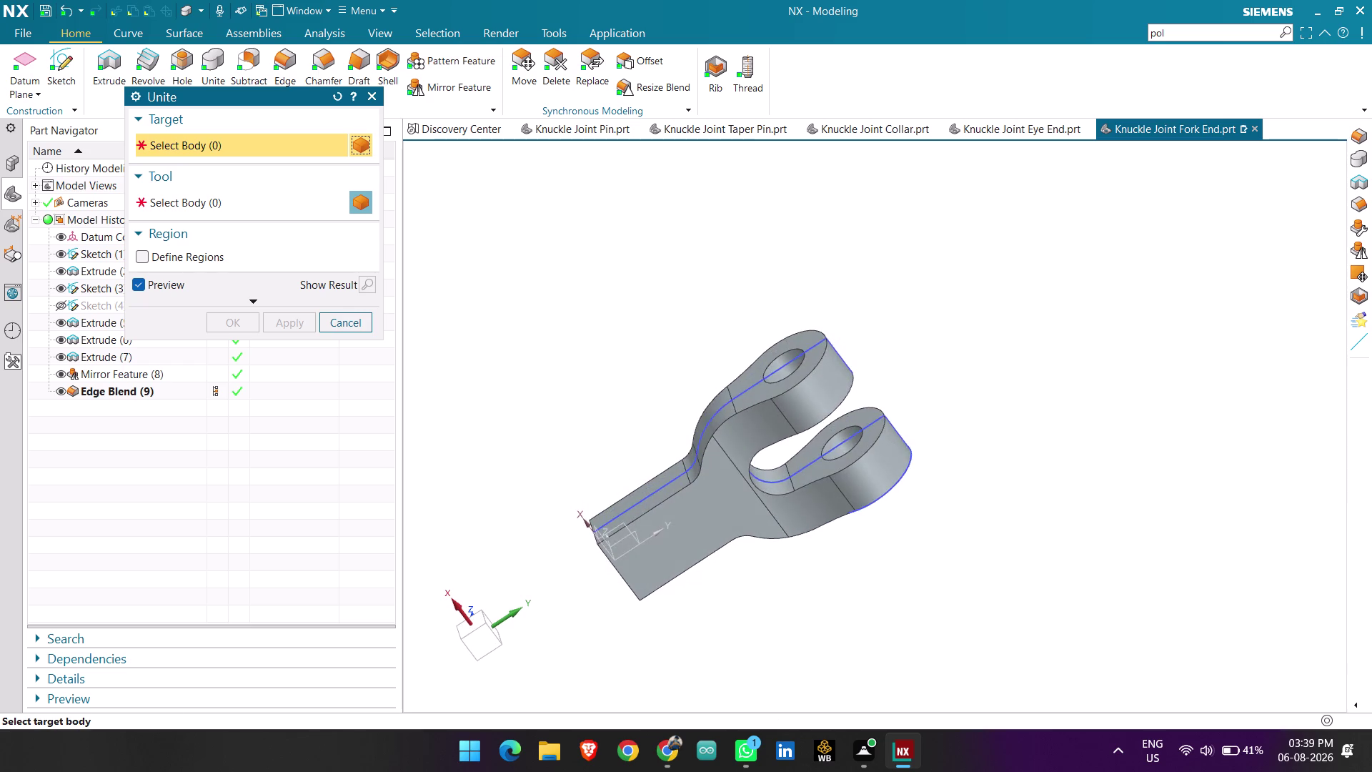
click(352, 323)
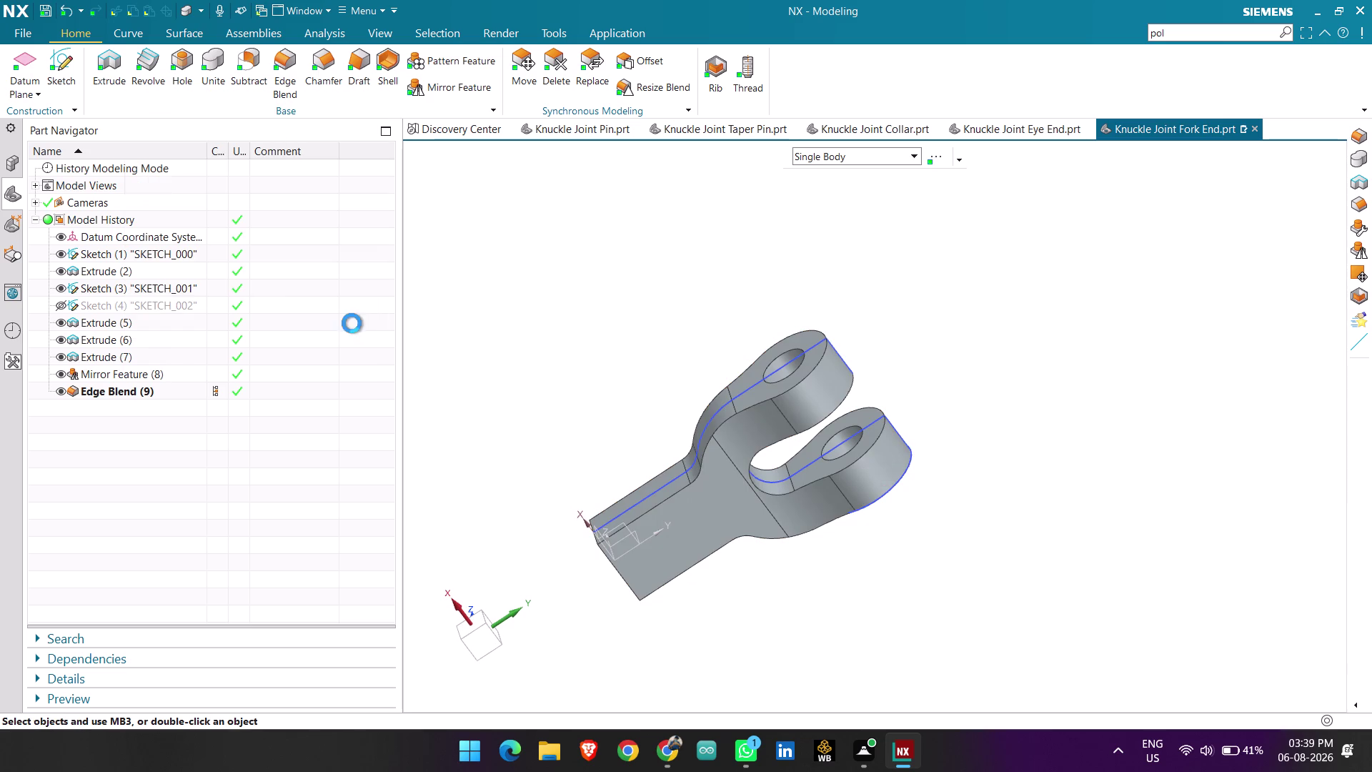
Orbit to face the rod end and begin a new sketch.
middle_drag(946, 490, 825, 379)
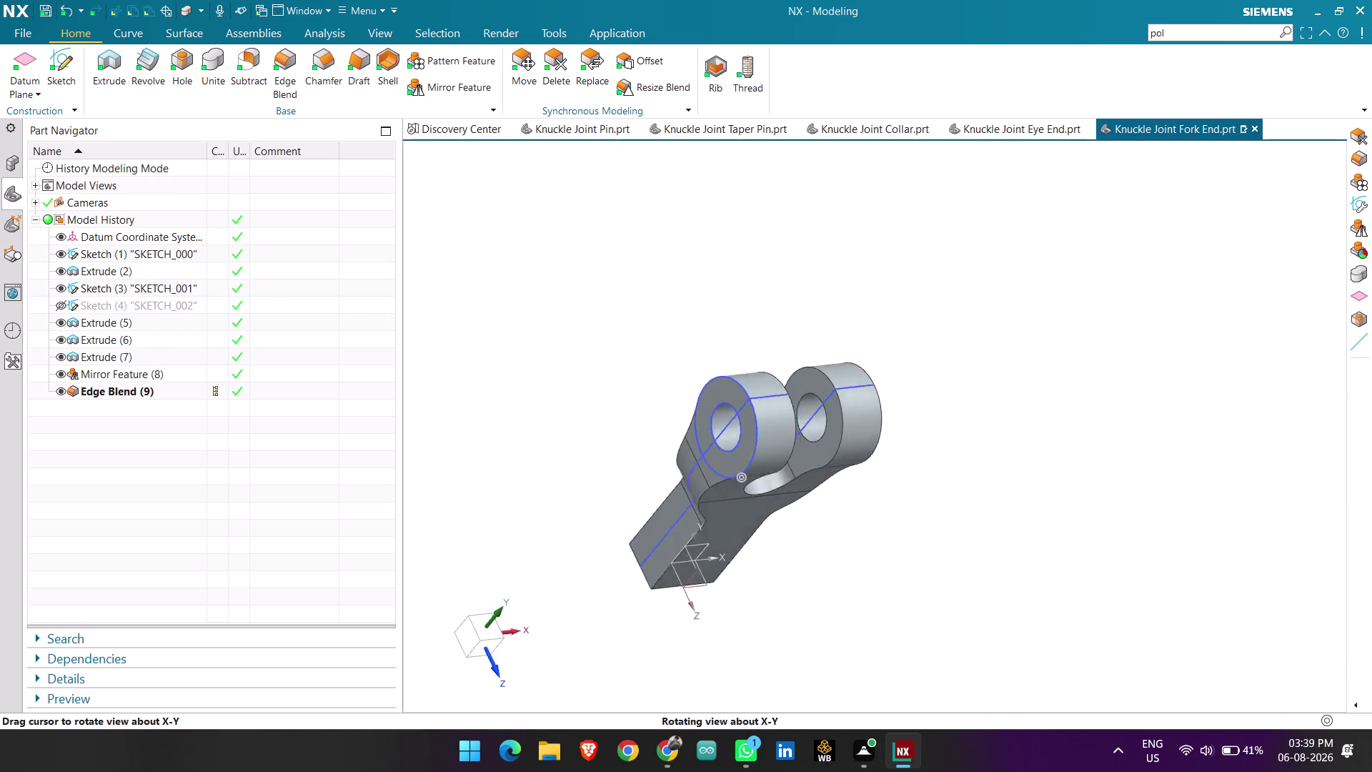
middle_drag(826, 378, 953, 399)
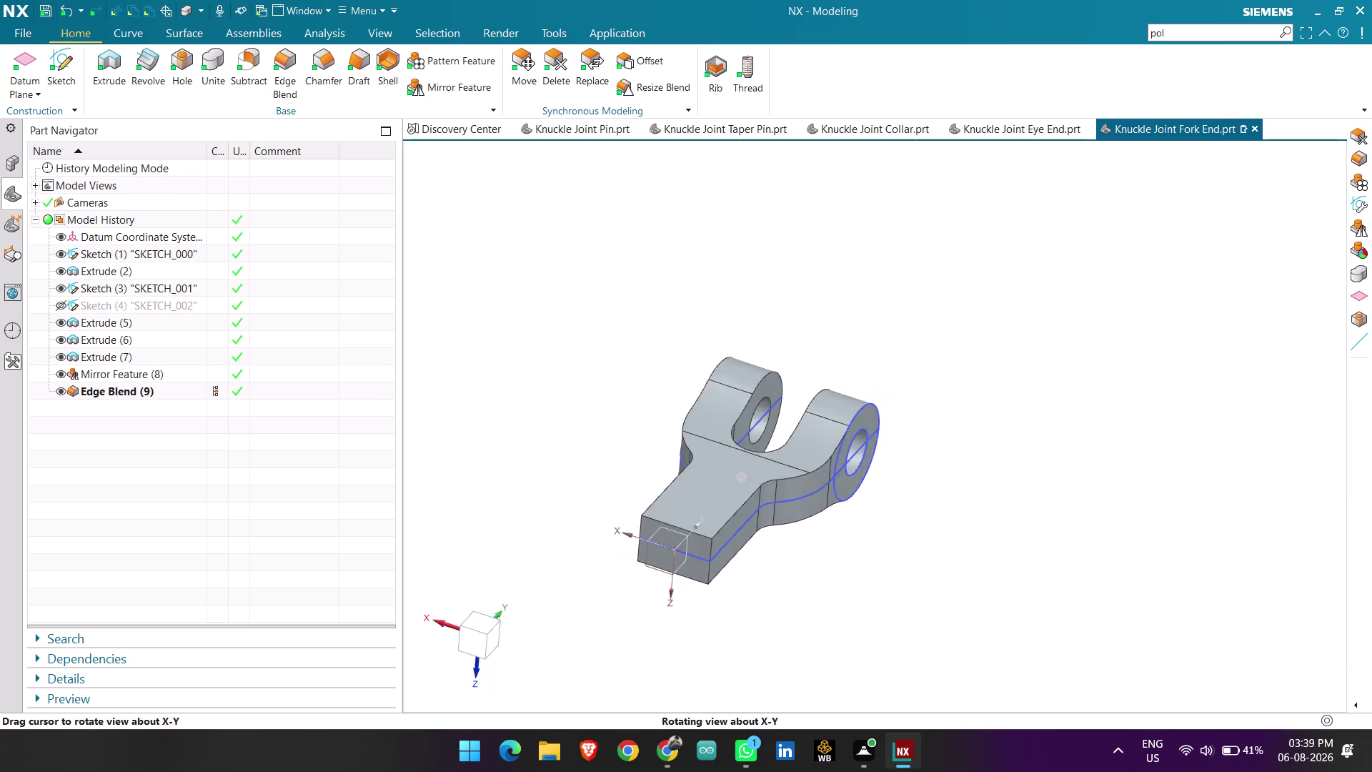
middle_drag(954, 398, 995, 381)
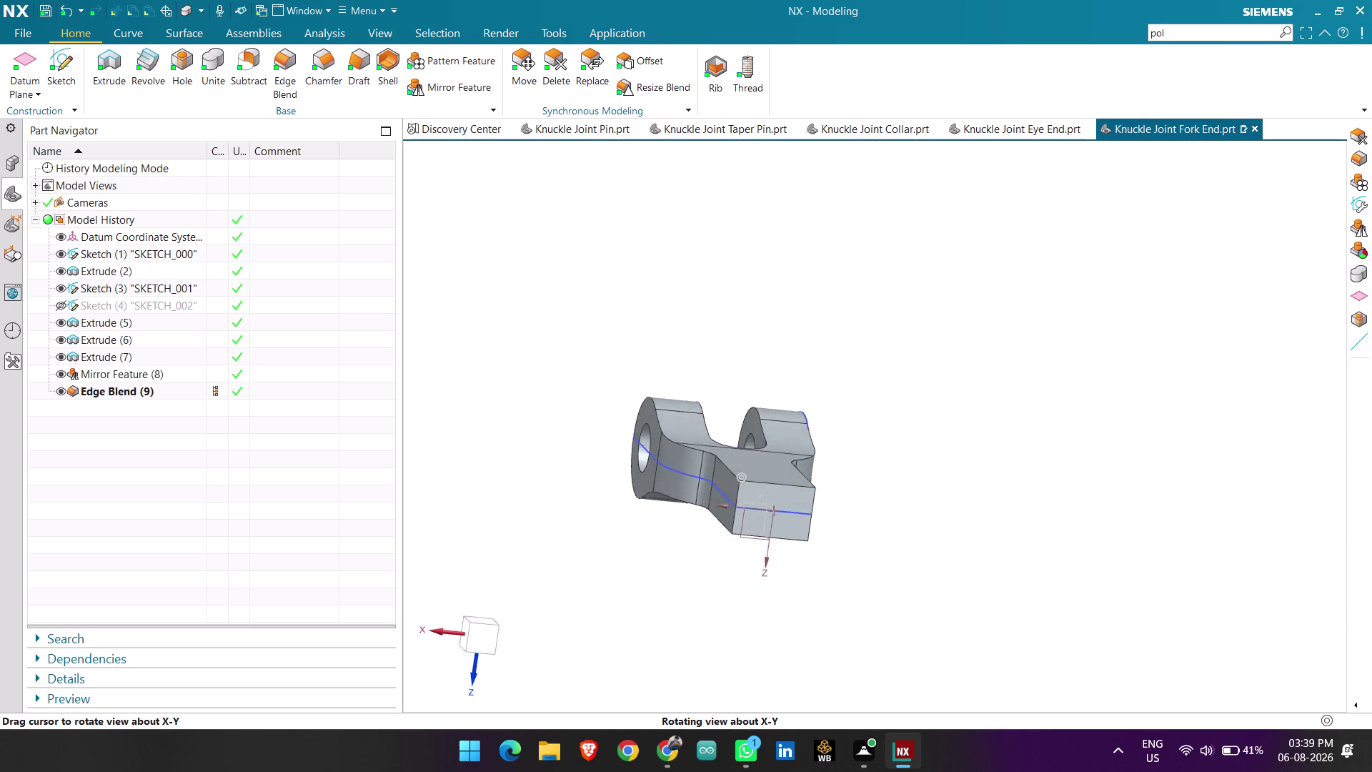
middle_drag(995, 382, 981, 388)
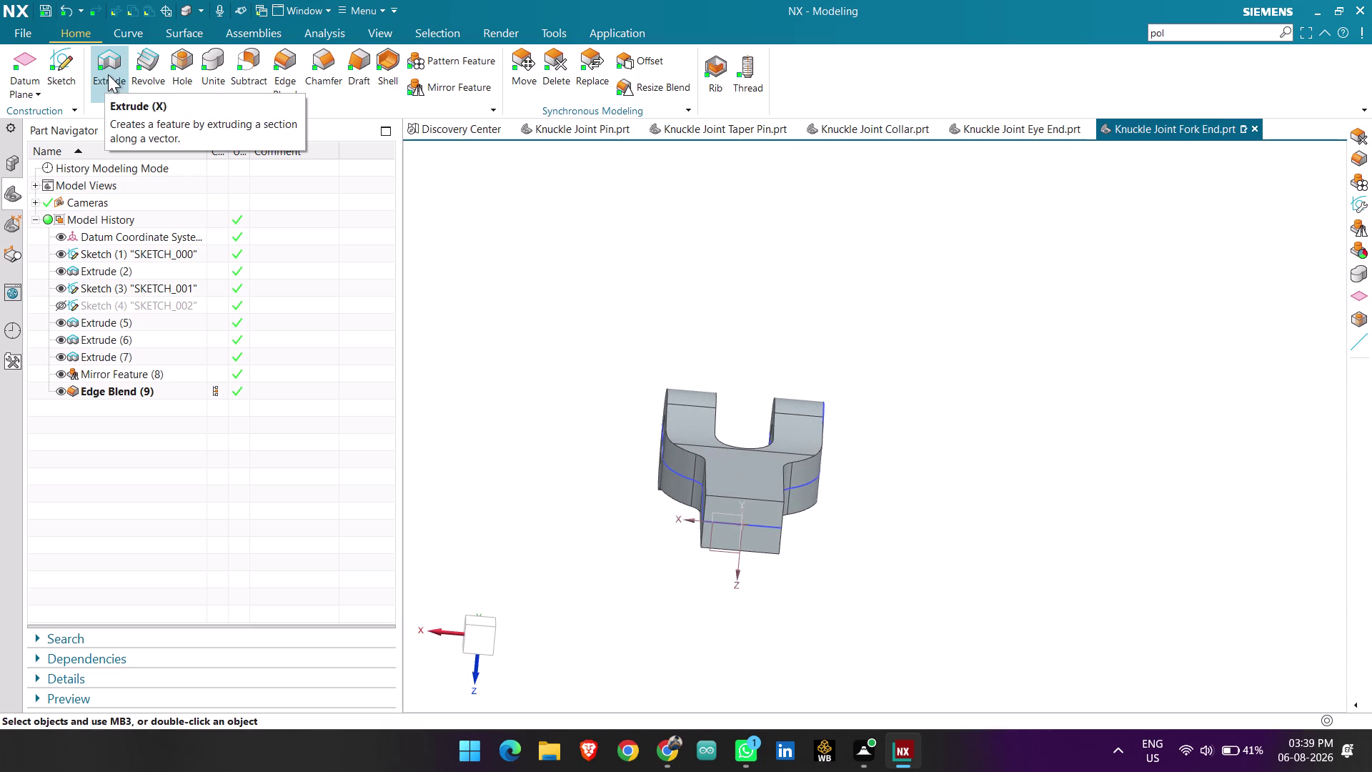
click(59, 57)
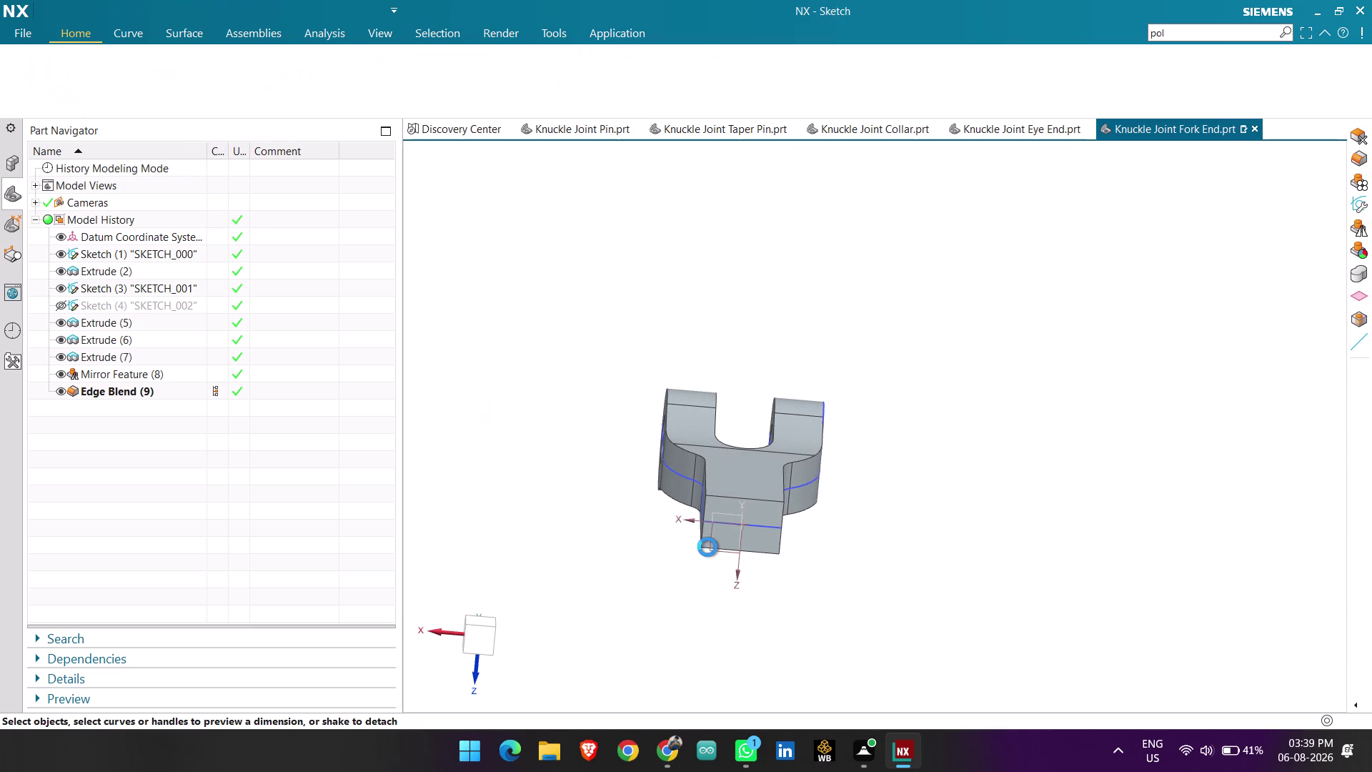
Place Sketch (10) on the rod's square end face.
scroll(up, 3)
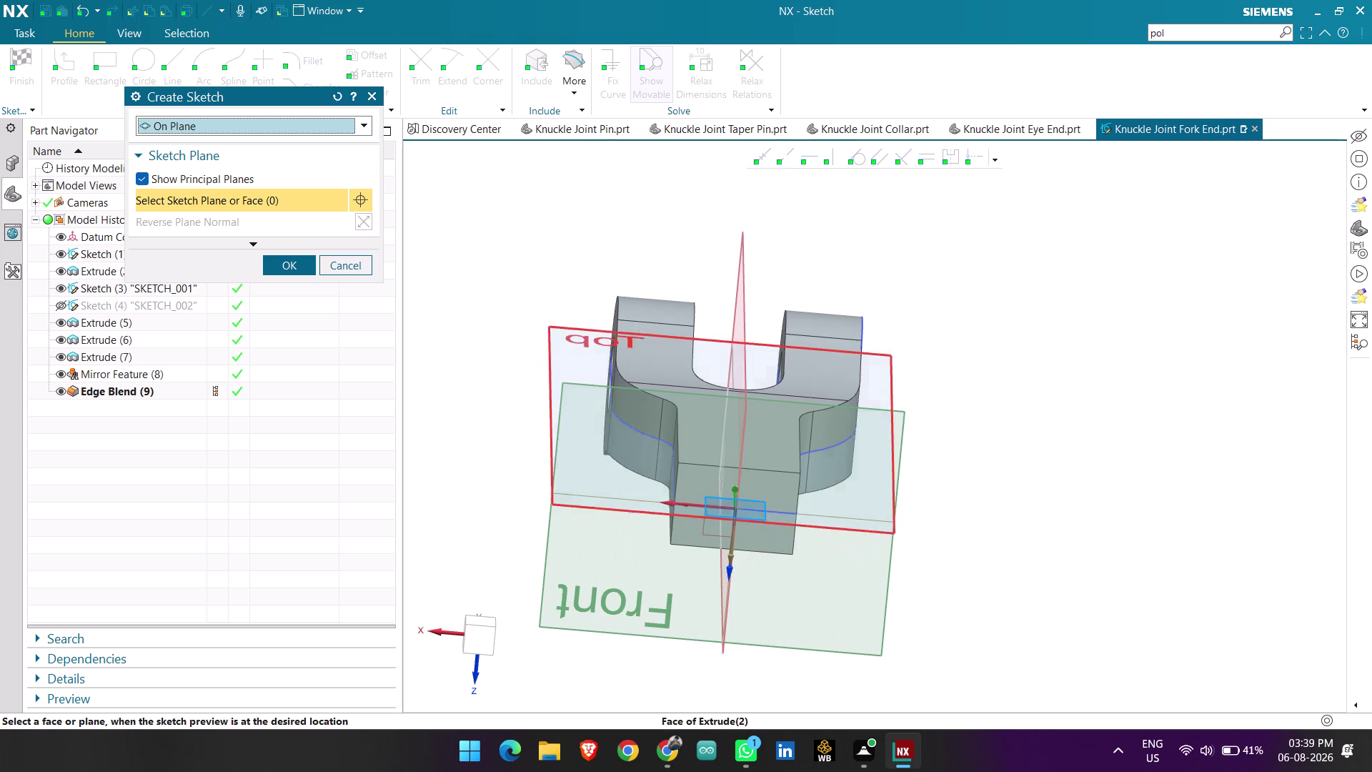
click(782, 489)
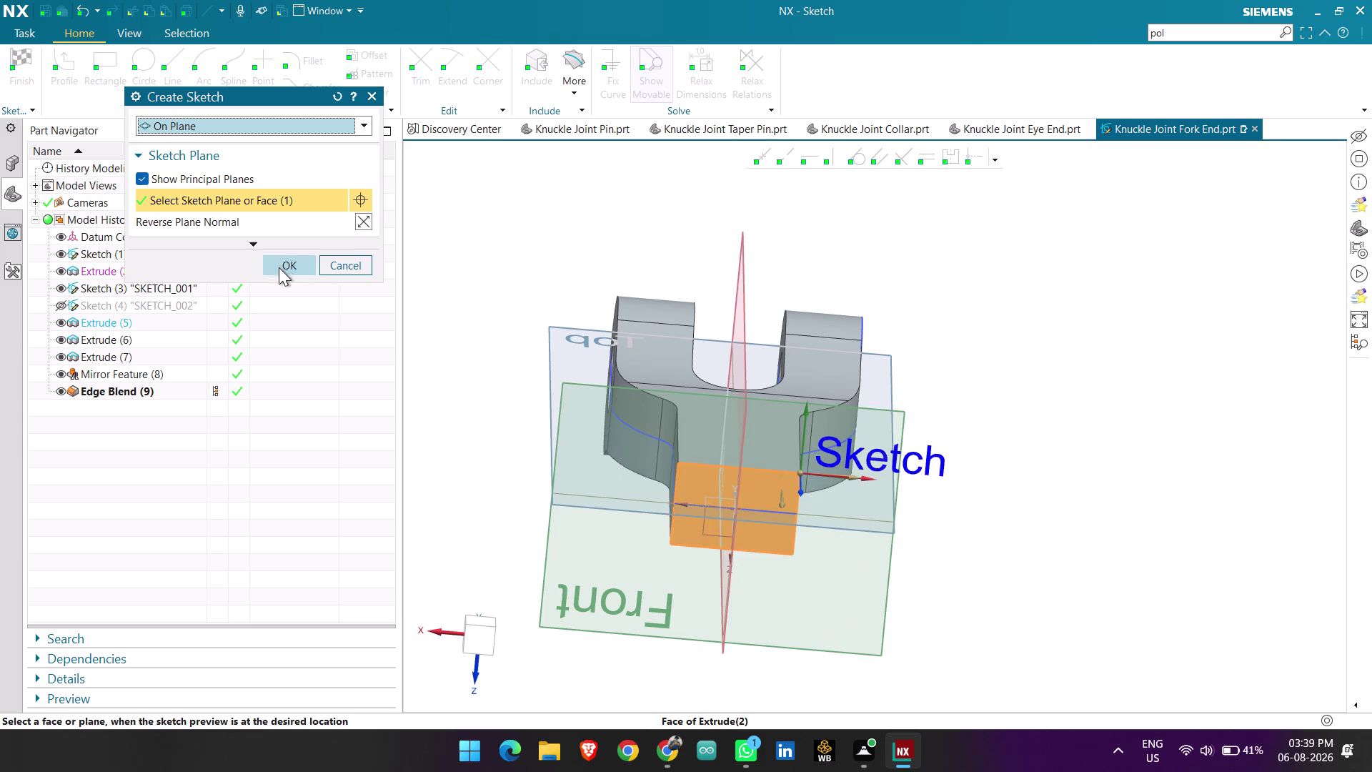
click(281, 262)
scroll(up, 3)
scroll(up, 3)
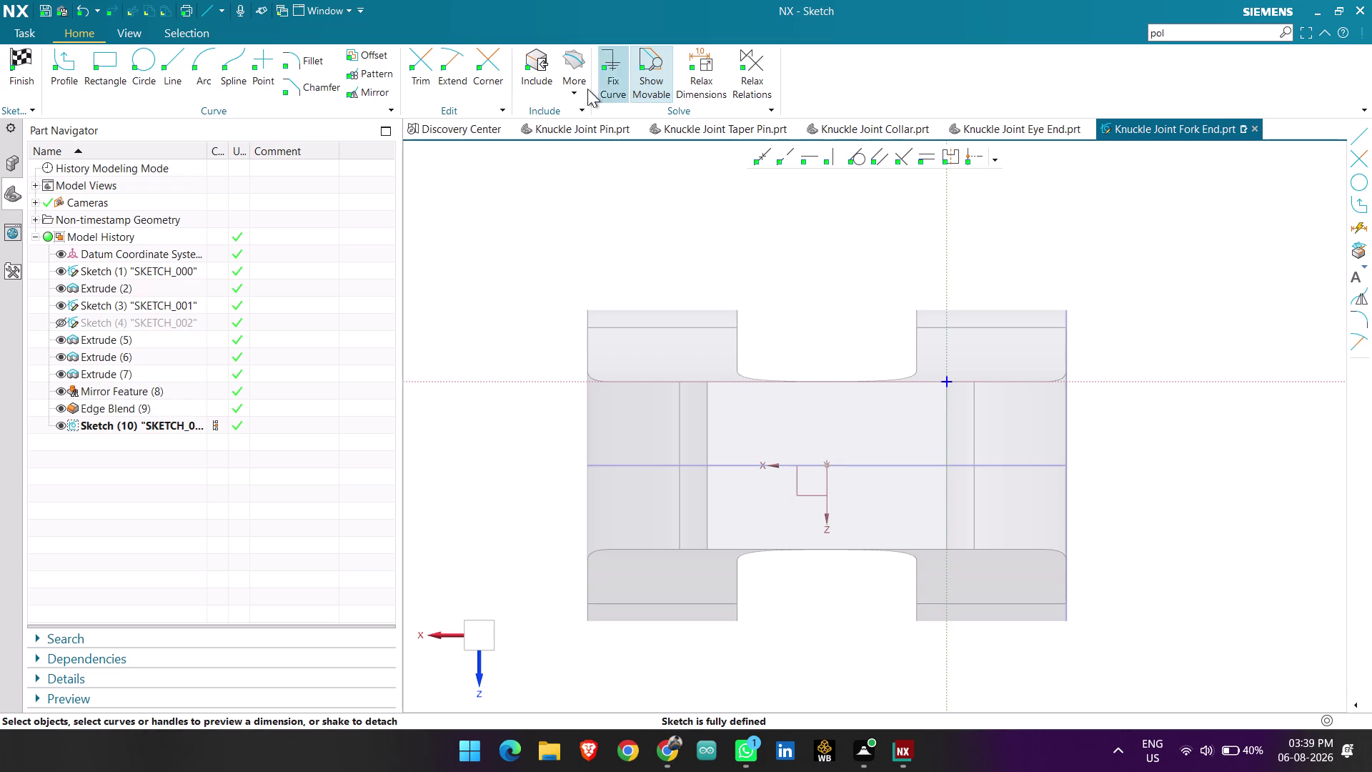
click(572, 69)
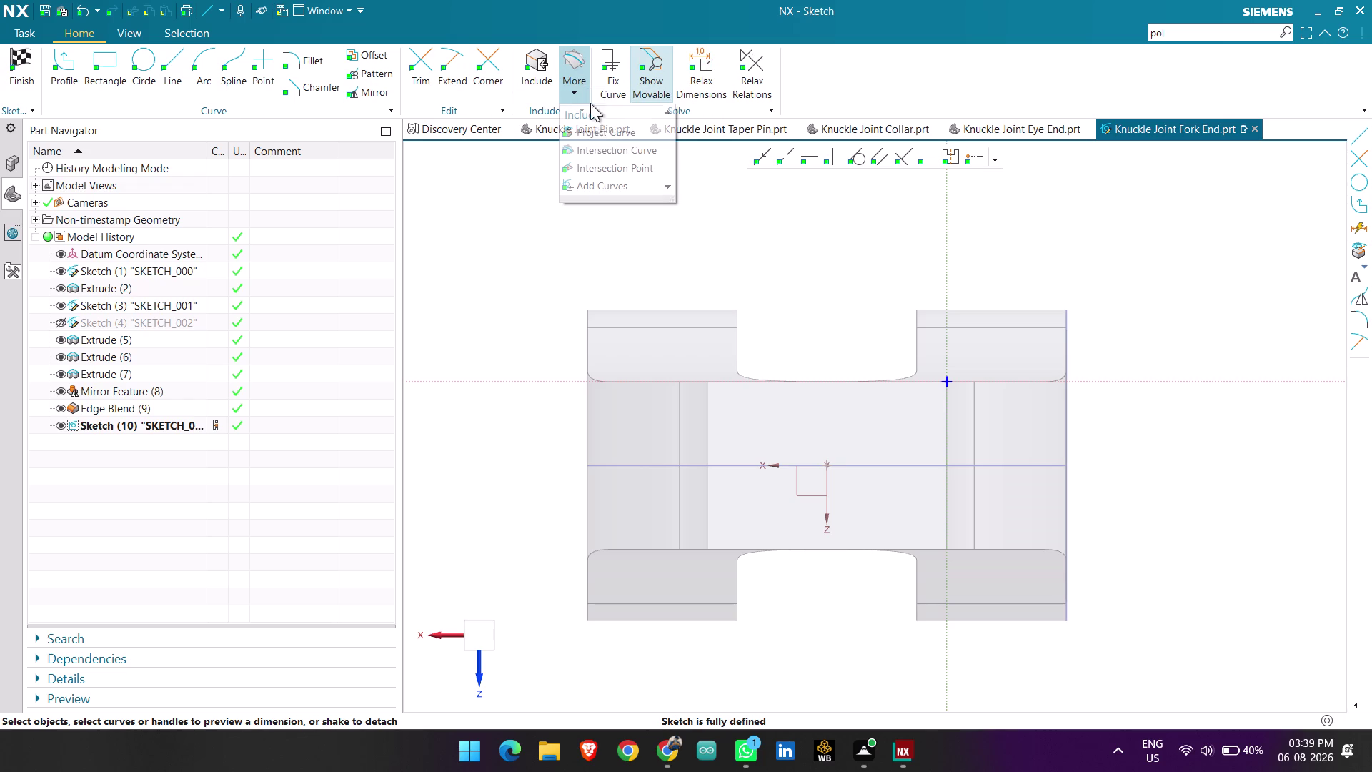
Project all four rod-face edges into Sketch (10) with Project Curve.
click(596, 133)
click(751, 385)
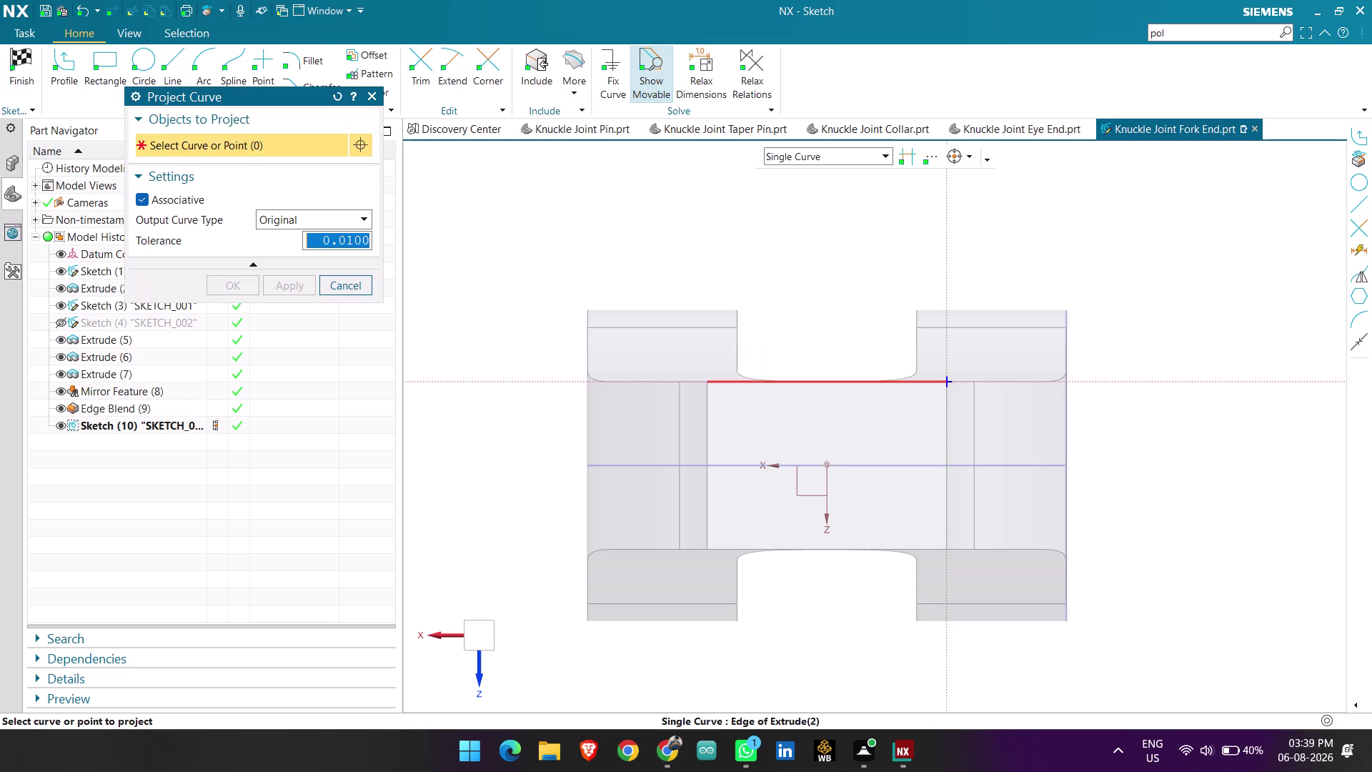
click(707, 421)
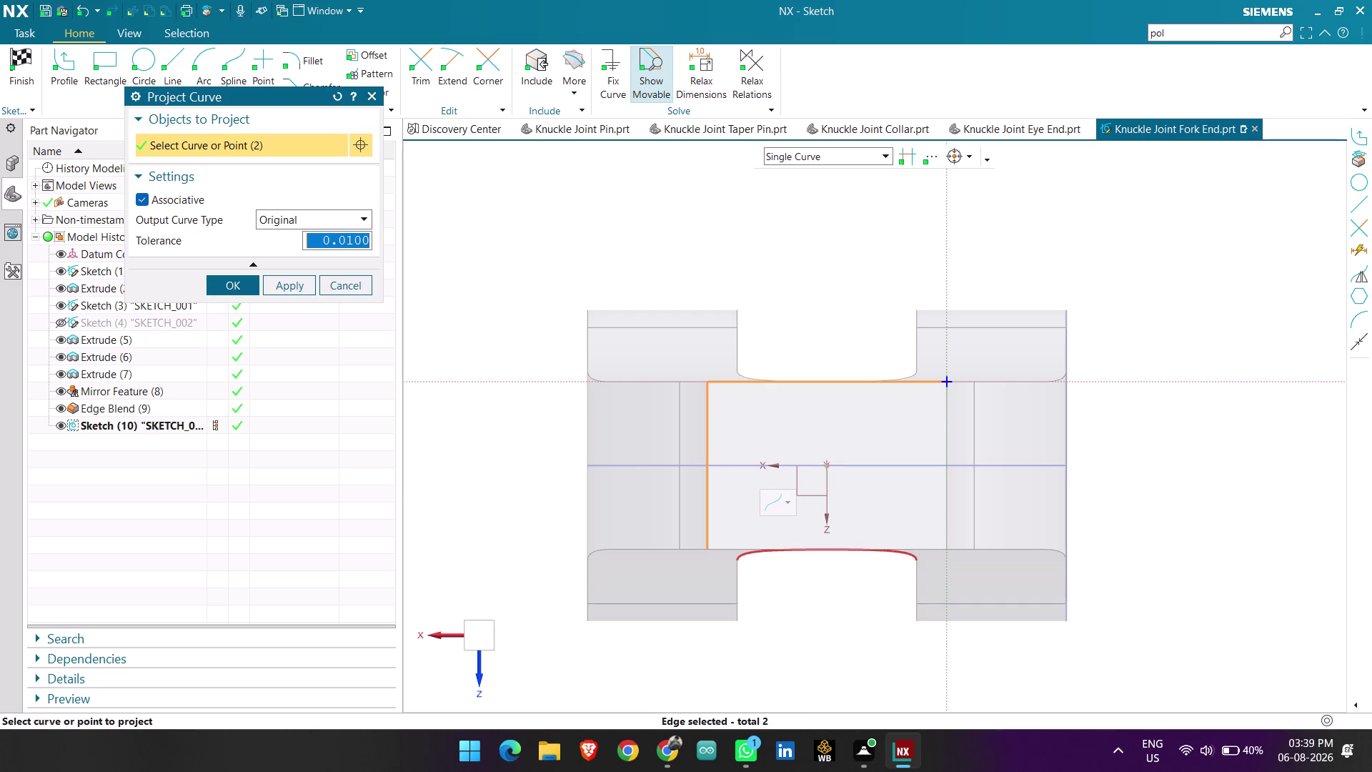
click(779, 544)
click(947, 475)
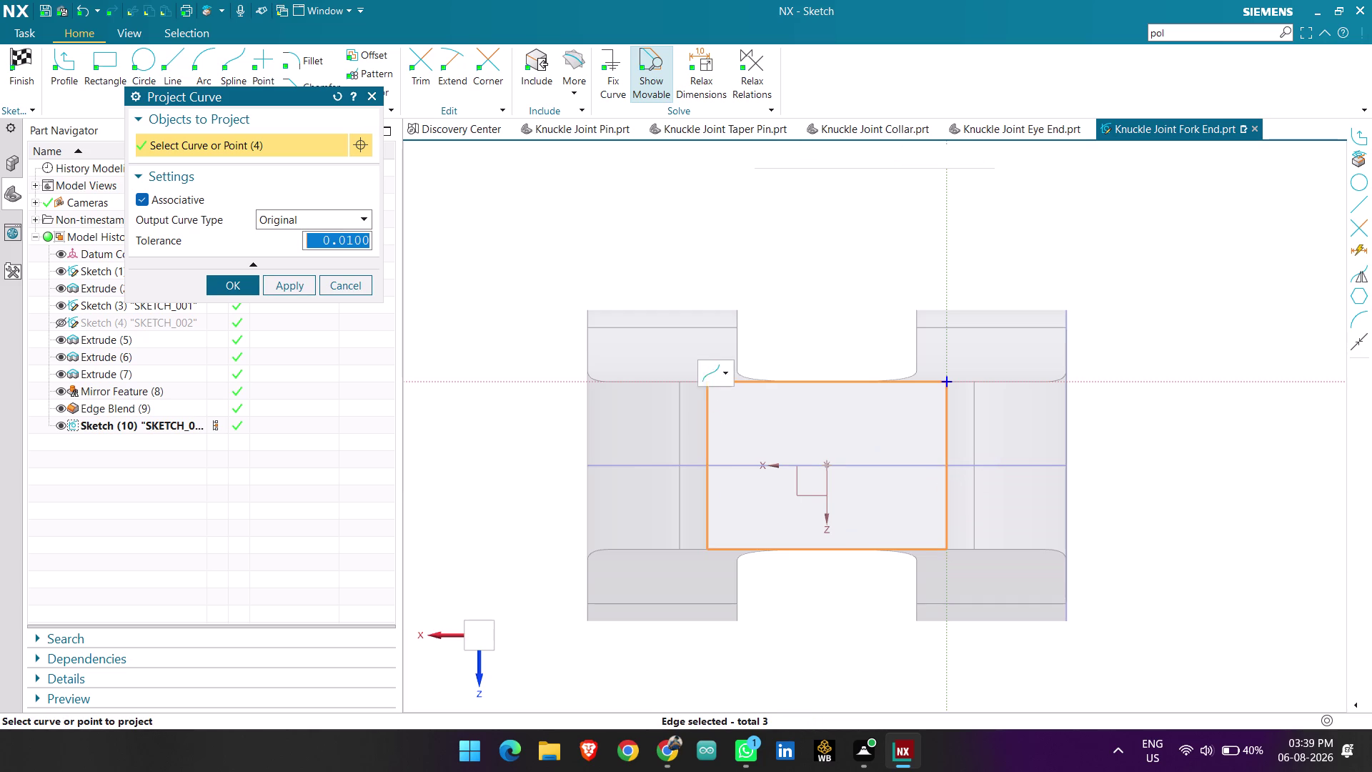
click(238, 280)
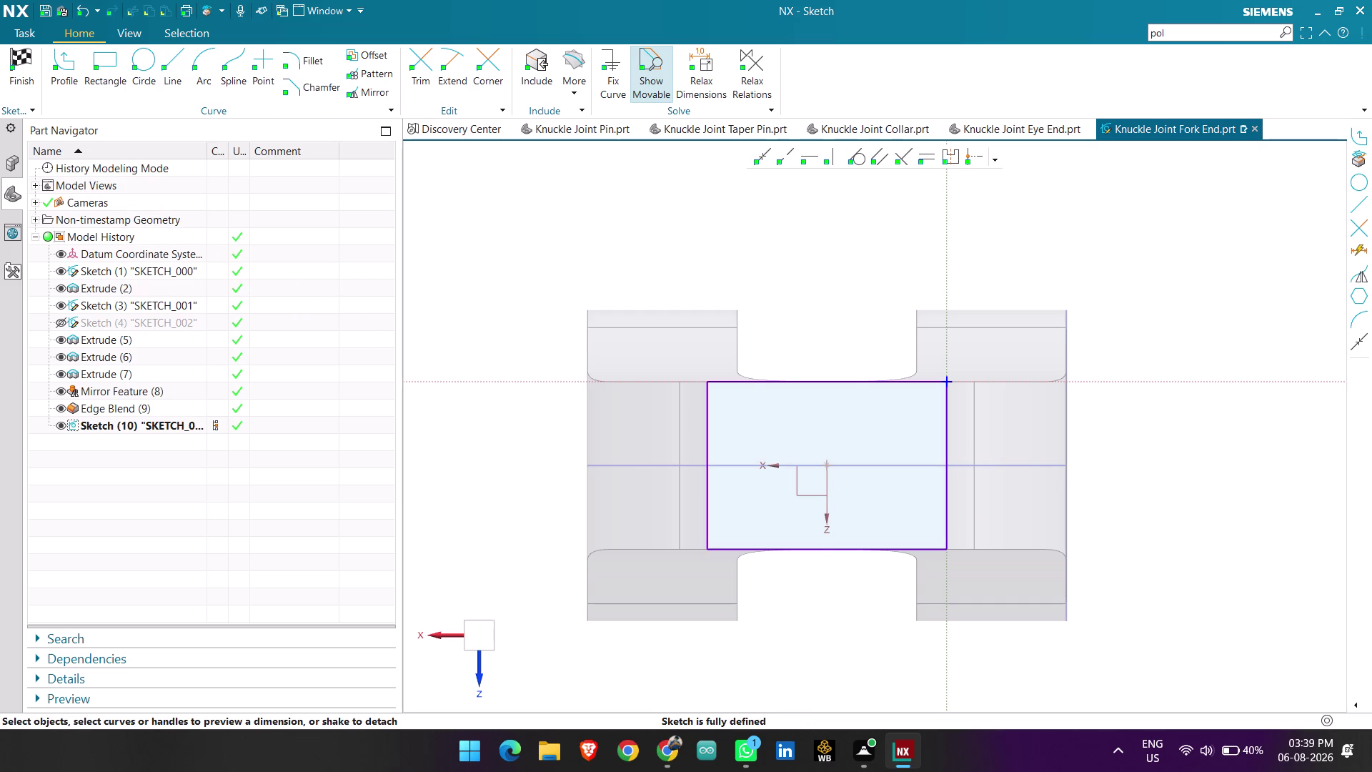
click(142, 54)
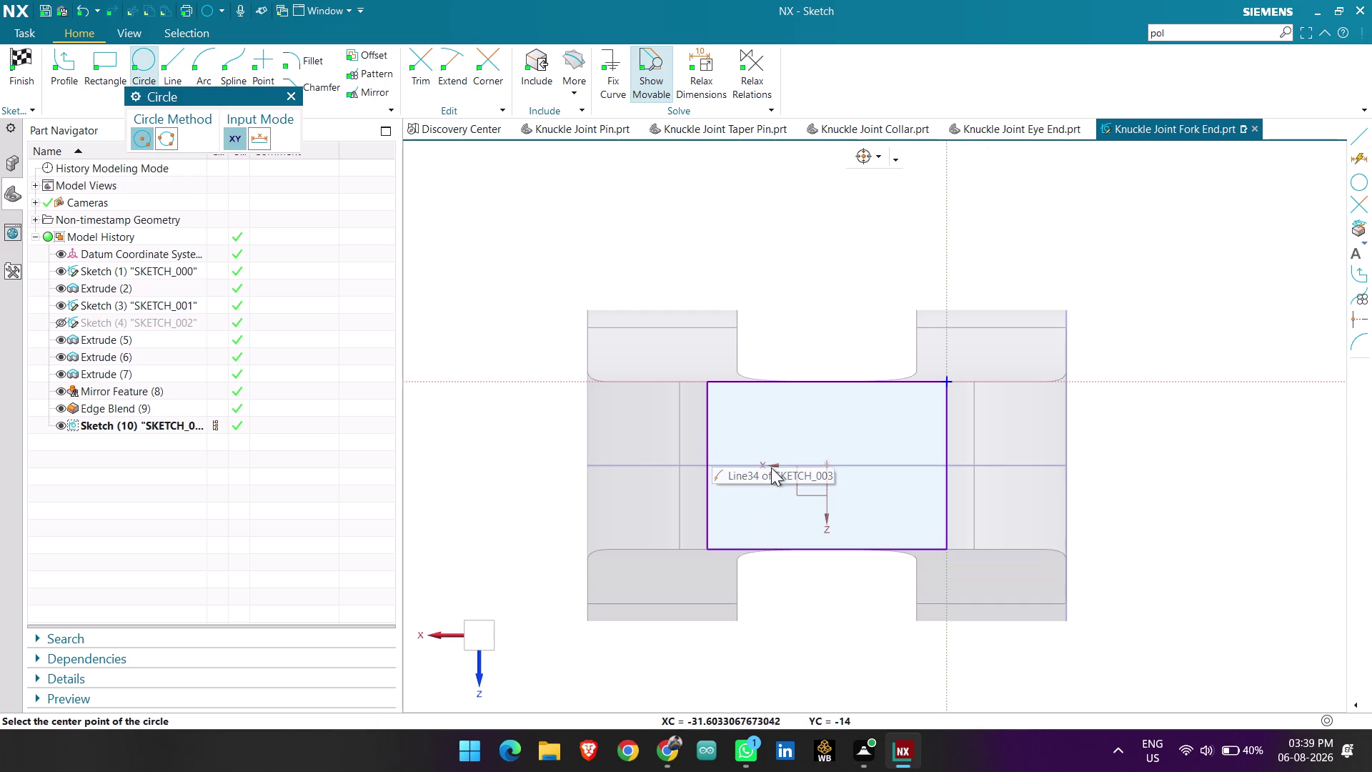
Draw a horizontal line from the left-edge midpoint to the right-edge midpoint.
click(293, 93)
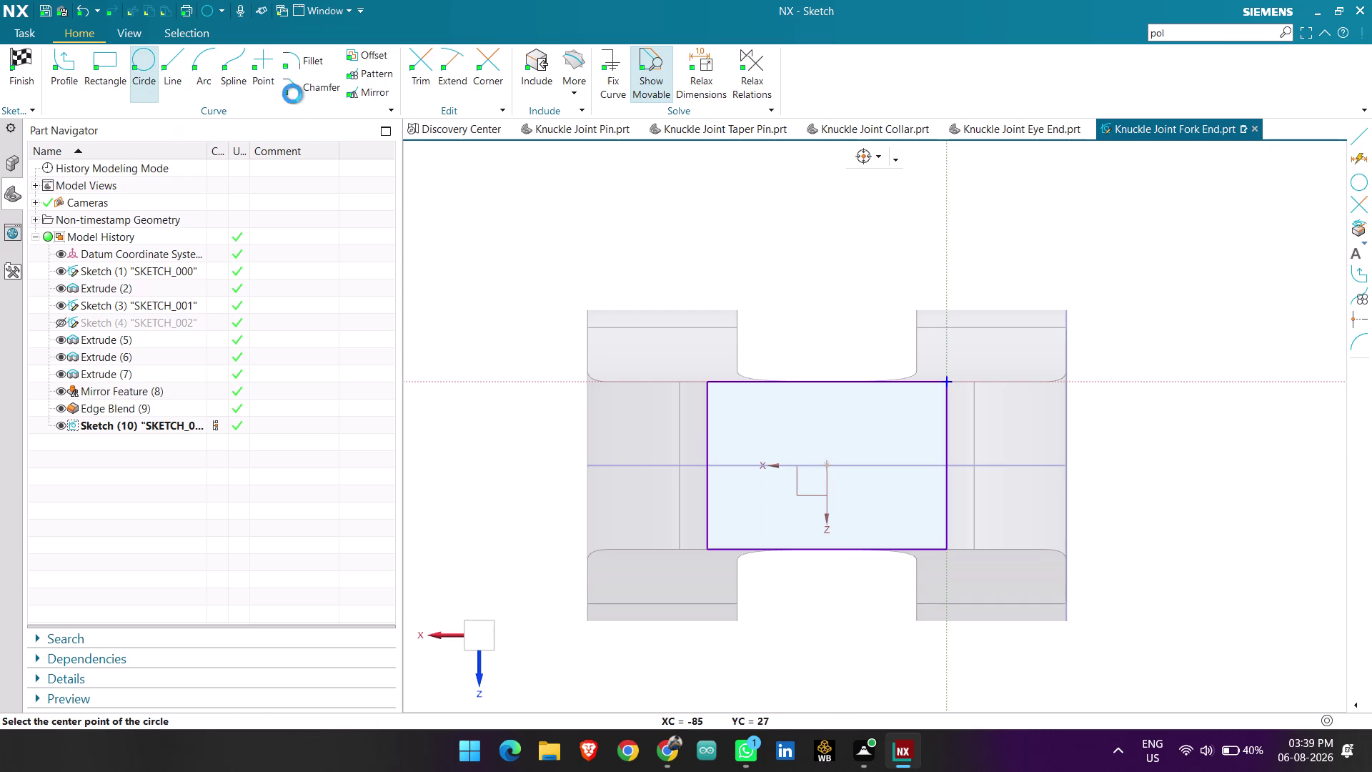
click(171, 58)
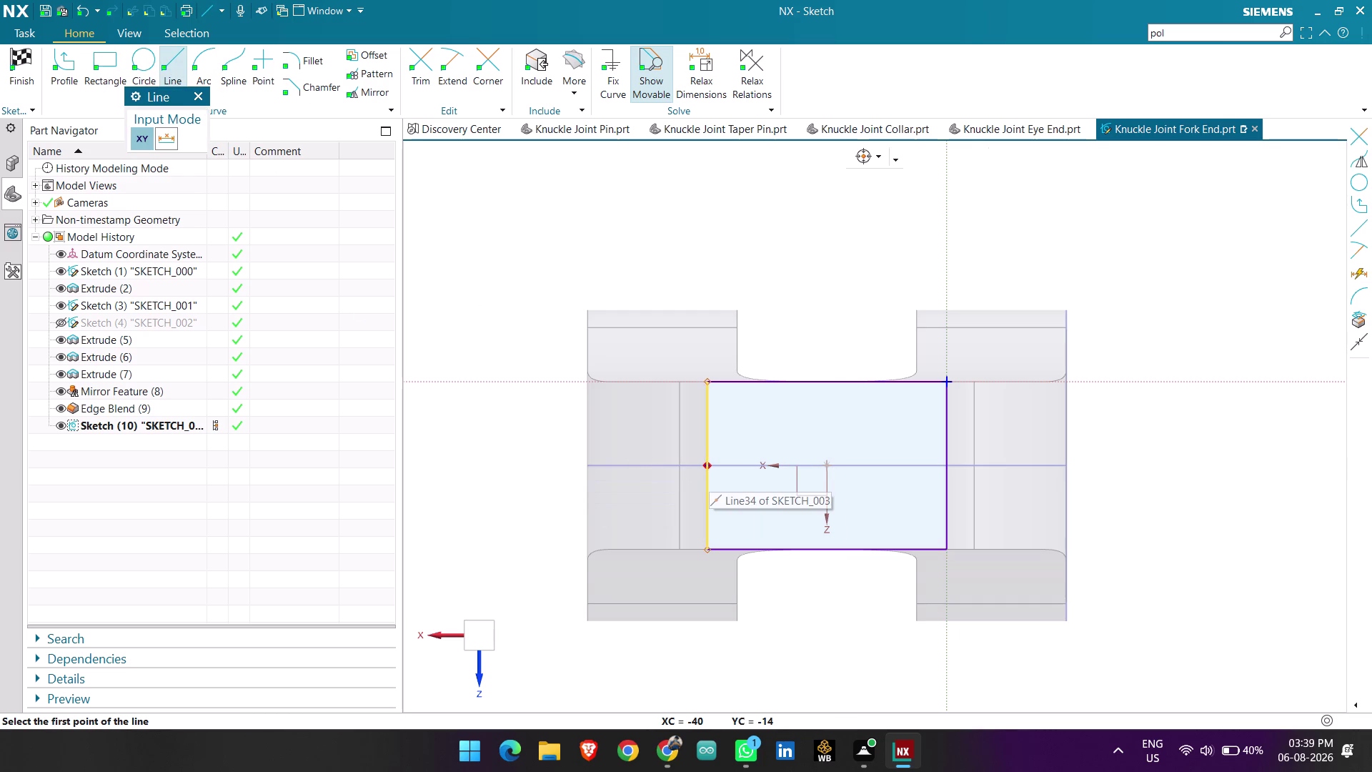
click(705, 465)
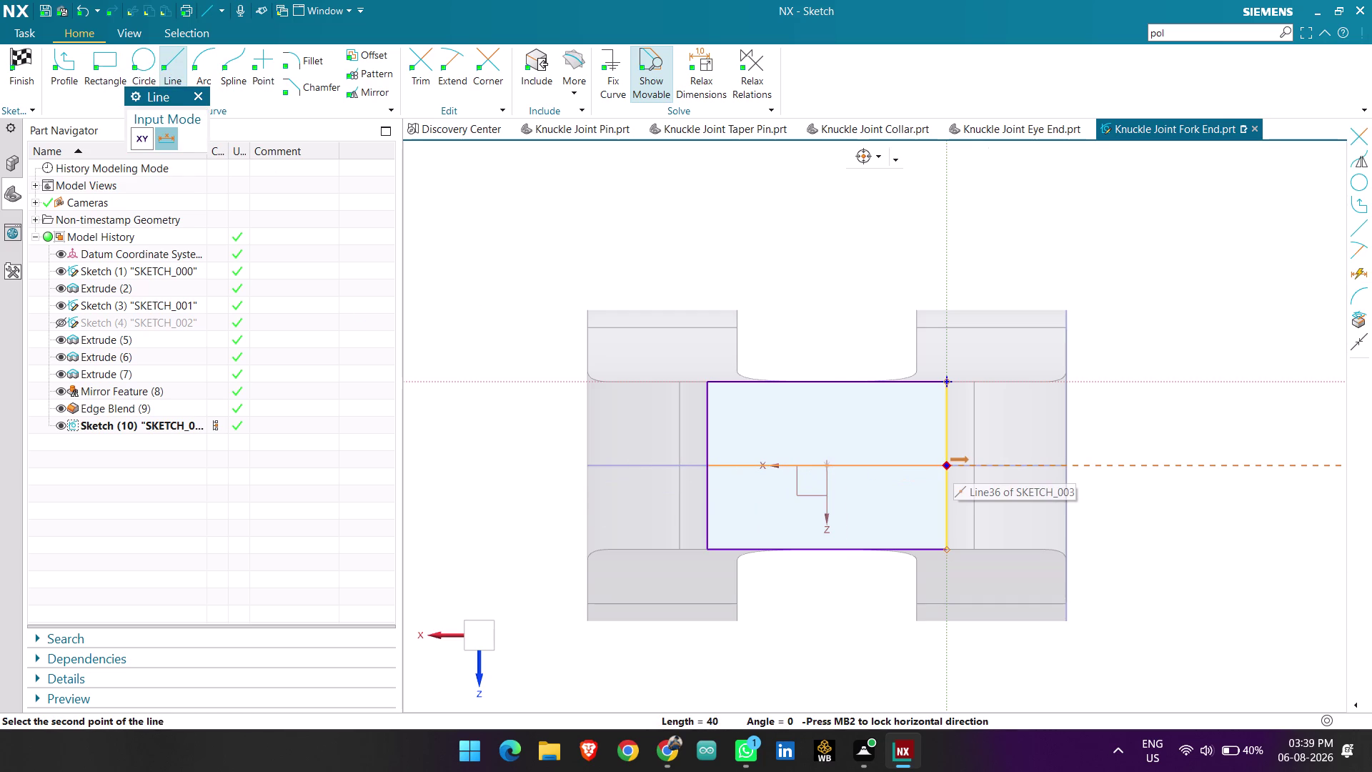
click(947, 464)
key(Escape)
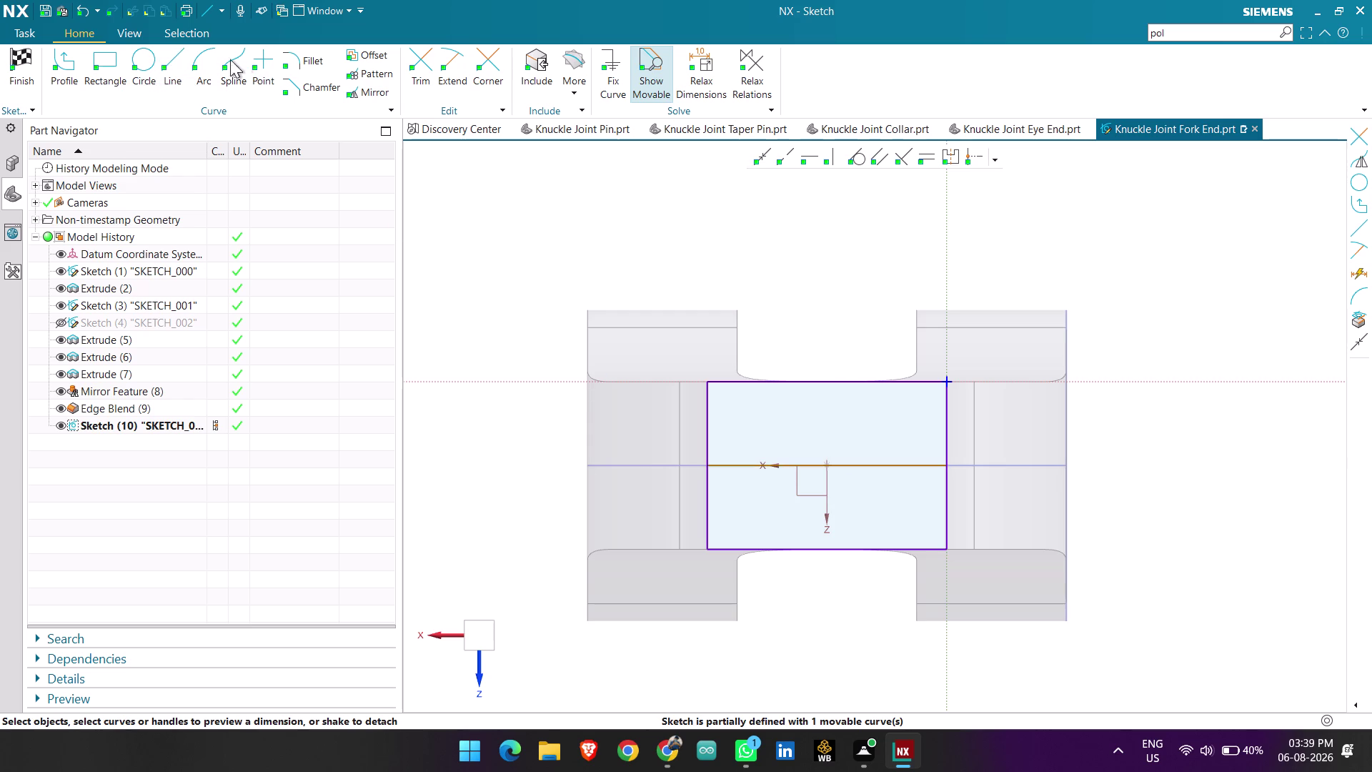
click(141, 59)
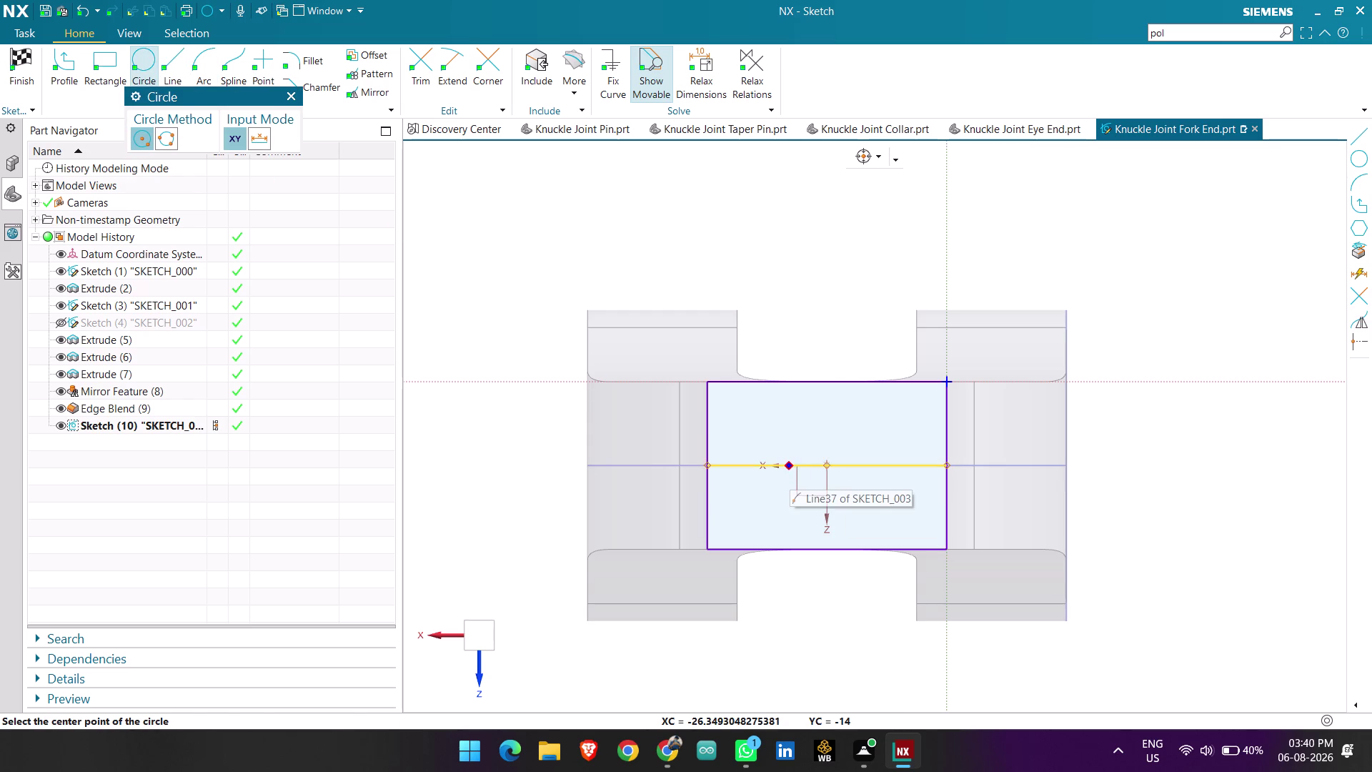
key(Escape)
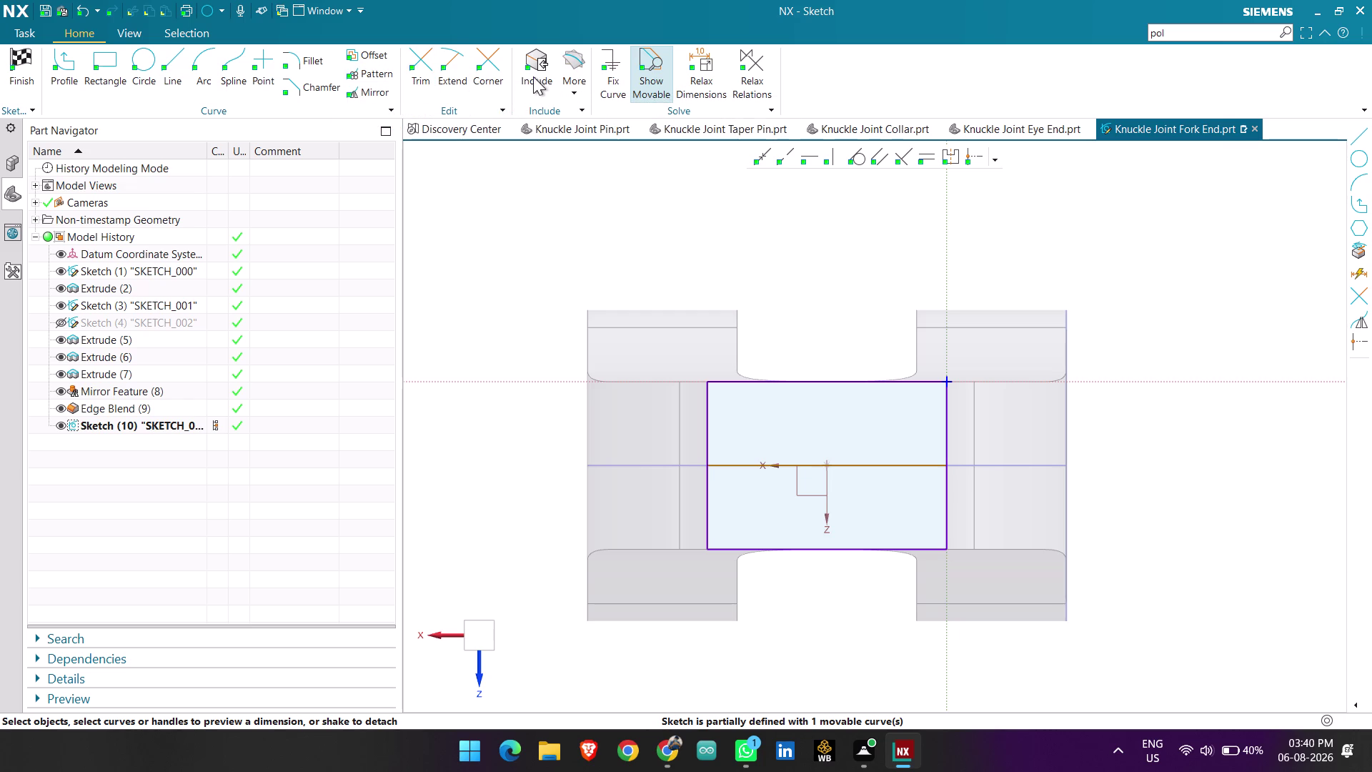
click(1196, 29)
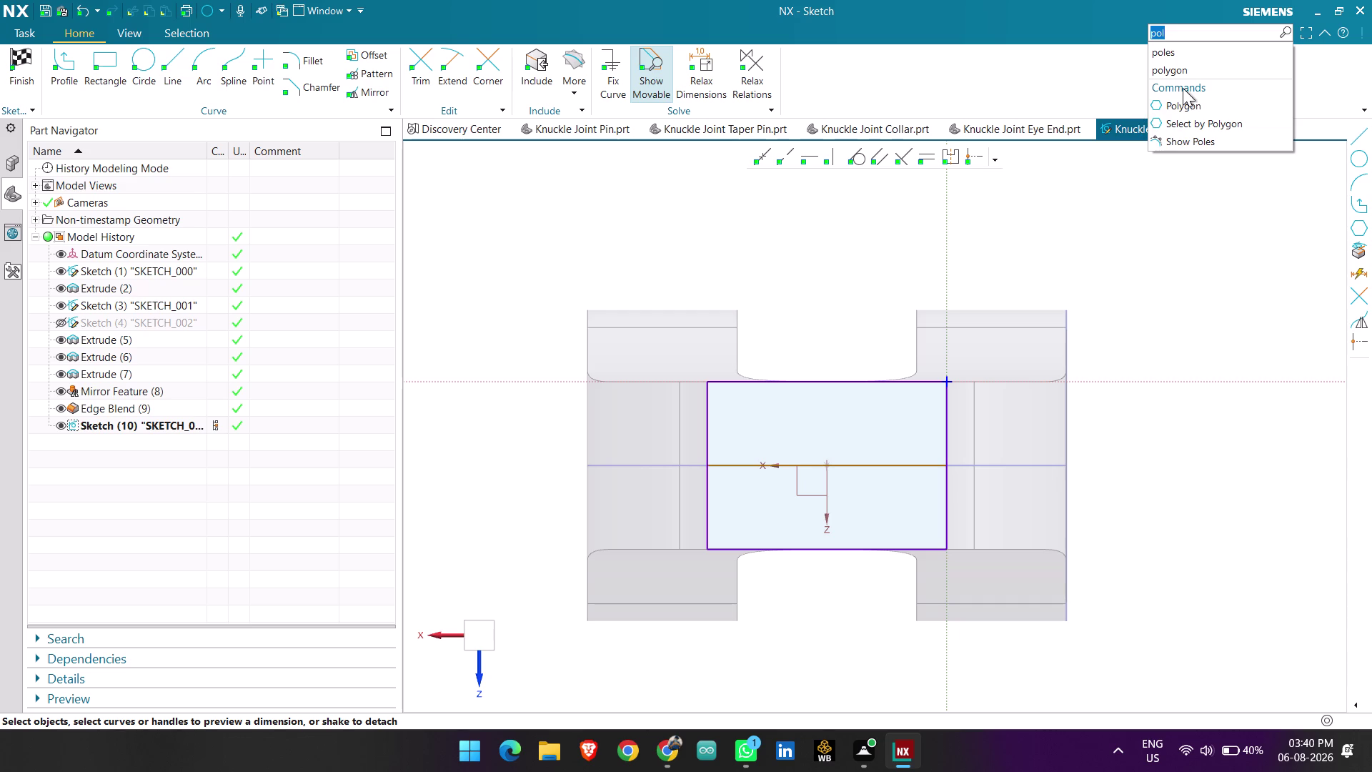
Open the Polygon command but cancel it without adding geometry, then pick Circle.
click(1184, 102)
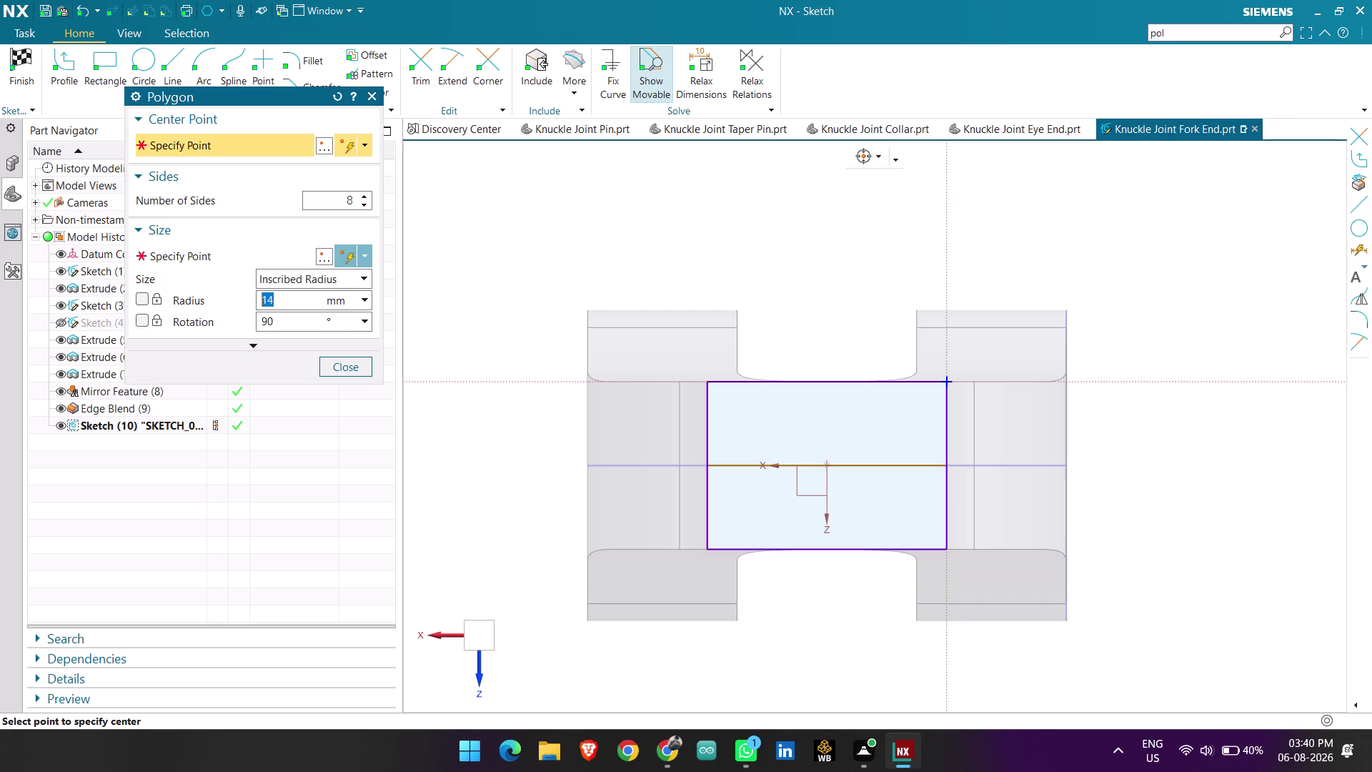
key(grave)
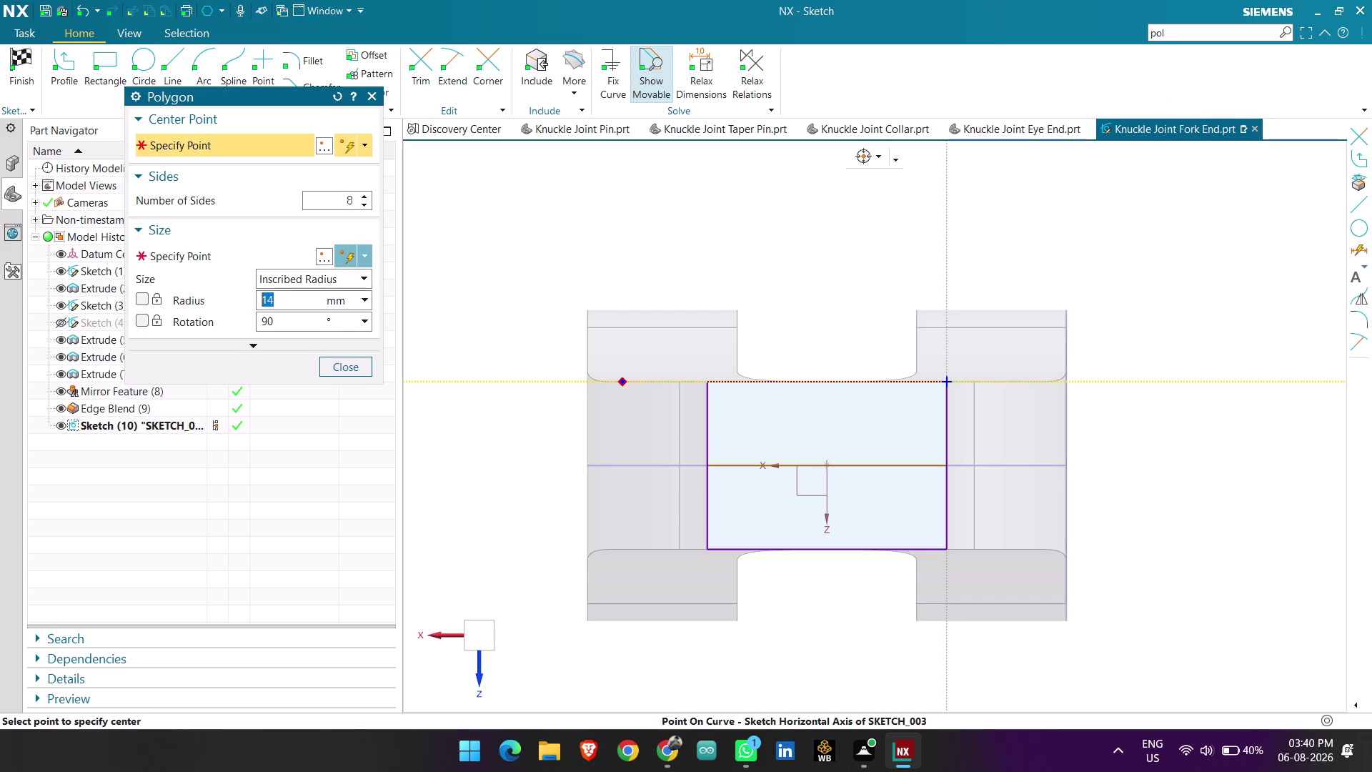
key(grave)
key(Escape)
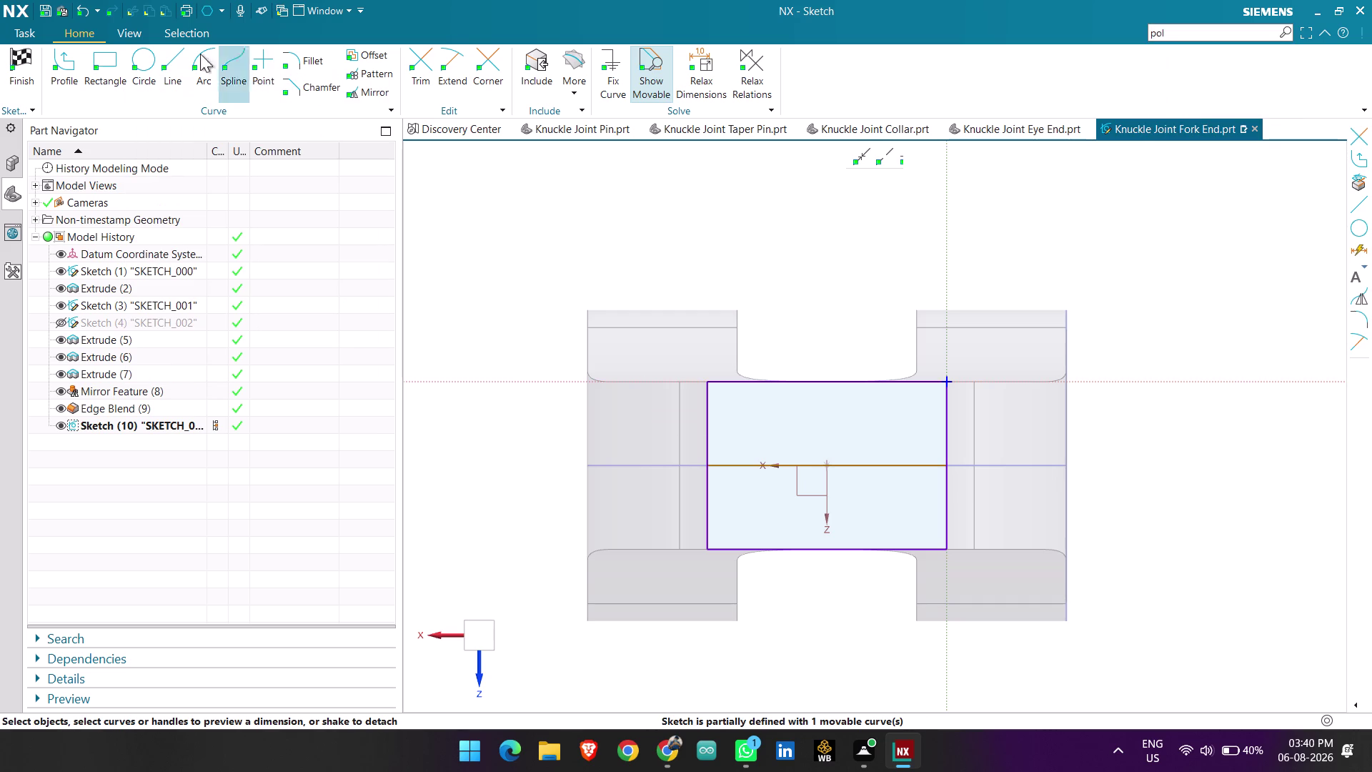
click(148, 62)
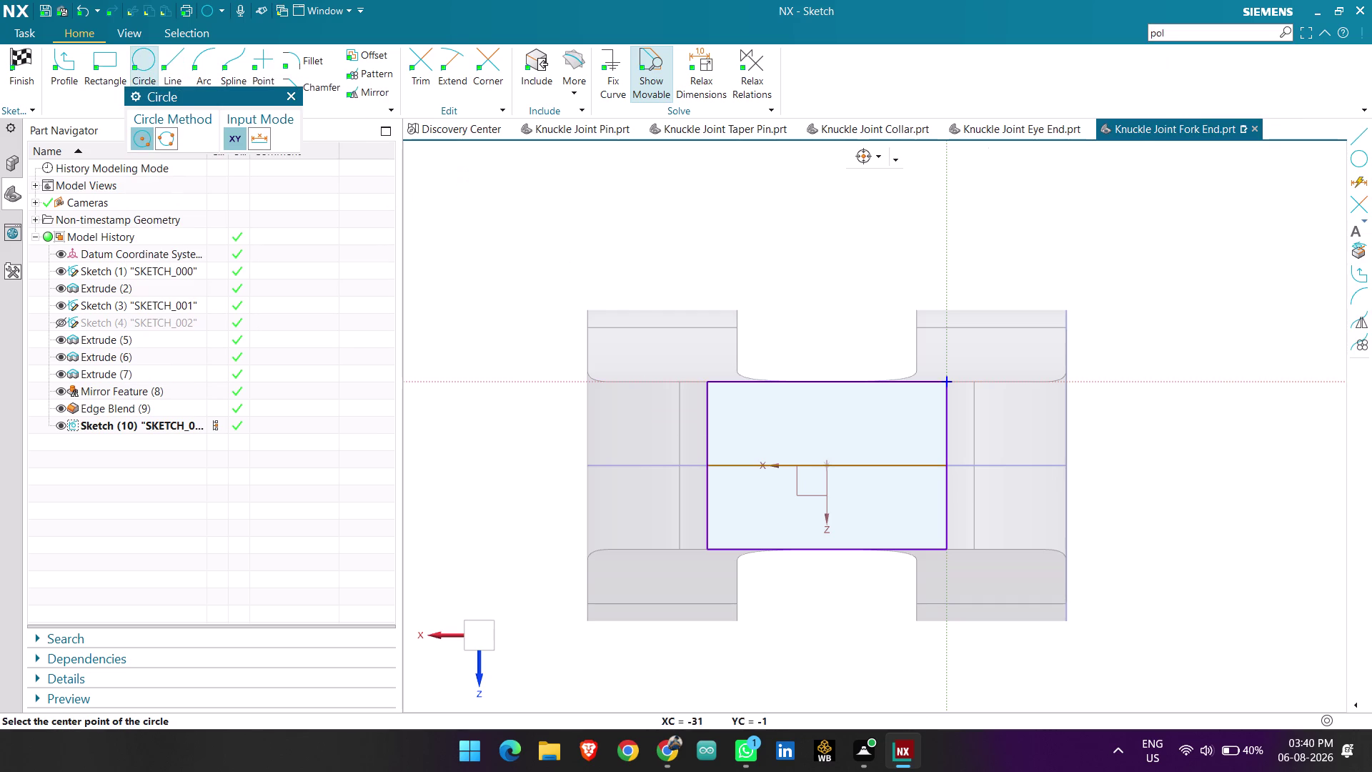
Draw a Ø25 circle centred on the sketch origin.
click(825, 464)
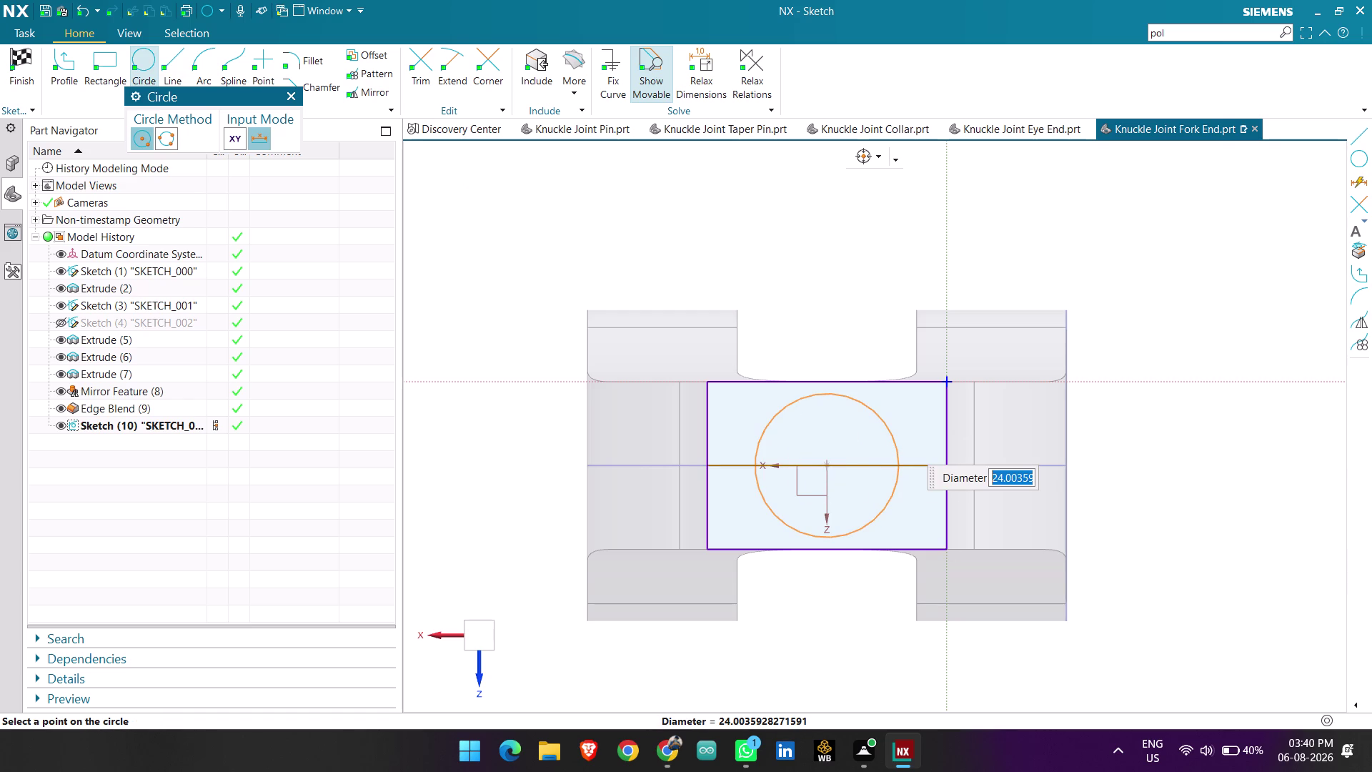
key(Escape)
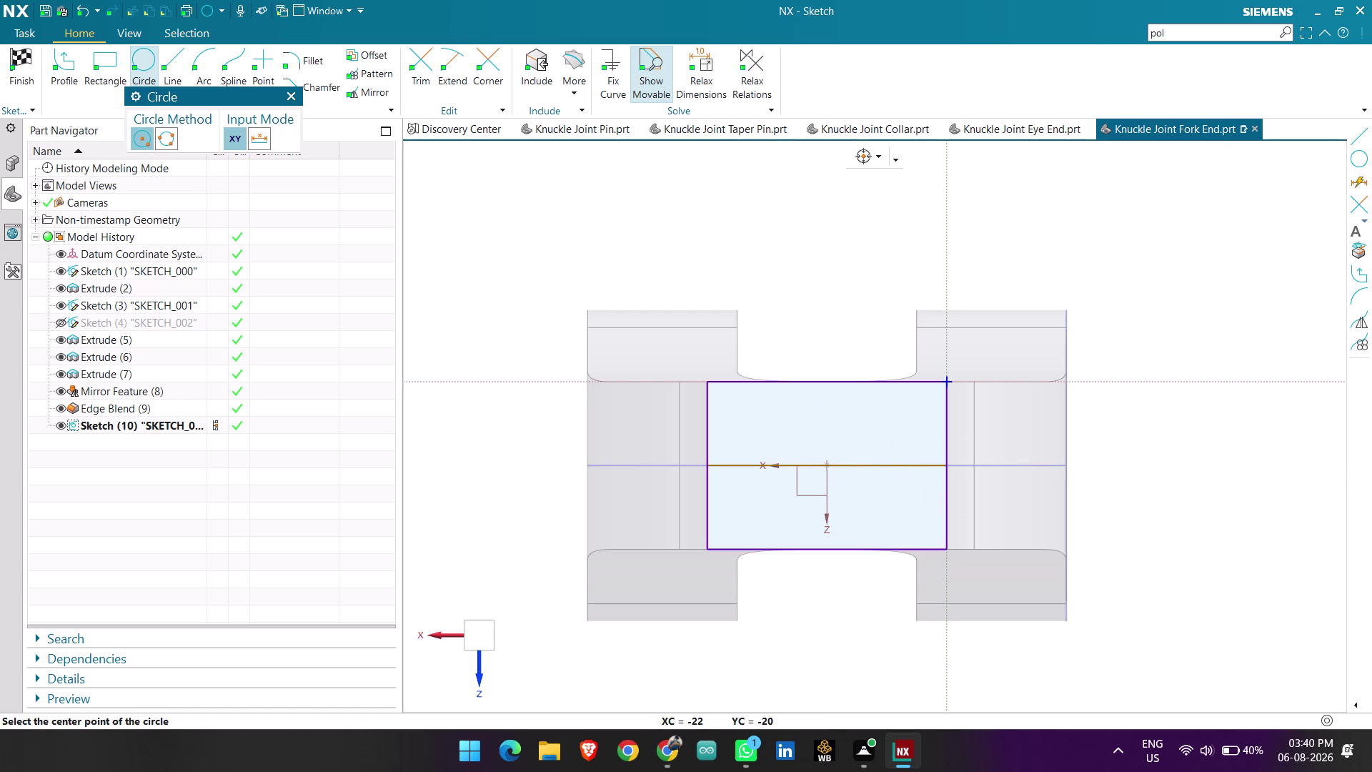
click(827, 466)
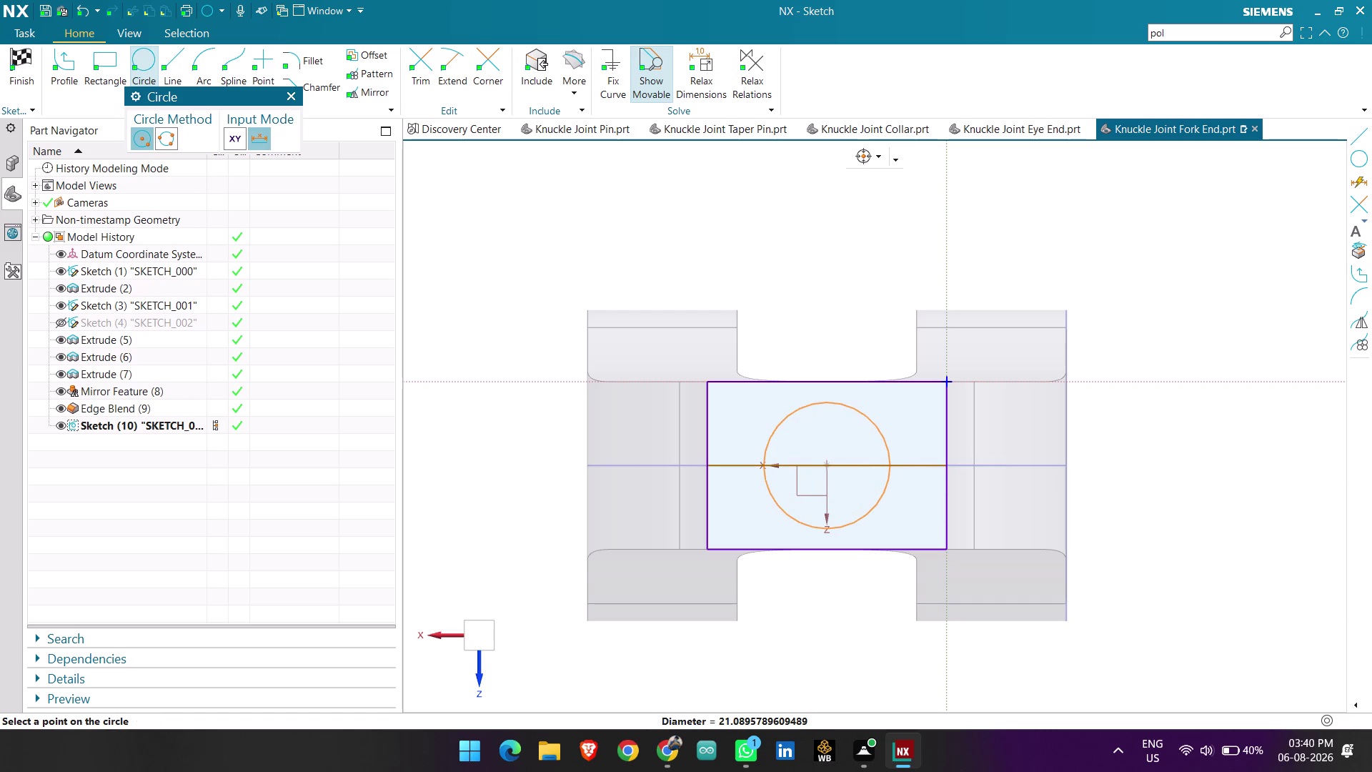
text(25)
key(Return)
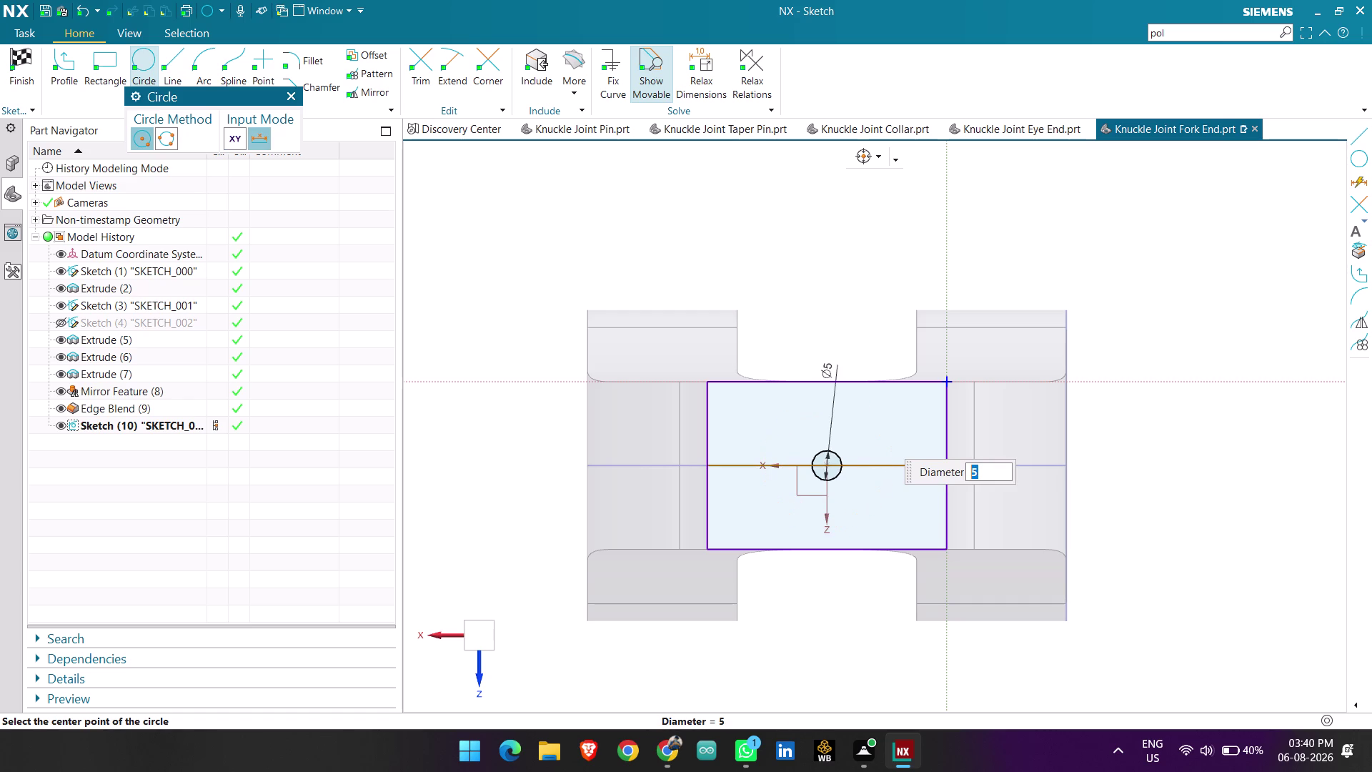
key(Escape)
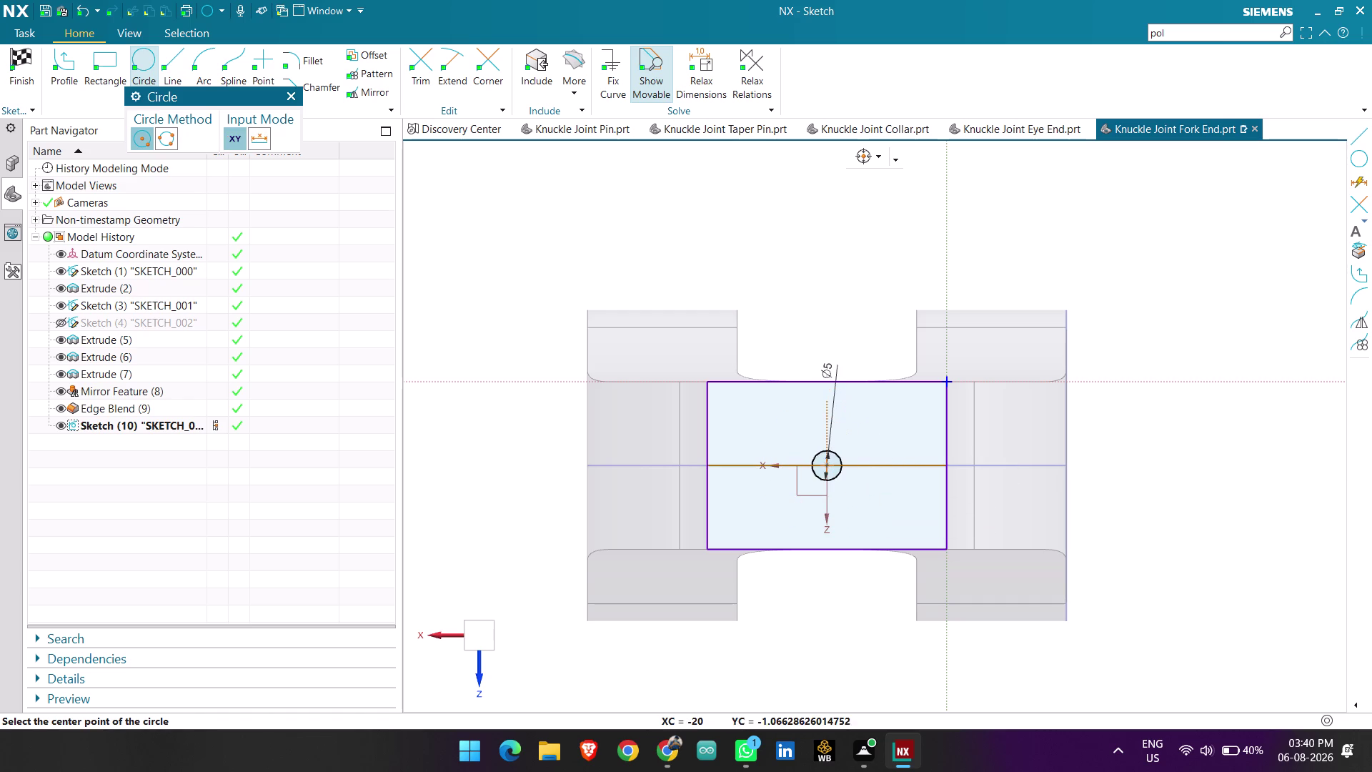
key(Escape)
double_click(828, 370)
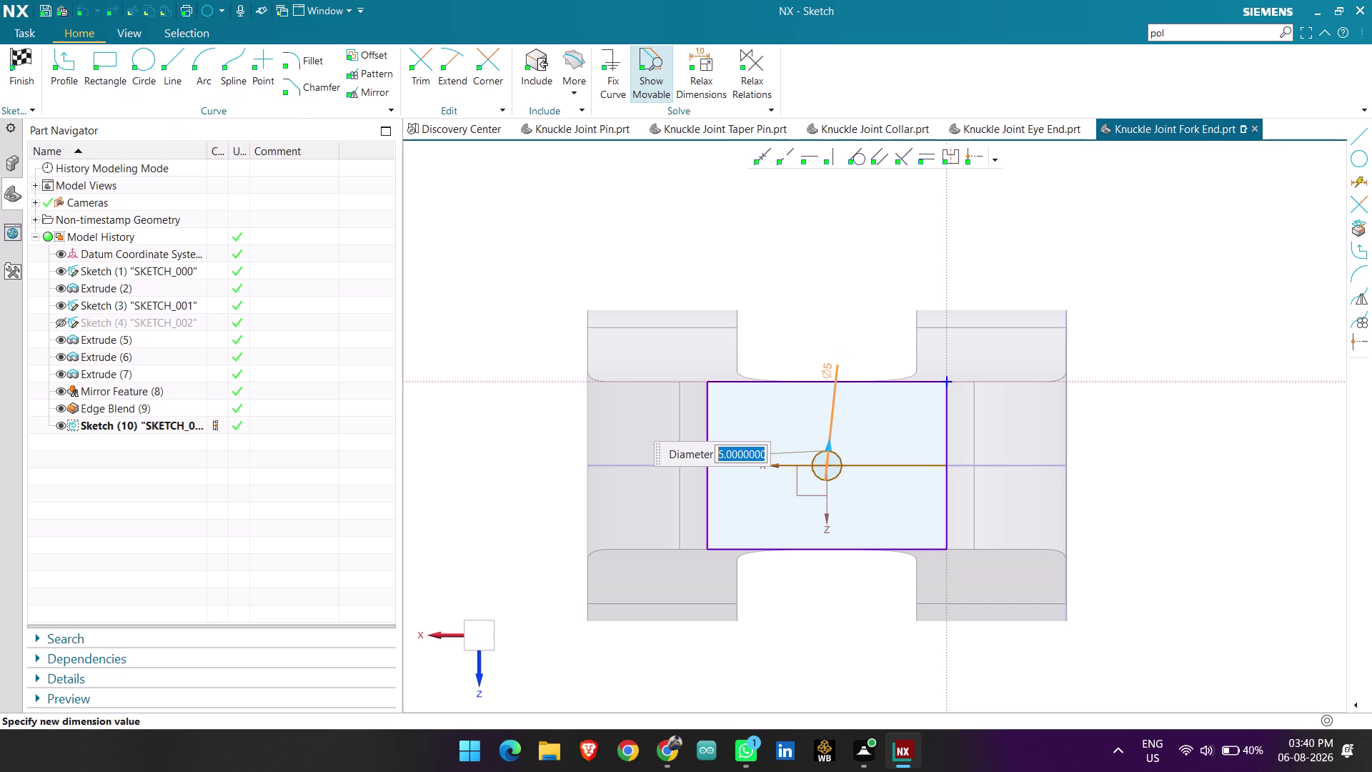
text(25)
key(Return)
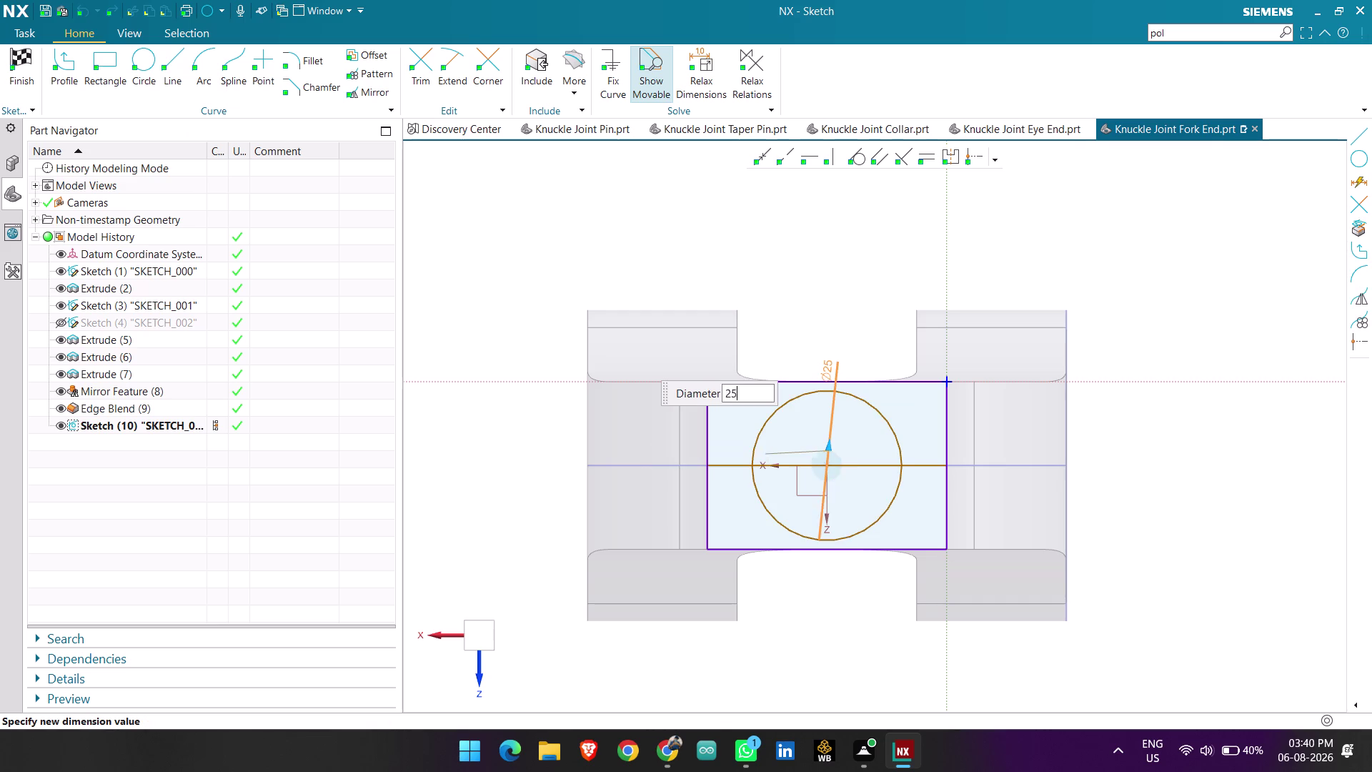
middle_click(829, 370)
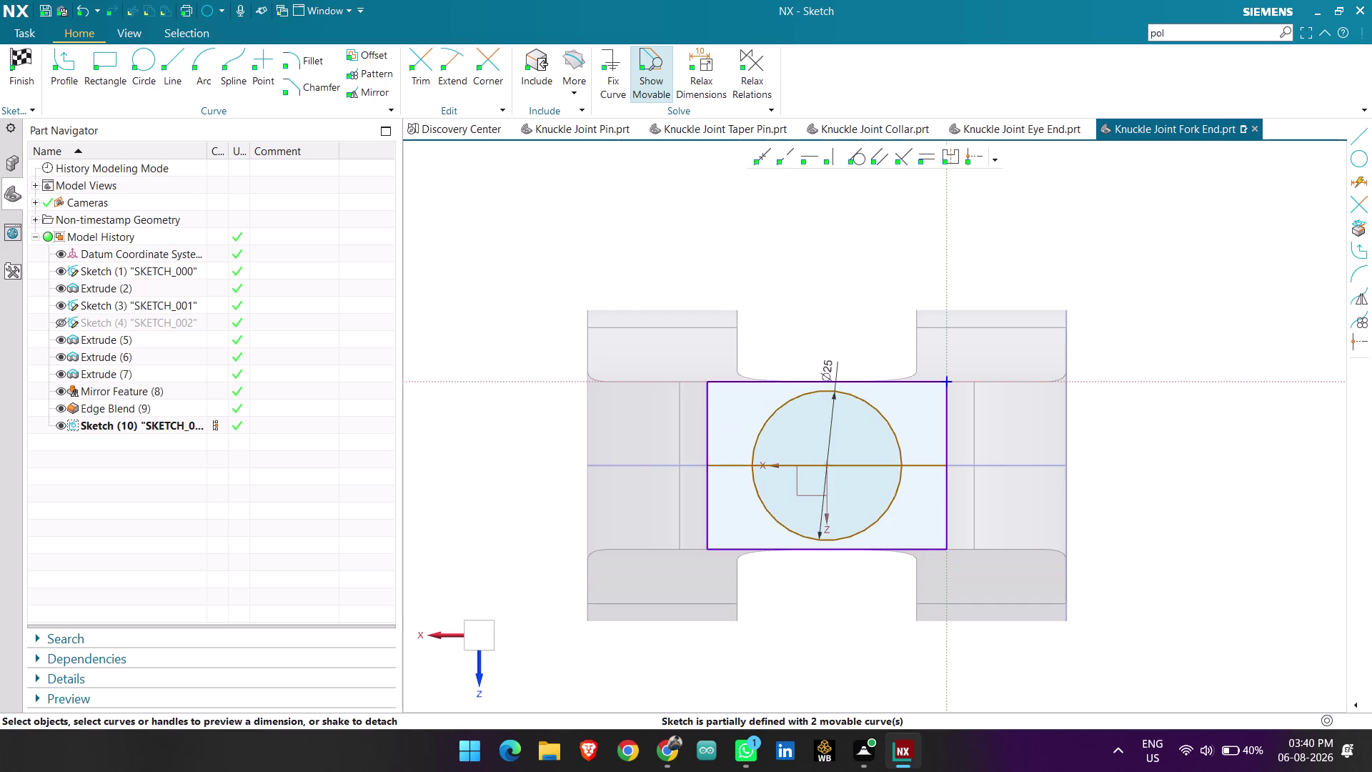
click(1186, 27)
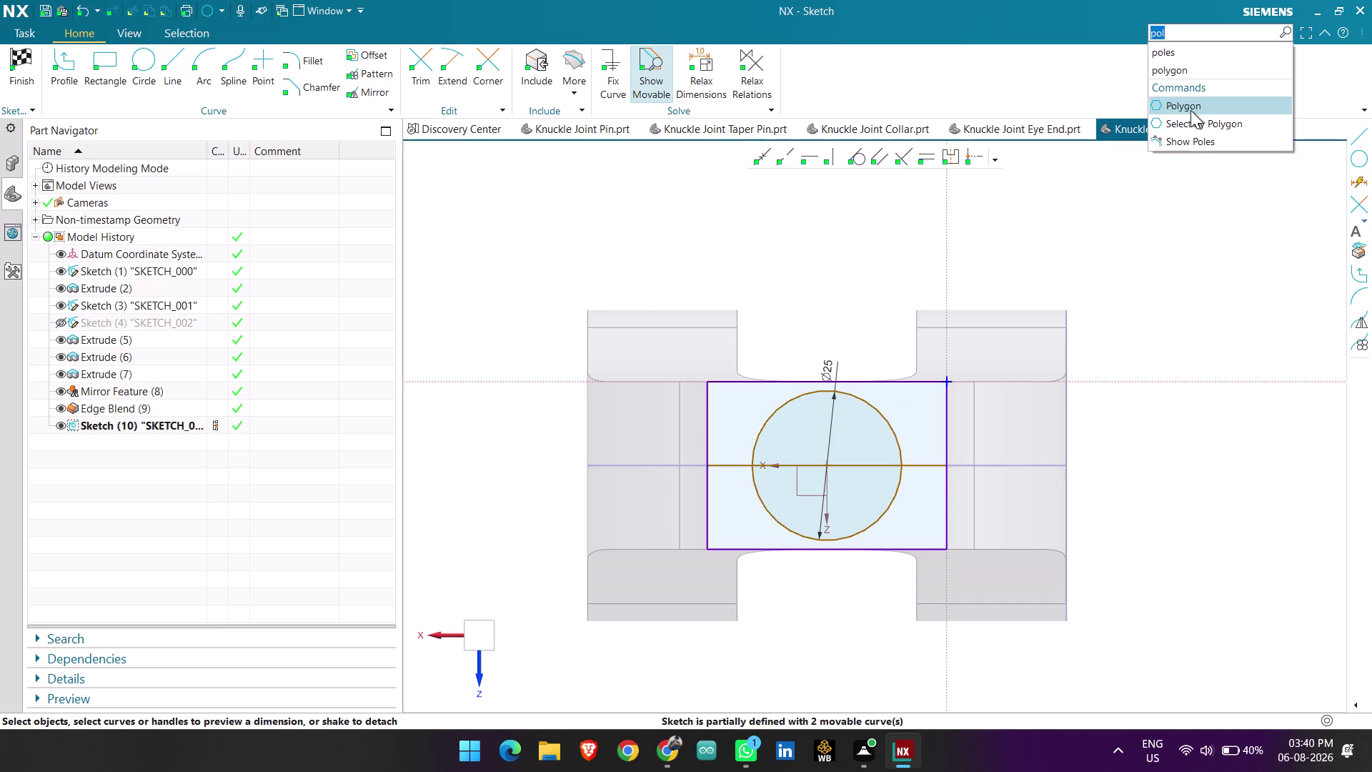
Draw an eight-sided polygon, 14 mm inscribed radius, centred on the Ø25 circle.
click(1190, 110)
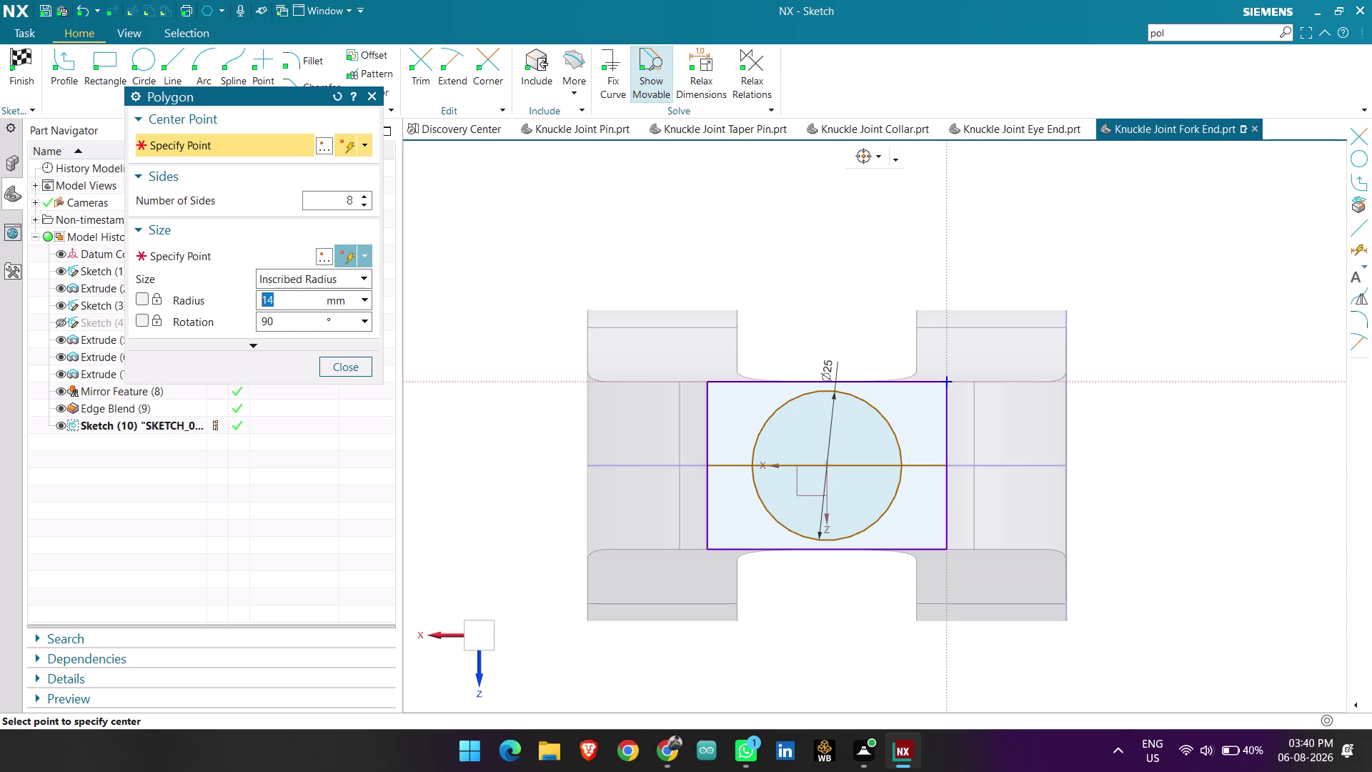
click(827, 465)
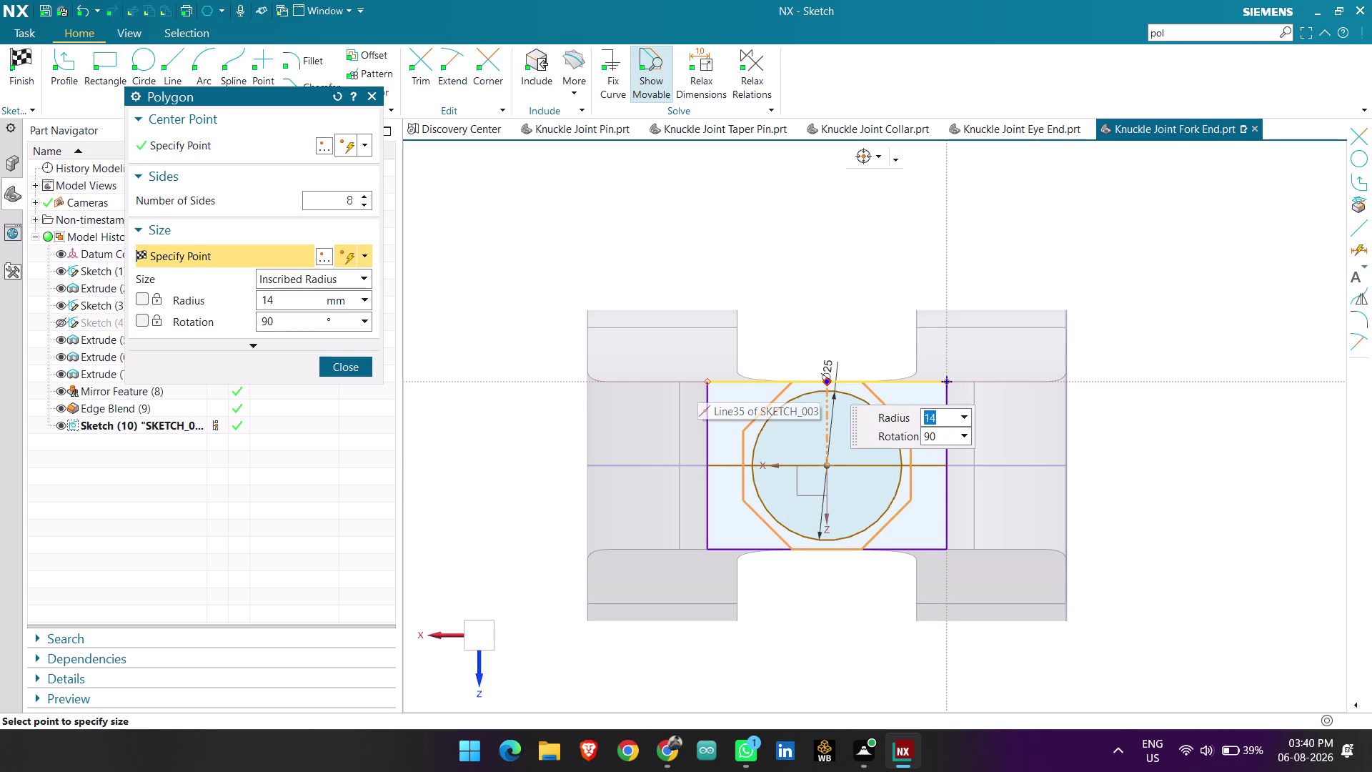
click(827, 381)
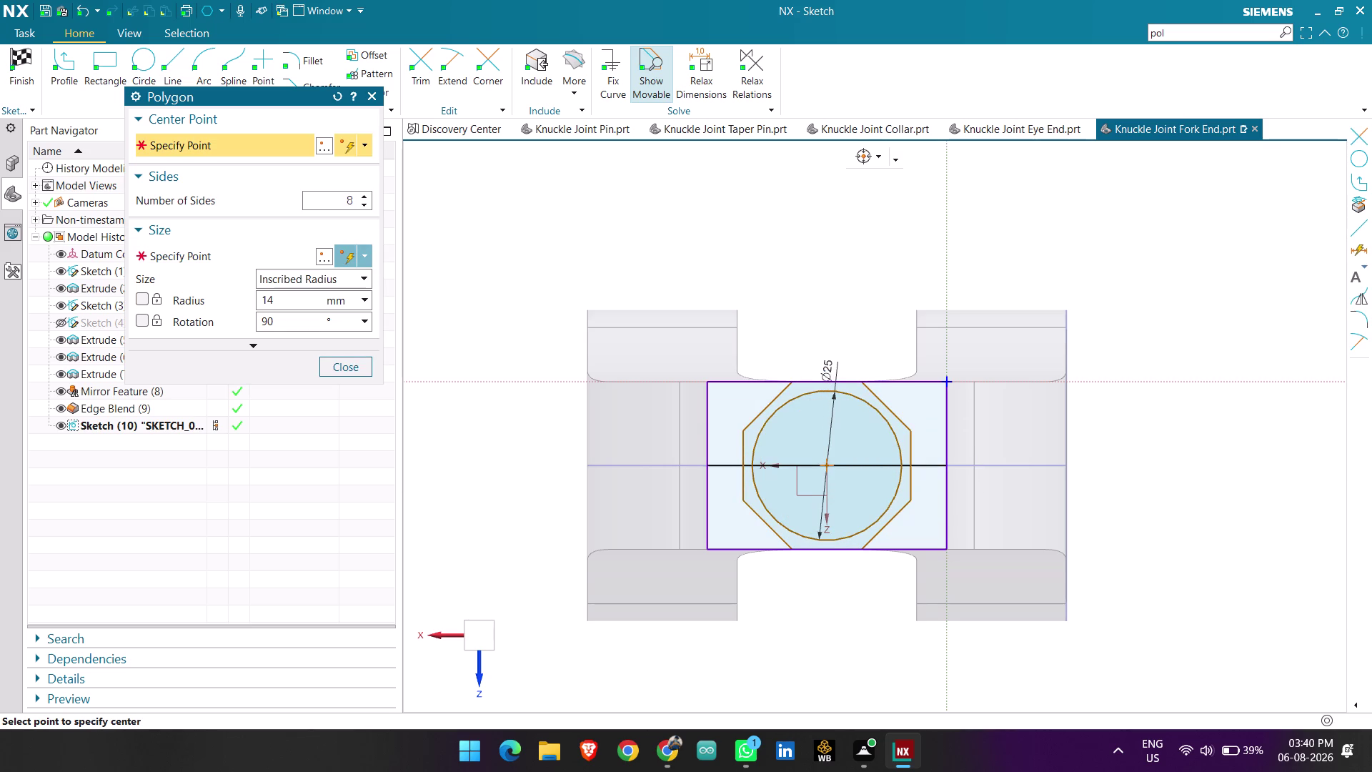
click(343, 358)
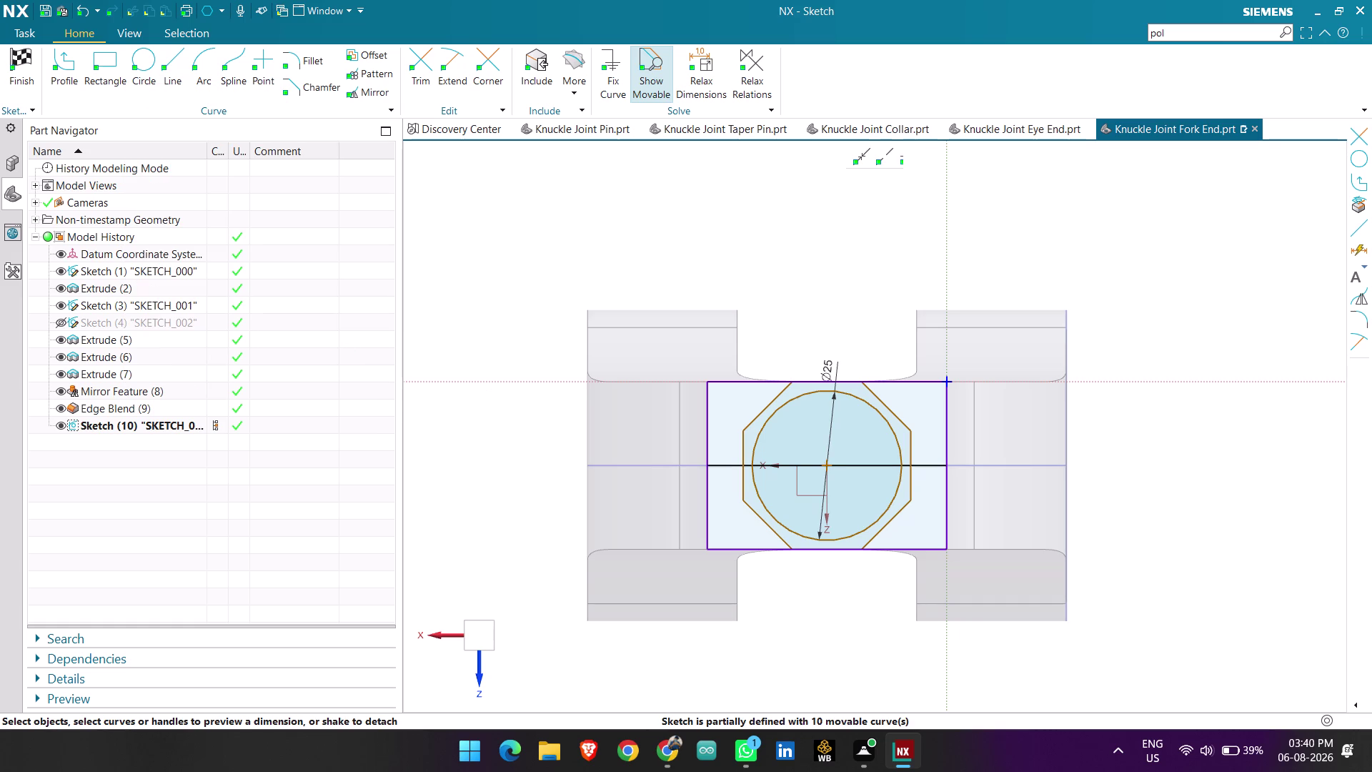
Exit the polygon tool and choose an option from the sketch's right-click menu.
scroll(up, 3)
scroll(down, 3)
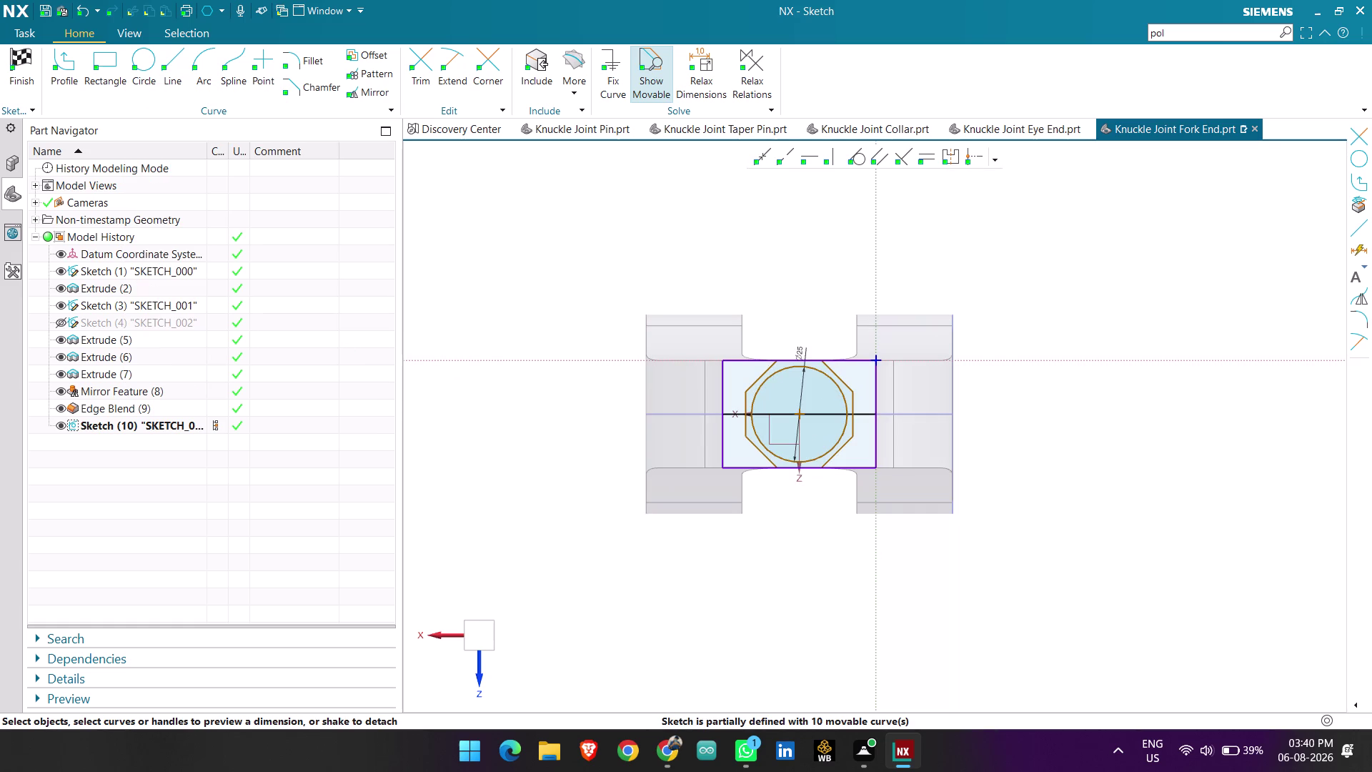
key(Escape)
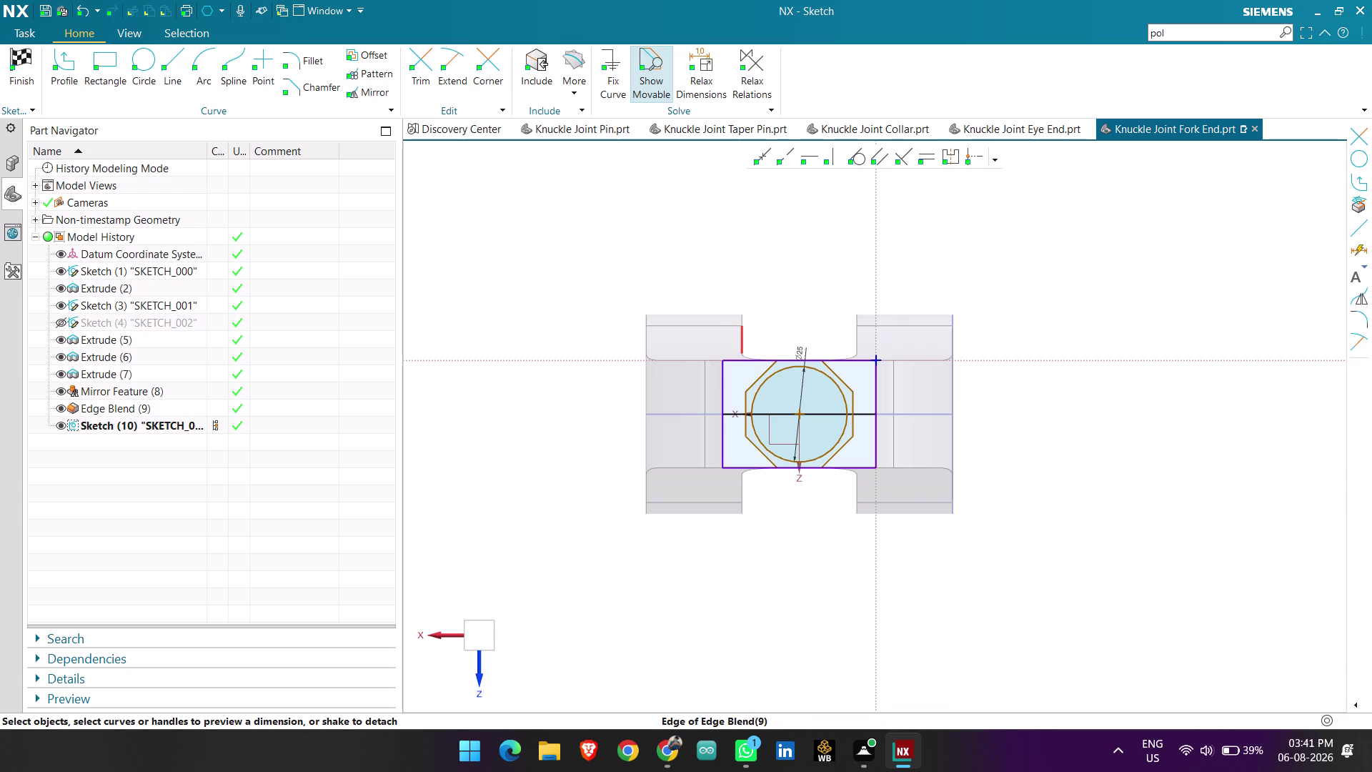
key(Escape)
scroll(up, 3)
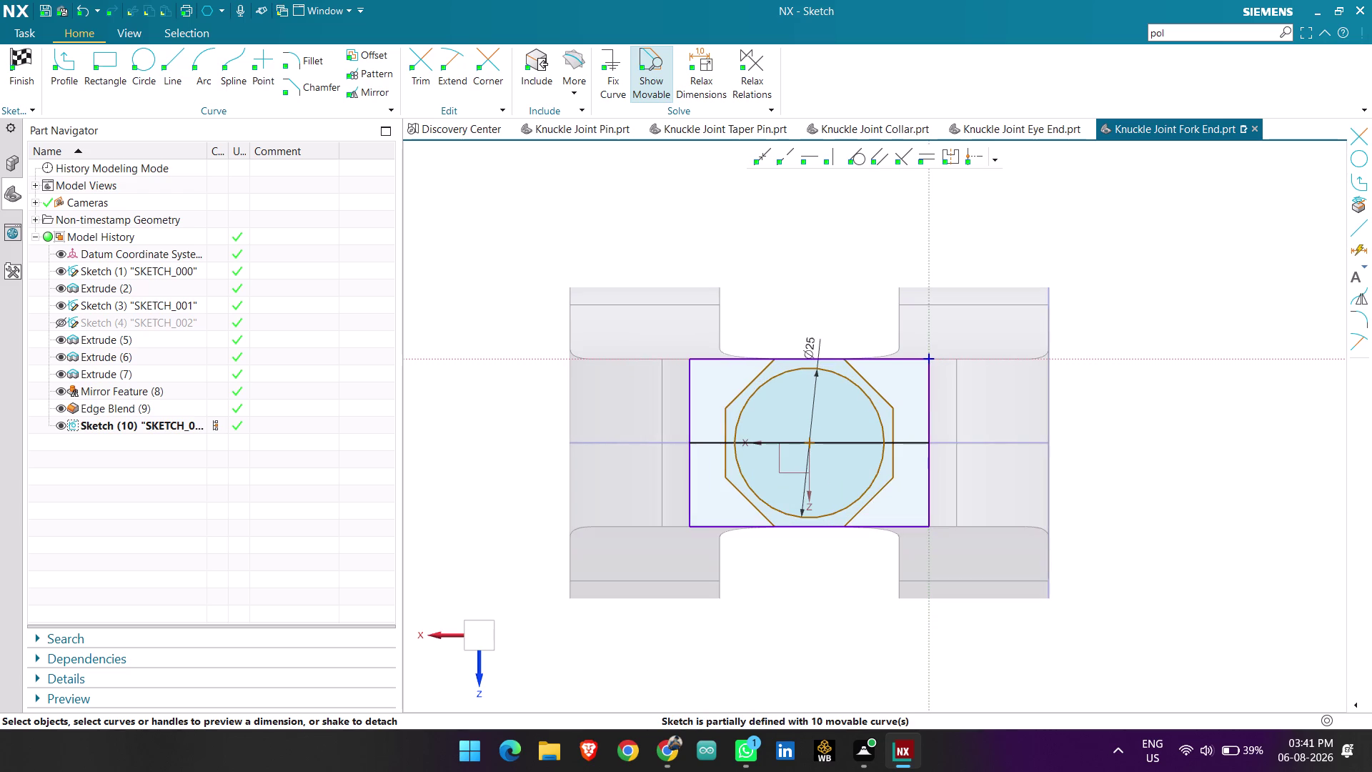
right_click(703, 444)
click(718, 428)
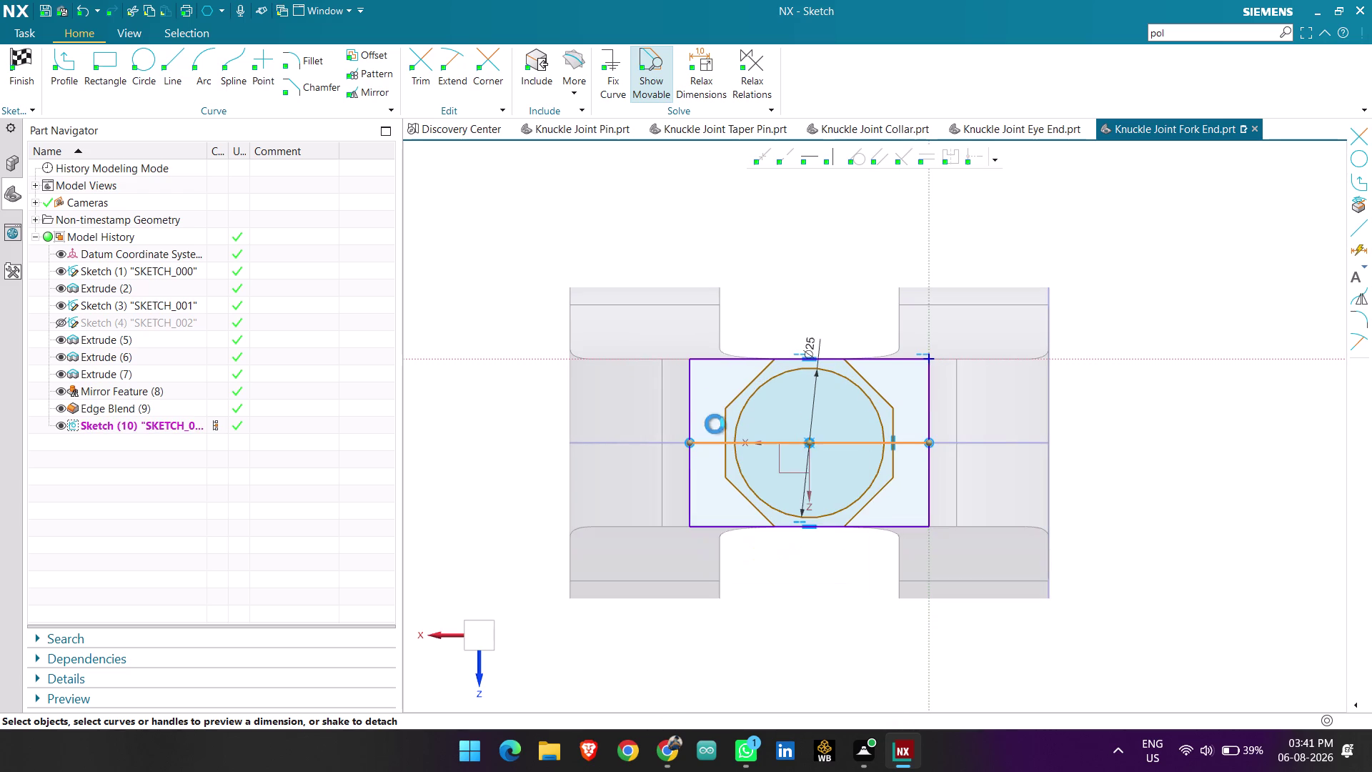
scroll(up, 3)
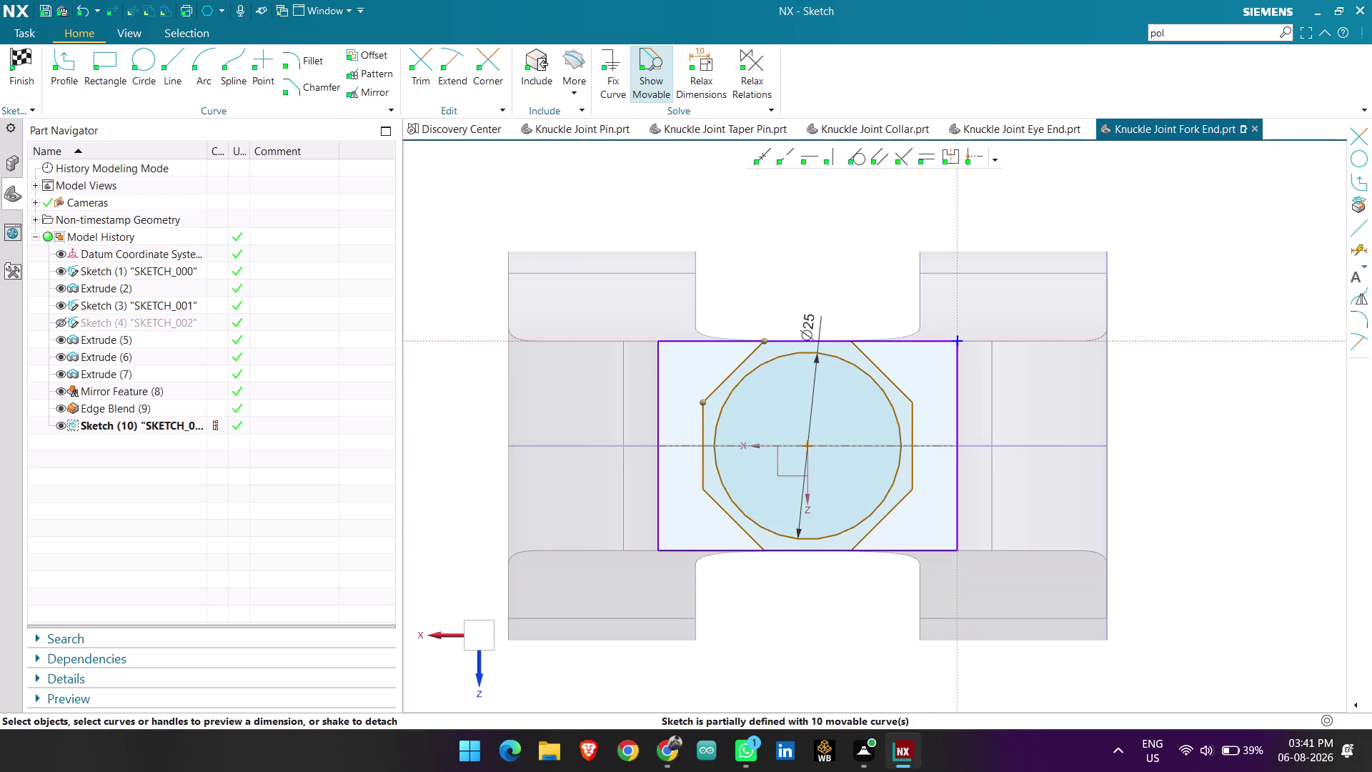
click(423, 74)
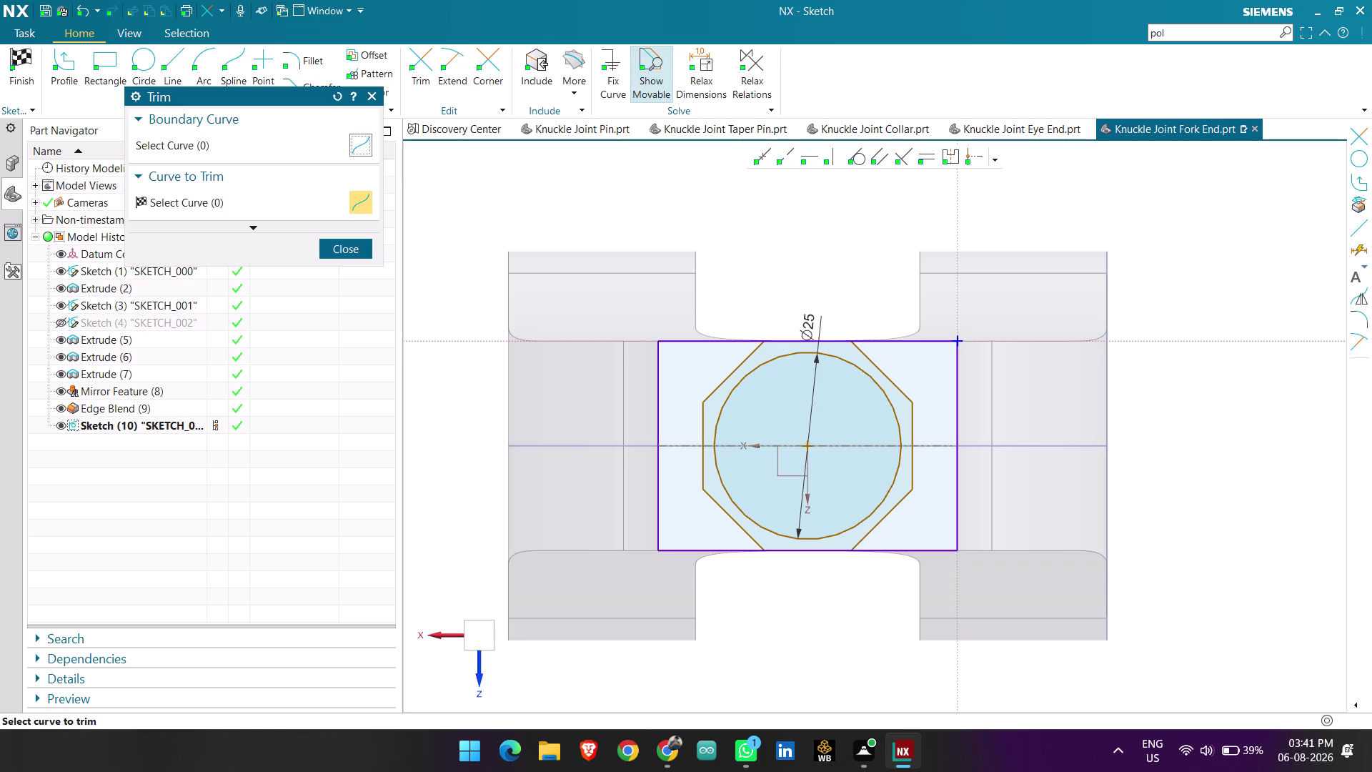
Trim the surplus rectangle and octagon segments around the Ø25 circle.
scroll(up, 3)
click(788, 345)
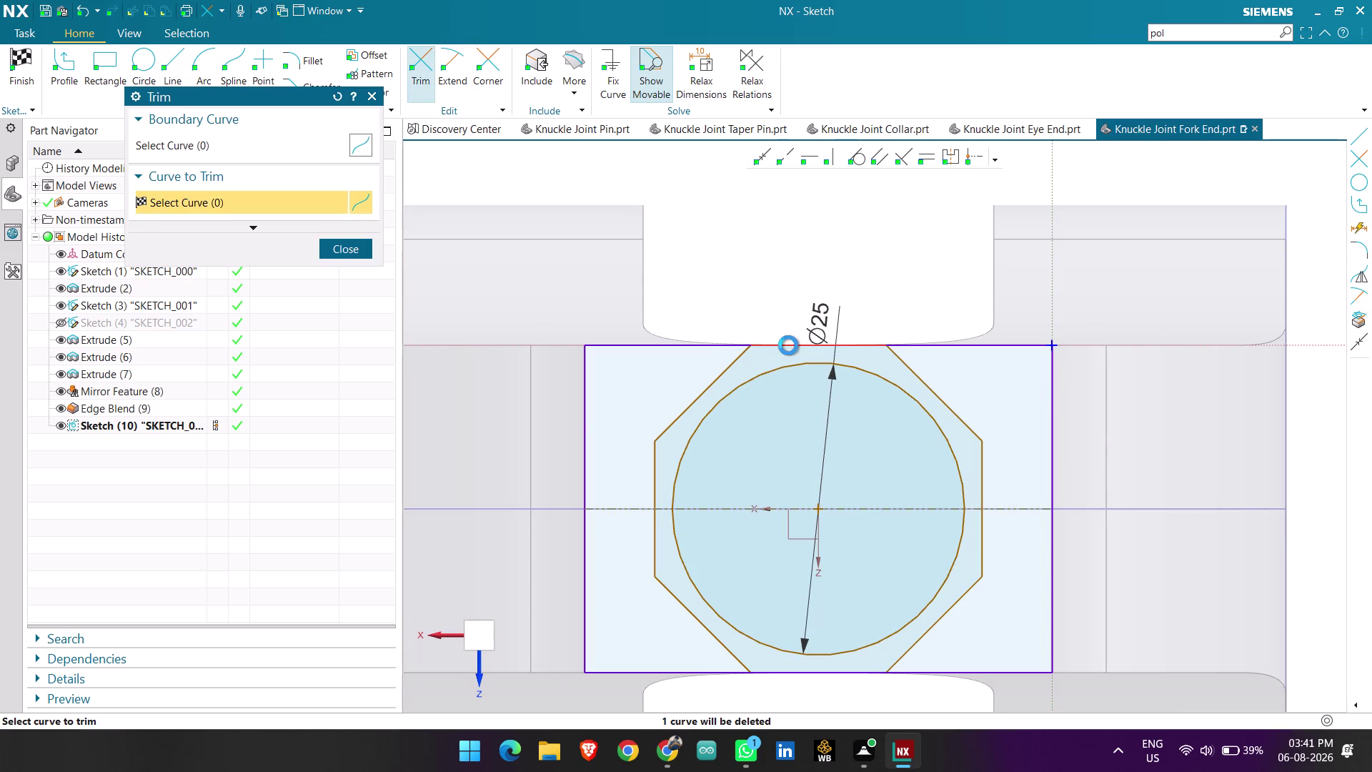
click(688, 403)
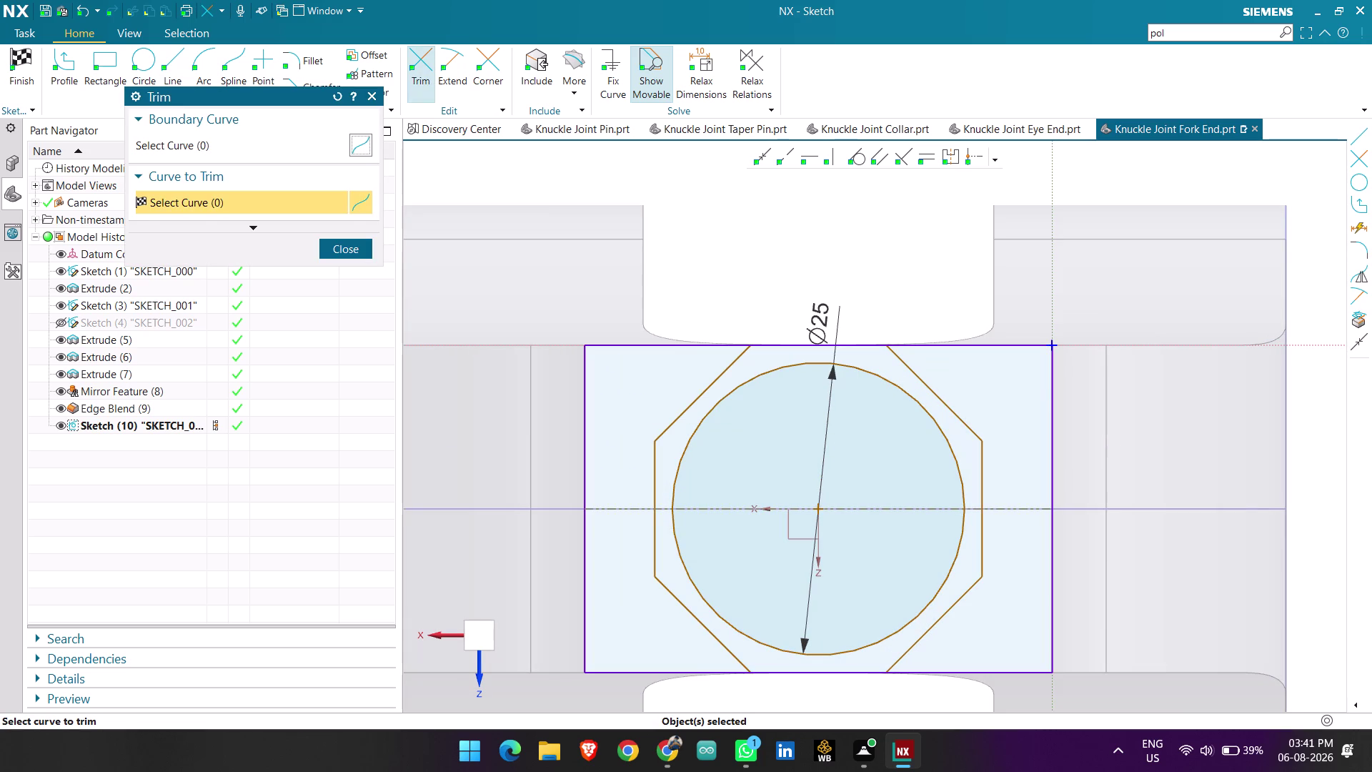
click(782, 347)
click(509, 398)
scroll(down, 3)
click(793, 628)
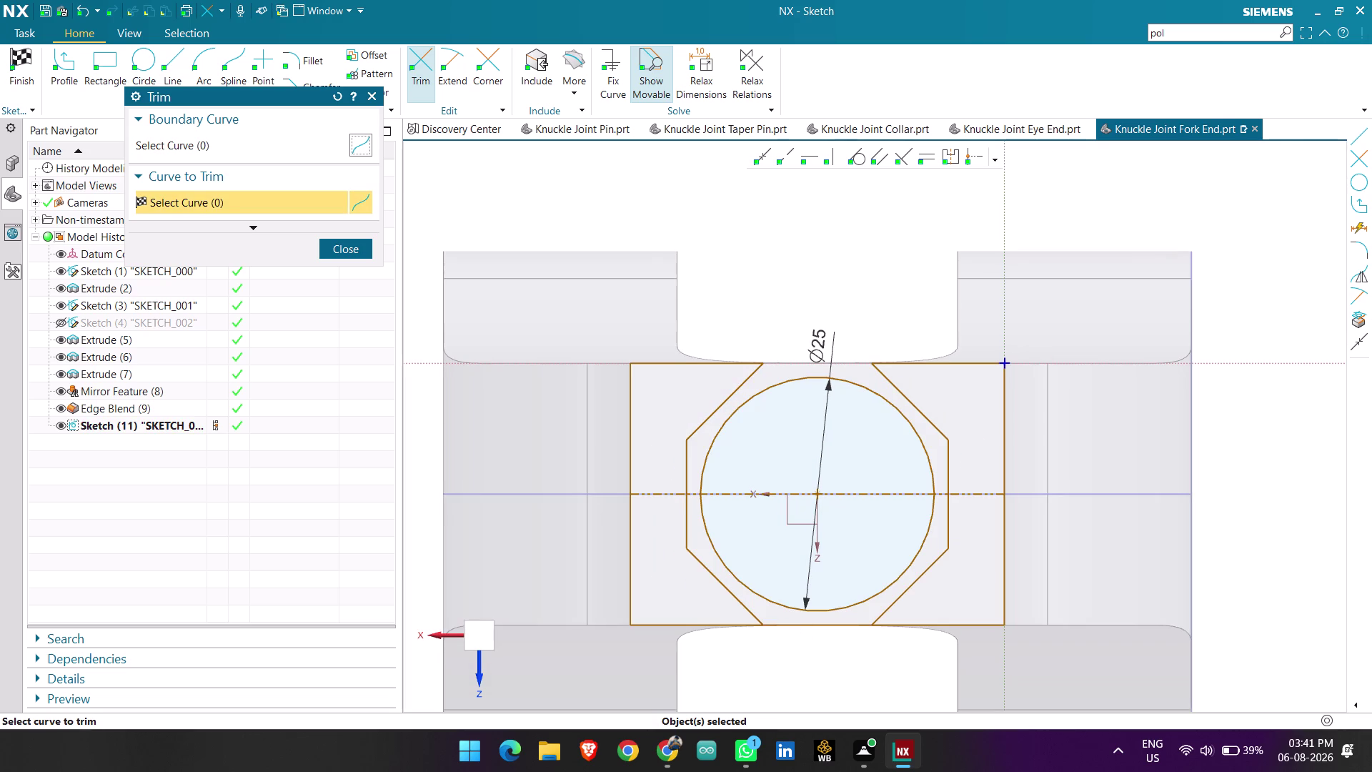
click(796, 628)
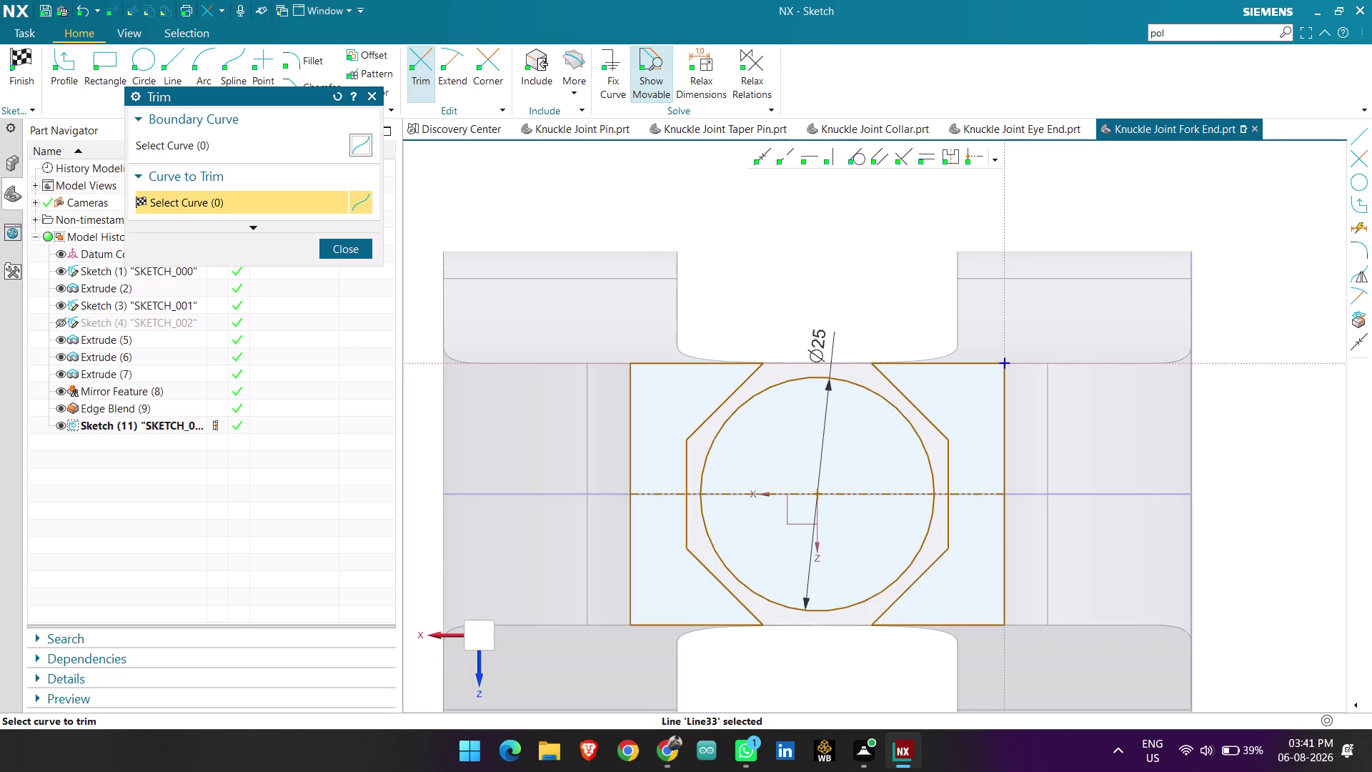
click(361, 247)
Finish the sketch and return to modeling.
scroll(down, 3)
scroll(up, 3)
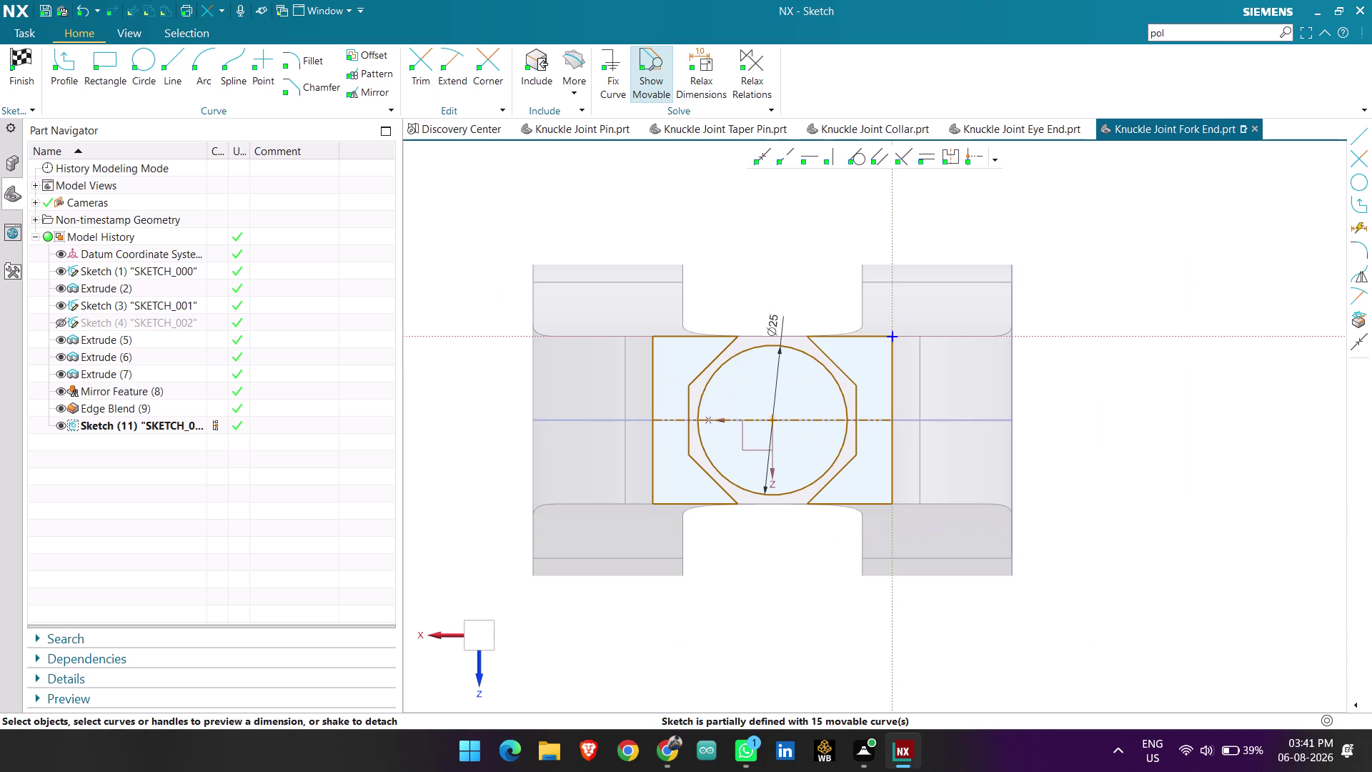
click(17, 60)
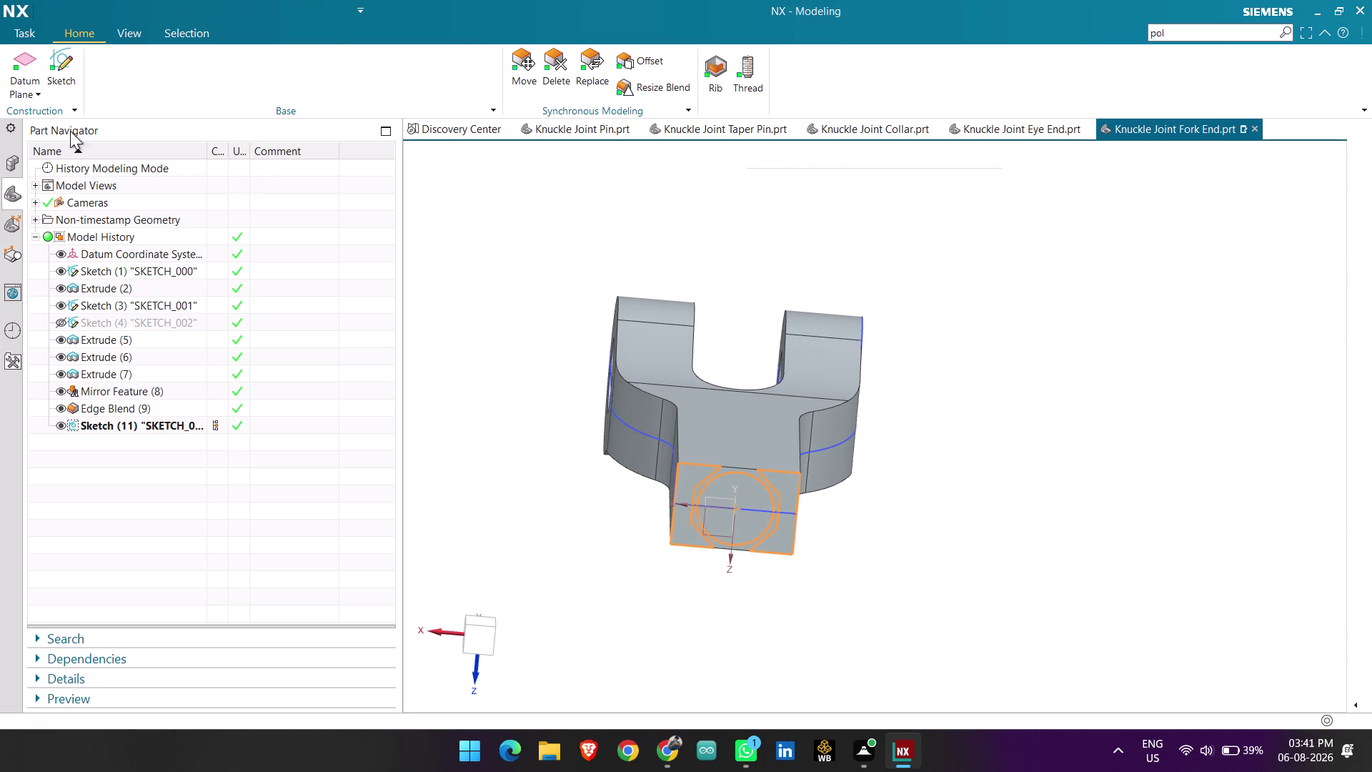
Extrude the Ø25 circle 25 mm from the rod end face, united with the fork body.
click(121, 82)
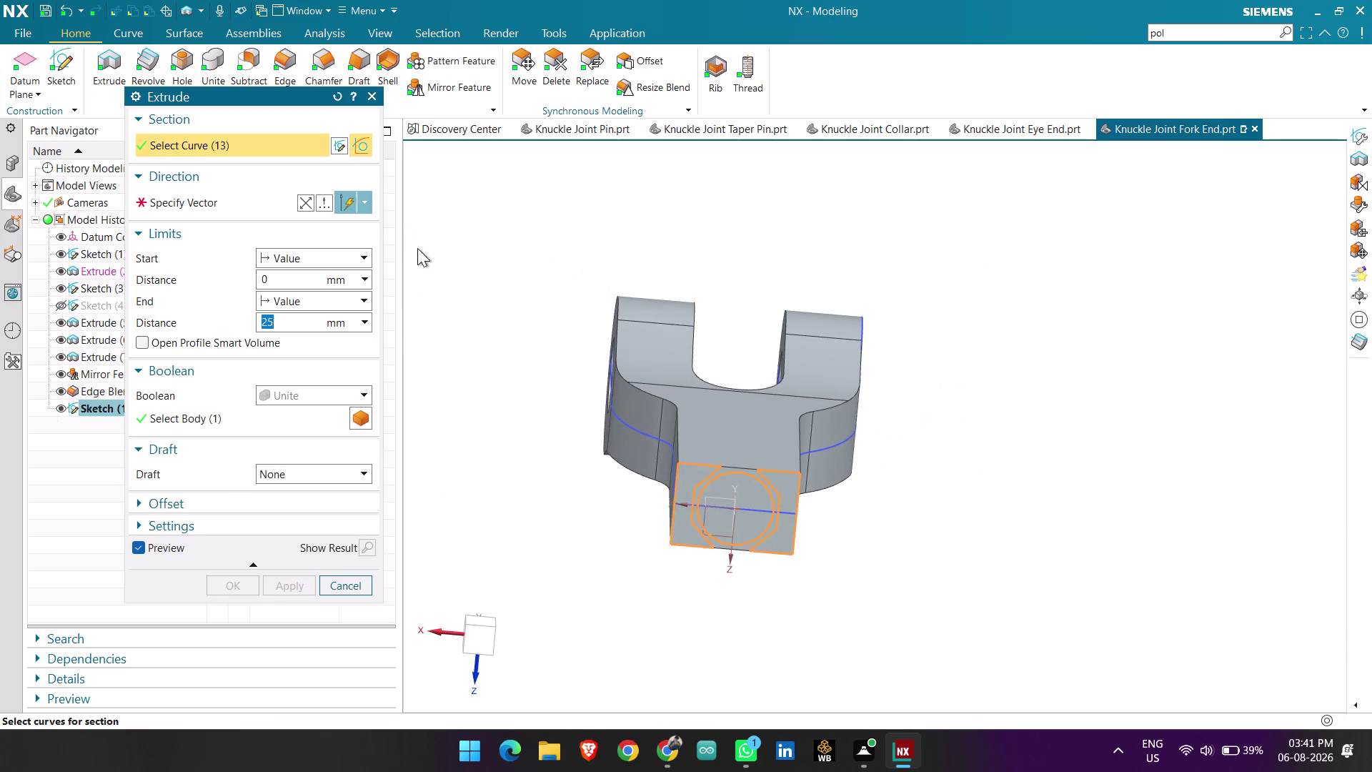
click(537, 228)
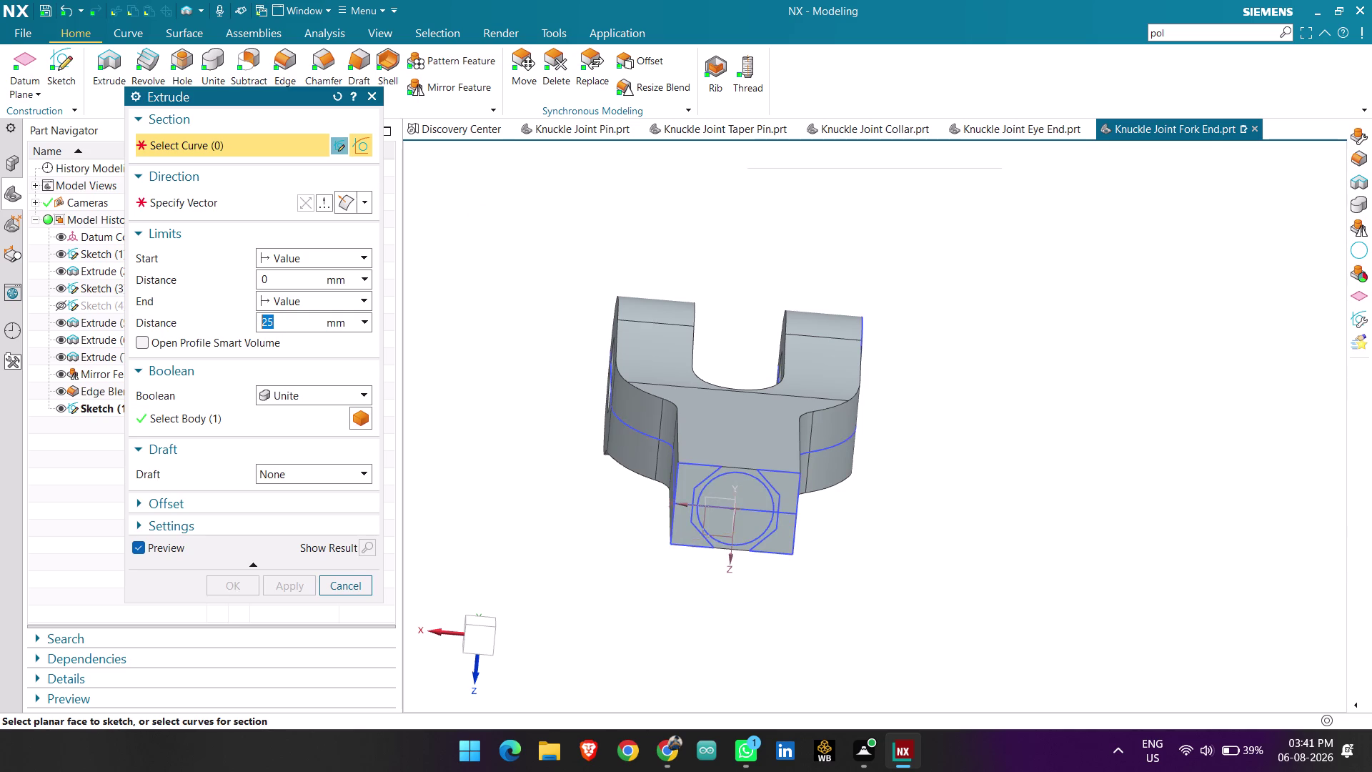
scroll(up, 3)
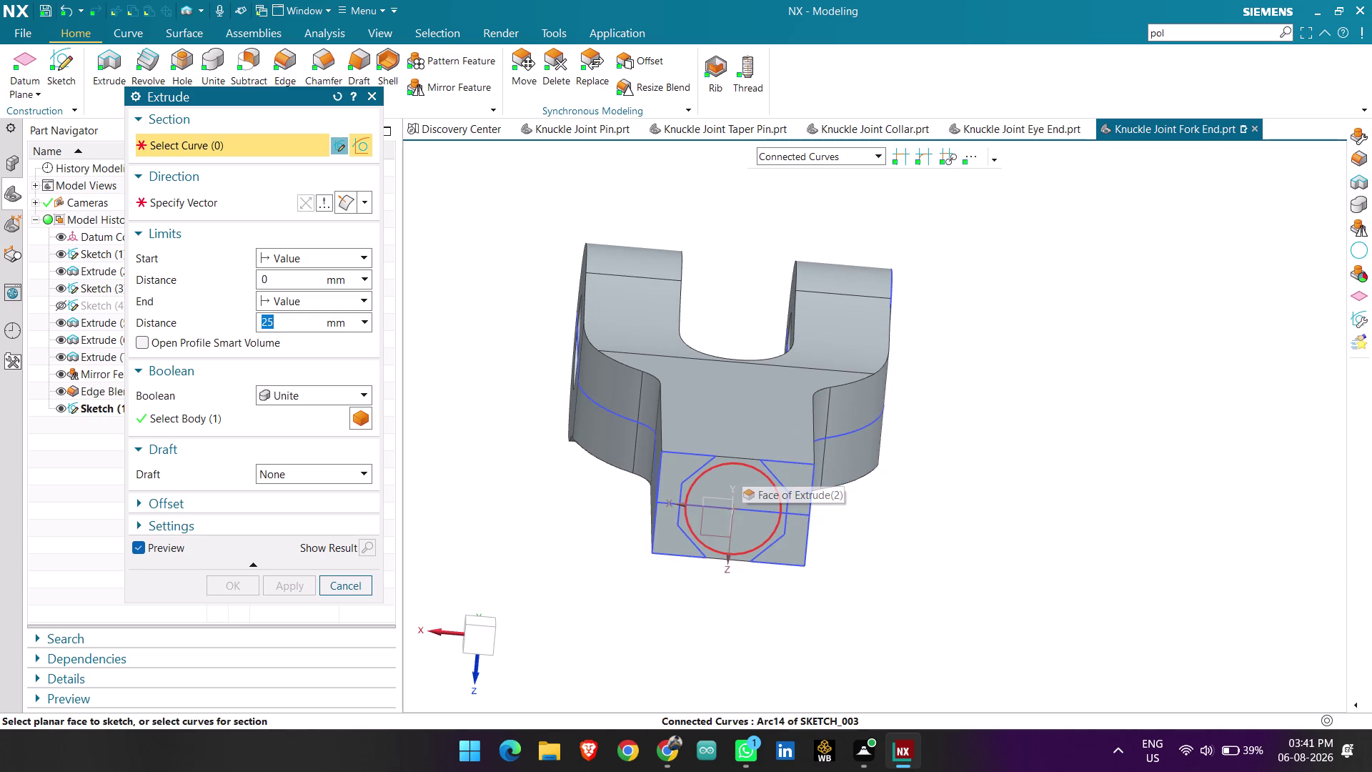
click(746, 465)
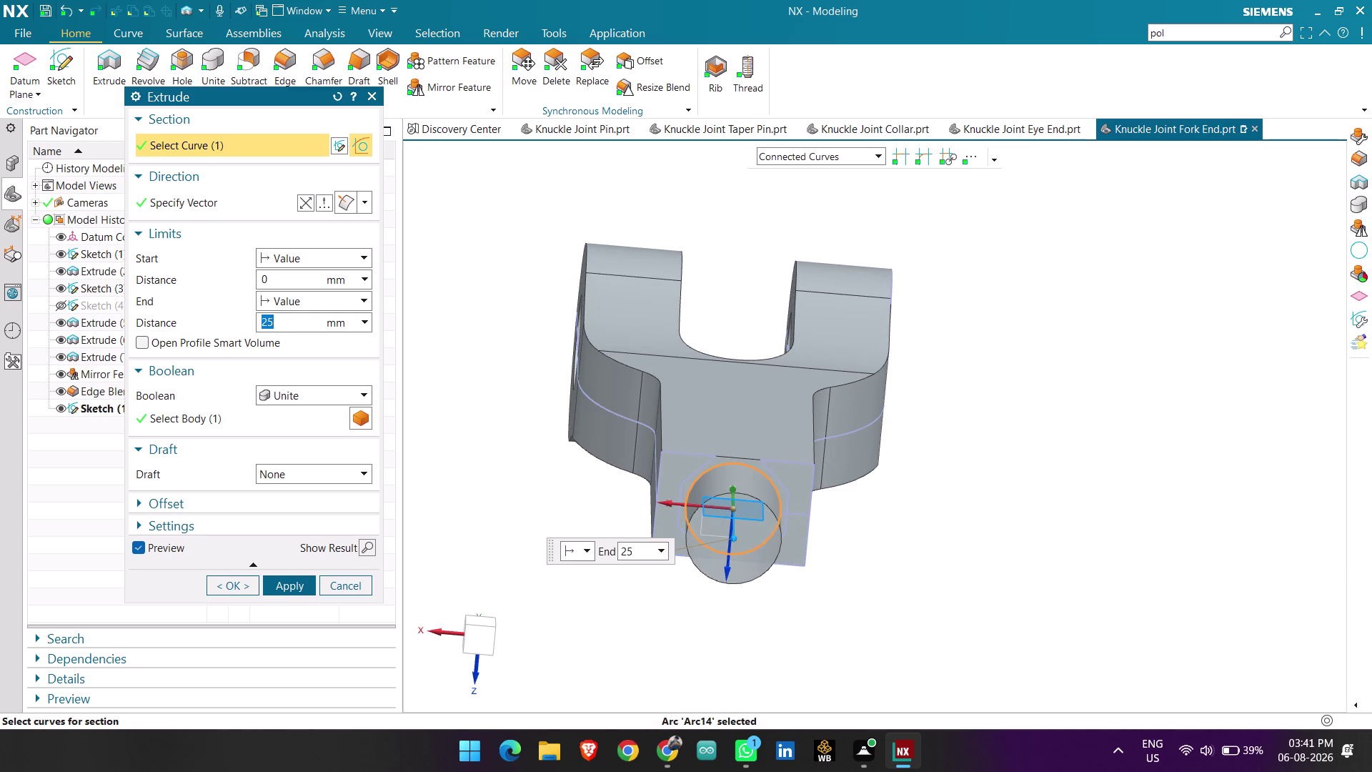
middle_drag(738, 312, 836, 350)
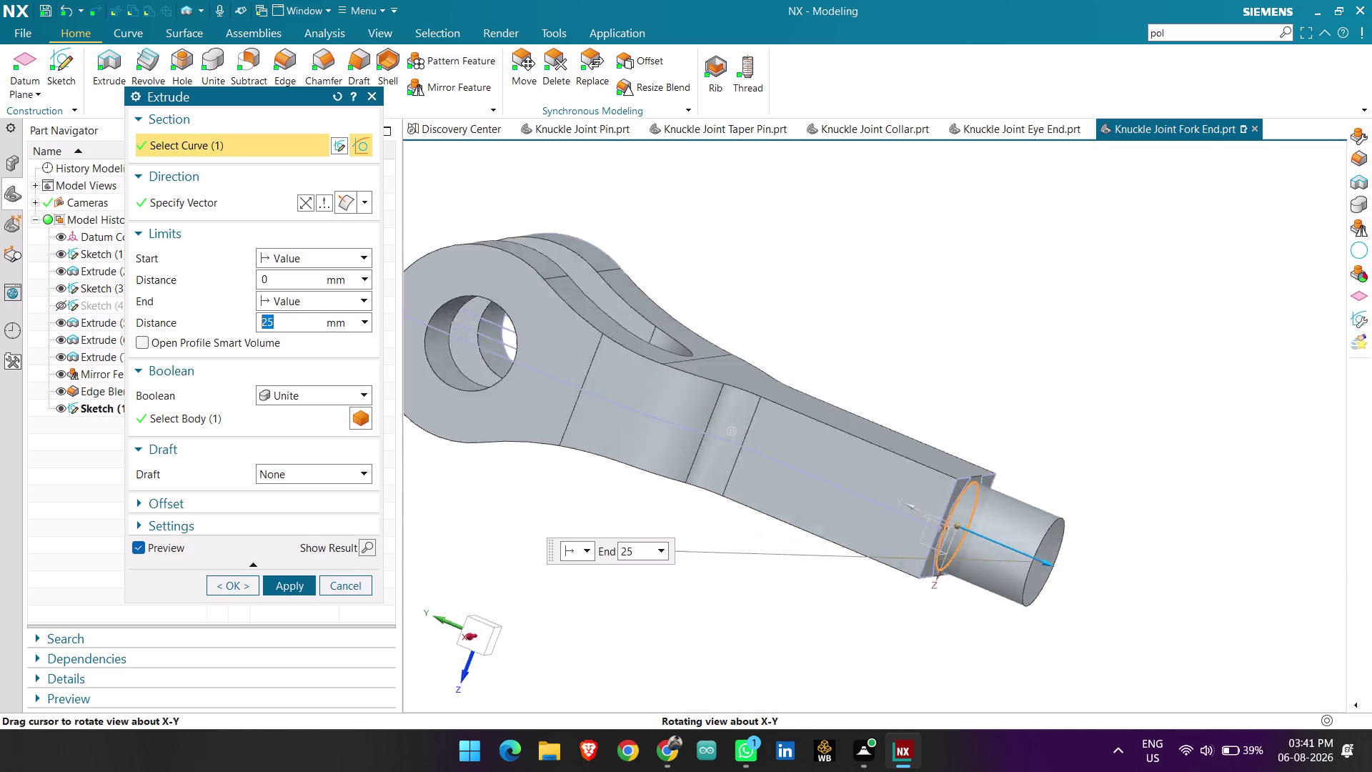
middle_drag(836, 349, 781, 349)
middle_click(781, 349)
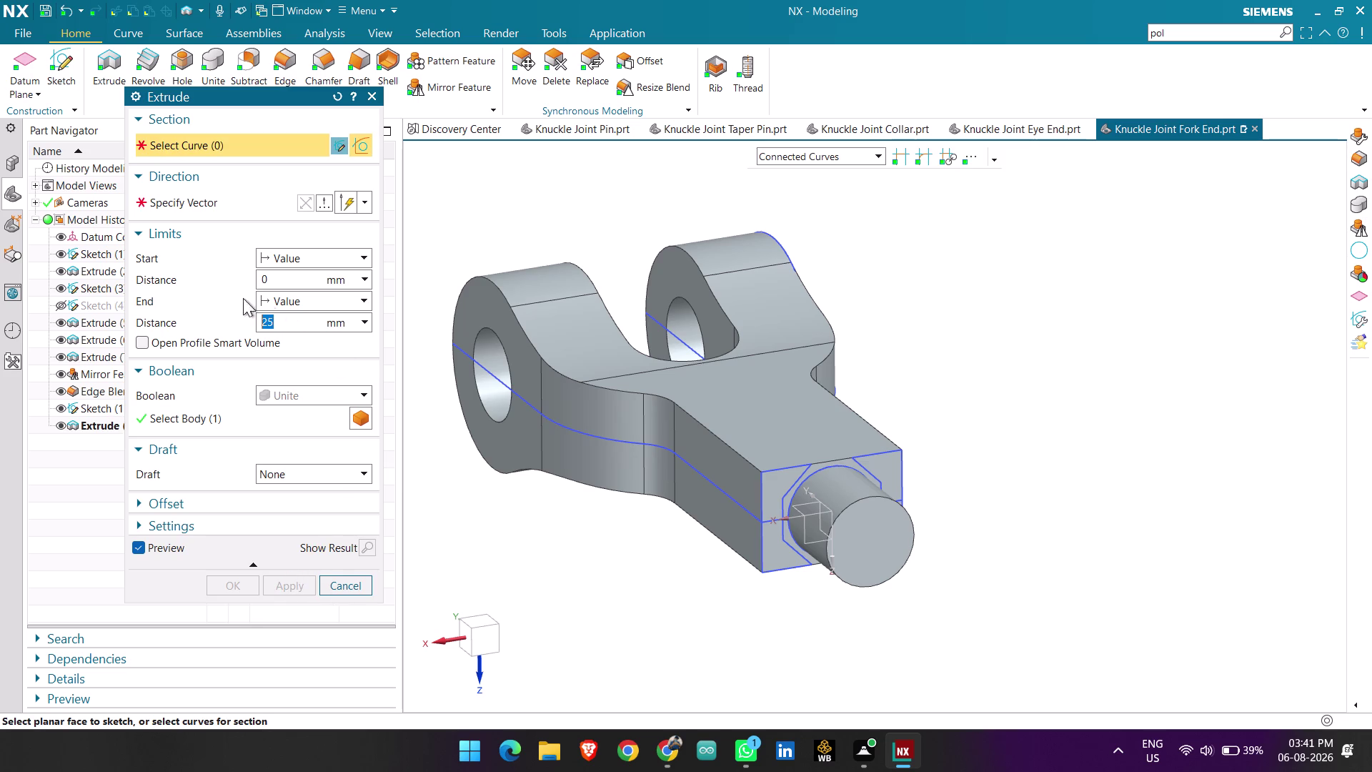
Pick the trimmed hexagonal outline as the section and set the Boolean to Subtract.
scroll(up, 3)
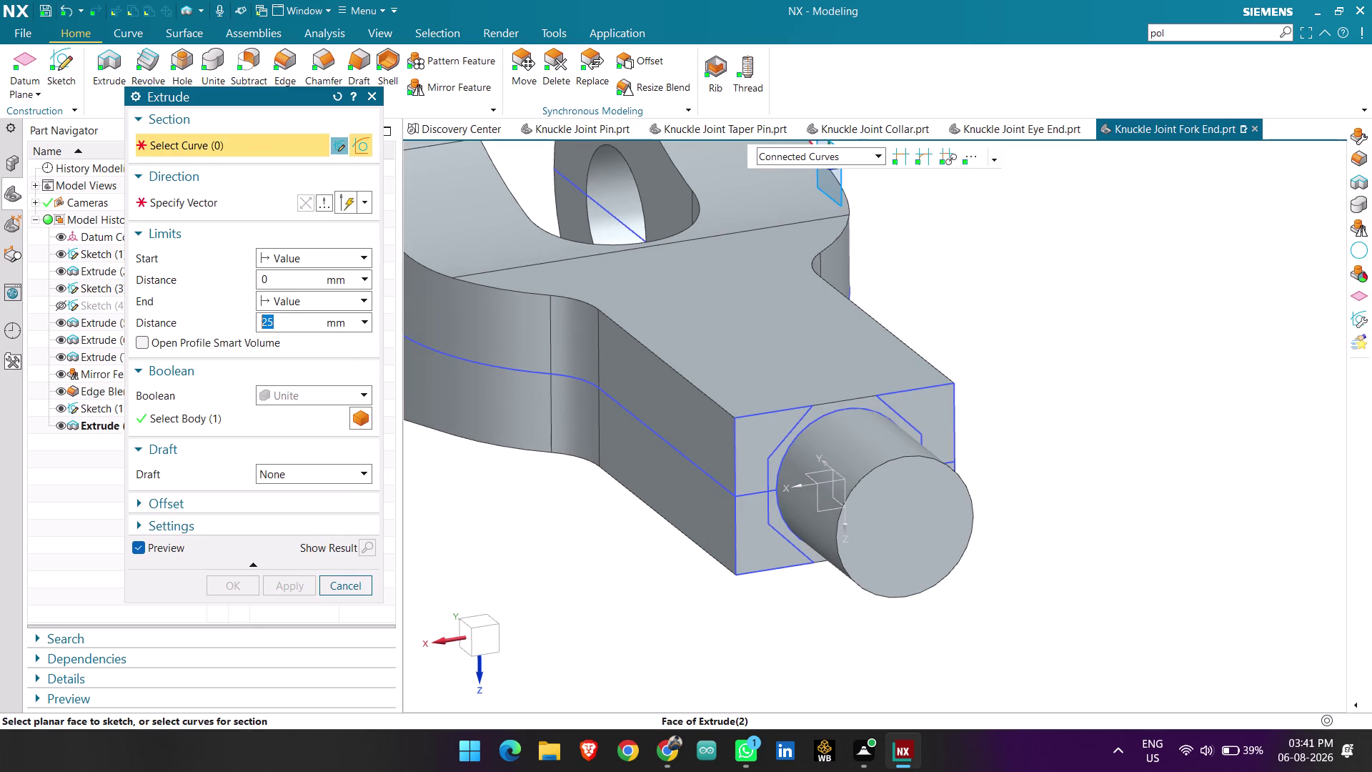
click(788, 434)
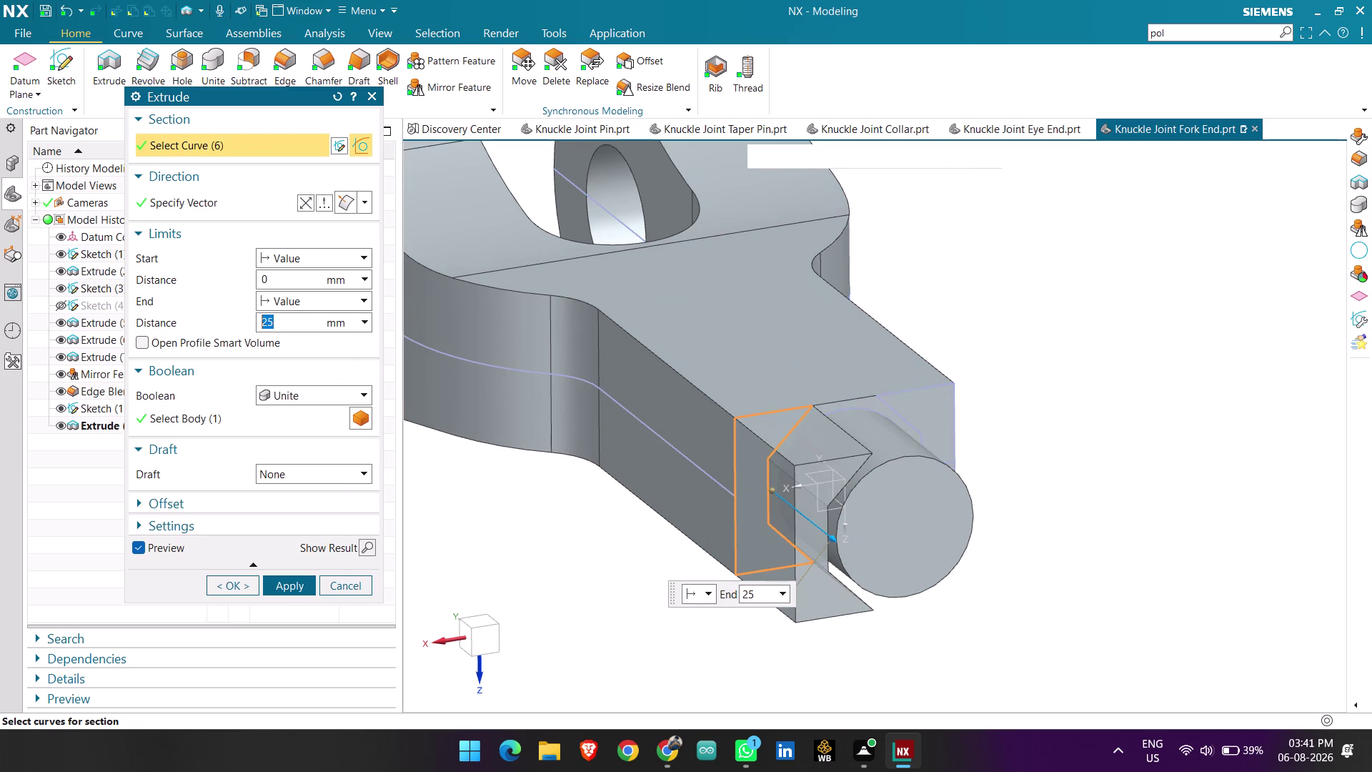
click(910, 422)
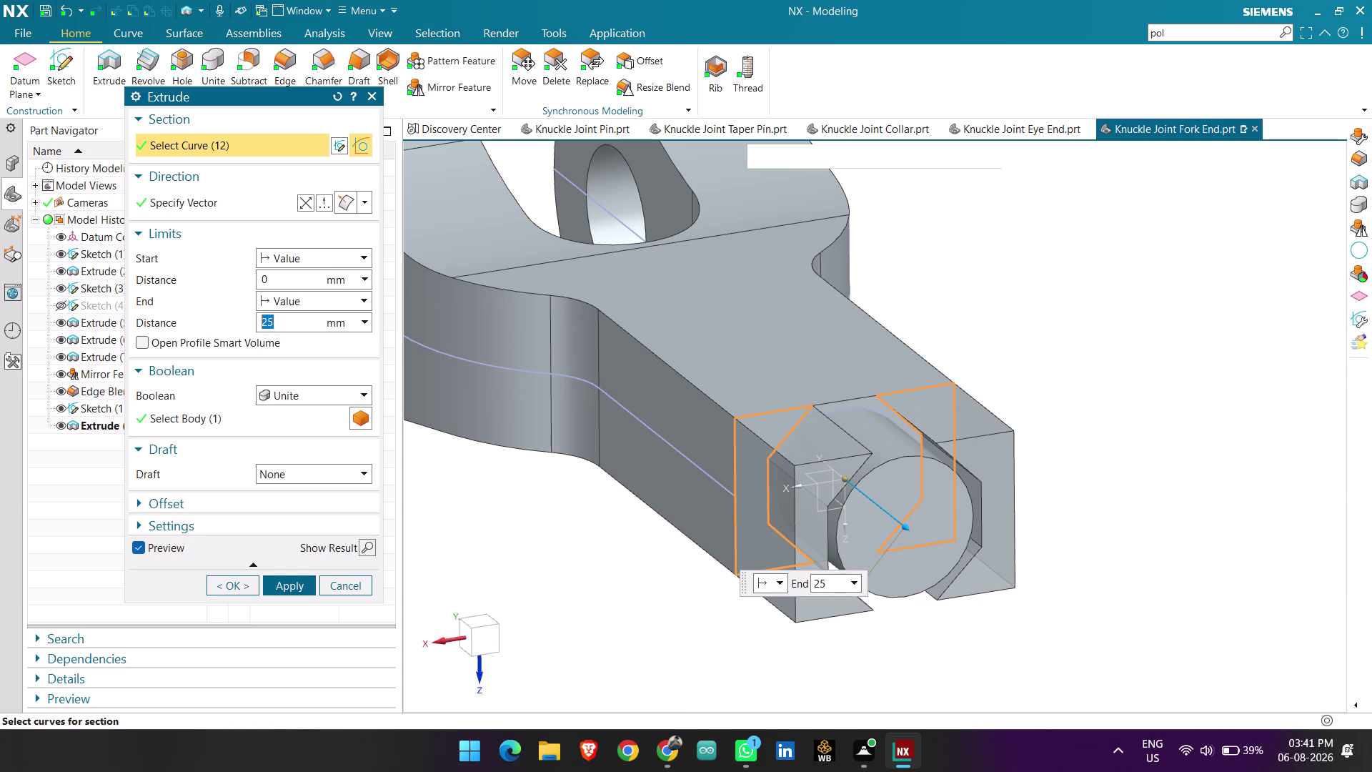
click(304, 211)
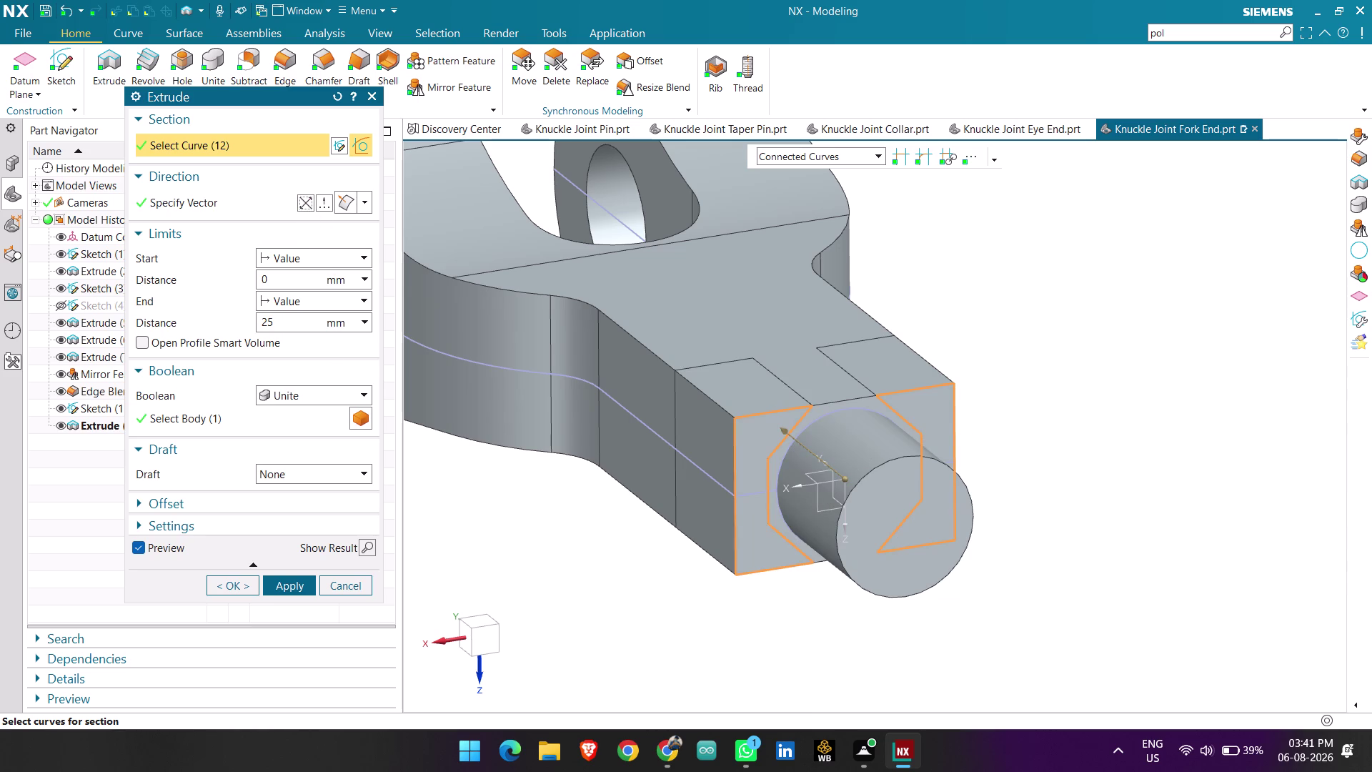
drag(280, 321, 178, 318)
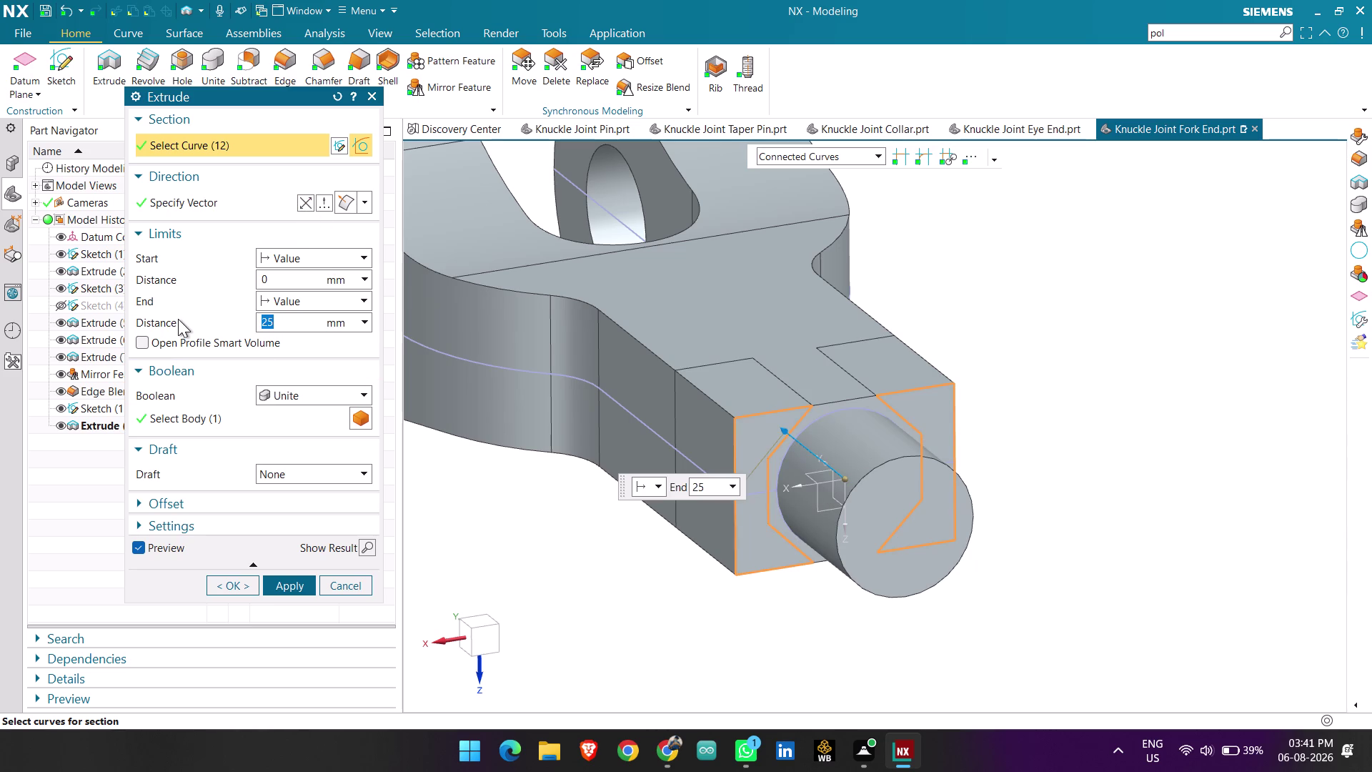
click(277, 387)
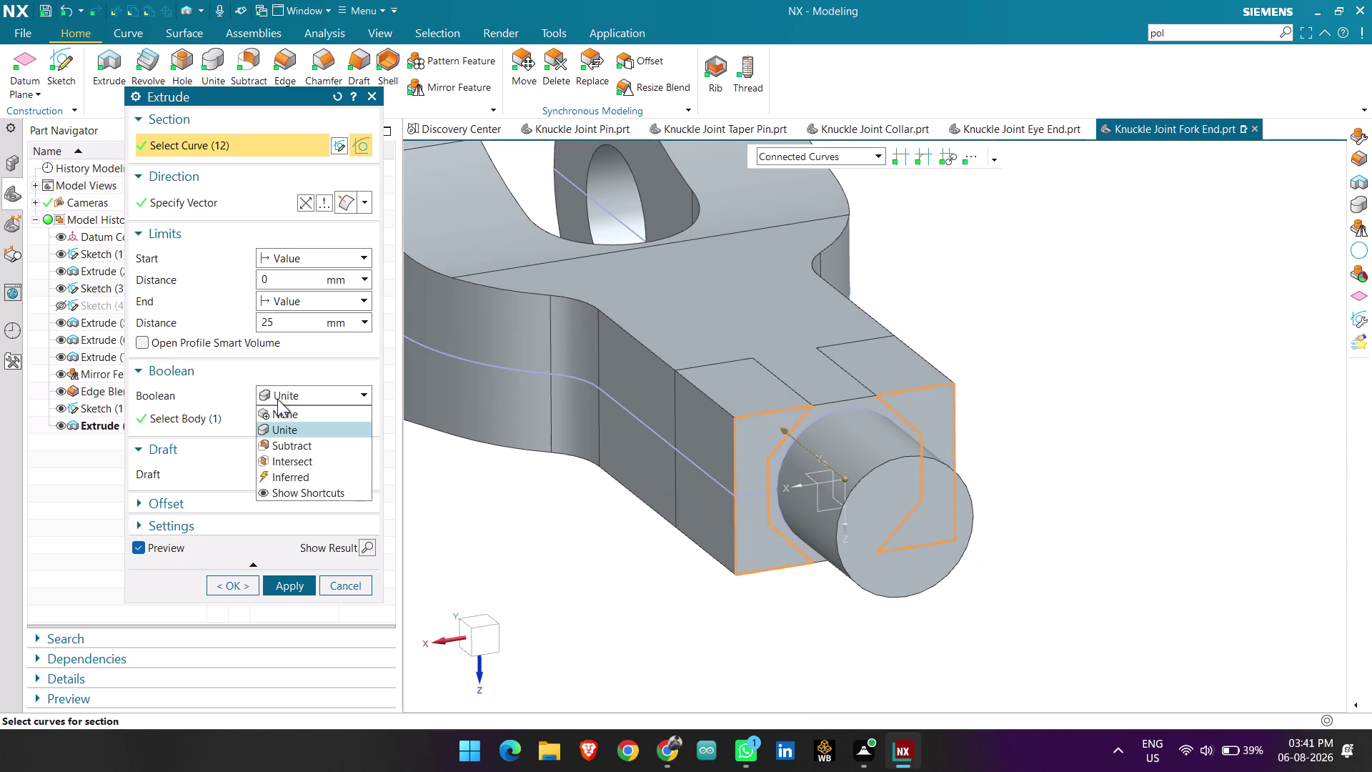
click(285, 440)
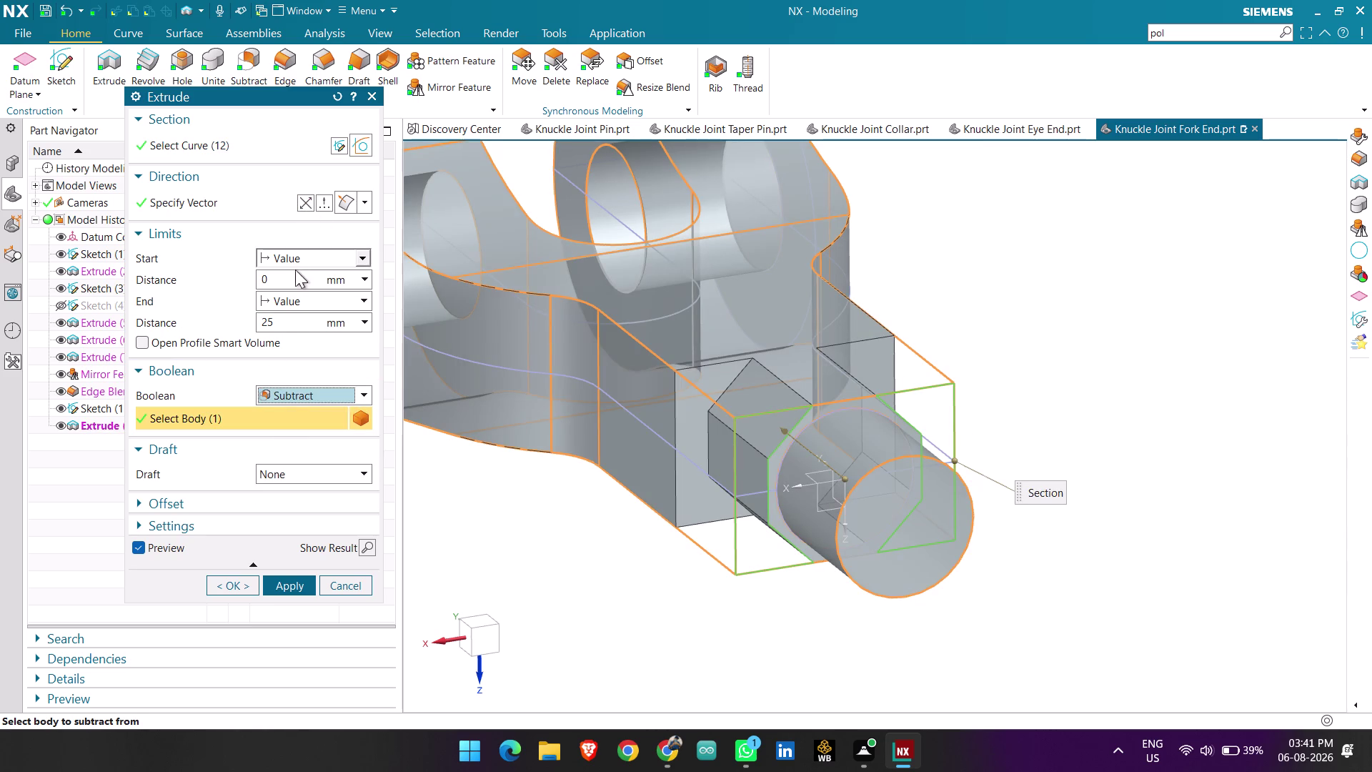
Set the cut depth to 40 mm and finish the cut as Extrude (12).
scroll(down, 3)
middle_drag(616, 484, 629, 477)
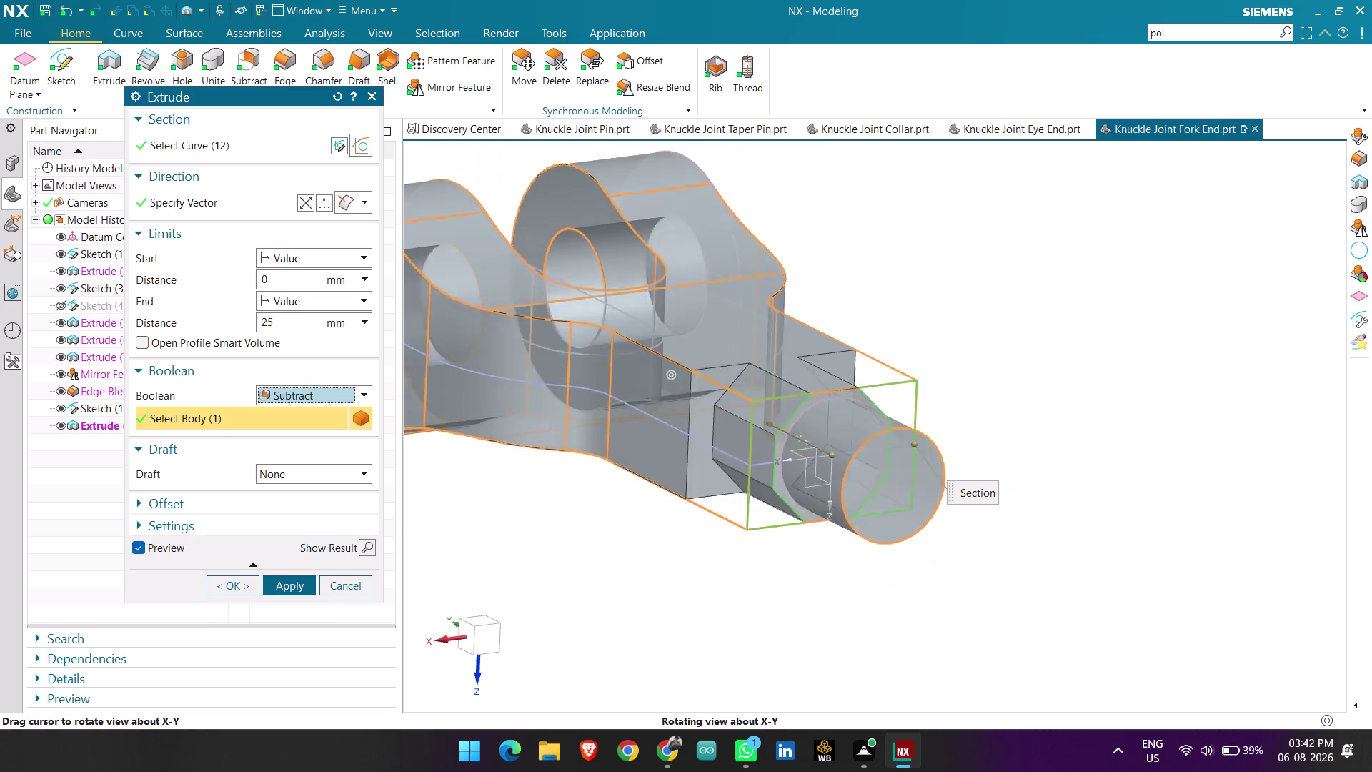
middle_drag(630, 476, 655, 475)
drag(285, 321, 252, 321)
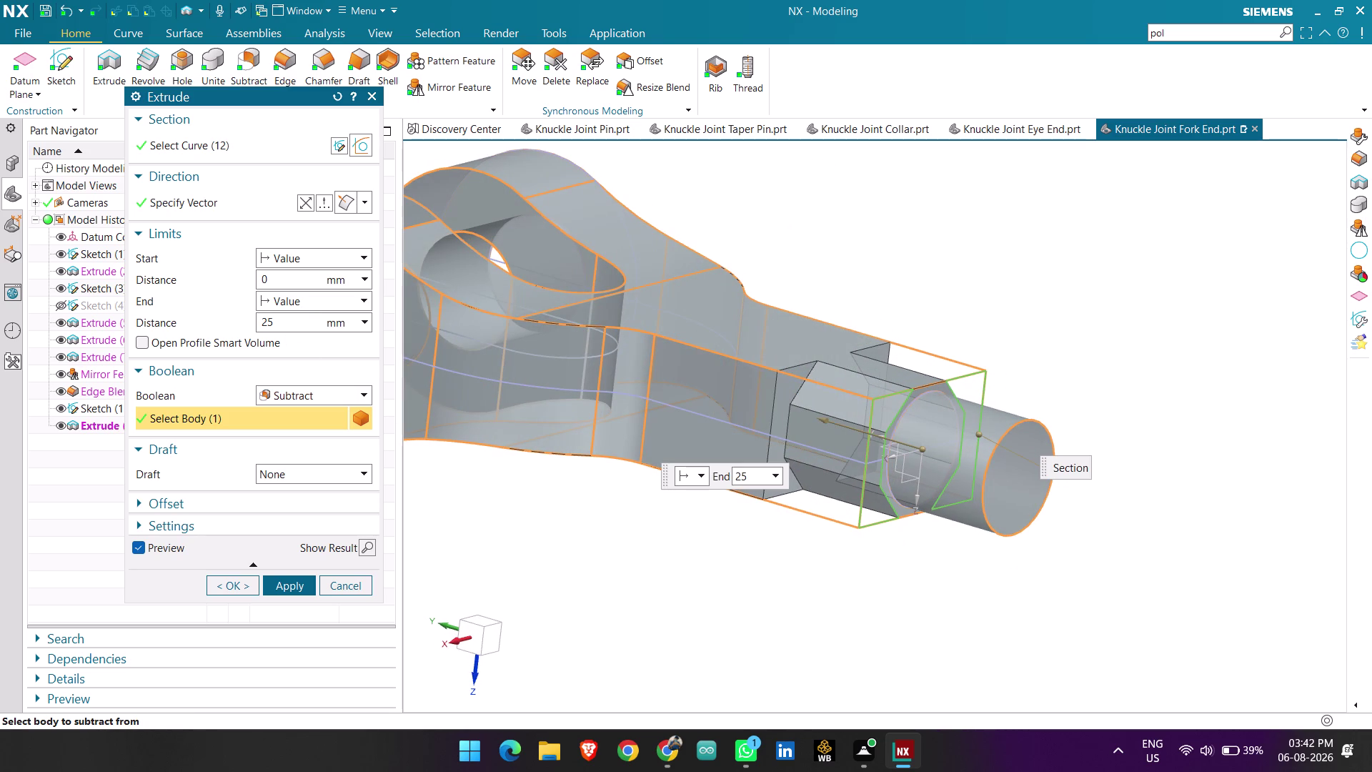
drag(252, 321, 208, 318)
key(BackSpace)
key(4)
key(0)
key(Return)
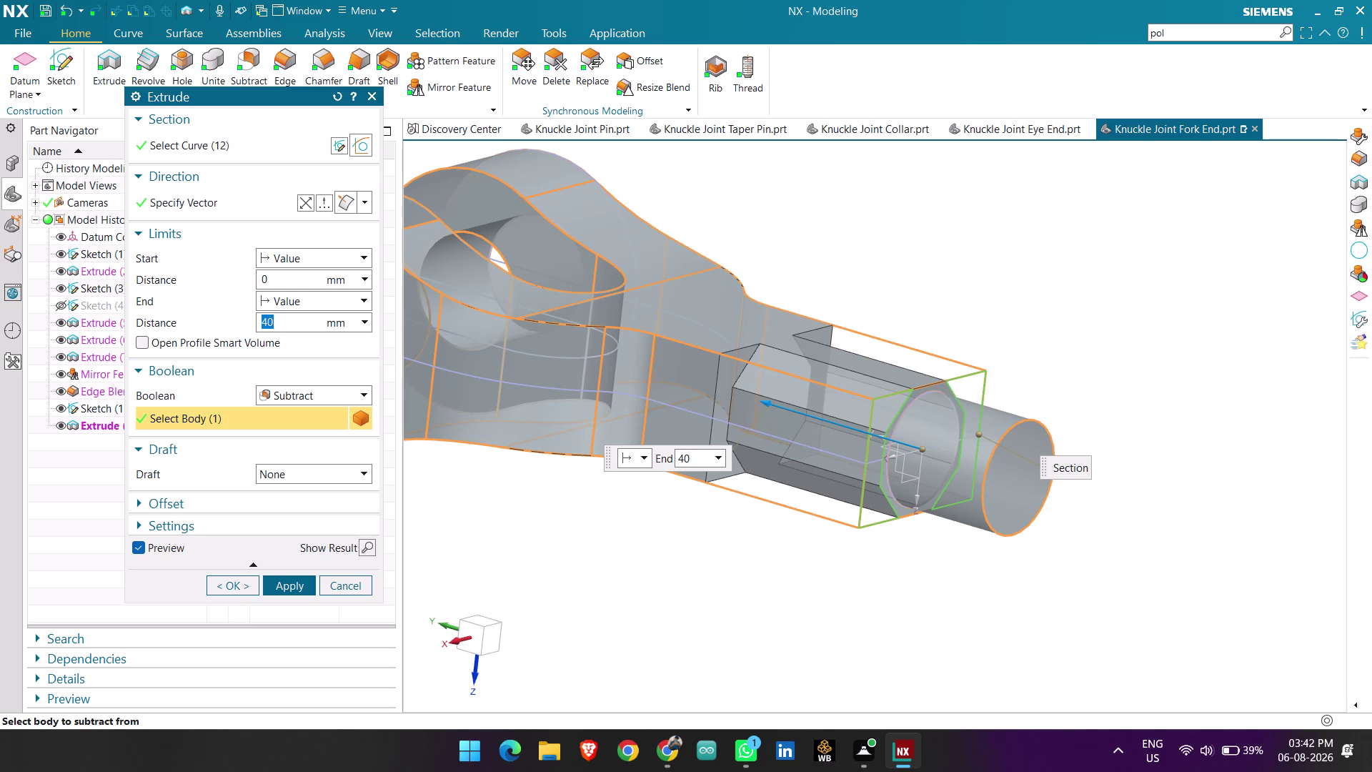
click(242, 583)
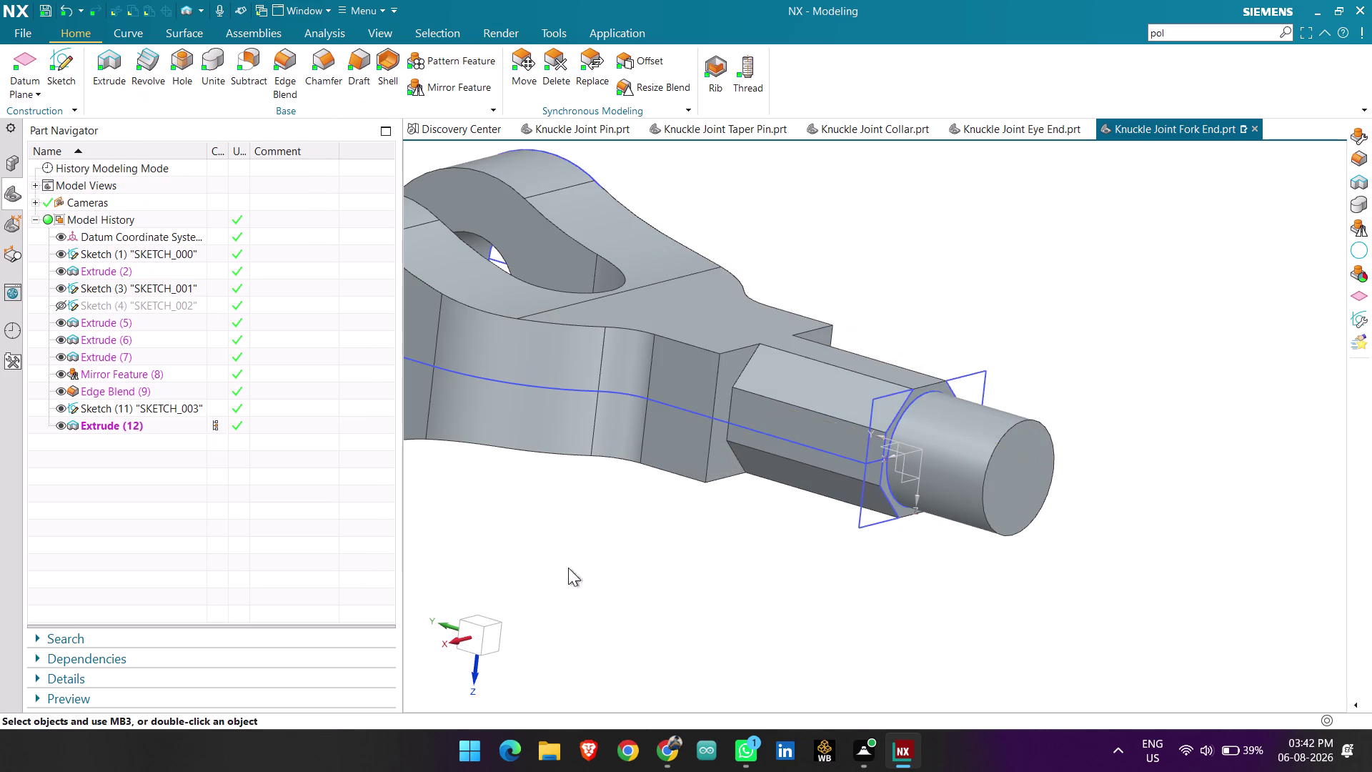
Hide the curves of the three sketches in the Part Navigator.
middle_drag(705, 567, 688, 573)
scroll(down, 3)
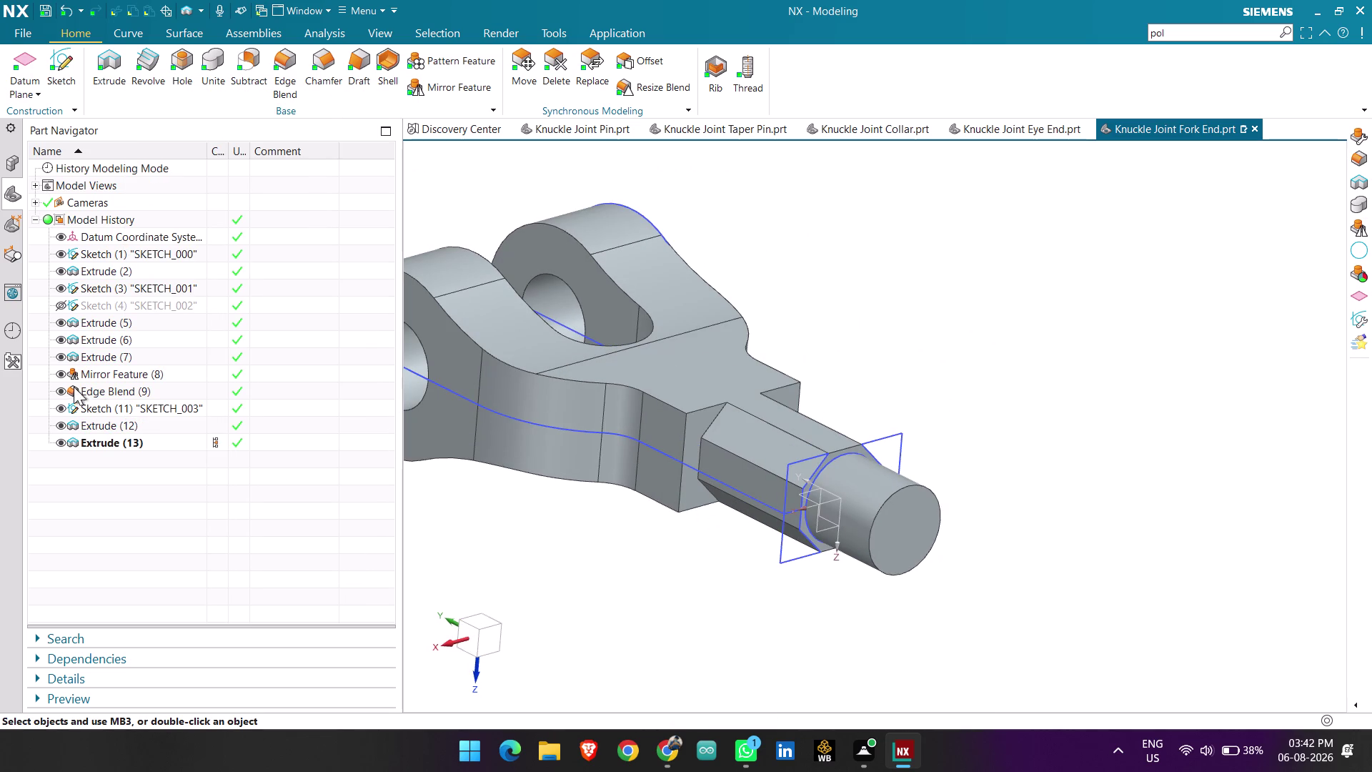
click(58, 407)
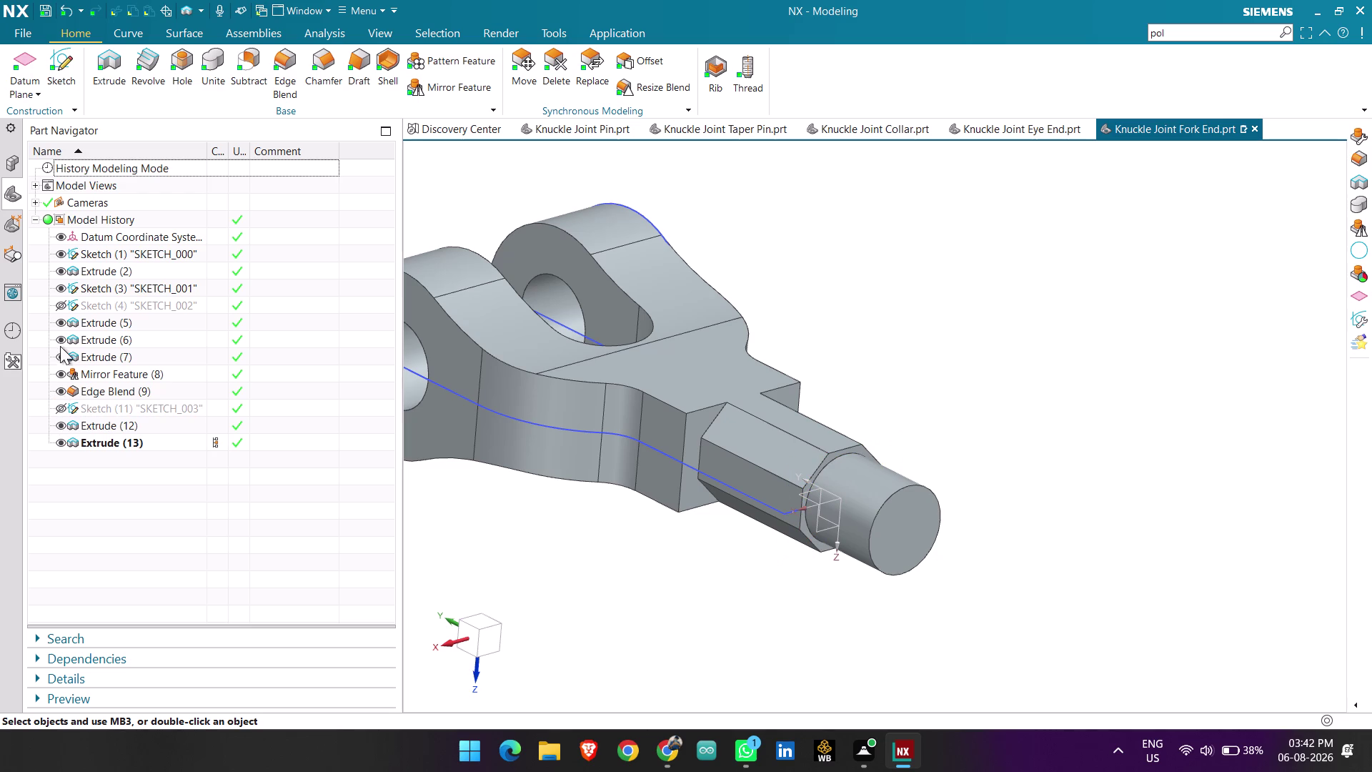
click(61, 289)
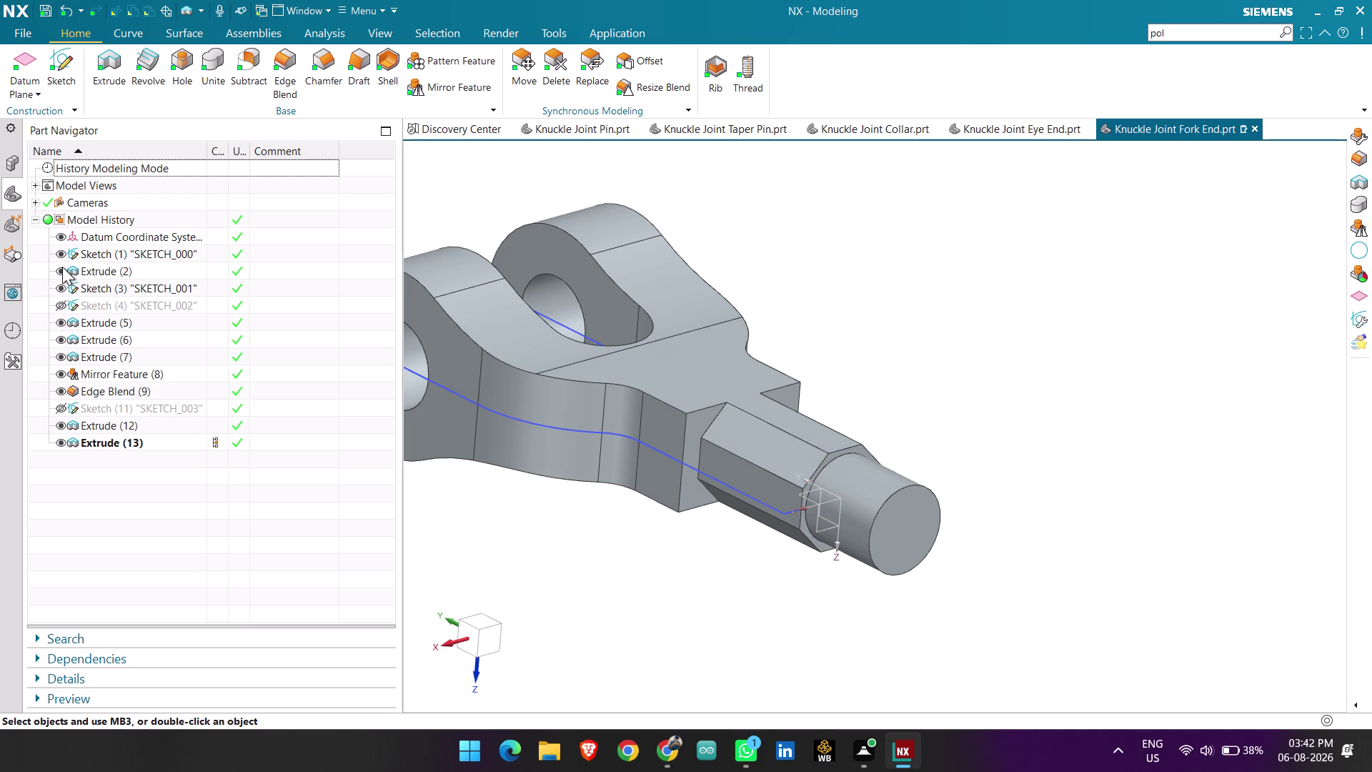
click(59, 253)
scroll(down, 3)
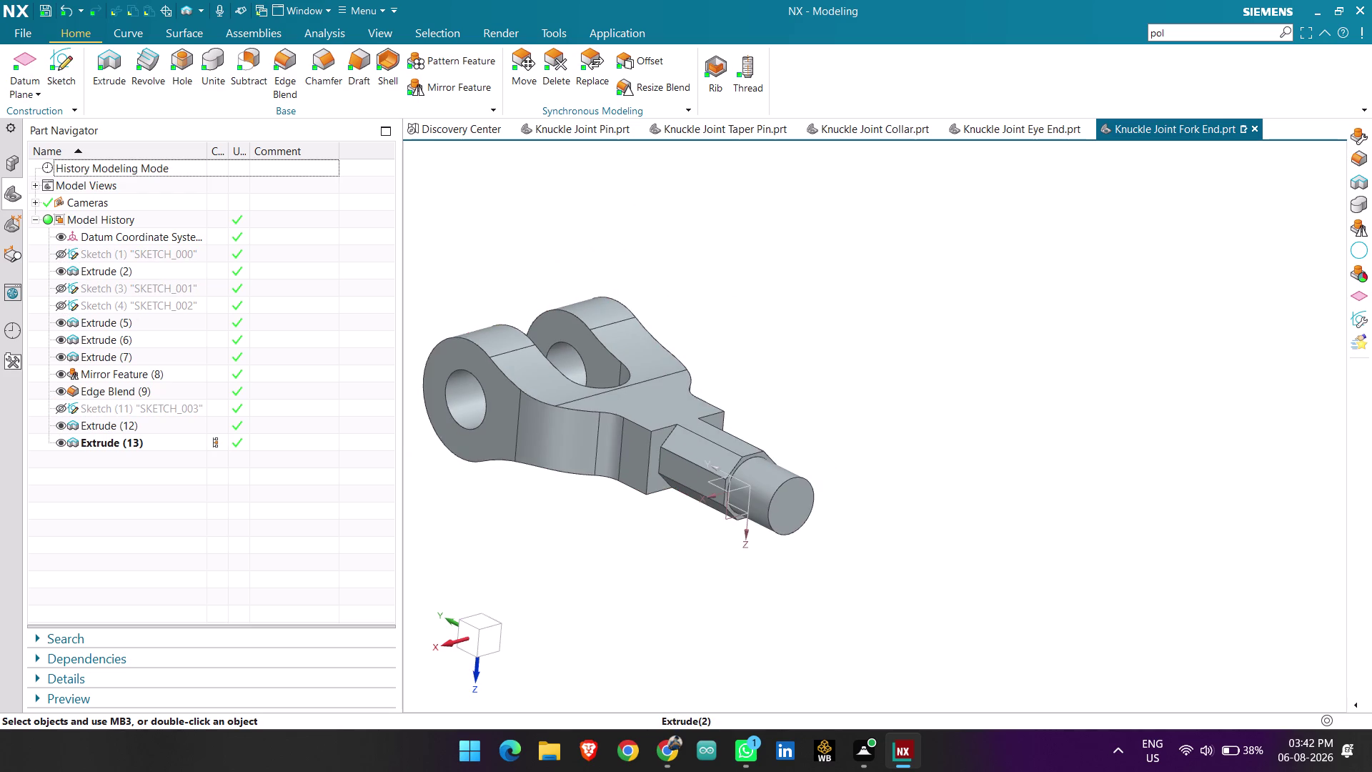
Orbit the solid to inspect the fork eyes, slot and hexagonal rod end.
middle_drag(896, 448, 855, 465)
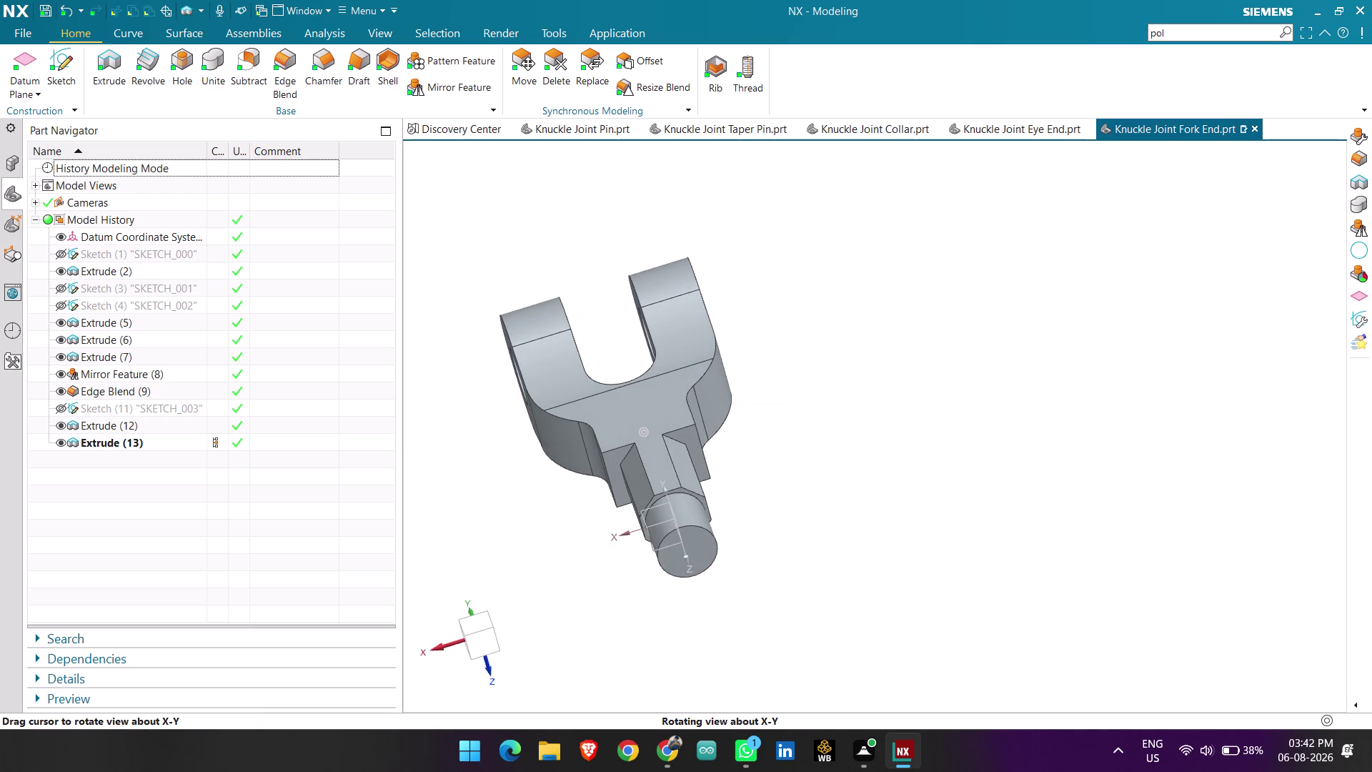
middle_drag(855, 465, 863, 456)
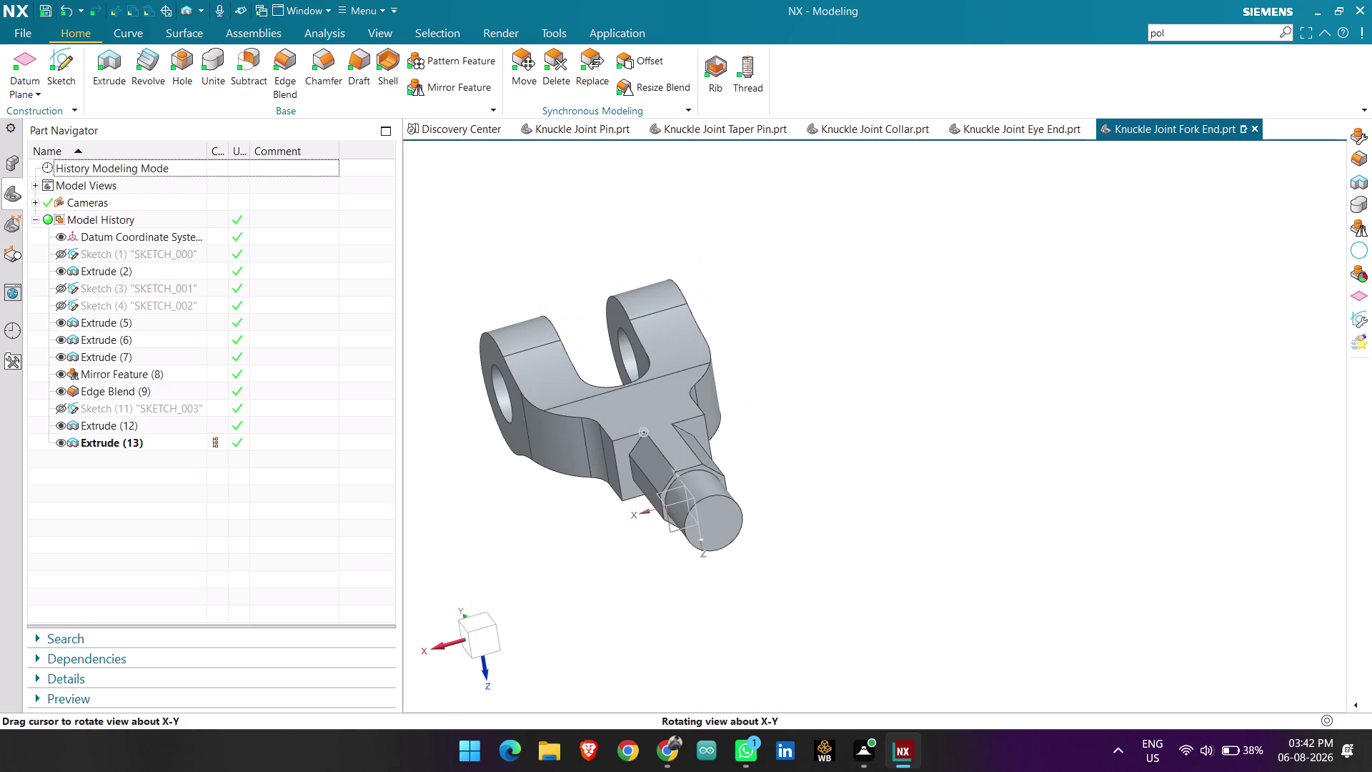
middle_drag(863, 456, 926, 417)
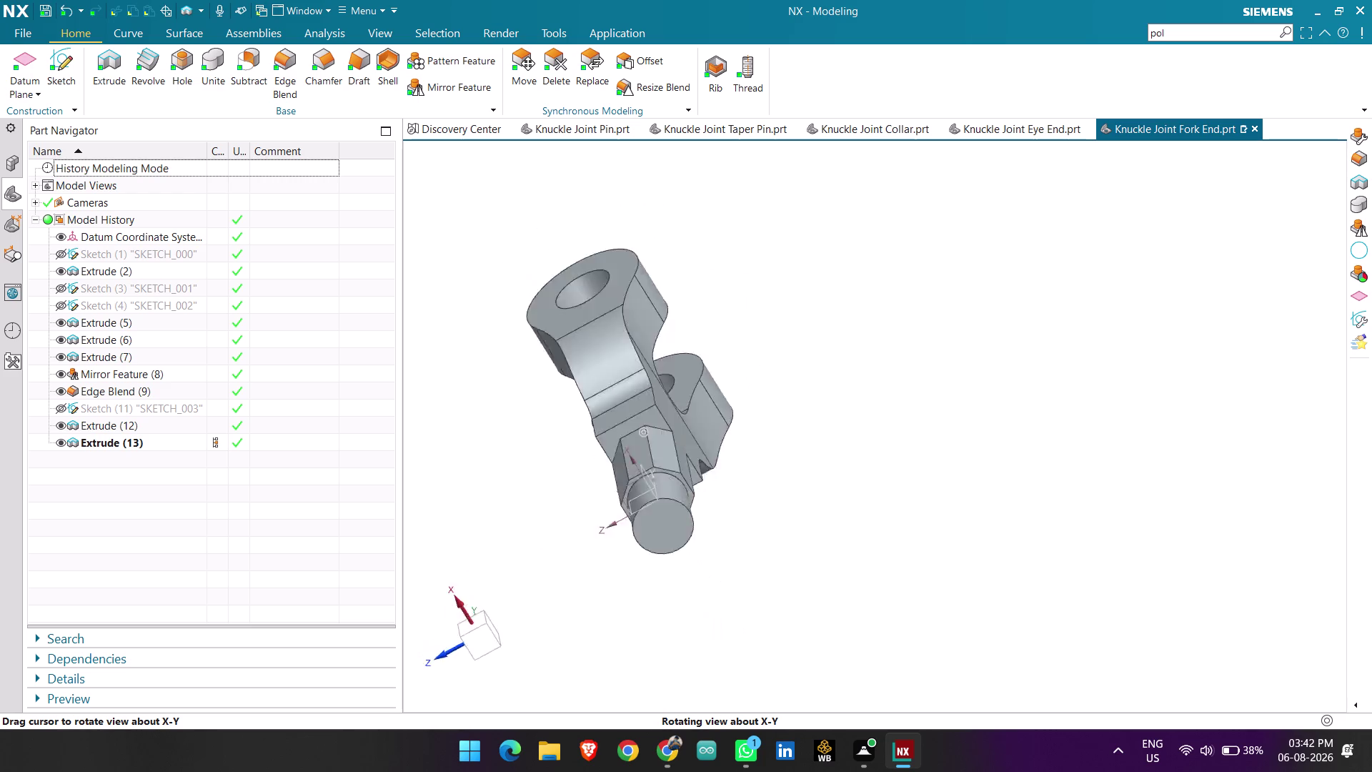
middle_drag(927, 417, 917, 457)
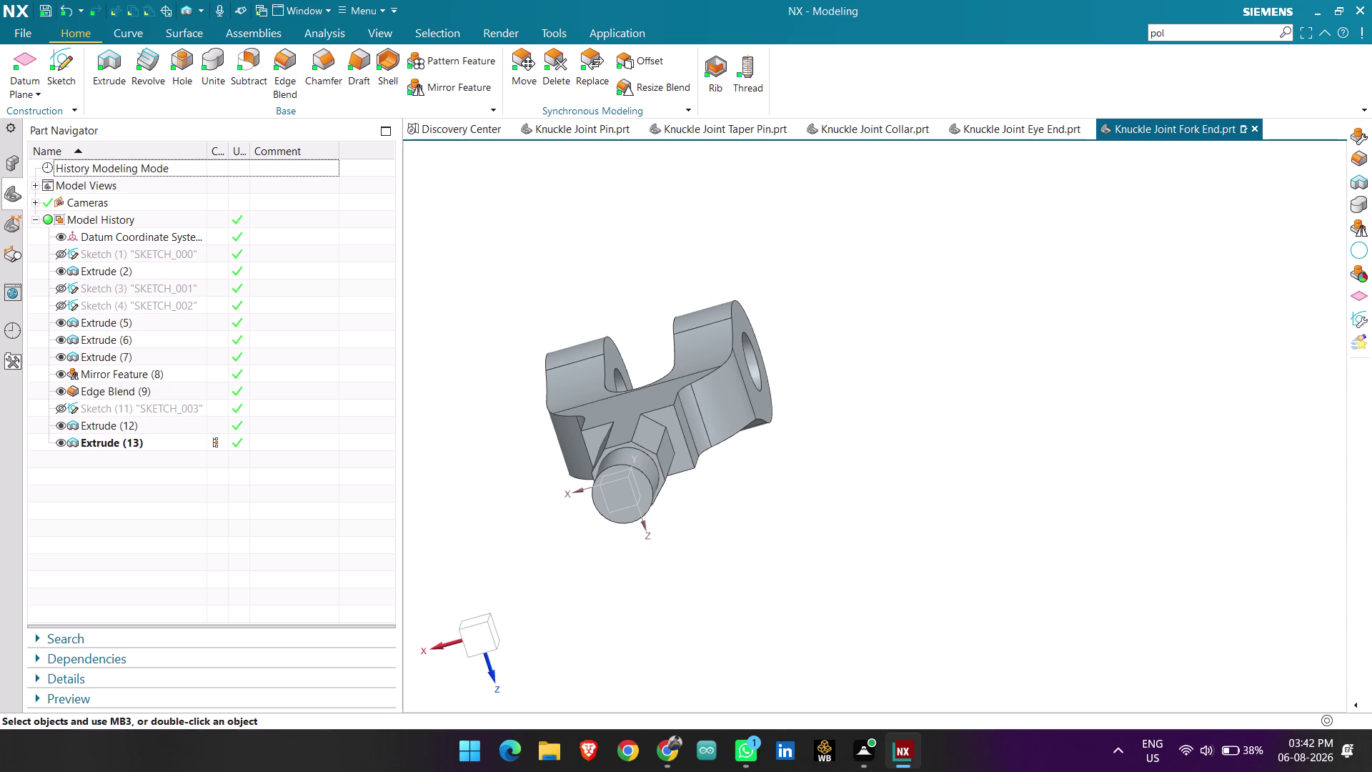
middle_drag(691, 417, 752, 438)
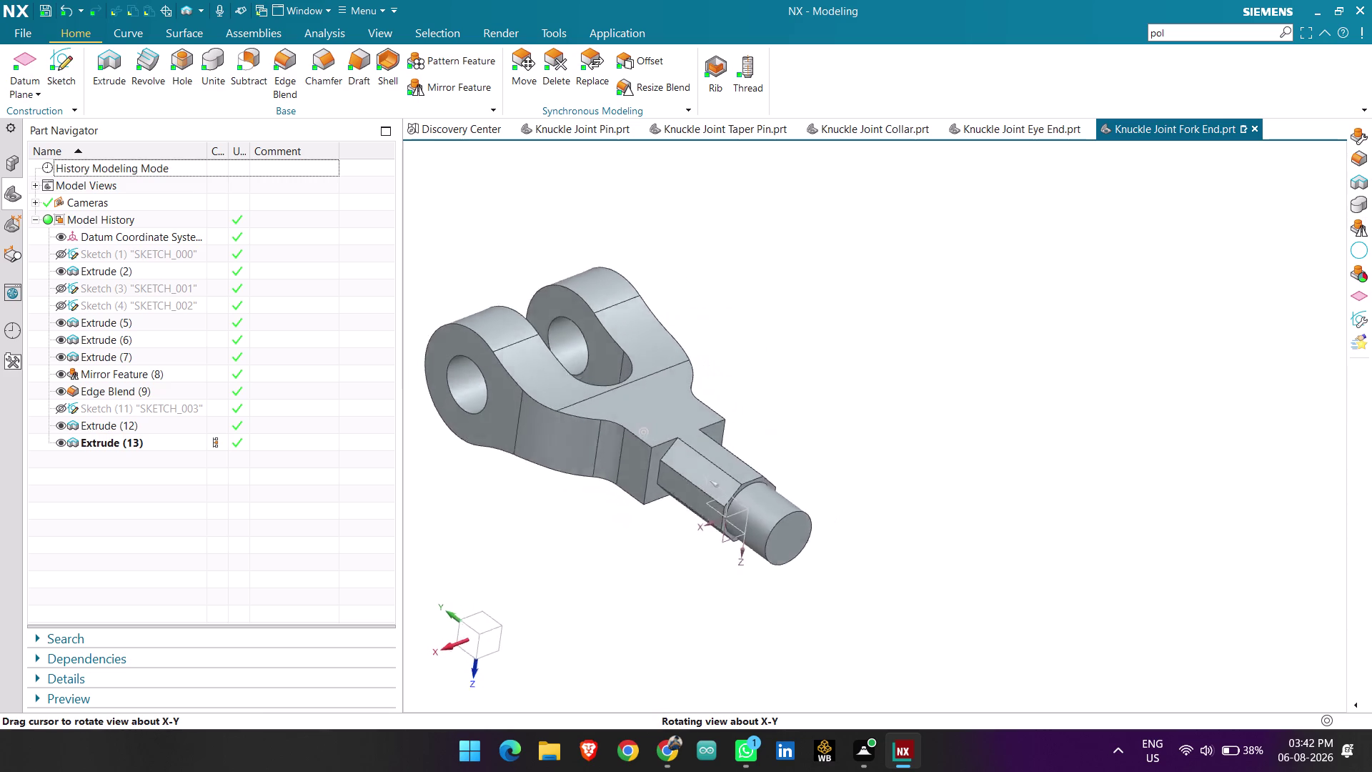
middle_drag(753, 437, 731, 447)
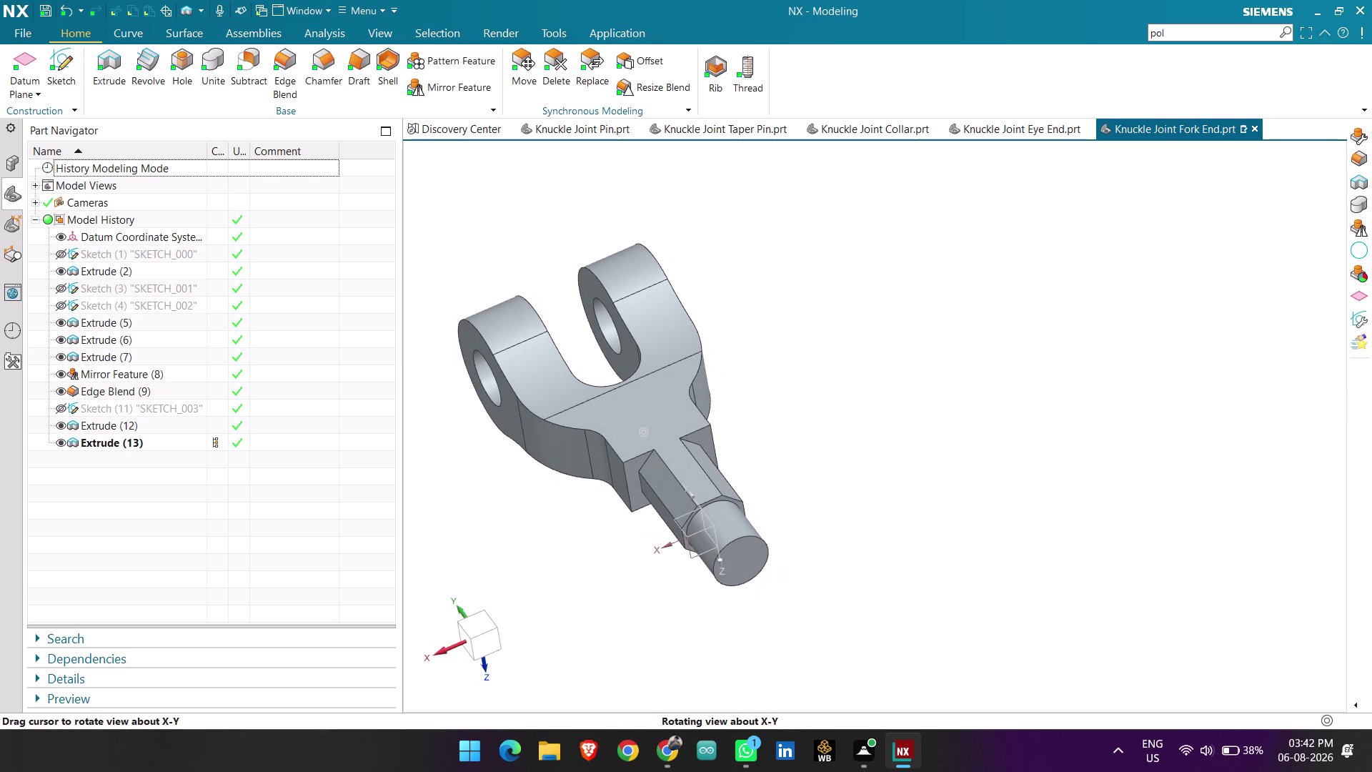
middle_drag(731, 448, 755, 448)
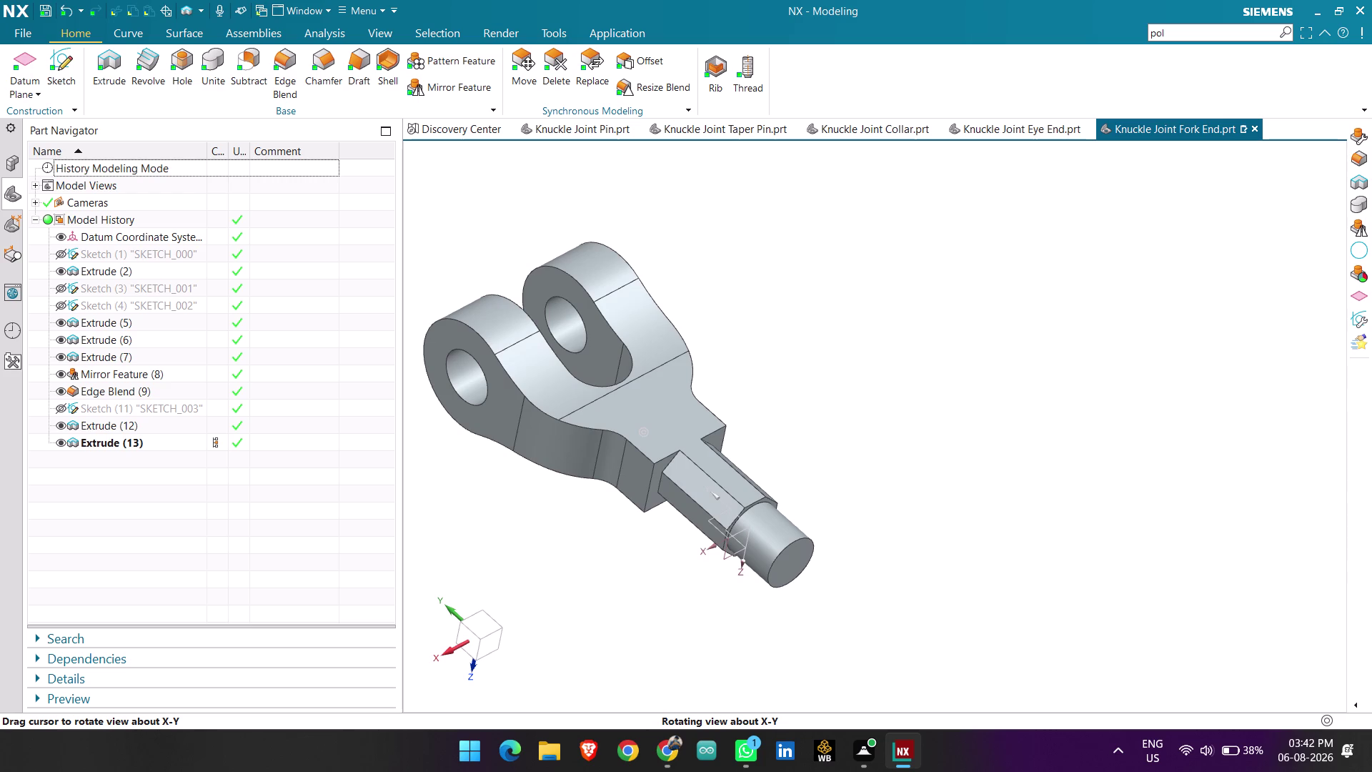
middle_drag(754, 448, 714, 475)
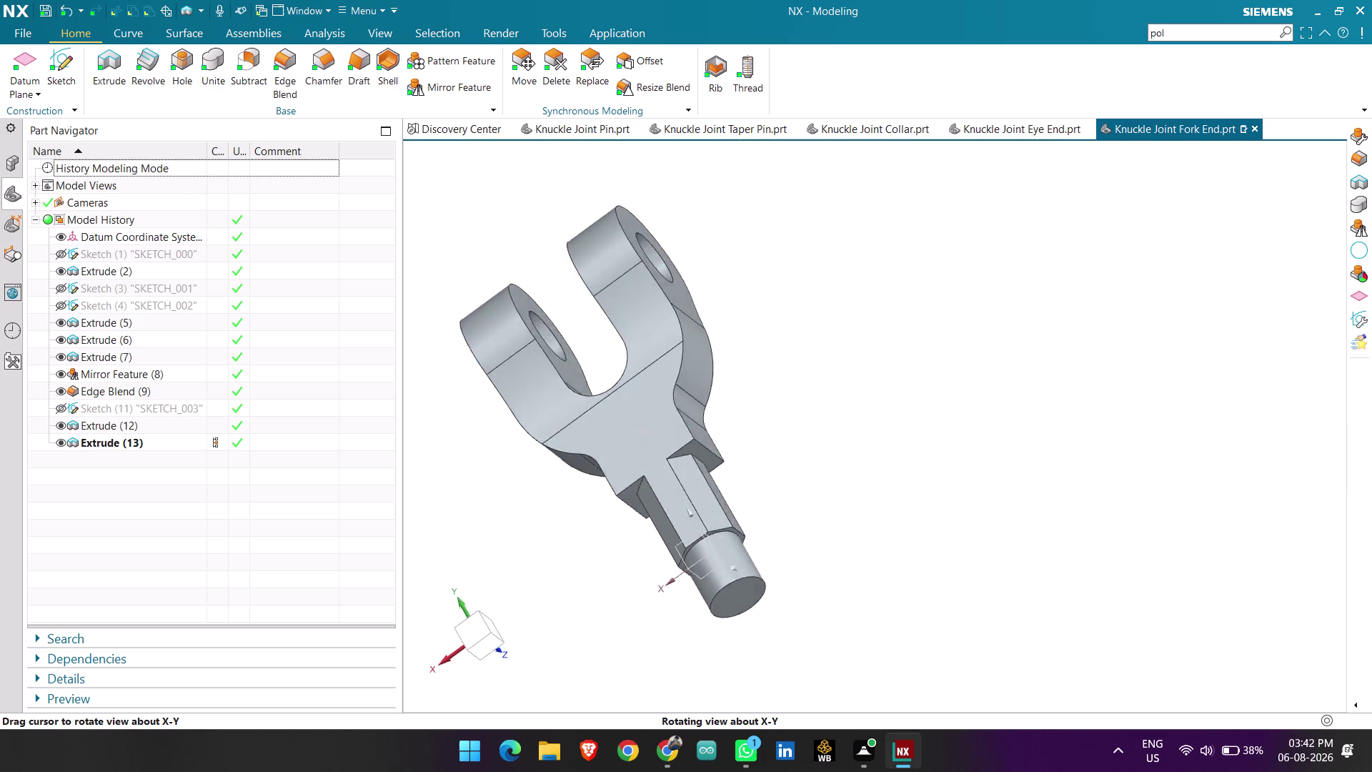
middle_drag(714, 475, 738, 442)
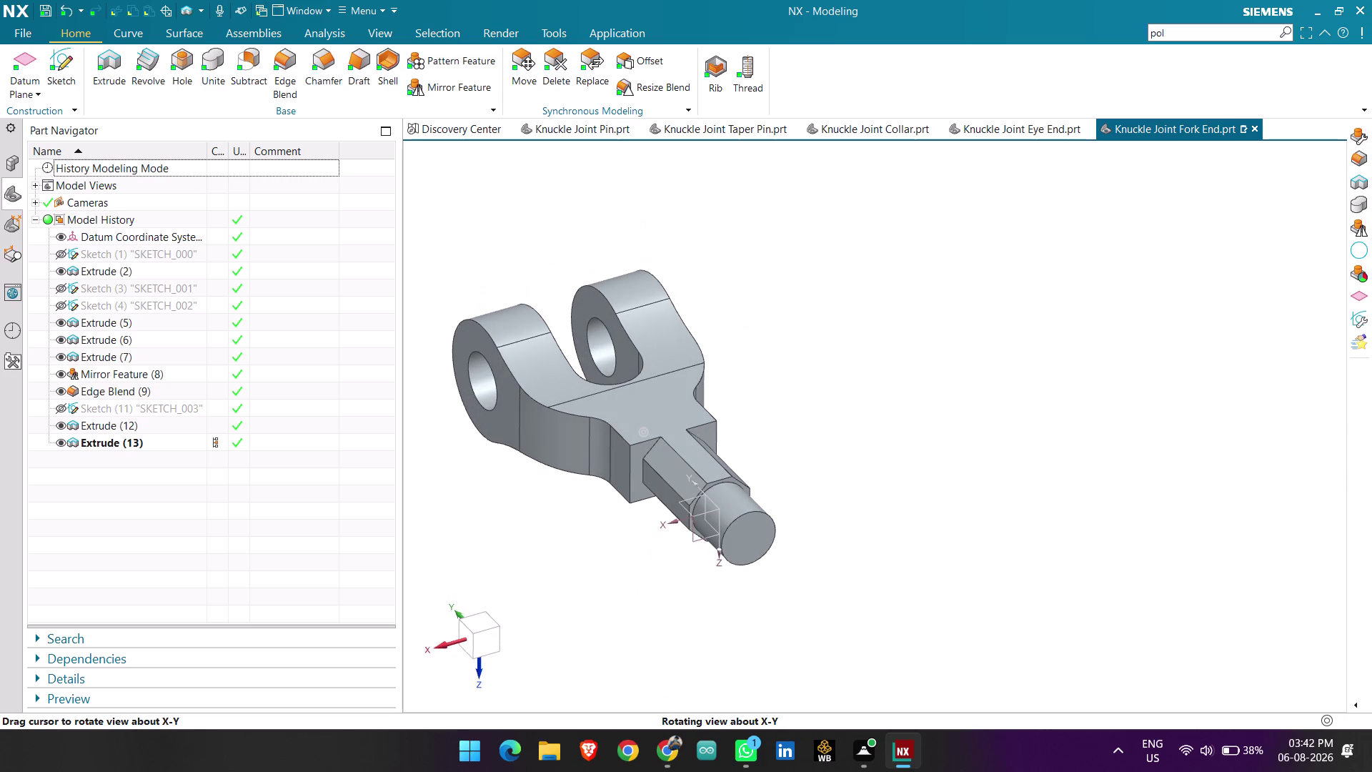
middle_drag(738, 442, 738, 433)
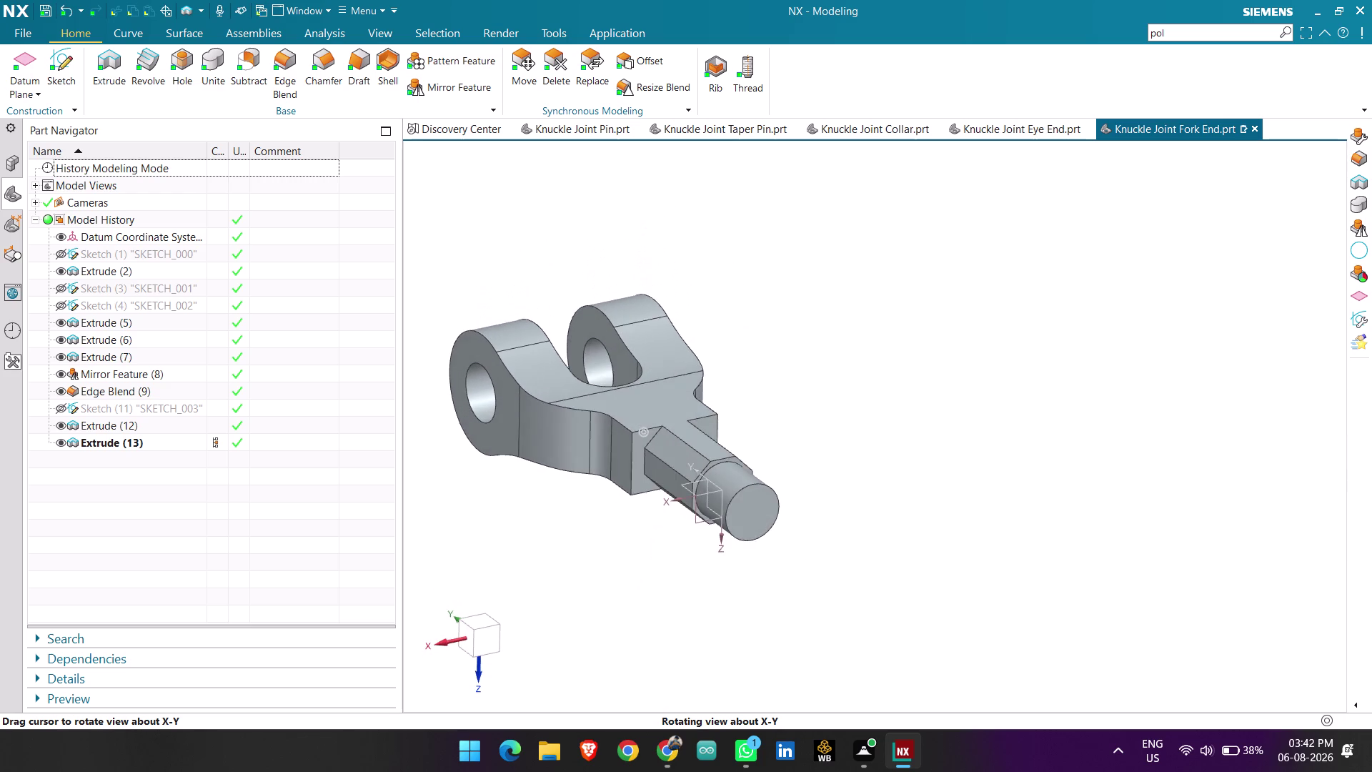
middle_drag(739, 433, 735, 432)
scroll(up, 3)
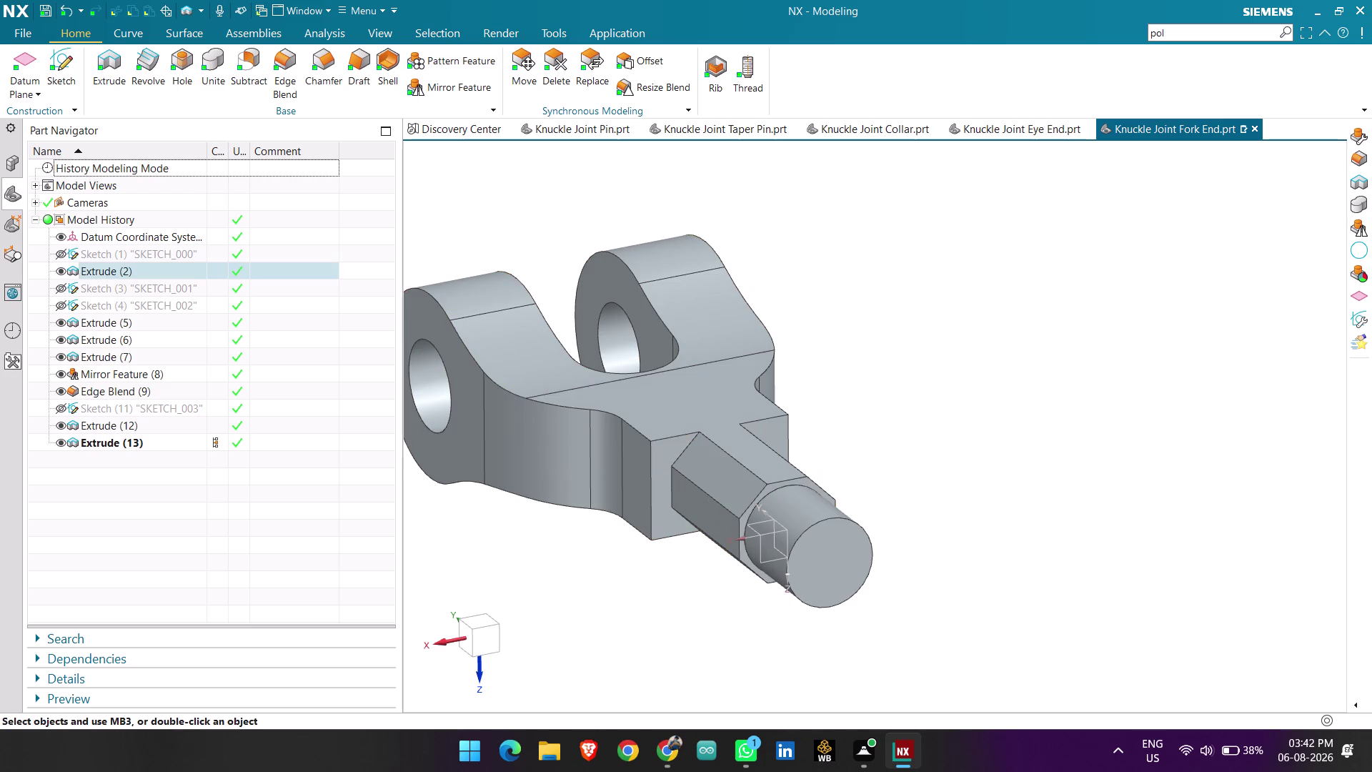
click(287, 65)
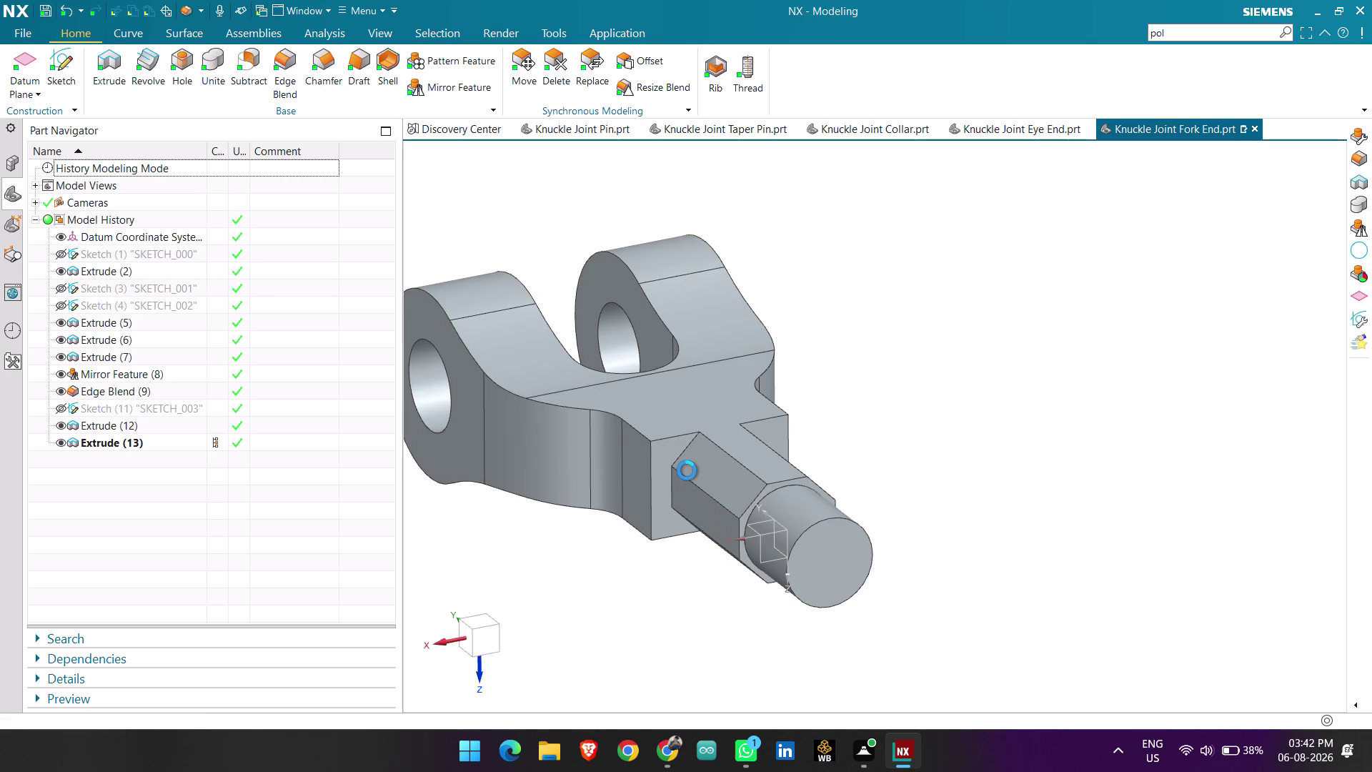
Start an edge blend on a hexagon rod edge with a 6 mm radius.
click(686, 447)
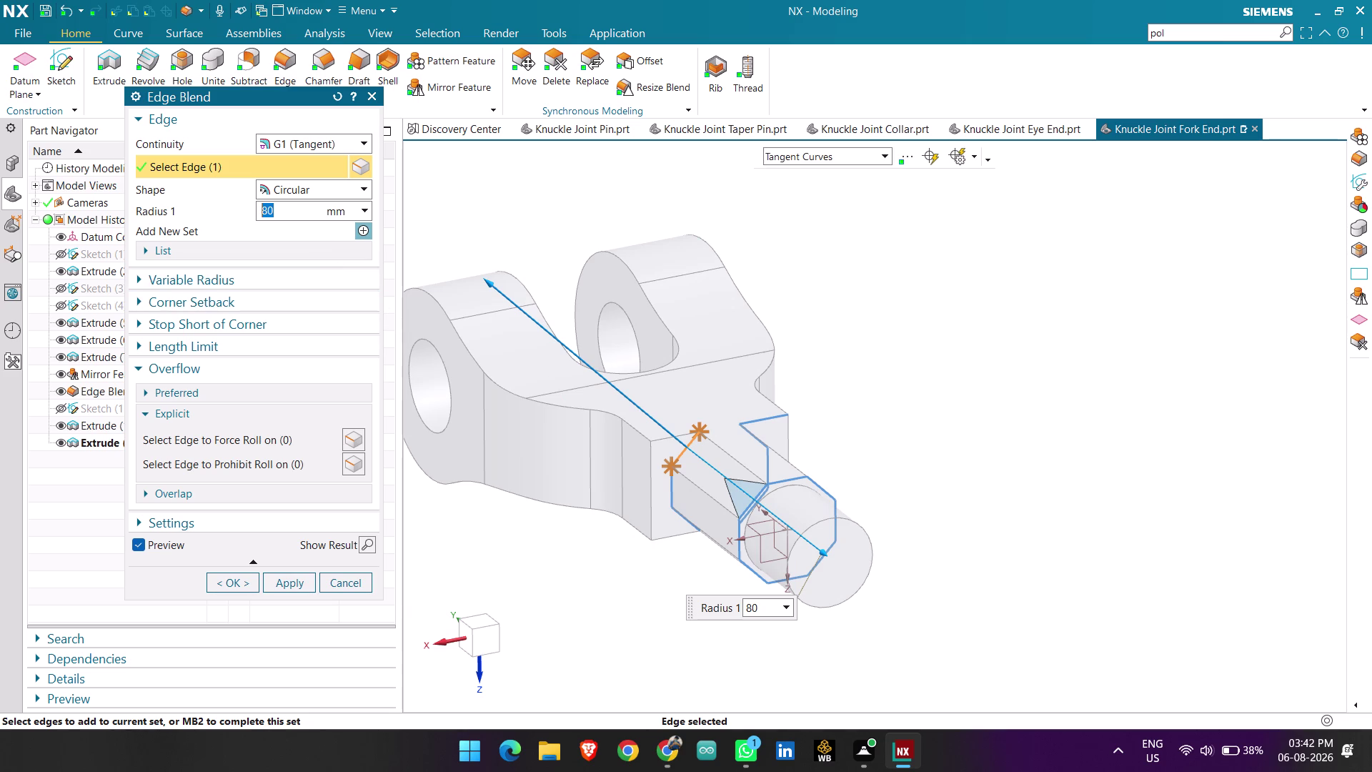
drag(296, 209, 239, 214)
key(BackSpace)
key(6)
key(Return)
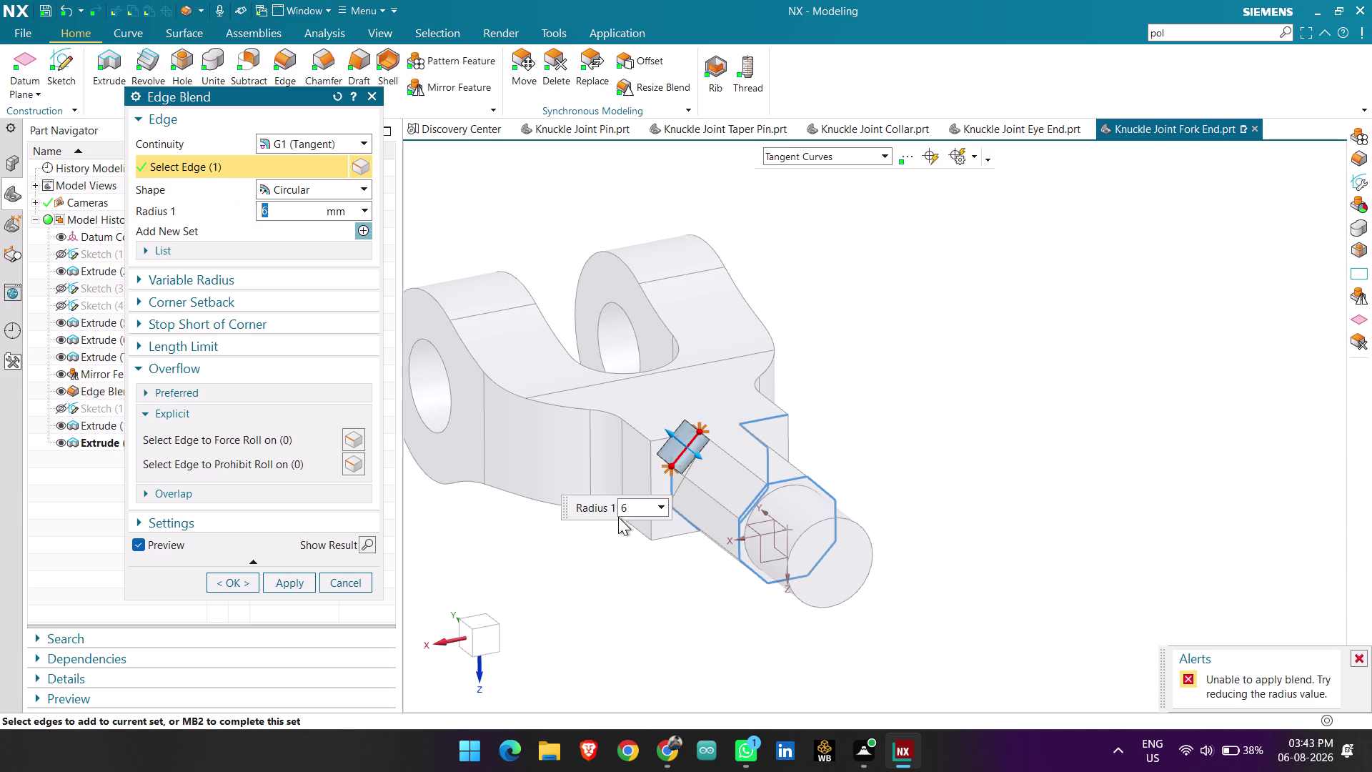
Add five more hexagon corner edges to the blend, six in total.
scroll(up, 3)
click(706, 445)
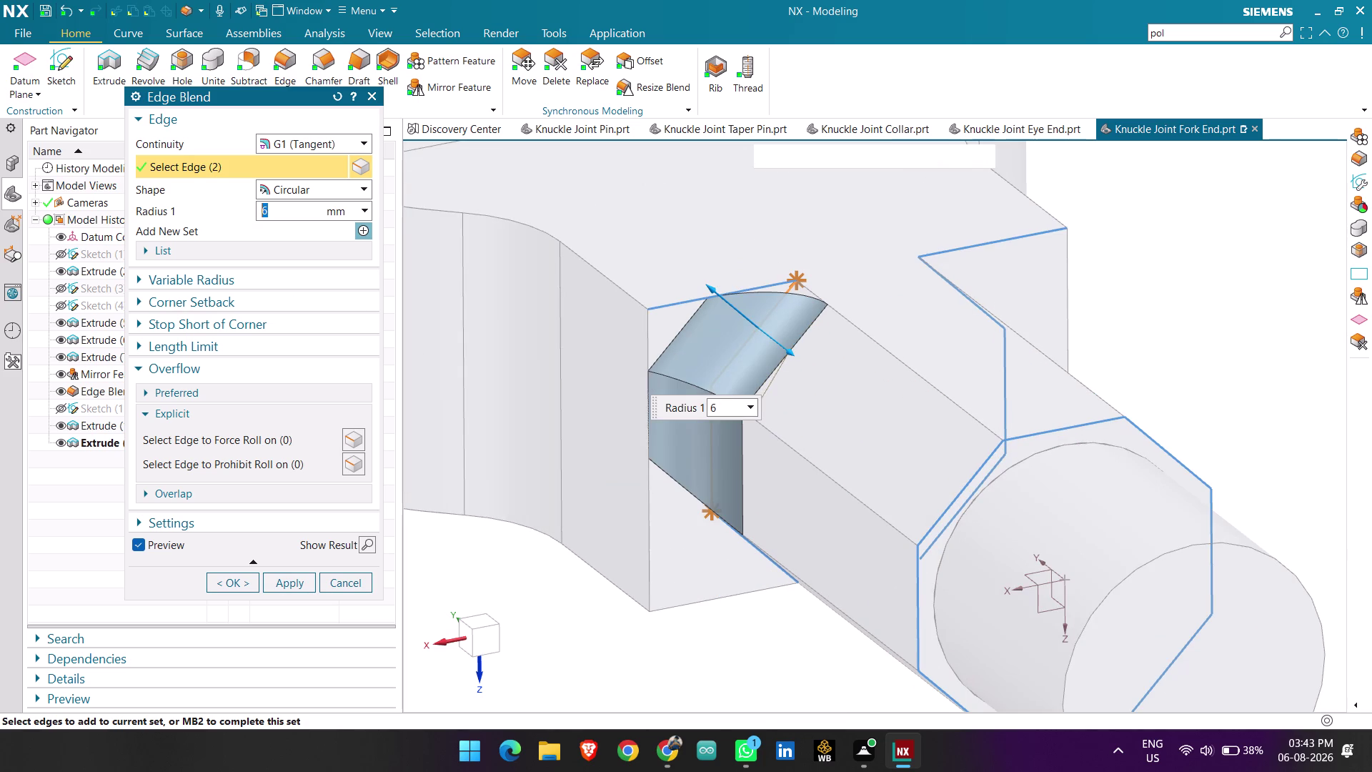
middle_drag(761, 542, 785, 467)
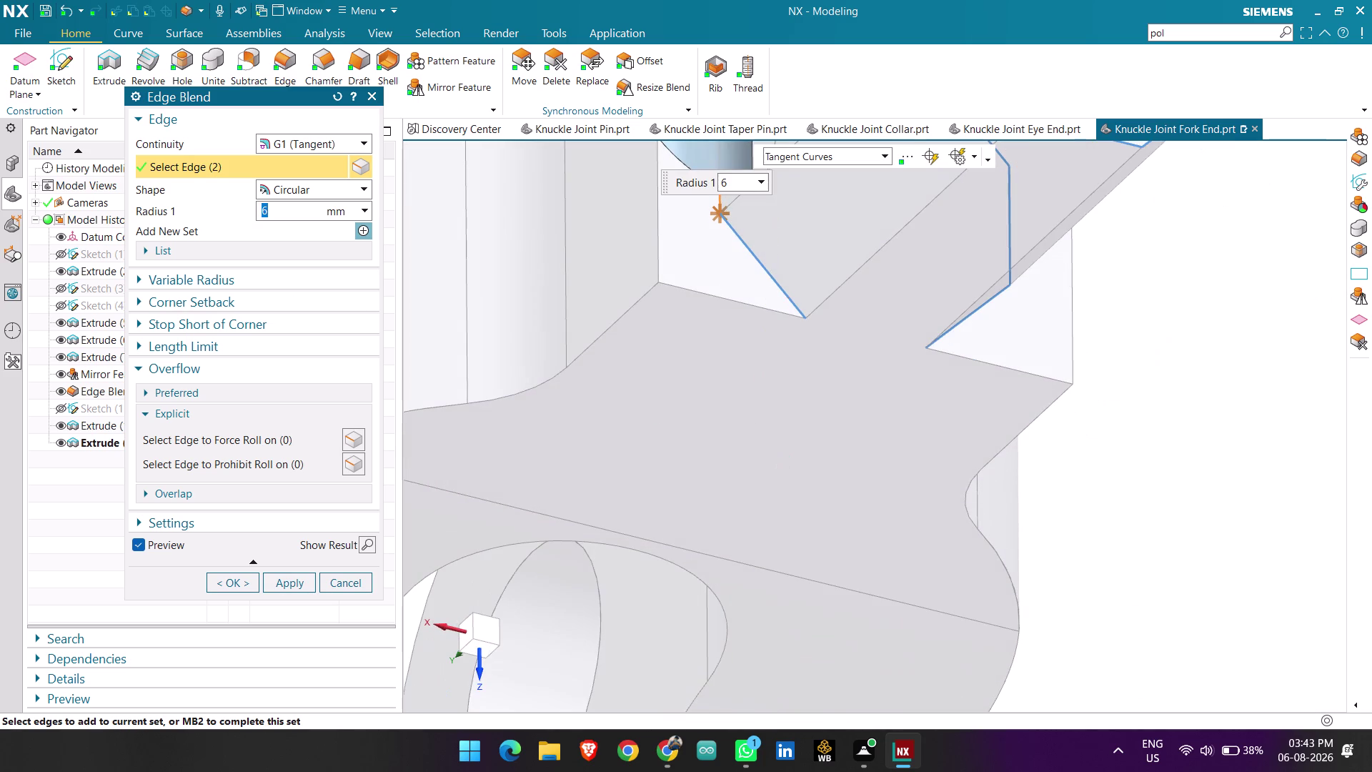
click(785, 286)
scroll(down, 3)
middle_drag(950, 363, 930, 377)
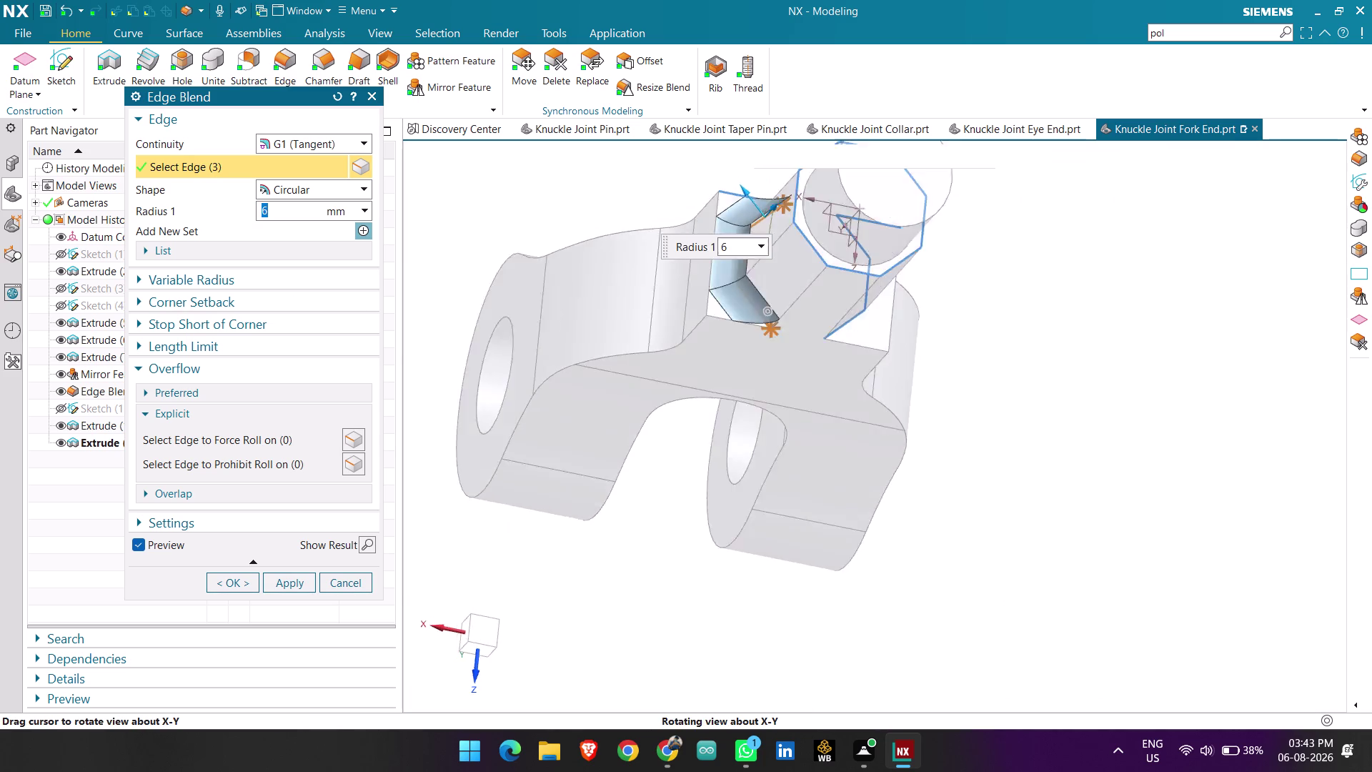
middle_drag(929, 377, 884, 382)
click(747, 323)
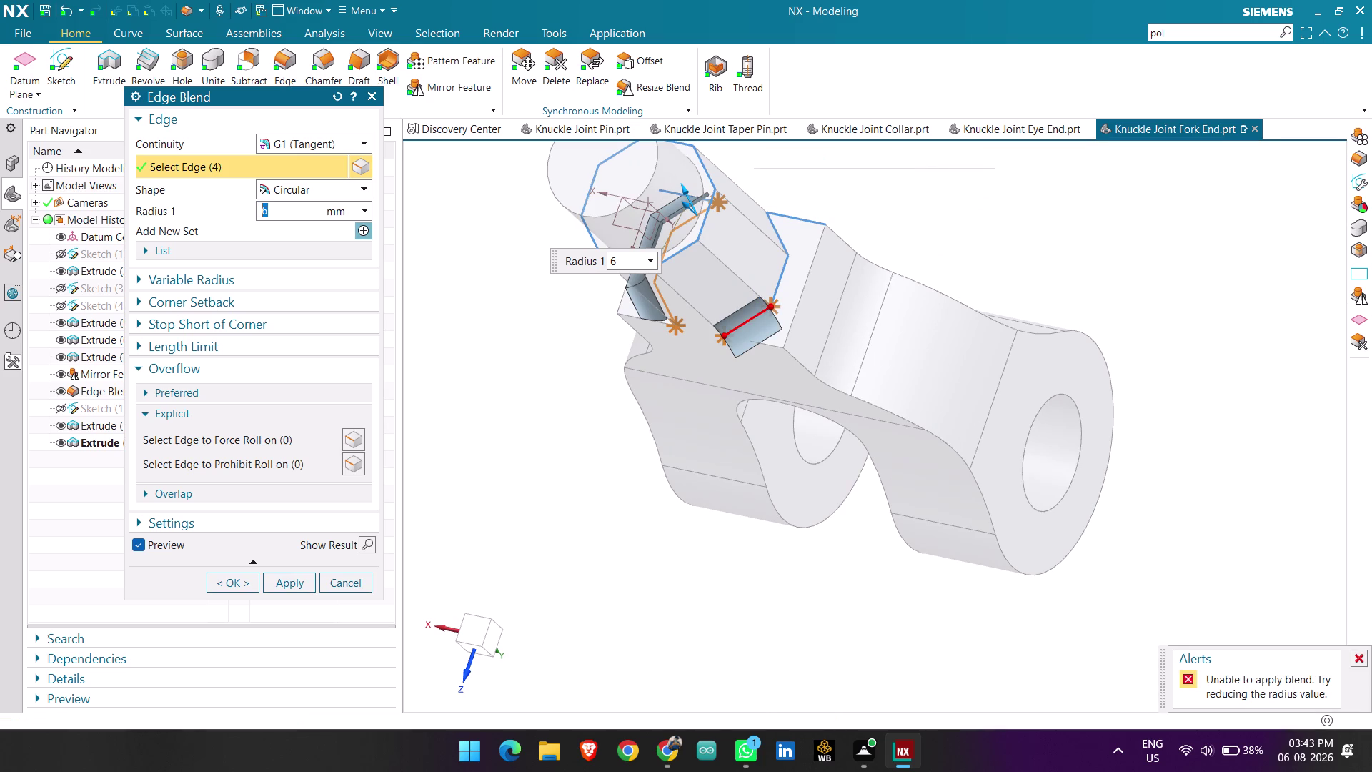
click(783, 278)
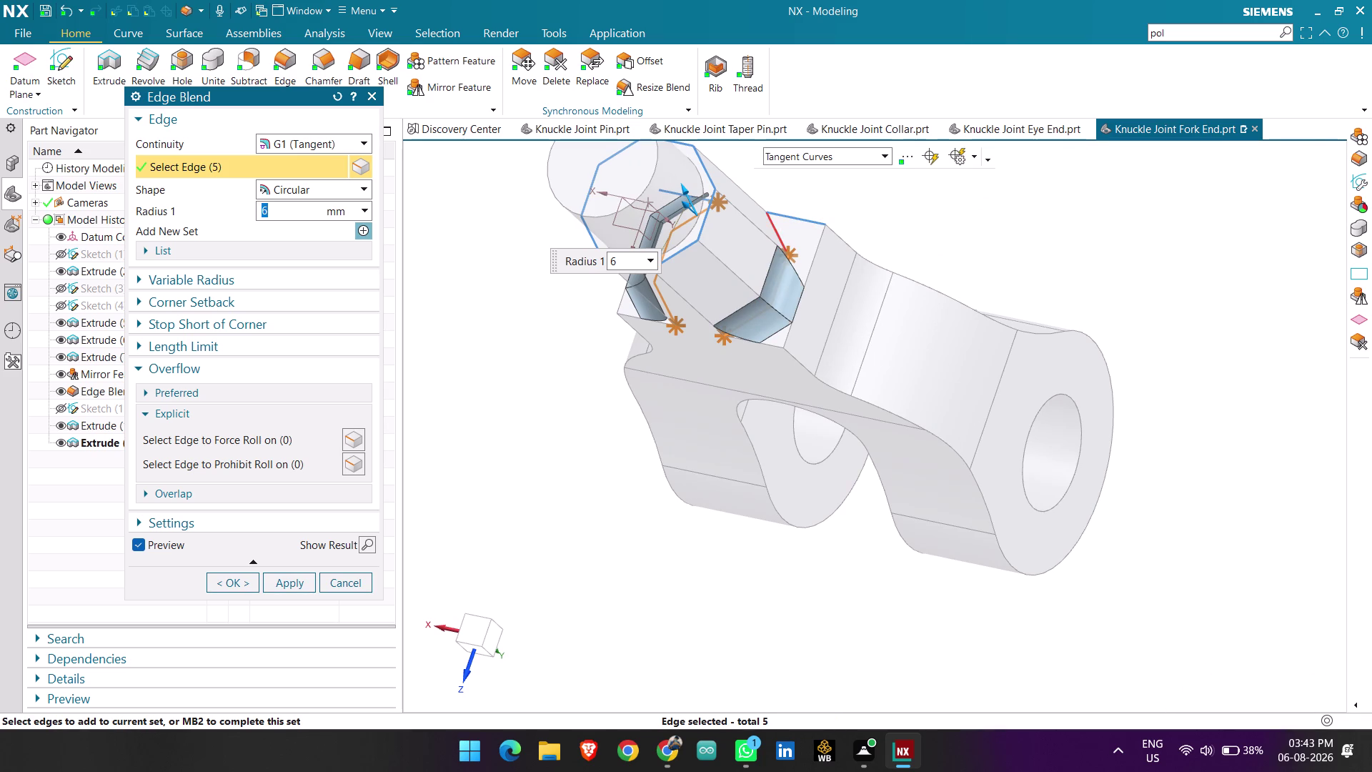
click(776, 233)
Check the blend preview and confirm it as Edge Blend (14).
scroll(up, 3)
middle_drag(861, 222, 883, 313)
drag(867, 229, 875, 250)
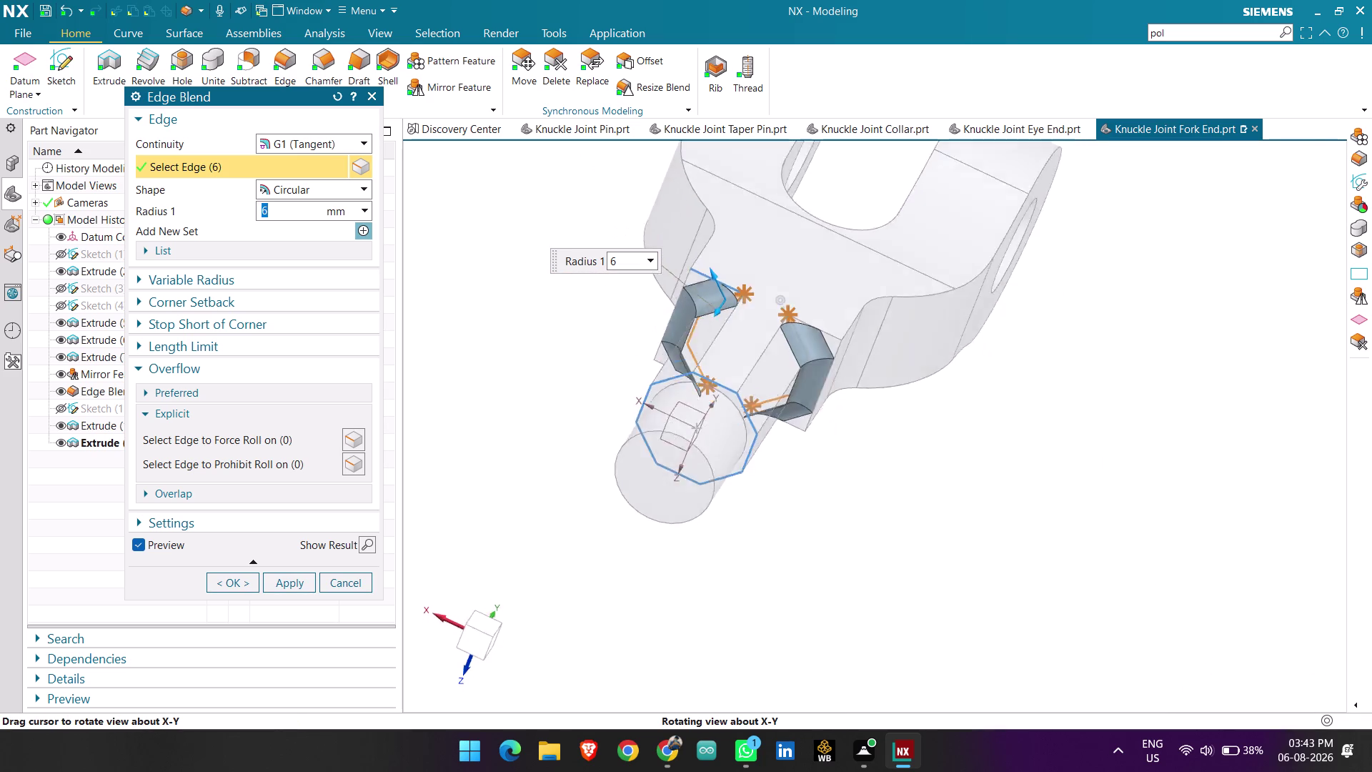
middle_drag(883, 313, 952, 382)
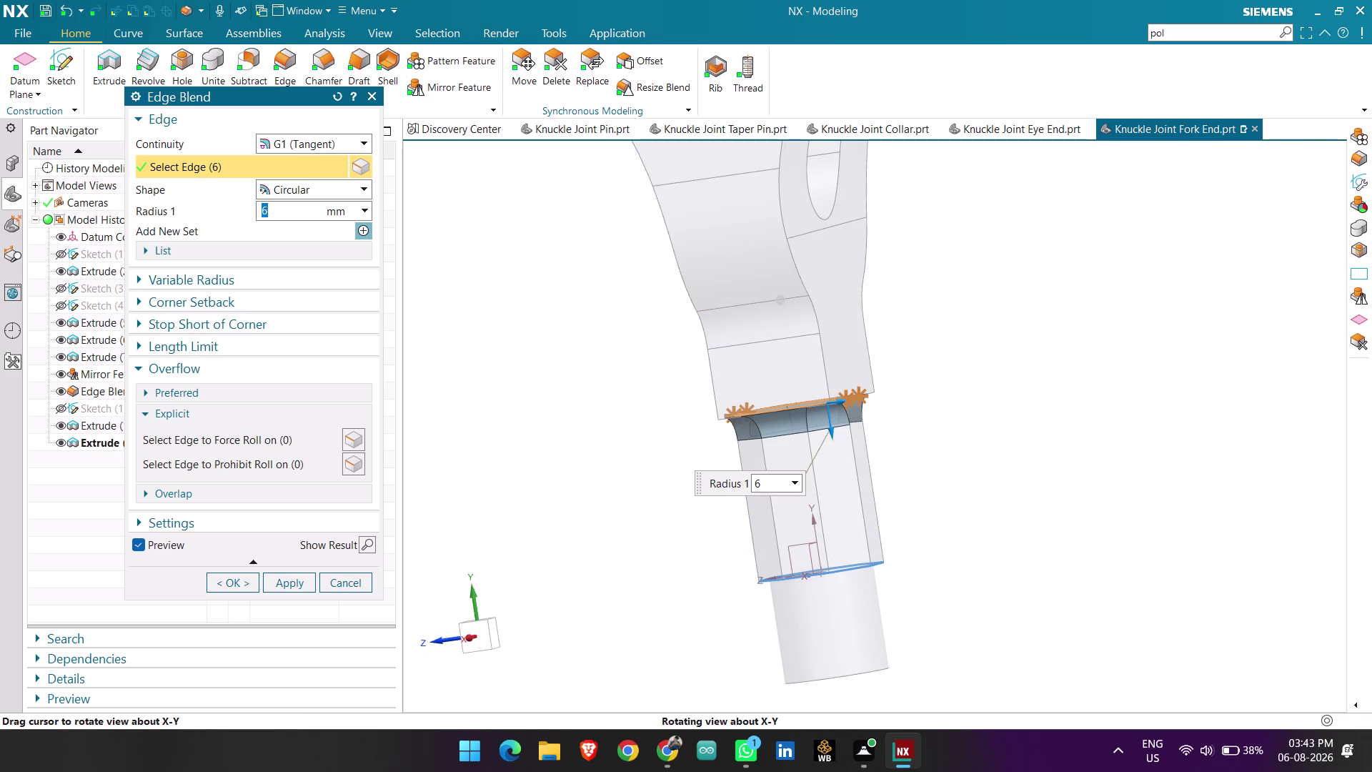
middle_drag(952, 382, 961, 353)
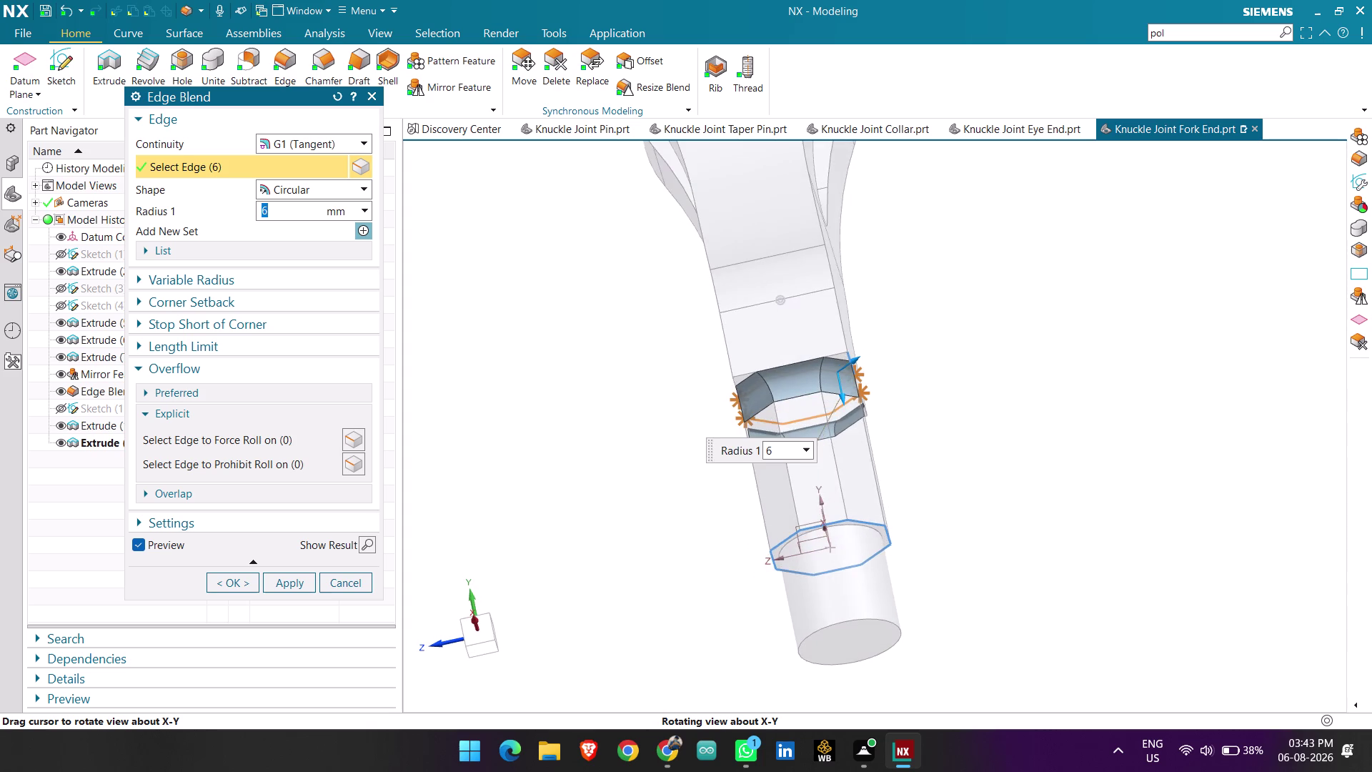
middle_drag(961, 354, 953, 344)
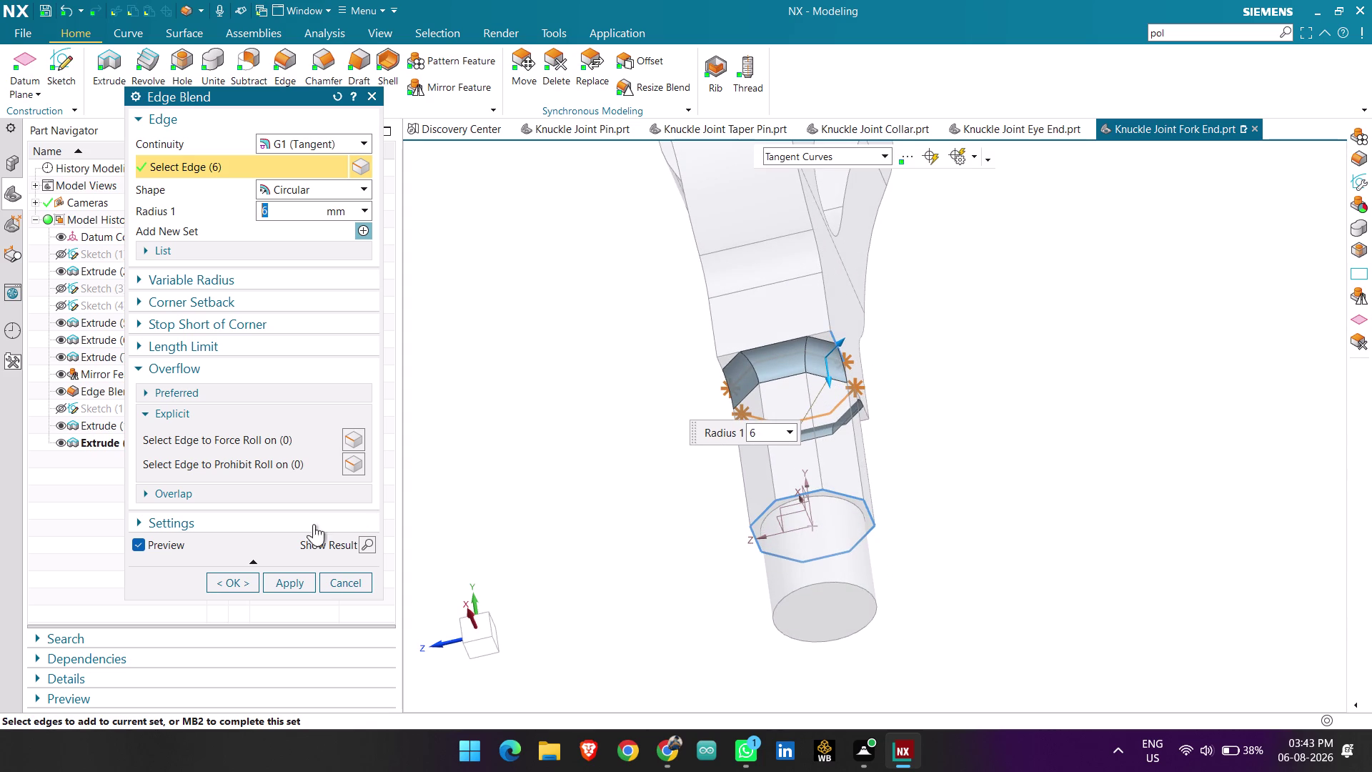
click(240, 587)
scroll(down, 3)
middle_drag(964, 447, 917, 437)
scroll(up, 3)
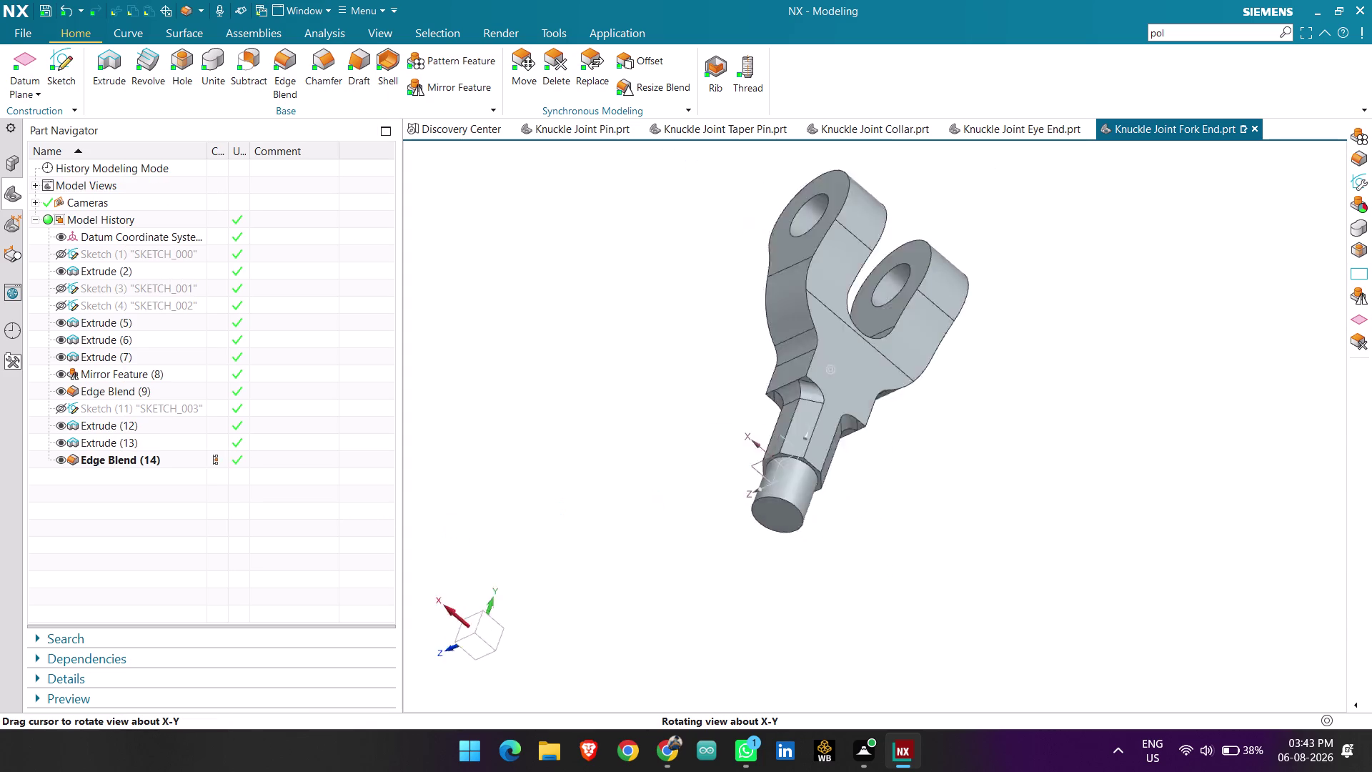
Orbit the model to inspect the blended hexagonal rod end.
middle_drag(918, 436, 847, 443)
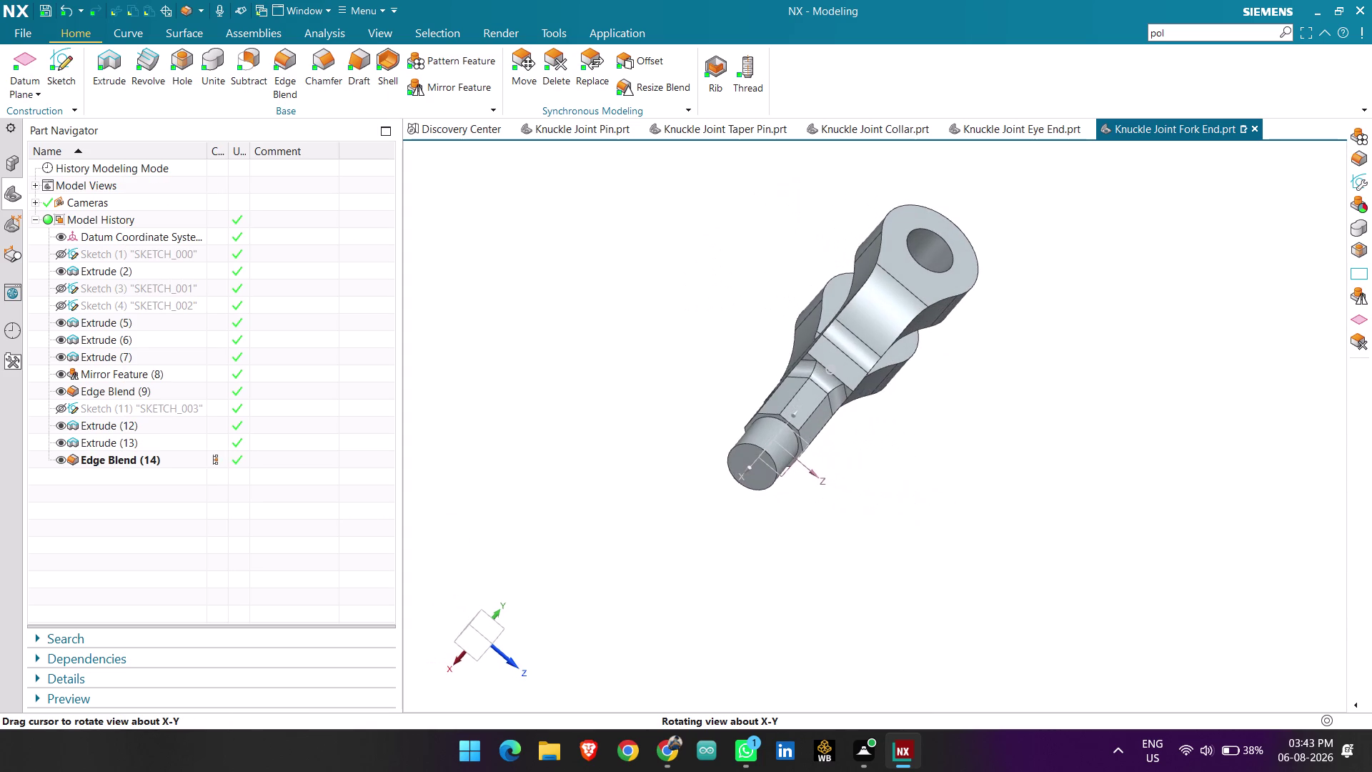
middle_drag(847, 443, 854, 447)
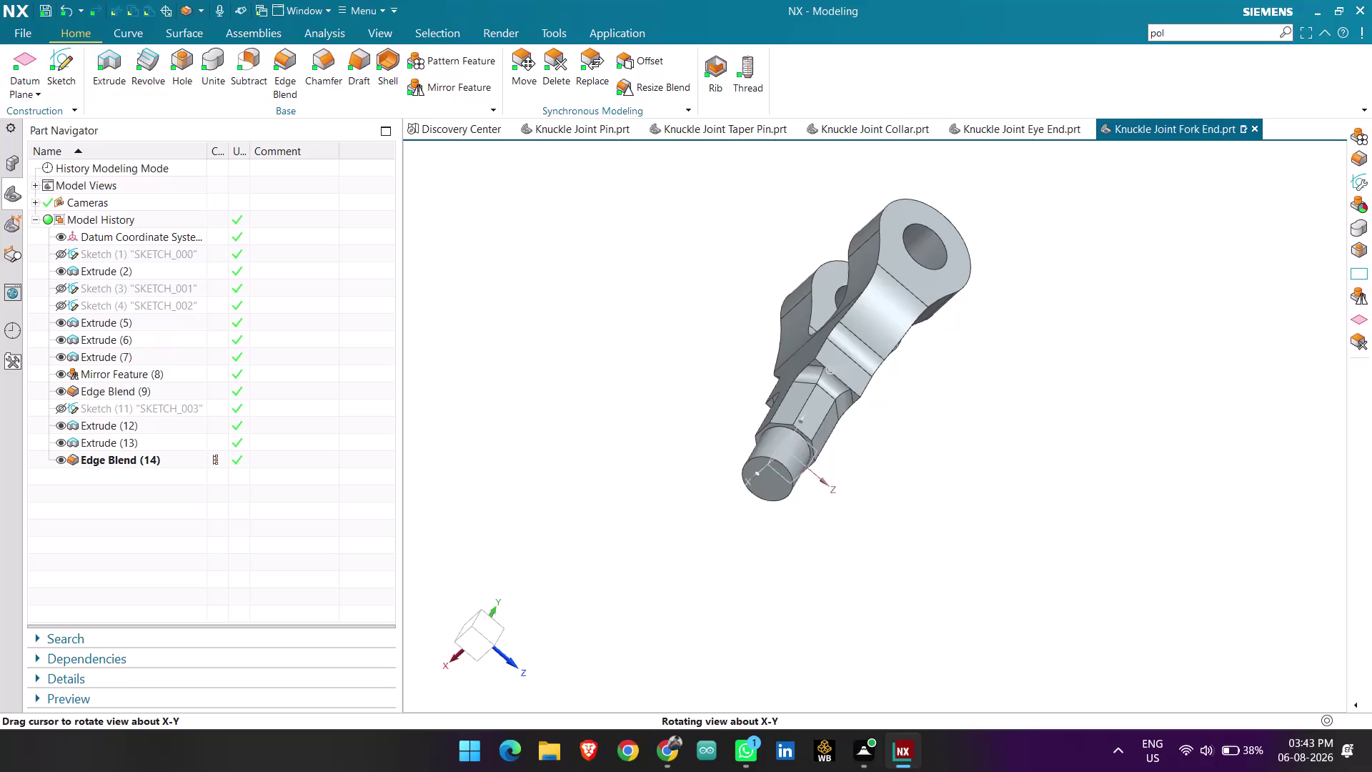
middle_drag(853, 448, 907, 453)
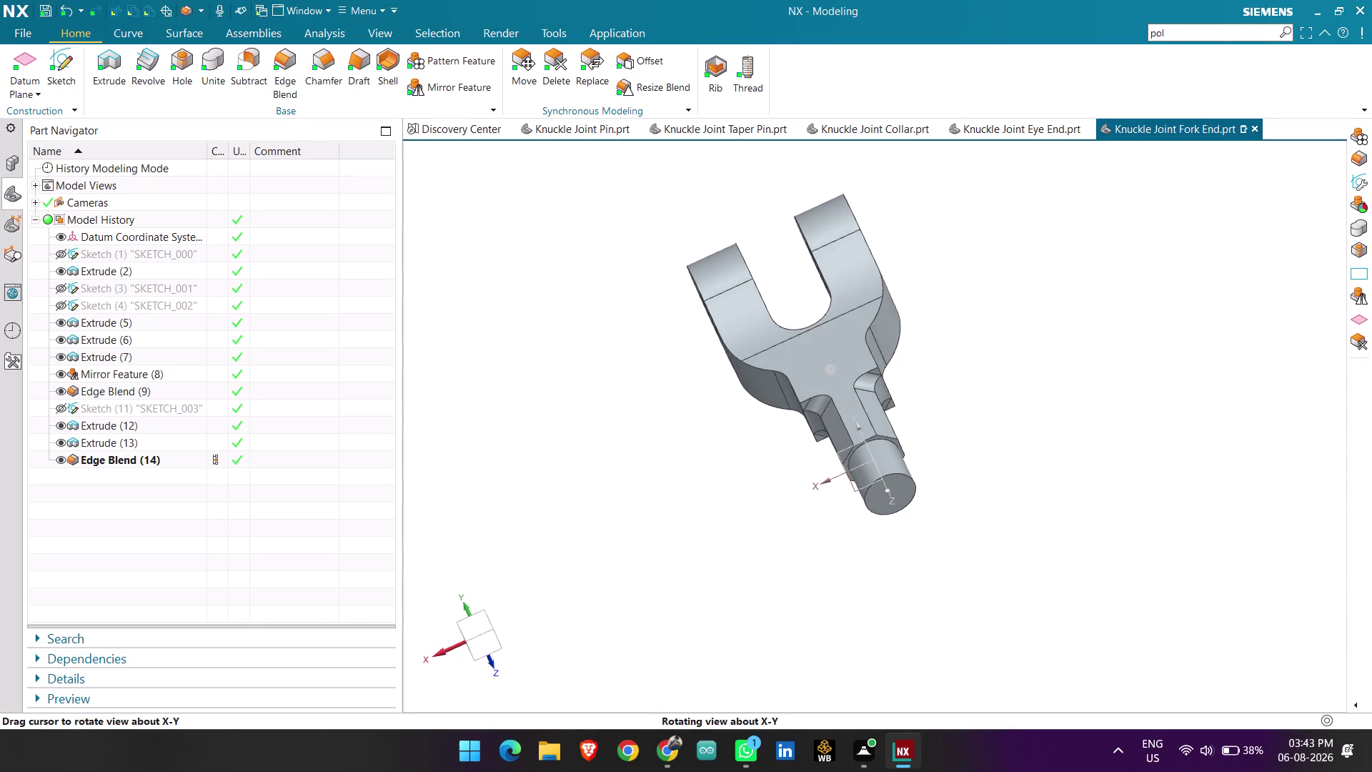
middle_drag(907, 453, 911, 444)
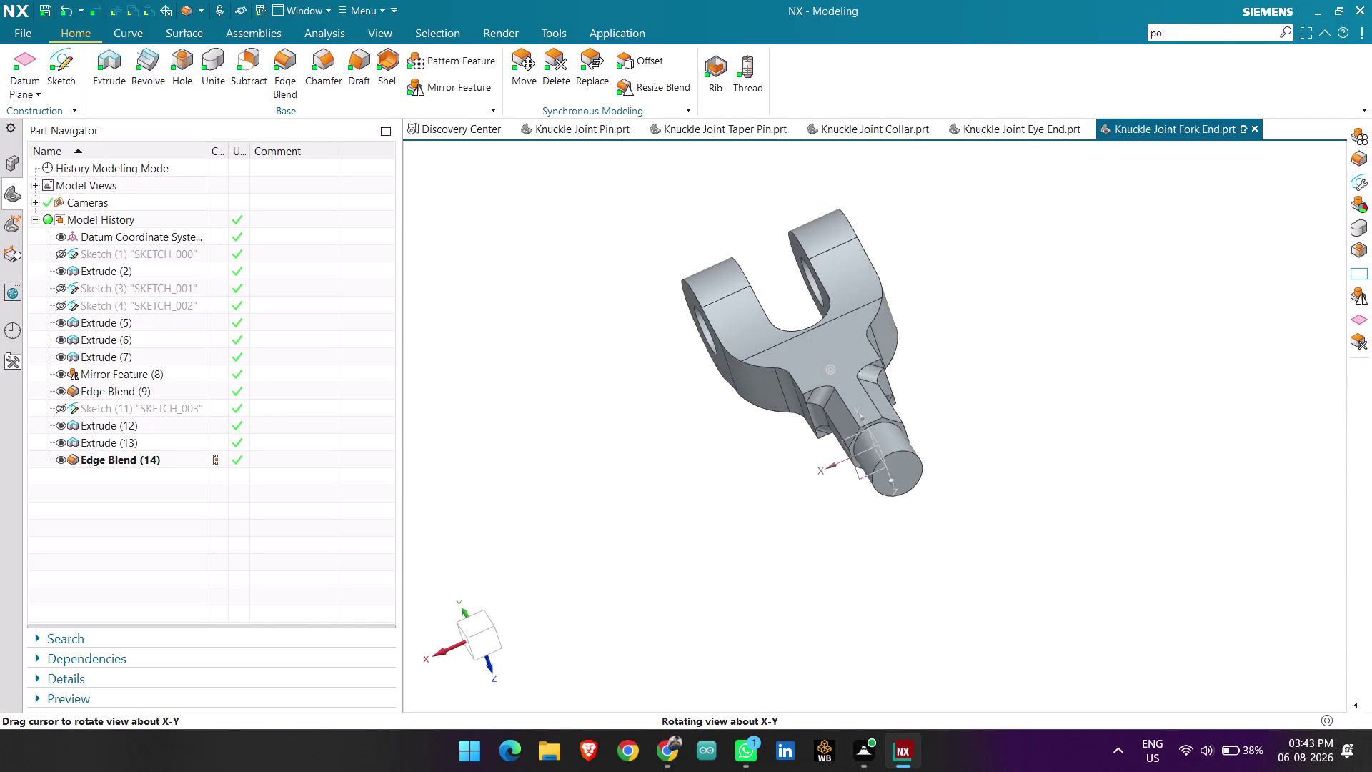
middle_drag(911, 444, 912, 444)
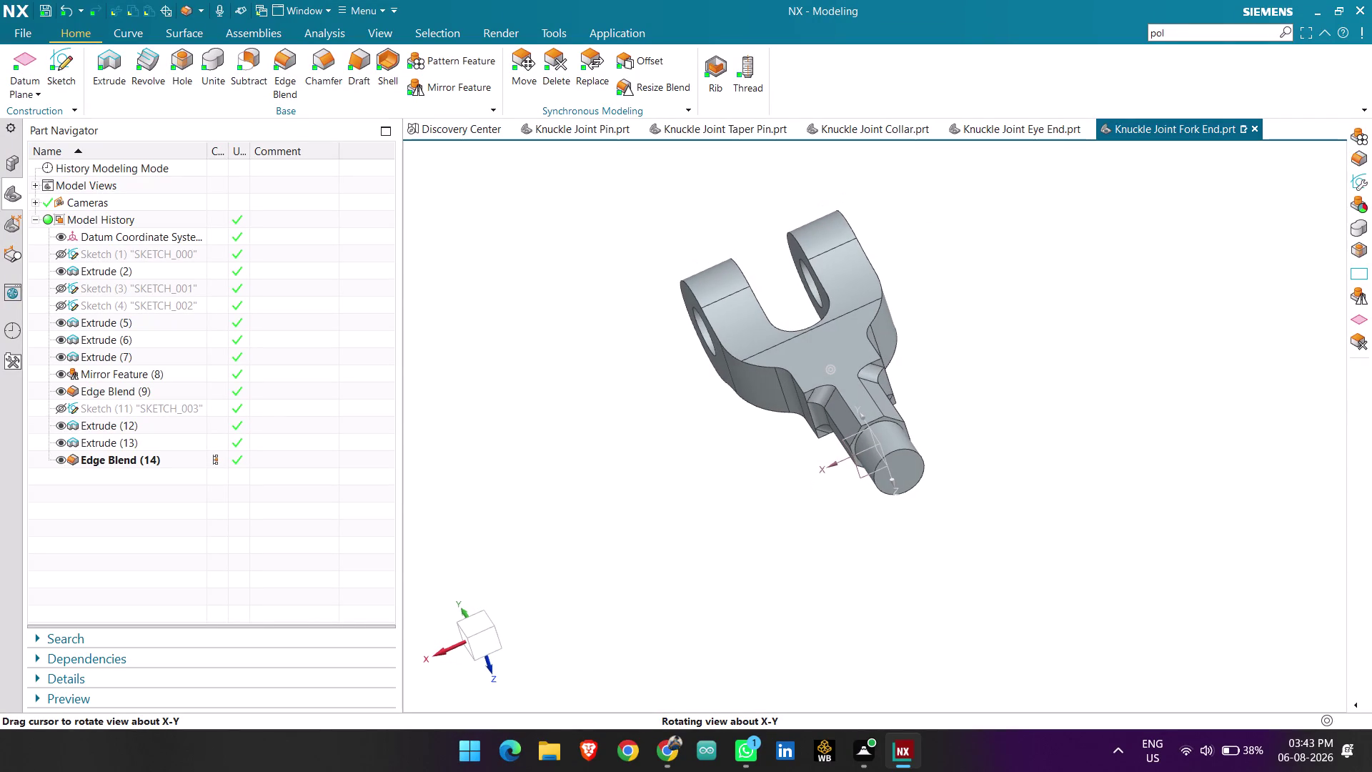
middle_drag(912, 444, 892, 489)
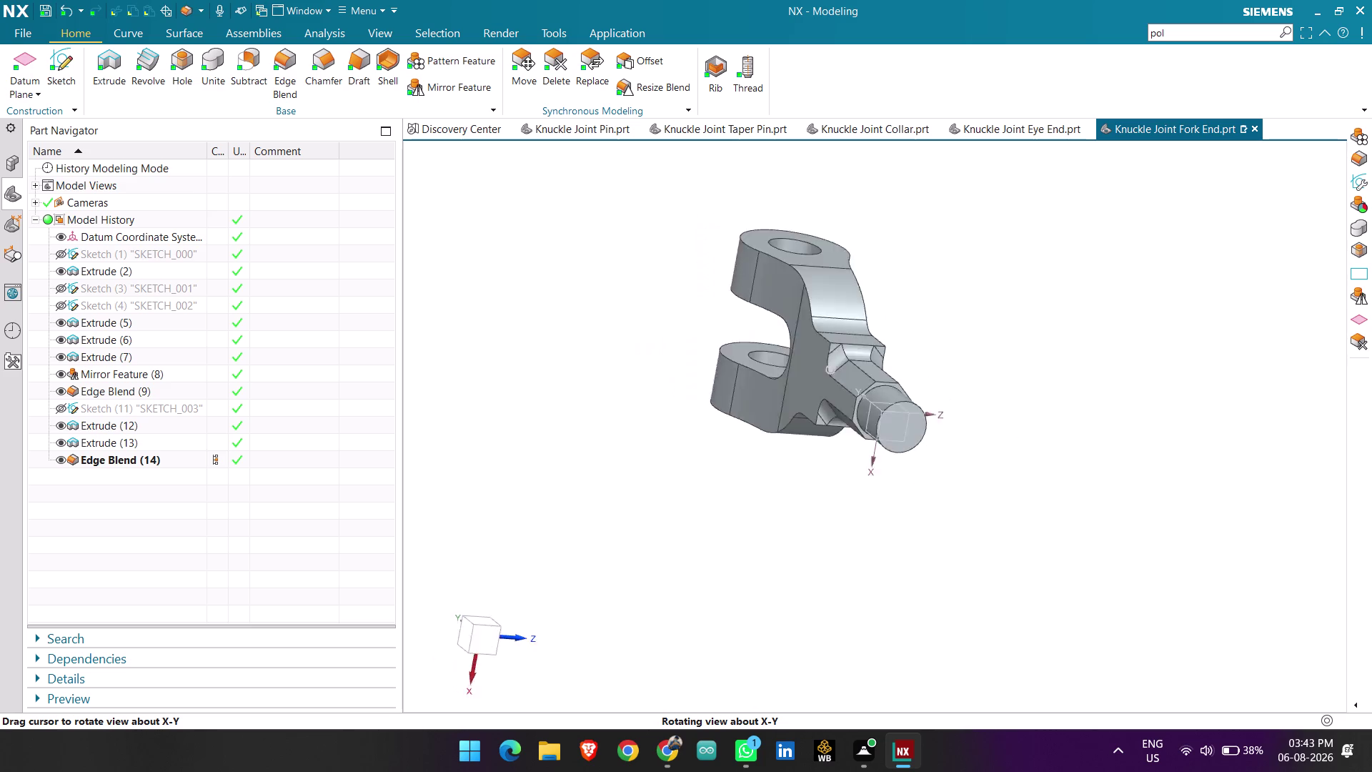
middle_drag(892, 490, 823, 473)
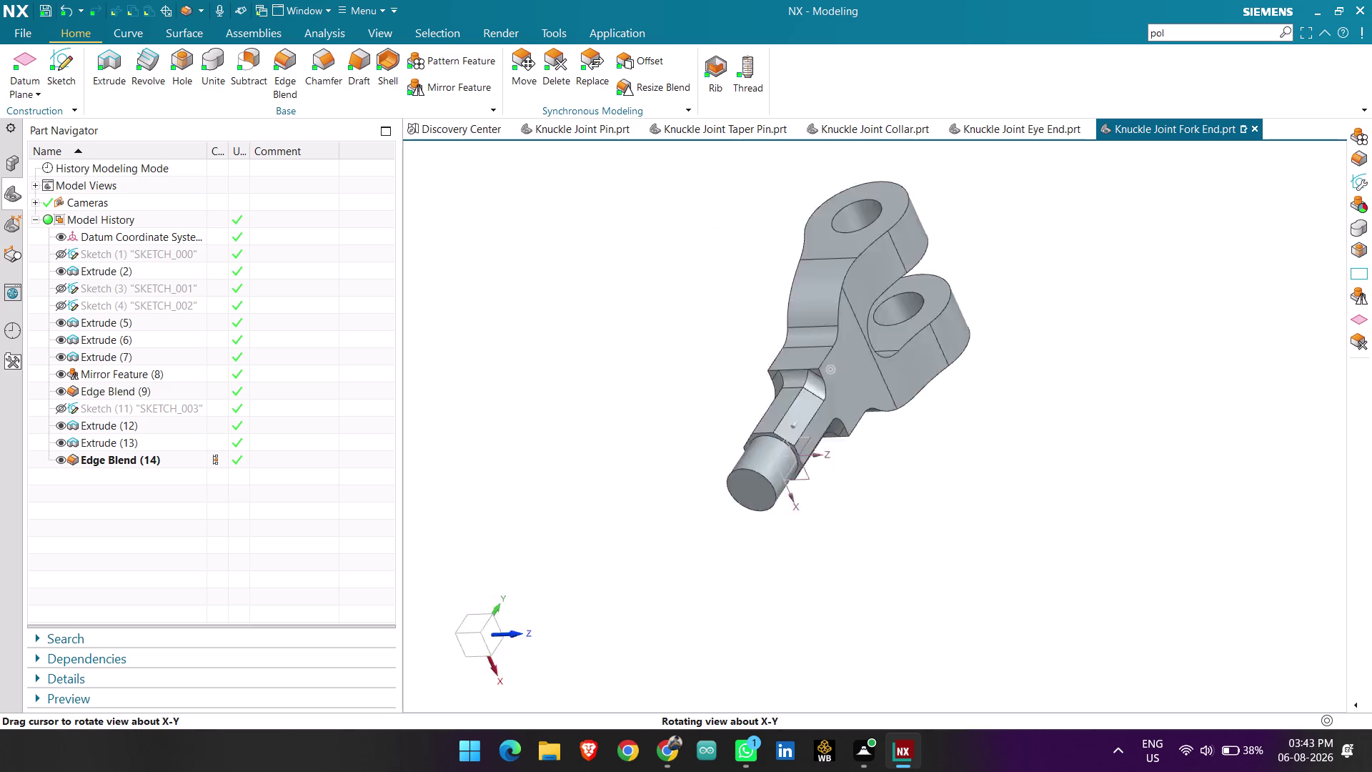
middle_drag(823, 472, 954, 468)
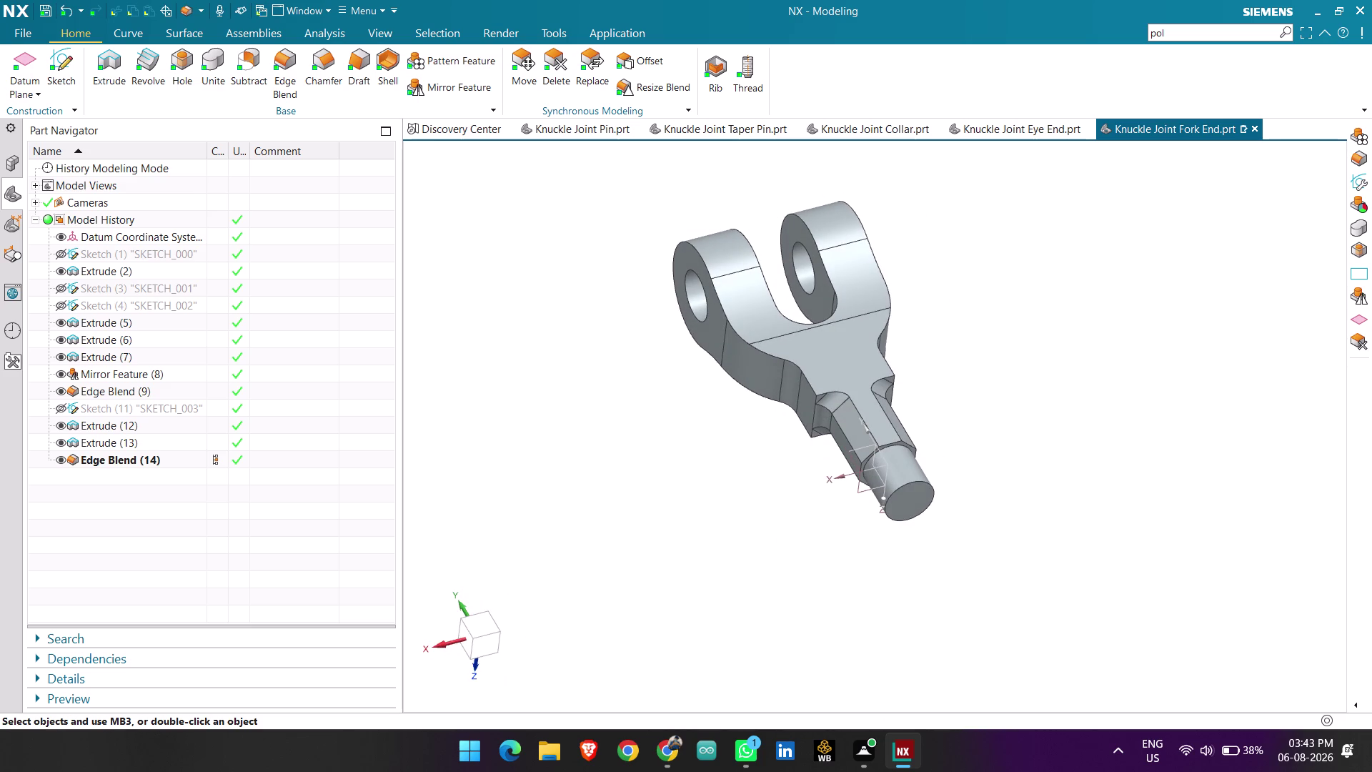
middle_drag(766, 461, 813, 453)
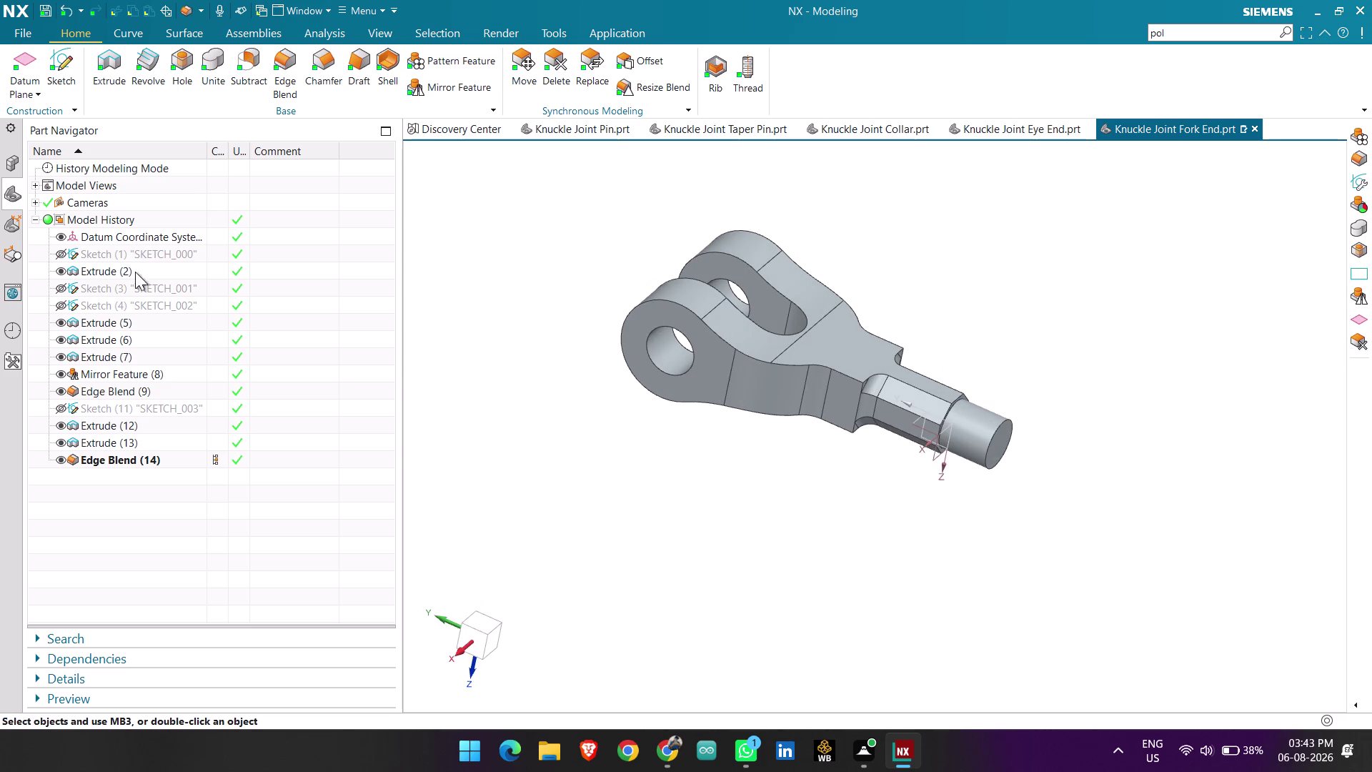
Delete Edge Blend (14) from the Part Navigator.
click(128, 456)
right_click(130, 456)
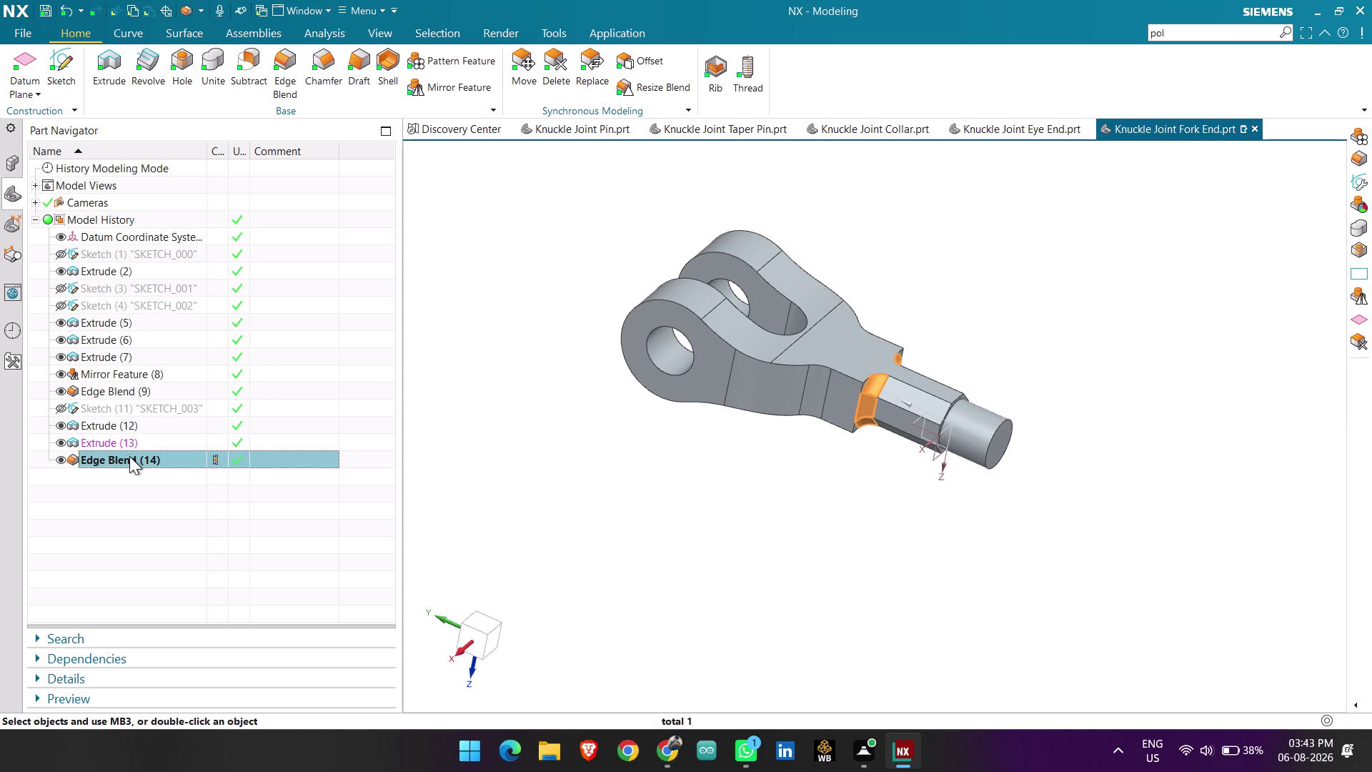
click(182, 478)
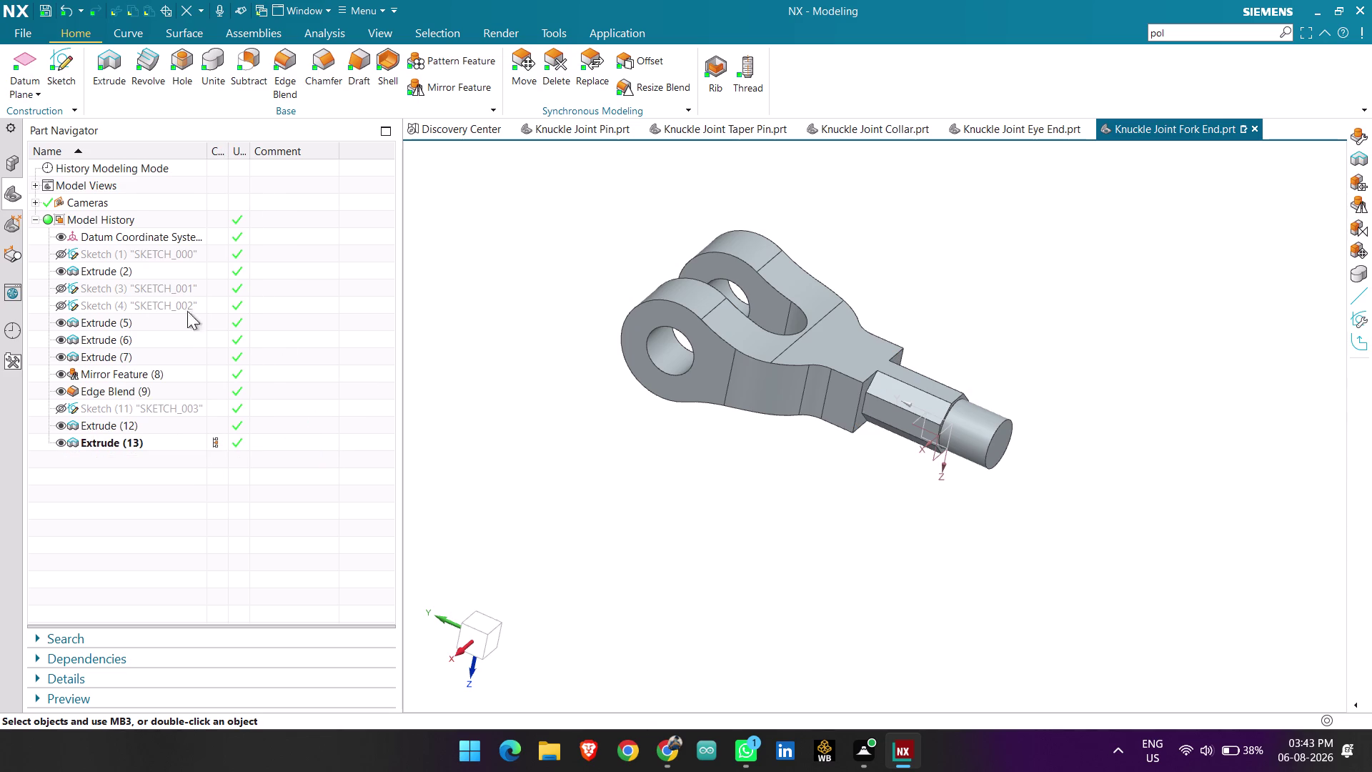
Edit Sketch (1) with rollback, change the 20 rod width dimension to 14, and finish.
click(109, 252)
right_click(112, 252)
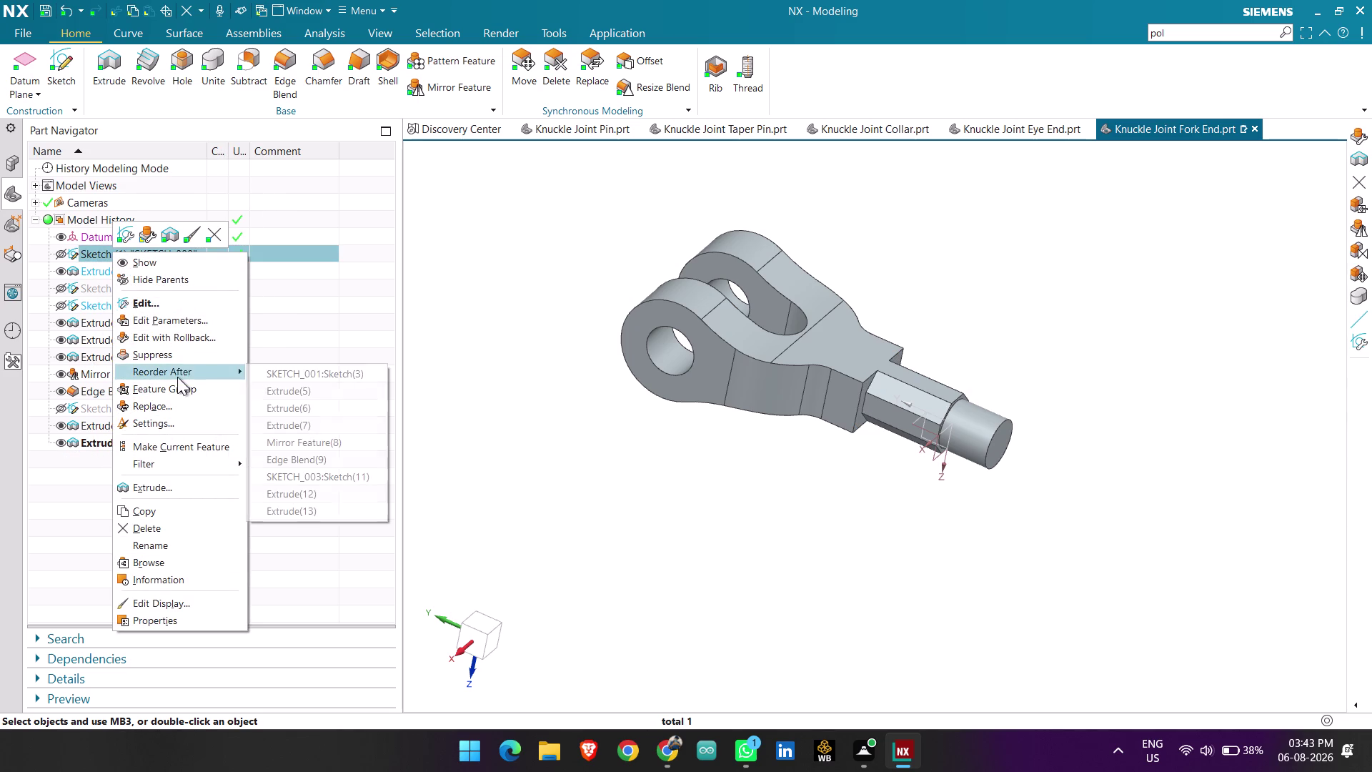
click(178, 334)
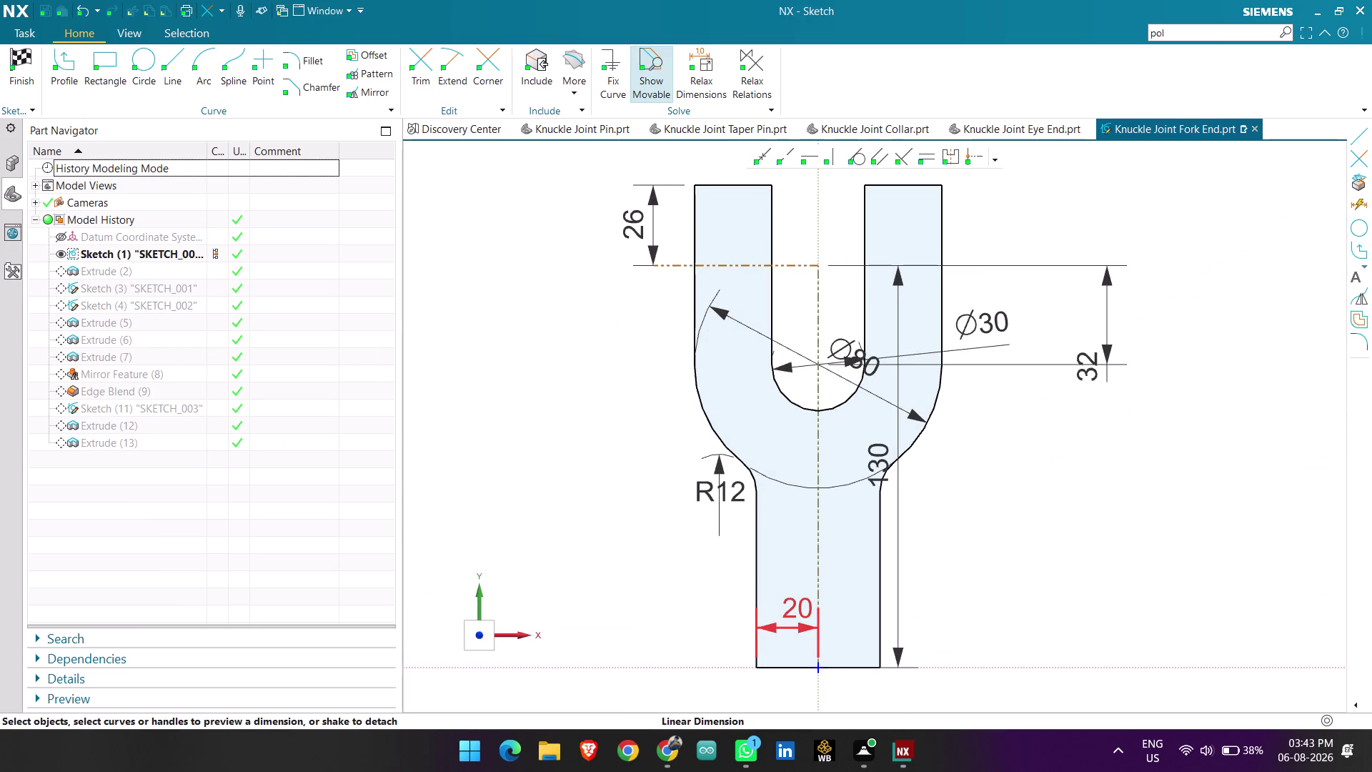
double_click(789, 613)
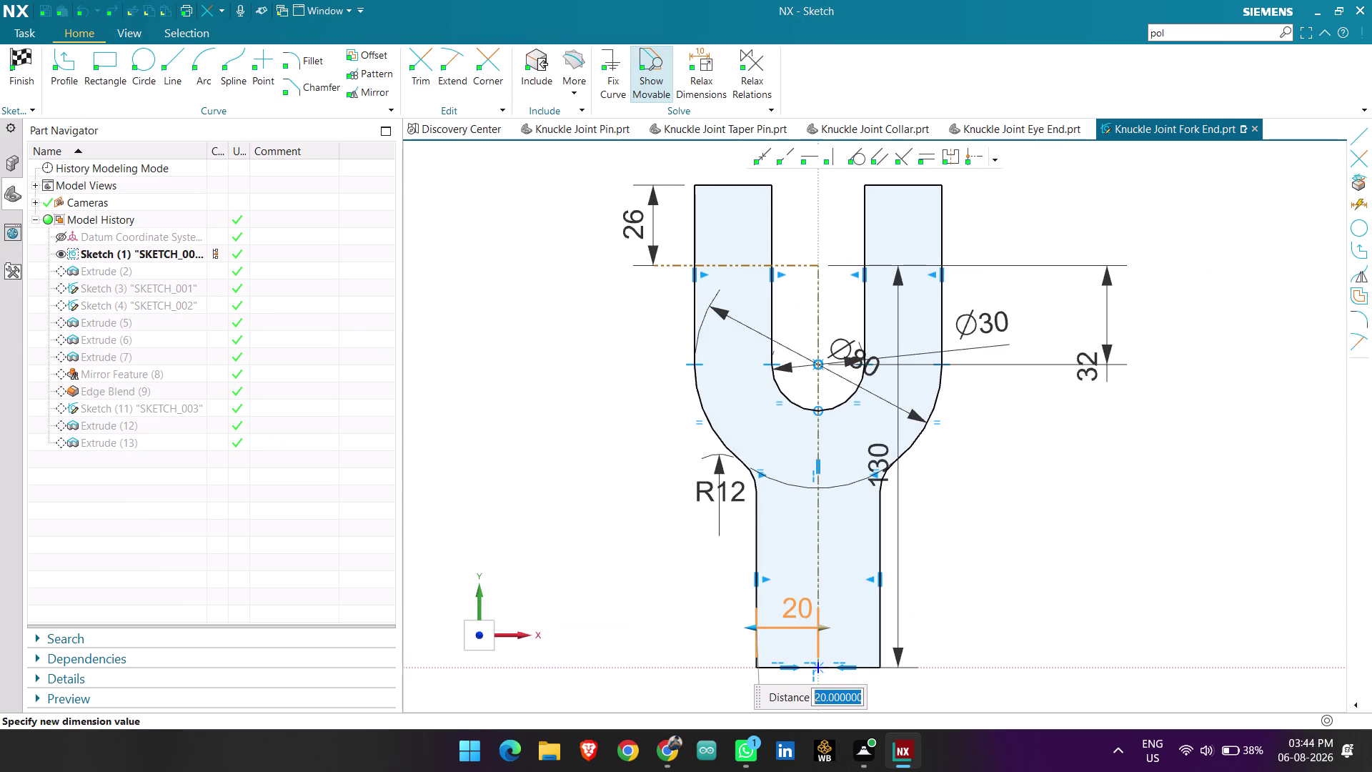
key(1)
key(5)
key(BackSpace)
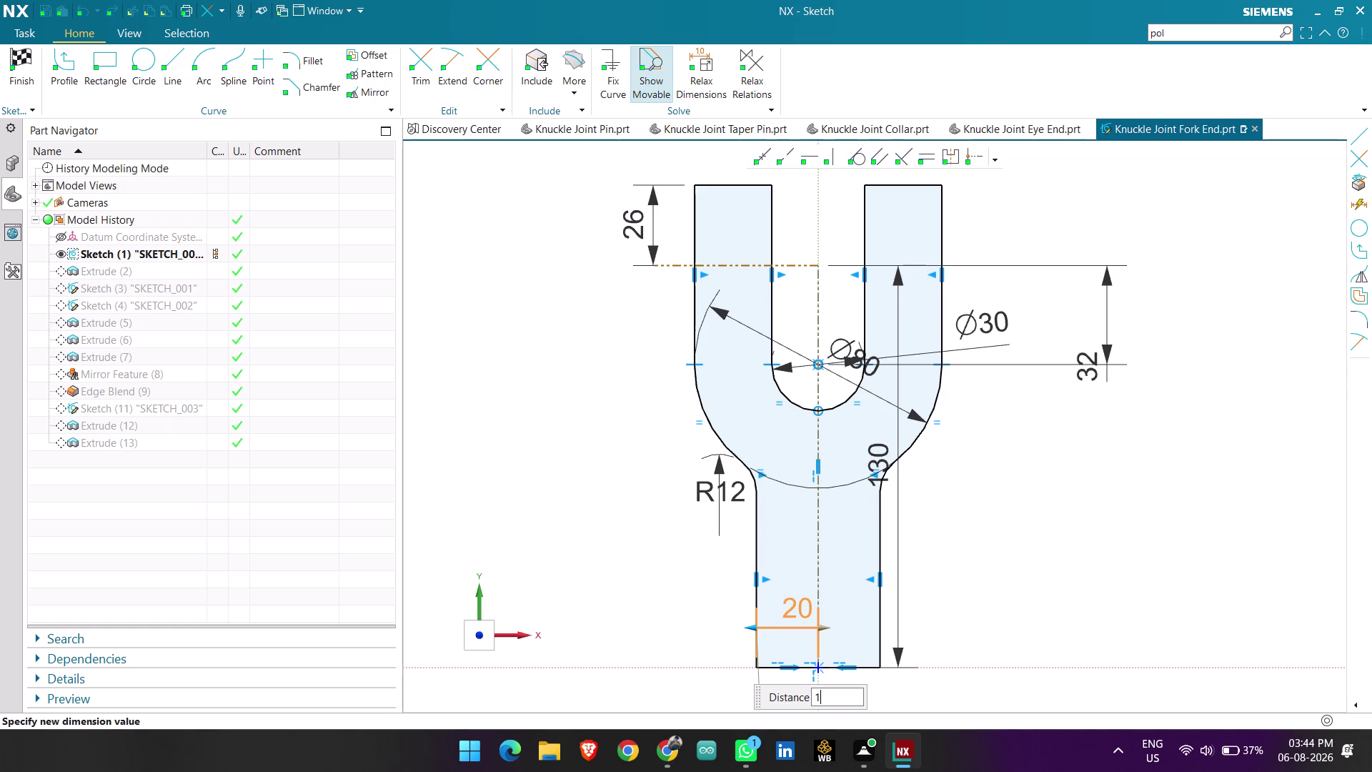
key(4)
key(Return)
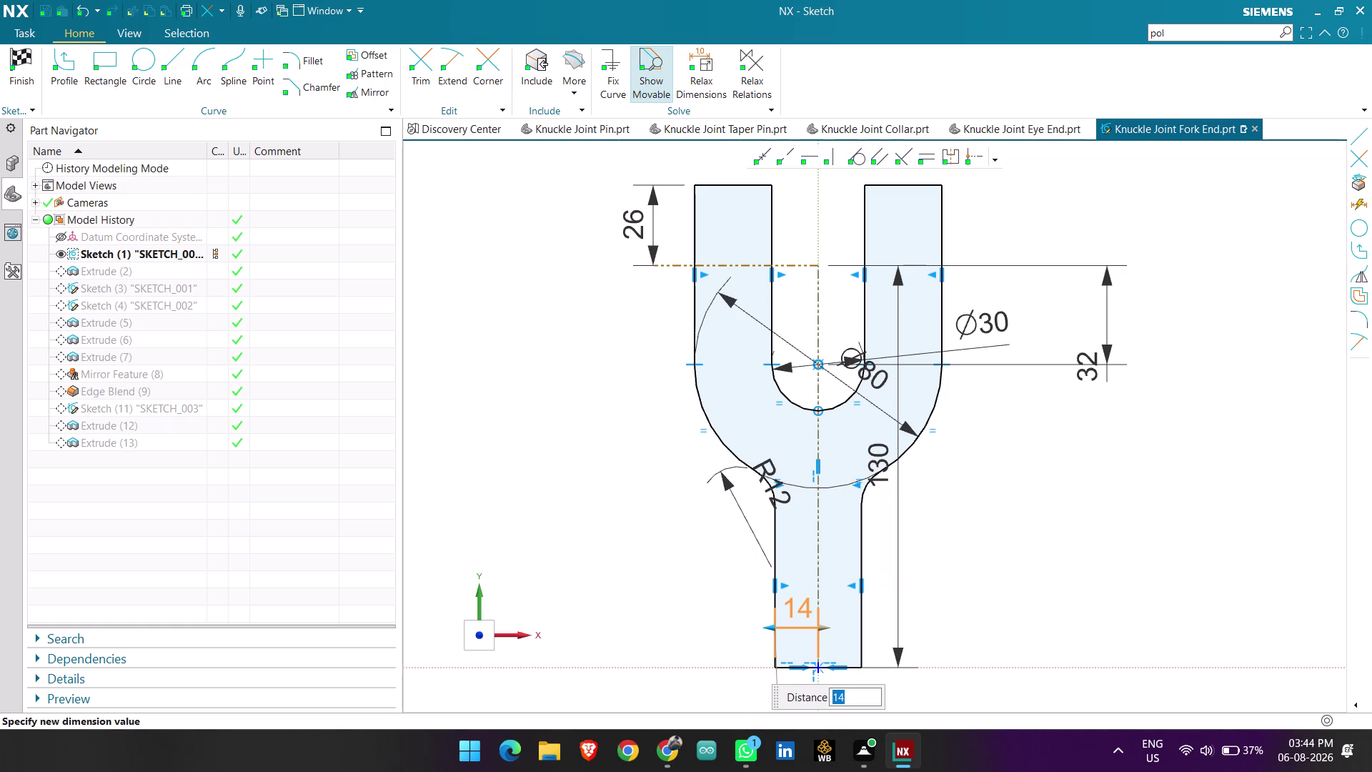
middle_click(617, 488)
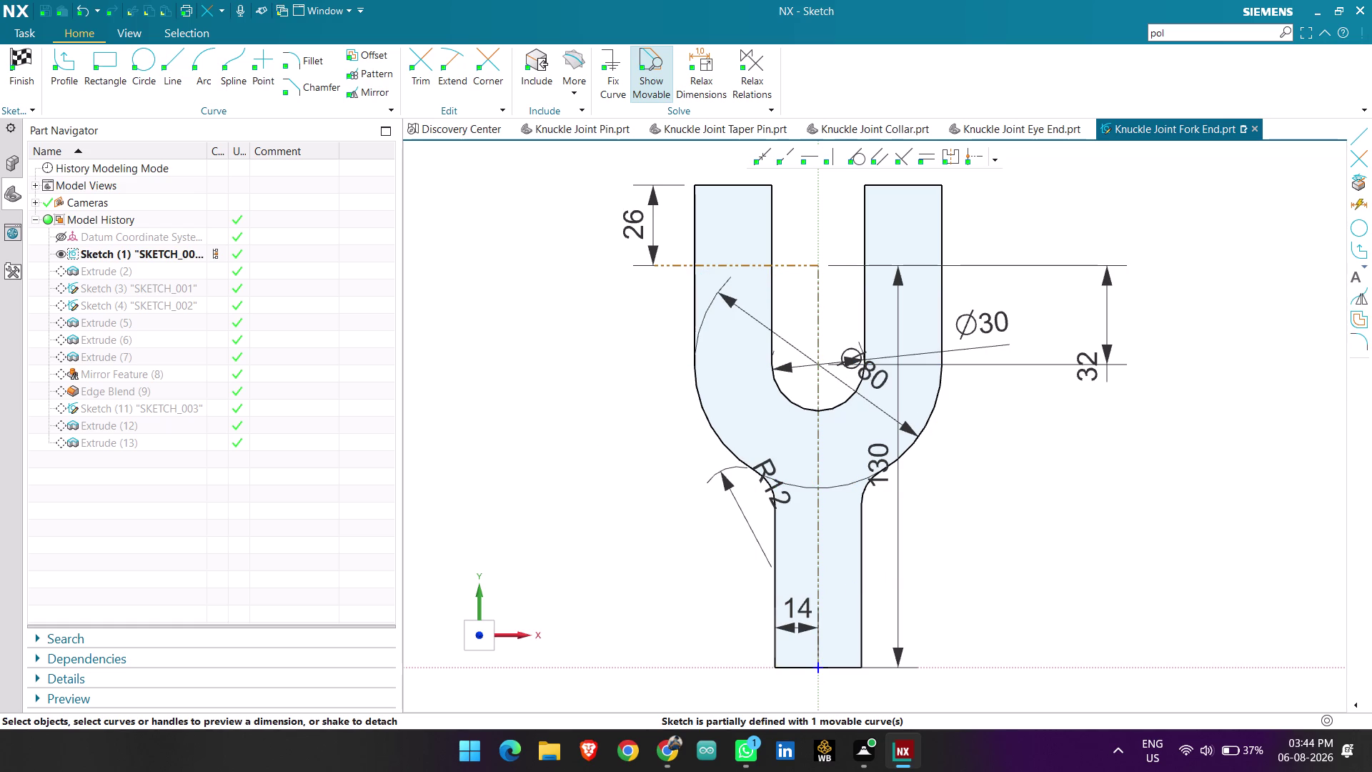
click(14, 66)
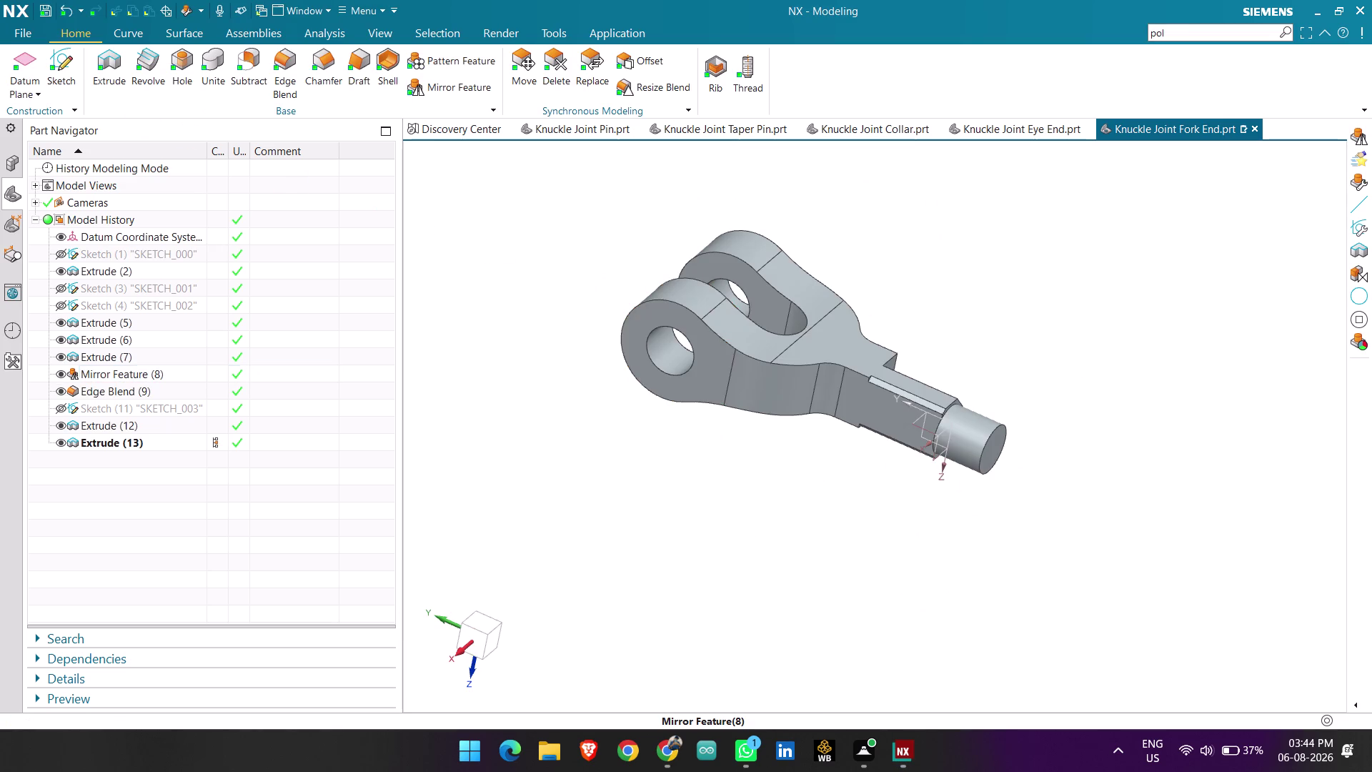
middle_drag(1045, 390, 956, 405)
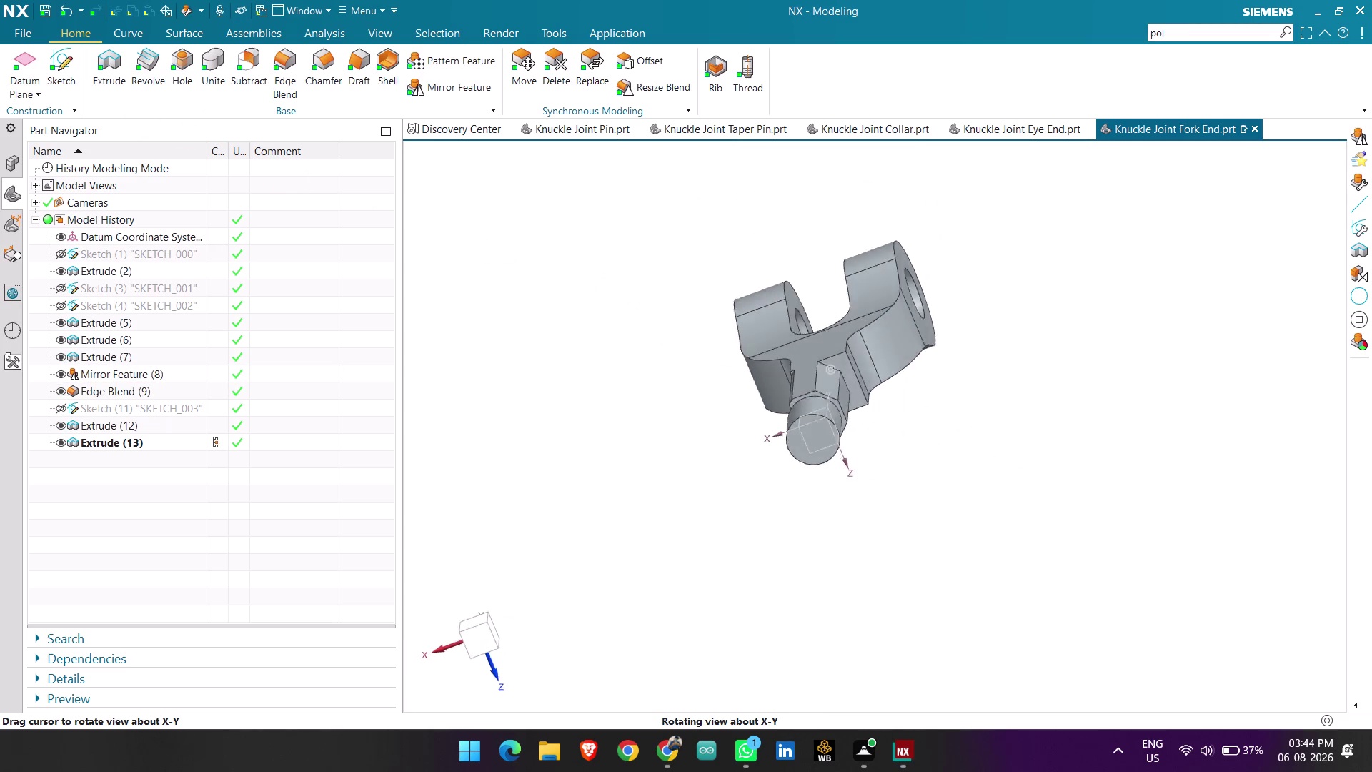
middle_drag(956, 405, 971, 431)
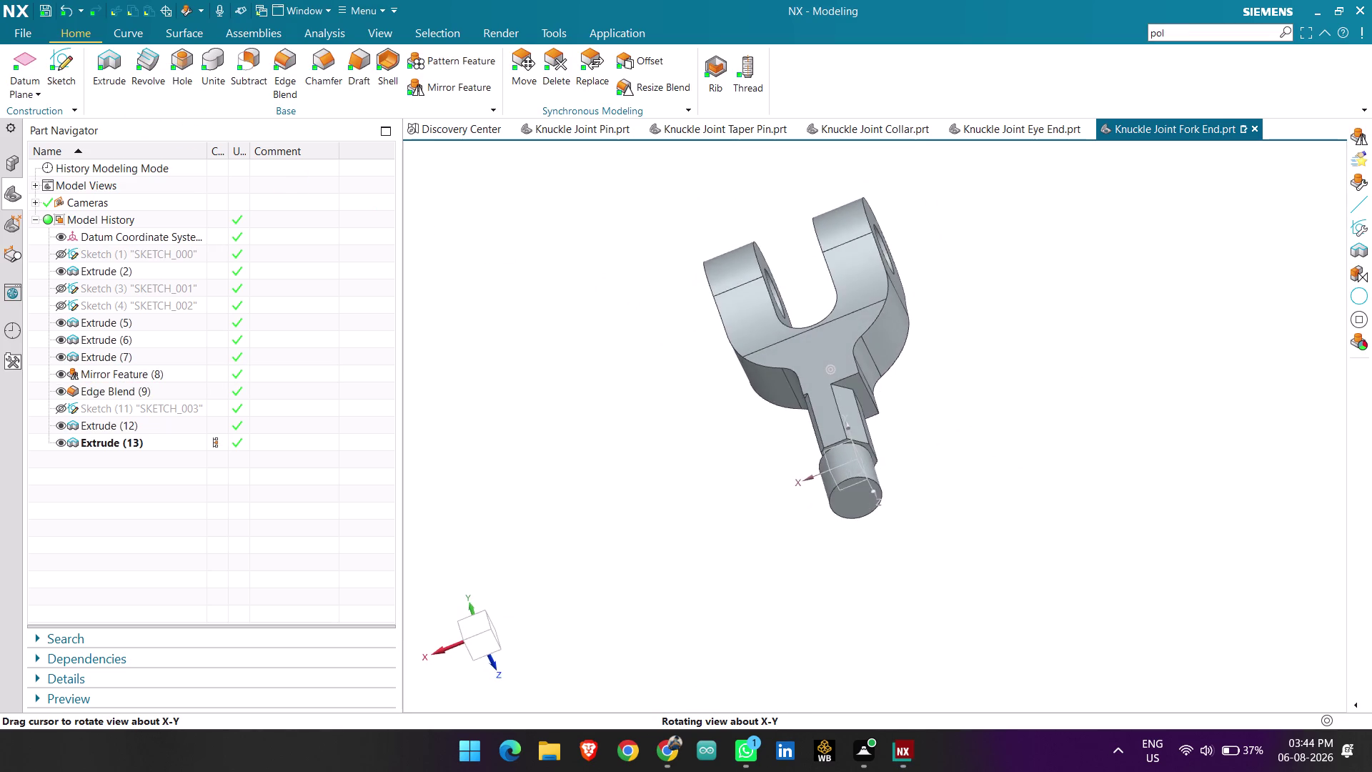
middle_drag(971, 430, 996, 422)
middle_drag(540, 369, 595, 386)
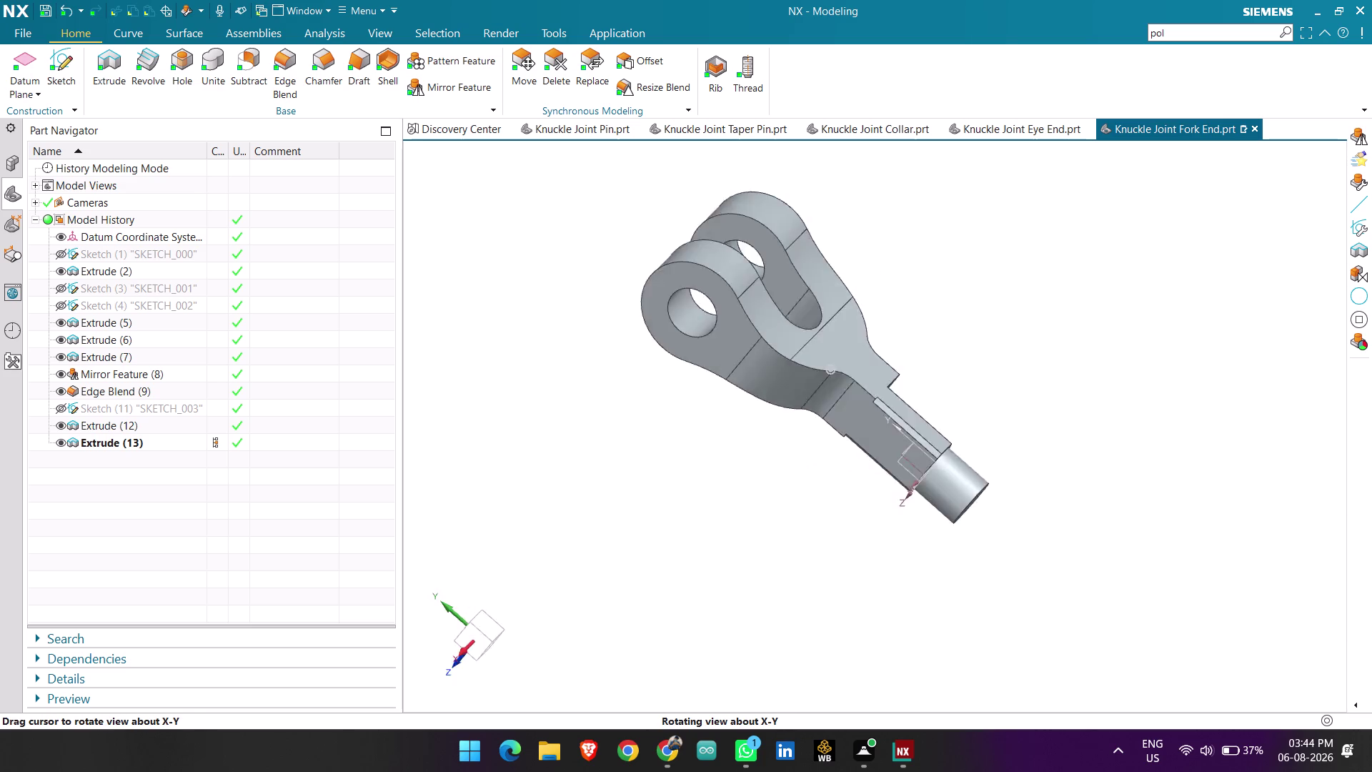
middle_drag(595, 386, 534, 393)
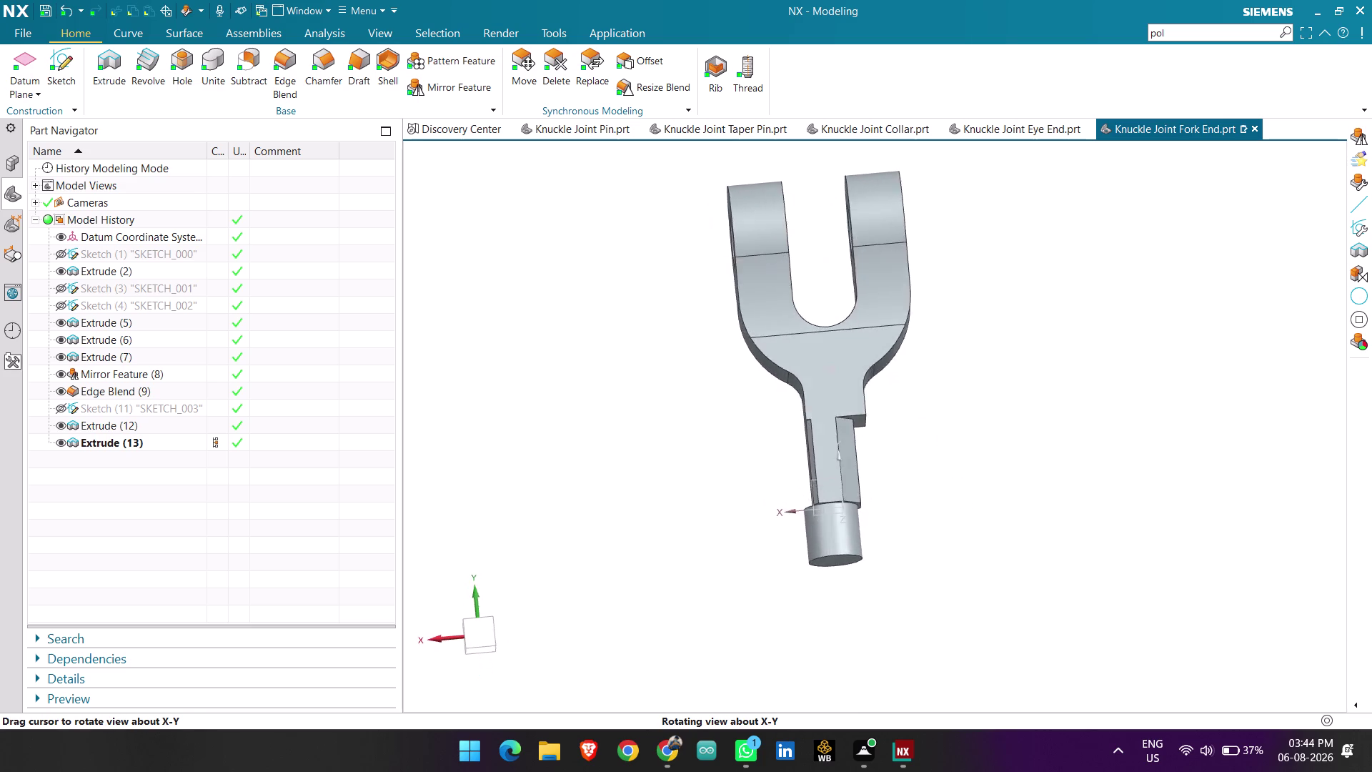
middle_drag(534, 393, 534, 407)
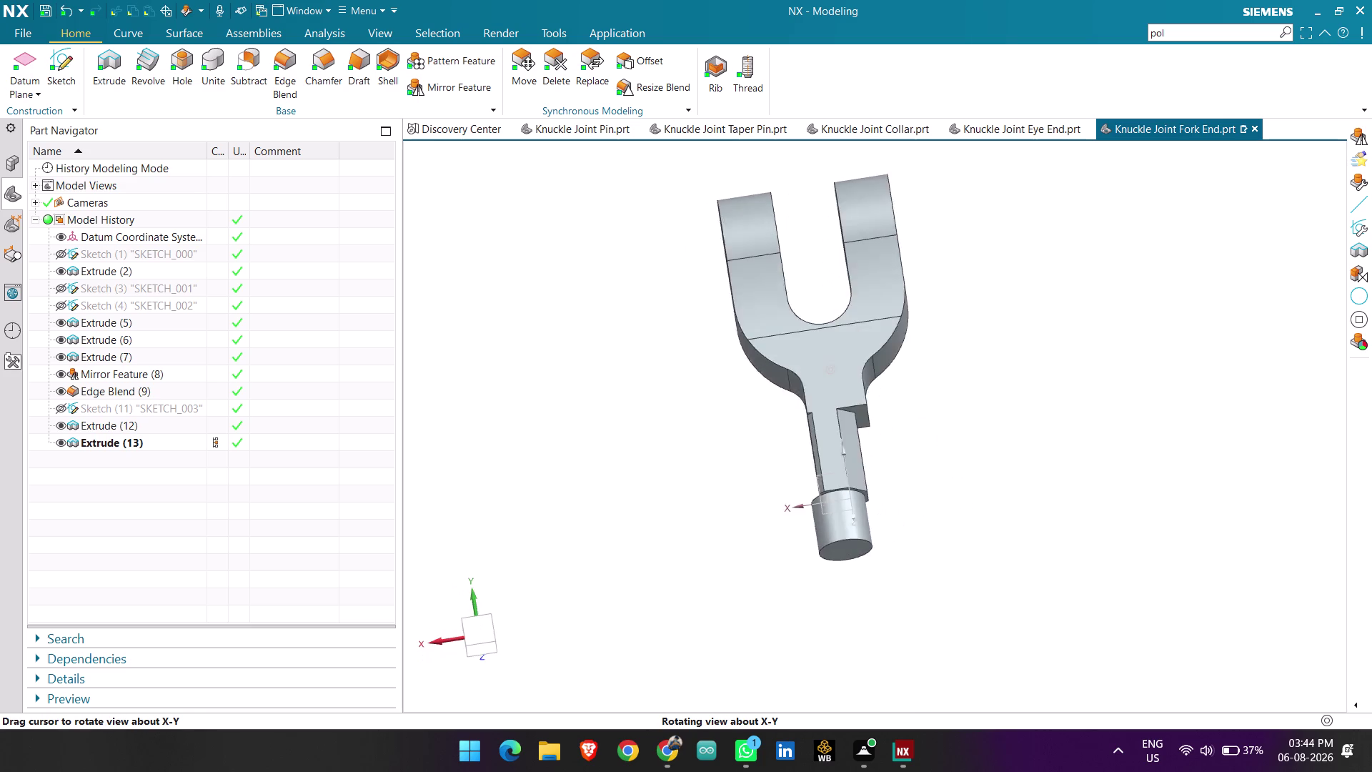
middle_drag(535, 407, 541, 410)
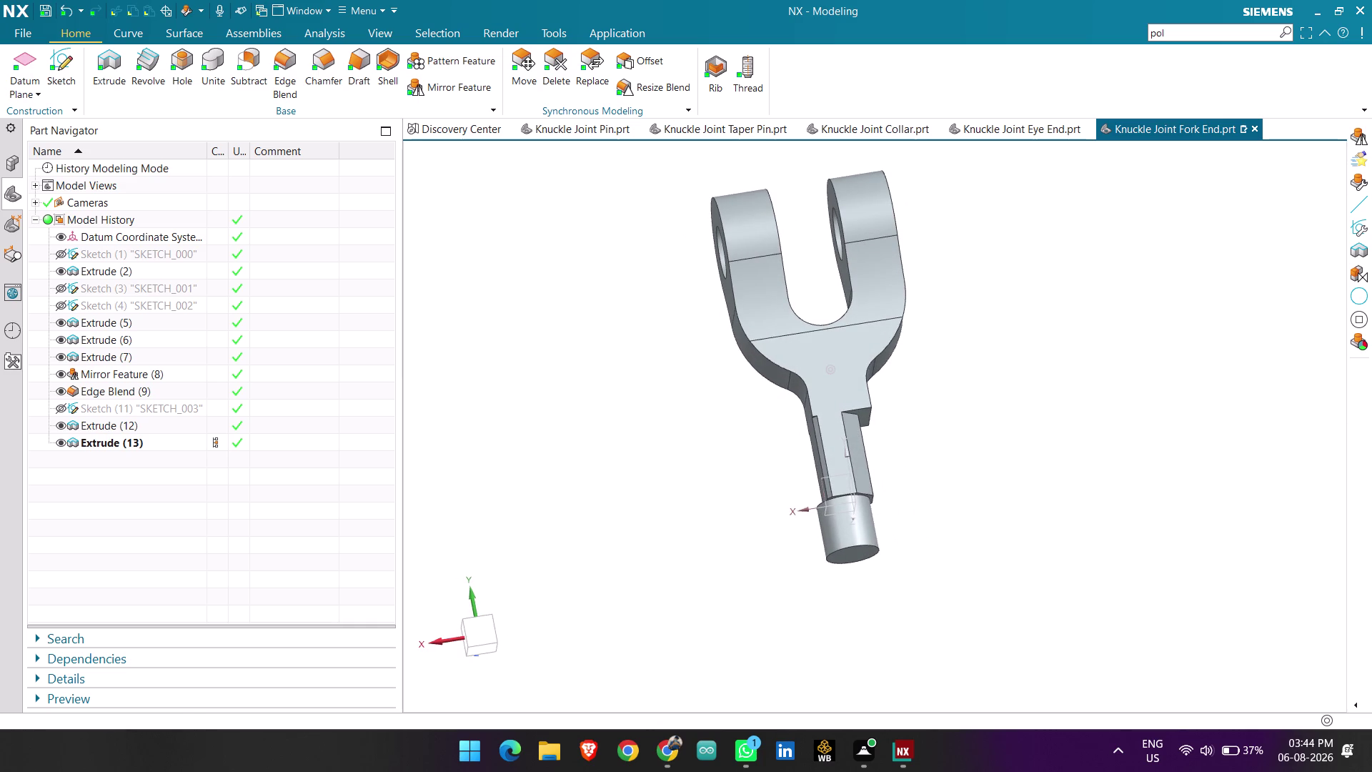
click(134, 248)
right_click(134, 249)
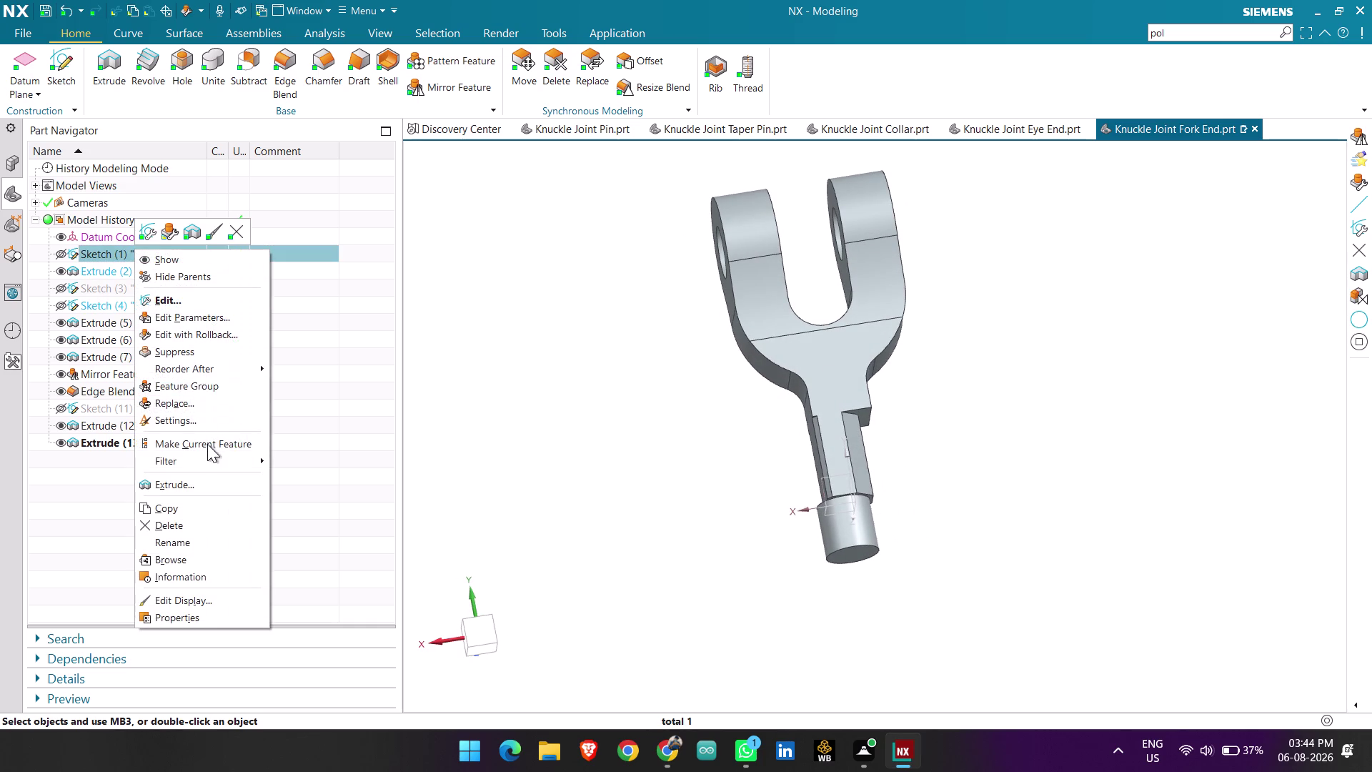
click(202, 333)
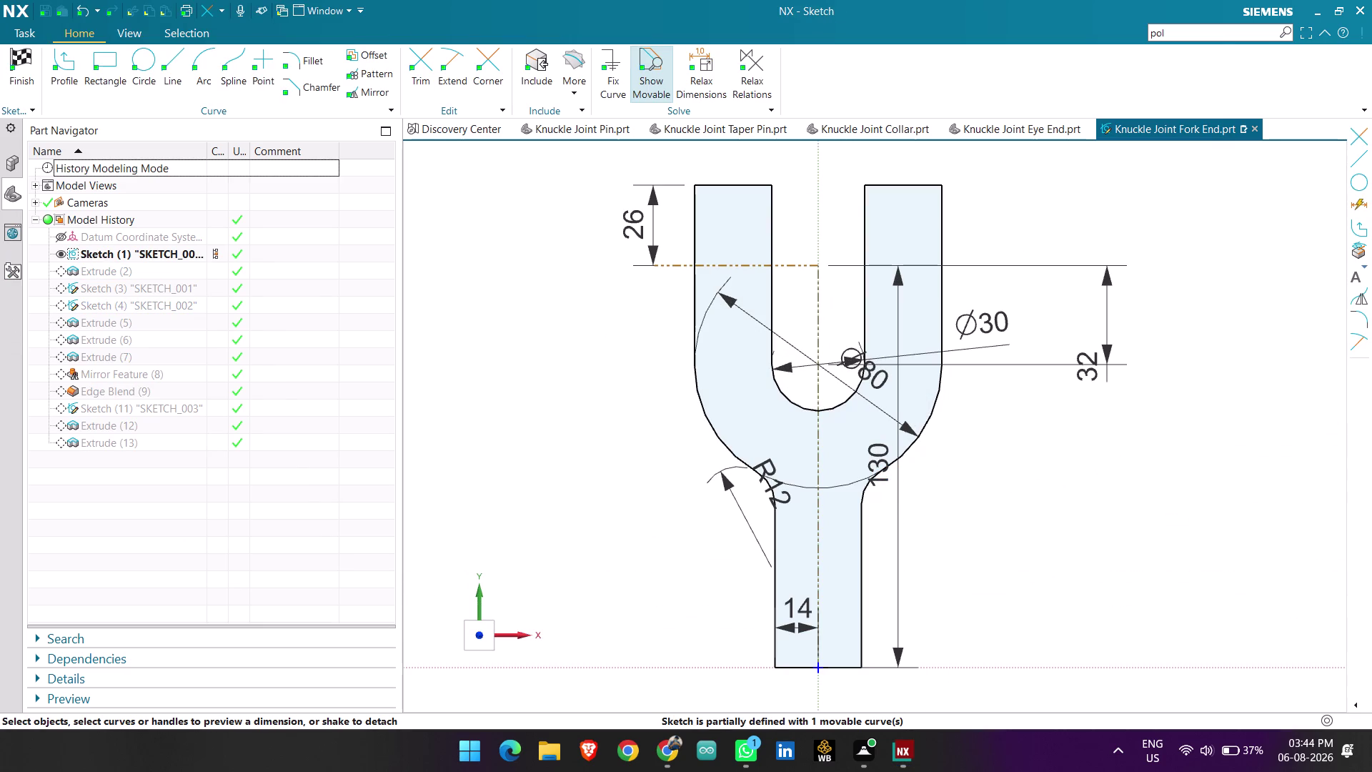
click(14, 59)
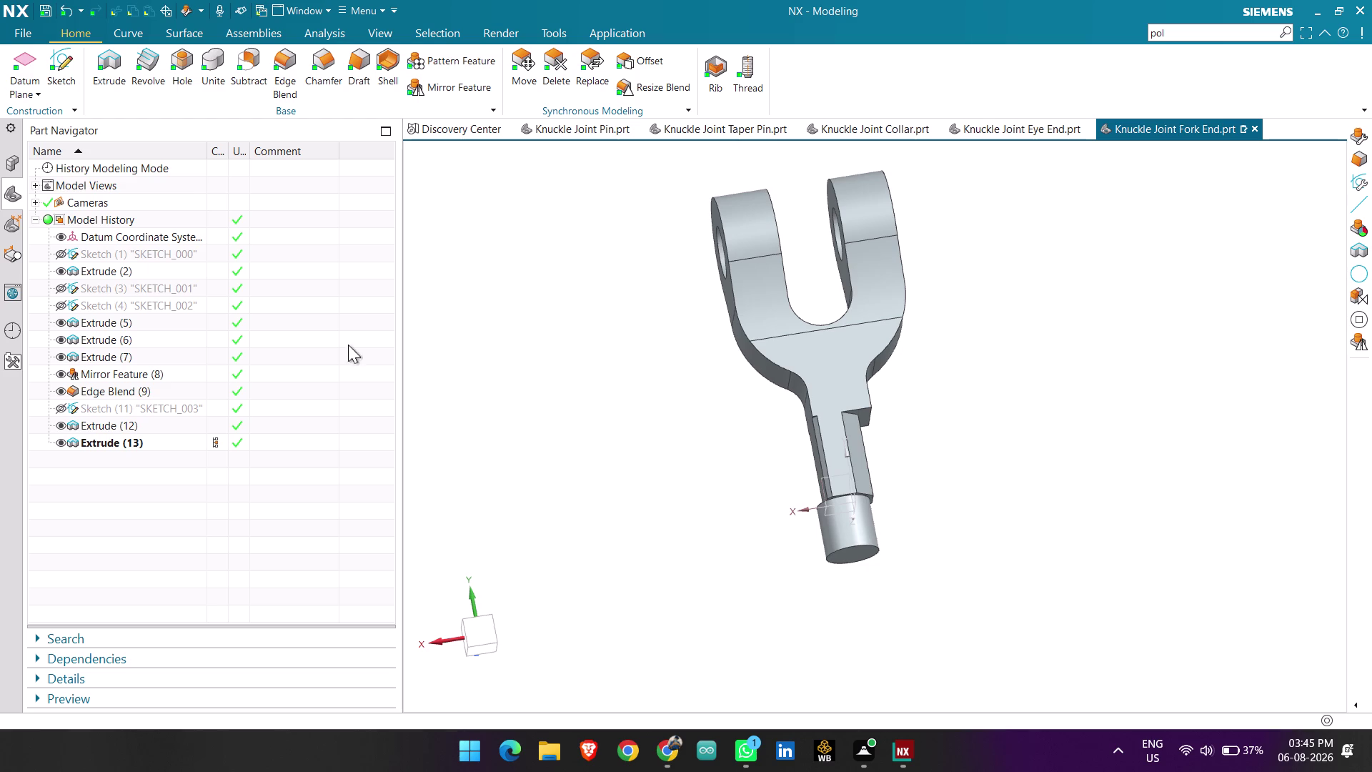
click(59, 407)
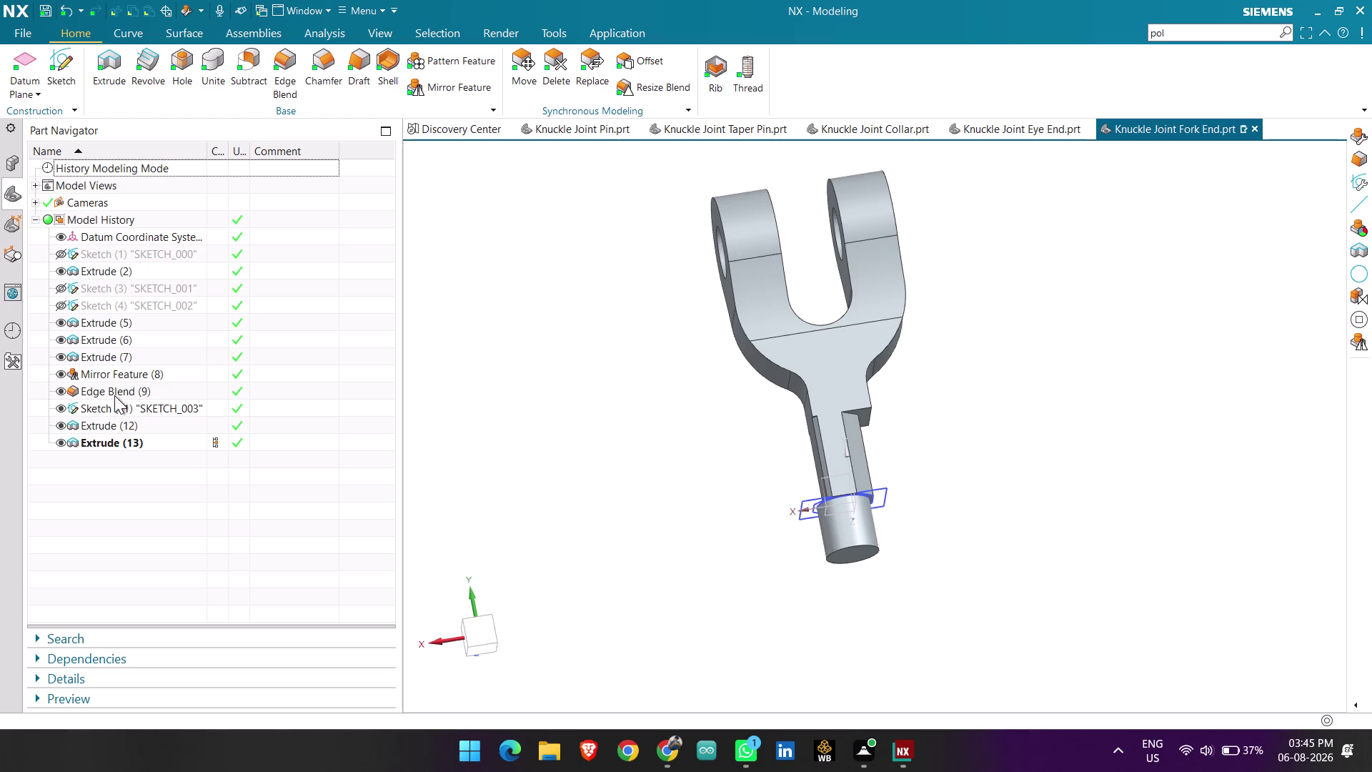
Delete Sketch (11) together with Extrude (12) and Extrude (13).
click(94, 406)
right_click(94, 406)
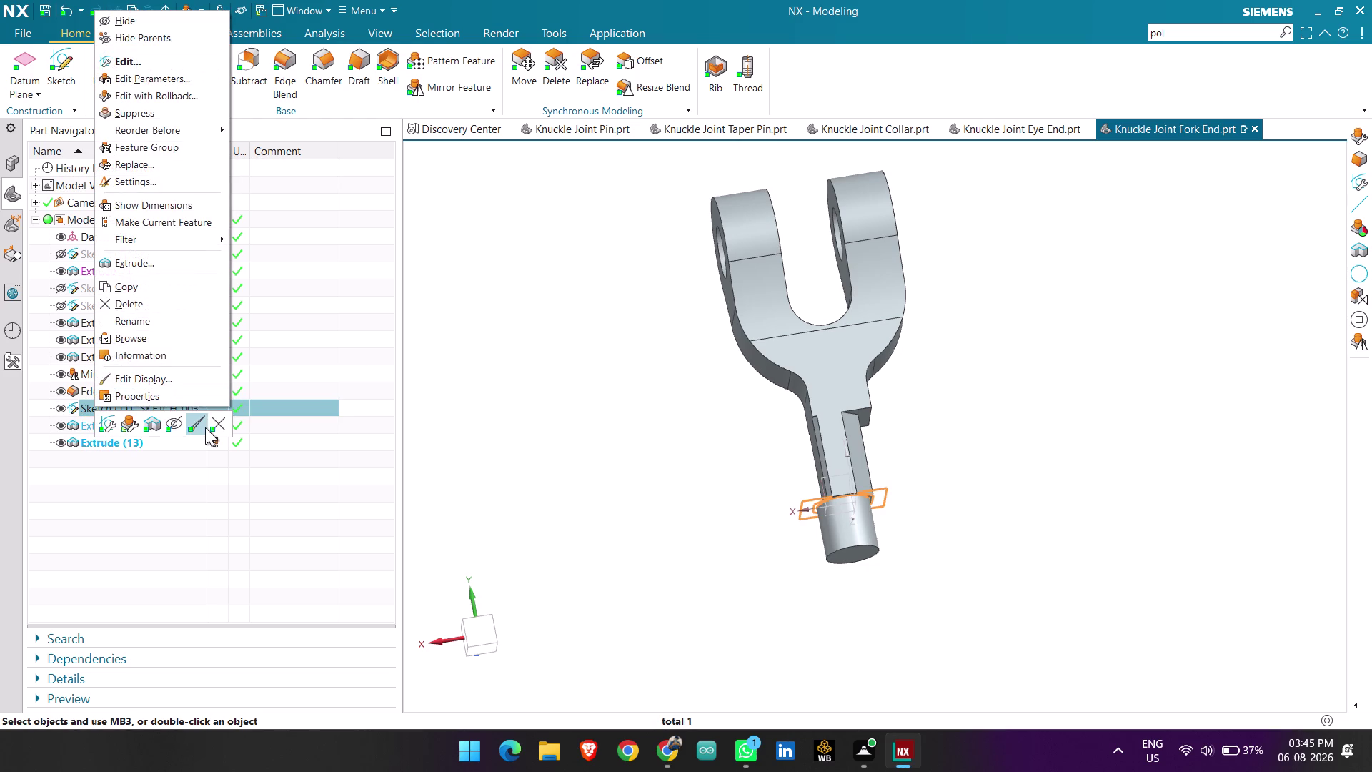
click(220, 423)
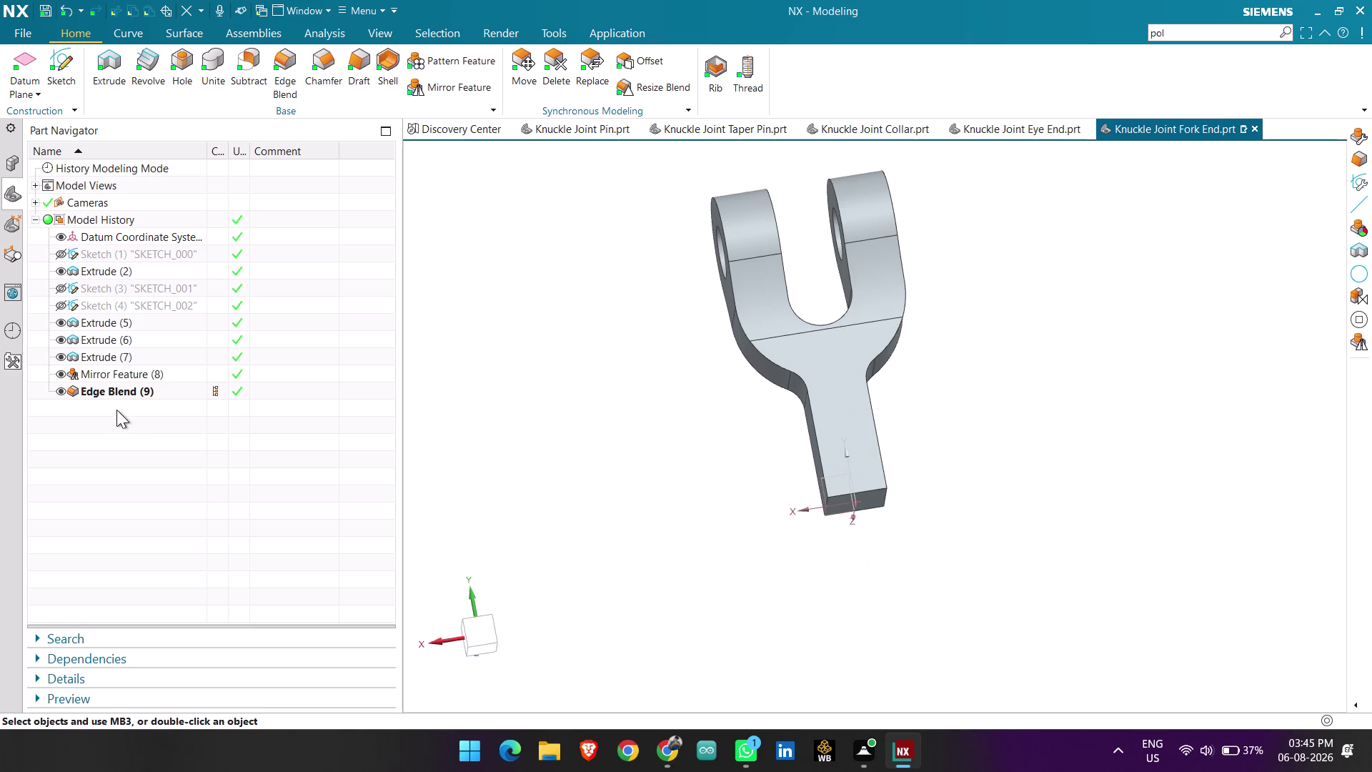
middle_drag(871, 511, 882, 515)
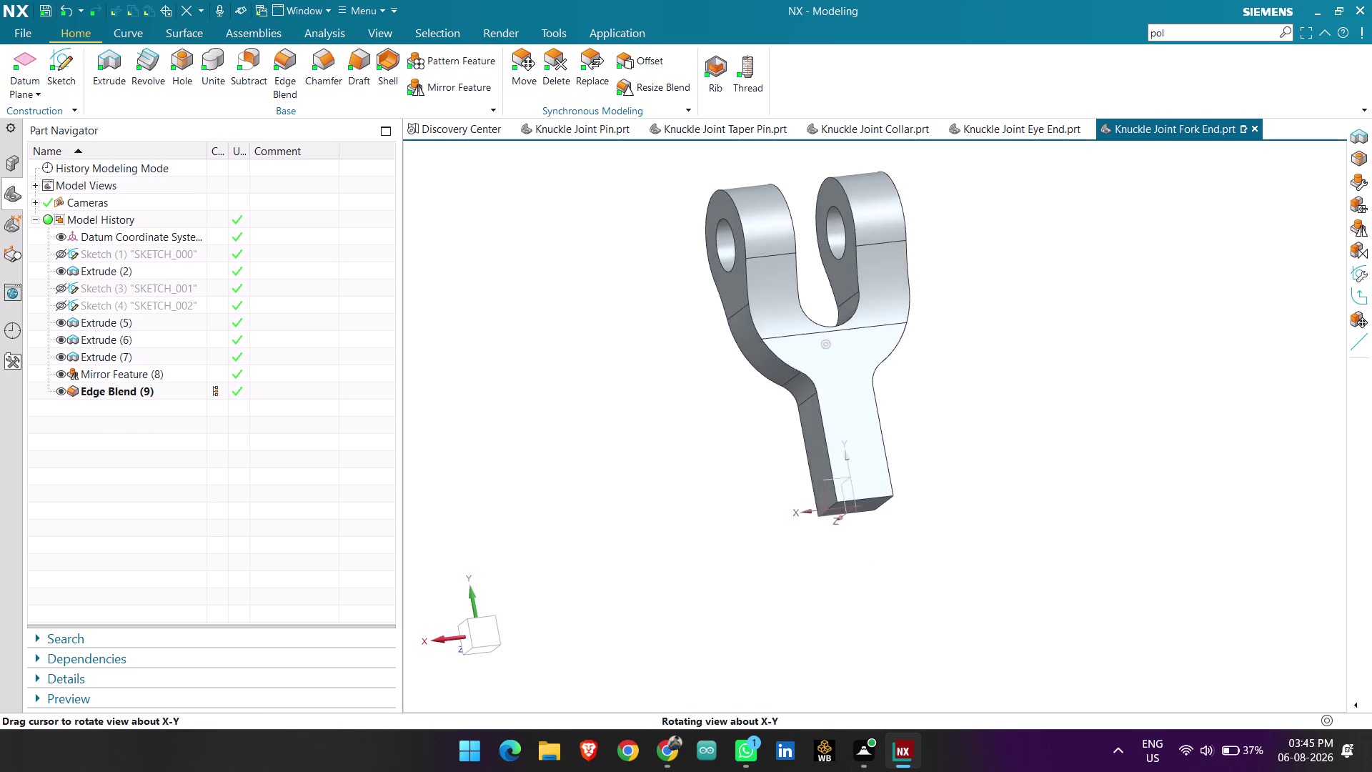
middle_drag(882, 515, 855, 505)
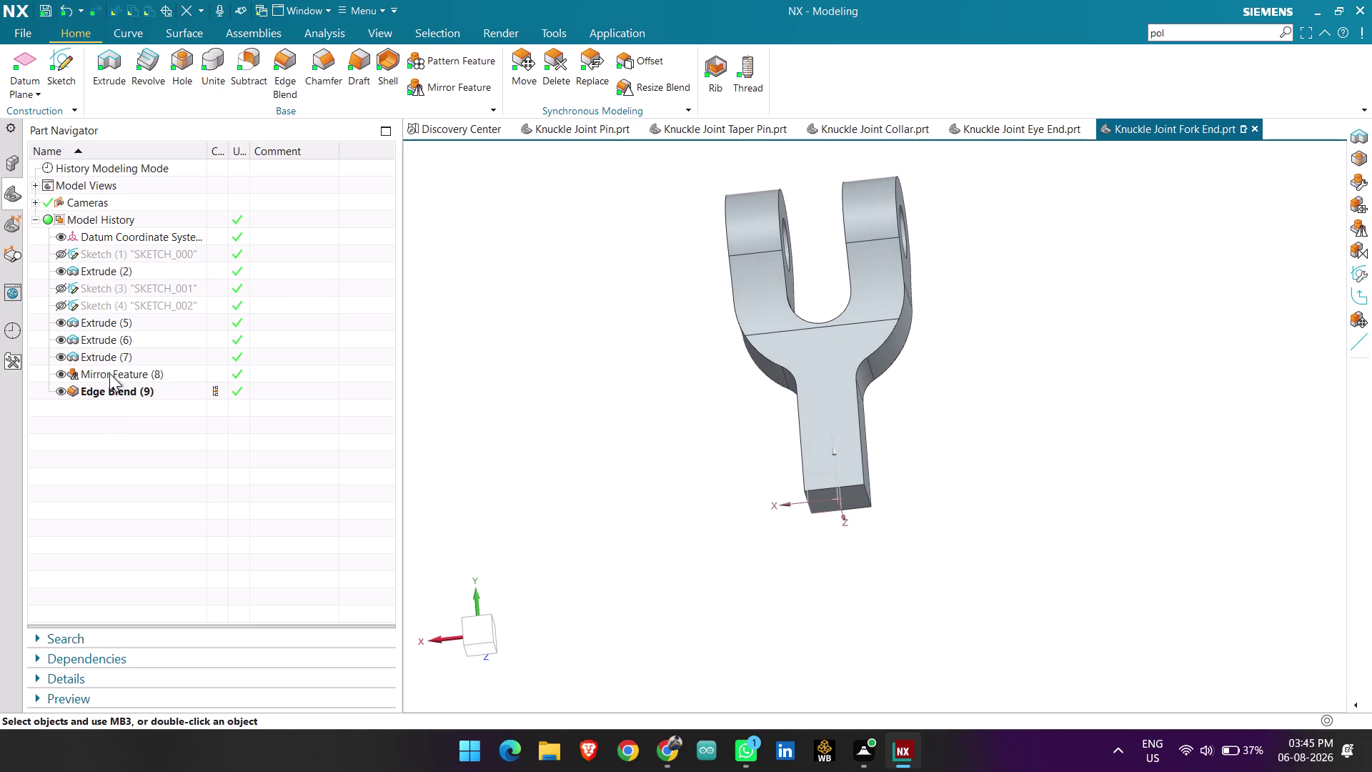
Preview the Edge Blend (9) faces and orbit to face the rectangular stub end.
click(110, 373)
click(119, 383)
click(124, 395)
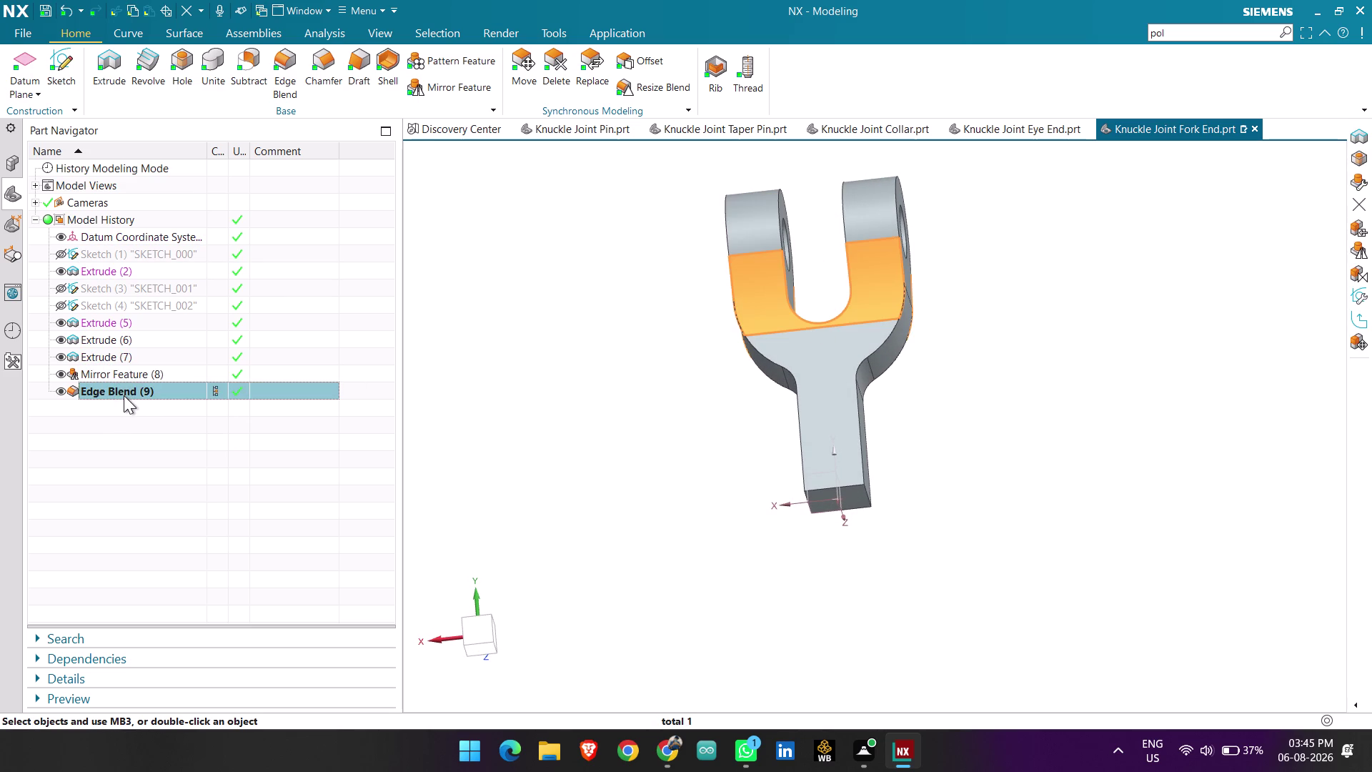
click(124, 393)
click(484, 465)
middle_drag(710, 528, 700, 467)
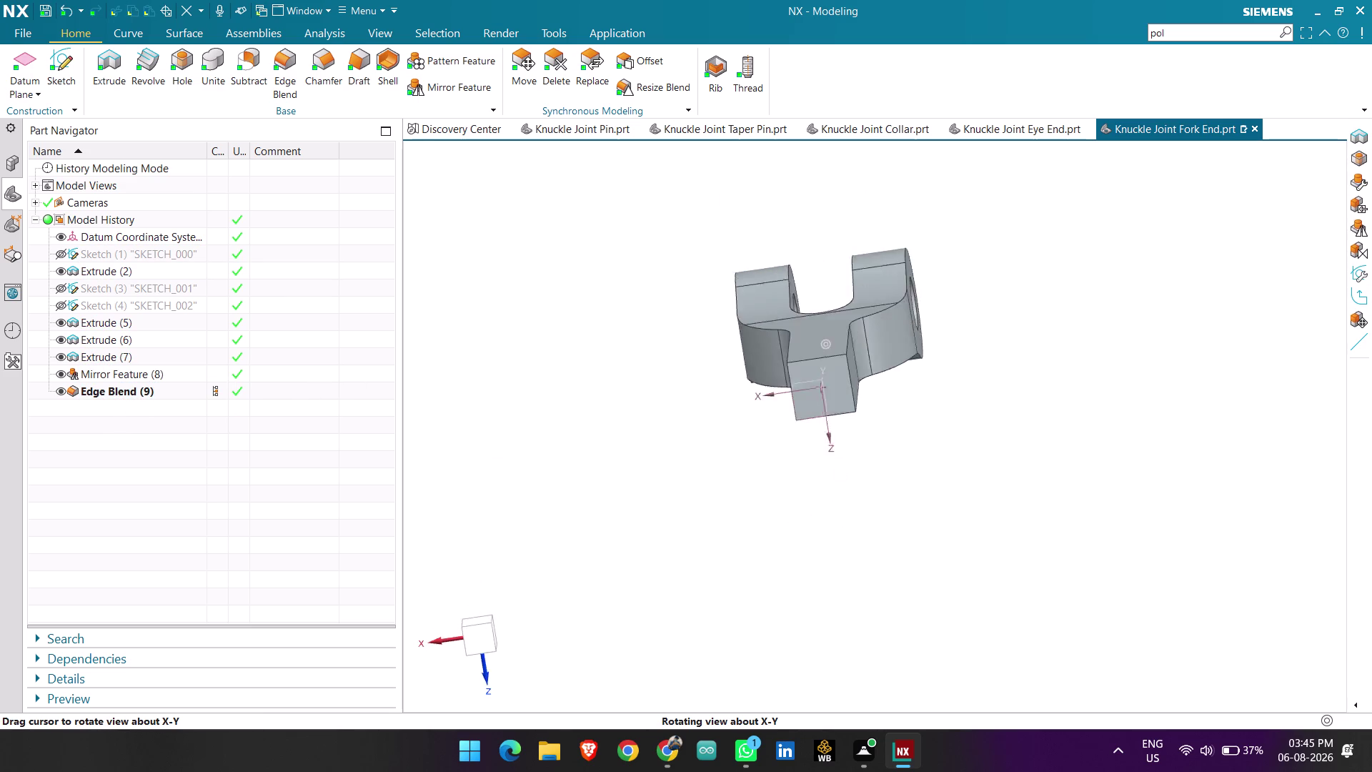
middle_drag(700, 466, 706, 470)
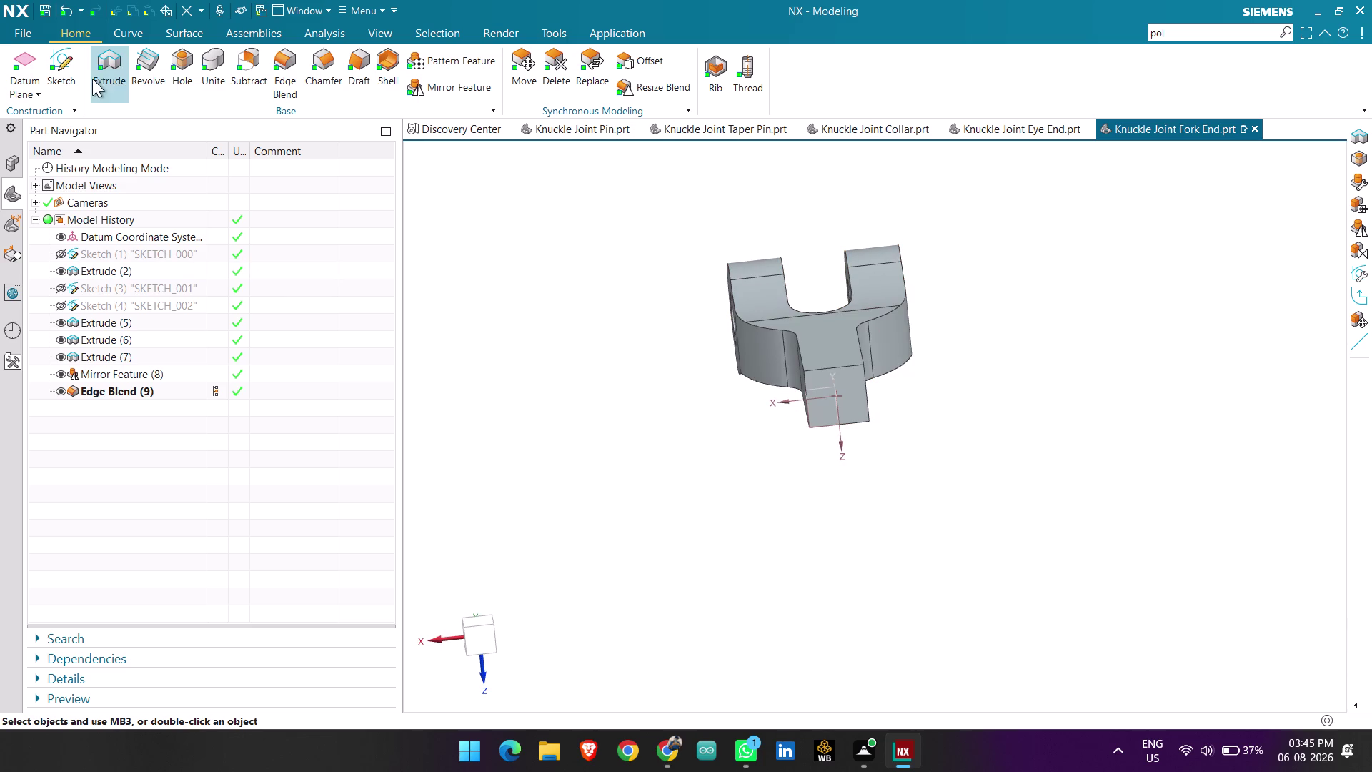
Create a new sketch on the Front plane facing the stub end.
click(55, 58)
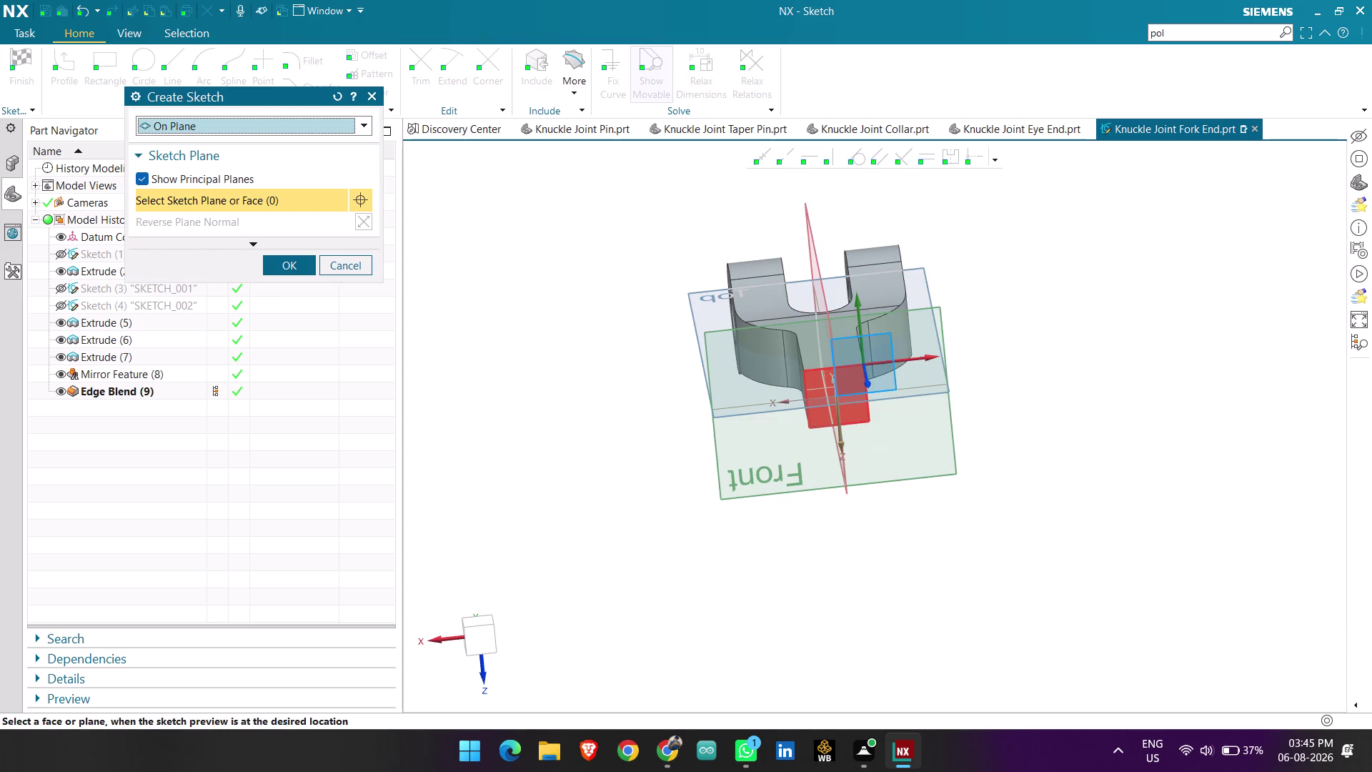
click(852, 392)
click(284, 261)
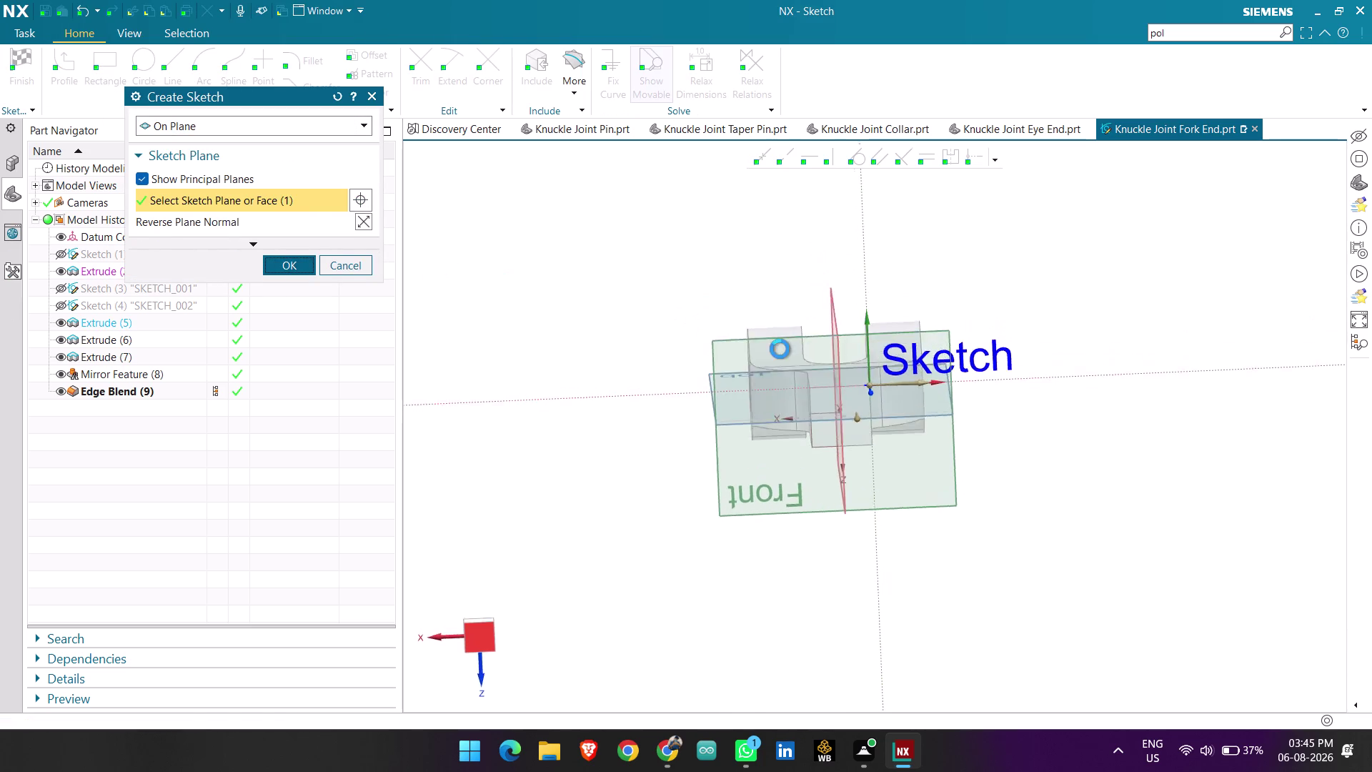
scroll(up, 3)
scroll(up, 3)
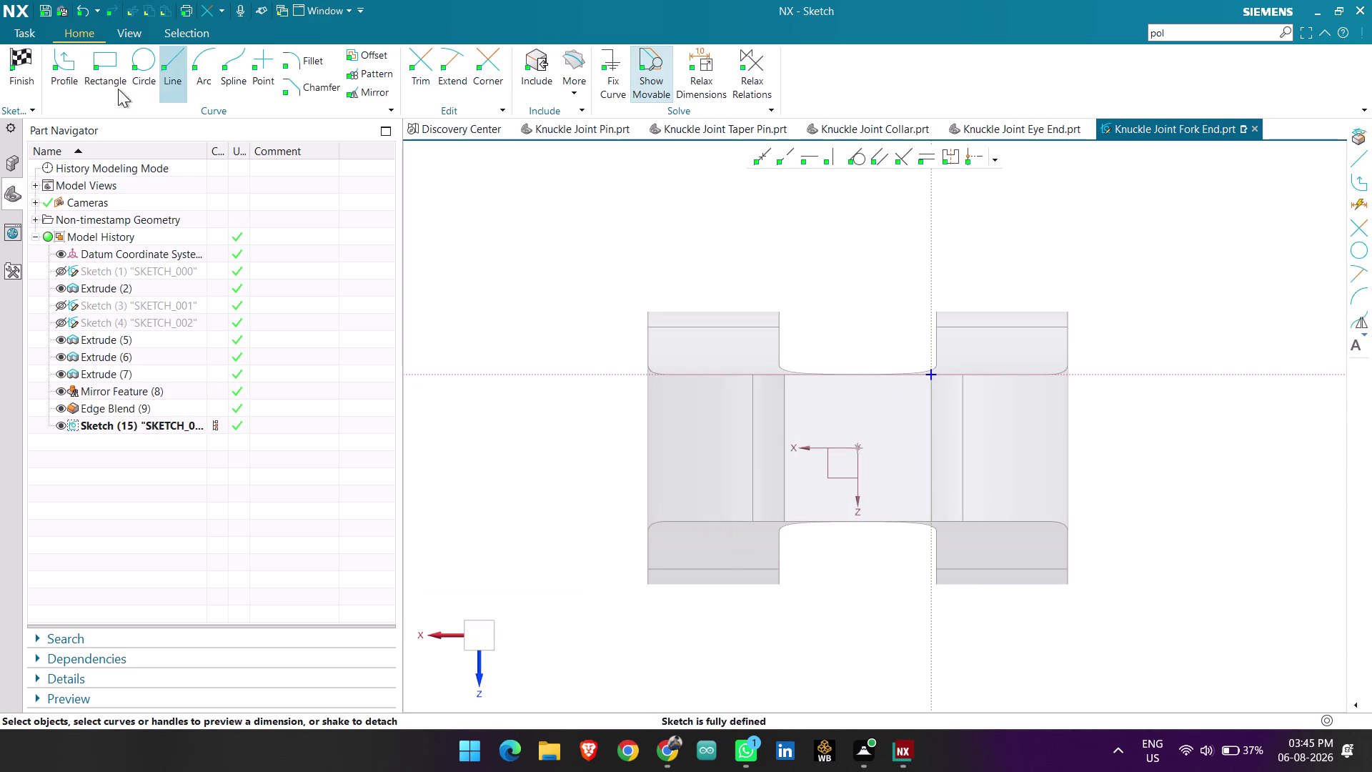
Project the stub's four edges into the sketch as a closed rectangle.
click(561, 61)
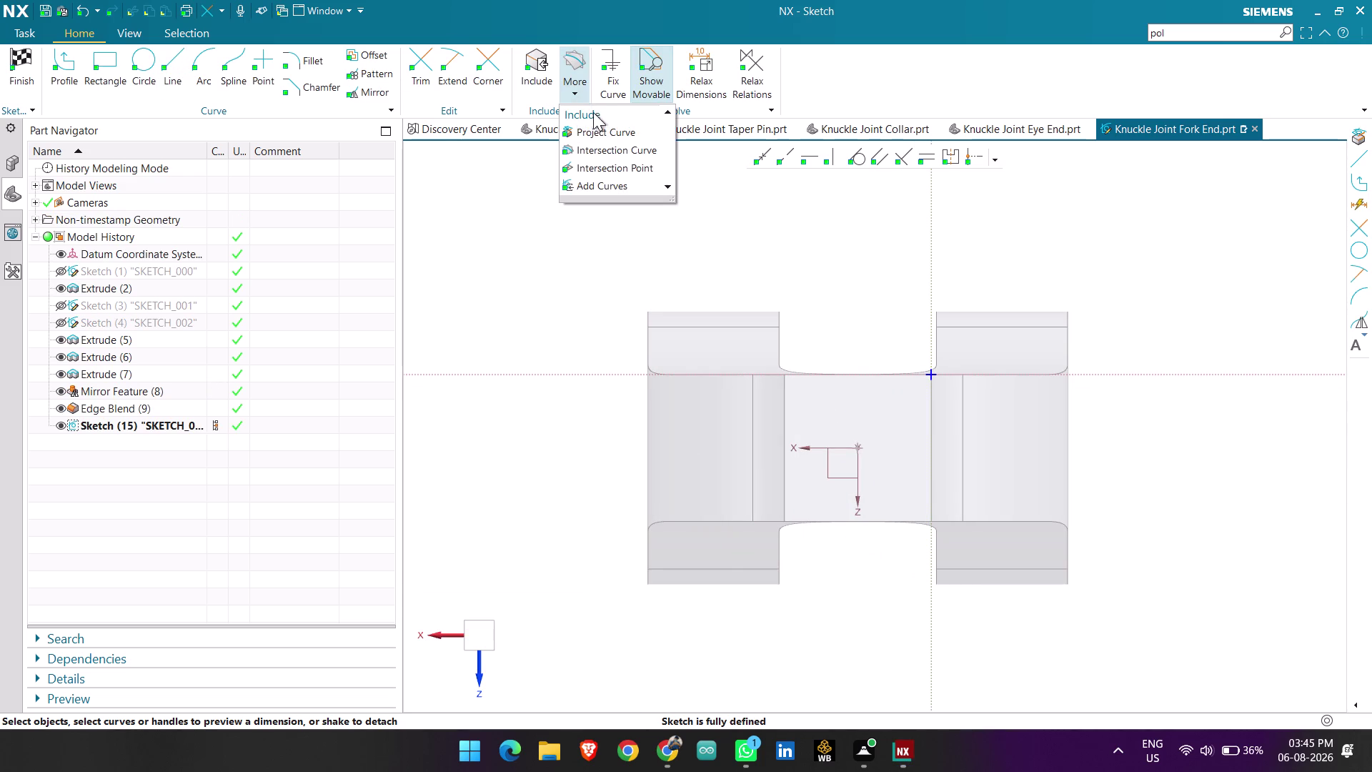
click(599, 126)
click(821, 375)
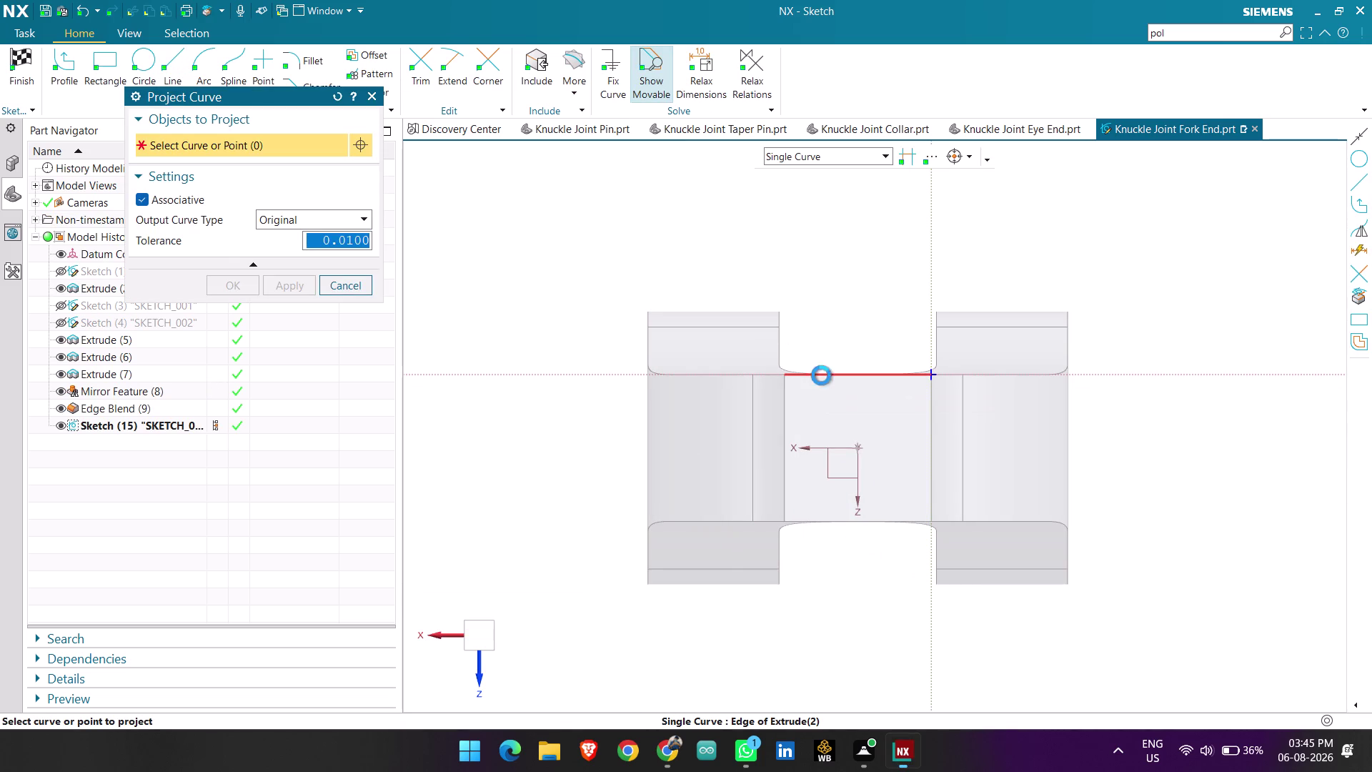
click(928, 429)
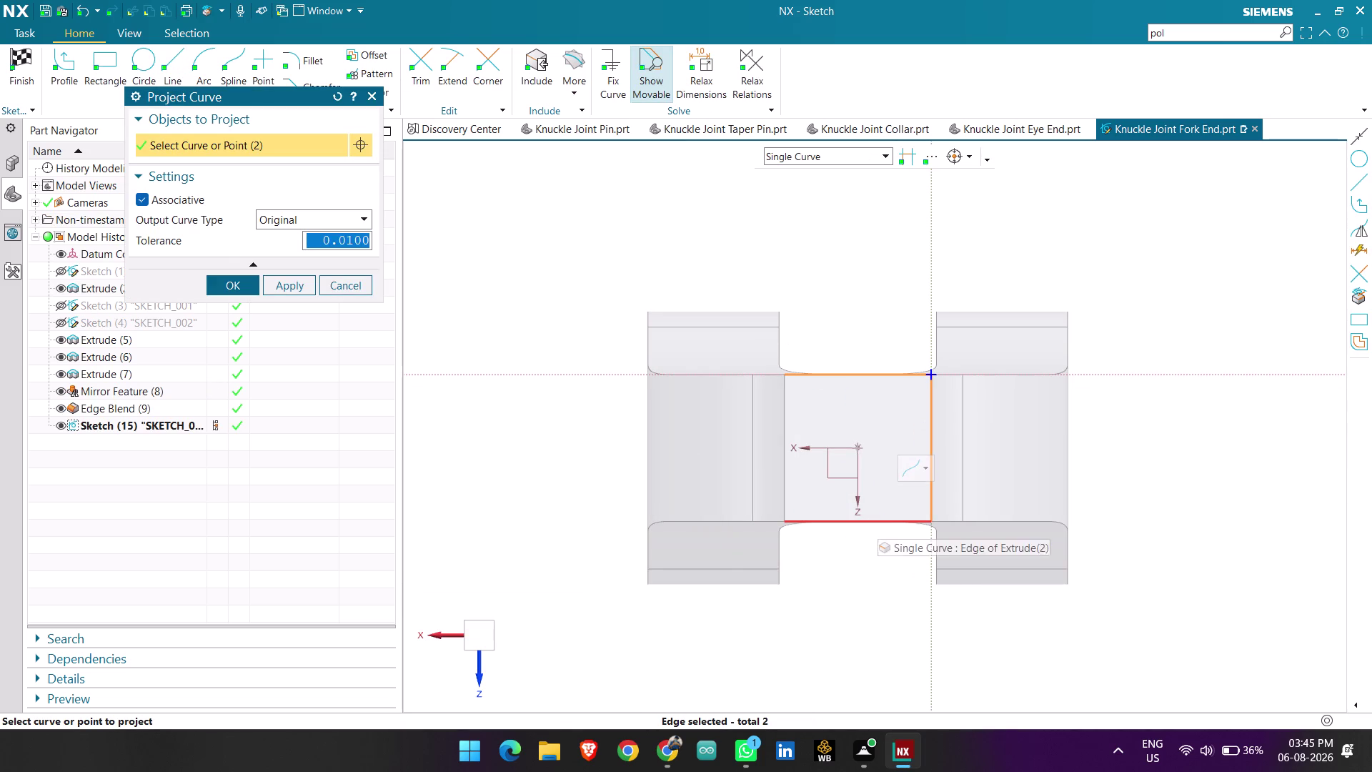
click(878, 520)
click(787, 459)
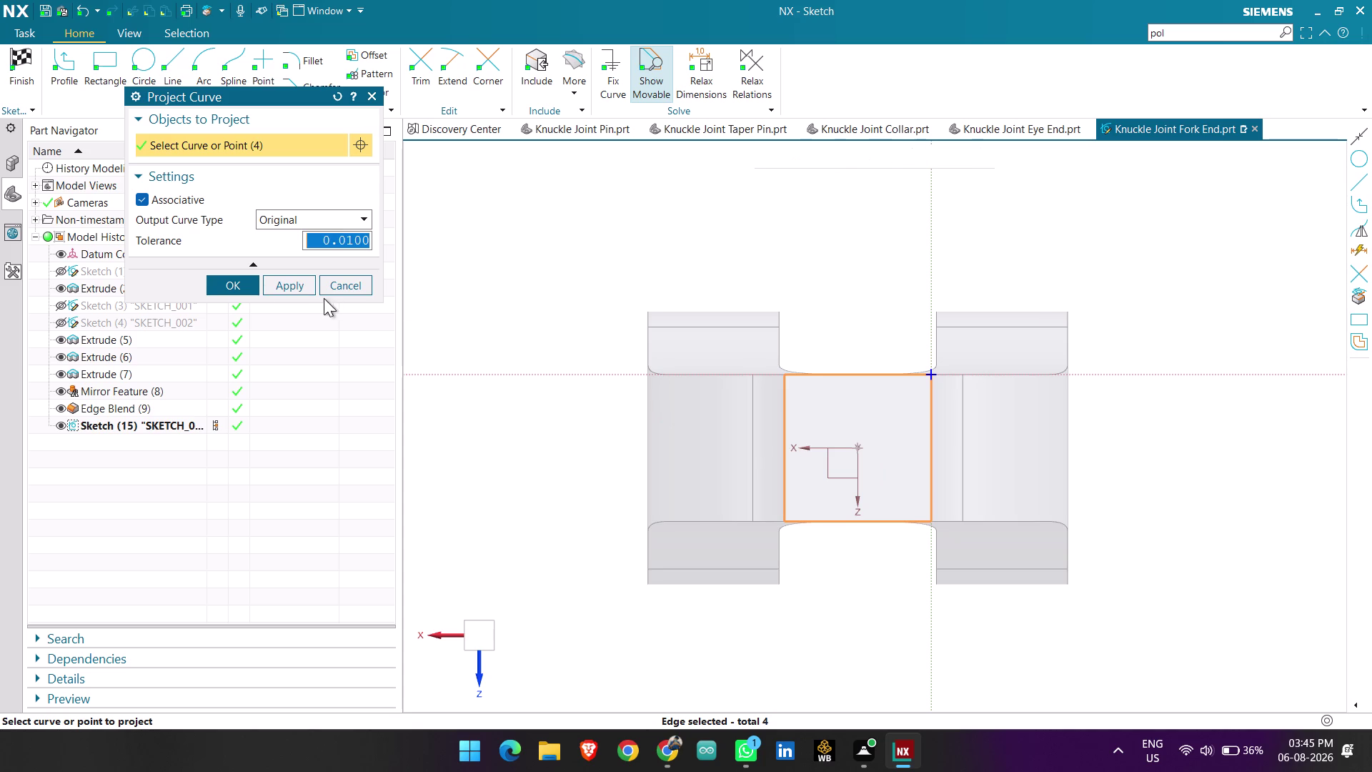
click(241, 273)
click(228, 290)
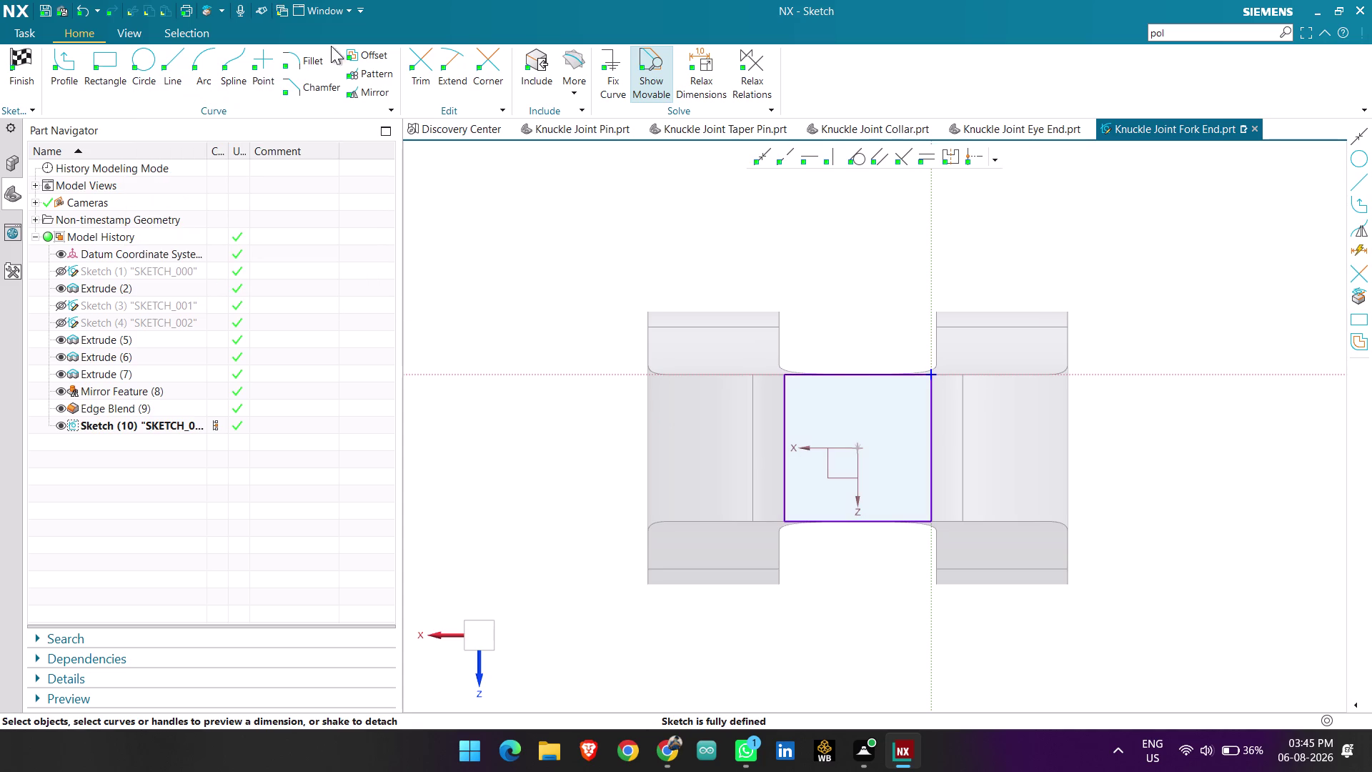
click(69, 65)
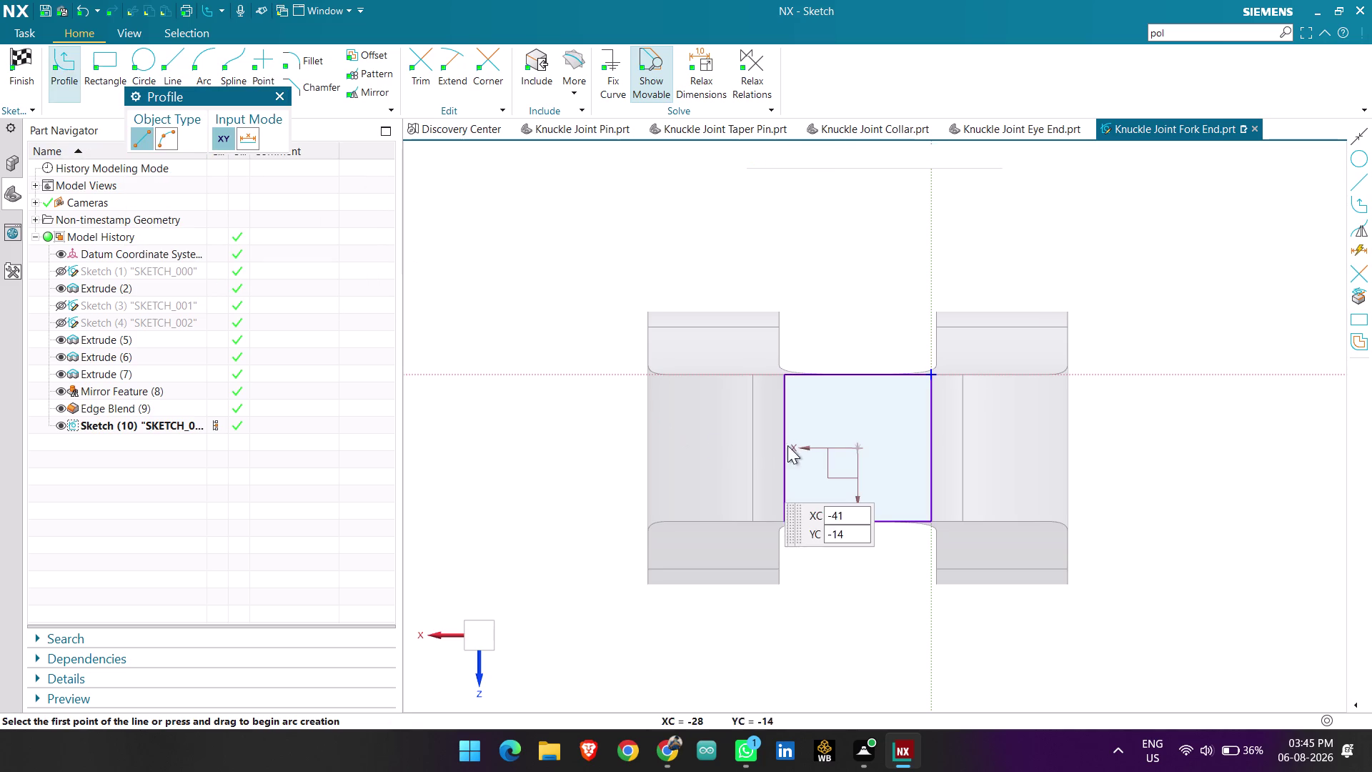
Draw a horizontal centre line across the square.
click(785, 452)
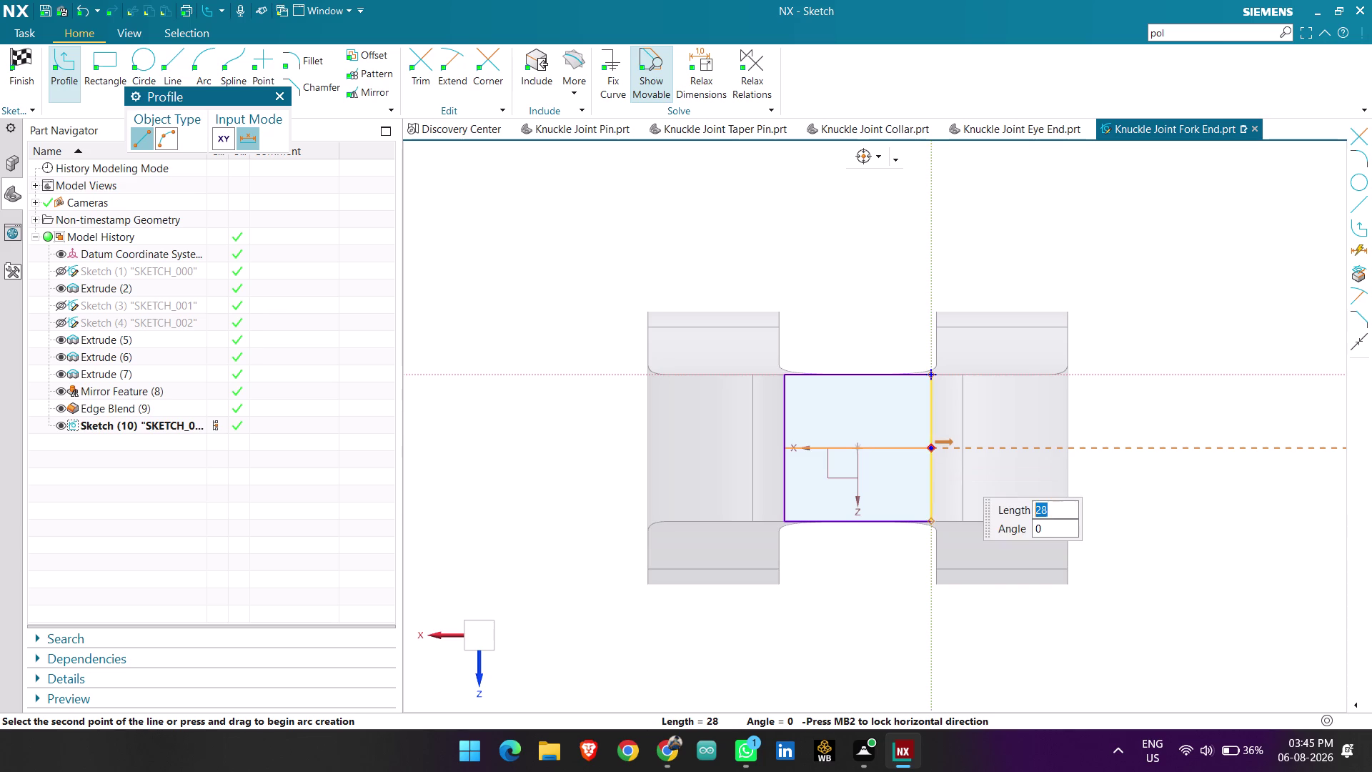
click(933, 446)
key(Escape)
key(Escape)
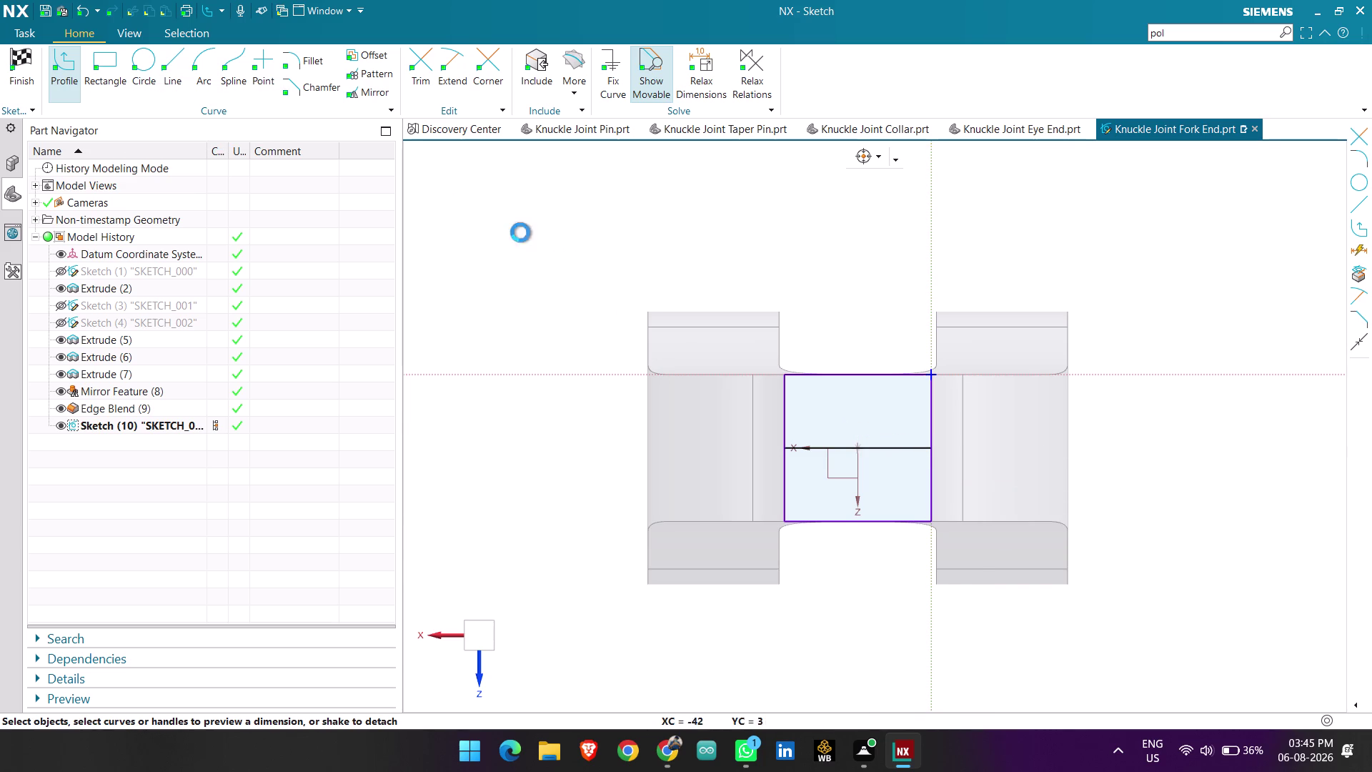
Add a circle on the line's midpoint and set its diameter to 25.
click(149, 65)
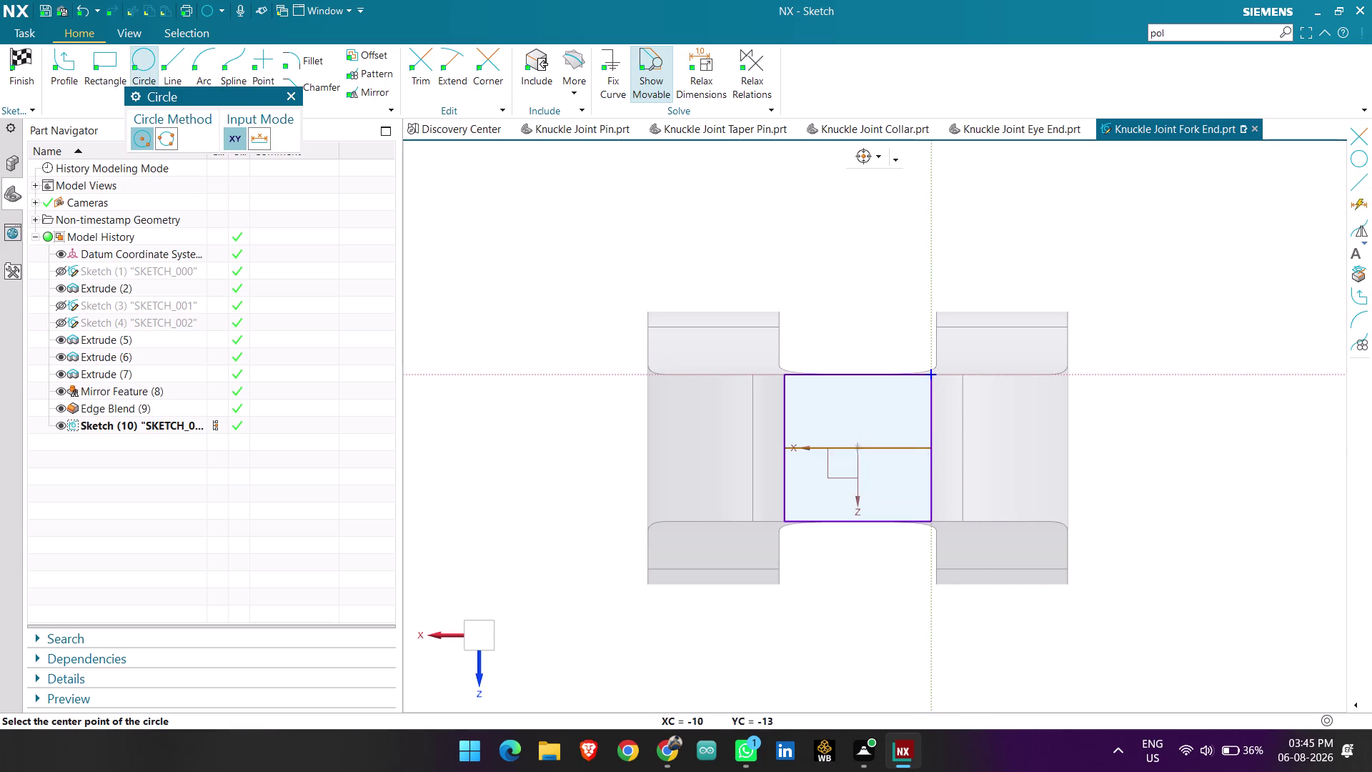
click(860, 446)
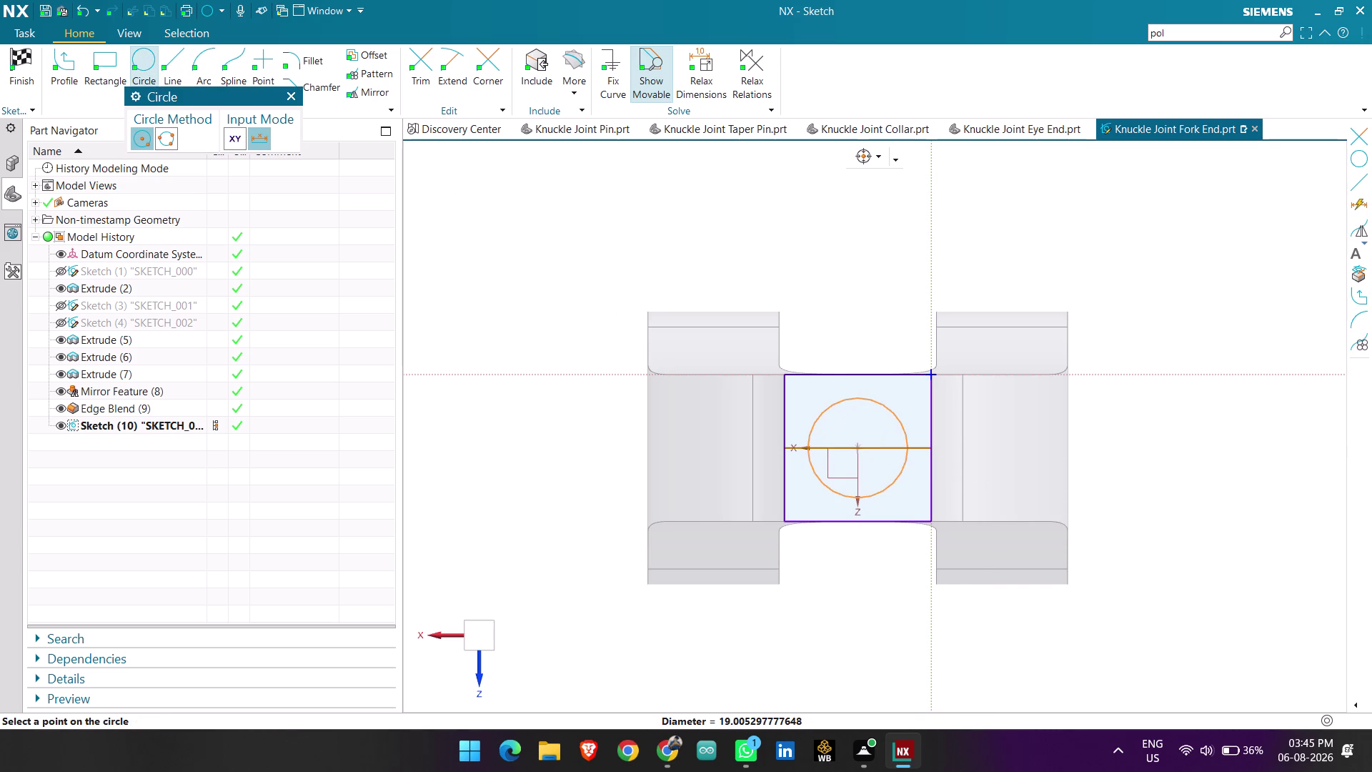
key(2)
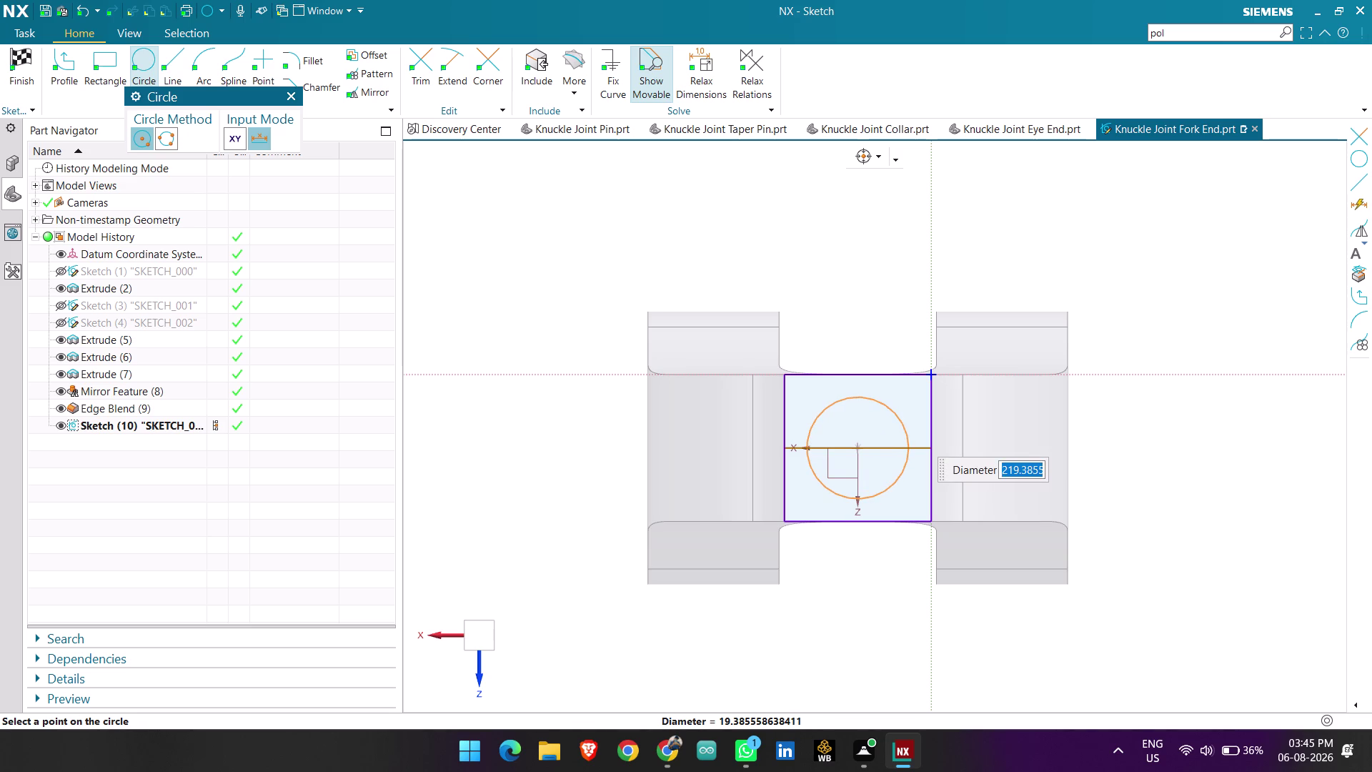
key(5)
key(Return)
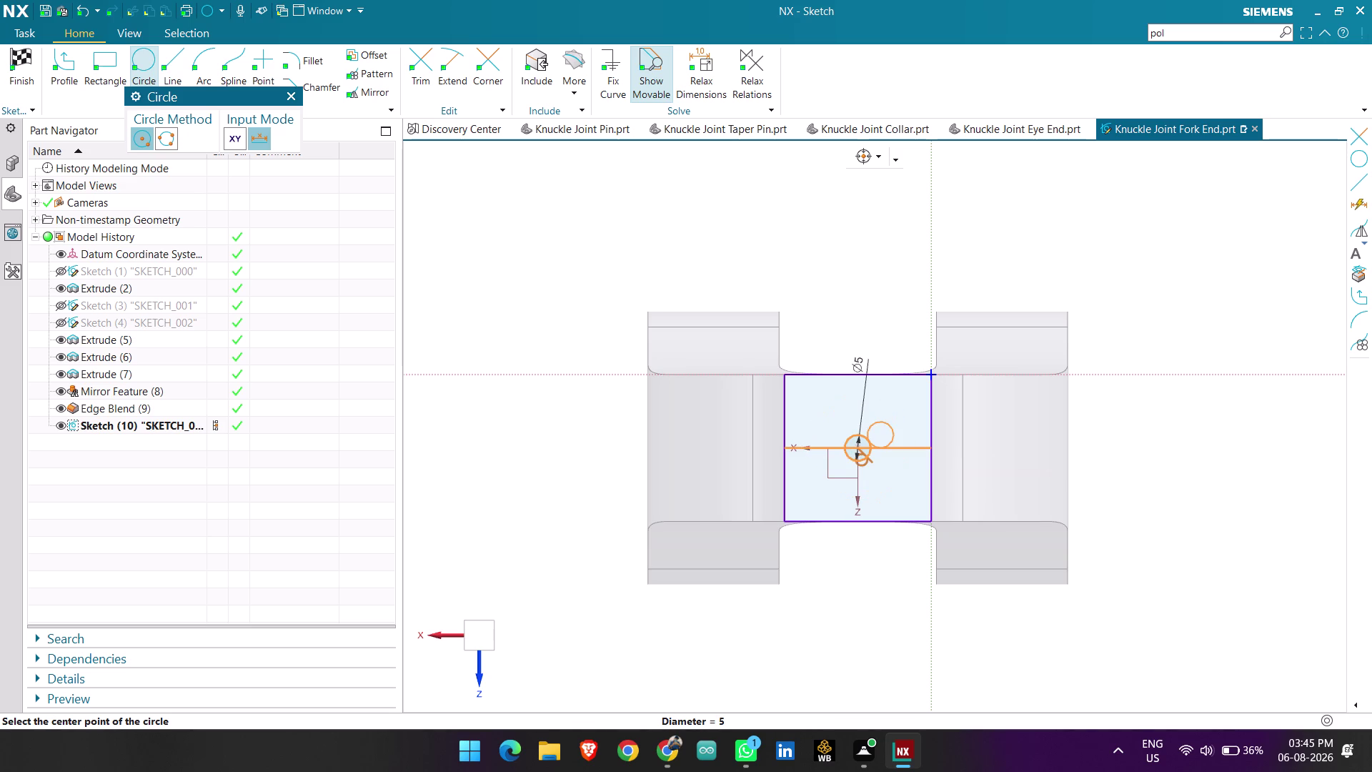
key(Escape)
key(Escape)
double_click(859, 360)
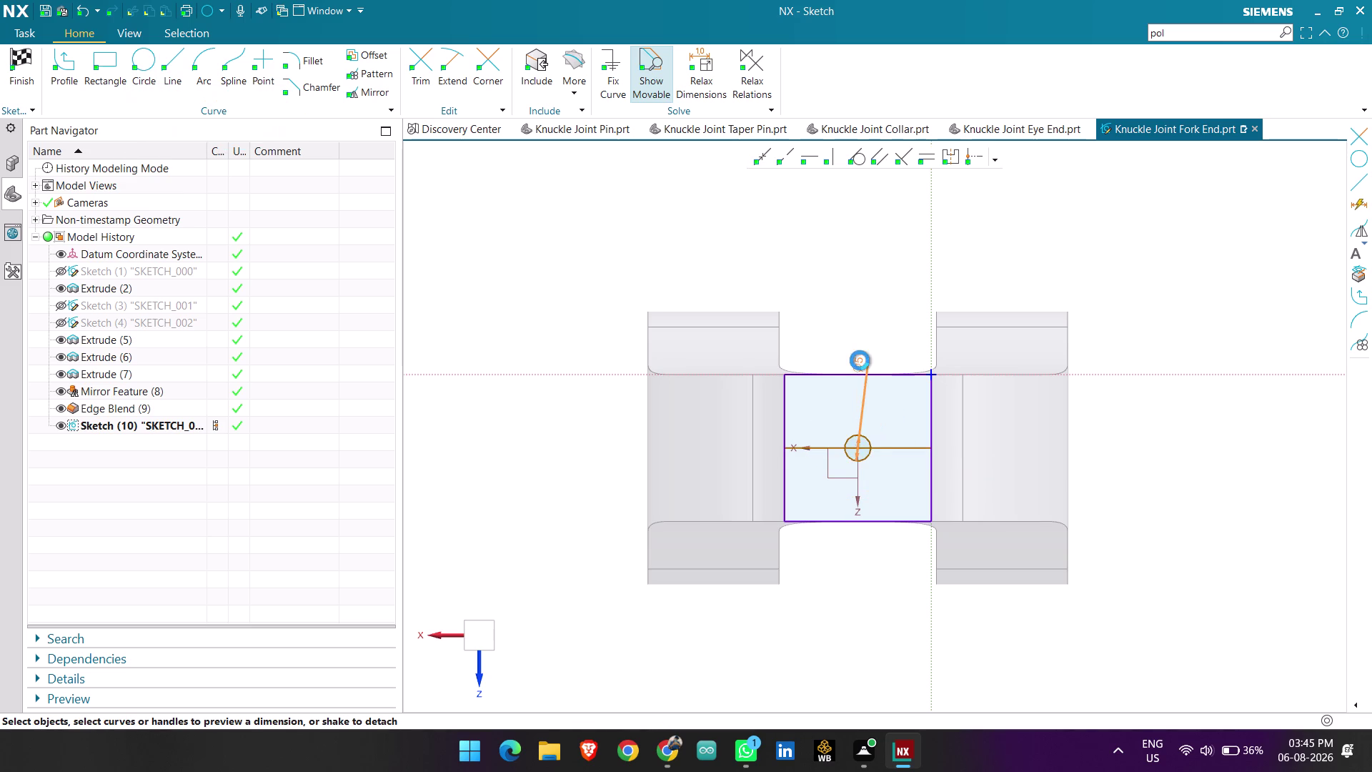
text(25)
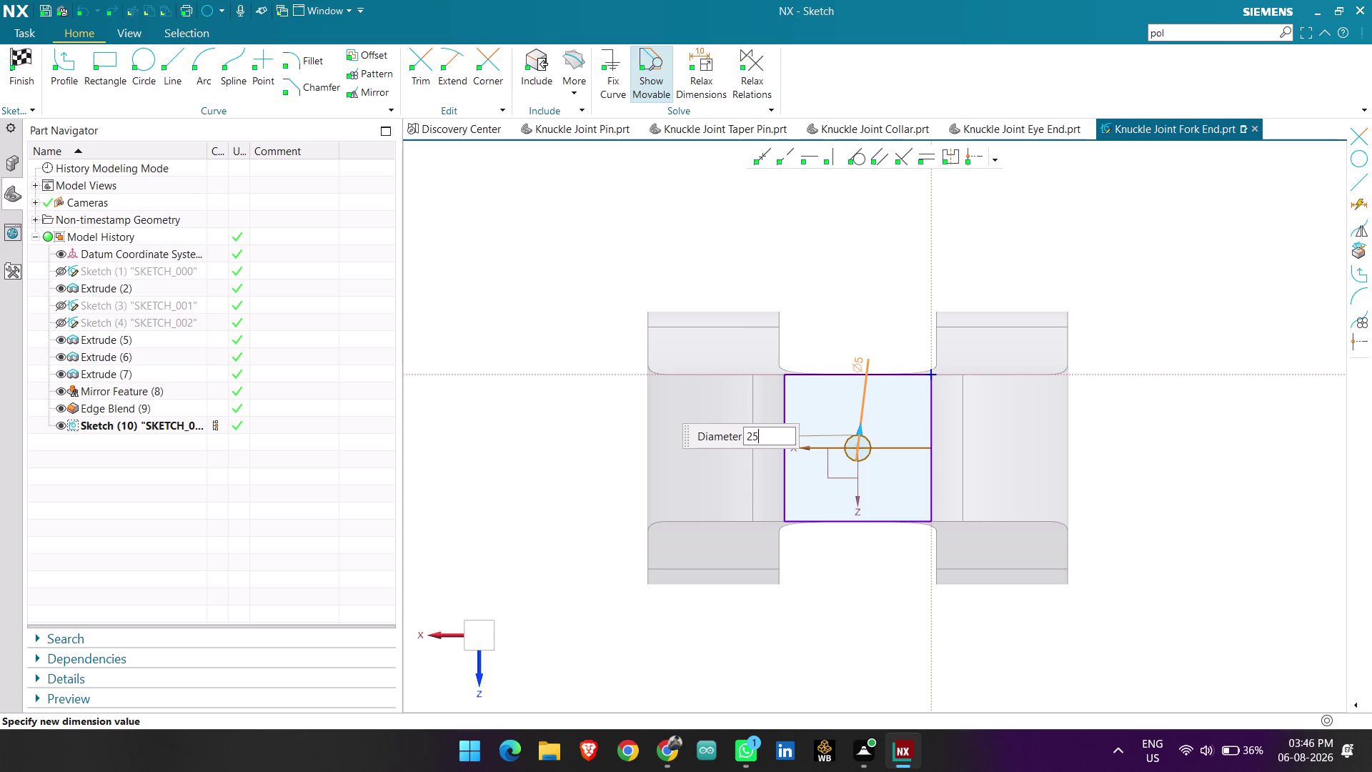
key(Return)
key(Escape)
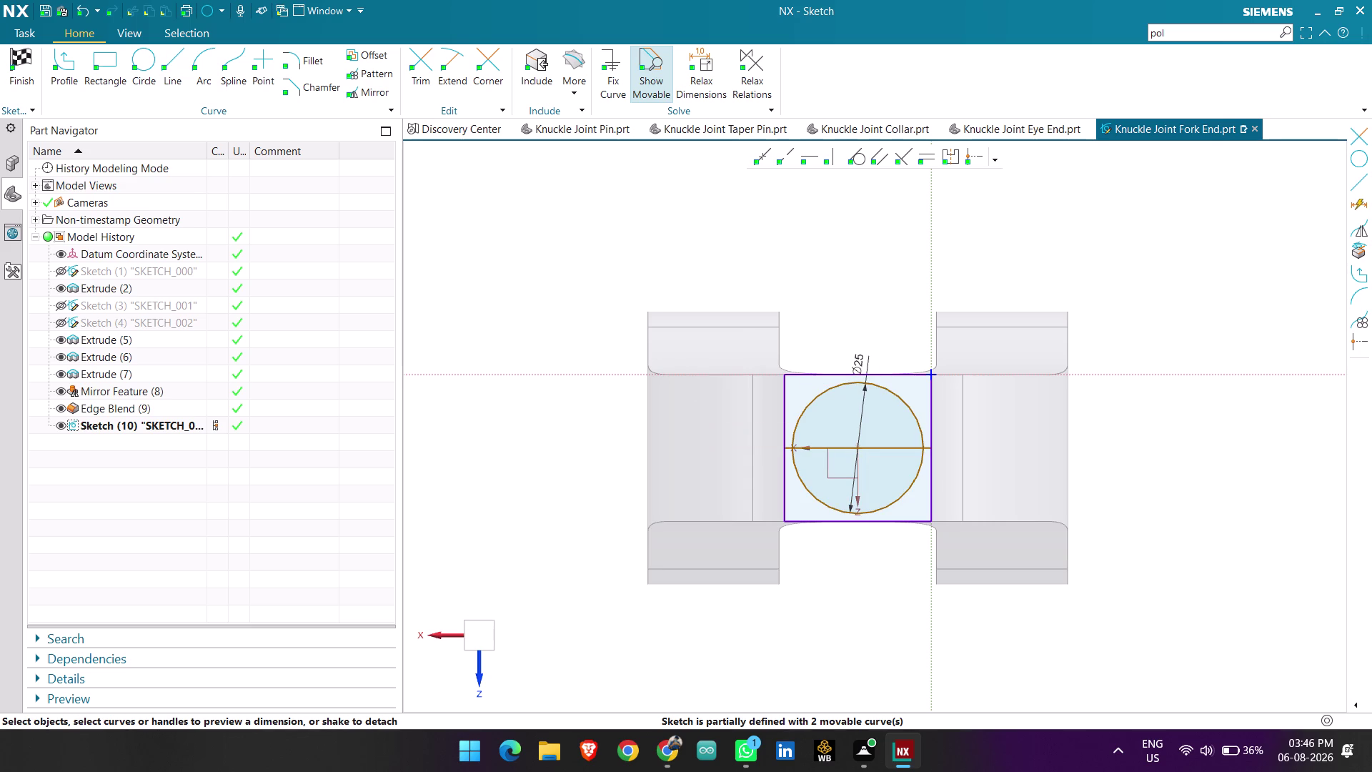
Draw an eight-sided polygon centred on the circle and enclosing it.
click(1182, 31)
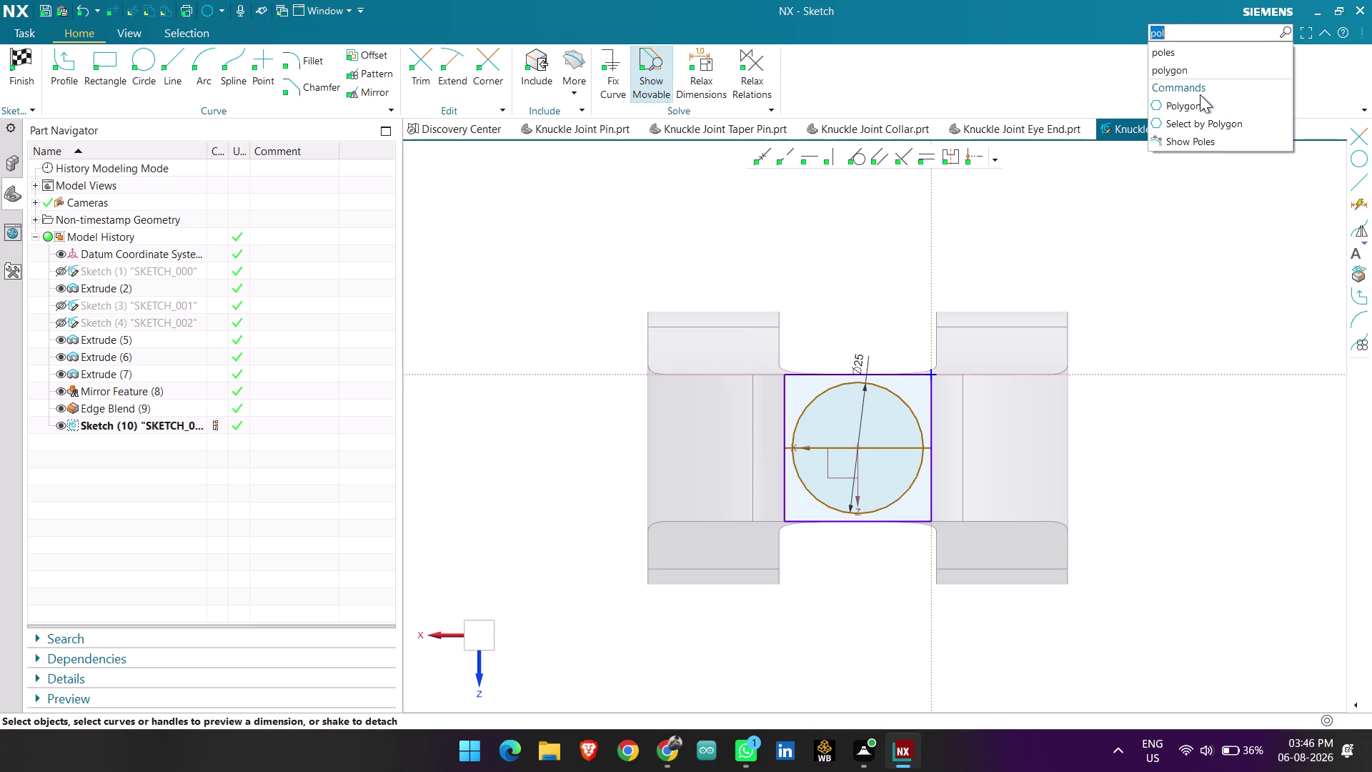
click(1194, 103)
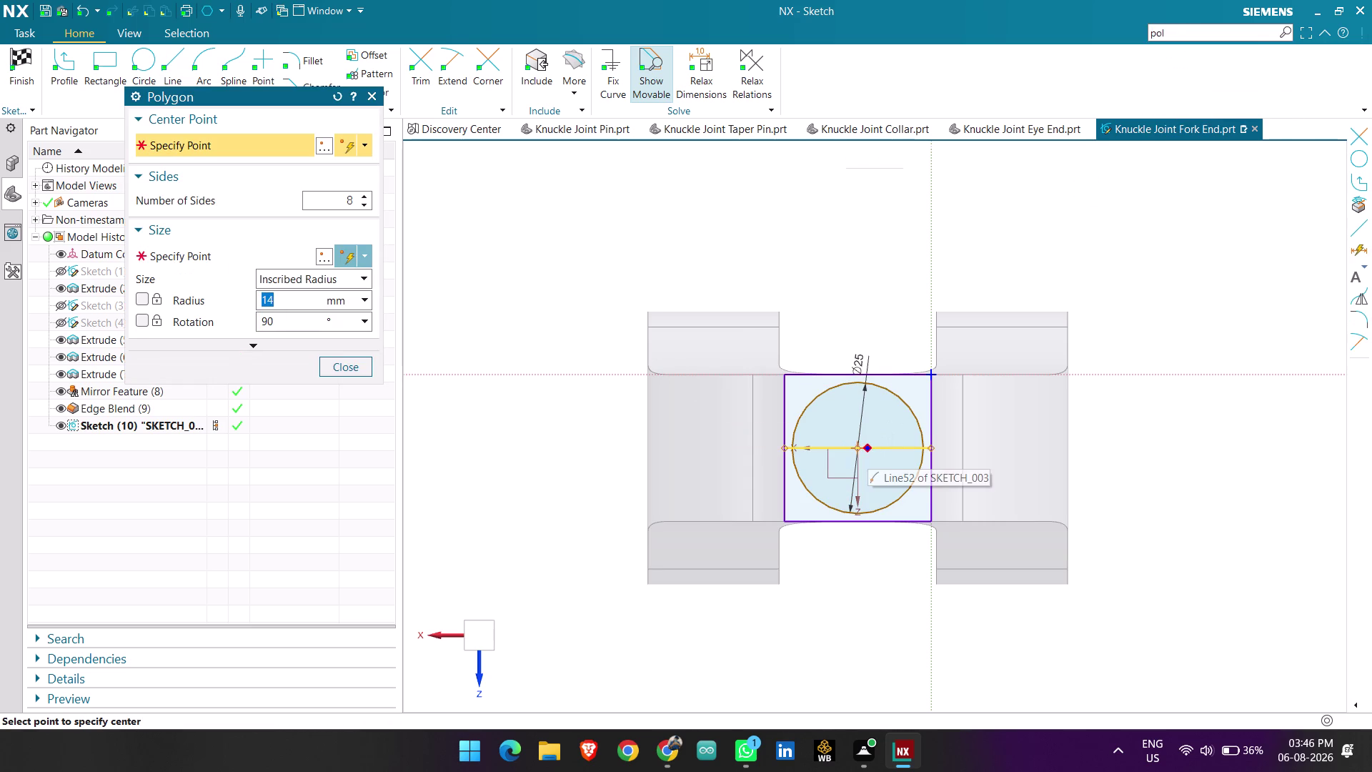
click(856, 448)
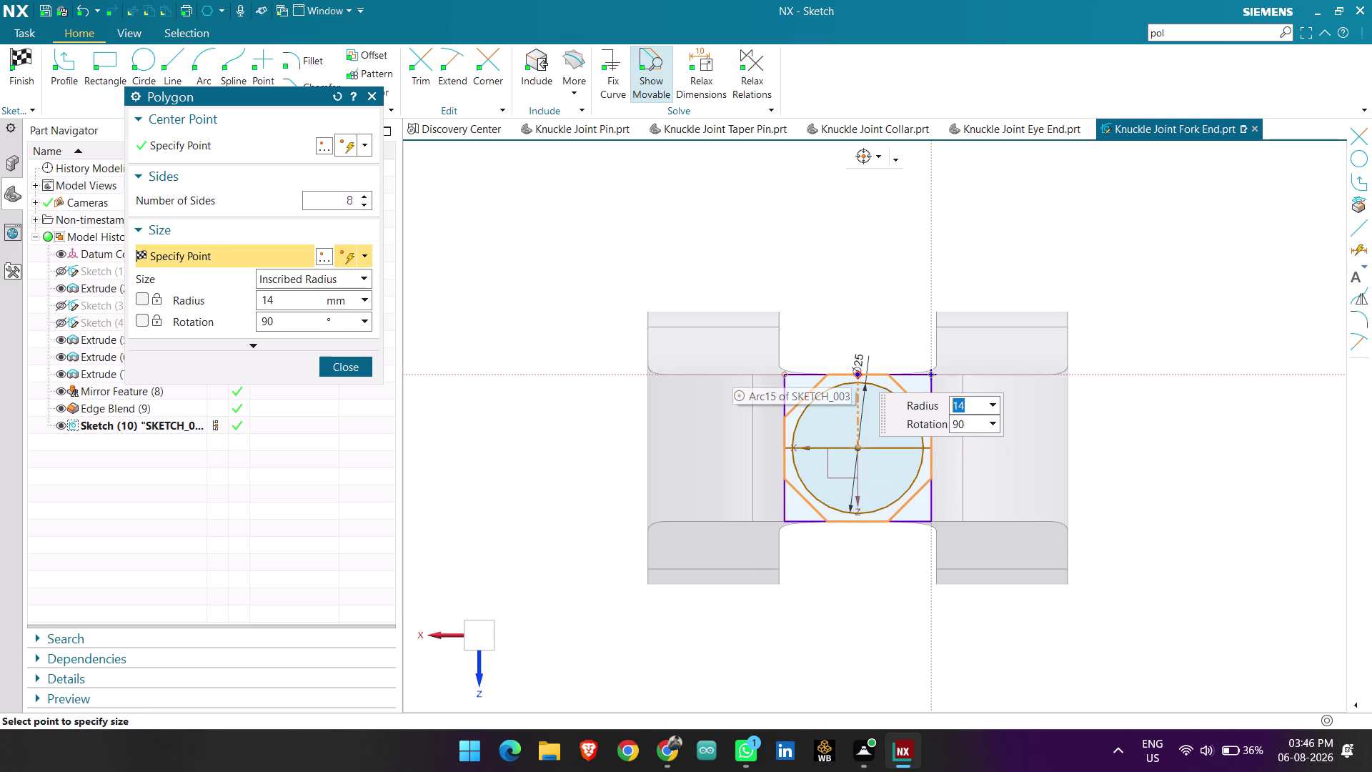
click(855, 369)
key(Escape)
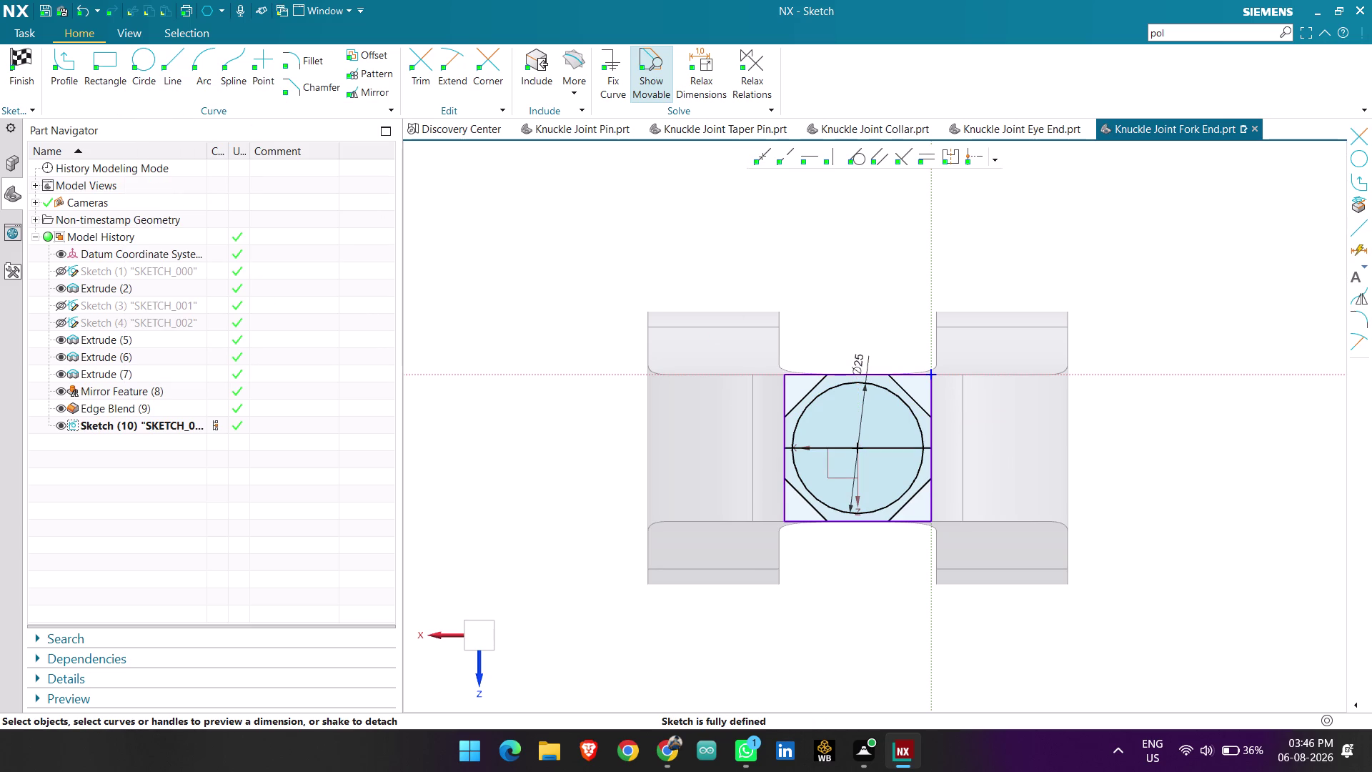
click(424, 73)
Trim the first square edge segments, accepting the associativity warning.
scroll(up, 3)
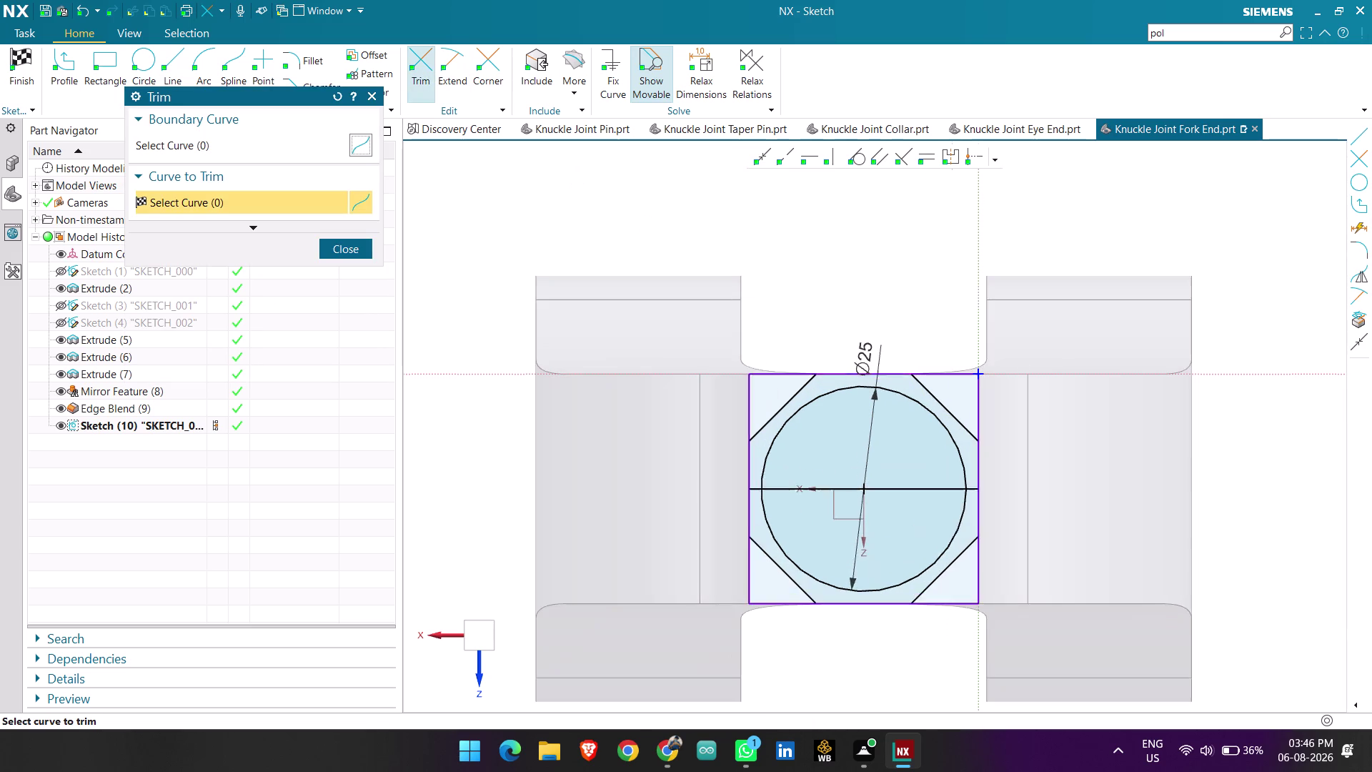
scroll(up, 3)
click(842, 373)
click(684, 397)
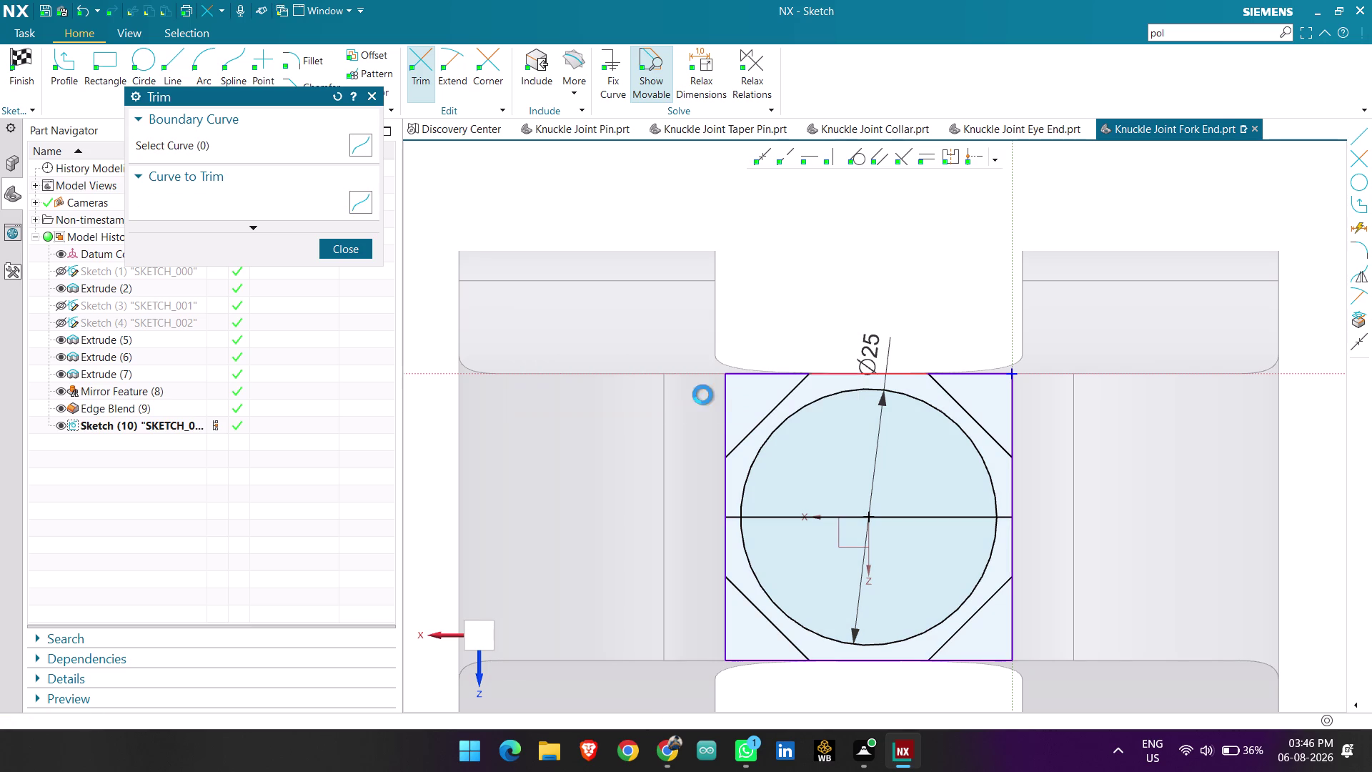
click(852, 377)
click(478, 403)
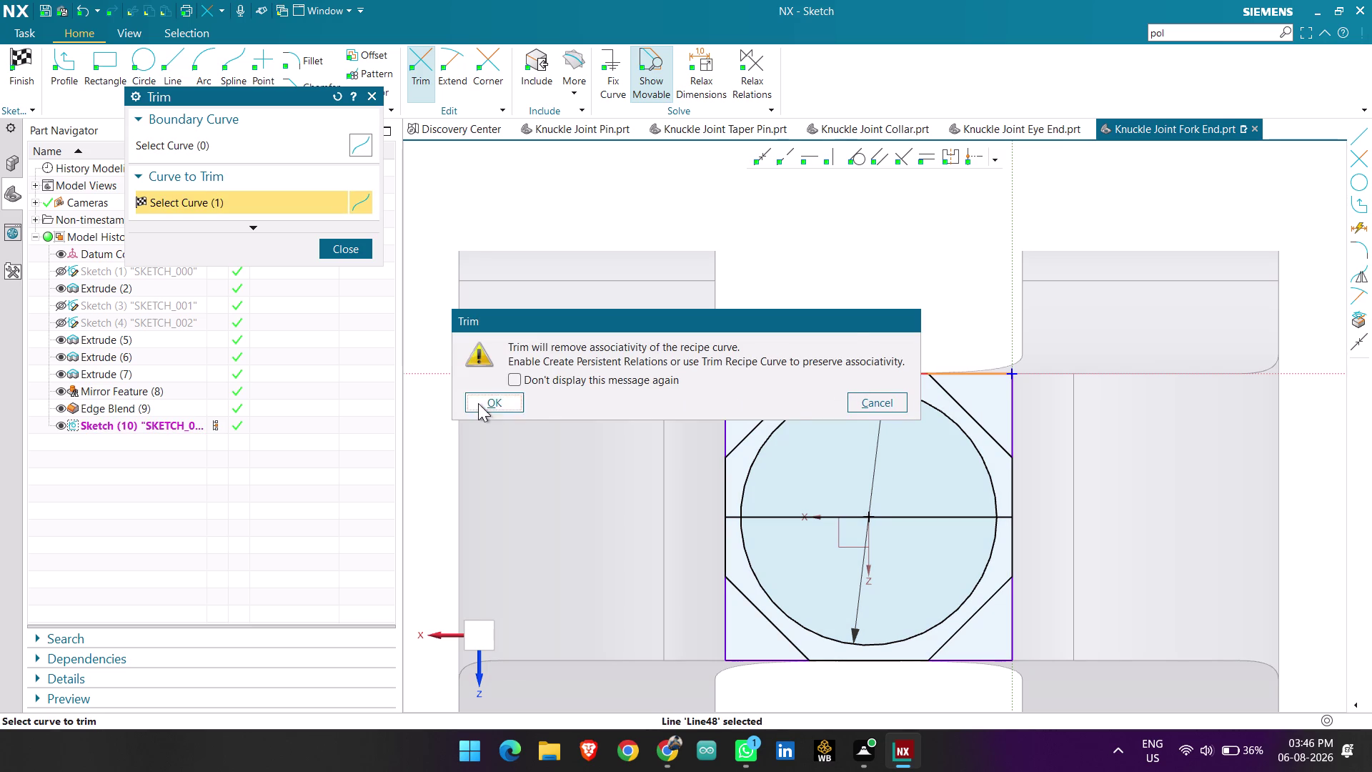
click(847, 660)
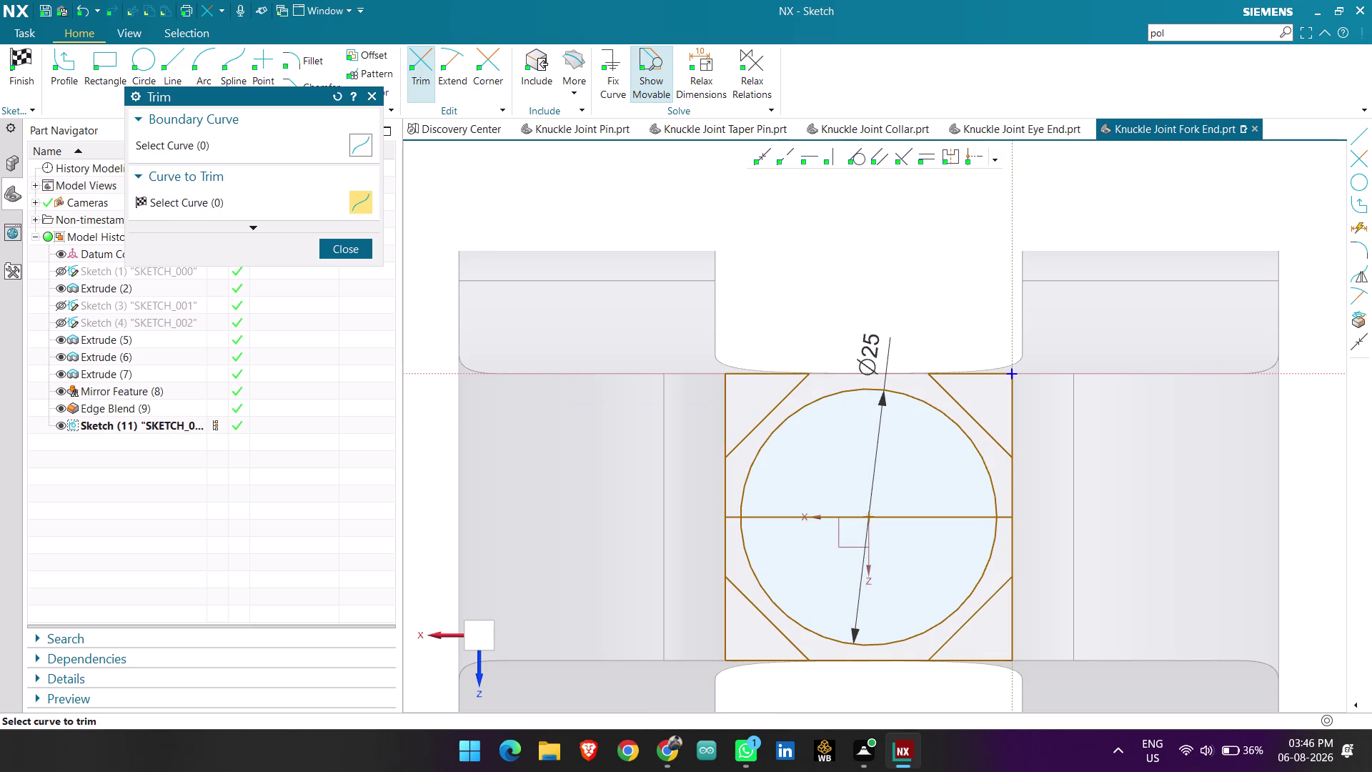
click(872, 664)
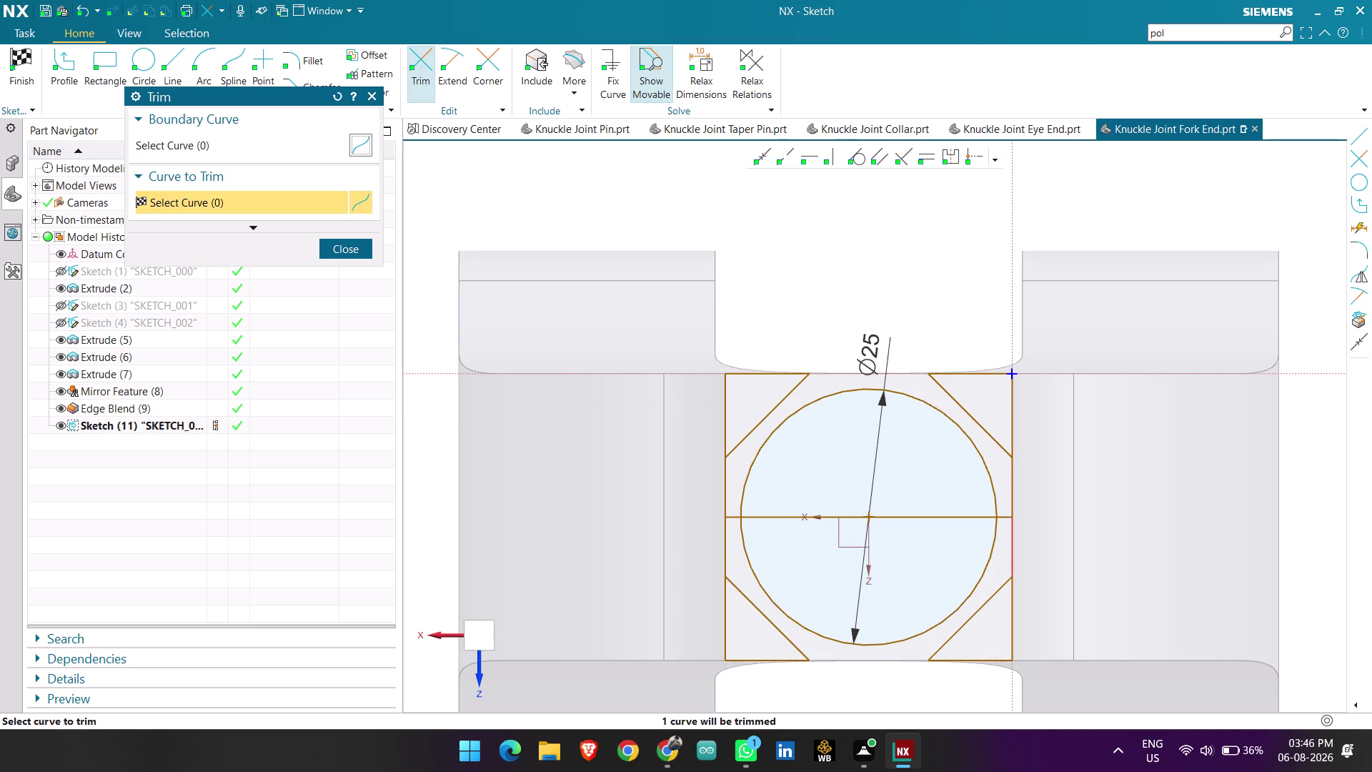
Trim the remaining right and left square side segments, leaving the clipped corner triangles.
click(1016, 523)
click(1013, 499)
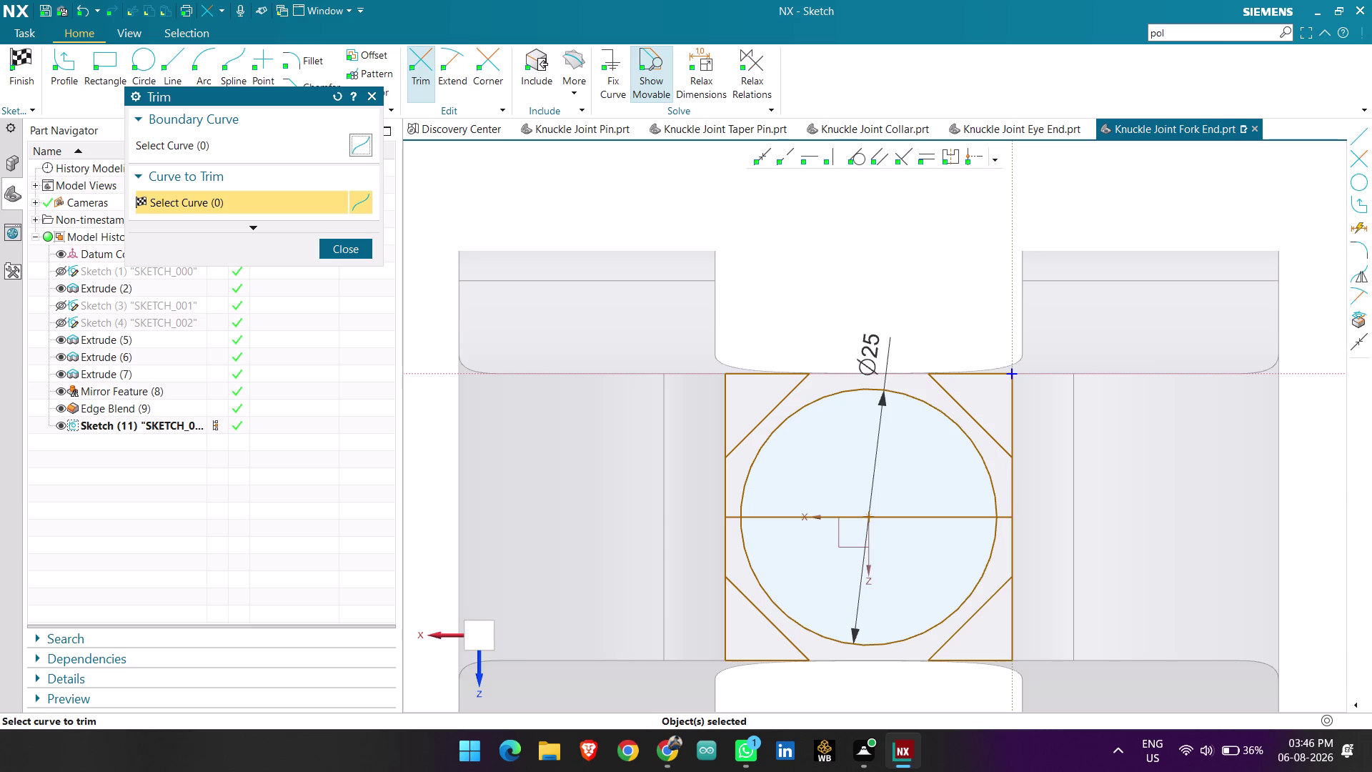
click(1010, 536)
click(1010, 500)
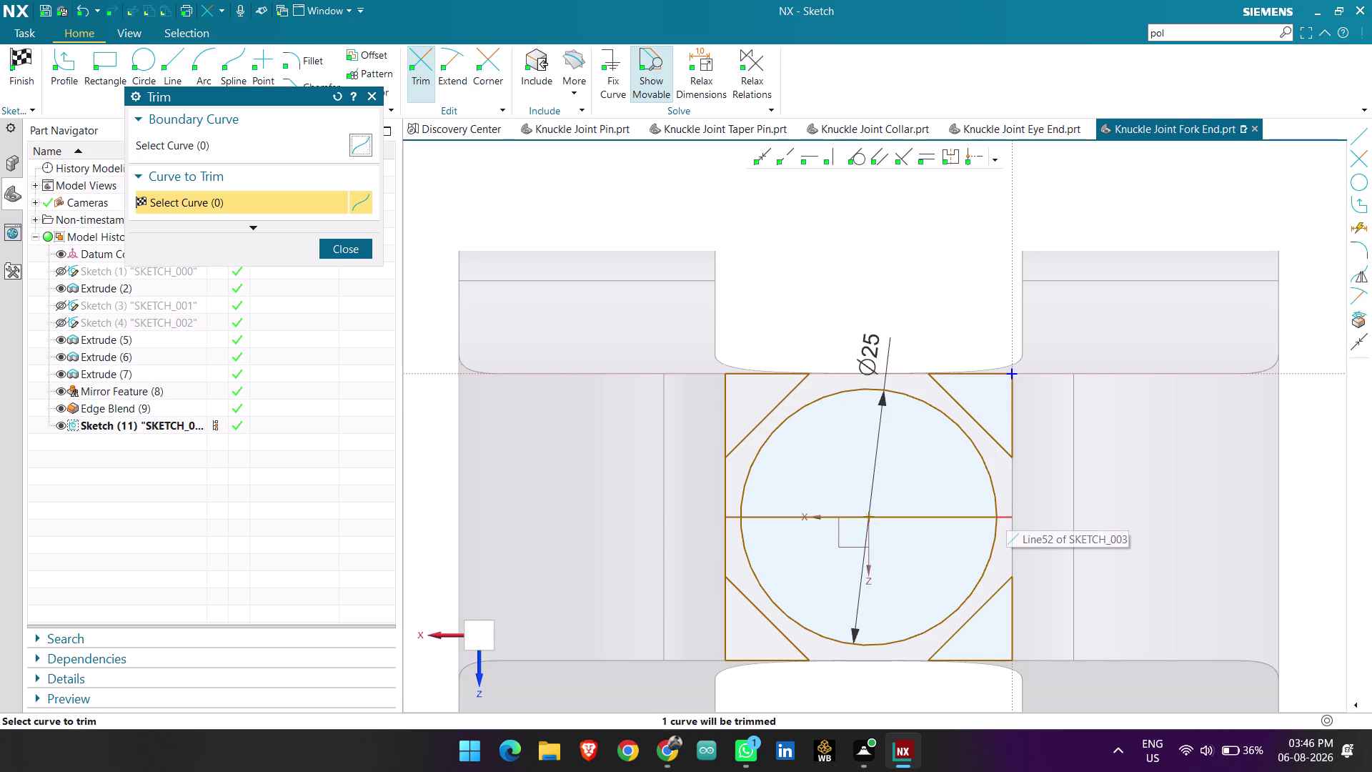
click(725, 549)
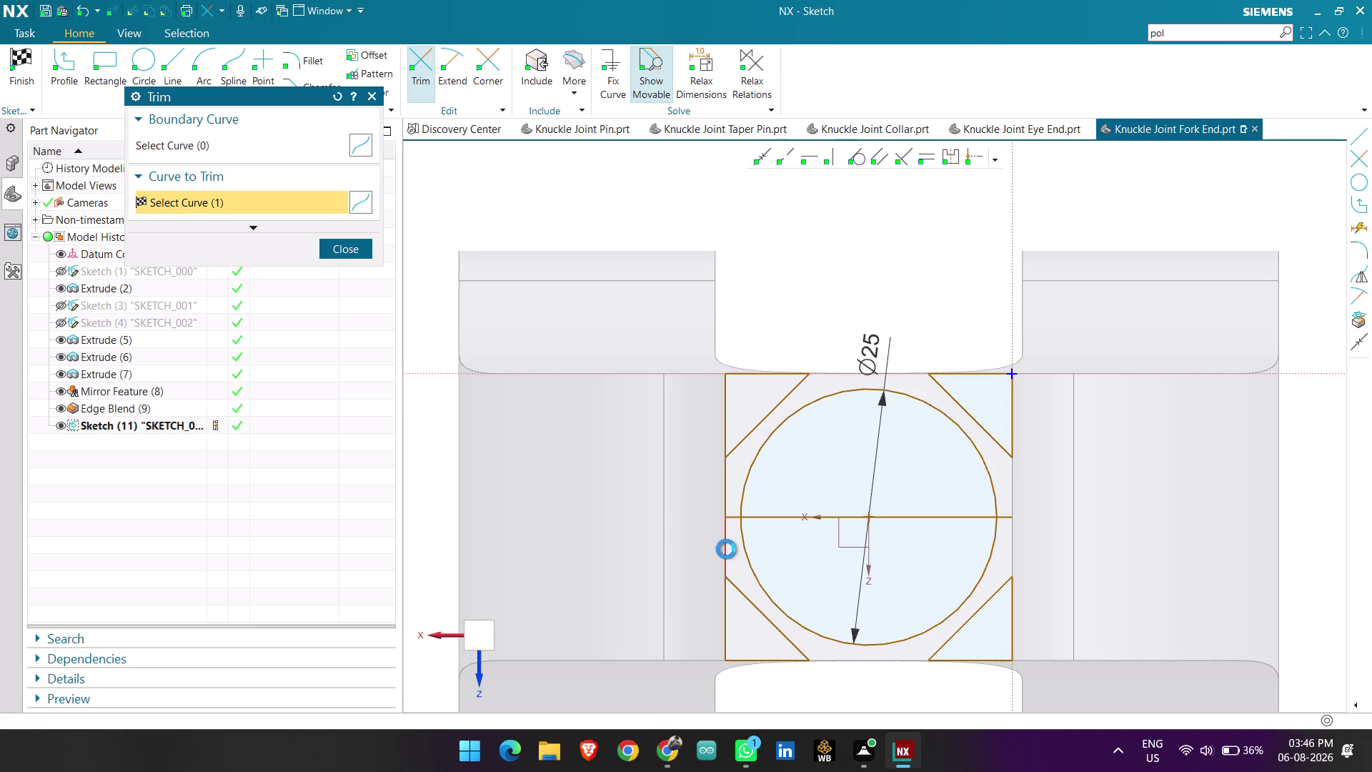
click(726, 549)
click(722, 505)
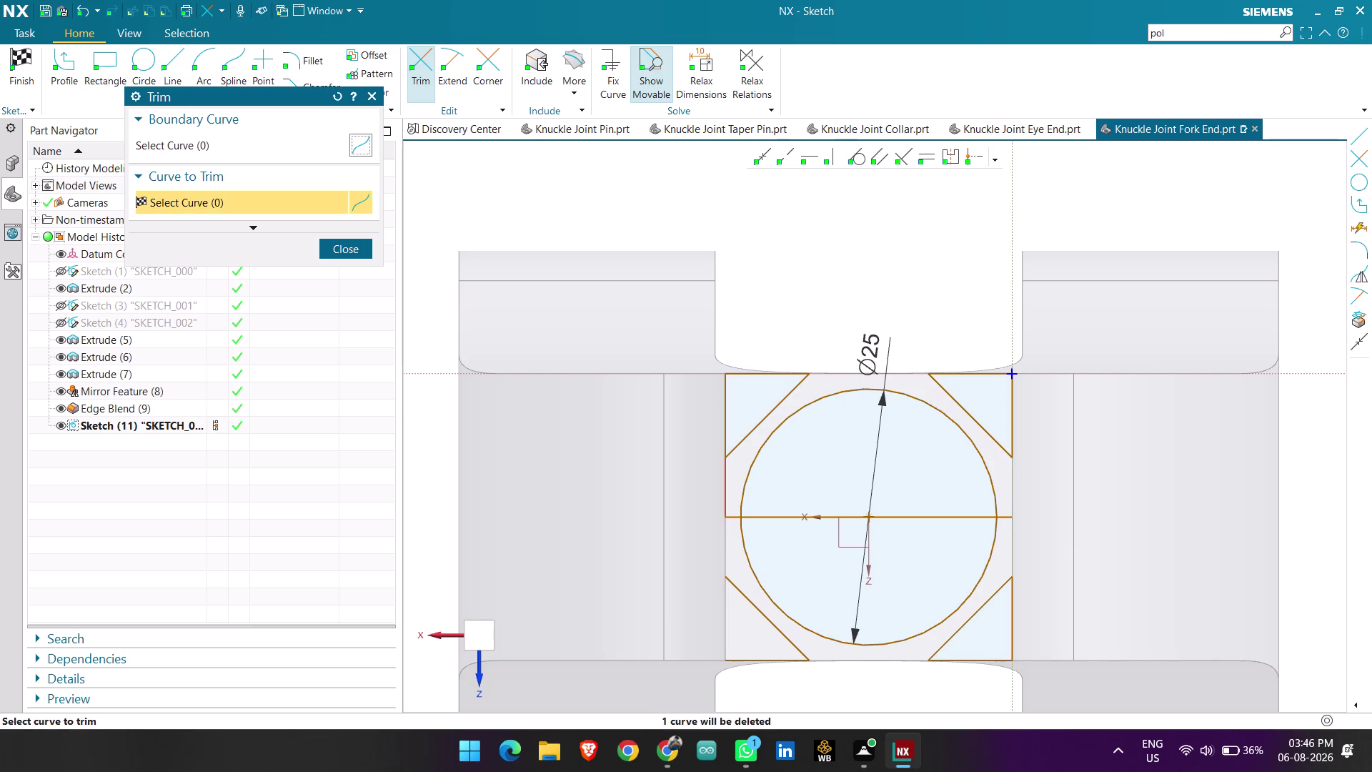
click(721, 501)
click(333, 251)
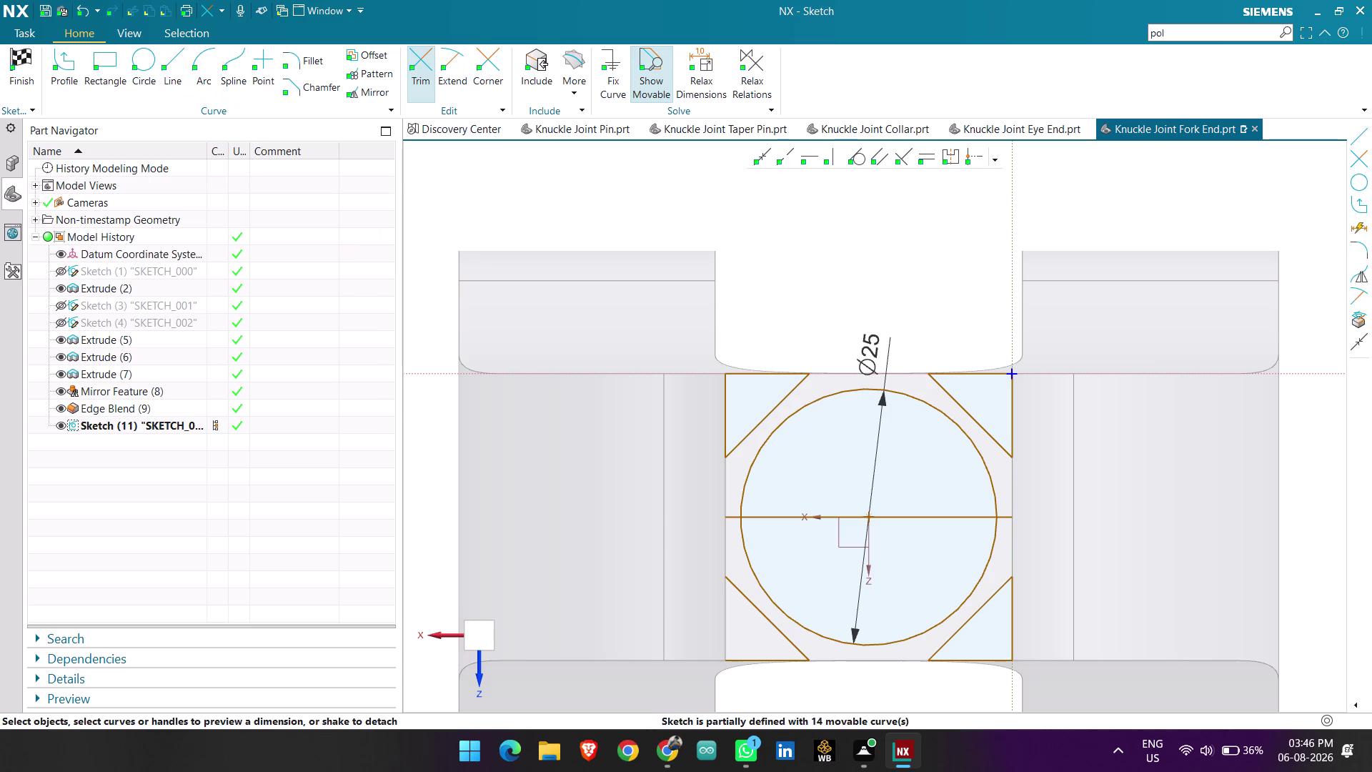
Convert the horizontal centre line to a reference line and add a short left-side line.
right_click(784, 519)
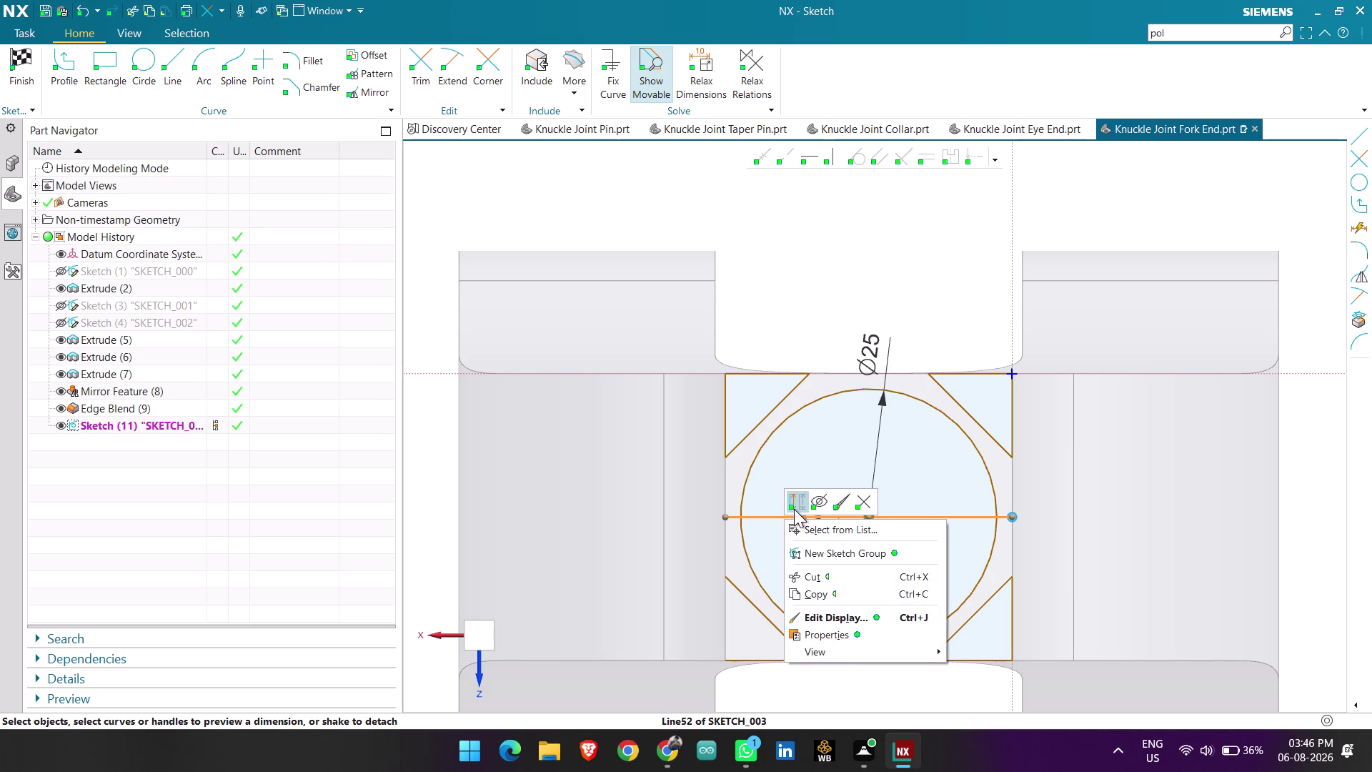
click(794, 509)
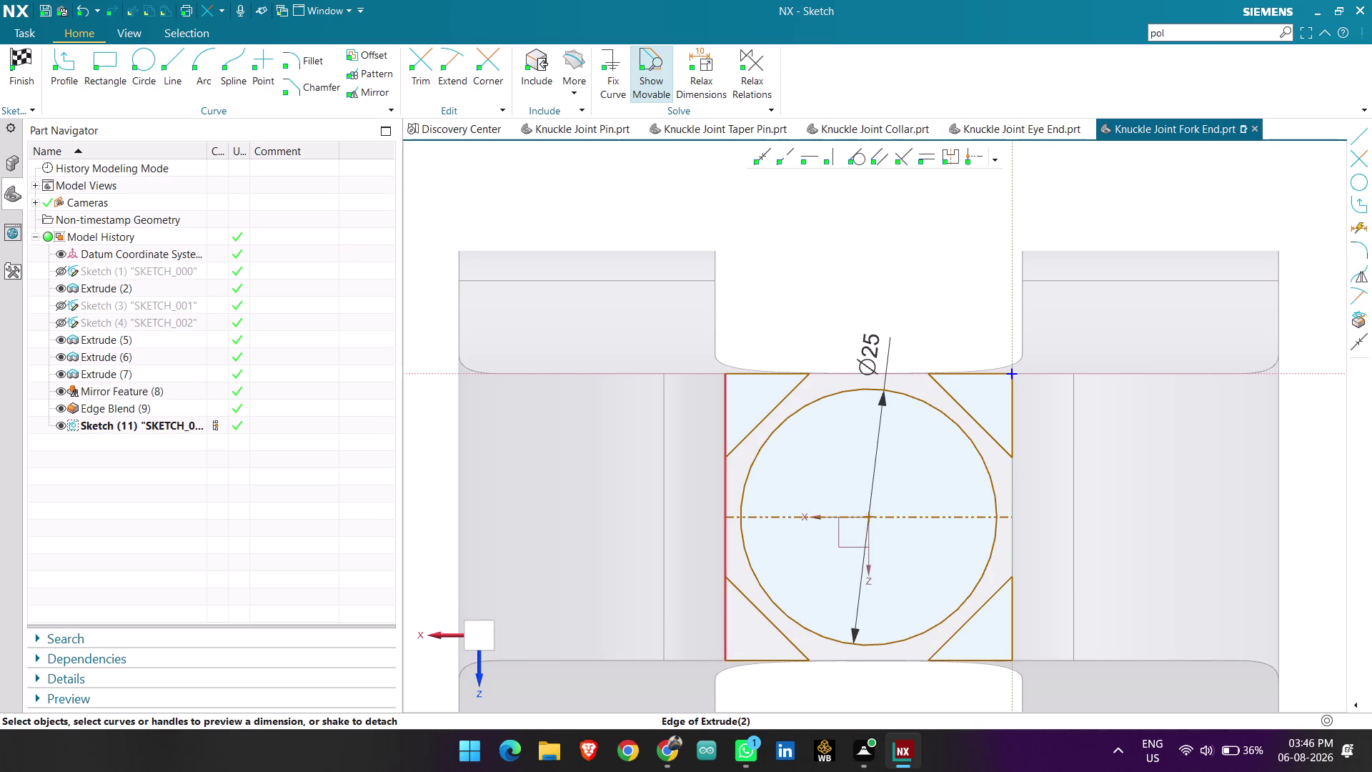
click(166, 66)
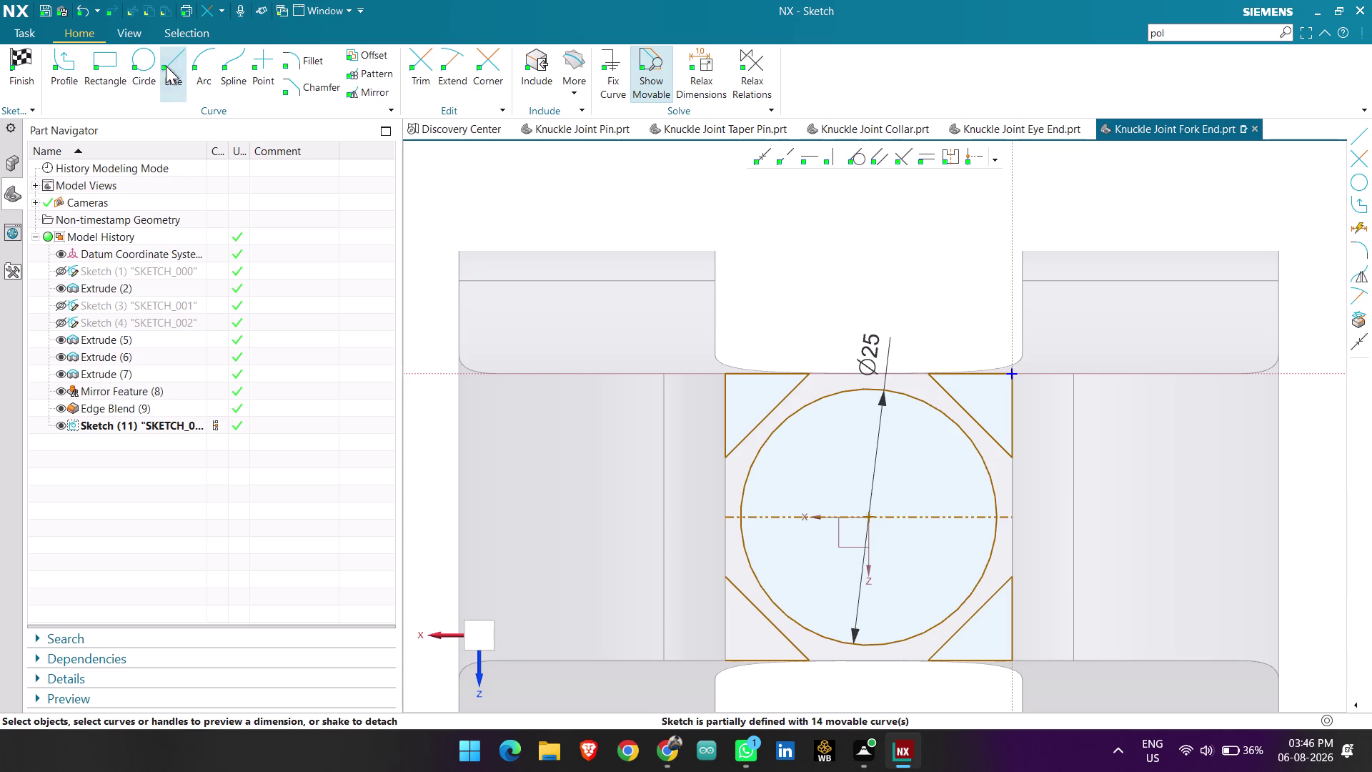
click(724, 576)
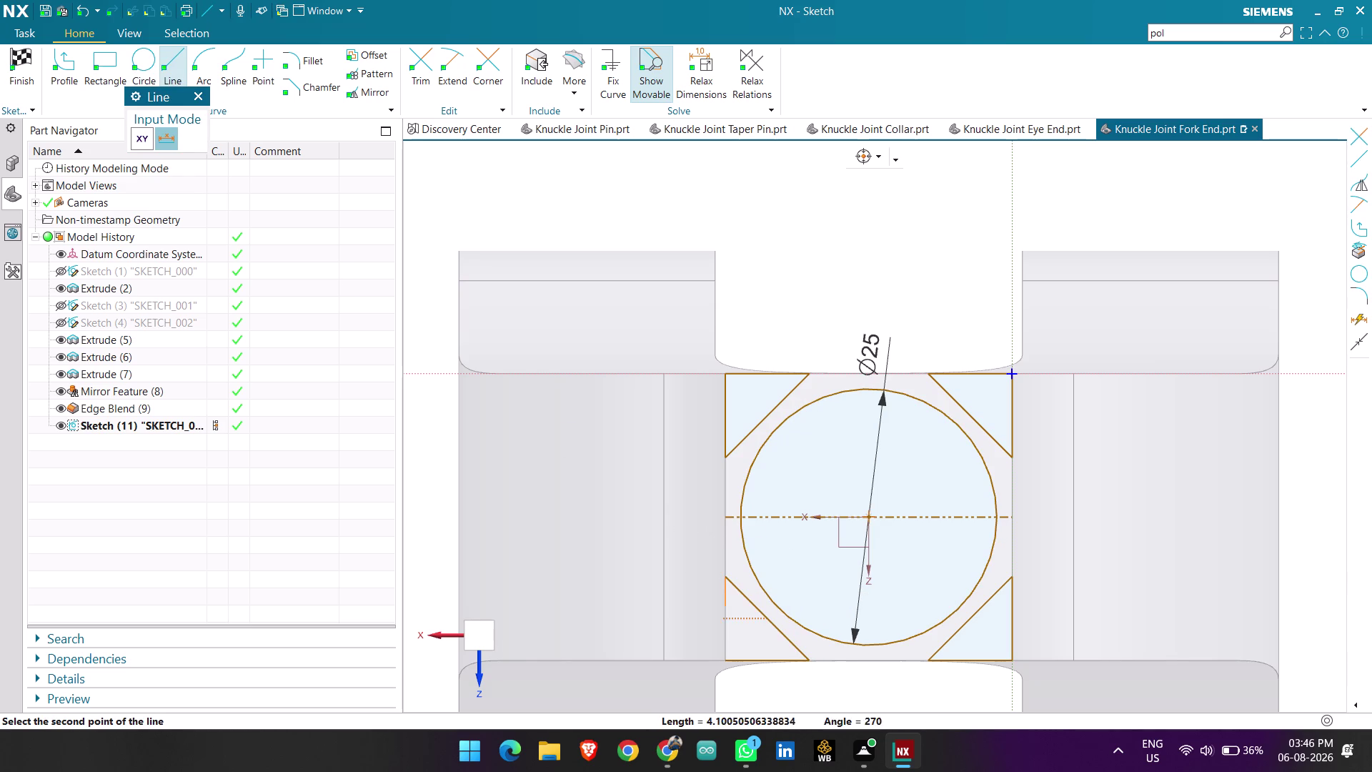
click(729, 657)
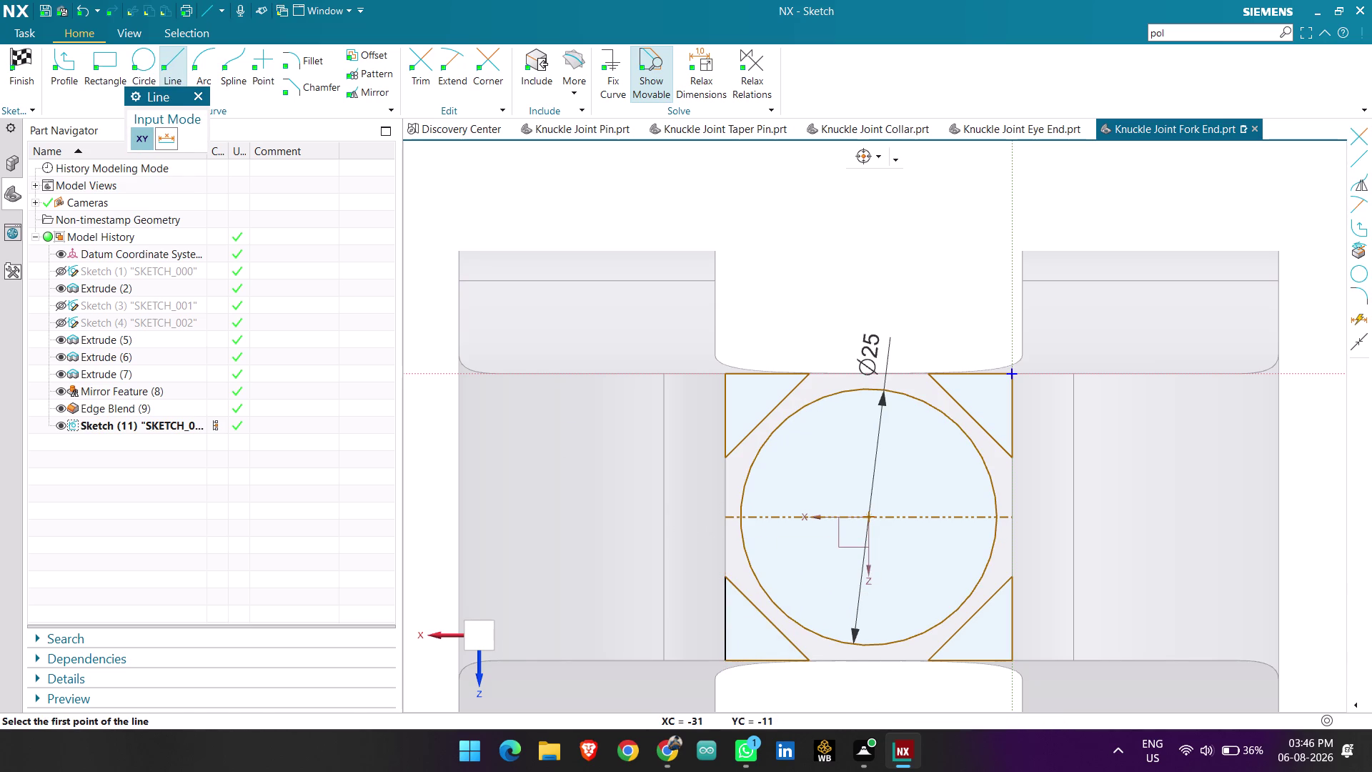
key(Escape)
Finish Sketch (11) and return to modeling.
scroll(down, 3)
scroll(up, 3)
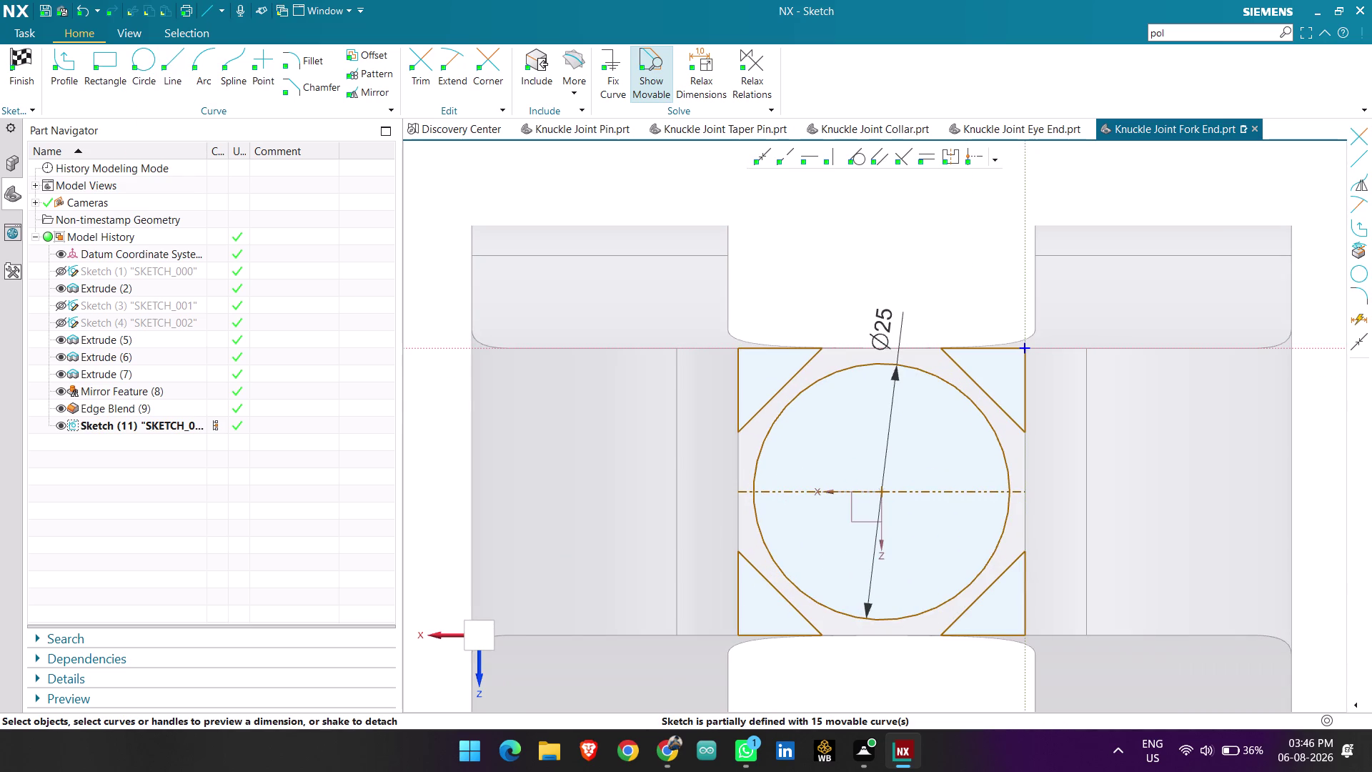
click(27, 84)
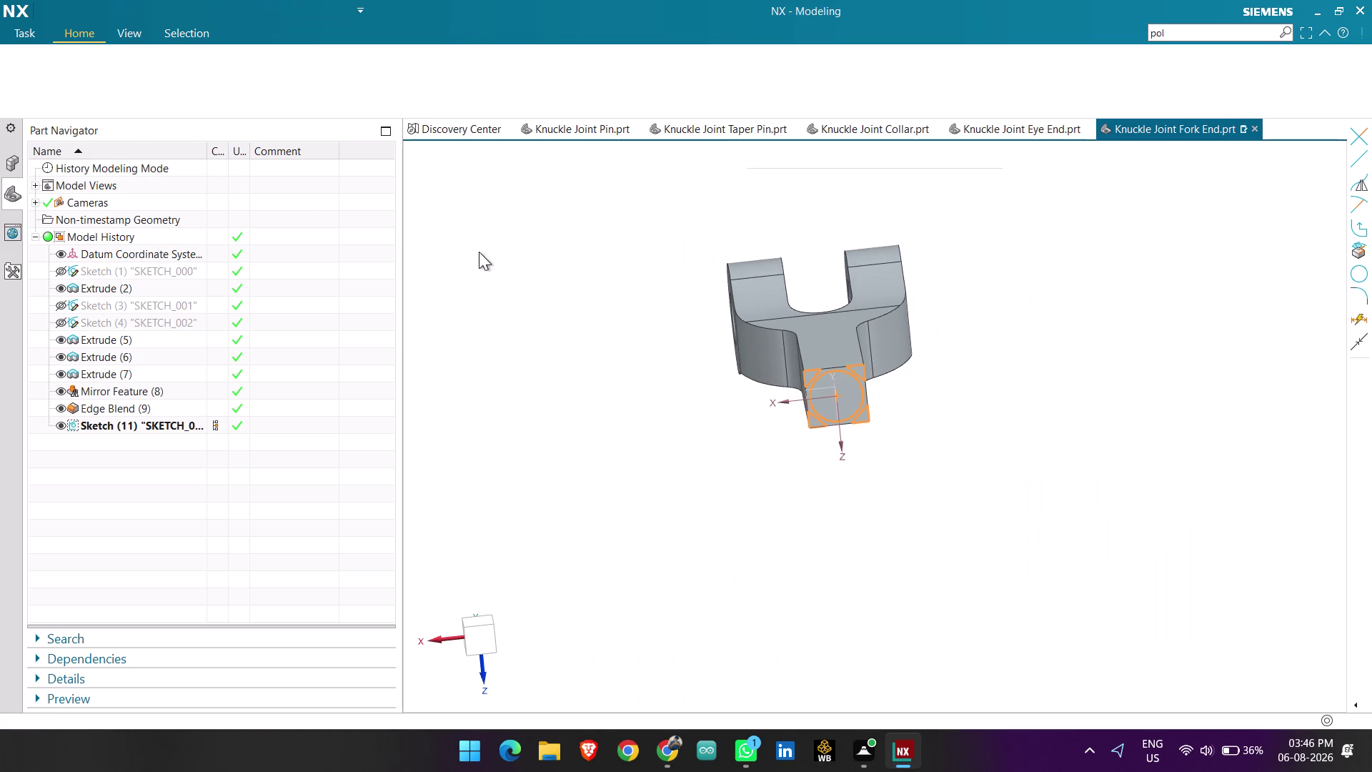
click(516, 243)
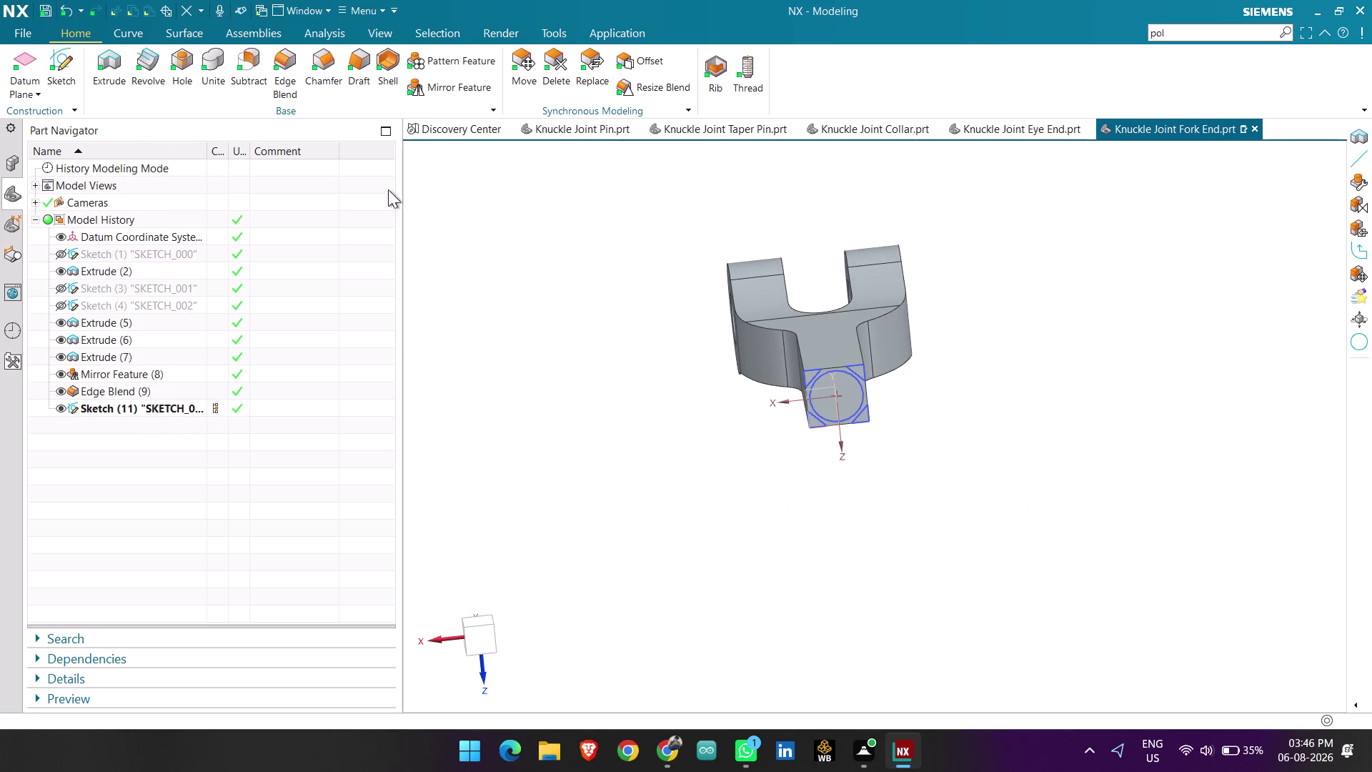
Extrude the Ø25 circle 25 mm, united with the fork end body.
click(119, 75)
scroll(up, 3)
scroll(up, 3)
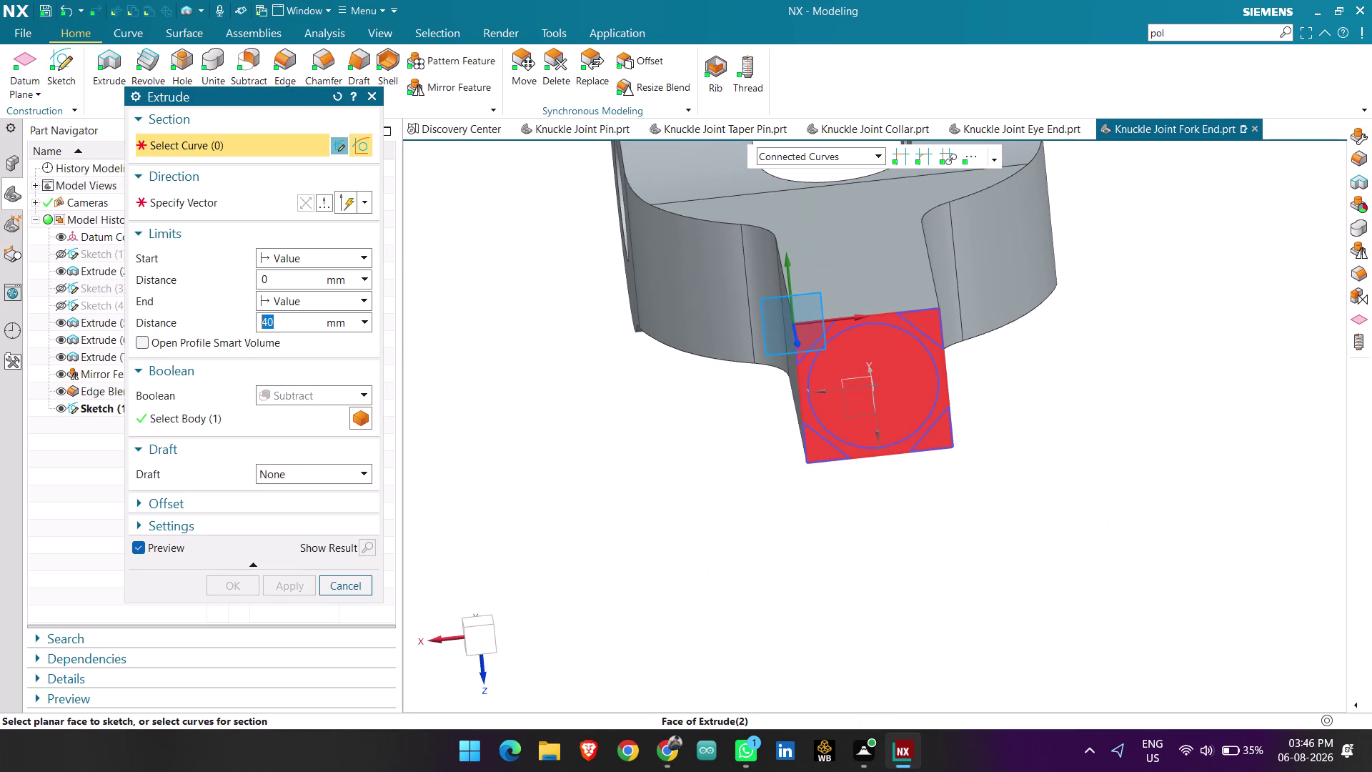
click(841, 332)
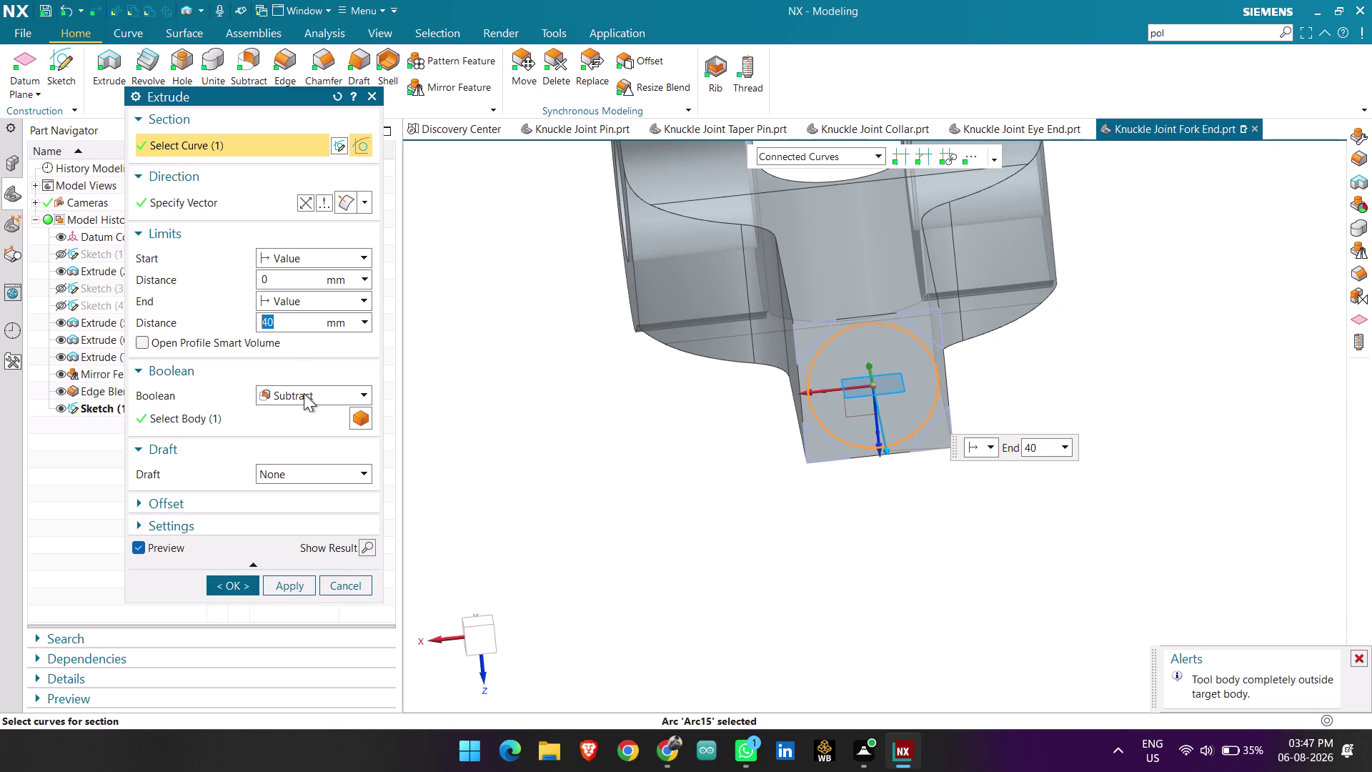
click(326, 395)
click(332, 432)
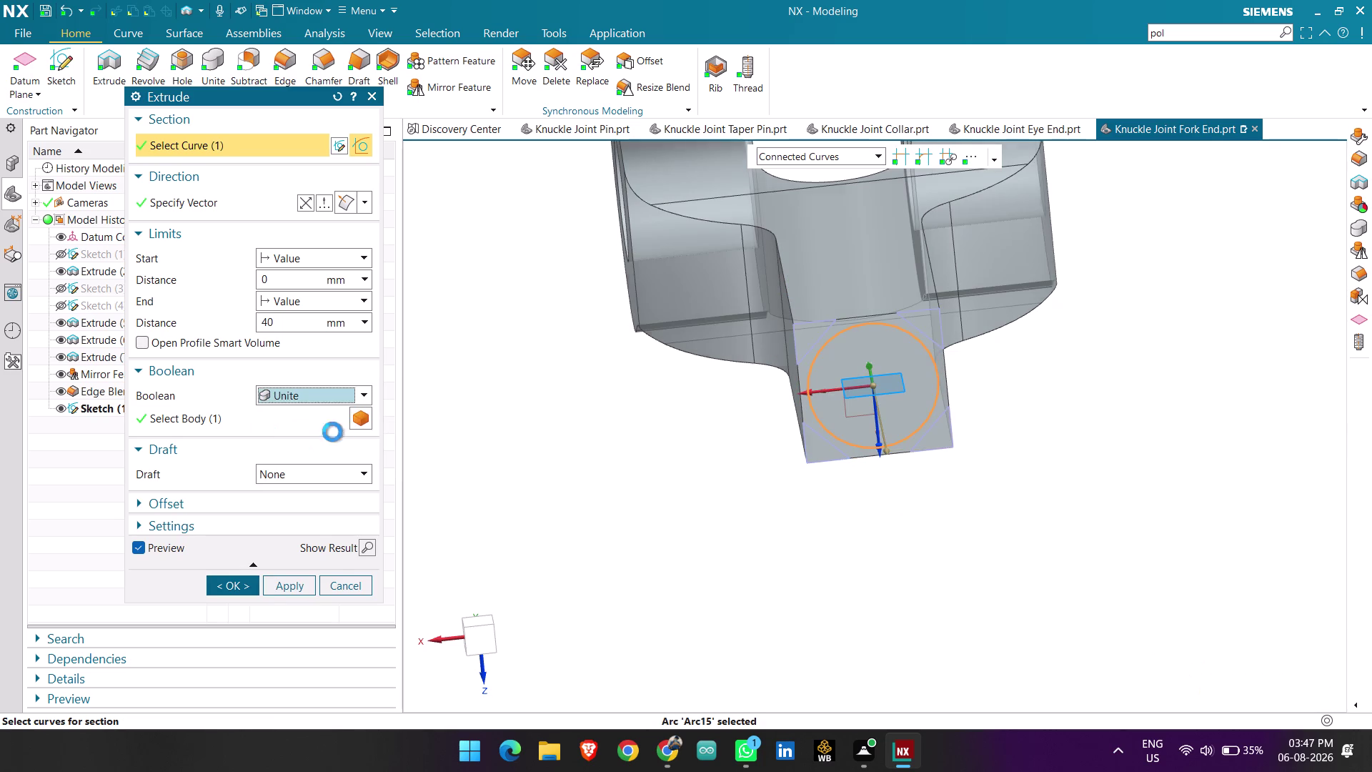
drag(285, 326, 221, 312)
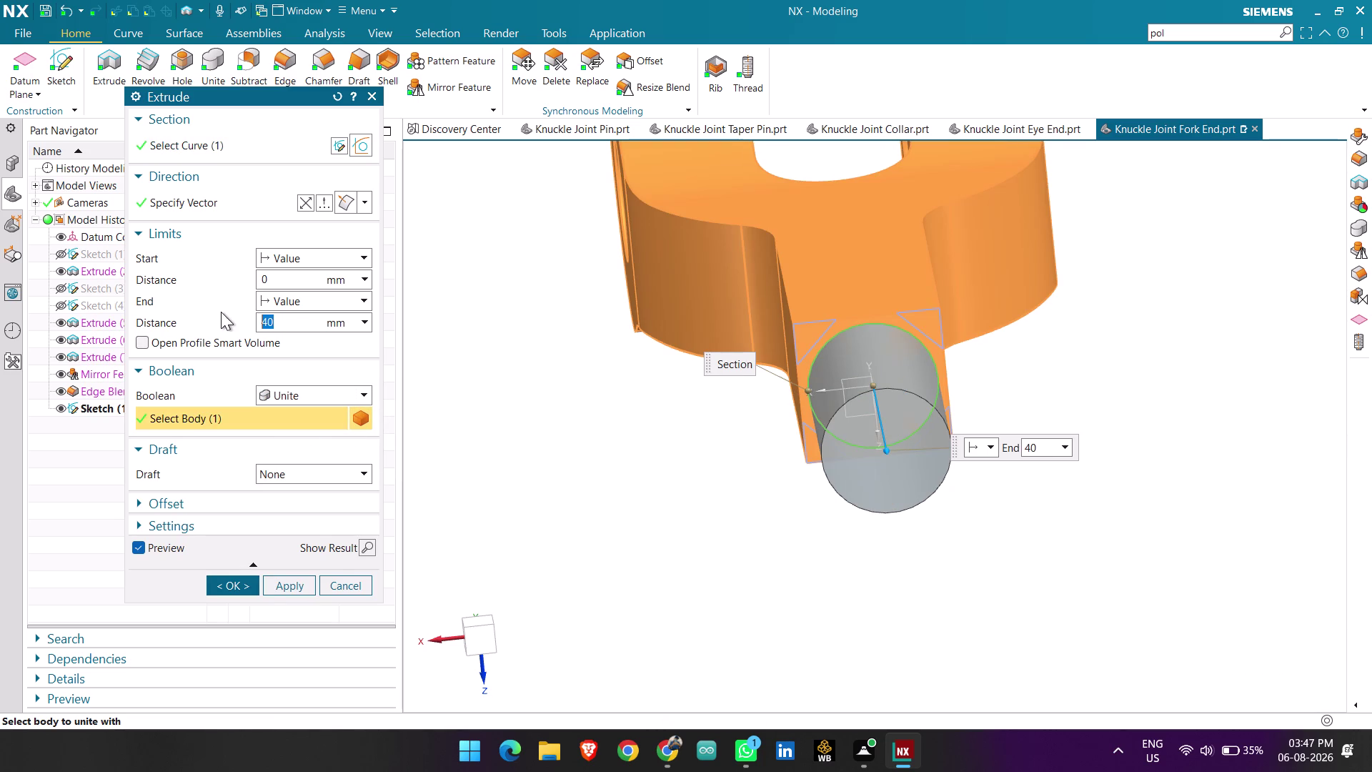
key(BackSpace)
text(25)
key(Return)
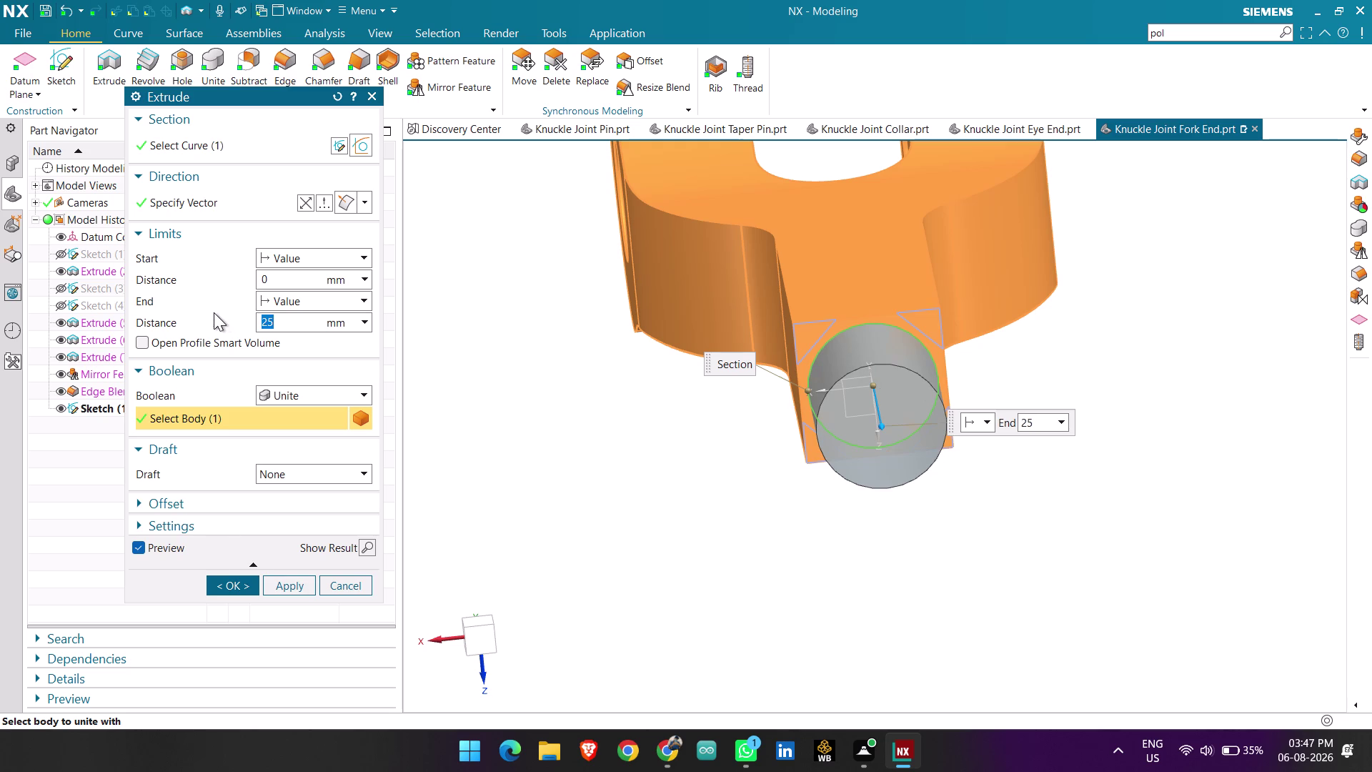
click(301, 586)
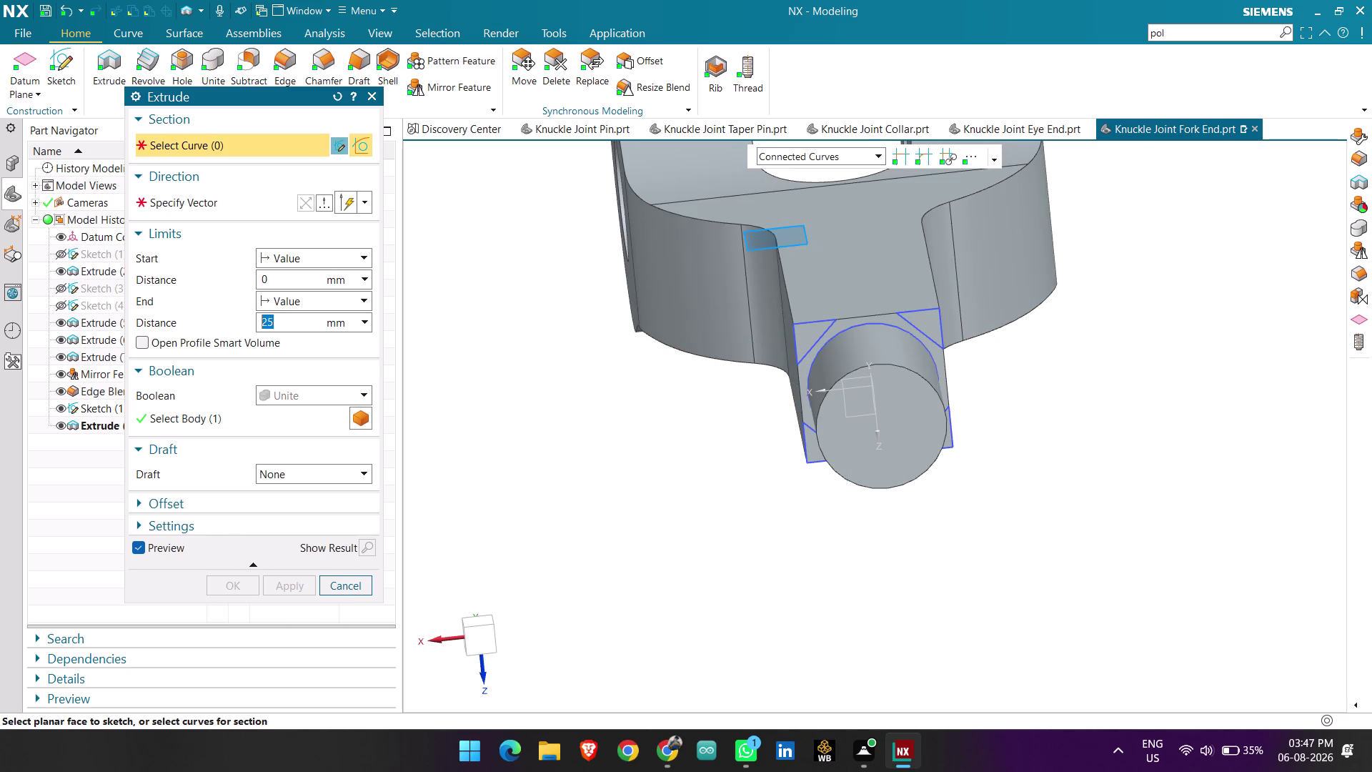
click(804, 357)
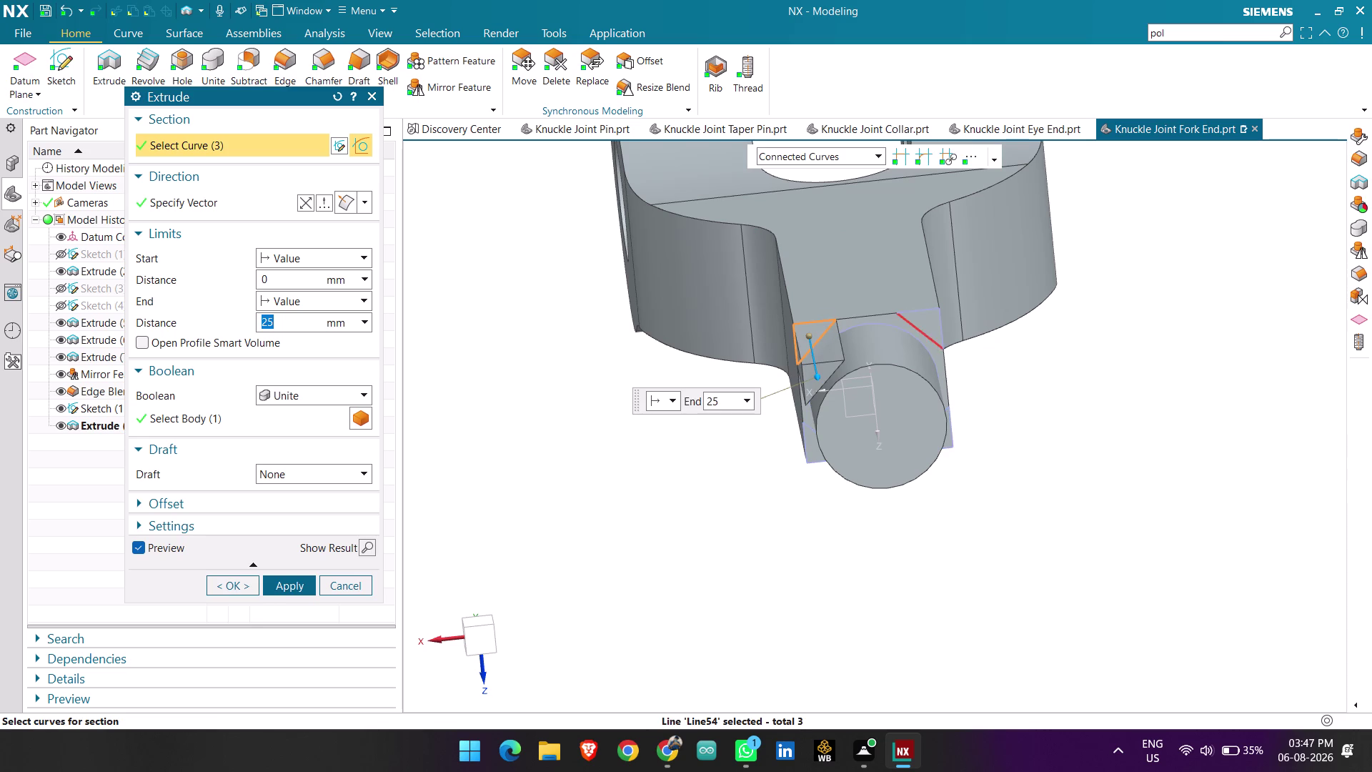
Extrude the selected corner triangles, then undo that extrusion.
click(931, 343)
middle_drag(974, 460, 962, 432)
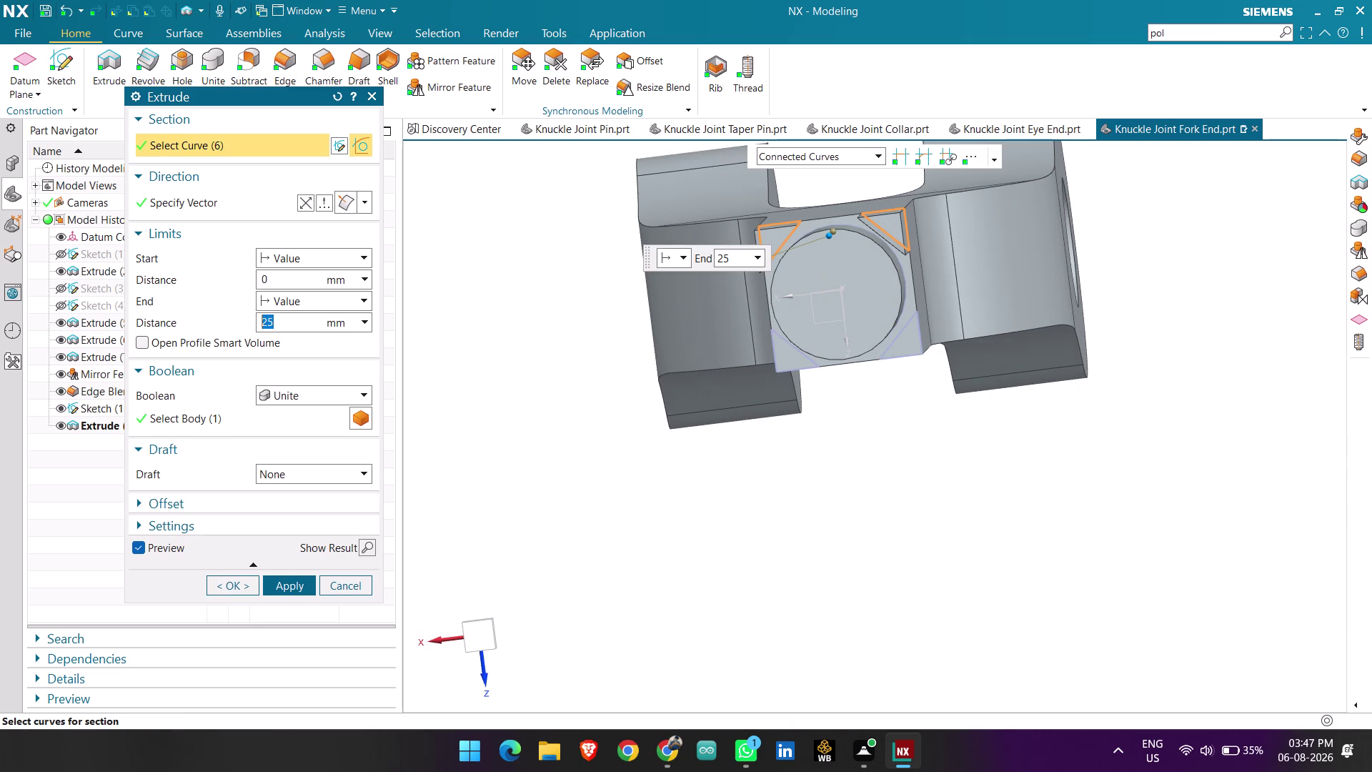
click(903, 328)
click(796, 351)
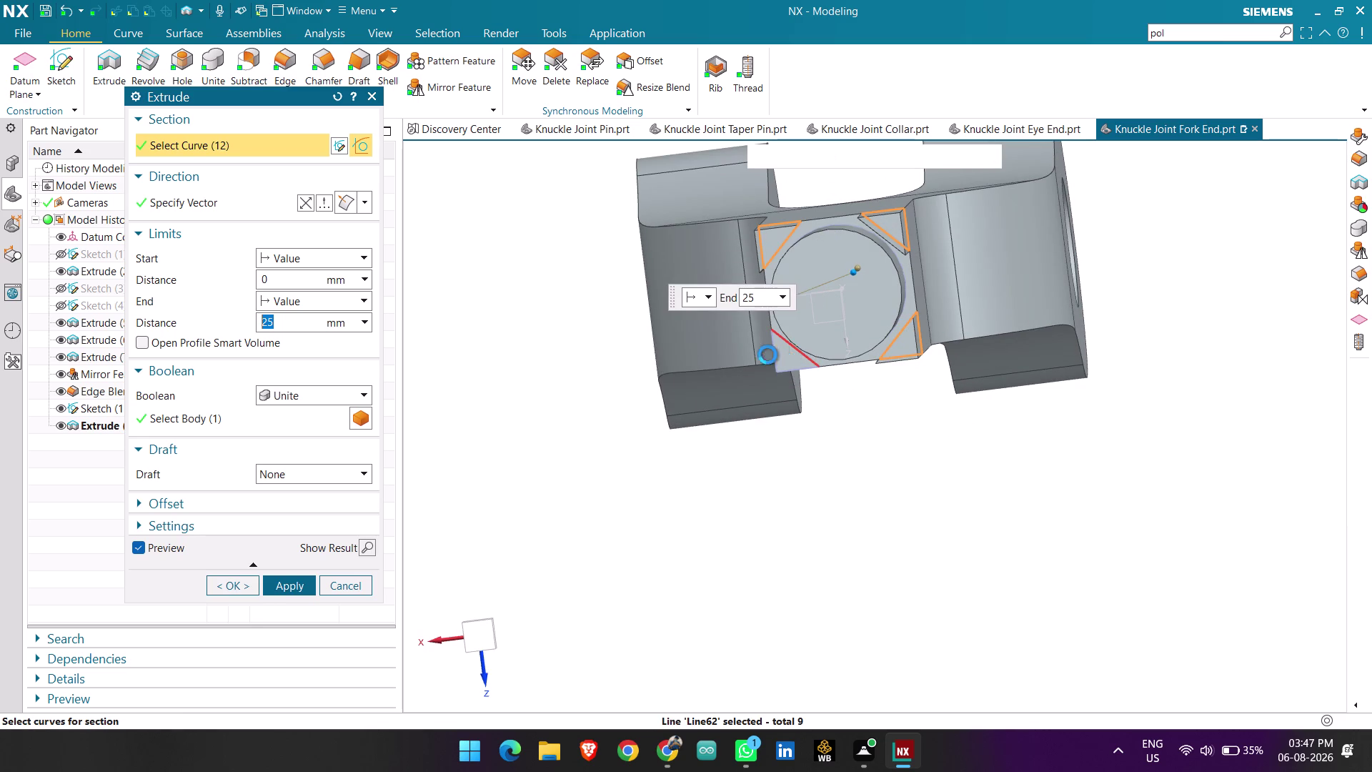
middle_drag(693, 323, 734, 419)
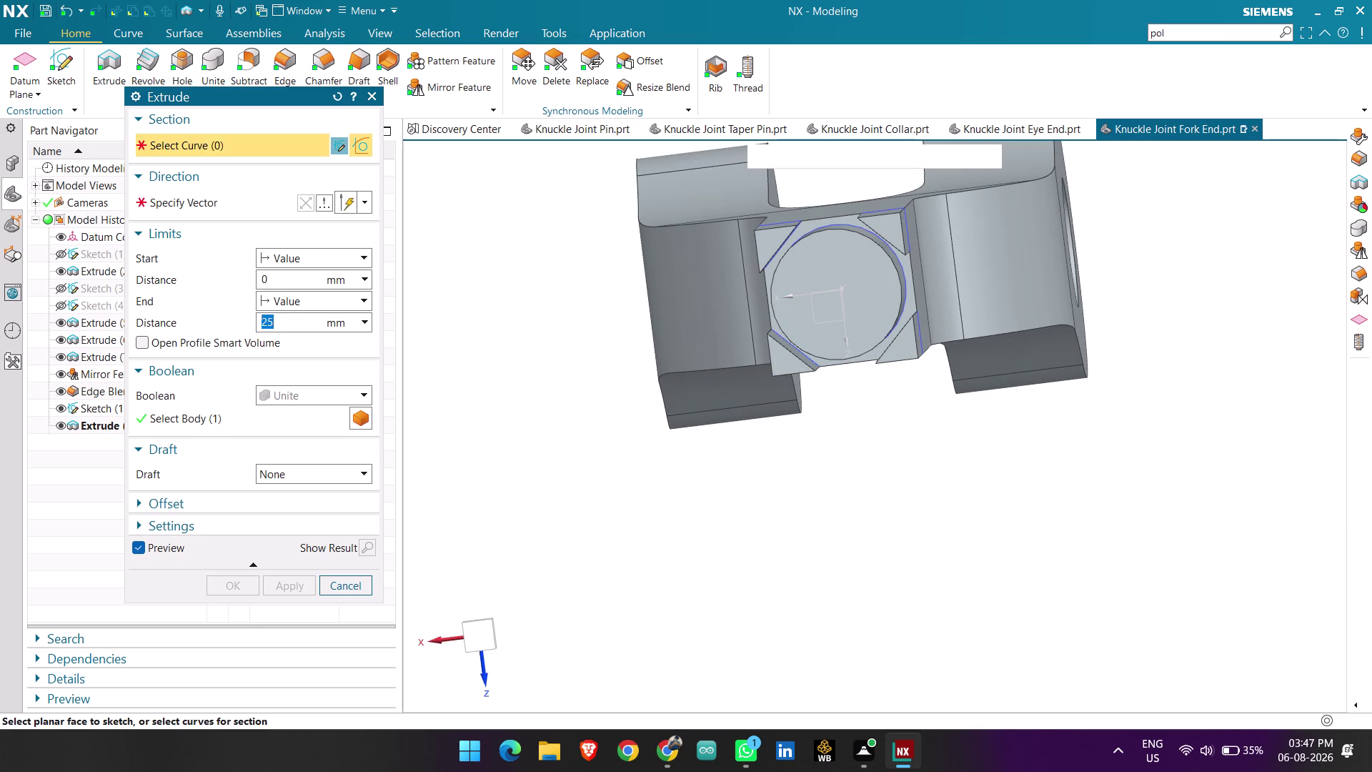
click(359, 590)
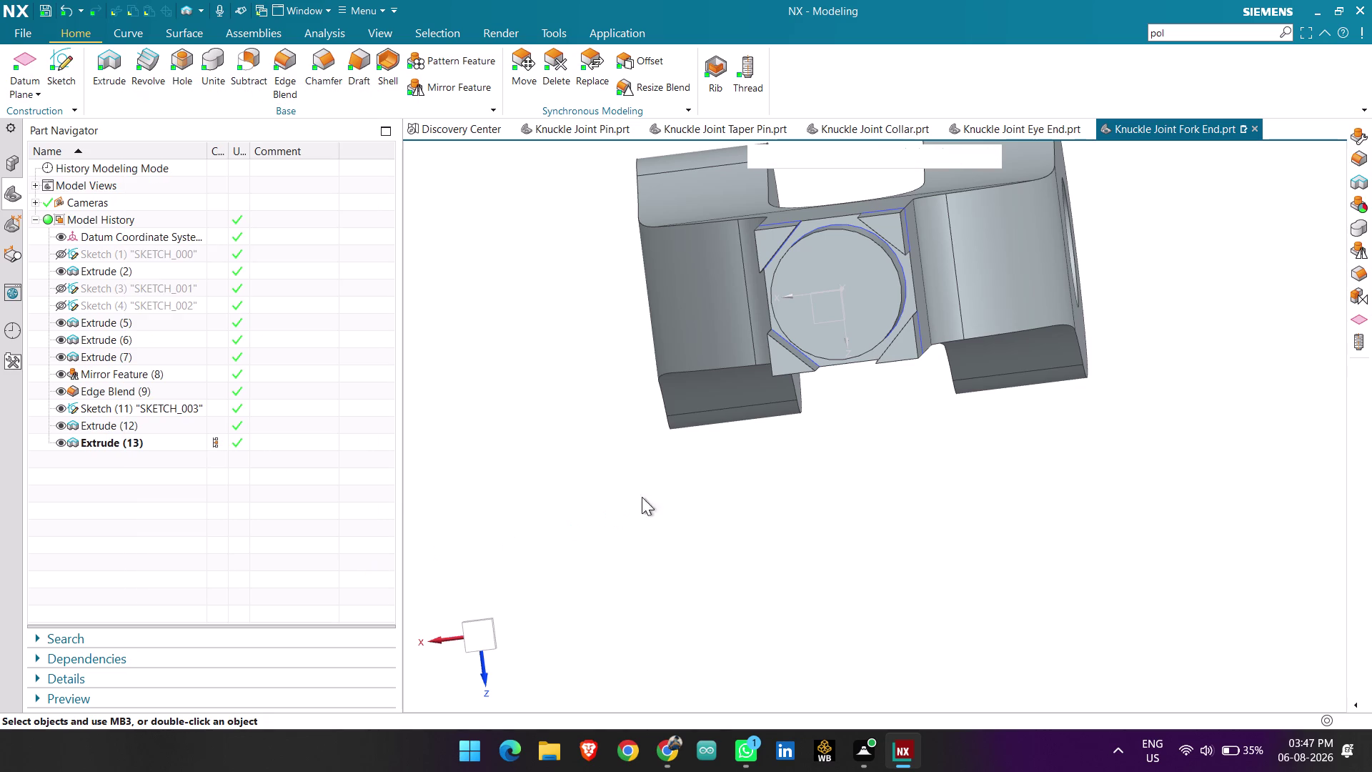
key(ctrl+z)
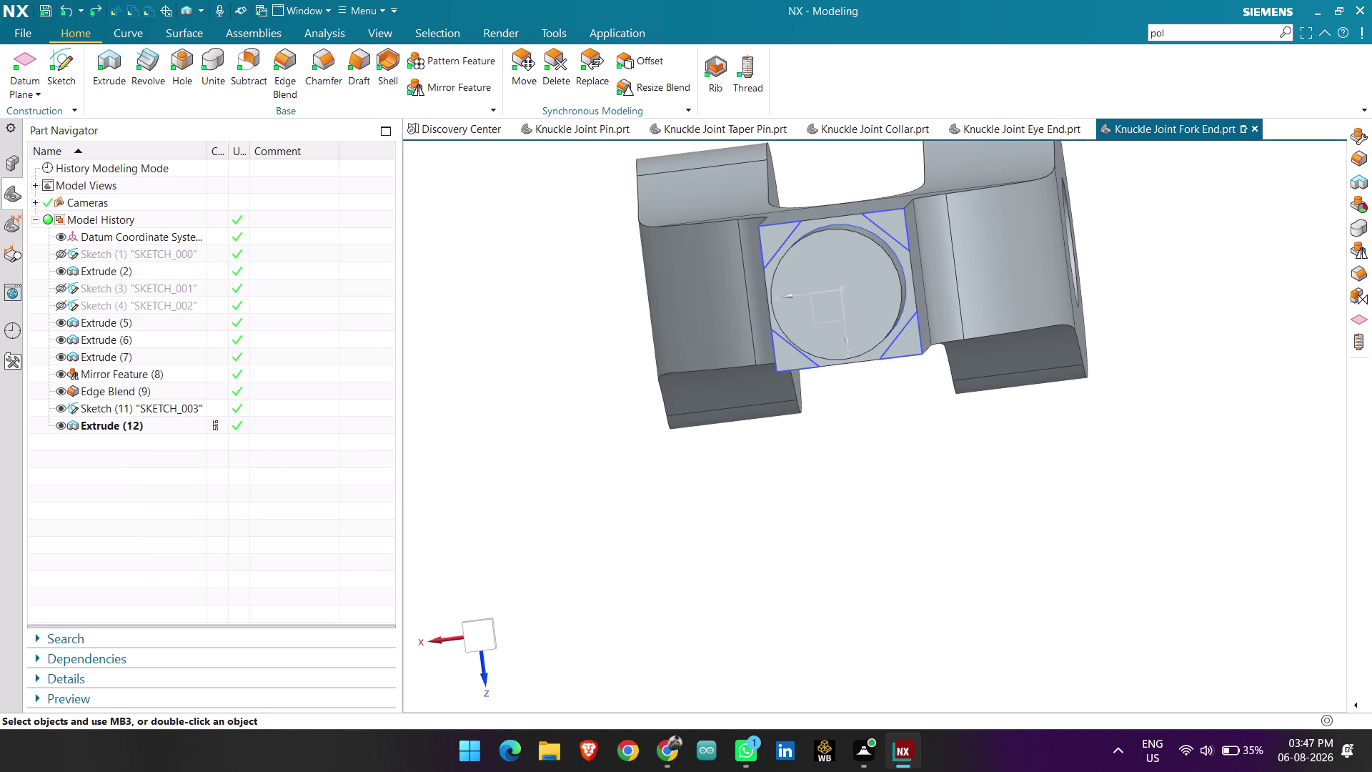
Start a new extrusion of the corner triangles, reversed into the part, with Subtract.
click(96, 67)
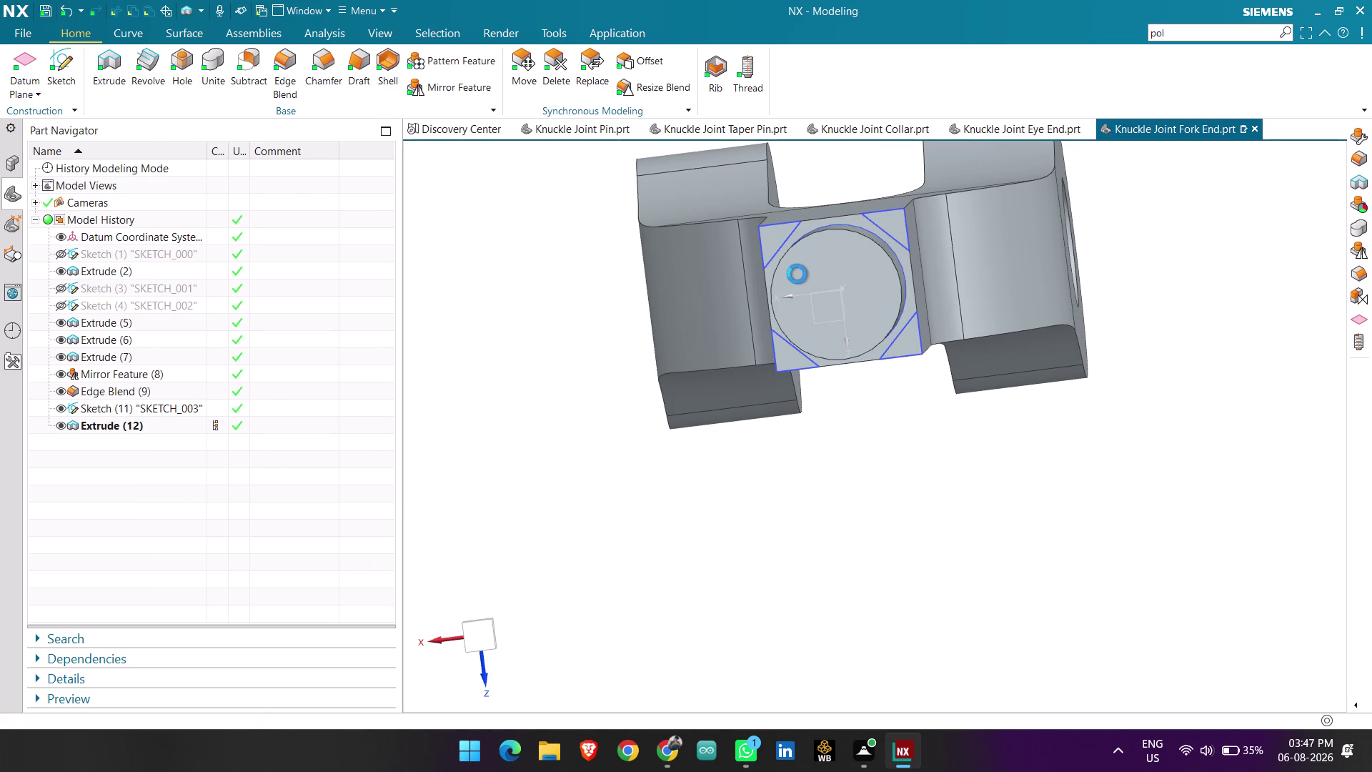
click(786, 238)
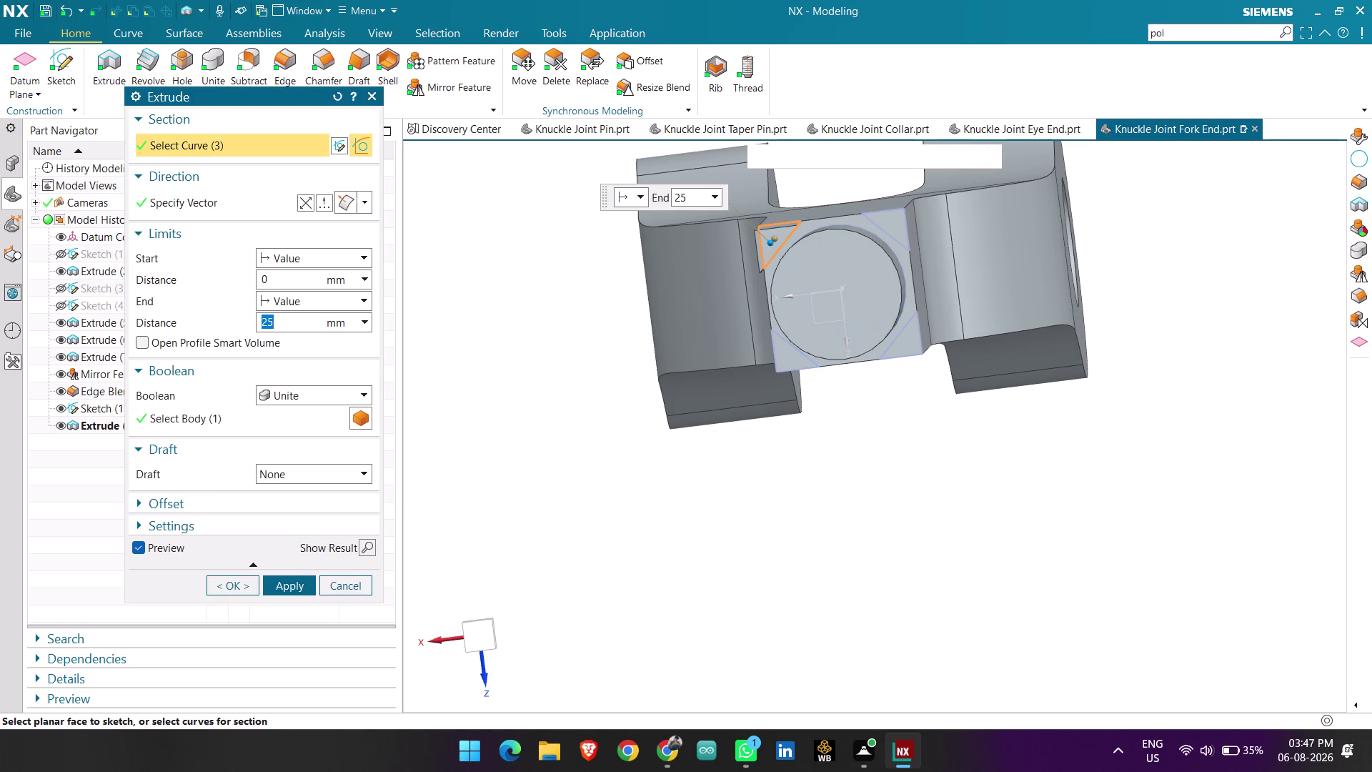
click(904, 241)
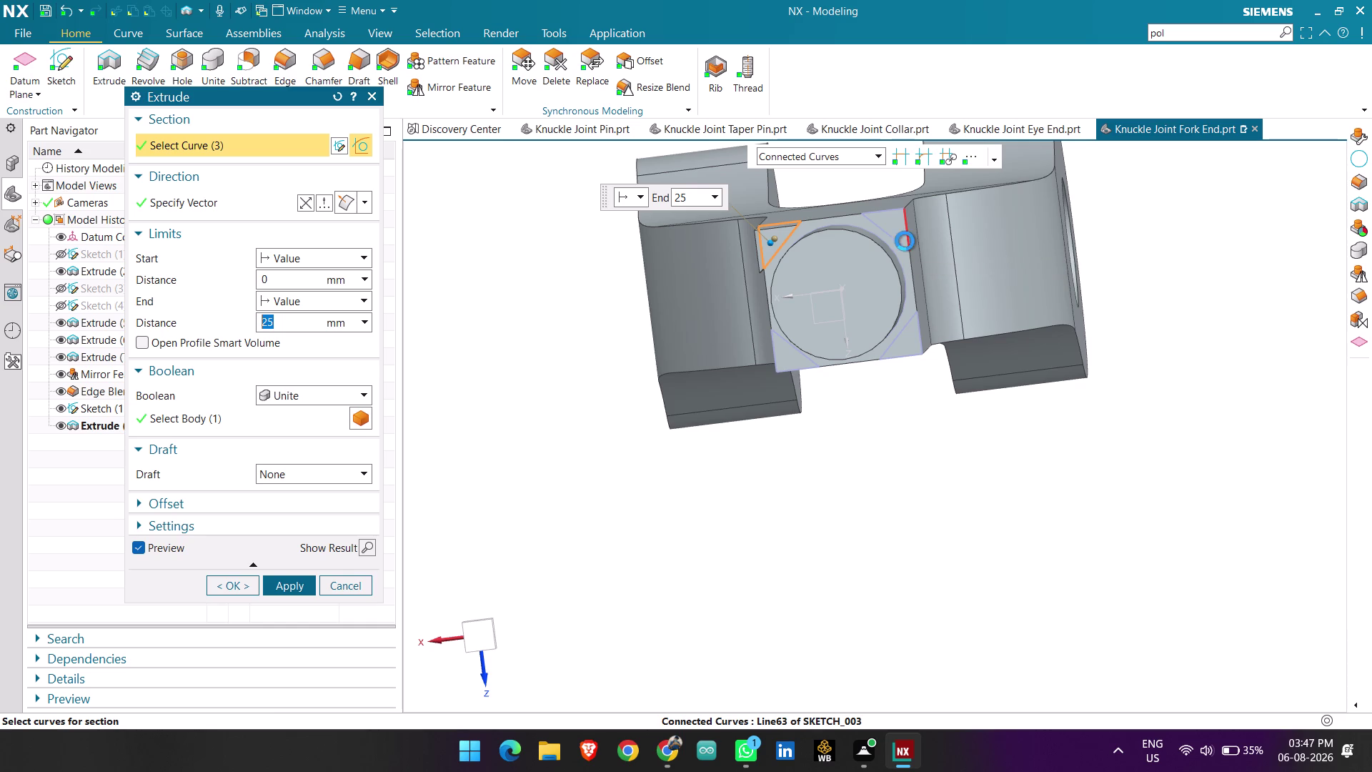
click(911, 331)
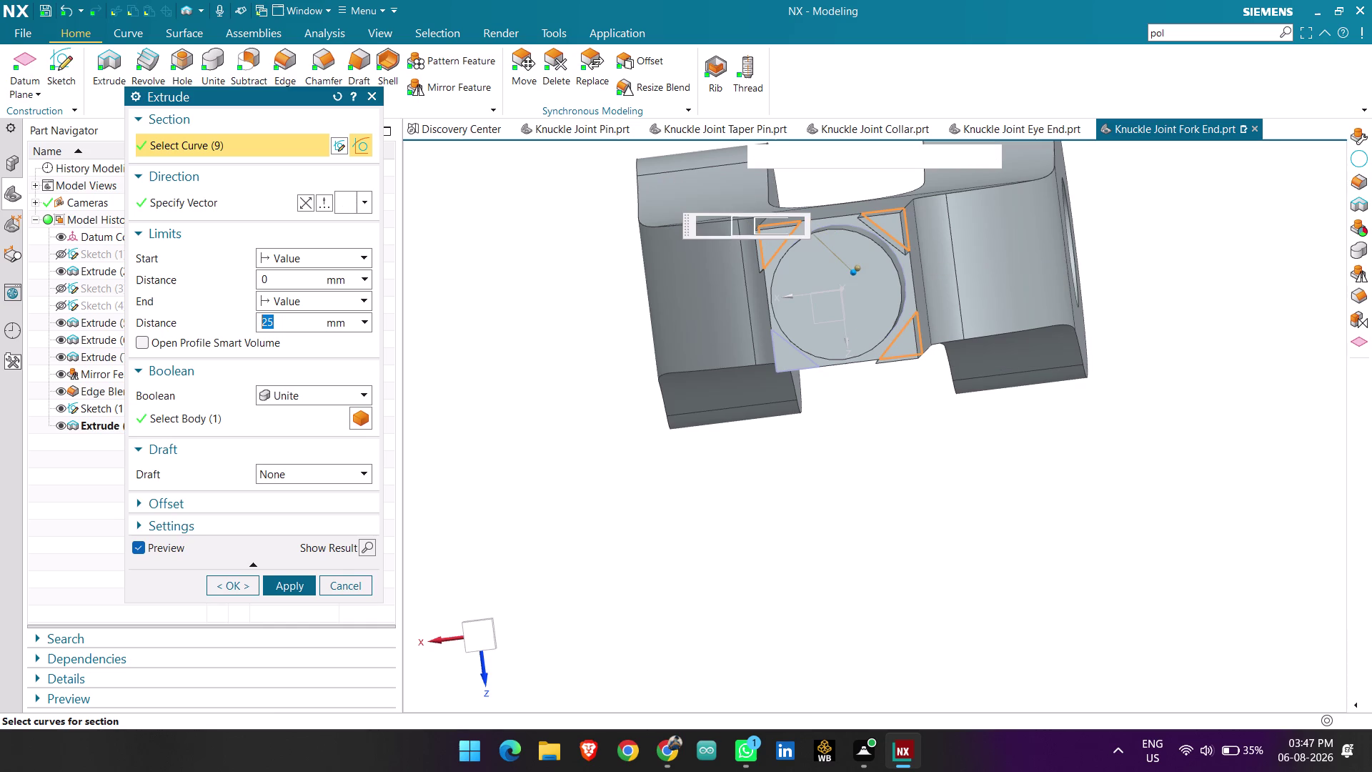
click(803, 358)
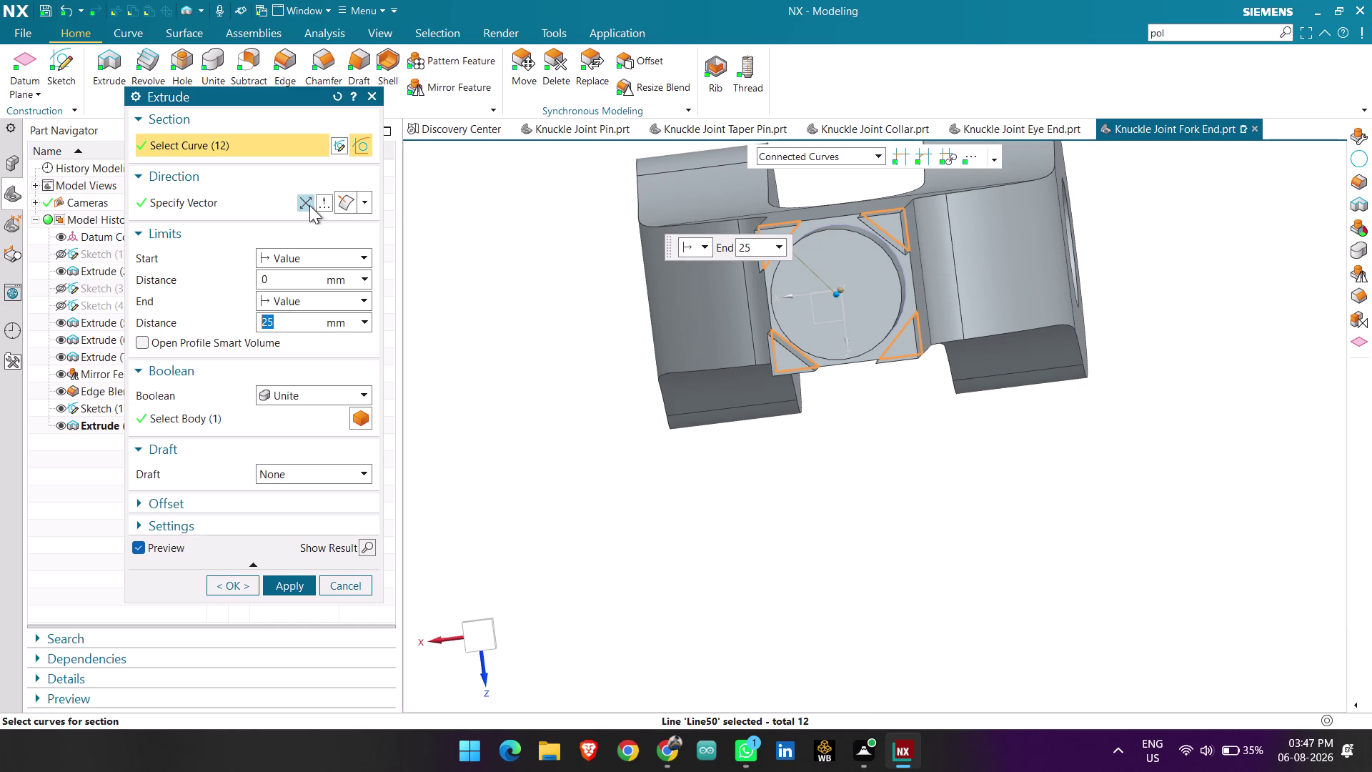
click(310, 203)
click(320, 386)
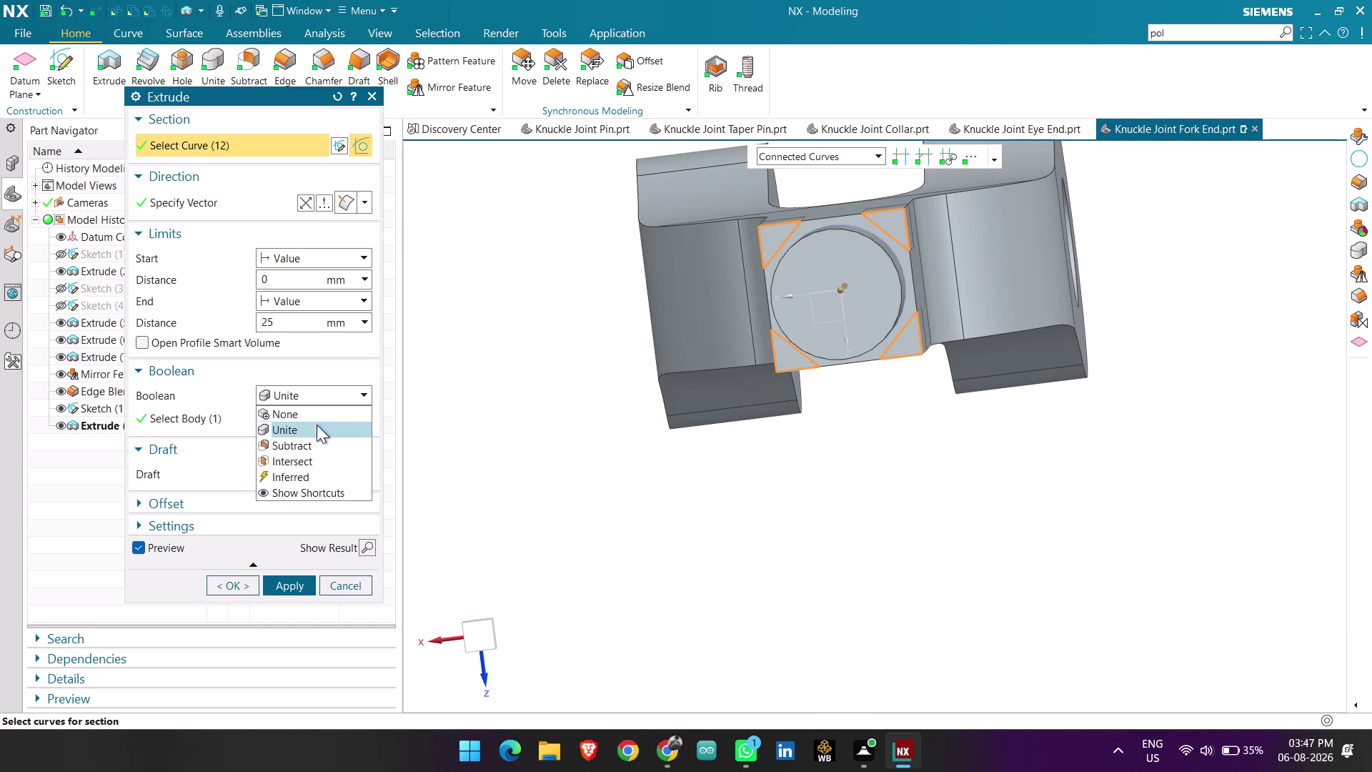
click(312, 445)
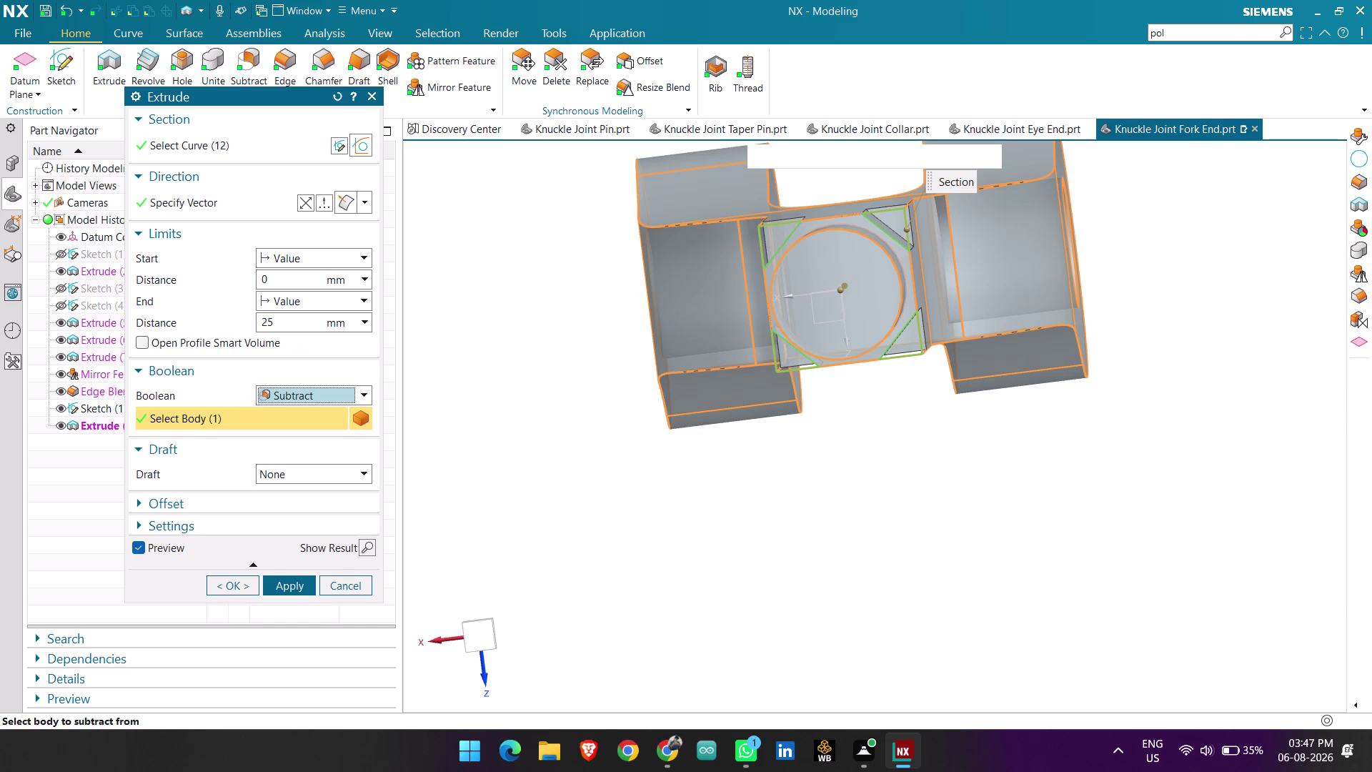
Set the cut depth to 40 mm and confirm it as Extrude (13).
drag(294, 322, 188, 310)
key(BackSpace)
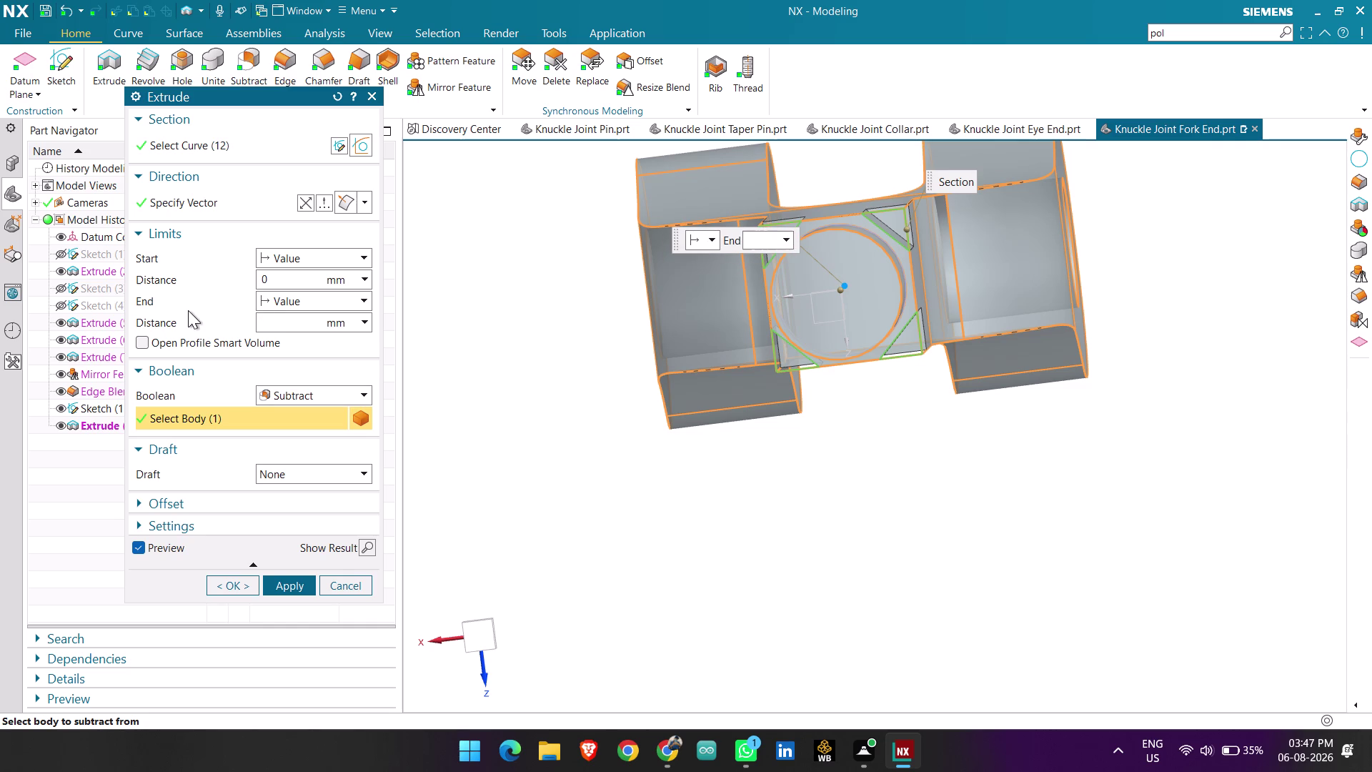
text(40)
key(Return)
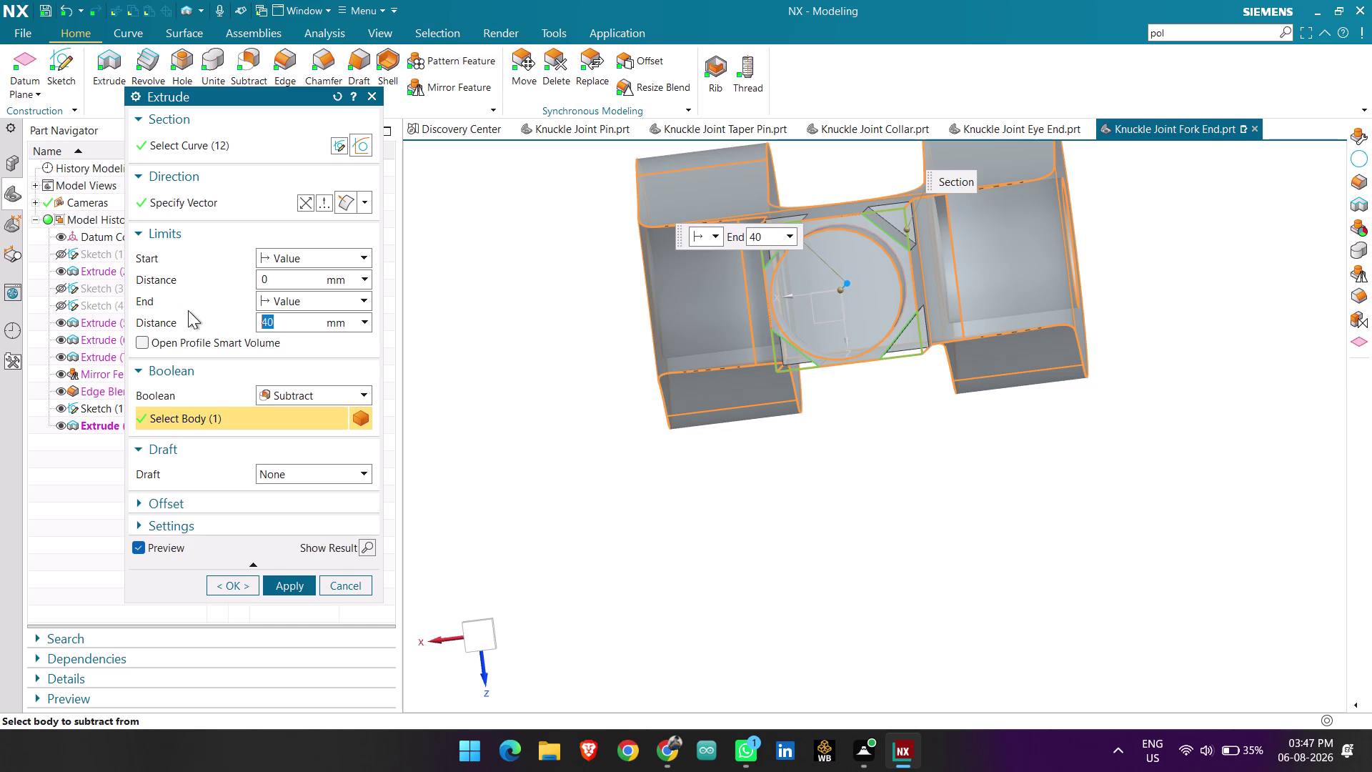
middle_drag(603, 422, 656, 458)
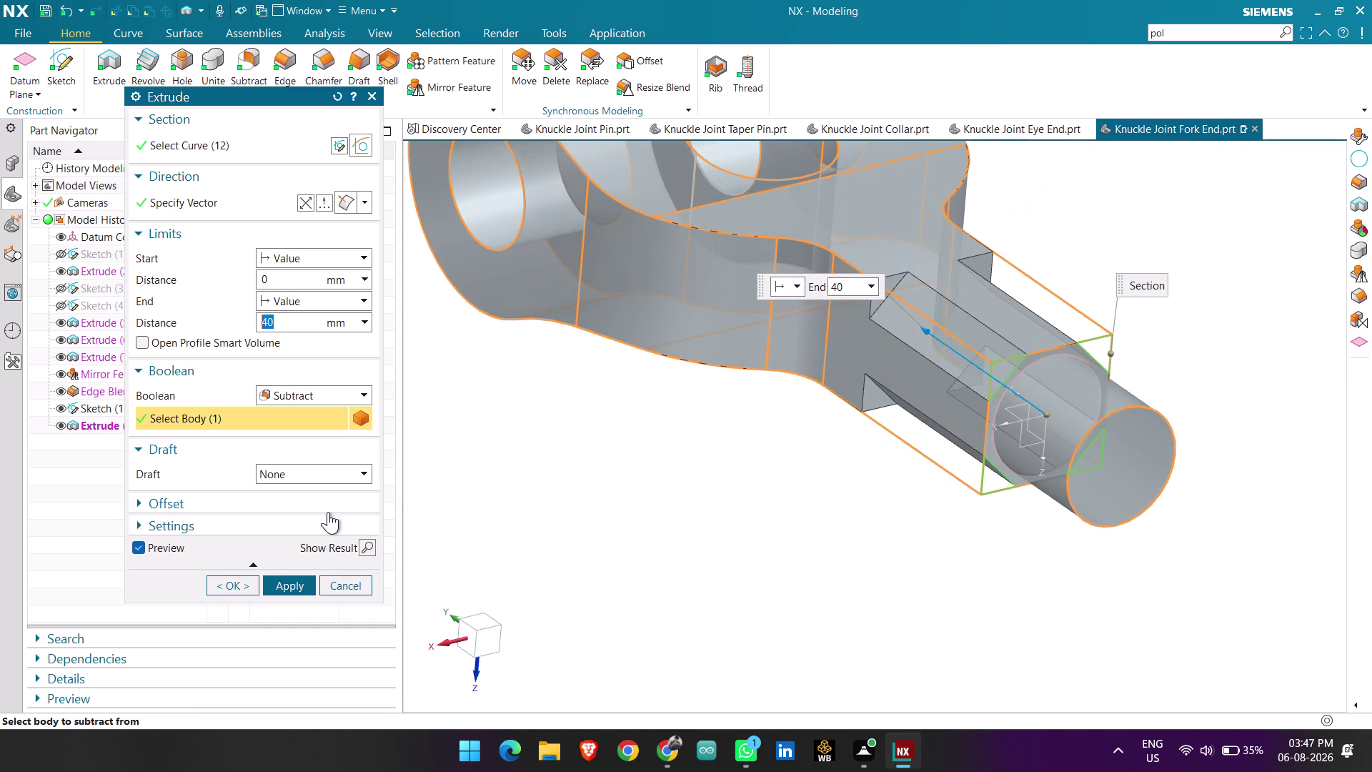
click(231, 589)
scroll(down, 3)
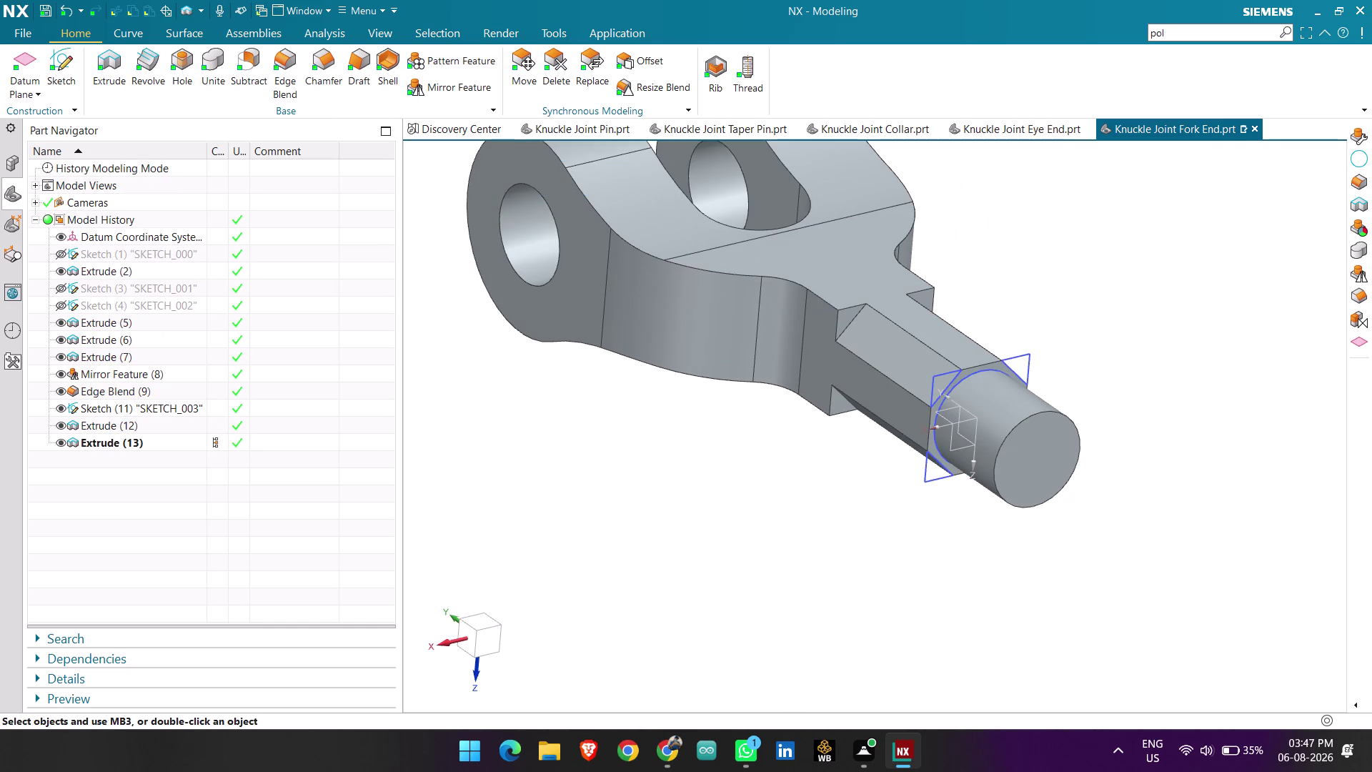
Start an edge blend and pick the first cut edges at the neck.
click(293, 68)
click(853, 322)
middle_drag(1040, 285, 996, 300)
click(864, 322)
middle_drag(949, 398, 936, 362)
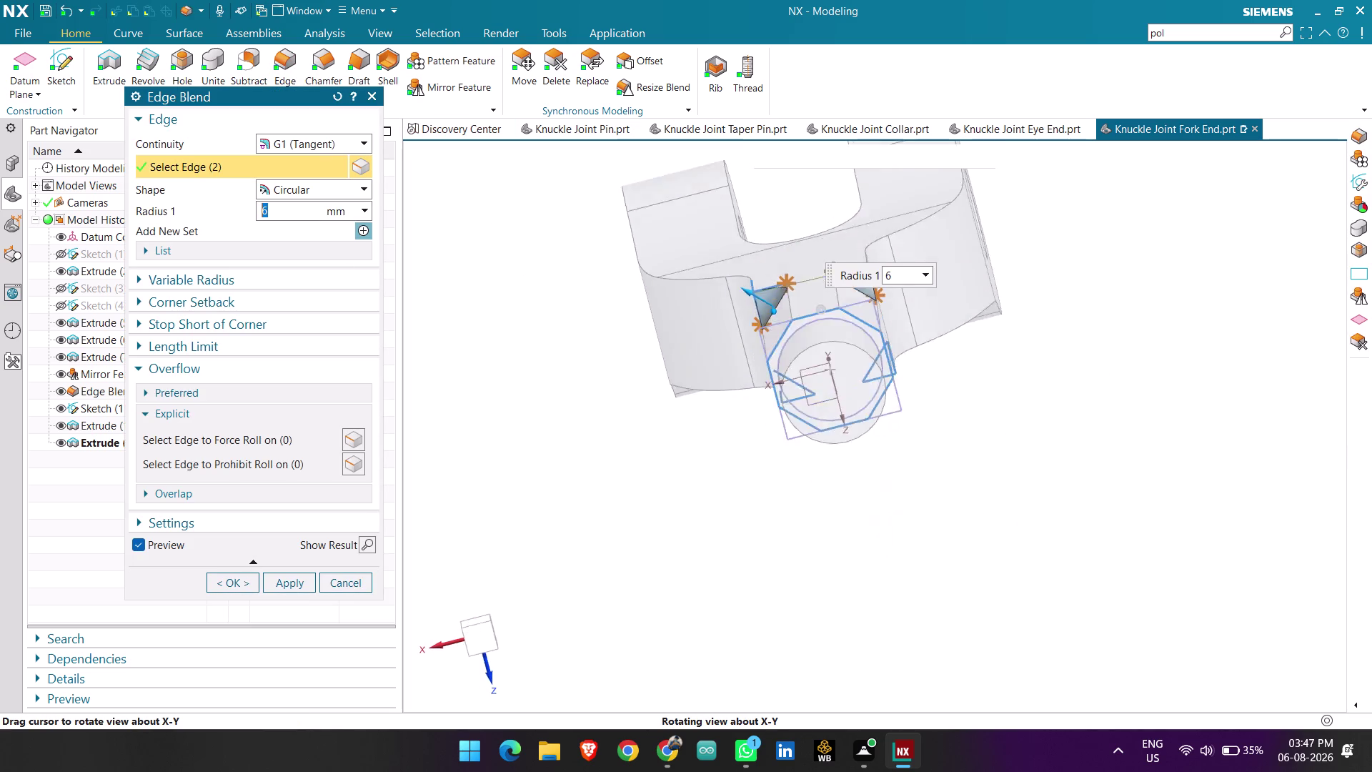
middle_drag(936, 362, 930, 343)
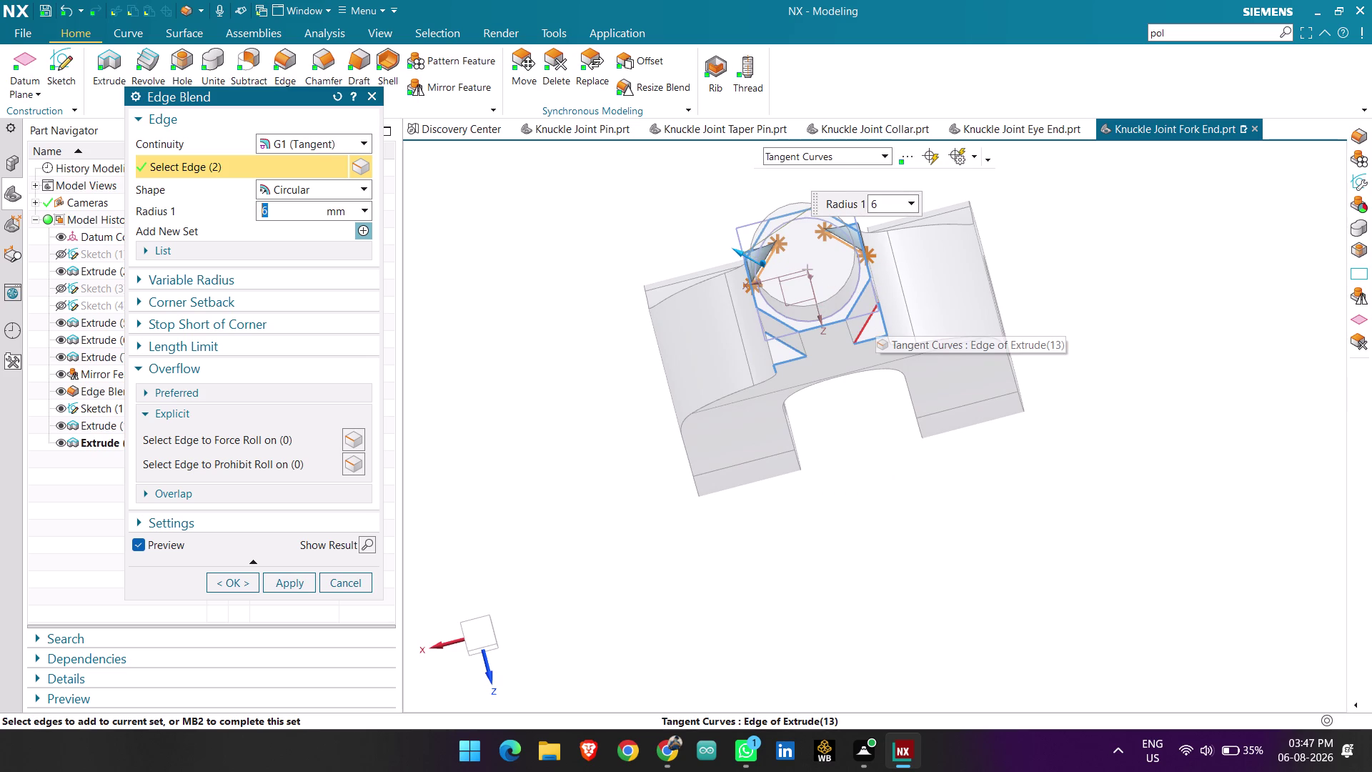
scroll(up, 3)
Add the remaining cut edges and confirm the 6 mm Edge Blend (14).
click(862, 327)
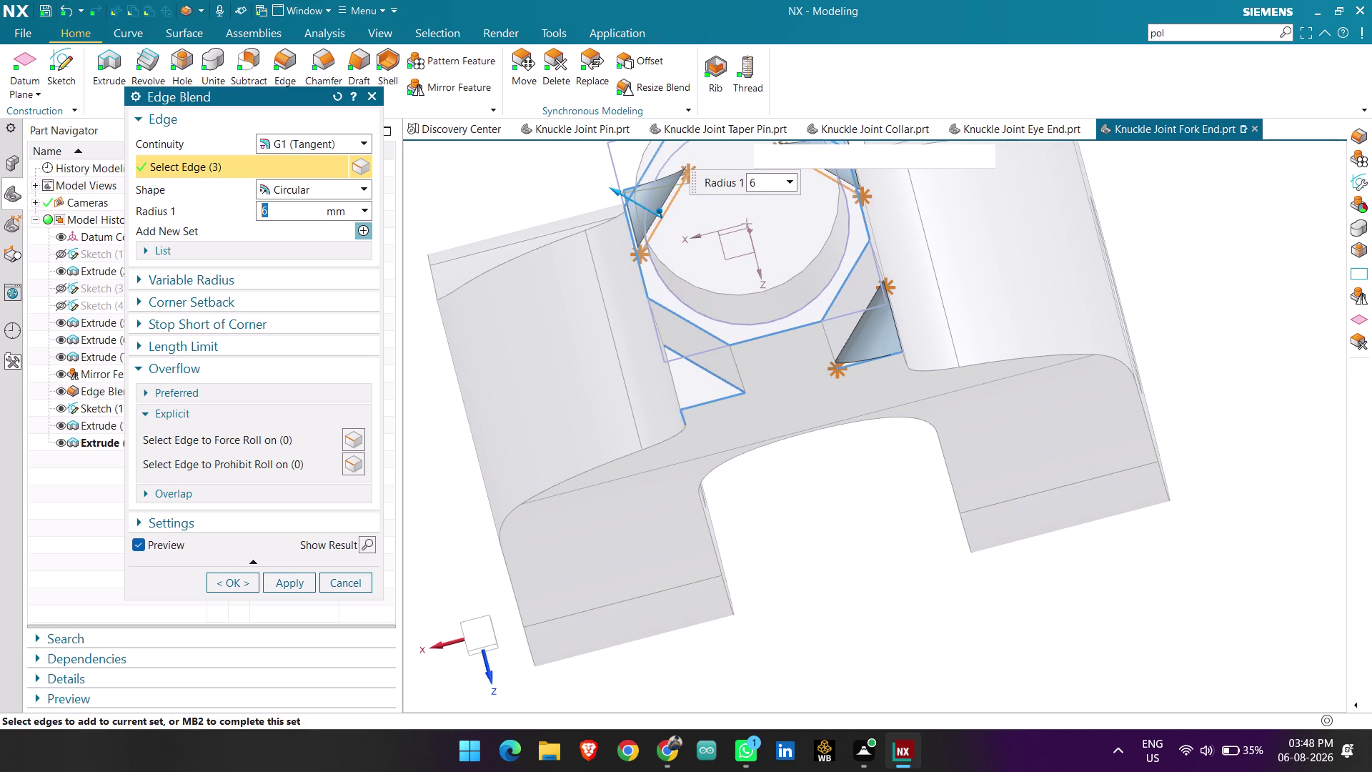
click(709, 374)
scroll(down, 3)
middle_drag(847, 482, 861, 515)
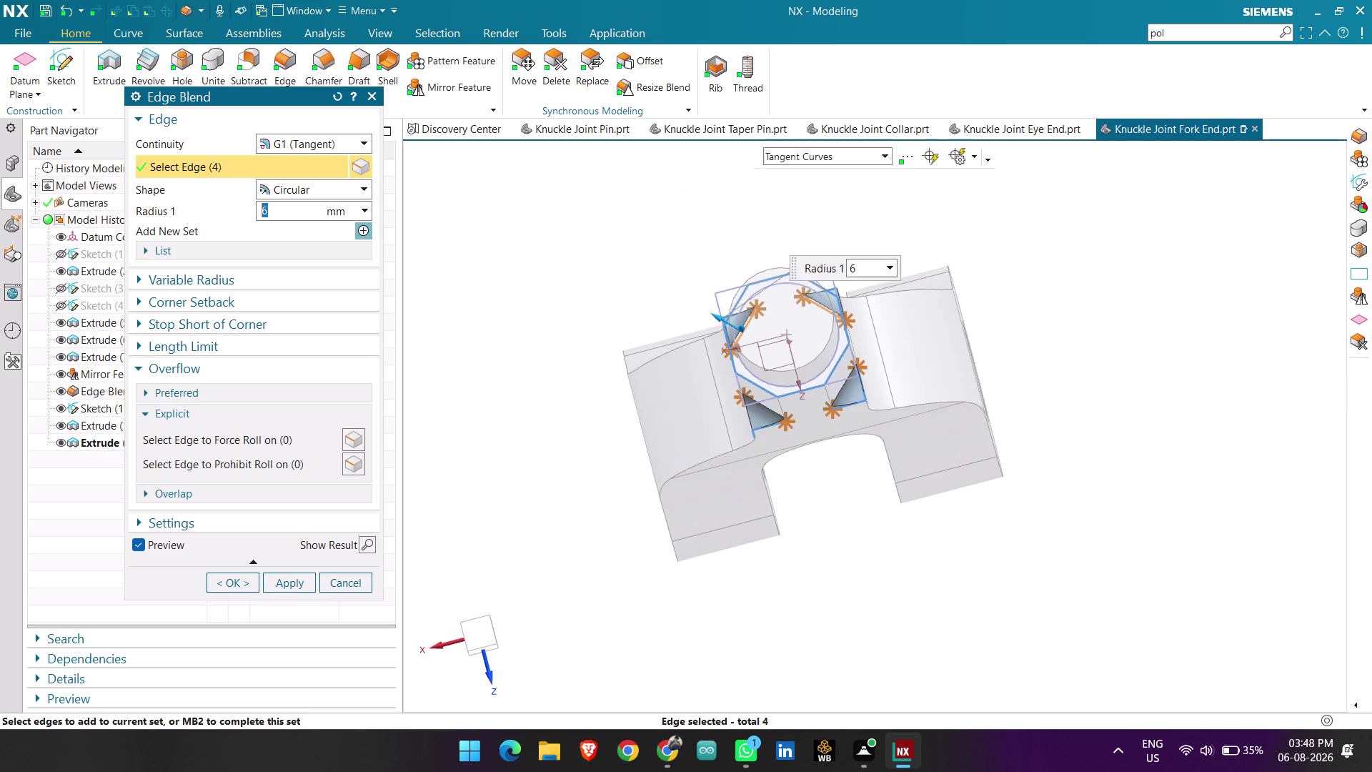
middle_drag(861, 515, 918, 542)
click(232, 580)
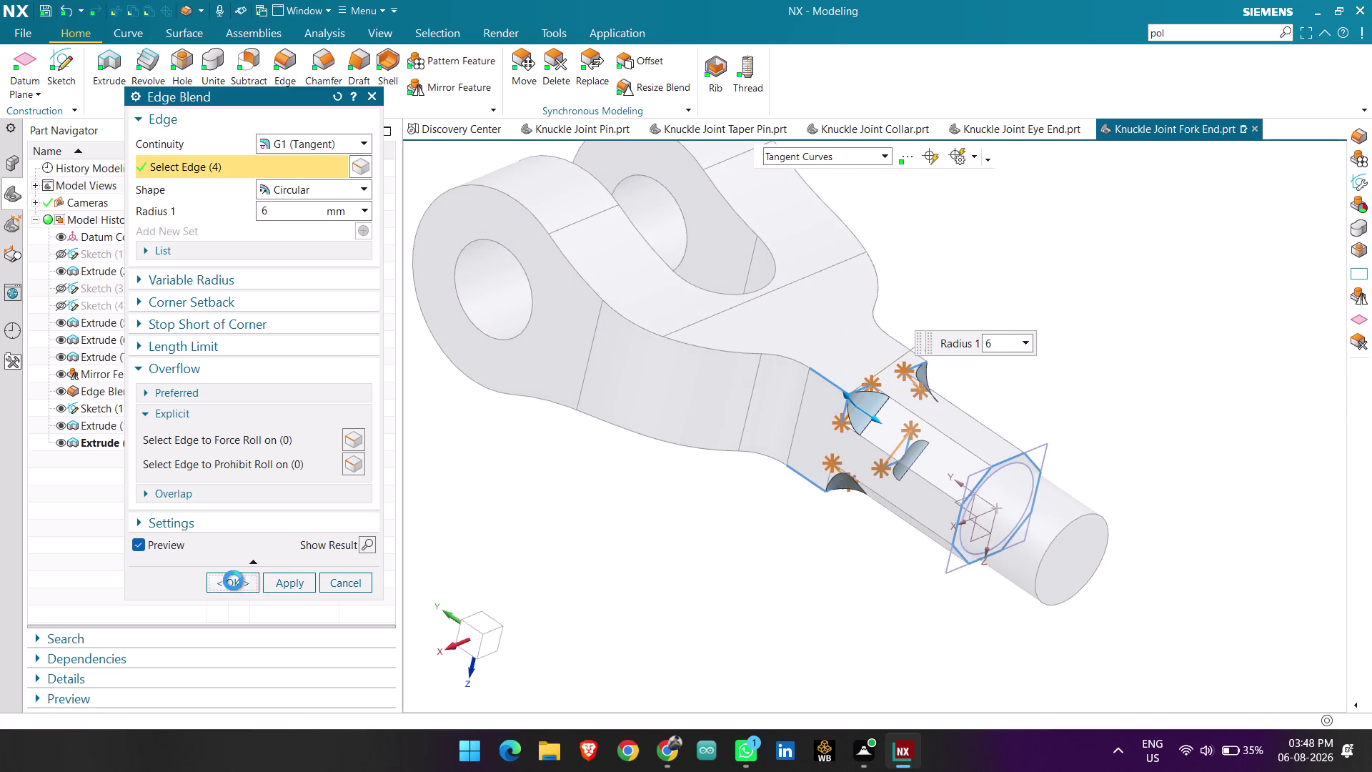
click(60, 406)
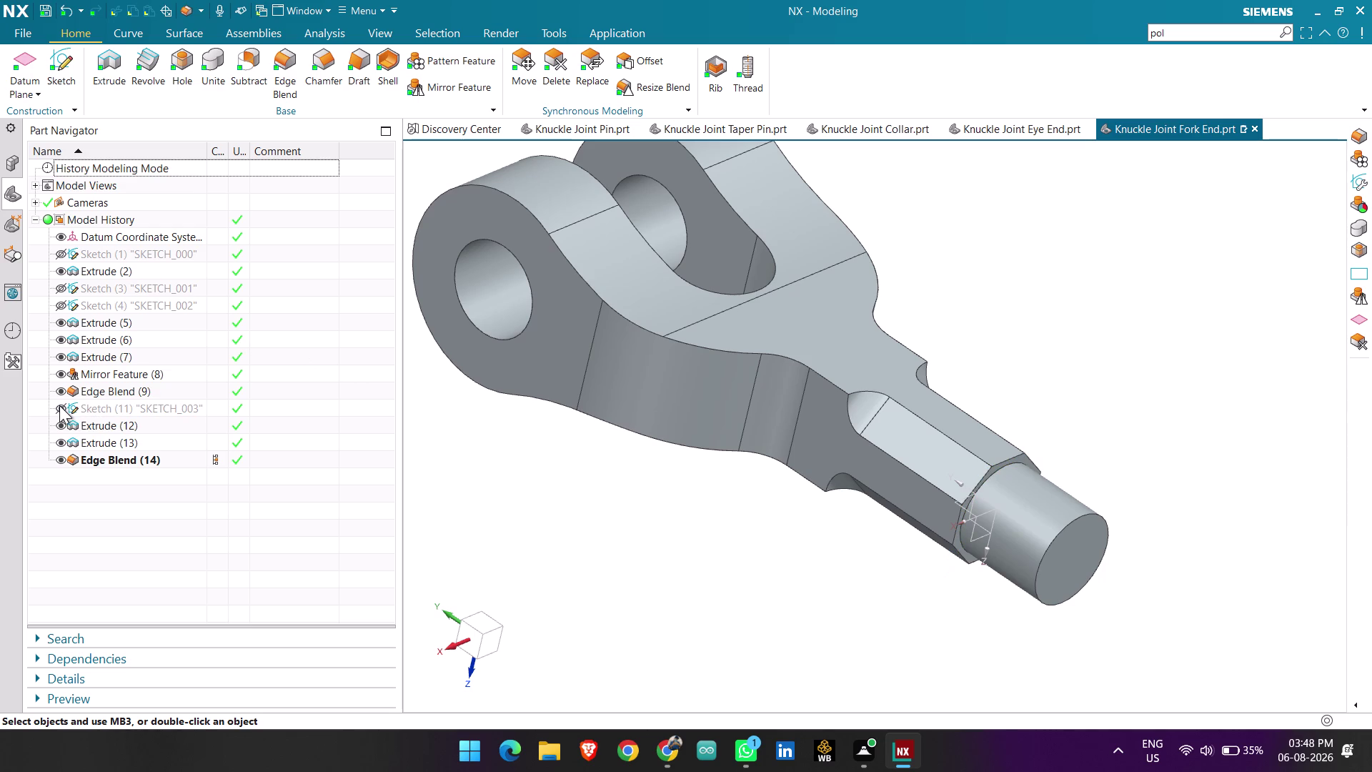
middle_drag(756, 515, 736, 514)
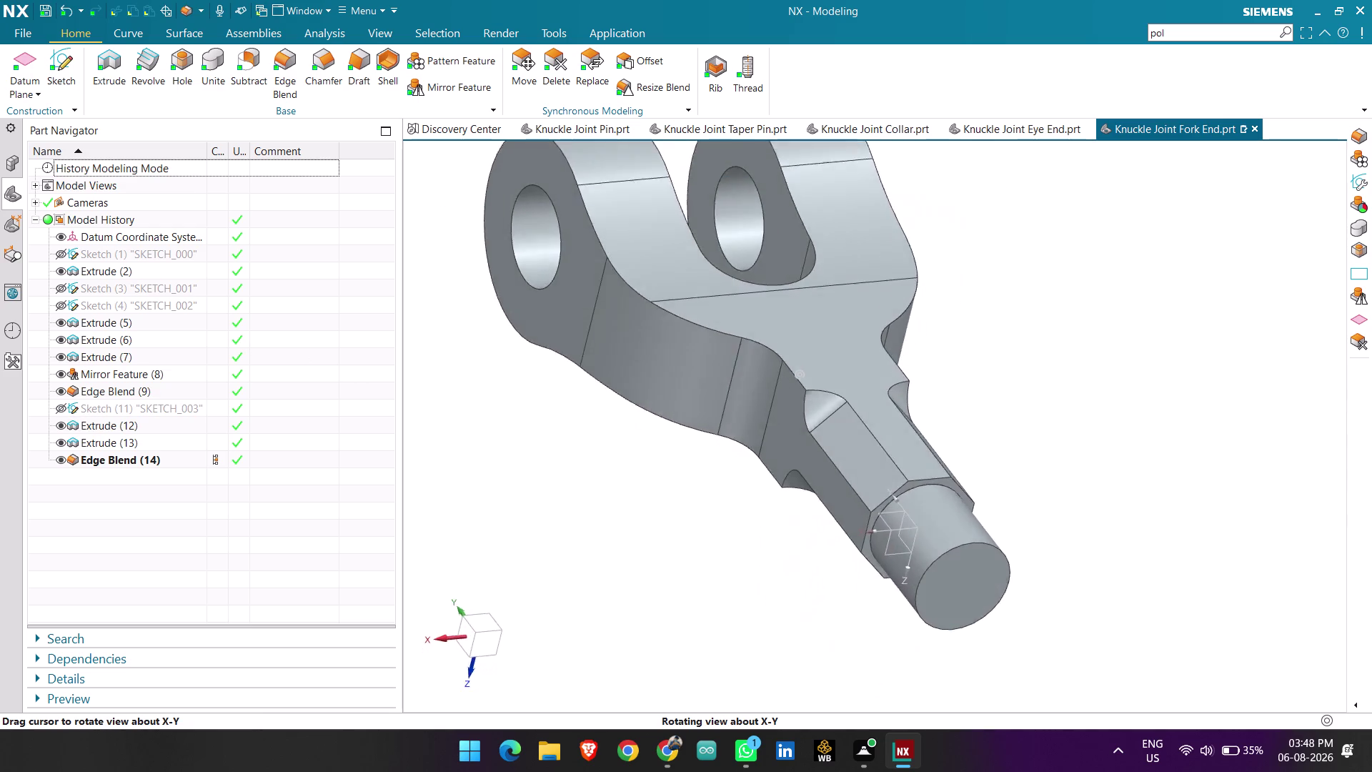
Orbit to inspect the finished fork end and cancel the Unite dialog.
middle_drag(736, 514, 711, 518)
scroll(down, 3)
middle_drag(927, 443, 826, 495)
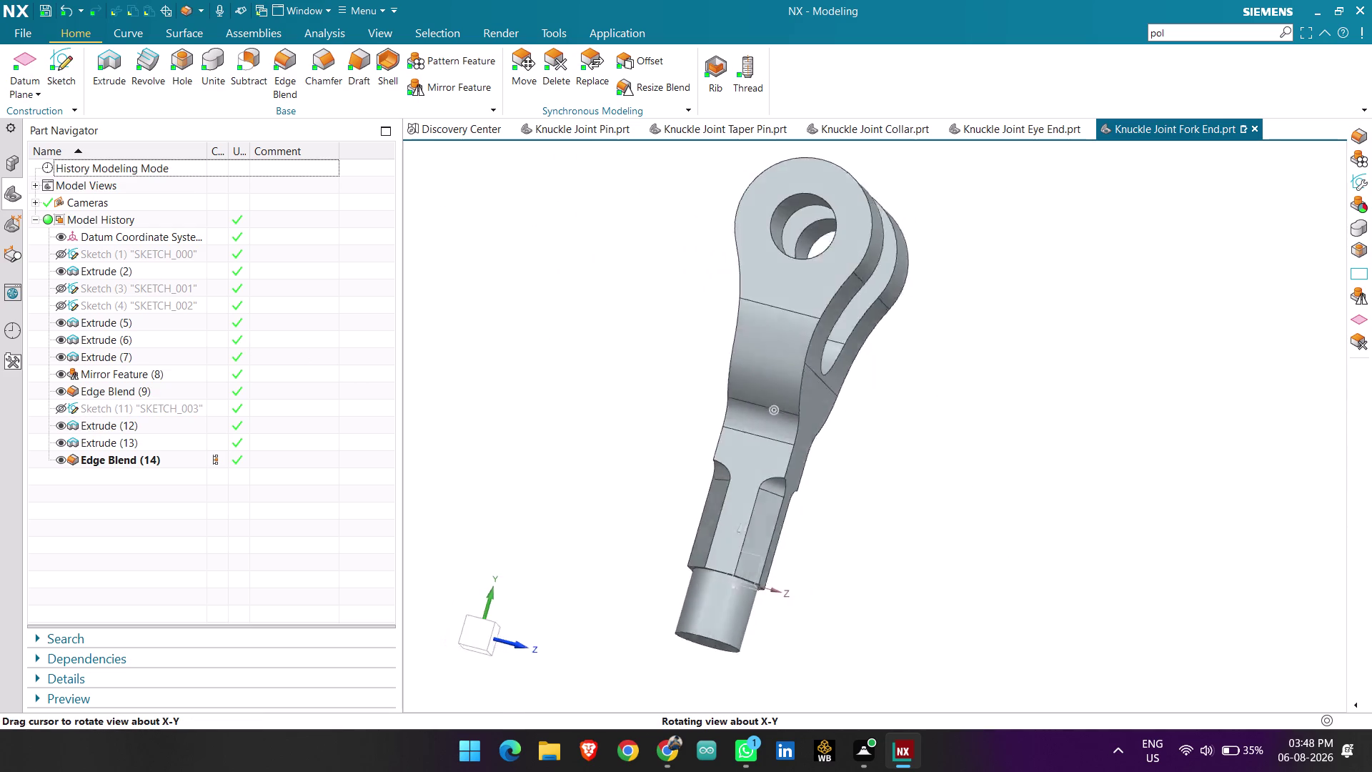
middle_drag(825, 494, 904, 463)
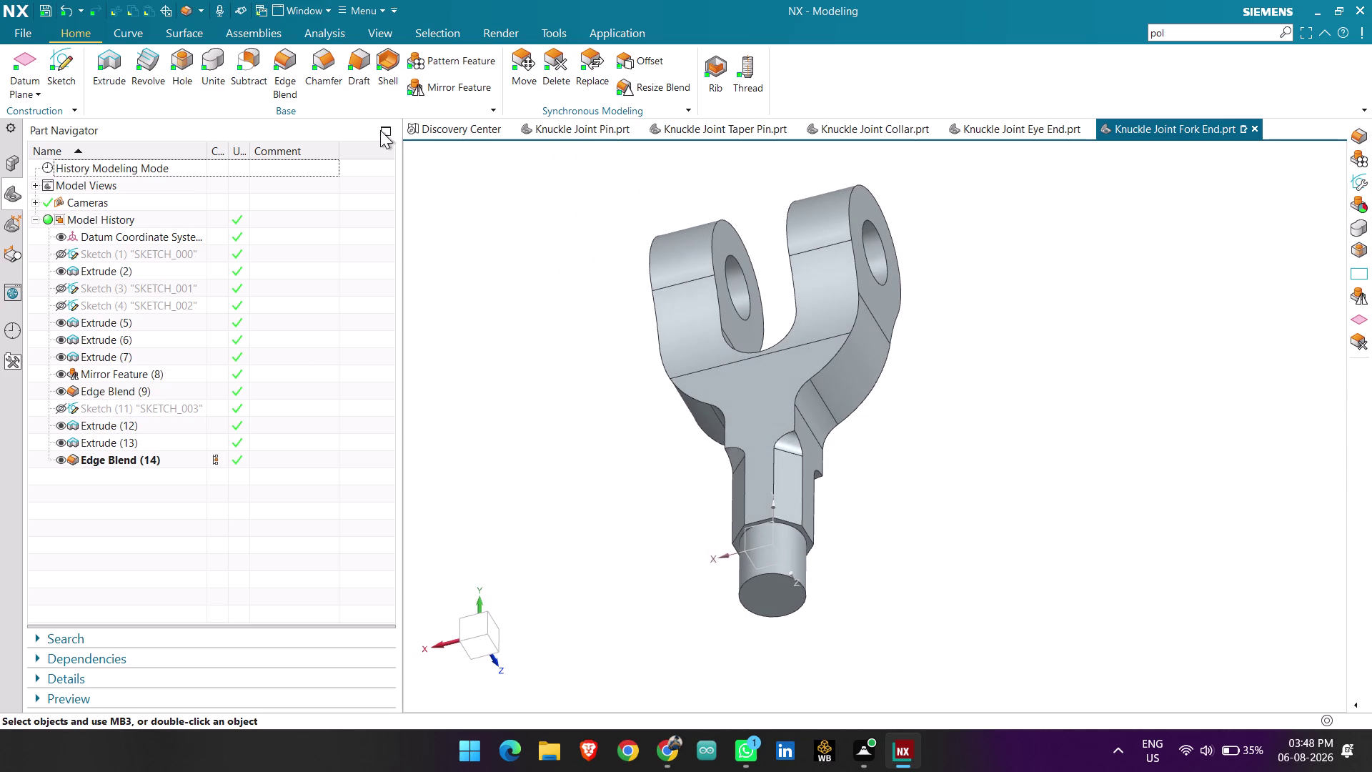
click(213, 74)
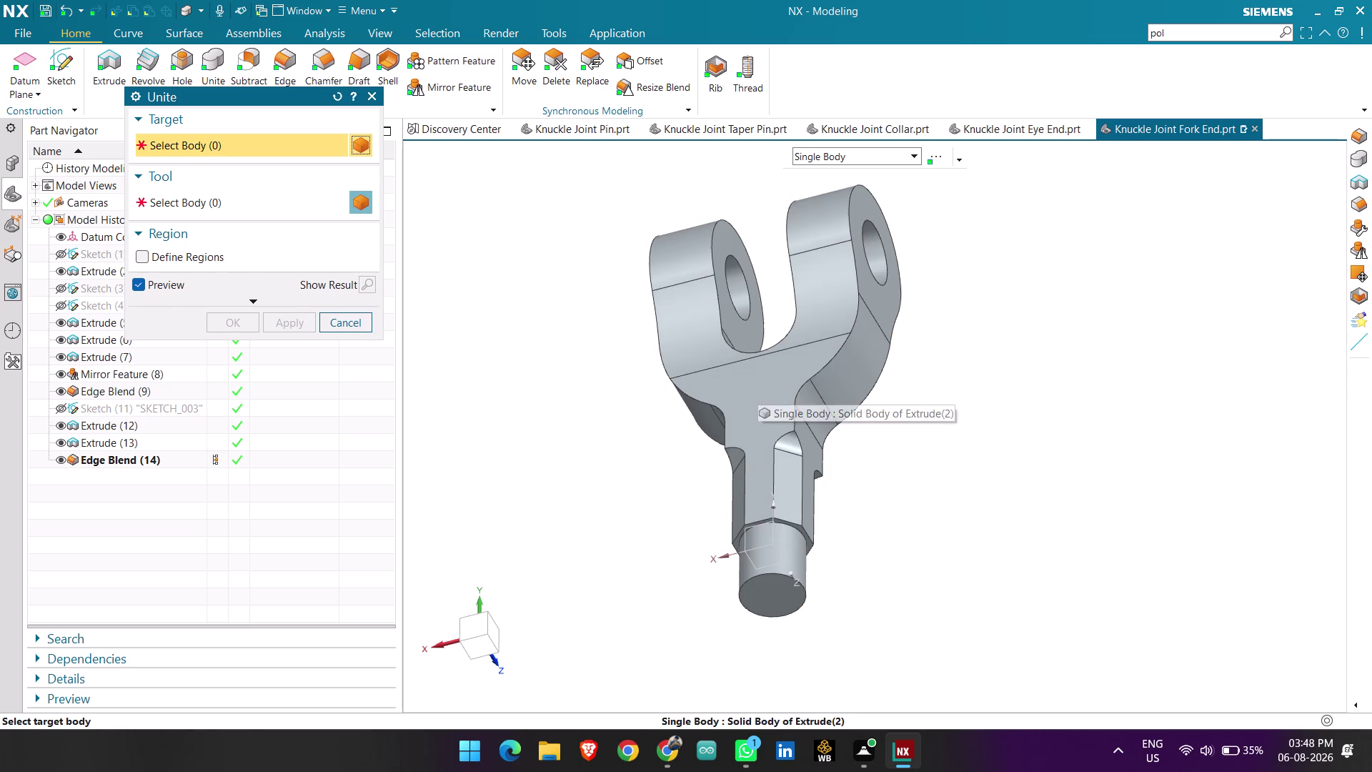
click(345, 315)
middle_drag(946, 353, 1071, 324)
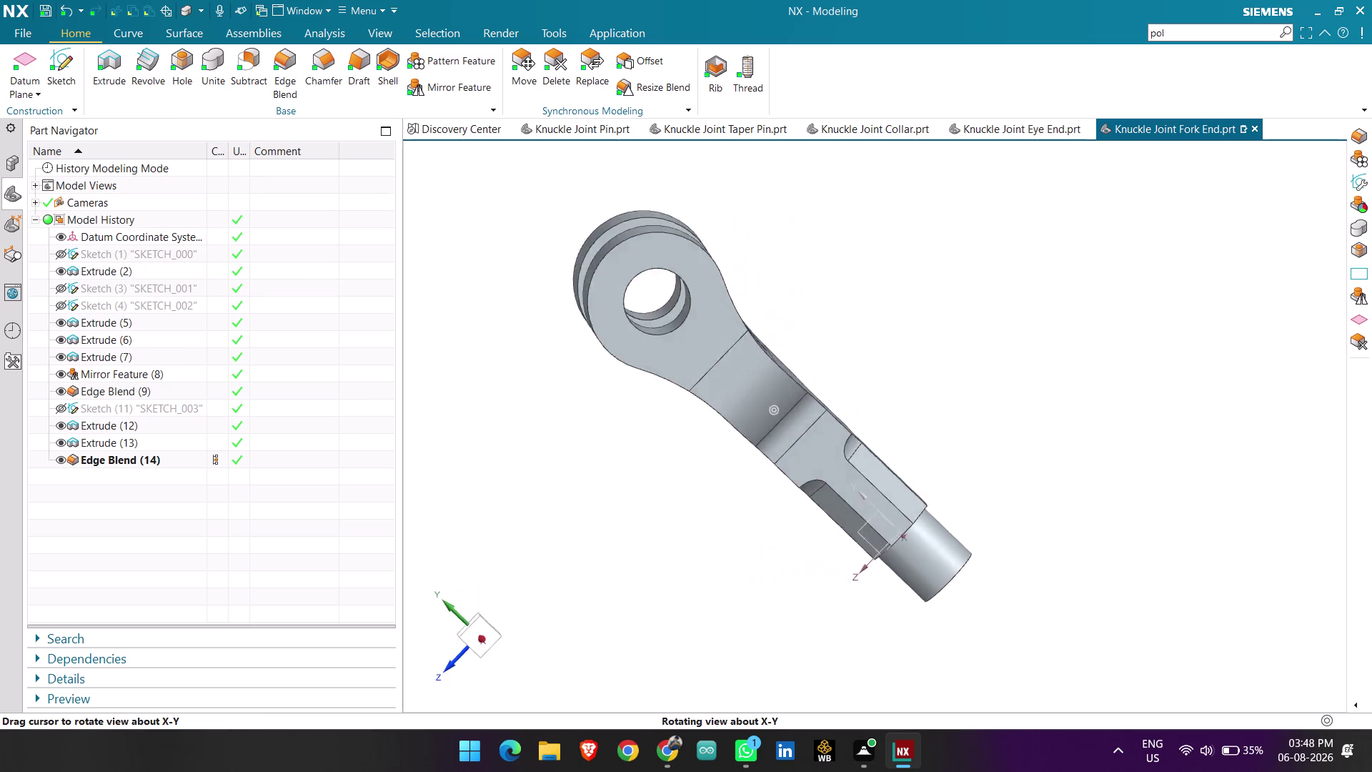
middle_drag(1071, 324, 1025, 320)
scroll(down, 3)
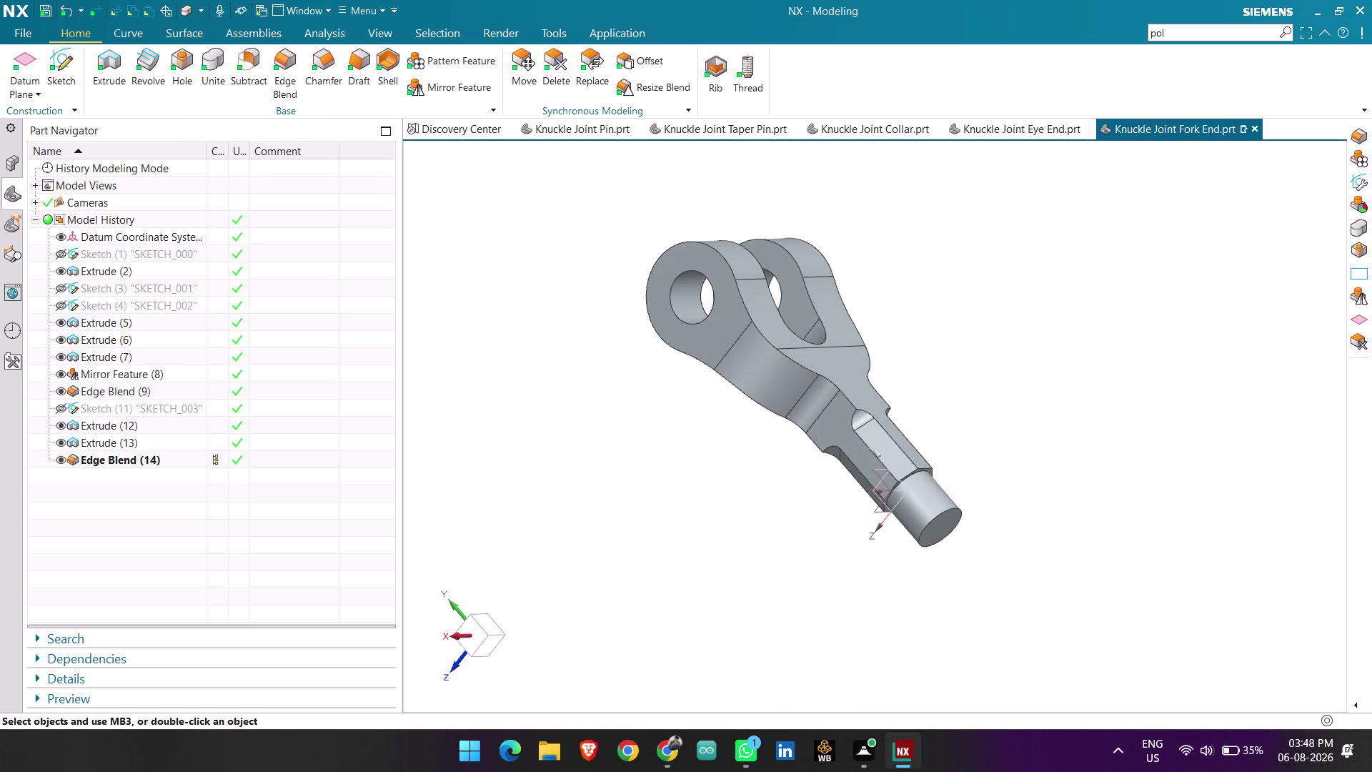
Save the part file and switch to the standard trimetric view.
key(ctrl+s)
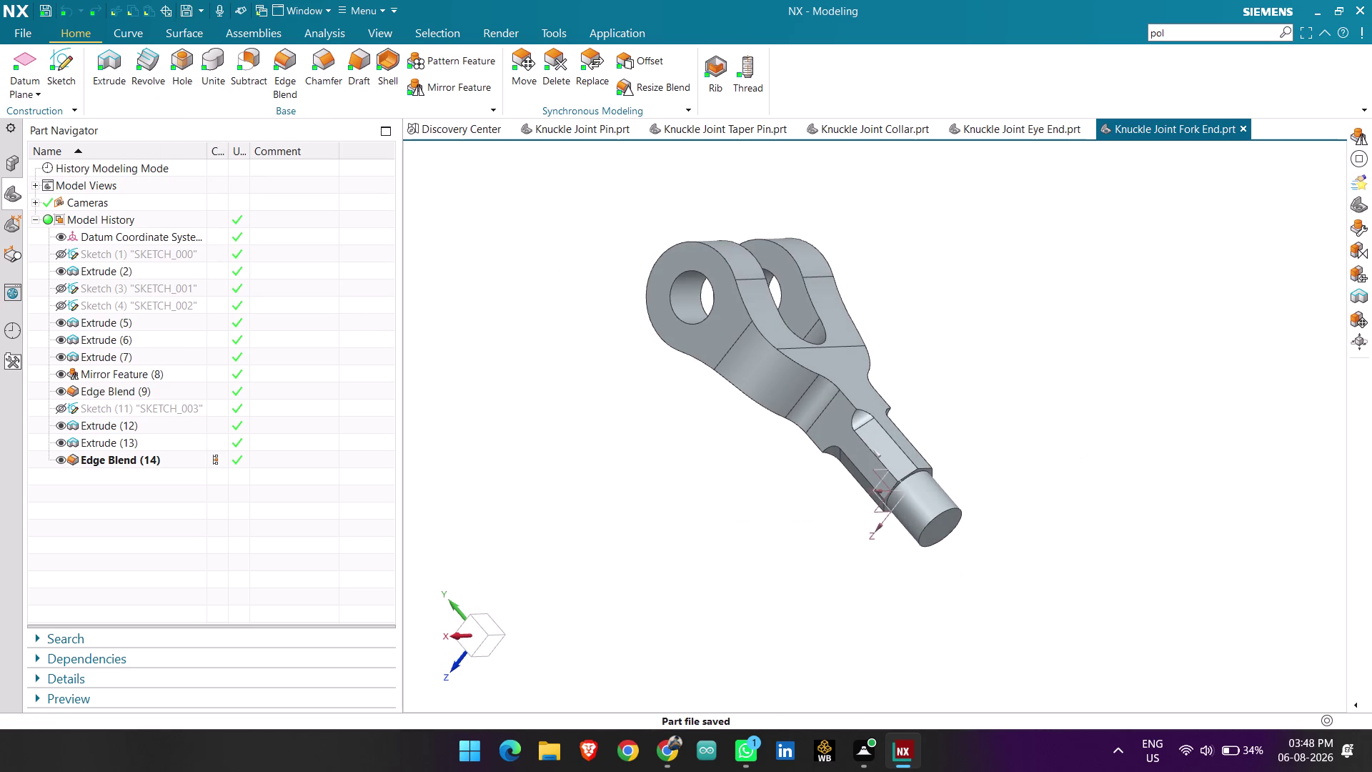
key(End)
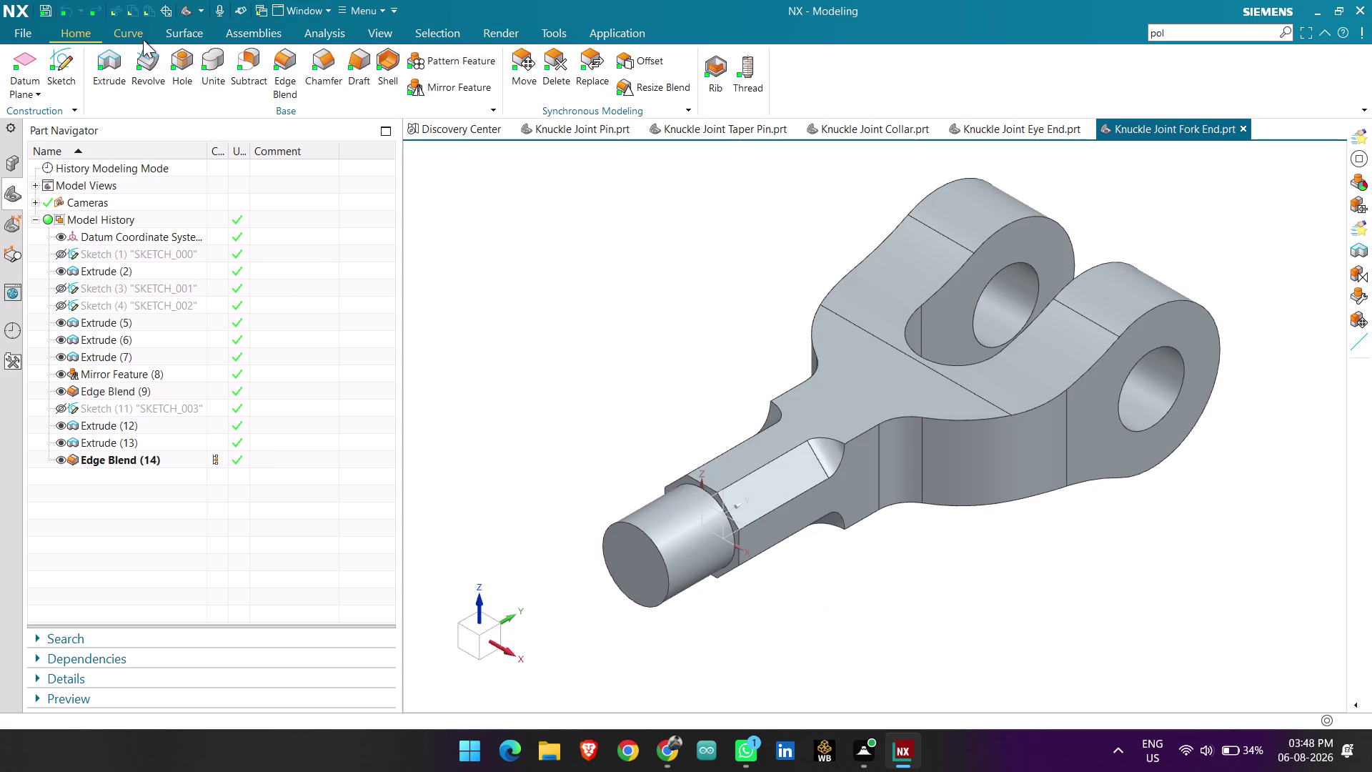
click(19, 30)
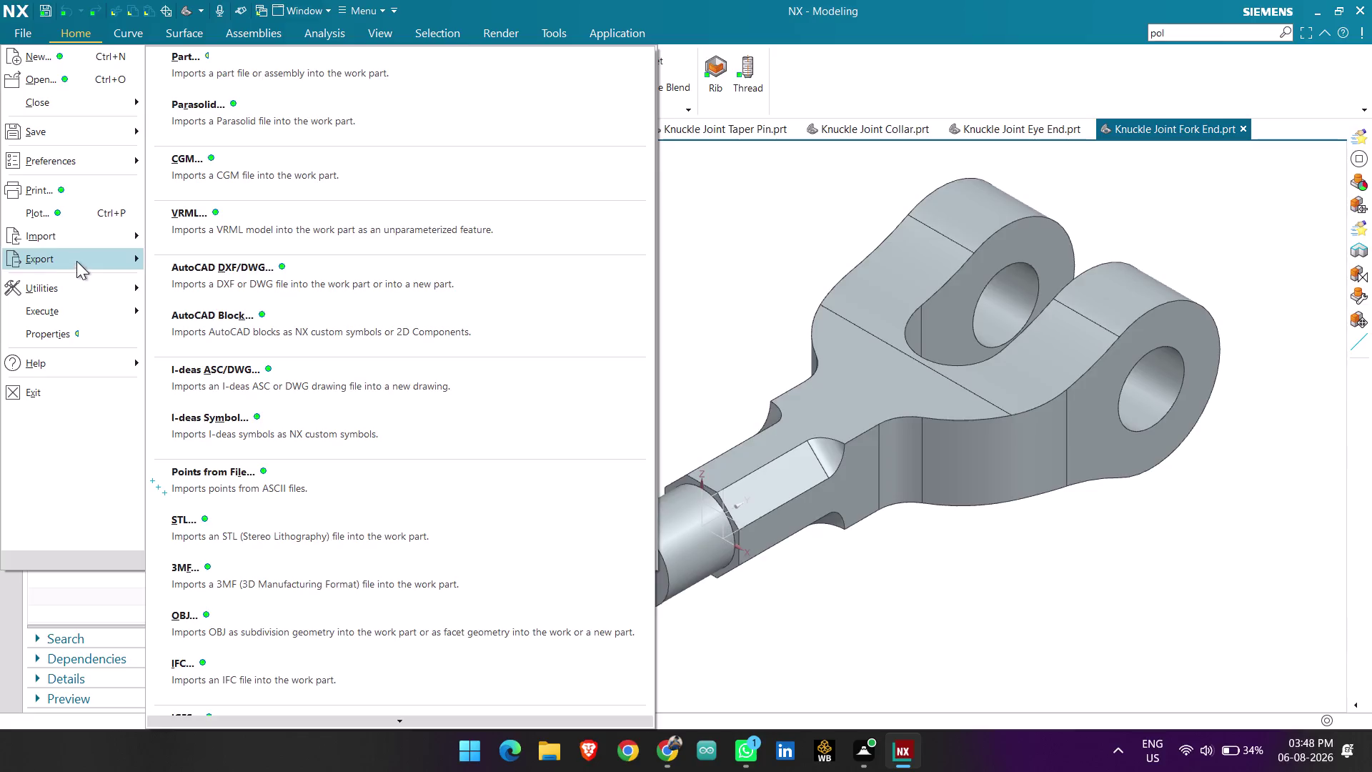
Export the display as a PDF with the filename prefix removed, then stop journal recording.
click(212, 271)
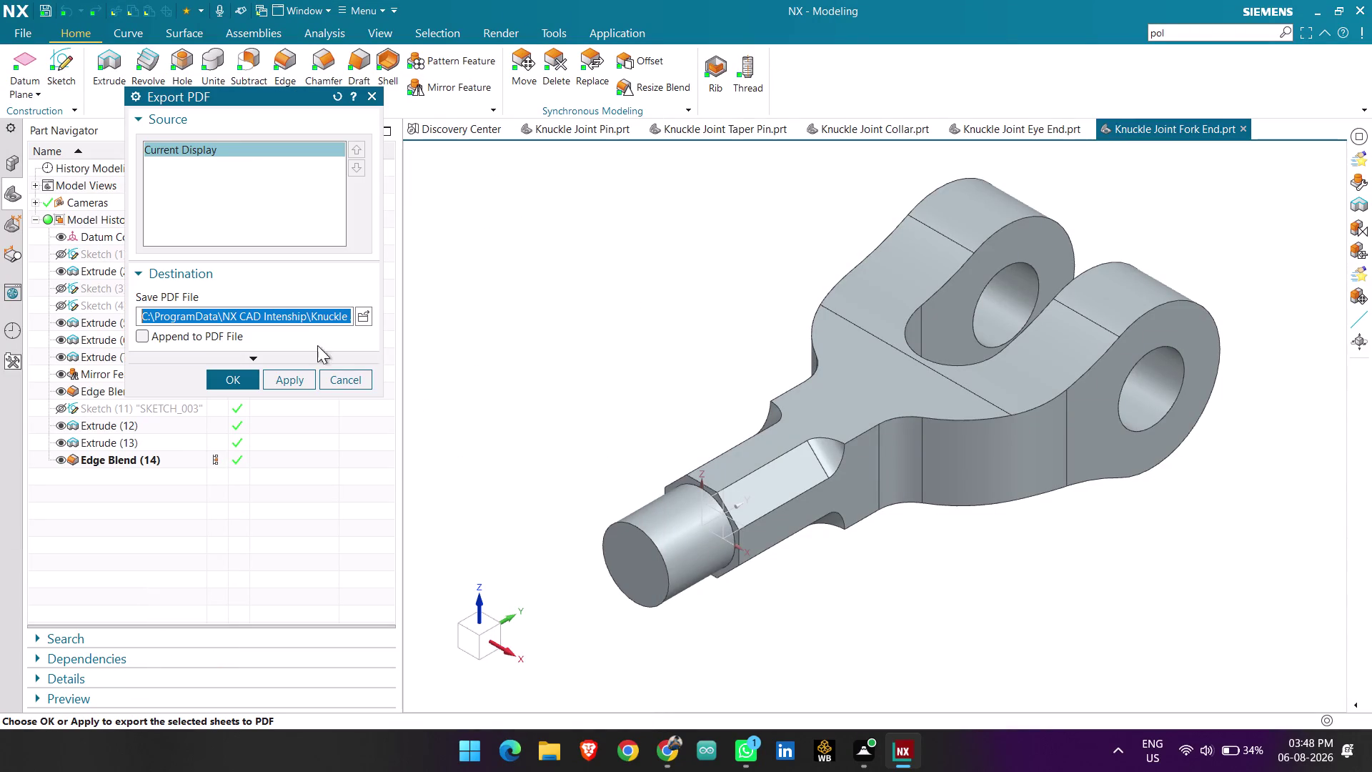
click(321, 315)
key(Right)
key(Right)
key(Right)
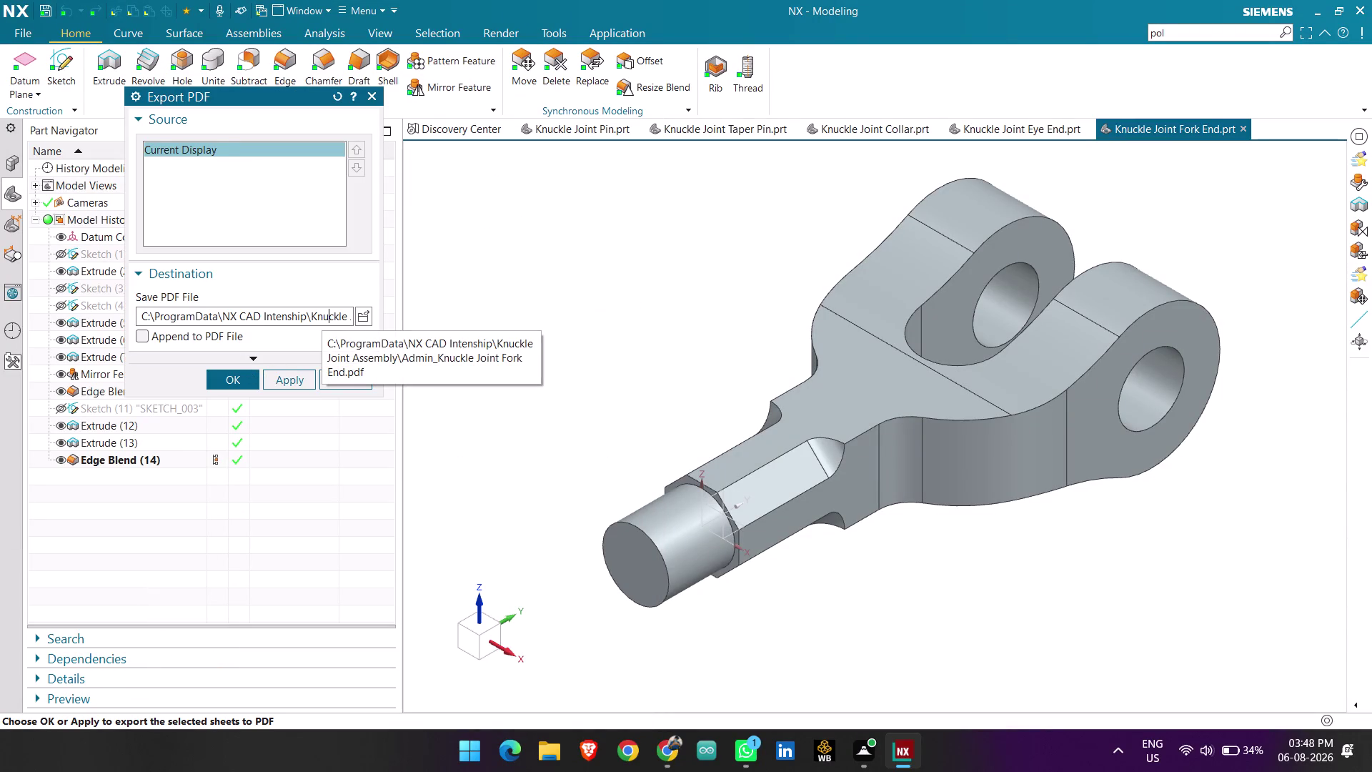
key(Right)
key(BackSpace)
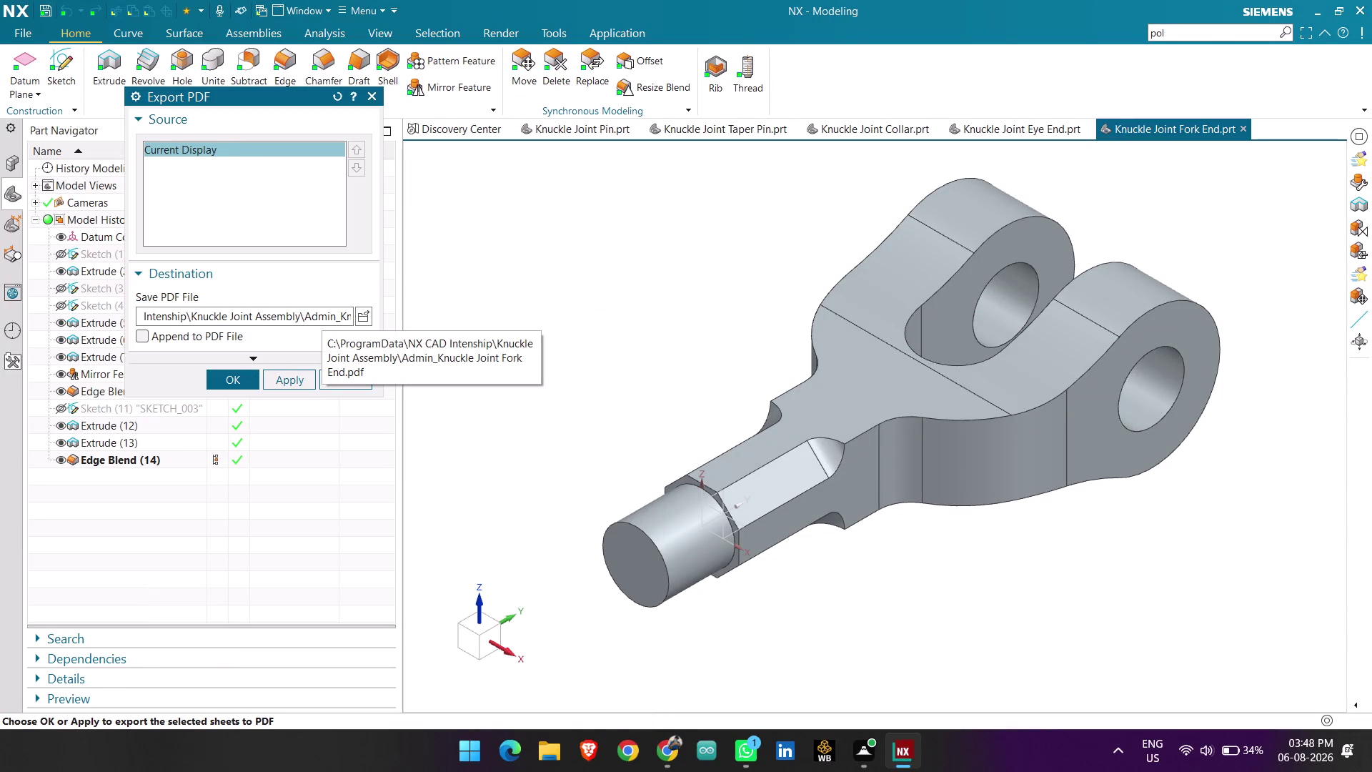
key(BackSpace)
key(BackSpace)
key(BackSpace)
key(BackSpace)
key(BackSpace)
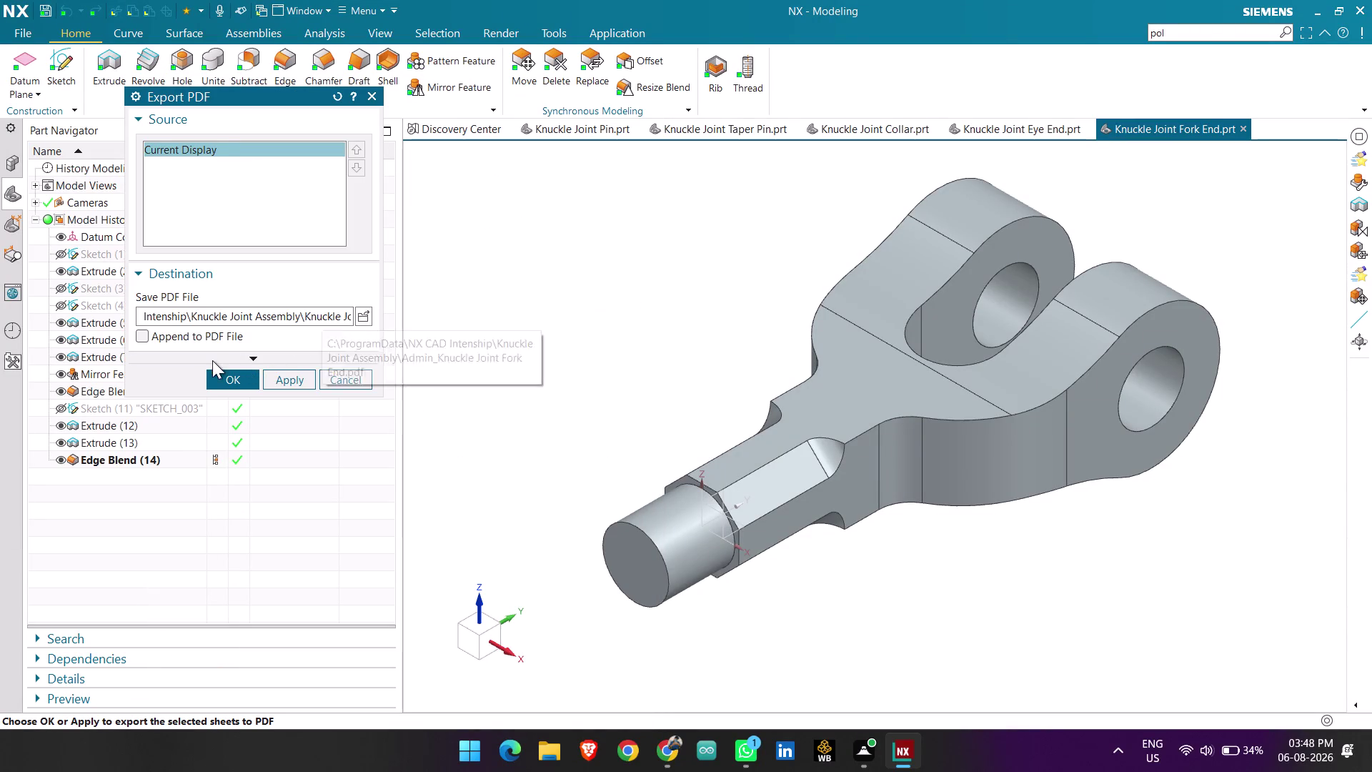
click(222, 380)
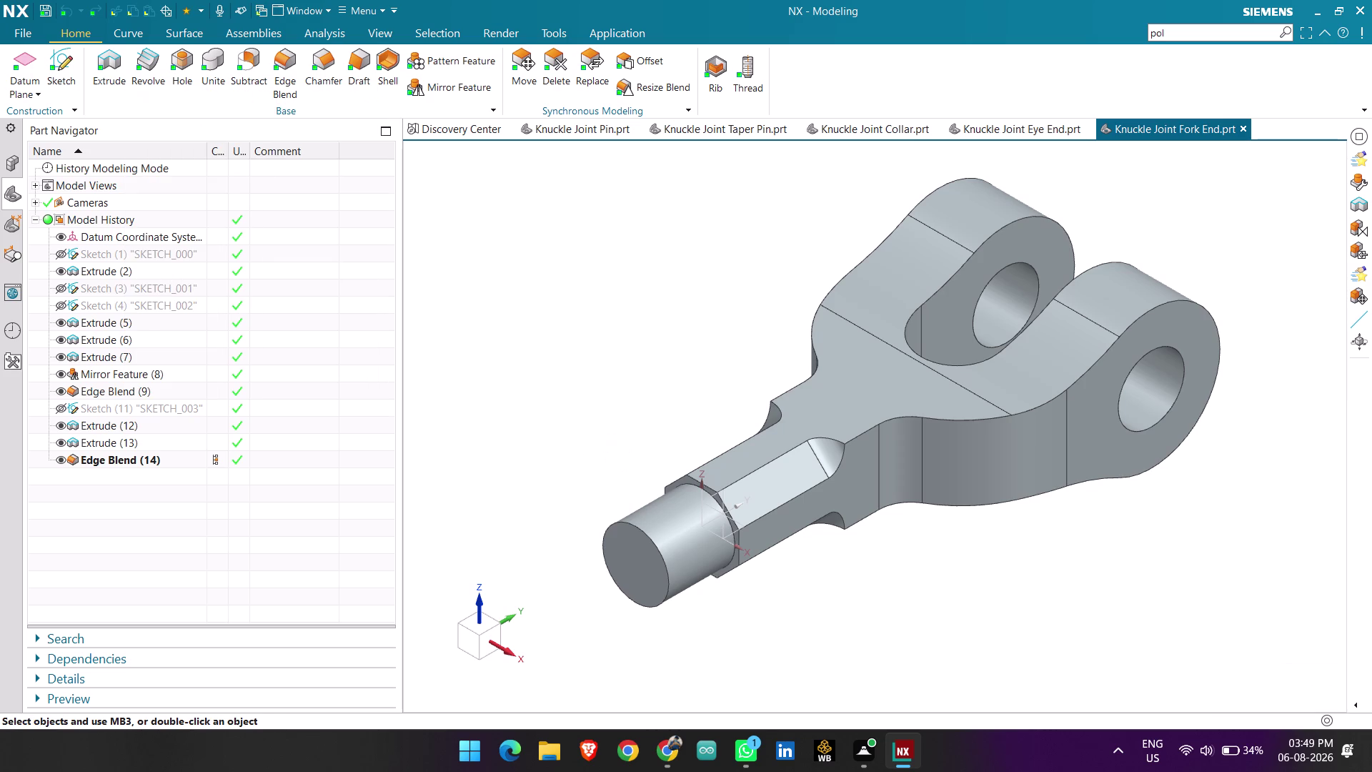
click(1355, 133)
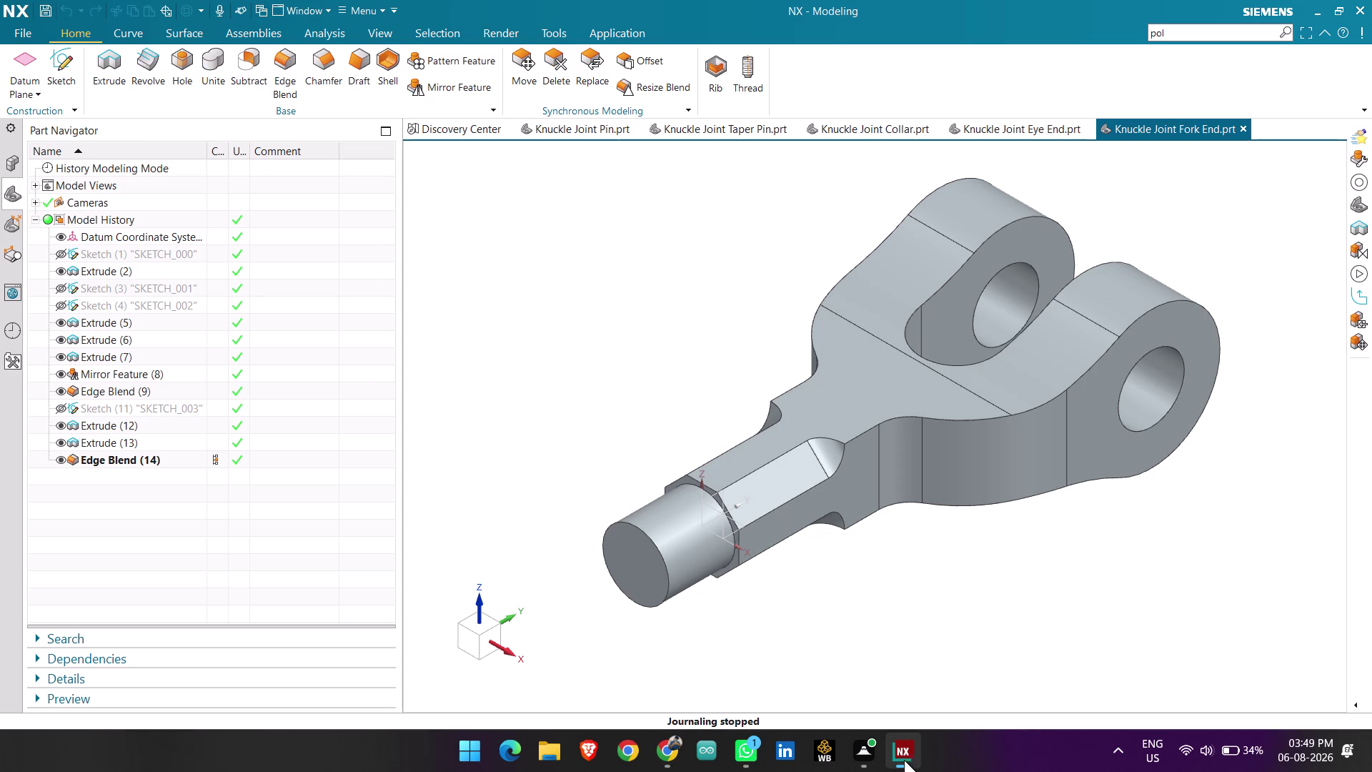